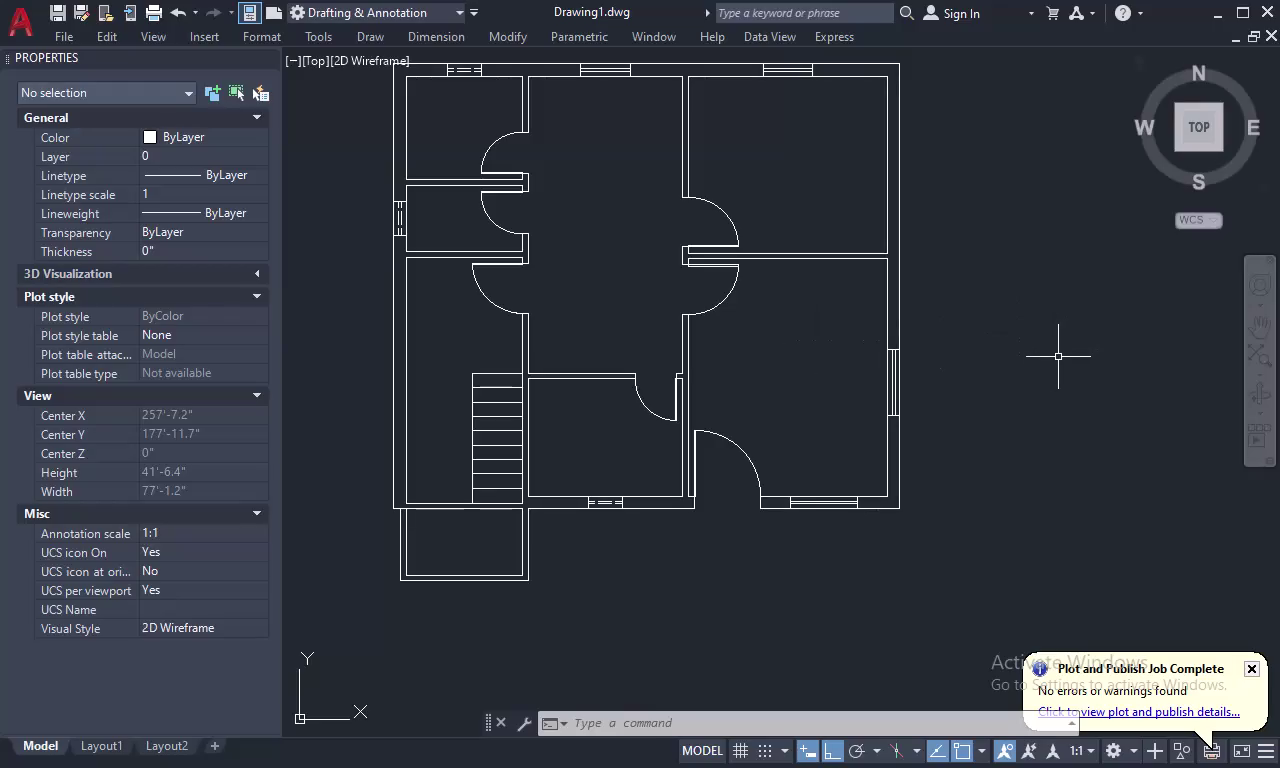
Draw a 12-foot line right of the floor plan, then delete it.
key(Escape)
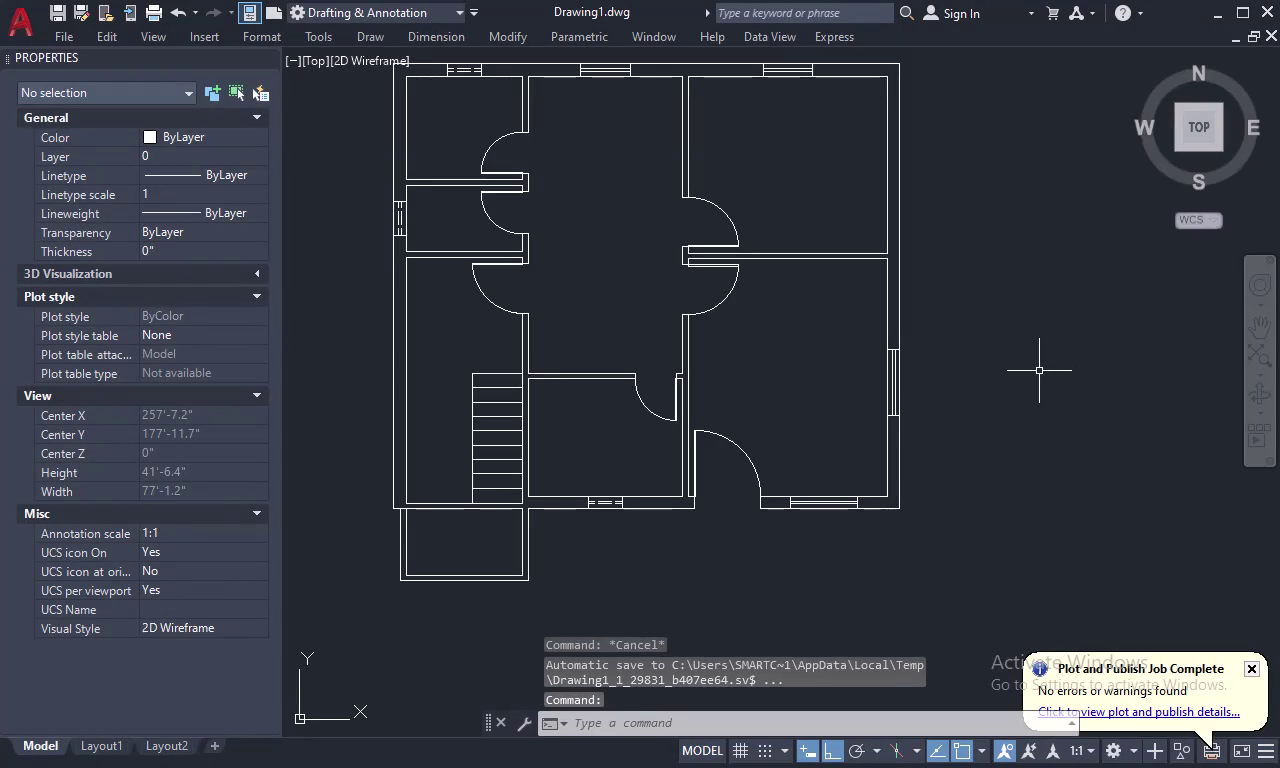
text(L)
key(space)
click(1004, 358)
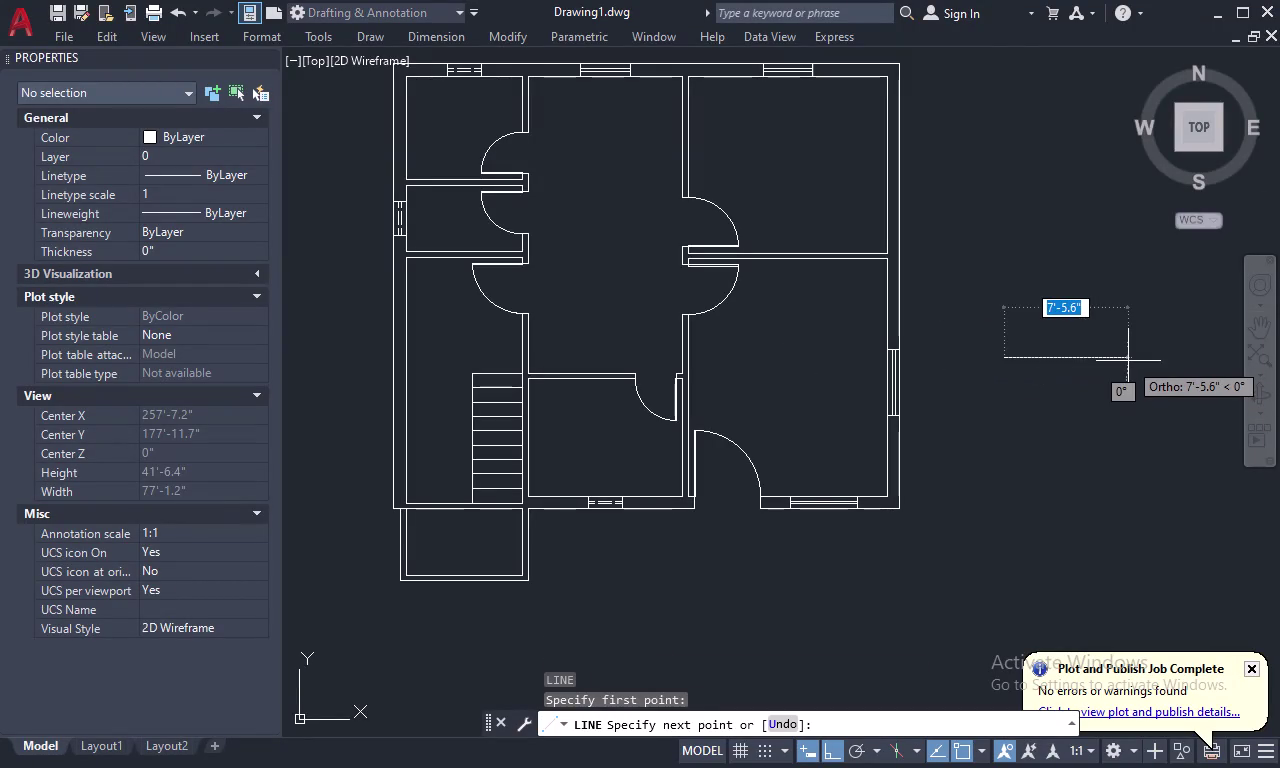
text(12)
key(apostrophe)
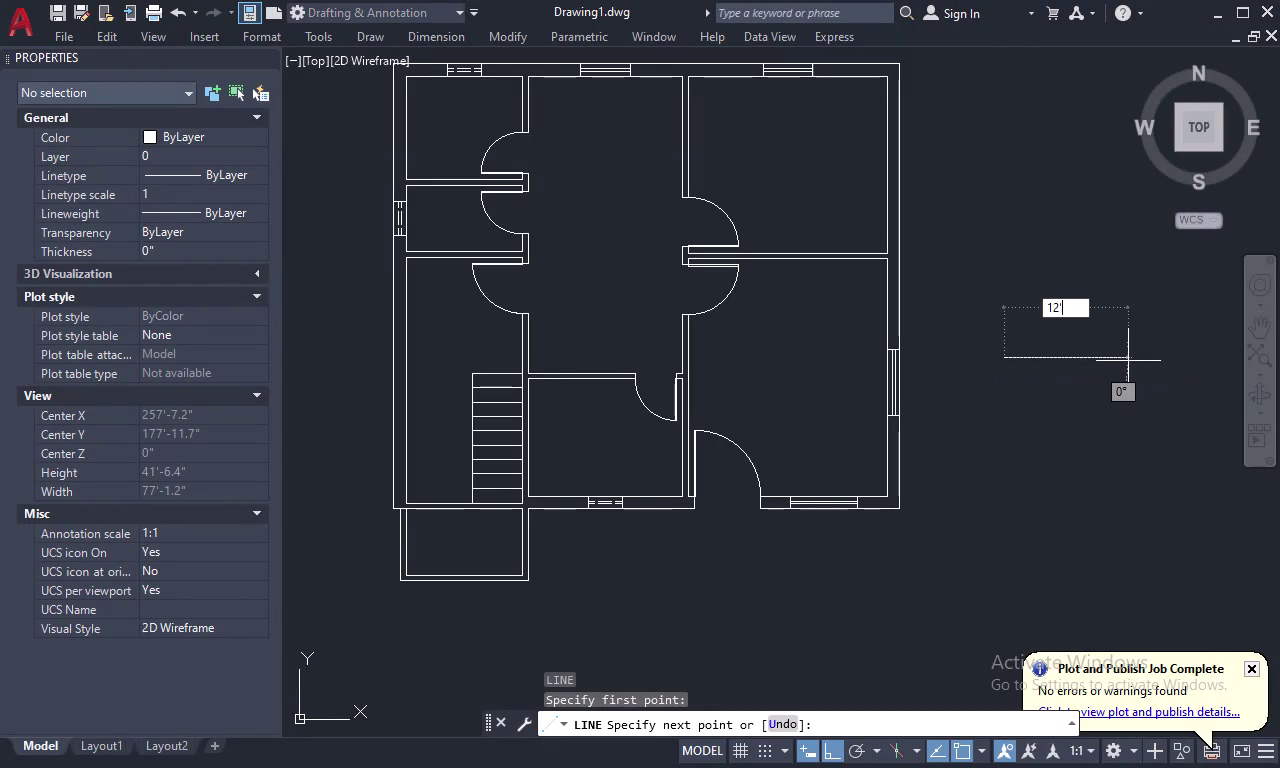
key(space)
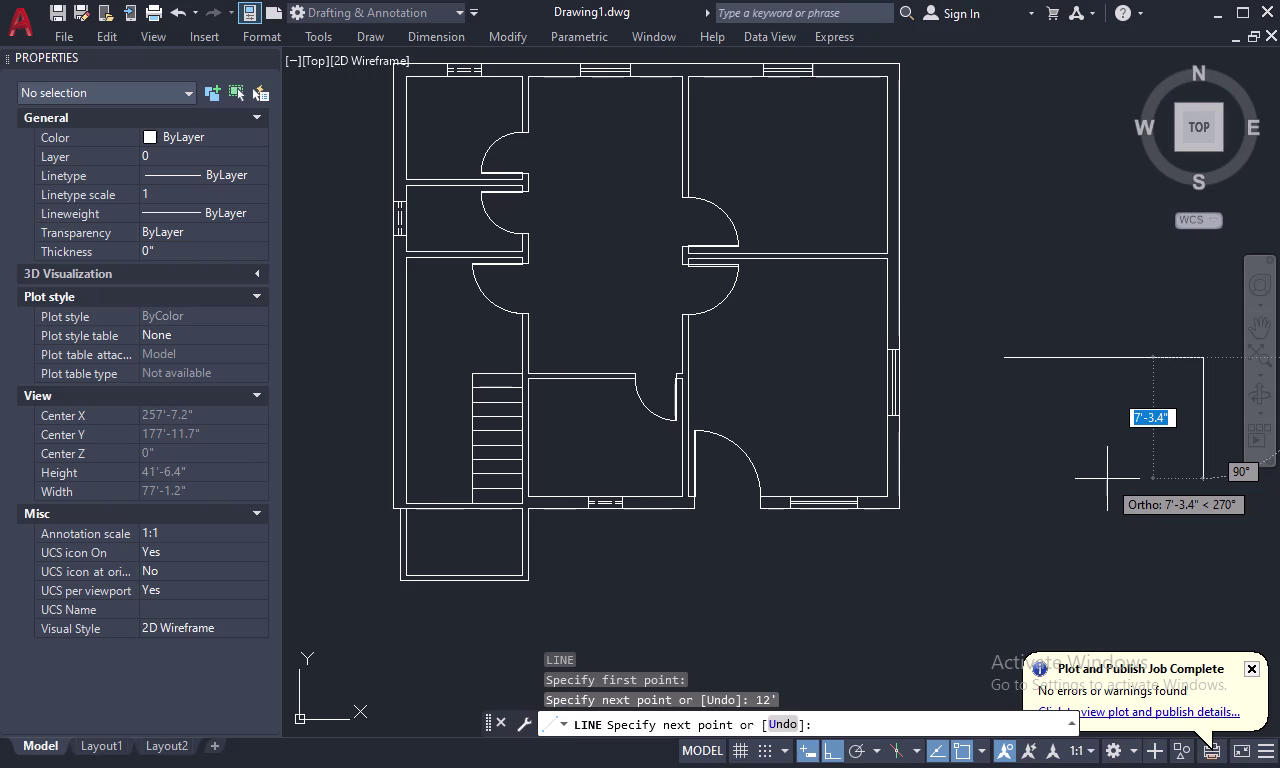
key(Escape)
click(1135, 356)
key(Delete)
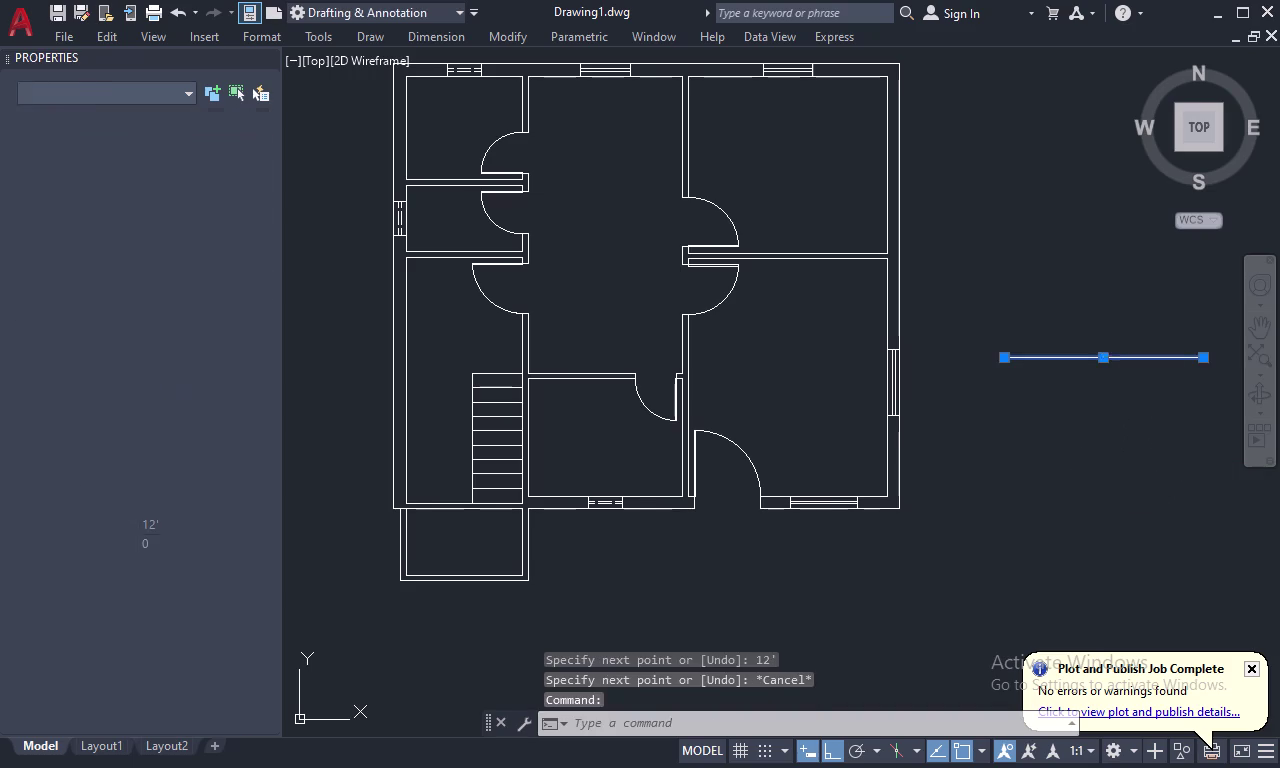
Draw a 12, 9, 12 line outline beside the plan and delete a stray line.
text(L)
key(space)
click(996, 341)
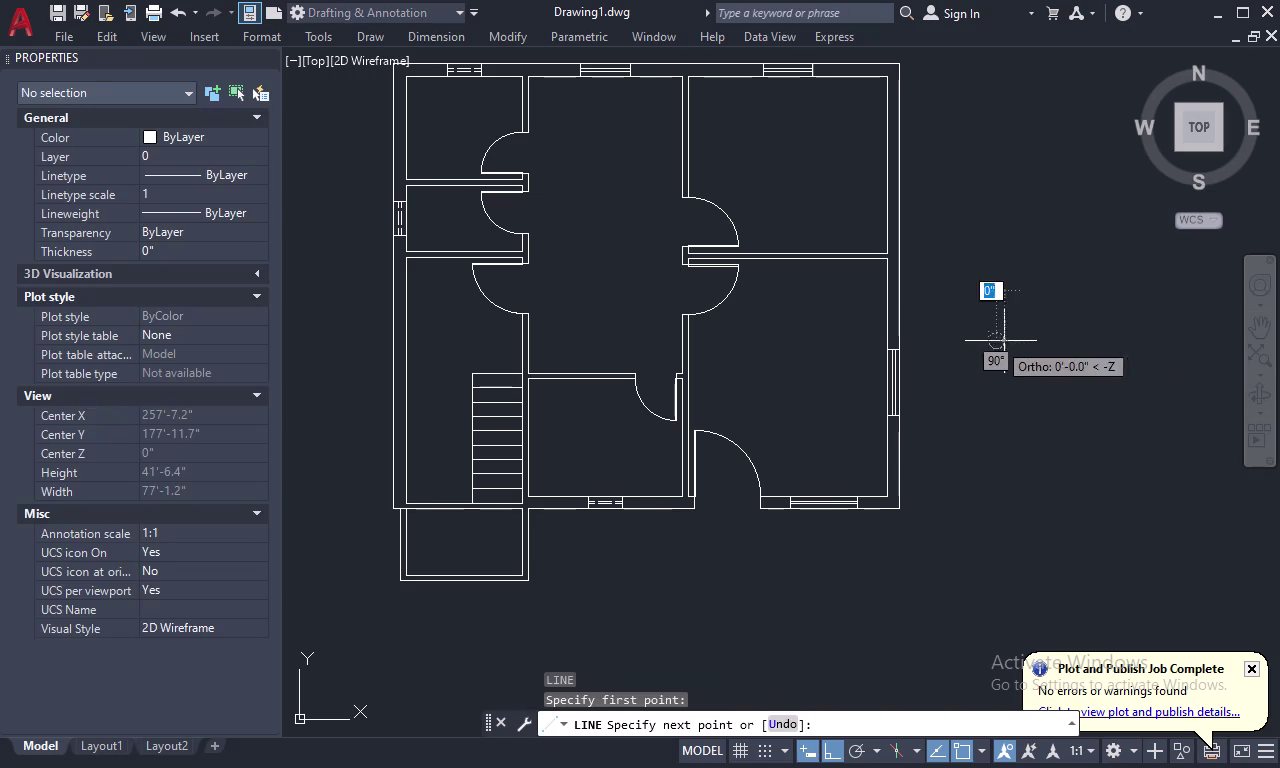
text(12)
key(space)
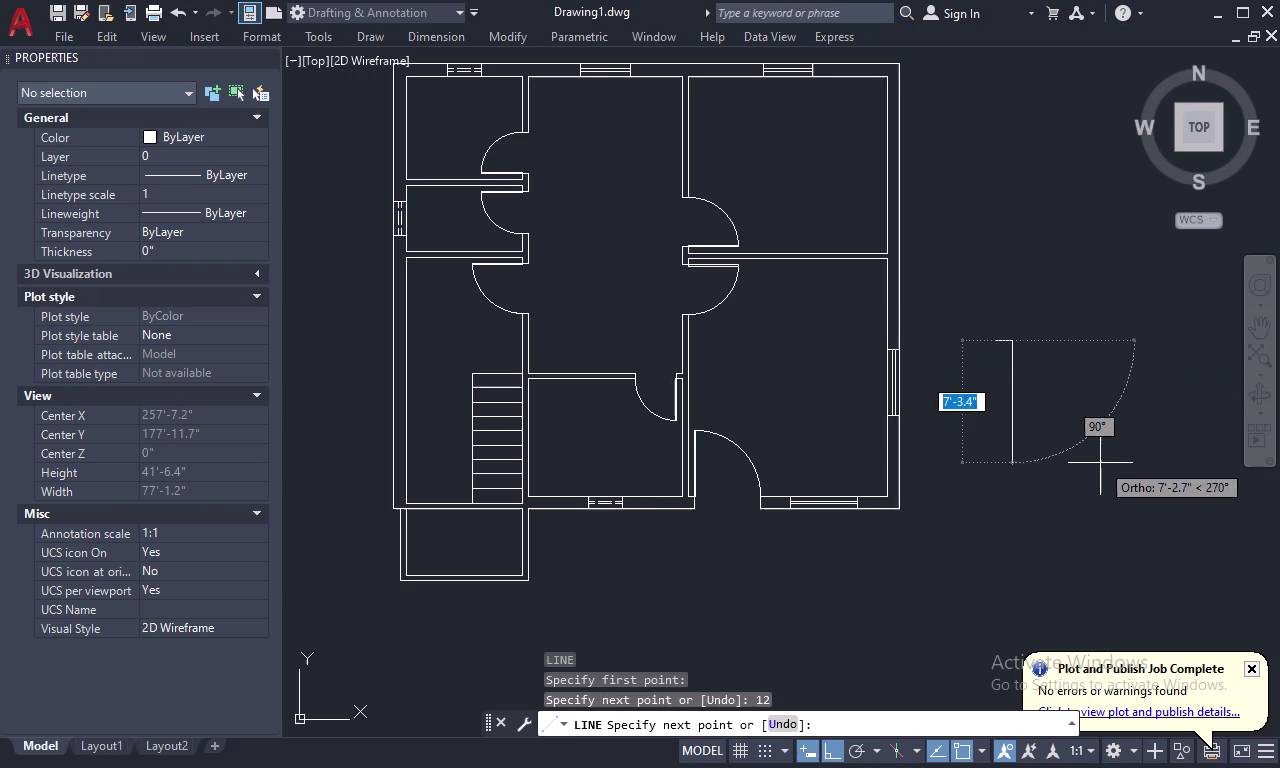
text(9)
key(space)
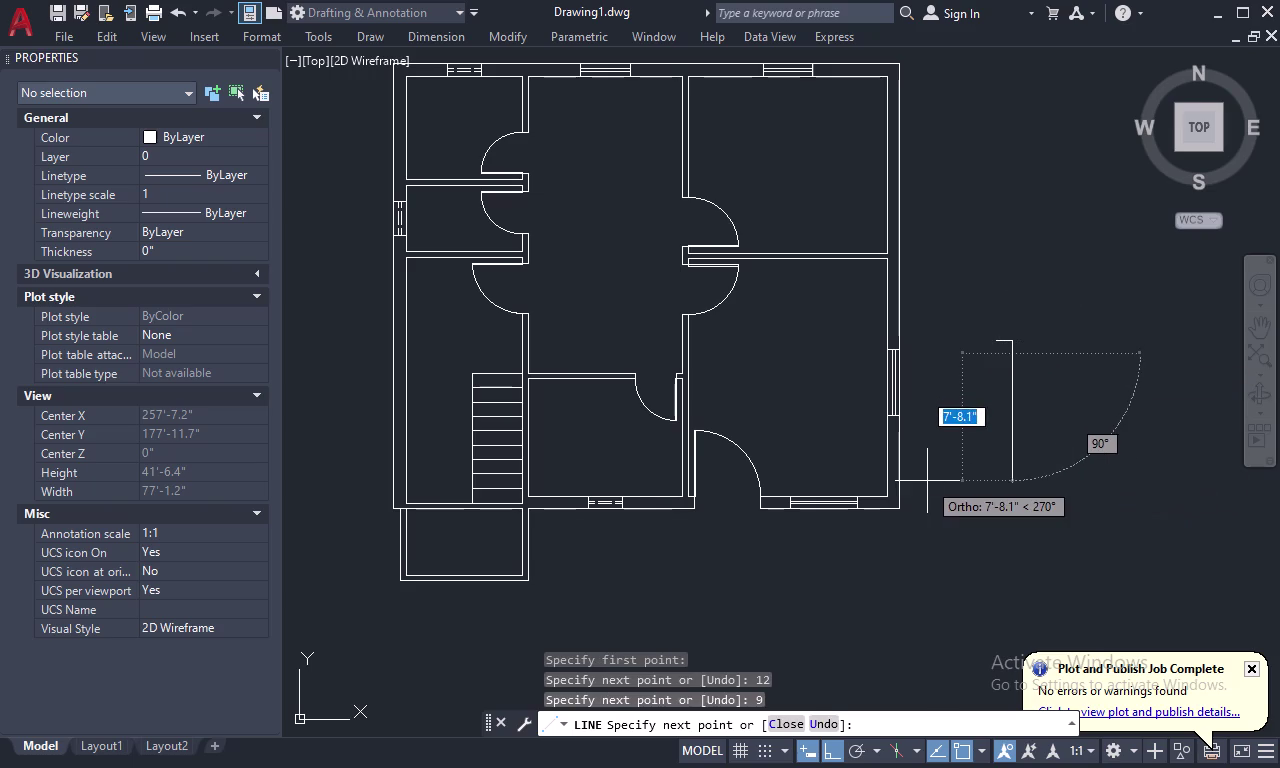
text(12)
key(space)
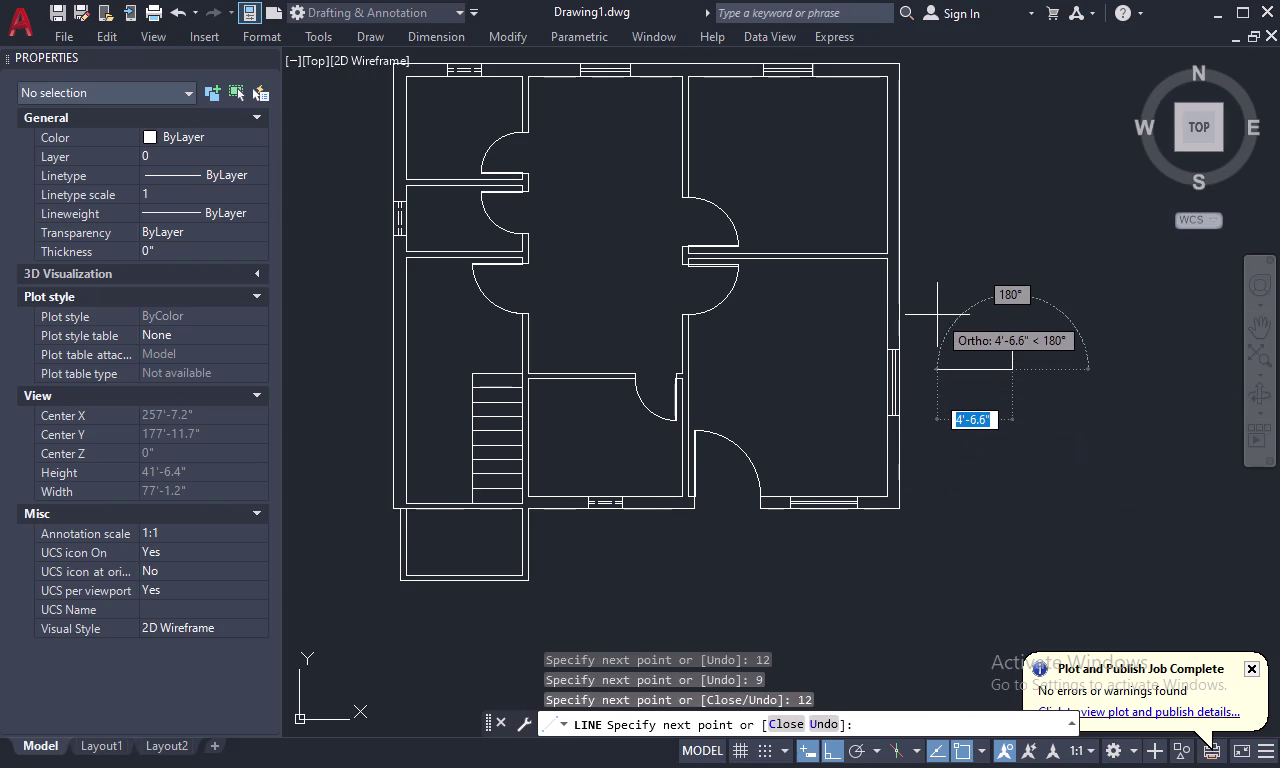
key(Escape)
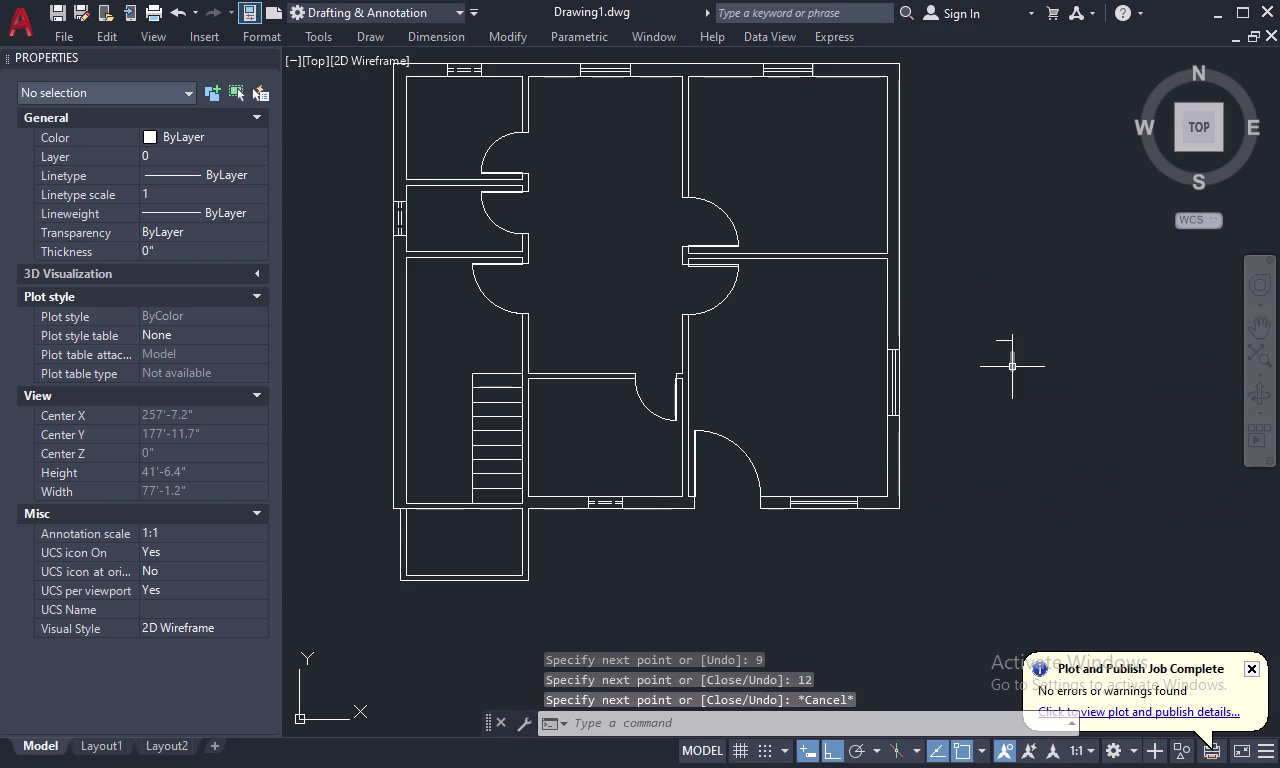
click(1012, 367)
key(Delete)
Erase the three lines drawn beside the plan after a cancelled line attempt.
text(L)
key(space)
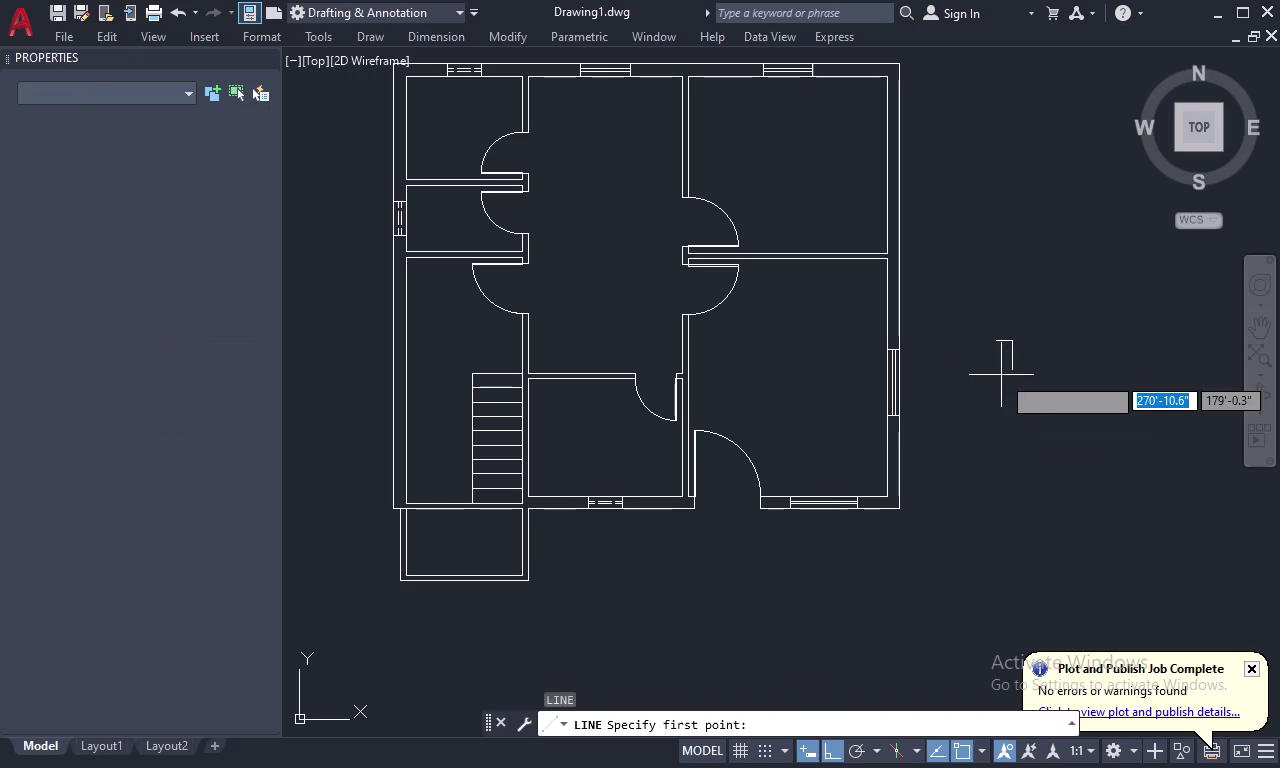
click(1012, 366)
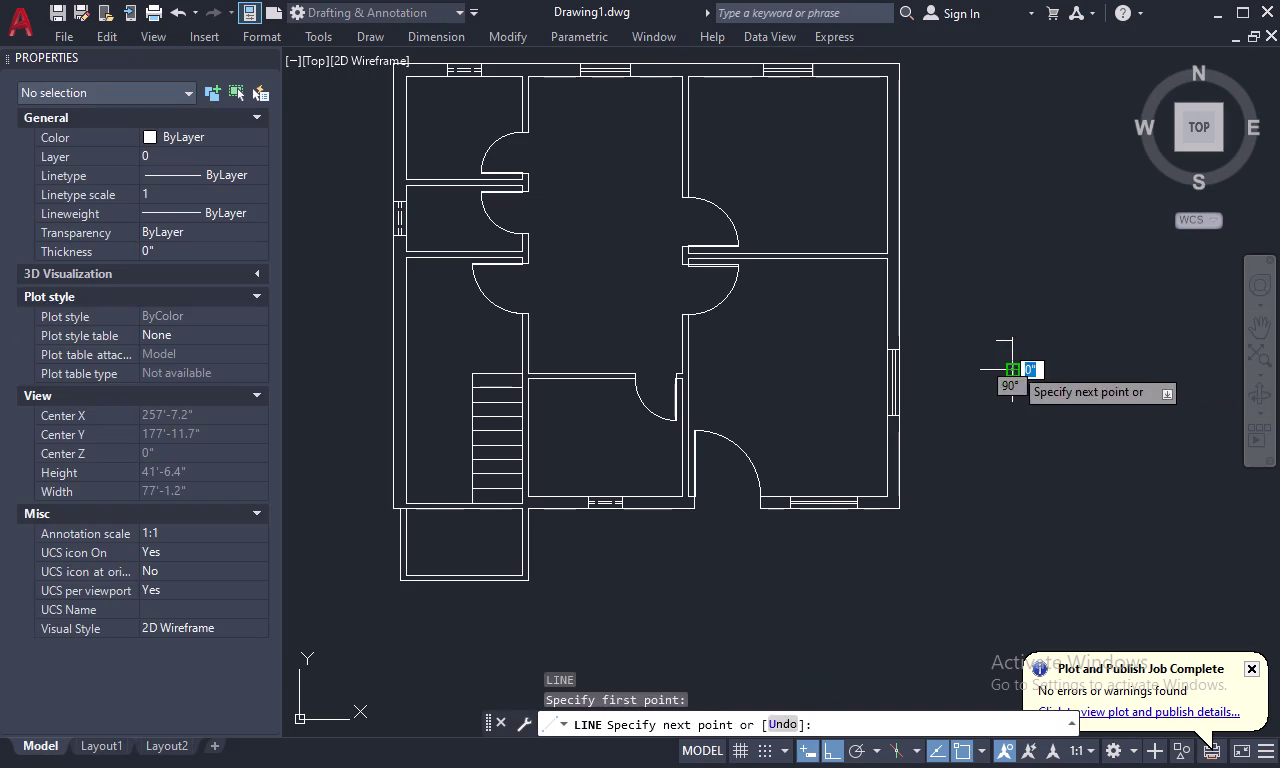
key(Escape)
drag(1044, 360, 1014, 376)
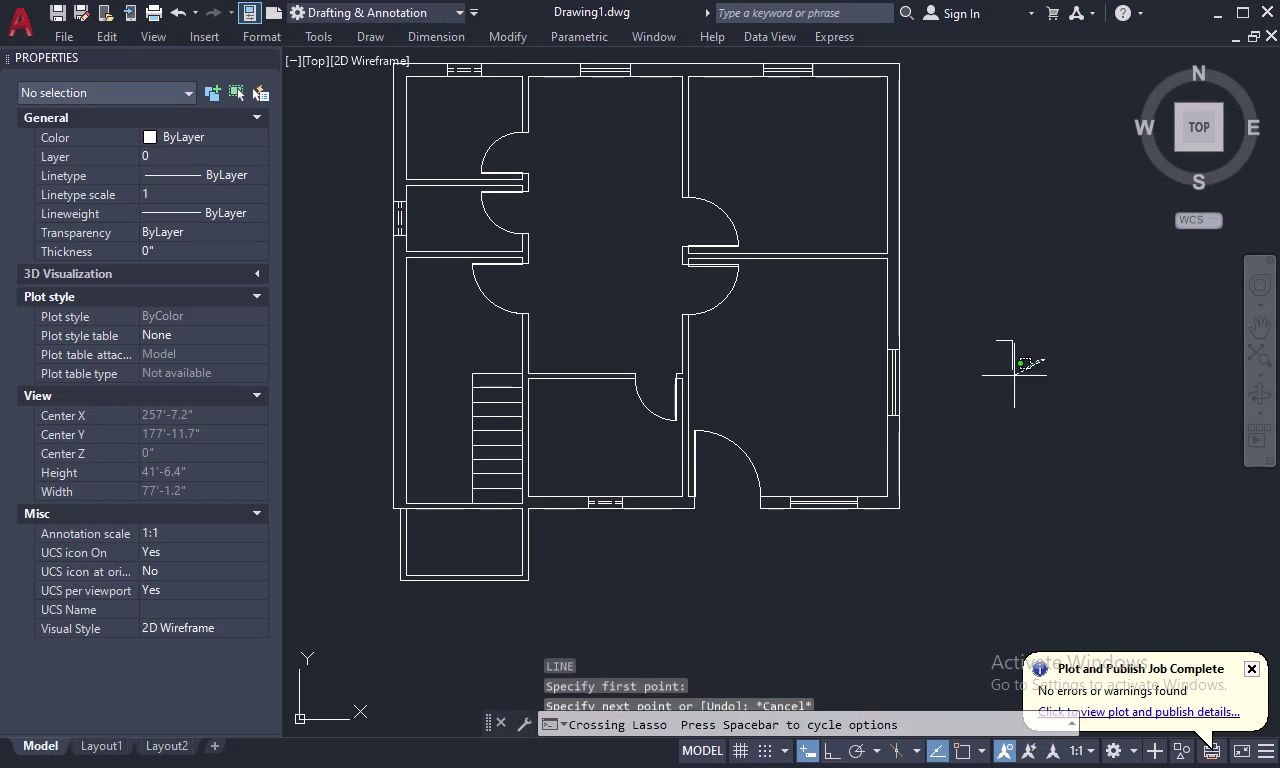
drag(1014, 376, 987, 296)
key(Delete)
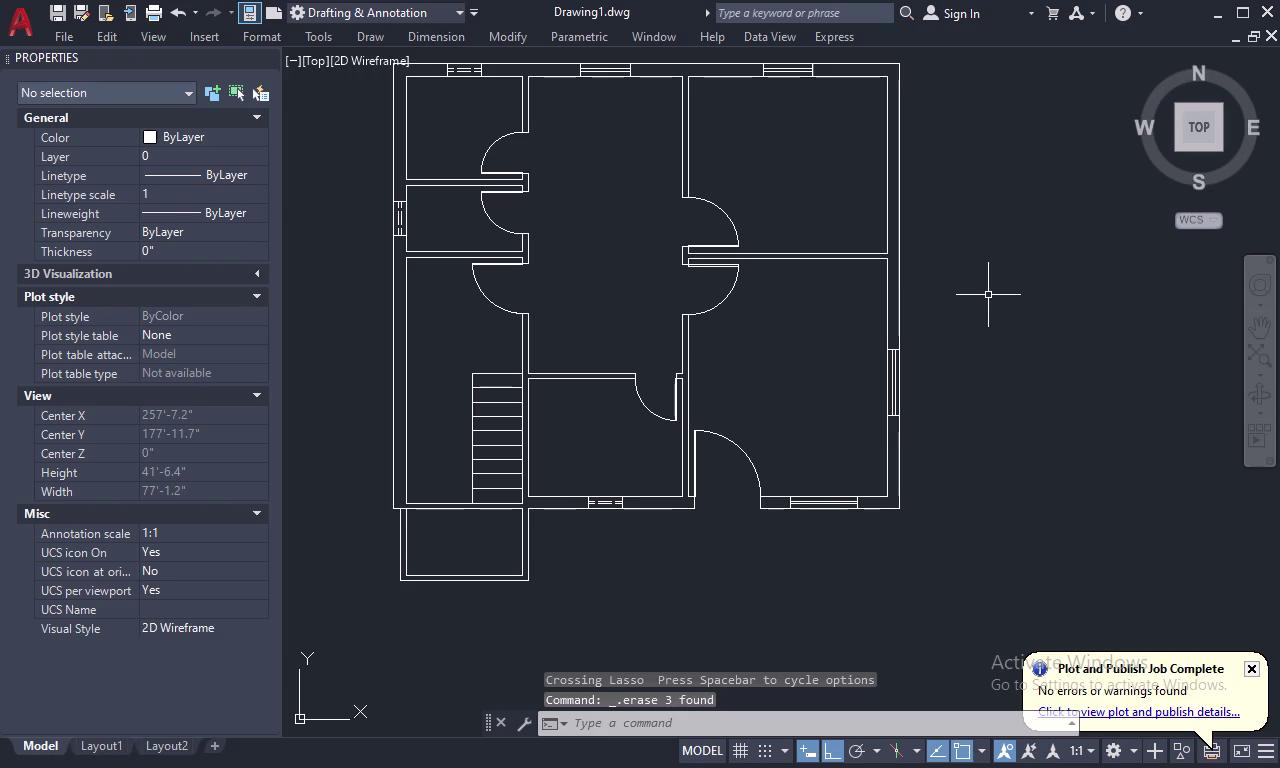
Redraw the outline with 12, 9, 12 segments, closing back at the start point.
text(L)
key(space)
click(995, 295)
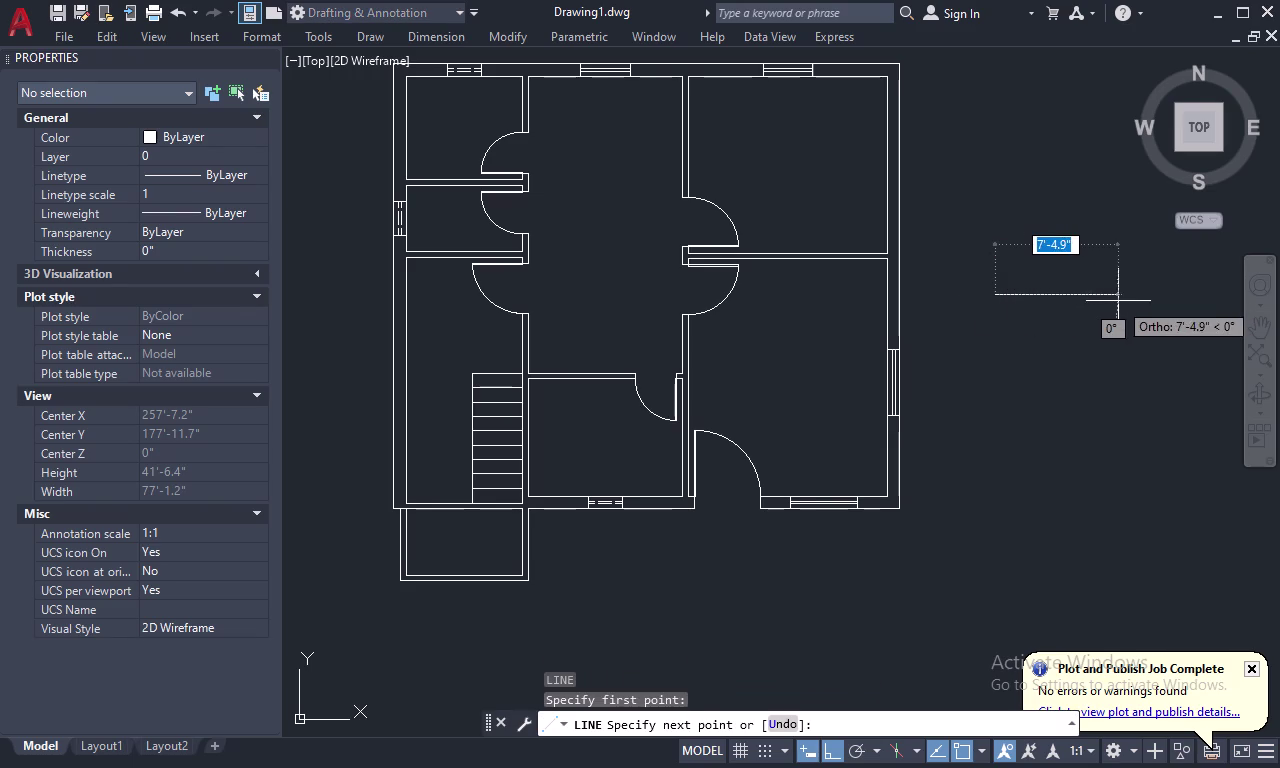
text(12)
key(space)
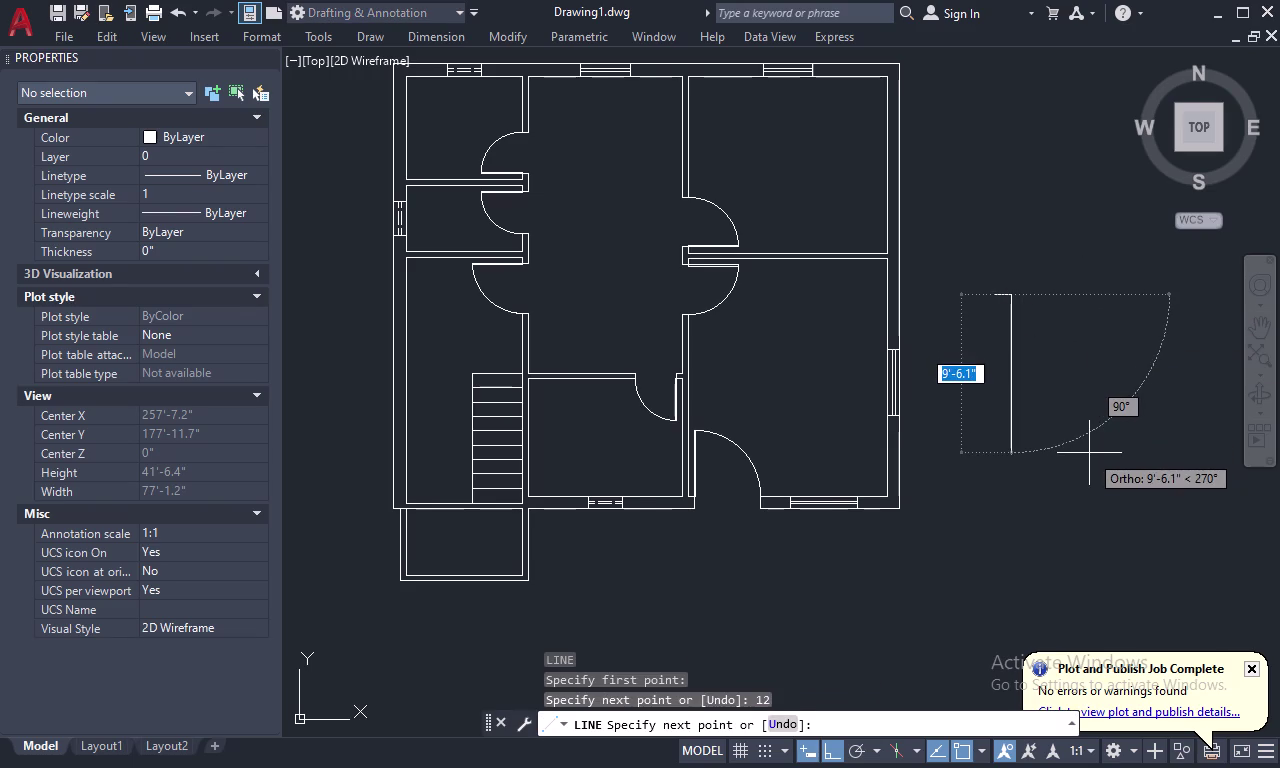
text(9)
key(space)
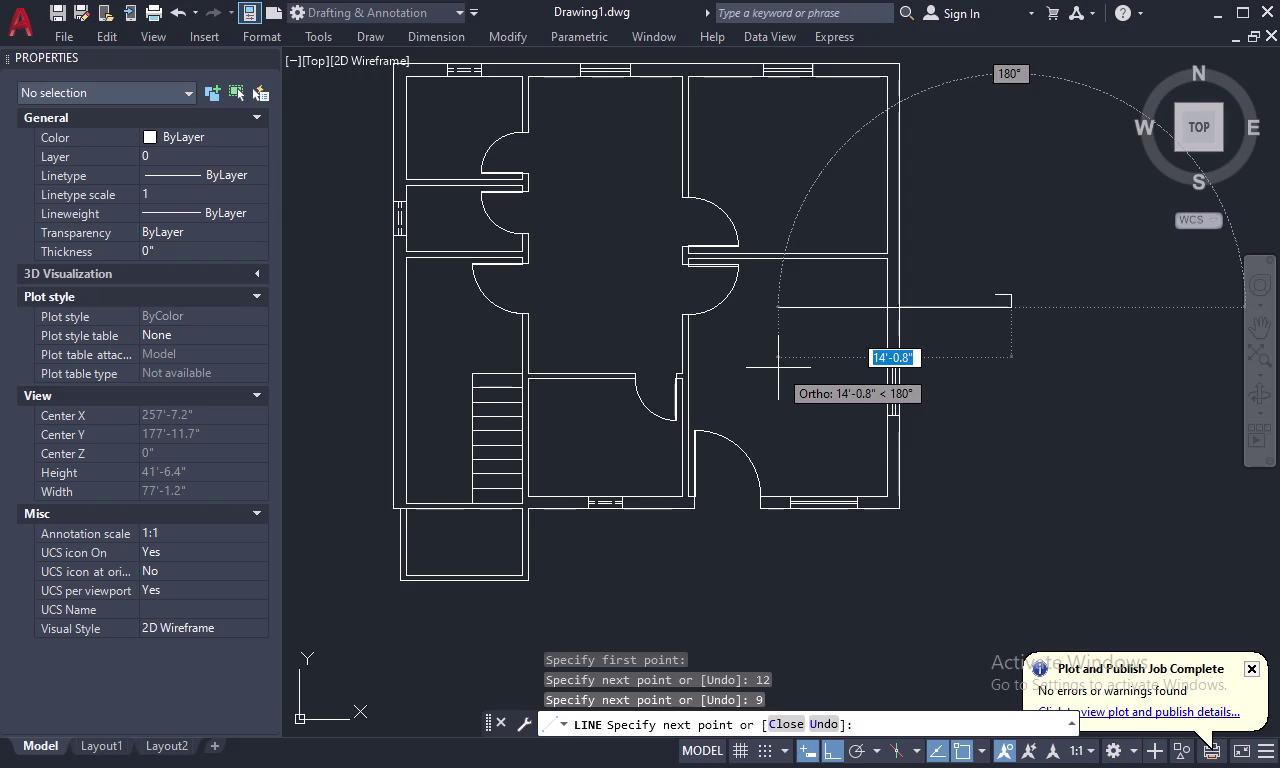
text(12)
key(space)
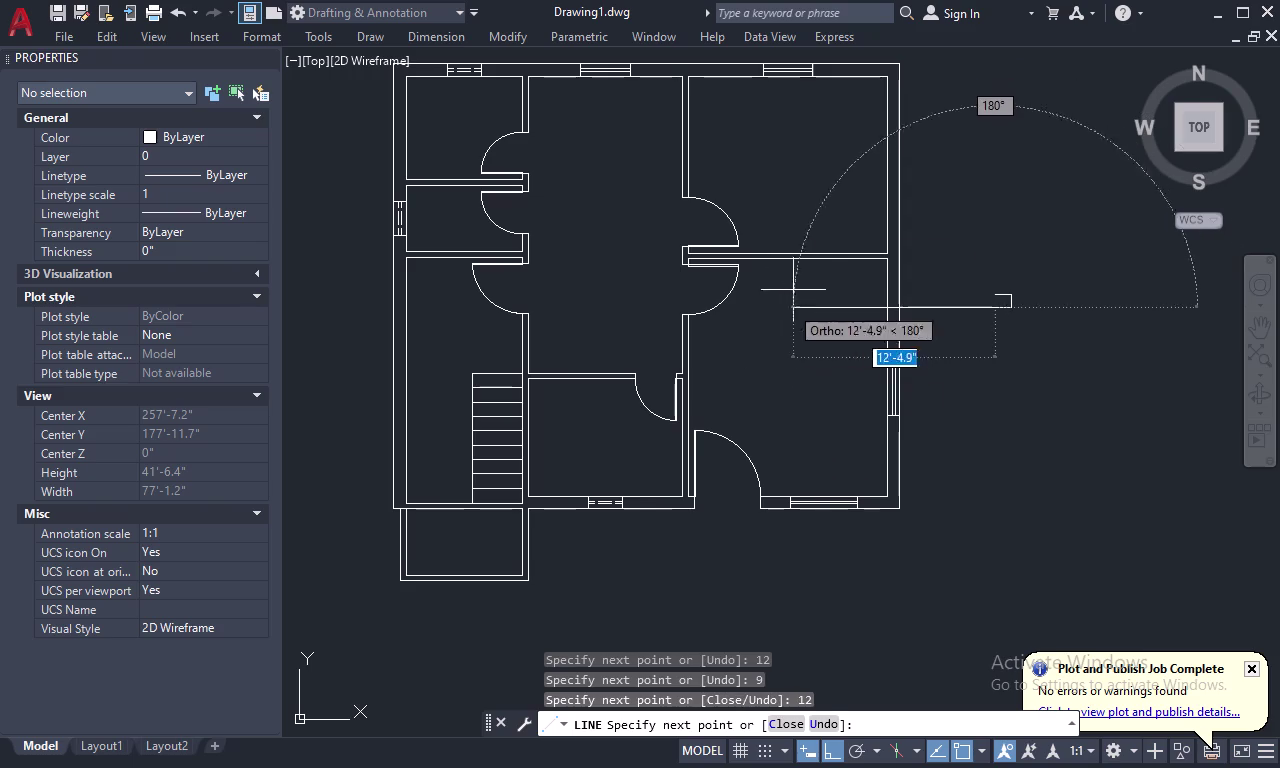
click(996, 297)
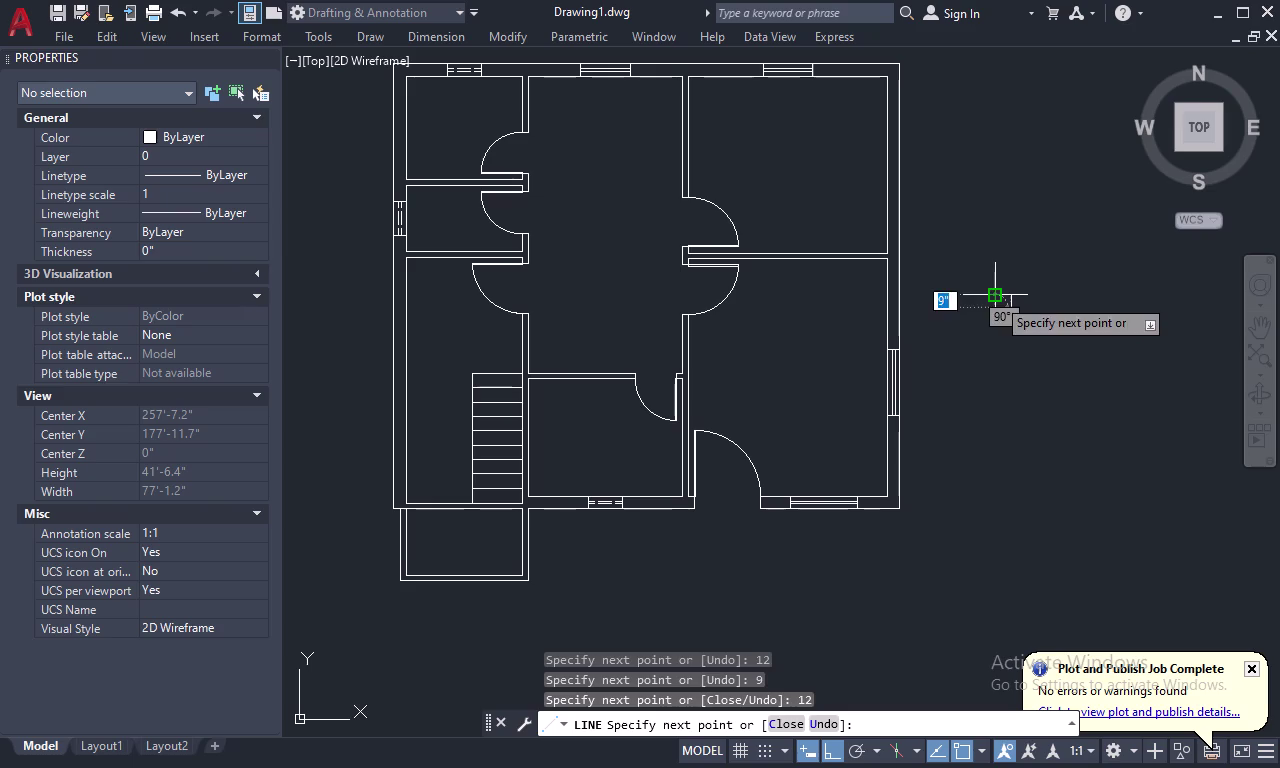
key(Escape)
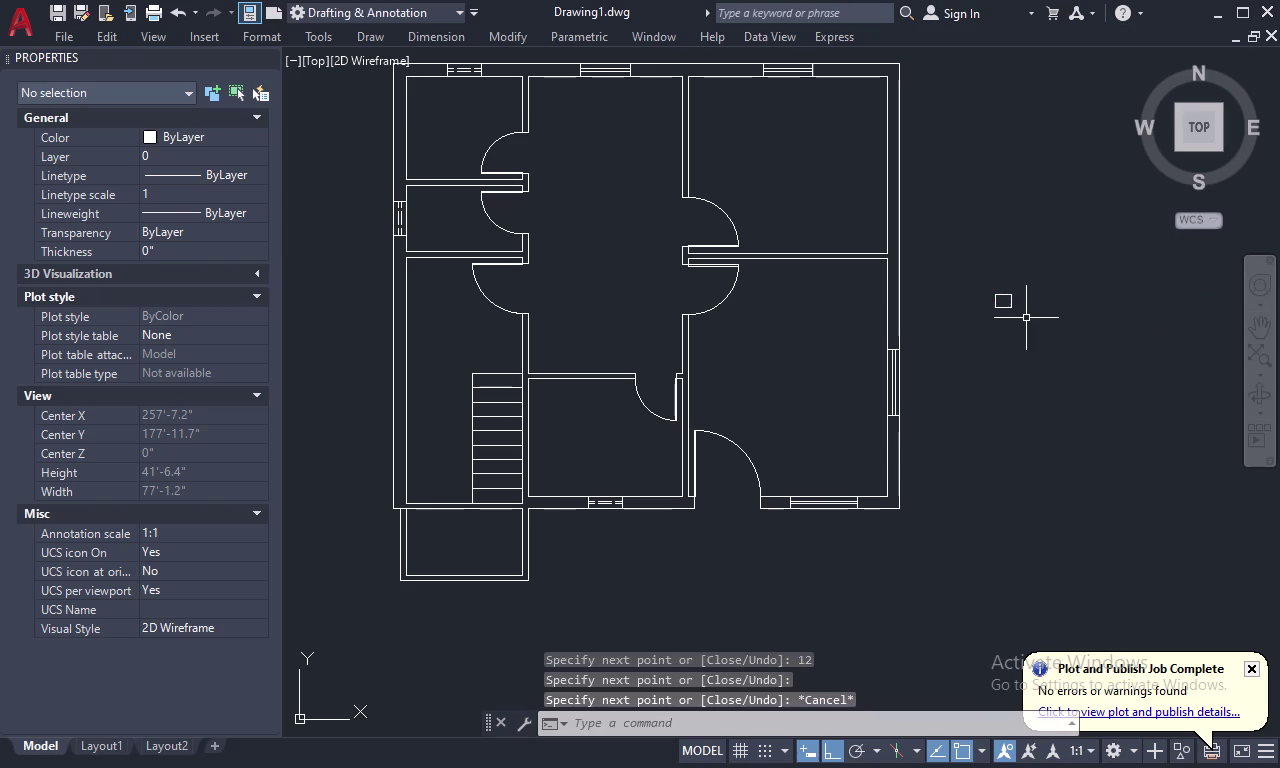
text(H)
key(space)
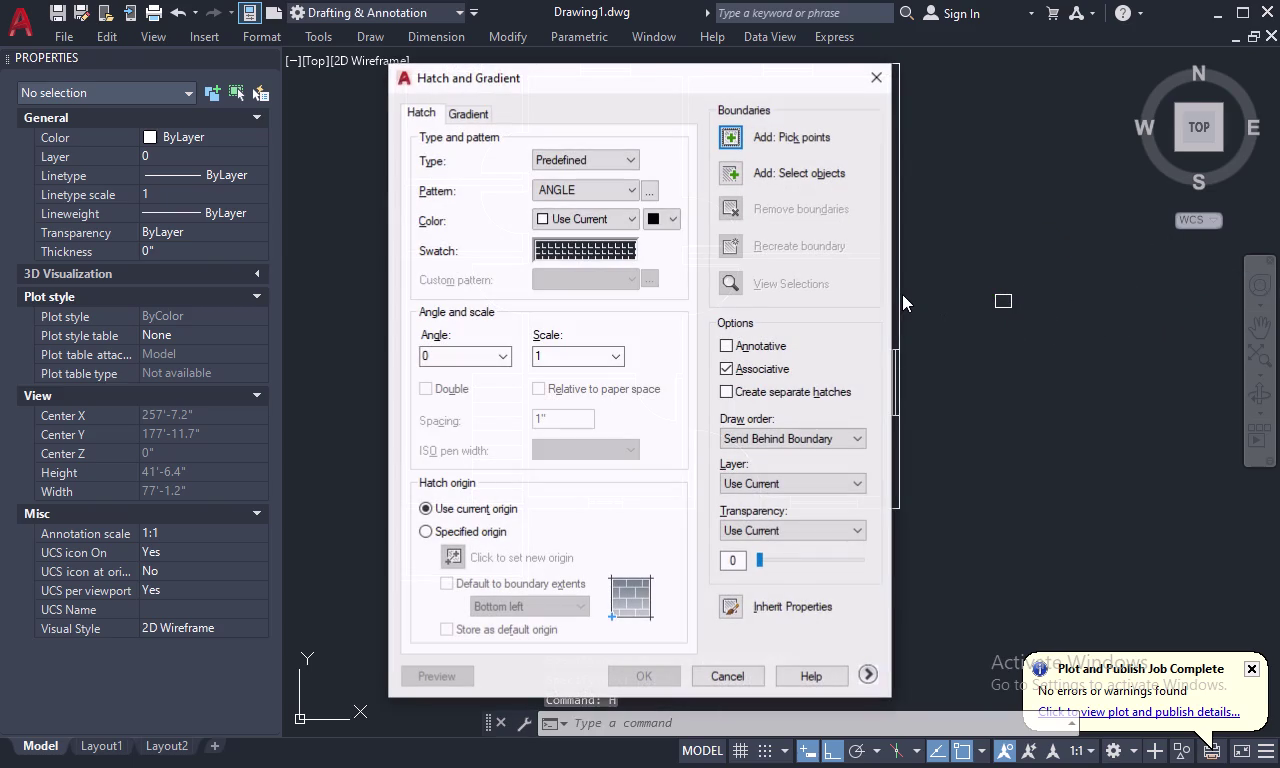
Browse hatch colours, close the hatch dialog twice, and exit Clean Screen with Ctrl+0.
click(674, 220)
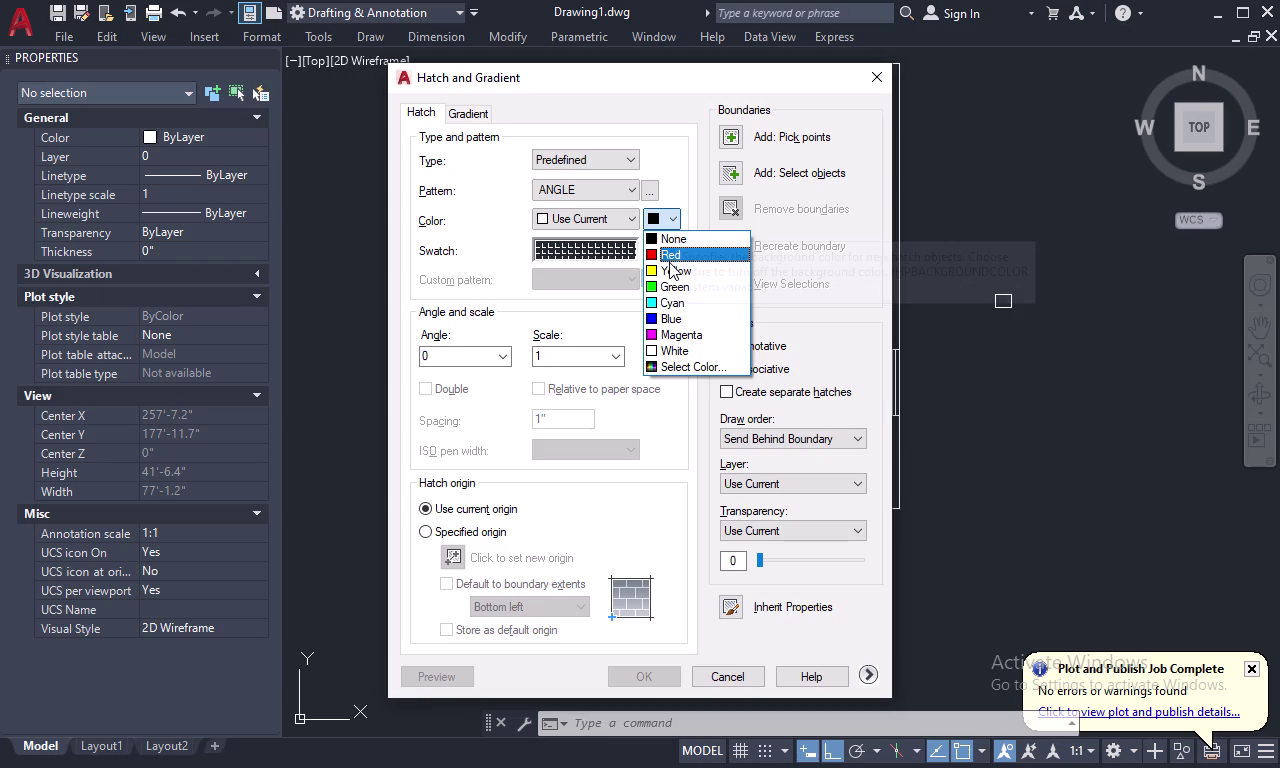
key(Escape)
key(Escape)
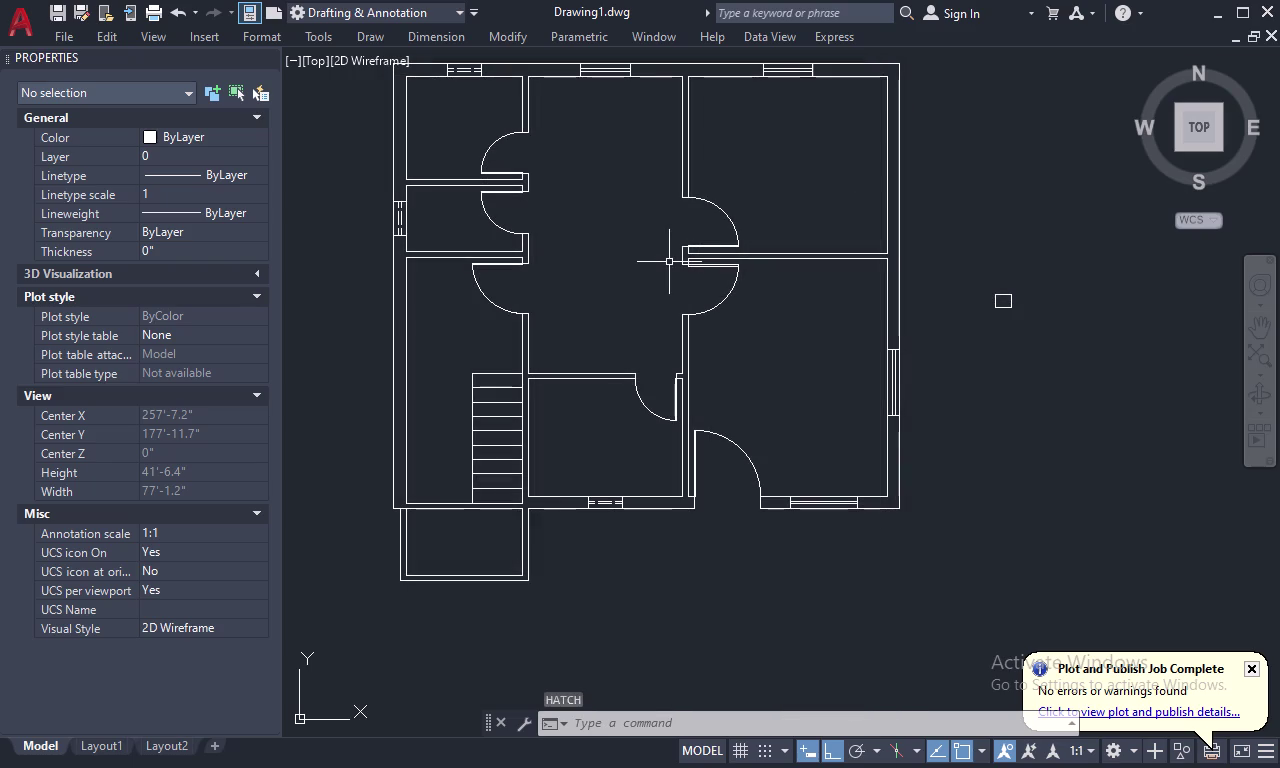
text(H)
key(space)
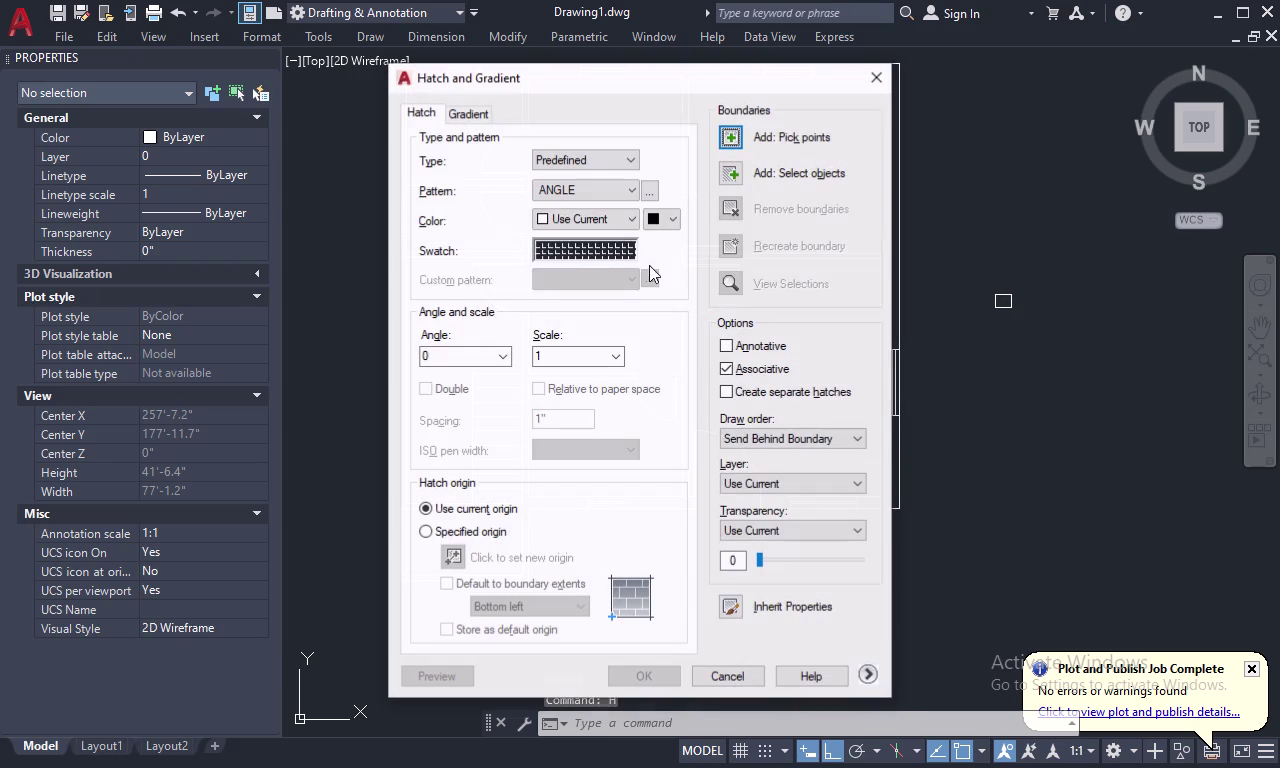
click(427, 109)
click(421, 110)
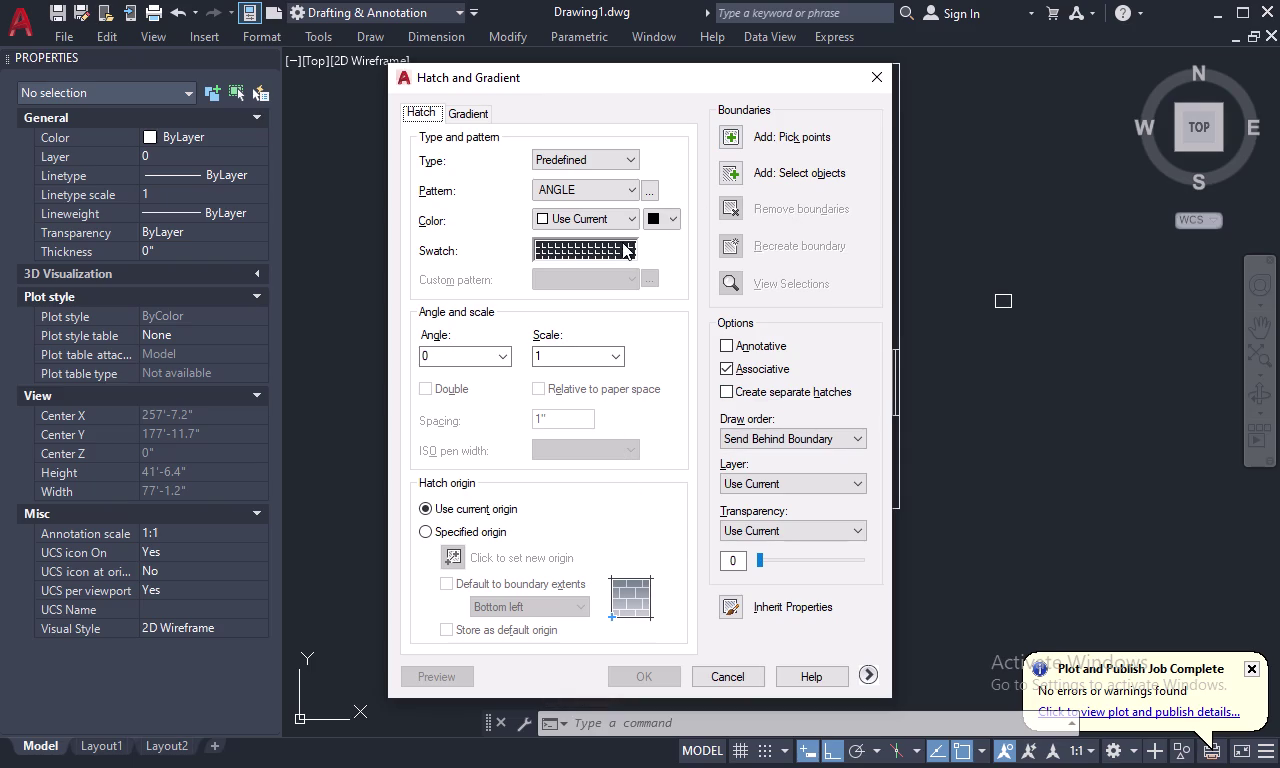
key(Escape)
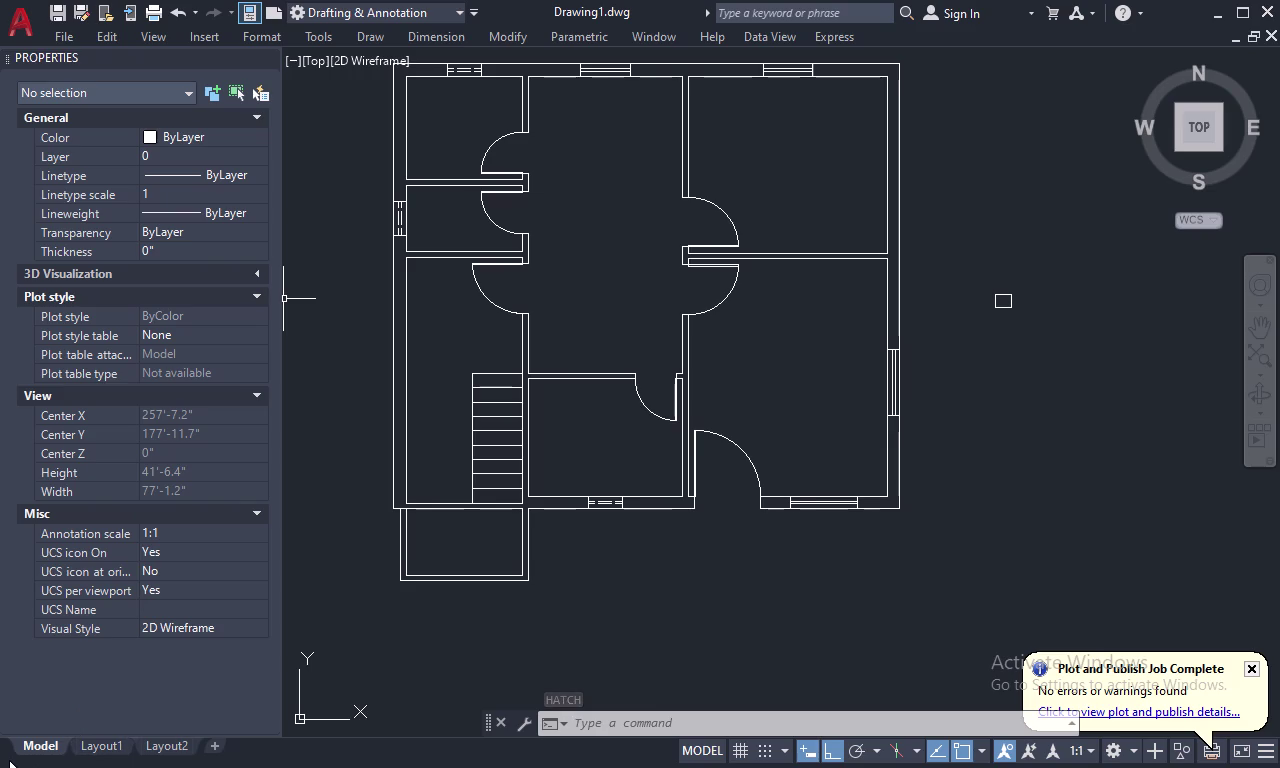
key(ctrl+0)
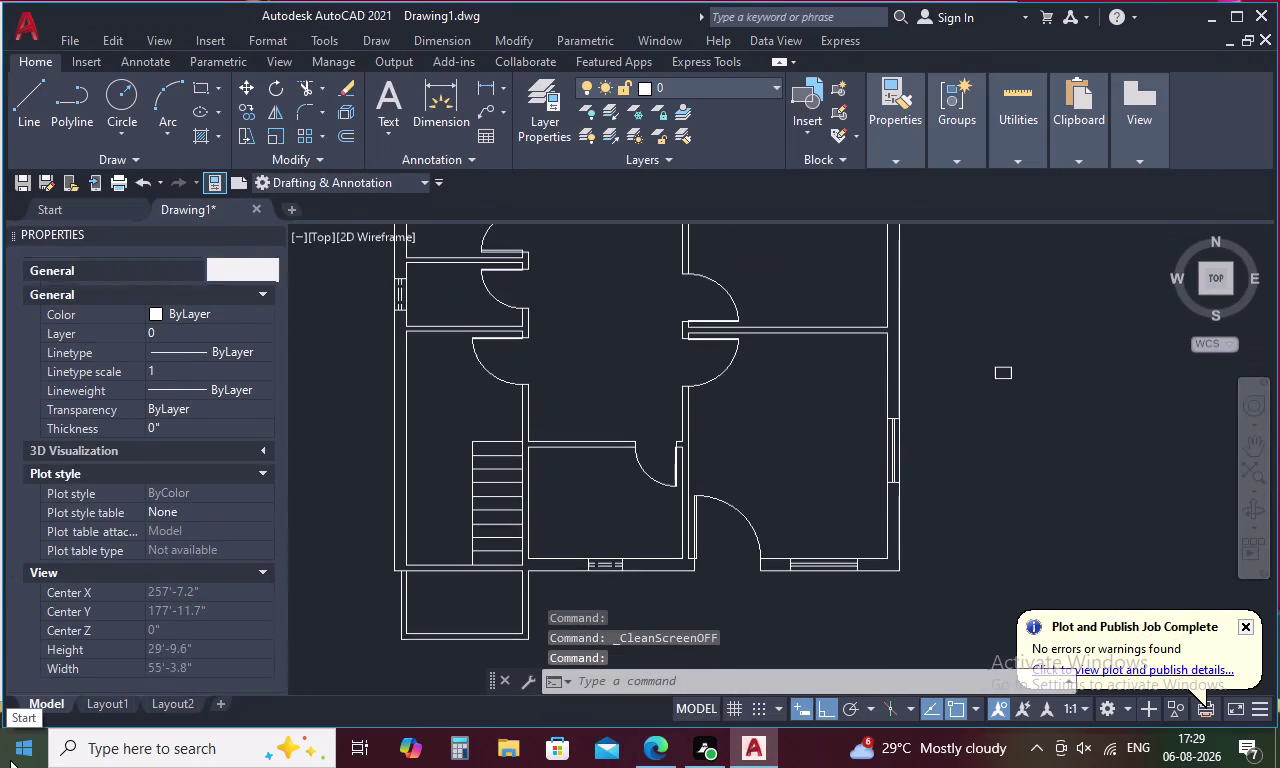
Restart the hatch command after cancelling the first attempt.
text(H)
key(space)
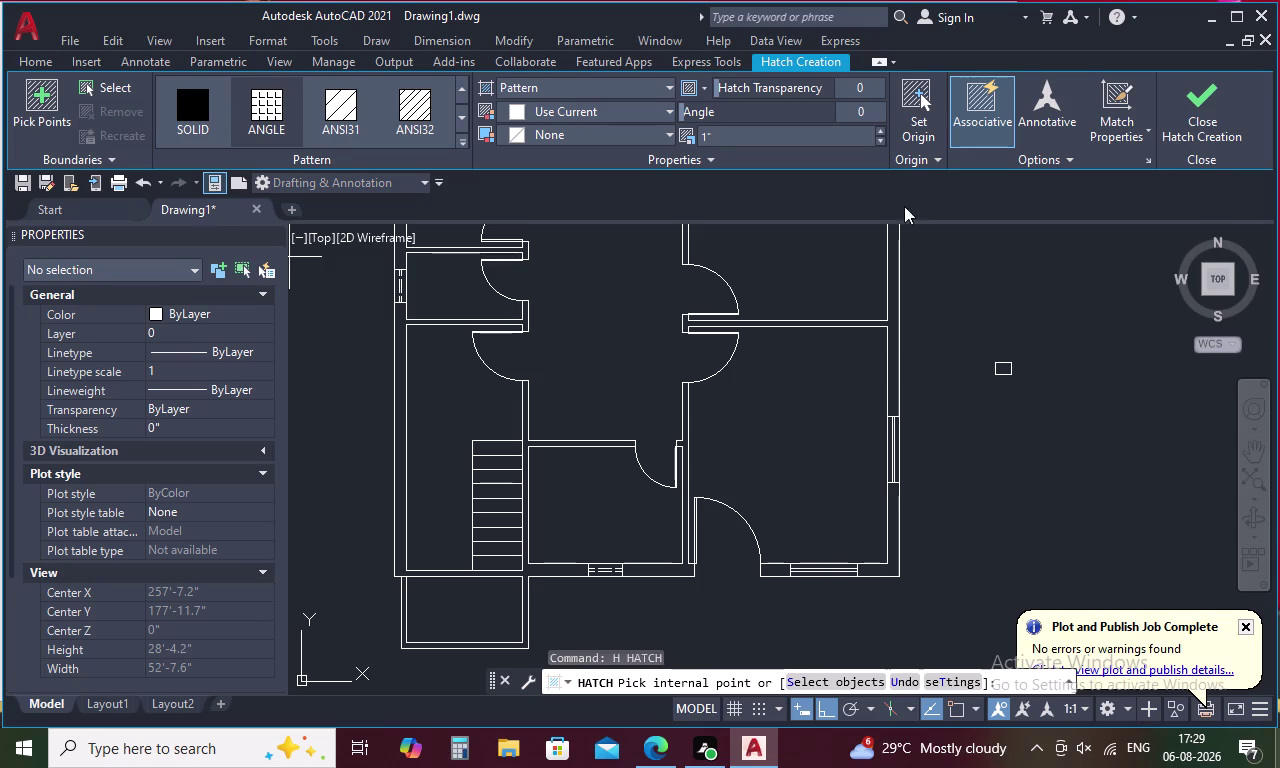
key(Escape)
key(h)
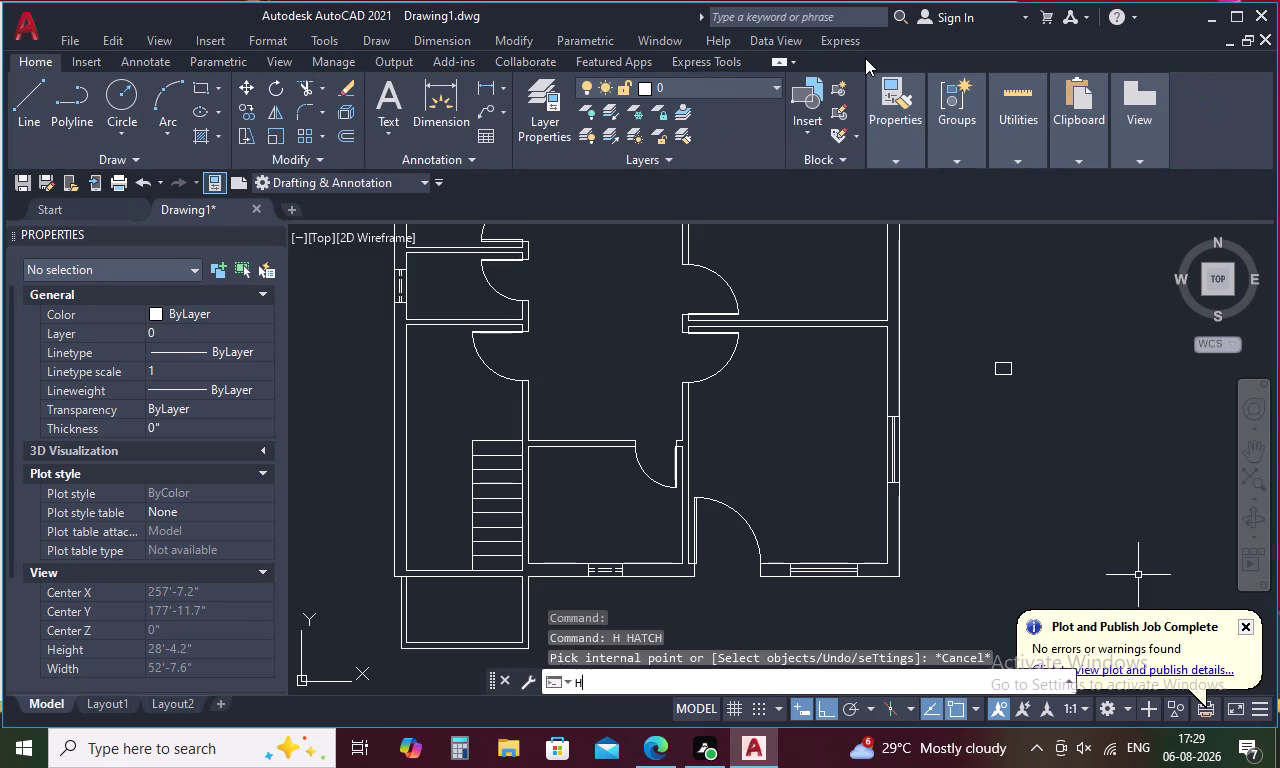
key(space)
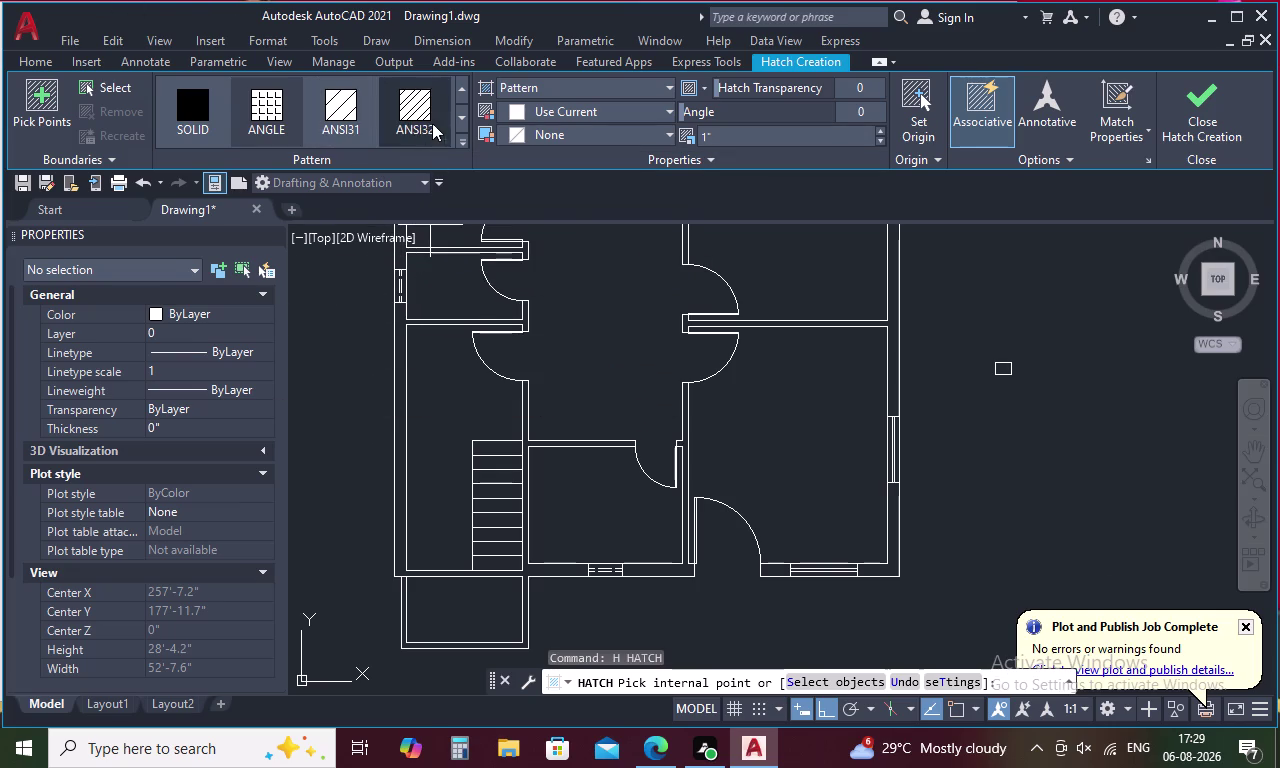
Fill the small rectangle with a SOLID ByLayer hatch and select the filled shape.
click(561, 81)
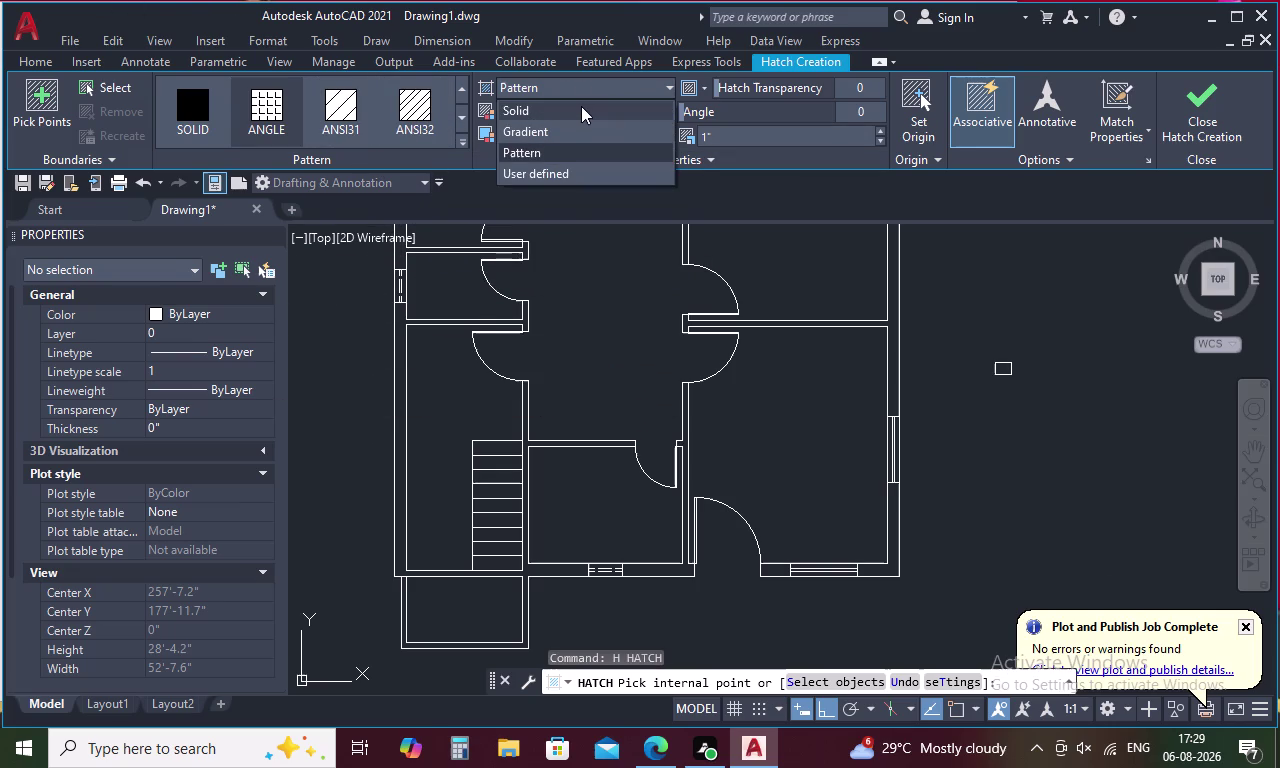
click(581, 108)
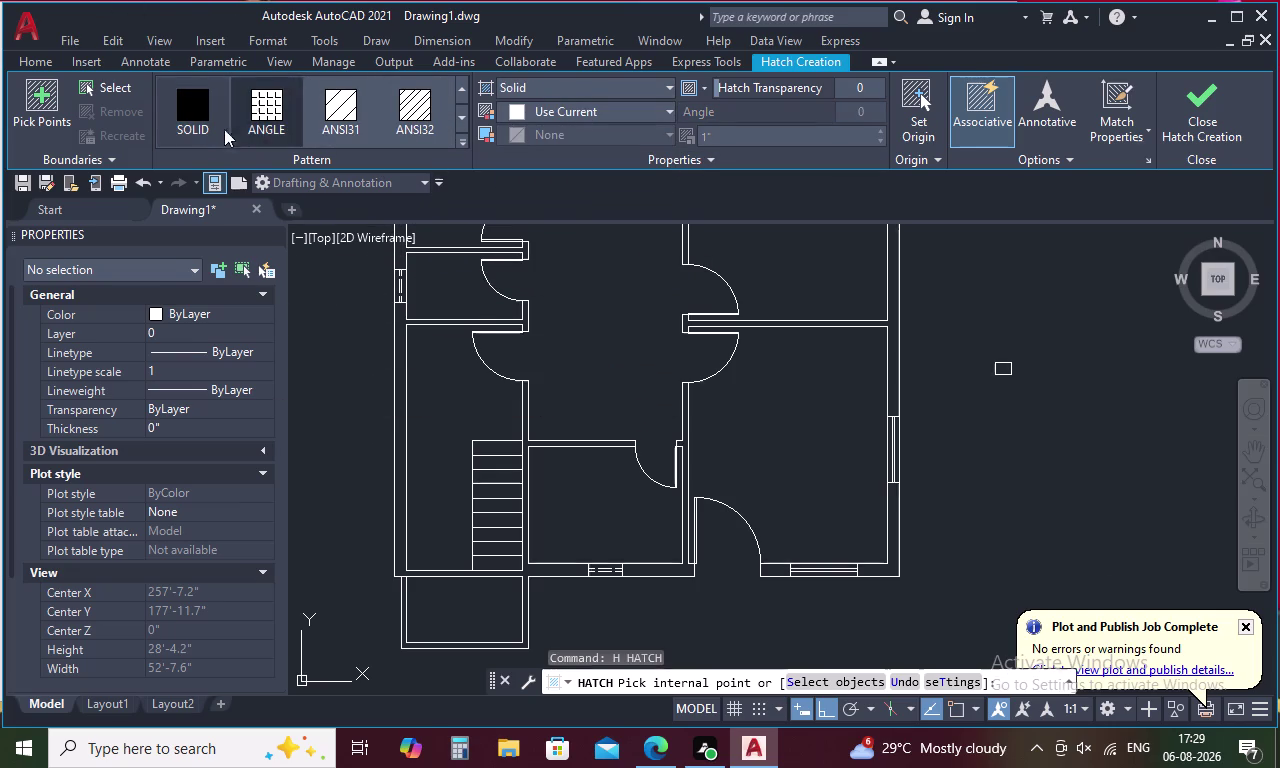
click(189, 117)
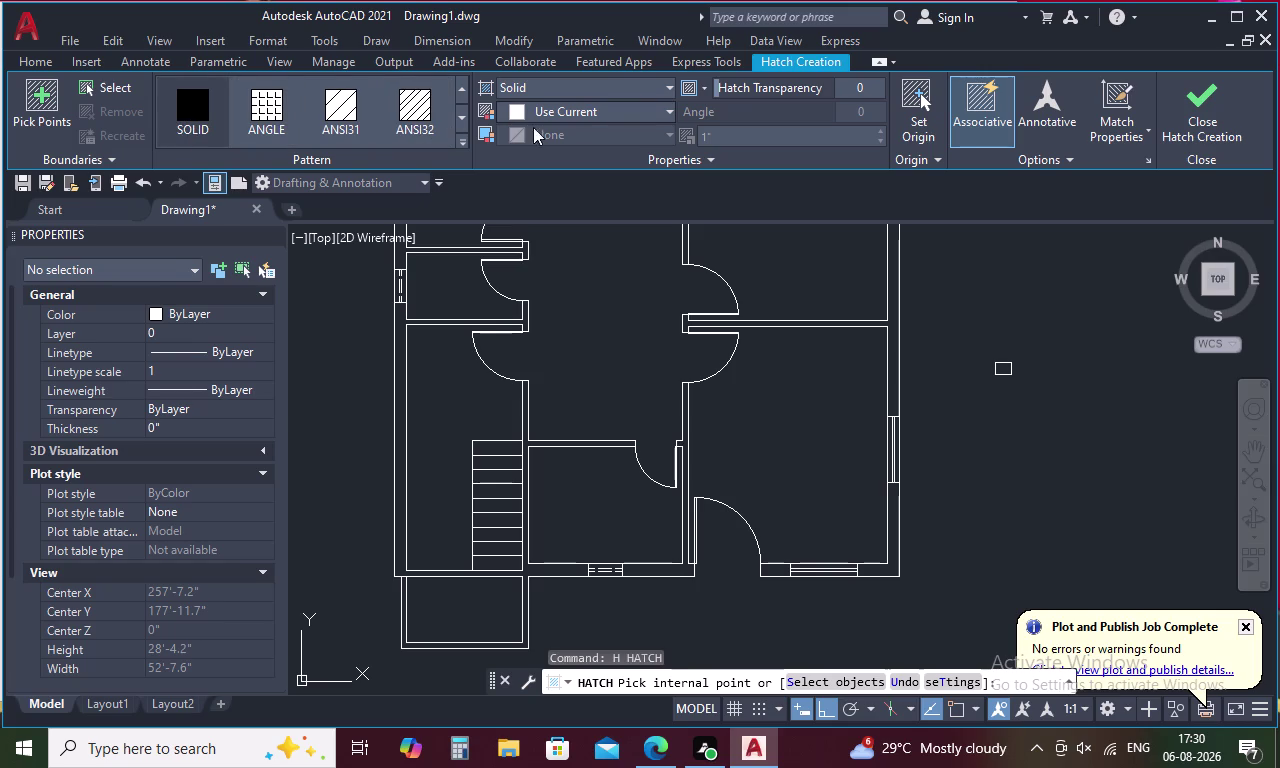
click(662, 109)
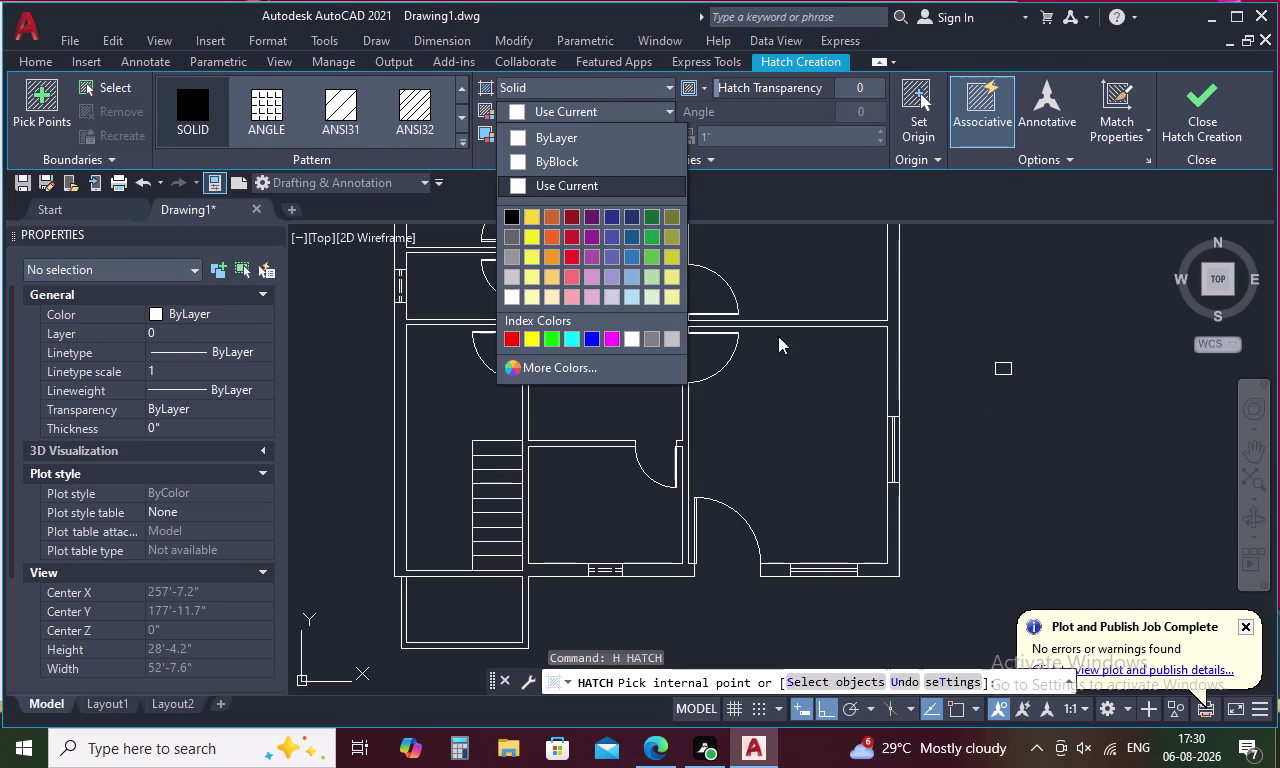
click(570, 137)
scroll(up, 3)
click(999, 369)
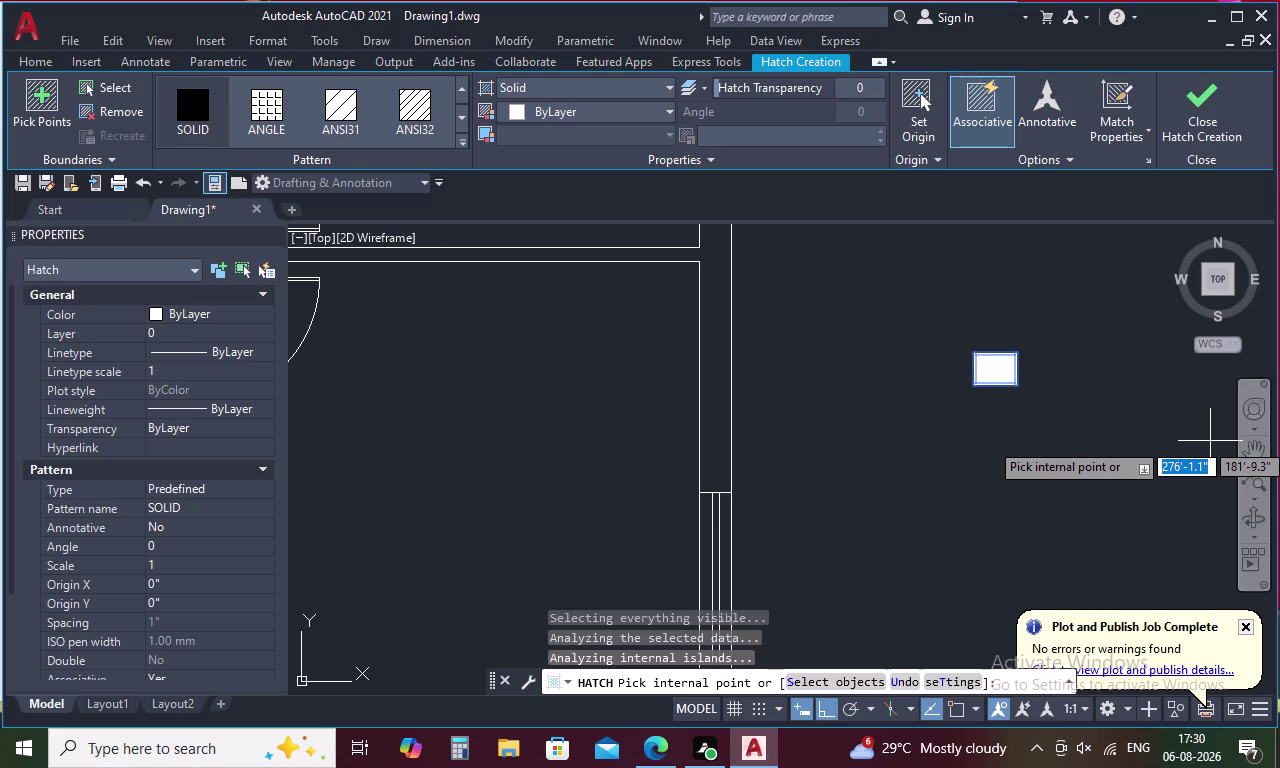
key(Escape)
drag(1058, 329, 928, 327)
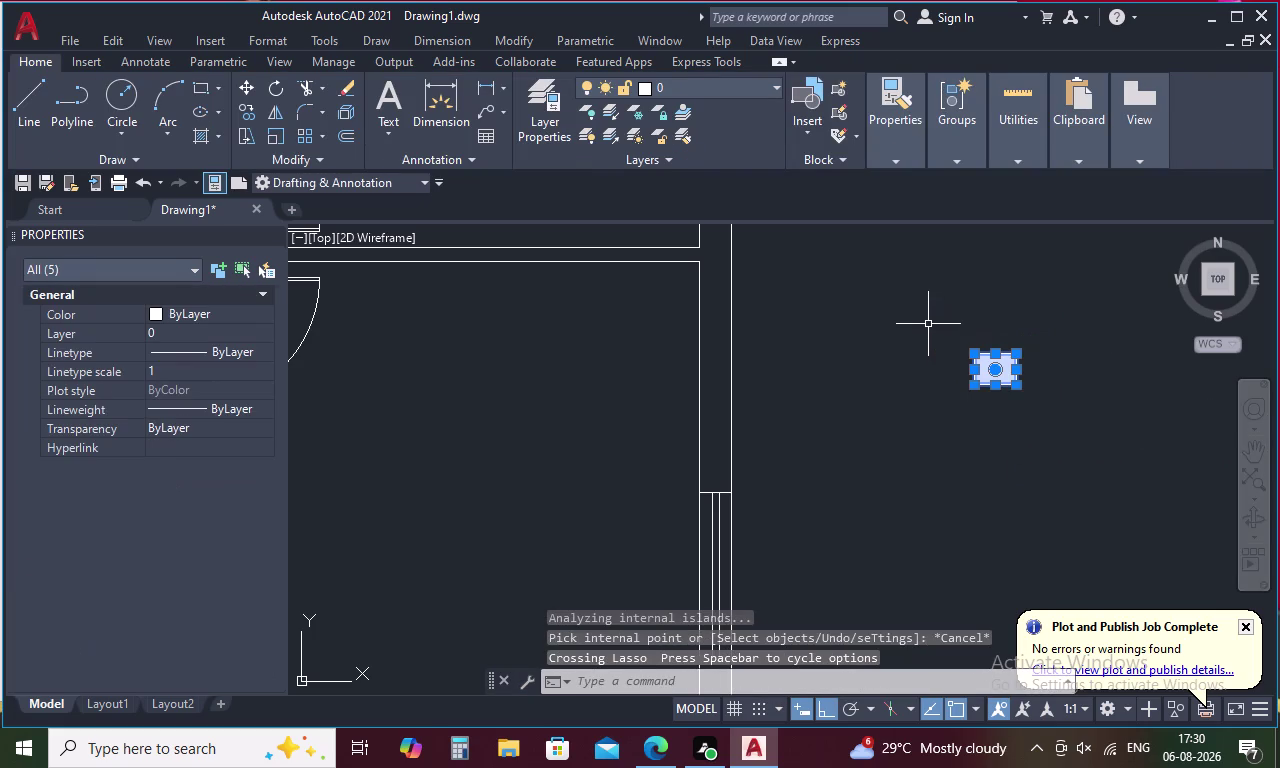
Group the hatched rectangle and move it by its bottom midpoint to the wall corner.
text(G)
key(space)
click(1007, 373)
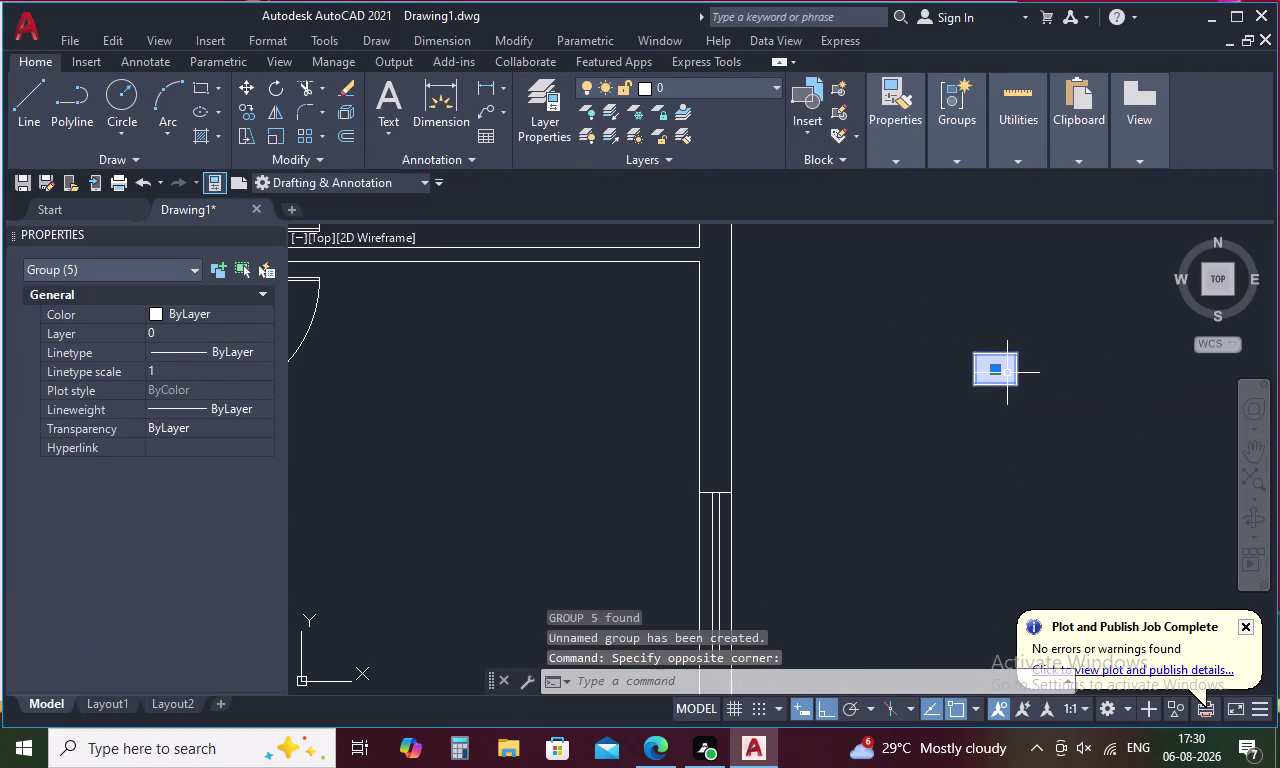
right_click(998, 373)
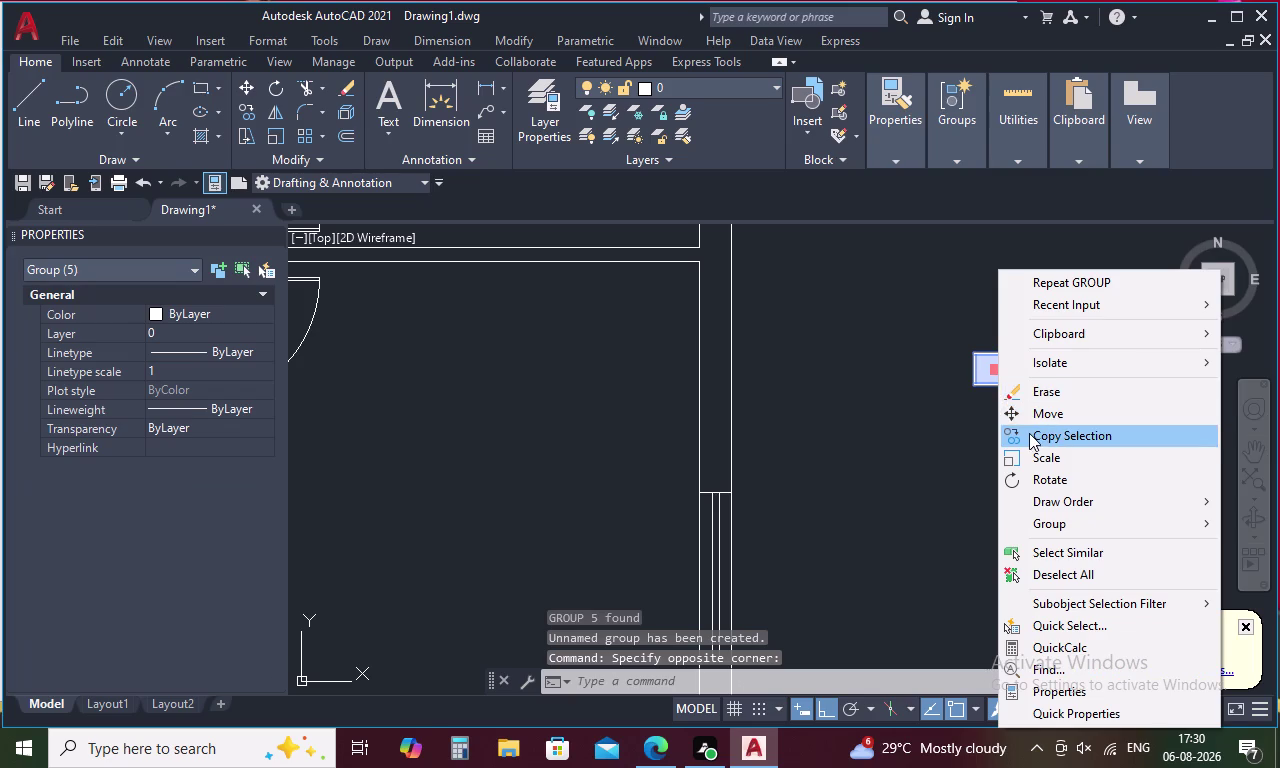
click(1043, 415)
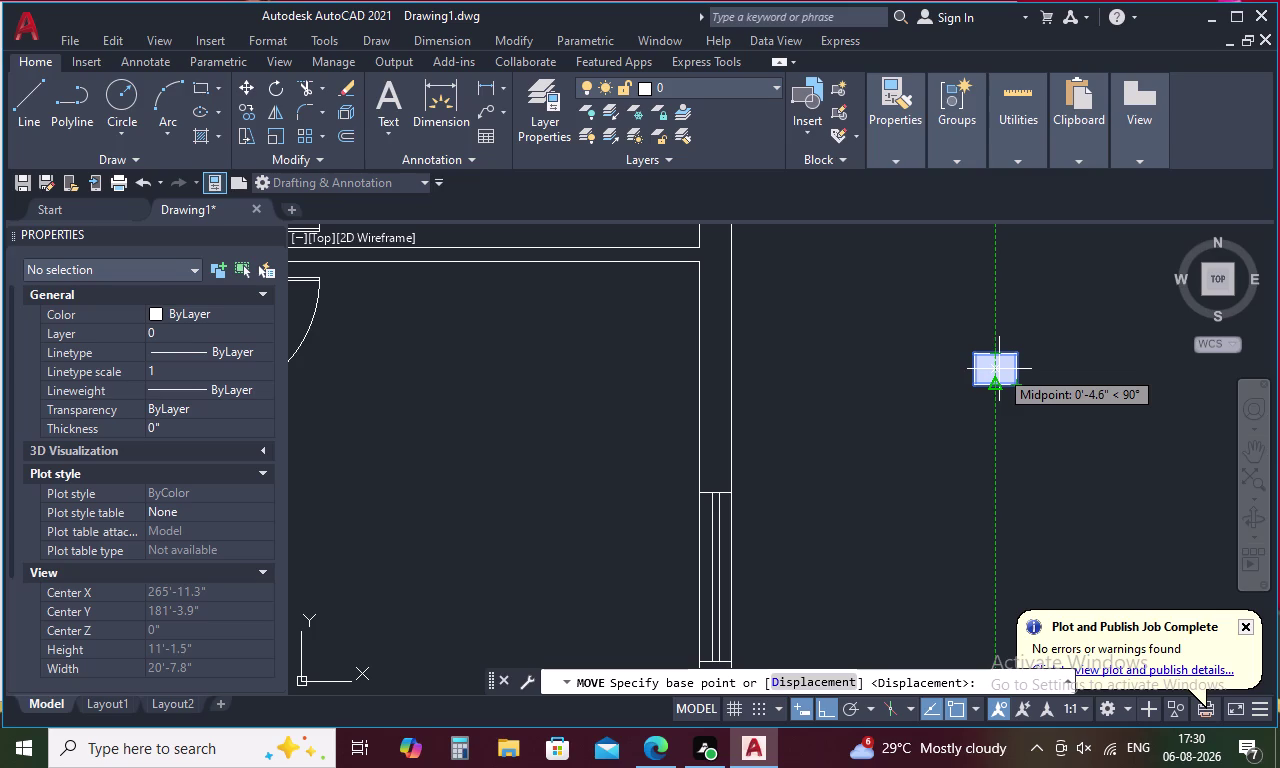
click(994, 370)
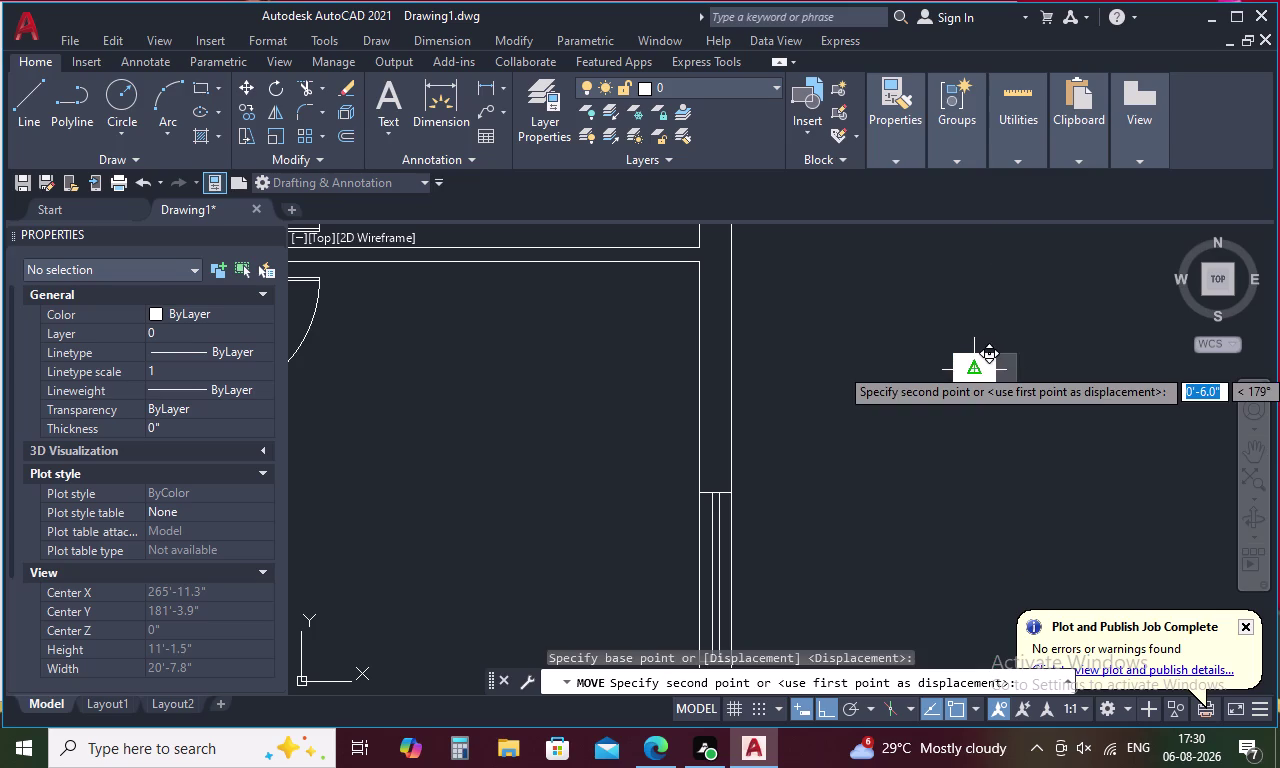
scroll(down, 3)
middle_drag(923, 339, 968, 562)
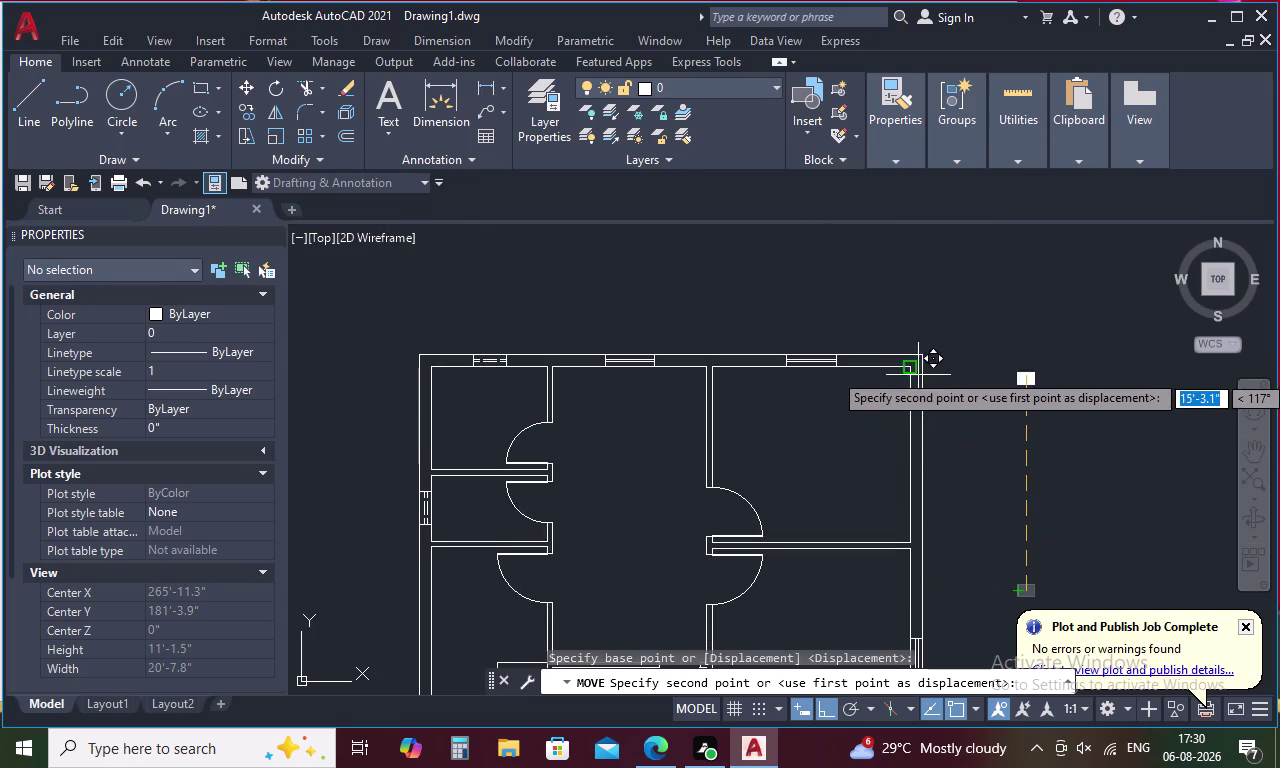
scroll(up, 3)
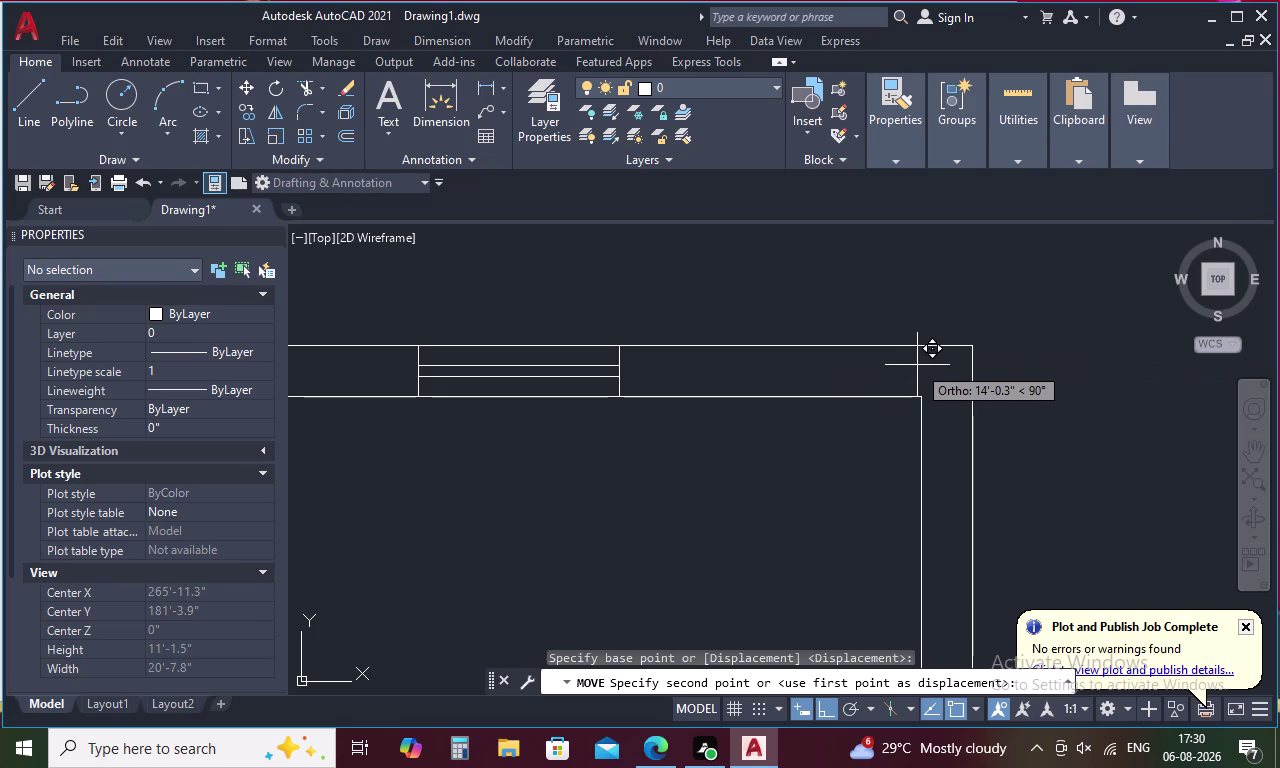
click(921, 367)
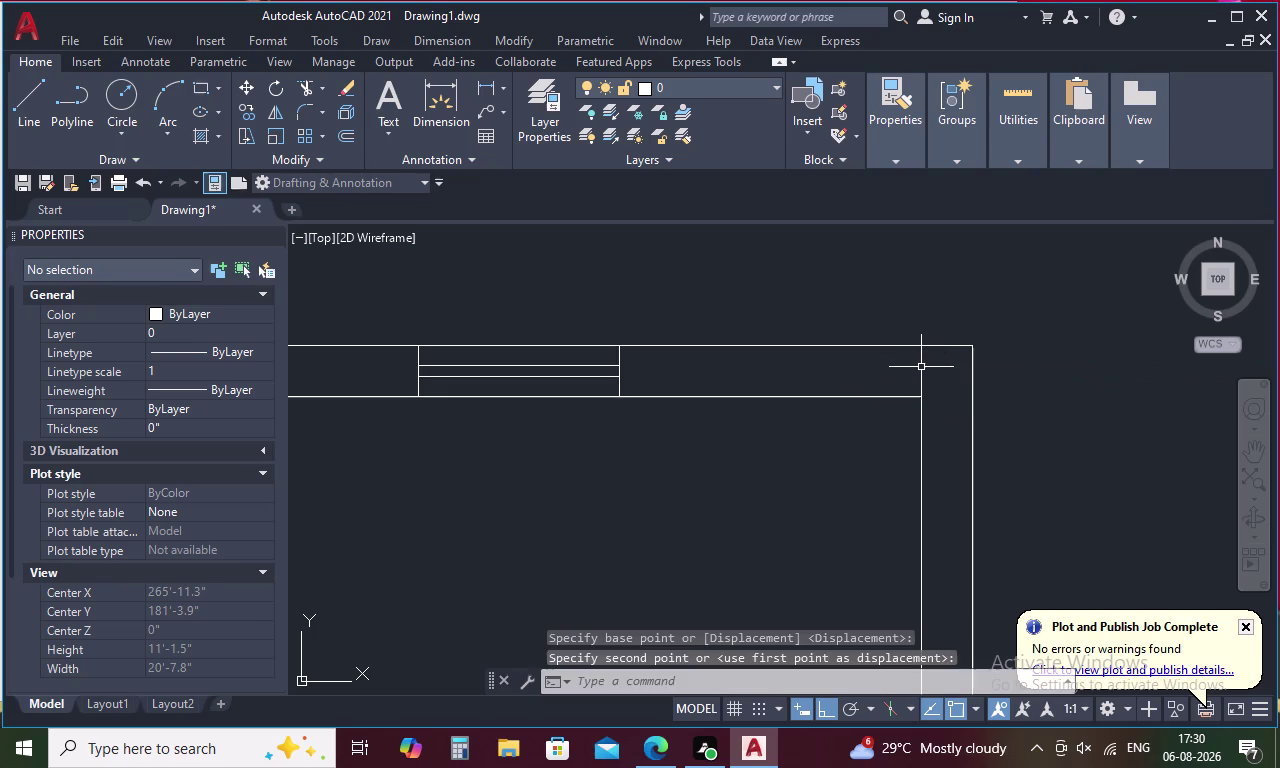
scroll(down, 3)
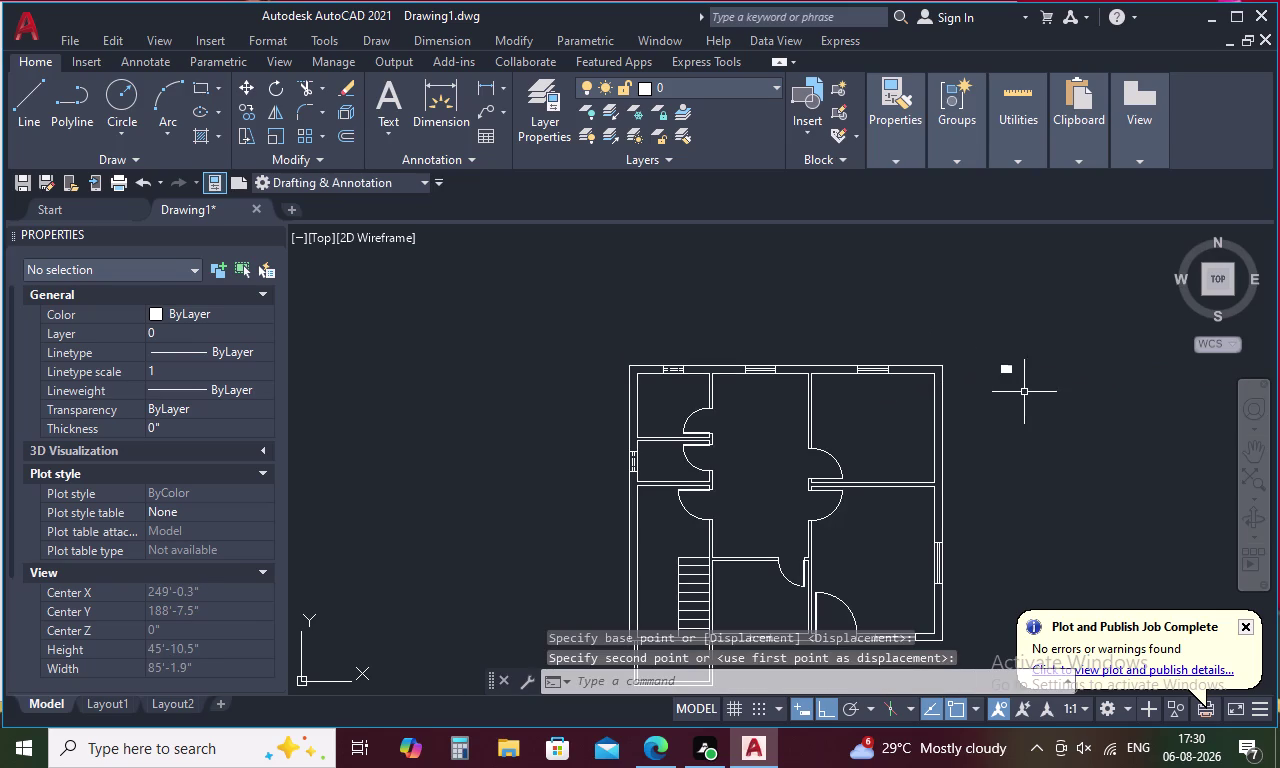
Move the square again by its top midpoint onto the wall corner to the left.
click(1013, 369)
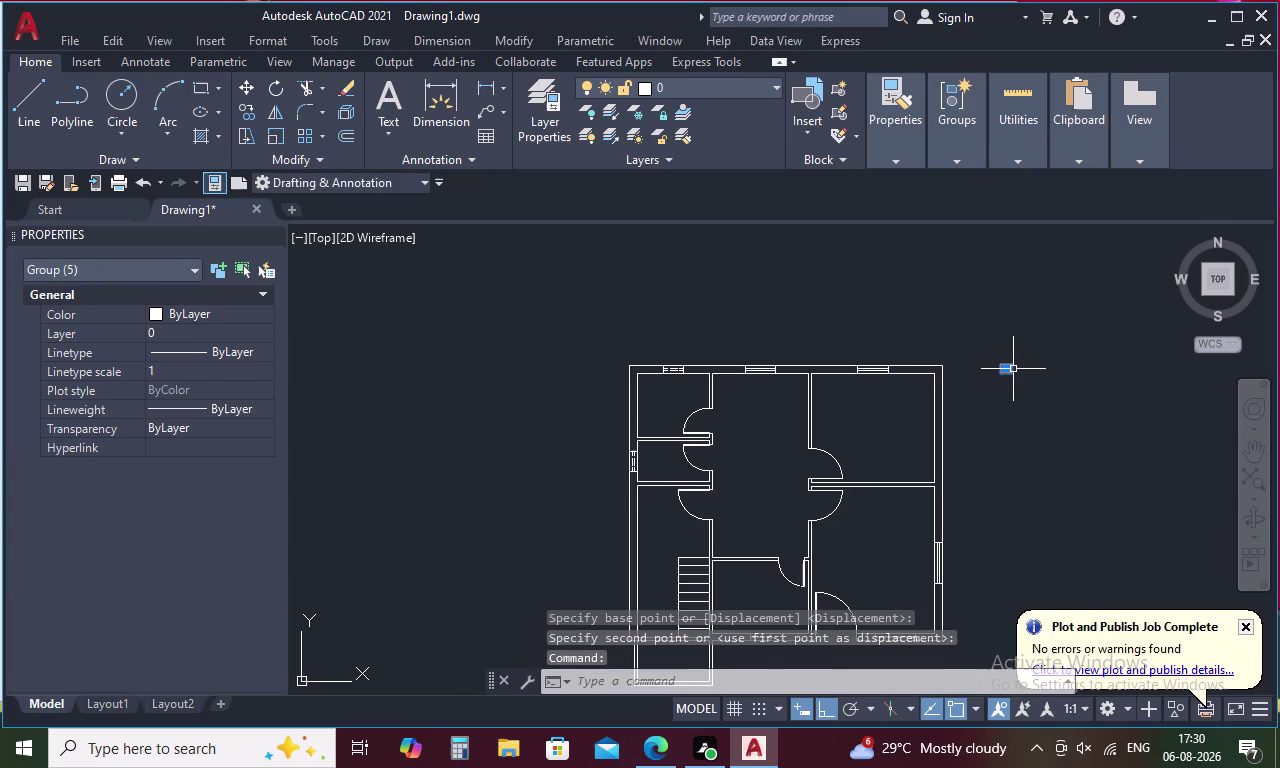
right_click(1013, 369)
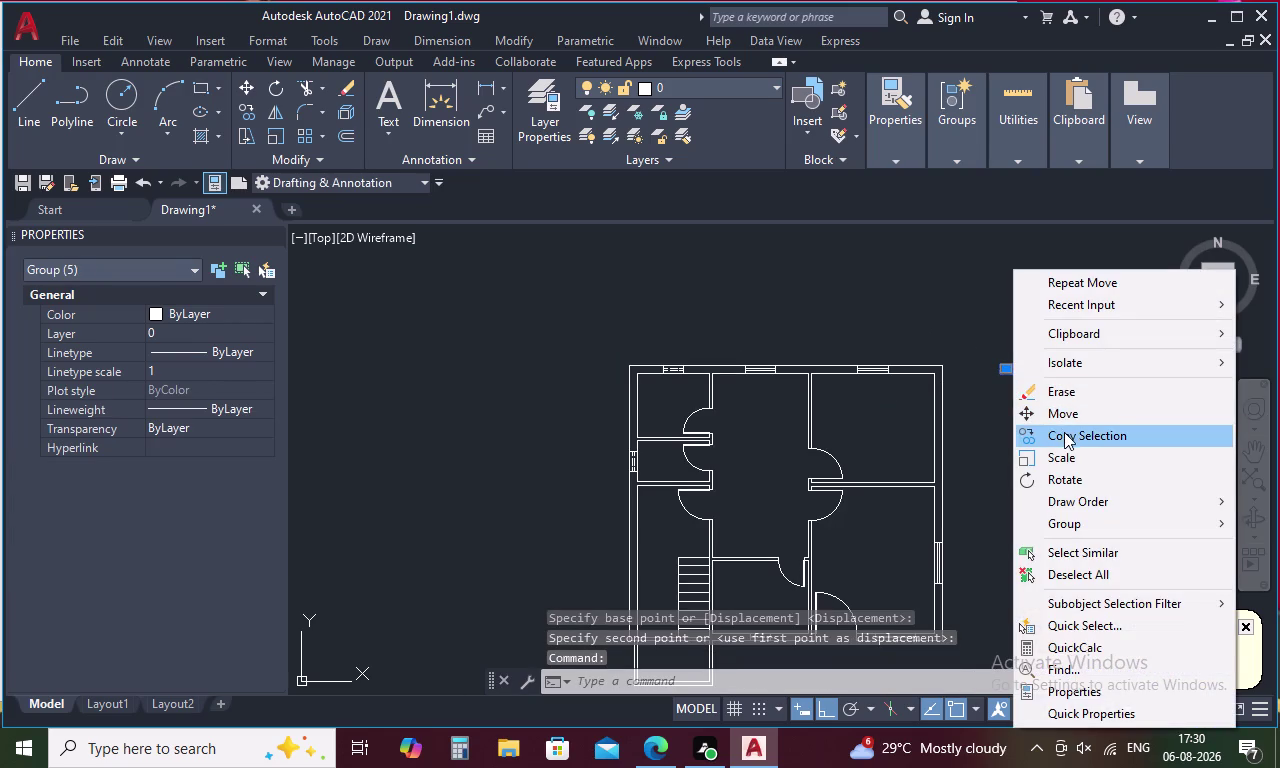
click(1067, 416)
scroll(up, 3)
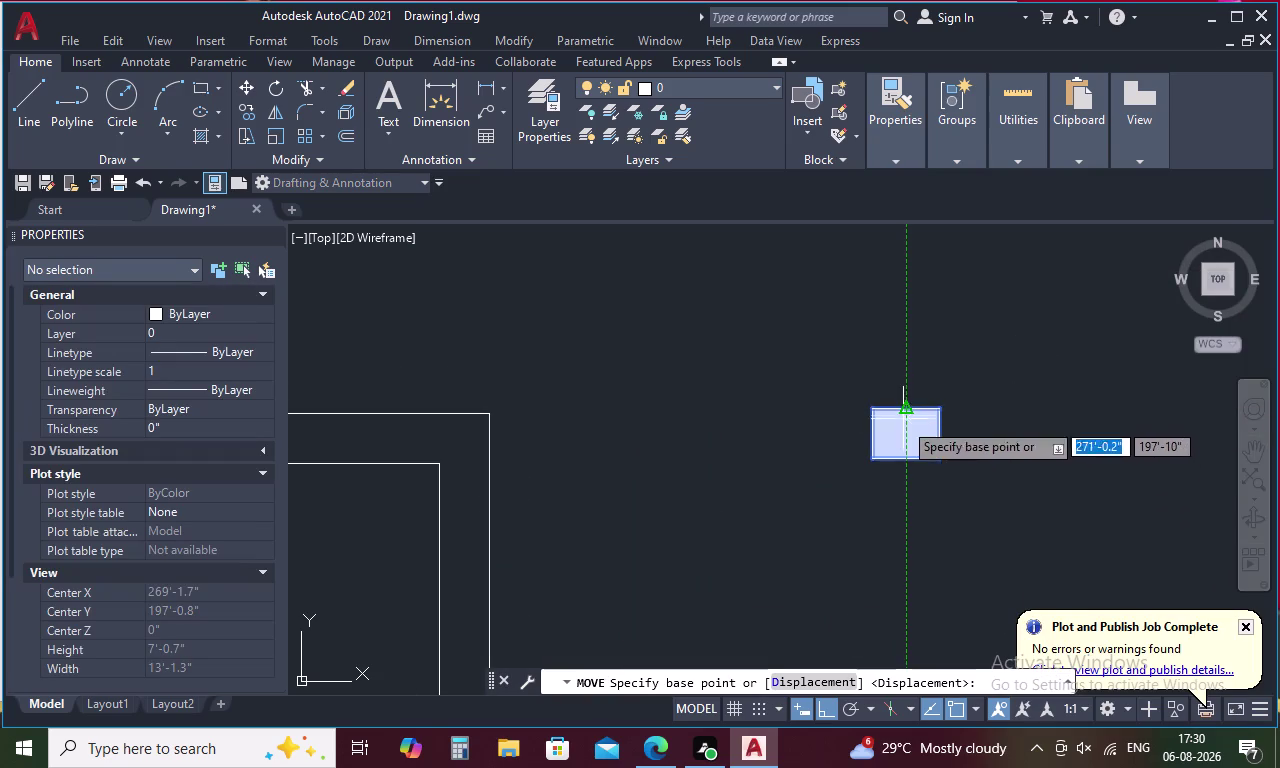
click(907, 435)
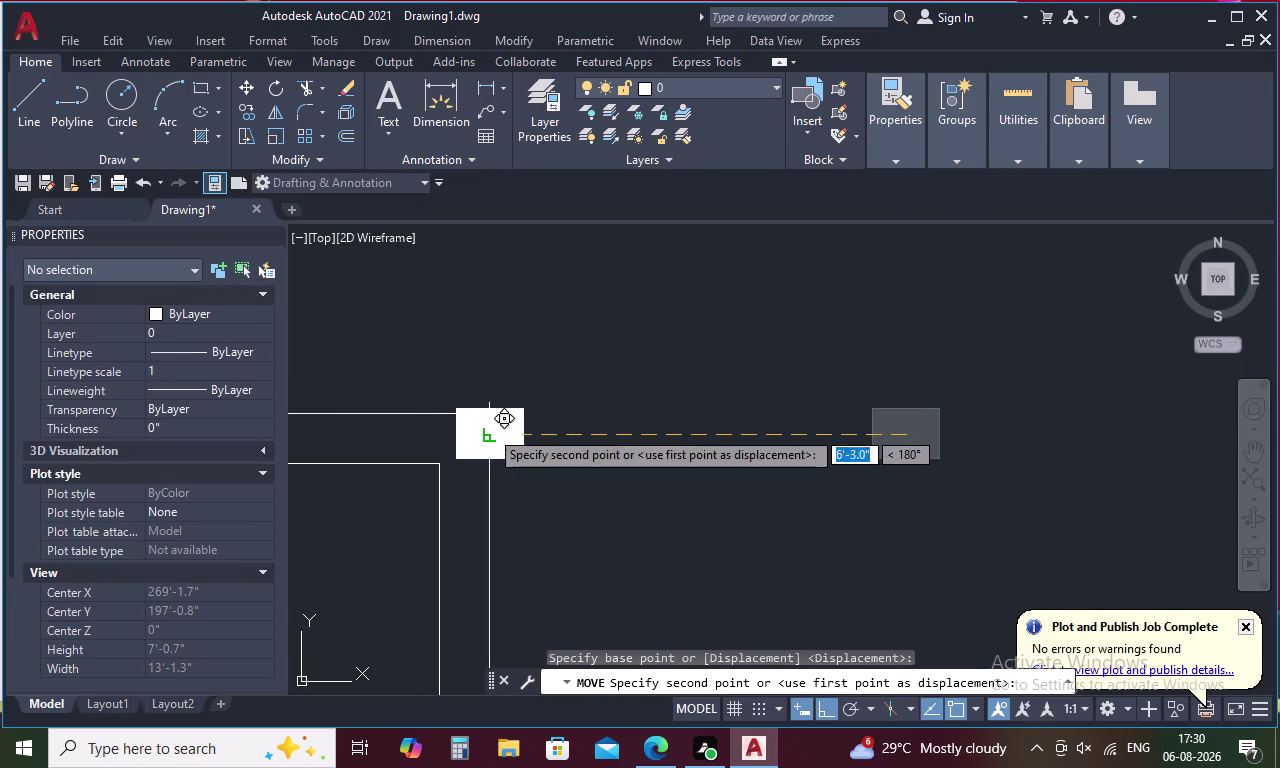
click(454, 424)
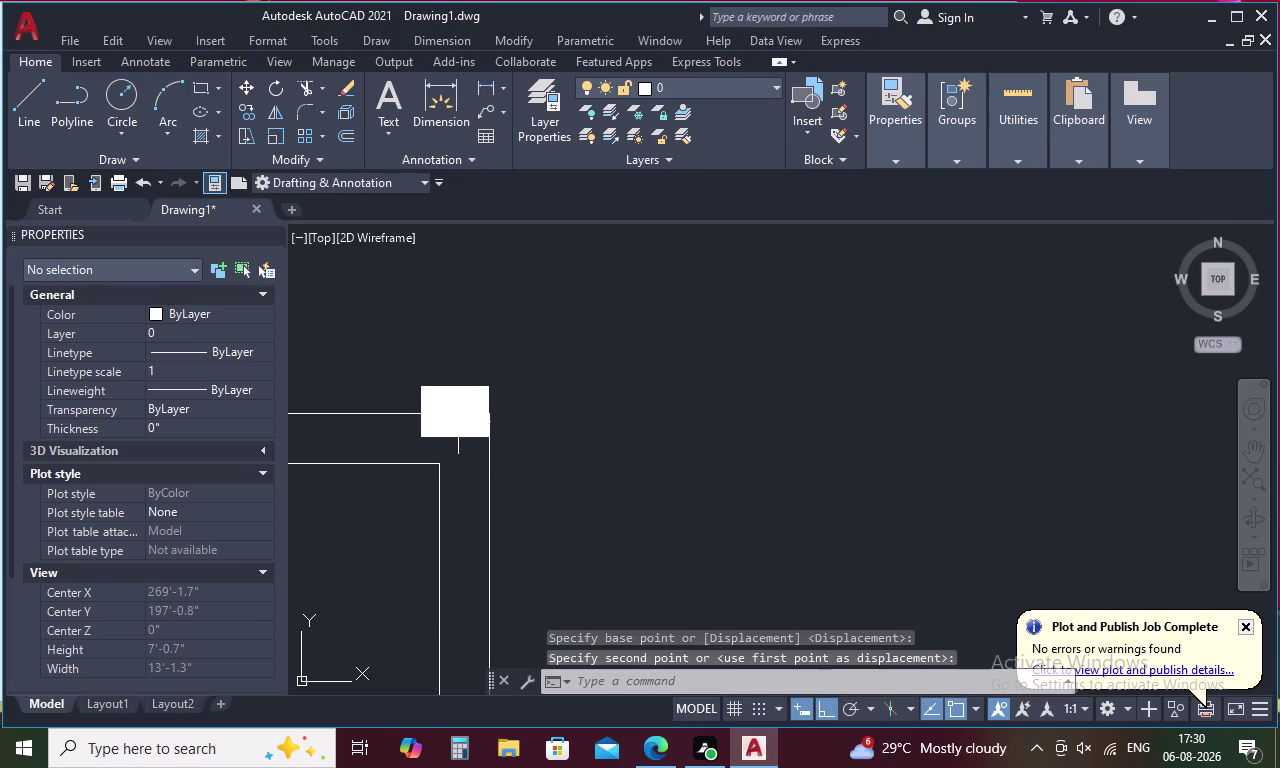
middle_drag(534, 370, 849, 350)
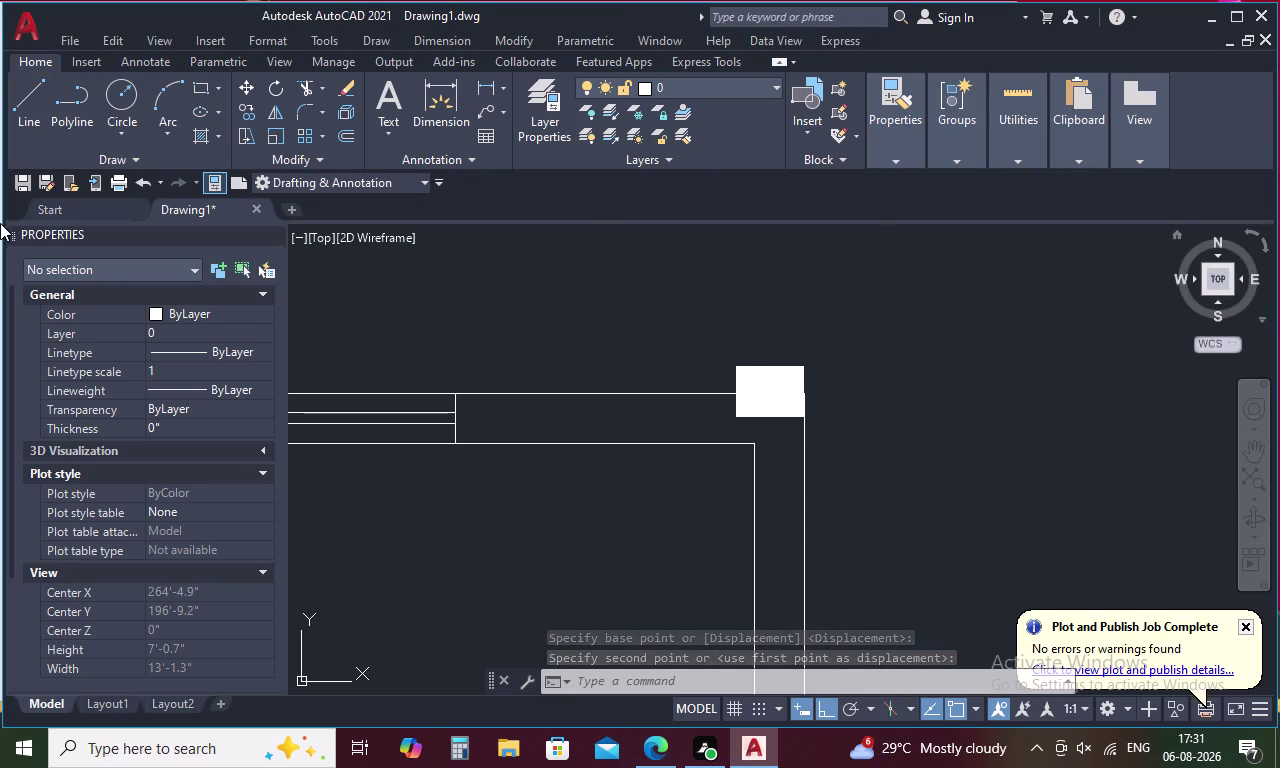
Shift the square down onto the wall corner using its lower-right corner as base.
click(761, 399)
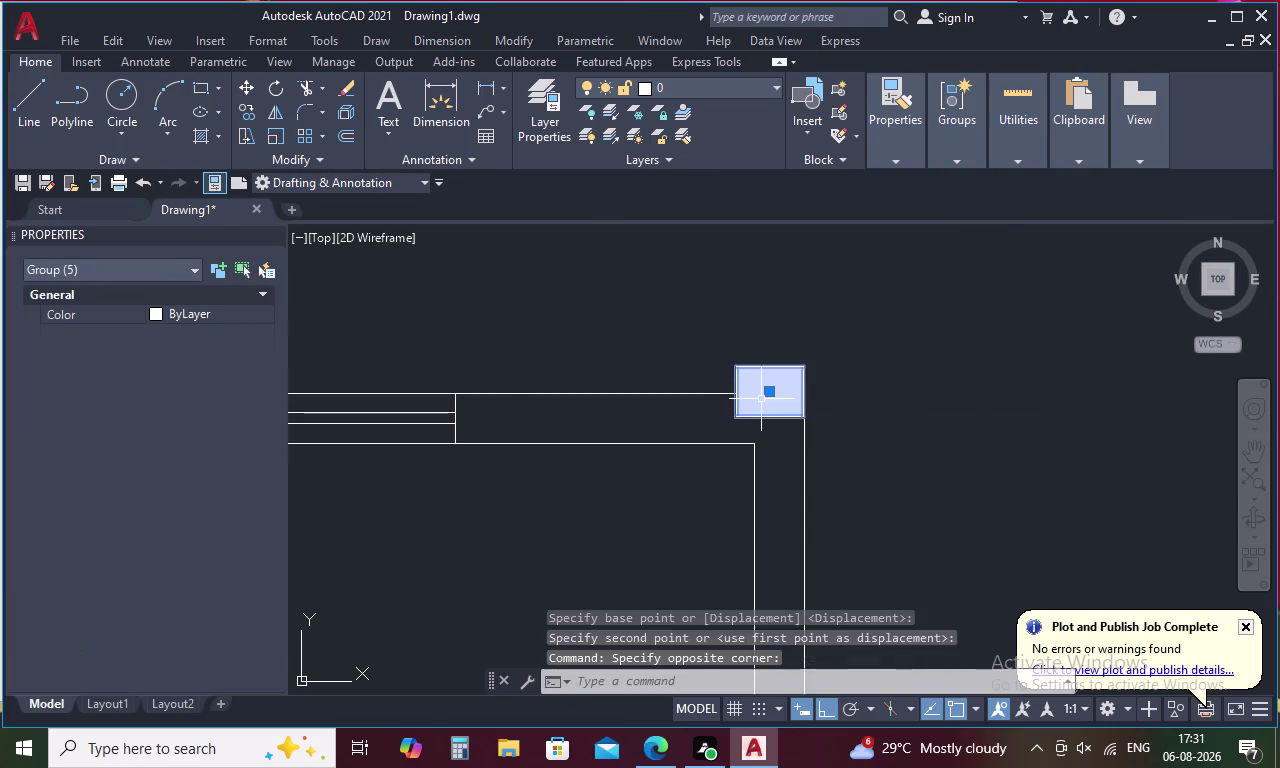
right_click(761, 399)
click(795, 408)
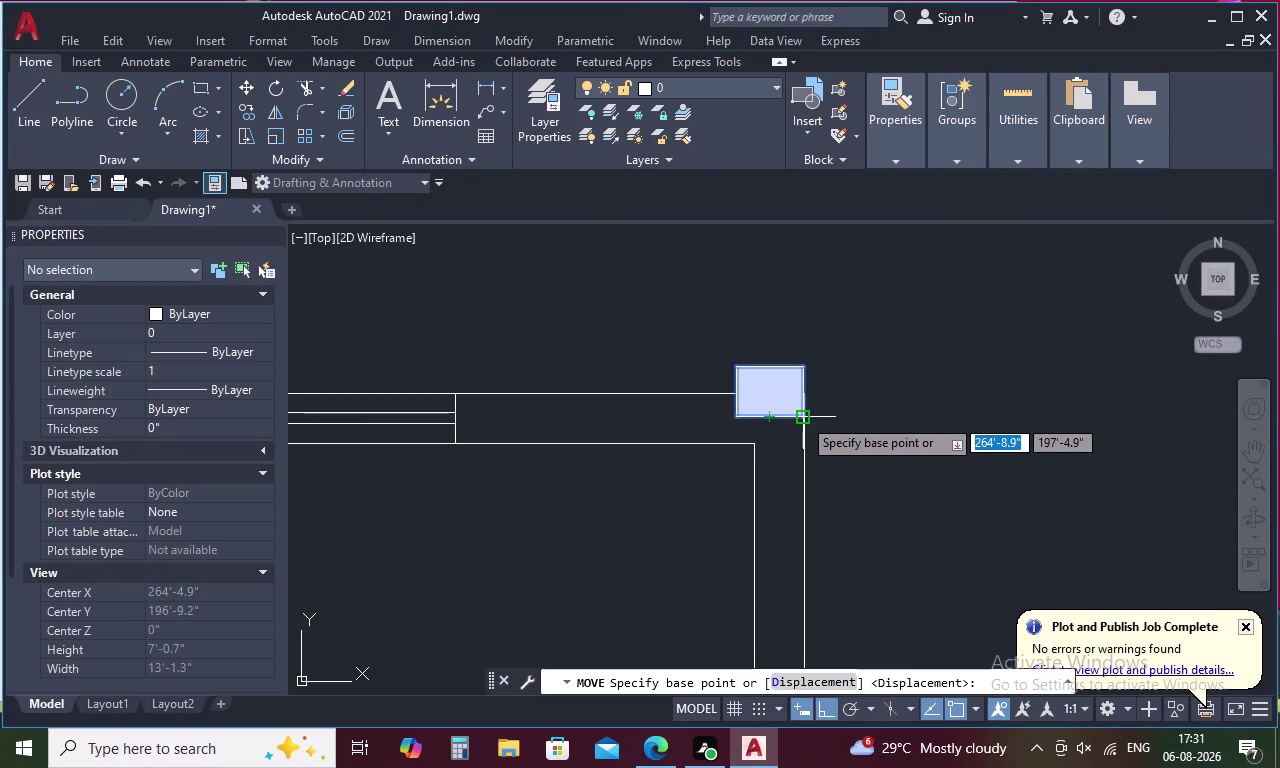
click(802, 417)
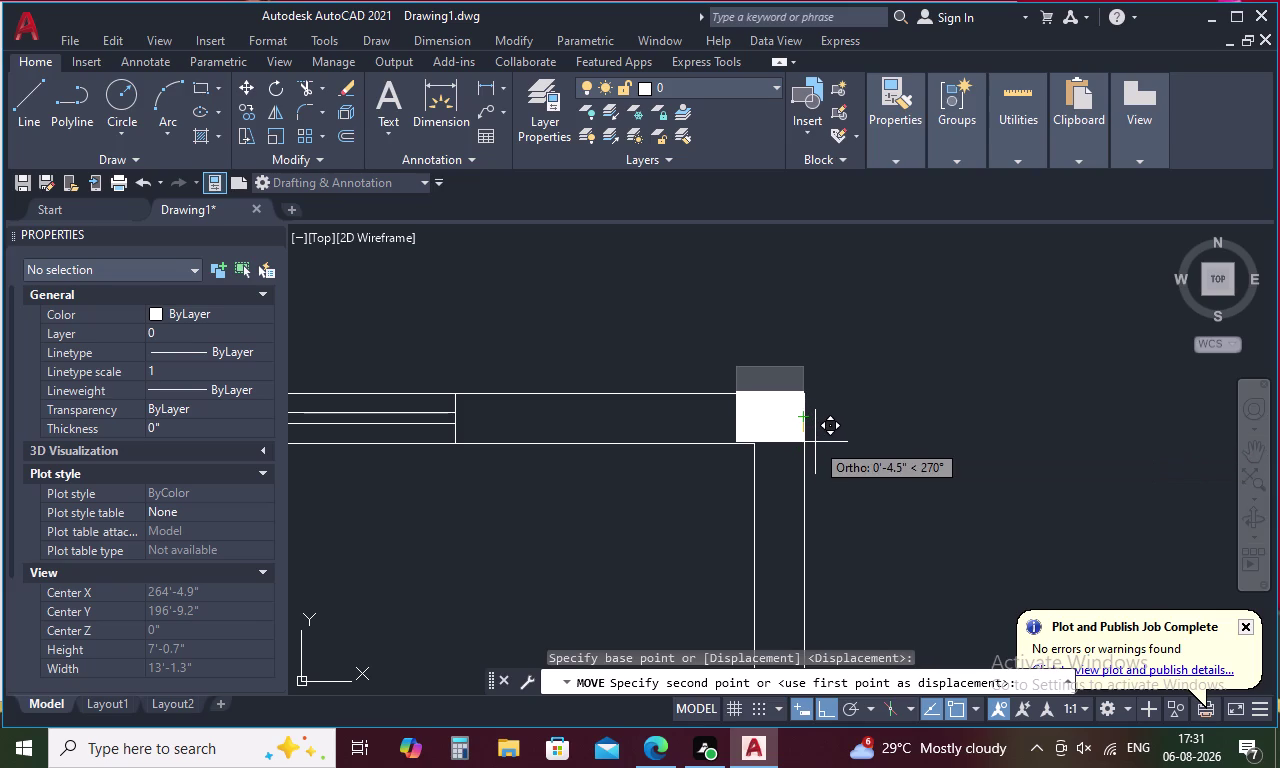
click(816, 444)
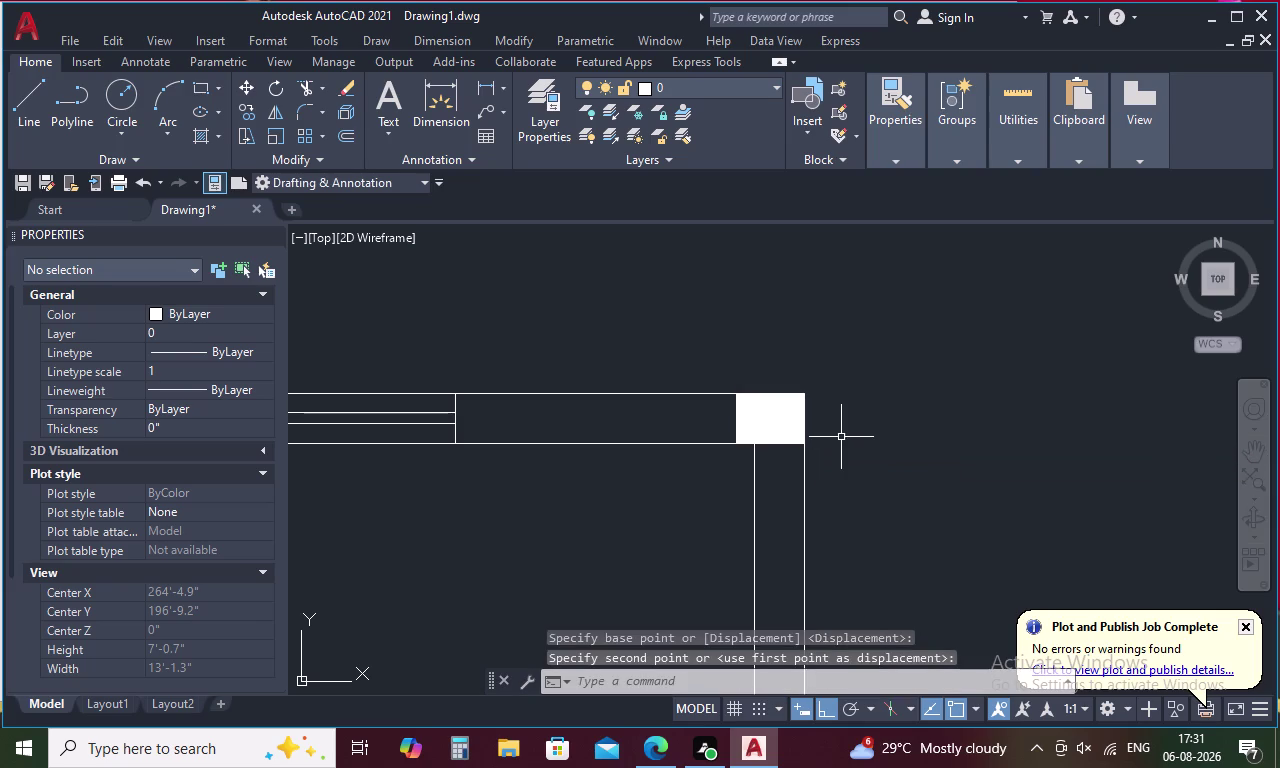
scroll(down, 3)
middle_drag(901, 410, 877, 334)
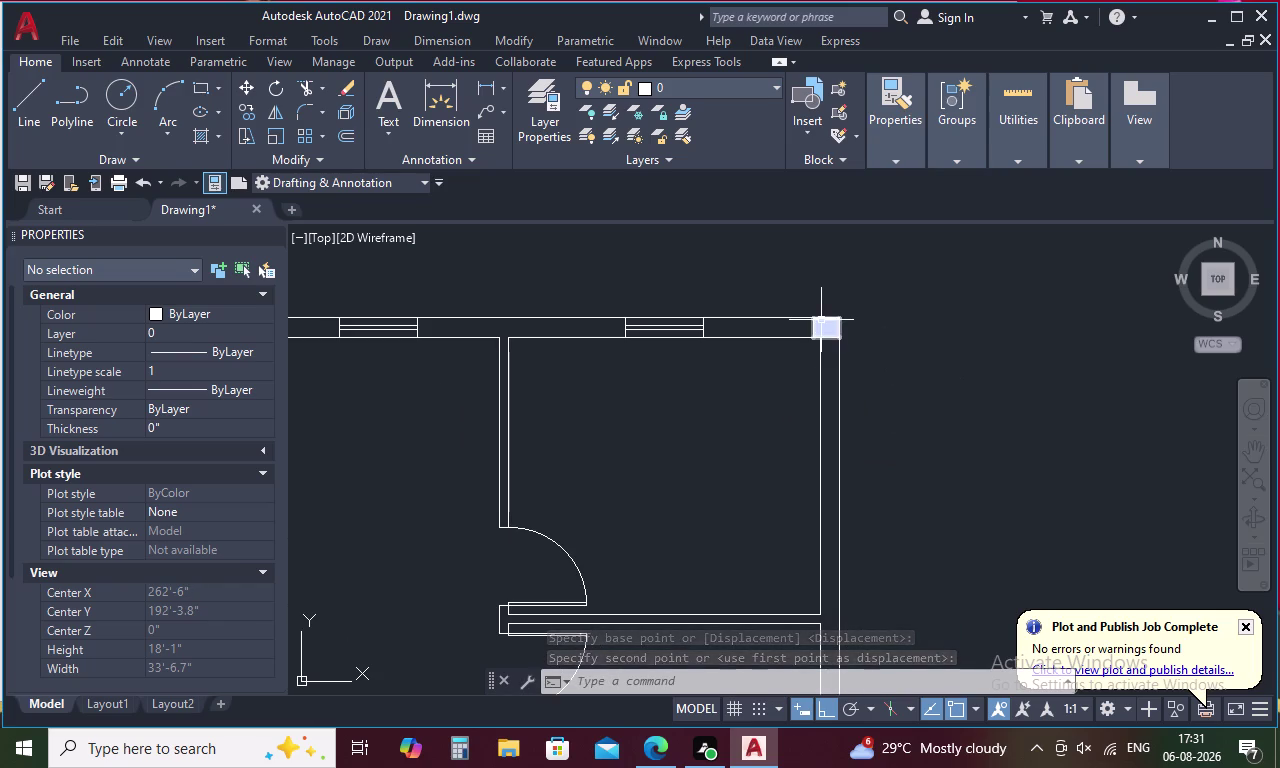
Copy the column square from its bottom midpoint to the next top-wall junction.
click(821, 320)
right_click(861, 317)
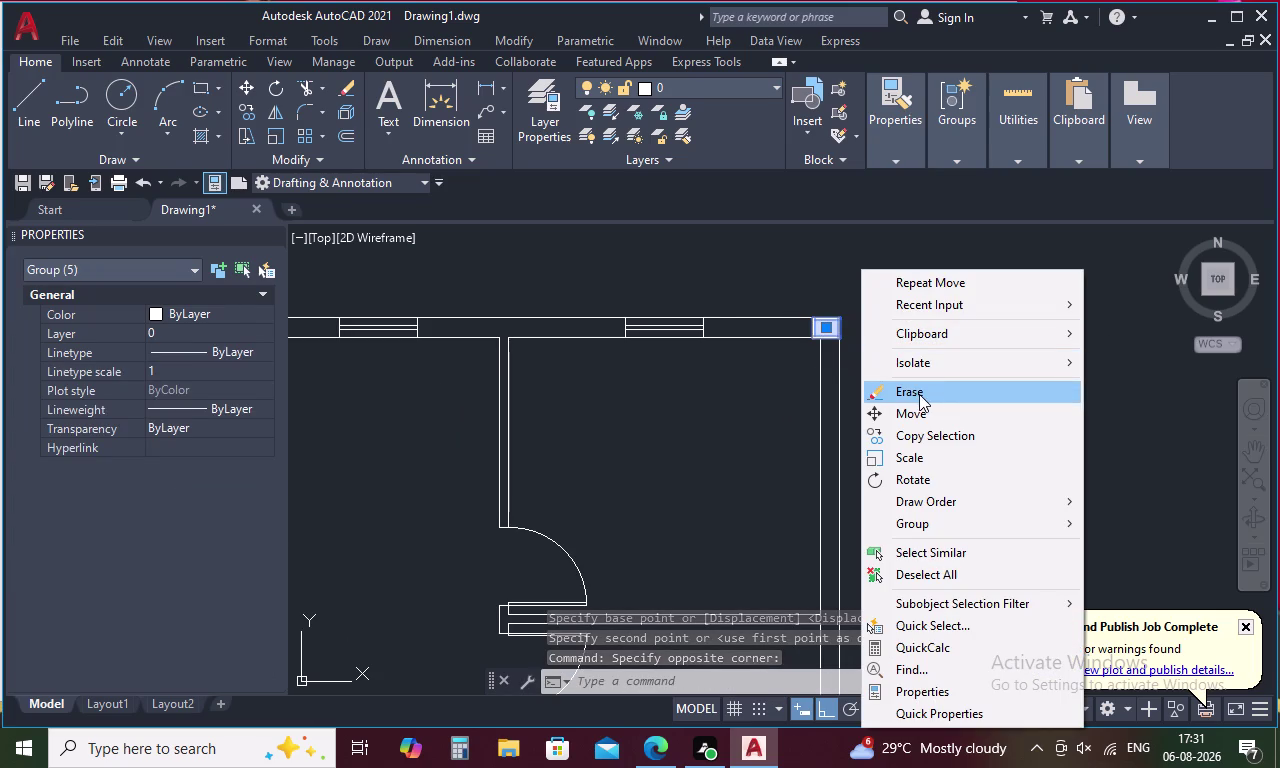
click(989, 437)
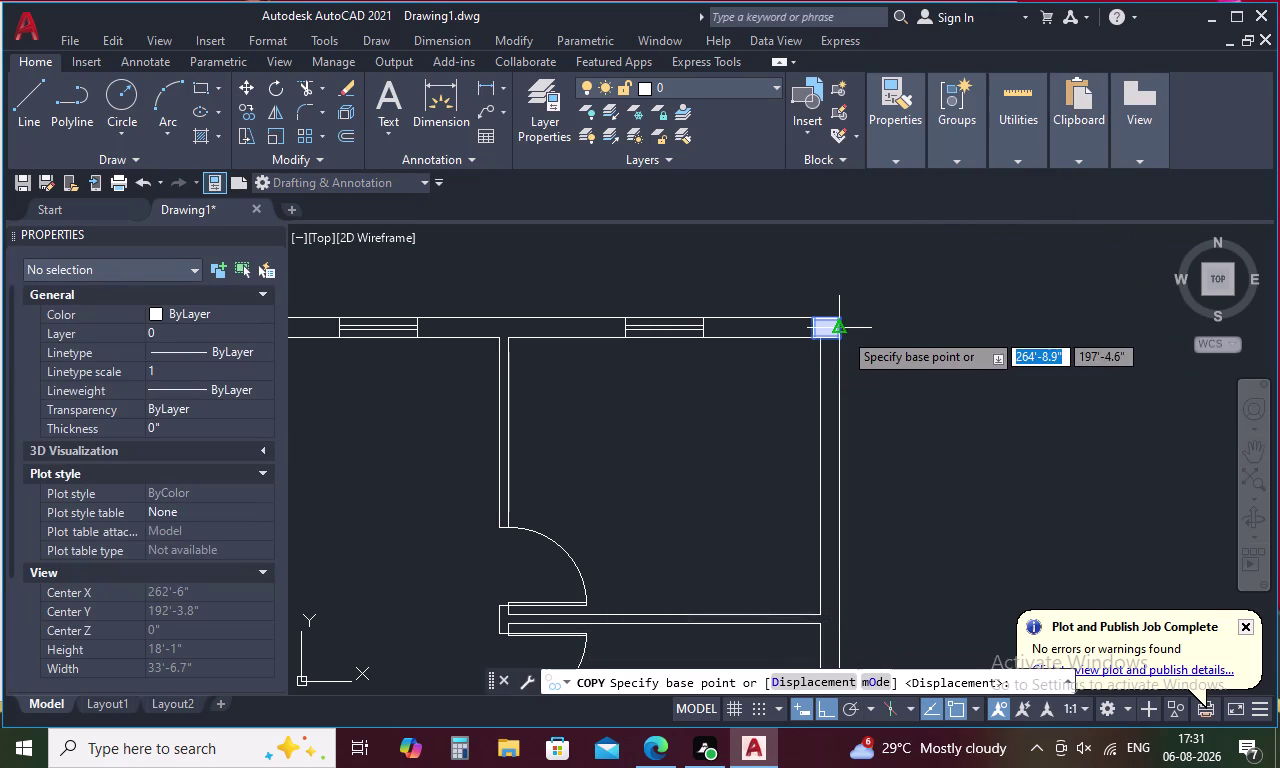
scroll(up, 3)
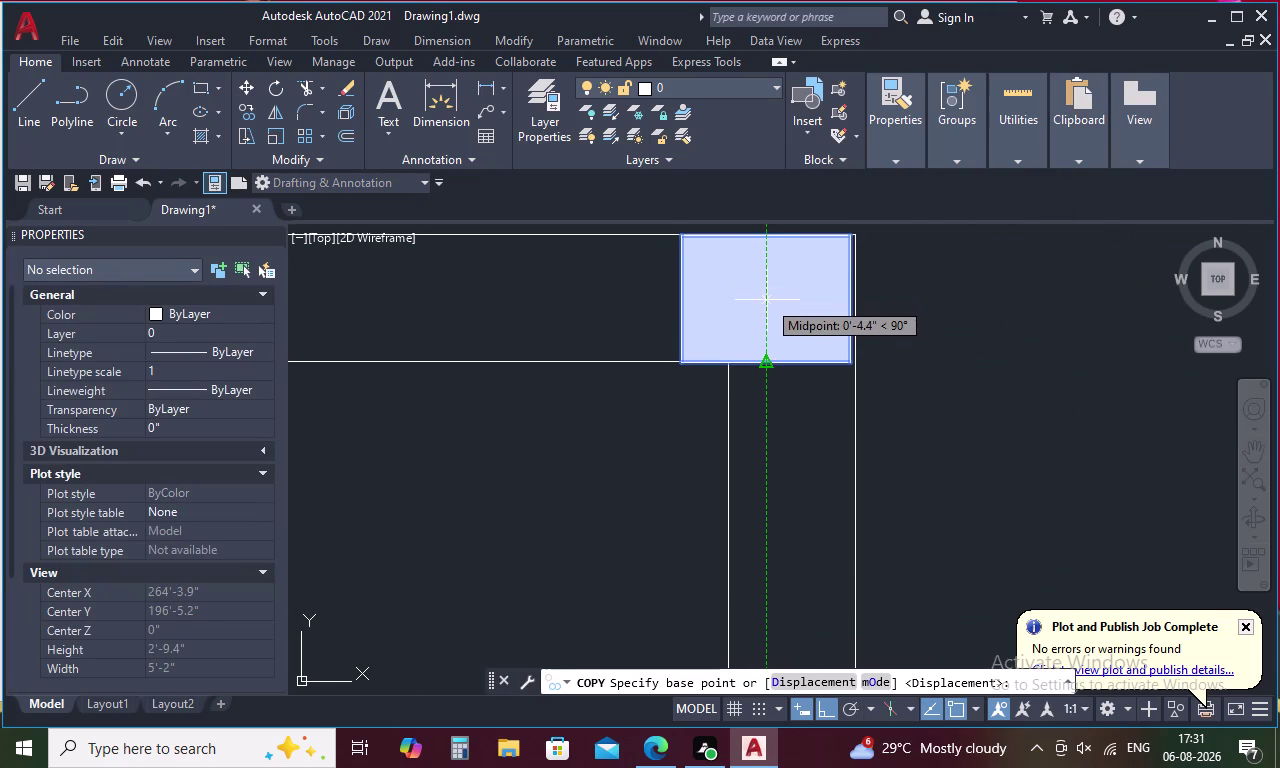
click(767, 300)
scroll(down, 3)
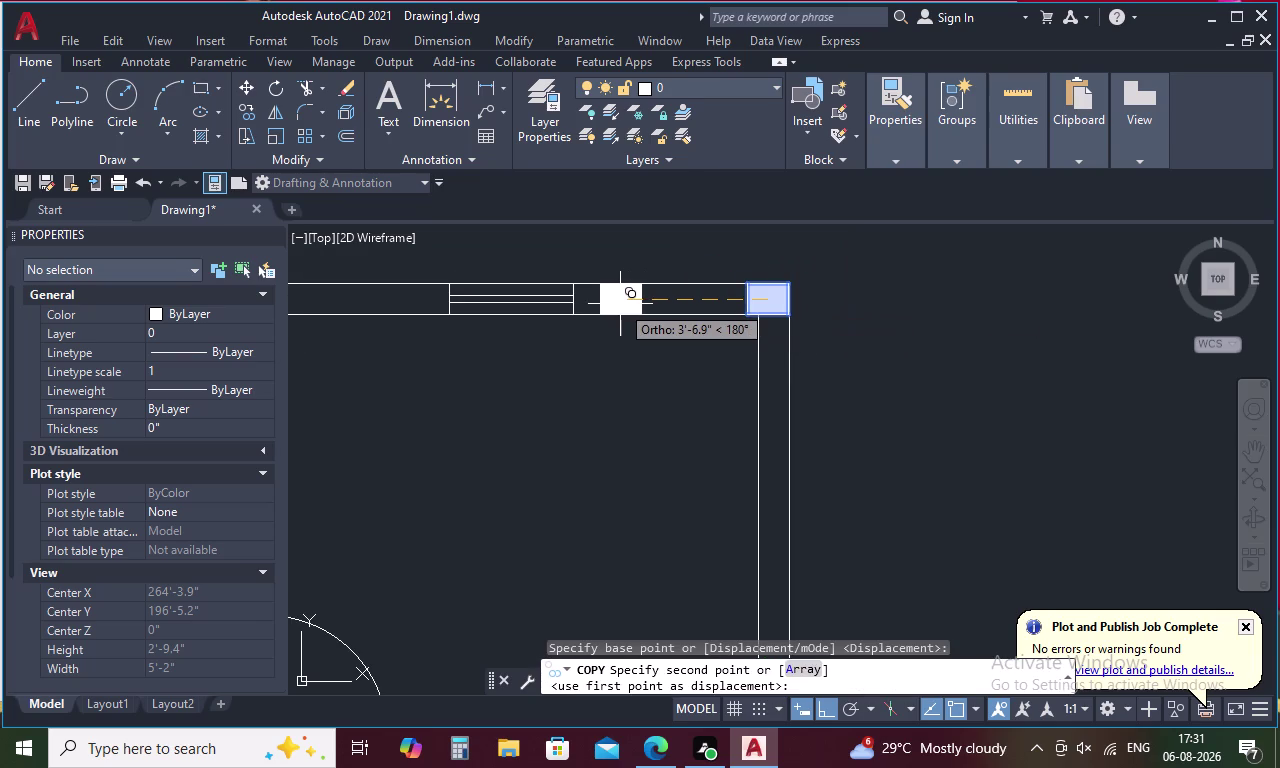
middle_drag(619, 304, 704, 321)
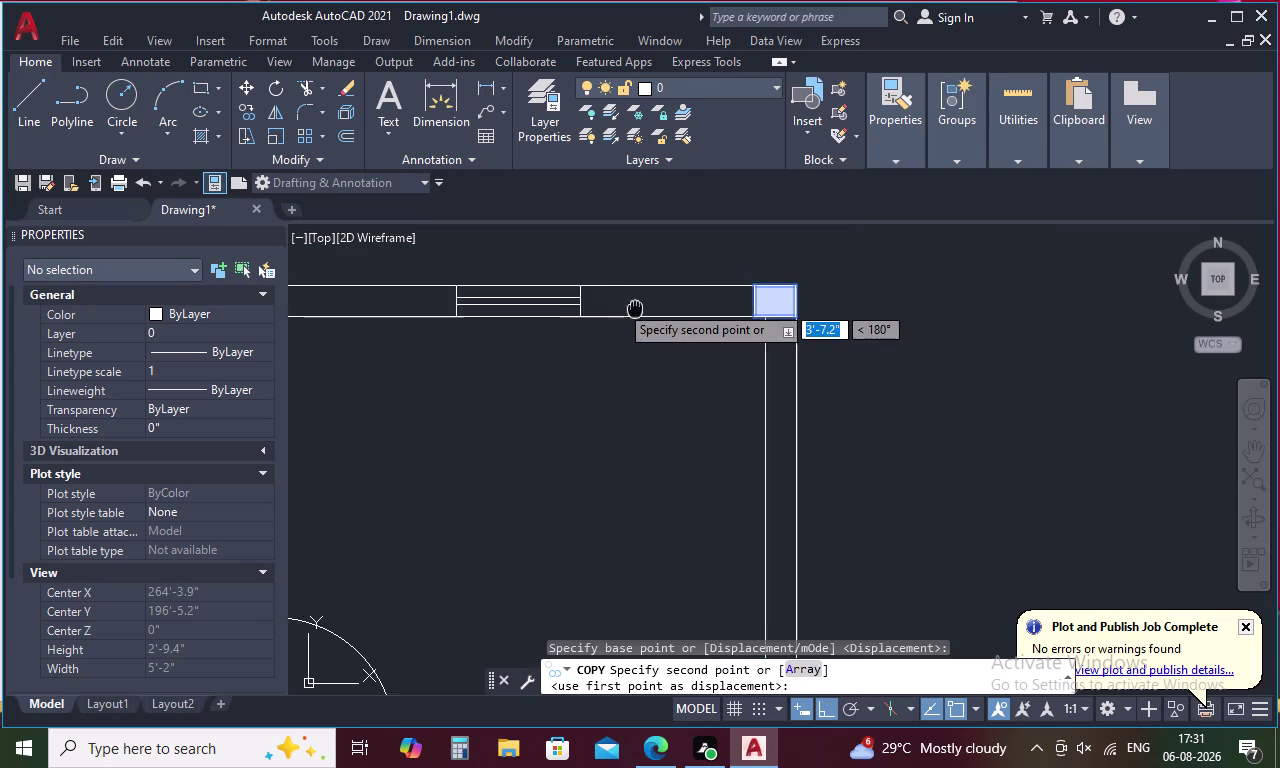
middle_drag(704, 321, 1023, 343)
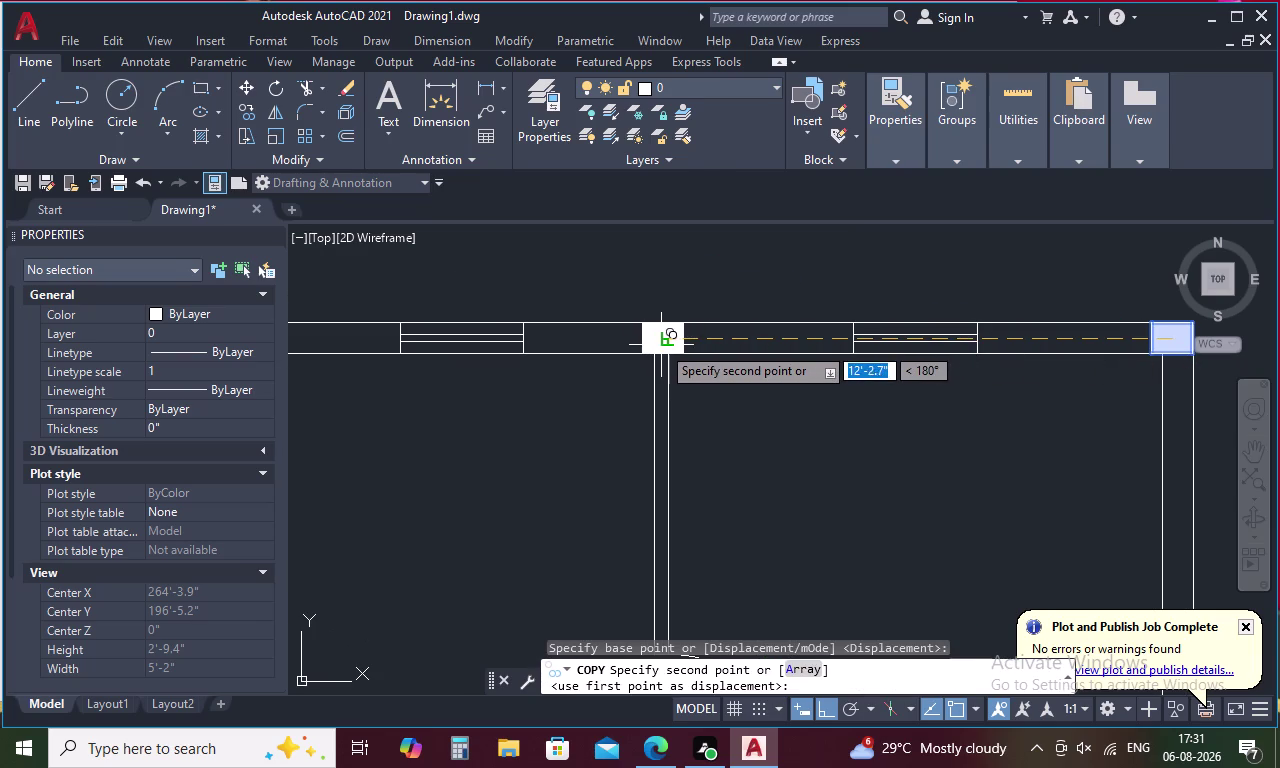
click(661, 345)
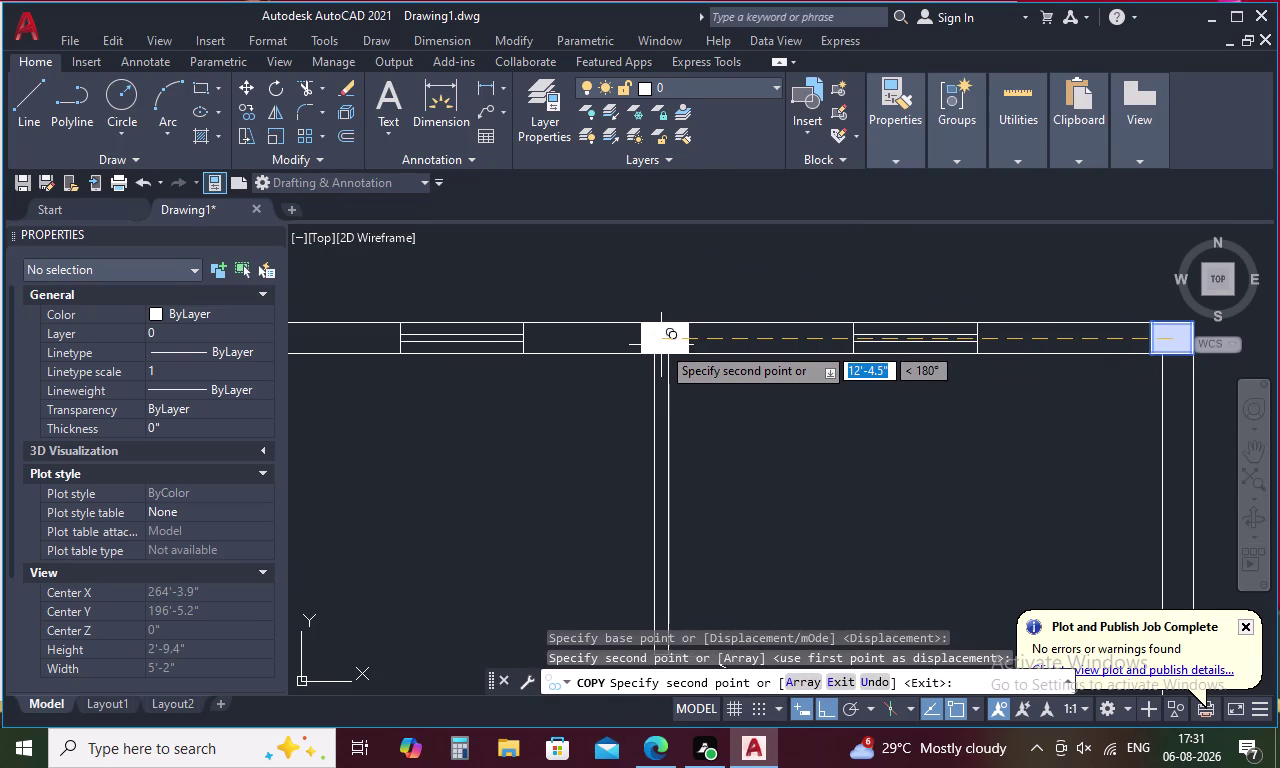
Place further column copies along the top wall and at the top-right corner.
scroll(down, 3)
middle_drag(583, 343, 727, 364)
scroll(up, 3)
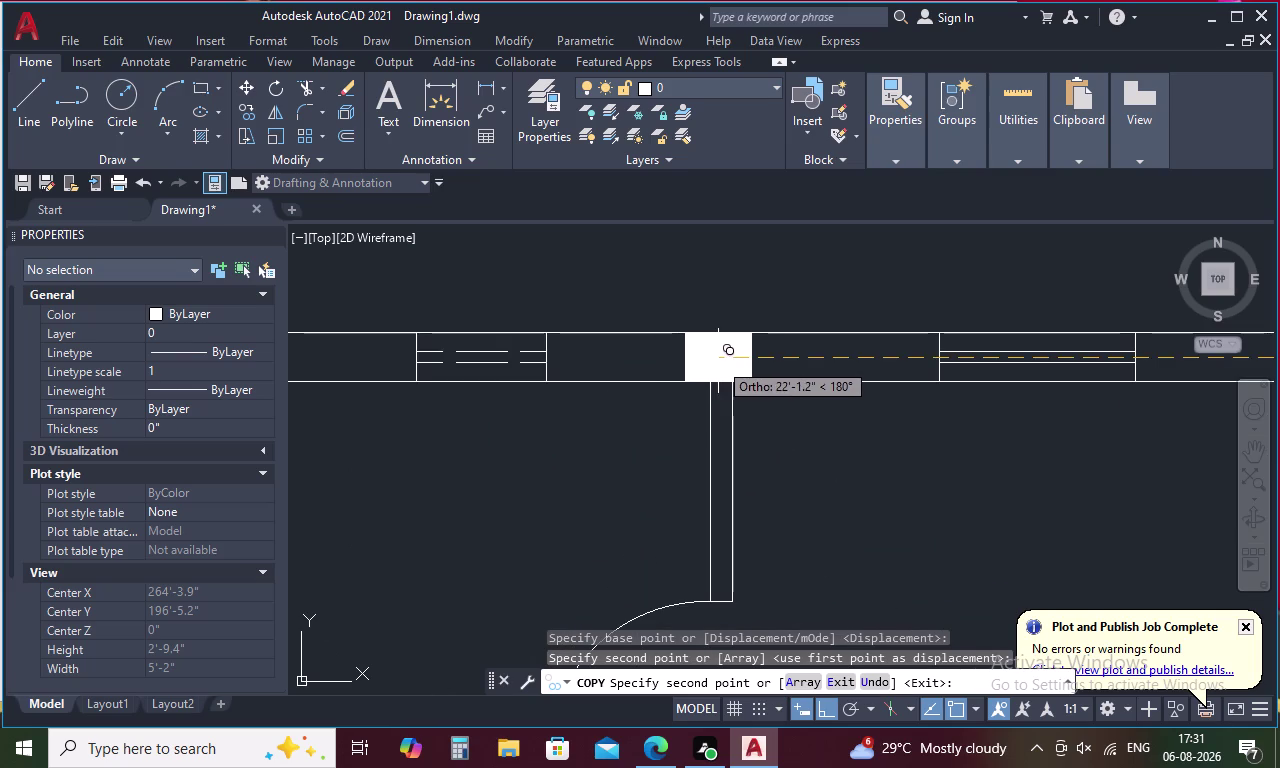
click(722, 360)
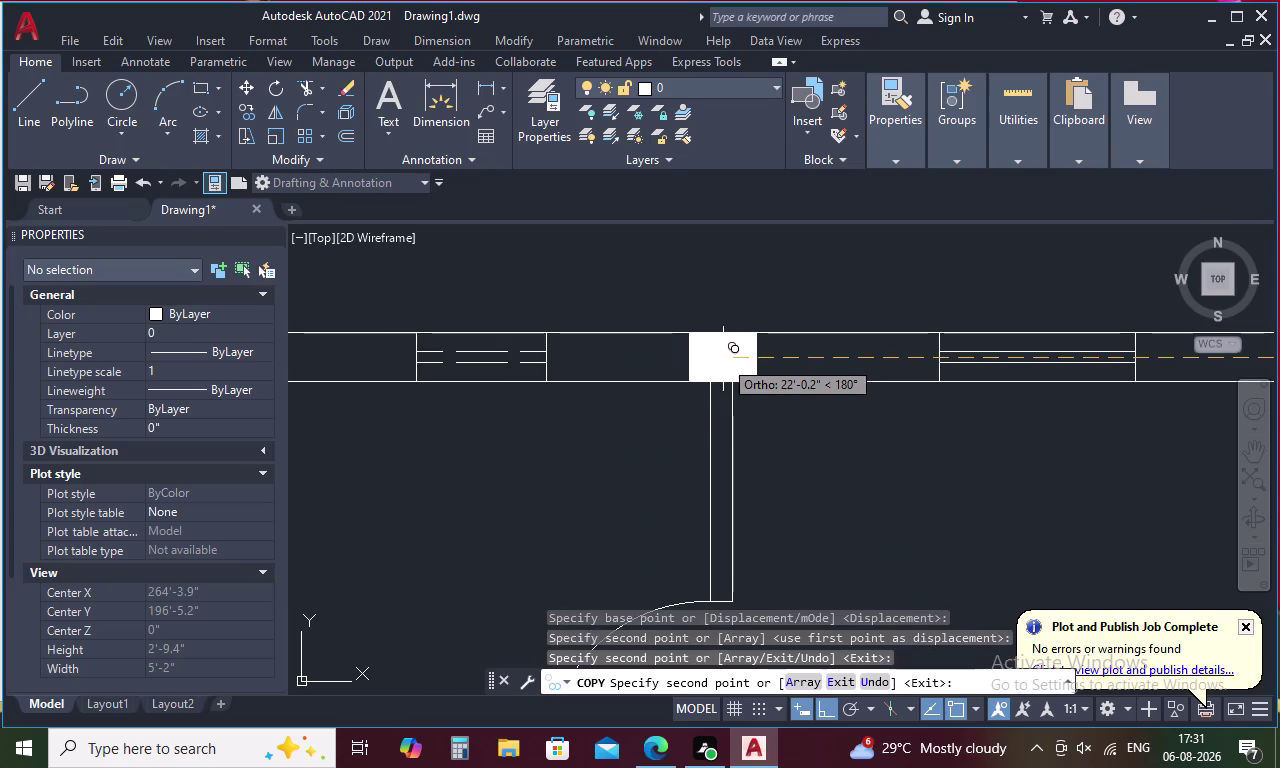
scroll(down, 3)
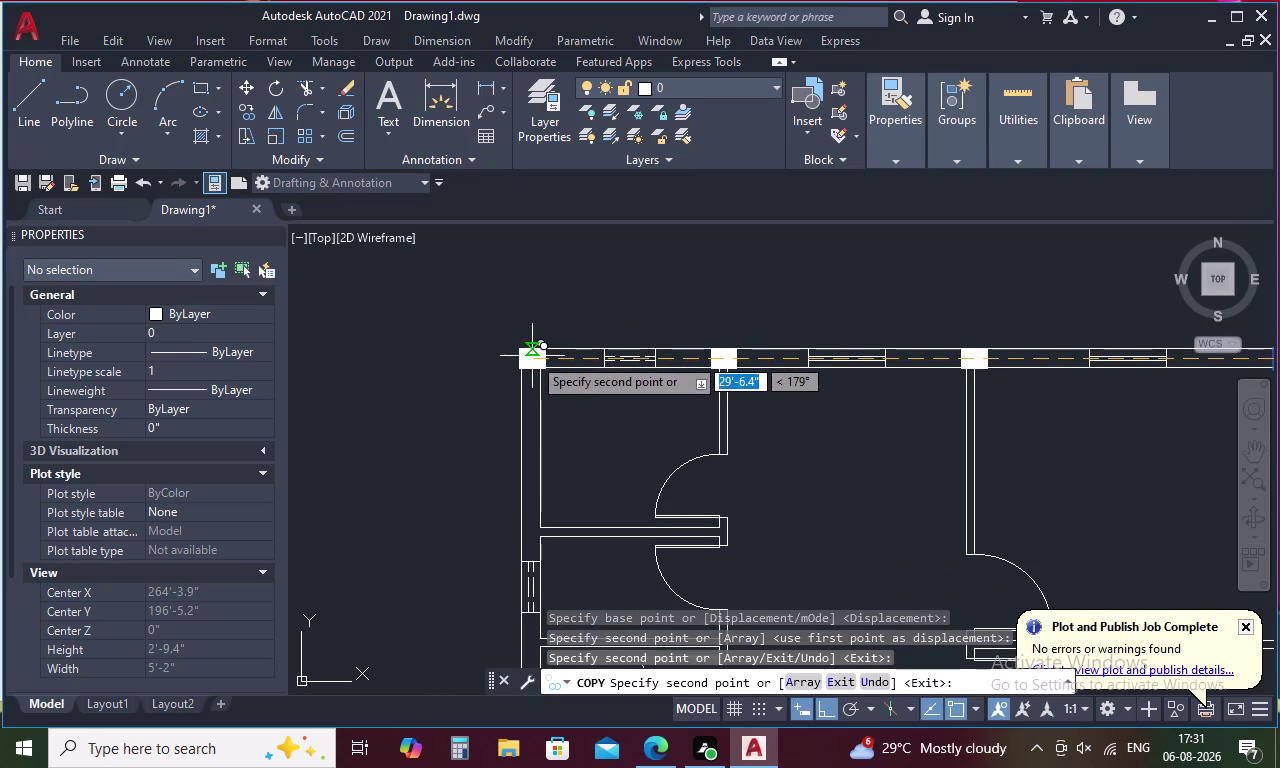
scroll(up, 3)
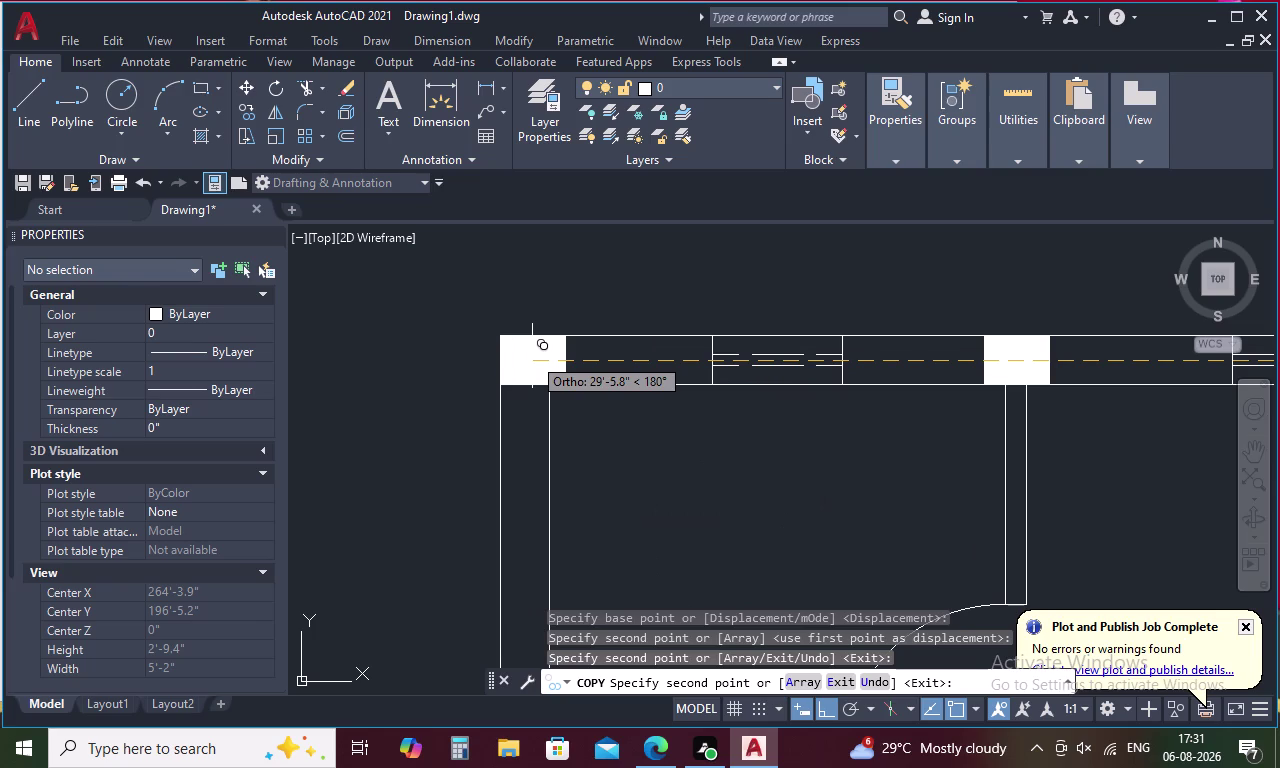
click(532, 356)
Place column copies at the right-wall junction and the bottom-right corner.
scroll(down, 3)
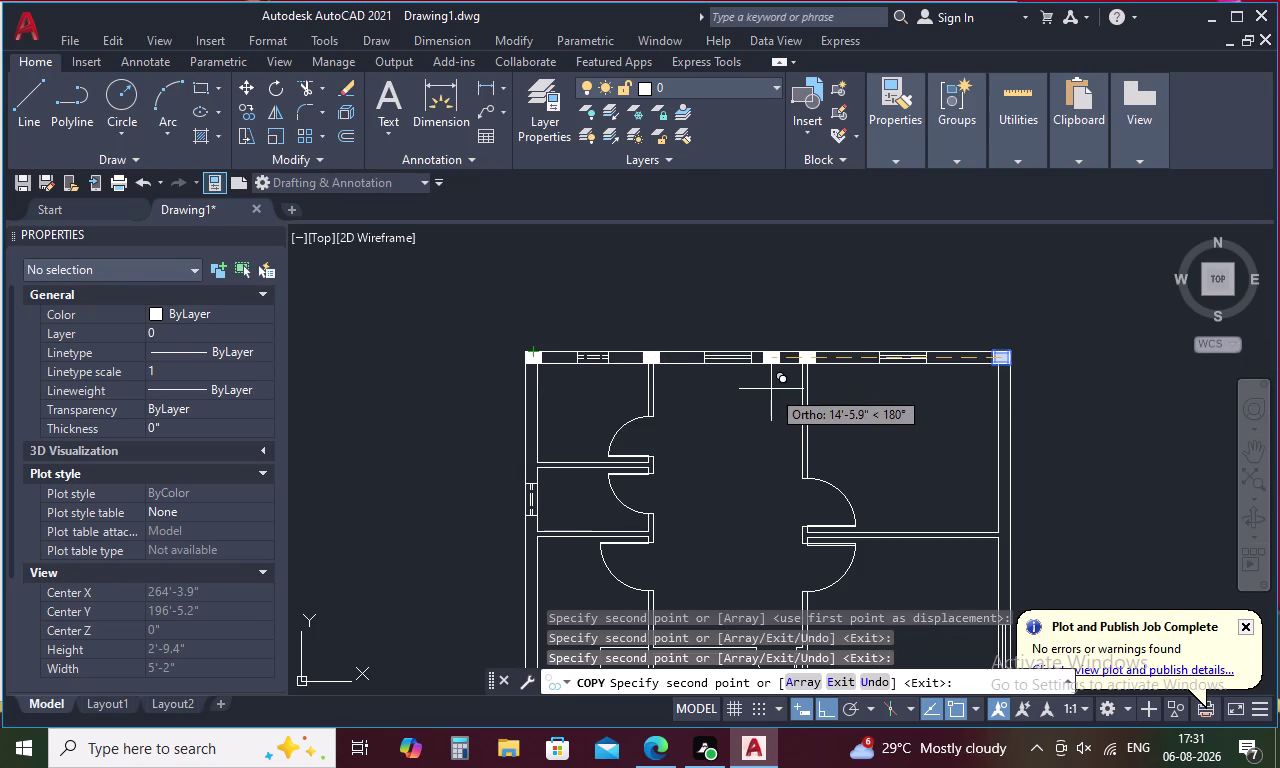
middle_drag(771, 389, 799, 310)
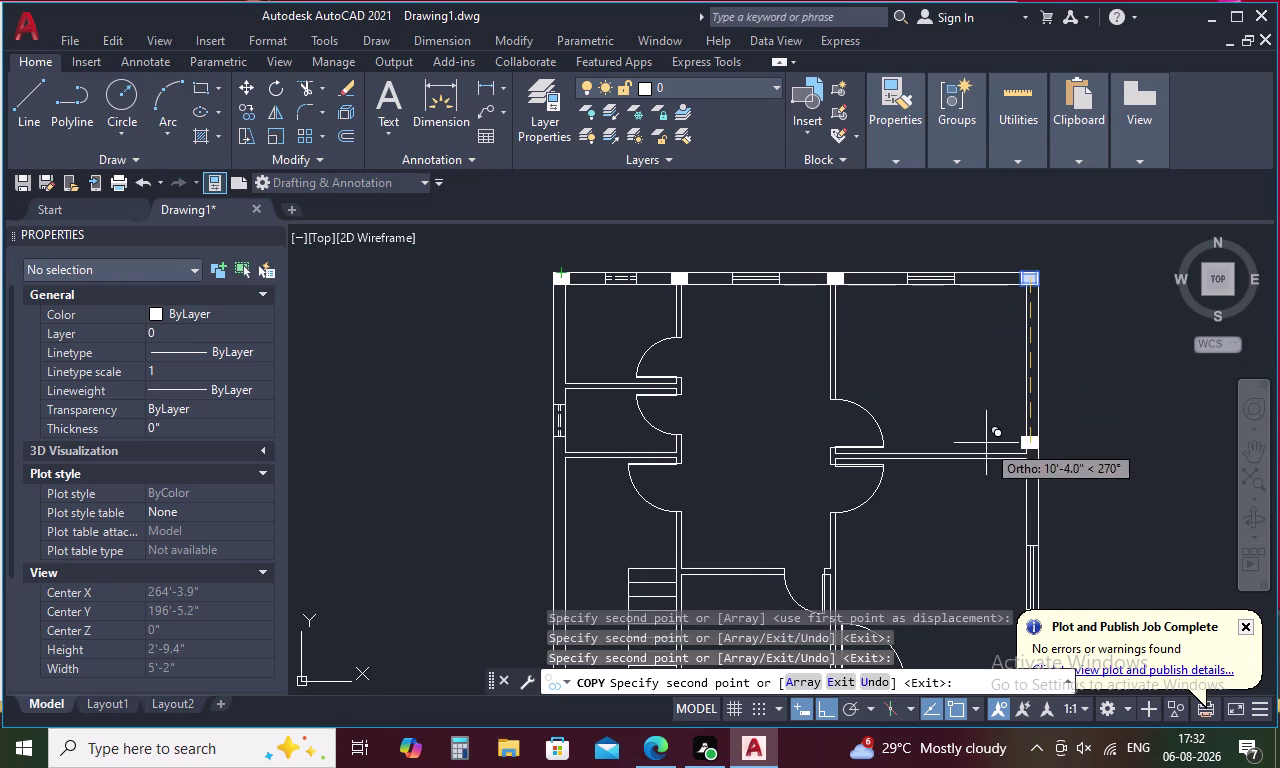
scroll(up, 3)
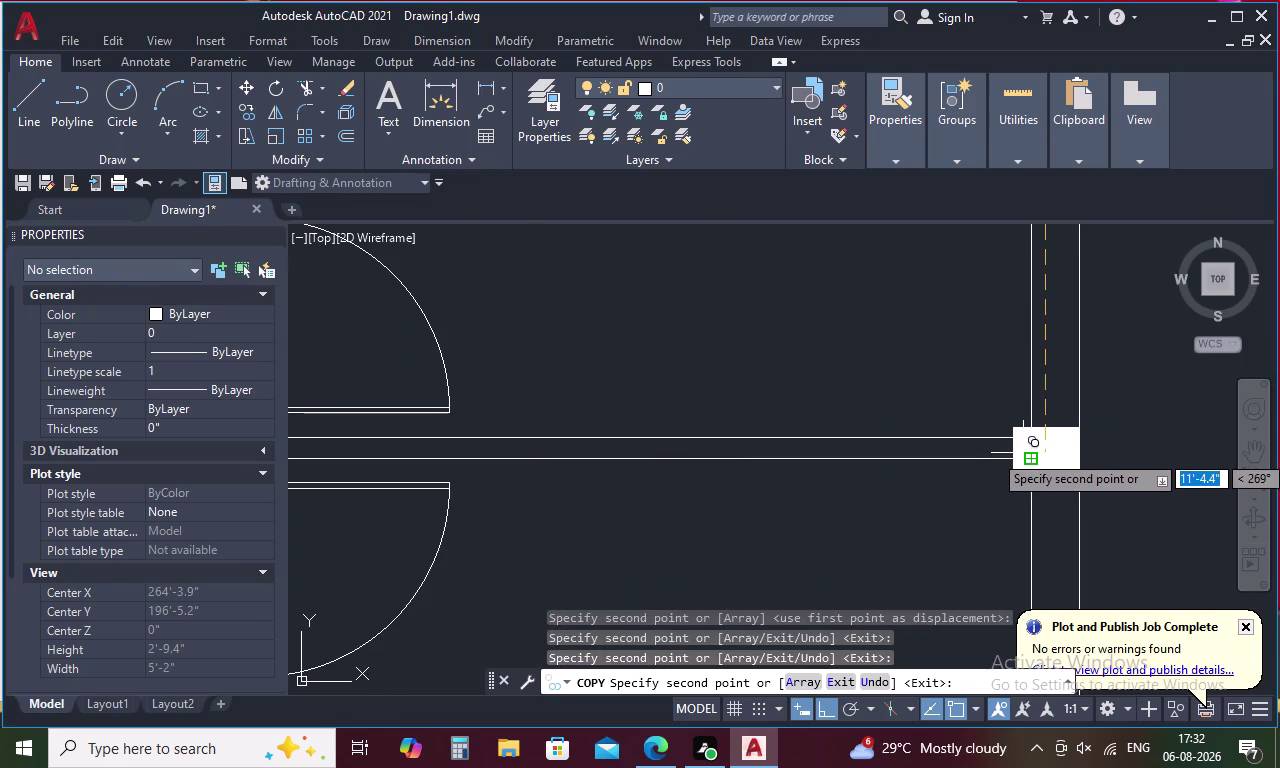
click(1024, 451)
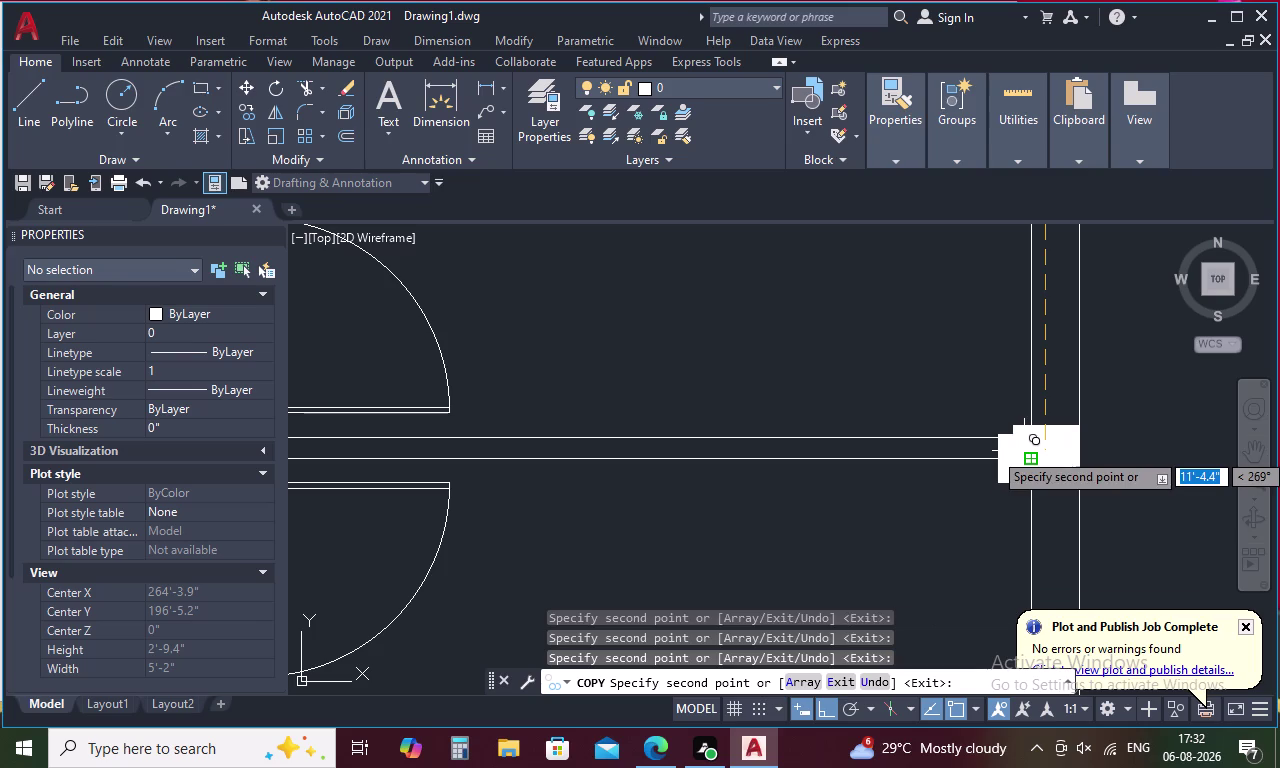
scroll(down, 3)
middle_drag(1025, 451, 1045, 303)
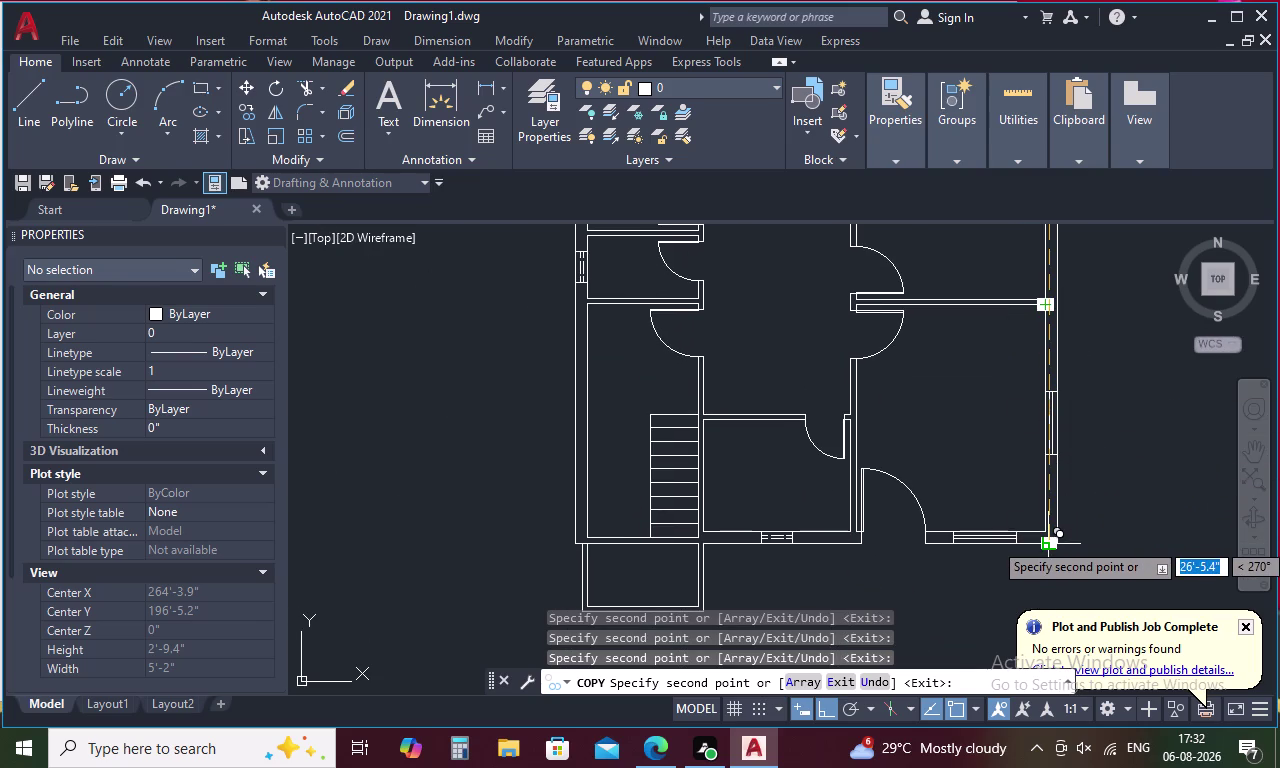
scroll(up, 3)
middle_drag(1050, 535, 1053, 514)
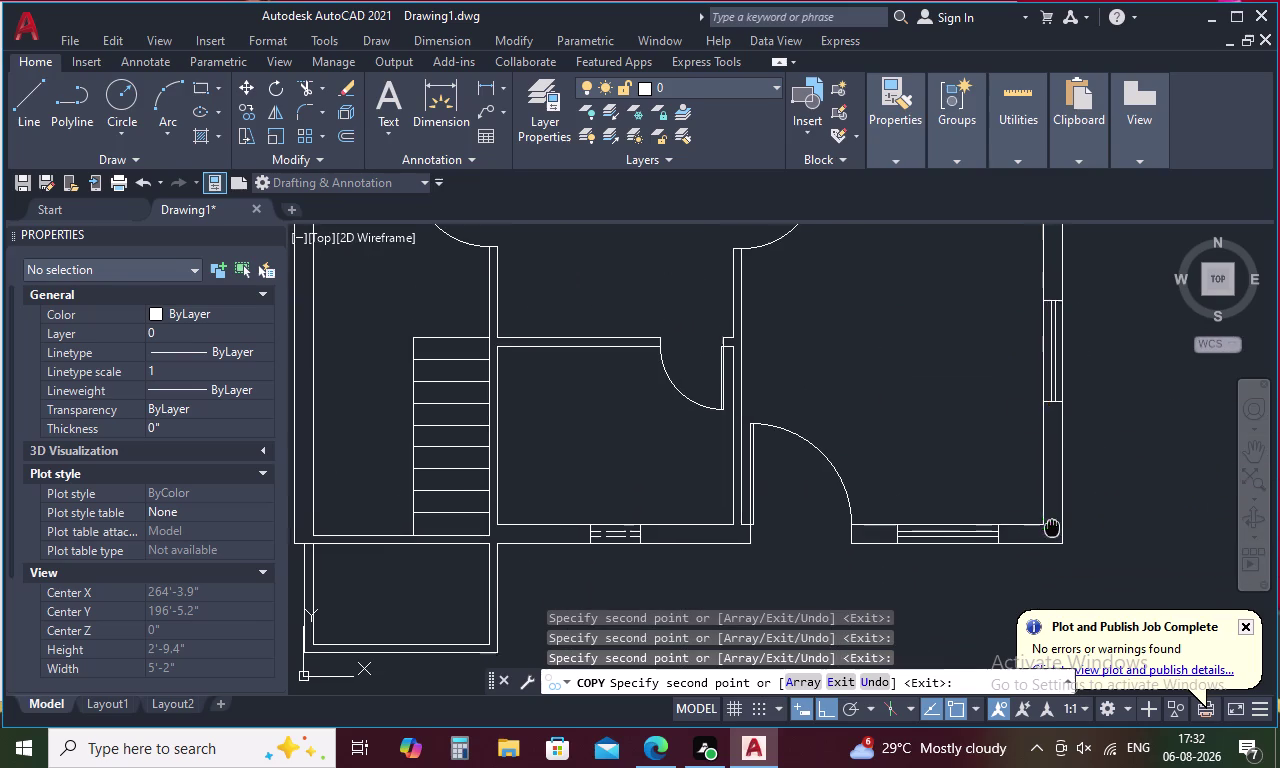
middle_drag(1053, 514, 1074, 382)
scroll(up, 3)
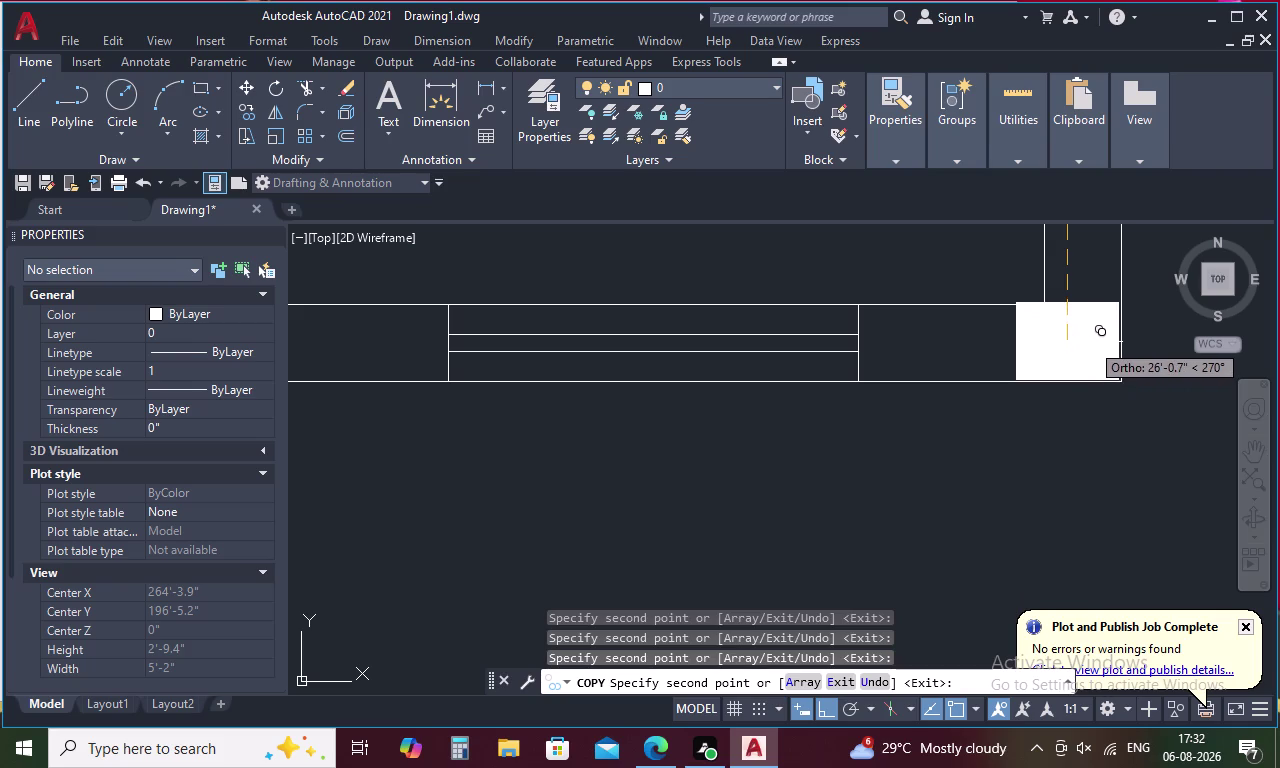
click(1090, 342)
key(Escape)
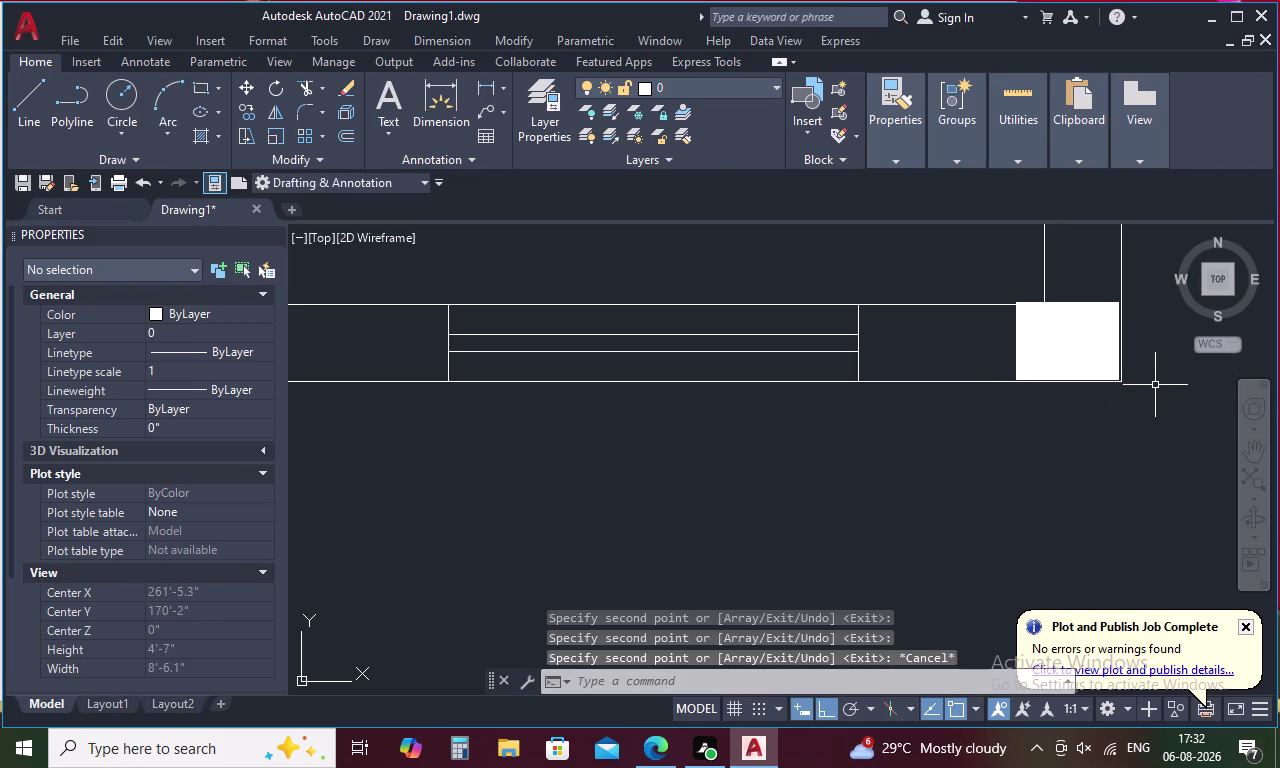
Select the column square at the right-wall junction, starting then cancelling a copy.
scroll(down, 3)
middle_drag(1138, 376, 949, 557)
middle_drag(960, 383, 960, 416)
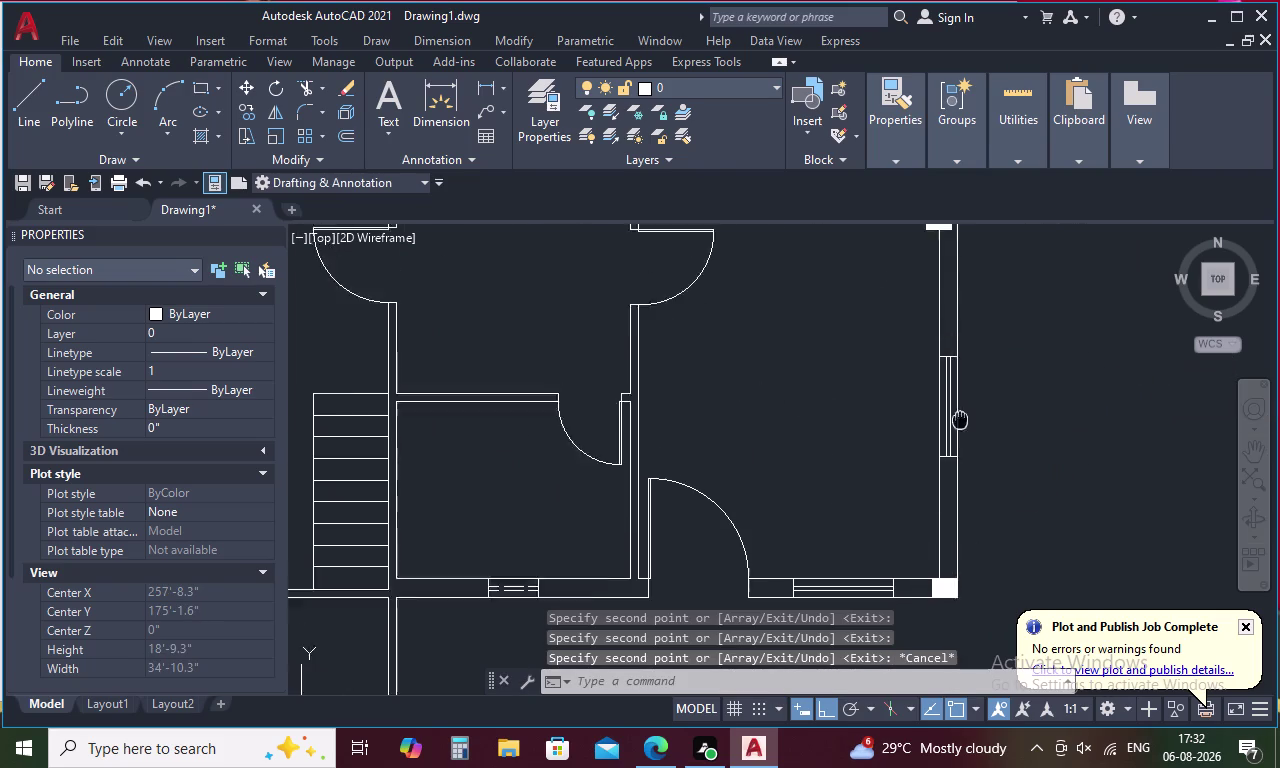
middle_drag(960, 416, 960, 543)
click(948, 355)
right_click(948, 355)
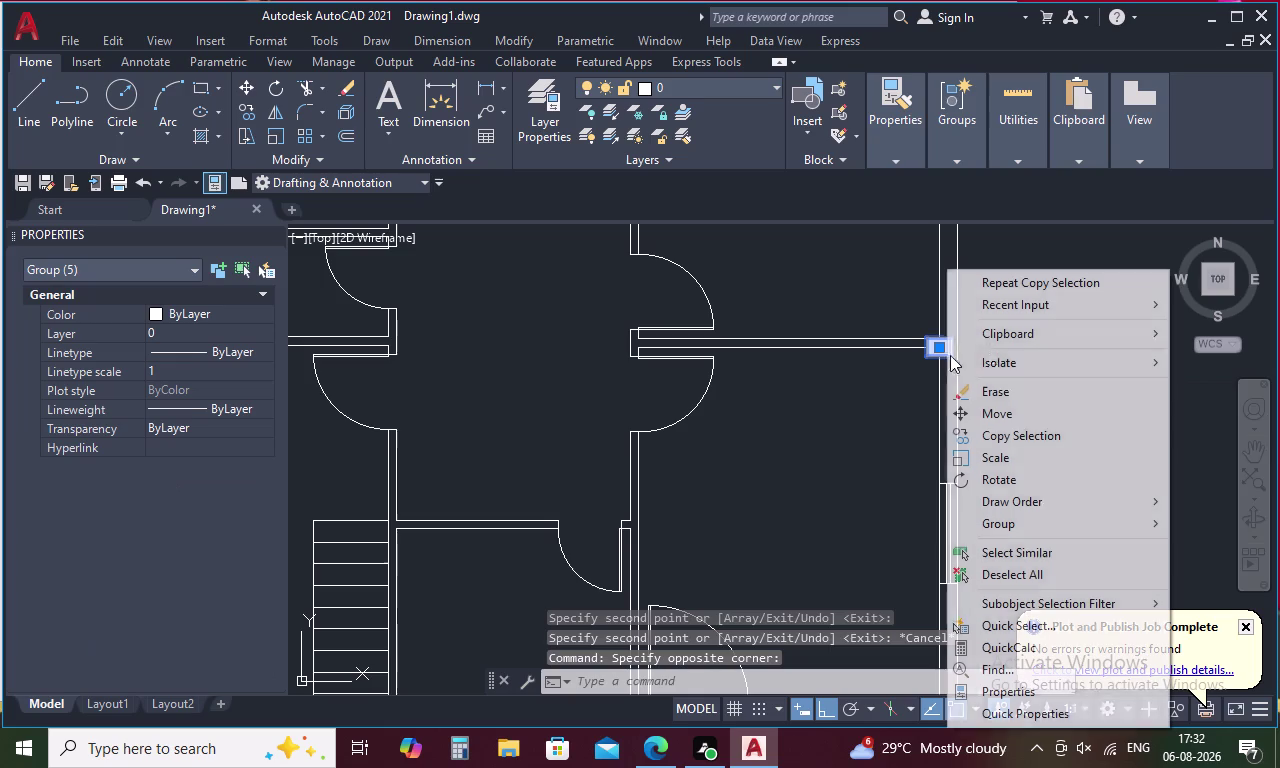
click(1057, 440)
key(Escape)
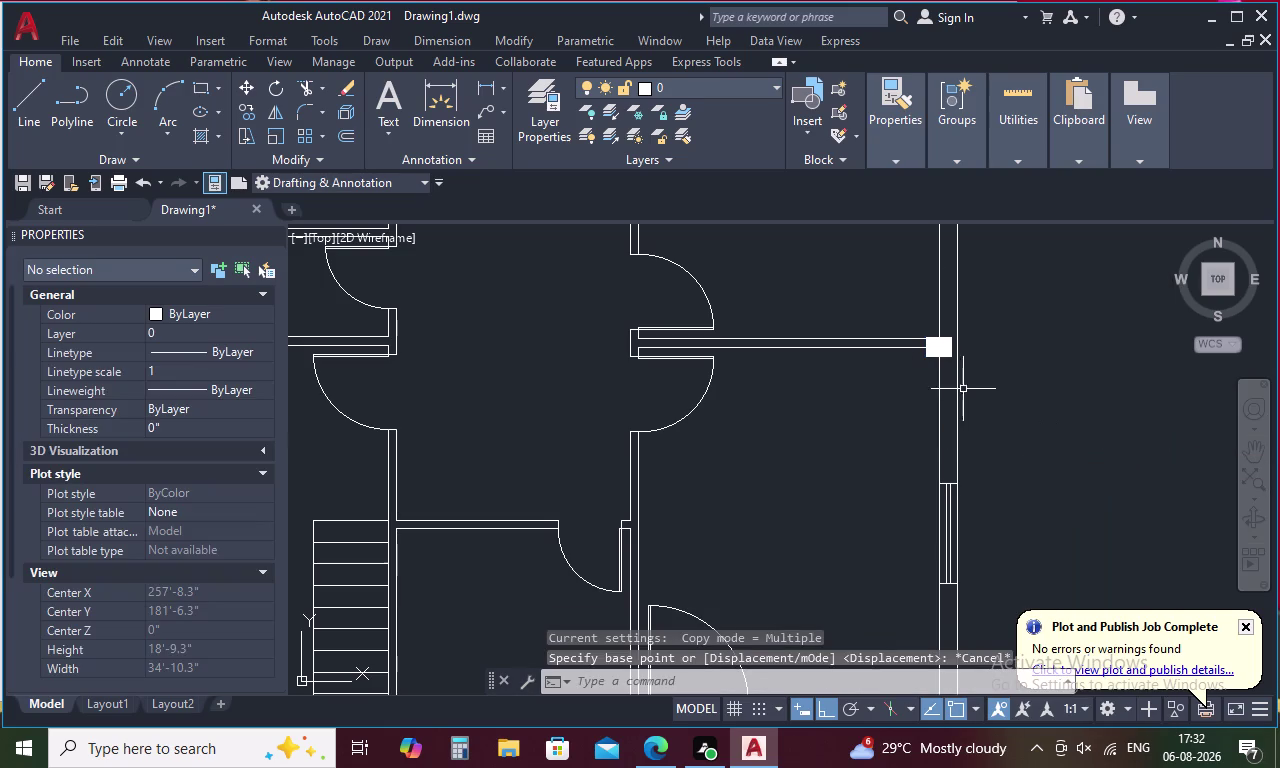
Move the square from its corner onto the wall line corner.
click(952, 353)
right_click(1114, 345)
click(1118, 415)
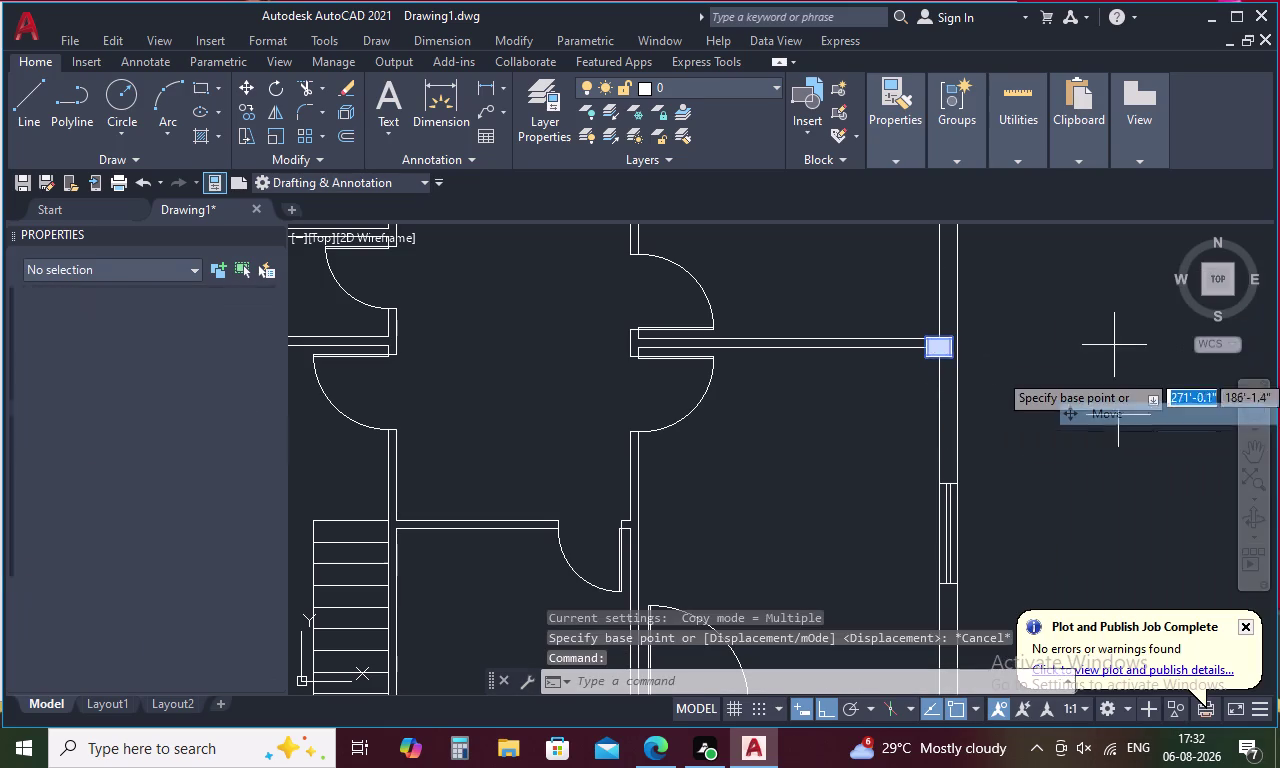
scroll(up, 3)
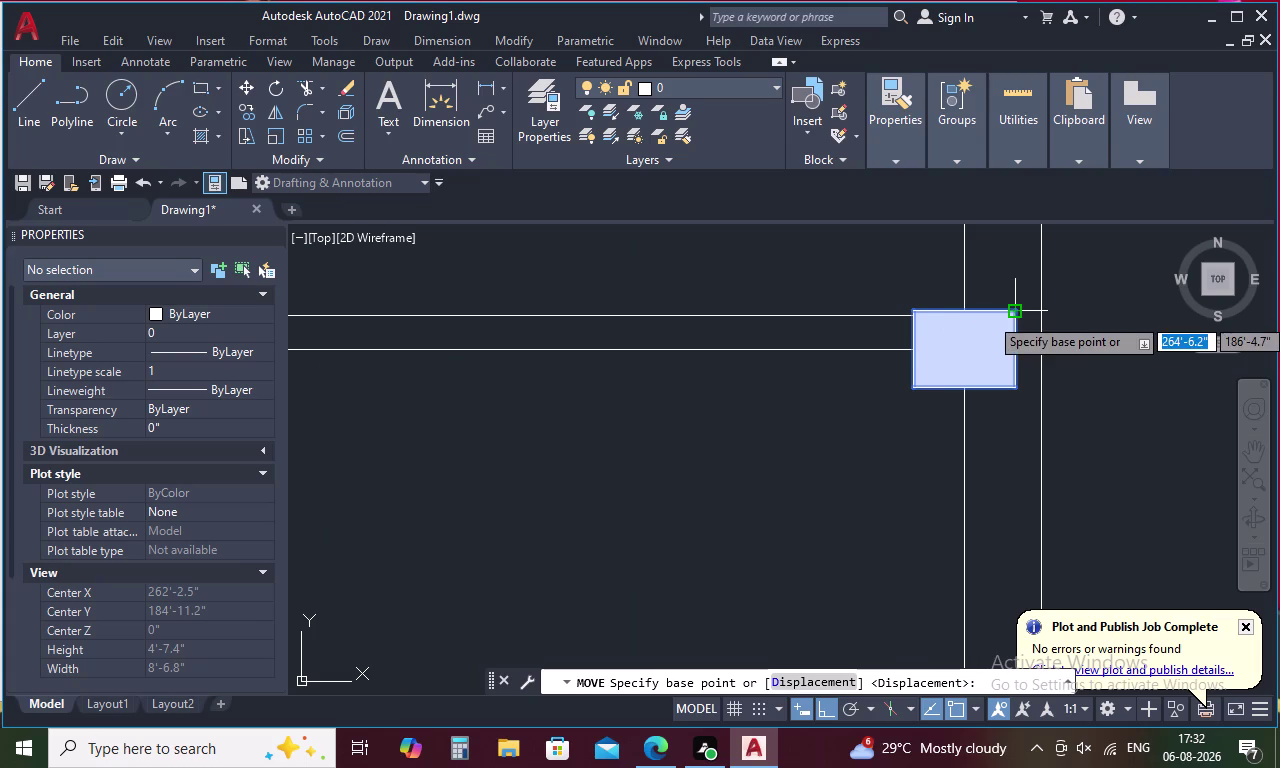
click(1016, 315)
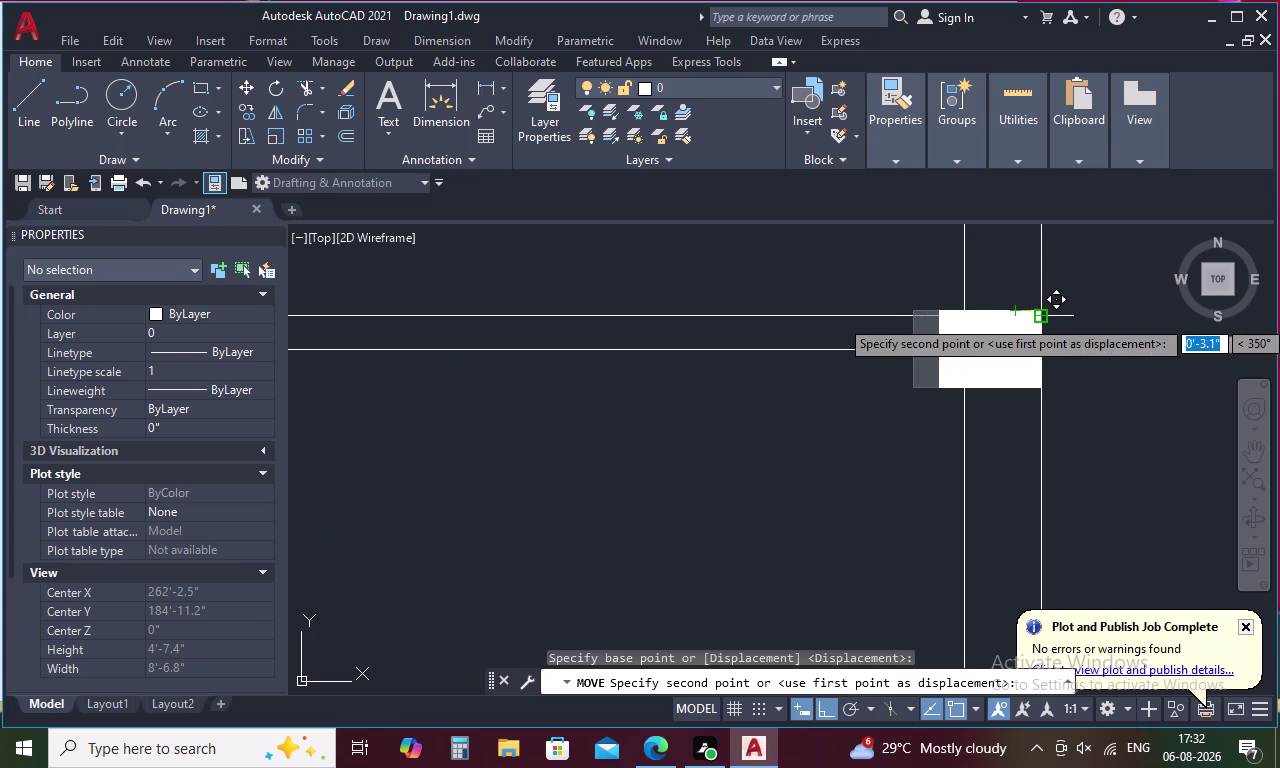
click(1037, 318)
Move the square slightly up into its final aligned position, then reopen its edit menu.
click(995, 333)
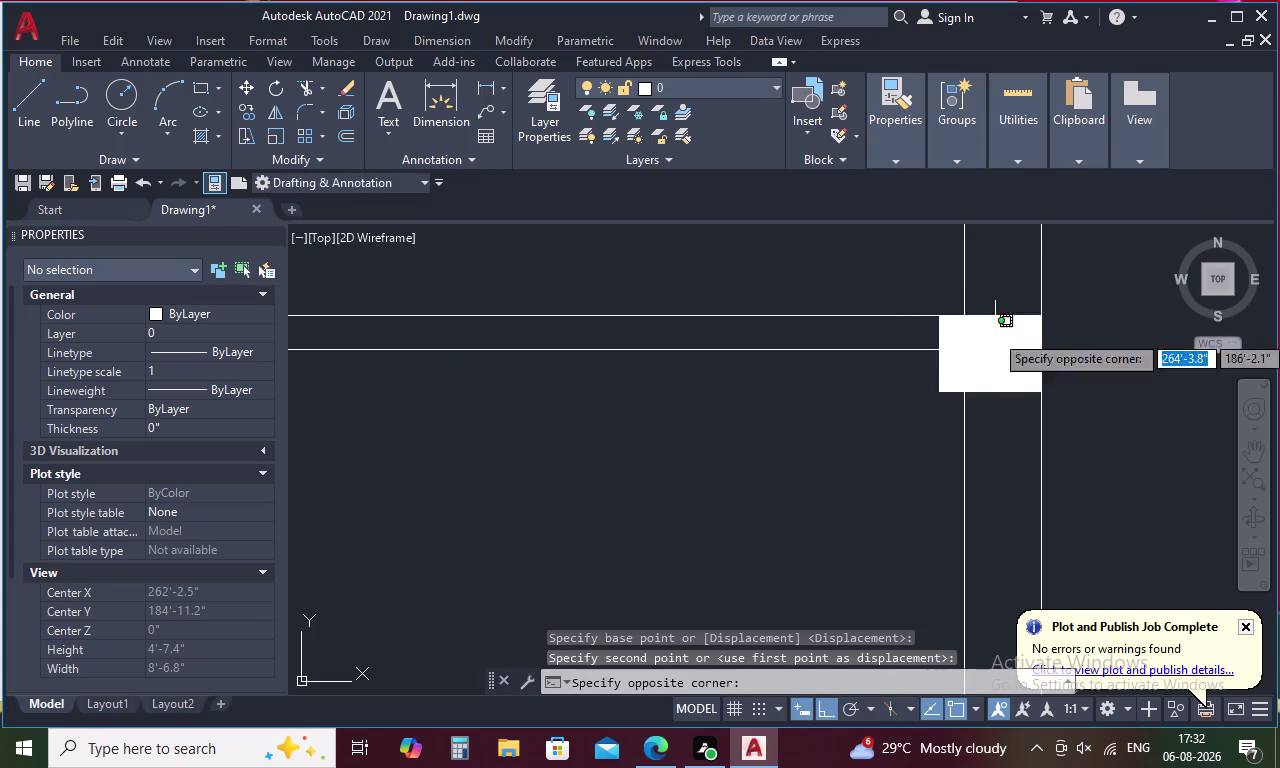
right_click(995, 333)
click(1059, 413)
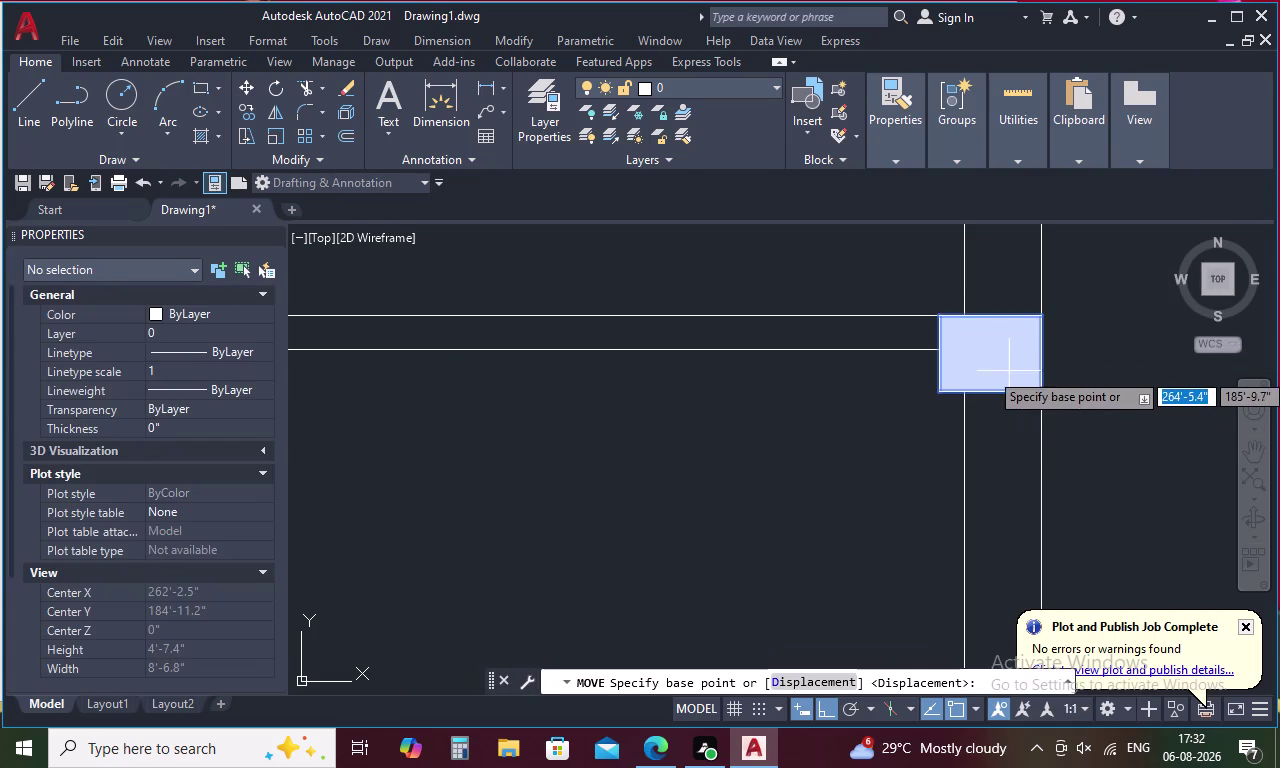
click(997, 353)
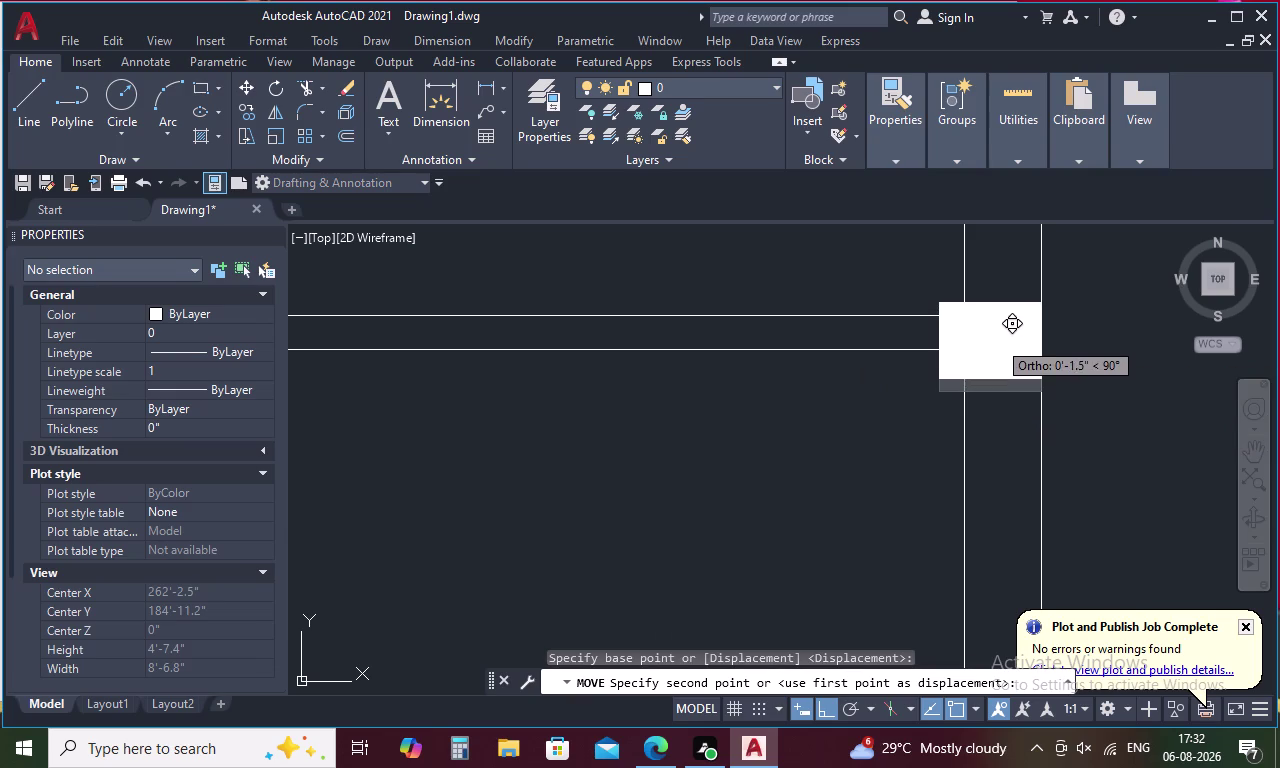
click(997, 340)
click(1018, 332)
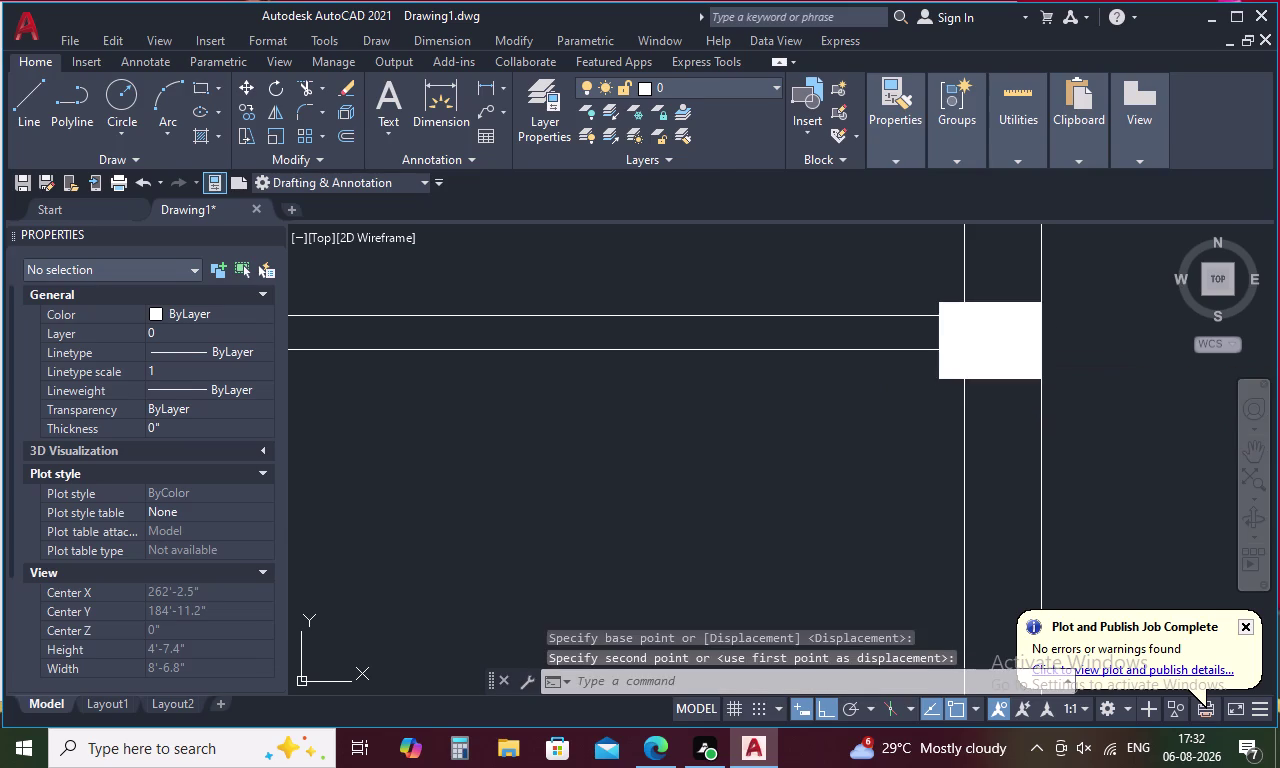
right_click(1016, 333)
click(1067, 433)
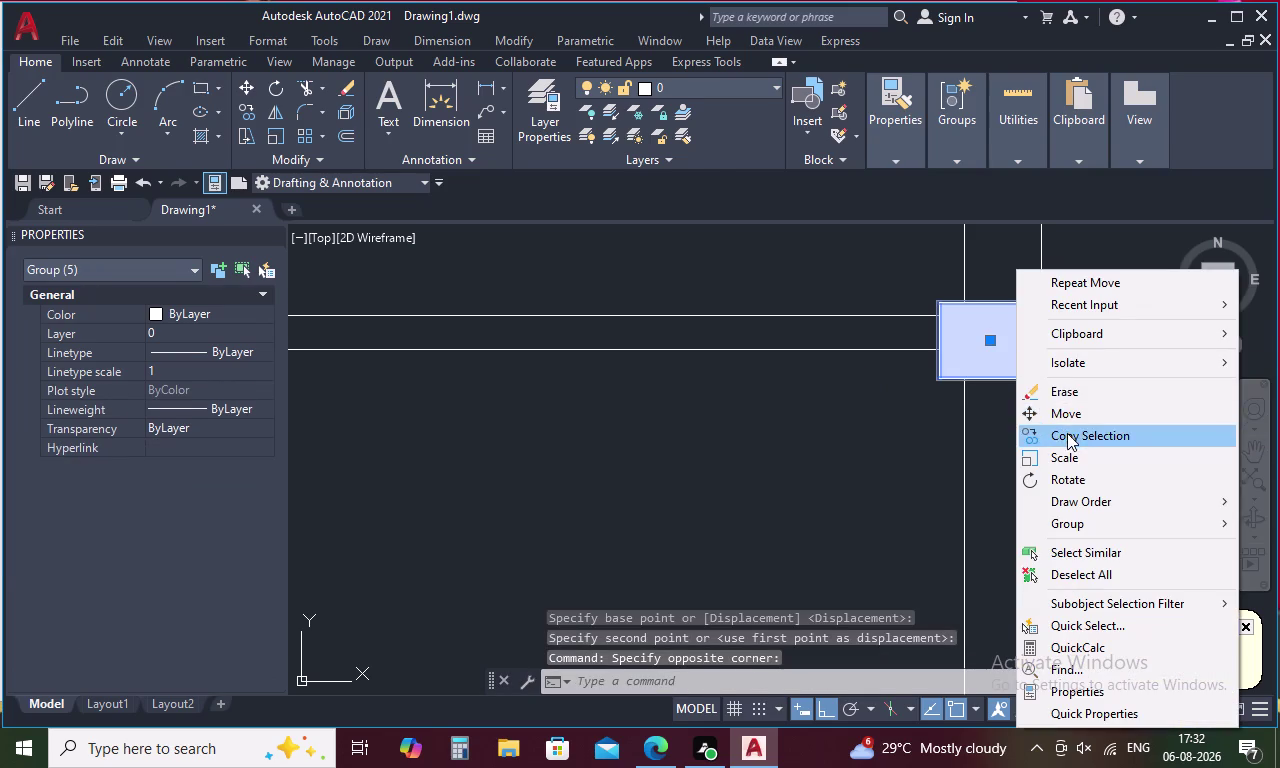
Move the bottom-right column square so it aligns with the wall corner.
key(Escape)
scroll(down, 3)
middle_drag(1065, 391, 1041, 252)
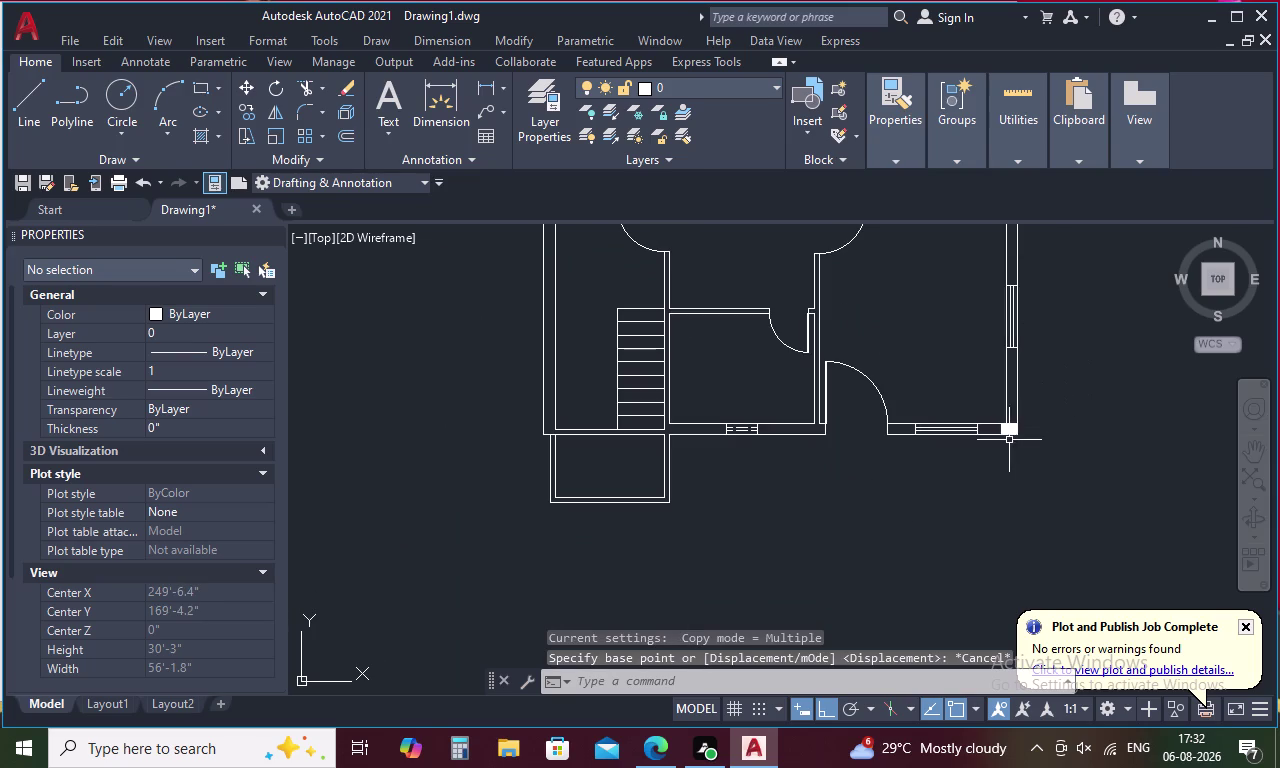
scroll(up, 3)
scroll(up, 3)
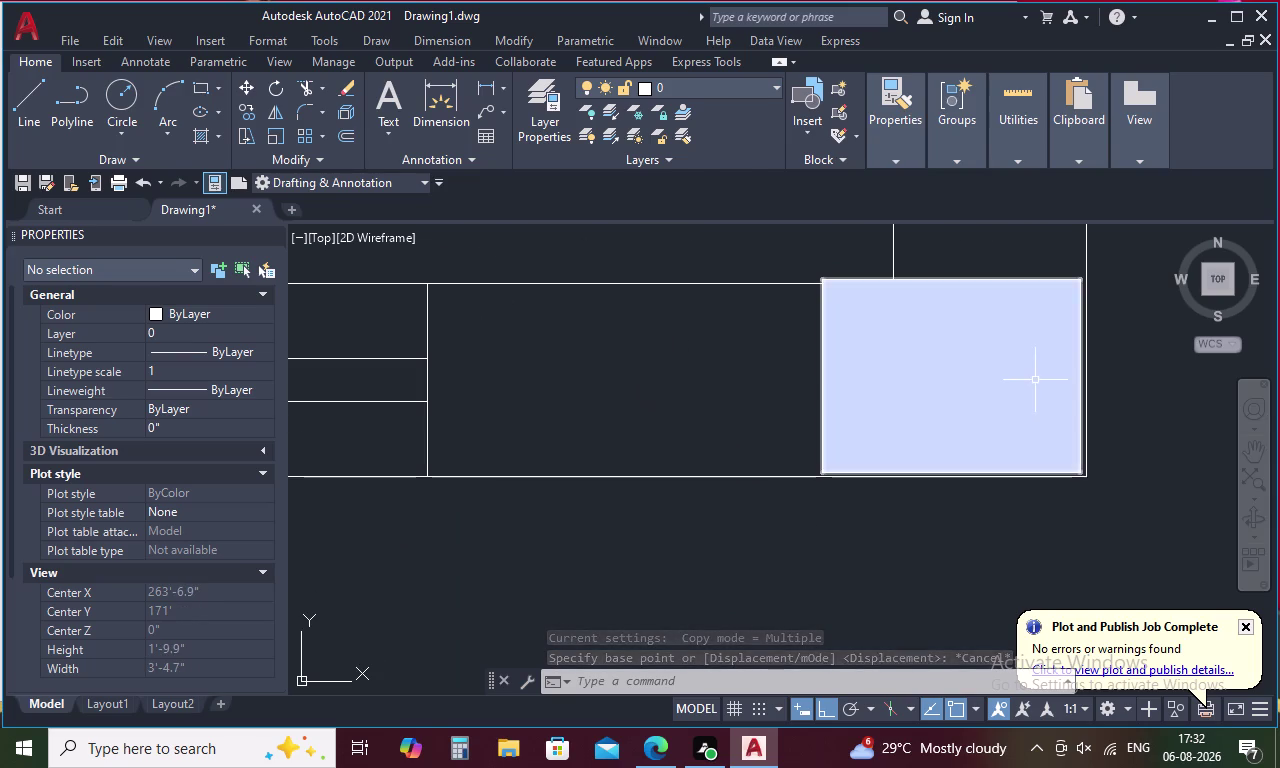
click(1035, 379)
right_click(1035, 379)
click(1082, 418)
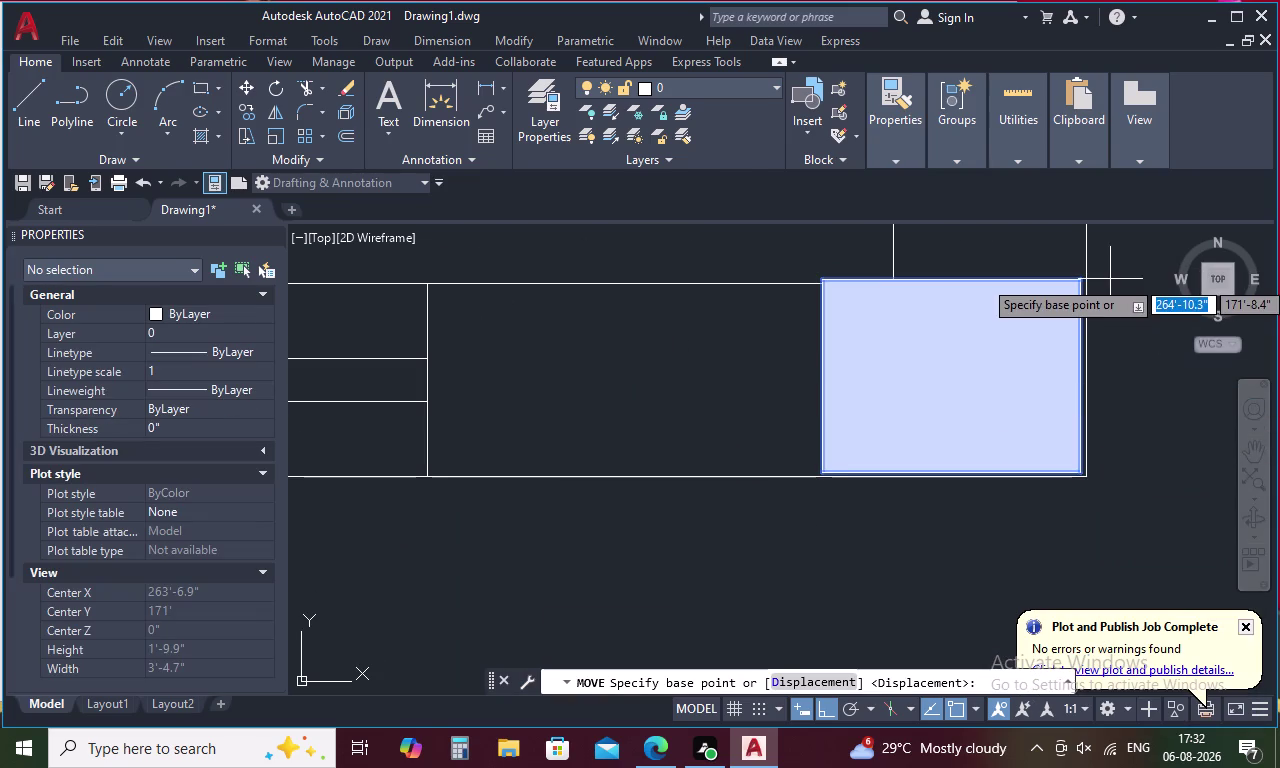
click(1076, 281)
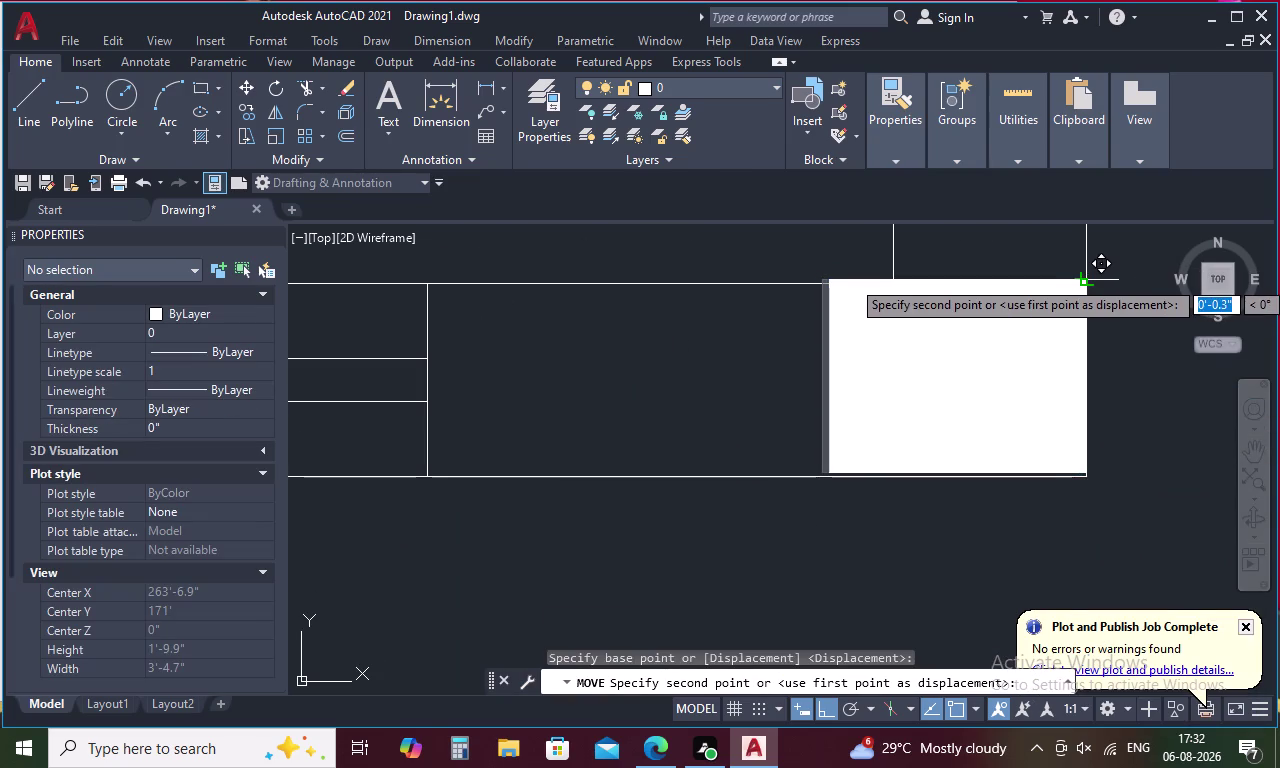
click(1091, 279)
Copy the column square to two junctions along the bottom wall.
scroll(down, 3)
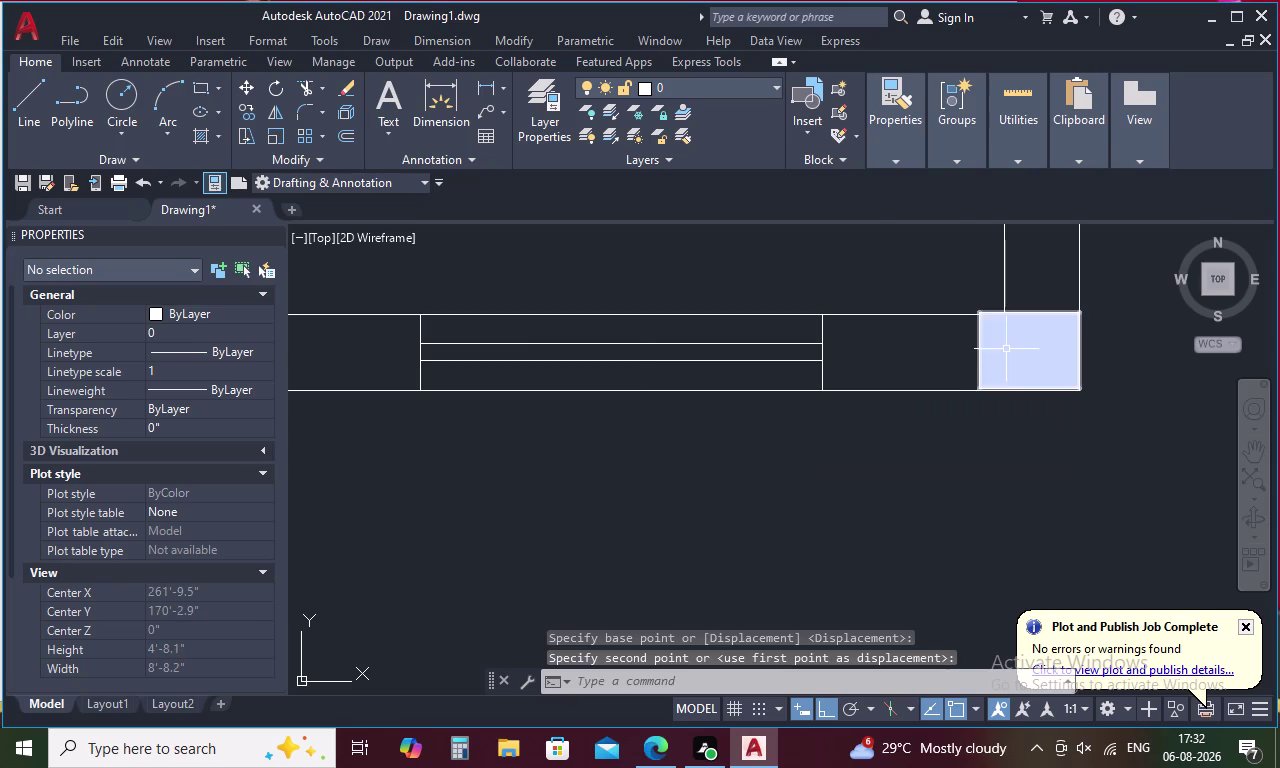
scroll(down, 3)
click(1006, 349)
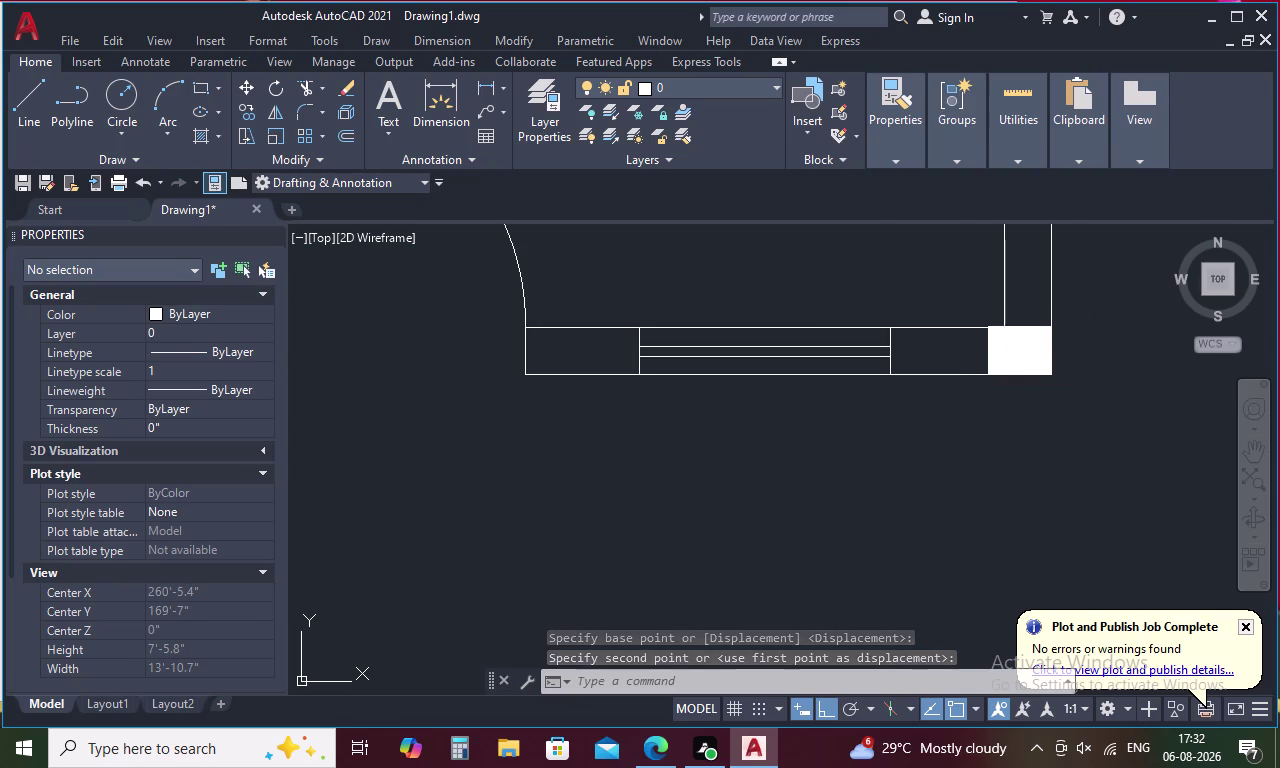
right_click(1006, 349)
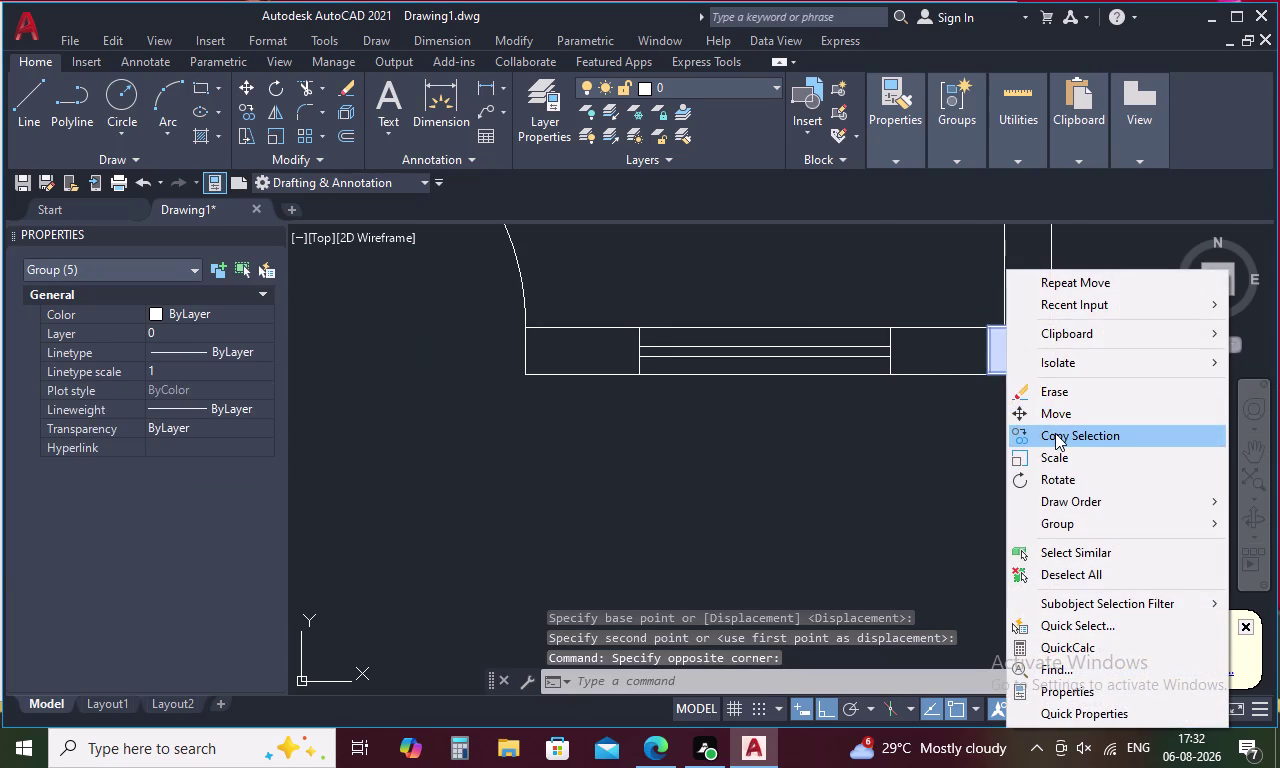
click(1055, 433)
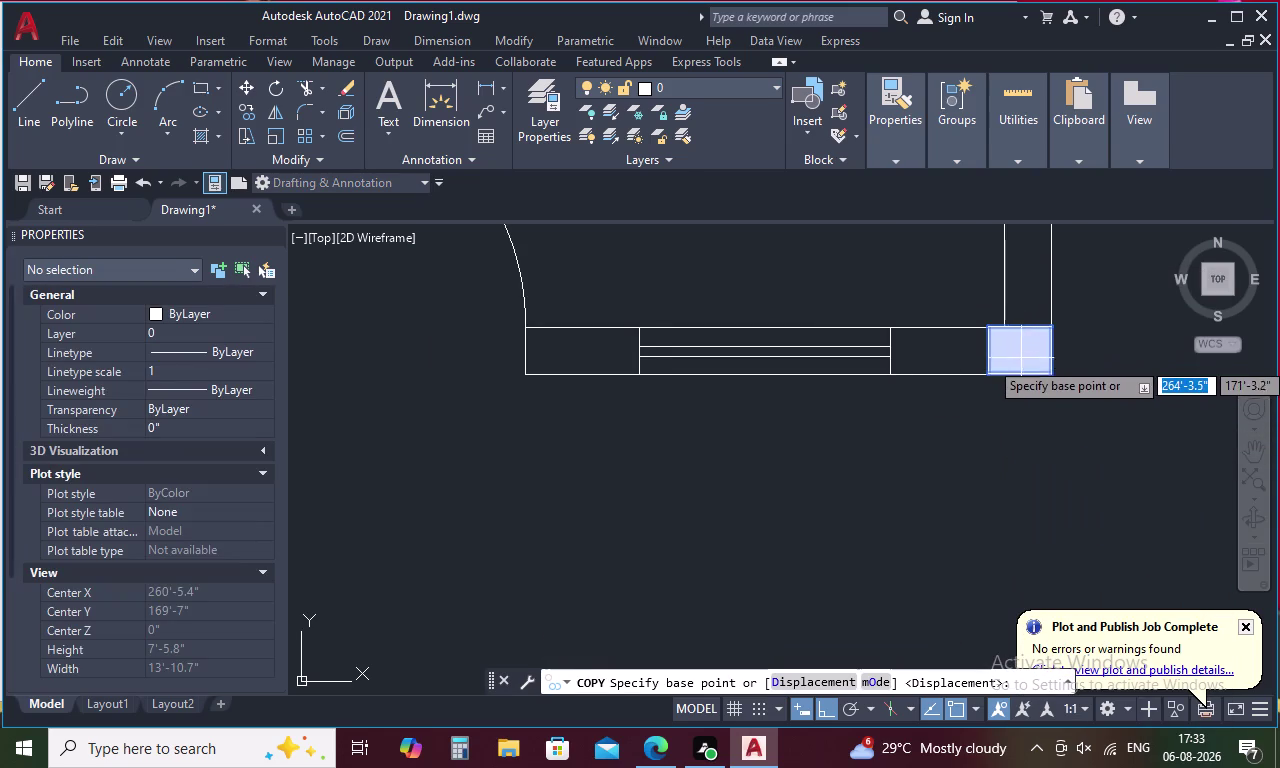
click(1020, 349)
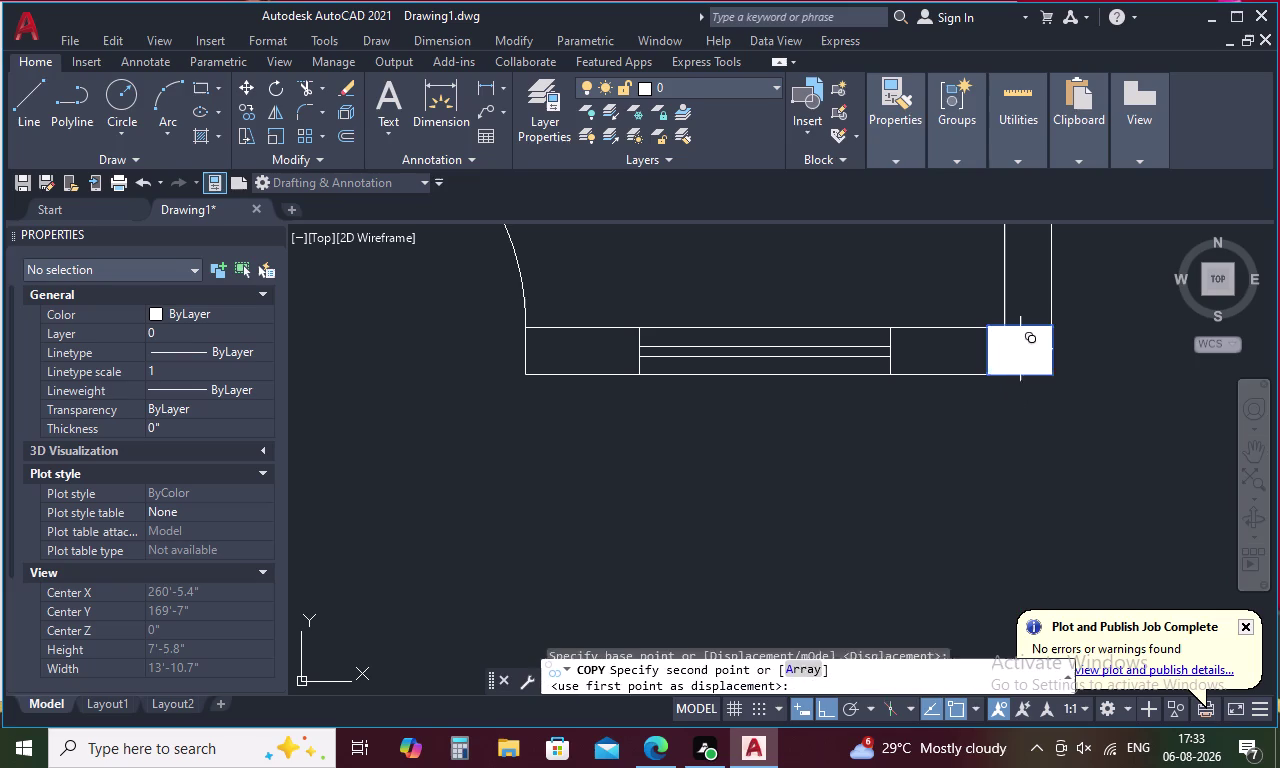
scroll(down, 3)
scroll(up, 3)
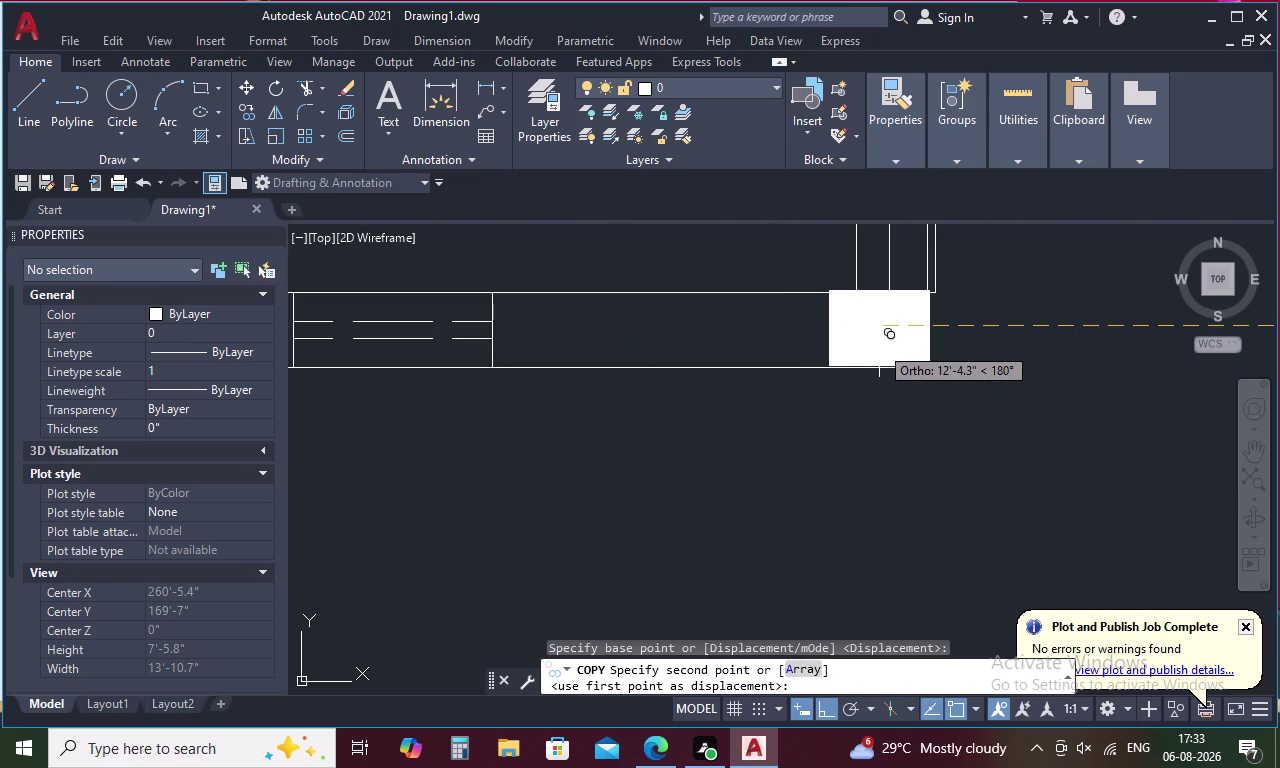
scroll(down, 3)
scroll(up, 3)
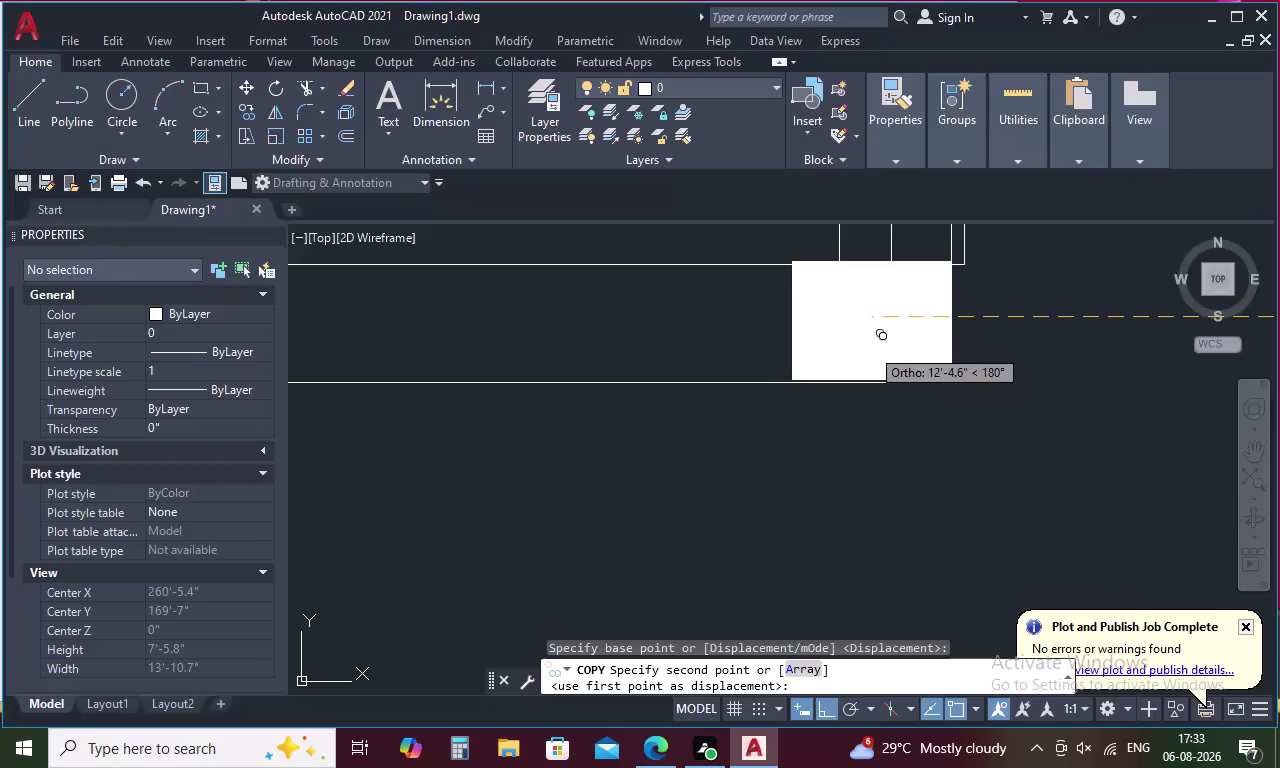
click(871, 346)
scroll(down, 3)
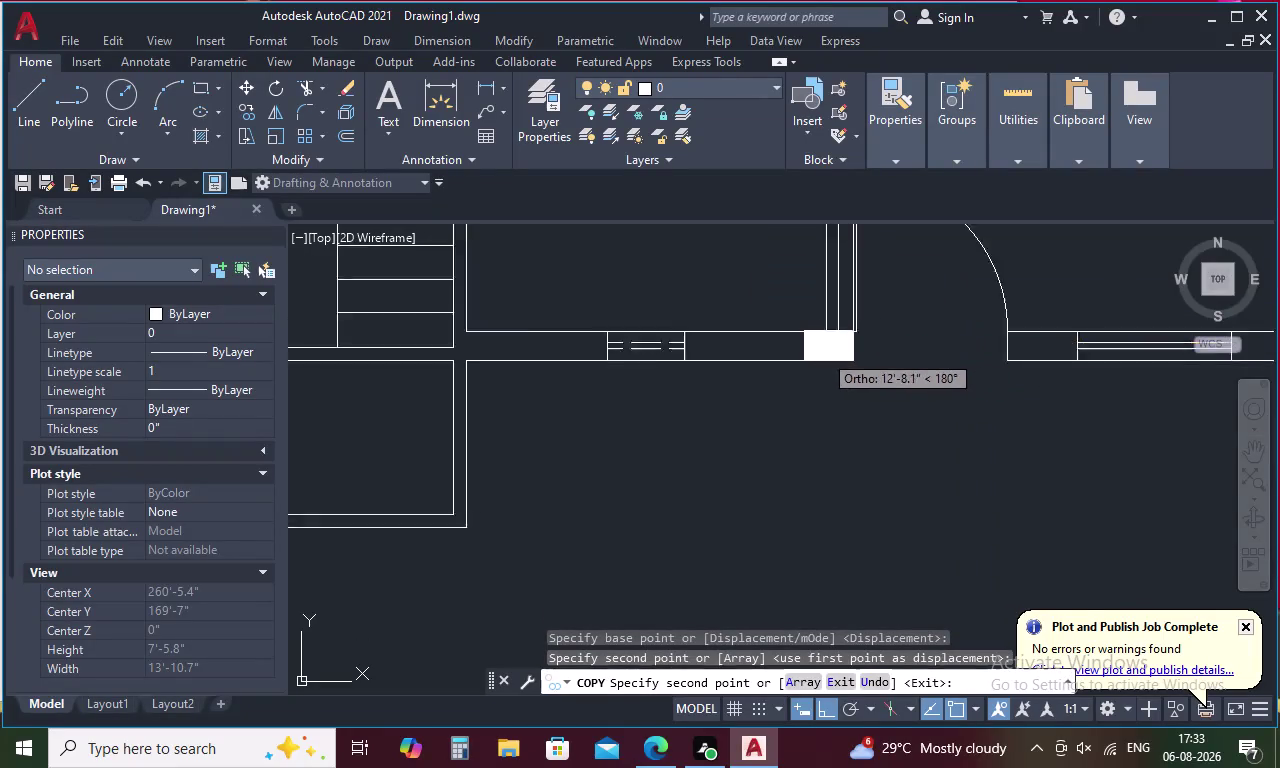
scroll(down, 3)
middle_drag(733, 366, 891, 396)
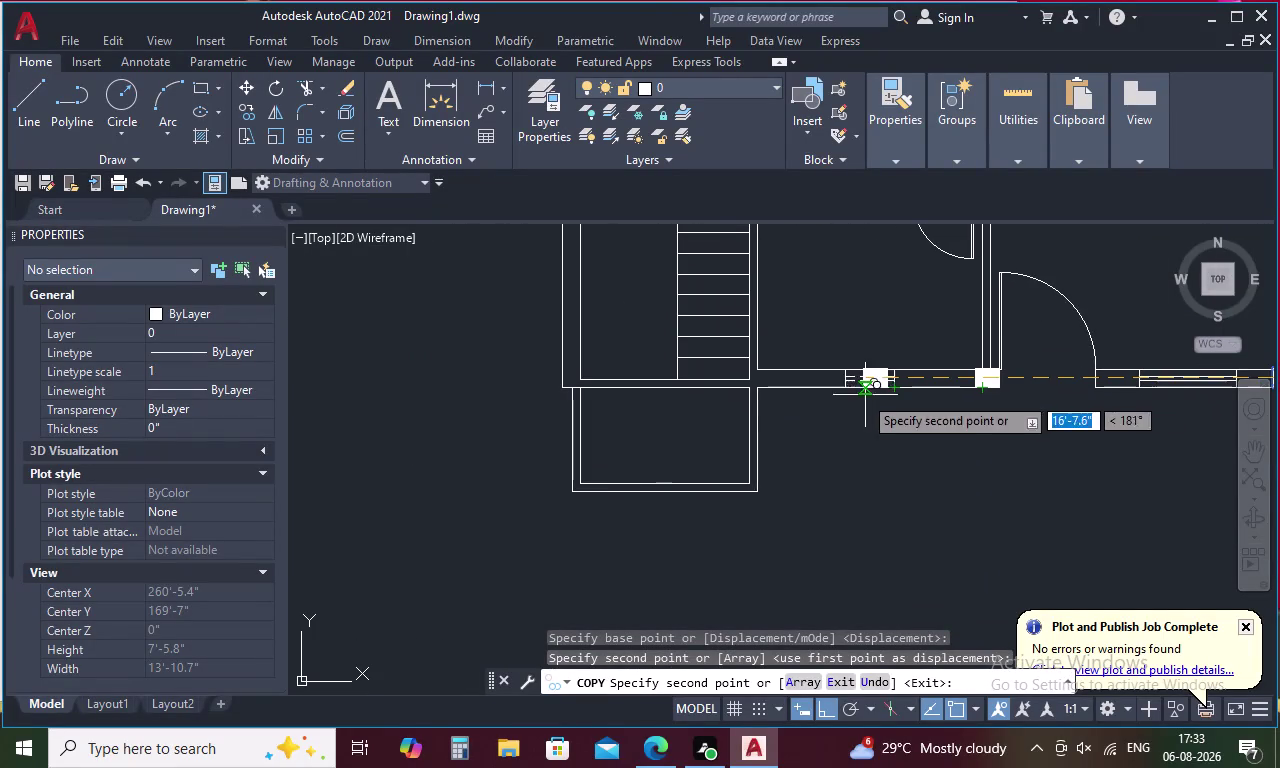
scroll(up, 3)
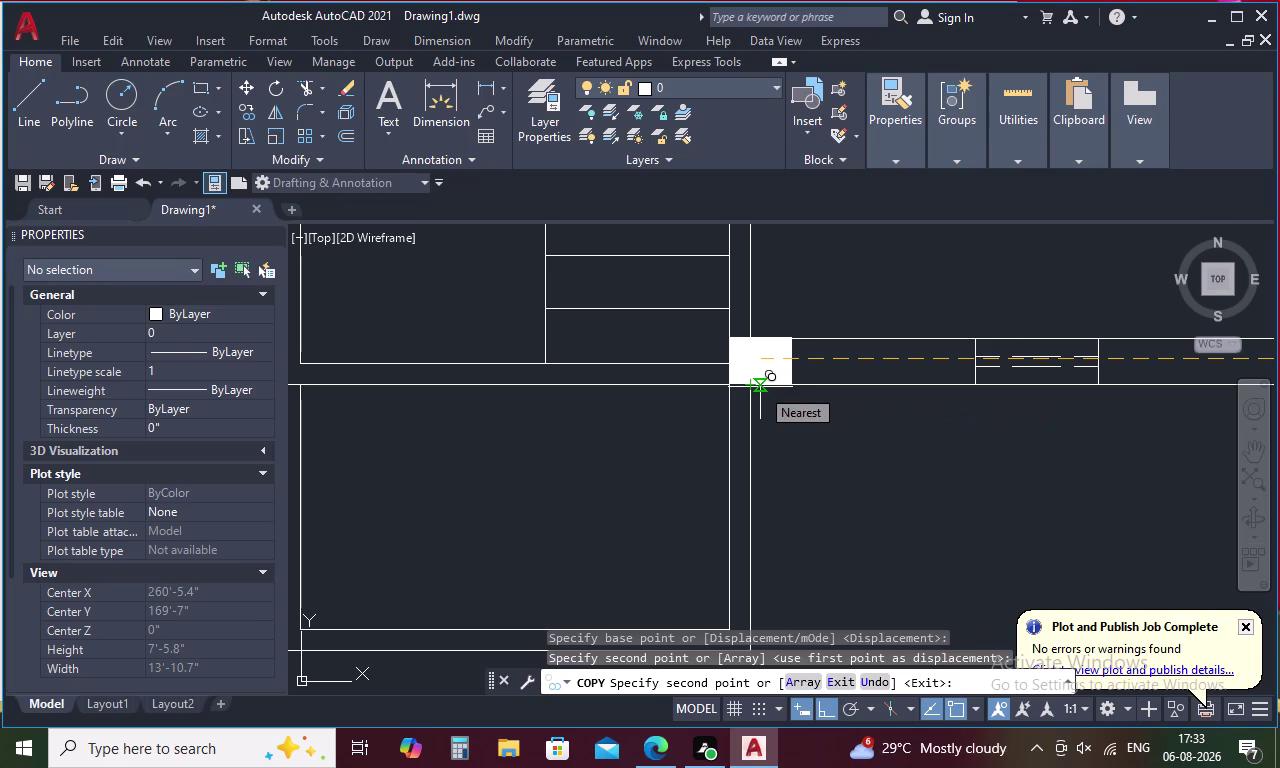
click(760, 387)
Turn Ortho off with F8, copy a column to the staircase wall corner, then select it.
scroll(down, 3)
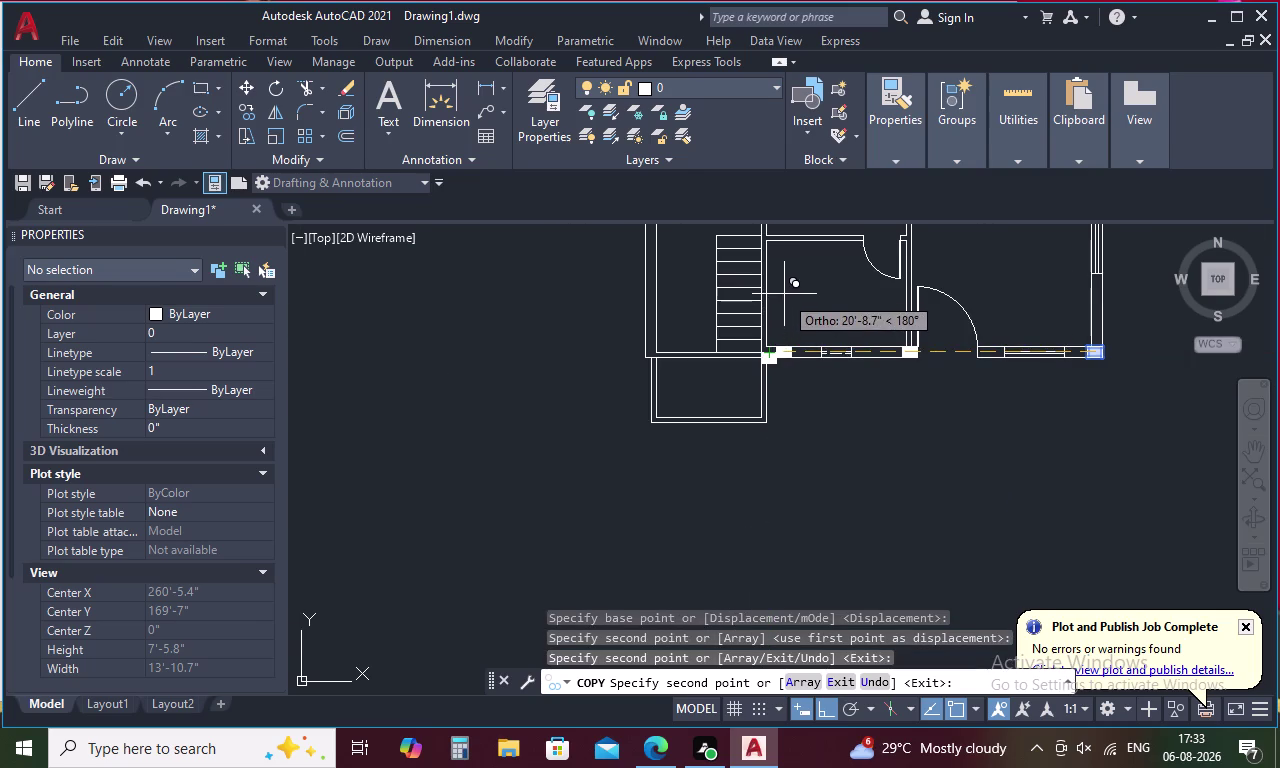
middle_drag(784, 293, 797, 411)
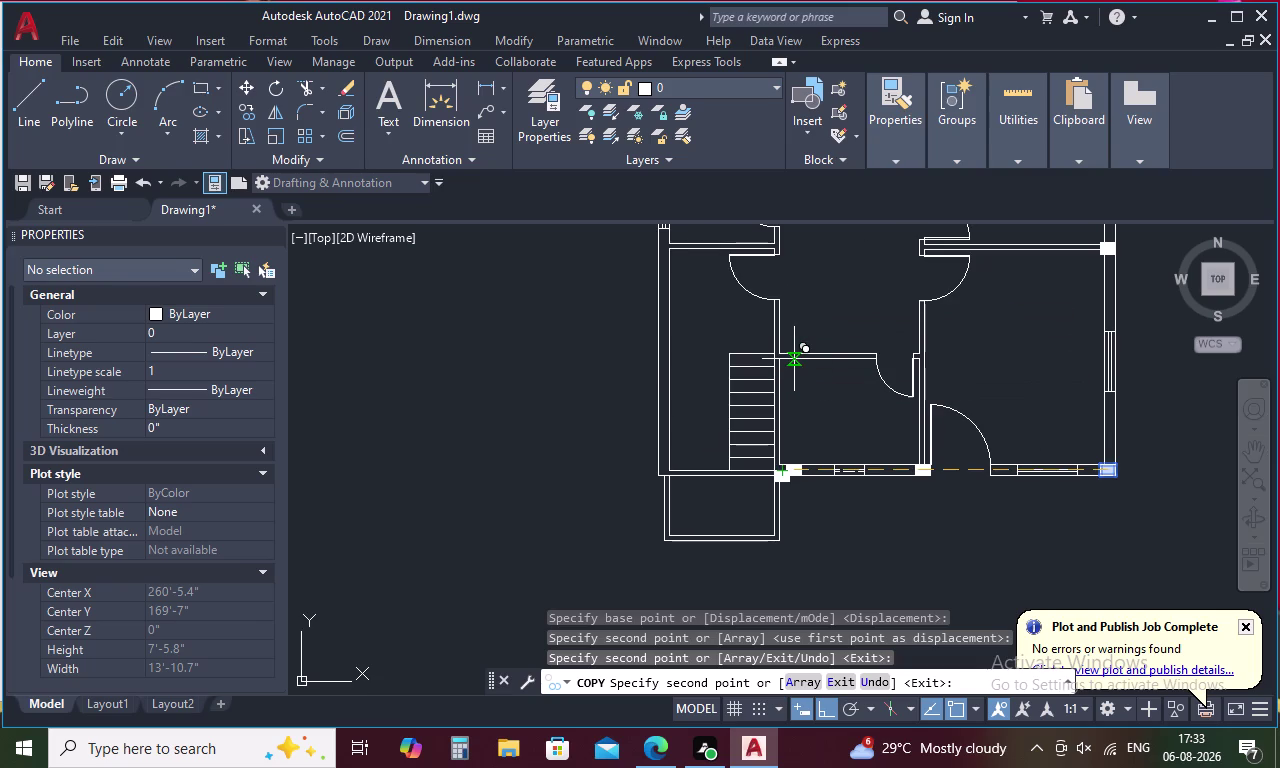
key(F8)
scroll(up, 3)
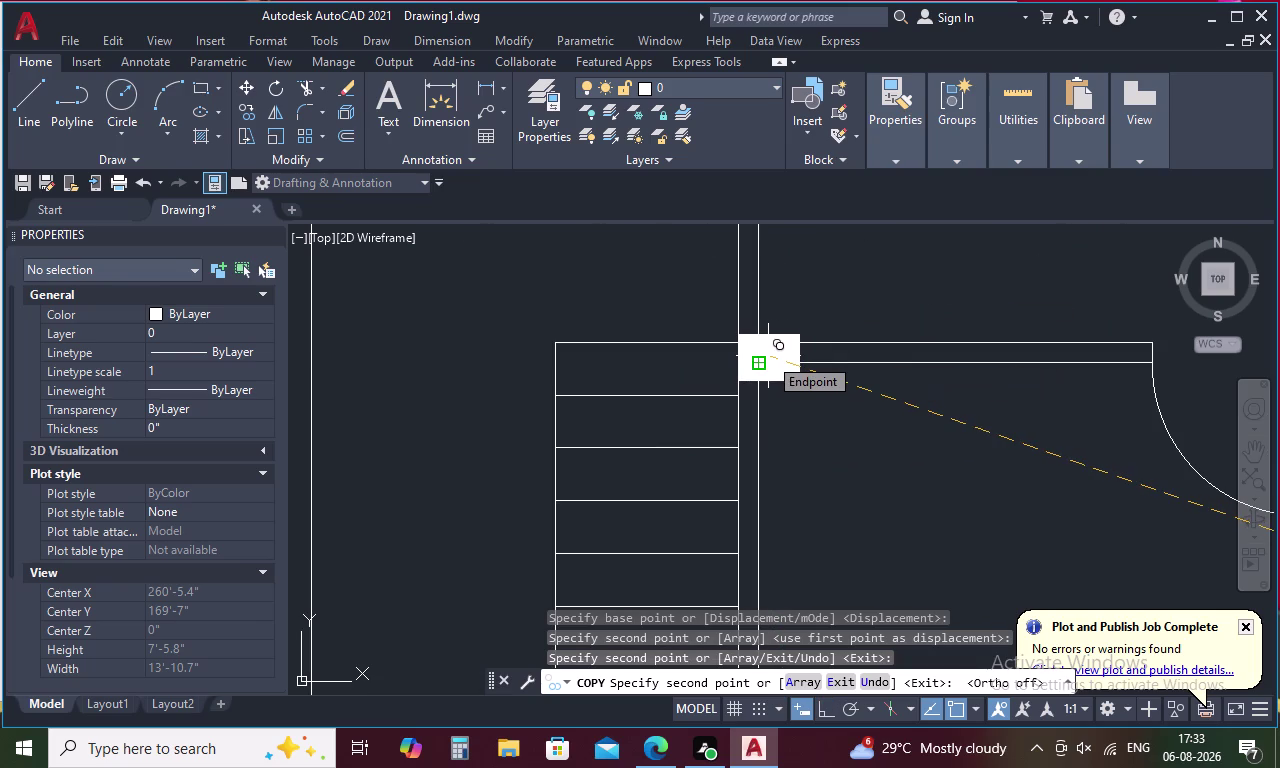
click(768, 356)
scroll(down, 3)
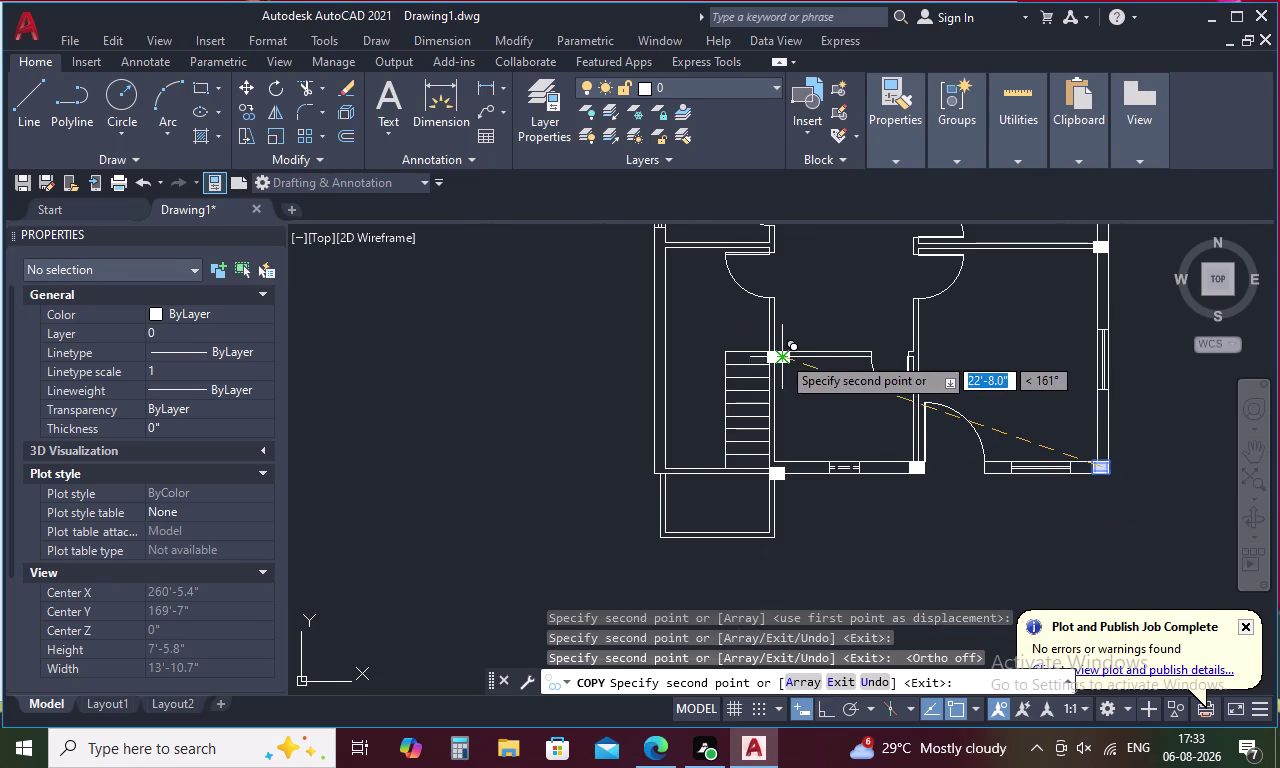
key(Escape)
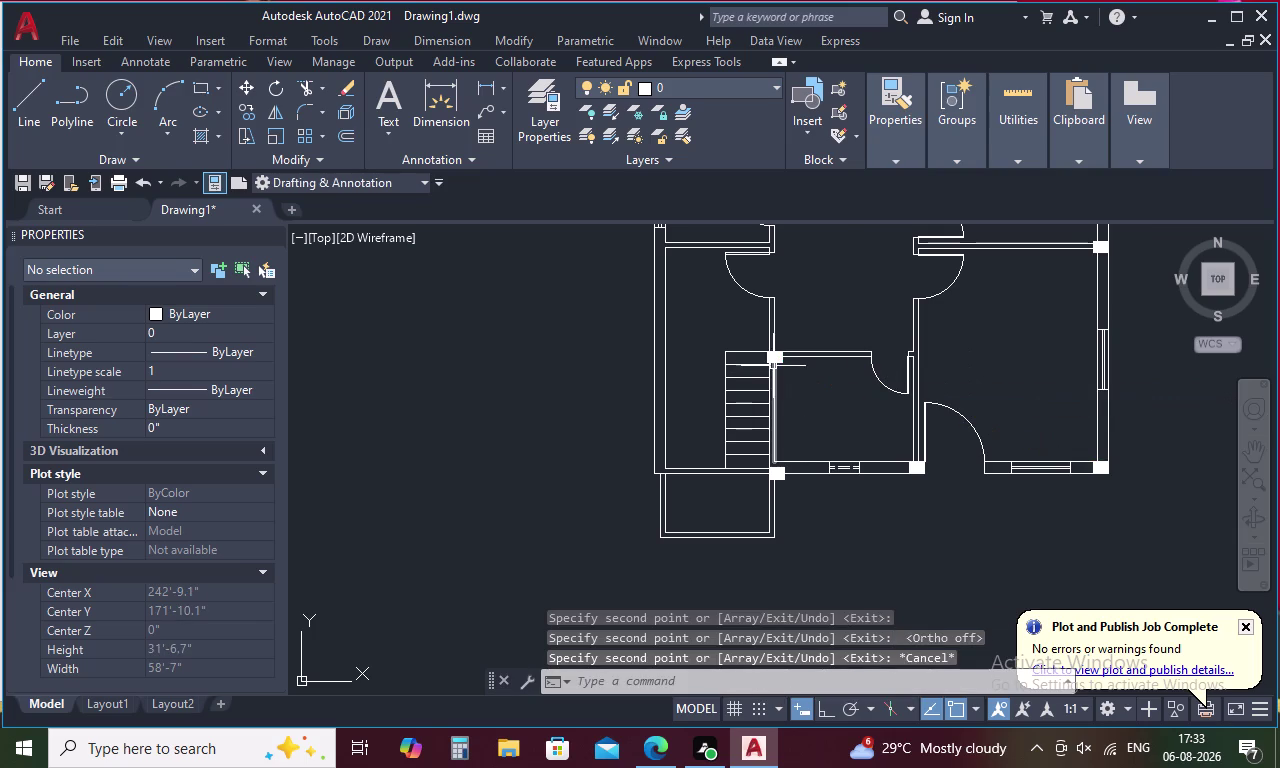
click(779, 362)
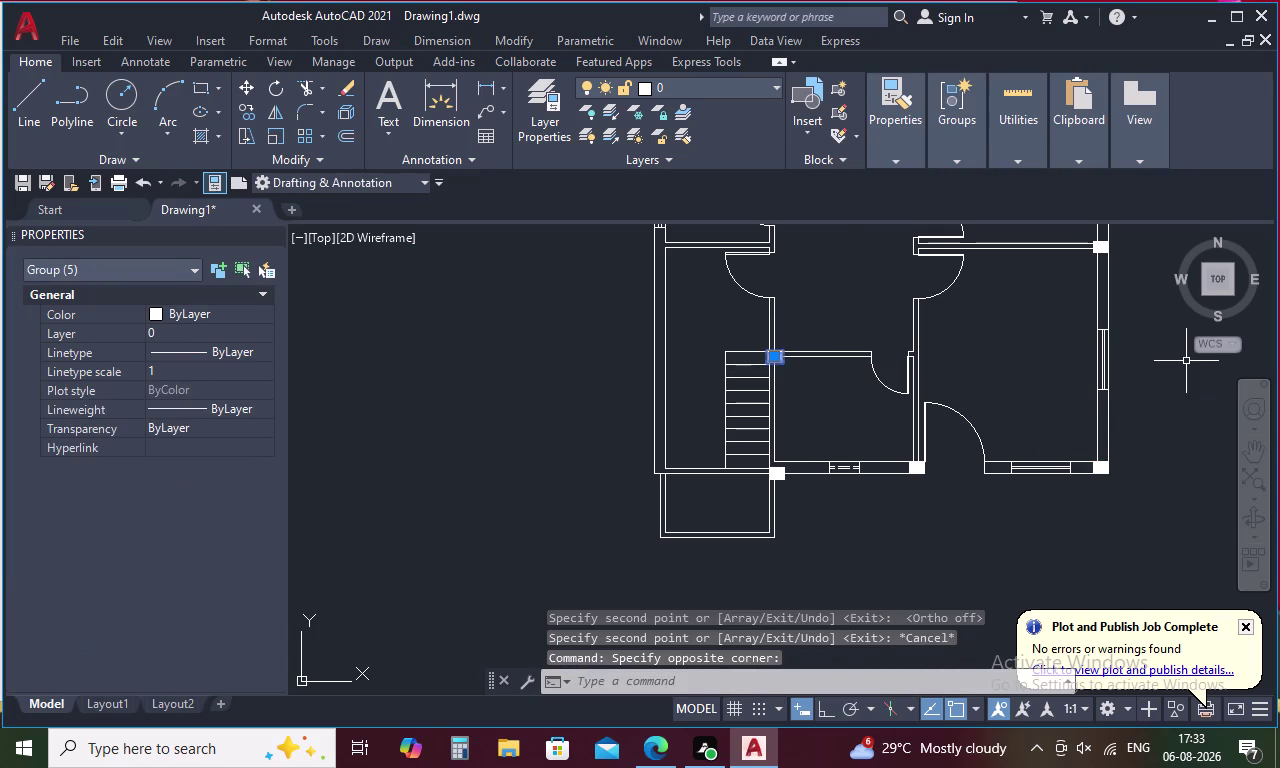
Delete the stray column beside the staircase.
key(Delete)
scroll(down, 3)
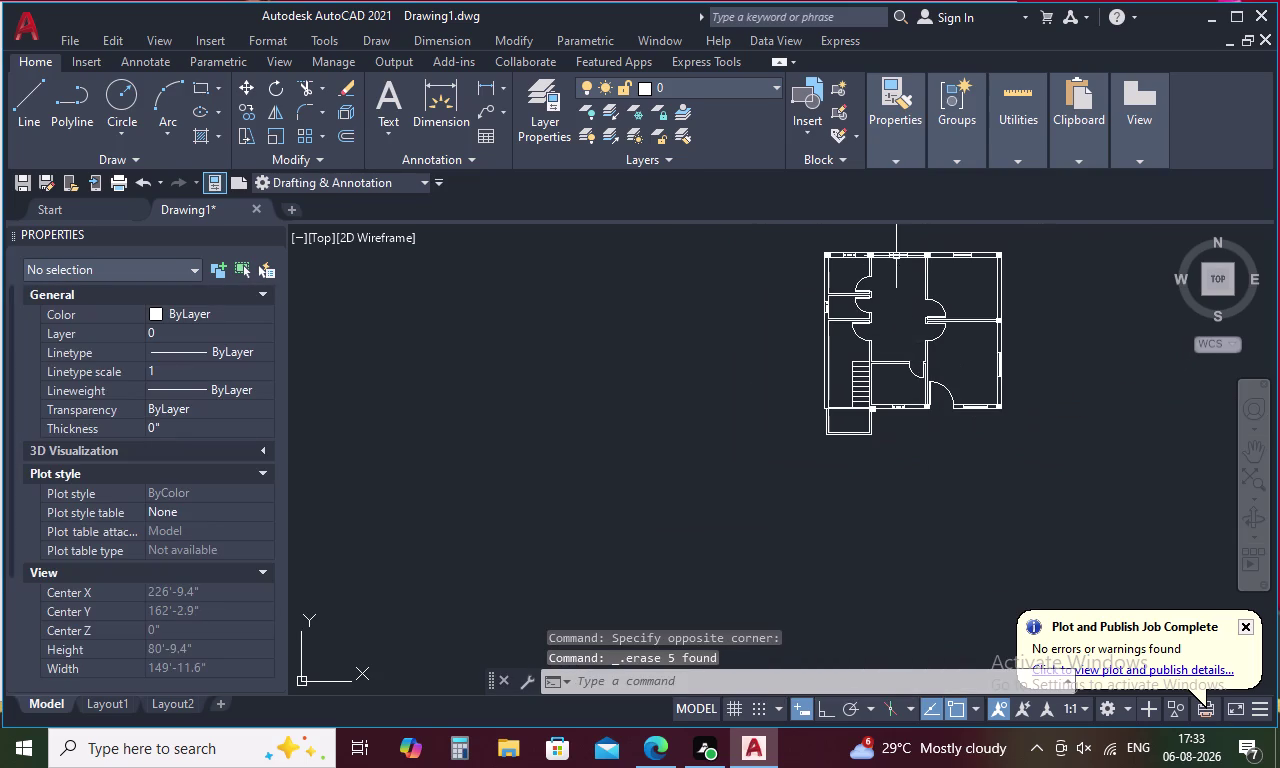
scroll(up, 3)
Copy the top-wall column to the top of the staircase wall with Ortho on.
click(911, 258)
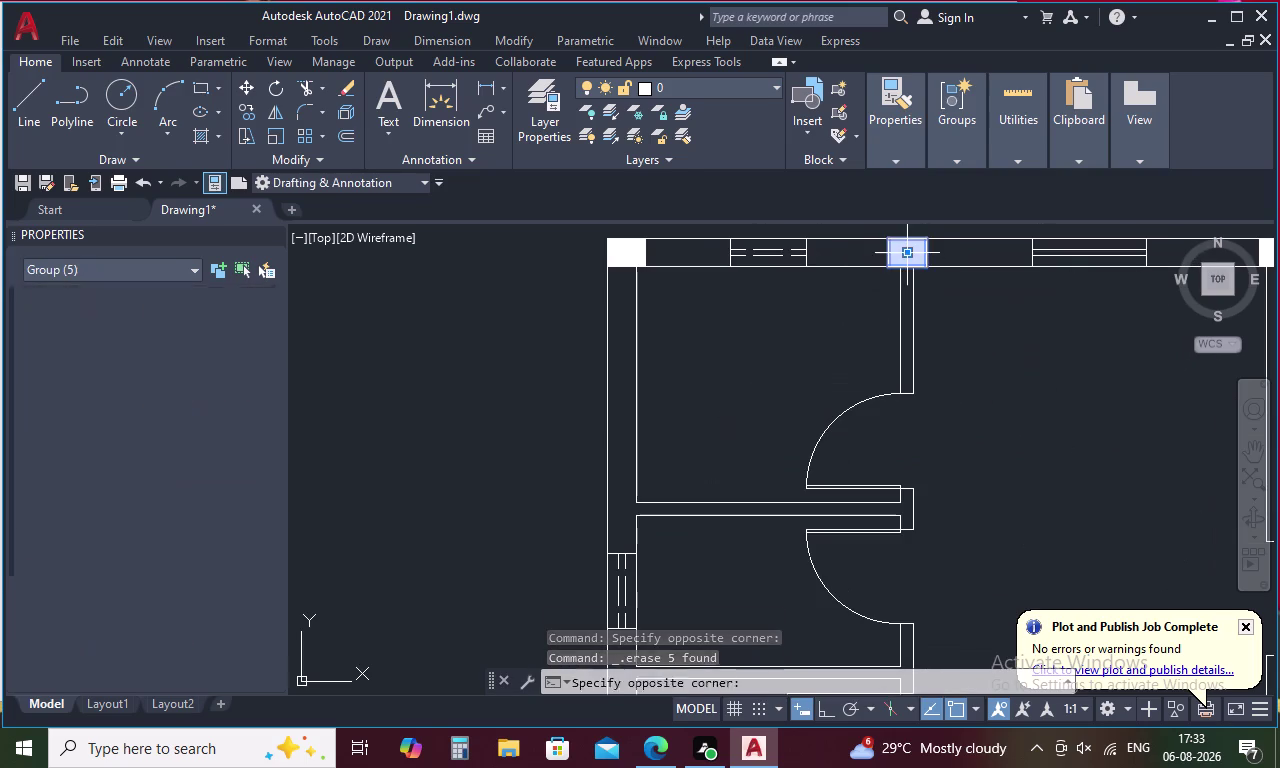
right_click(911, 258)
click(966, 420)
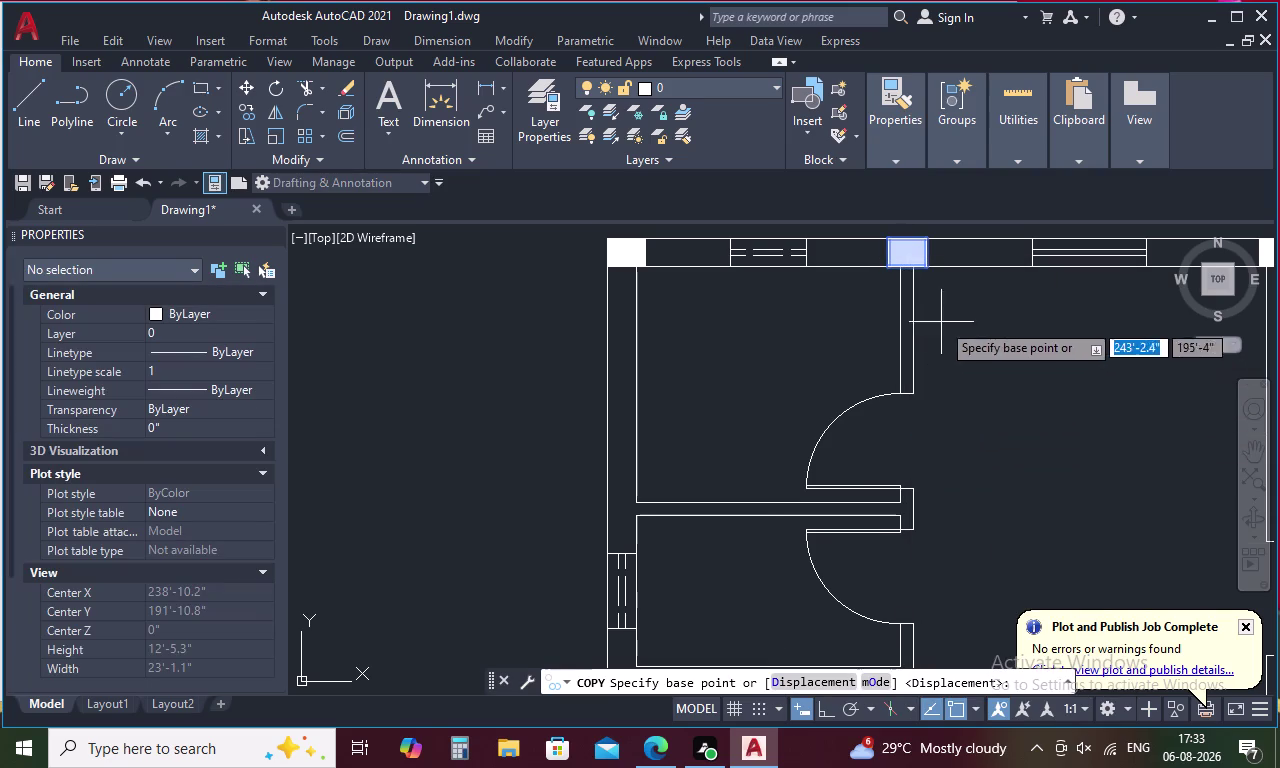
click(906, 251)
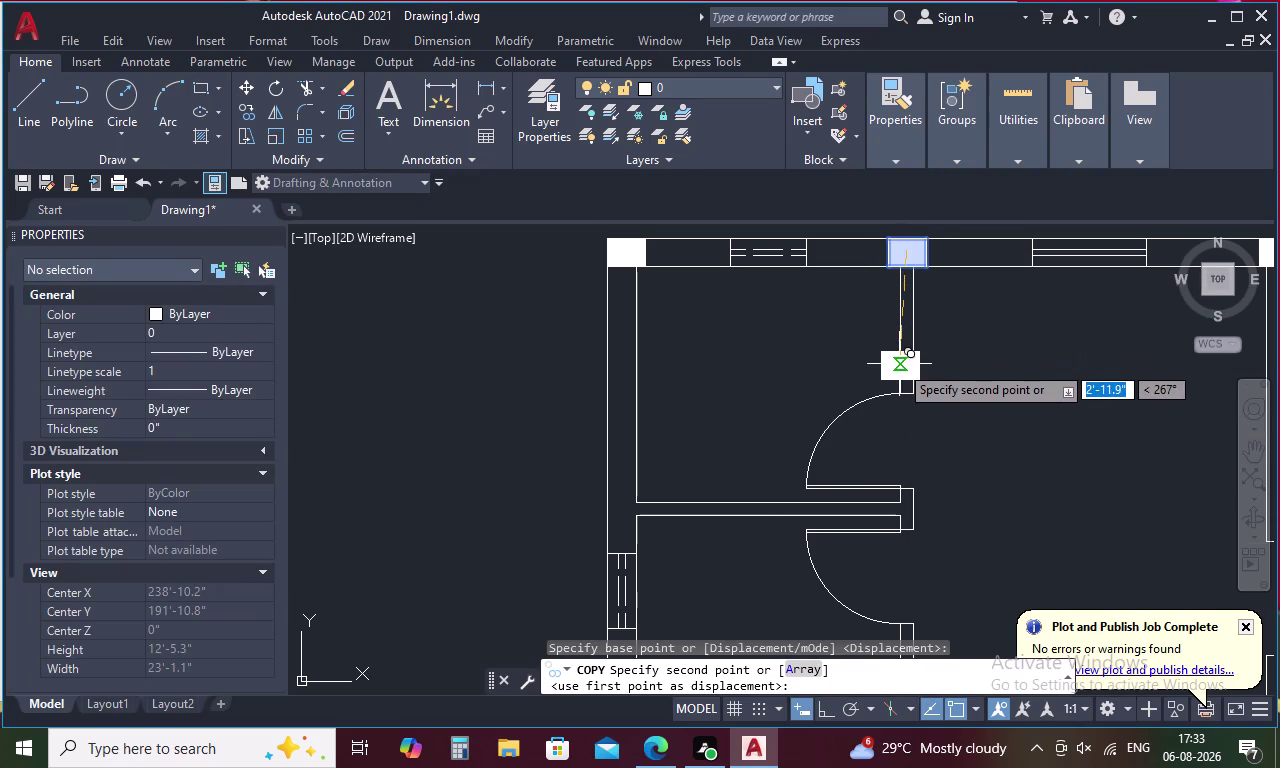
key(F8)
scroll(down, 3)
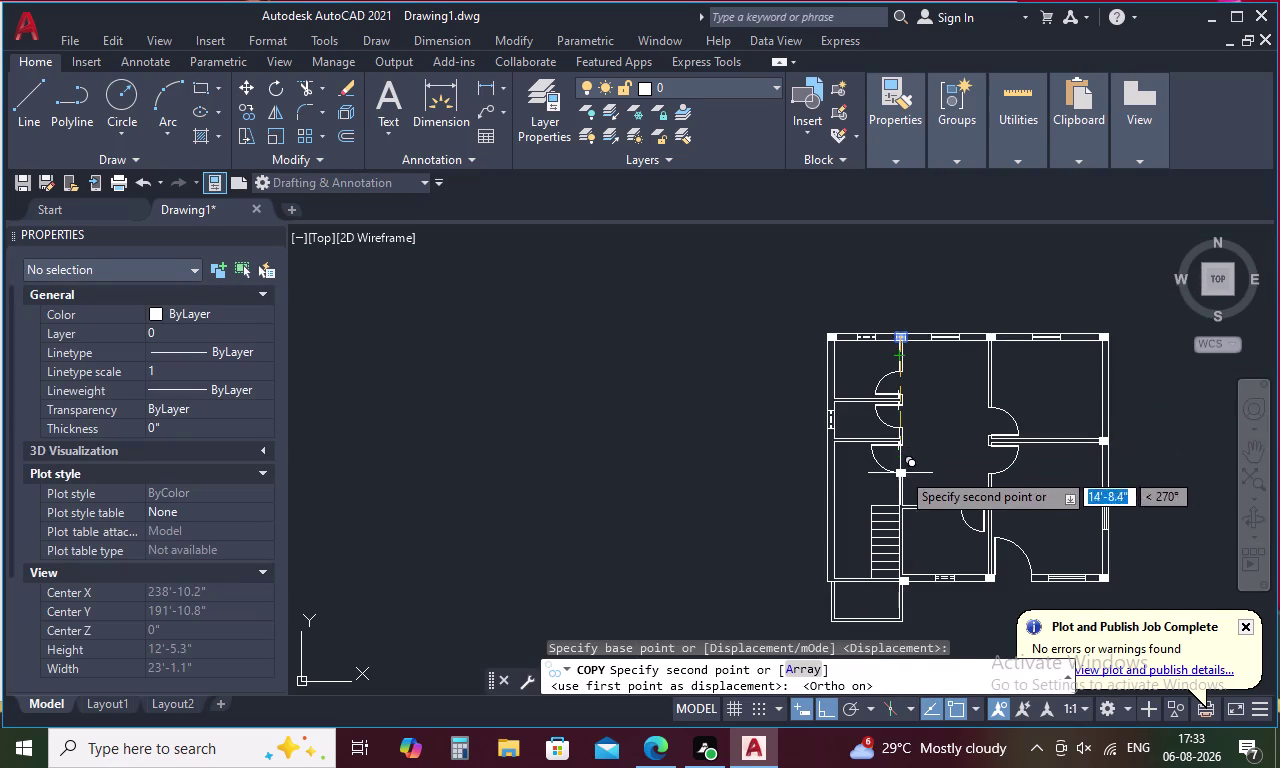
middle_drag(901, 509, 926, 421)
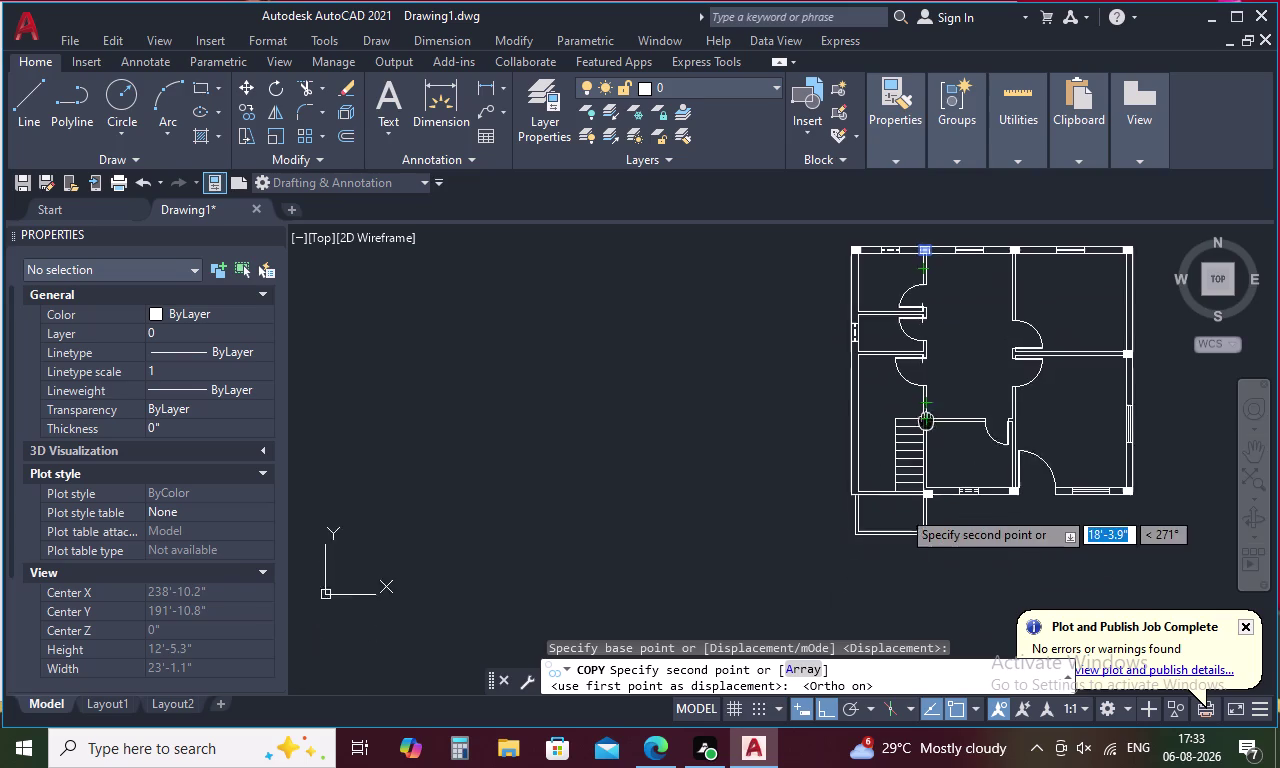
middle_drag(926, 421, 926, 420)
scroll(up, 3)
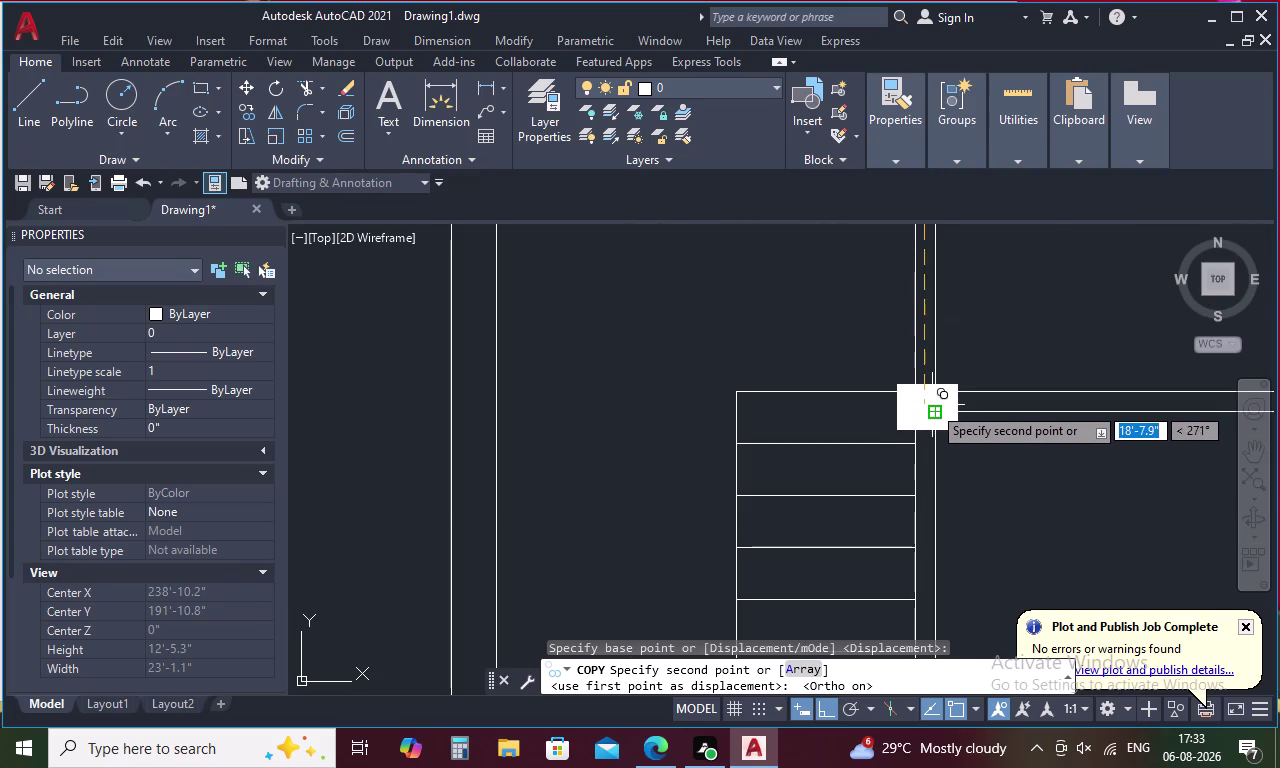
click(933, 401)
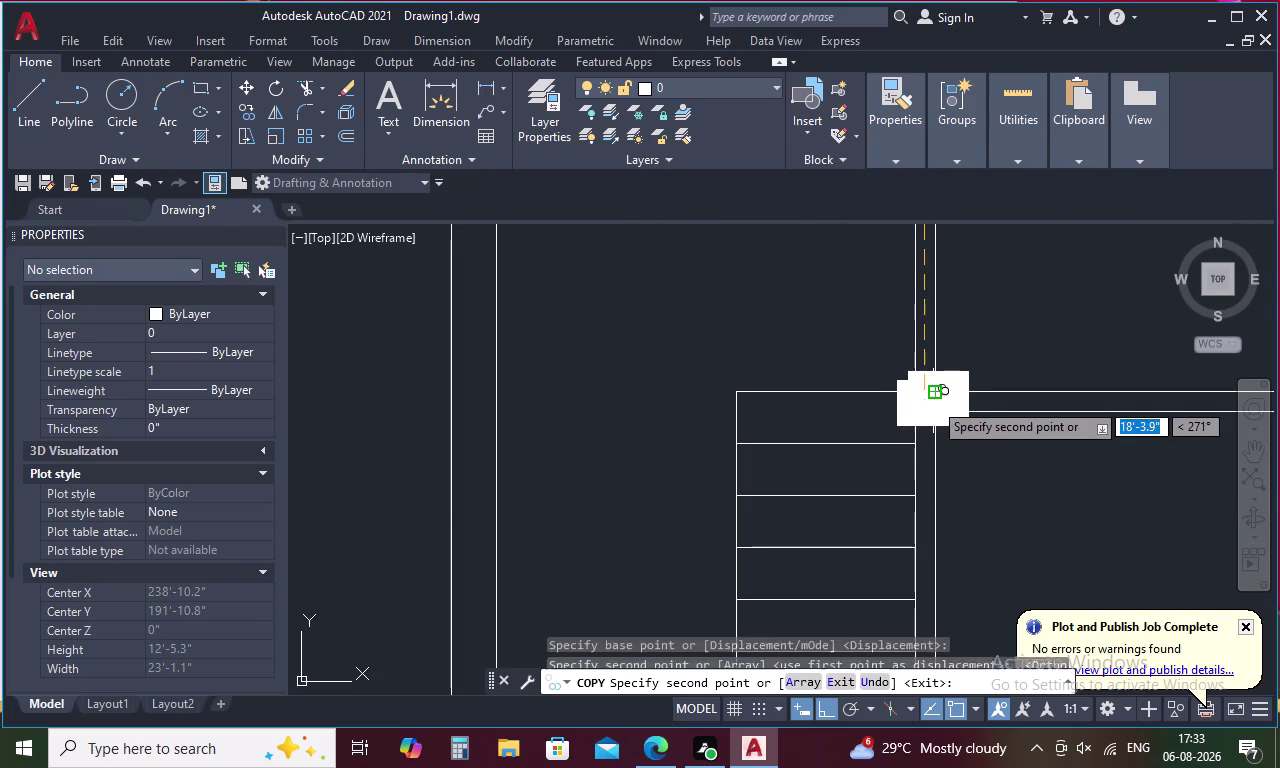
scroll(down, 3)
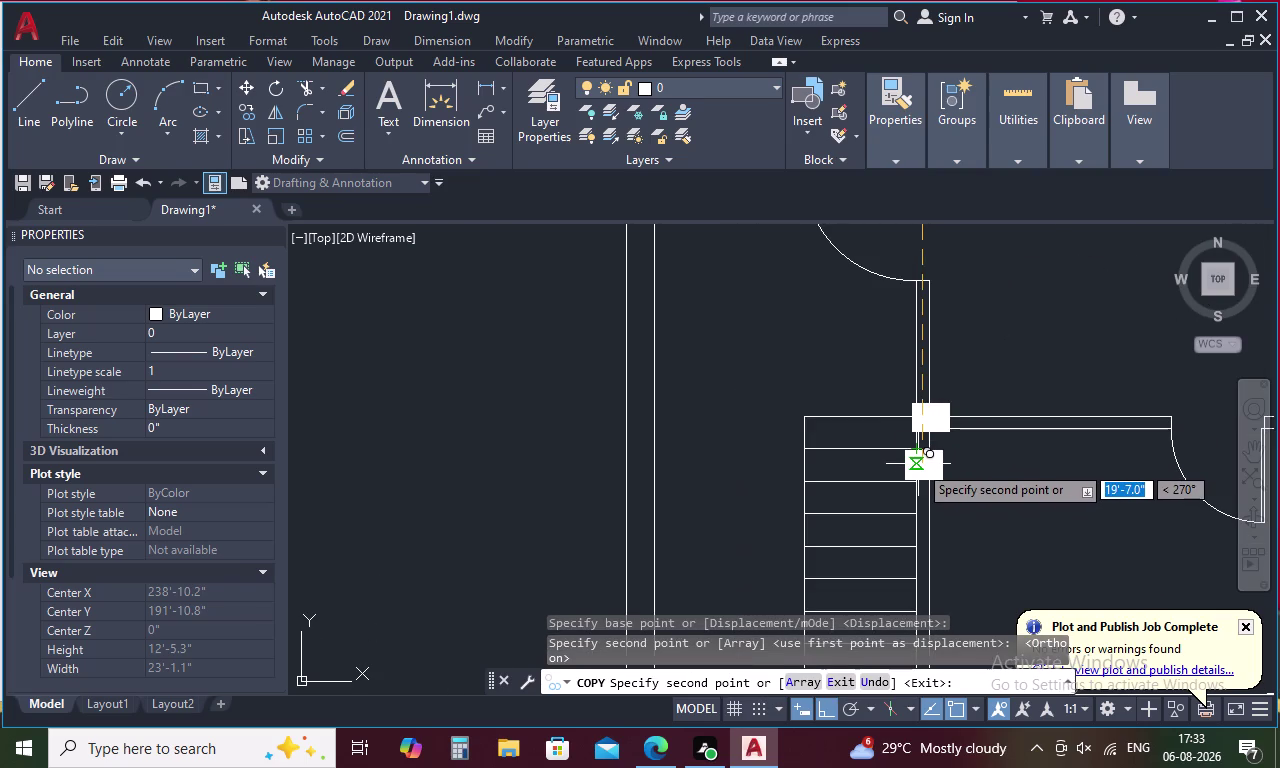
middle_drag(918, 464, 943, 303)
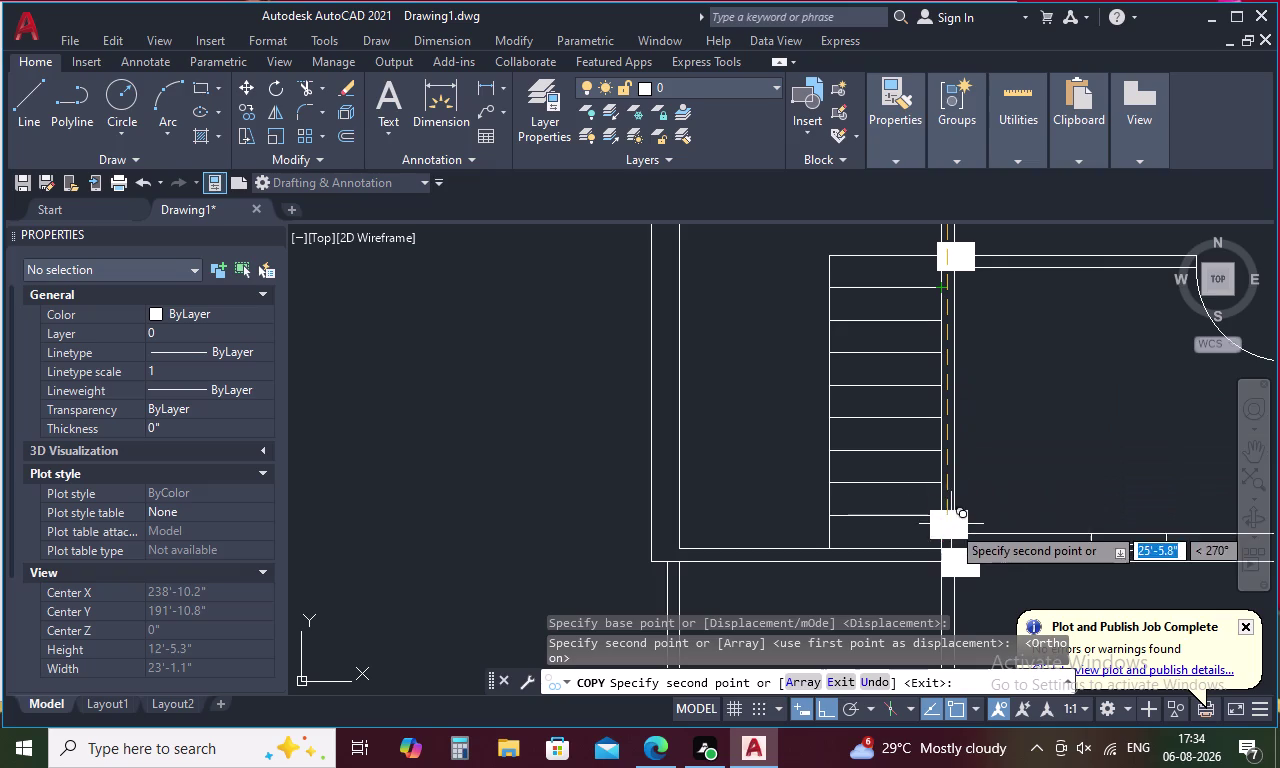
key(Escape)
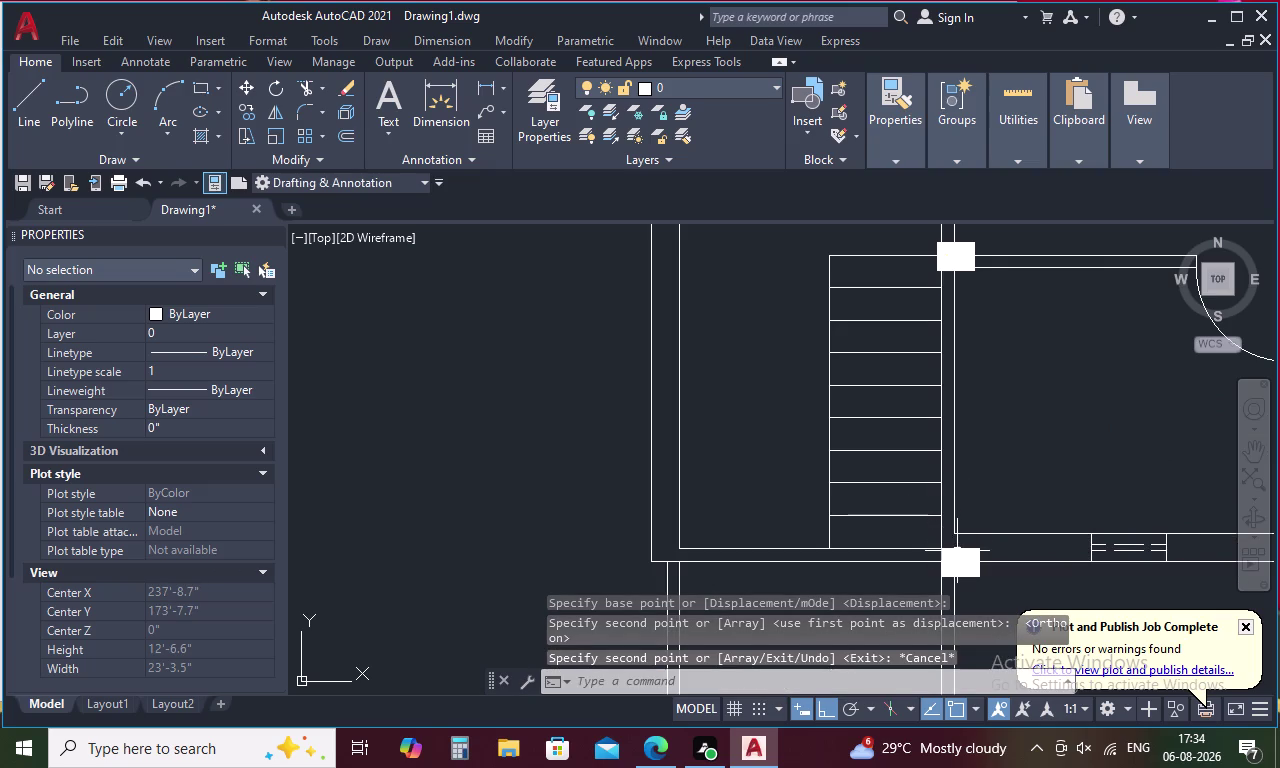
Delete the extra column copies and select the interior column on the top wall.
click(957, 551)
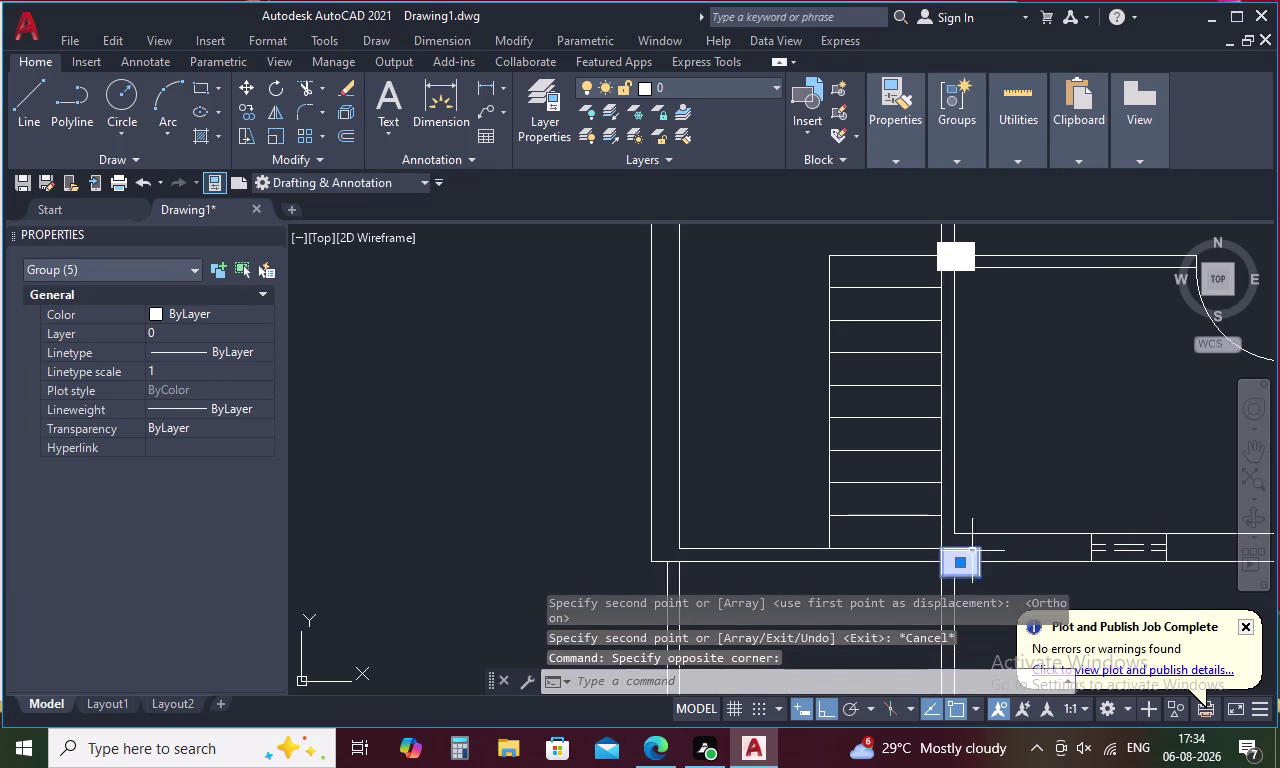
key(Delete)
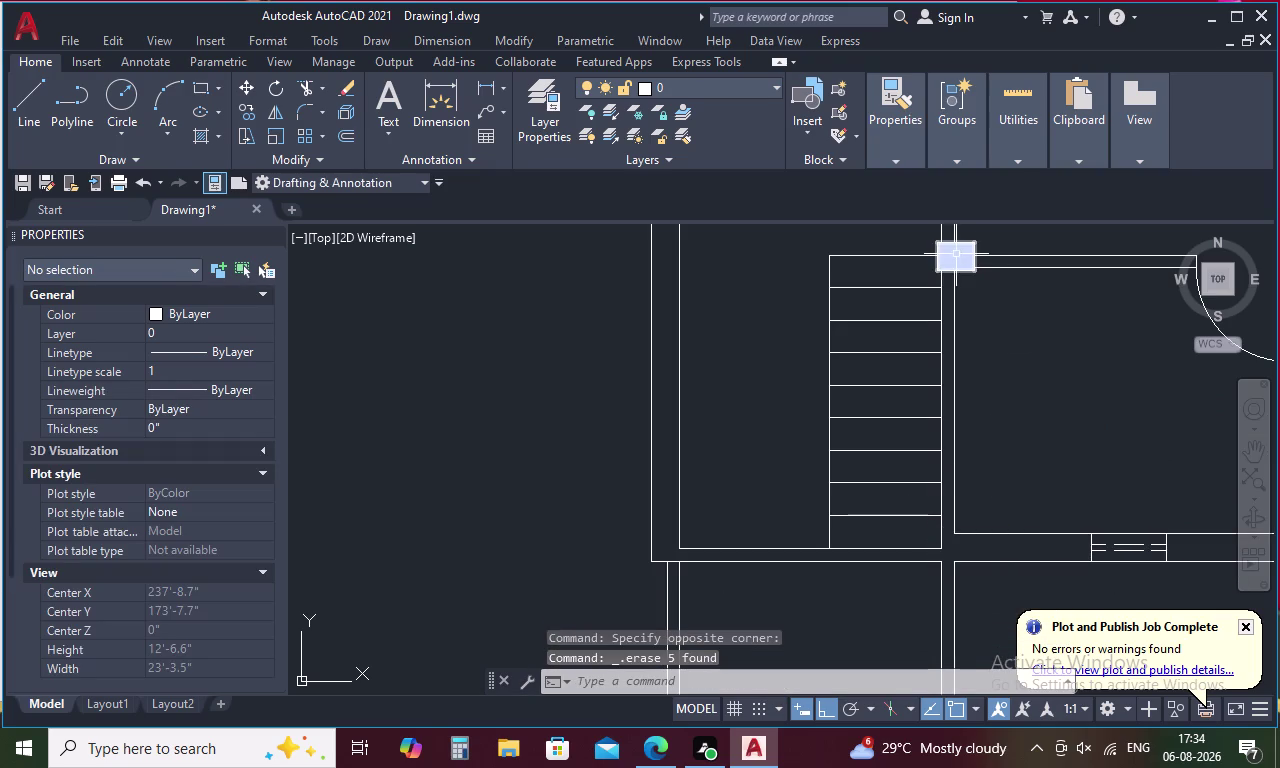
click(956, 254)
key(Delete)
scroll(down, 3)
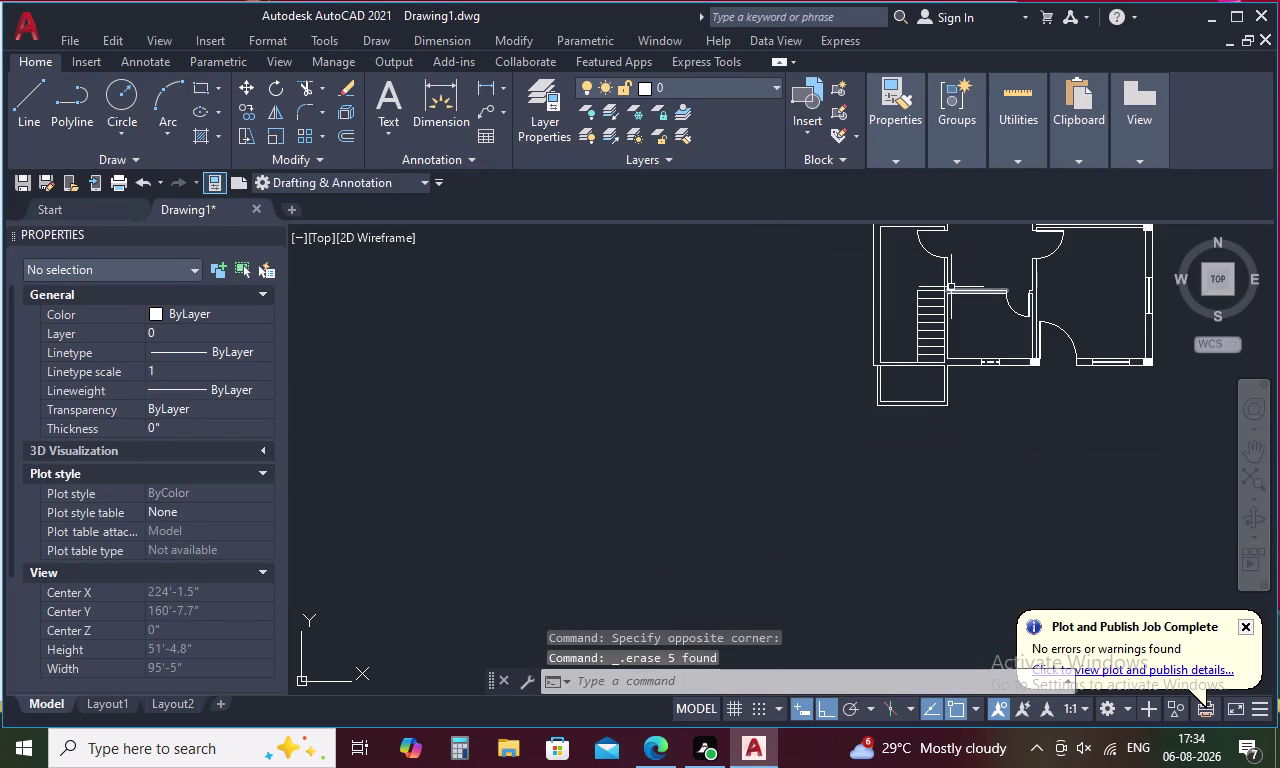
middle_drag(951, 287, 925, 476)
scroll(up, 3)
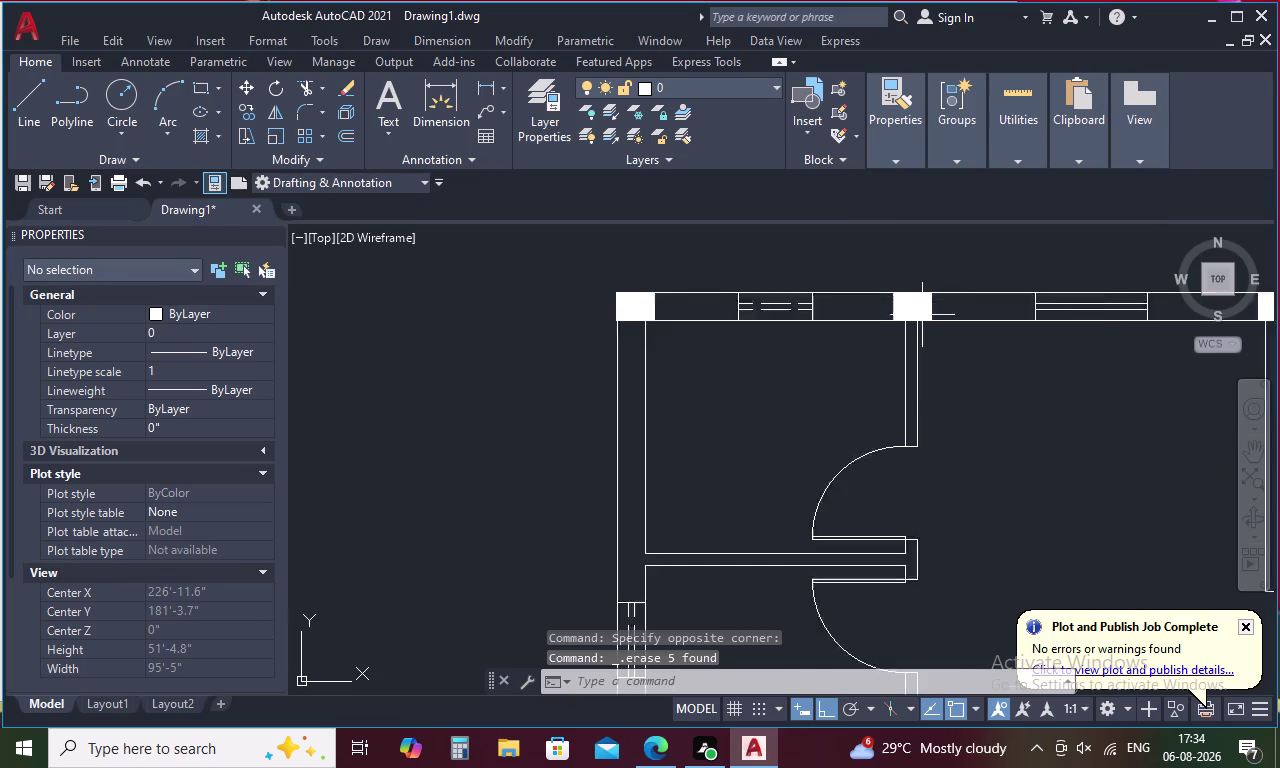
scroll(up, 3)
click(895, 304)
Start copying the top-wall column and set its base point.
right_click(891, 324)
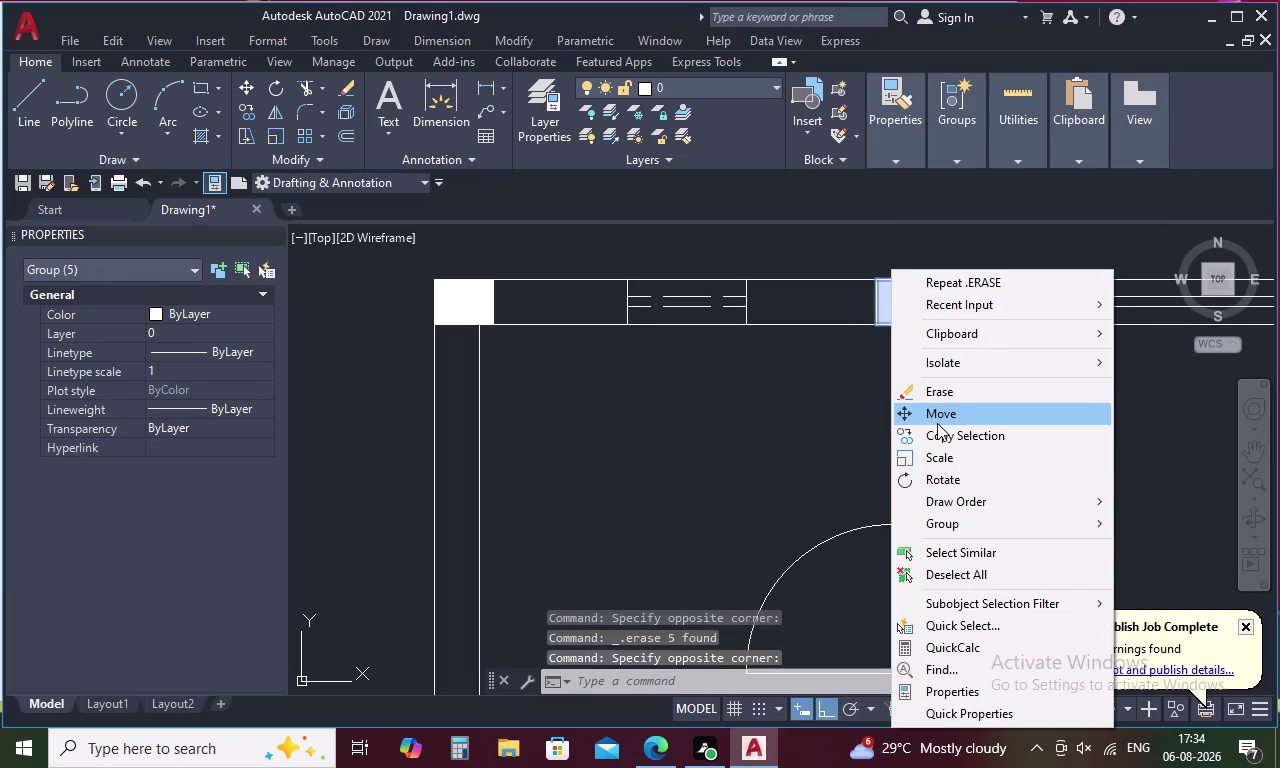
click(935, 438)
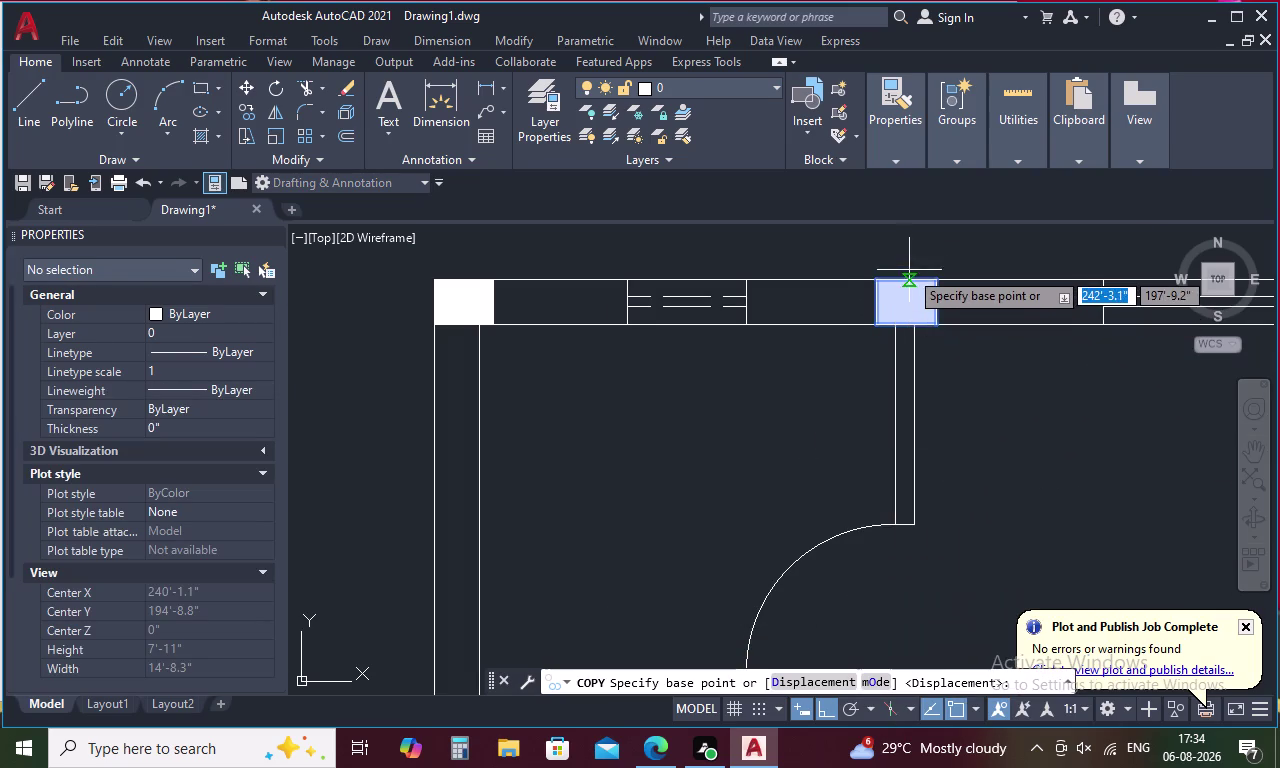
click(904, 304)
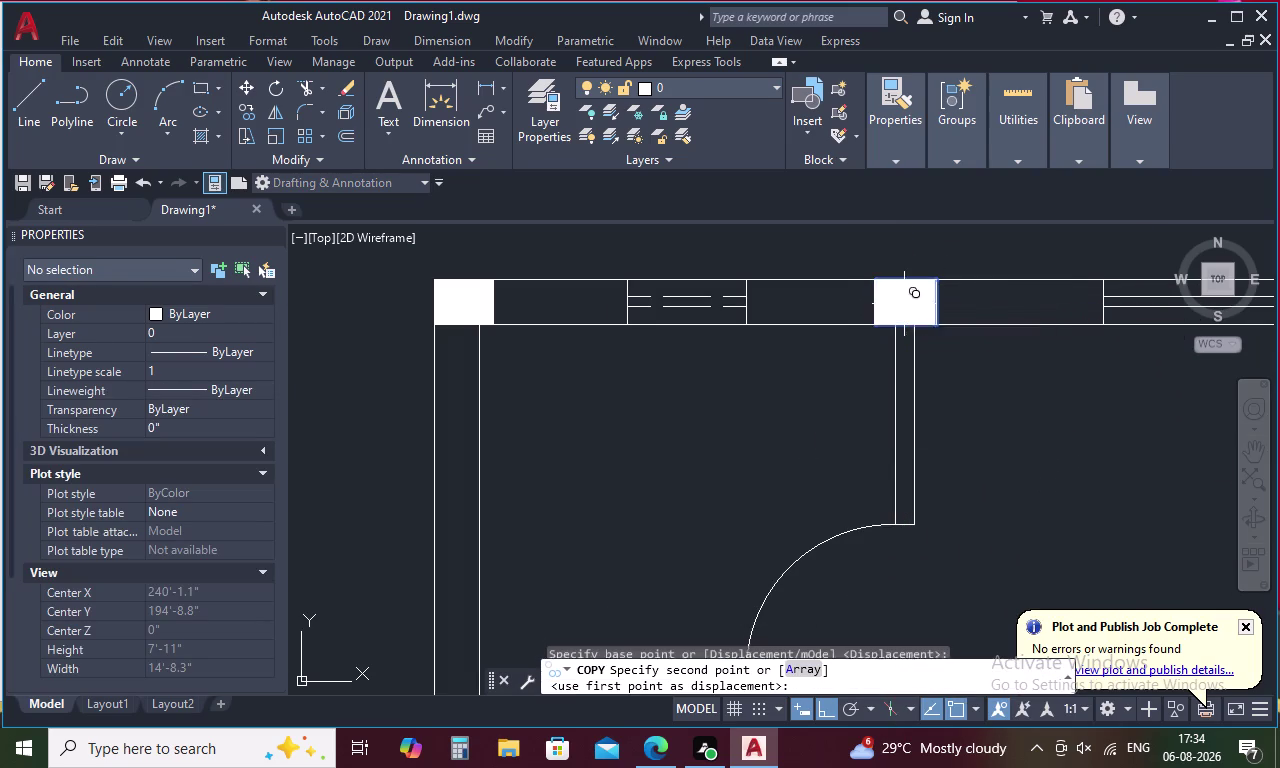
scroll(down, 3)
middle_drag(889, 439, 899, 377)
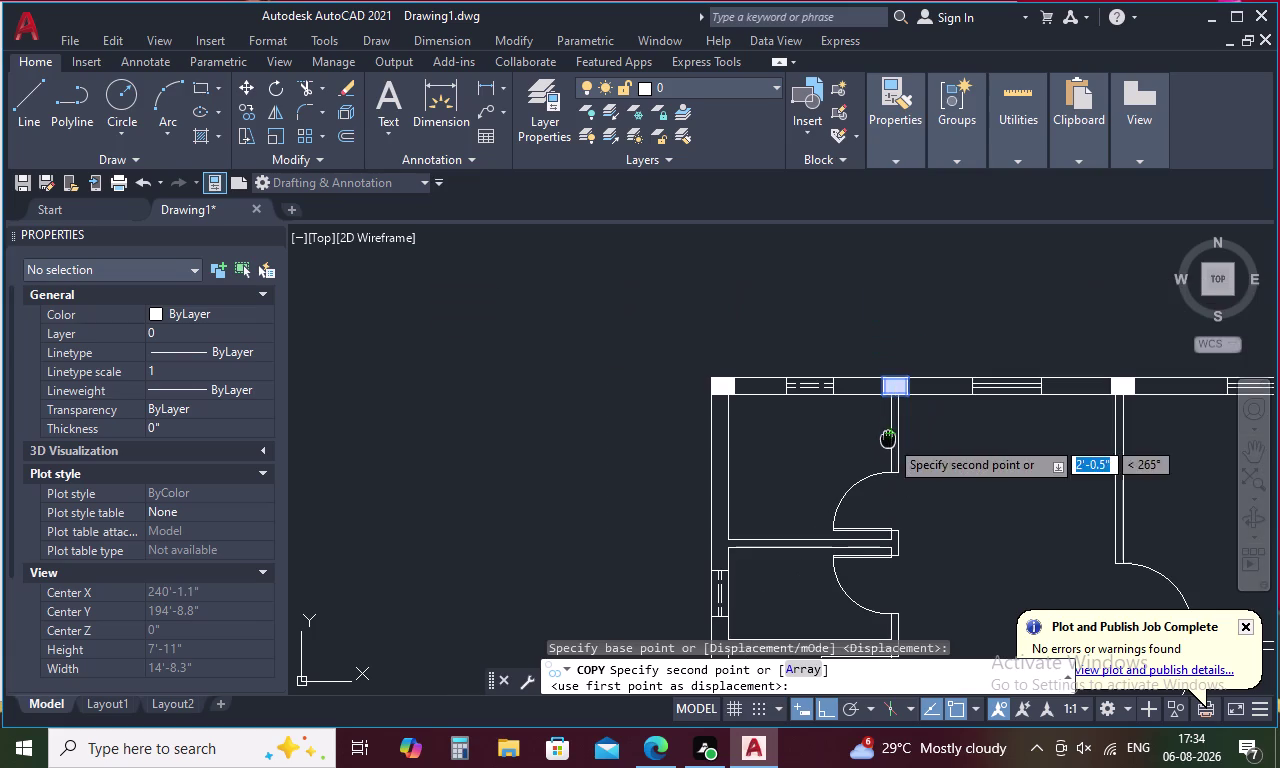
middle_drag(899, 377, 925, 264)
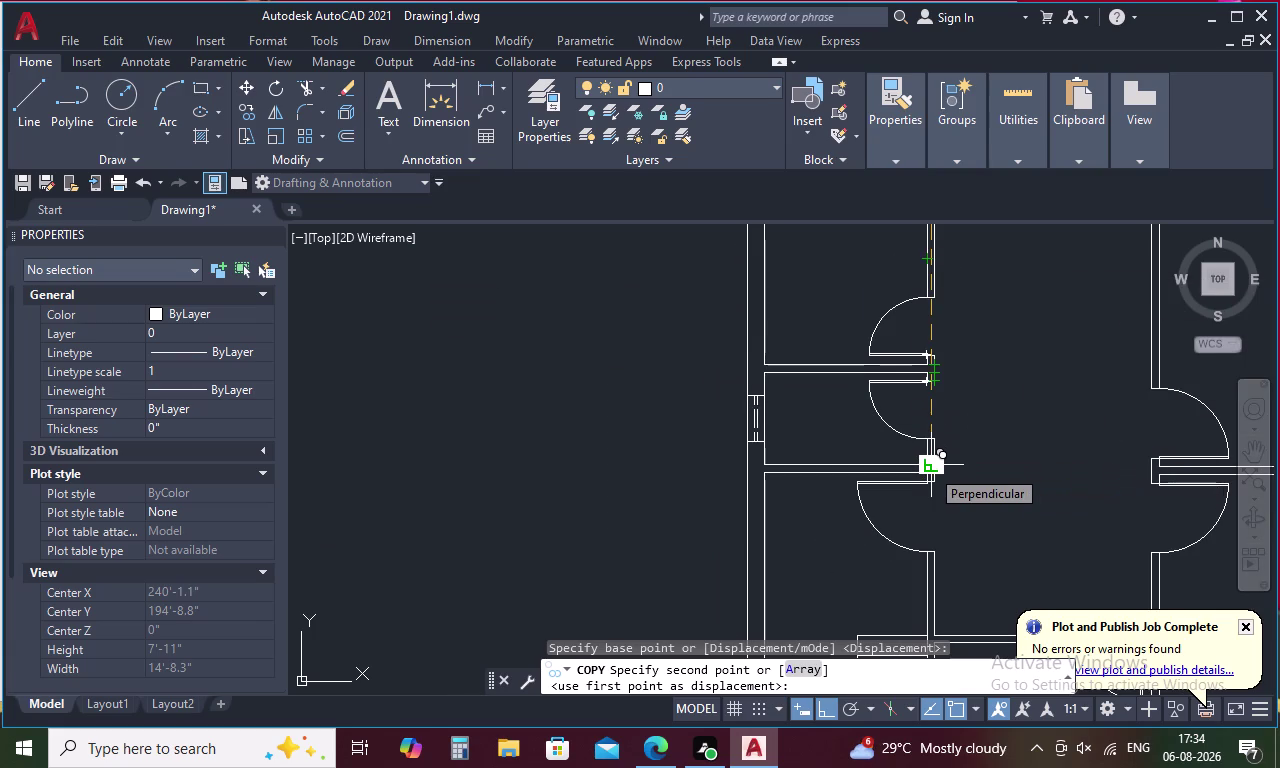
middle_drag(930, 468, 940, 362)
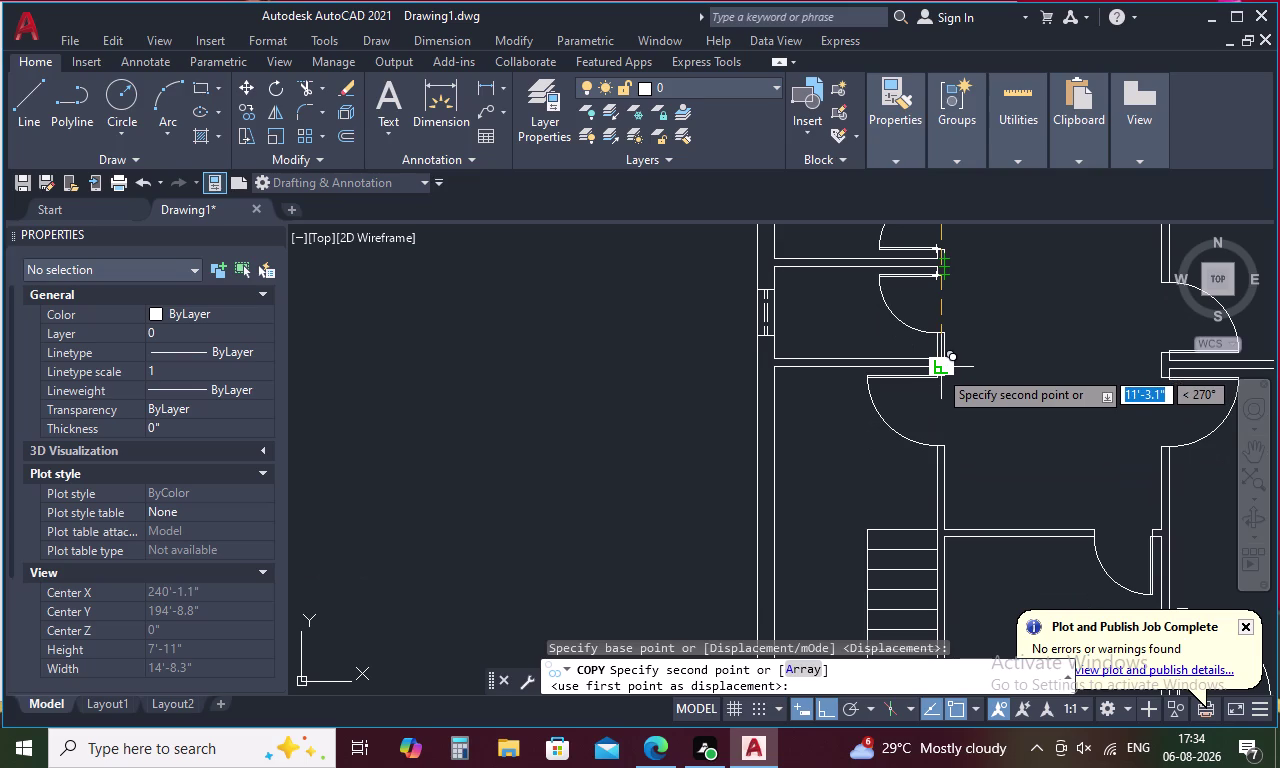
scroll(down, 3)
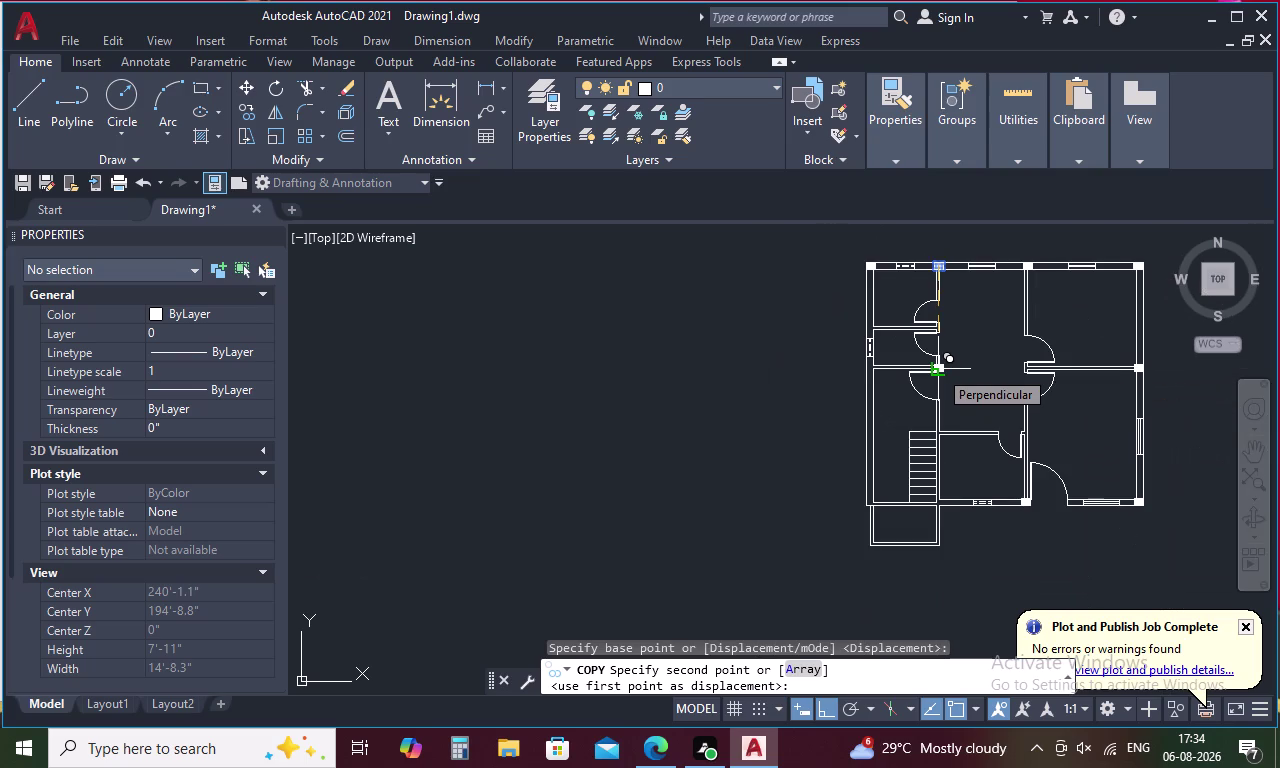
scroll(up, 3)
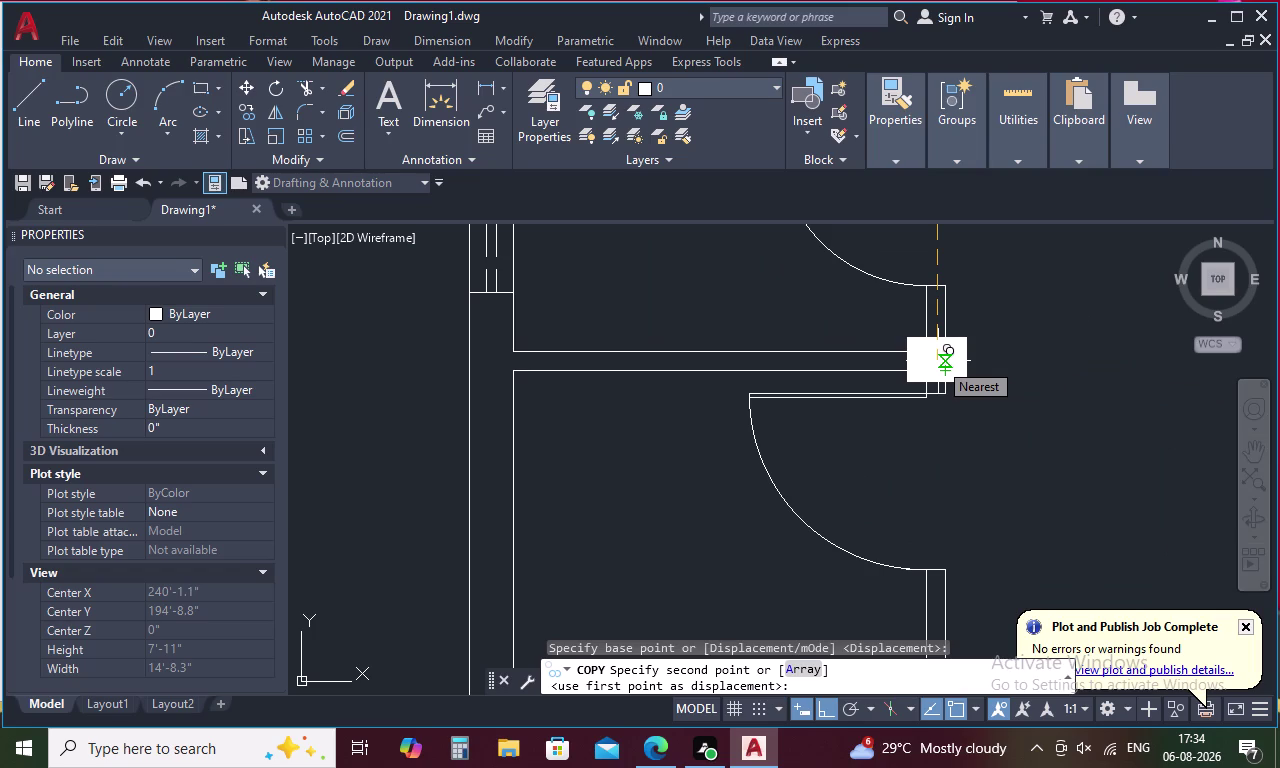
click(938, 361)
Place the copy at the bottom wall junction beneath the staircase, then select the right-wall column.
scroll(down, 3)
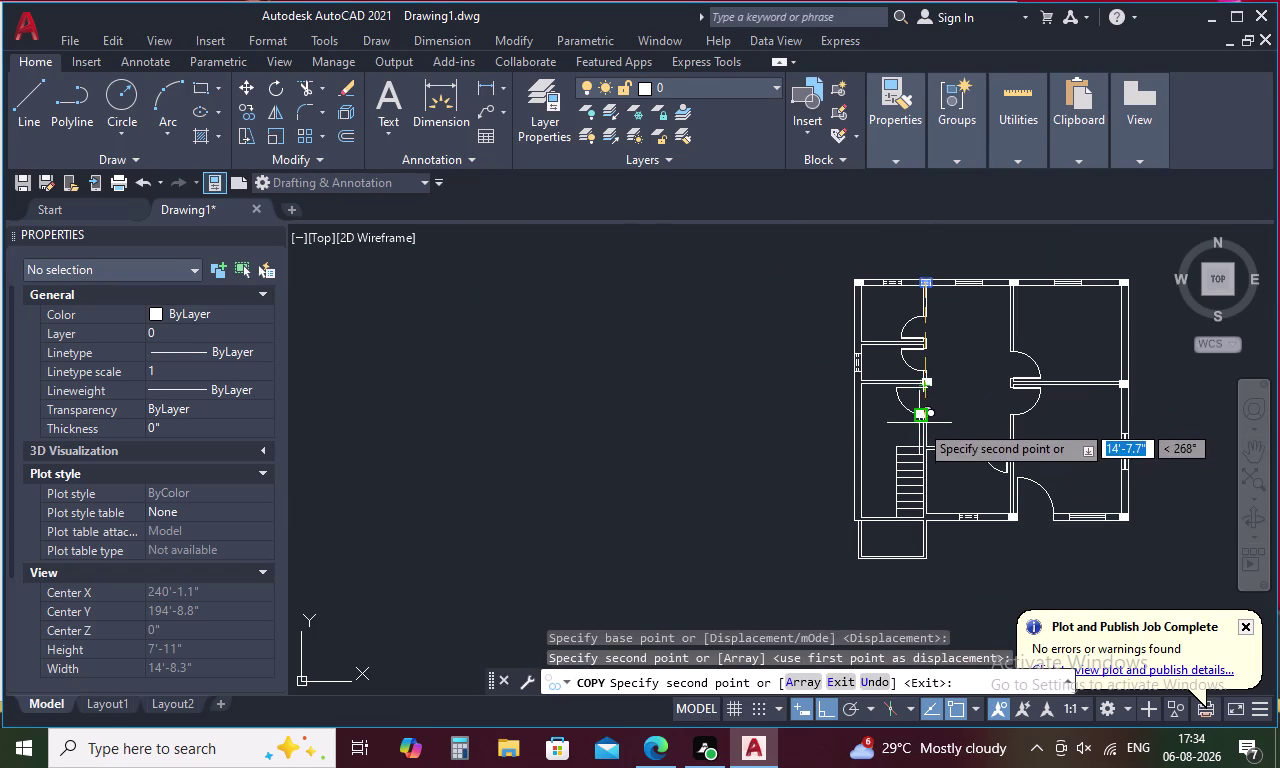
middle_drag(920, 430, 931, 352)
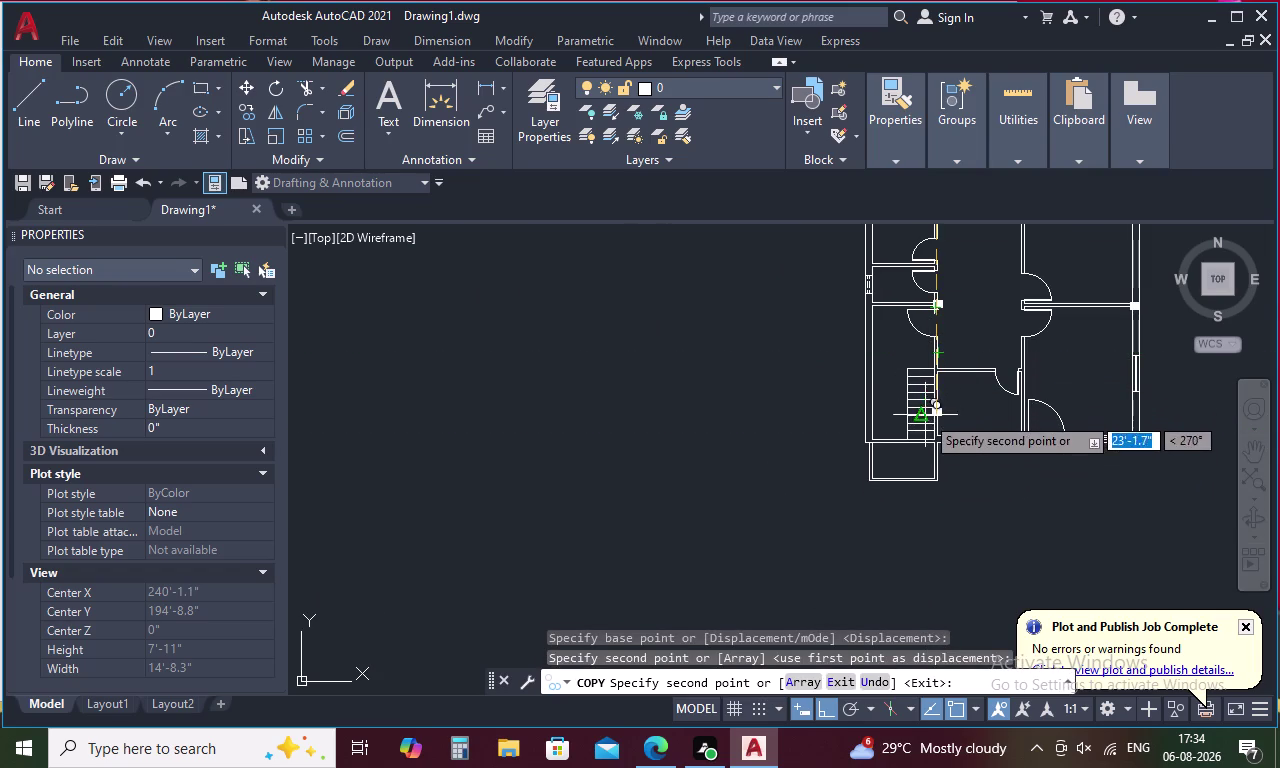
scroll(up, 3)
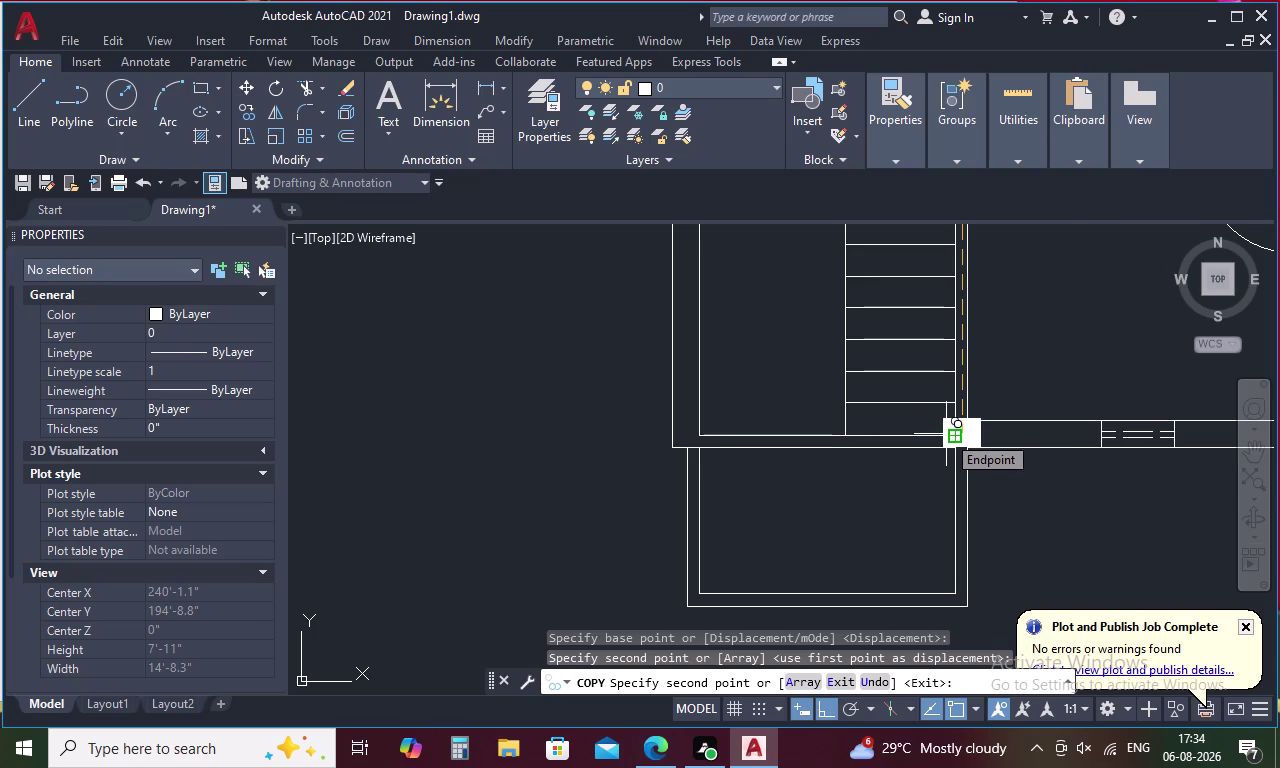
click(946, 436)
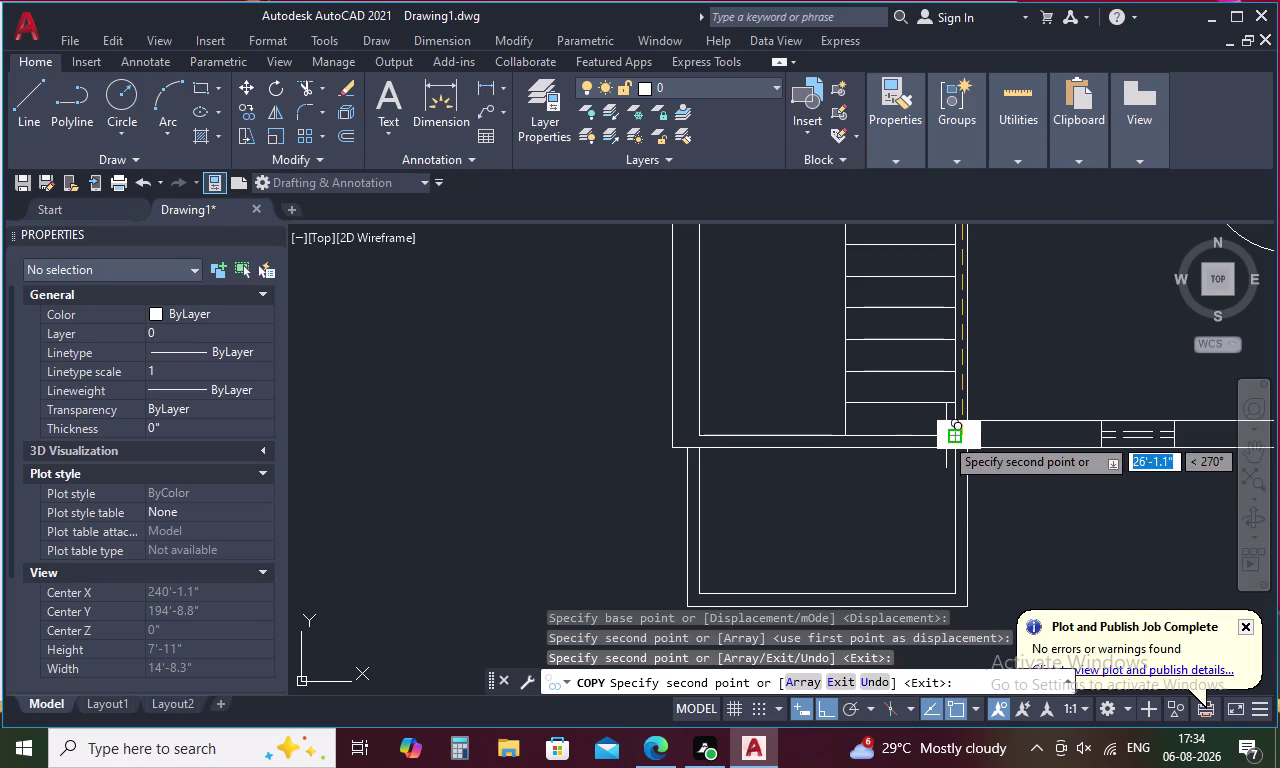
key(Escape)
scroll(down, 3)
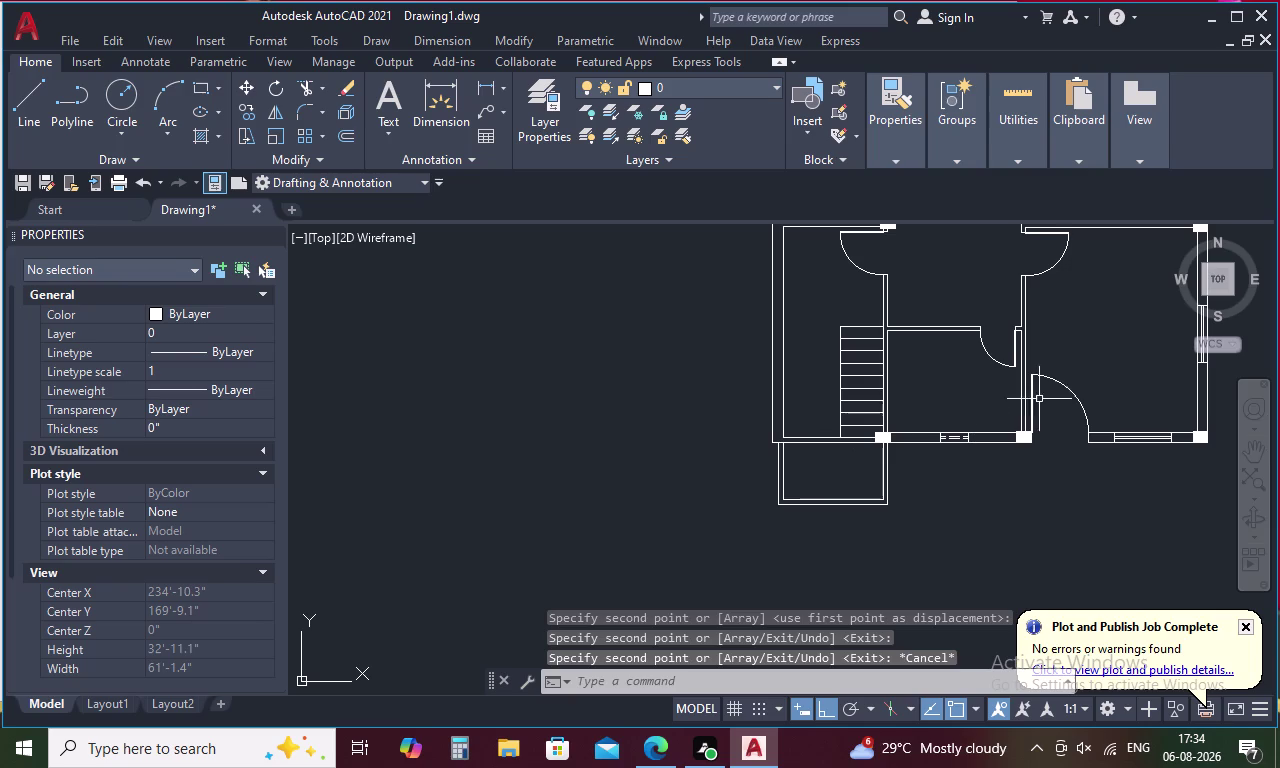
middle_drag(1093, 353, 977, 450)
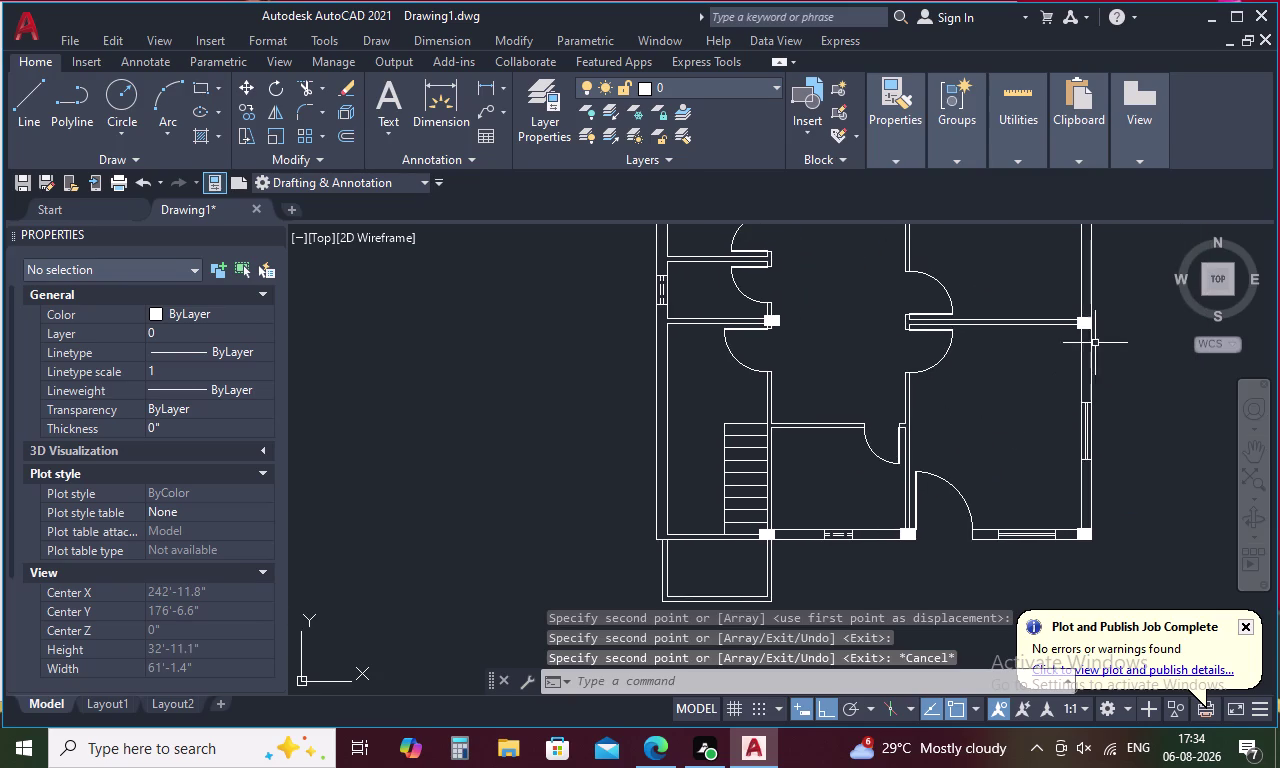
click(1086, 324)
Copy the right-wall column to the interior junction on the middle wall.
right_click(1086, 324)
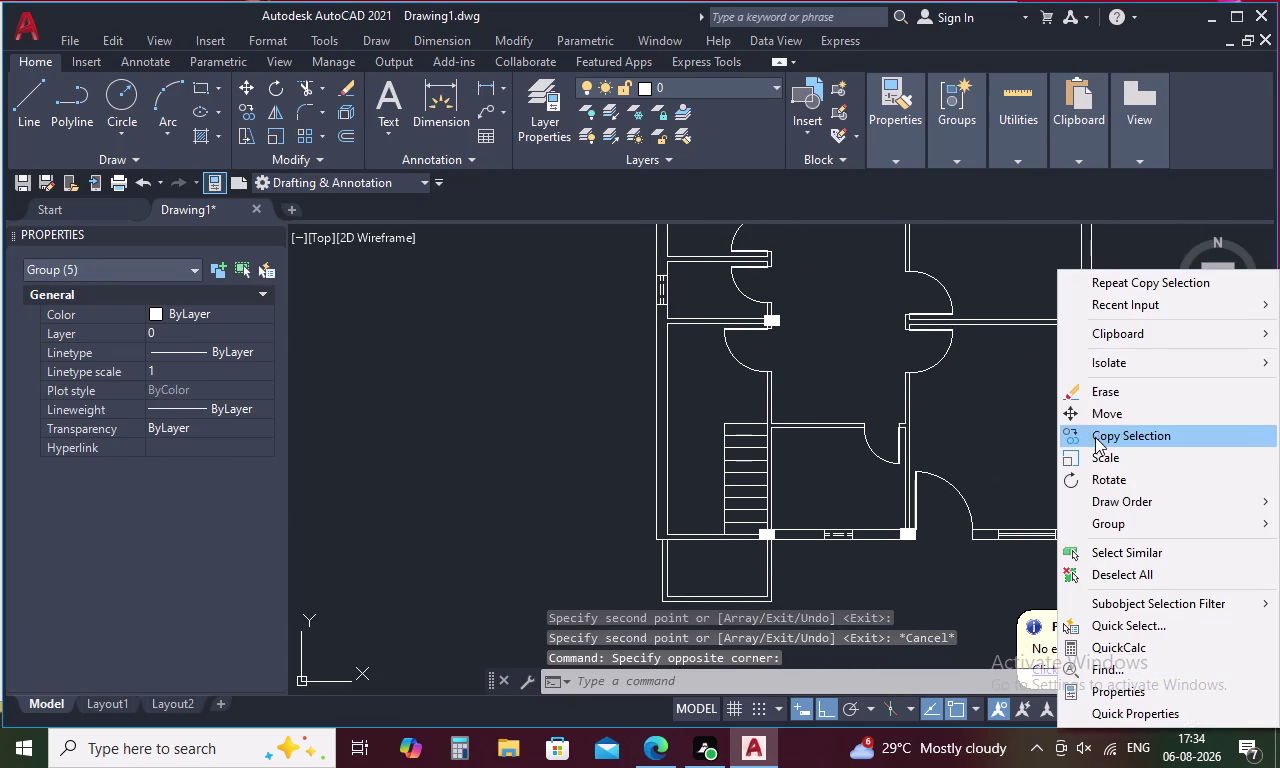
click(1096, 441)
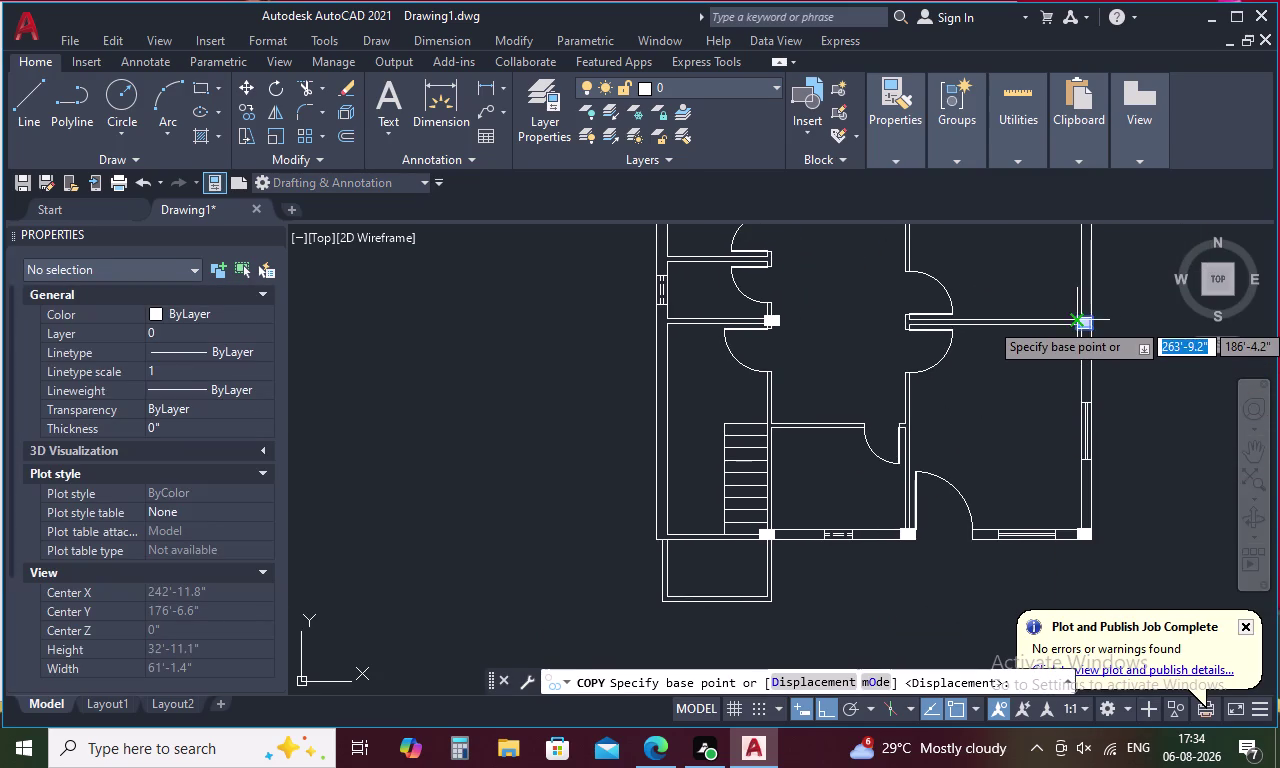
scroll(up, 3)
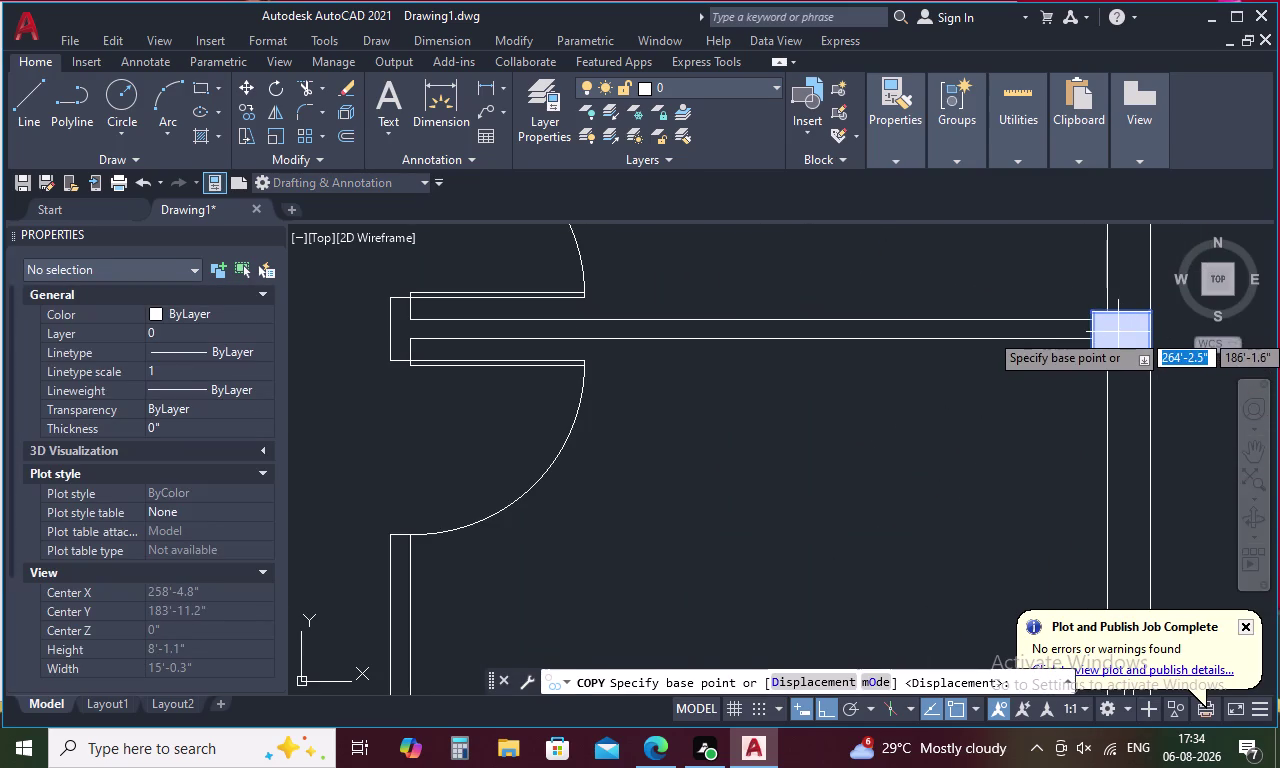
click(1118, 332)
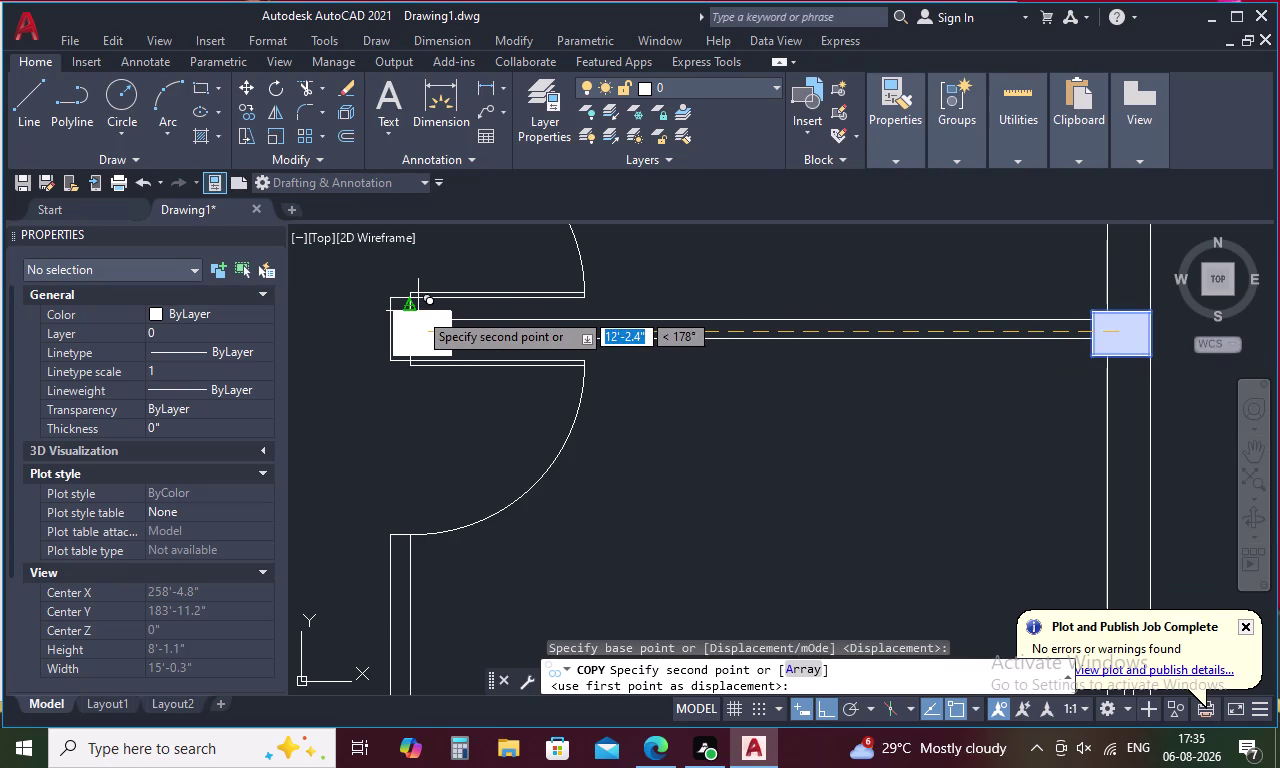
middle_drag(418, 311, 796, 391)
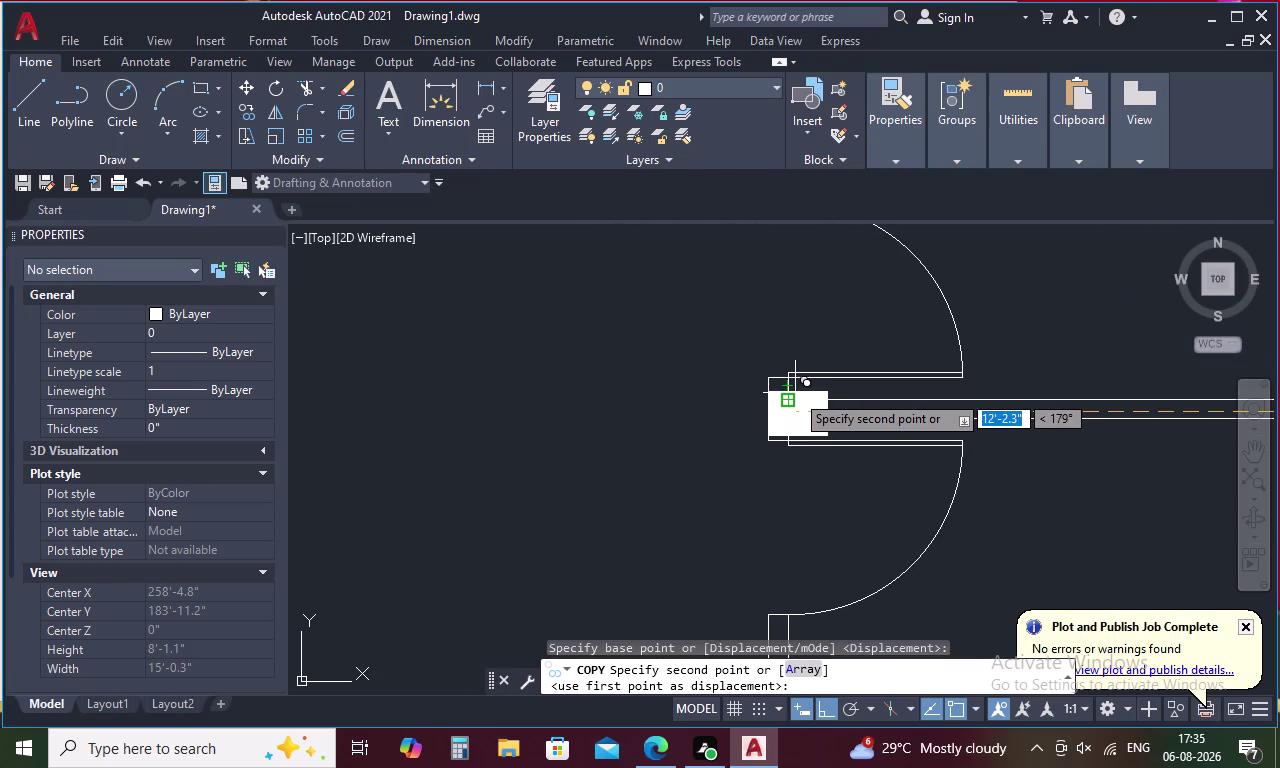
click(795, 393)
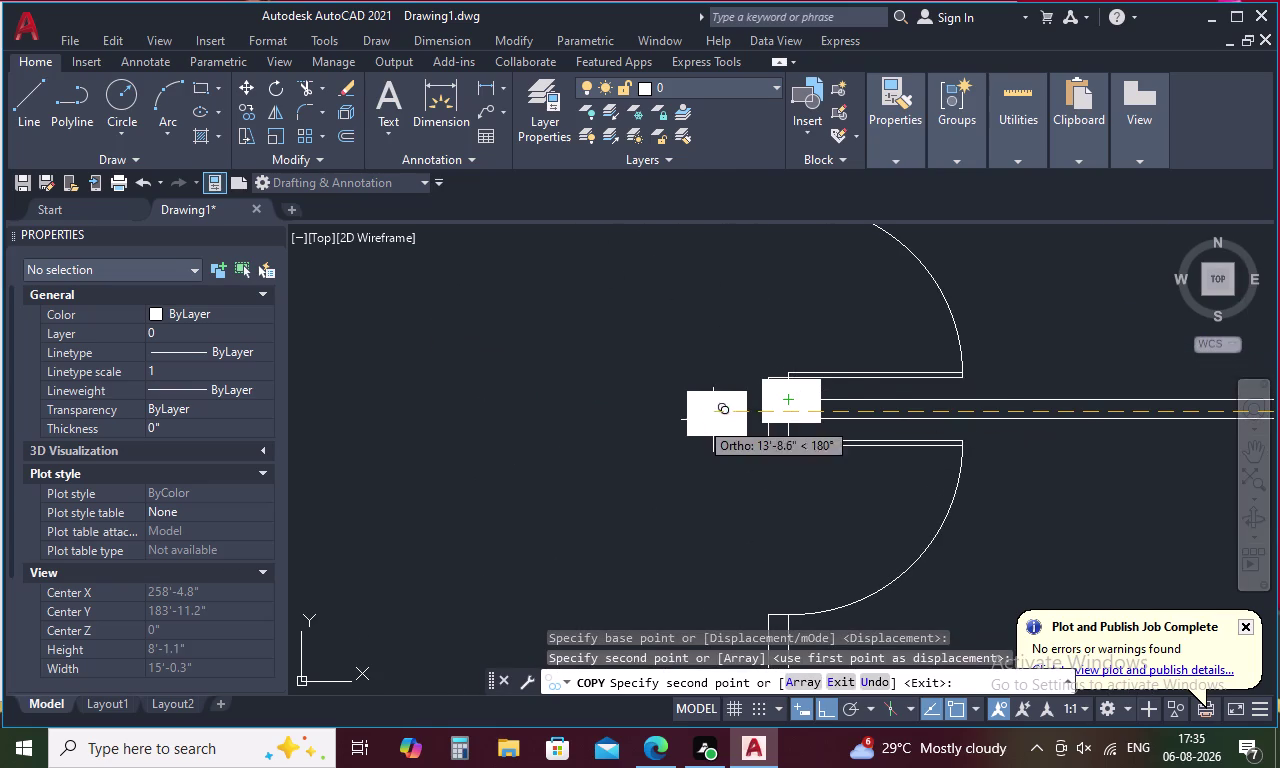
Add another column copy where the middle wall meets the left outer wall.
scroll(down, 3)
middle_drag(637, 421, 1080, 456)
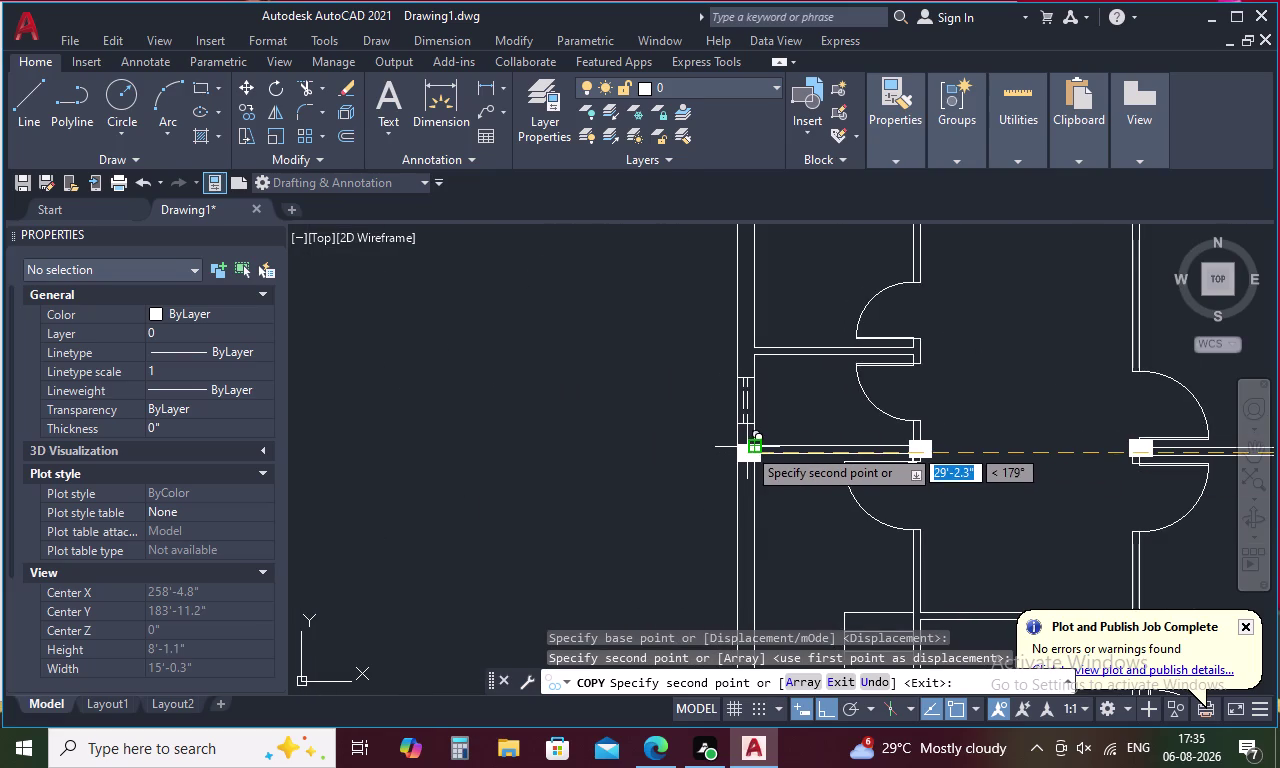
scroll(up, 3)
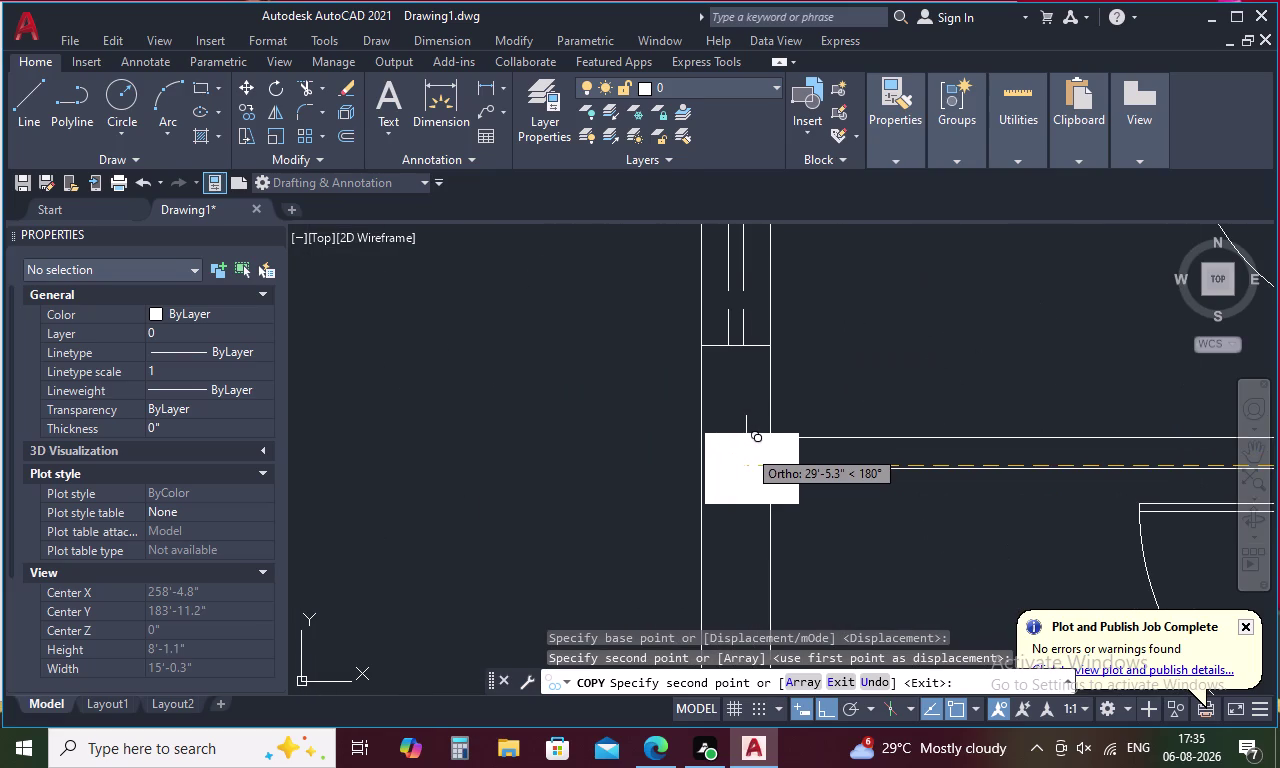
click(743, 448)
scroll(down, 3)
scroll(down, 3)
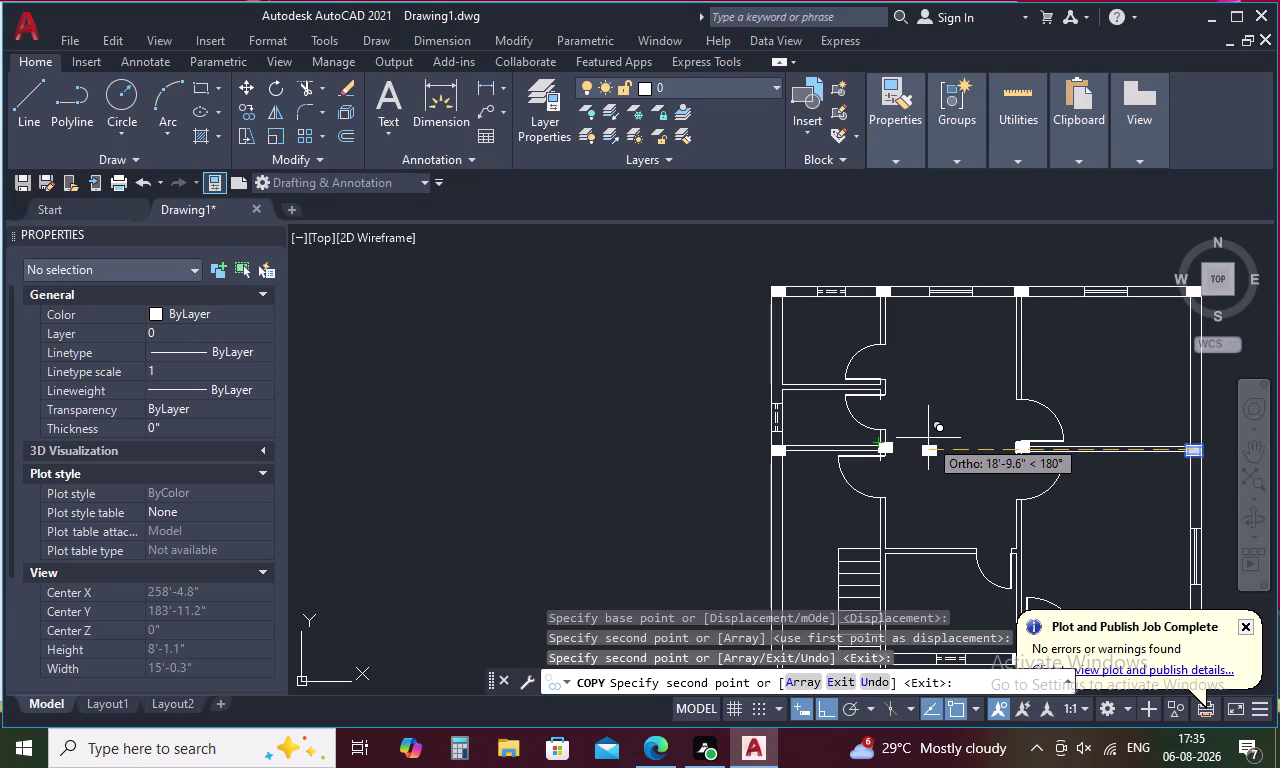
scroll(up, 3)
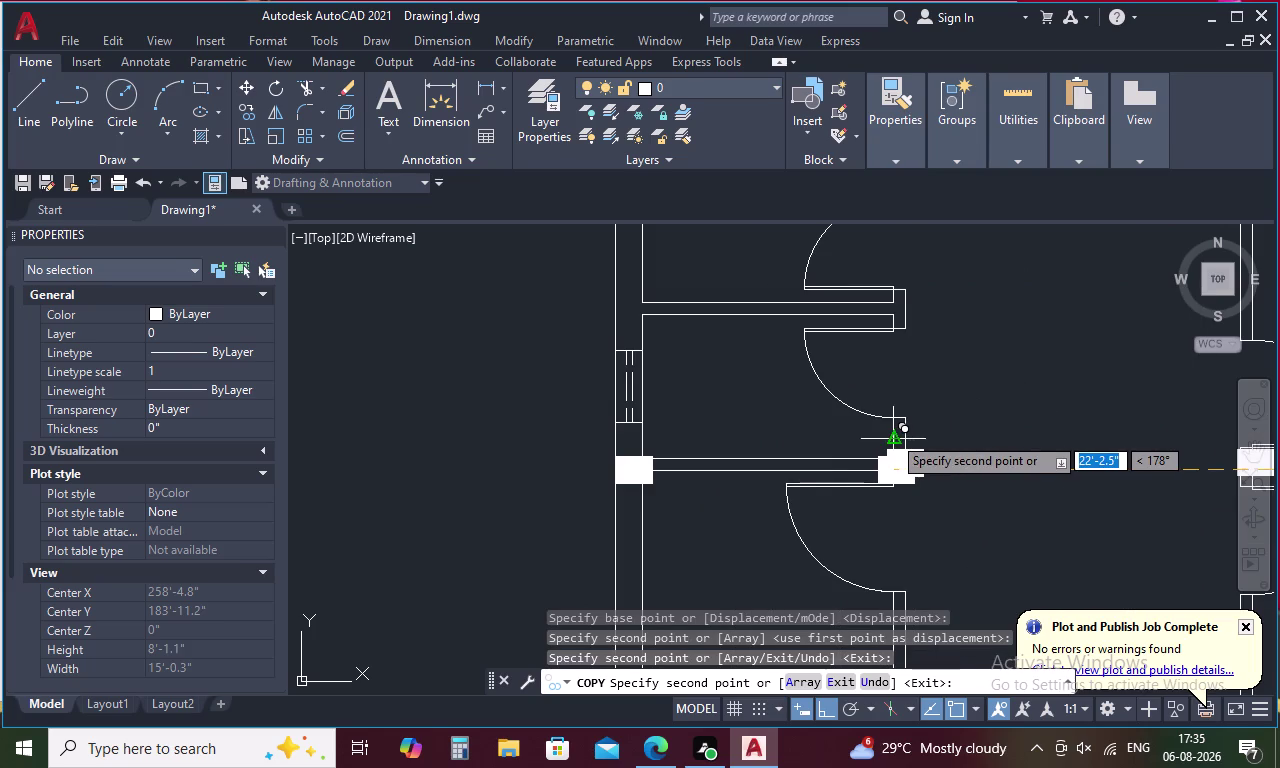
scroll(up, 3)
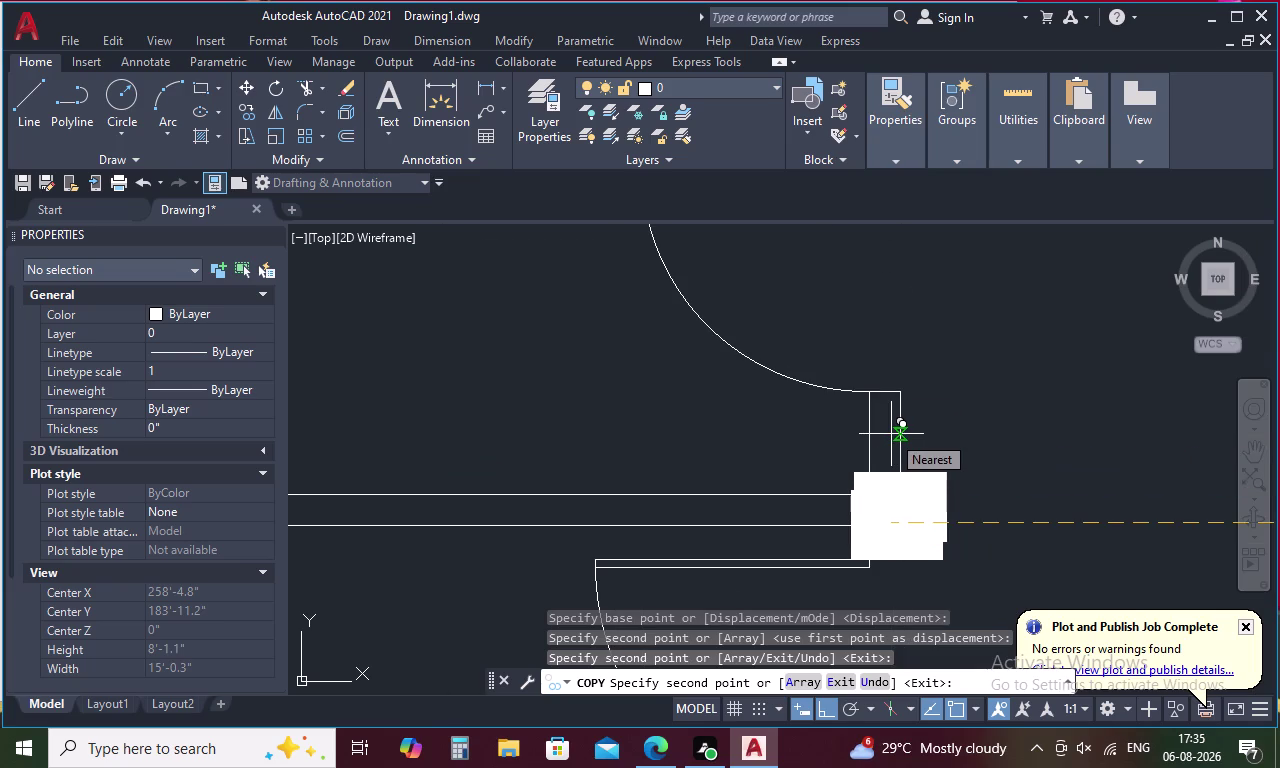
scroll(down, 3)
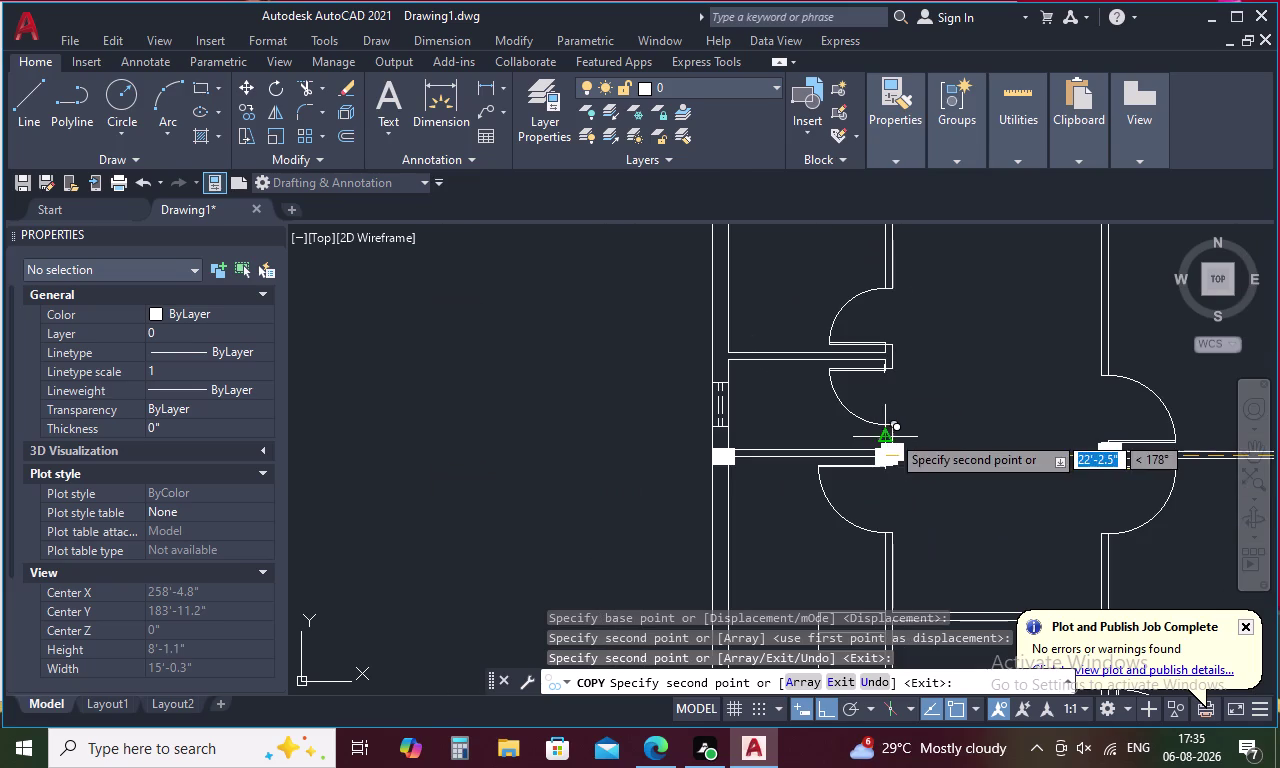
key(Escape)
View the whole plan and select the column below the stairs for editing.
scroll(down, 3)
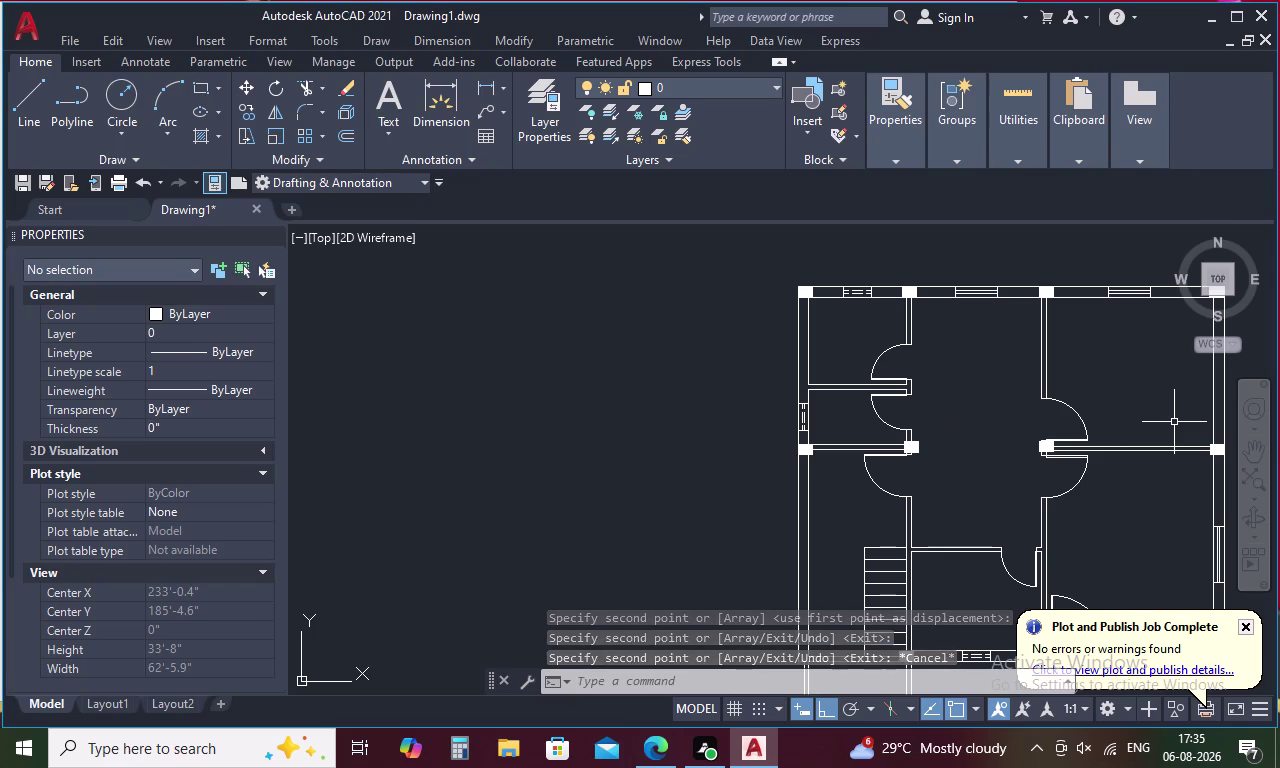
scroll(down, 3)
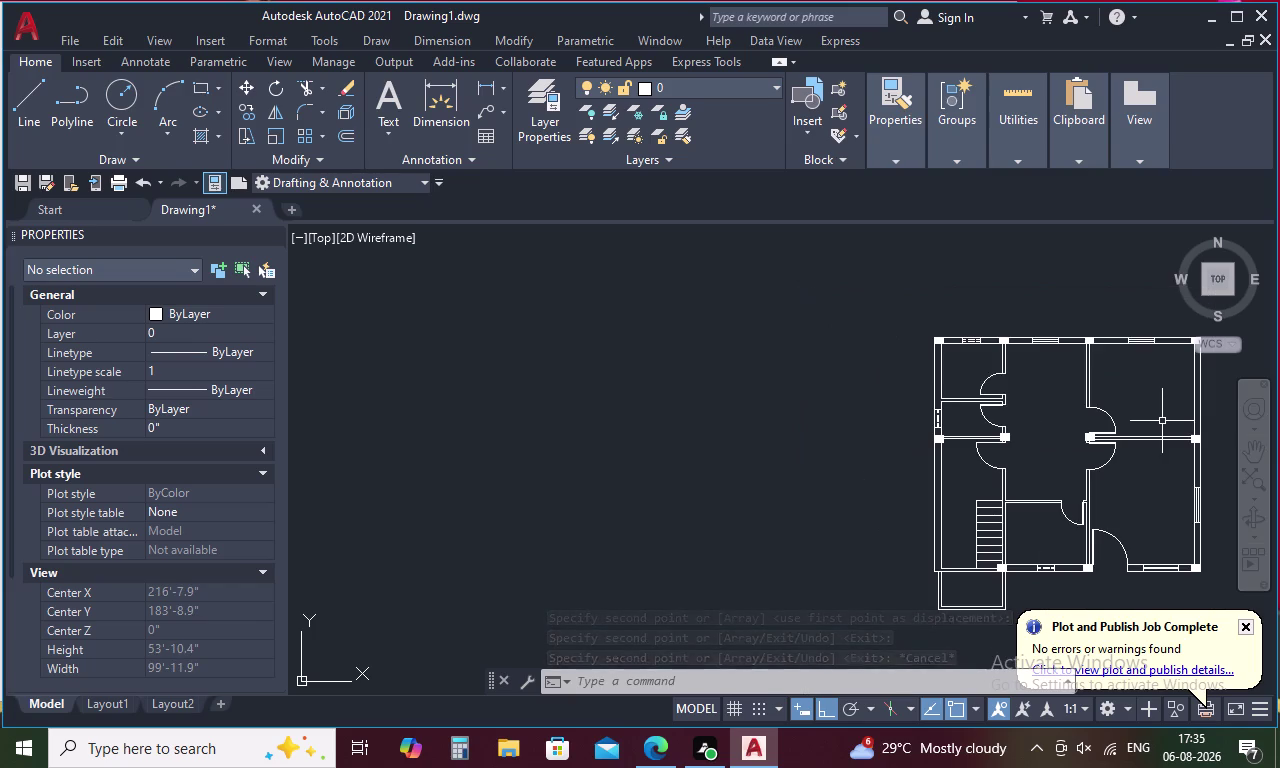
middle_drag(1162, 421, 1066, 357)
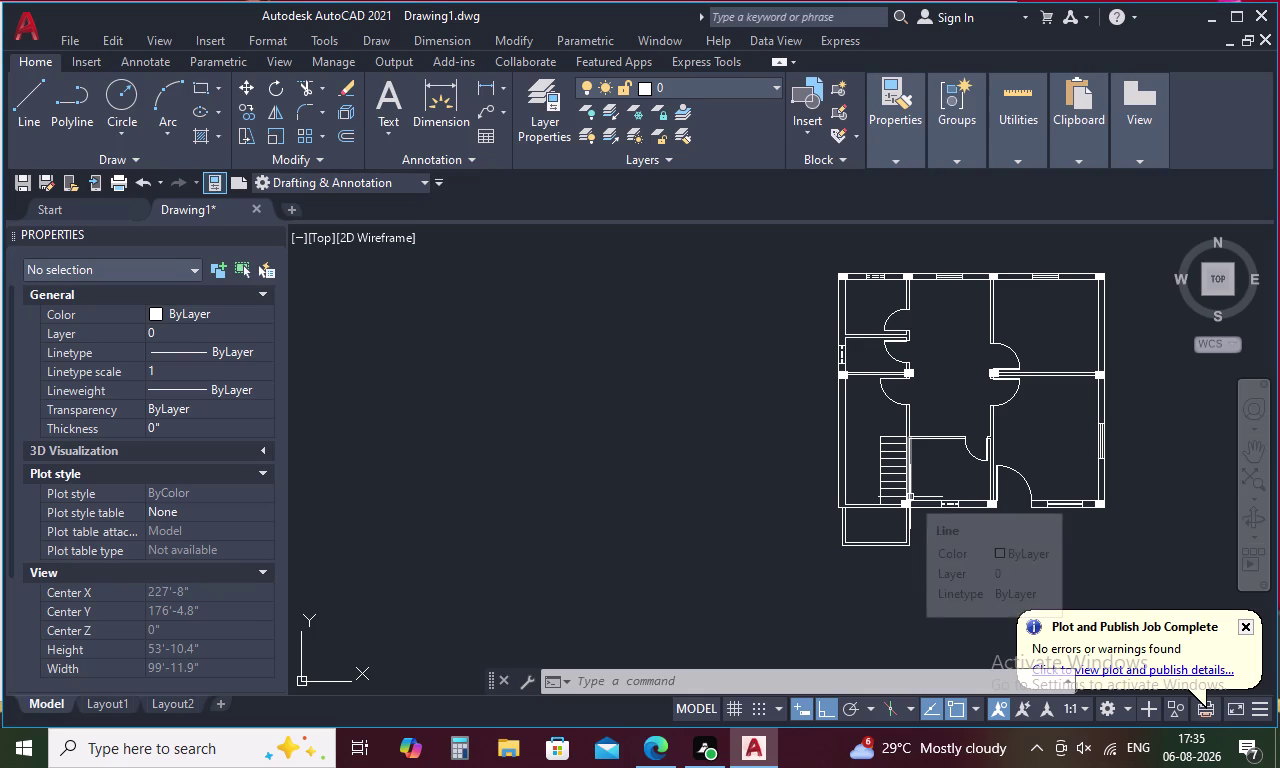
scroll(up, 3)
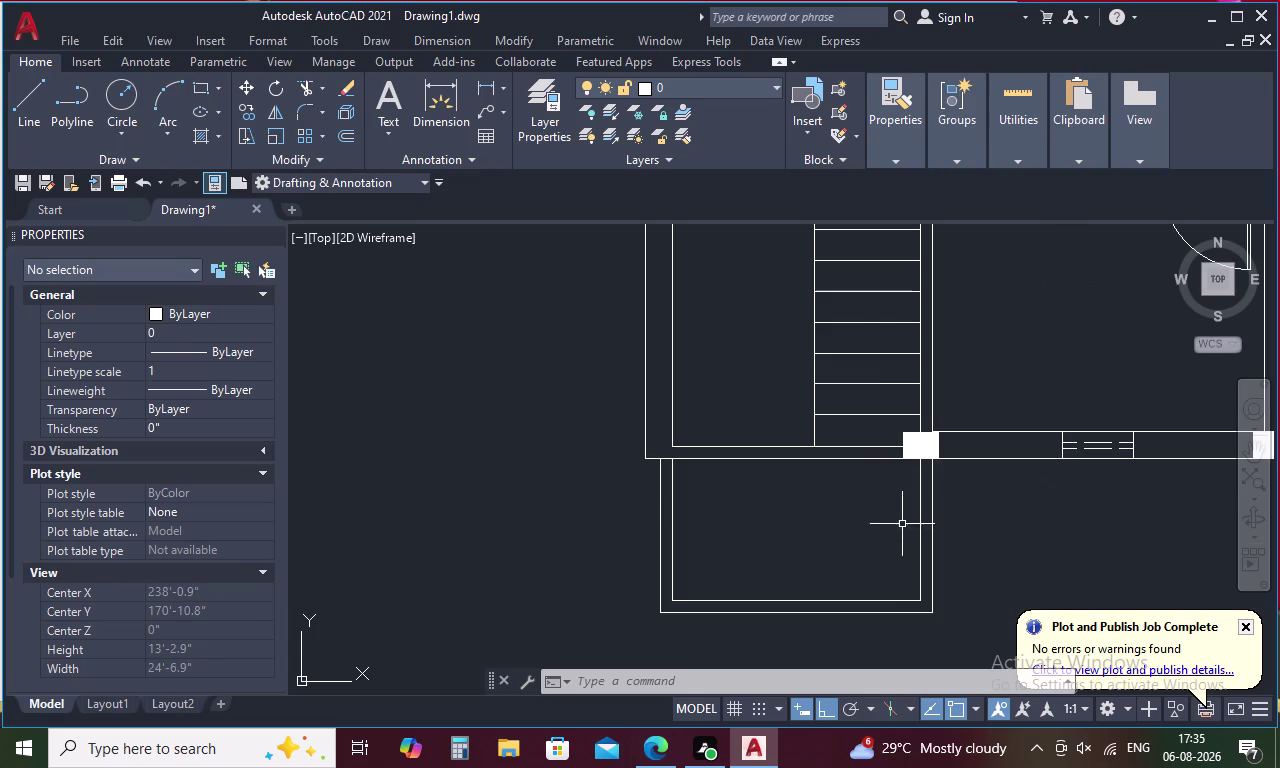
click(934, 439)
right_click(934, 439)
Copy the column below the stairs to the house's bottom-left corner.
click(998, 432)
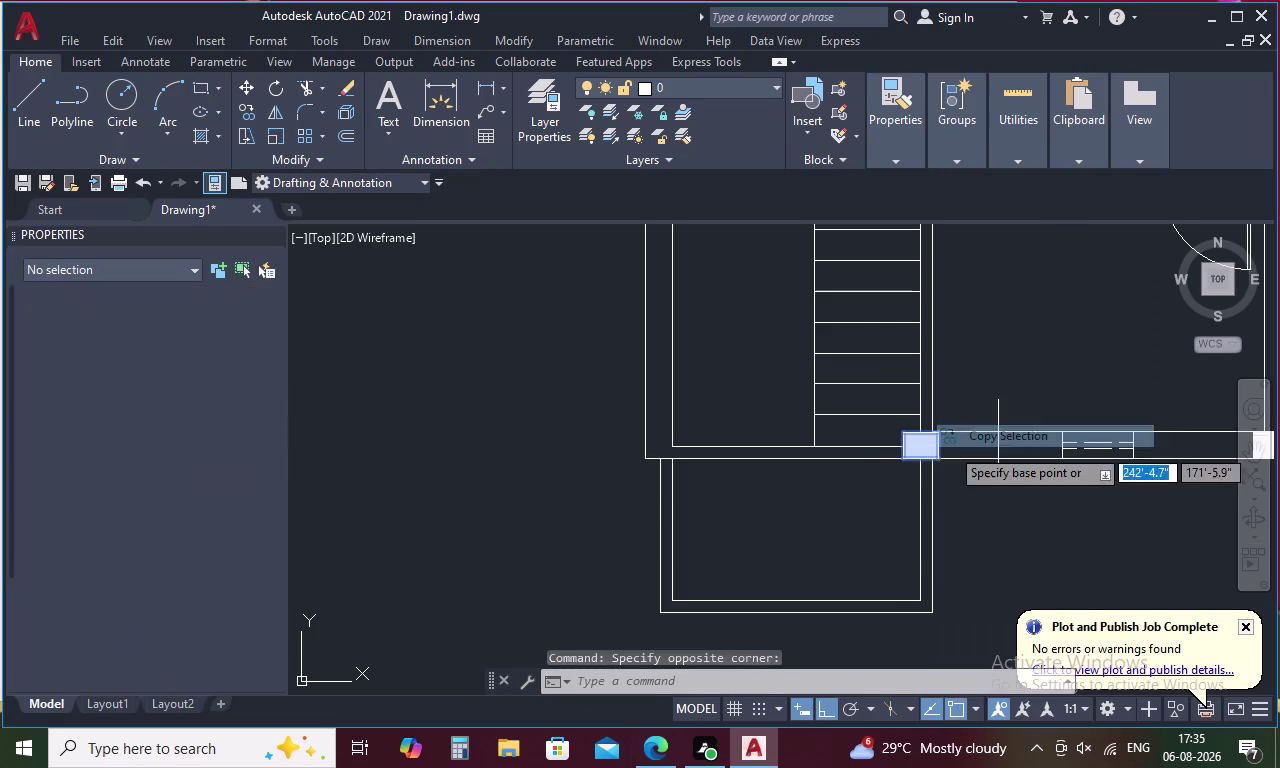
click(917, 448)
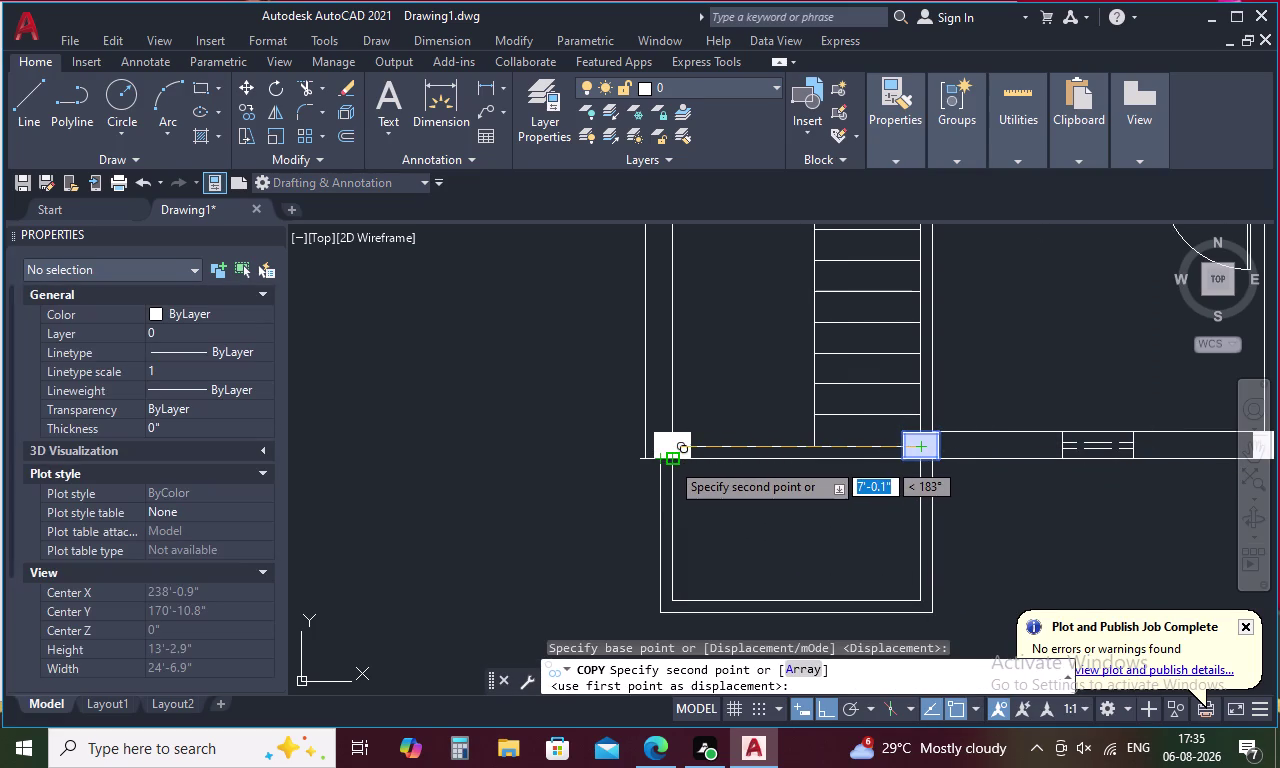
scroll(up, 3)
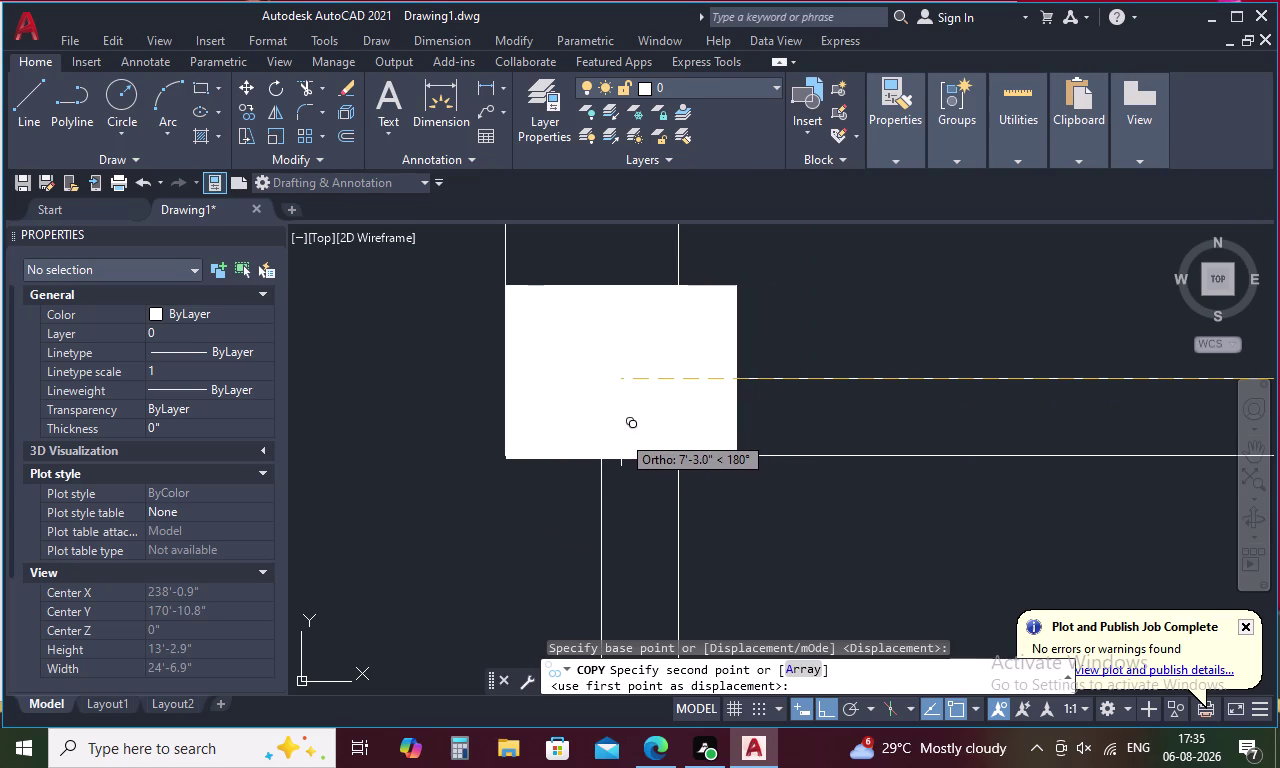
click(621, 434)
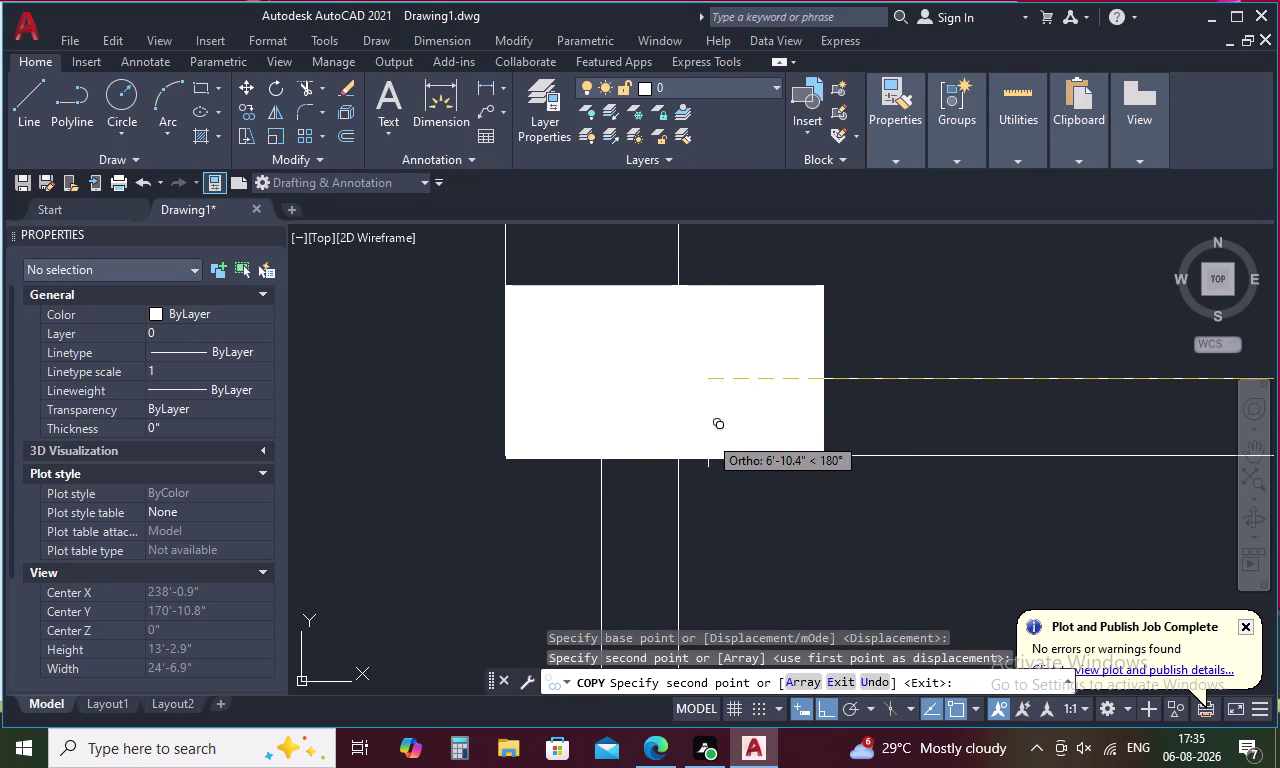
key(Escape)
scroll(down, 3)
scroll(down, 3)
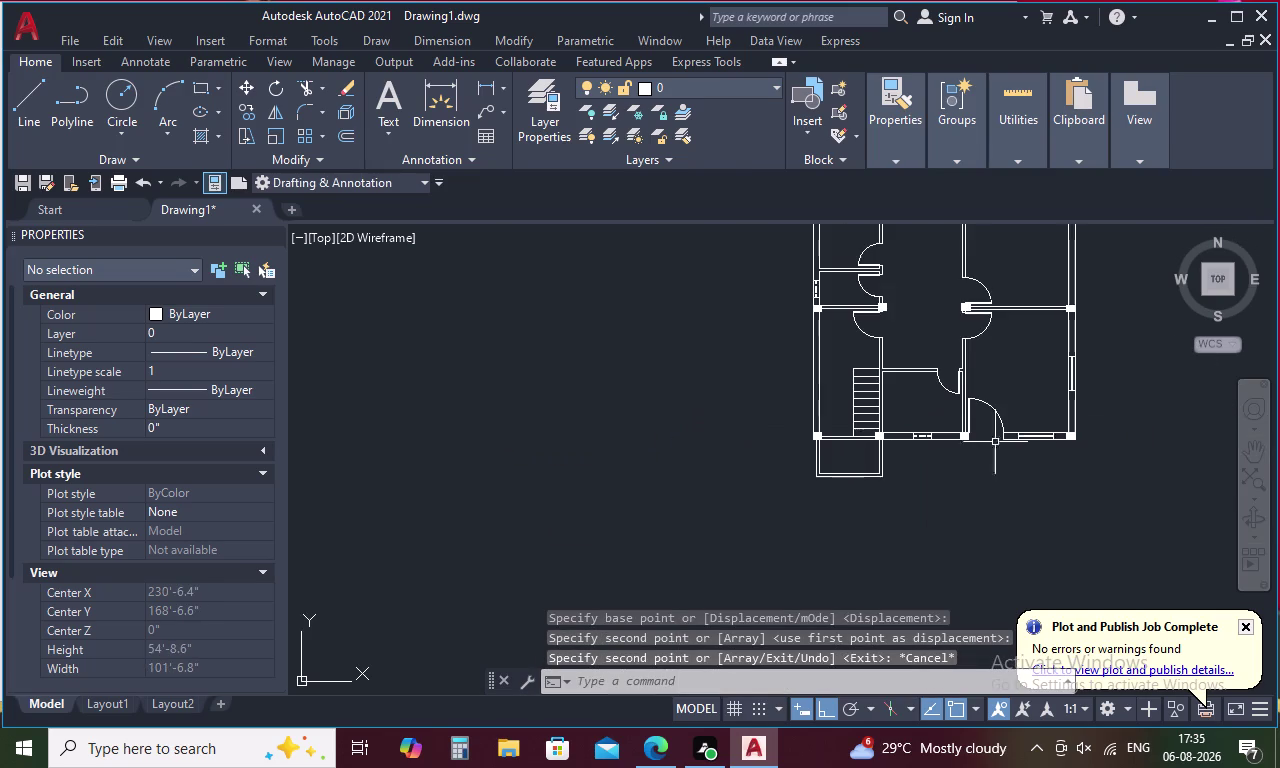
scroll(down, 3)
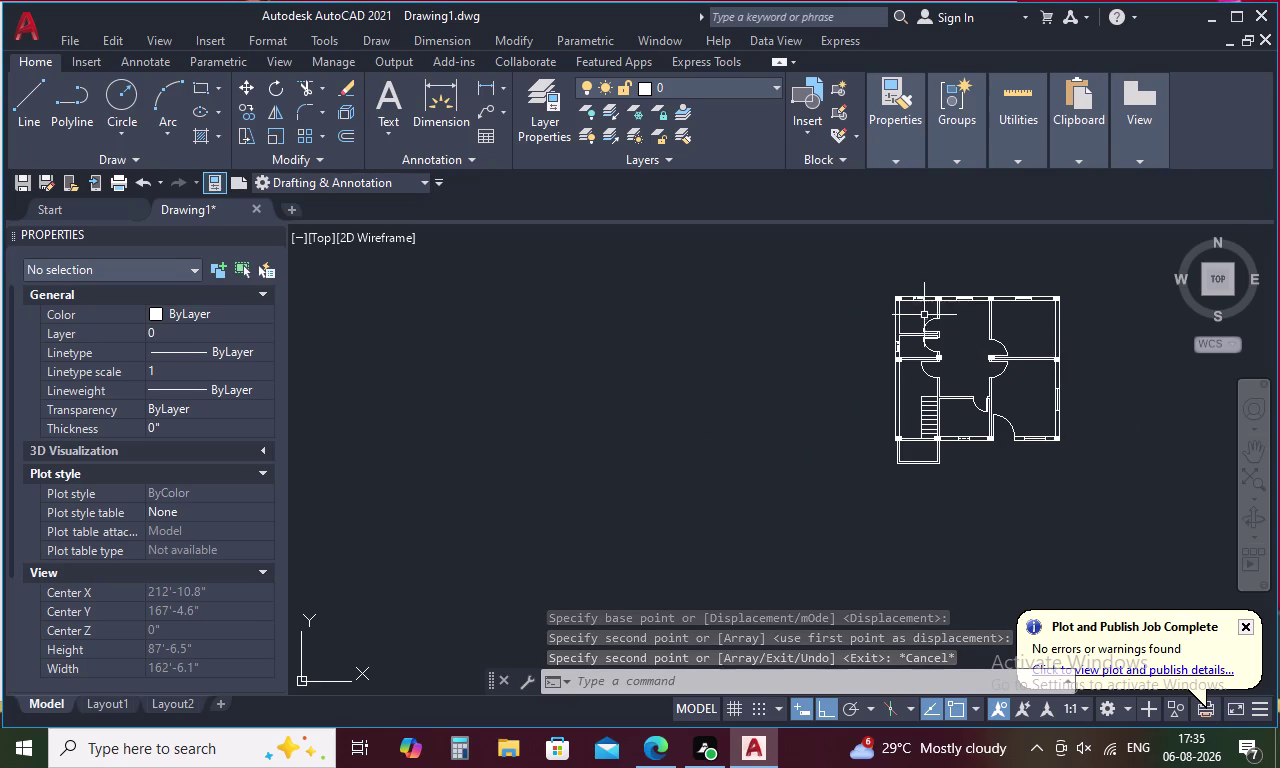
scroll(up, 3)
Select the top-wall and right-wall column squares.
click(881, 277)
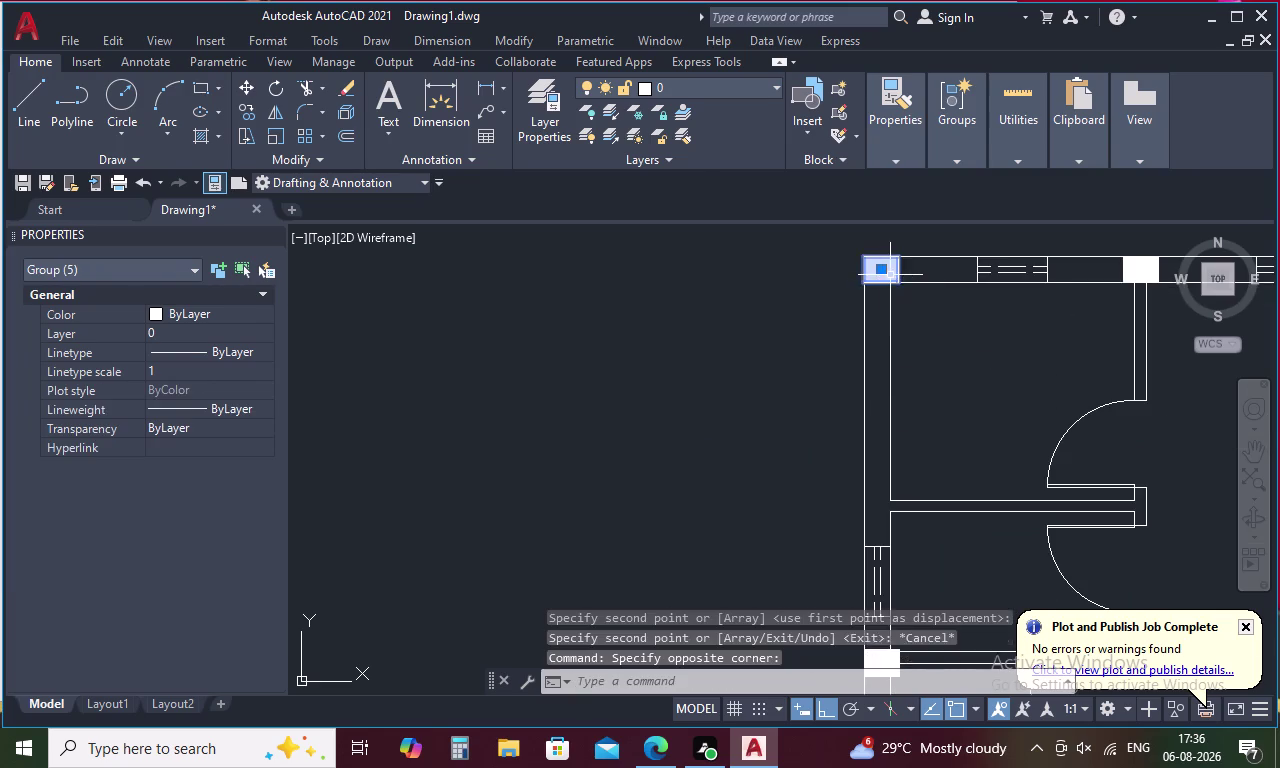
scroll(down, 3)
click(950, 275)
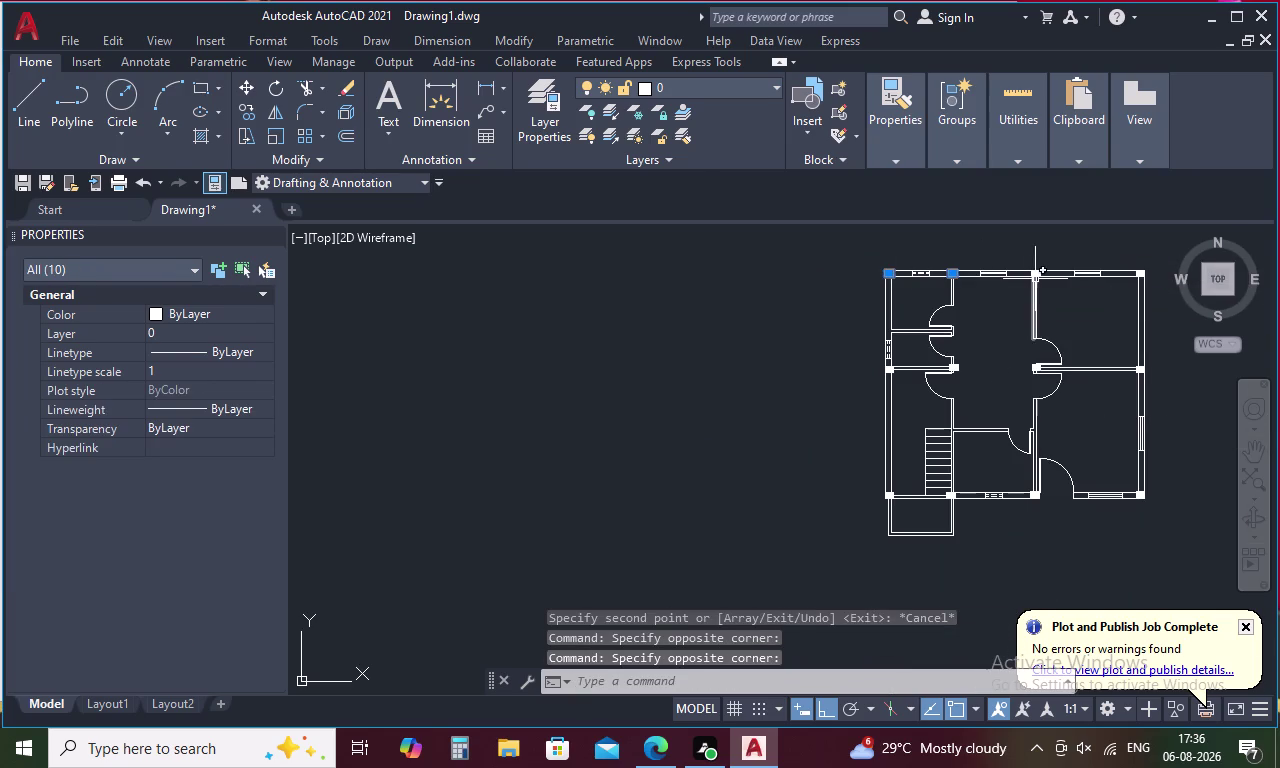
click(1039, 275)
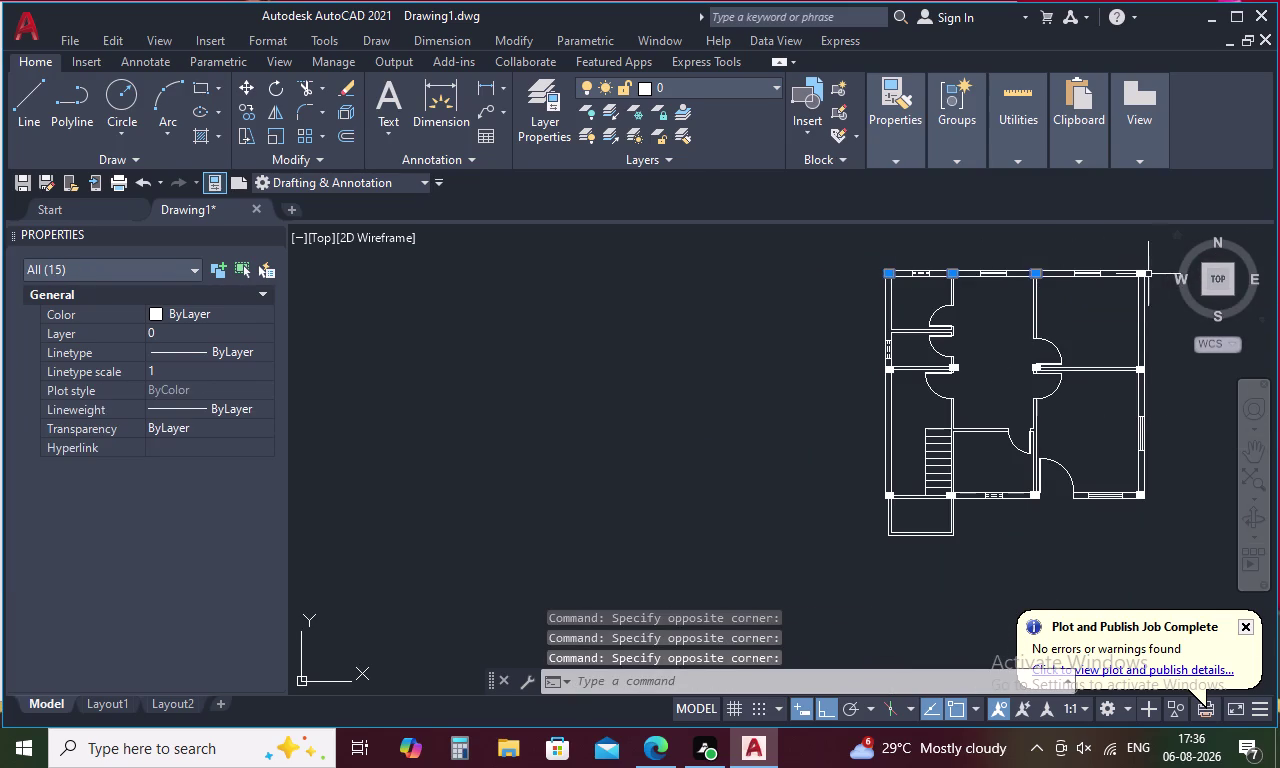
click(1142, 275)
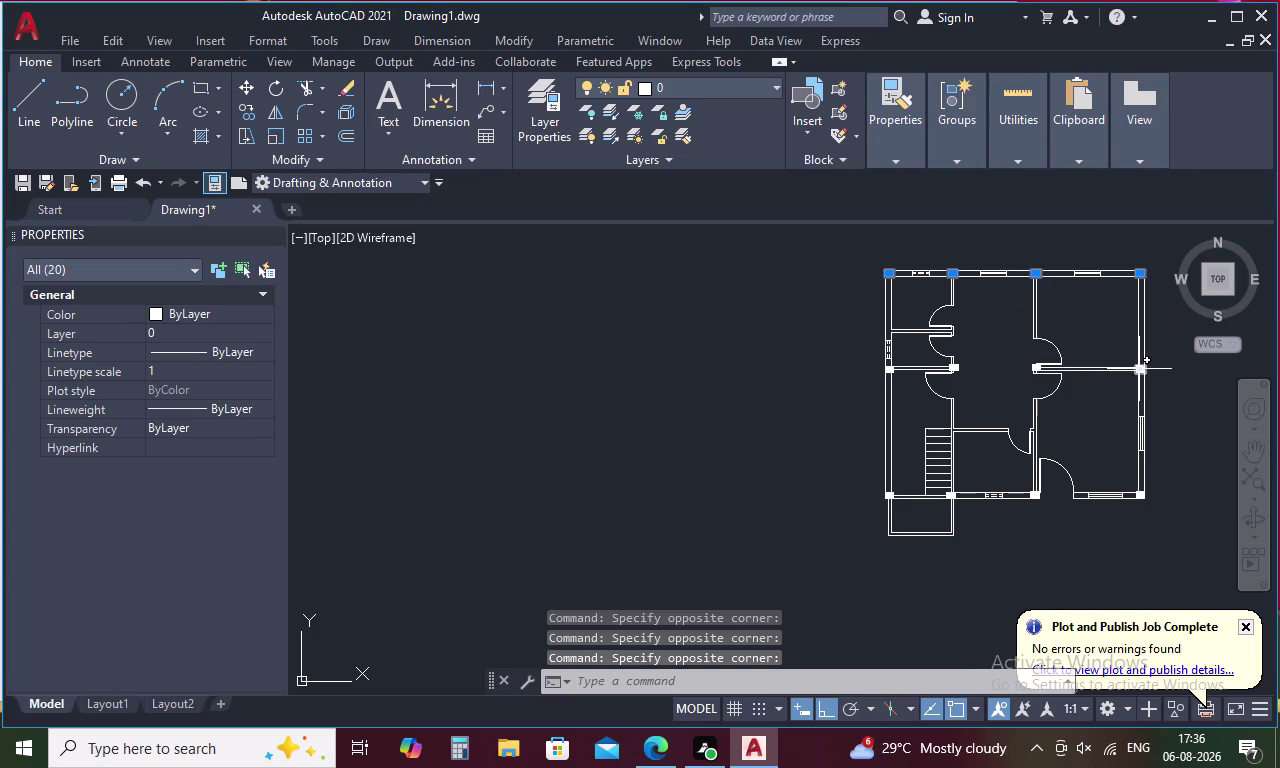
click(1139, 369)
click(1143, 493)
Add the bottom-row, left-wall and interior columns to the selection and open the context menu.
click(1039, 493)
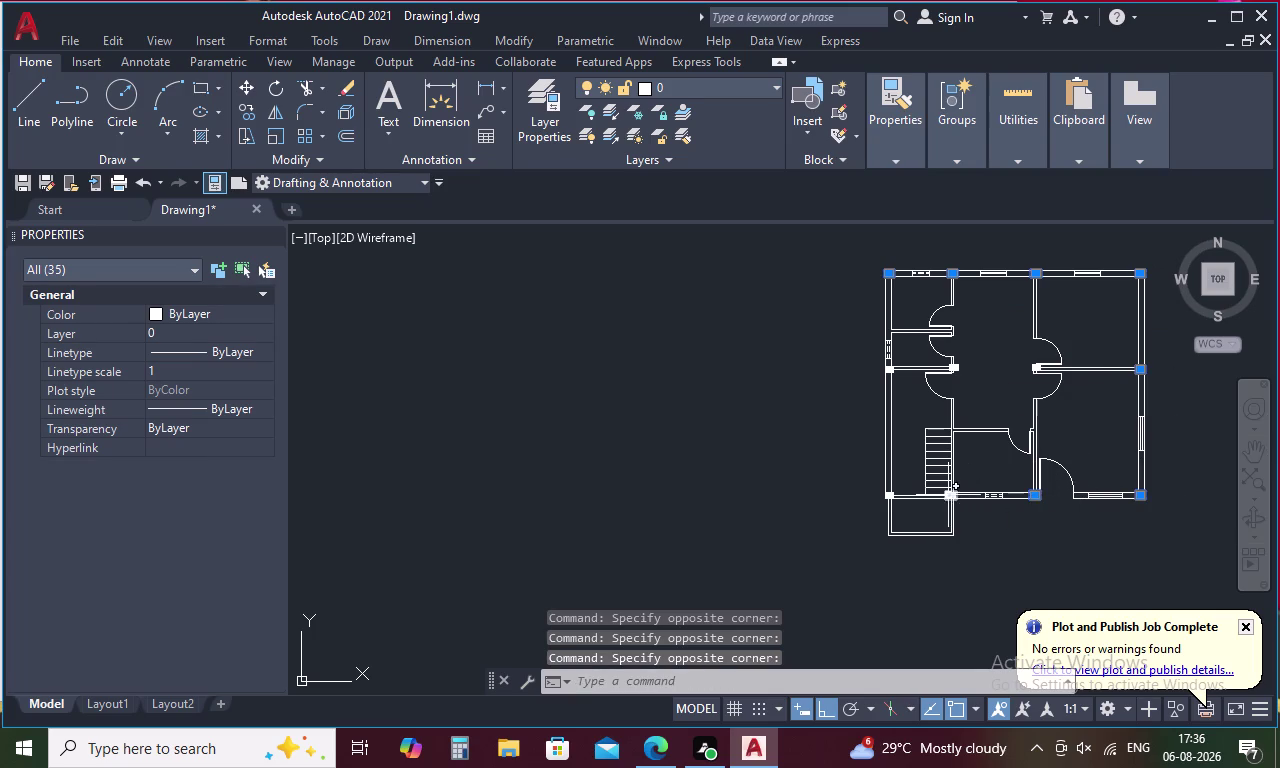
click(949, 495)
click(891, 493)
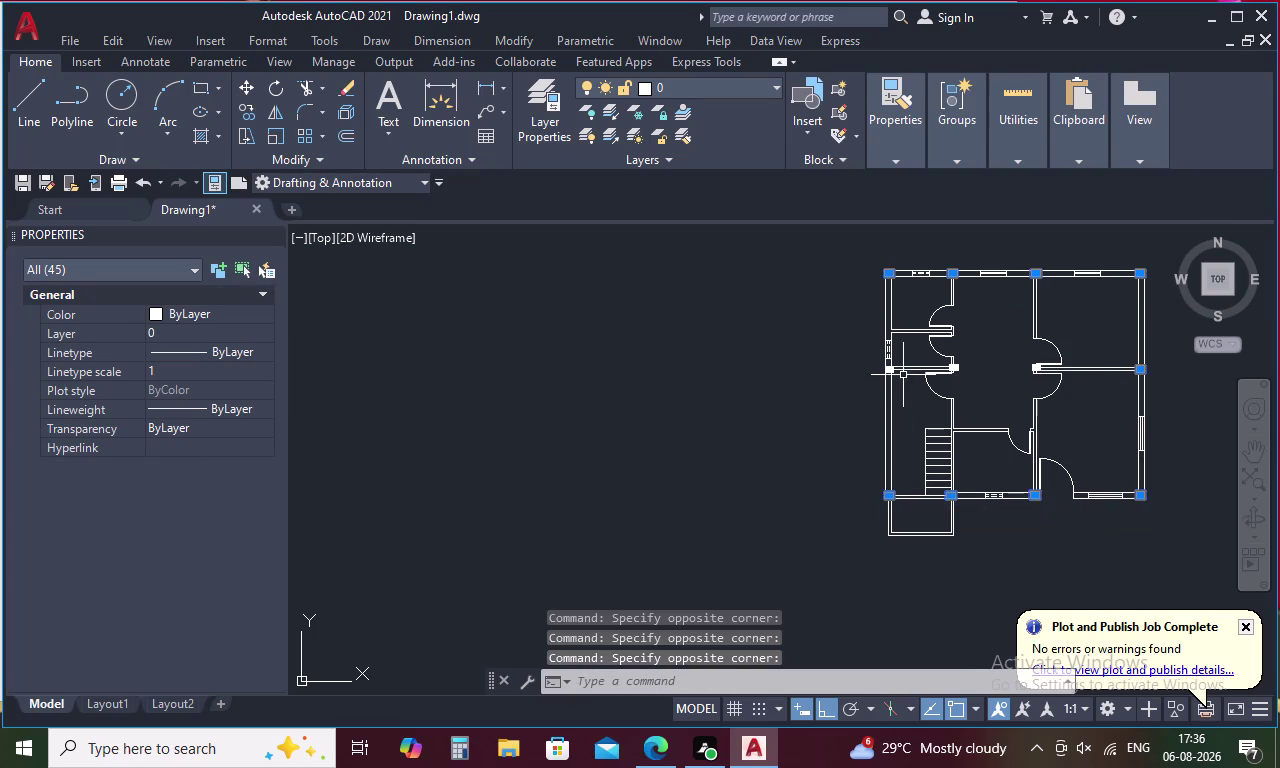
click(891, 366)
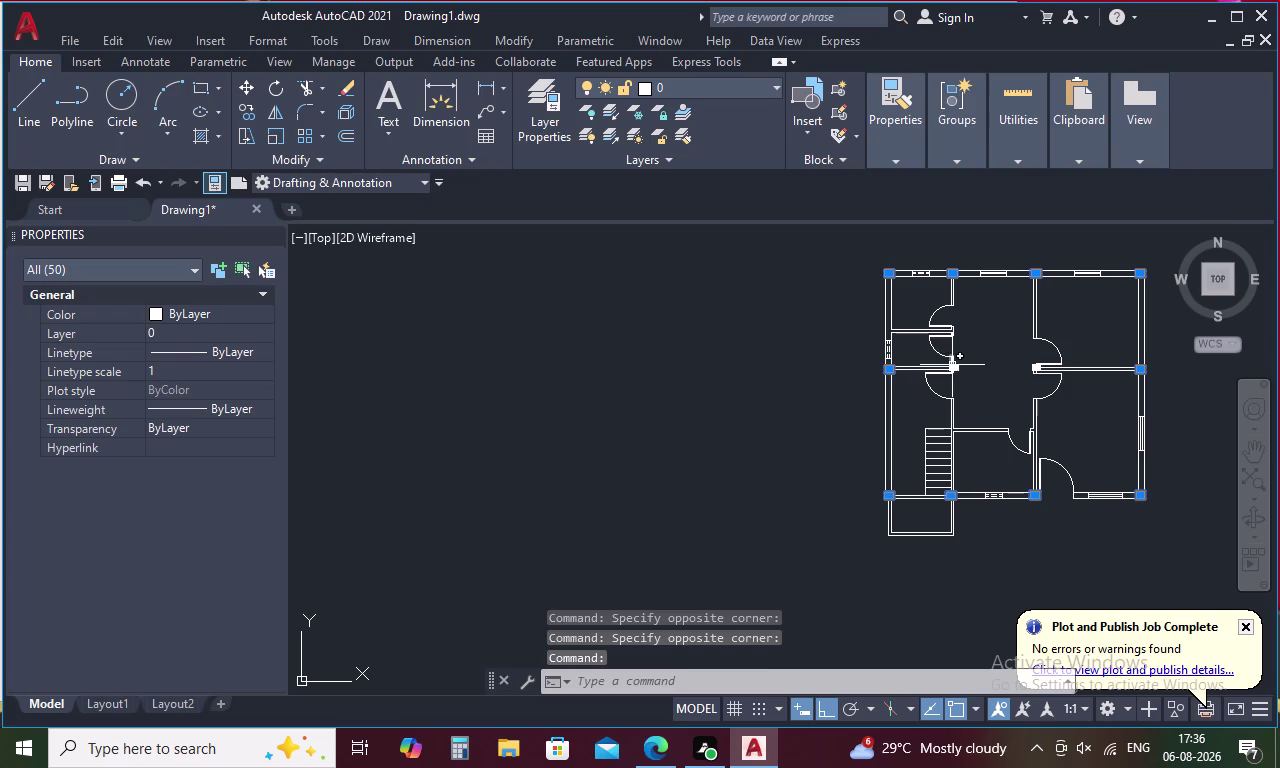
click(954, 368)
click(1040, 364)
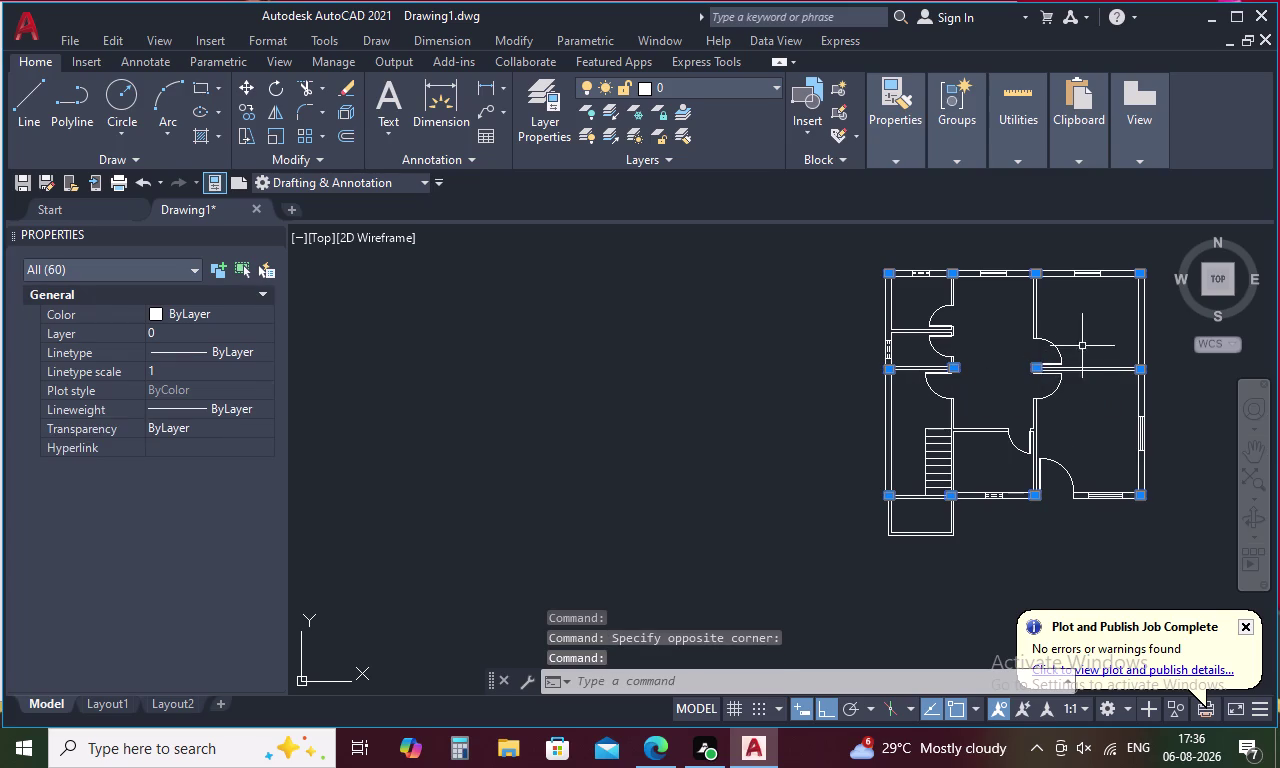
right_click(1114, 327)
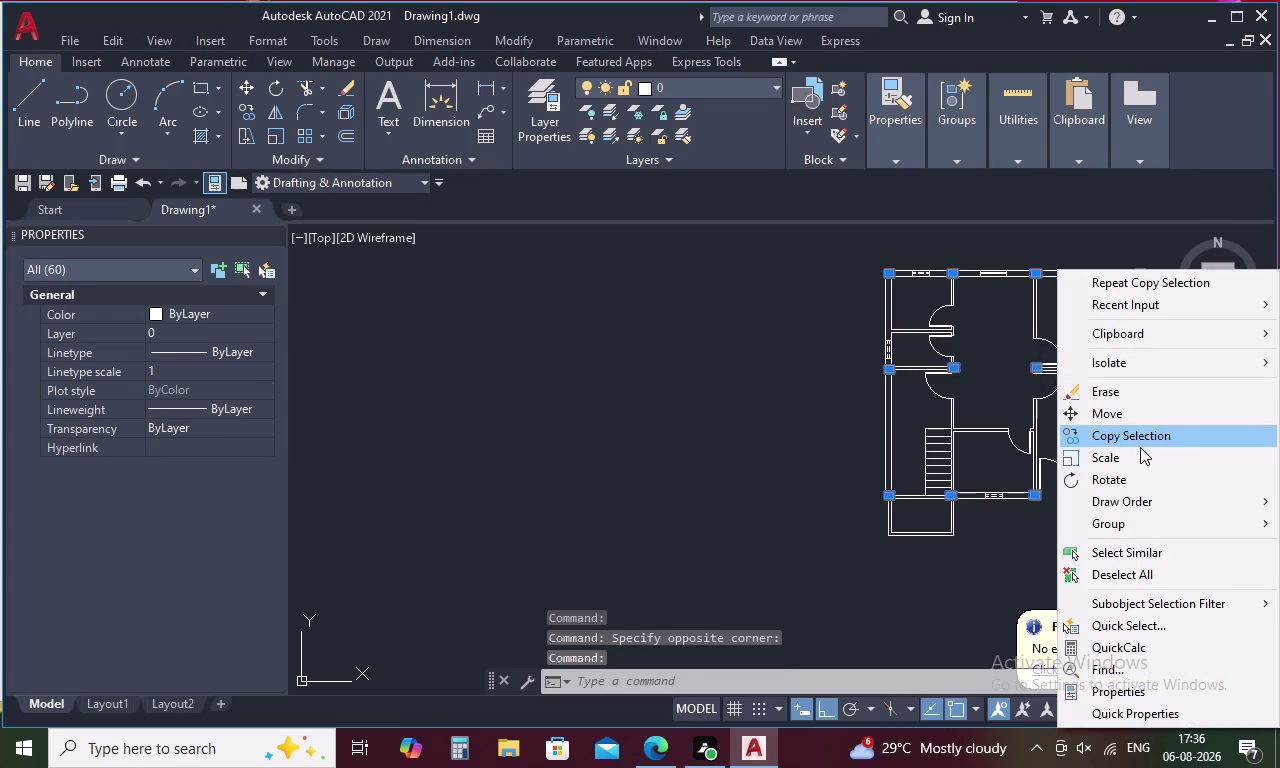
Copy the selected column set 42 feet right, based on the top-left column.
click(1142, 438)
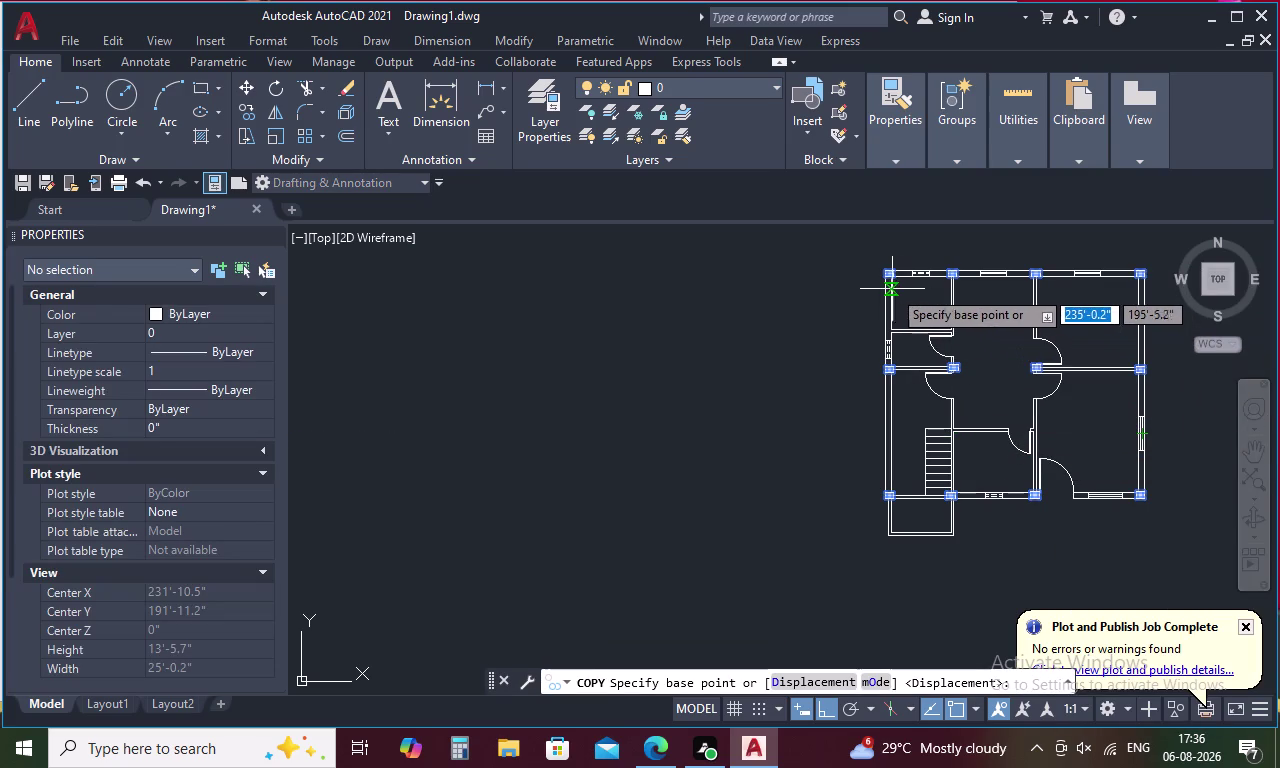
scroll(up, 3)
middle_drag(889, 281, 887, 382)
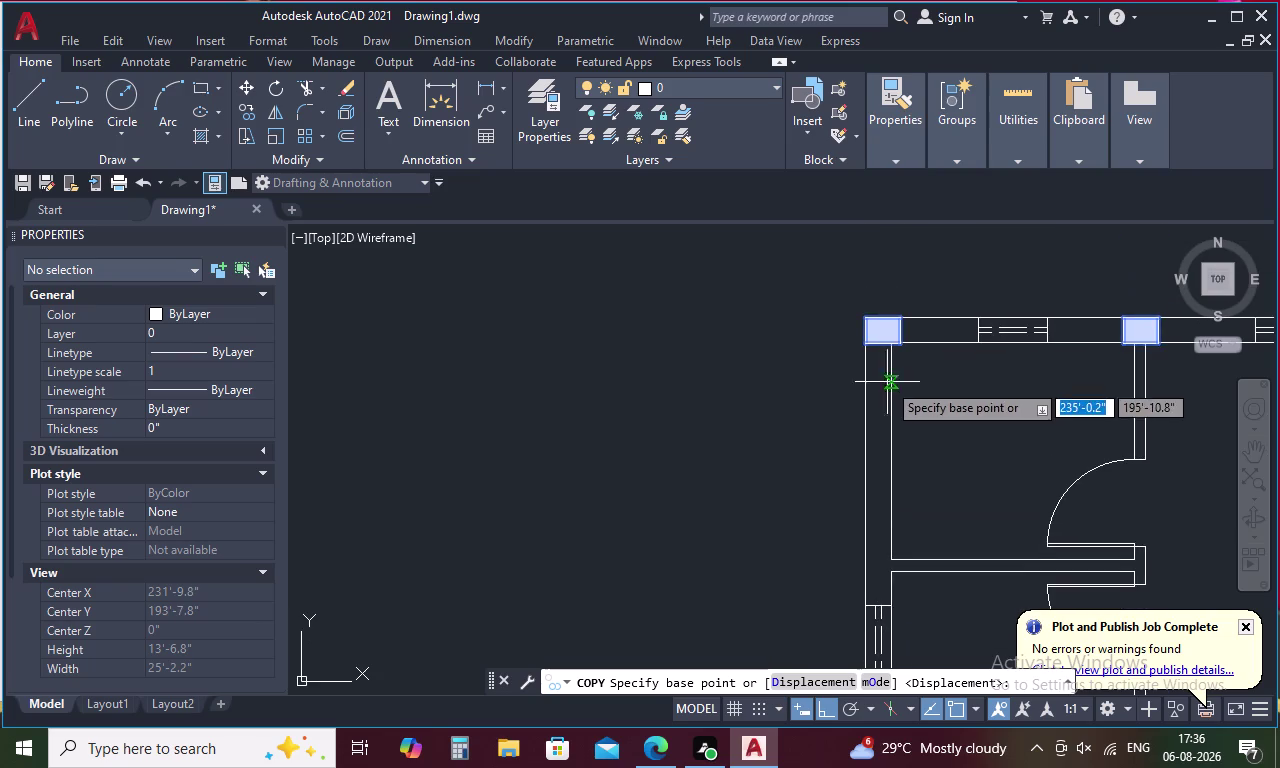
click(868, 316)
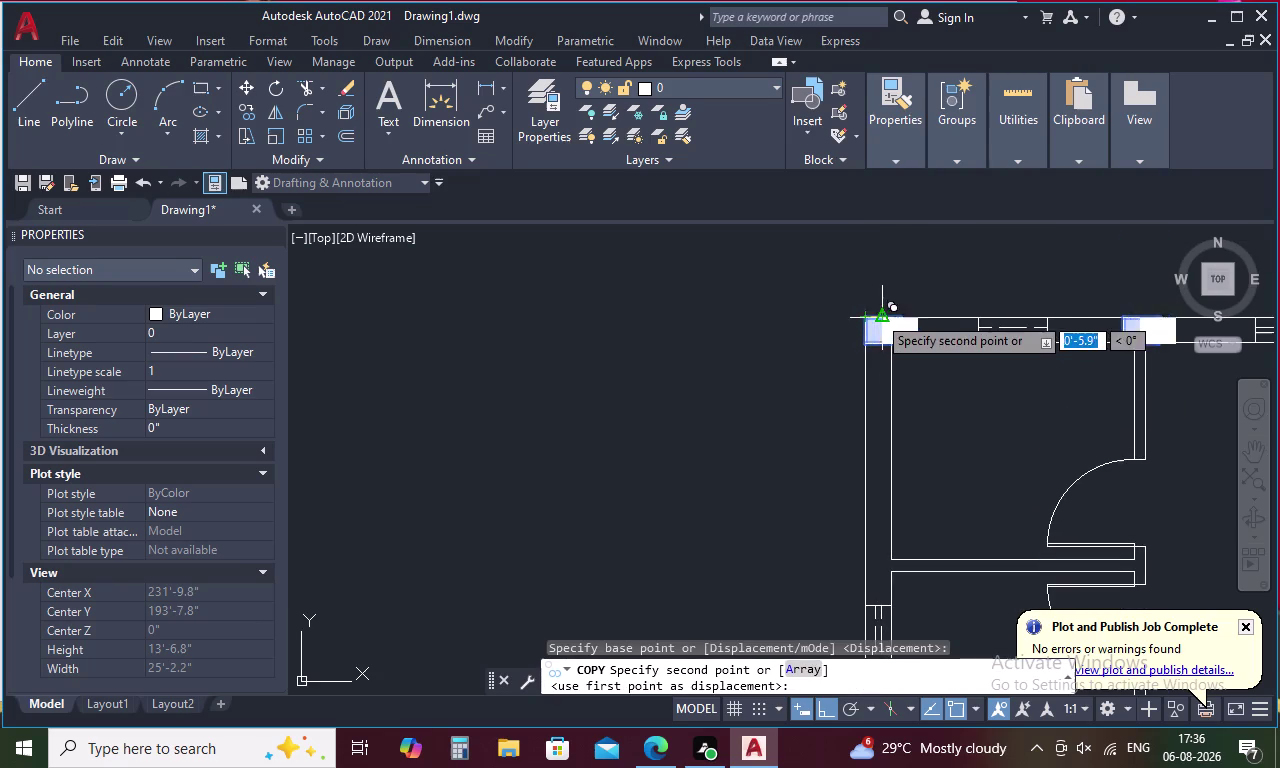
scroll(down, 3)
middle_drag(961, 324, 667, 334)
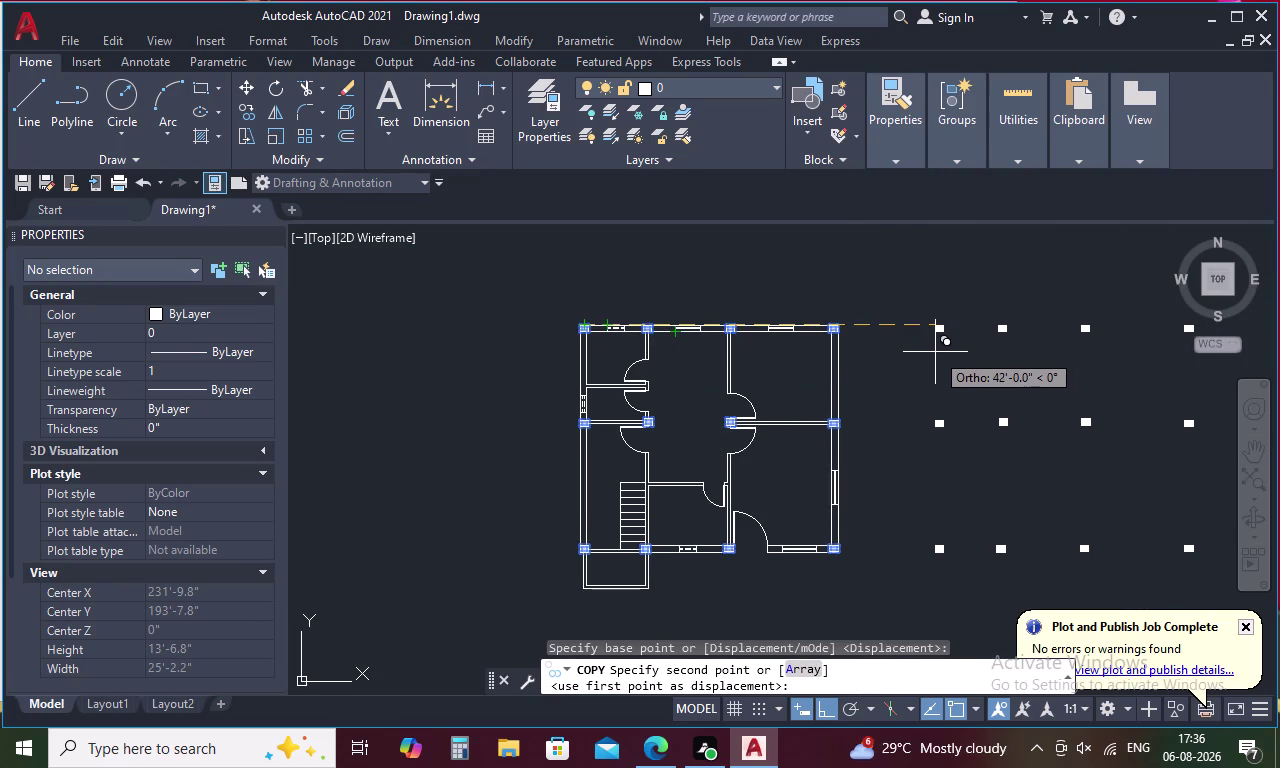
click(935, 352)
key(Escape)
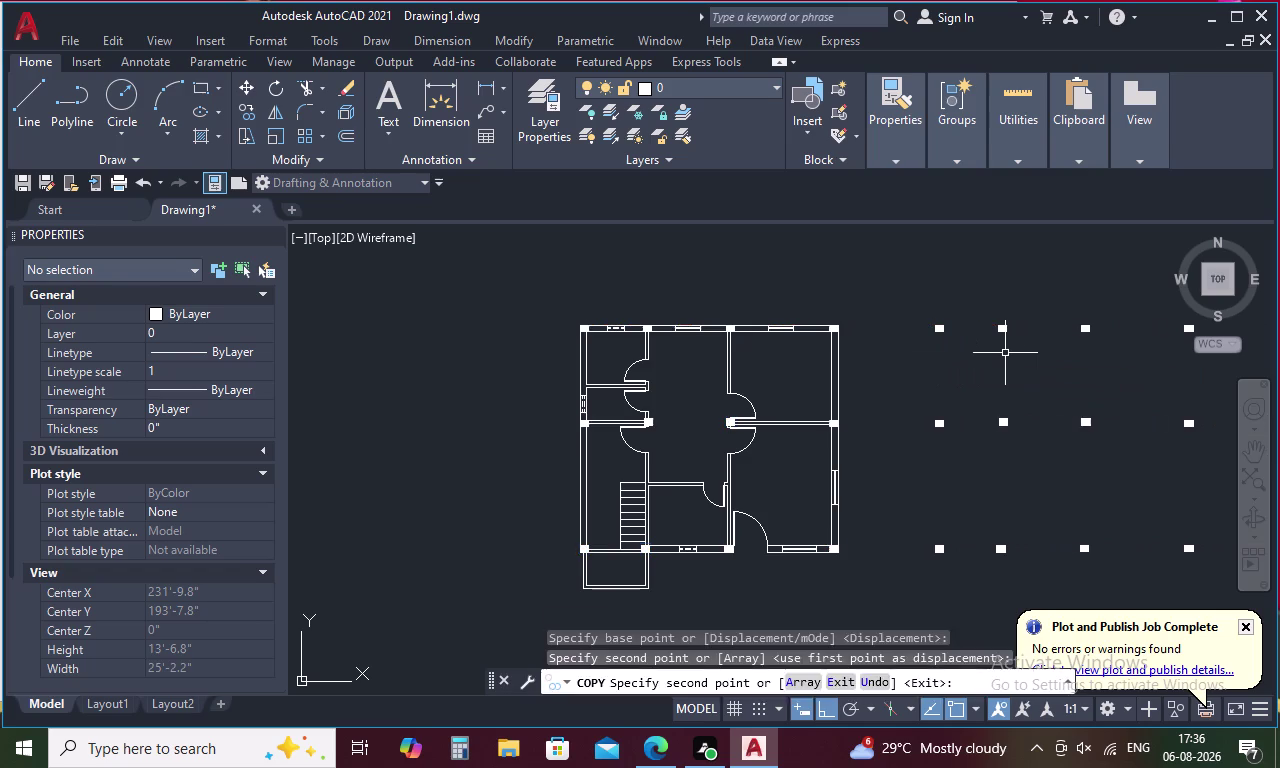
Zoom in on the copied grid, cancelling an accidental Line command (L).
text(L)
key(space)
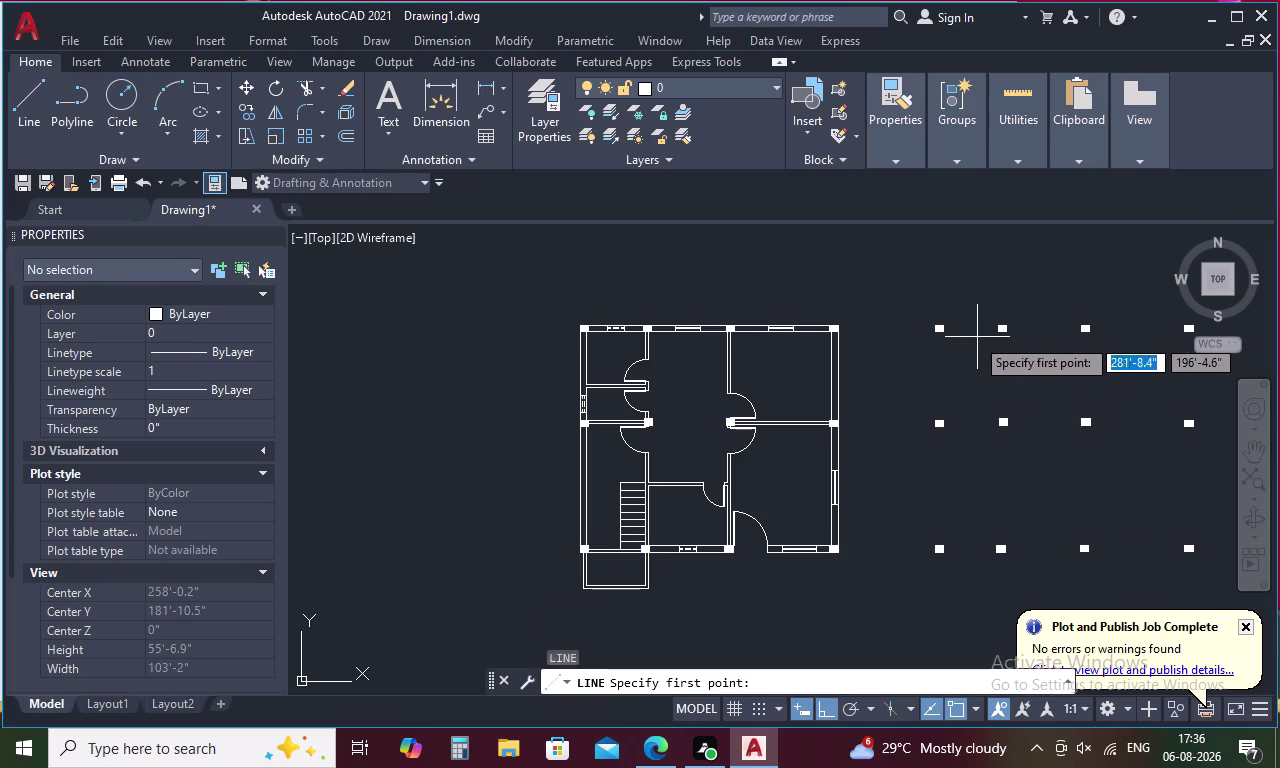
scroll(up, 3)
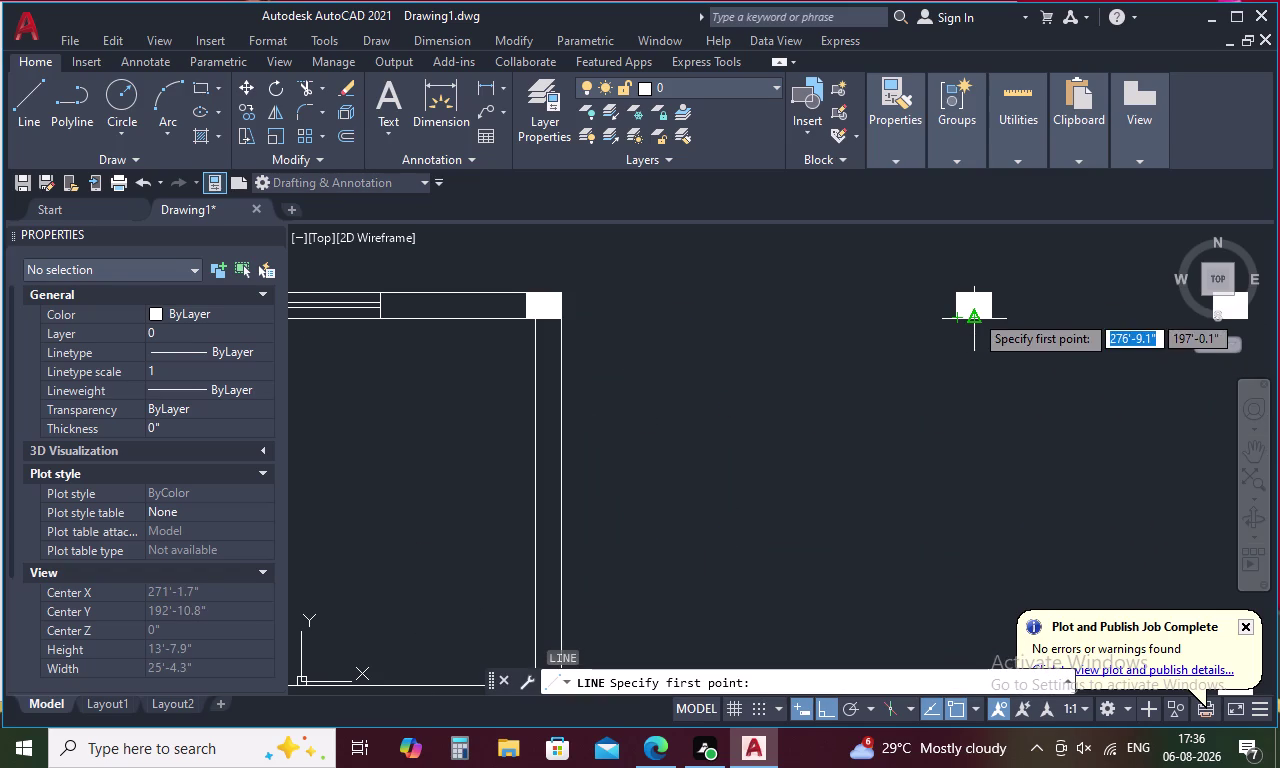
scroll(up, 3)
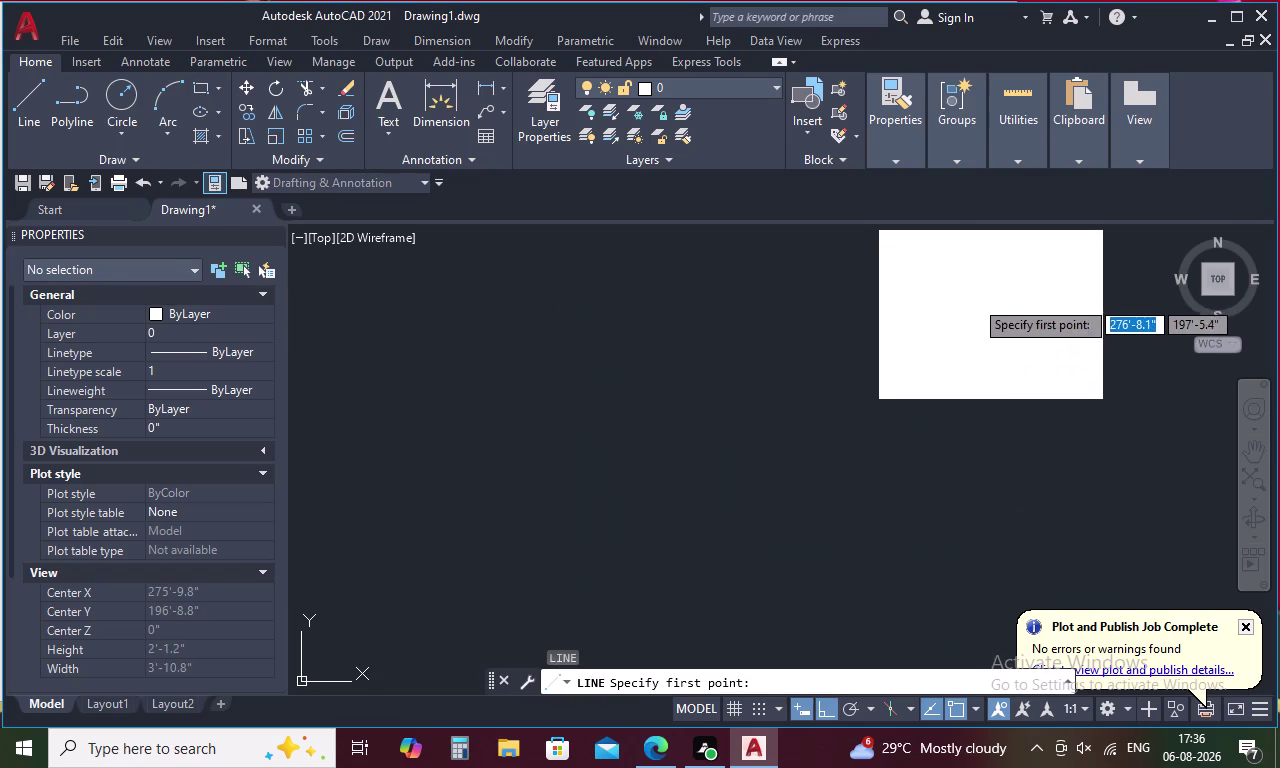
key(Escape)
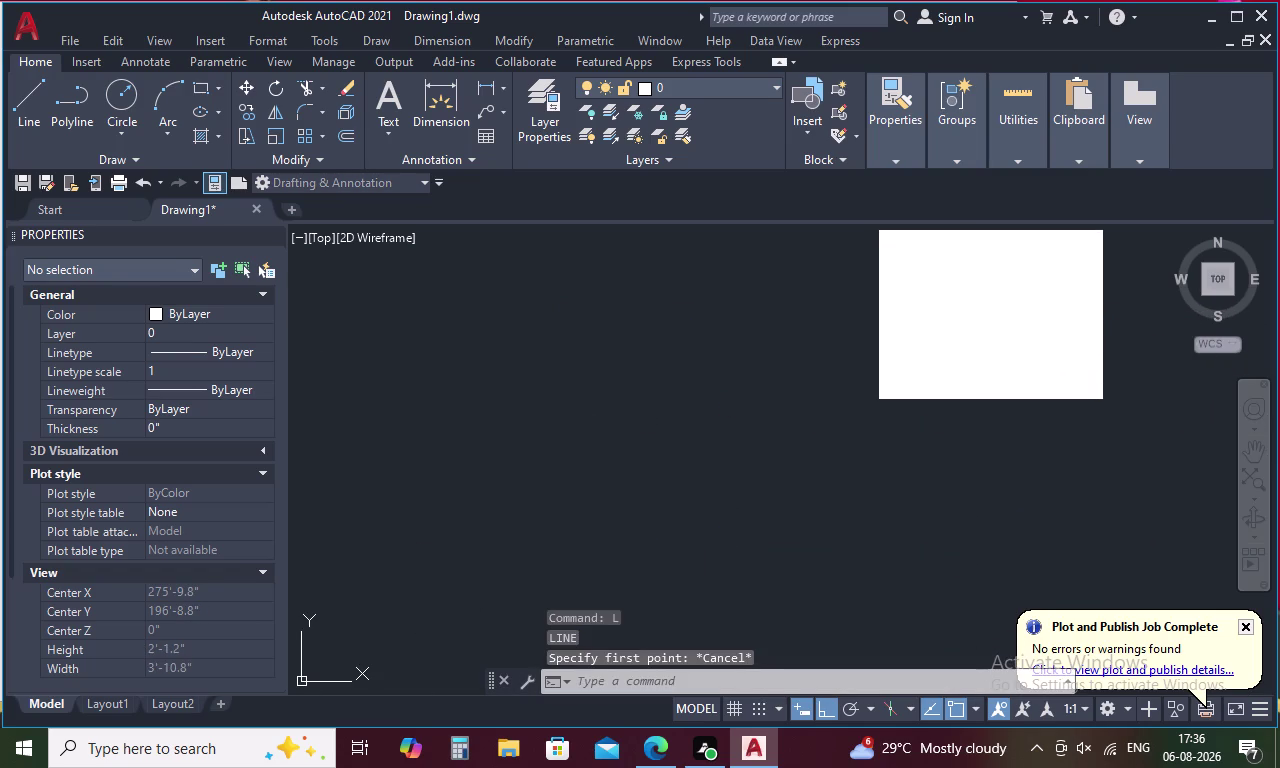
Select the enlarged column square and start the Hatch command (H).
click(1031, 332)
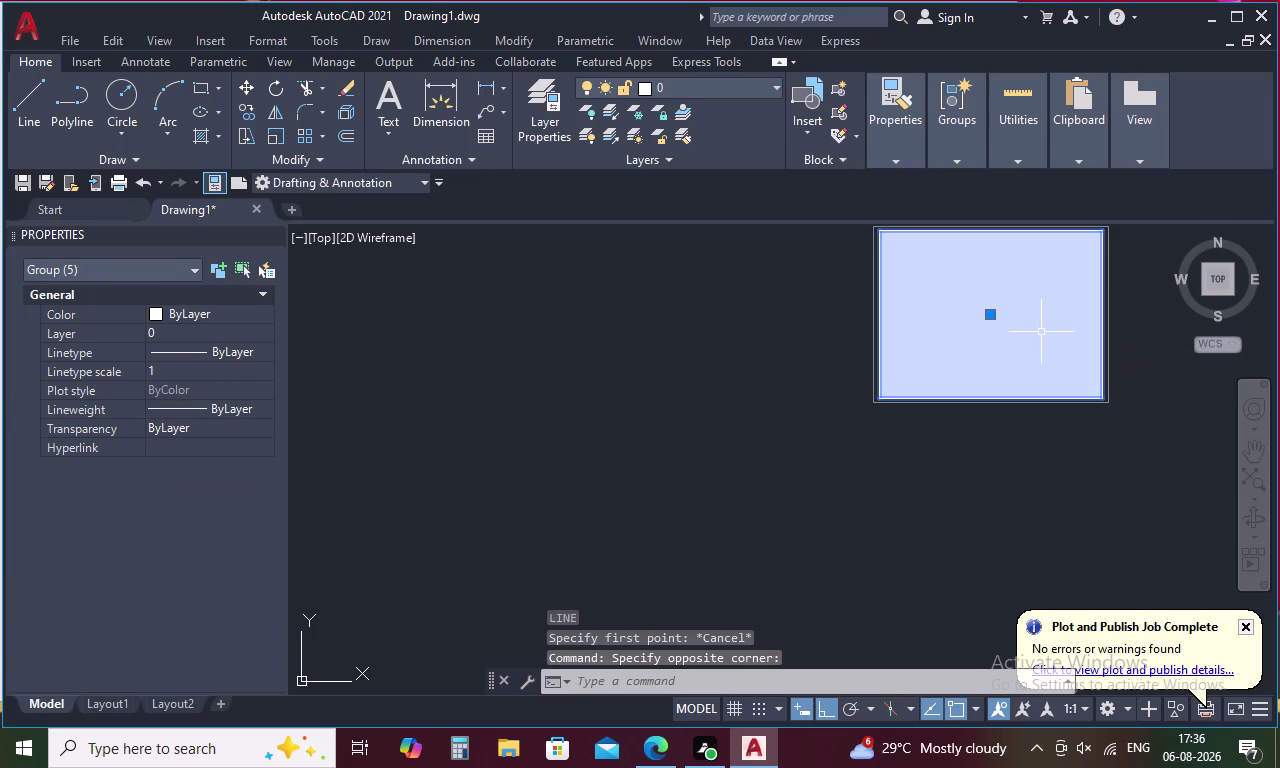
text(H)
key(space)
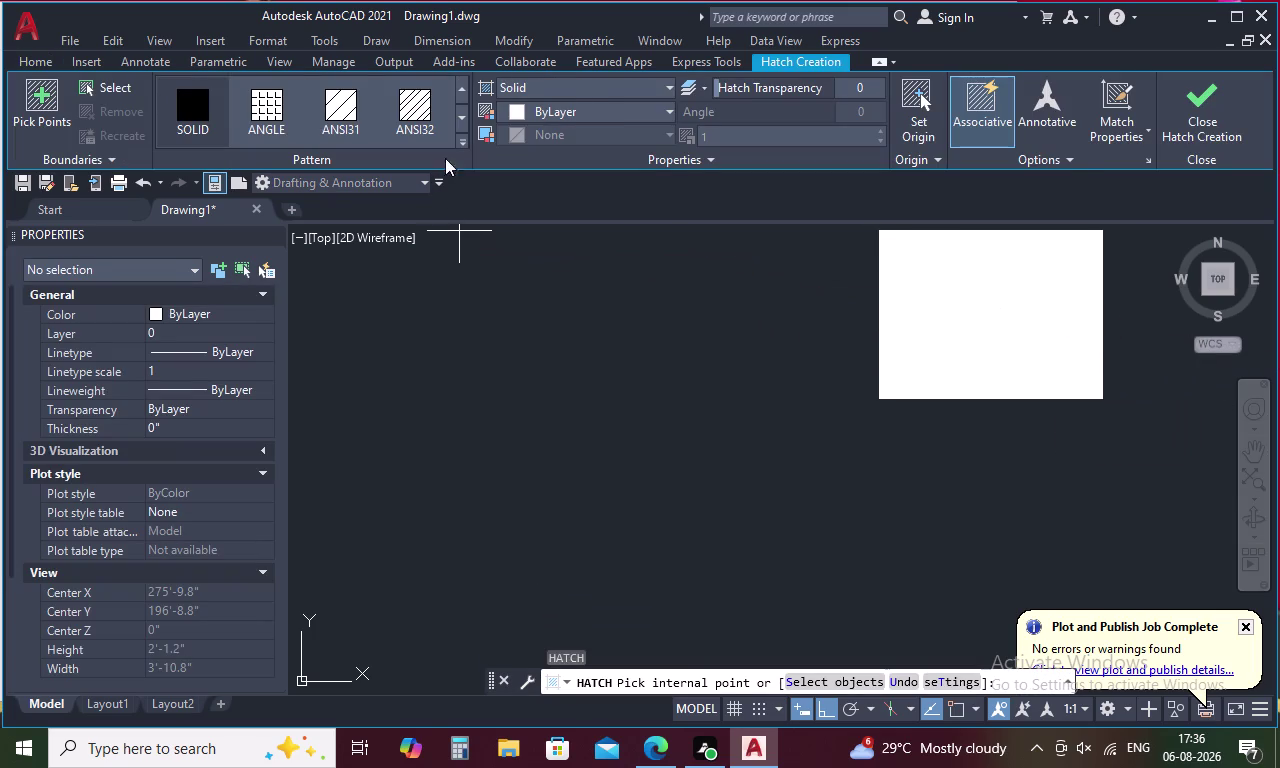
Set the hatch colour to green 19,103,52, pick column squares, then cancel without filling.
click(670, 112)
click(646, 216)
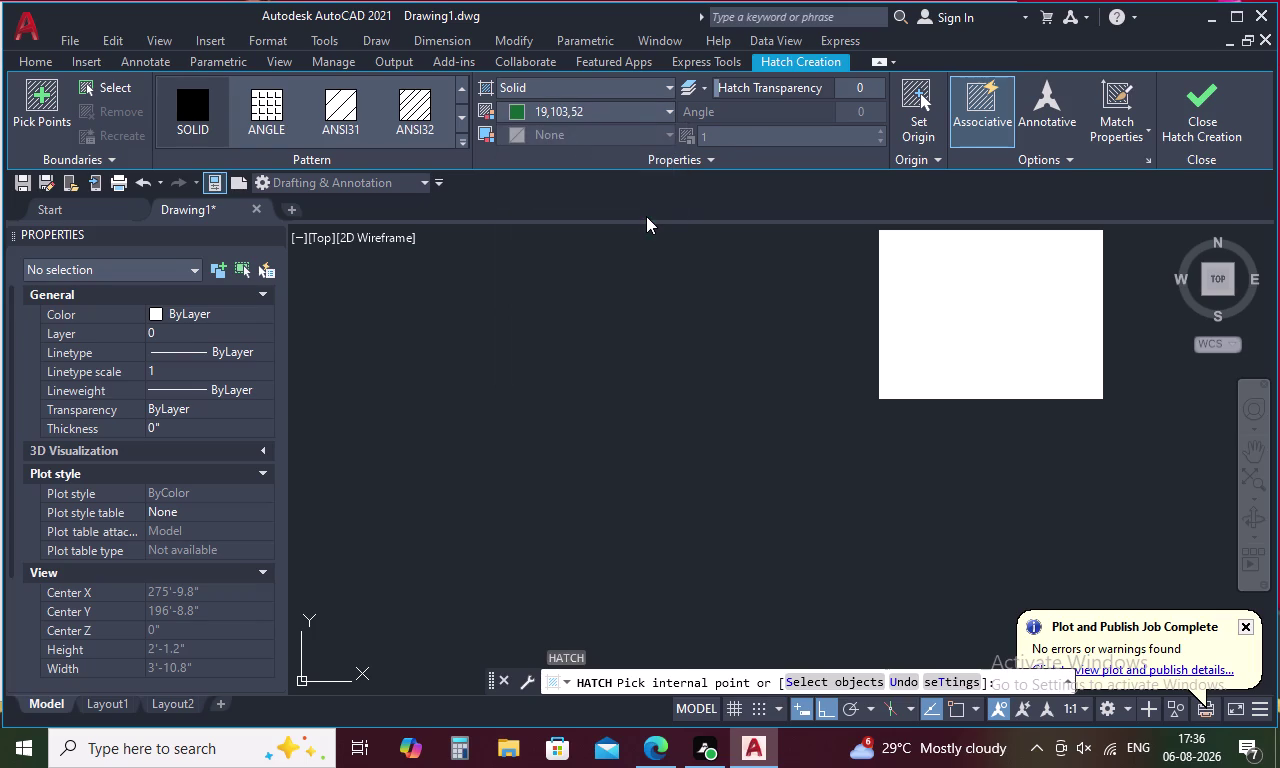
click(950, 299)
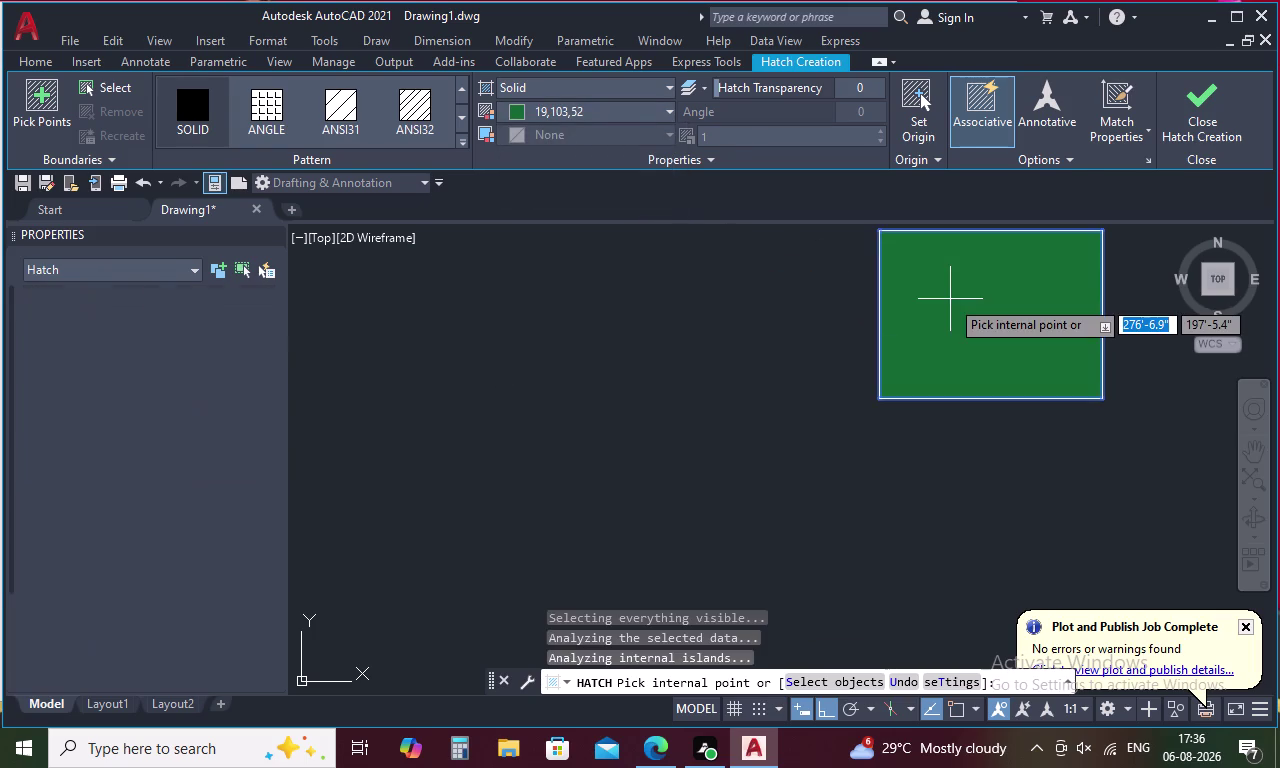
scroll(down, 3)
middle_drag(992, 304, 787, 304)
scroll(down, 3)
click(1015, 305)
scroll(down, 3)
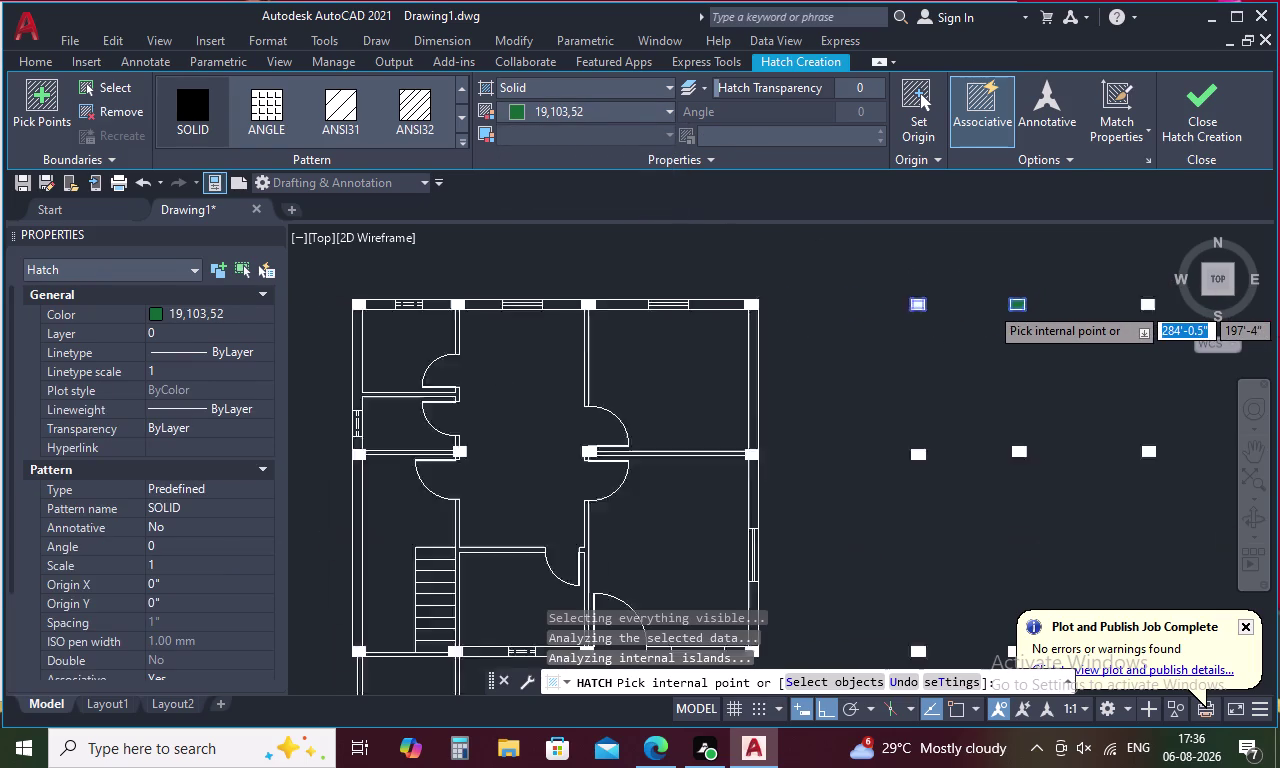
click(1101, 305)
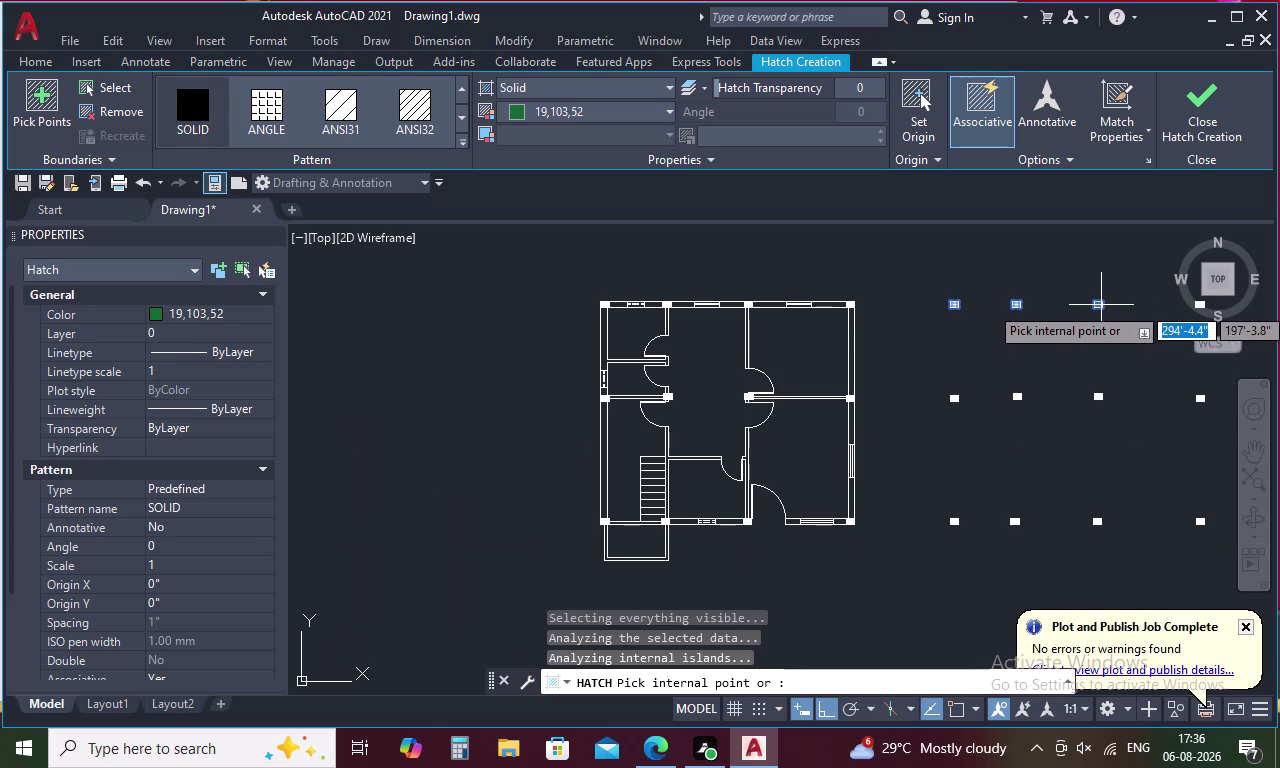
key(Escape)
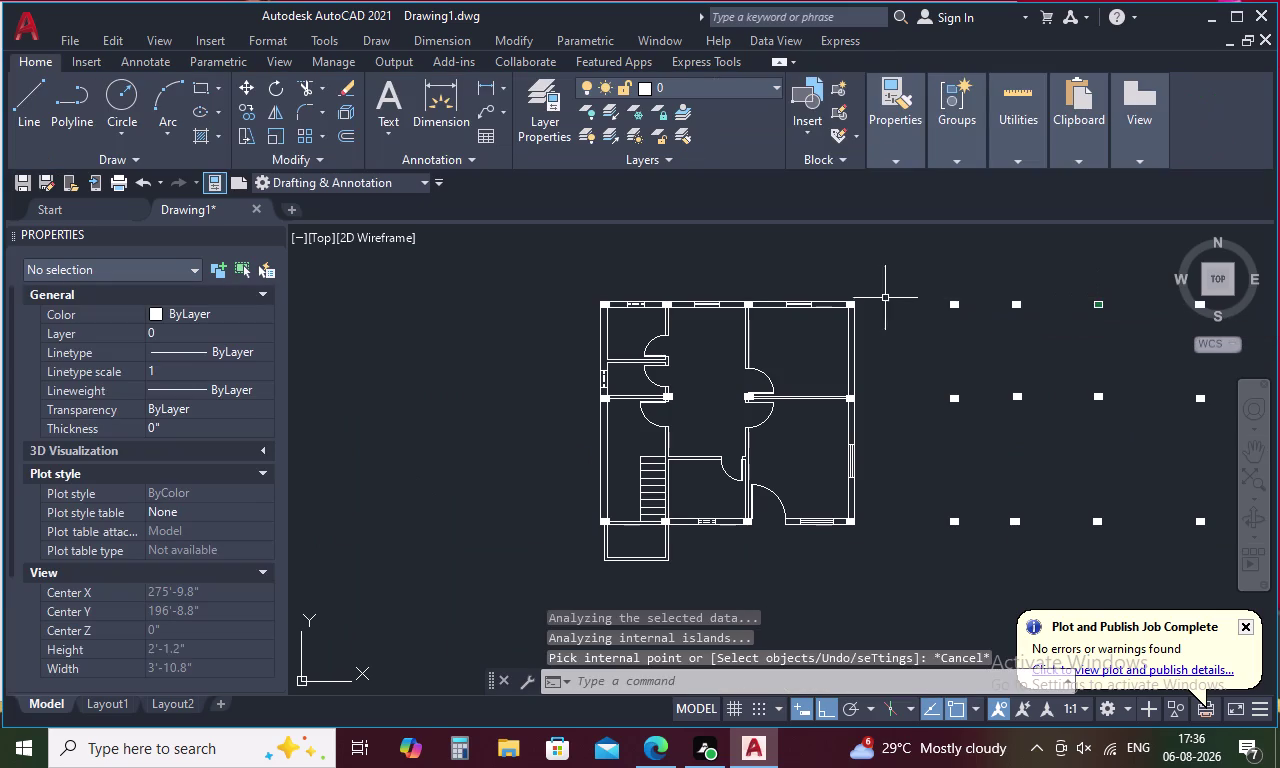
Reselect the copied column square and restart the hatch command with H.
scroll(up, 3)
click(947, 312)
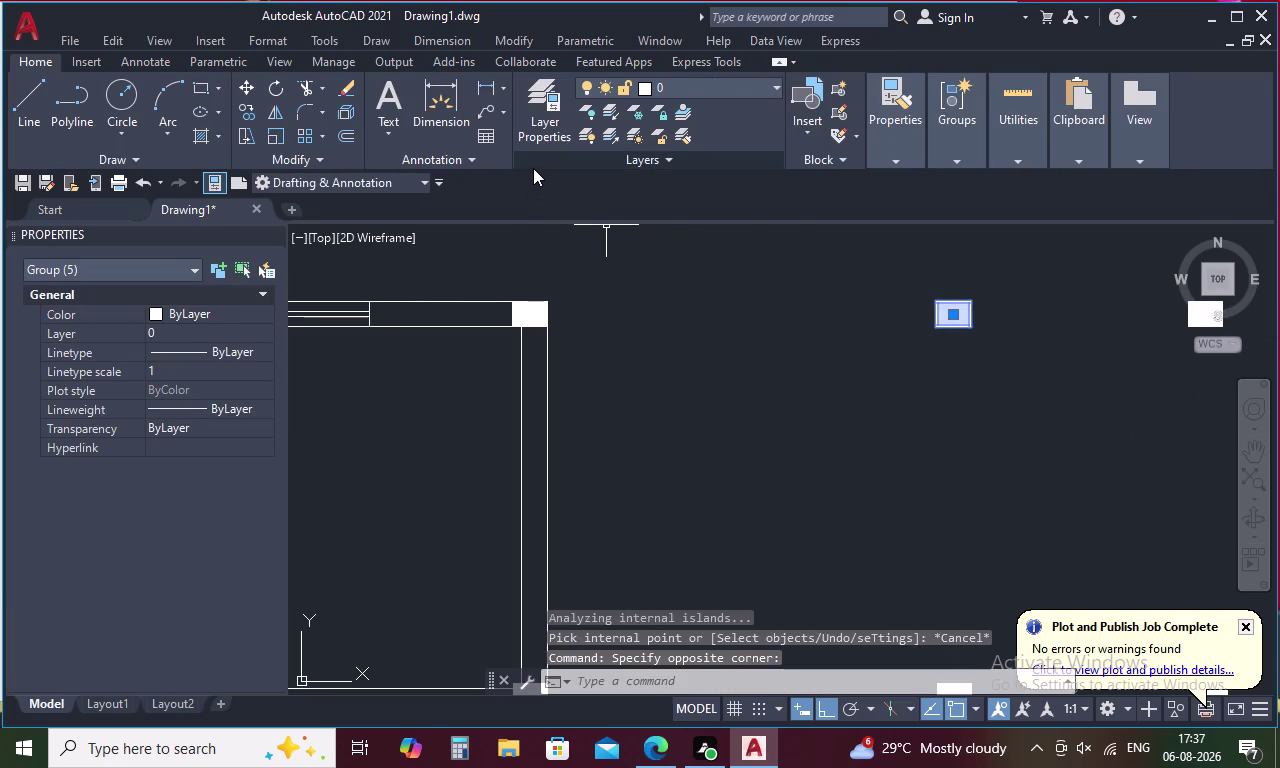
text(H)
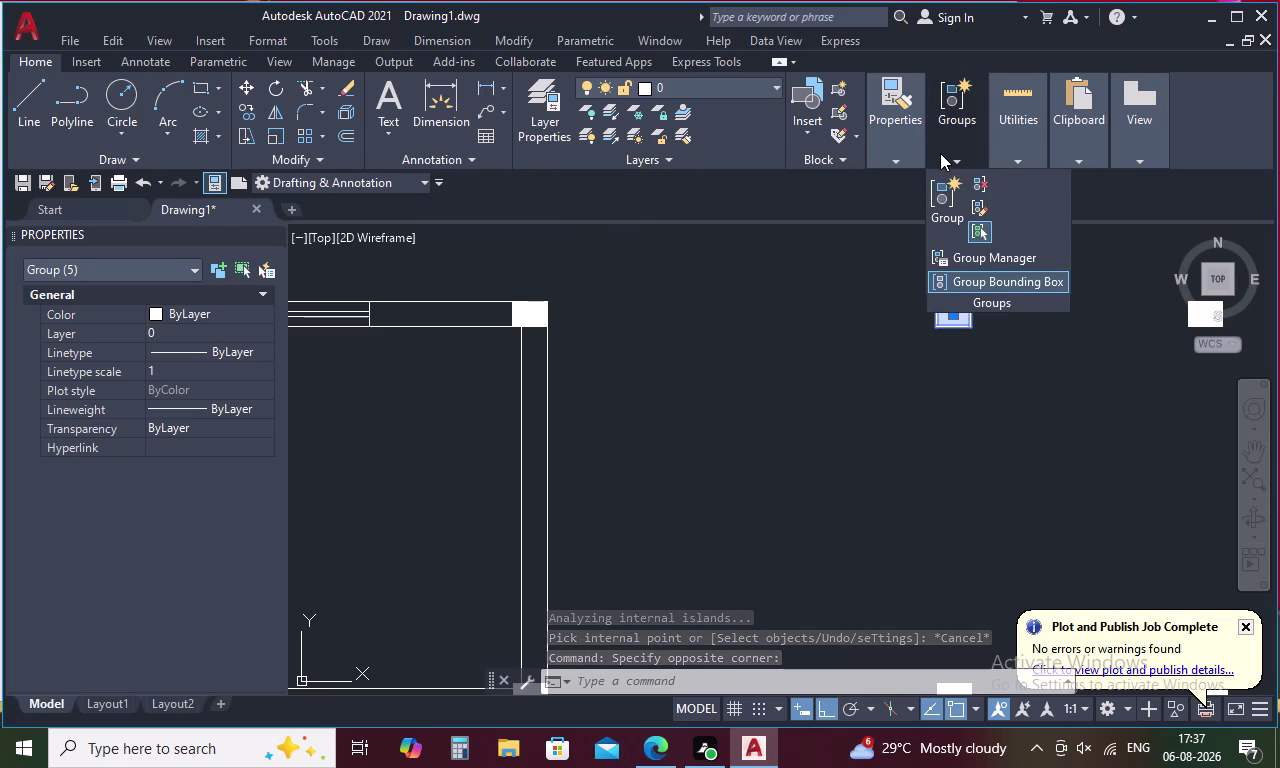
key(space)
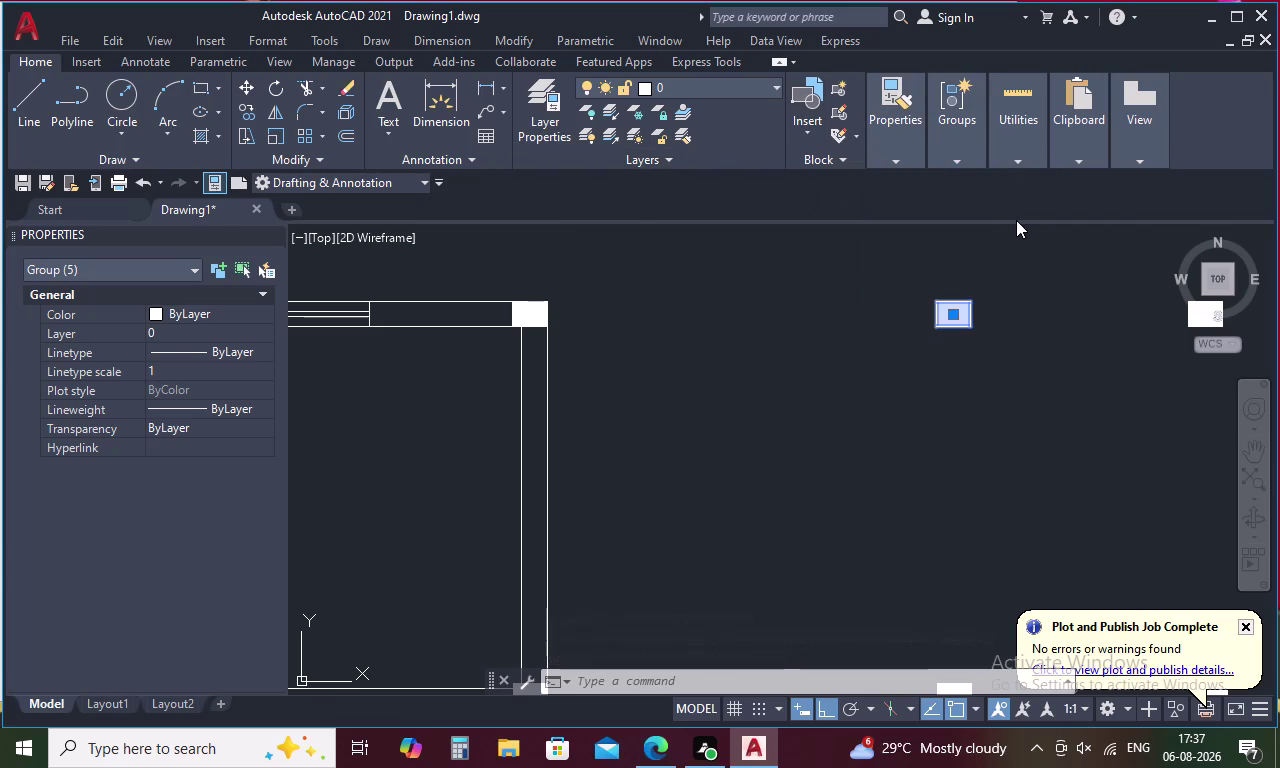
key(Escape)
key(Escape)
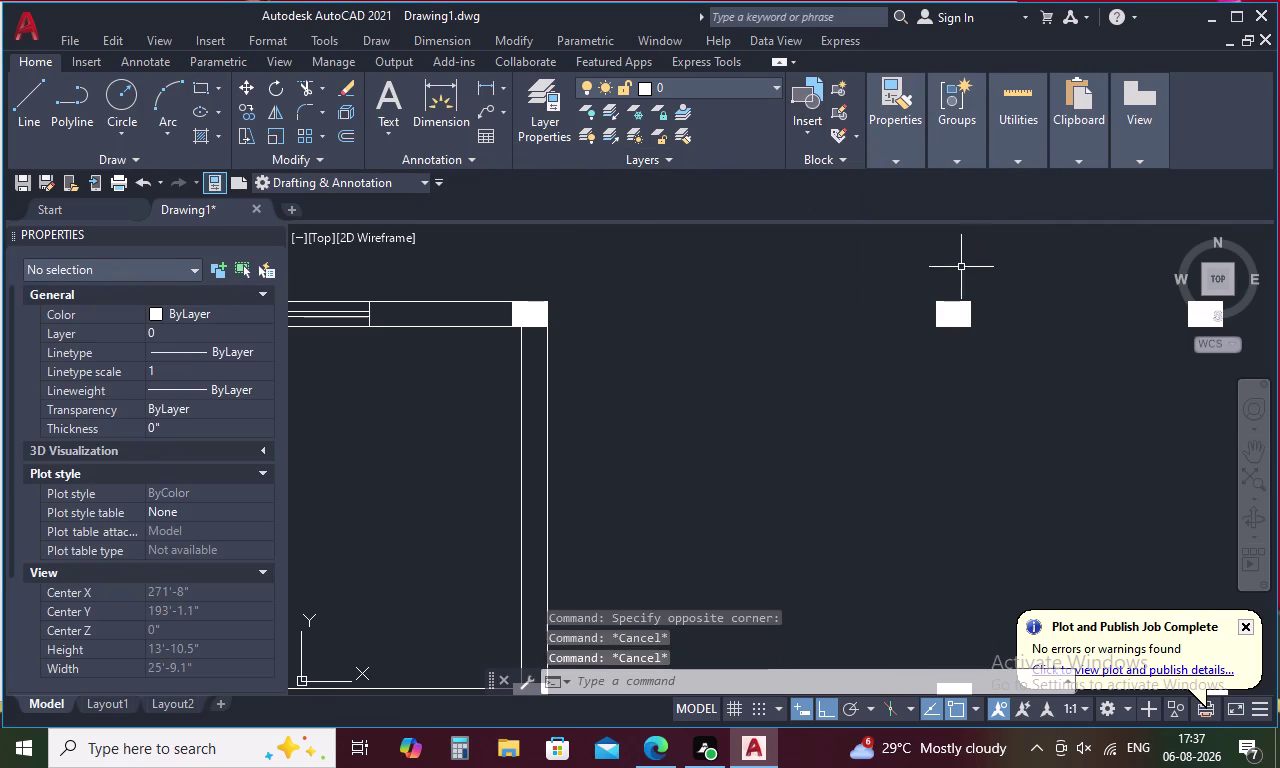
click(953, 320)
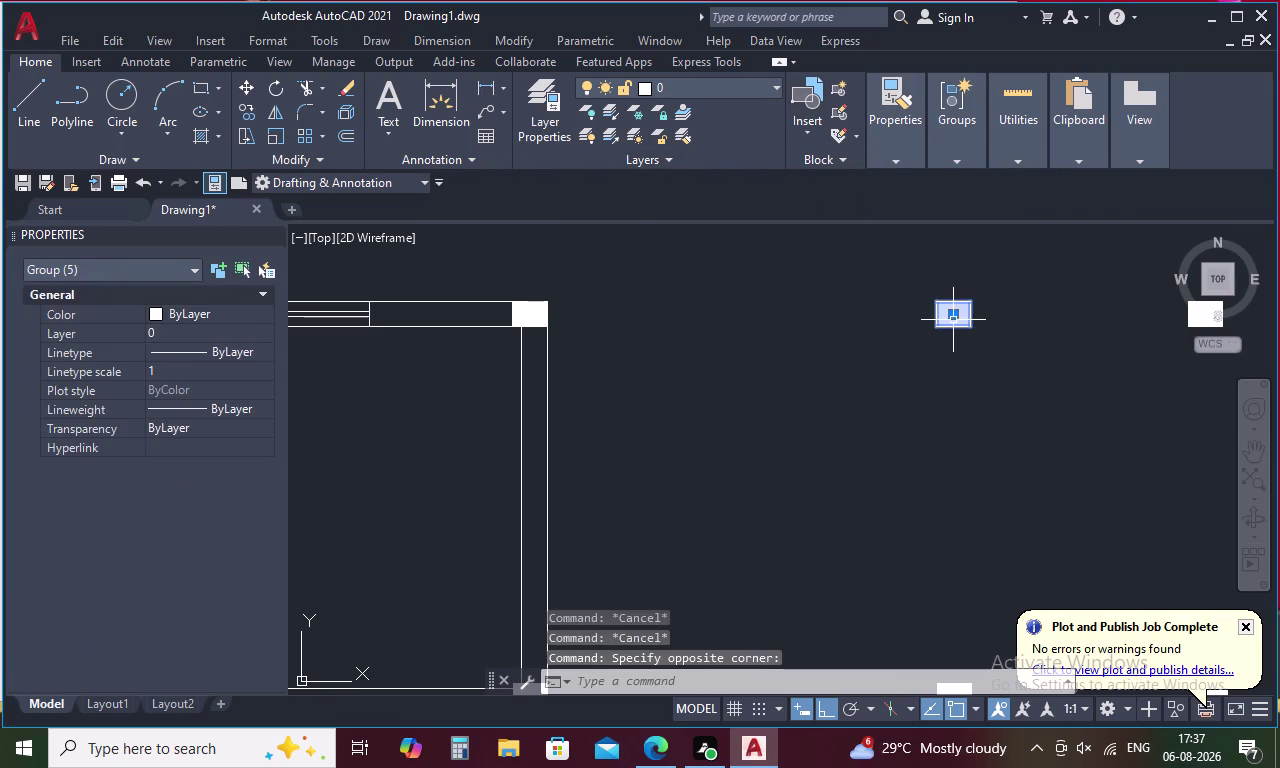
text(H)
key(space)
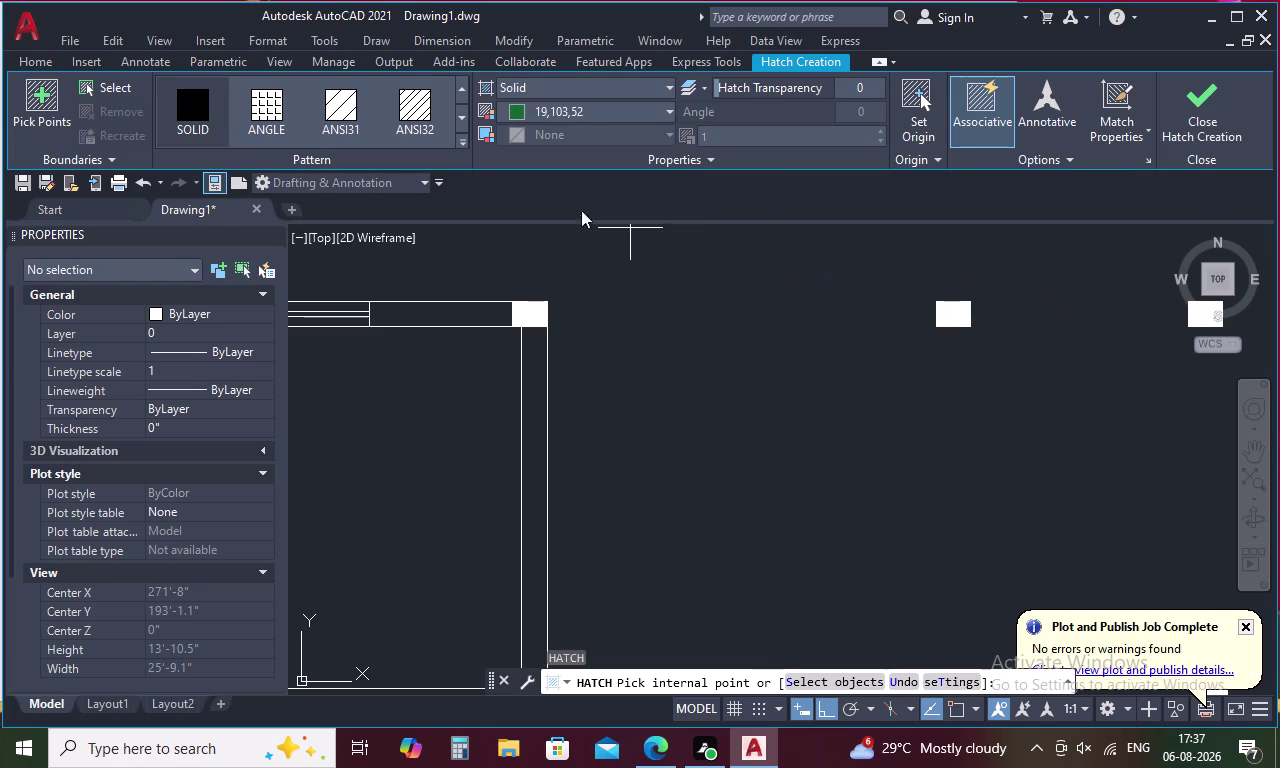
Switch the solid hatch colour to red 205,32,39 and fill the right column square.
click(675, 109)
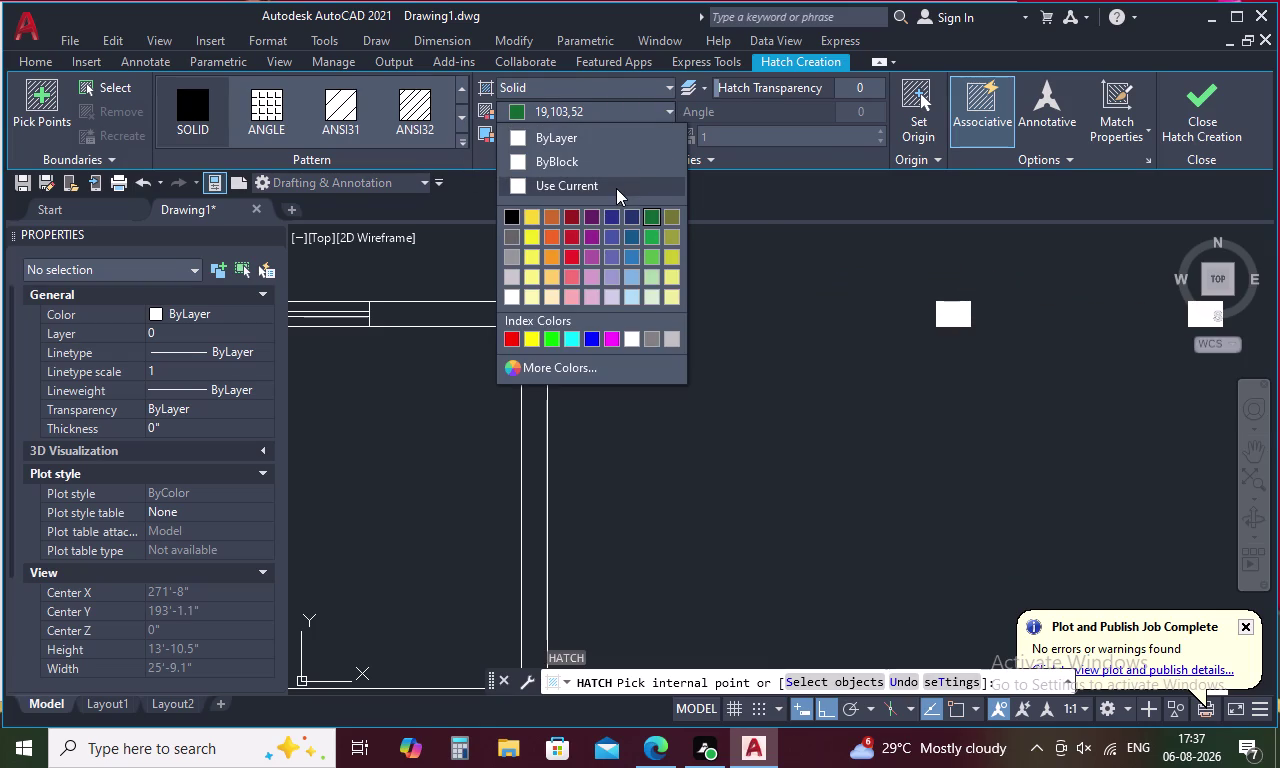
click(575, 240)
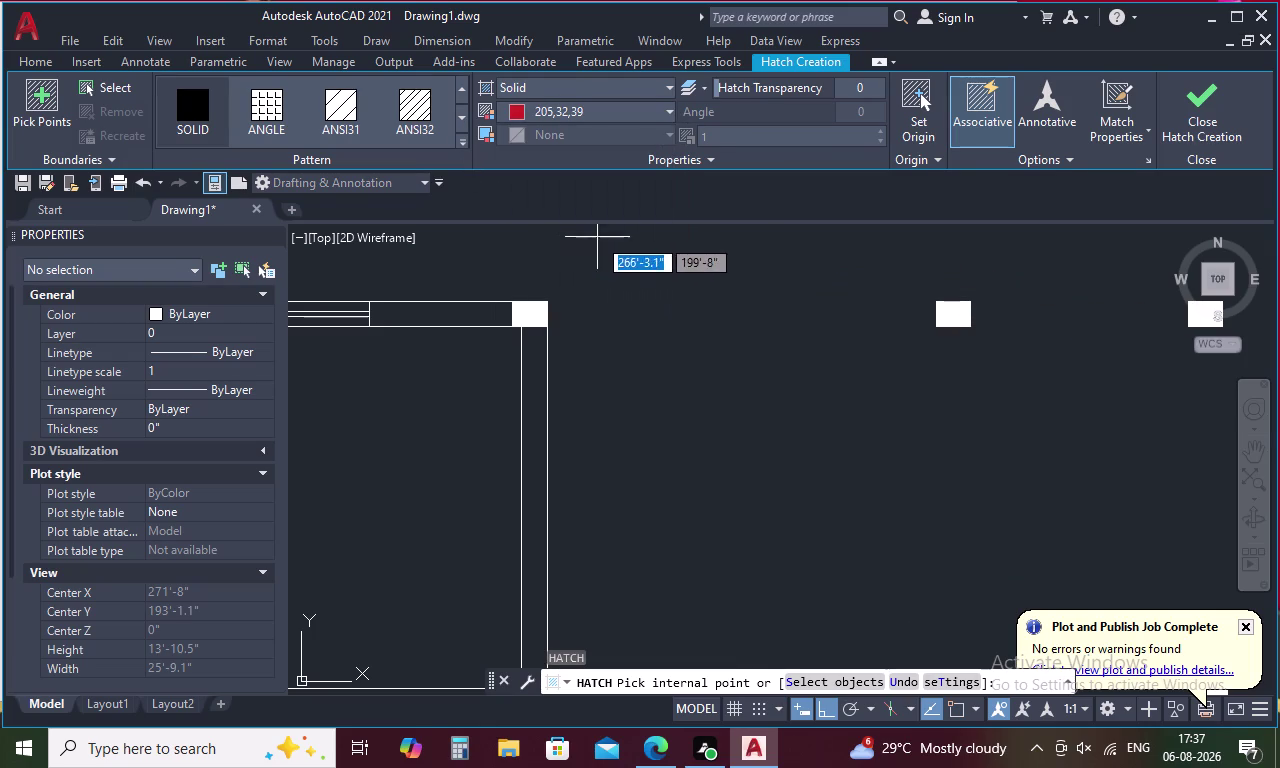
click(946, 313)
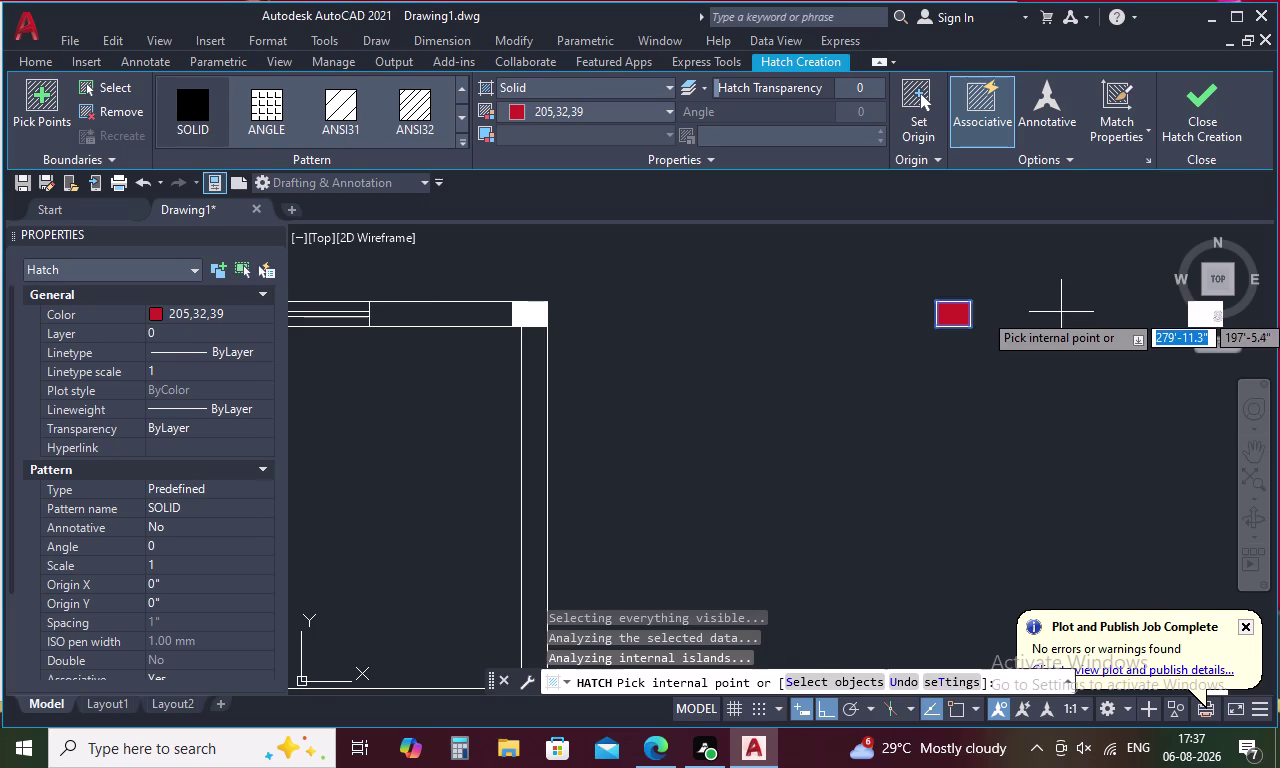
middle_drag(1061, 311, 643, 290)
click(780, 292)
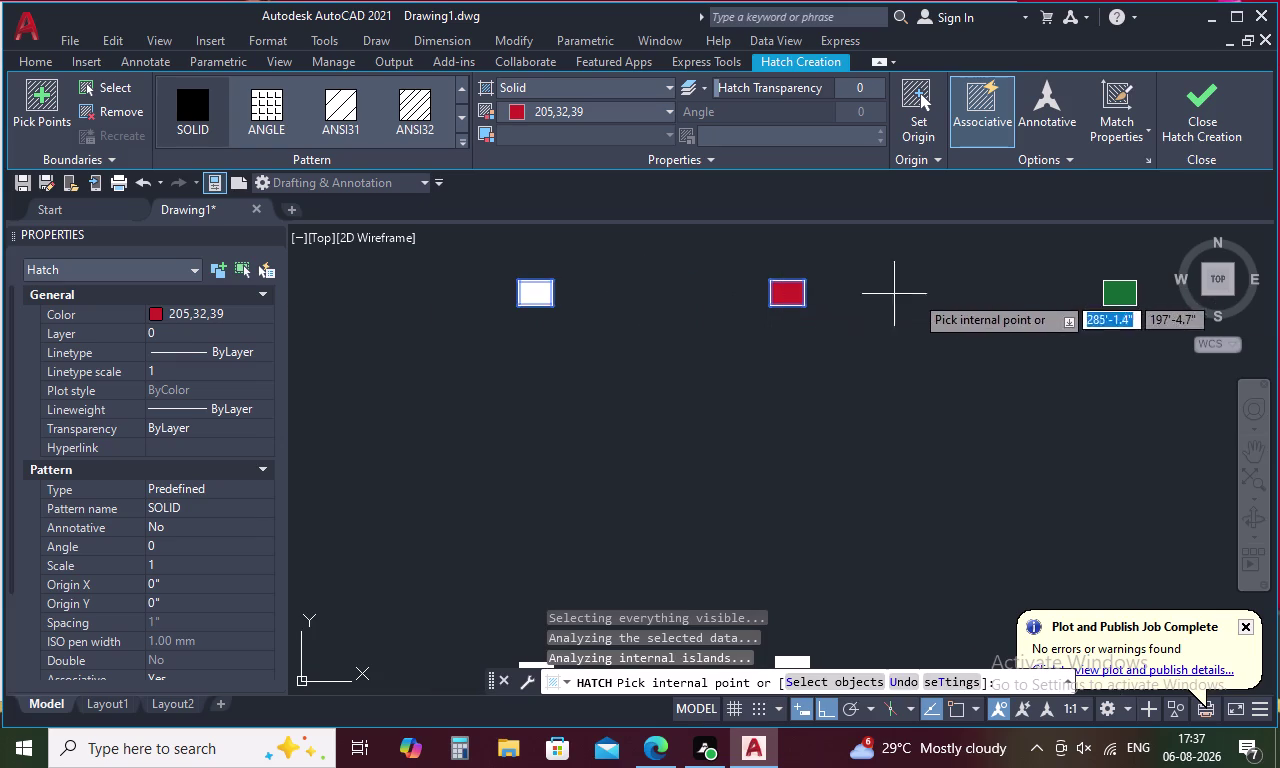
click(537, 292)
click(537, 292)
click(537, 292)
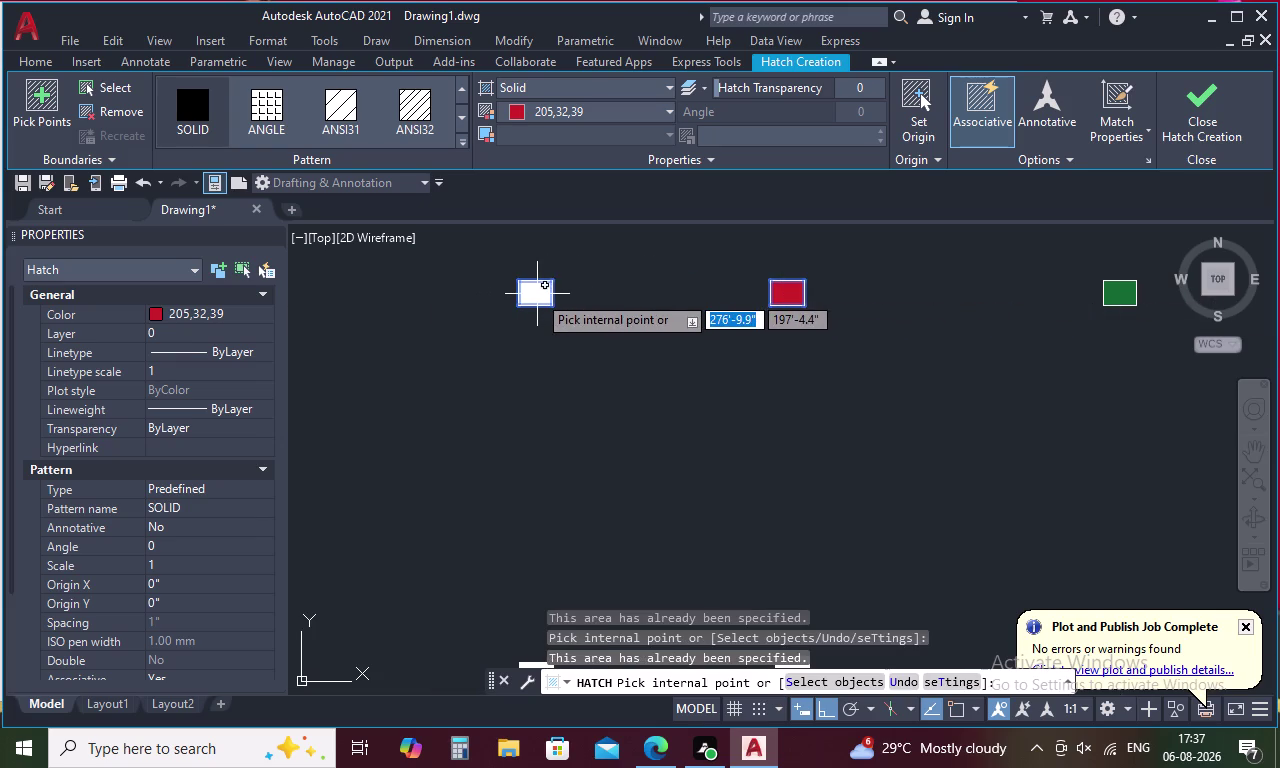
click(537, 294)
click(537, 294)
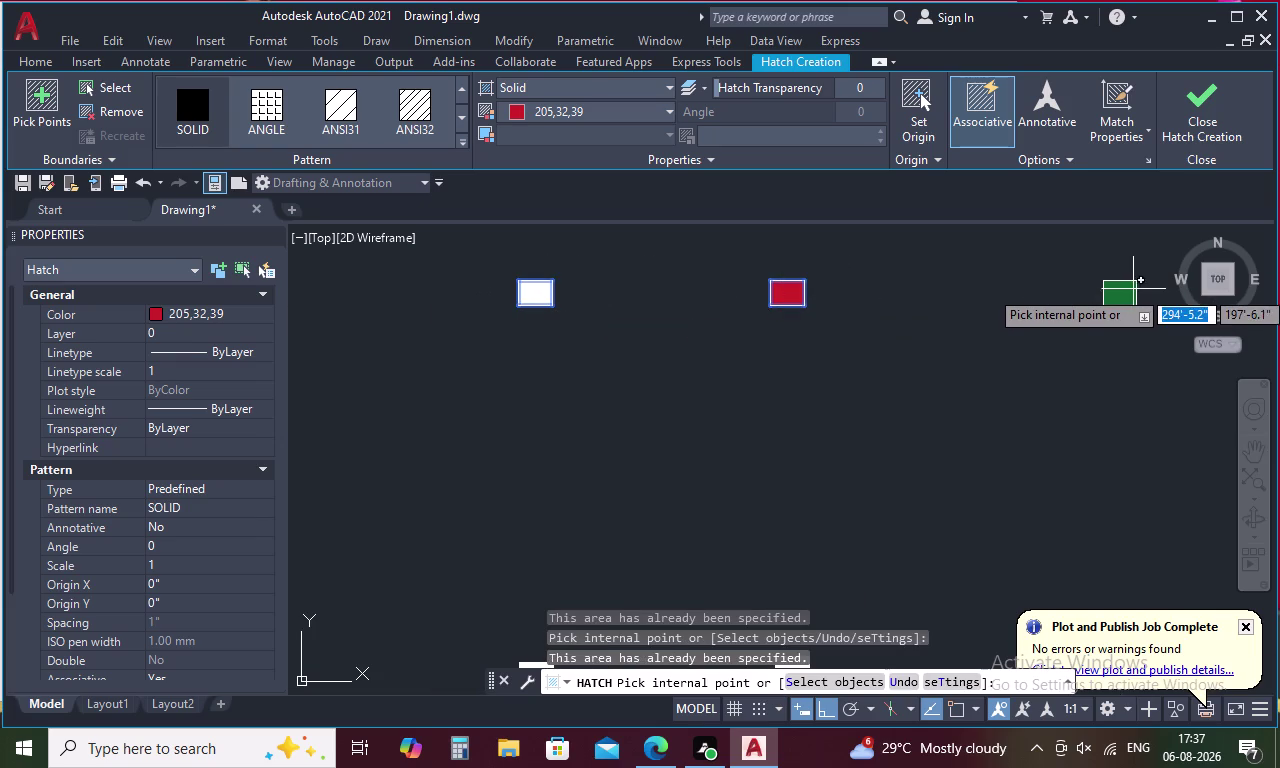
click(1121, 291)
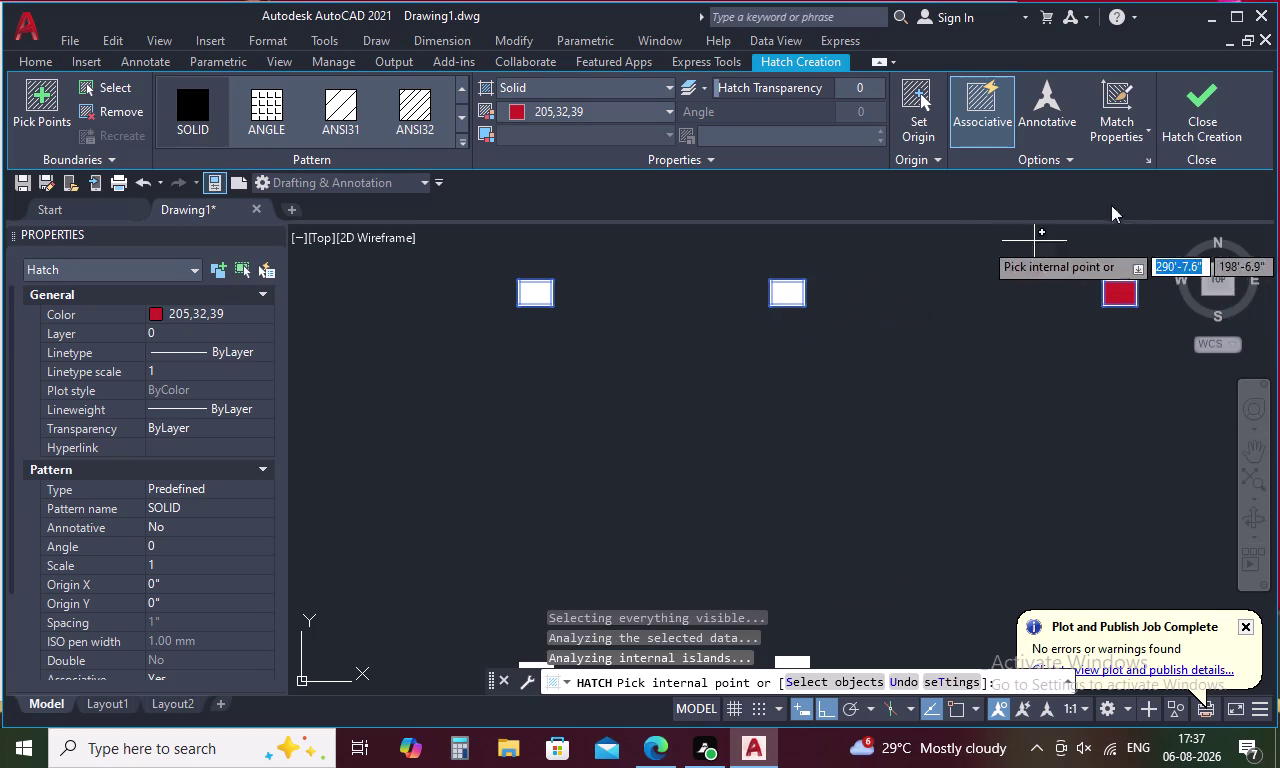
click(1201, 119)
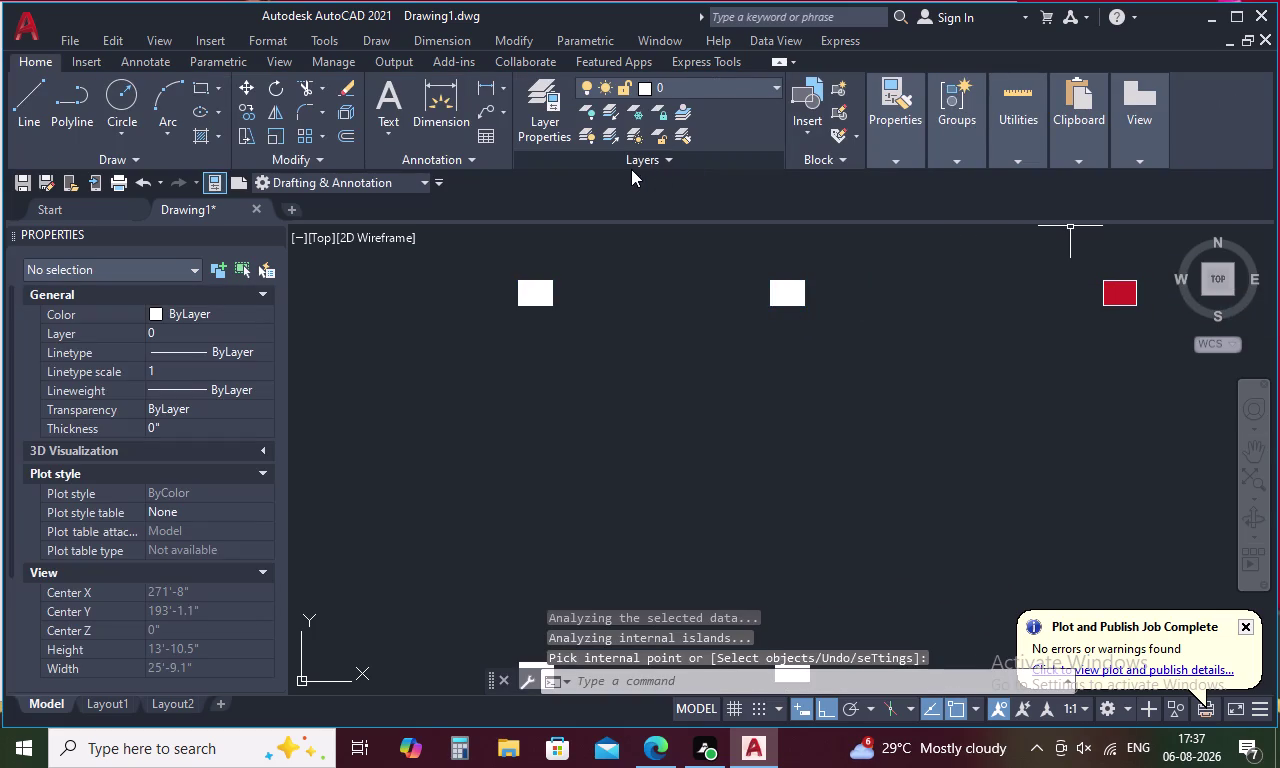
Fill the middle, left and top-right column squares of the top row solid red.
text(H)
key(space)
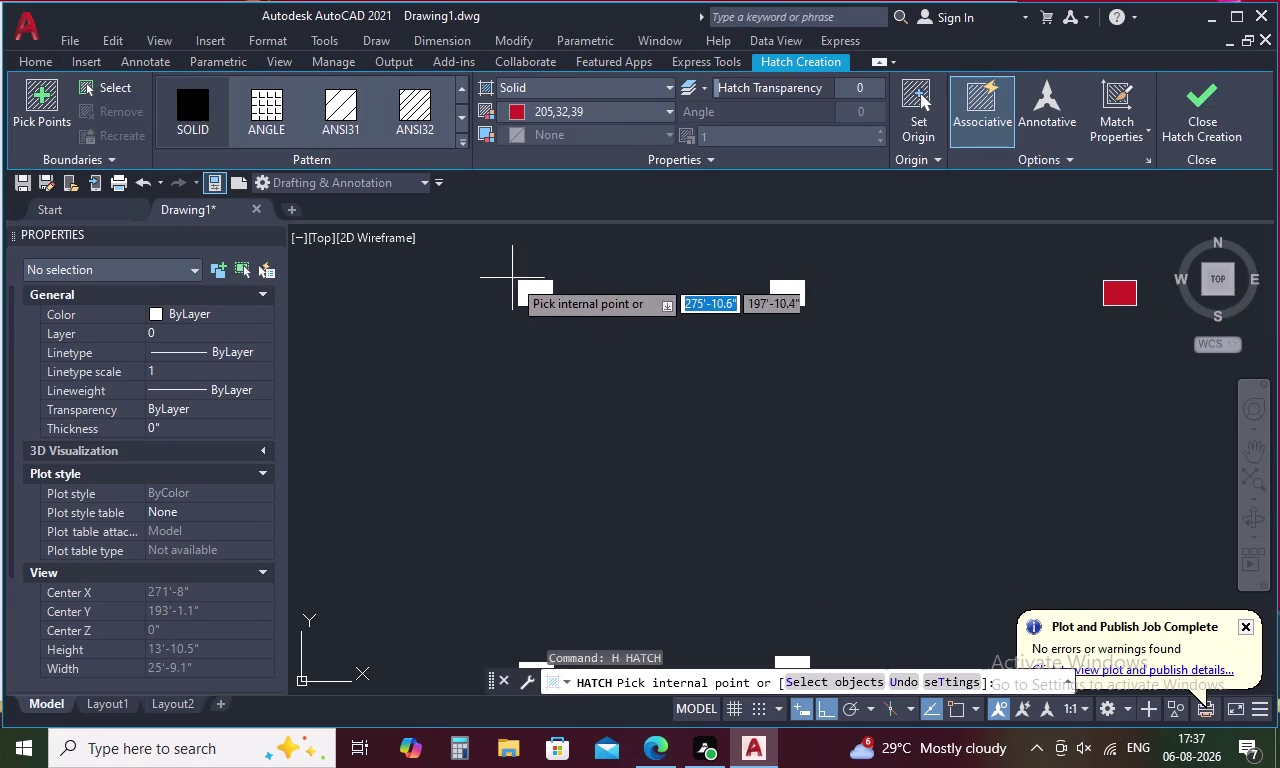
click(539, 284)
click(780, 285)
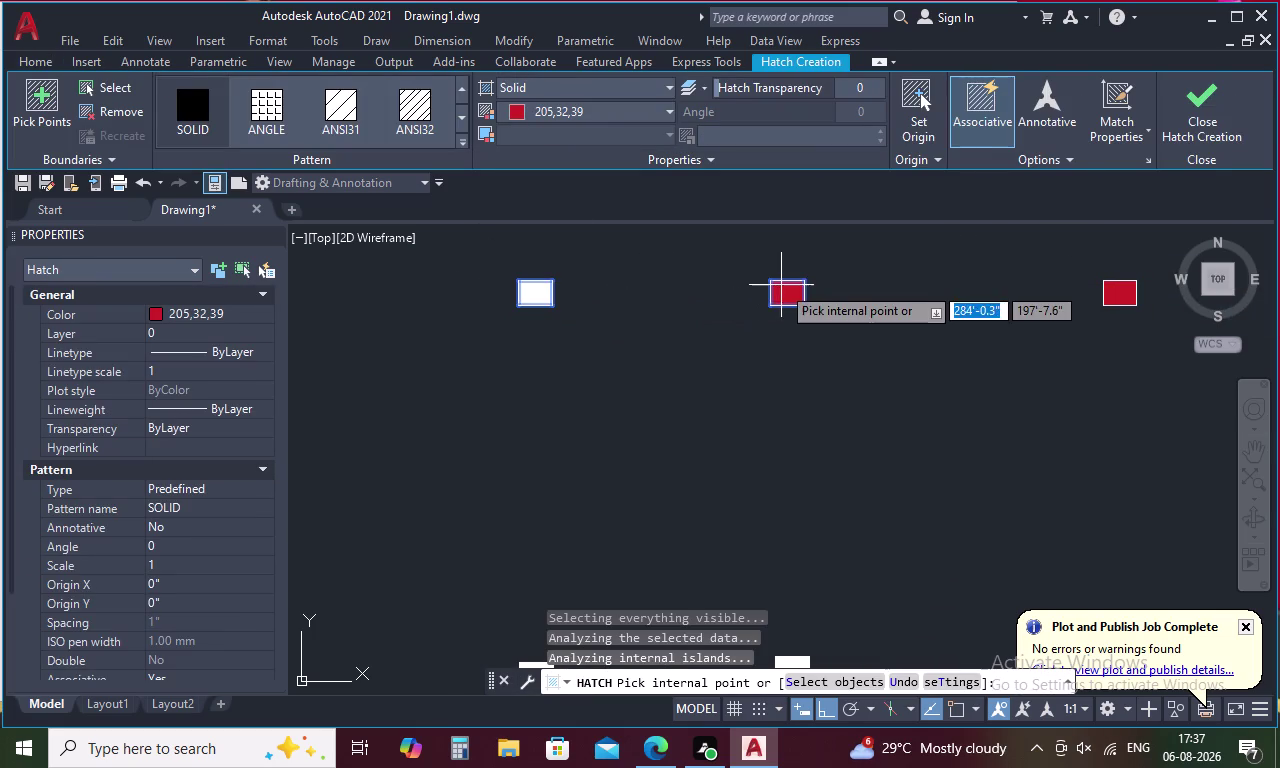
click(1189, 112)
key(space)
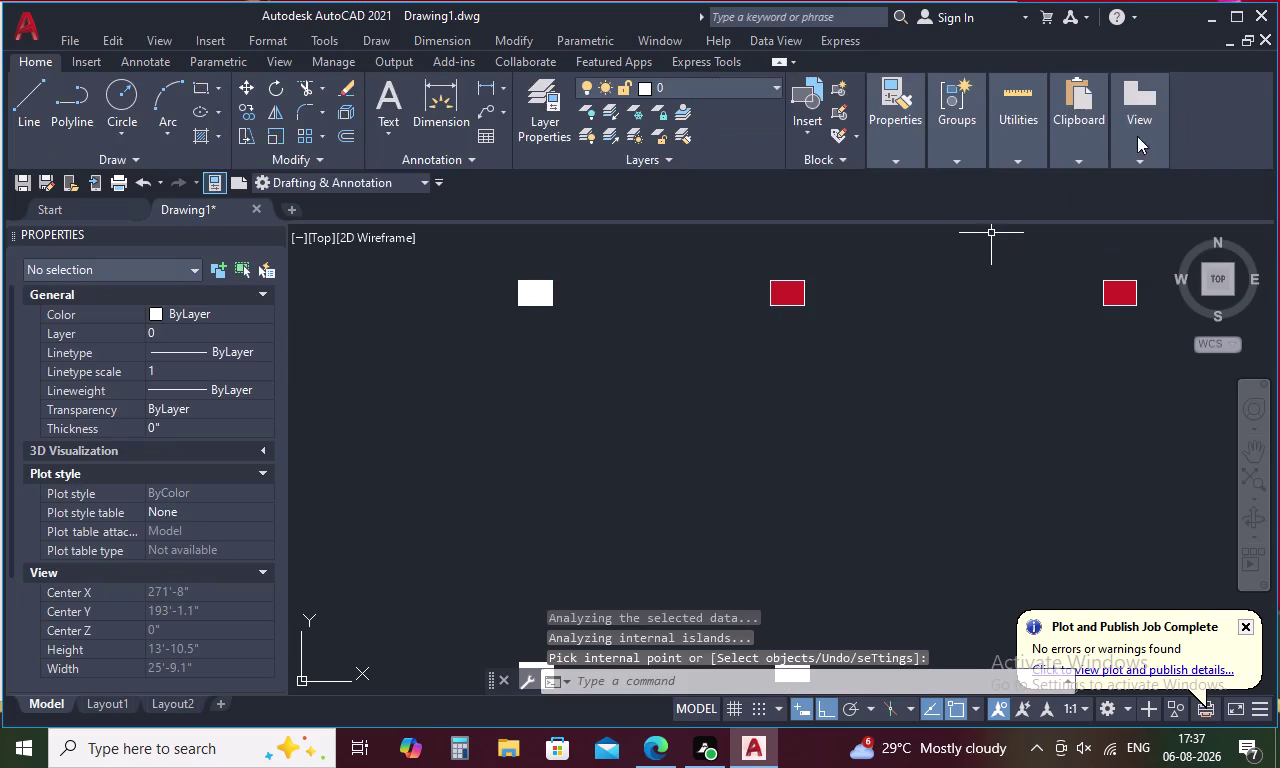
click(534, 288)
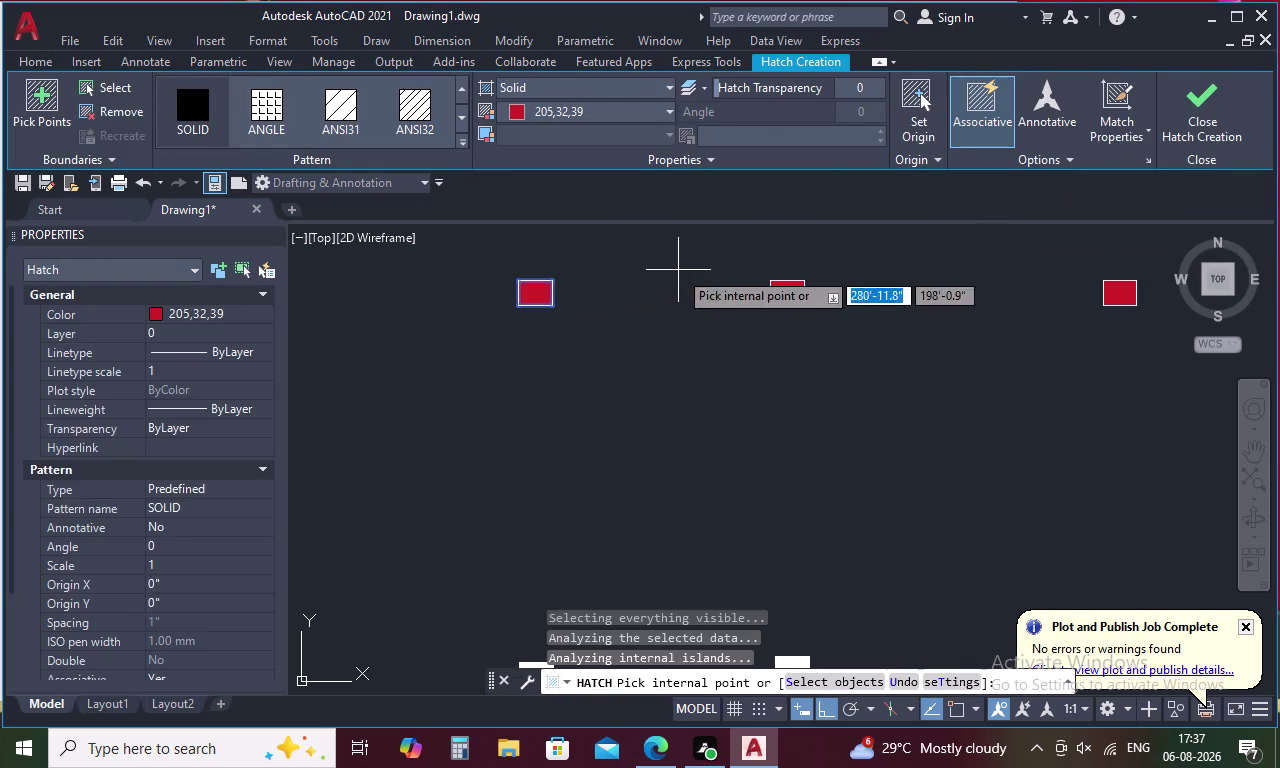
key(space)
scroll(down, 3)
scroll(down, 3)
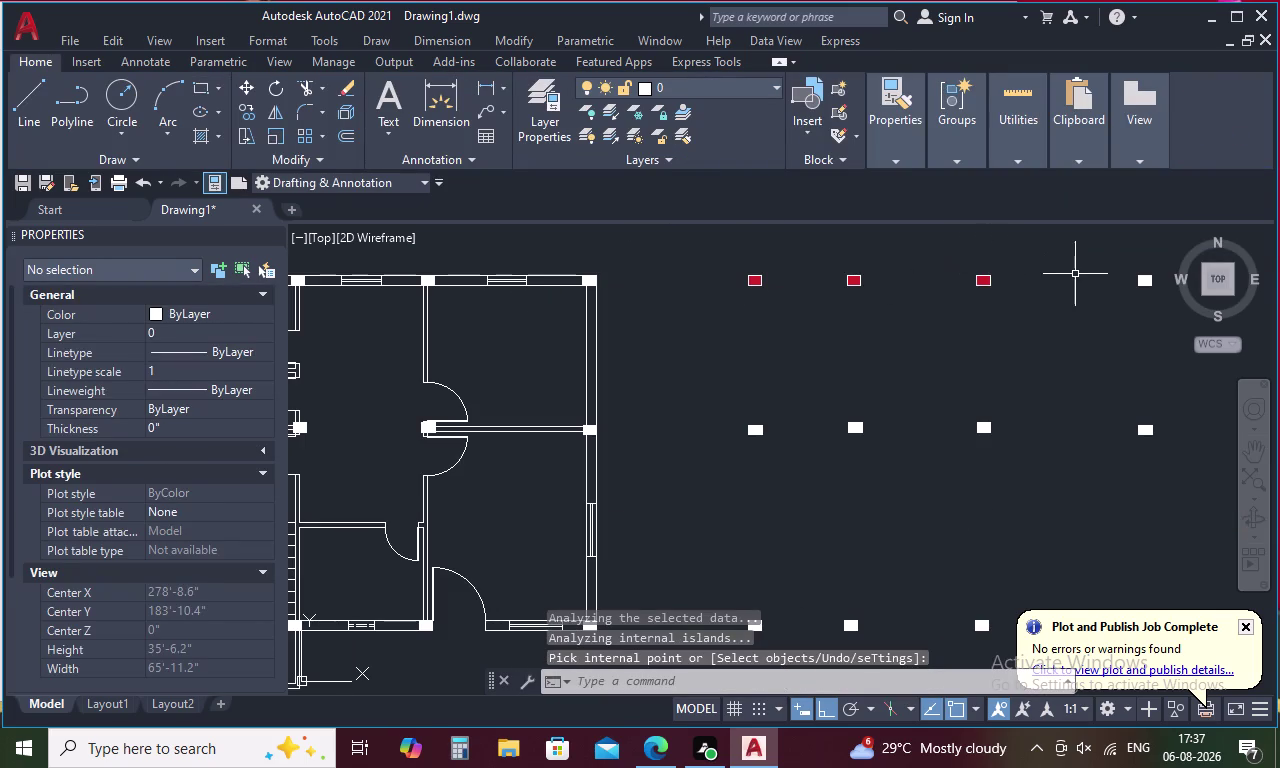
middle_drag(1087, 274, 942, 276)
key(space)
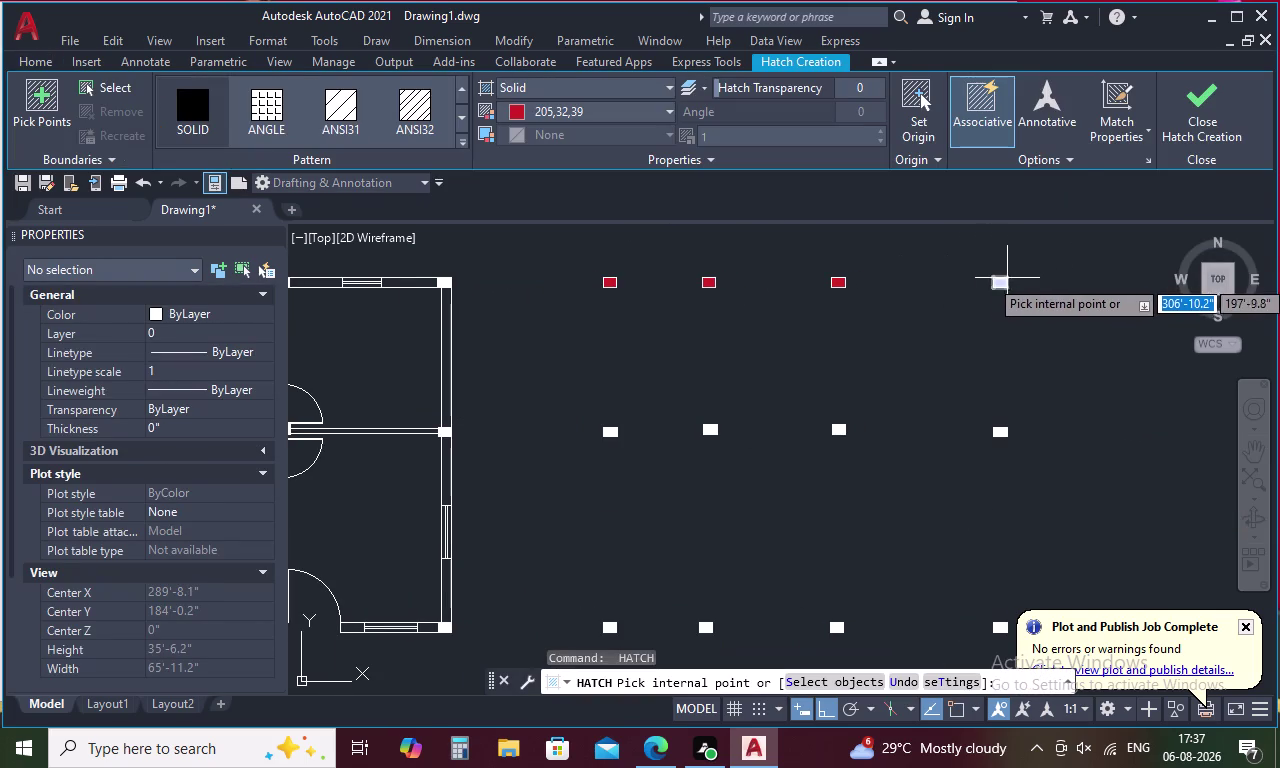
click(1000, 283)
key(space)
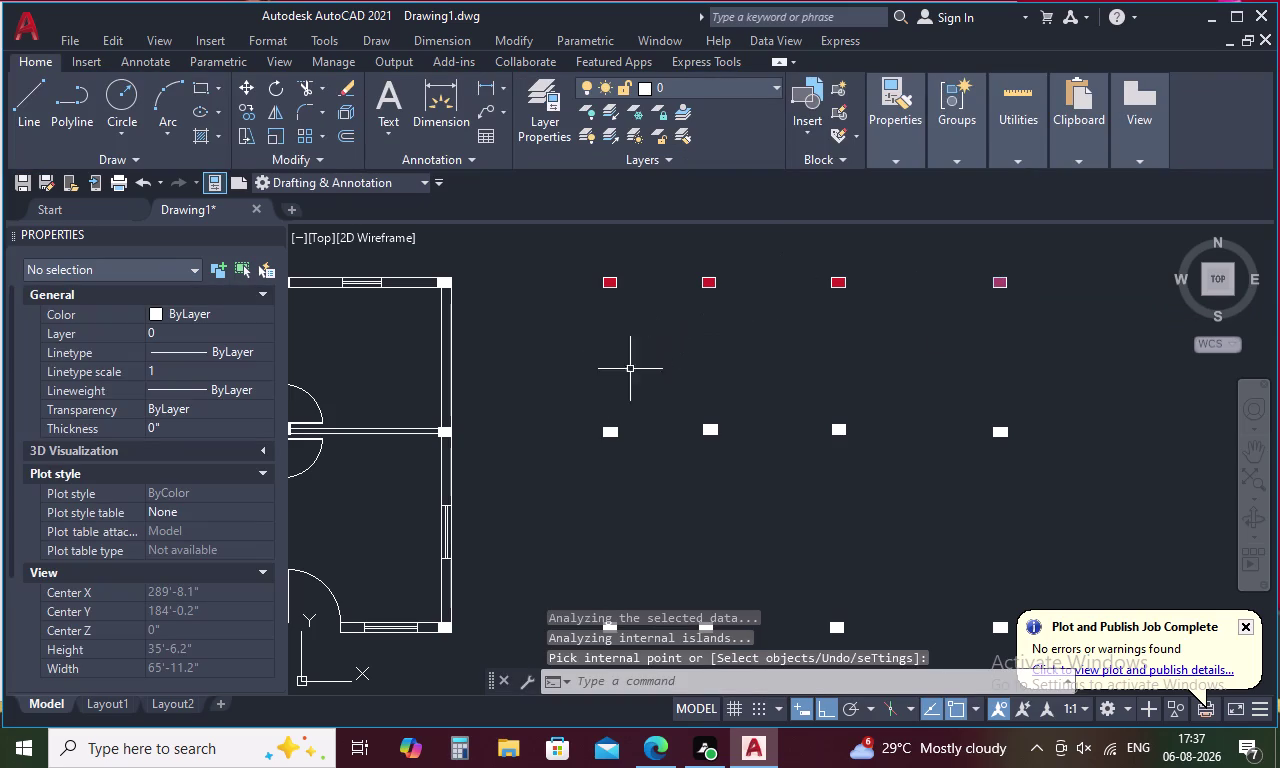
Fill the four middle-row column squares solid red, one hatch at a time.
key(space)
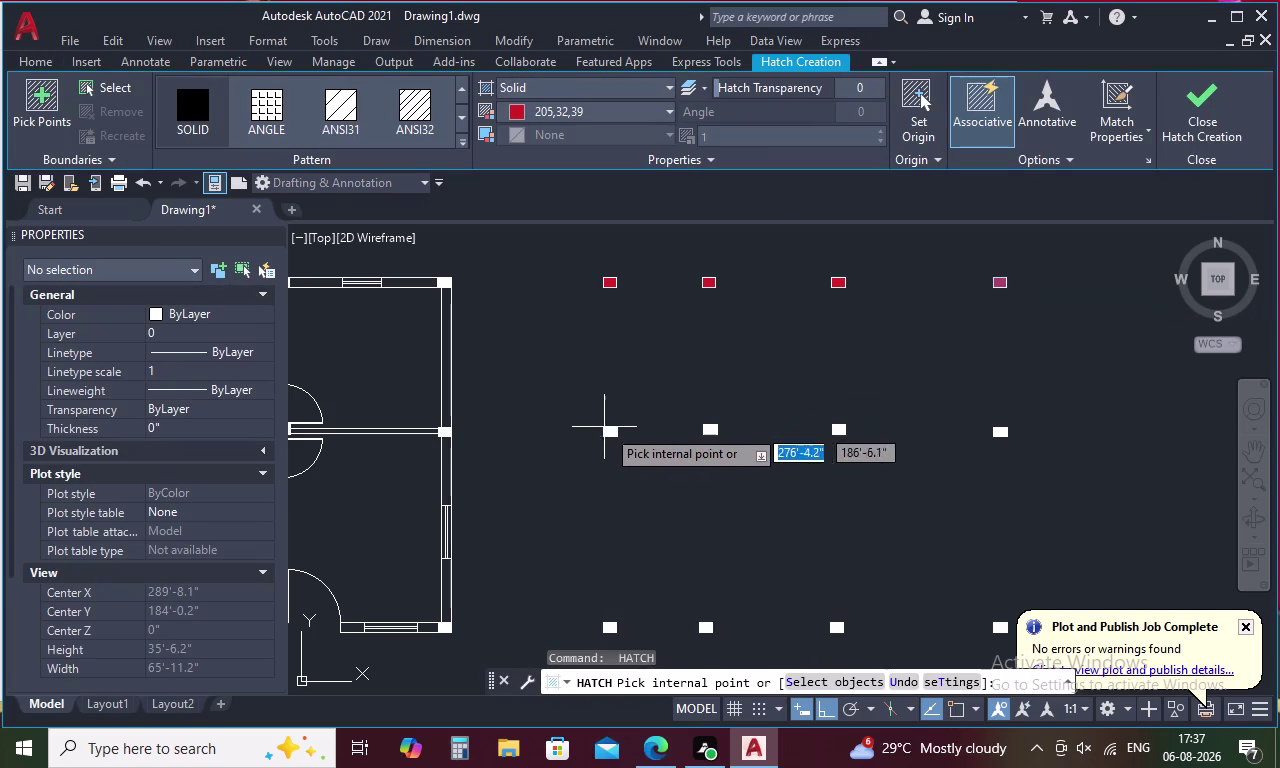
click(609, 430)
key(space)
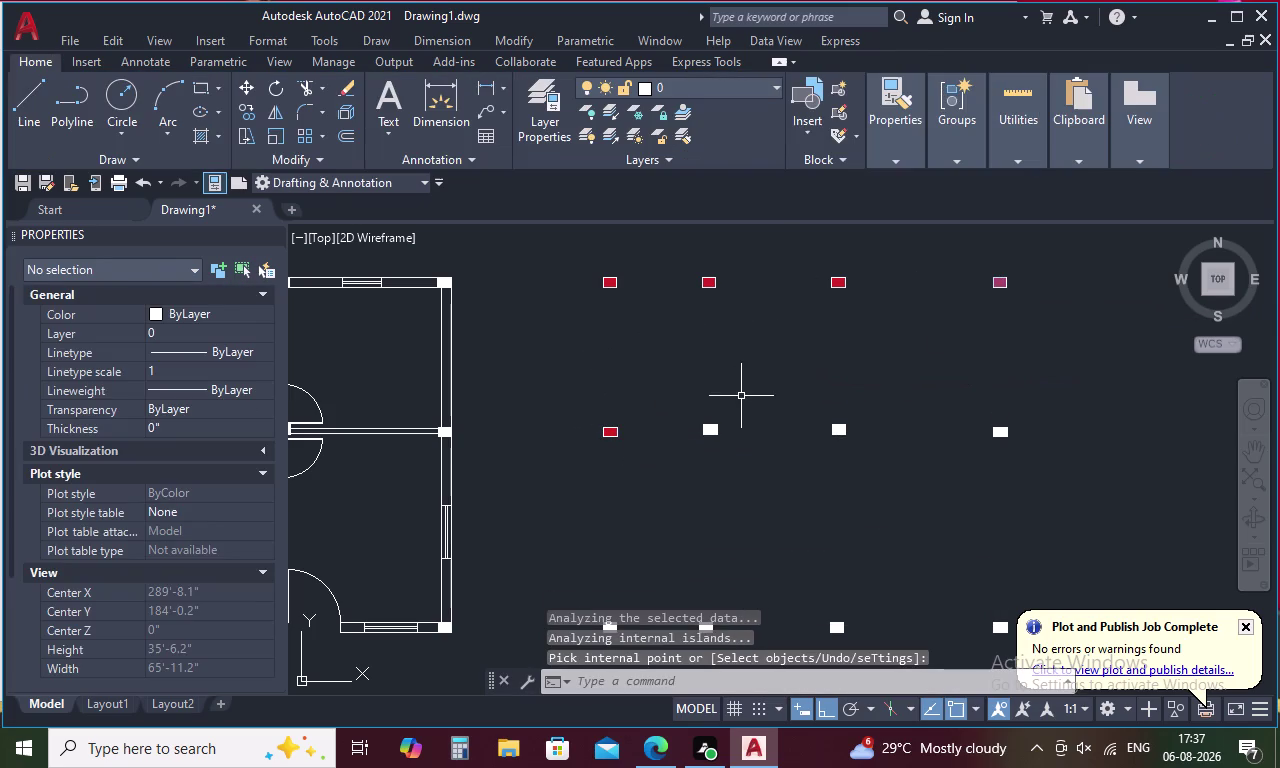
key(space)
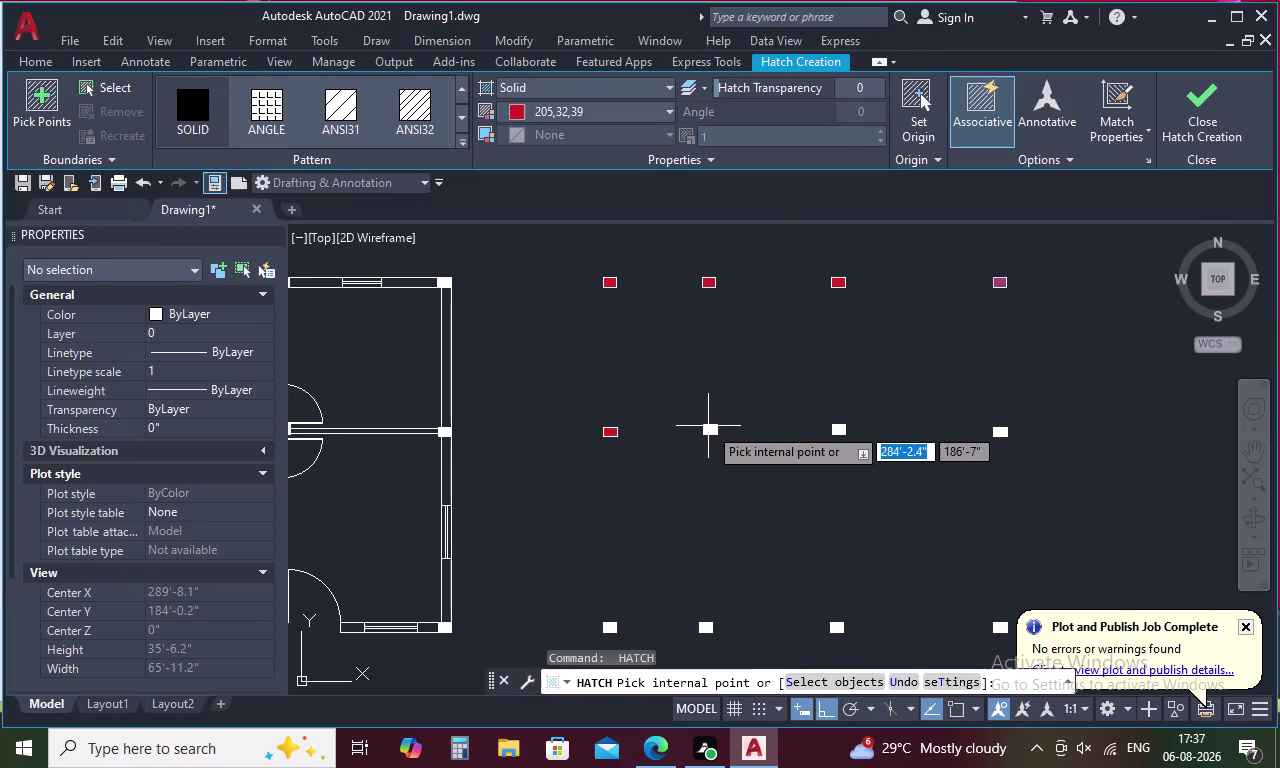
click(710, 428)
key(space)
click(839, 431)
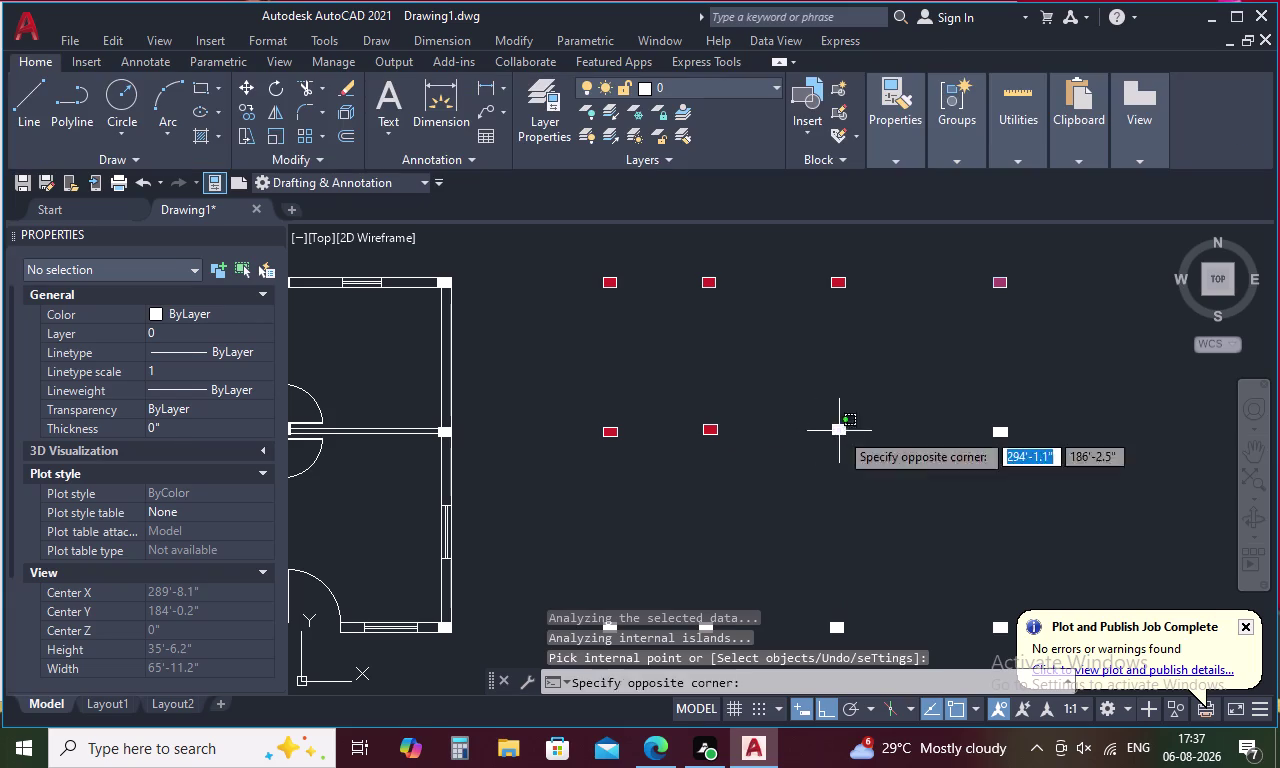
key(space)
key(space)
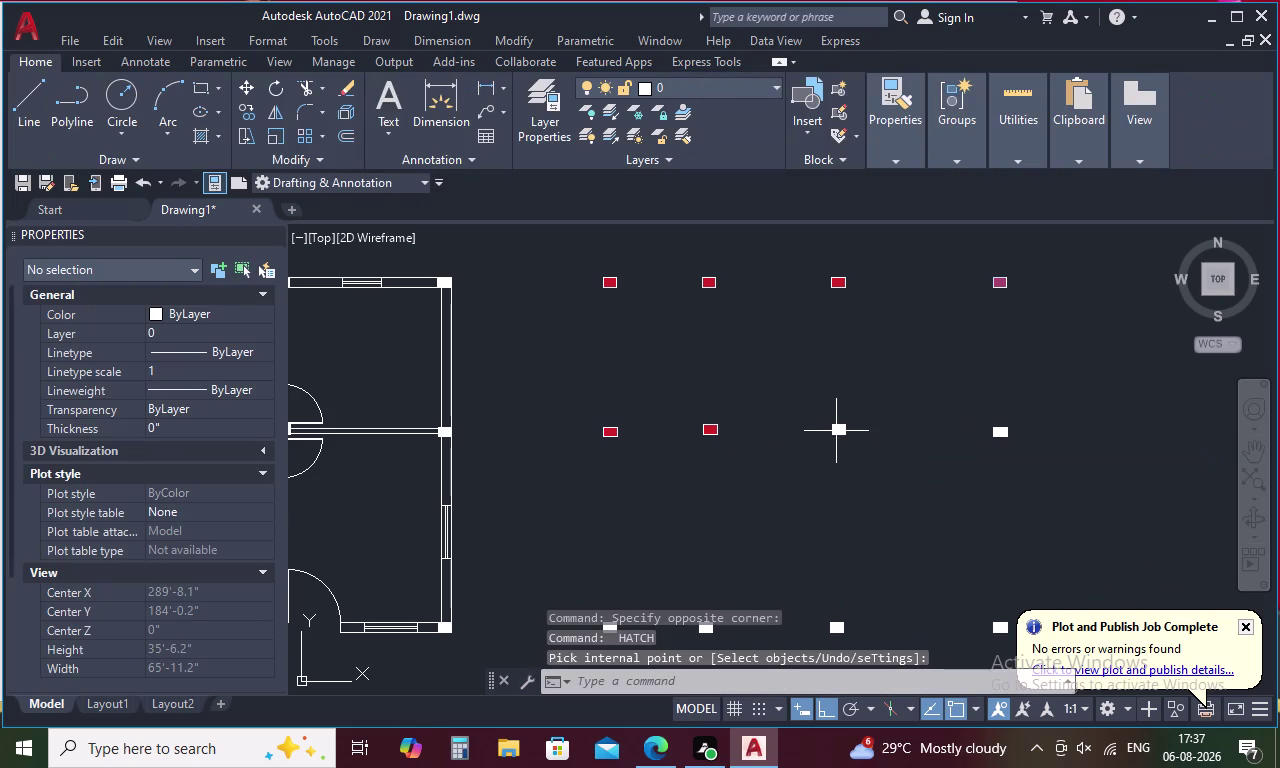
key(space)
click(841, 429)
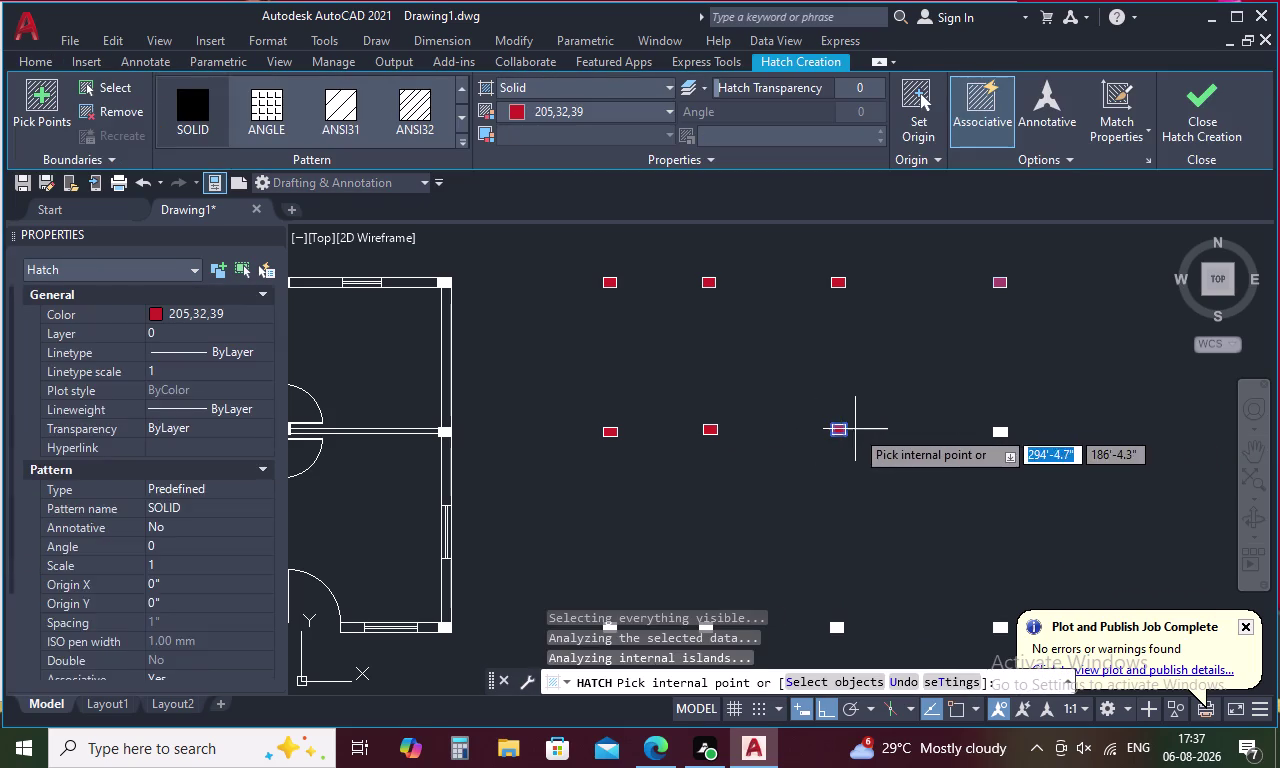
key(space)
key(space)
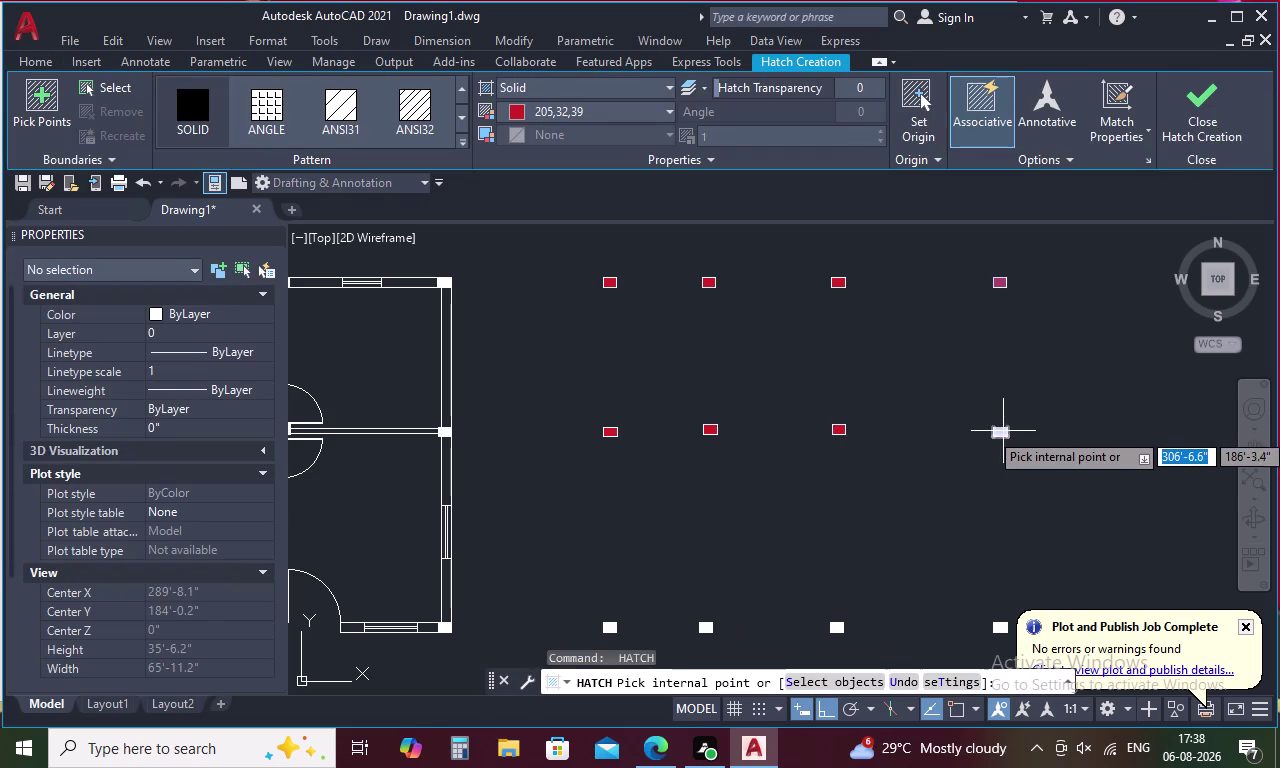
click(999, 431)
scroll(down, 3)
middle_drag(982, 436, 971, 386)
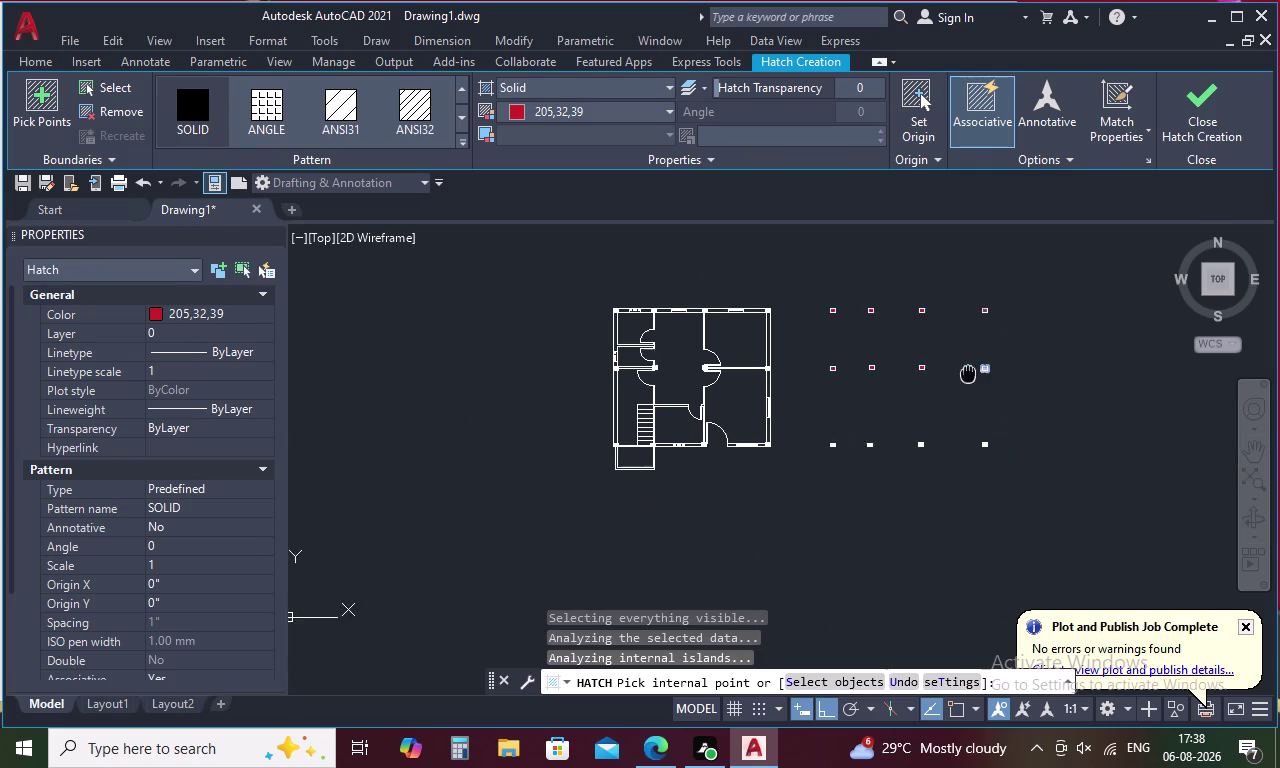
middle_drag(971, 386, 963, 358)
key(space)
scroll(up, 3)
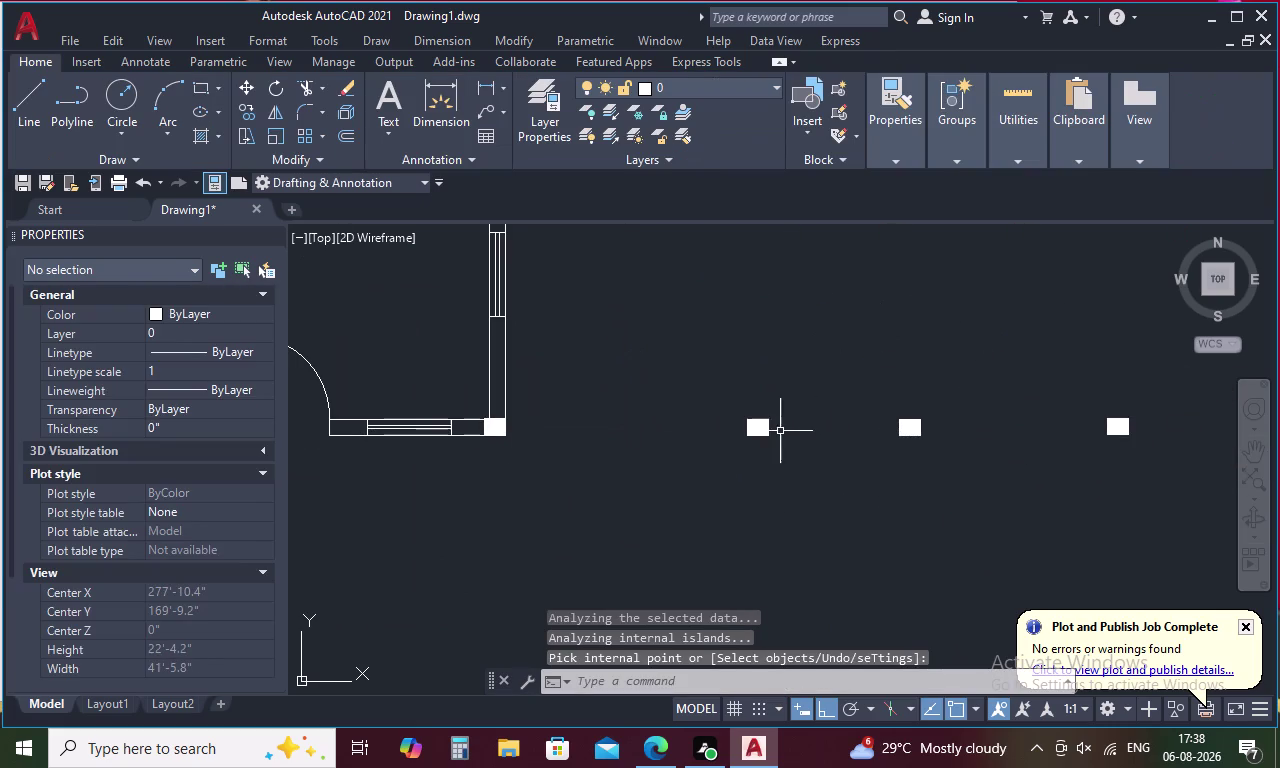
Fill the remaining bottom-row column squares solid red, then end hatching.
key(space)
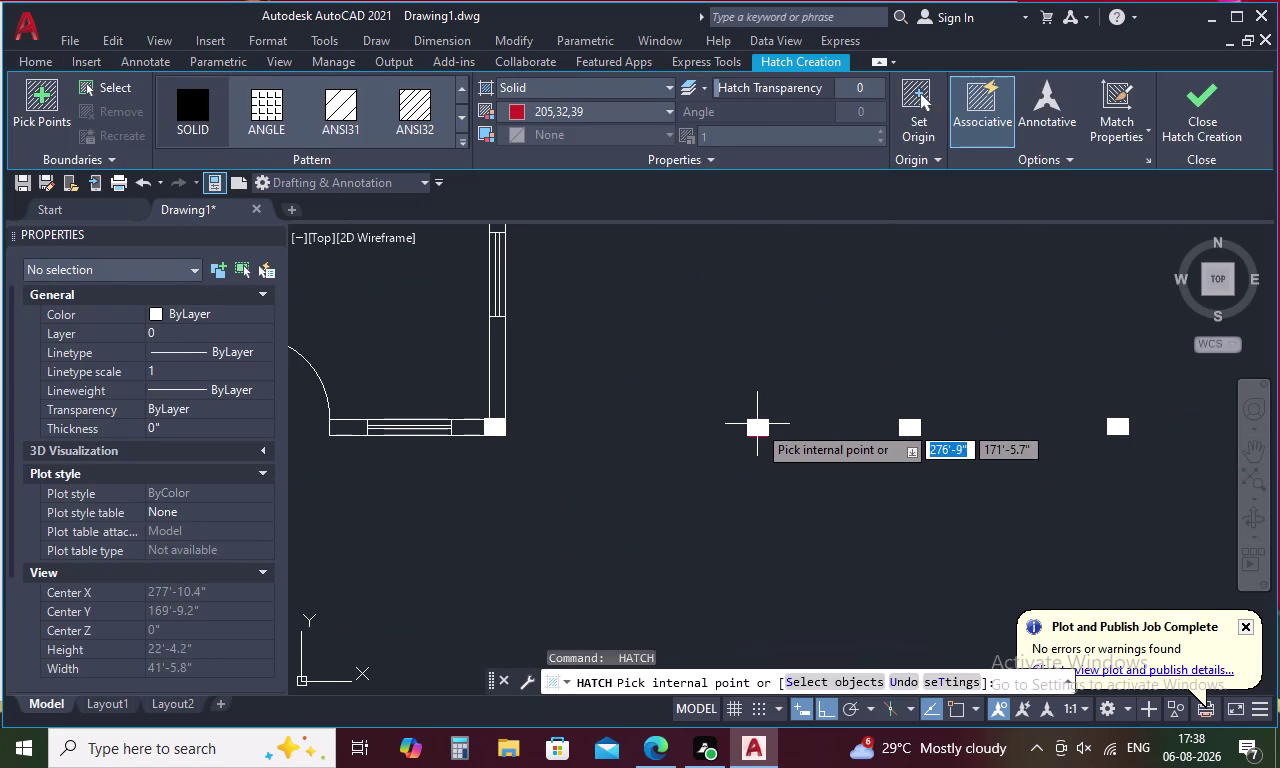
click(757, 423)
key(space)
key(space)
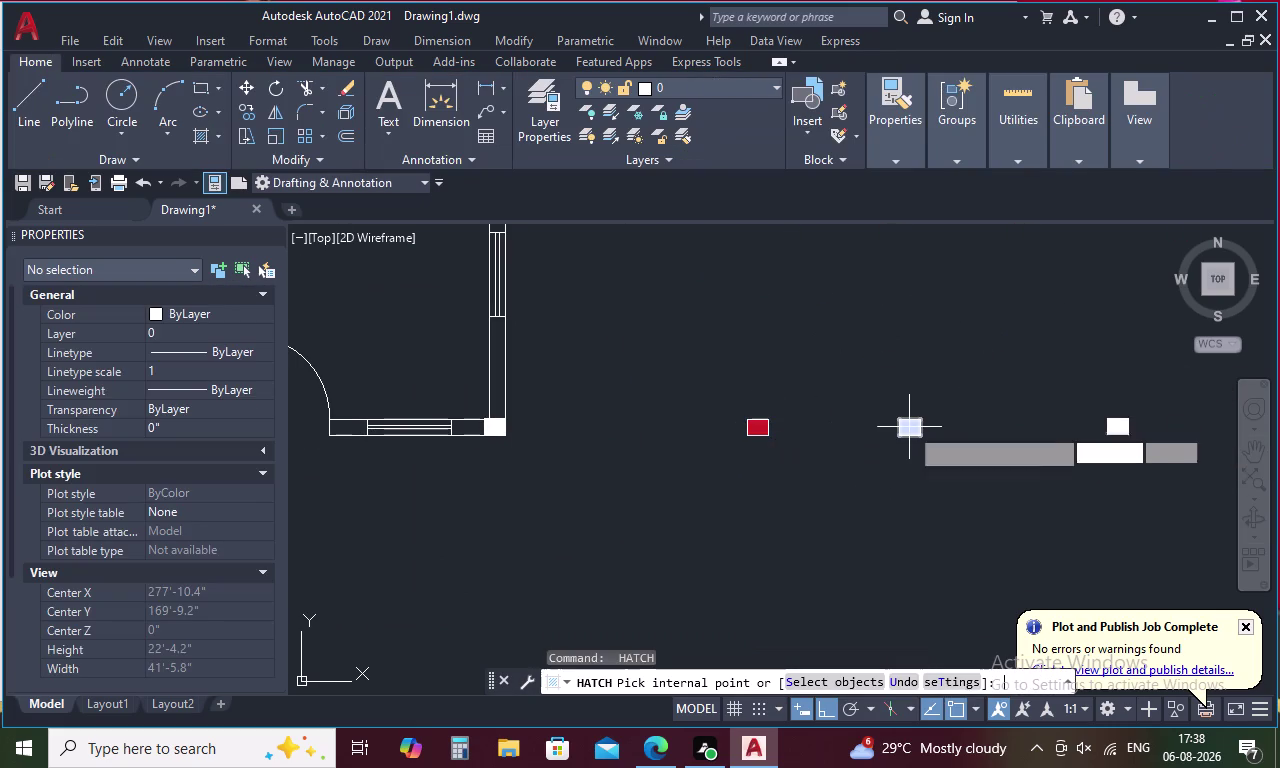
click(909, 427)
click(909, 427)
key(space)
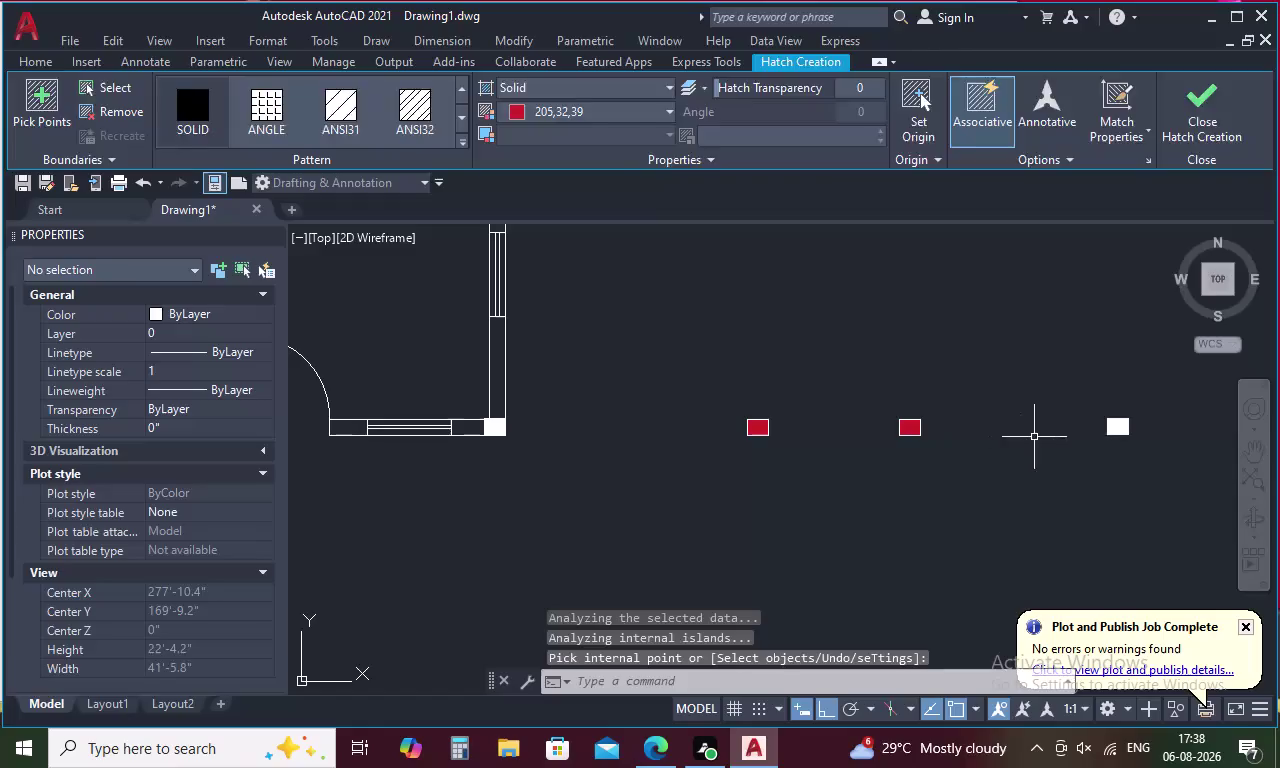
key(space)
click(1117, 430)
scroll(down, 3)
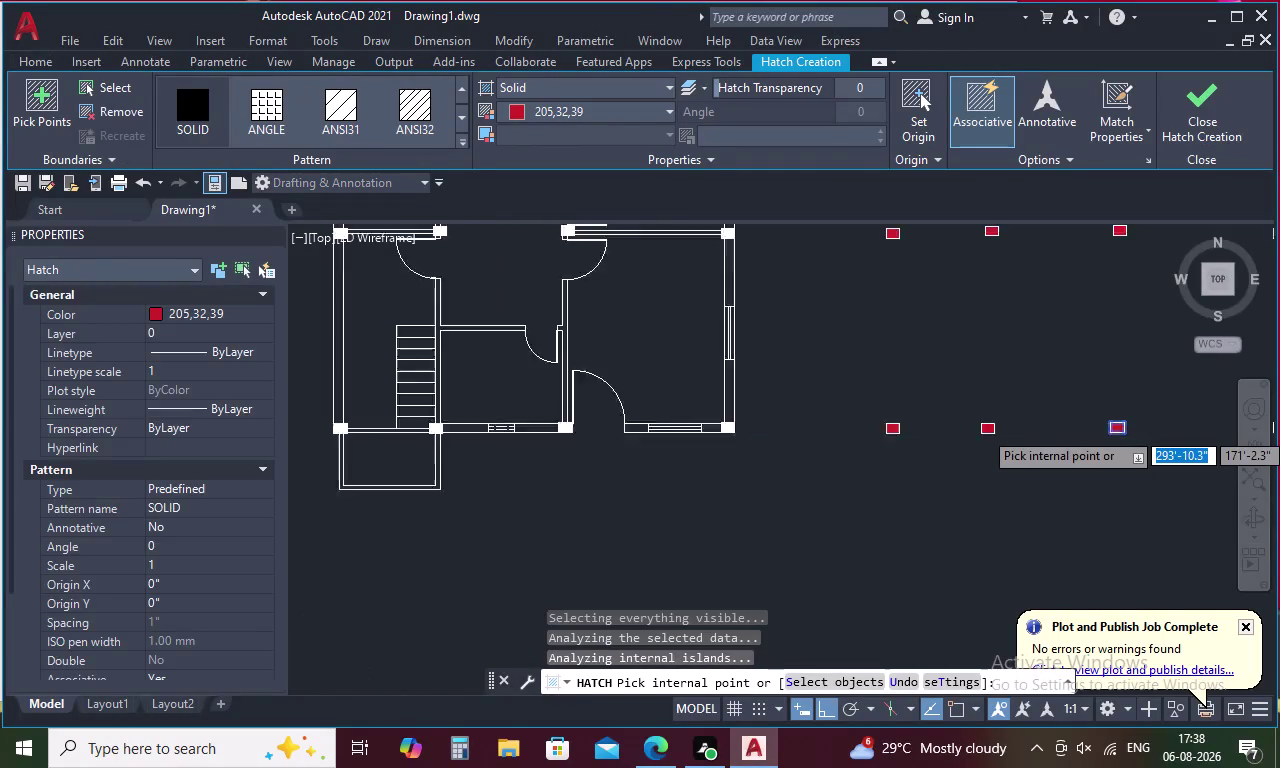
key(space)
middle_drag(1168, 424, 999, 444)
key(space)
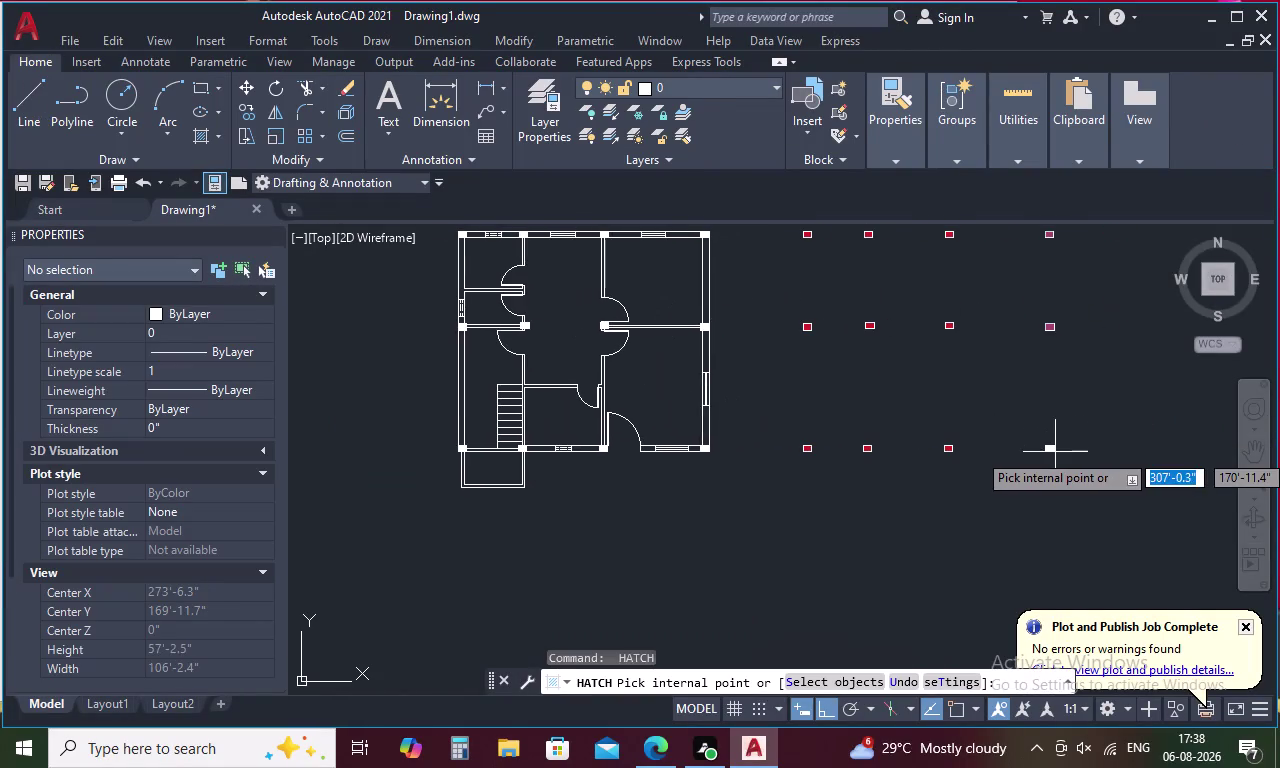
scroll(up, 3)
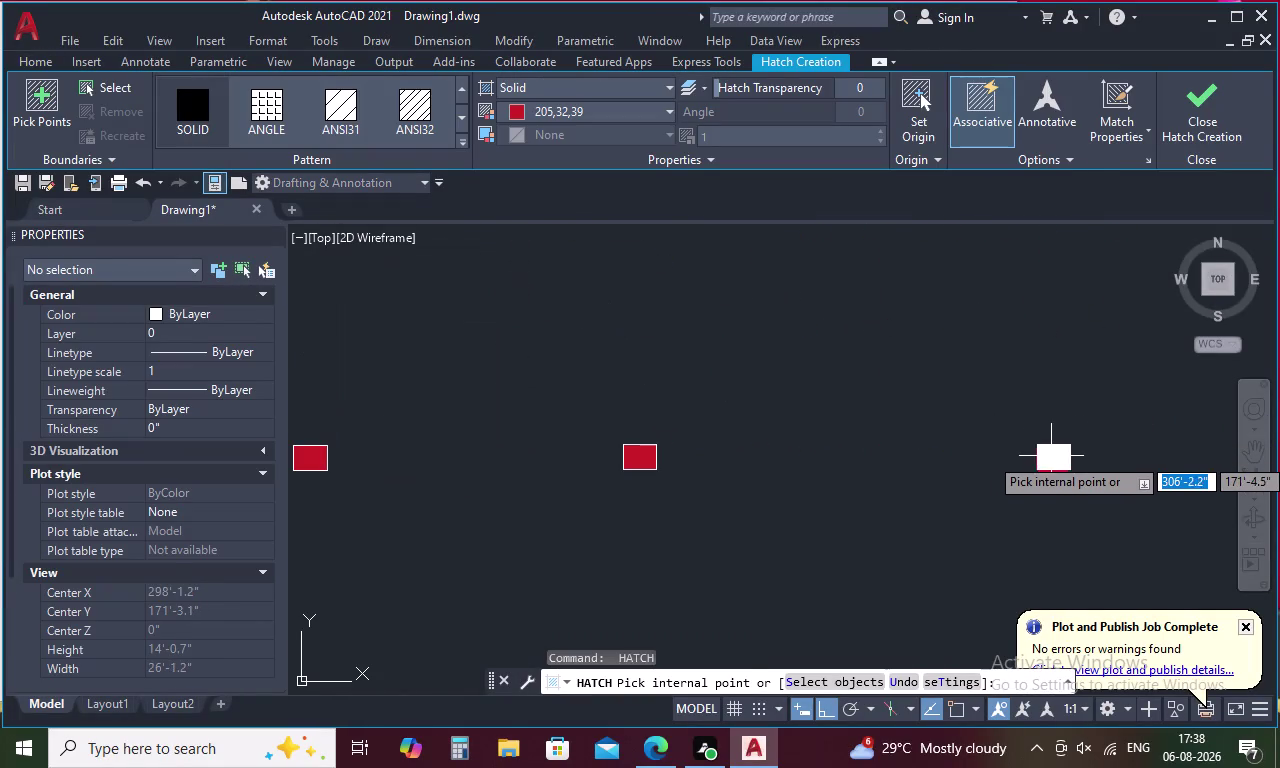
click(1051, 456)
key(space)
scroll(down, 3)
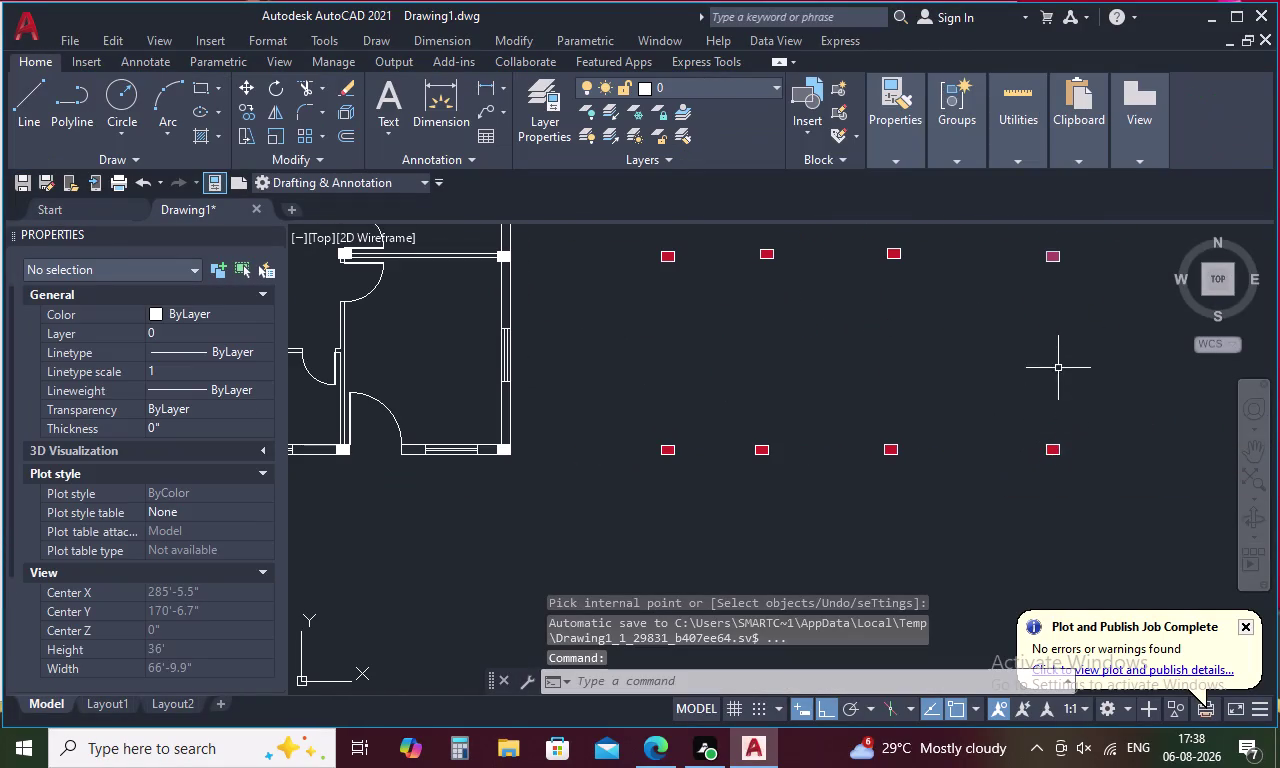
scroll(down, 3)
key(Escape)
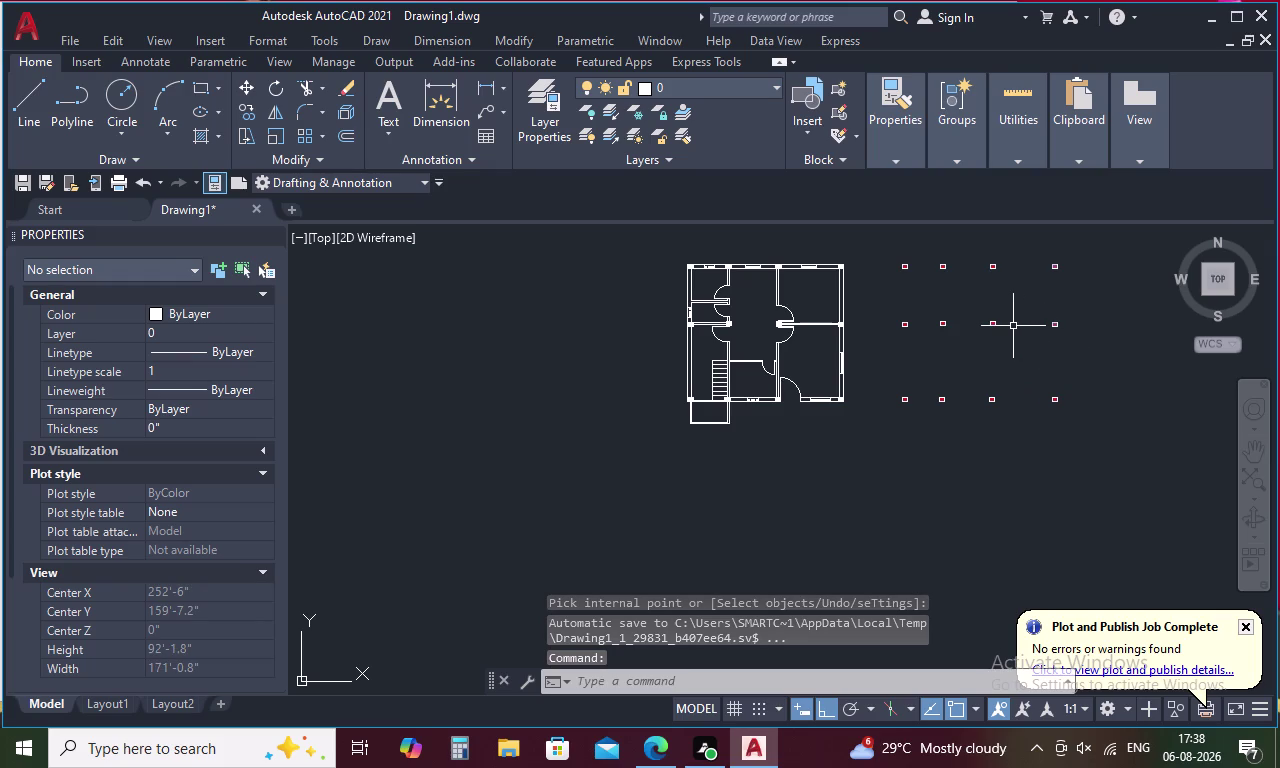
Draw a grid line through the top-row column centres, from top-left to top-right.
text(L)
key(space)
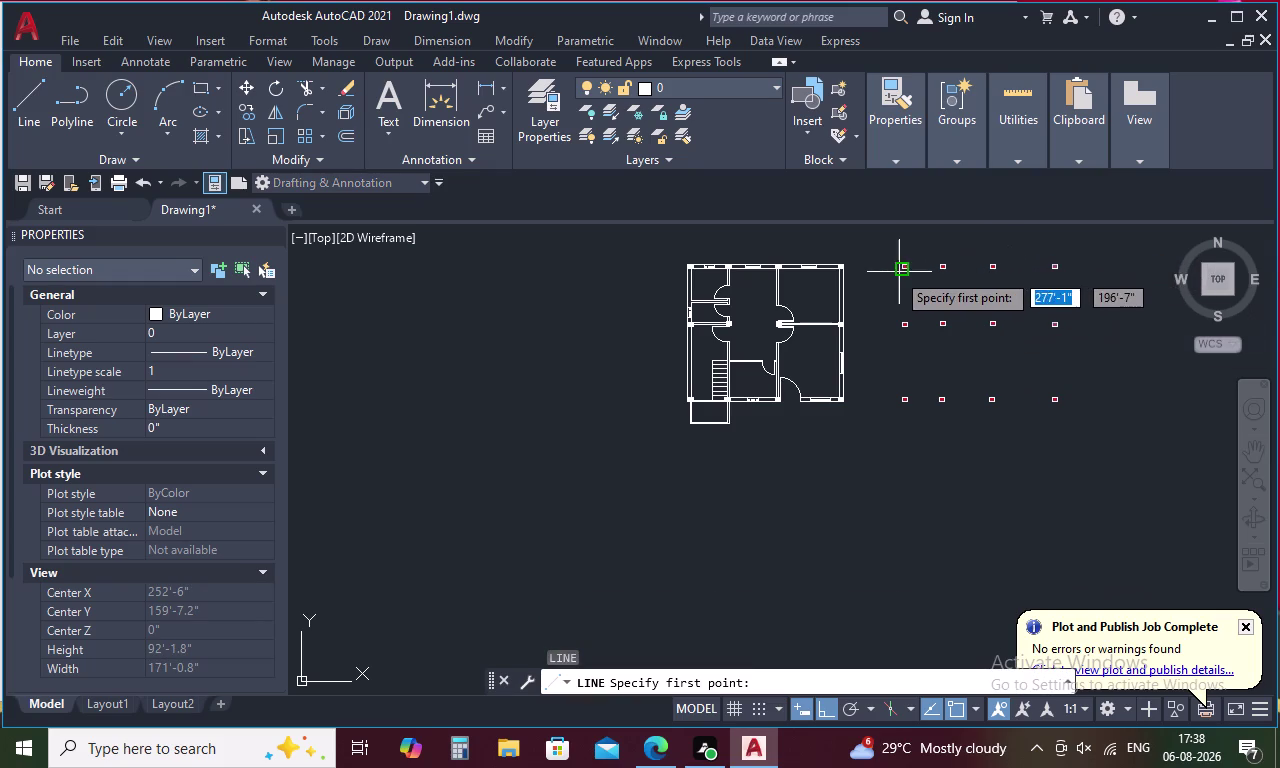
scroll(up, 3)
scroll(up, 3)
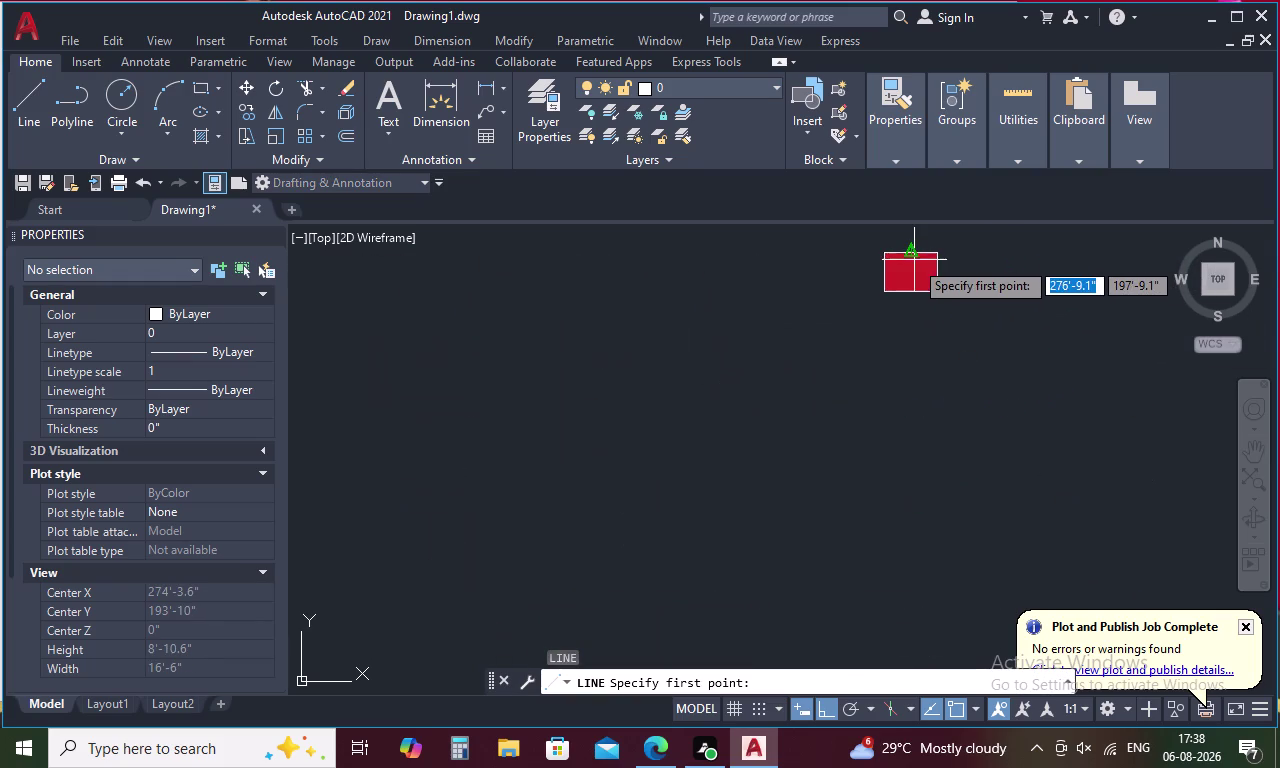
click(910, 271)
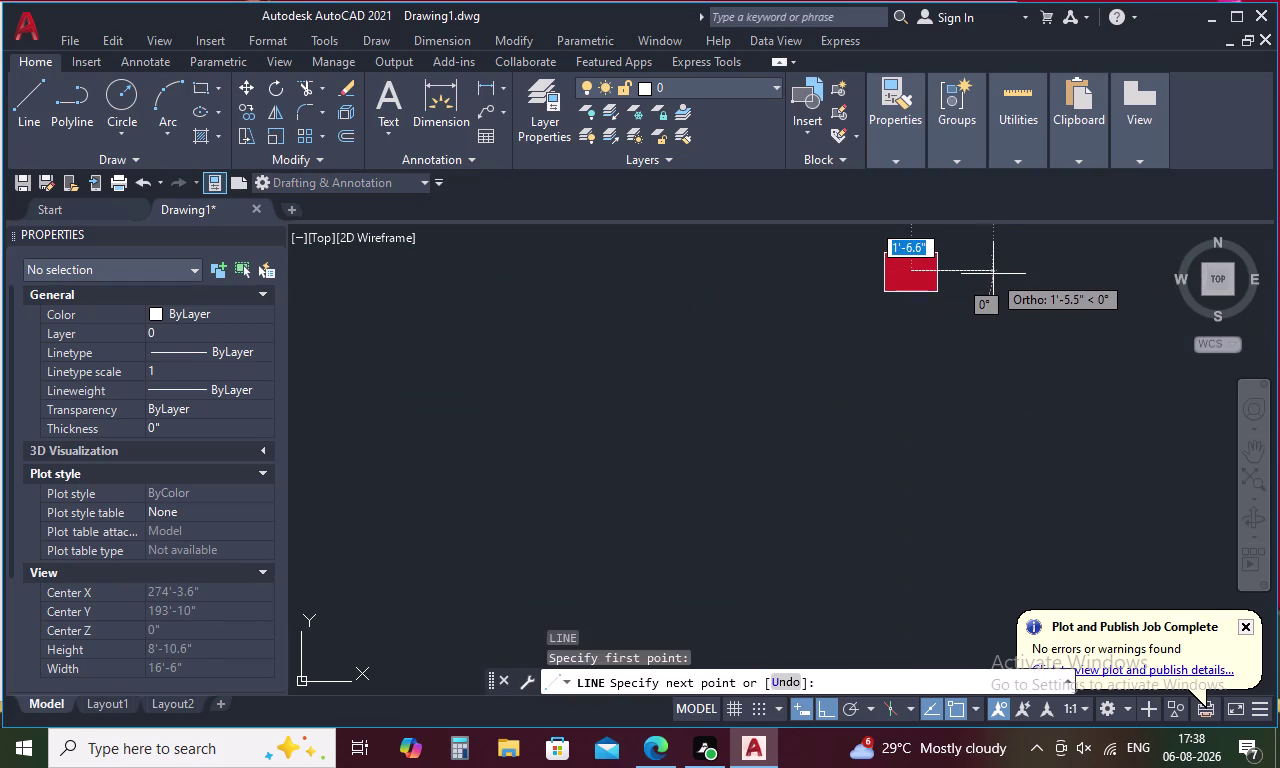
scroll(down, 3)
middle_drag(1041, 274, 739, 293)
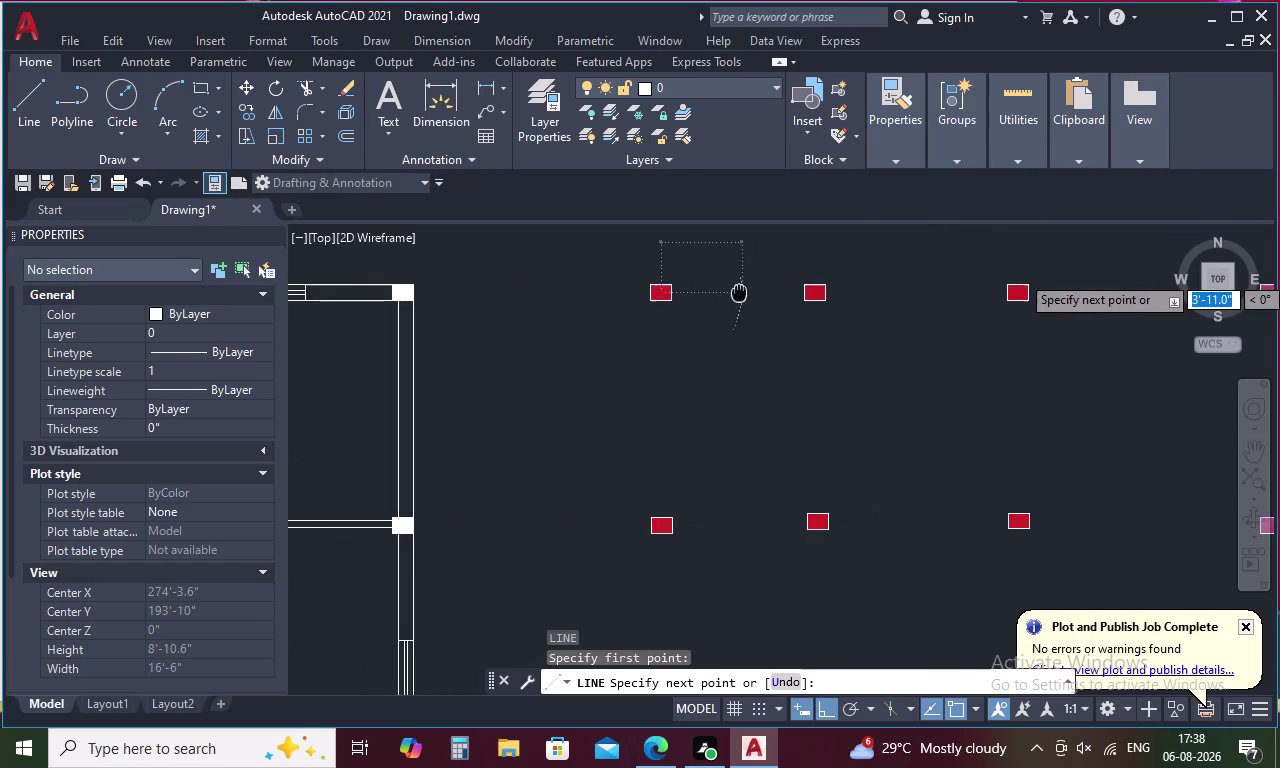
middle_drag(739, 293, 735, 293)
scroll(up, 3)
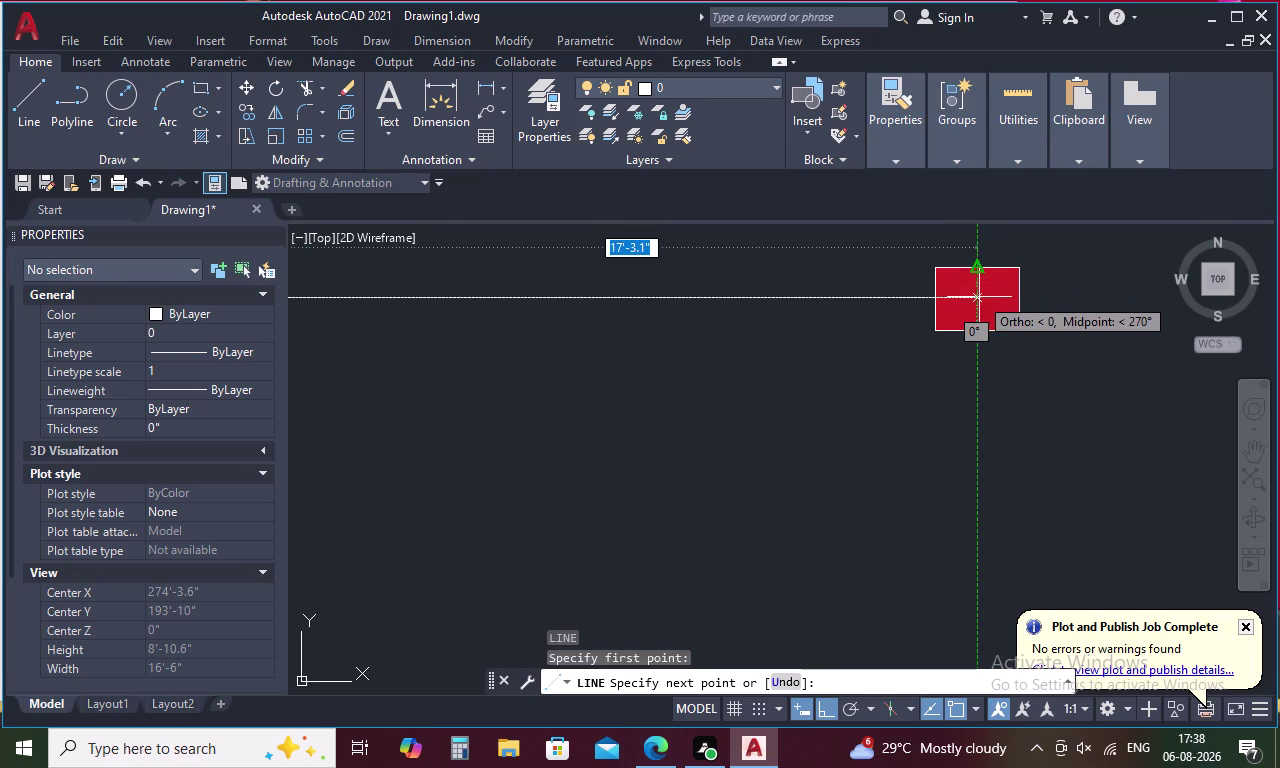
click(979, 299)
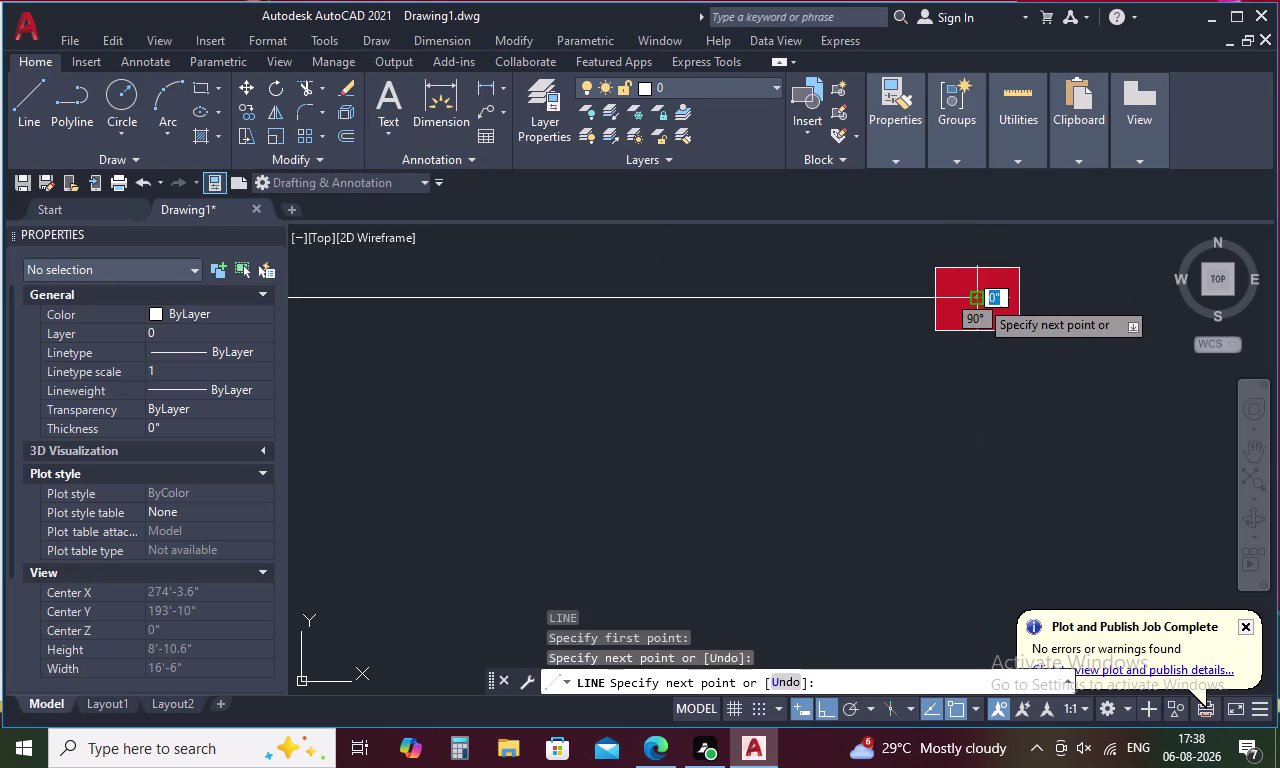
scroll(down, 3)
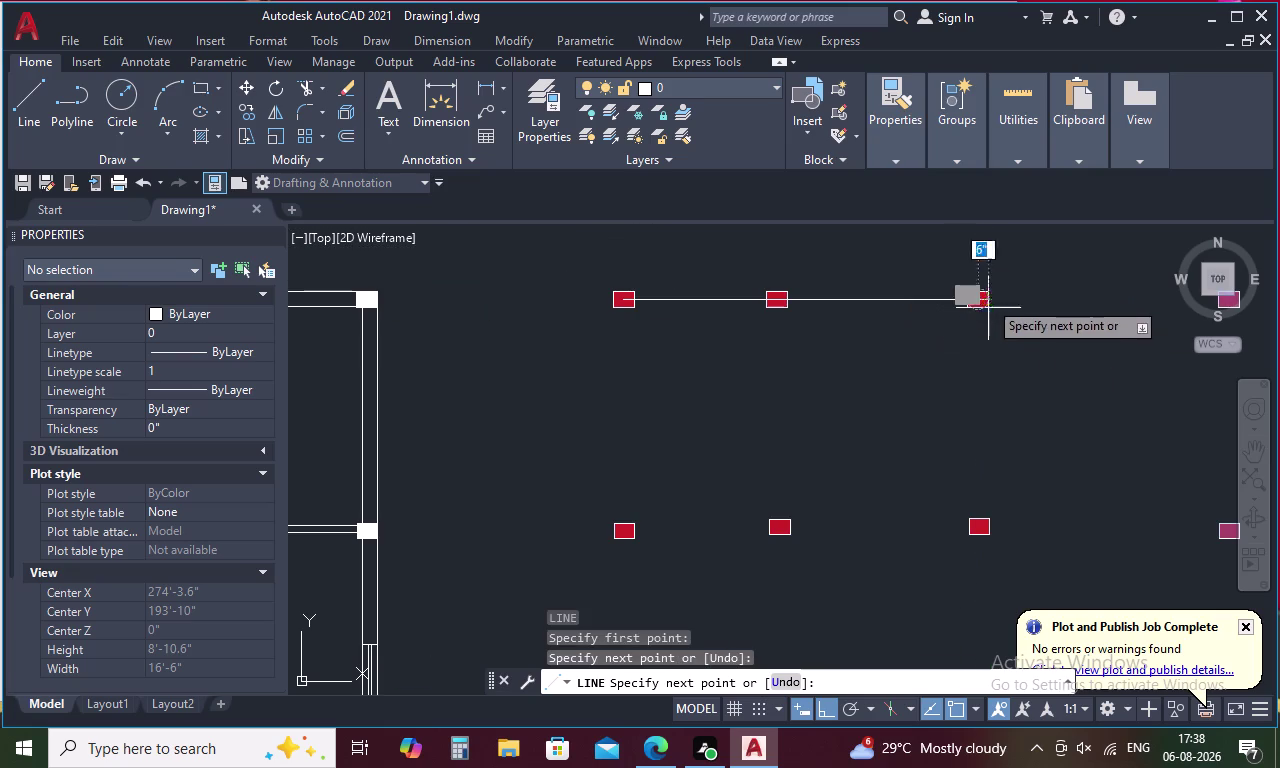
middle_drag(1088, 297, 886, 316)
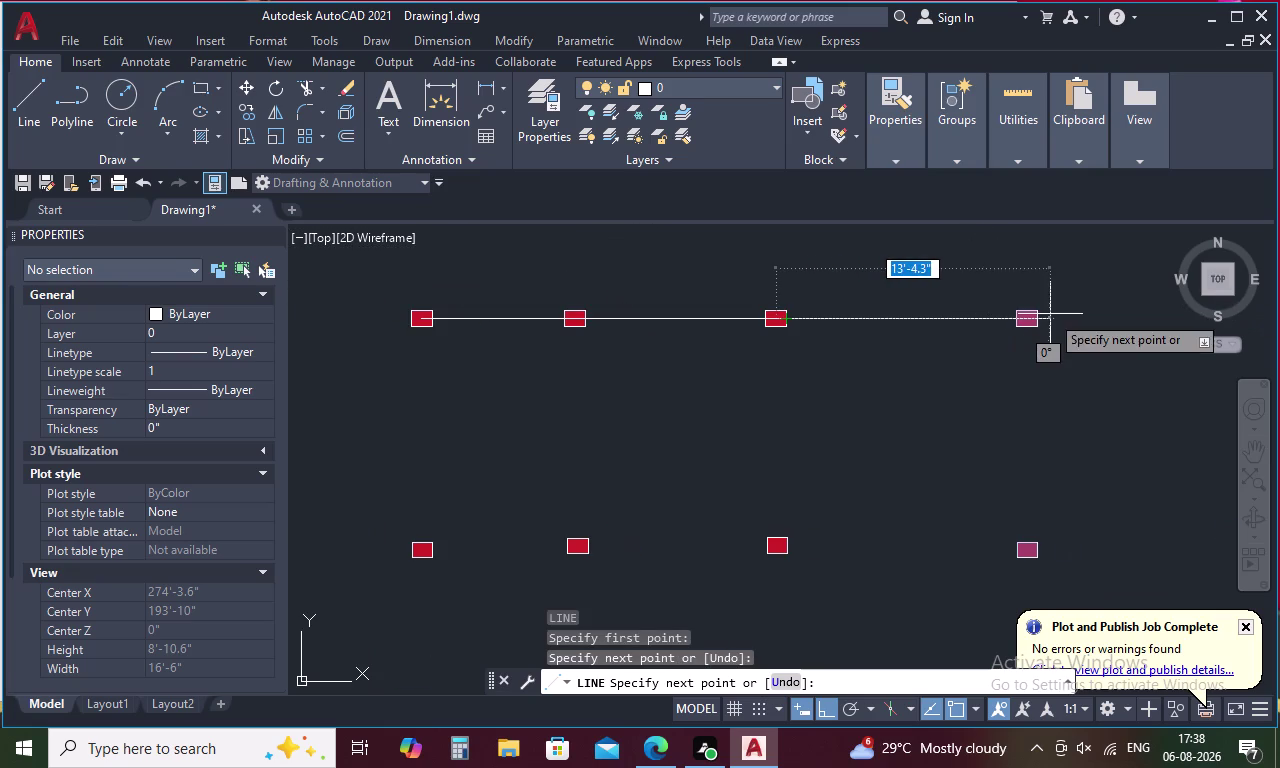
scroll(up, 3)
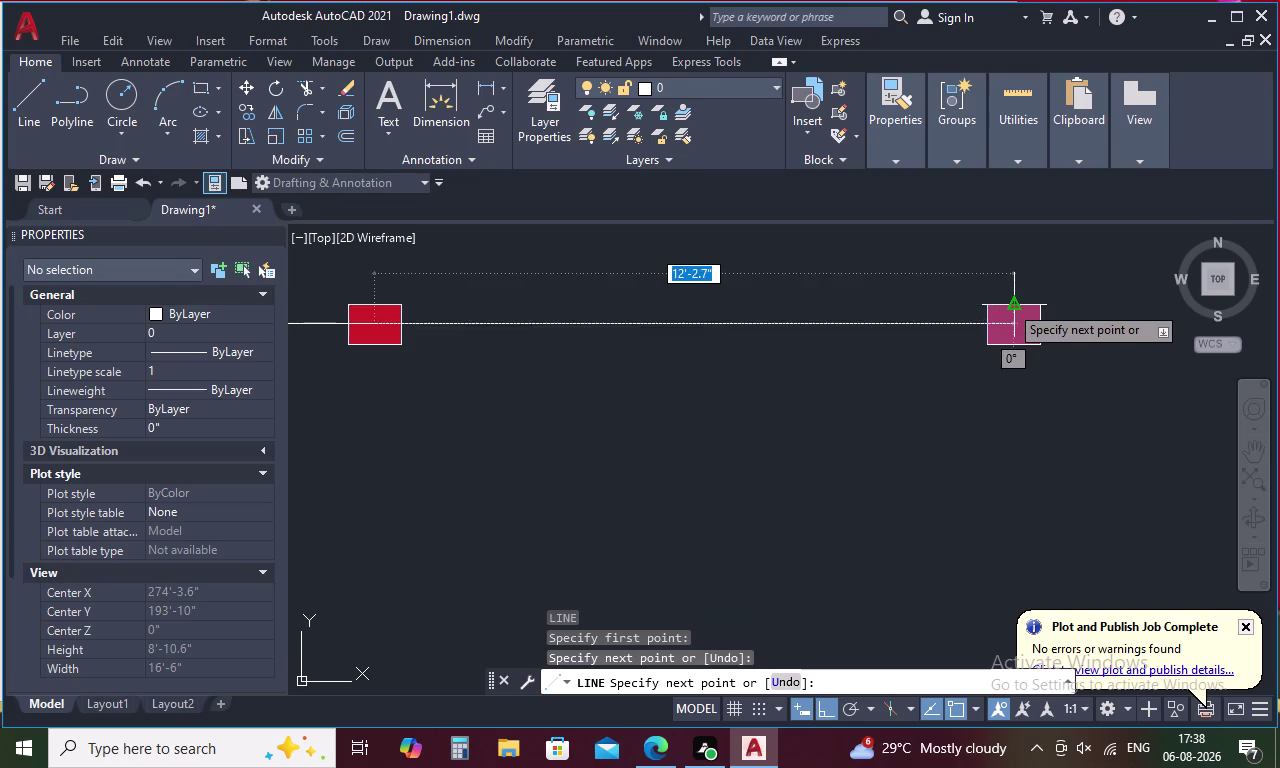
click(1012, 326)
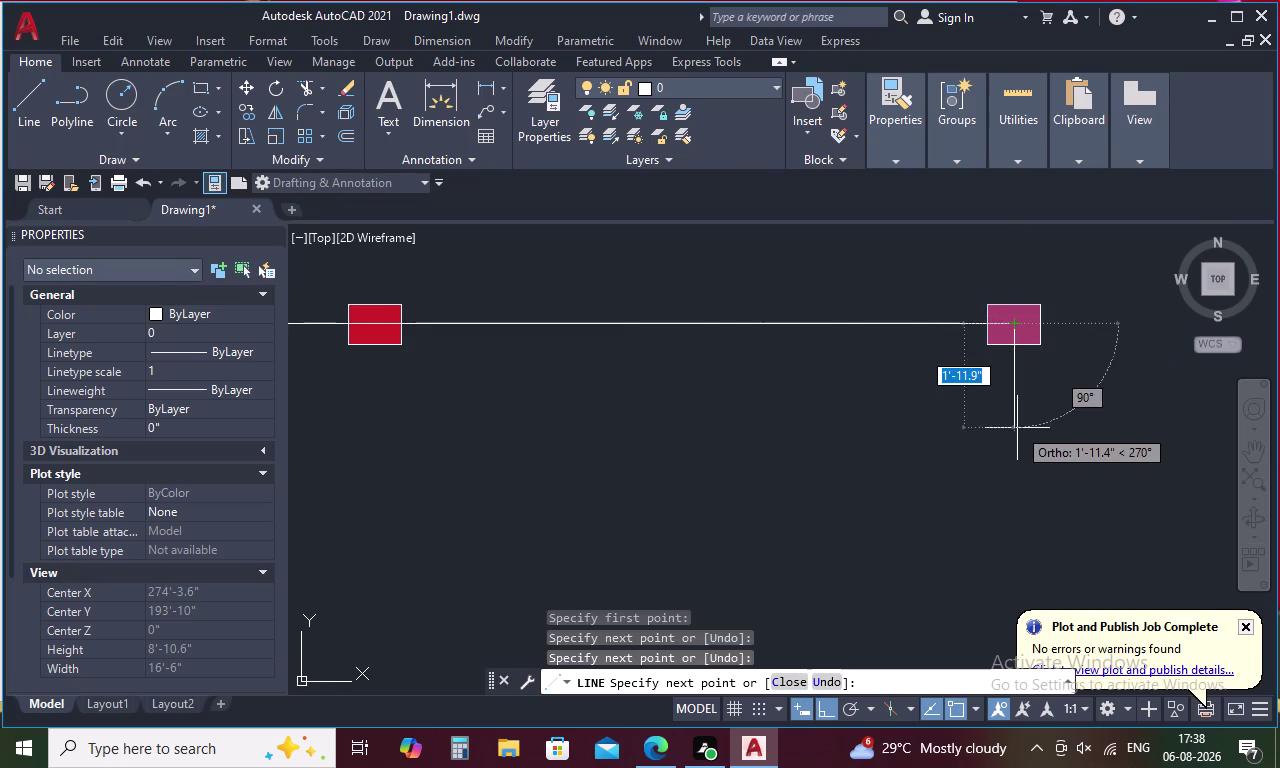
Continue the line down the right side, along the bottom, and back up to the top-left column.
scroll(down, 3)
middle_drag(1016, 444, 1012, 317)
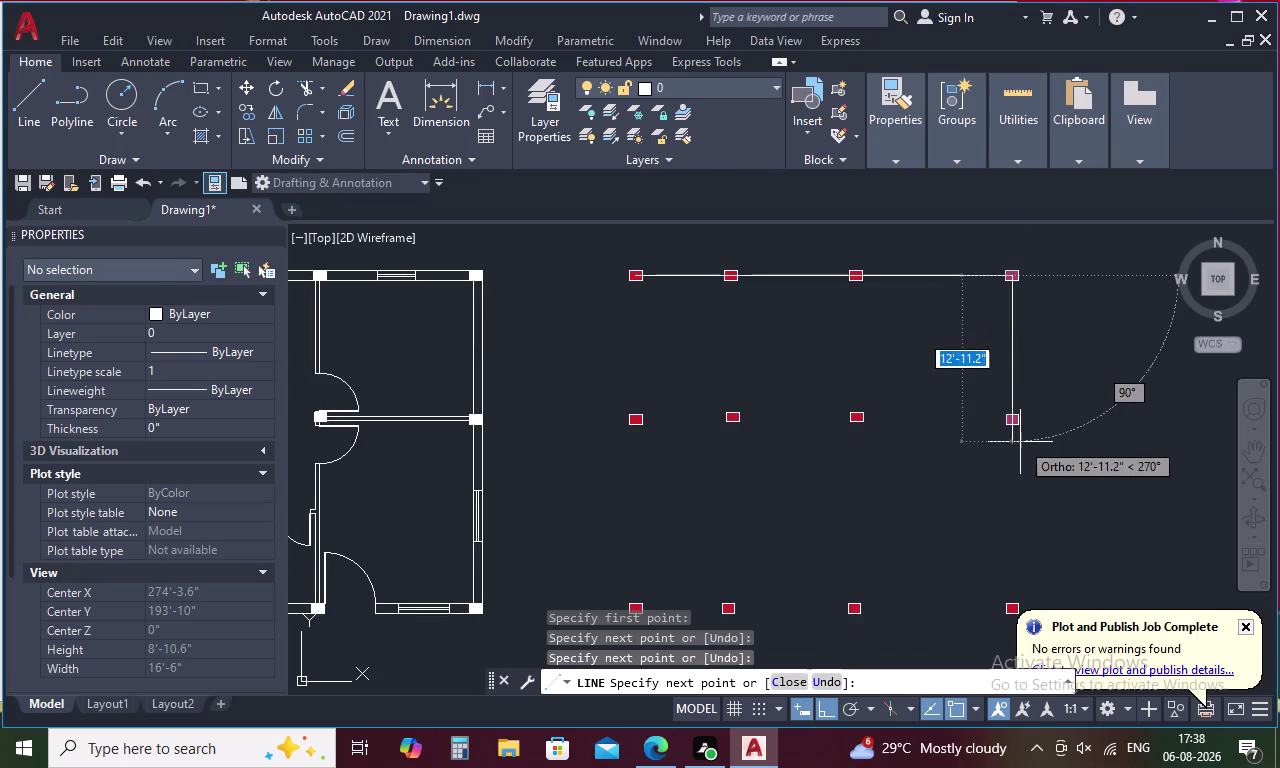
middle_drag(1020, 442, 1004, 326)
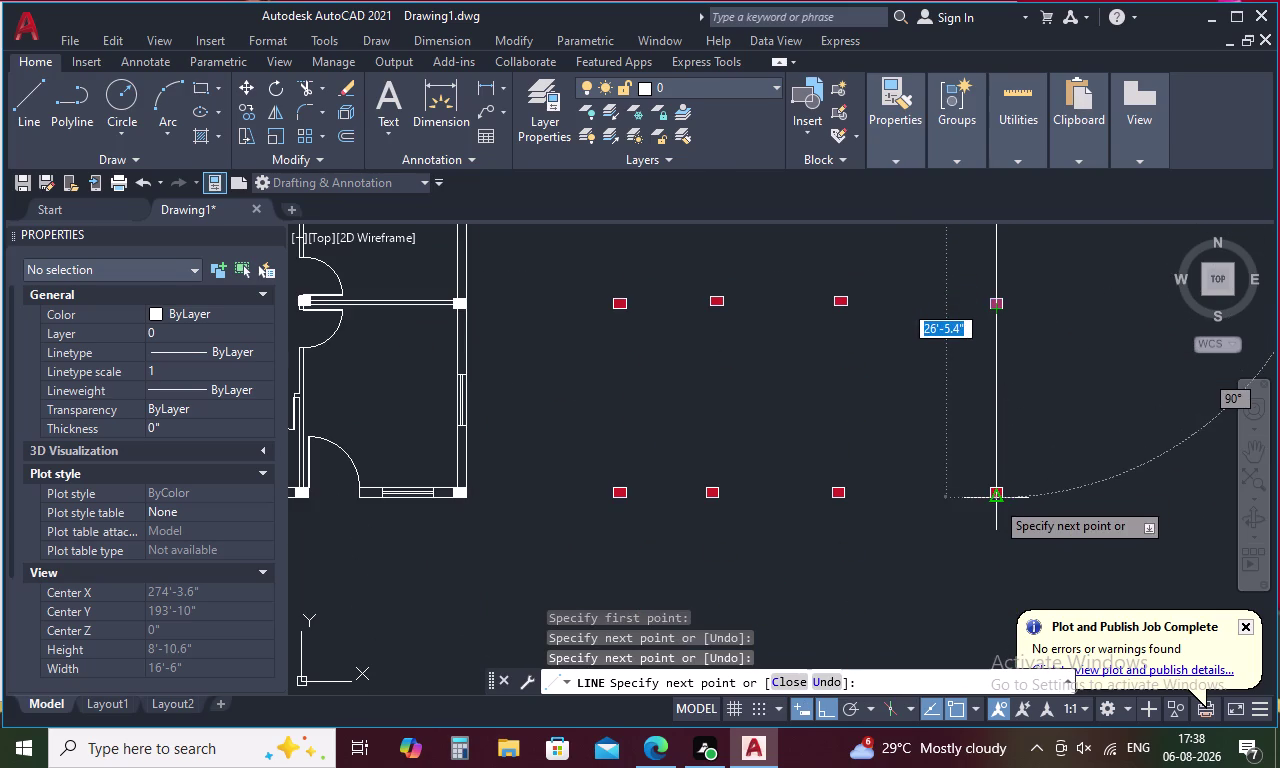
scroll(up, 3)
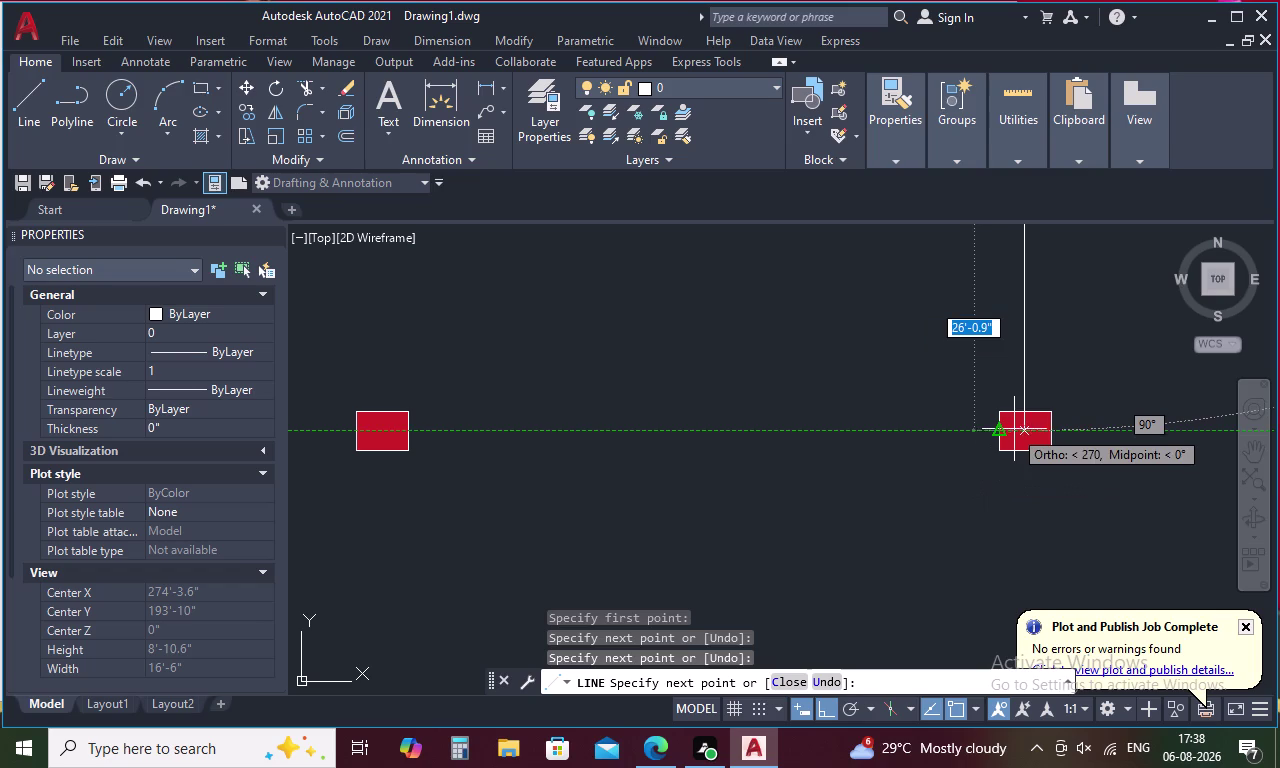
click(1025, 432)
scroll(down, 3)
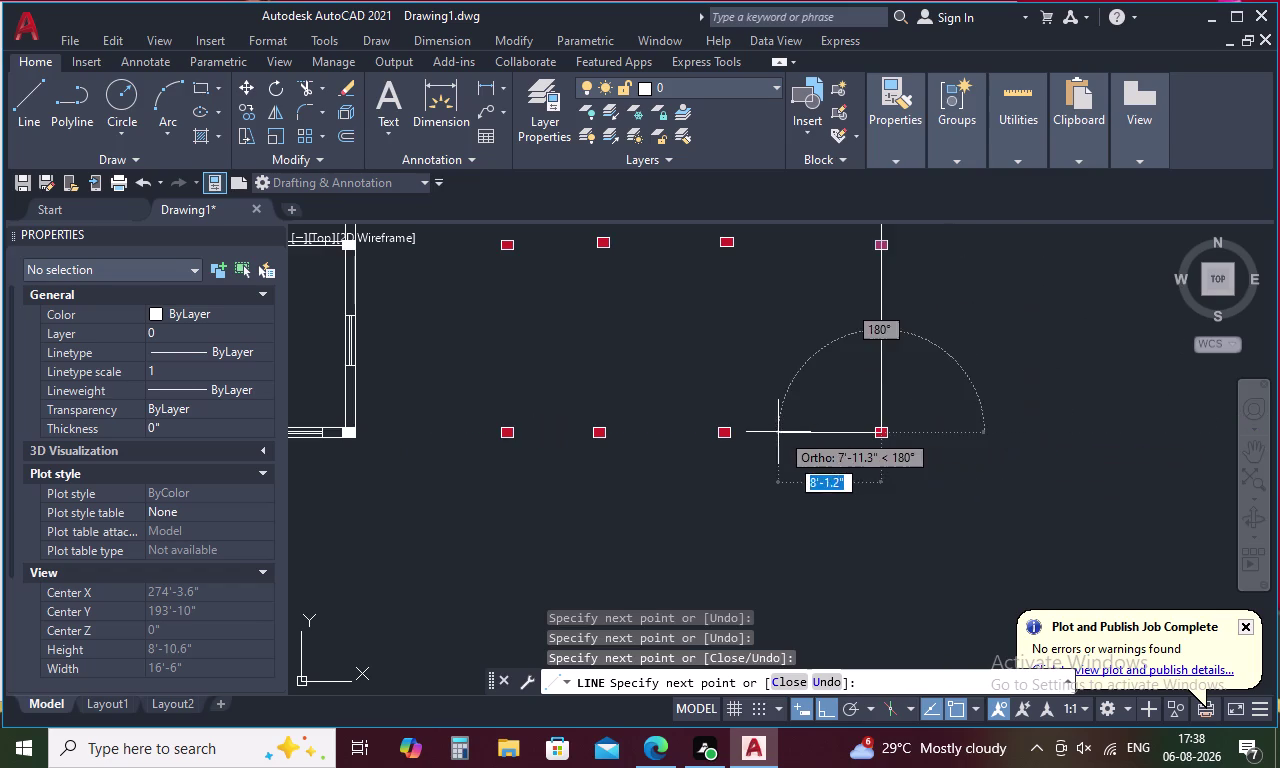
middle_drag(778, 432, 1125, 451)
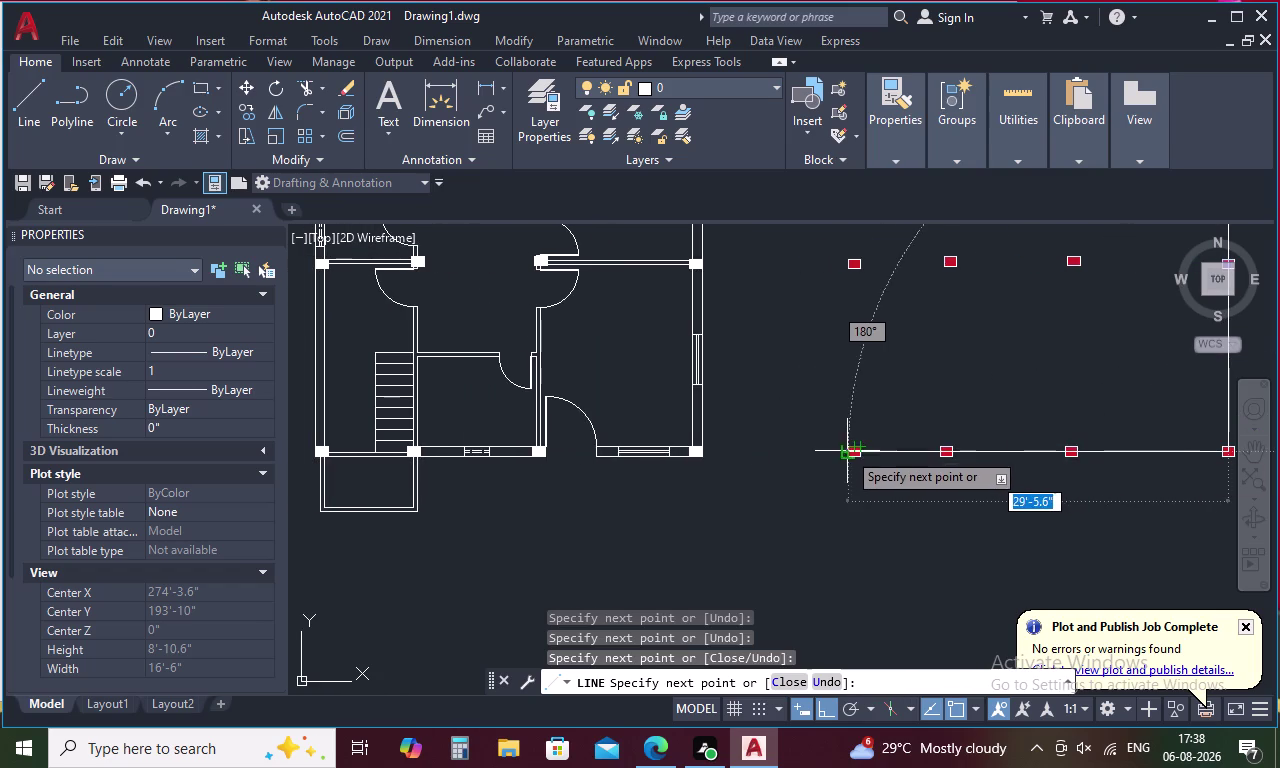
scroll(up, 3)
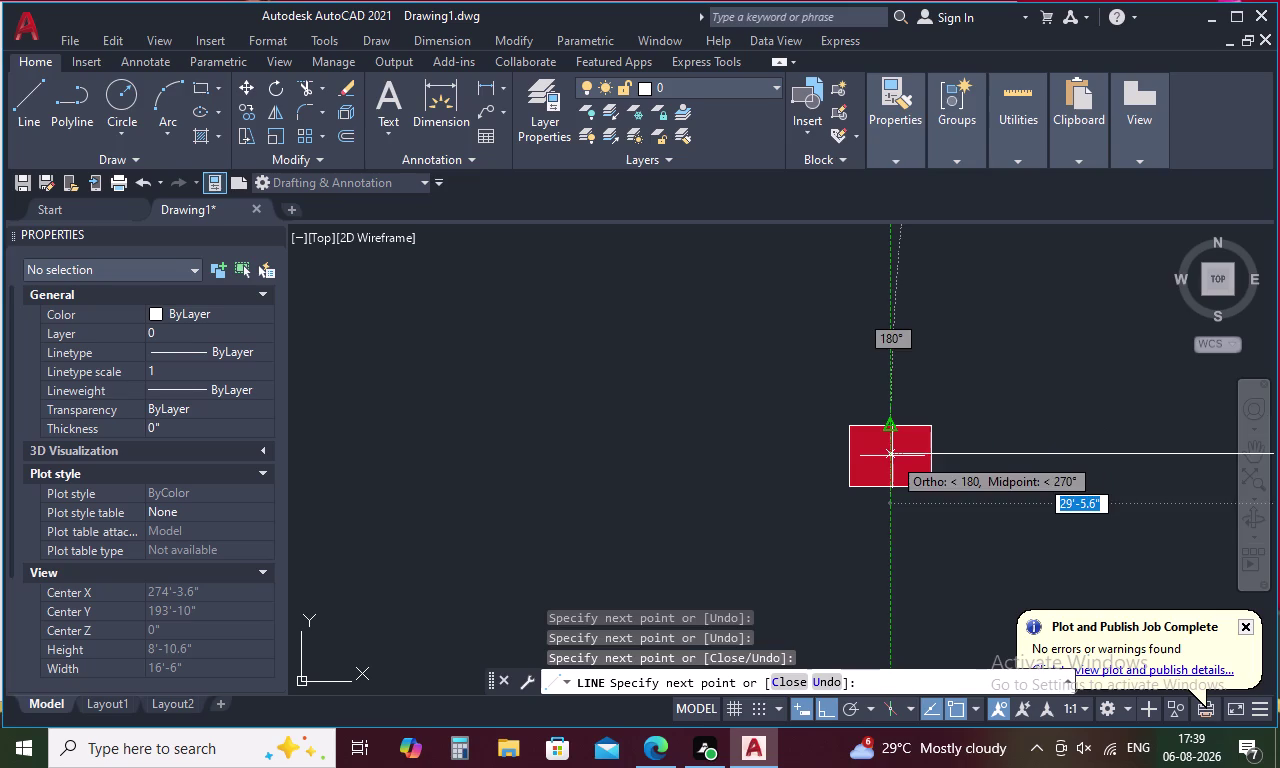
click(892, 456)
scroll(down, 3)
middle_drag(903, 383, 915, 620)
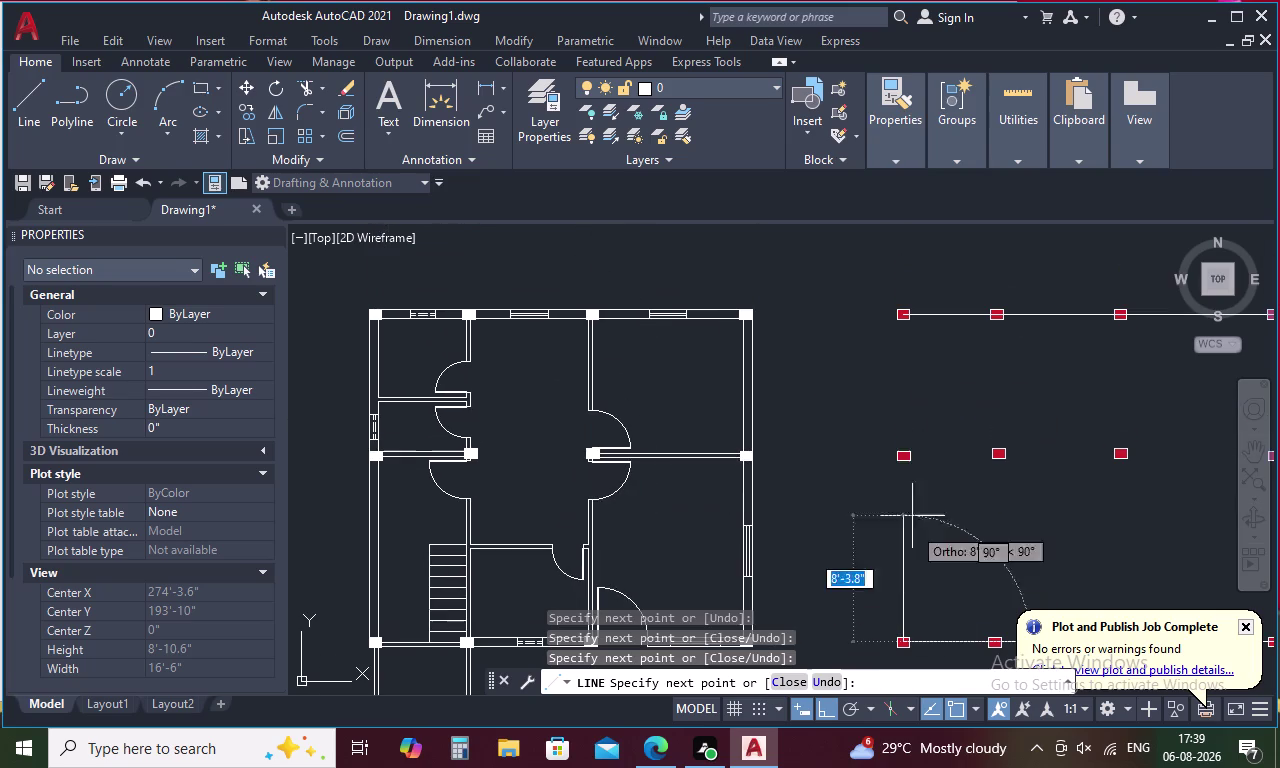
scroll(up, 3)
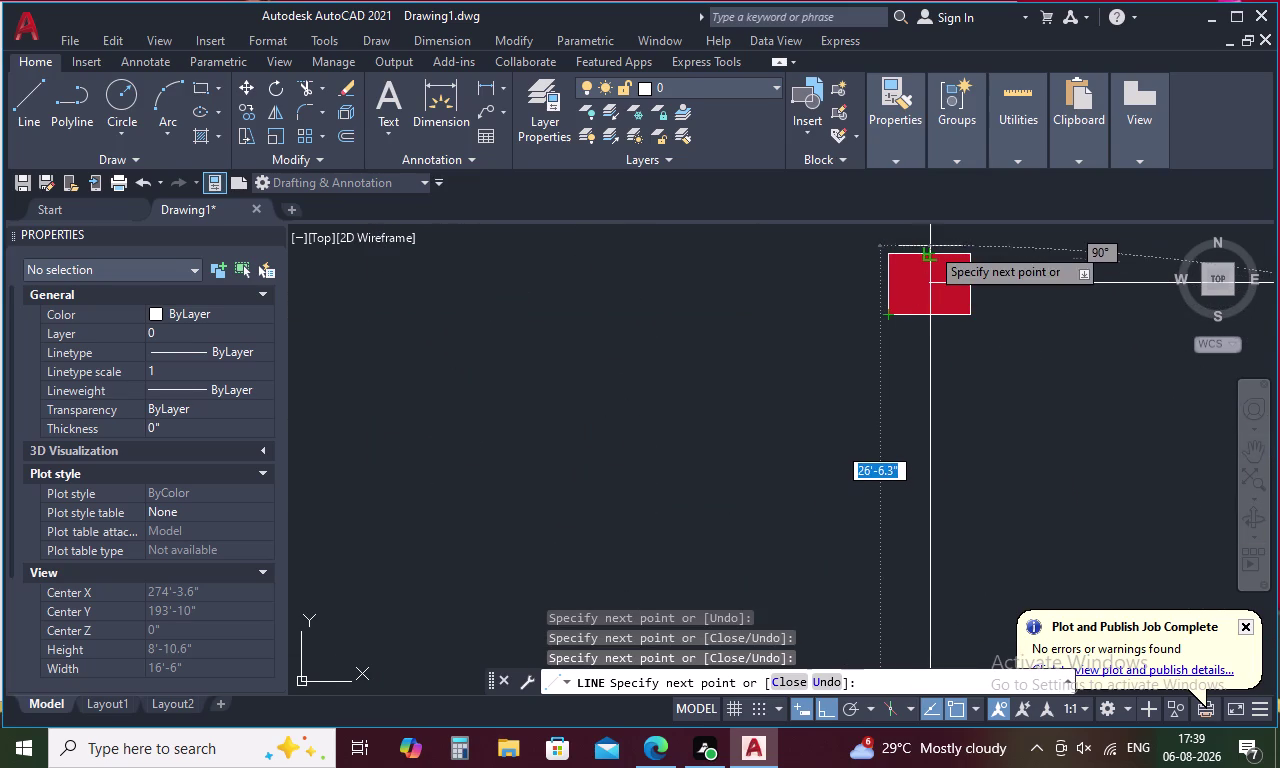
click(935, 284)
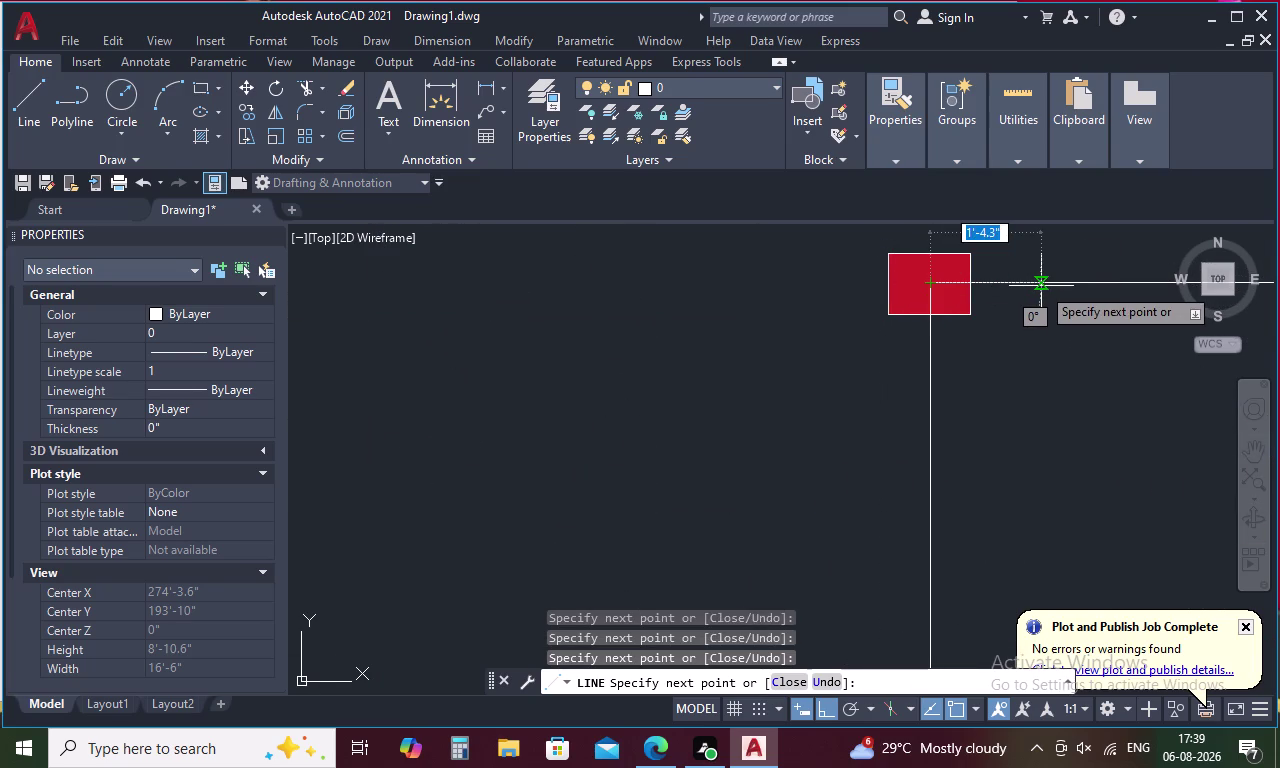
key(Escape)
scroll(up, 3)
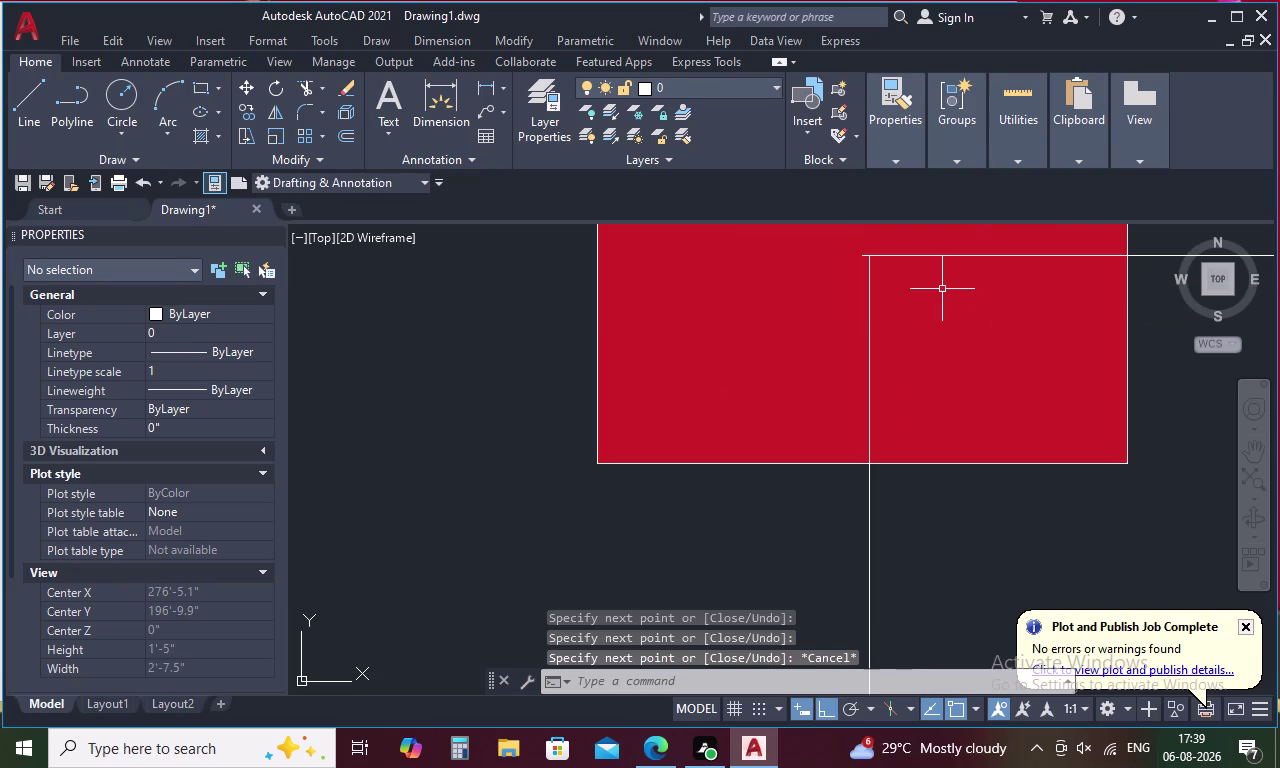
Trim the grid-line pieces crossing the first few bottom-row columns.
text(TR)
key(space)
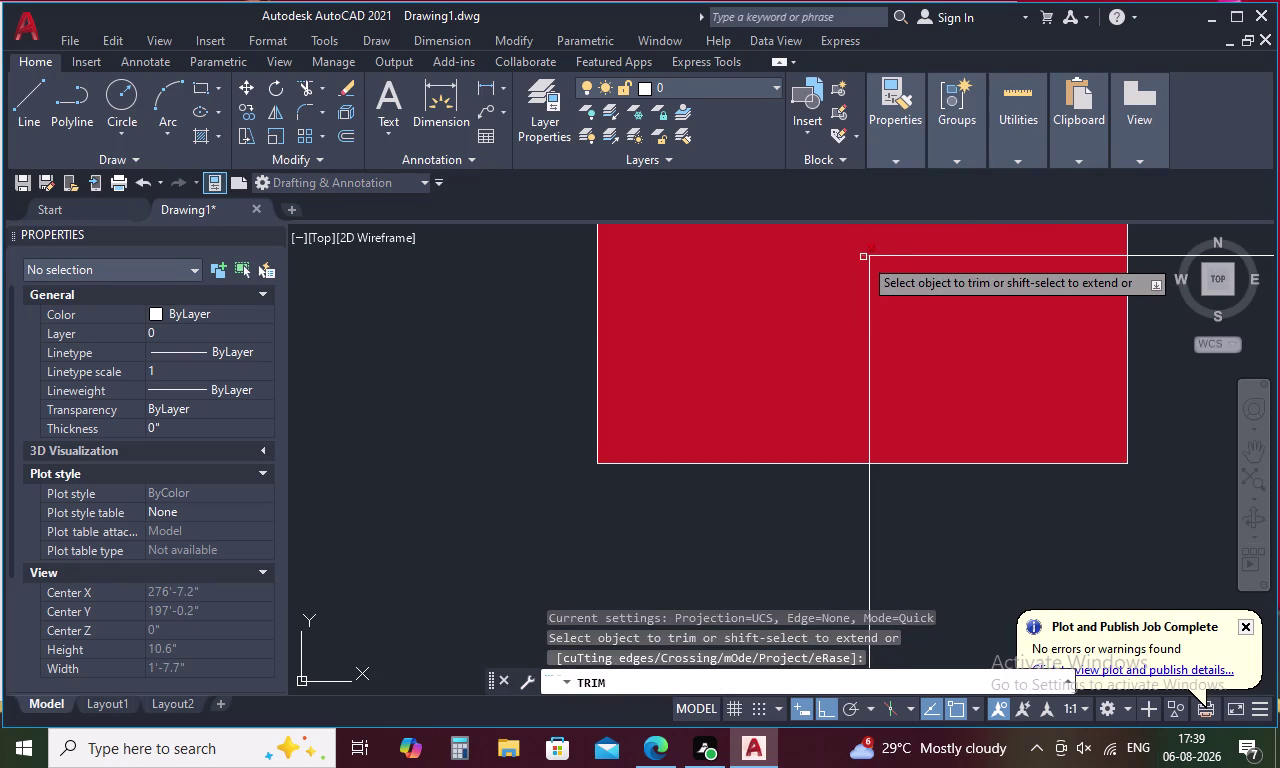
click(862, 257)
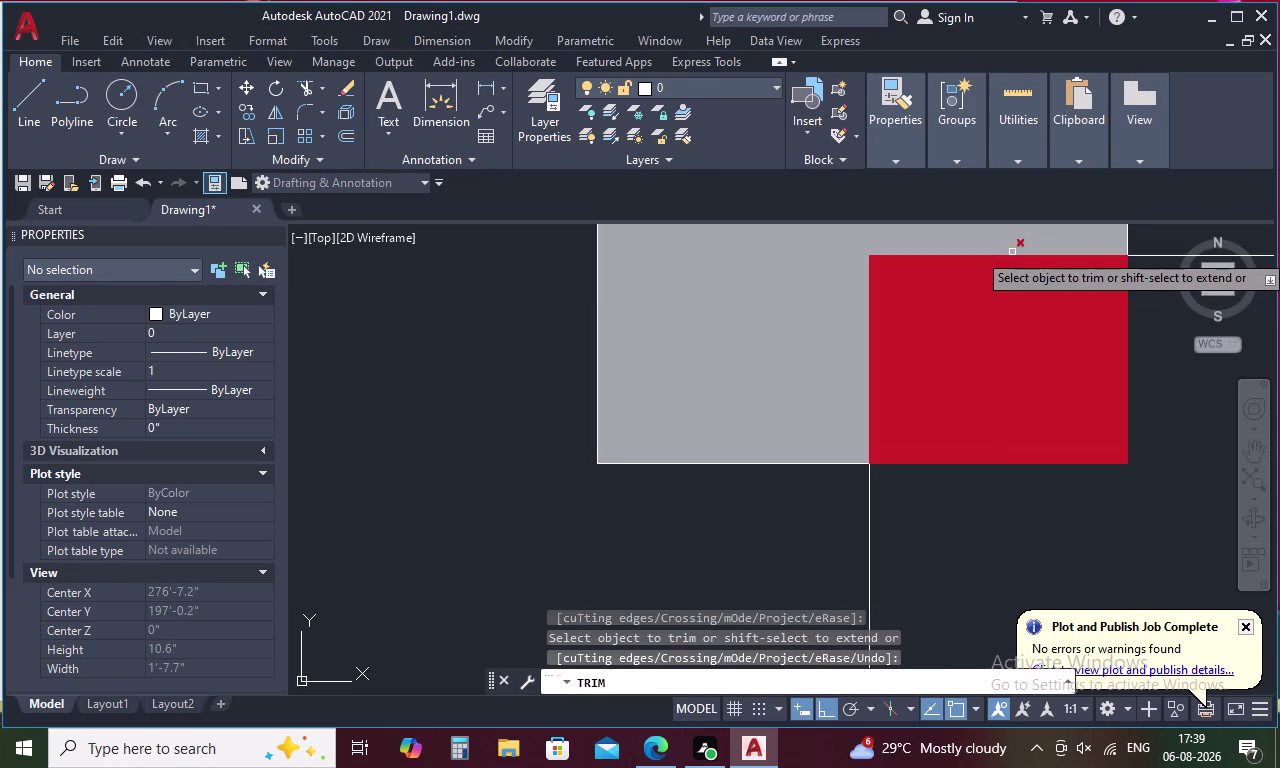
click(1011, 256)
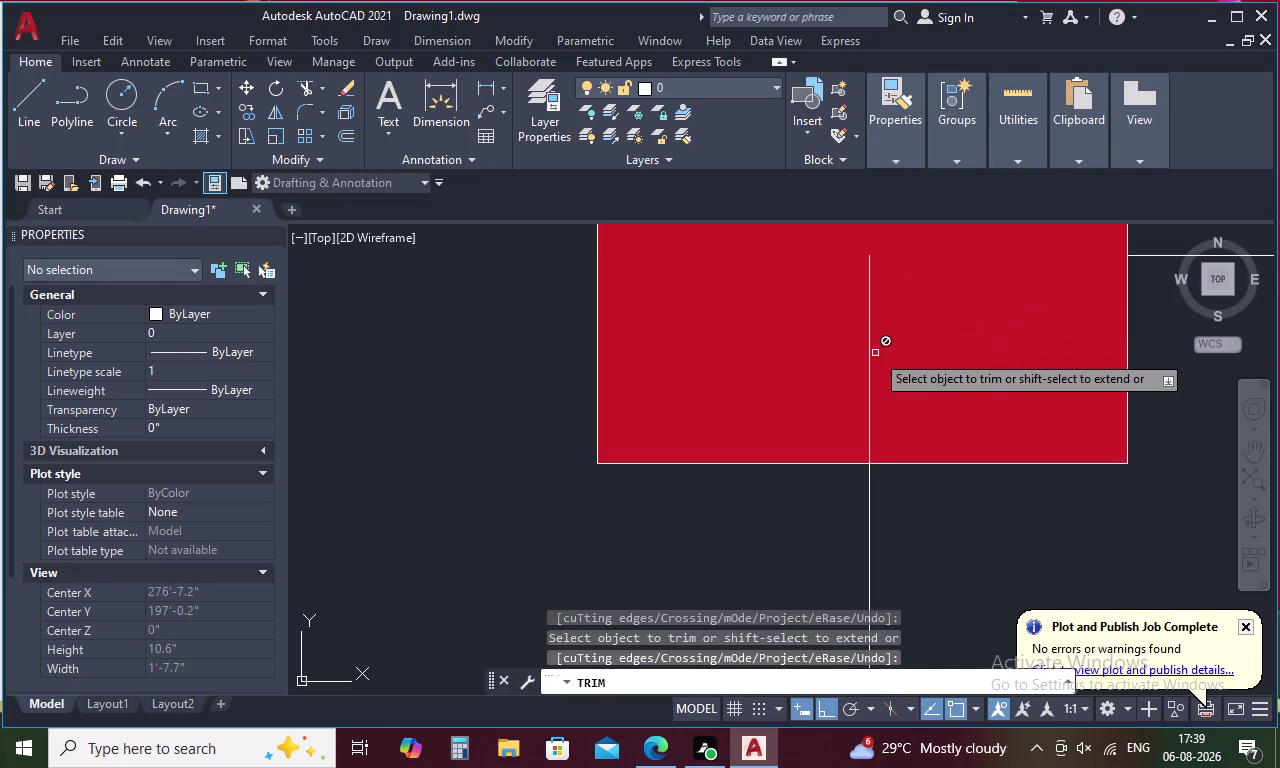
click(870, 357)
scroll(down, 3)
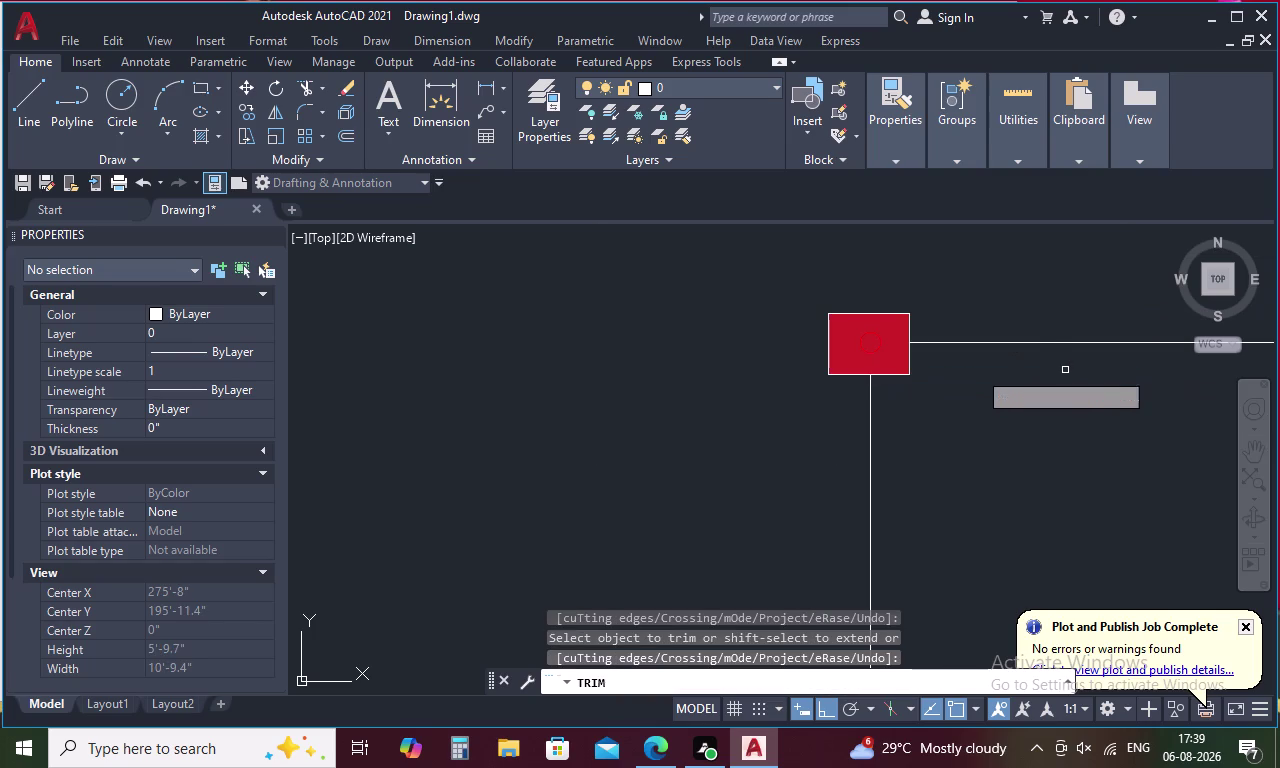
middle_drag(1021, 367, 637, 366)
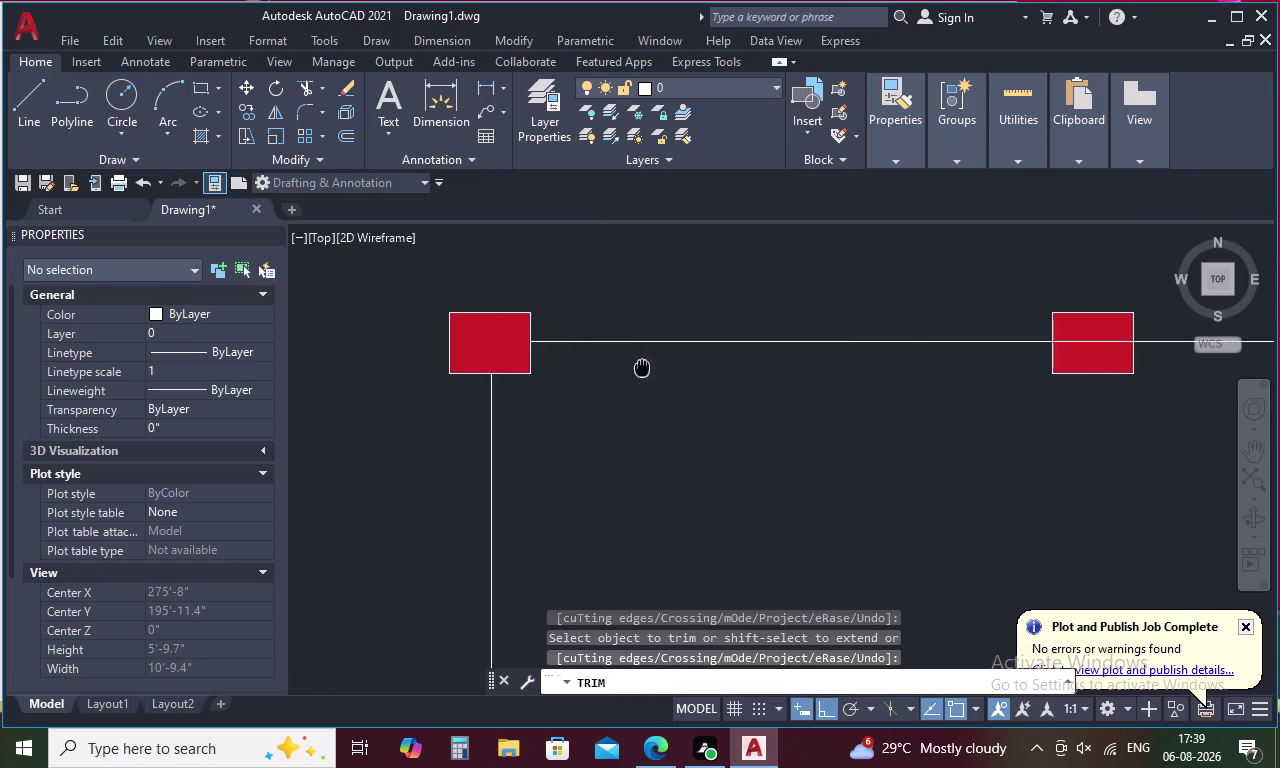
click(1098, 339)
middle_drag(1099, 338, 877, 338)
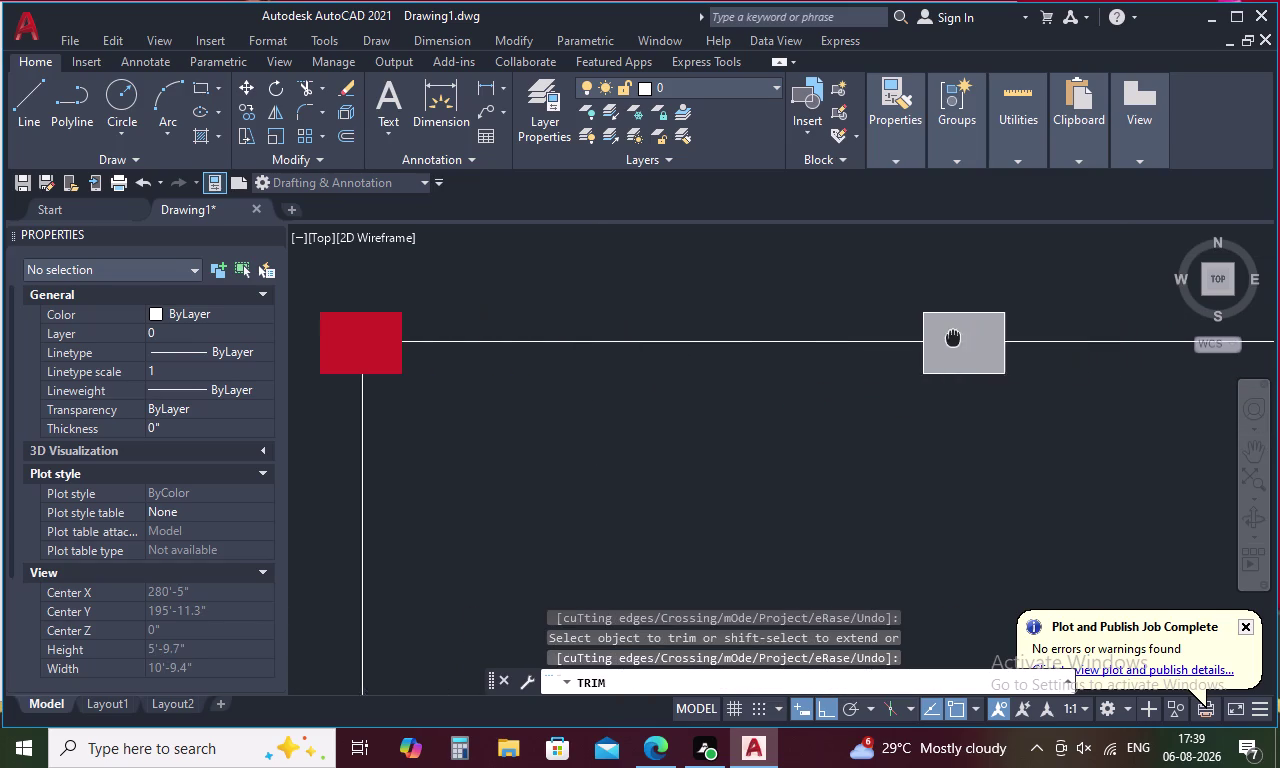
middle_drag(877, 338, 660, 338)
middle_drag(966, 341, 449, 377)
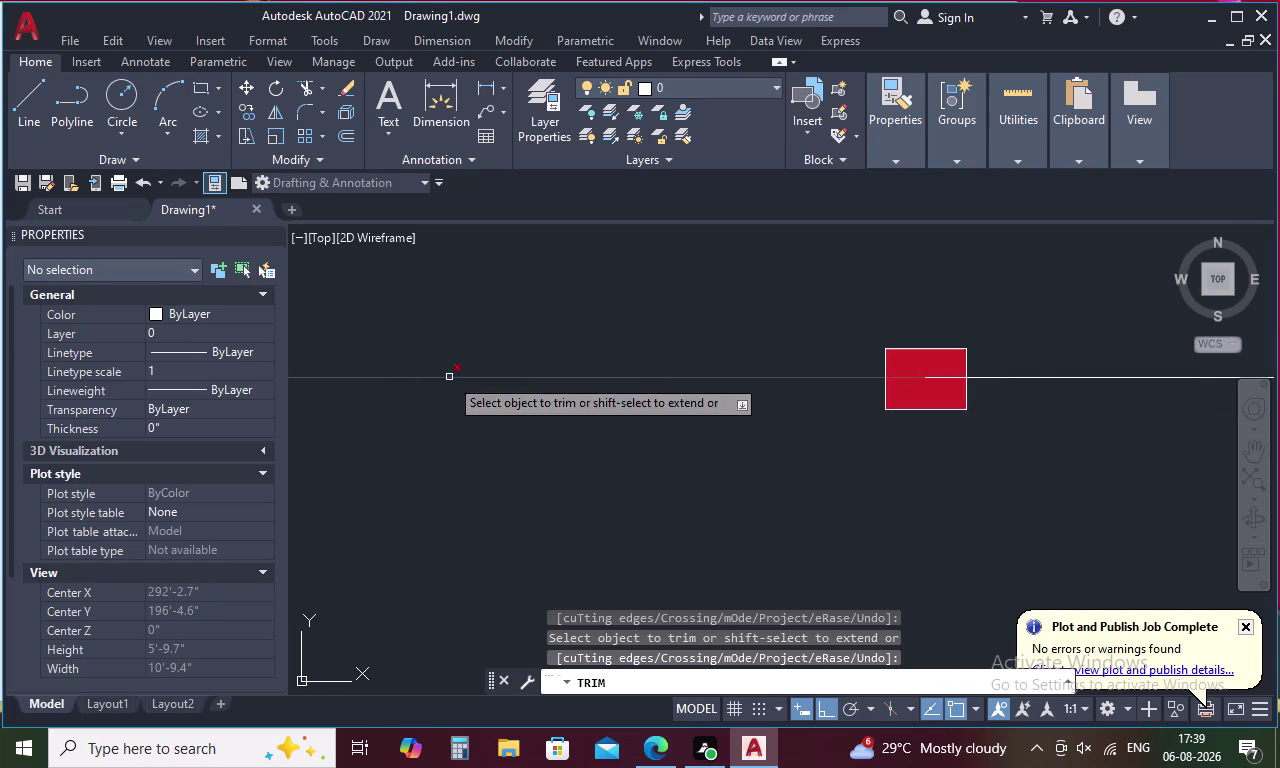
click(902, 379)
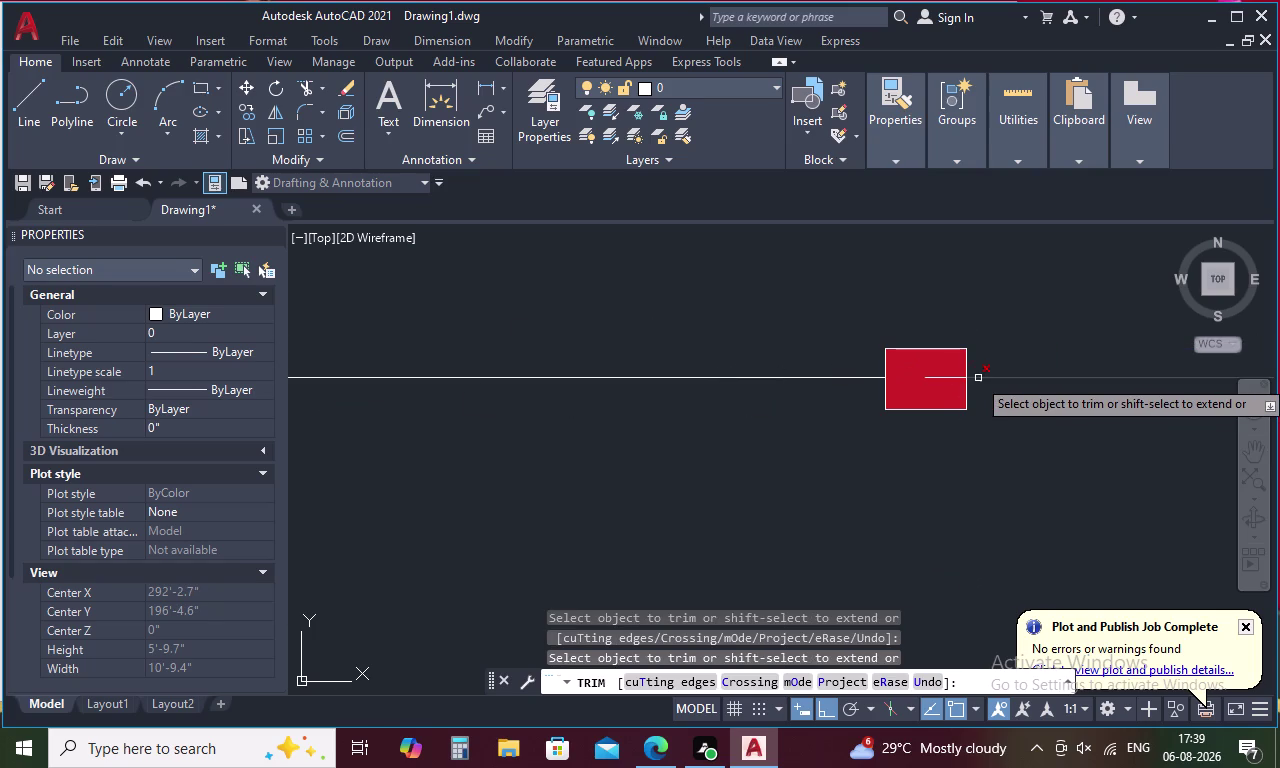
click(949, 378)
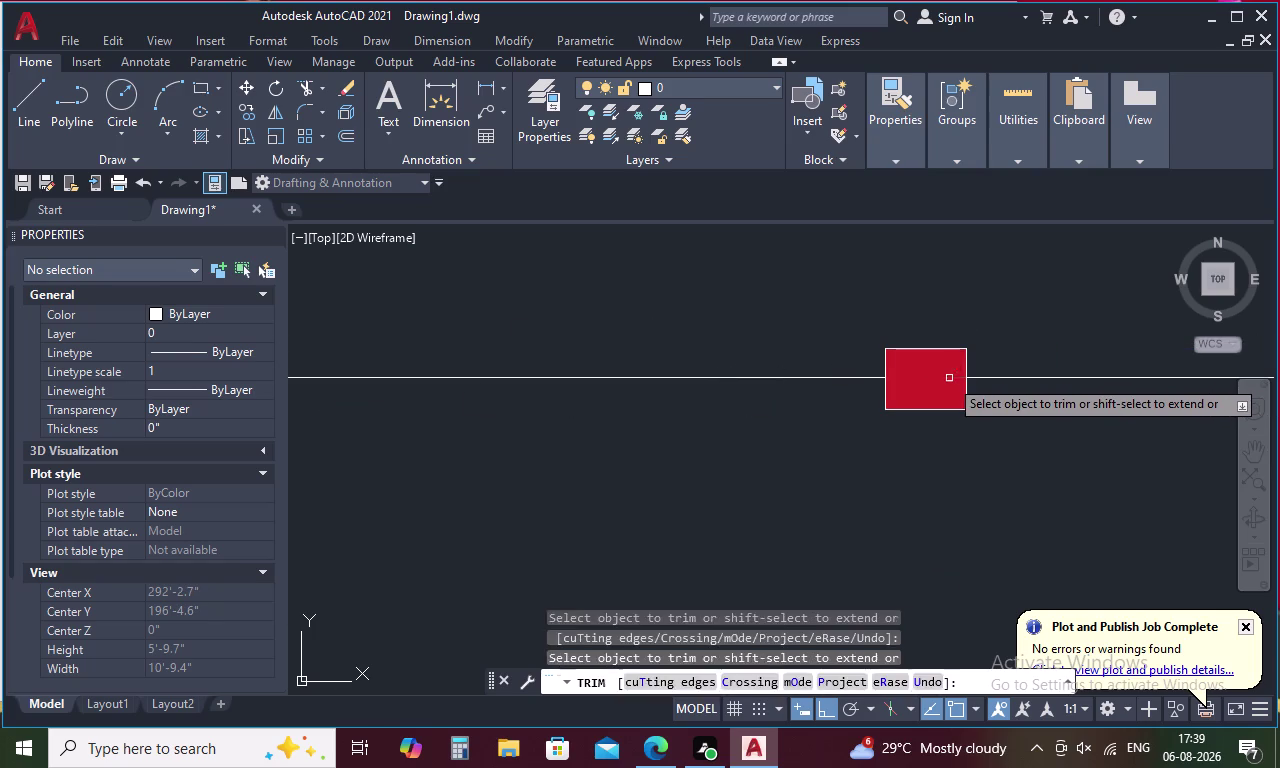
Trim the line pieces inside the corner, right-side and bottom-right columns.
middle_drag(1030, 348, 434, 370)
scroll(down, 3)
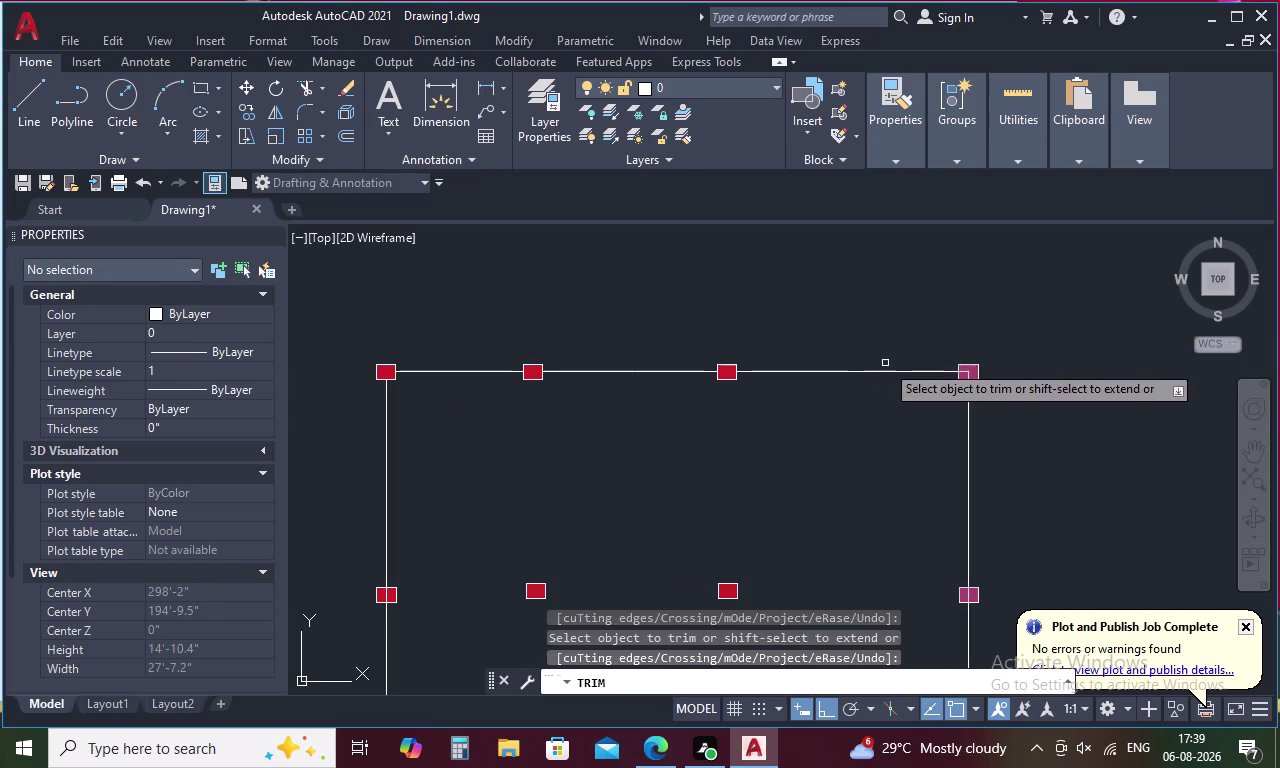
scroll(up, 3)
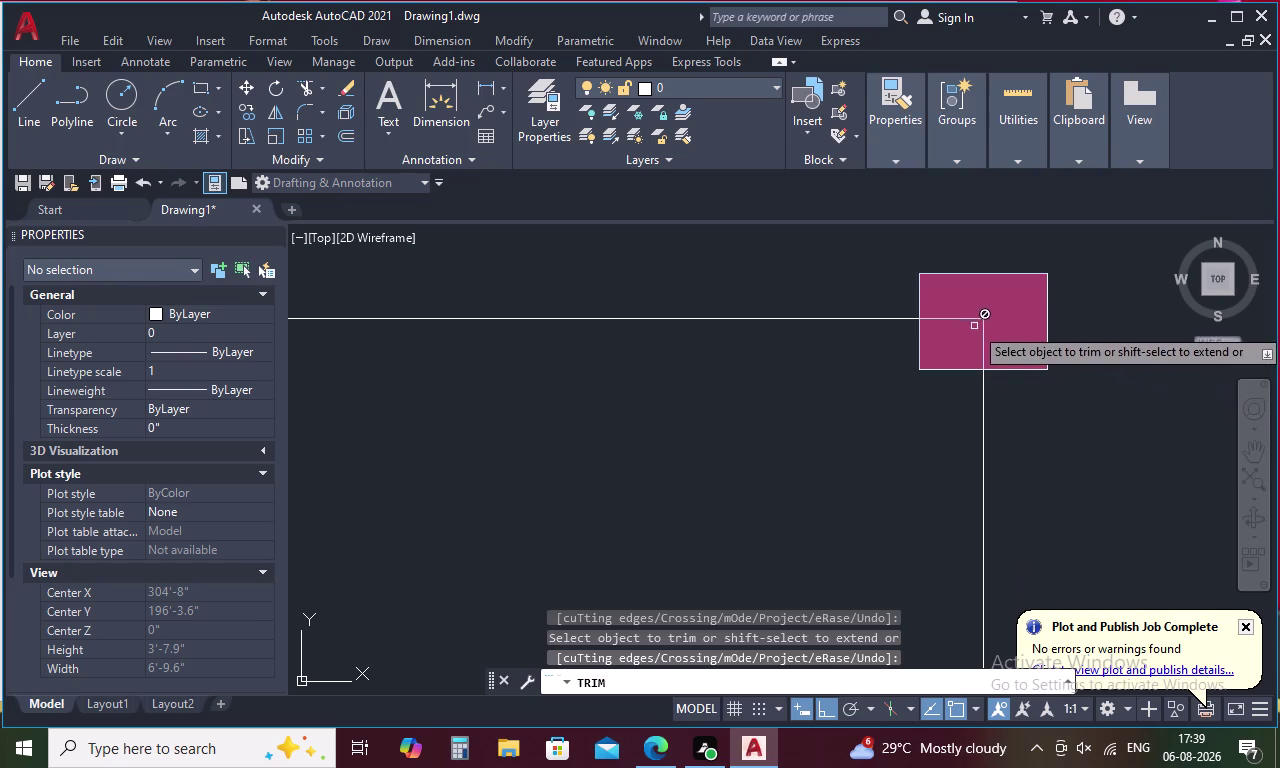
click(967, 320)
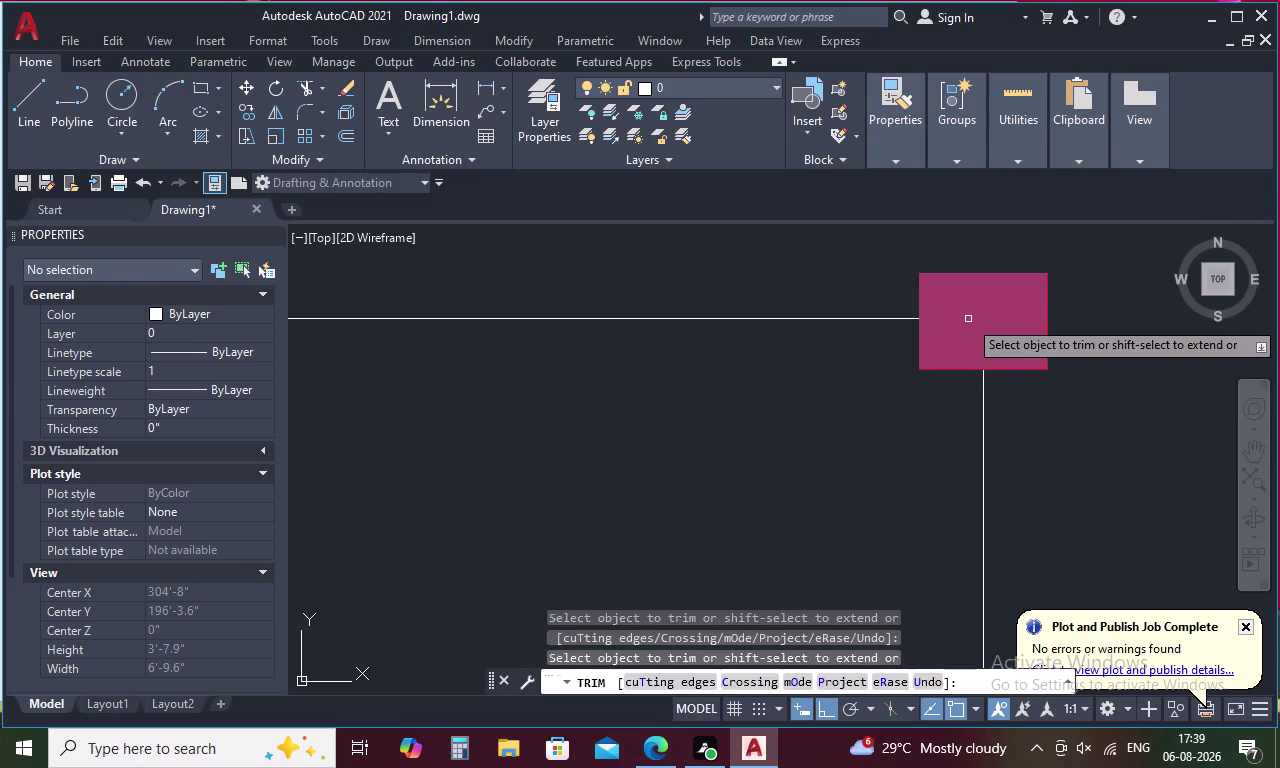
click(982, 335)
scroll(down, 3)
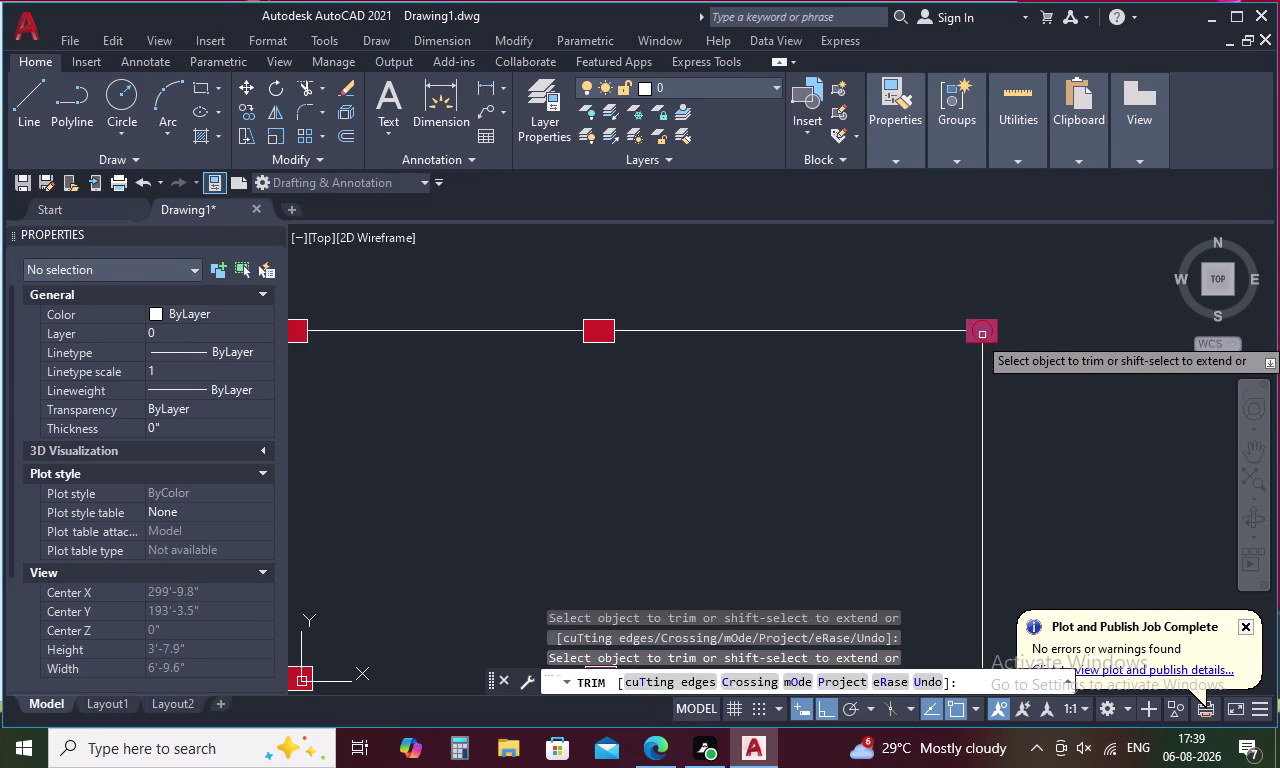
middle_drag(993, 397, 962, 267)
scroll(down, 3)
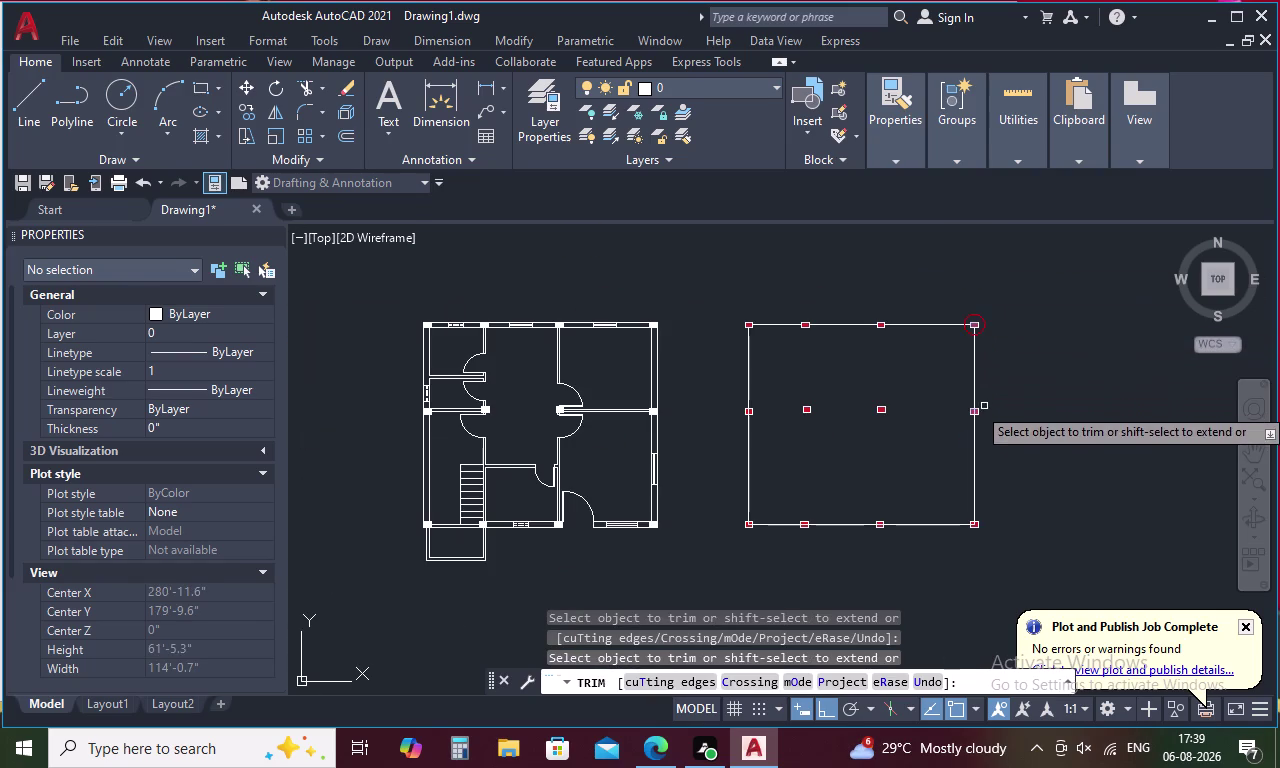
scroll(up, 3)
click(930, 361)
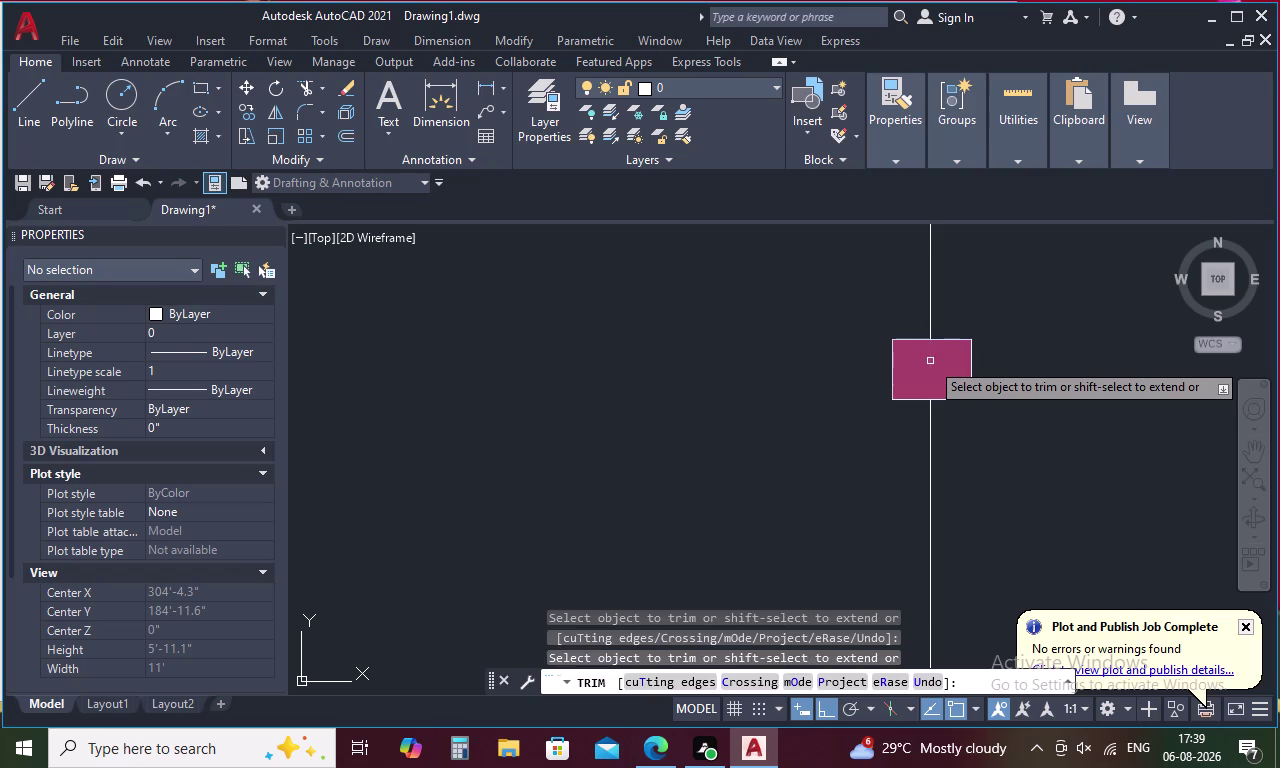
scroll(down, 3)
middle_drag(958, 484, 929, 372)
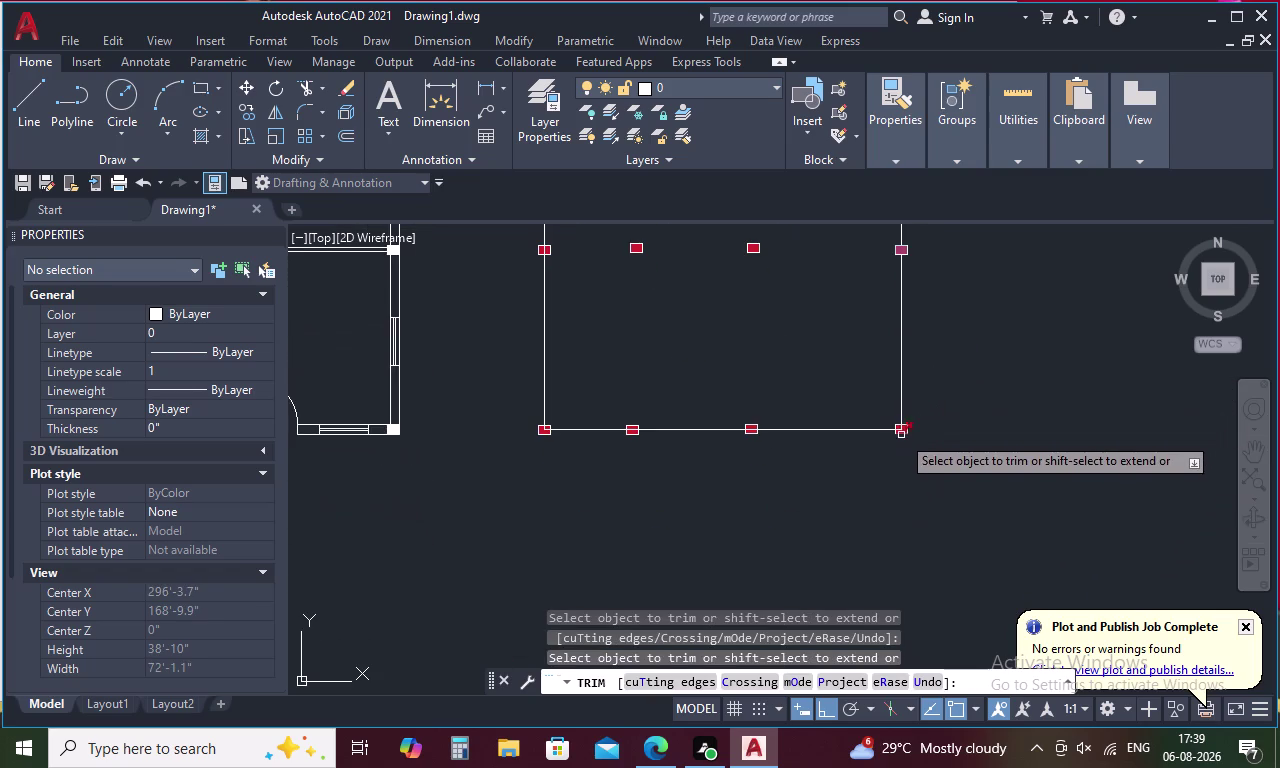
scroll(up, 3)
click(898, 383)
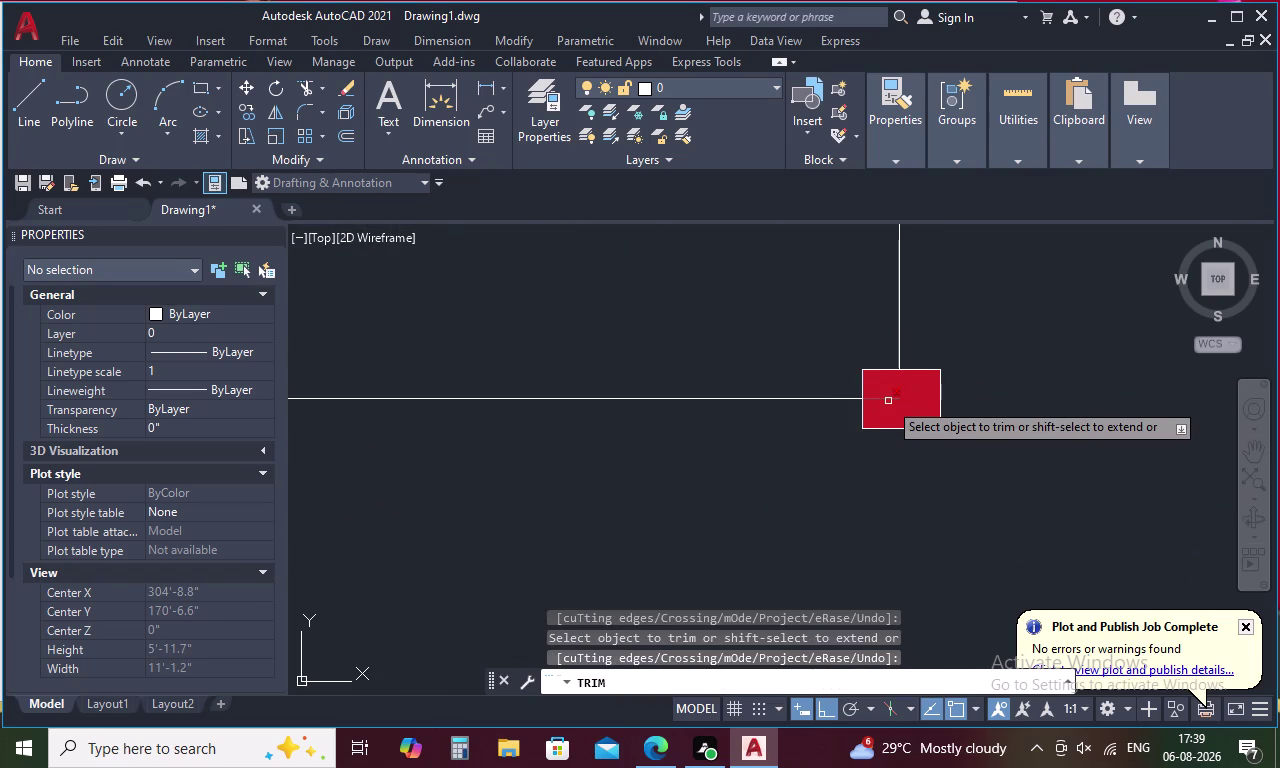
click(885, 400)
scroll(down, 3)
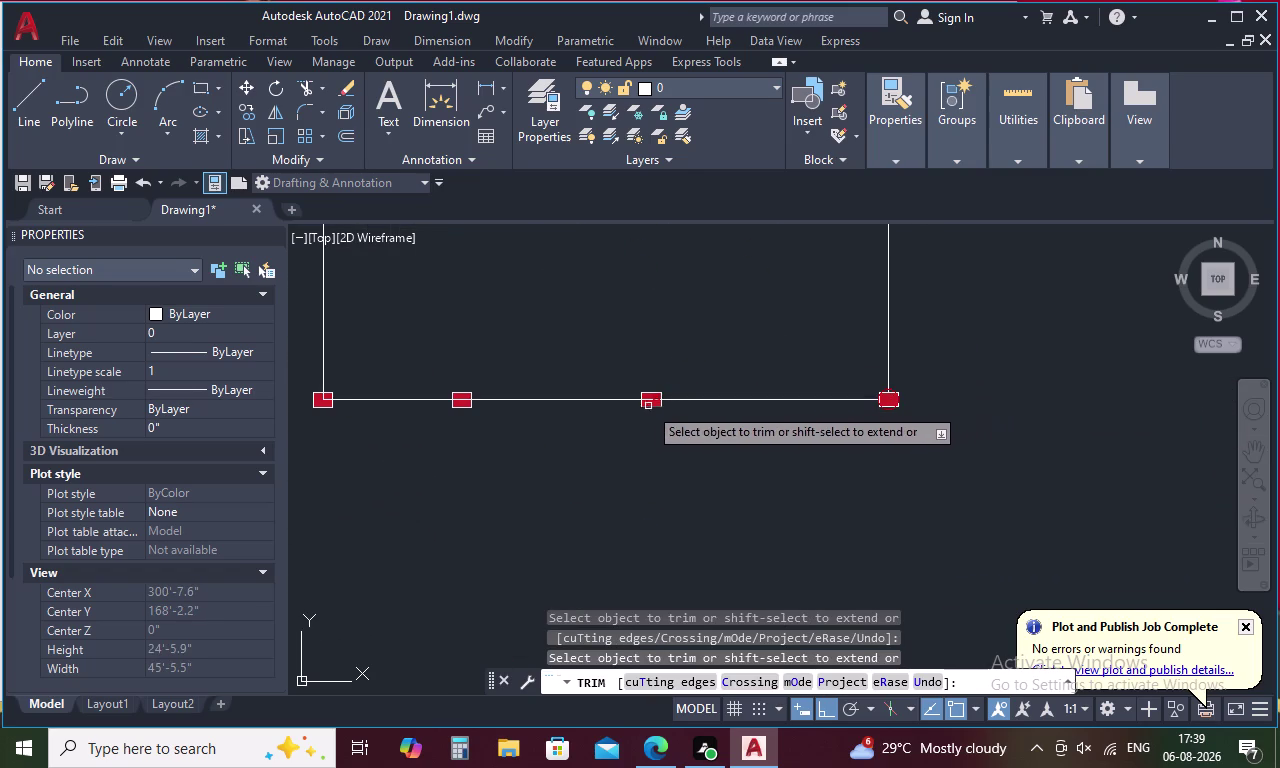
scroll(up, 3)
Trim the remaining overshoots along the bottom row through the corner column, then end TRIM.
click(695, 373)
scroll(down, 3)
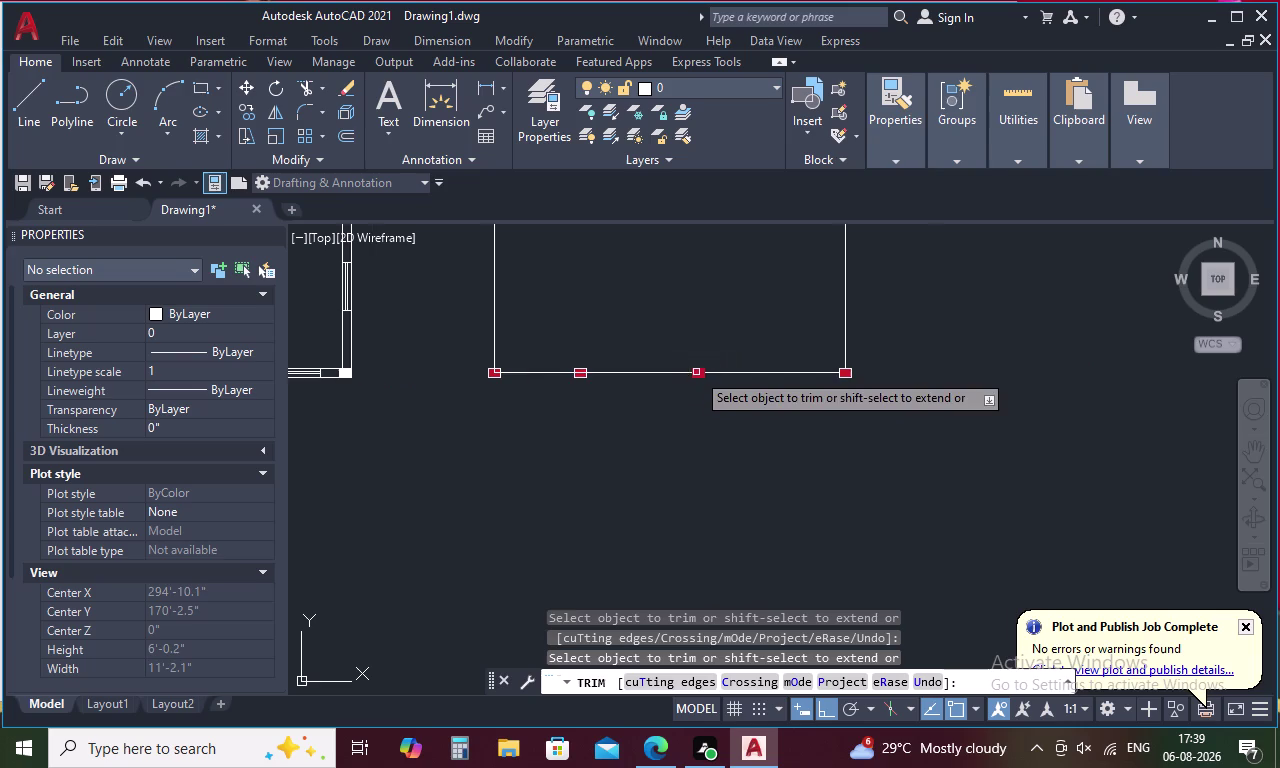
middle_drag(577, 379, 663, 382)
scroll(up, 3)
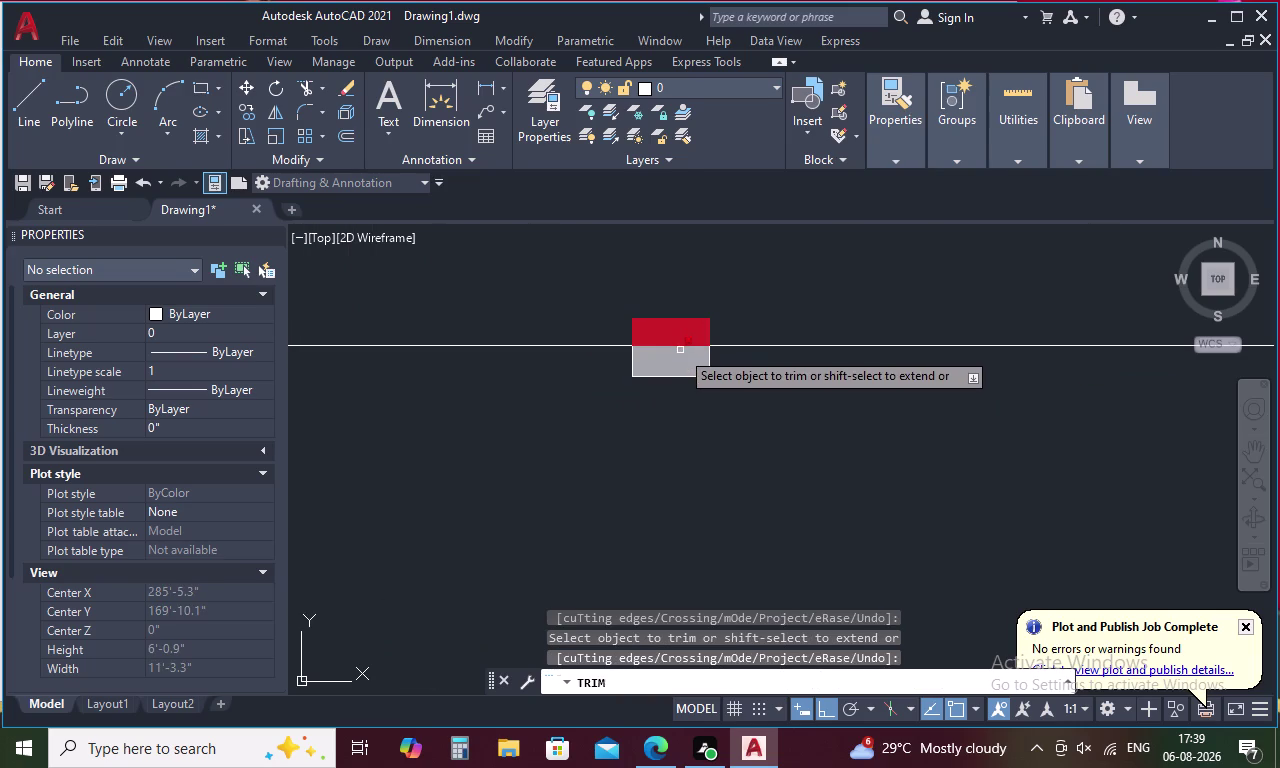
click(686, 346)
scroll(down, 3)
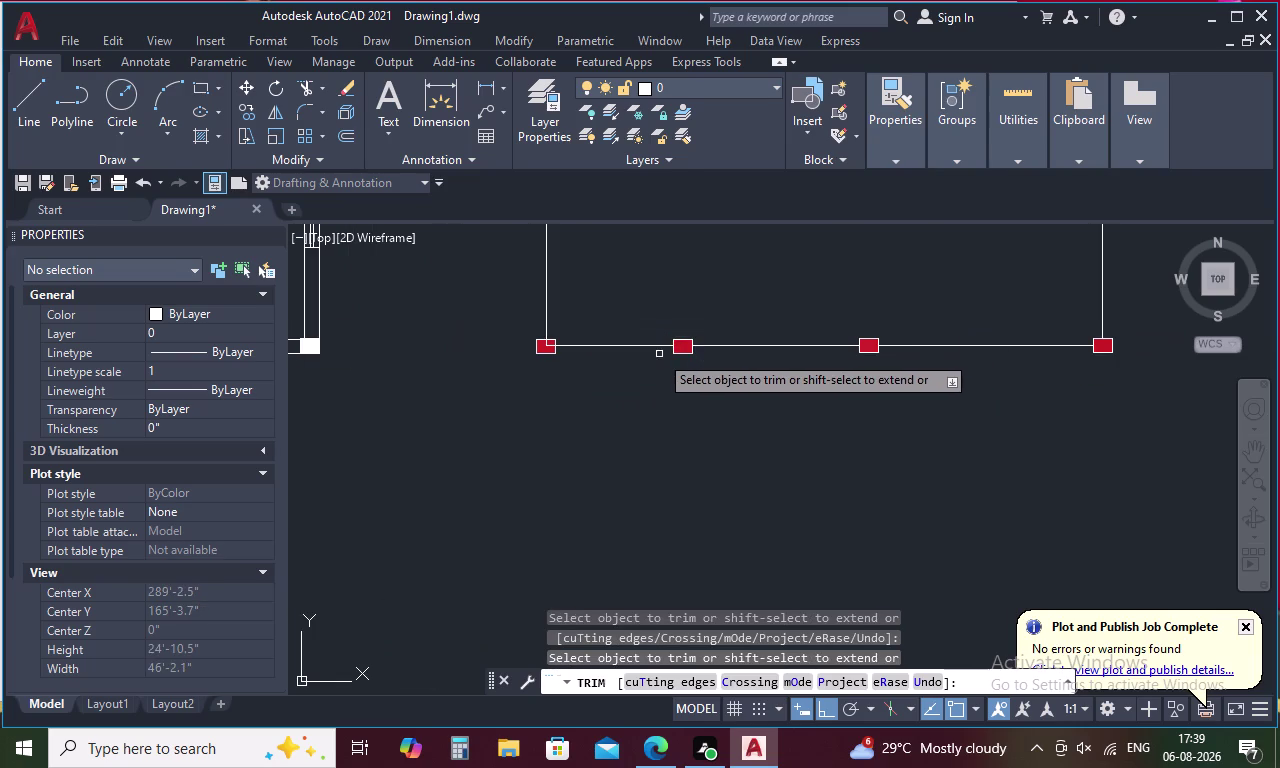
middle_drag(659, 354, 847, 368)
scroll(up, 3)
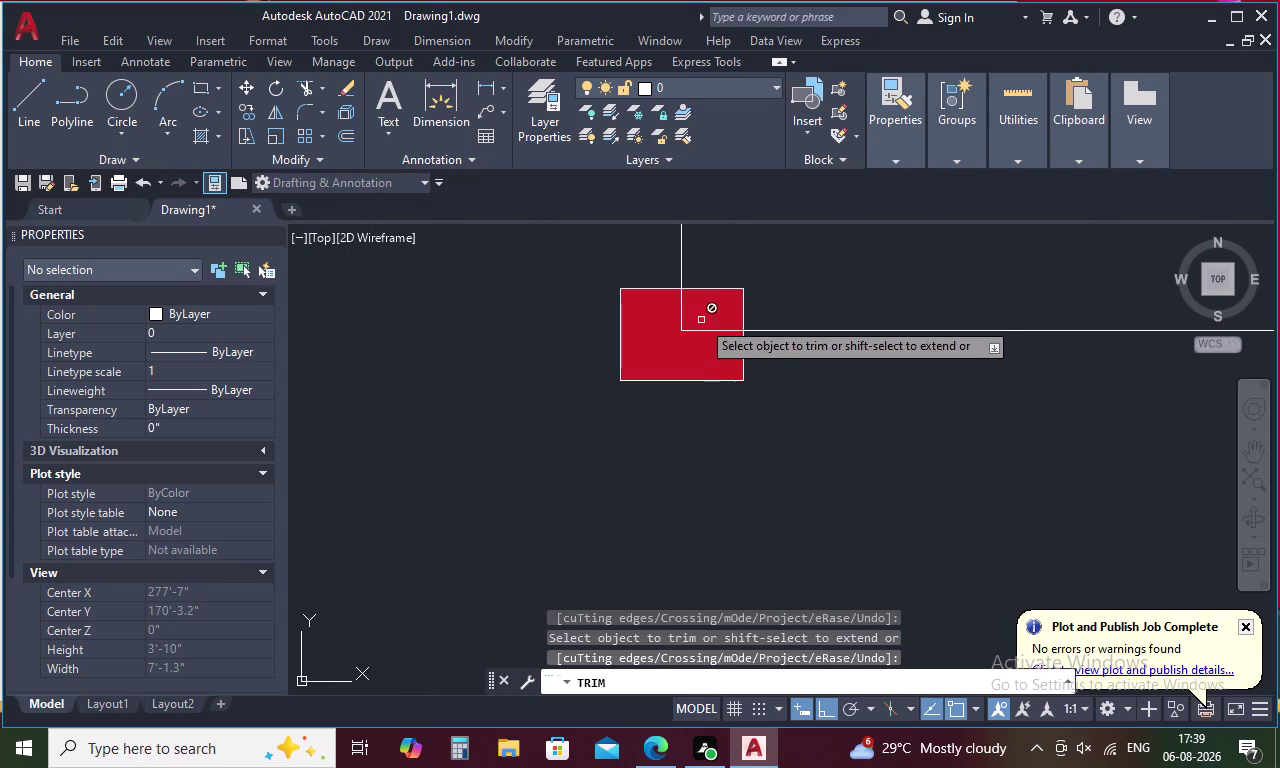
click(683, 309)
click(701, 330)
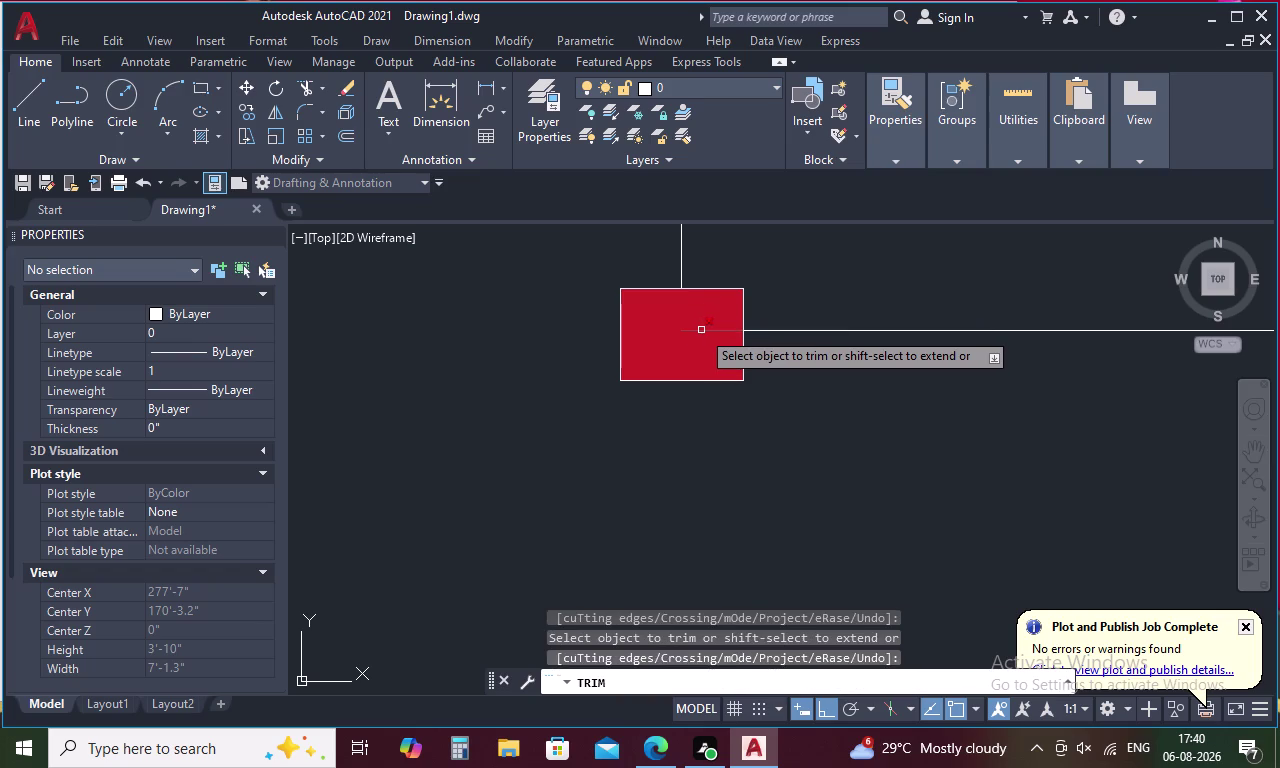
scroll(down, 3)
middle_drag(802, 286, 816, 381)
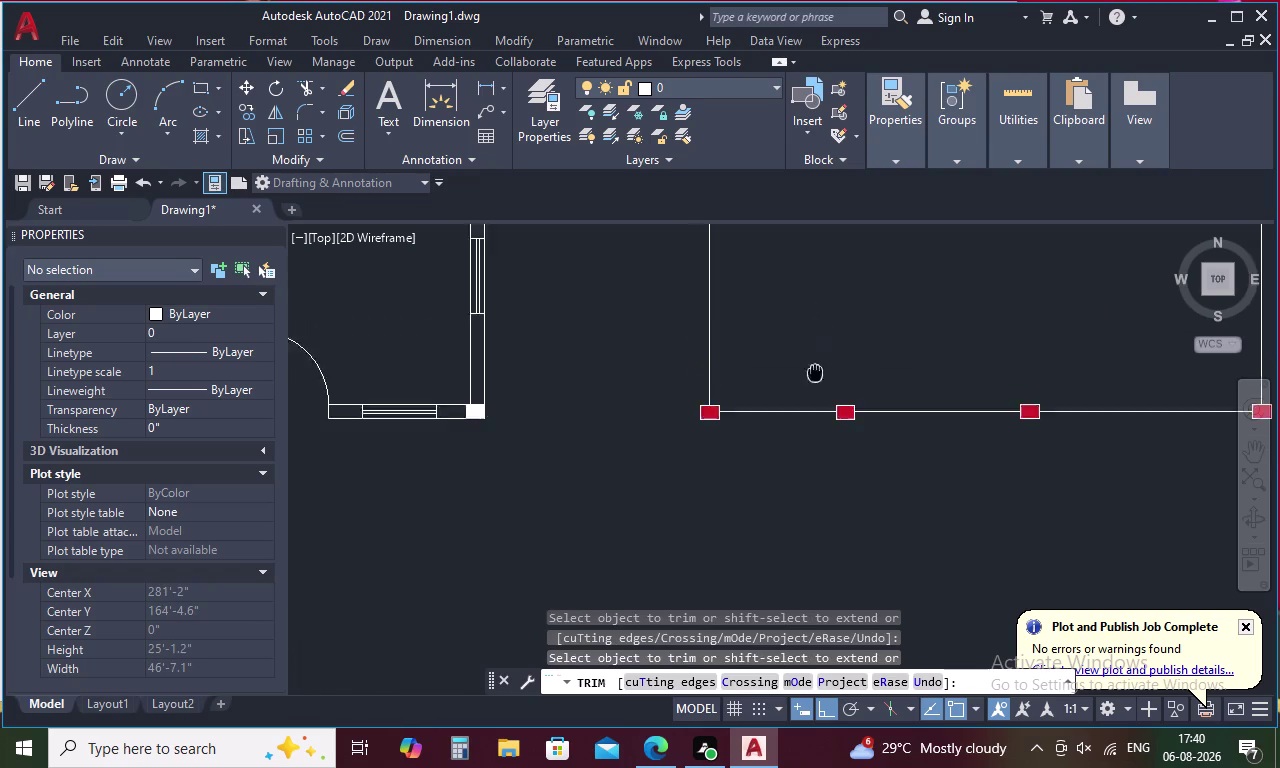
middle_drag(816, 381, 816, 393)
key(Escape)
scroll(down, 3)
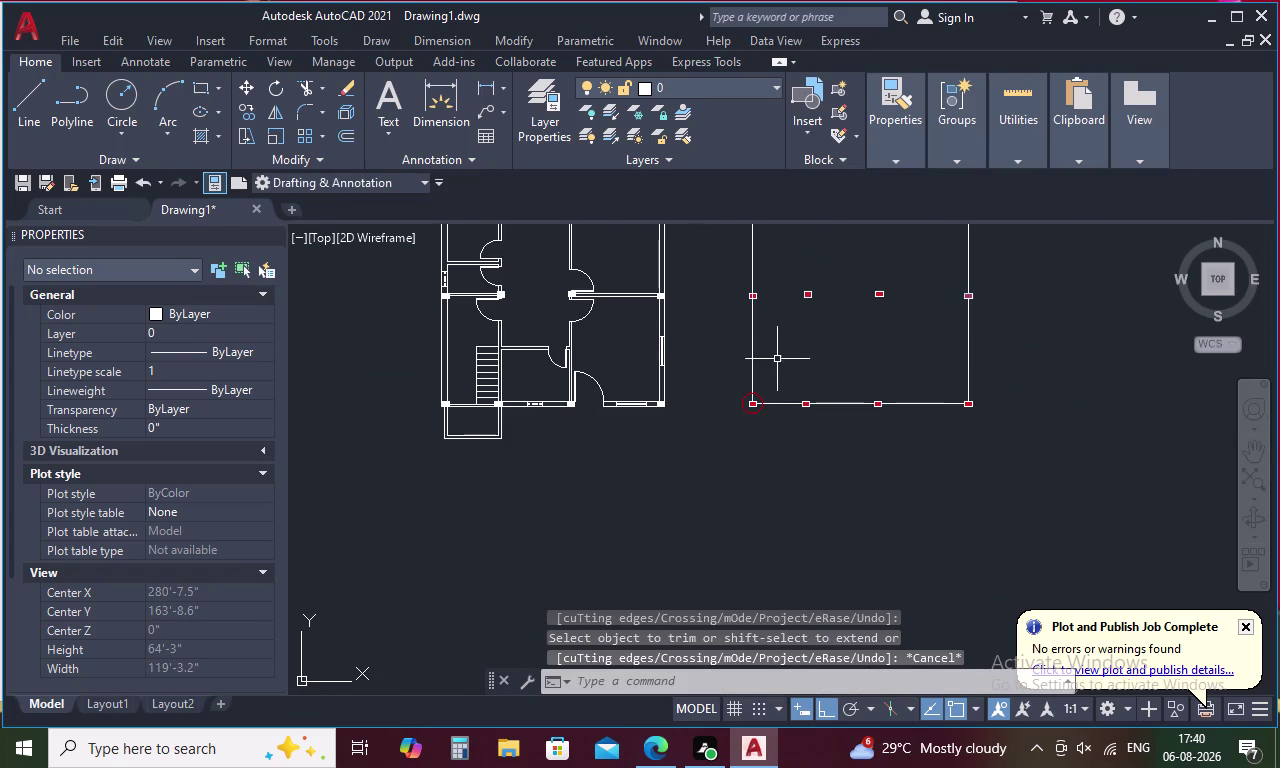
Trim the grid-line overshoot at the top-left column.
middle_drag(777, 359, 795, 455)
scroll(up, 3)
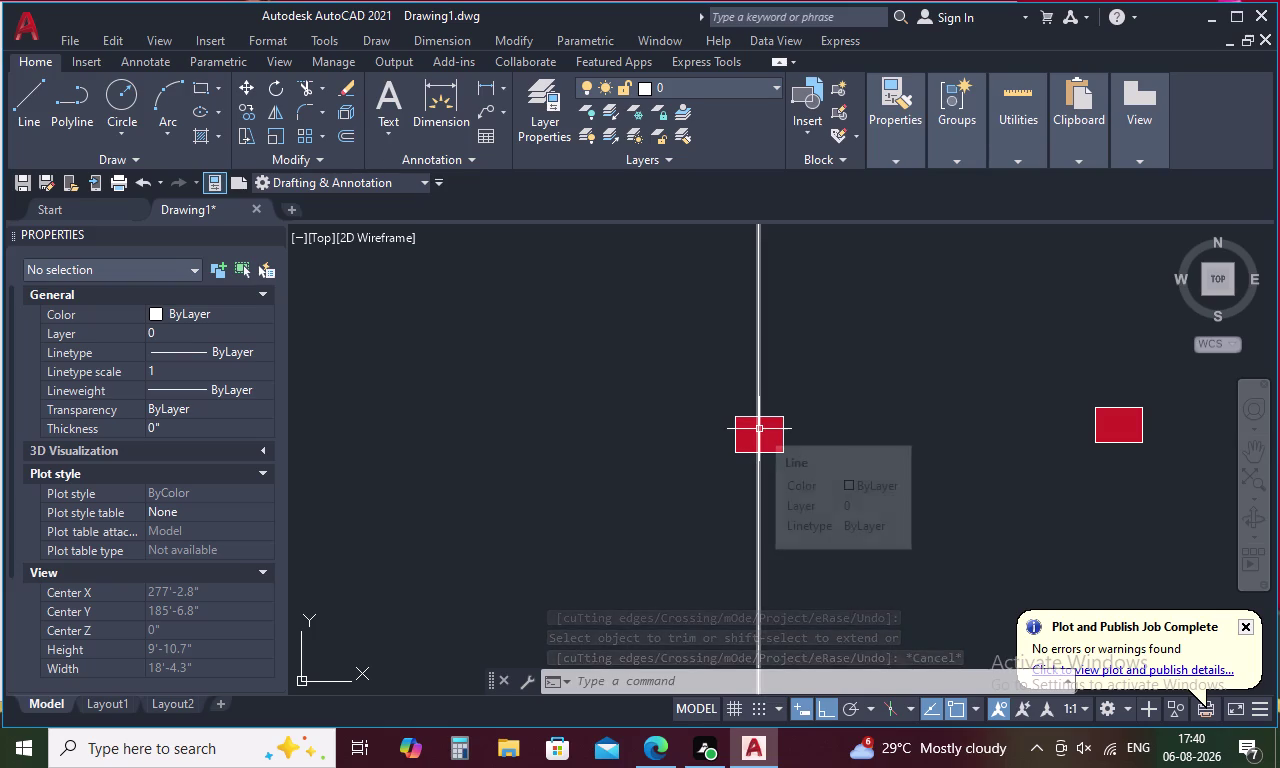
key(space)
click(759, 428)
scroll(down, 3)
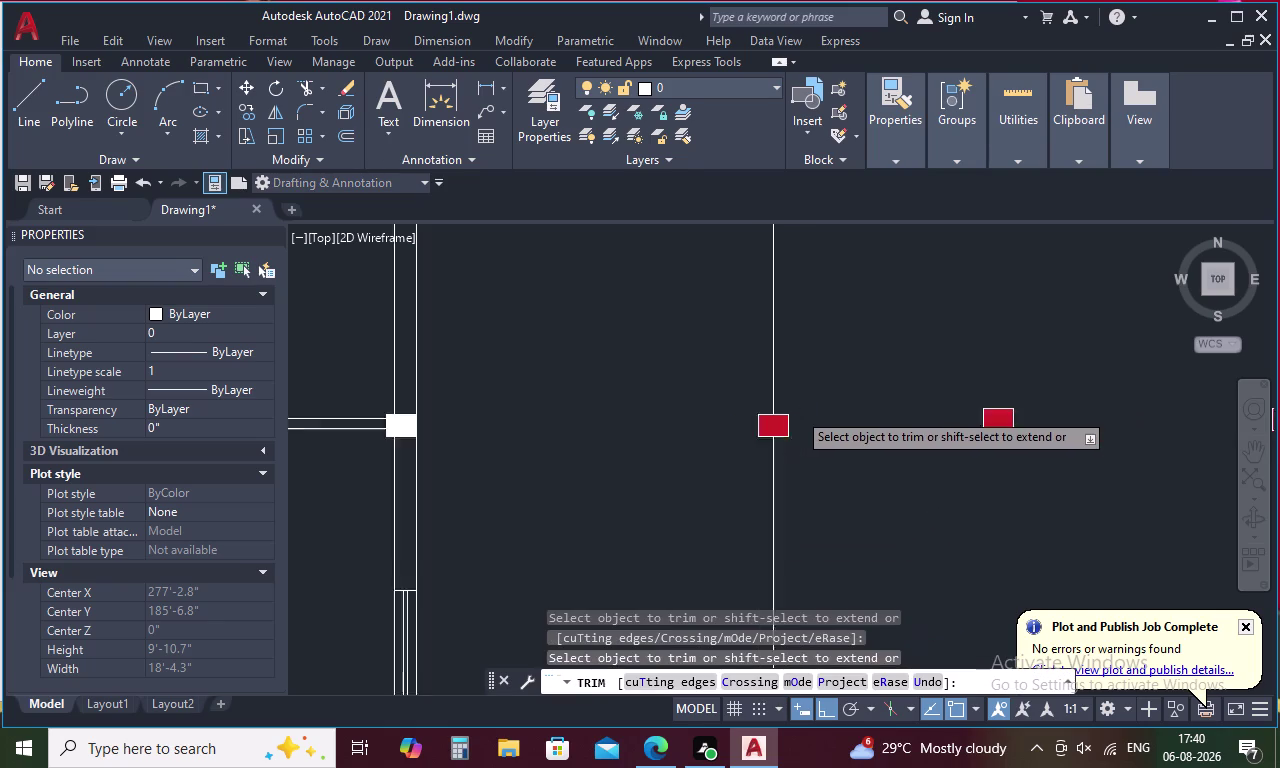
scroll(down, 3)
key(Escape)
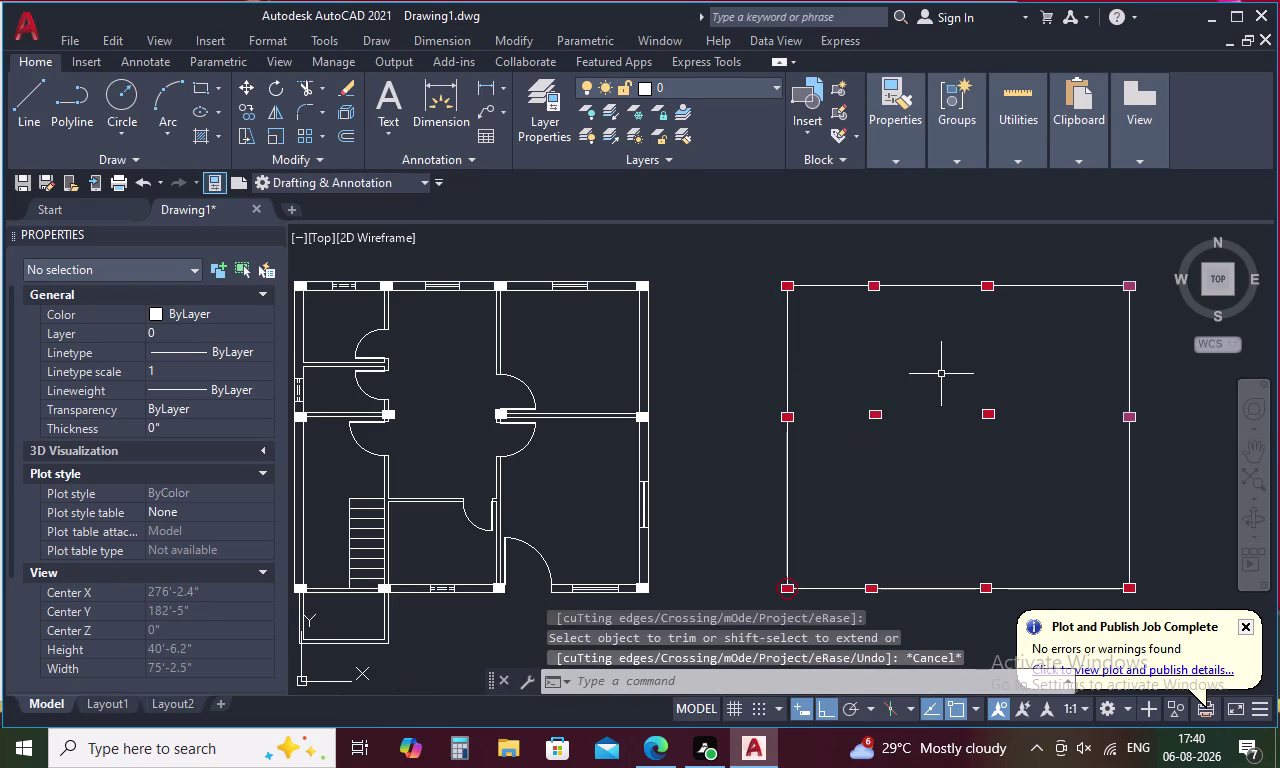
Start and cancel a line, then launch EXTEND with EX.
key(l)
key(space)
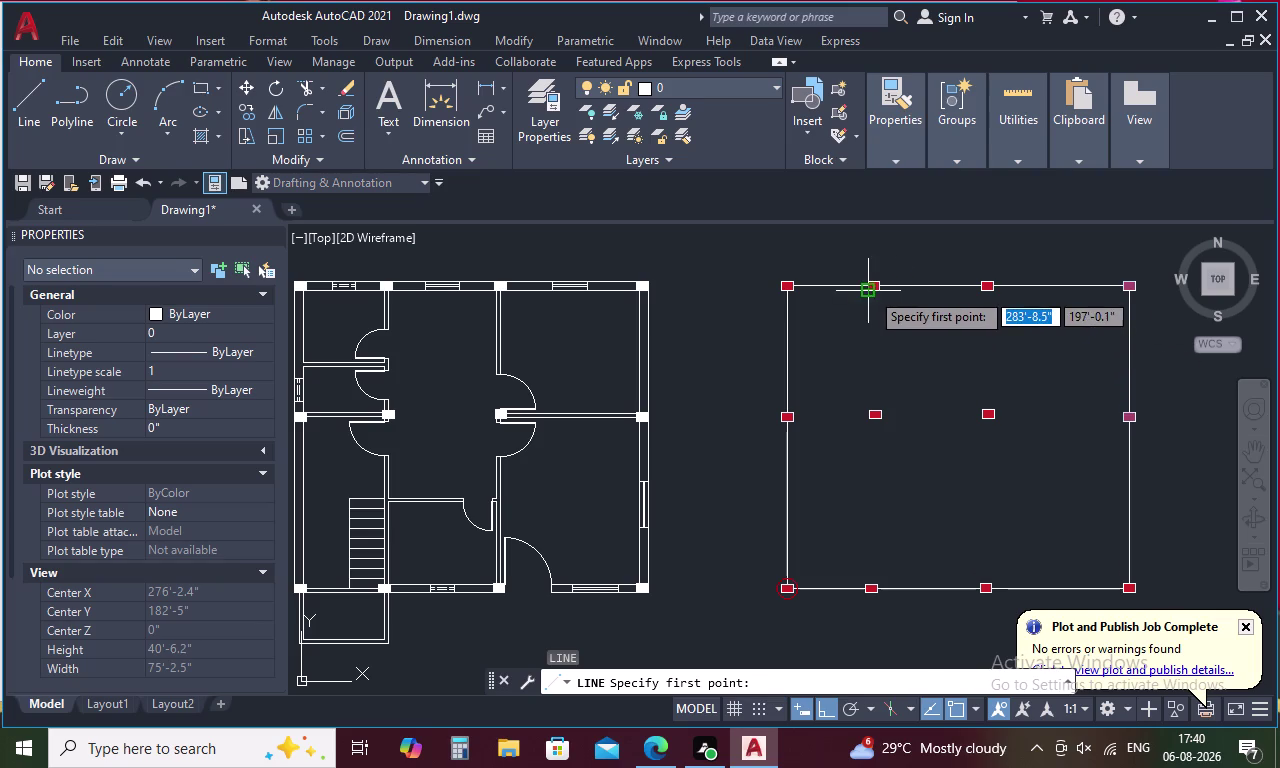
scroll(up, 3)
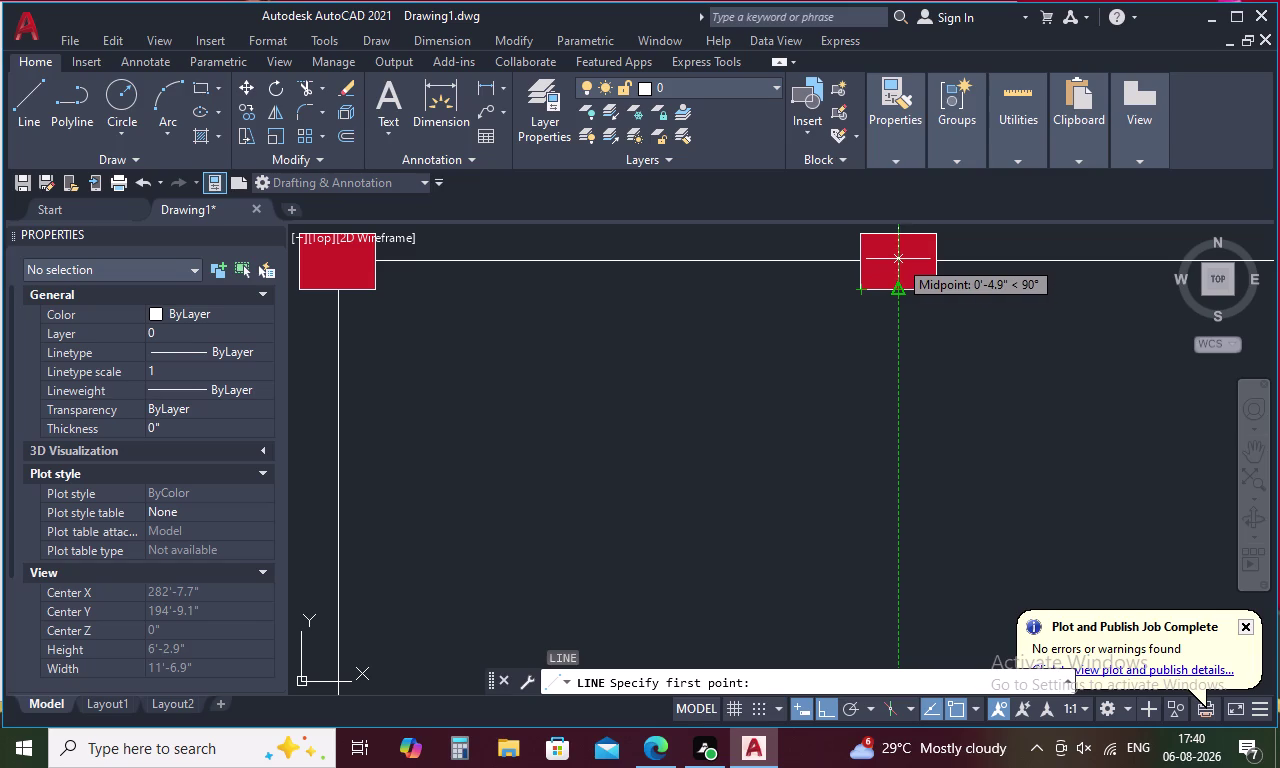
key(Escape)
text(E)
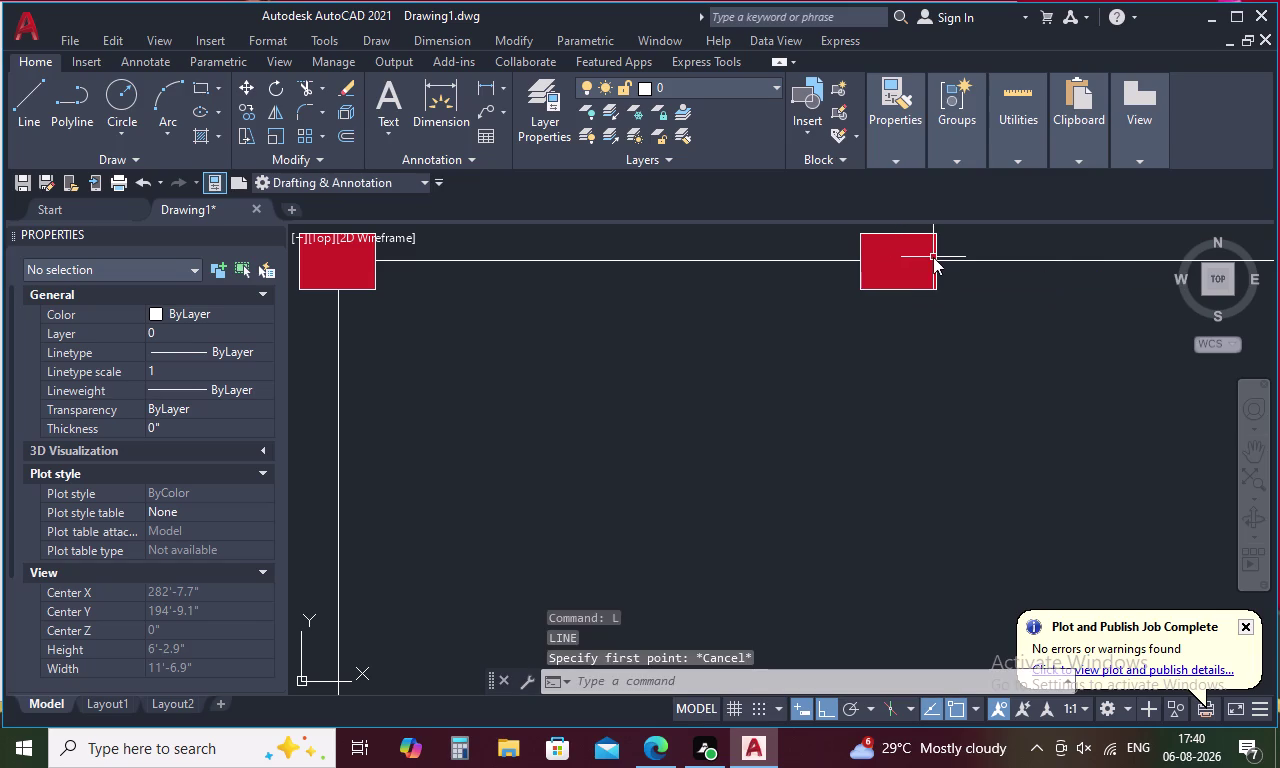
text(X)
key(space)
Extend the top, bottom, right and left grid edge lines to the corner columns.
click(843, 260)
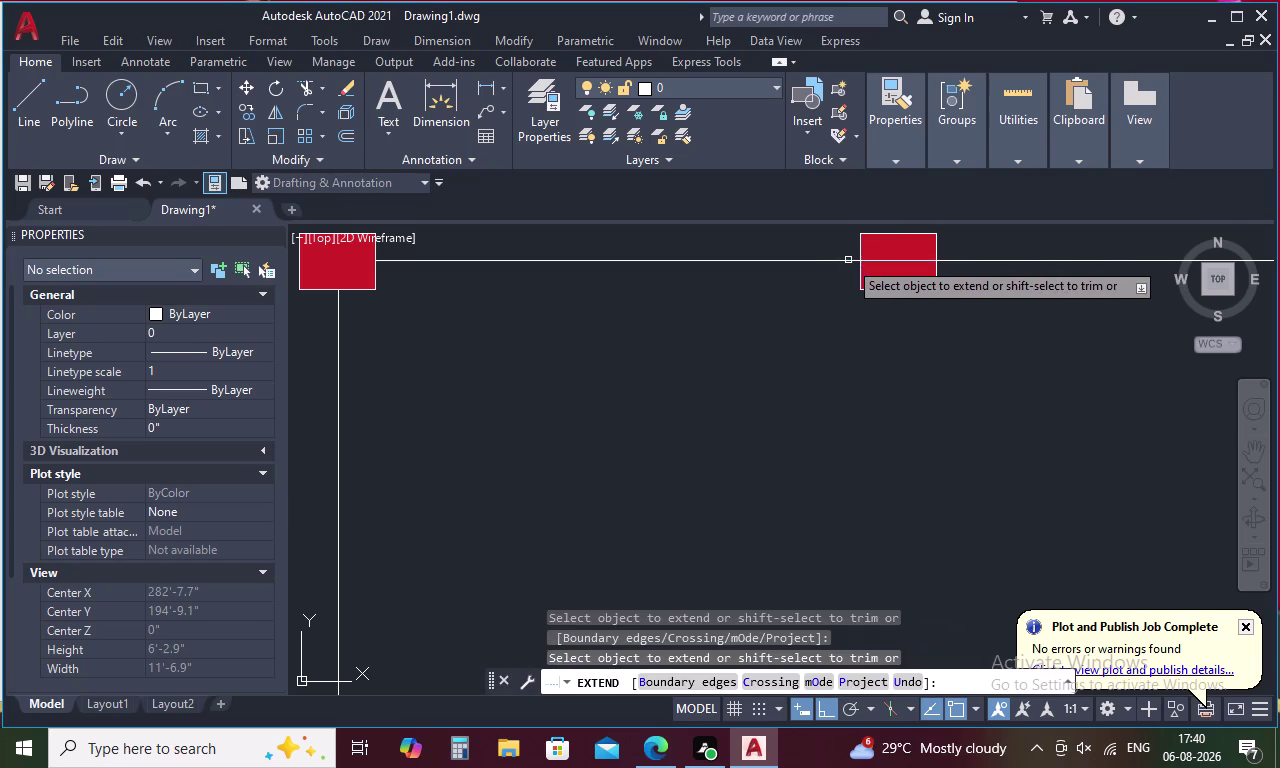
scroll(down, 3)
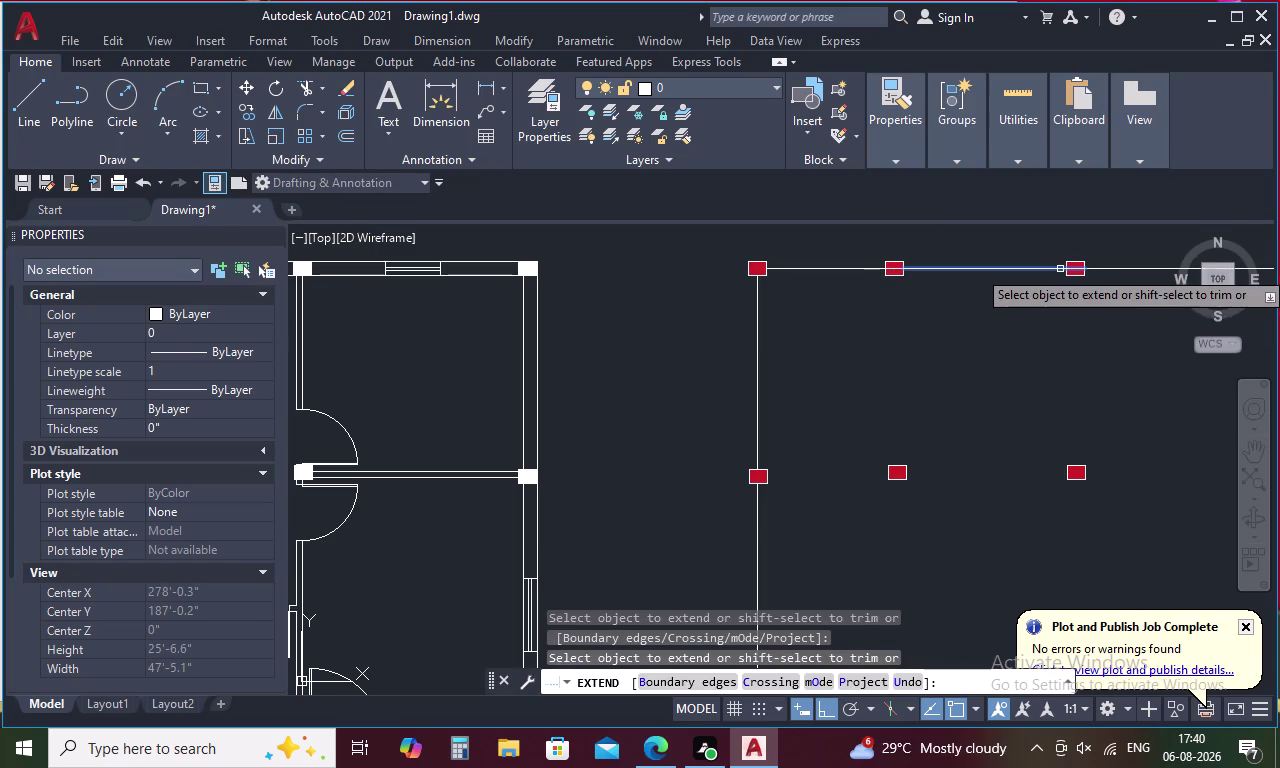
click(1060, 269)
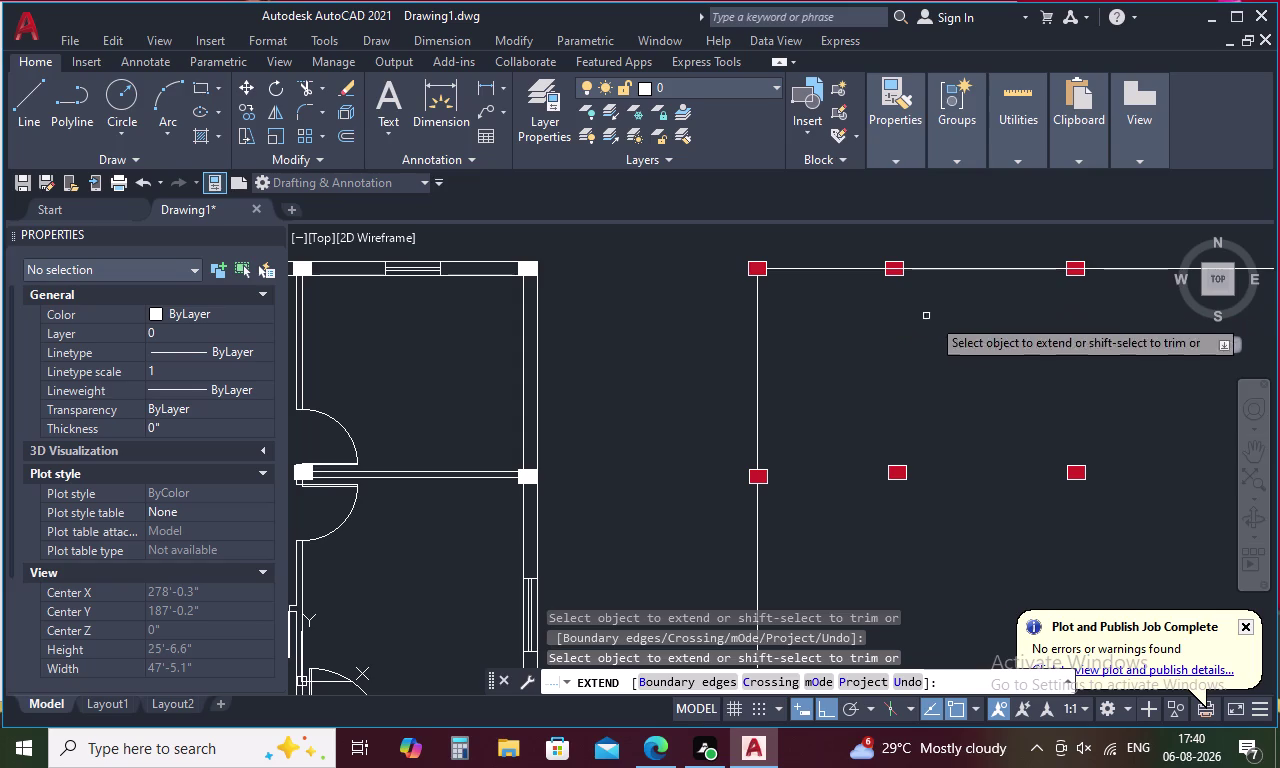
middle_drag(946, 319, 593, 319)
middle_drag(698, 336, 824, 163)
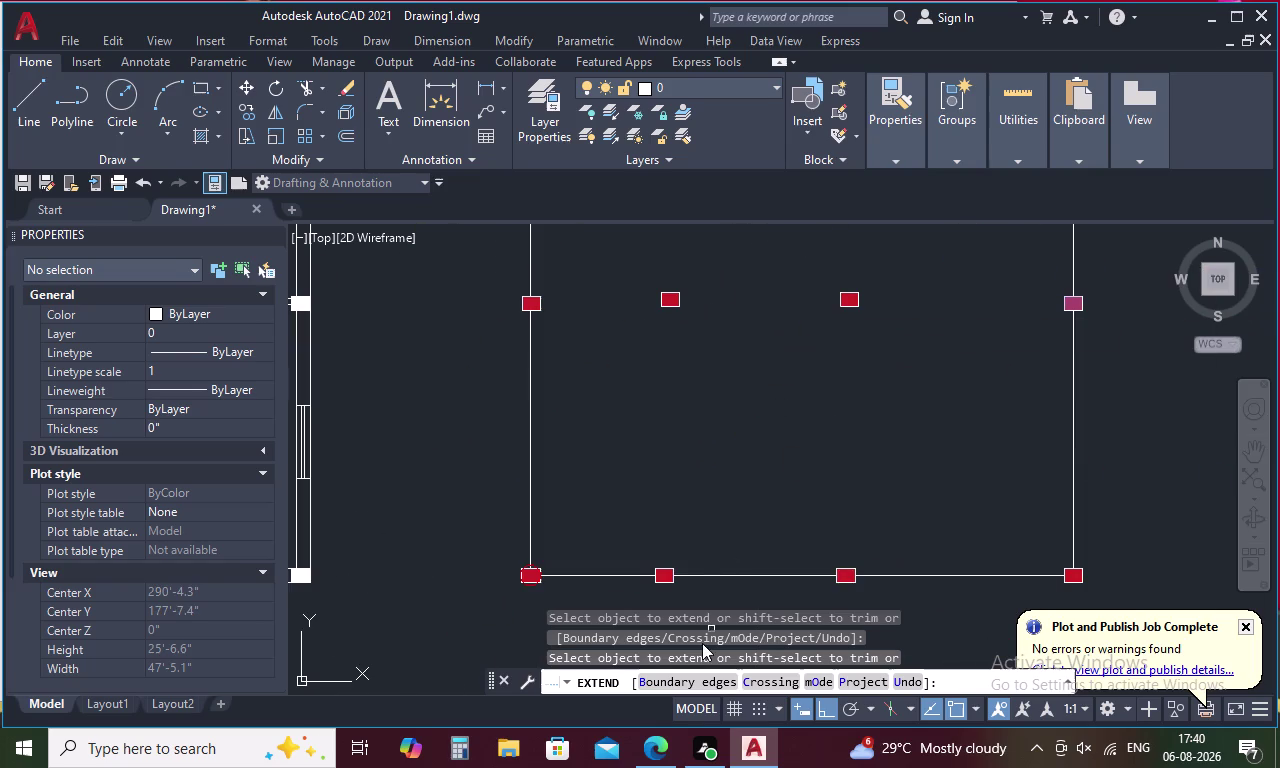
click(690, 576)
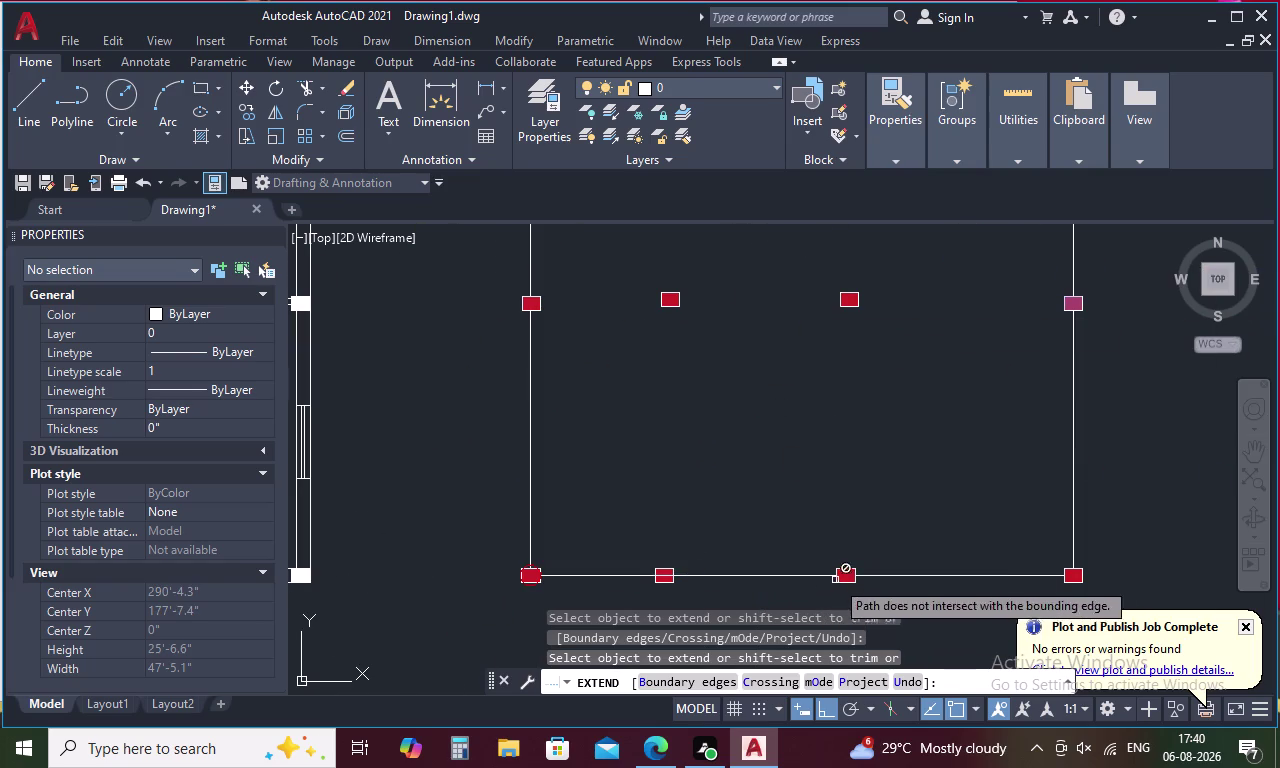
click(827, 574)
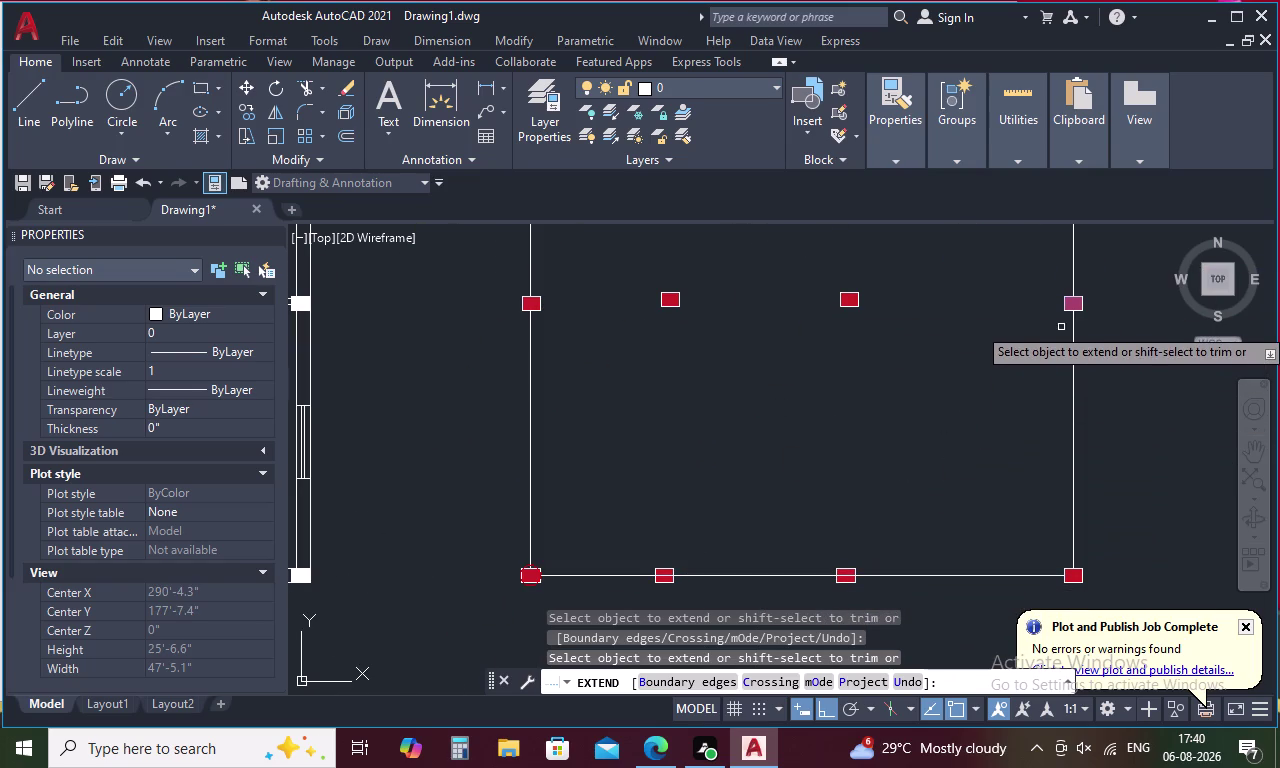
click(1072, 326)
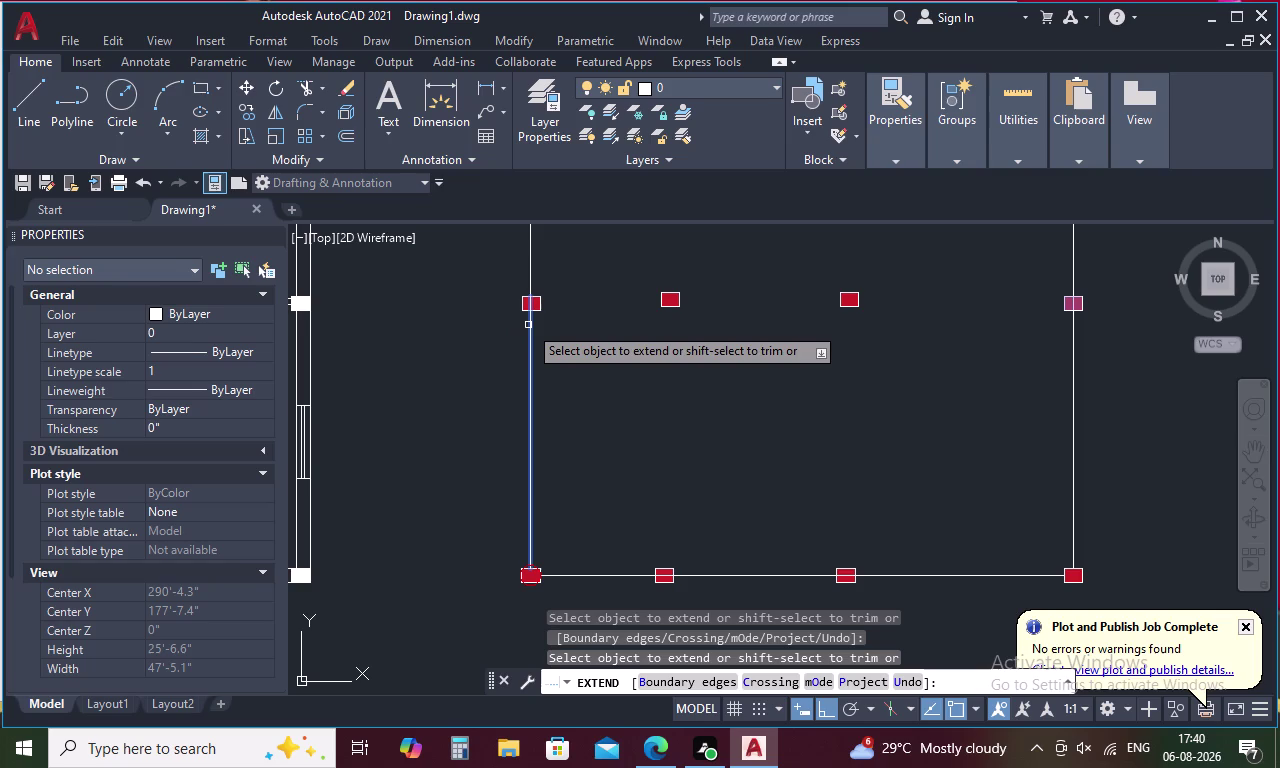
click(528, 325)
key(Escape)
scroll(down, 3)
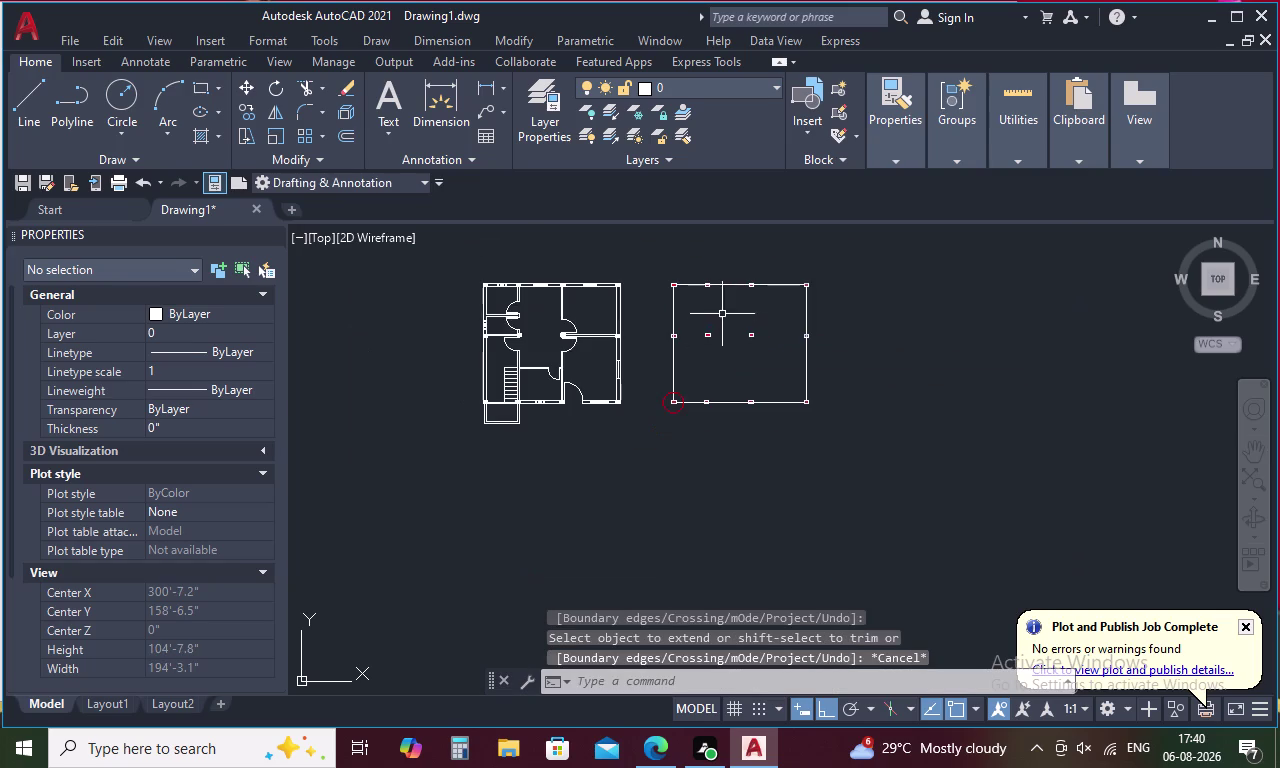
Start a line at the top column and bring up the object snap modes list.
scroll(up, 3)
middle_drag(714, 292, 770, 425)
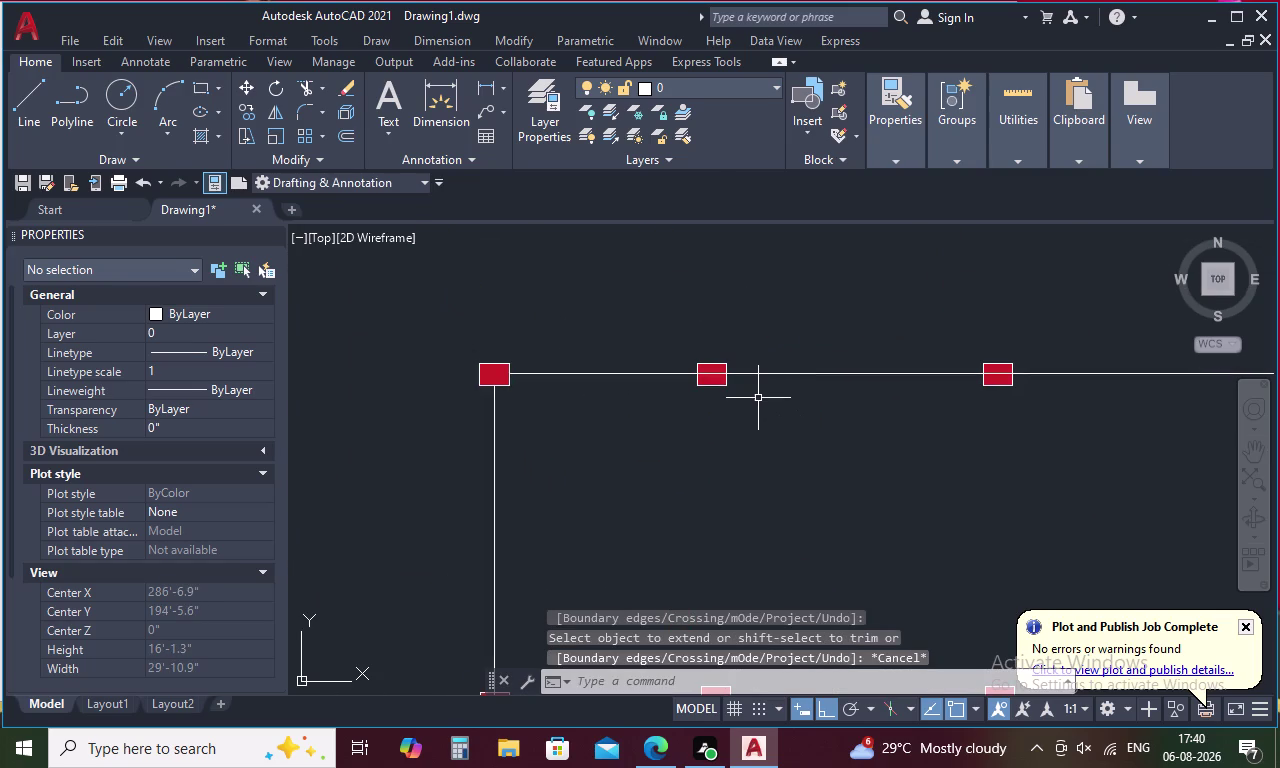
text(L)
key(space)
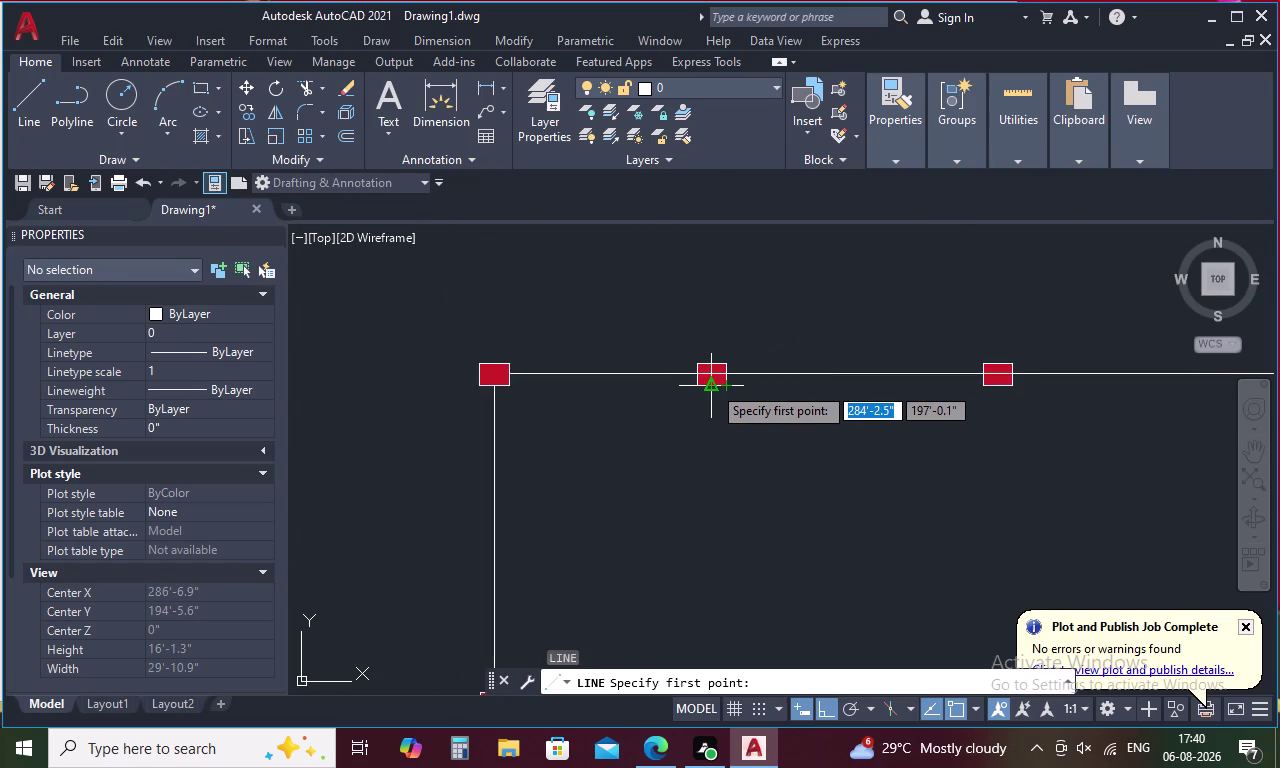
scroll(up, 3)
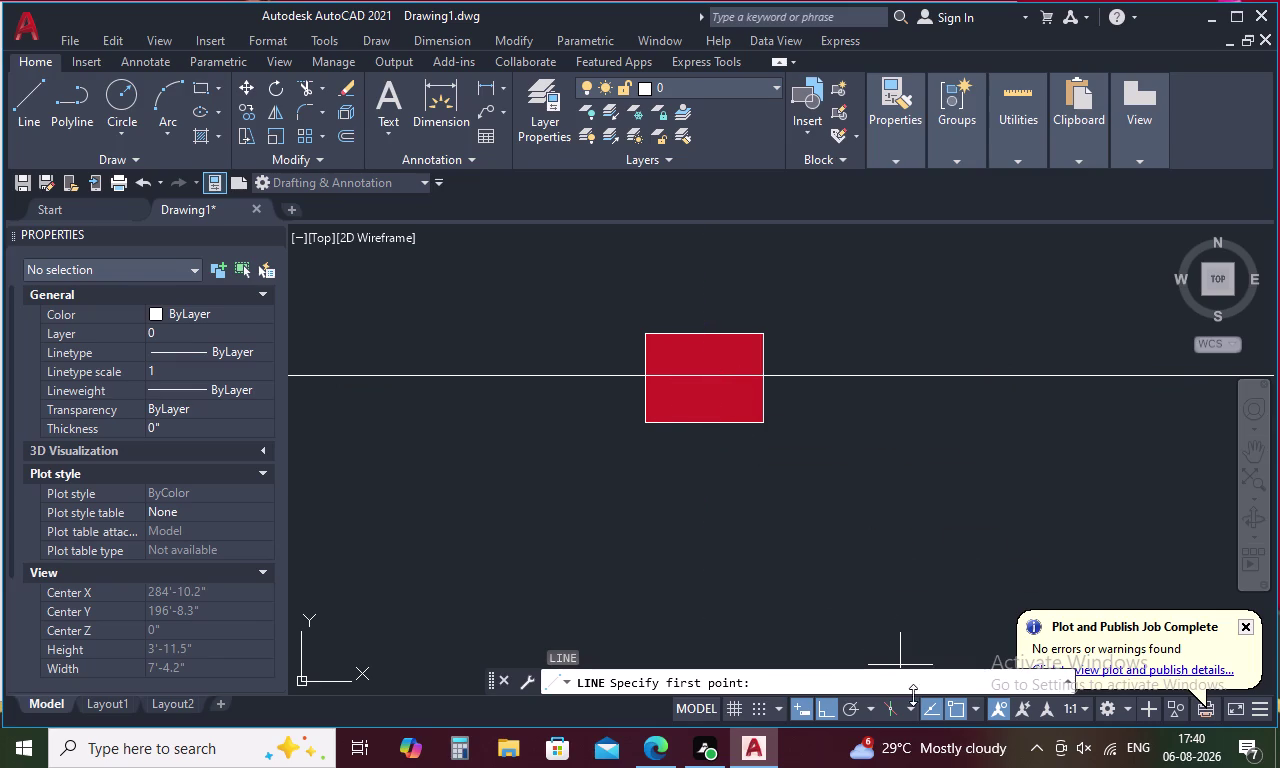
click(973, 703)
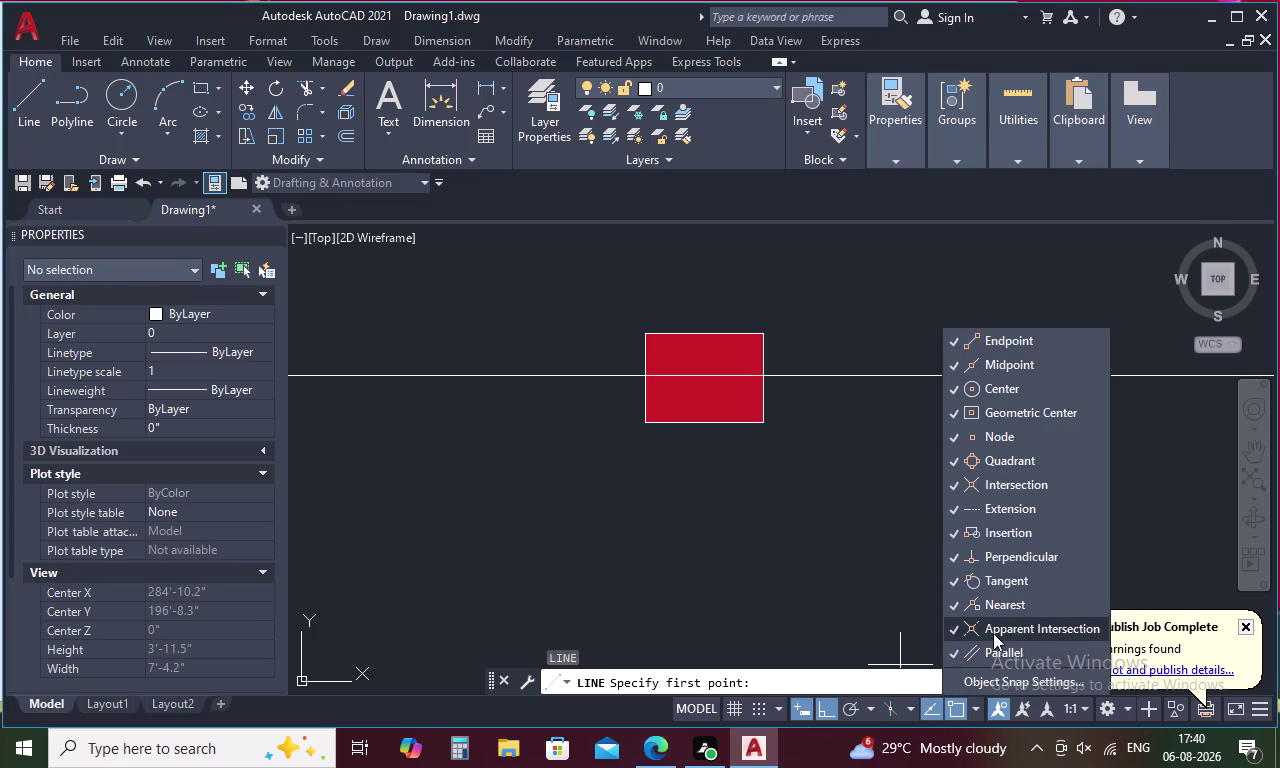
Enable every object snap mode in Drafting Settings and confirm.
click(1054, 677)
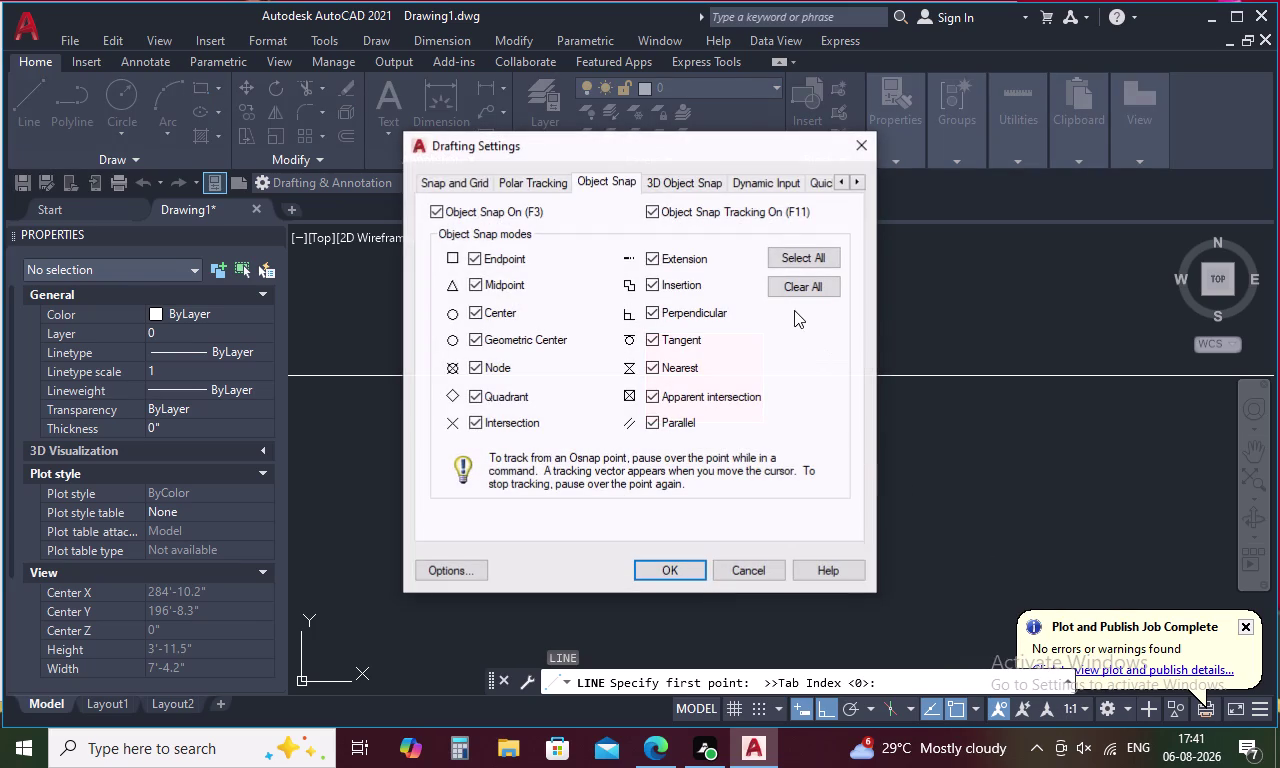
click(810, 253)
click(697, 567)
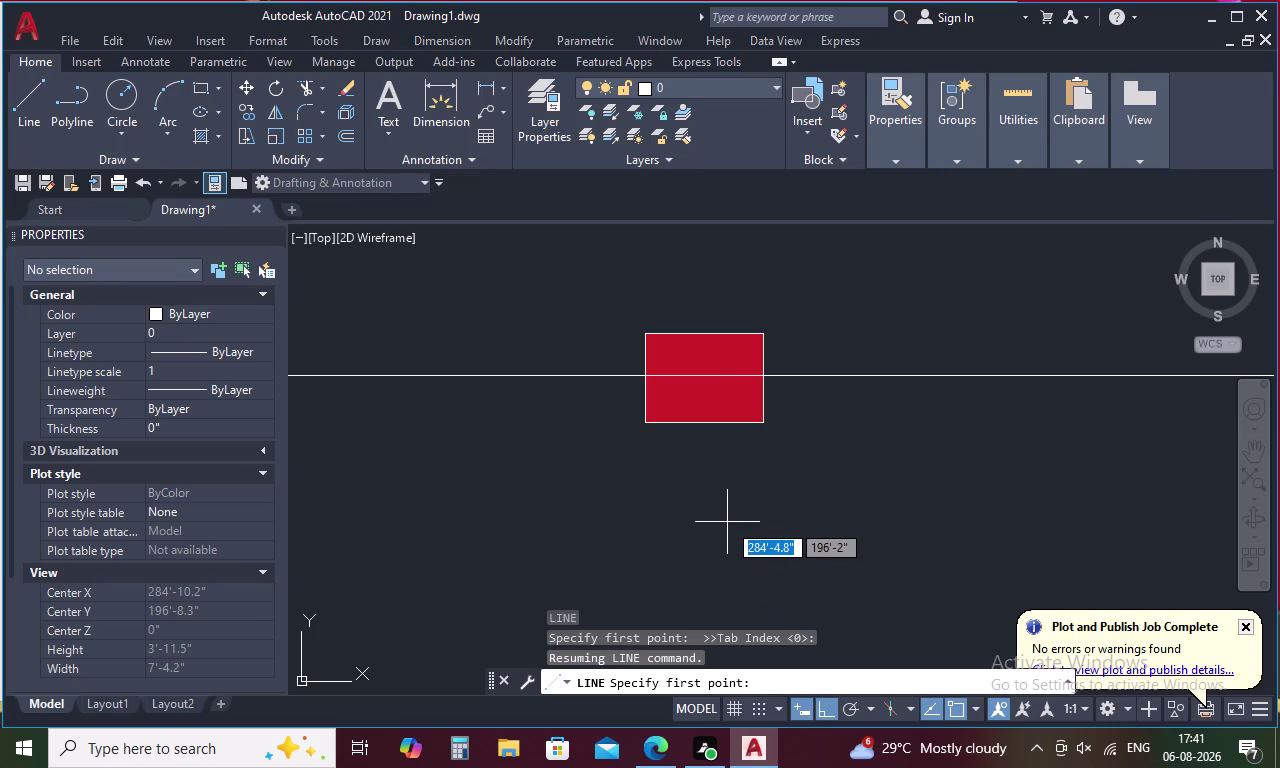
Draw a vertical grid line from the top column centre down to the bottom node.
key(space)
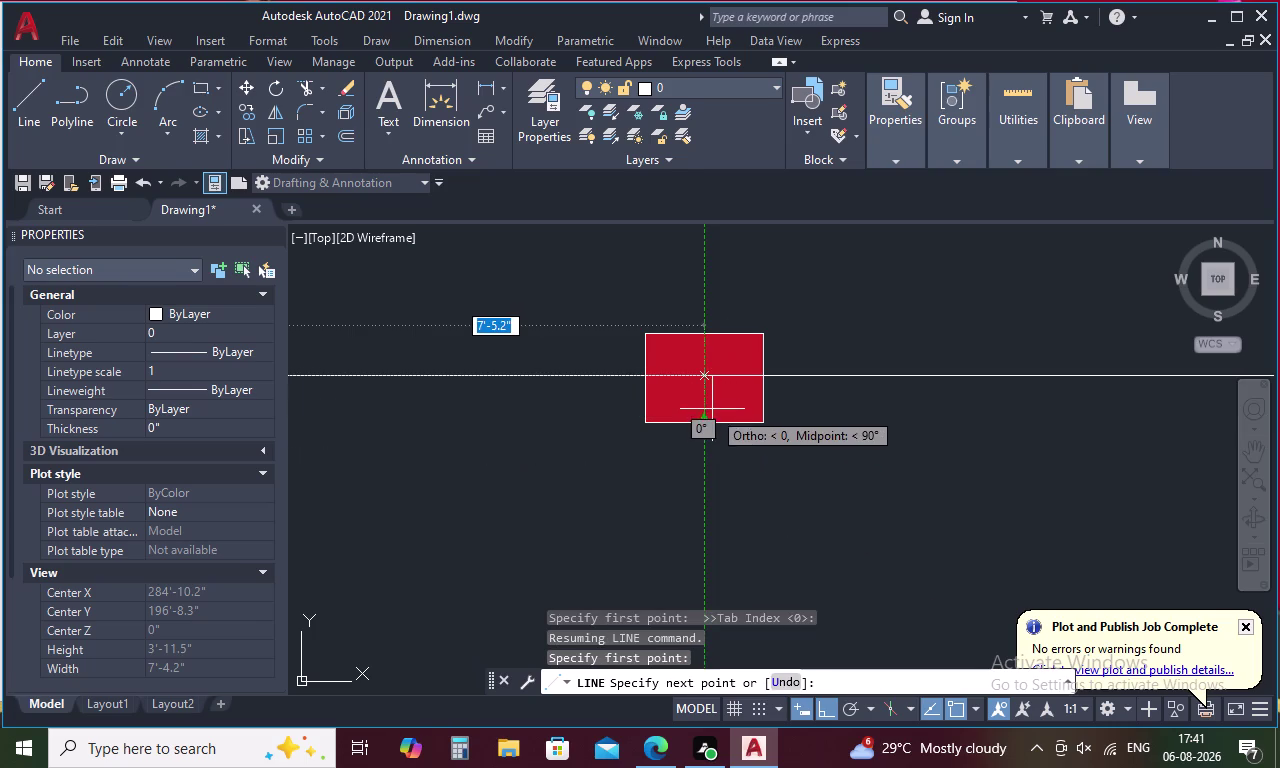
key(Escape)
text(L)
key(space)
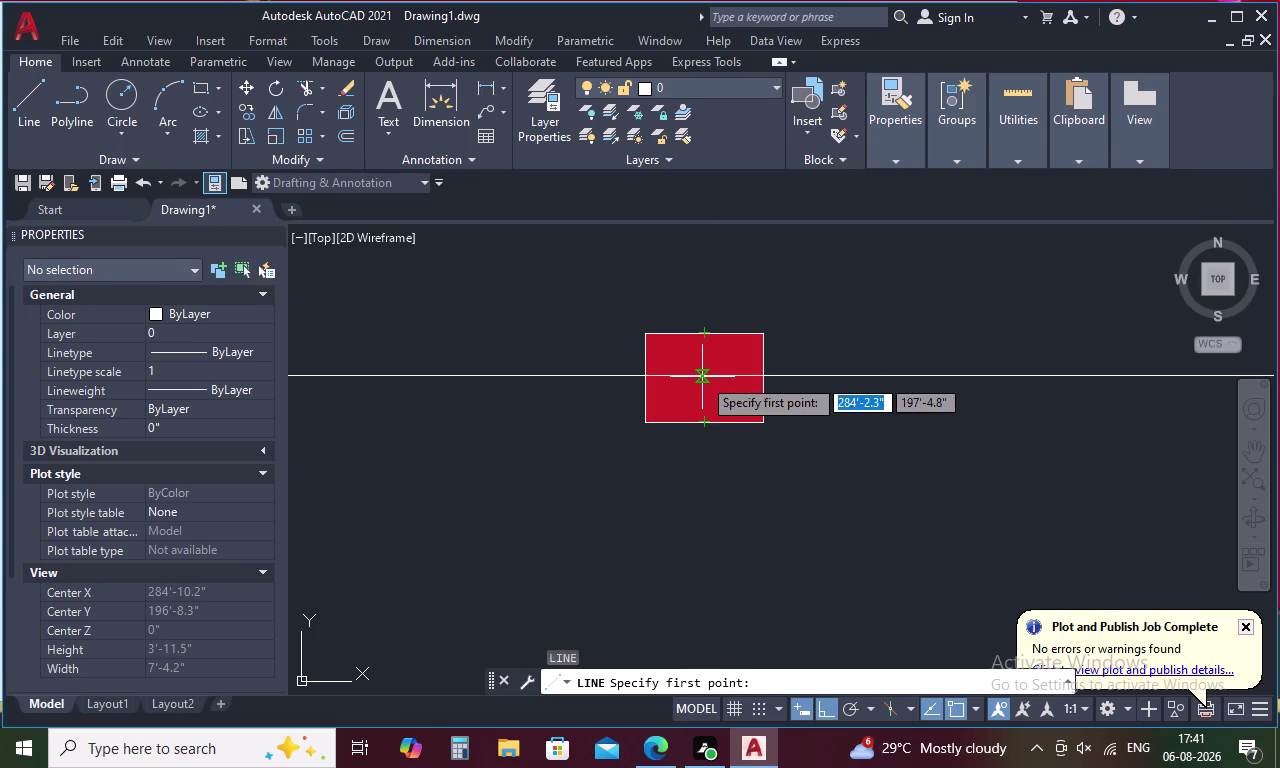
click(702, 377)
scroll(down, 3)
middle_drag(702, 527, 732, 257)
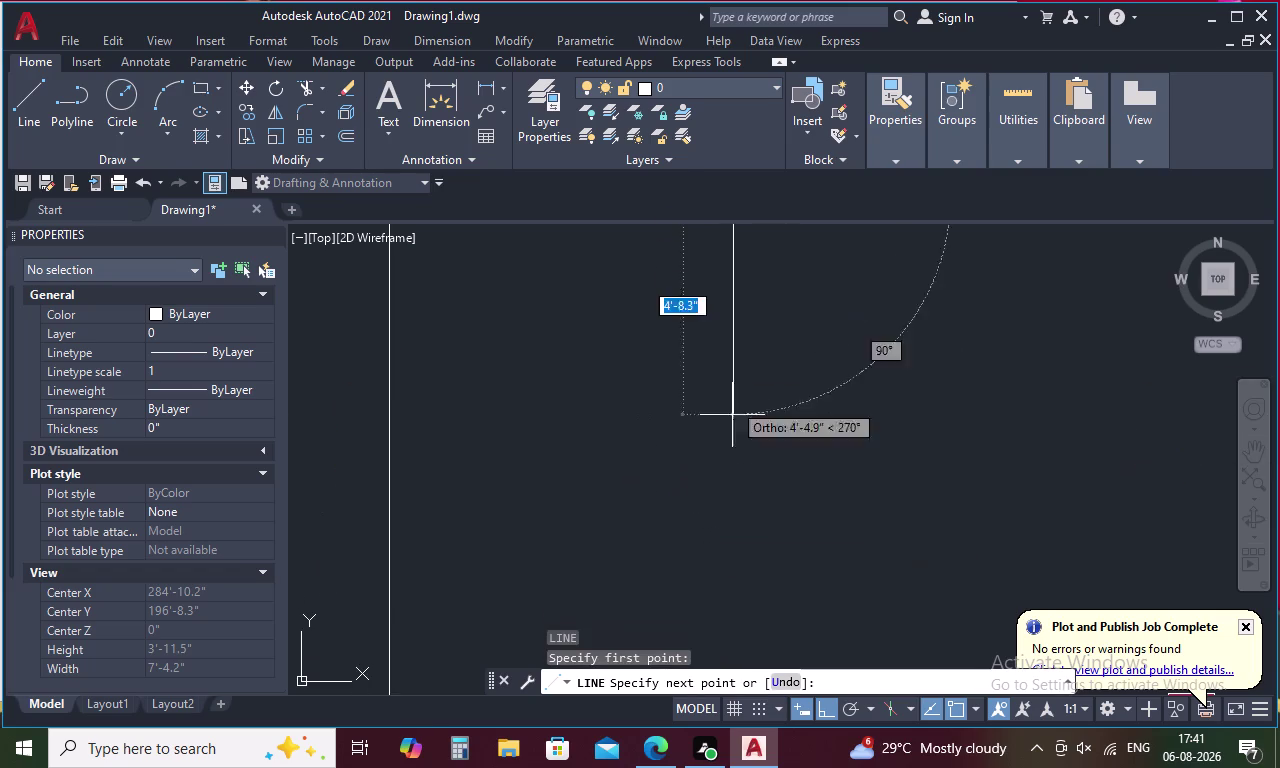
middle_drag(735, 494, 737, 318)
middle_drag(739, 567, 759, 325)
middle_drag(748, 499, 755, 336)
scroll(down, 3)
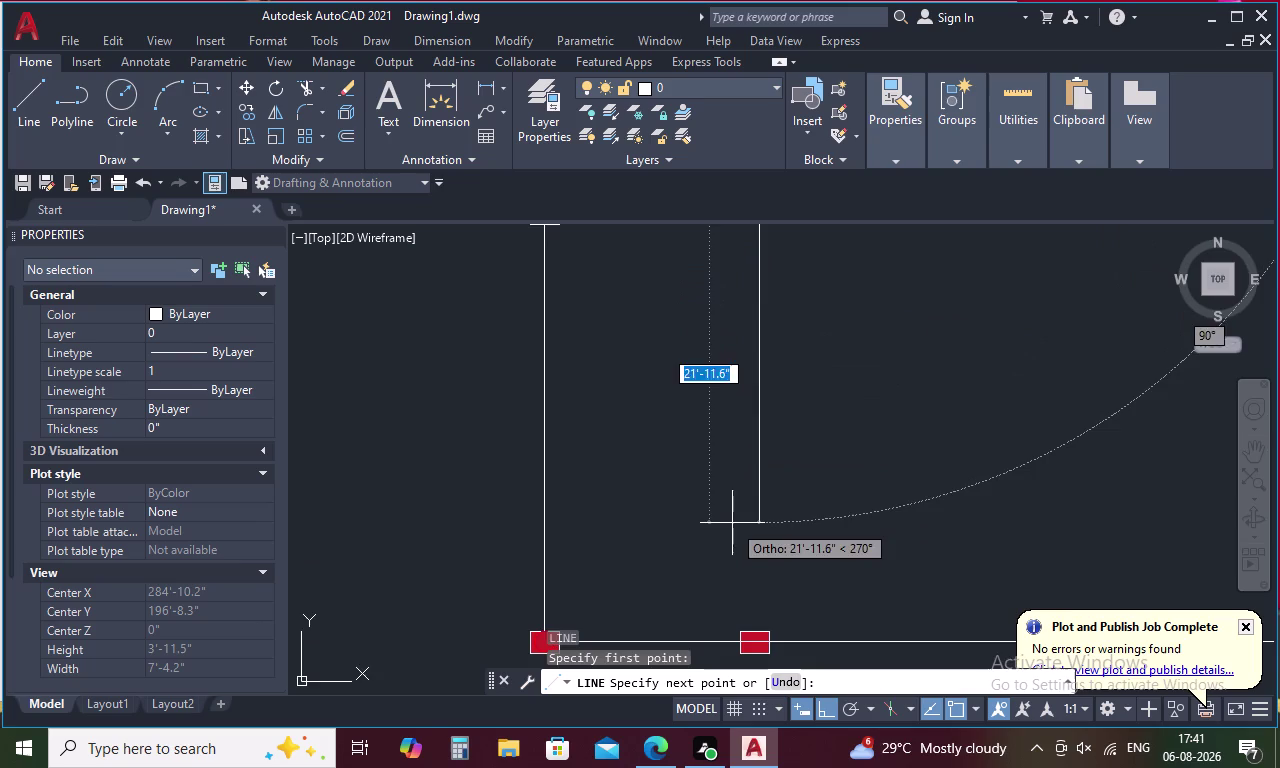
middle_drag(732, 523, 742, 379)
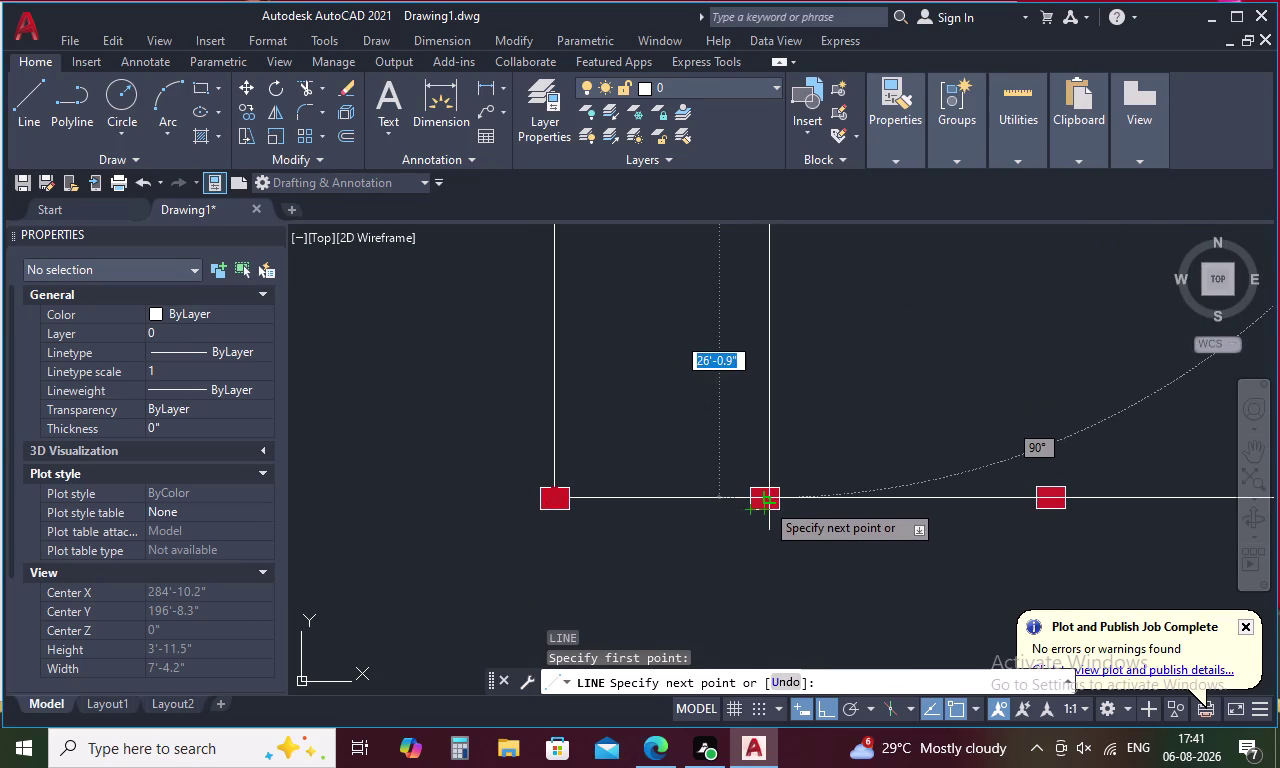
click(766, 501)
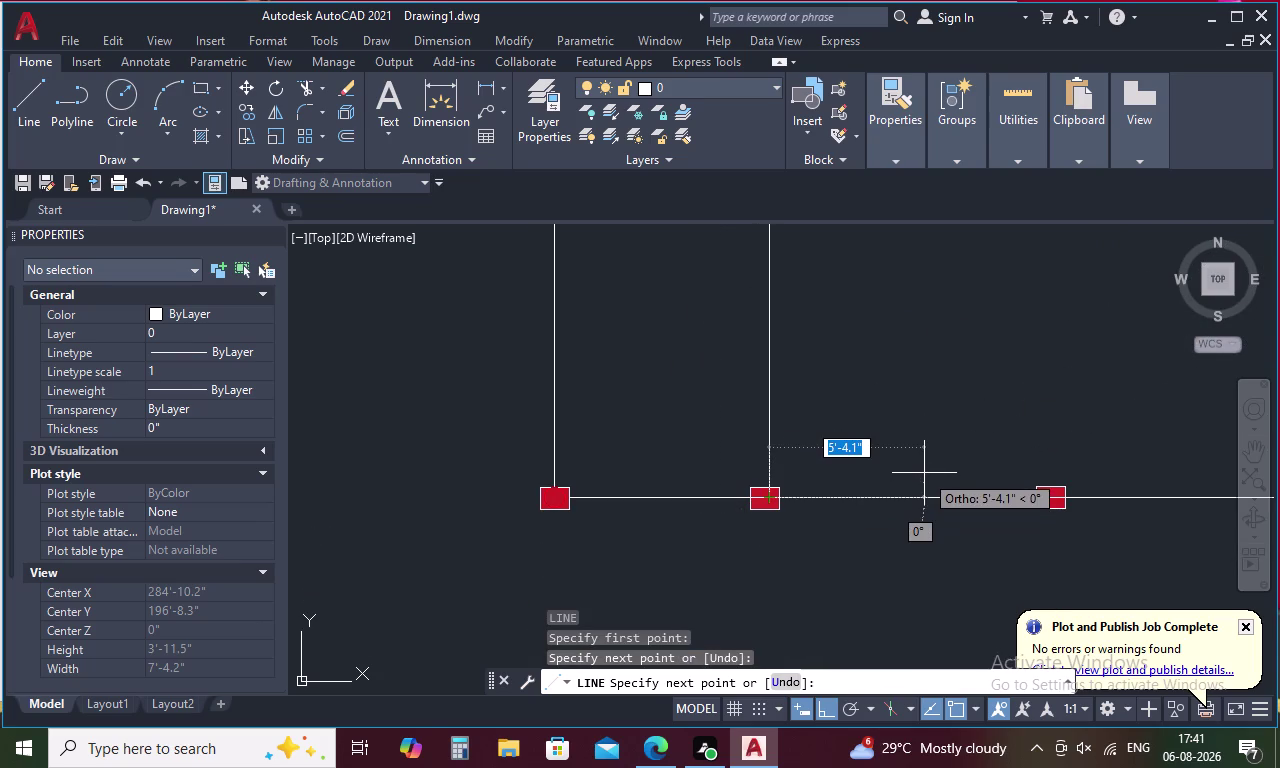
key(Escape)
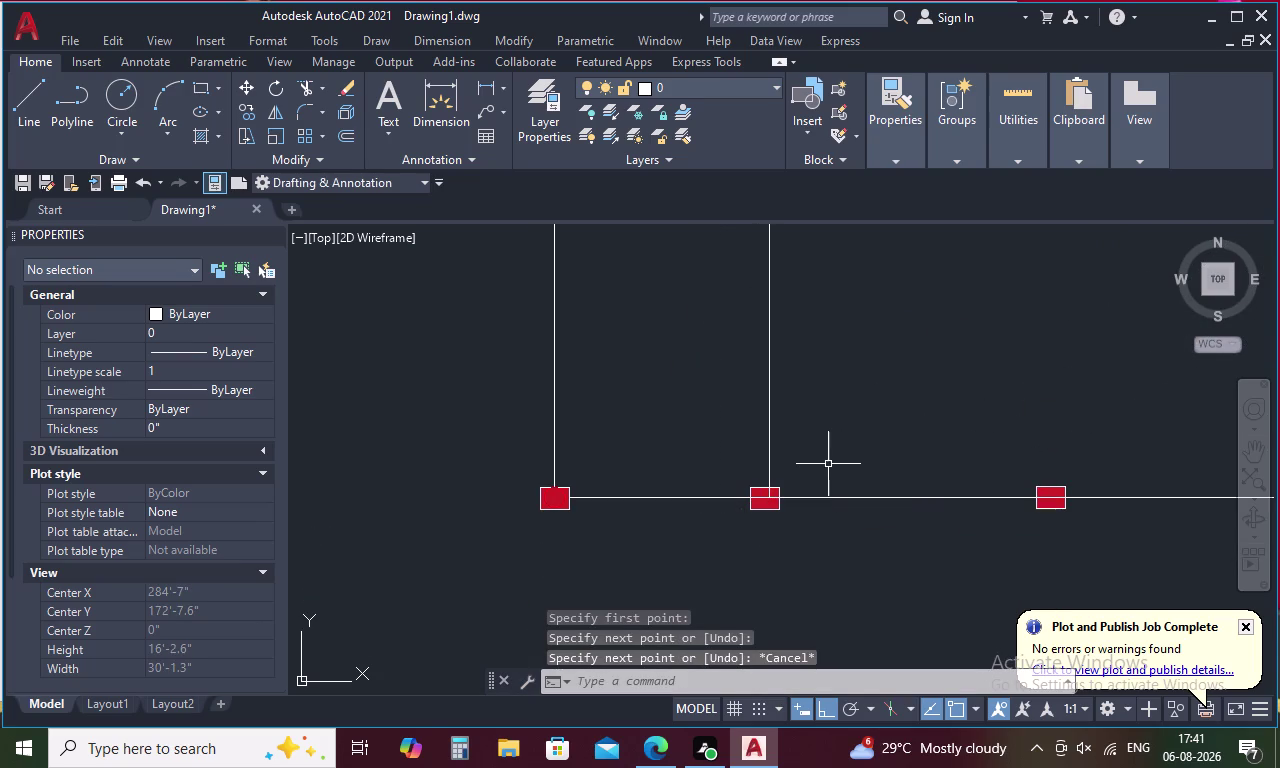
scroll(down, 3)
middle_drag(818, 436, 716, 567)
middle_drag(840, 402, 720, 447)
scroll(down, 3)
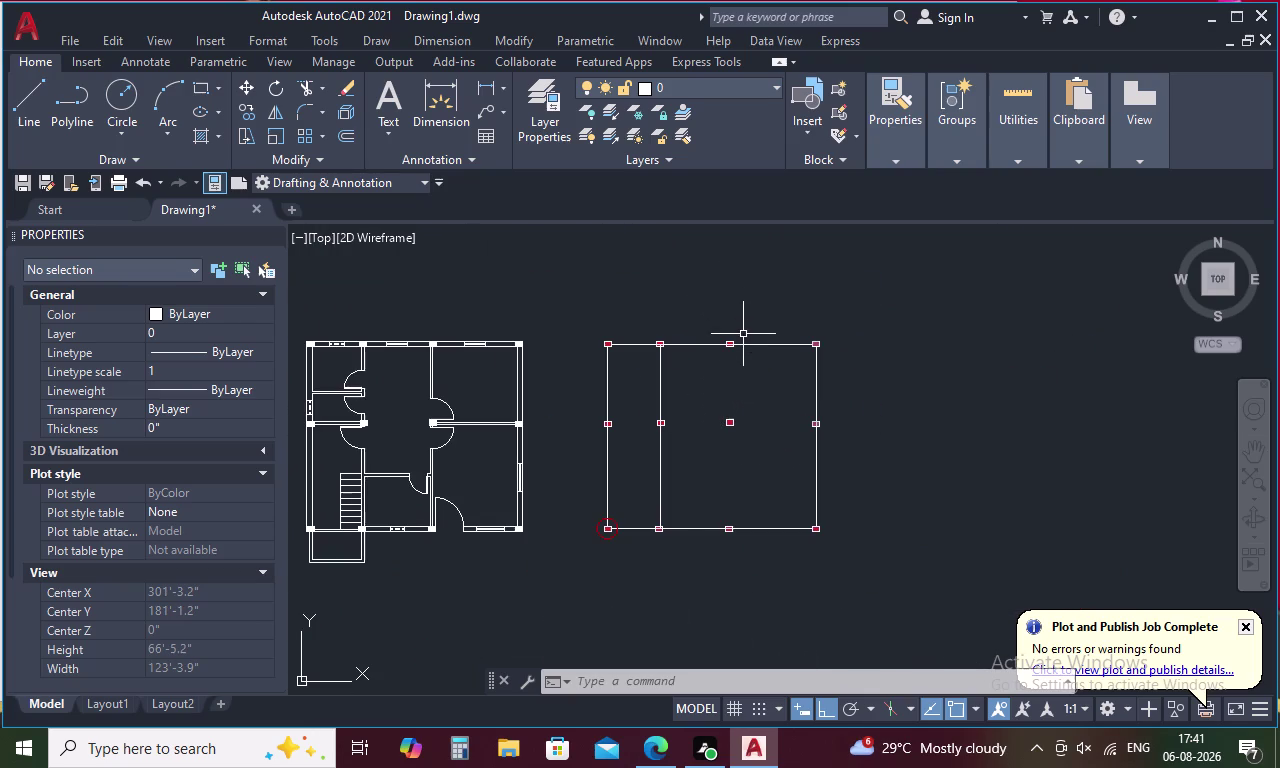
Draw a second interior vertical line from a top grid point to a bottom one.
text(L)
key(space)
scroll(up, 3)
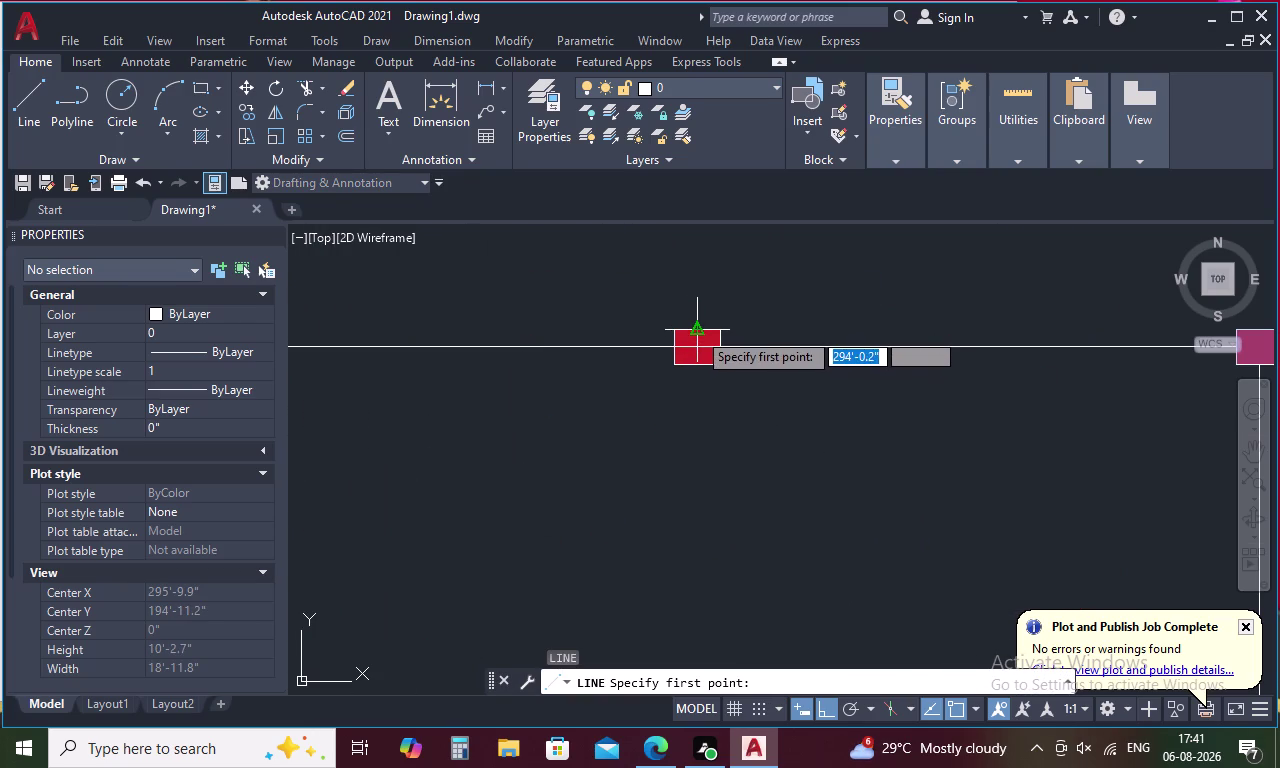
click(697, 331)
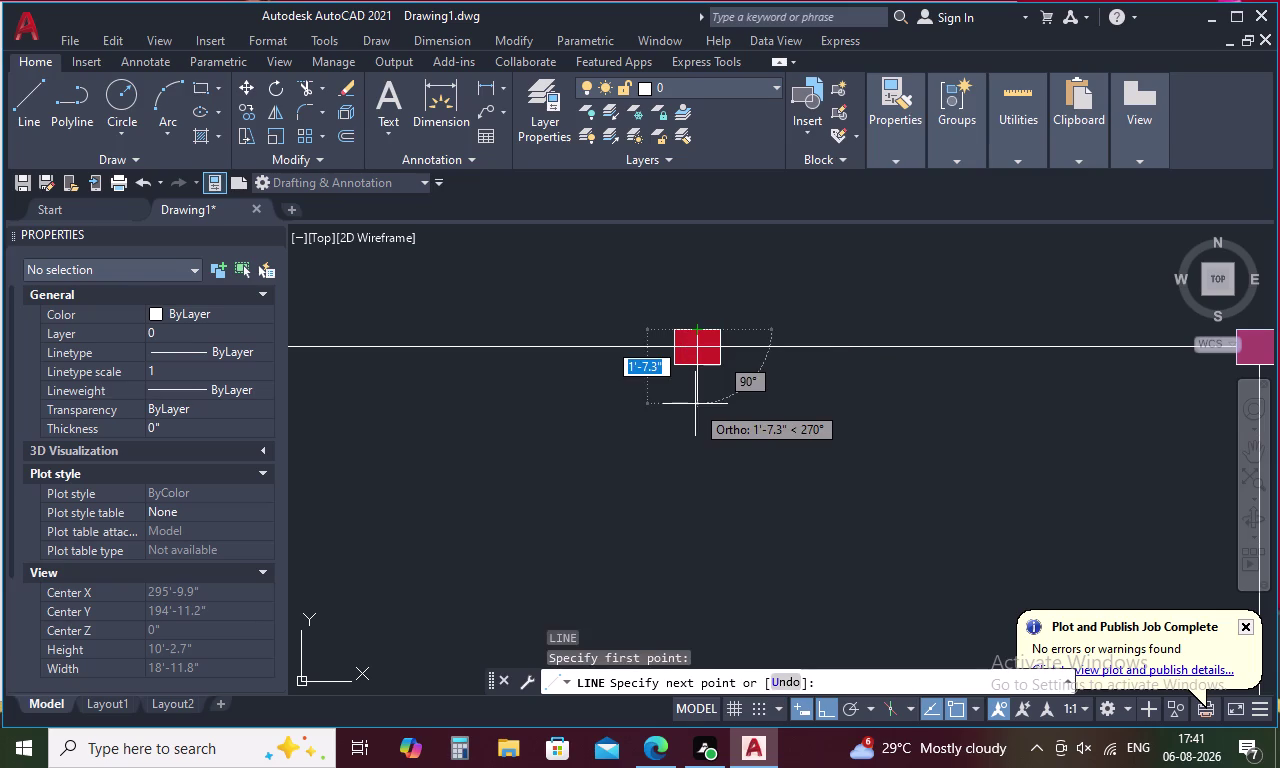
middle_drag(695, 404, 695, 299)
middle_drag(689, 484, 717, 281)
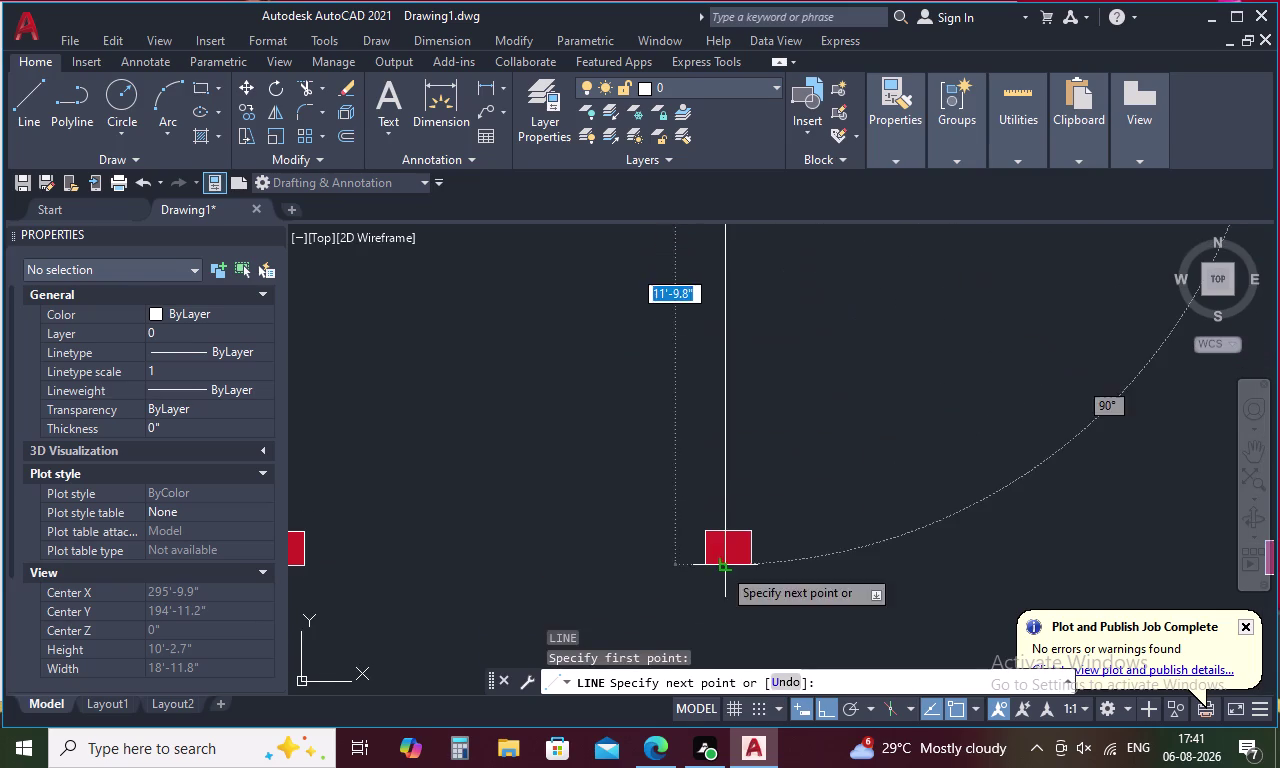
middle_drag(724, 567, 731, 278)
middle_drag(735, 548, 740, 292)
middle_drag(745, 548, 756, 310)
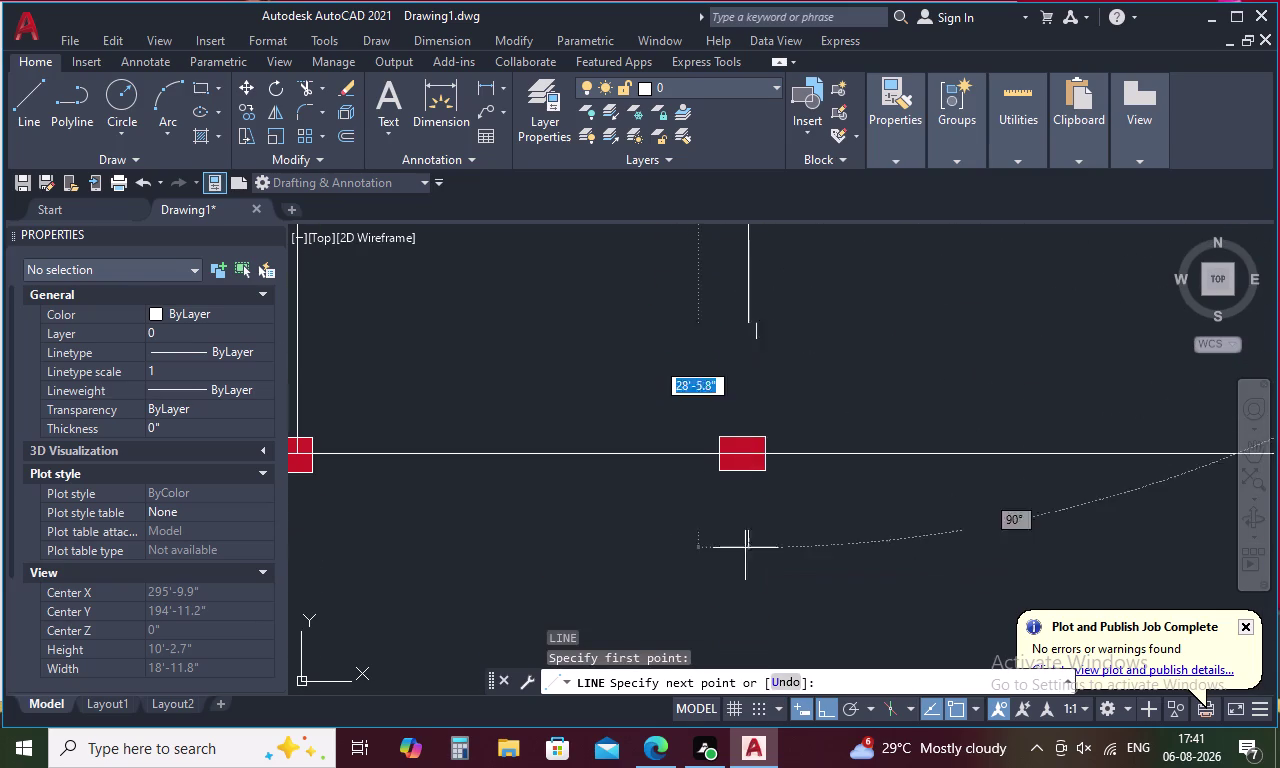
click(751, 468)
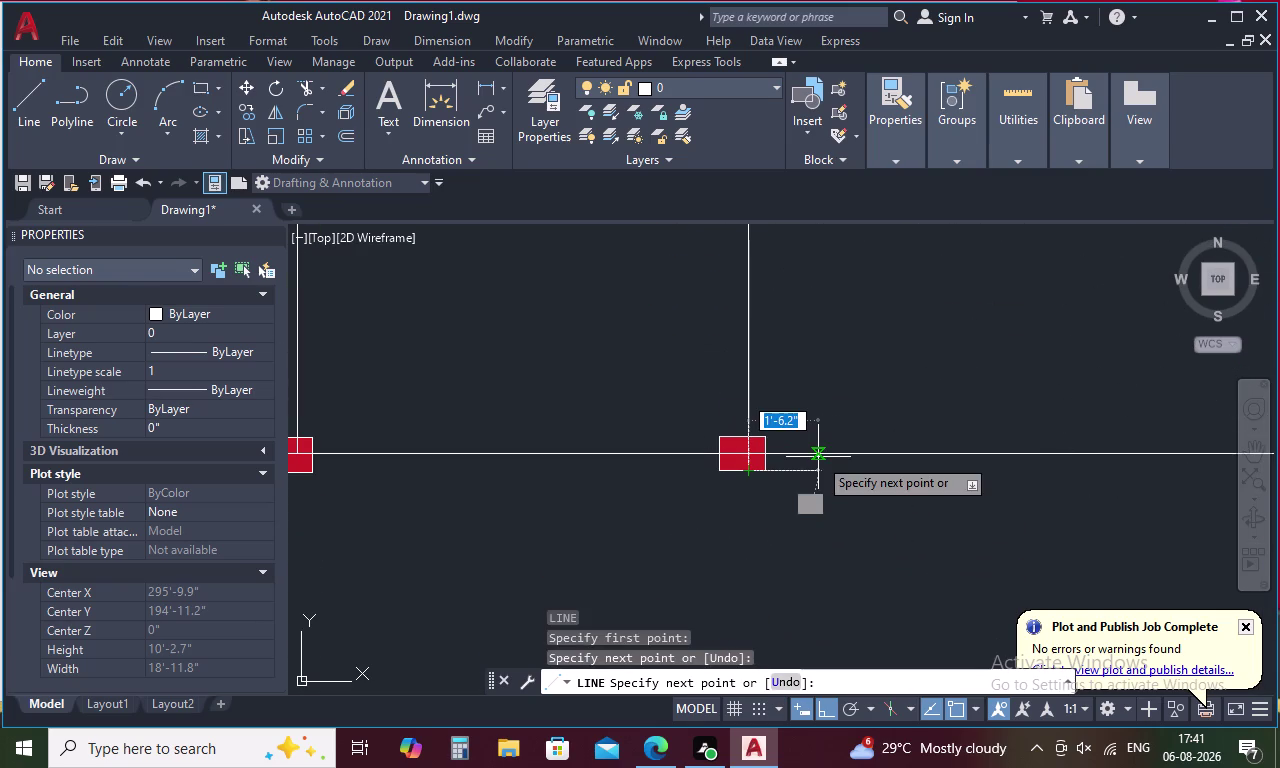
key(Escape)
scroll(down, 3)
middle_drag(880, 381, 852, 398)
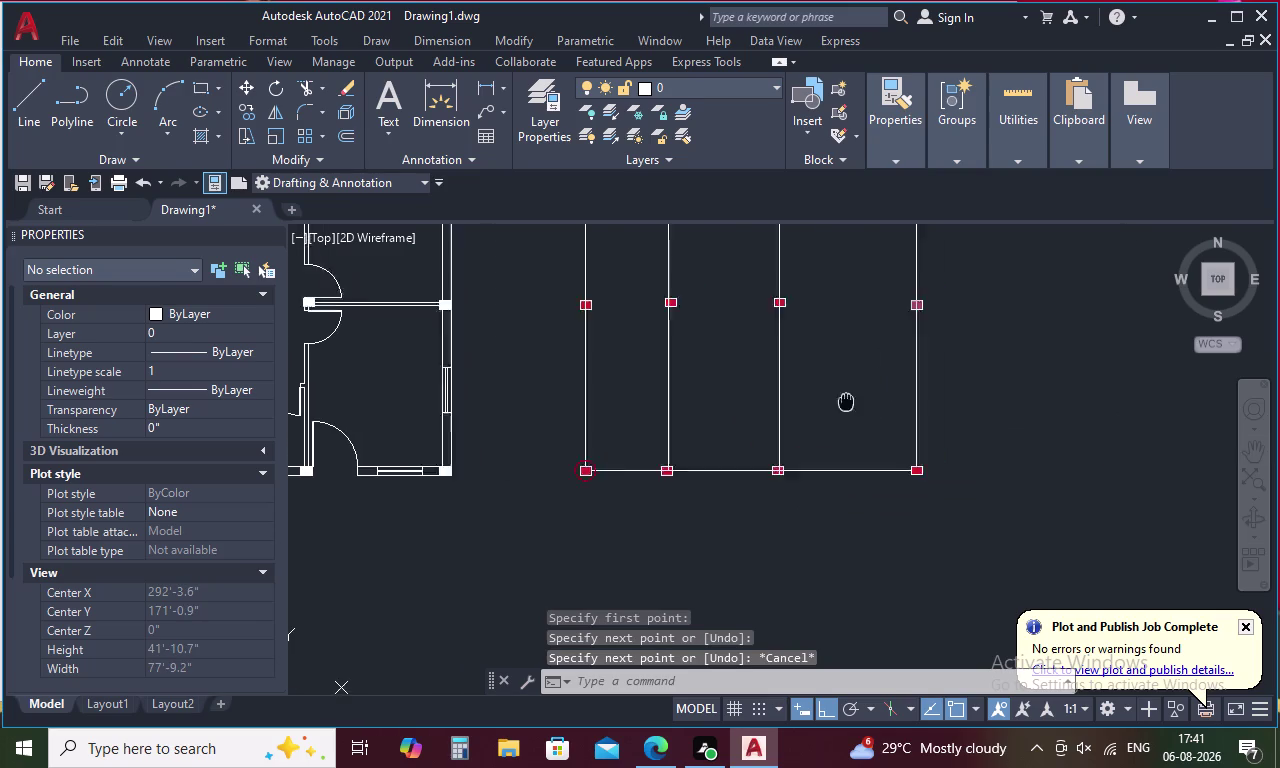
middle_drag(852, 398, 568, 528)
Draw a vertical line from the top-right to the bottom-right grid point.
text(L)
key(space)
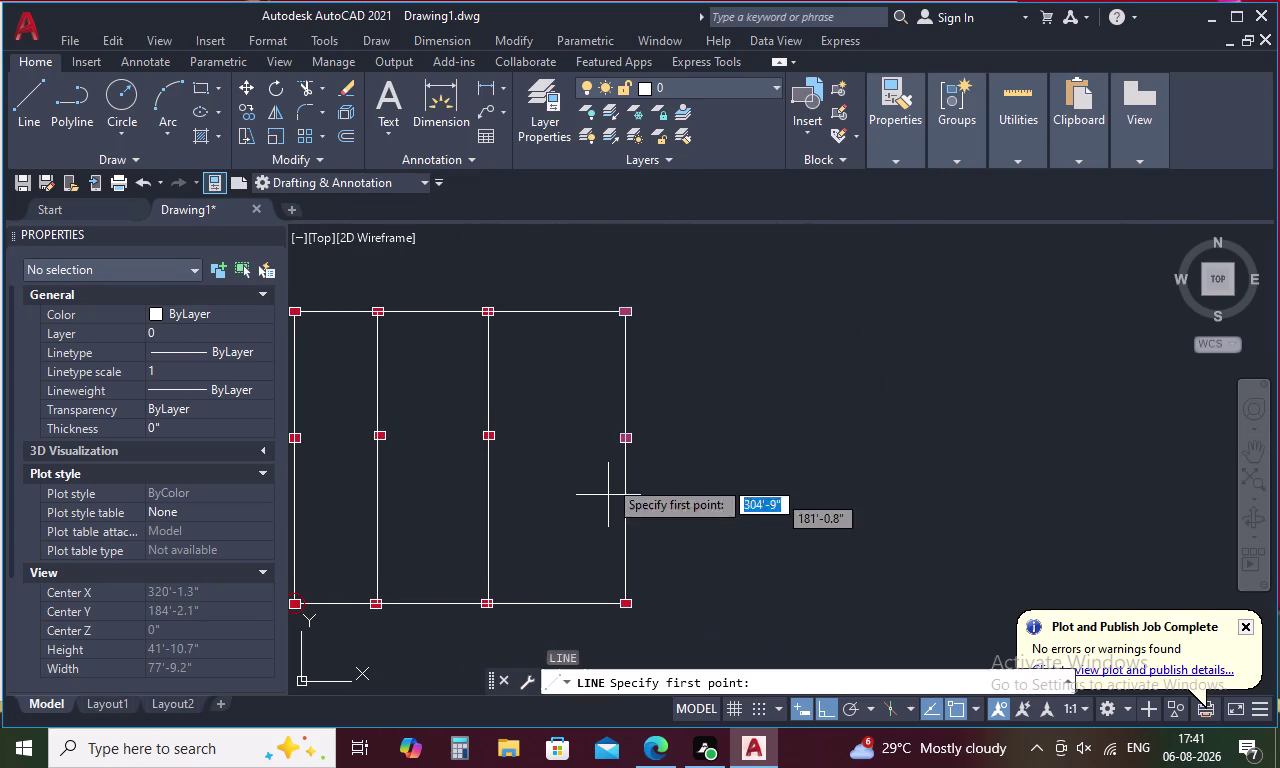
click(621, 306)
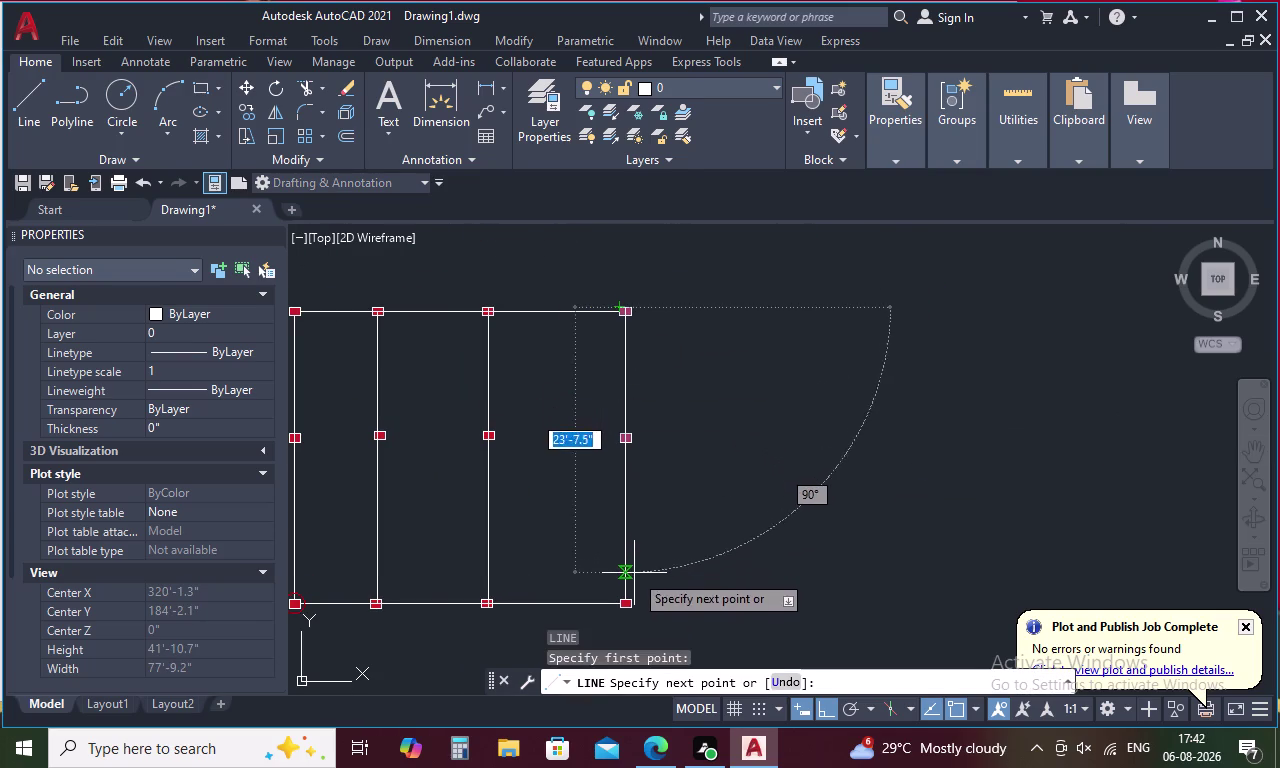
scroll(up, 3)
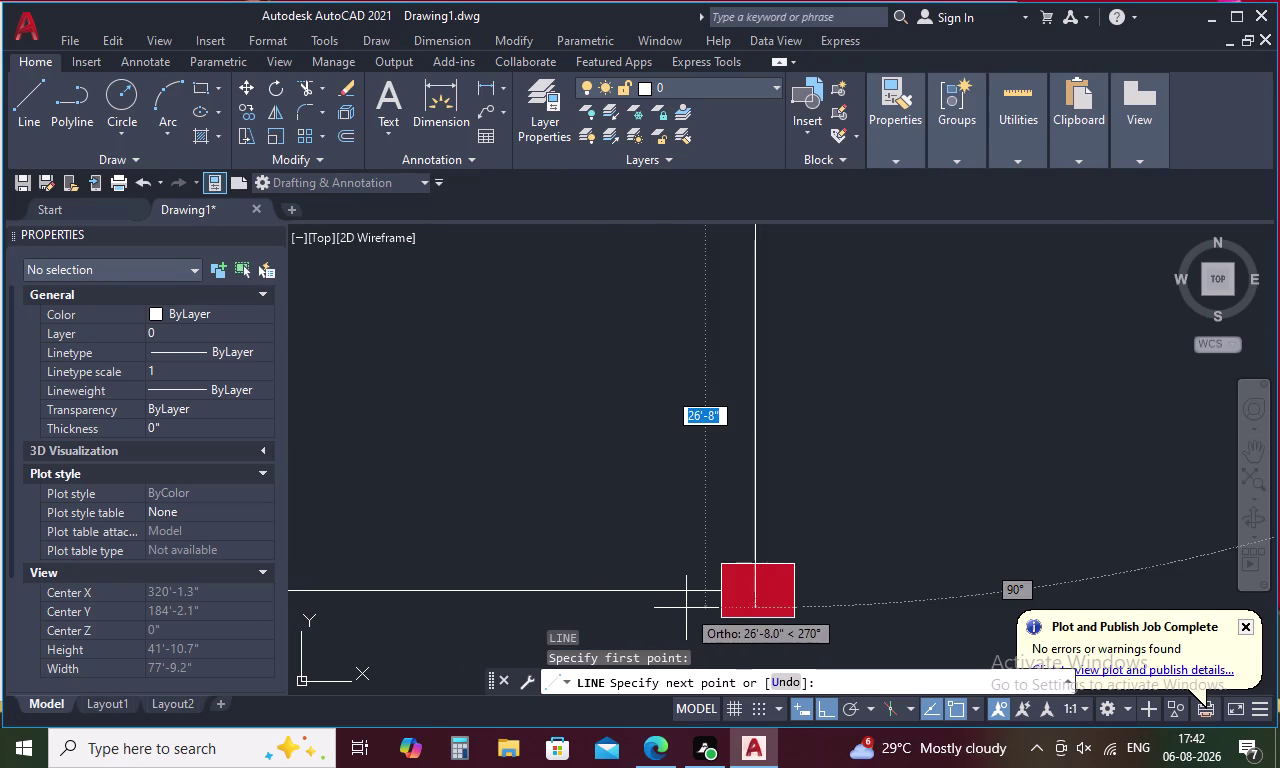
click(753, 617)
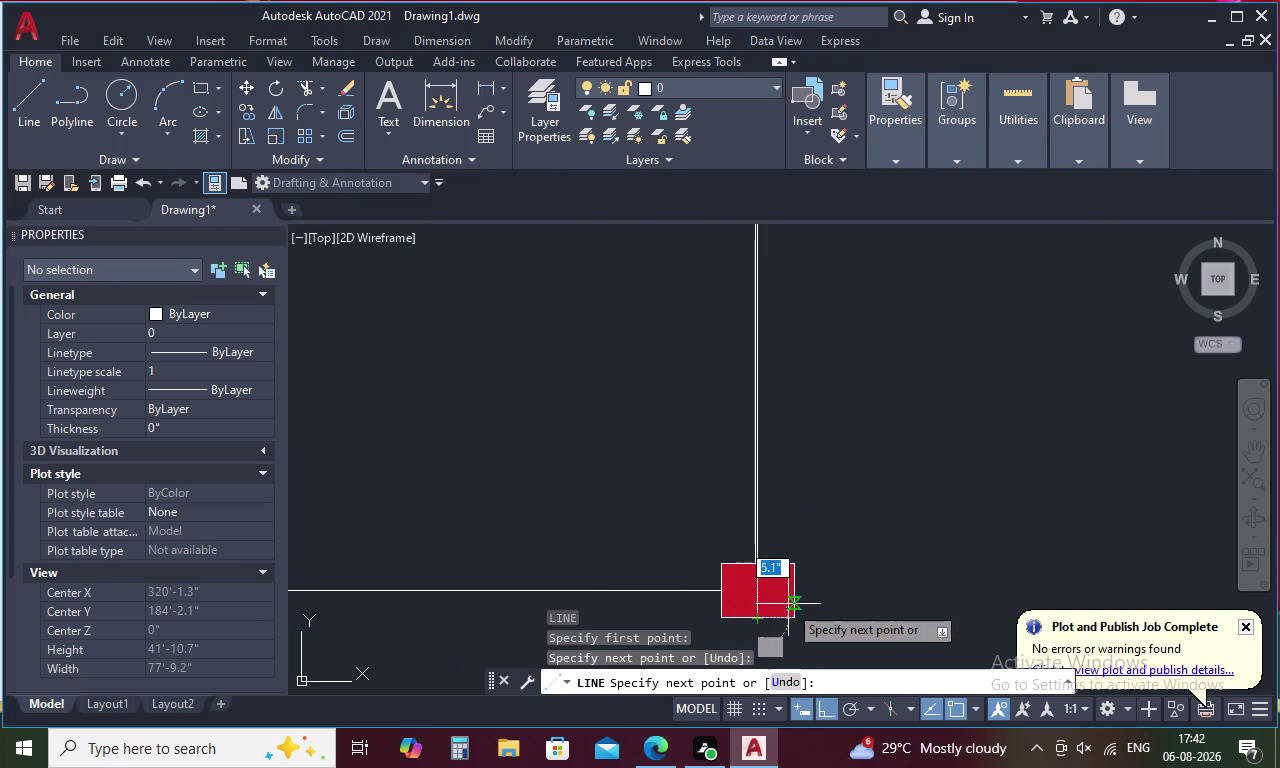
key(Escape)
scroll(up, 3)
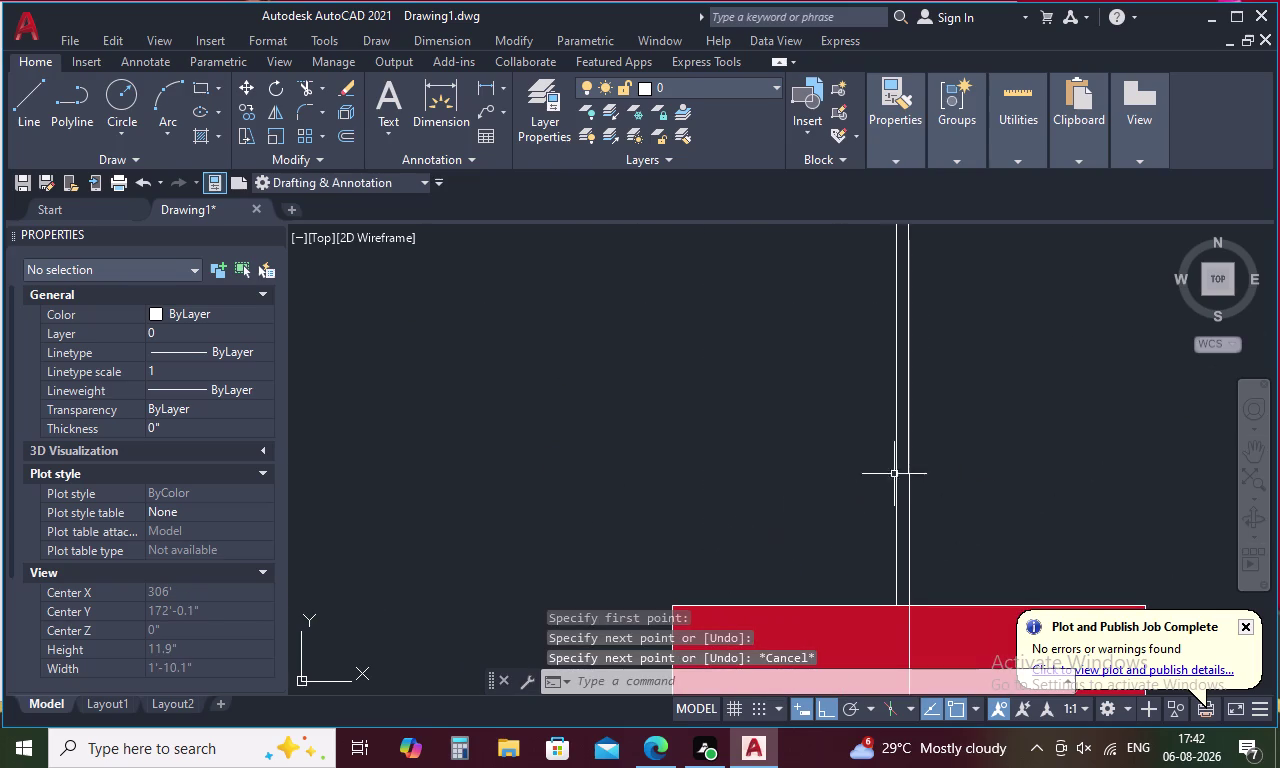
Delete the doubled right edge lines of the grid.
click(897, 465)
drag(987, 433, 871, 510)
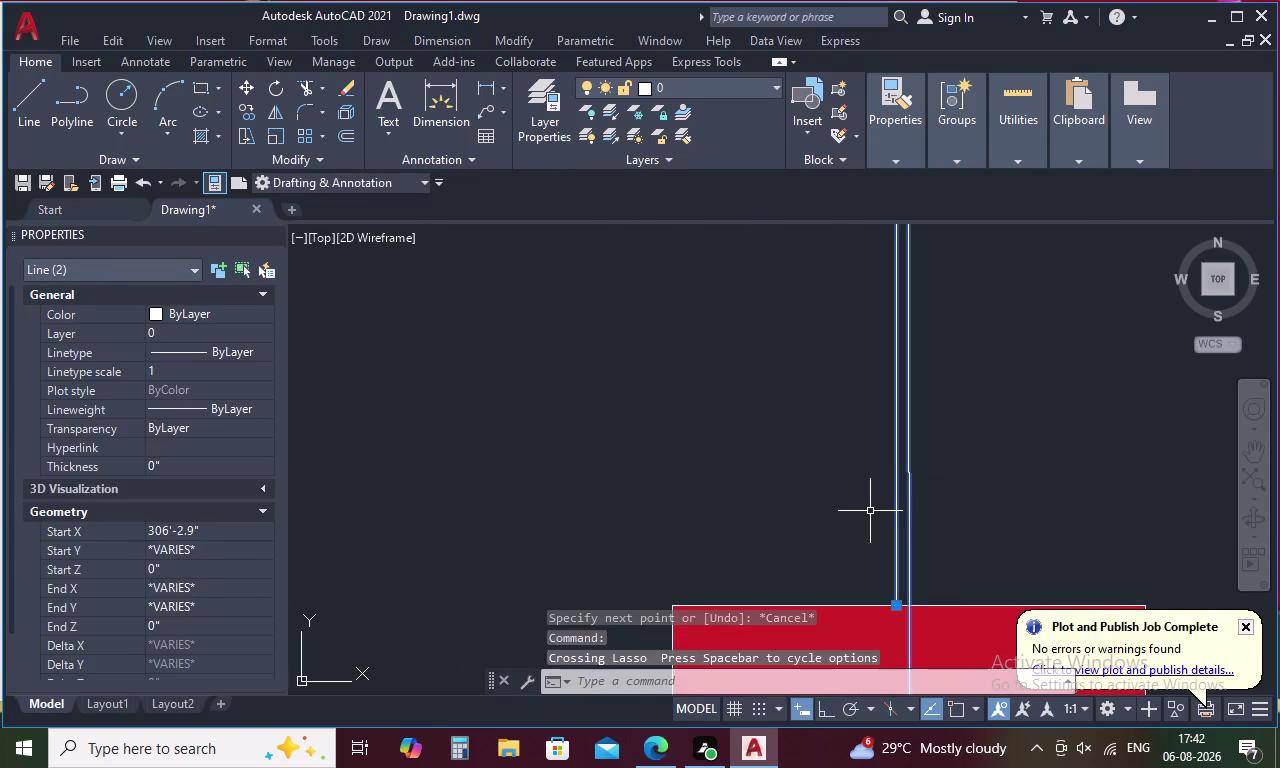
key(Delete)
scroll(down, 3)
scroll(down, 3)
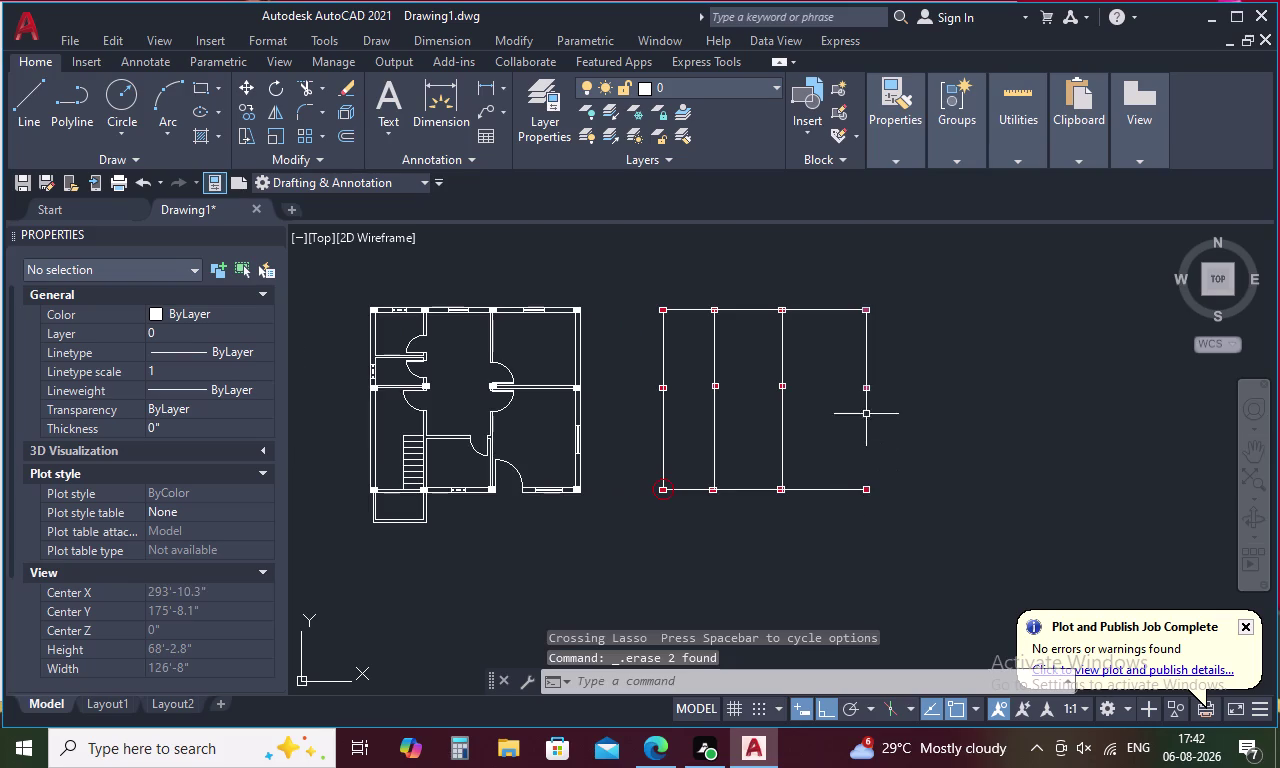
drag(877, 324, 847, 353)
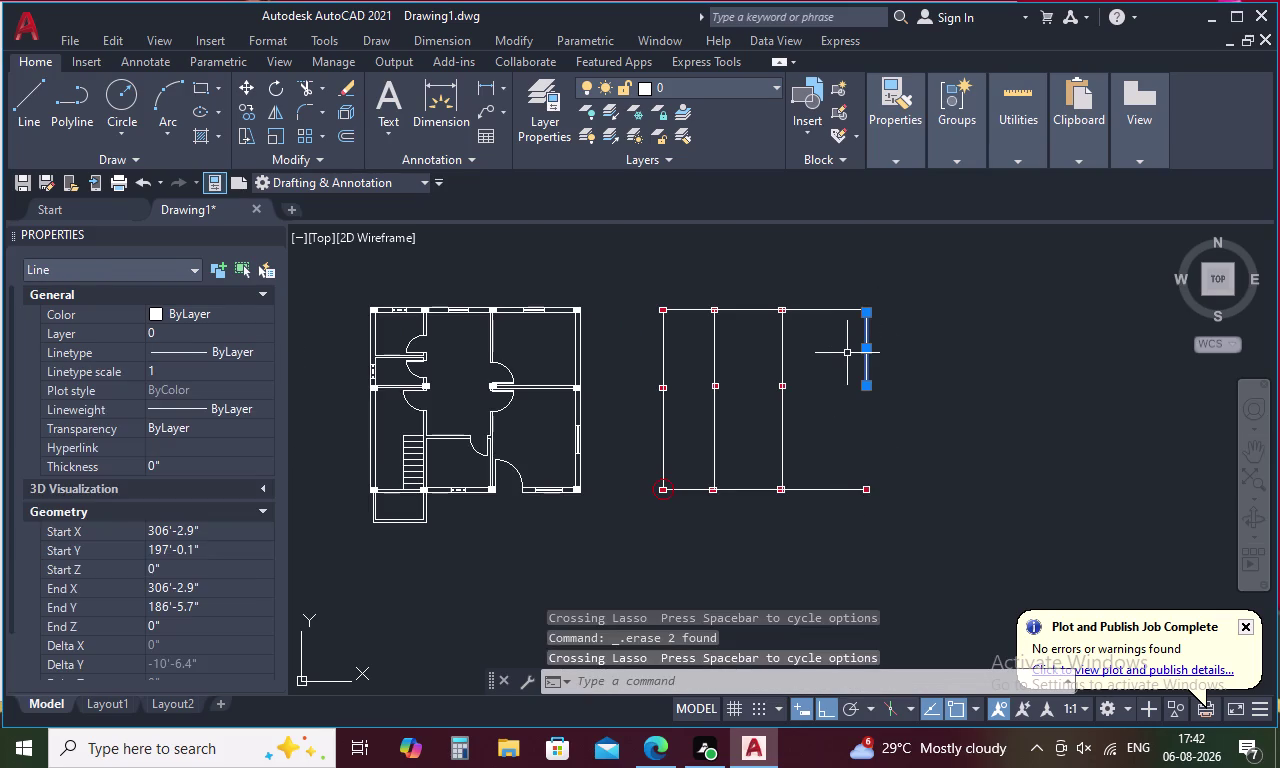
key(Delete)
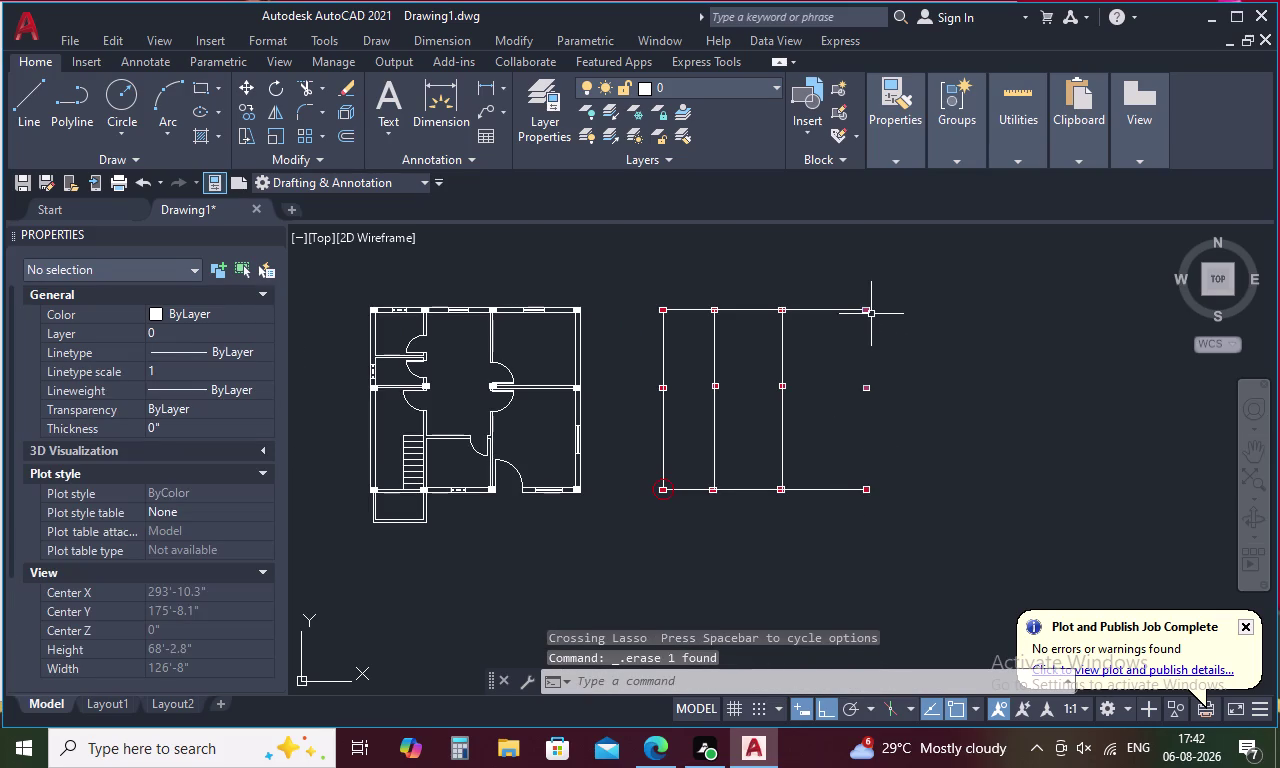
Select and delete the top grid line segments.
drag(826, 286, 826, 326)
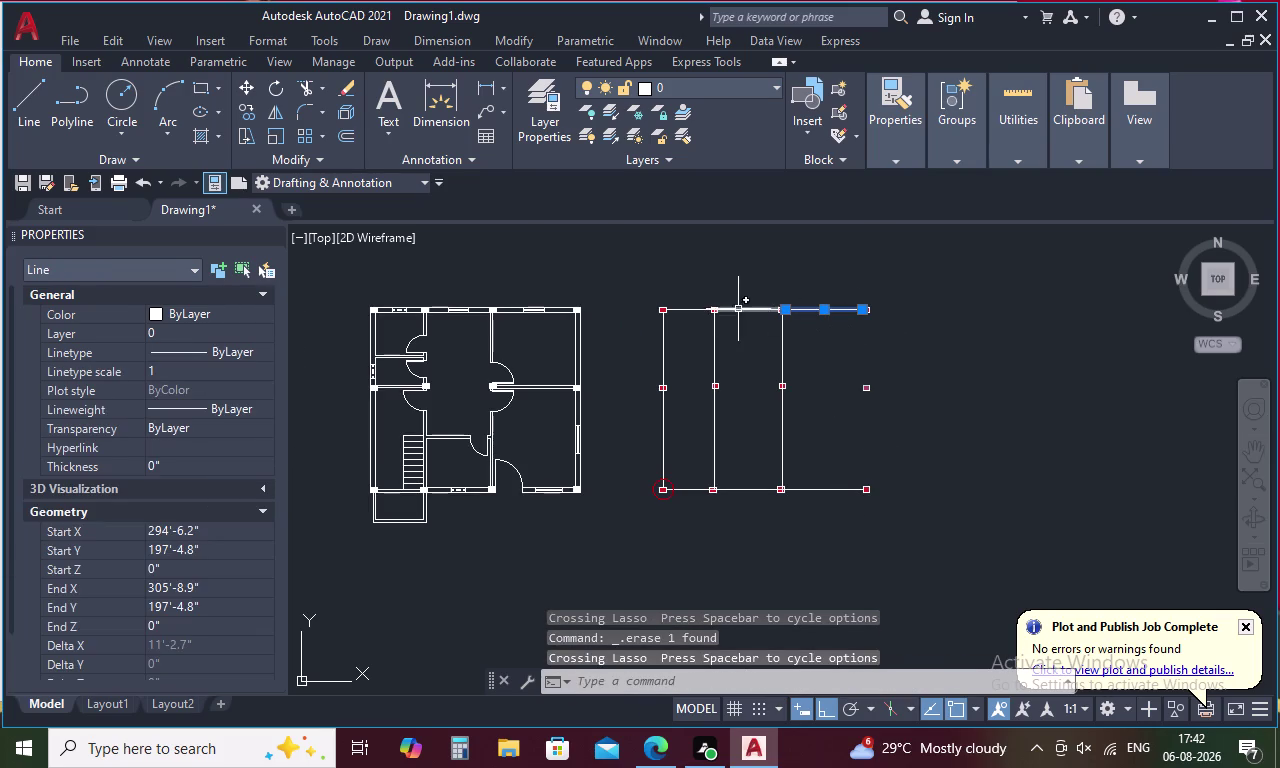
drag(743, 294, 740, 329)
click(740, 306)
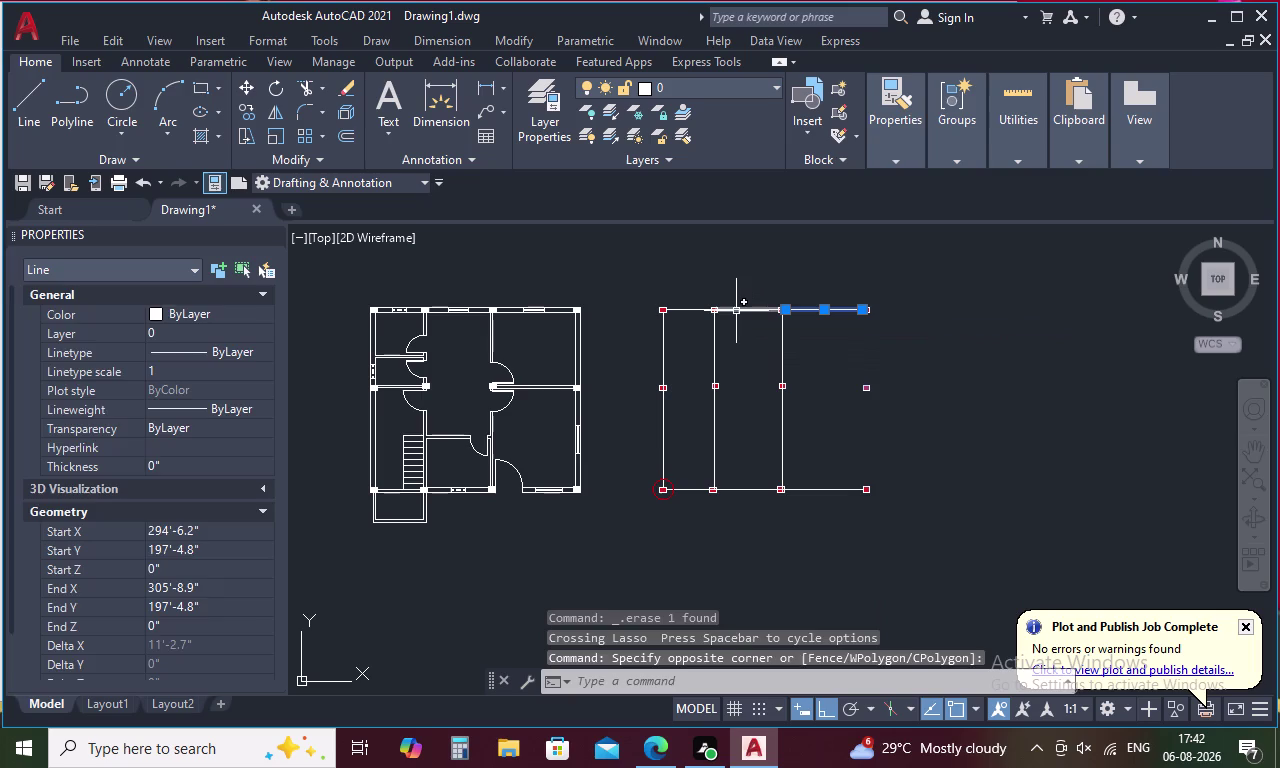
click(736, 311)
click(694, 309)
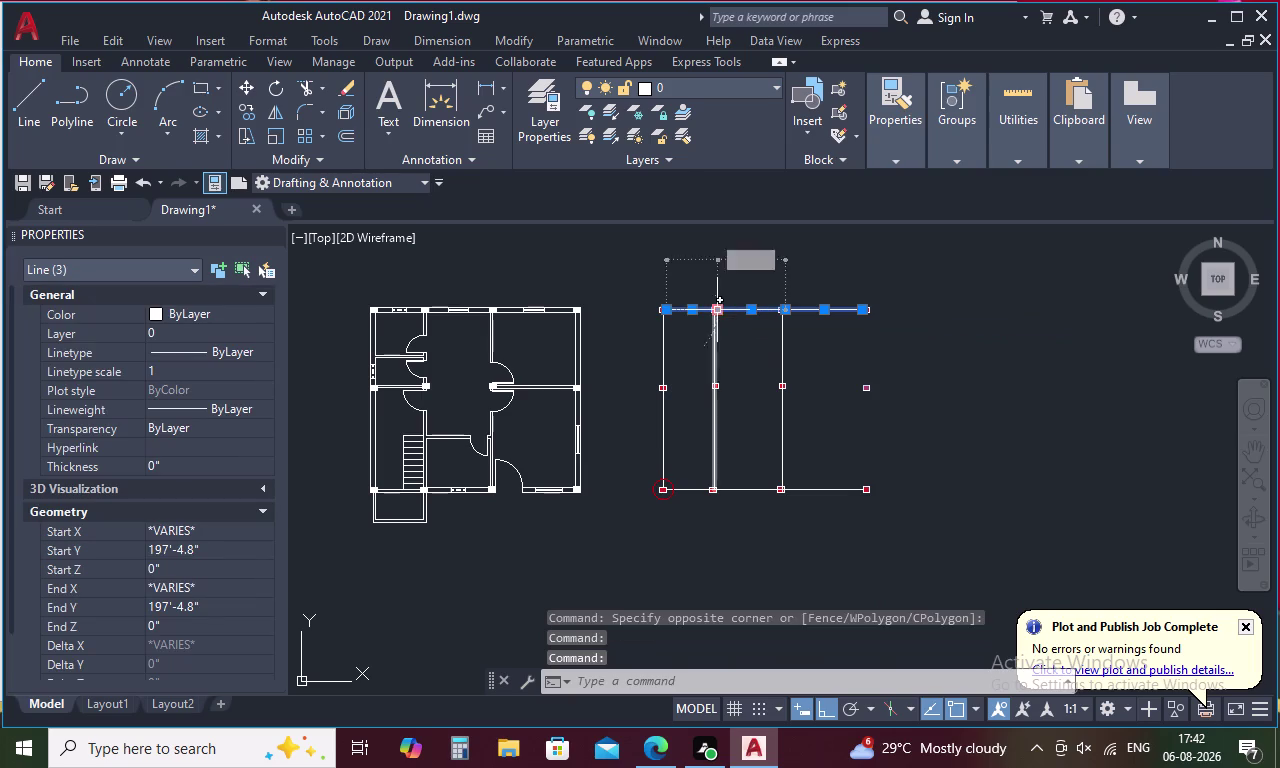
key(Delete)
Delete the upper and lower left edge line segments.
drag(693, 352, 654, 360)
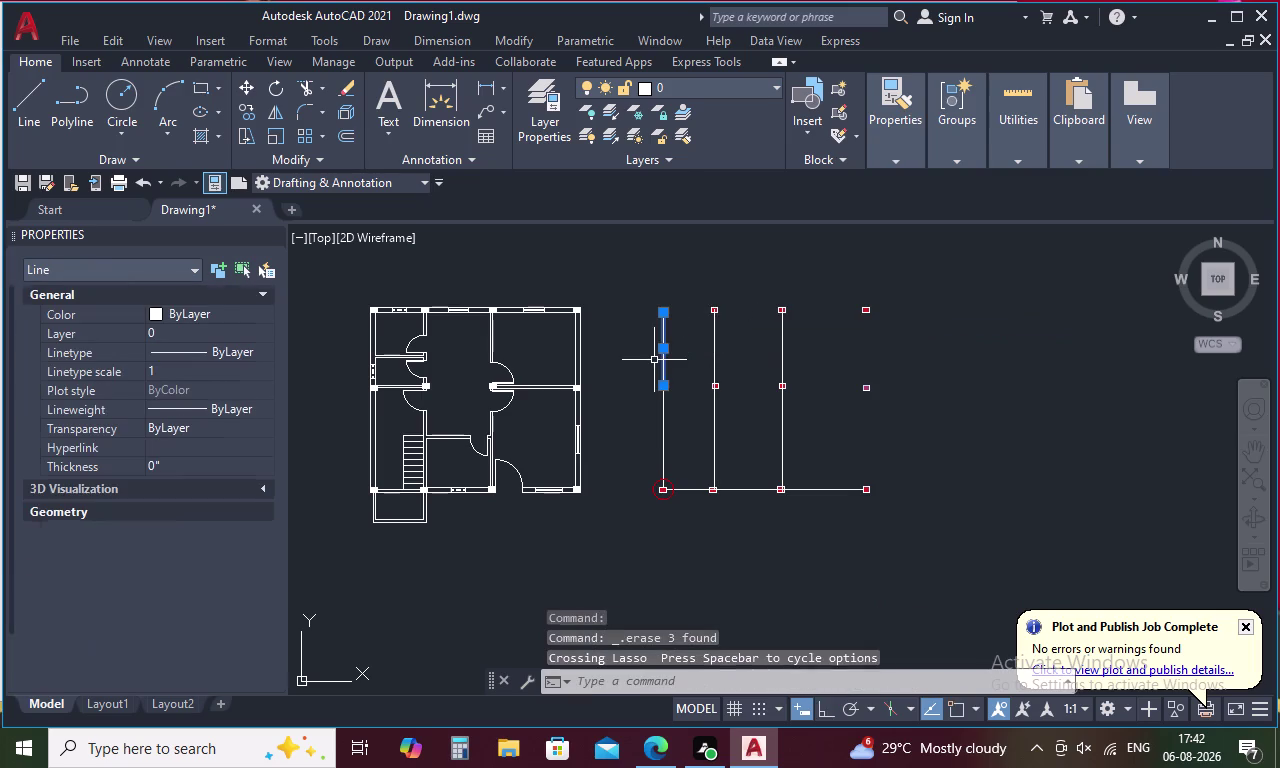
drag(695, 424, 642, 443)
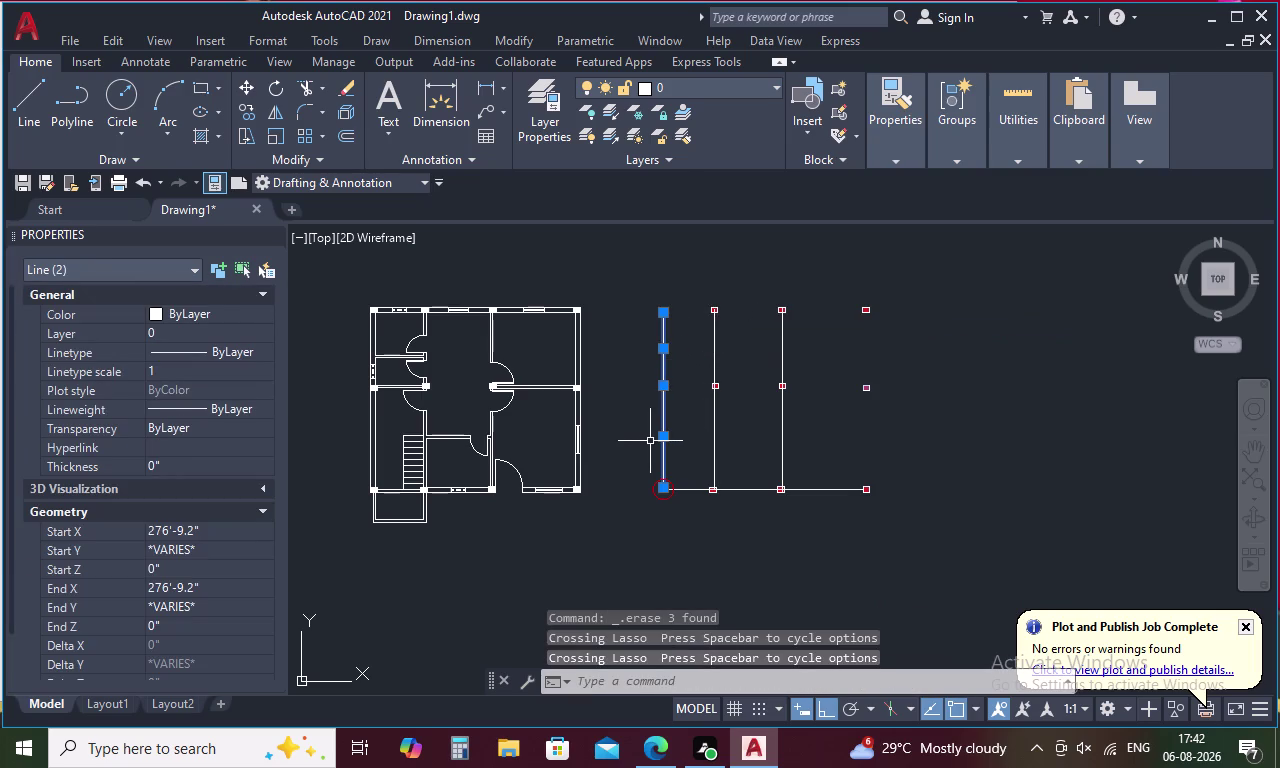
key(Delete)
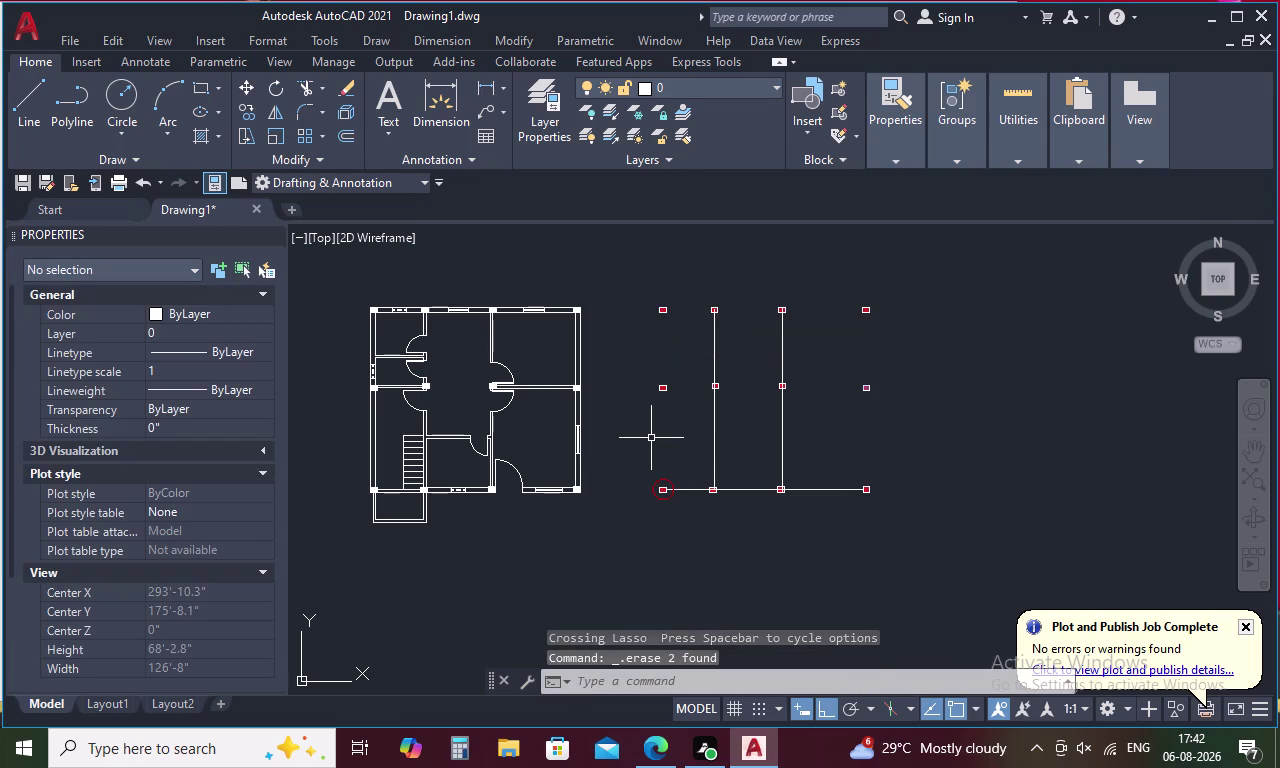
key(l)
key(space)
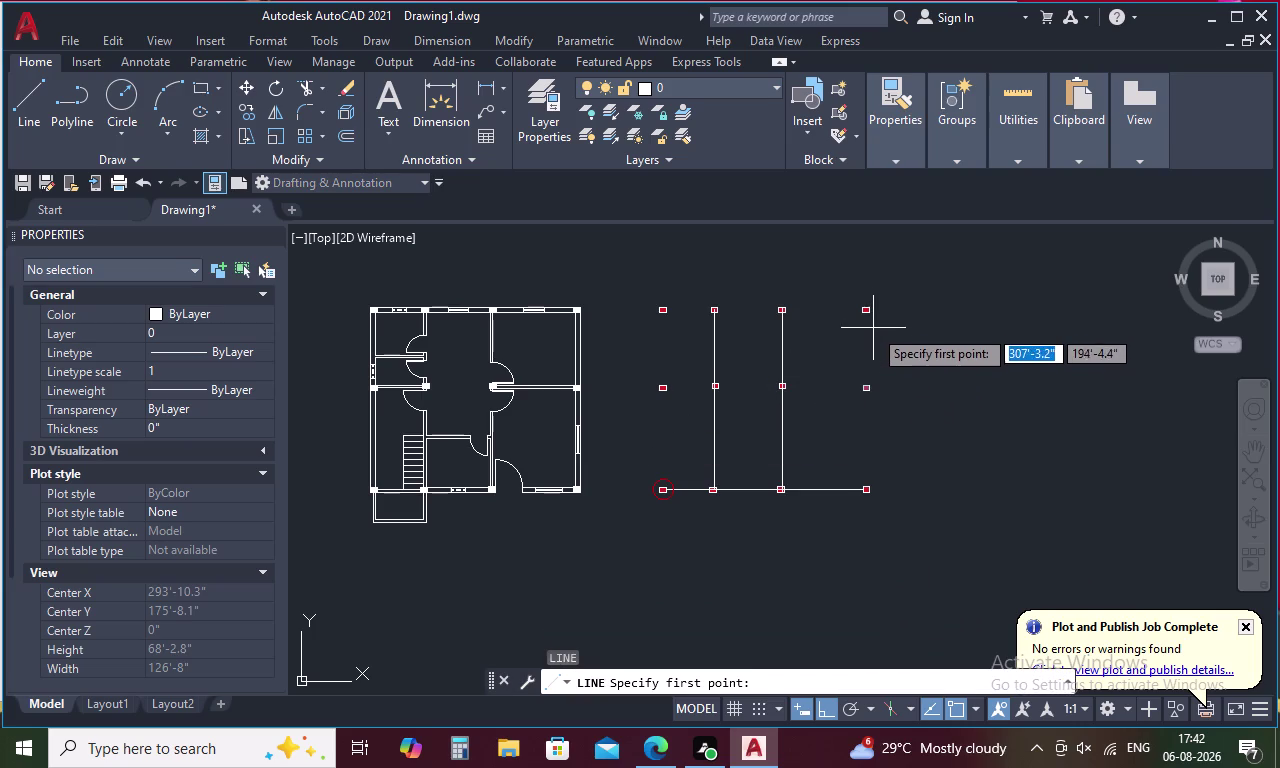
Draw the right vertical grid line from the top-right to the bottom-right grid point.
scroll(up, 3)
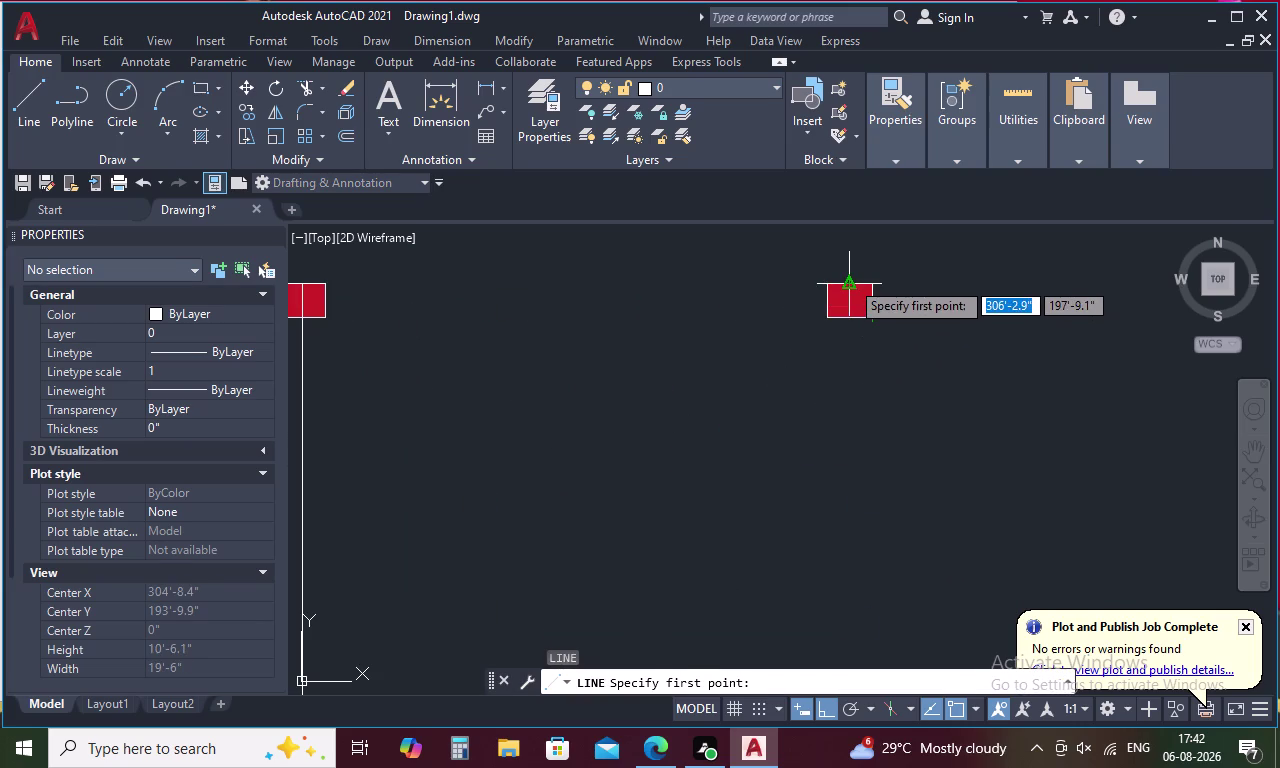
click(850, 280)
scroll(down, 3)
scroll(up, 3)
middle_drag(860, 571, 860, 543)
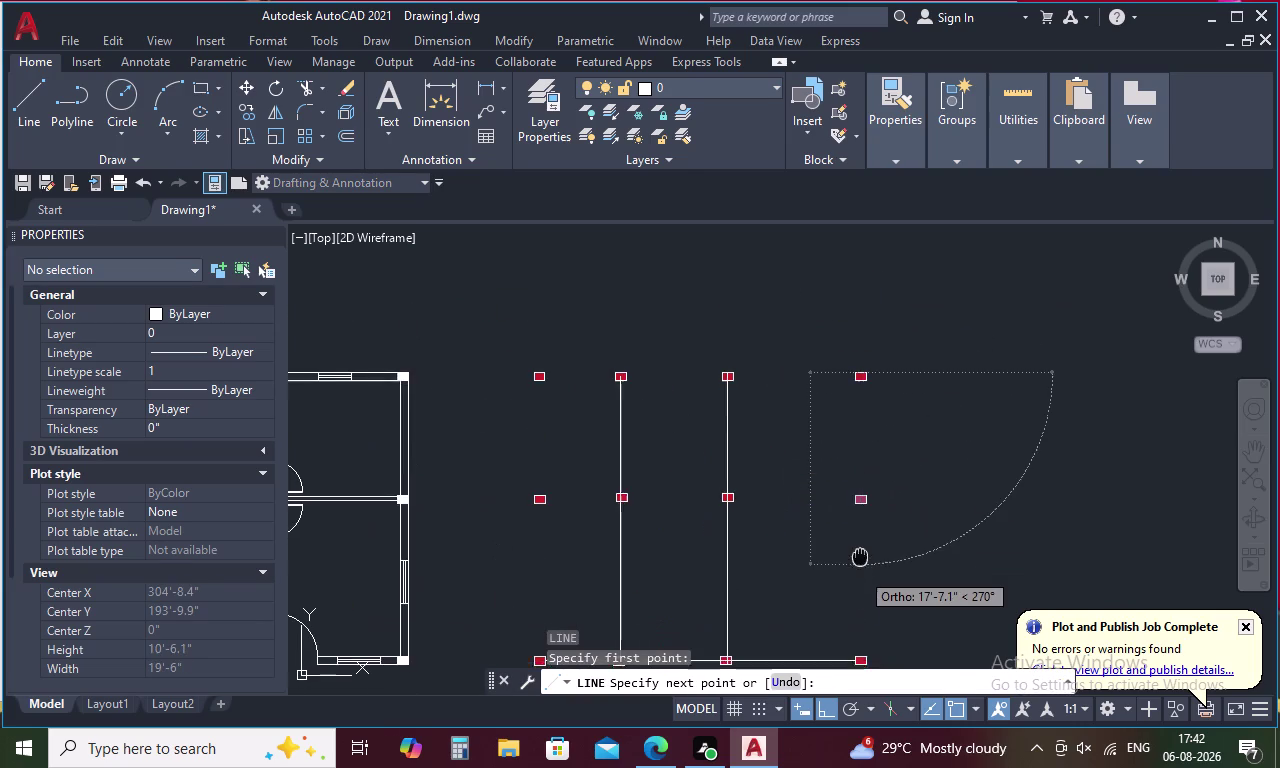
middle_drag(860, 543, 845, 443)
scroll(up, 3)
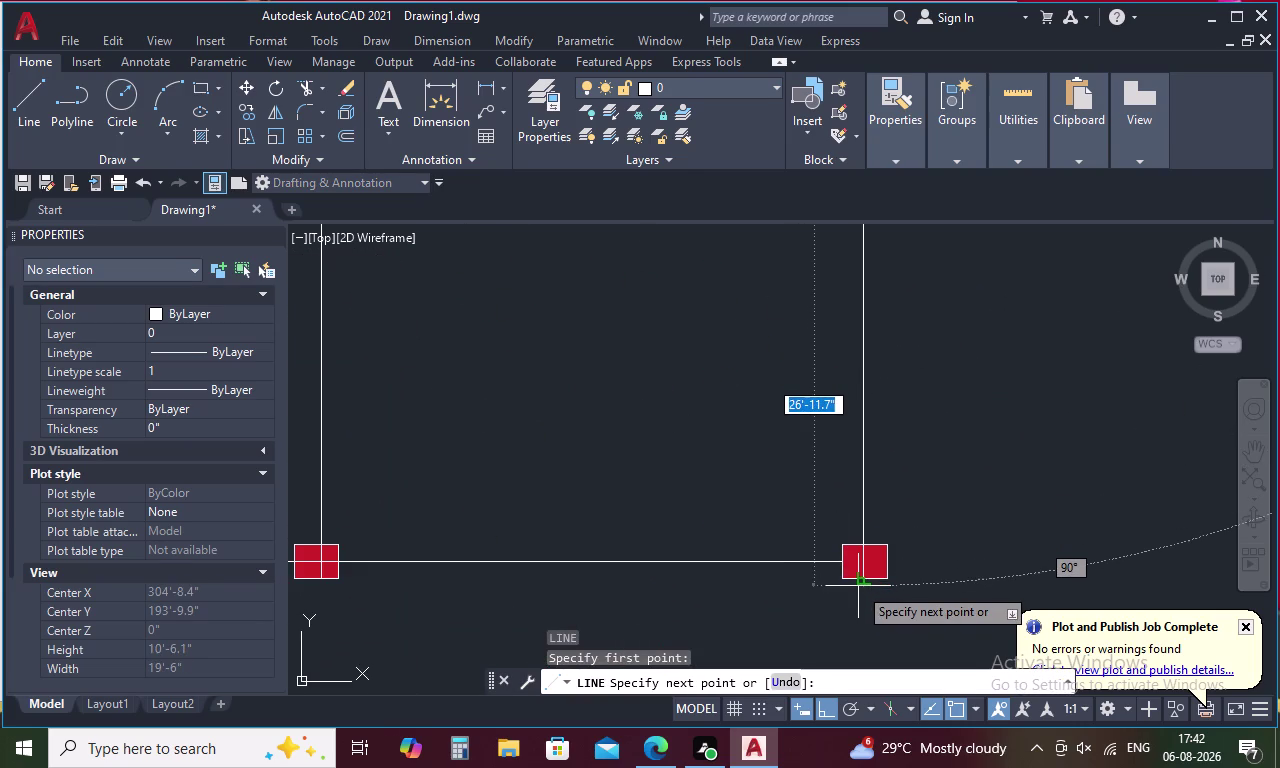
click(862, 579)
scroll(down, 3)
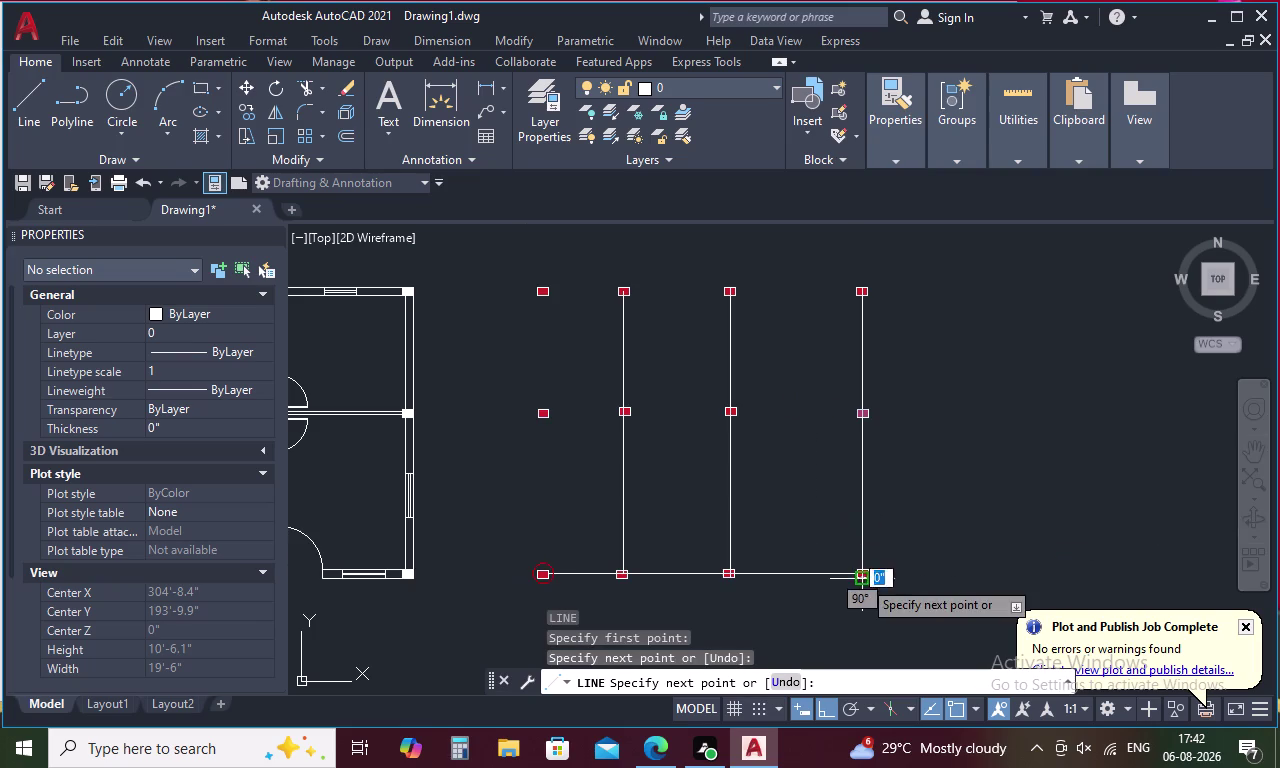
key(Escape)
Draw a vertical line from a top column down to its bottom column.
key(space)
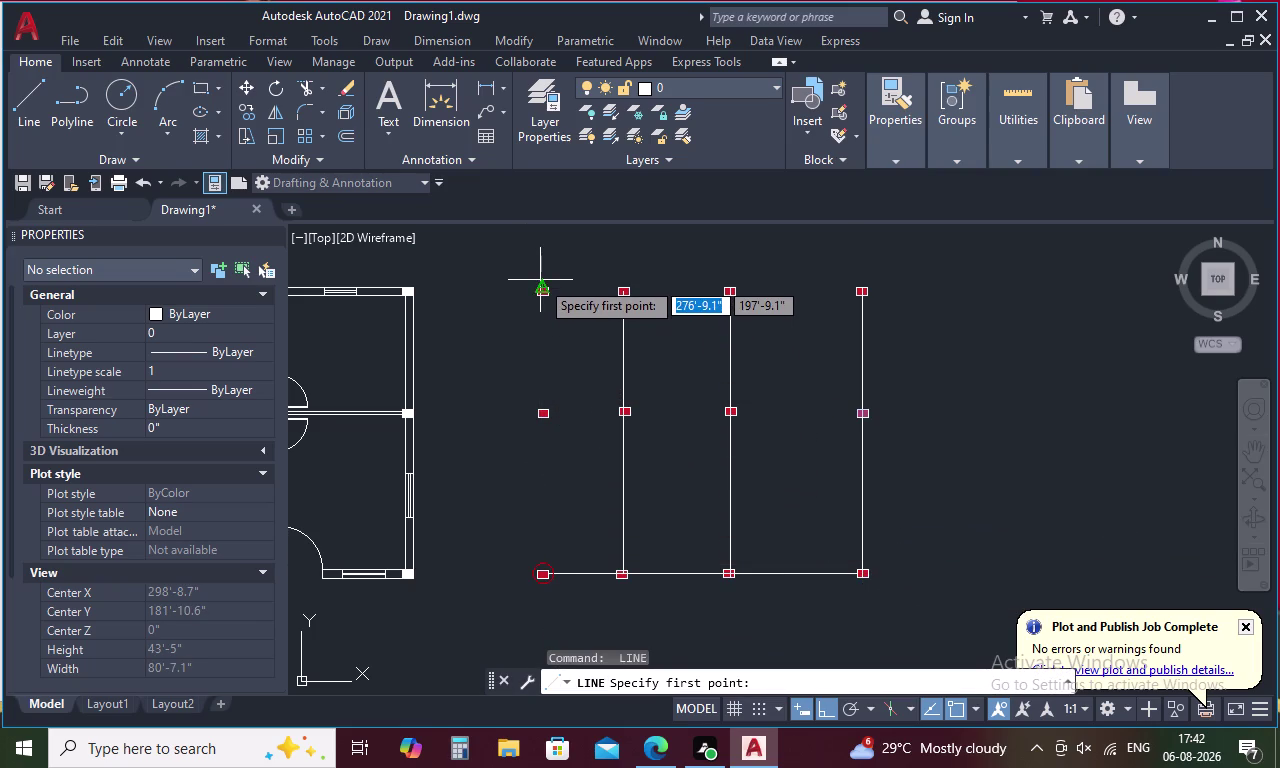
scroll(up, 3)
click(544, 333)
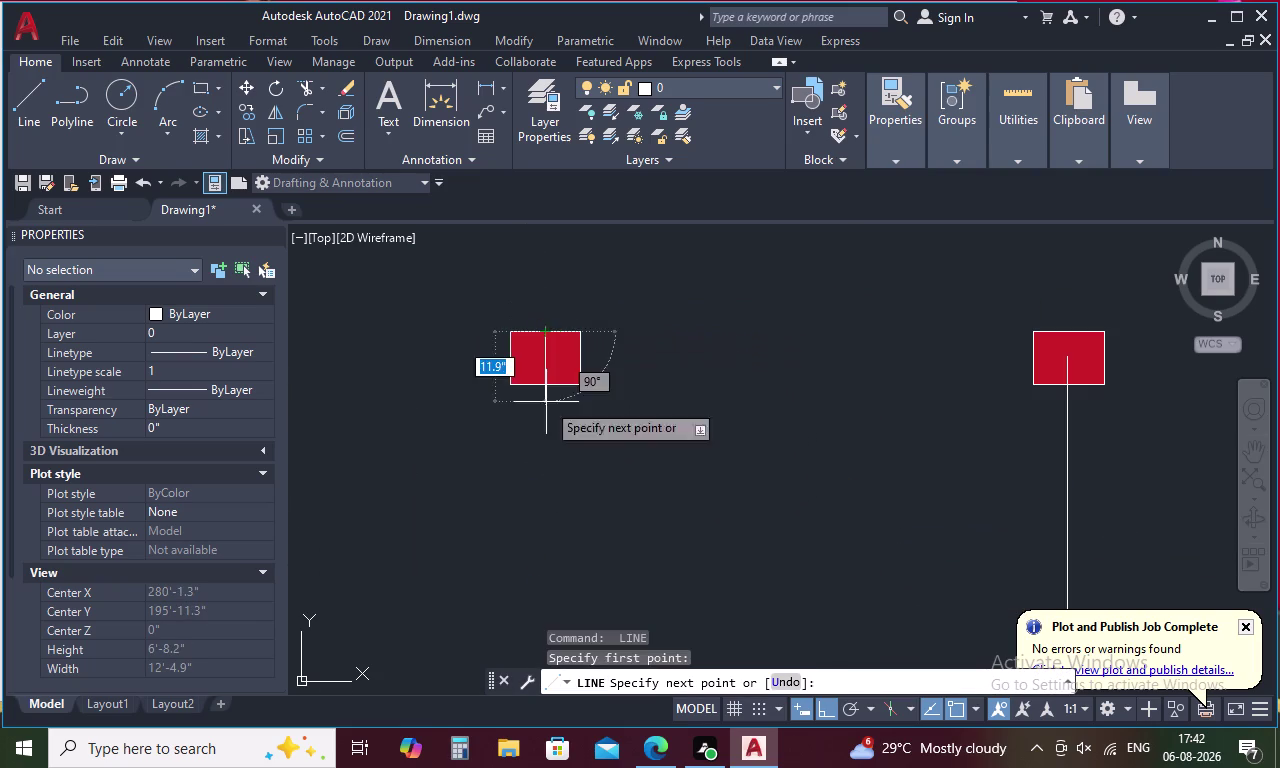
scroll(down, 3)
middle_drag(546, 417, 572, 241)
middle_drag(616, 551, 624, 314)
scroll(up, 3)
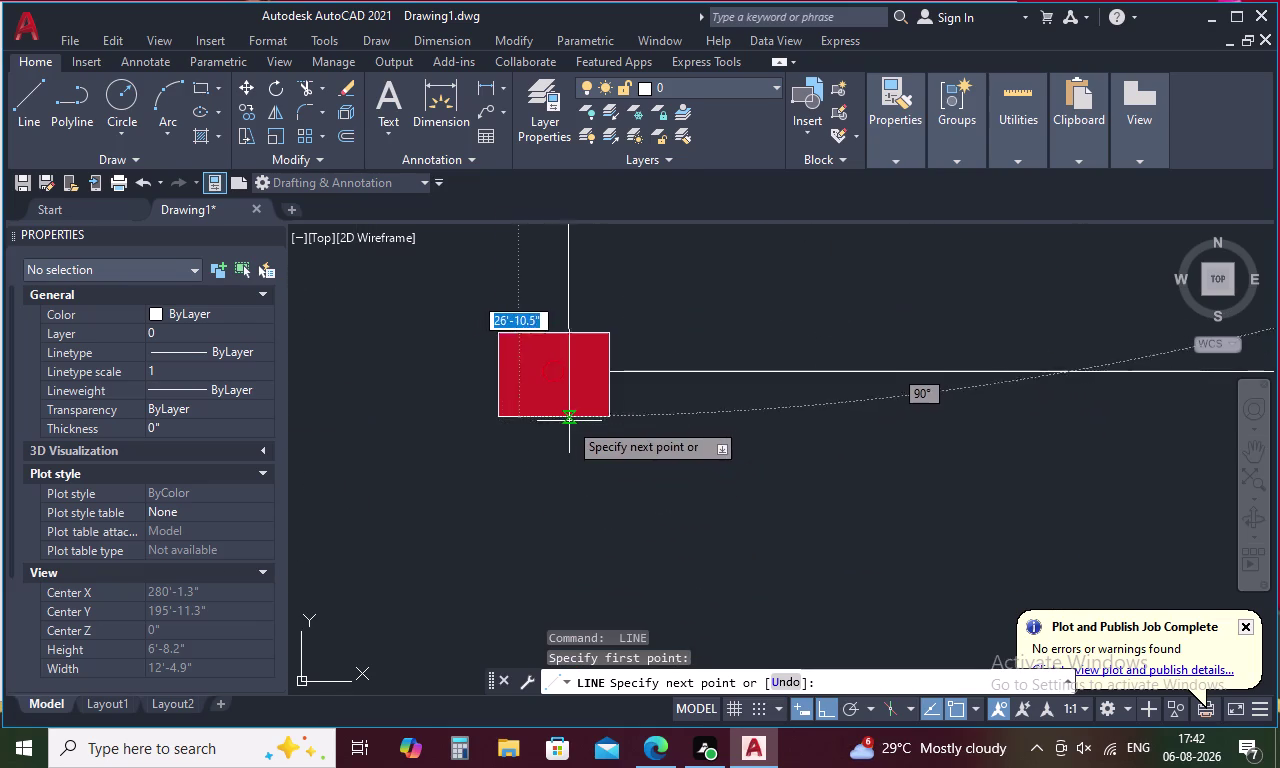
click(553, 414)
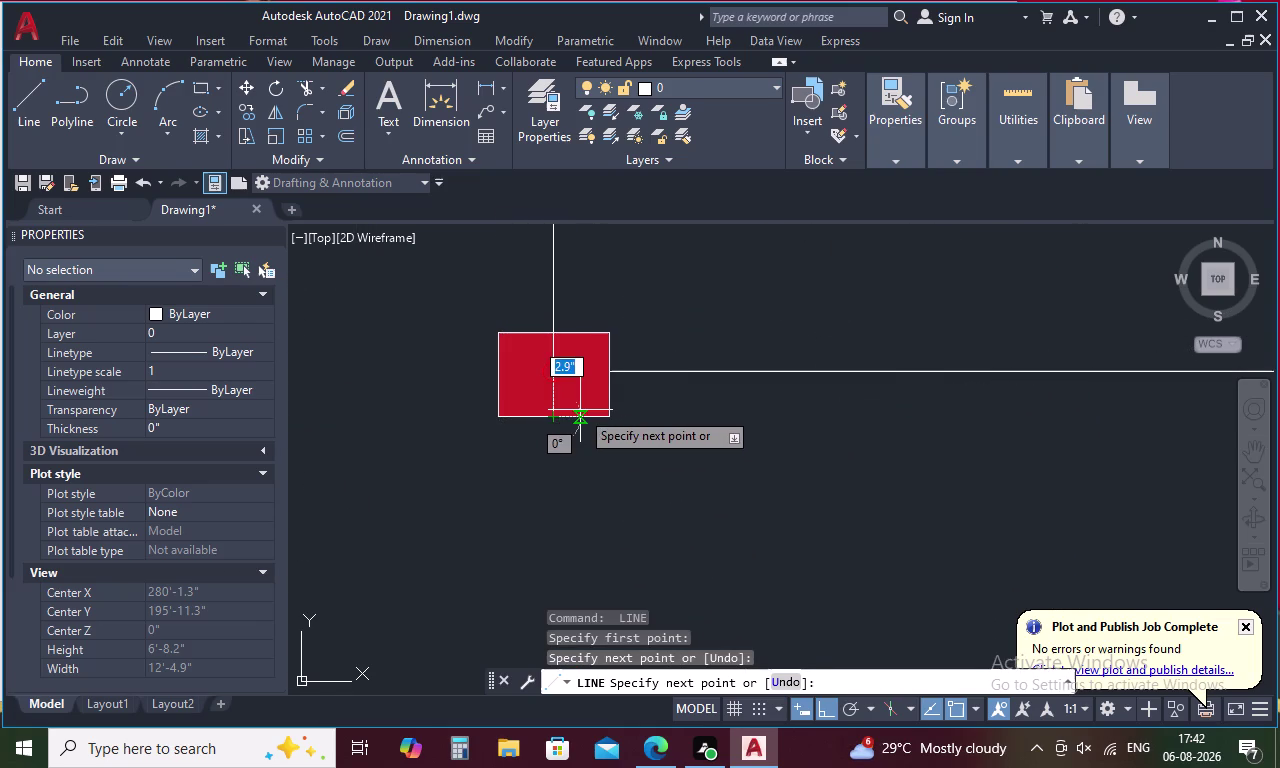
key(Escape)
Delete the second vertical grid line and redraw it from its top column to bottom column.
scroll(down, 3)
scroll(down, 3)
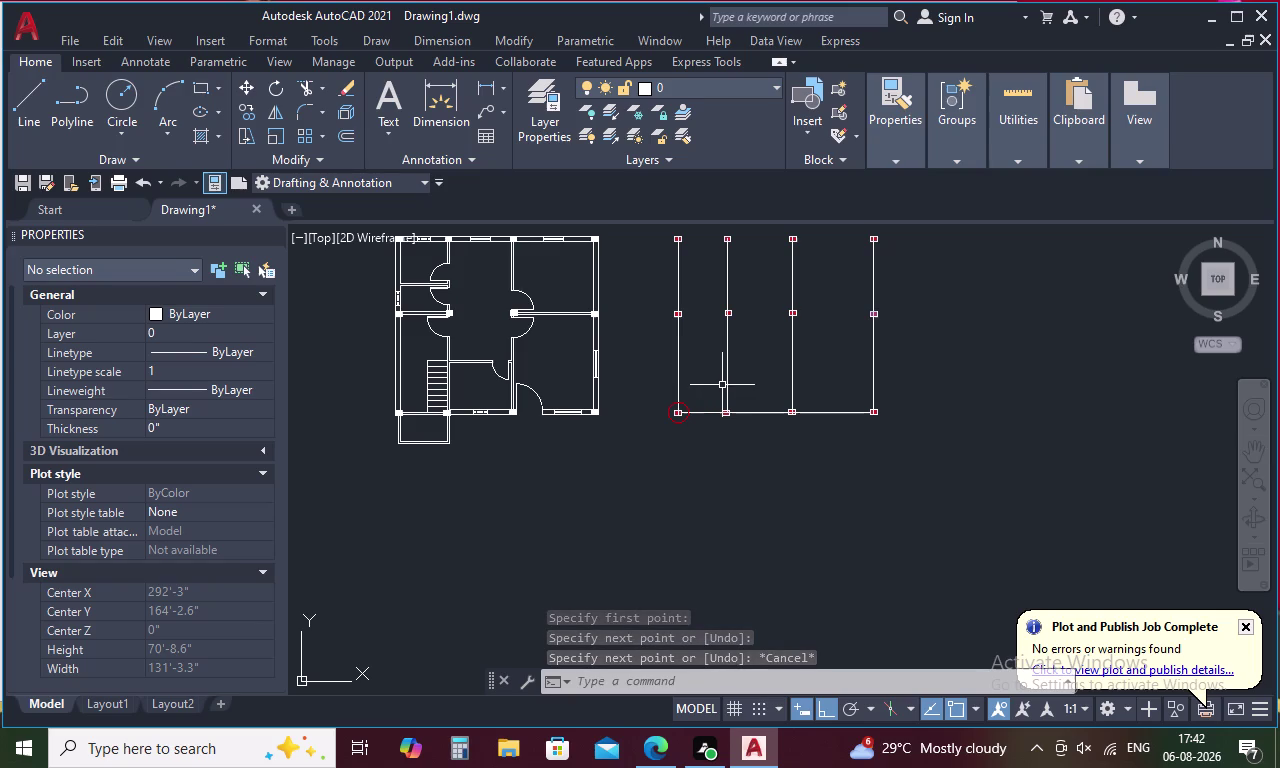
middle_click(722, 385)
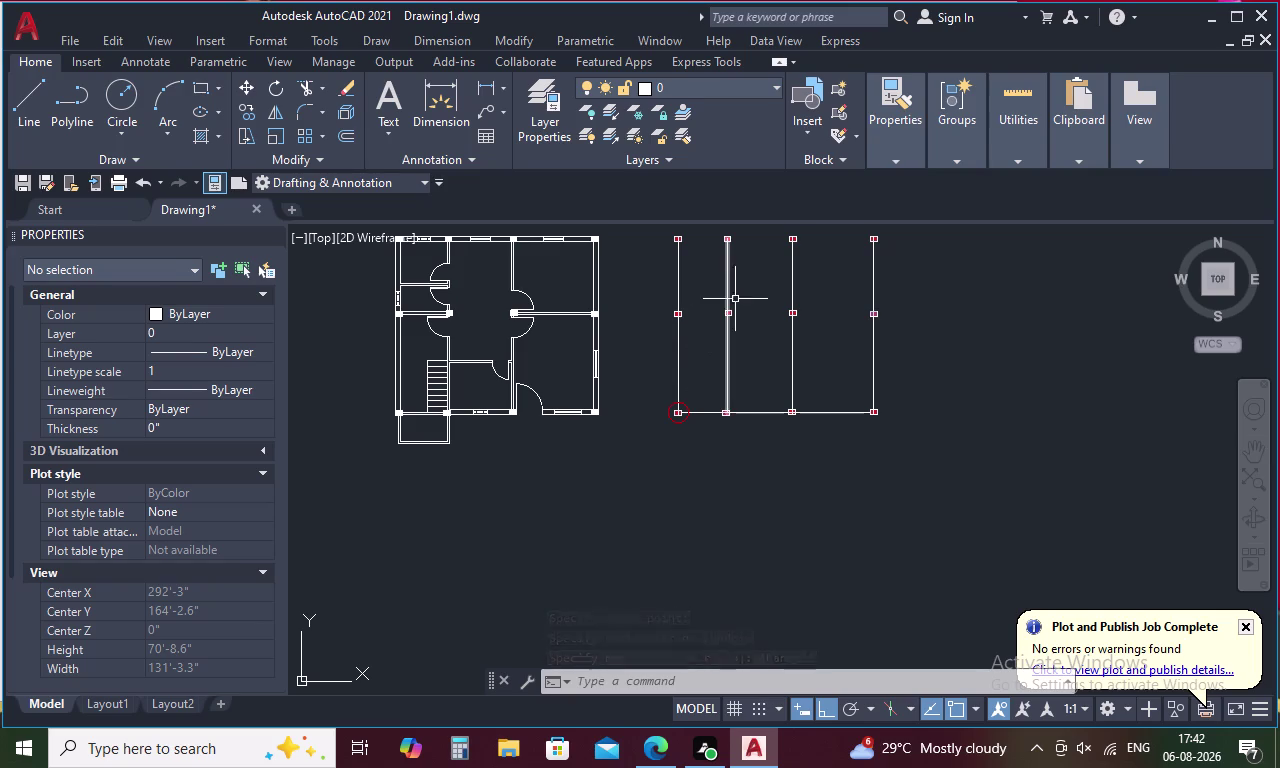
middle_drag(740, 298, 762, 376)
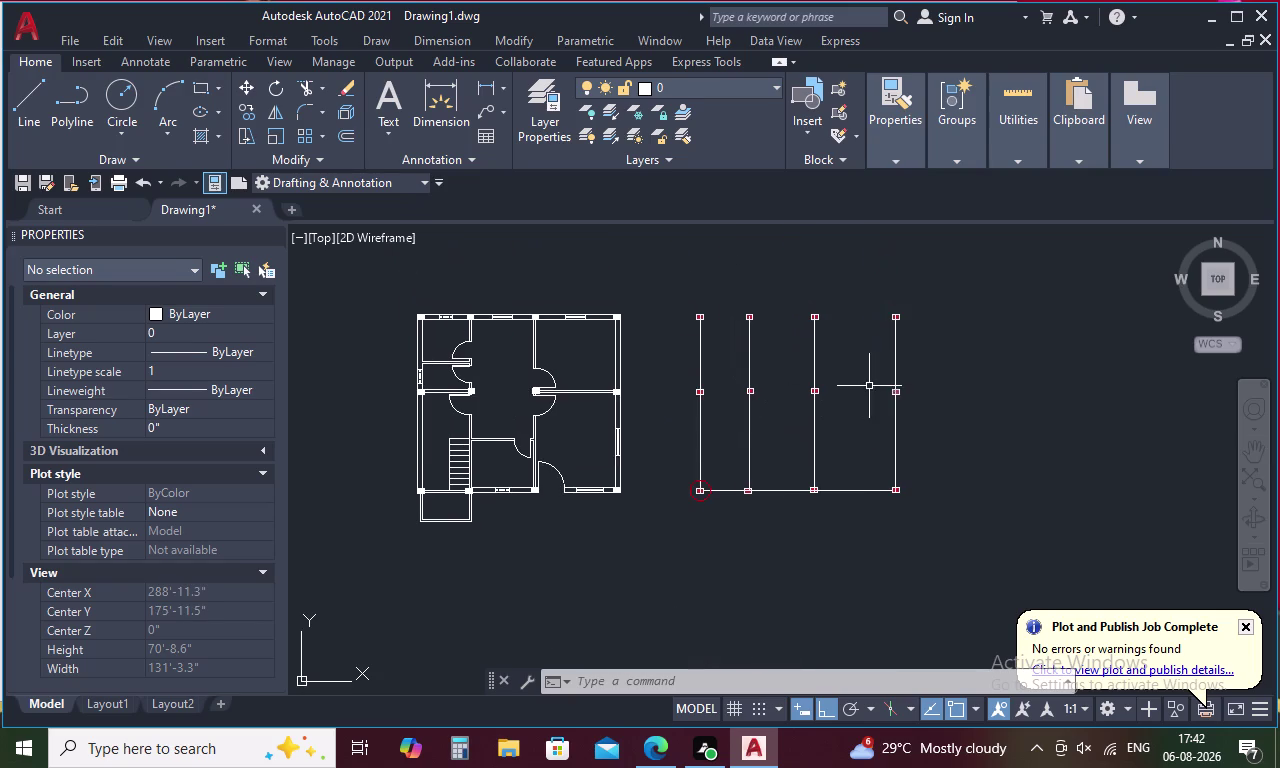
click(747, 351)
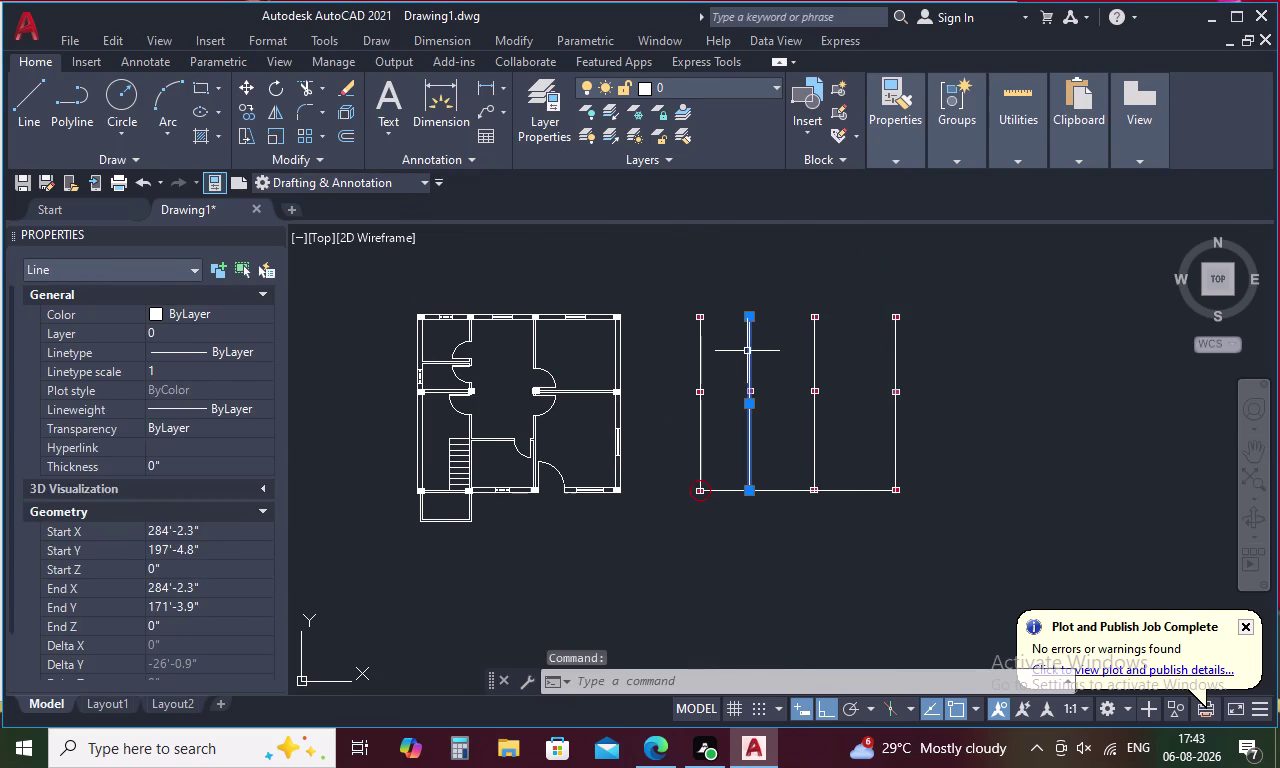
key(Delete)
text(L)
key(space)
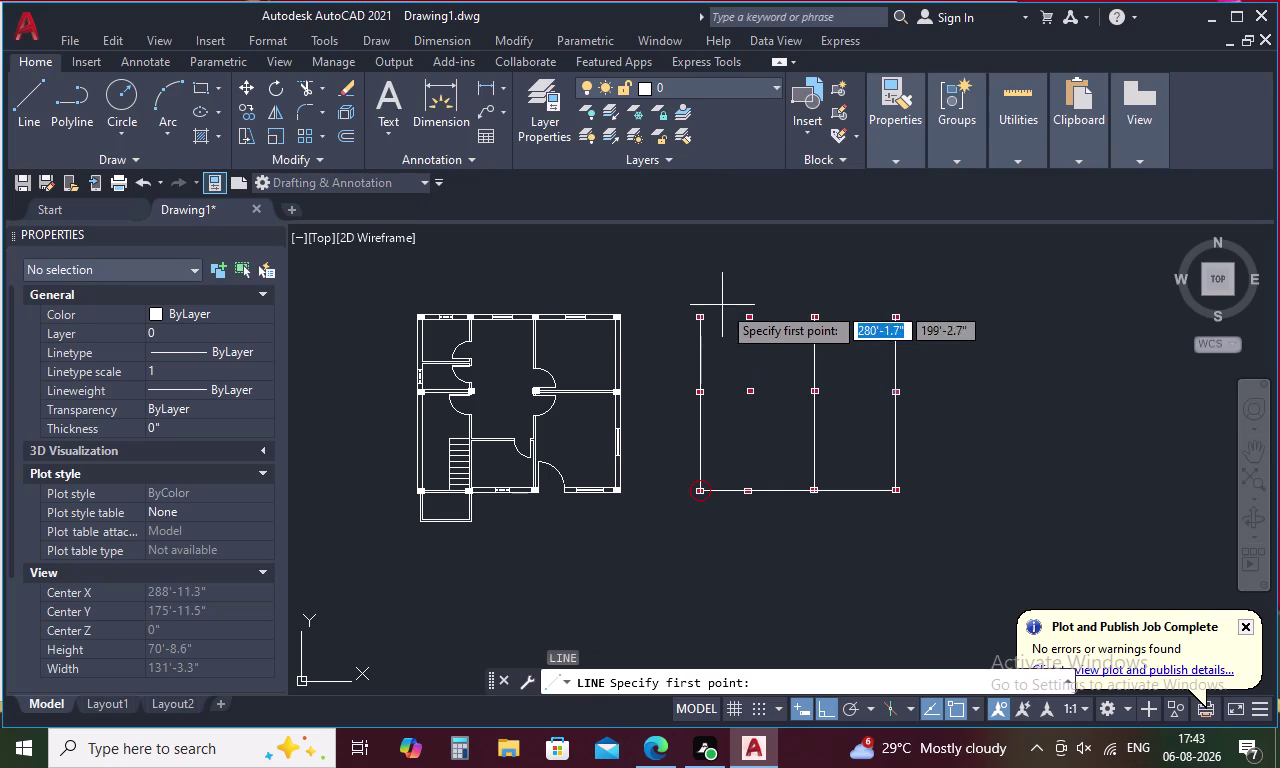
scroll(up, 3)
click(688, 288)
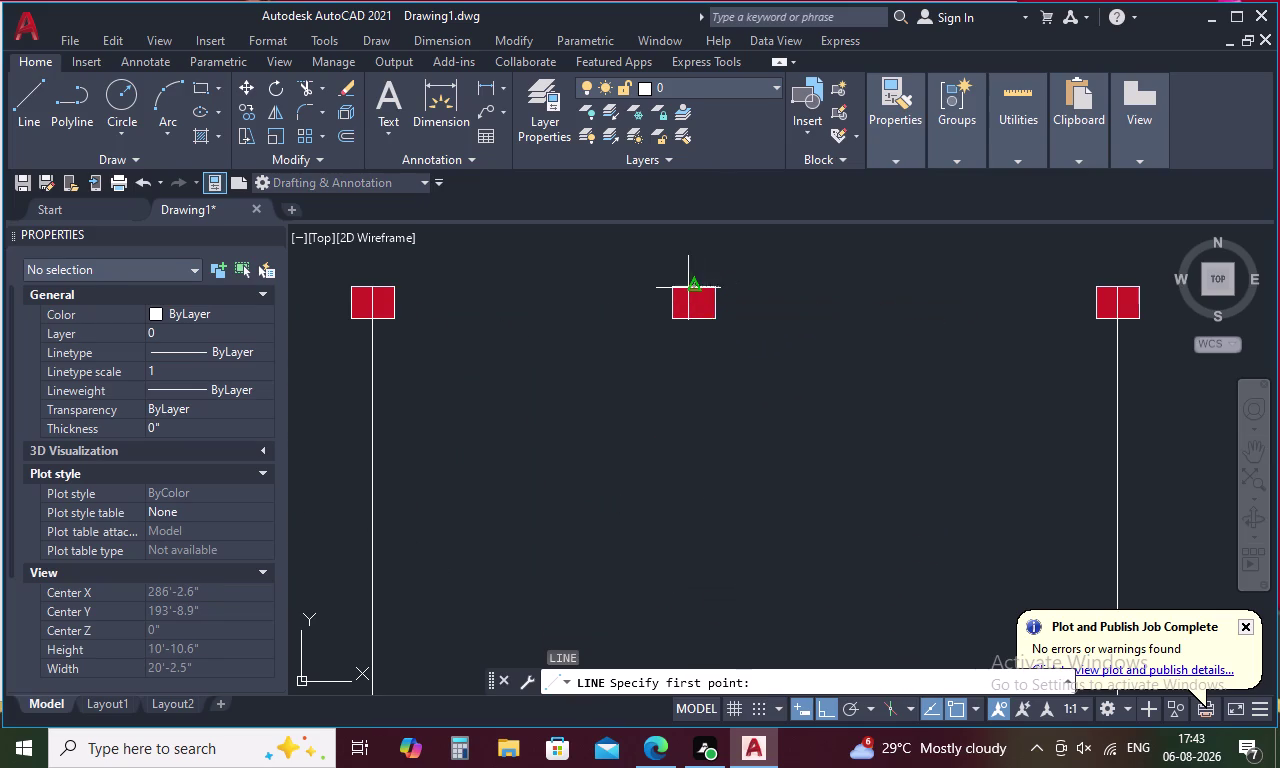
middle_drag(687, 485, 704, 306)
middle_drag(701, 518, 701, 243)
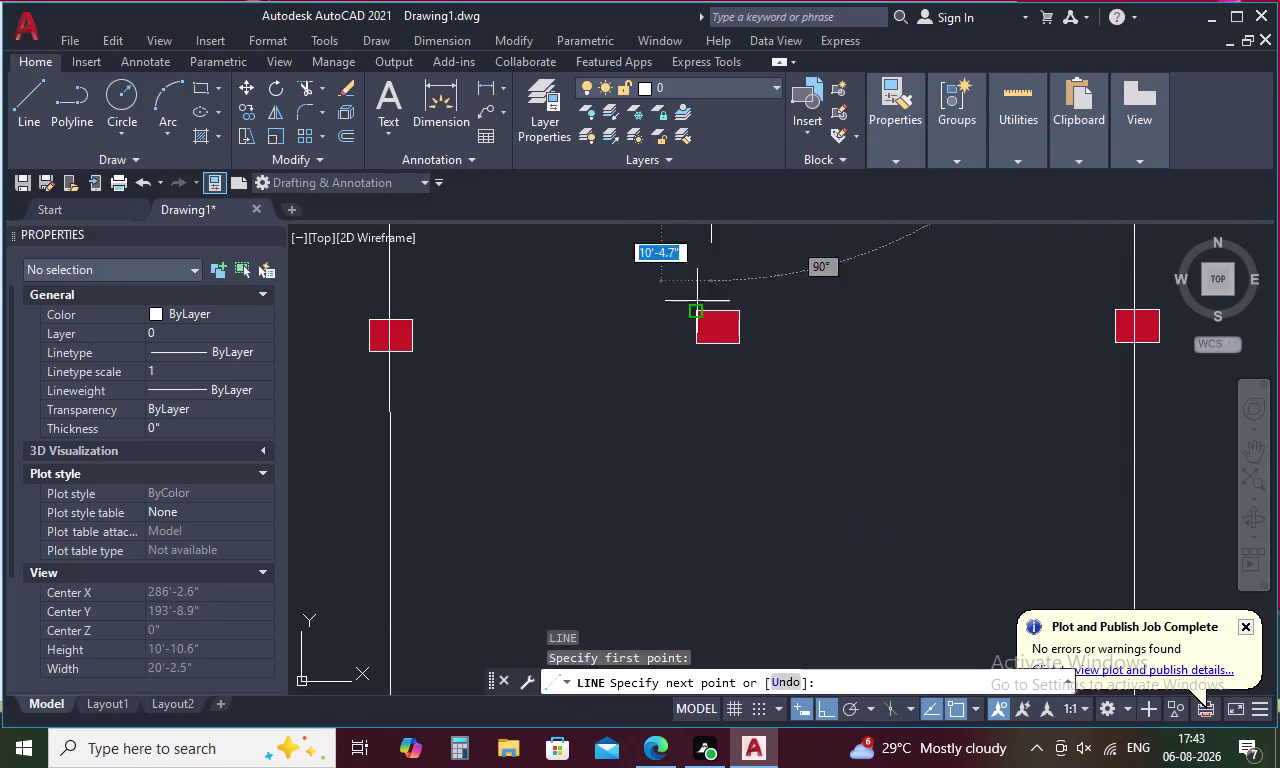
scroll(down, 3)
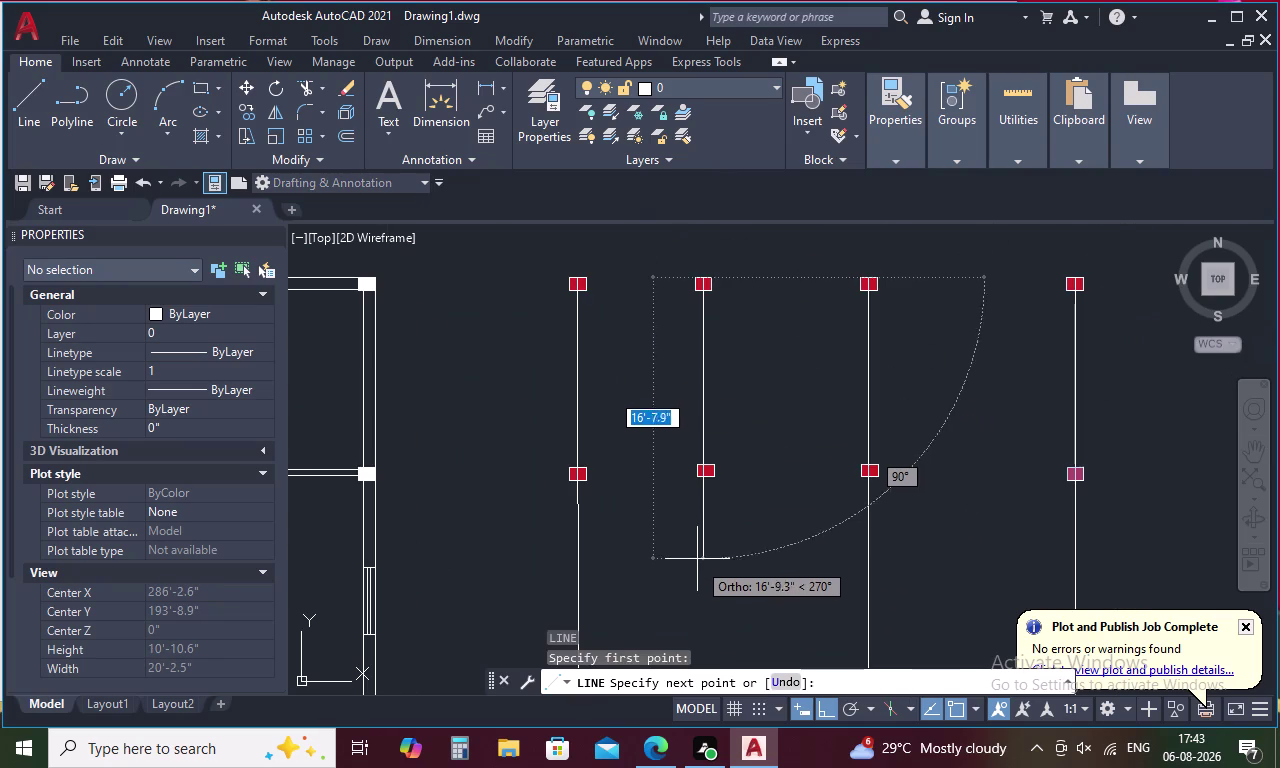
middle_drag(698, 557, 705, 399)
scroll(up, 3)
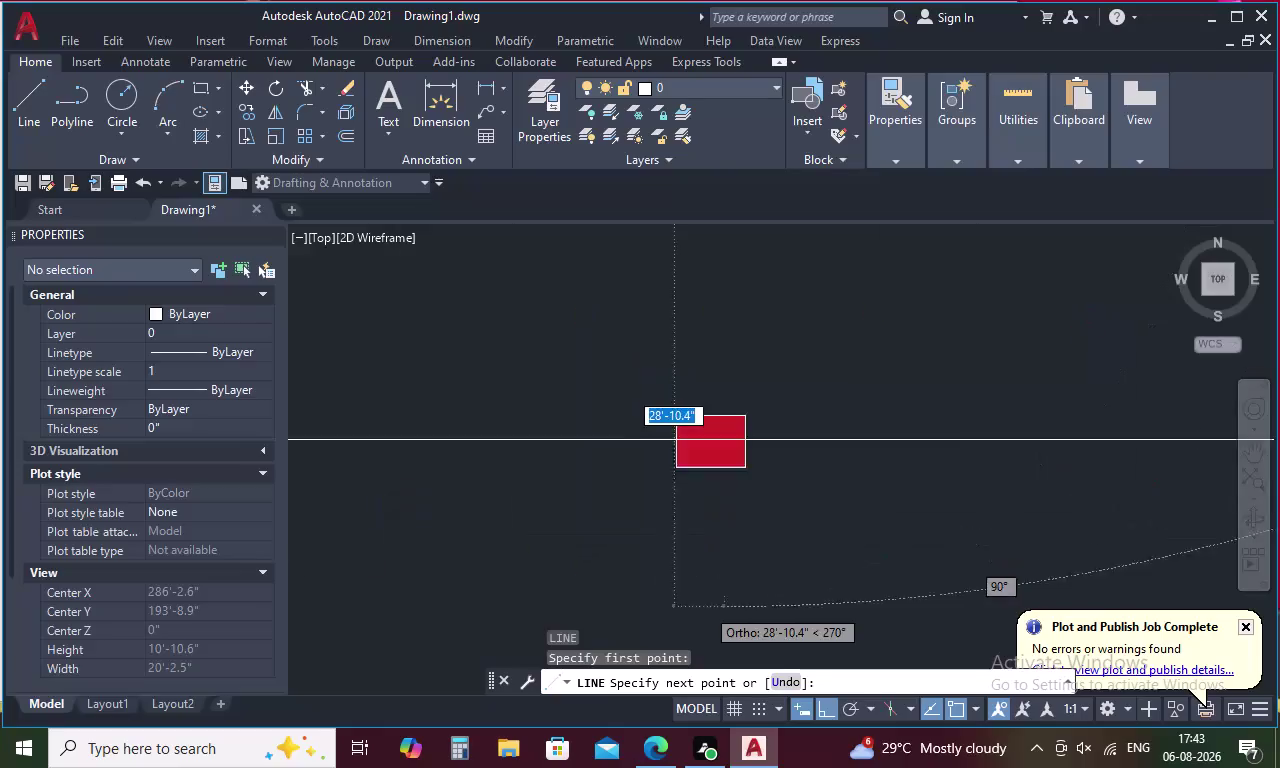
click(736, 379)
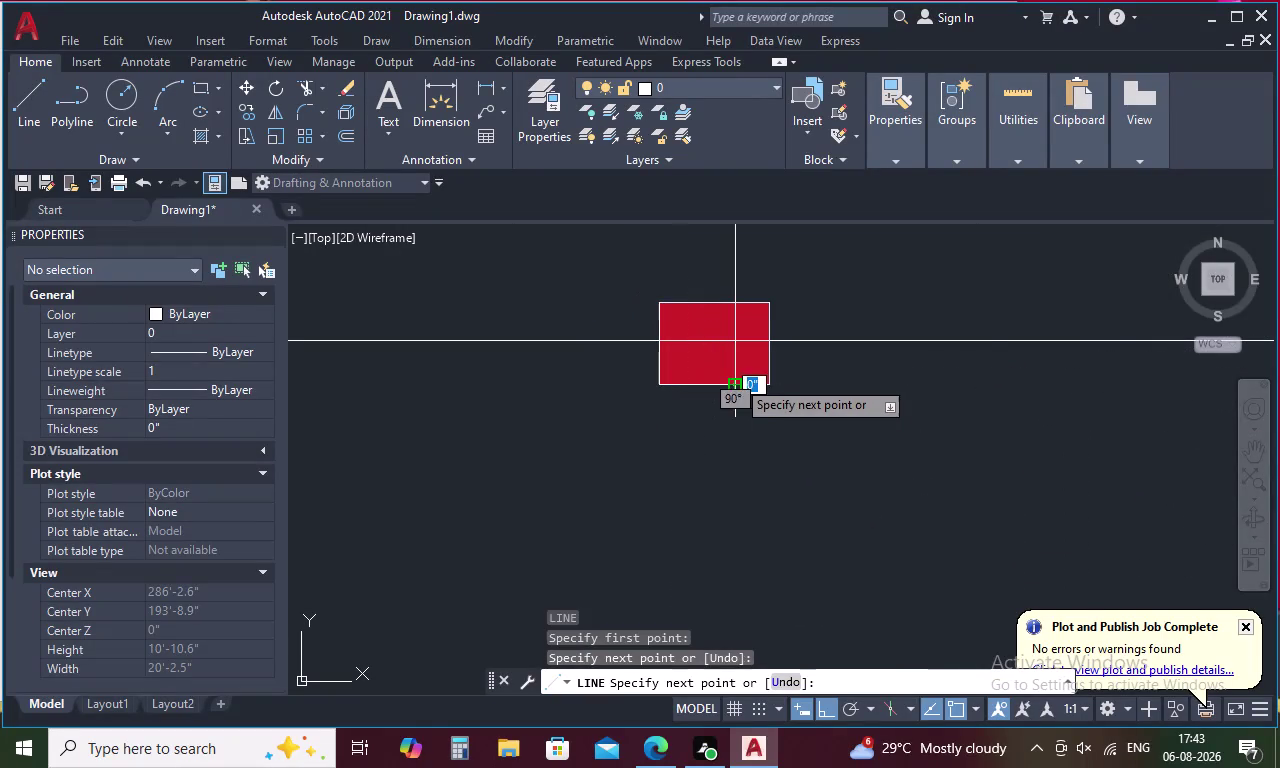
key(Escape)
Draw a top horizontal line from the top-left column to the top-right column.
scroll(down, 3)
middle_drag(826, 387, 853, 593)
key(space)
middle_drag(819, 532, 856, 715)
scroll(up, 3)
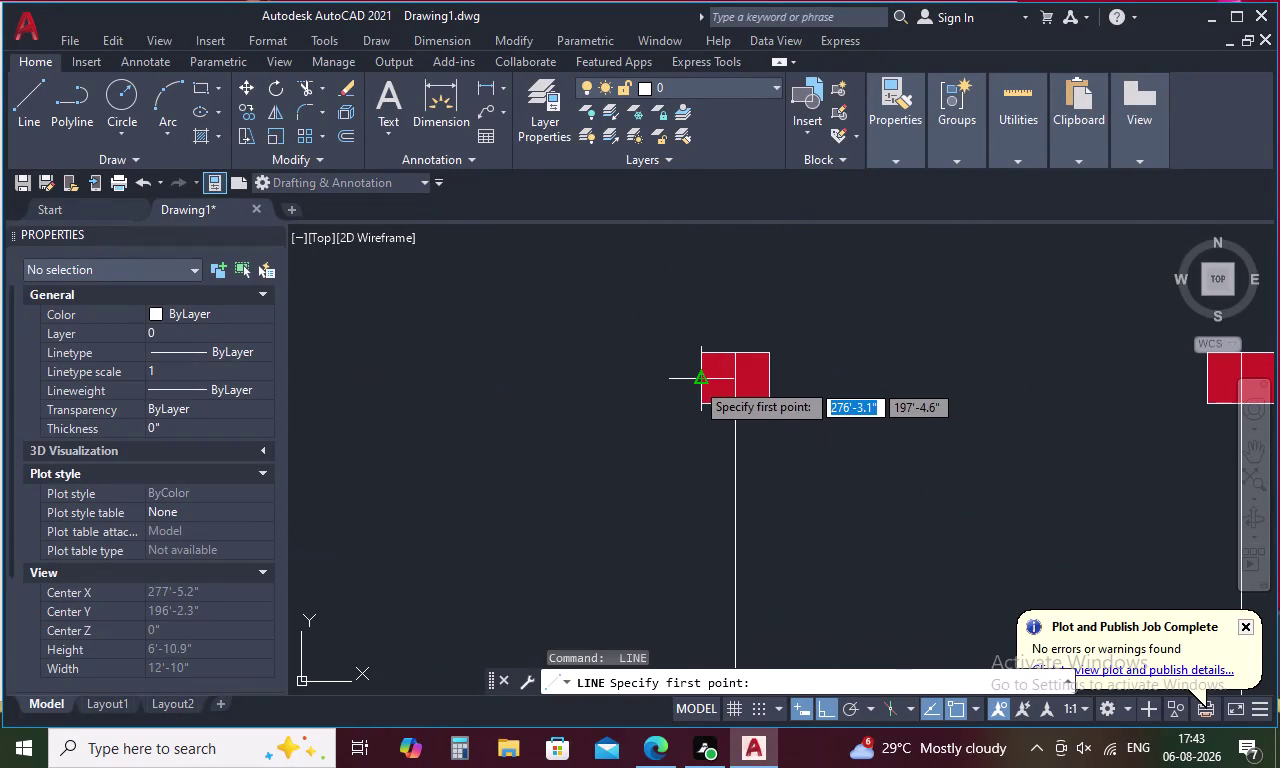
click(695, 381)
scroll(down, 3)
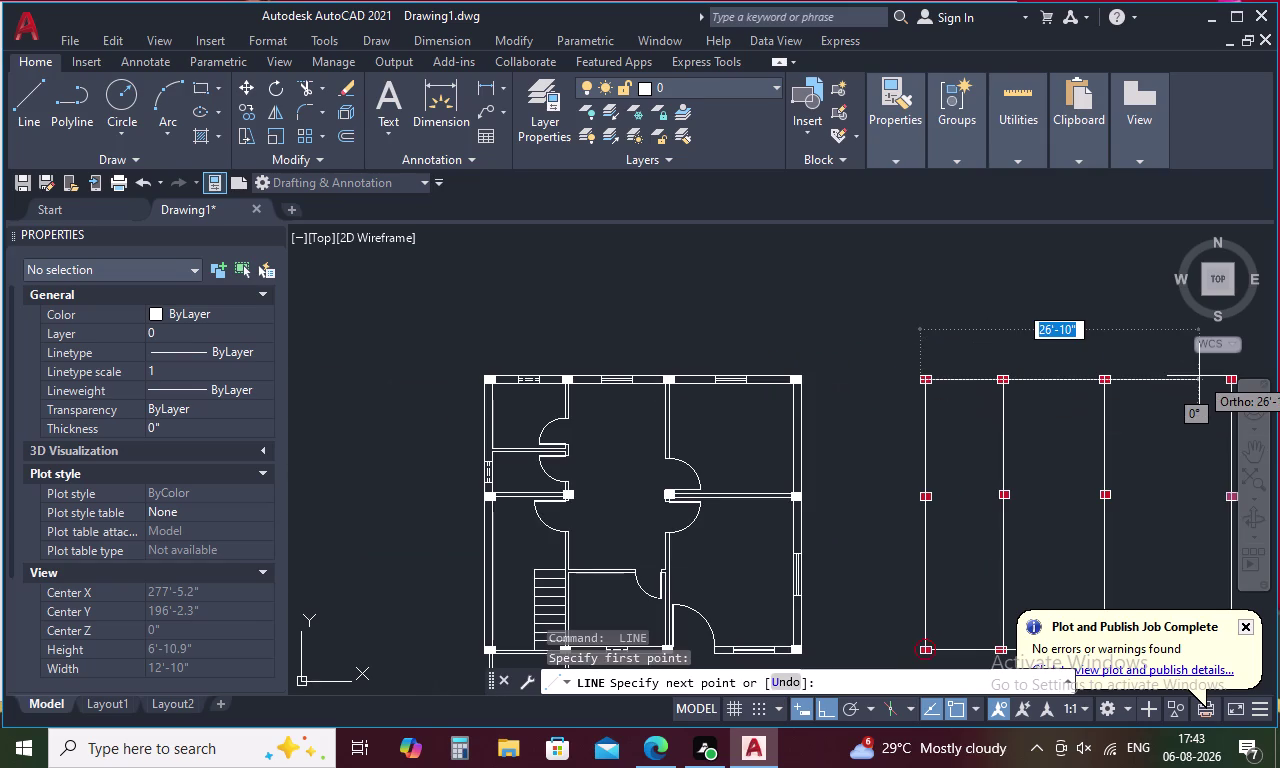
middle_drag(1199, 376, 944, 415)
scroll(up, 3)
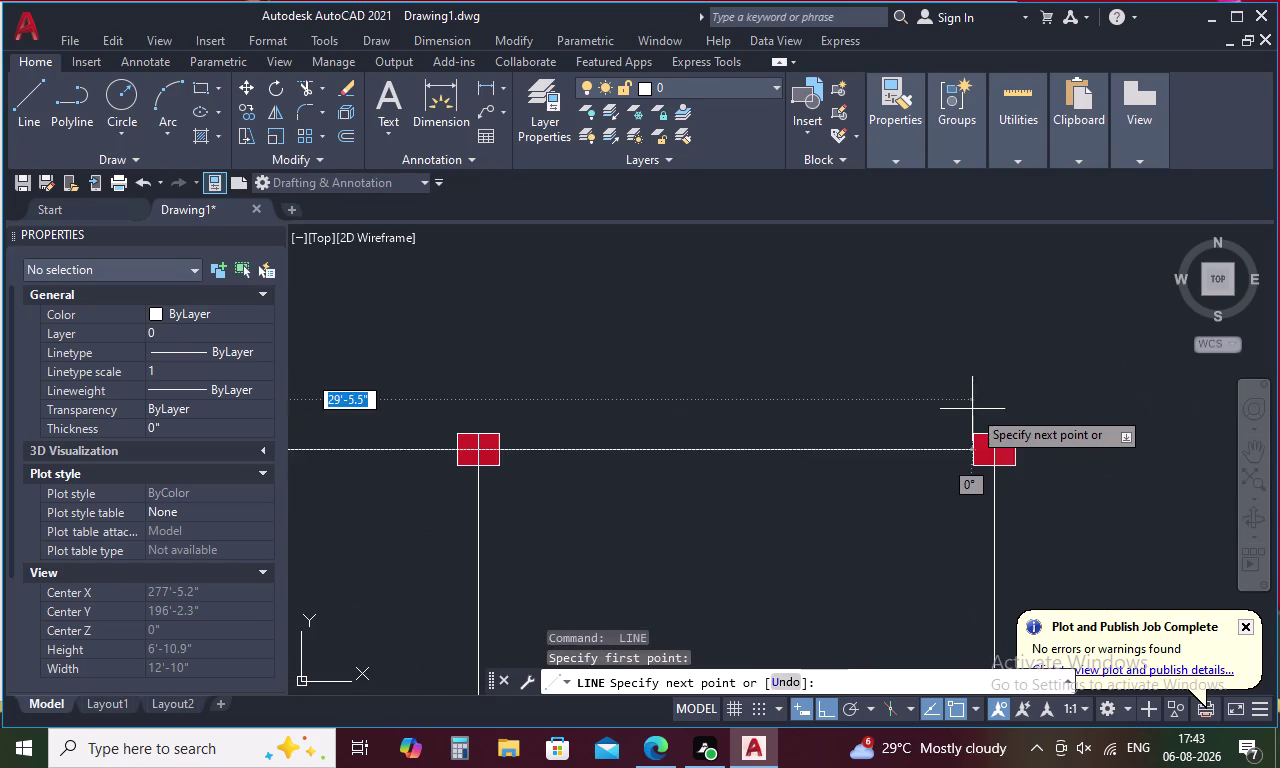
click(1011, 454)
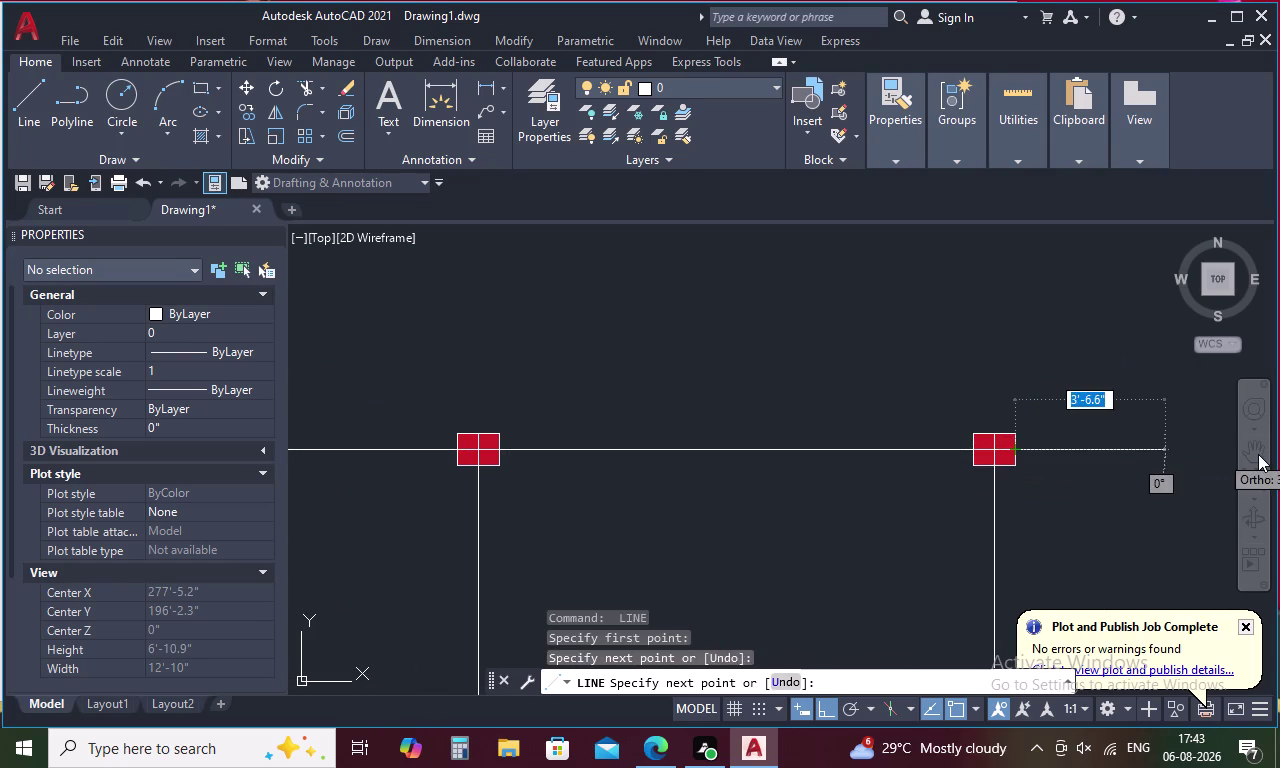
key(Escape)
middle_drag(965, 502, 964, 312)
scroll(down, 3)
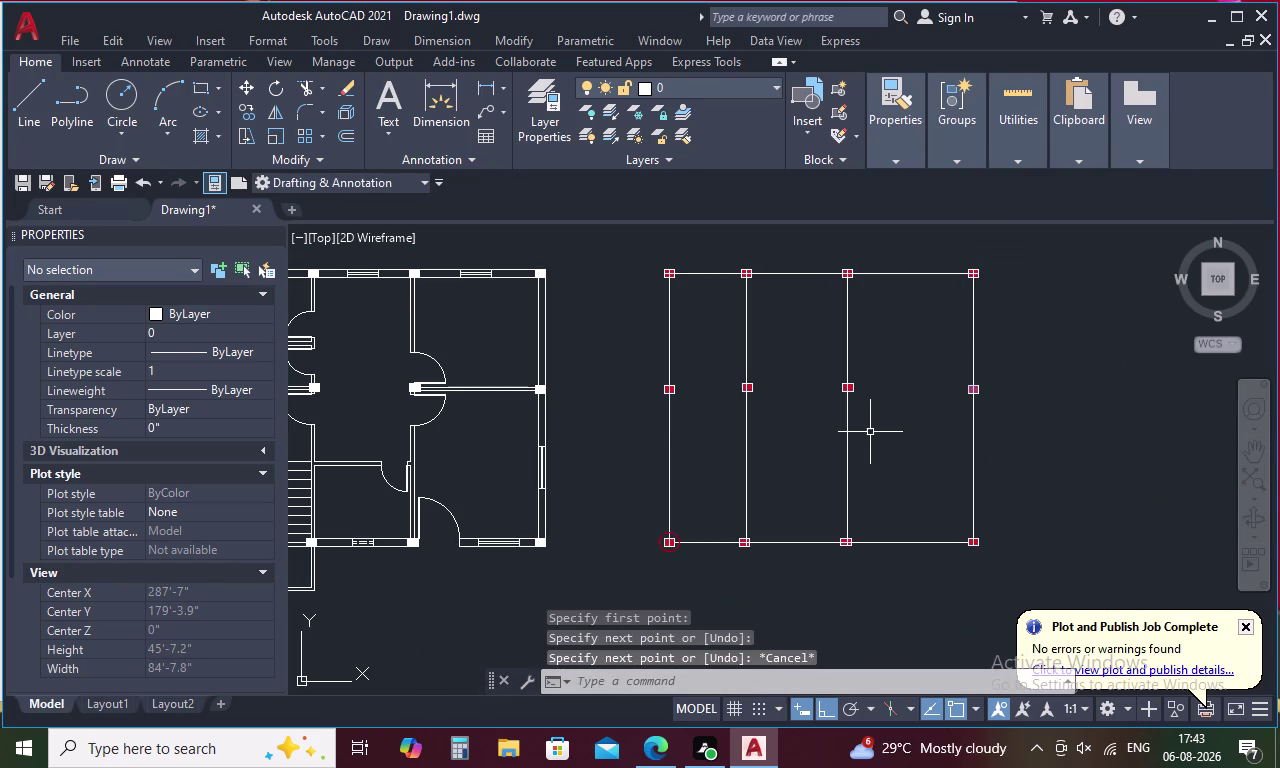
Draw a horizontal line from the middle-left column to the middle-right column.
text(L)
key(space)
scroll(up, 3)
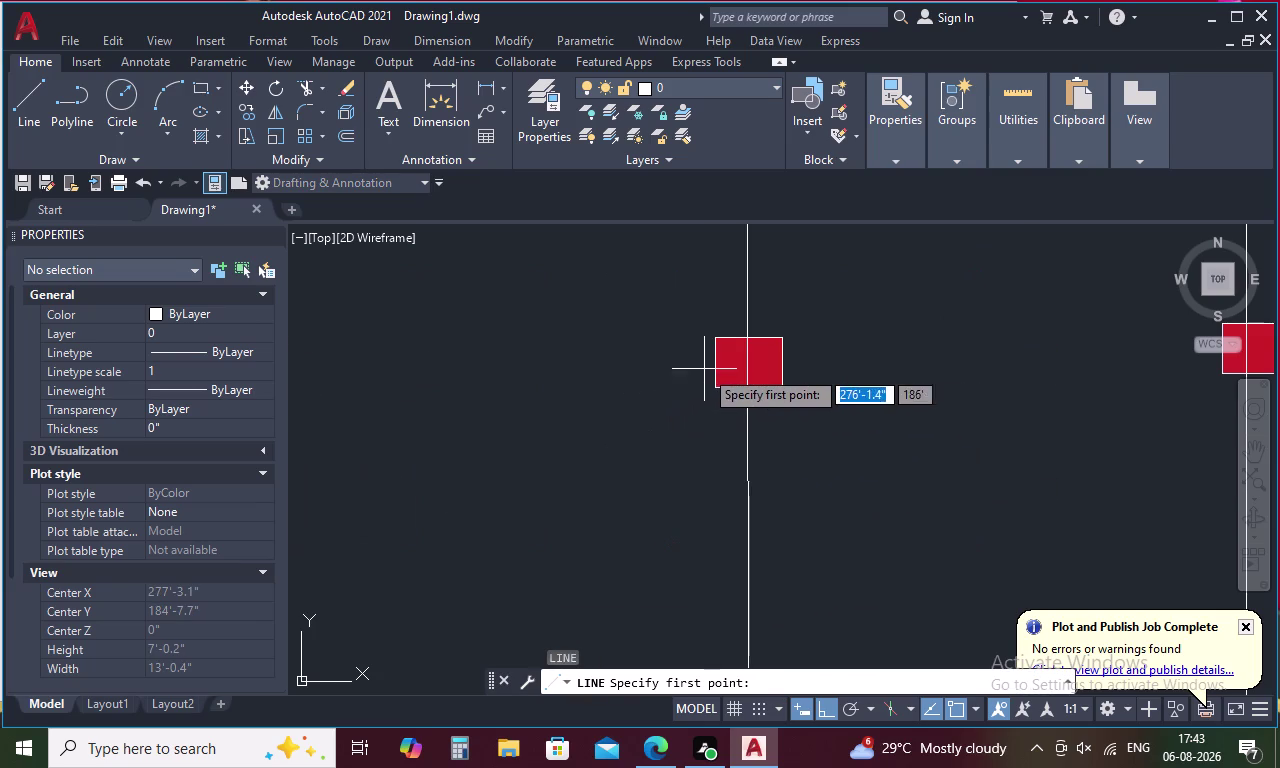
click(717, 362)
middle_drag(1125, 381, 630, 450)
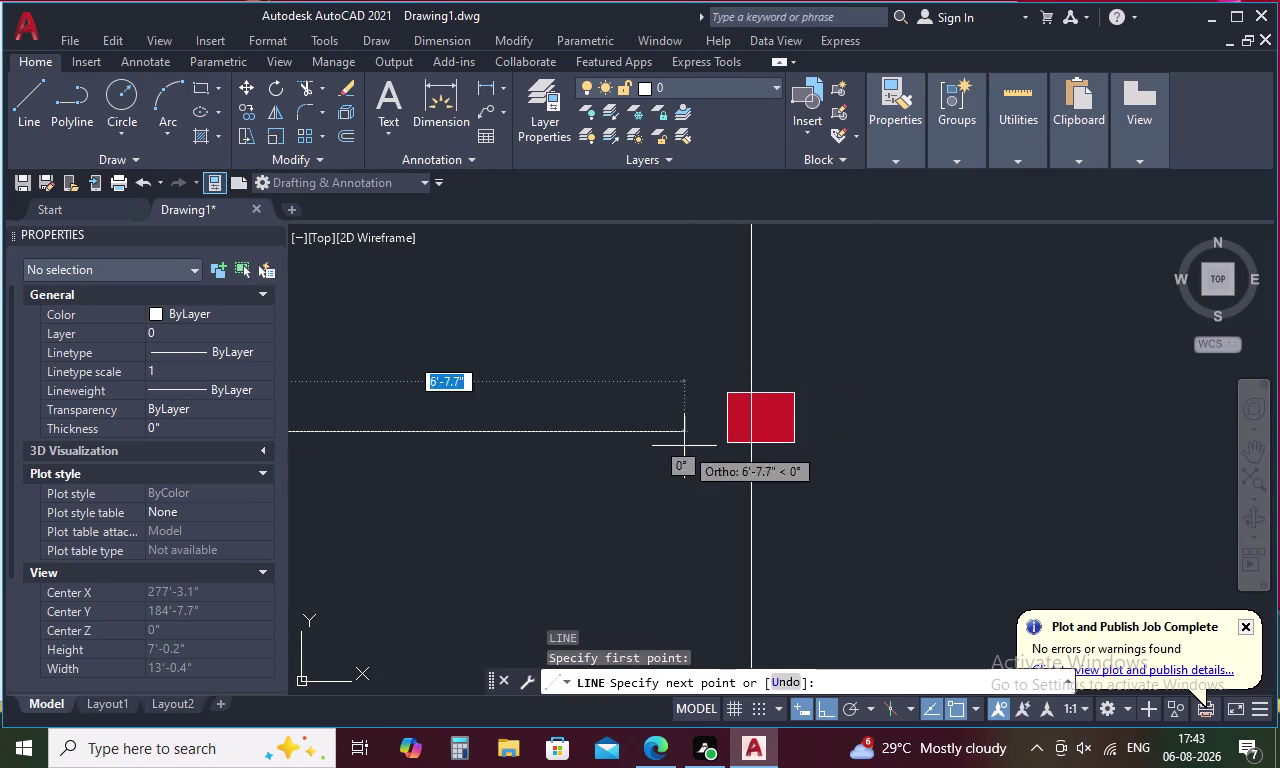
middle_drag(1062, 432, 565, 445)
middle_drag(1044, 406, 559, 425)
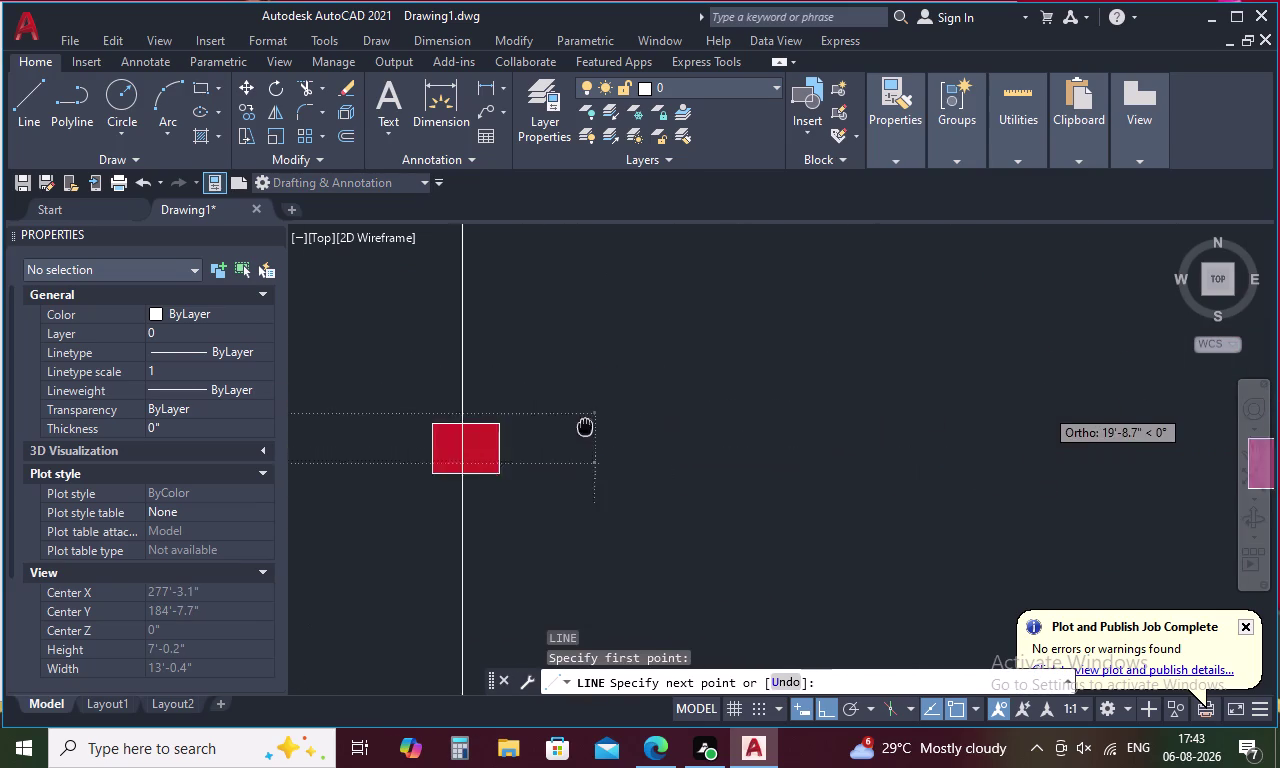
middle_drag(559, 425, 496, 427)
middle_drag(1101, 424, 576, 472)
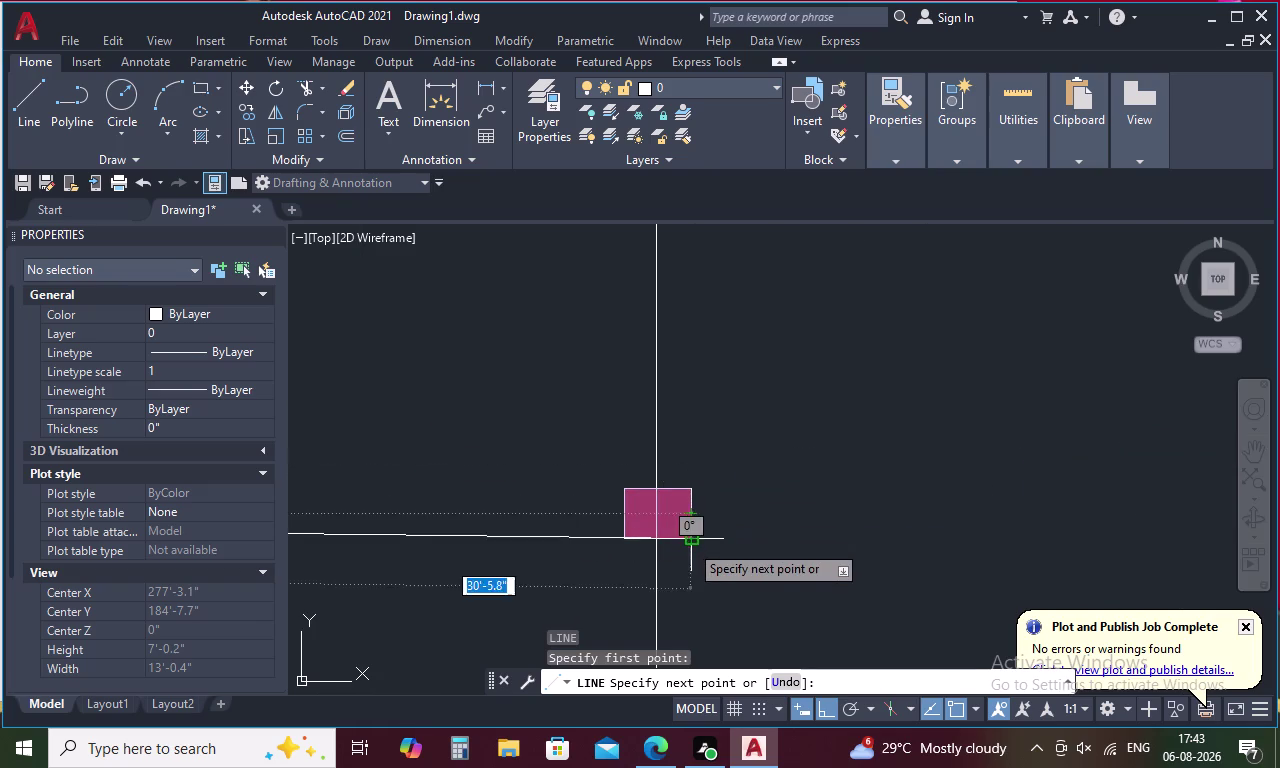
click(693, 510)
scroll(down, 3)
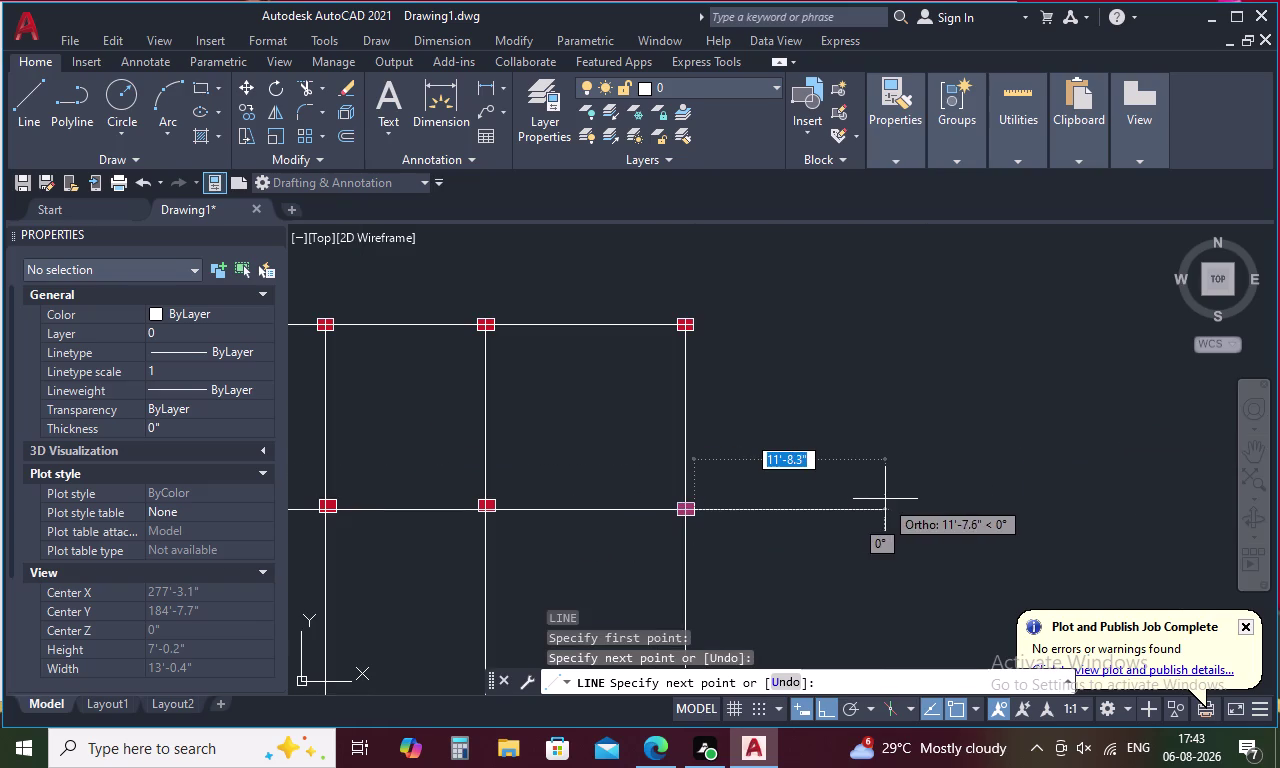
key(Escape)
scroll(down, 3)
middle_drag(882, 499, 989, 424)
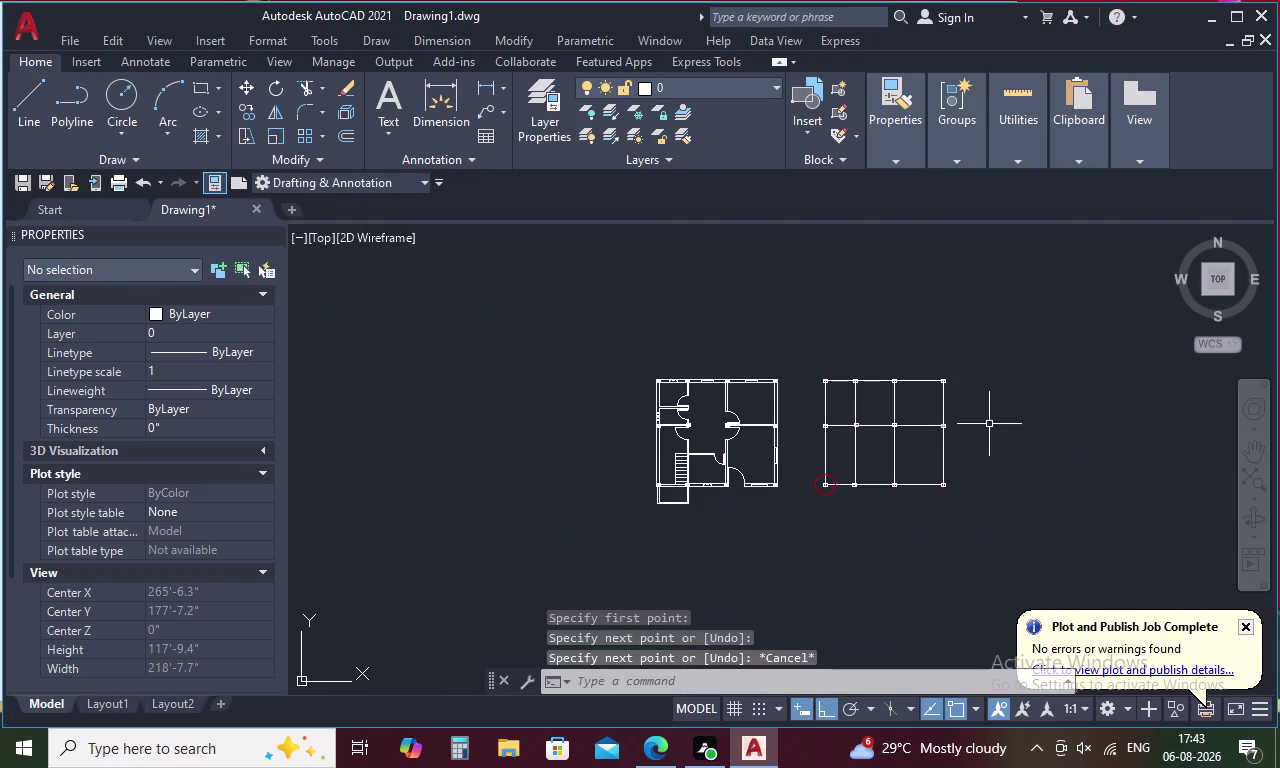
key(space)
scroll(up, 3)
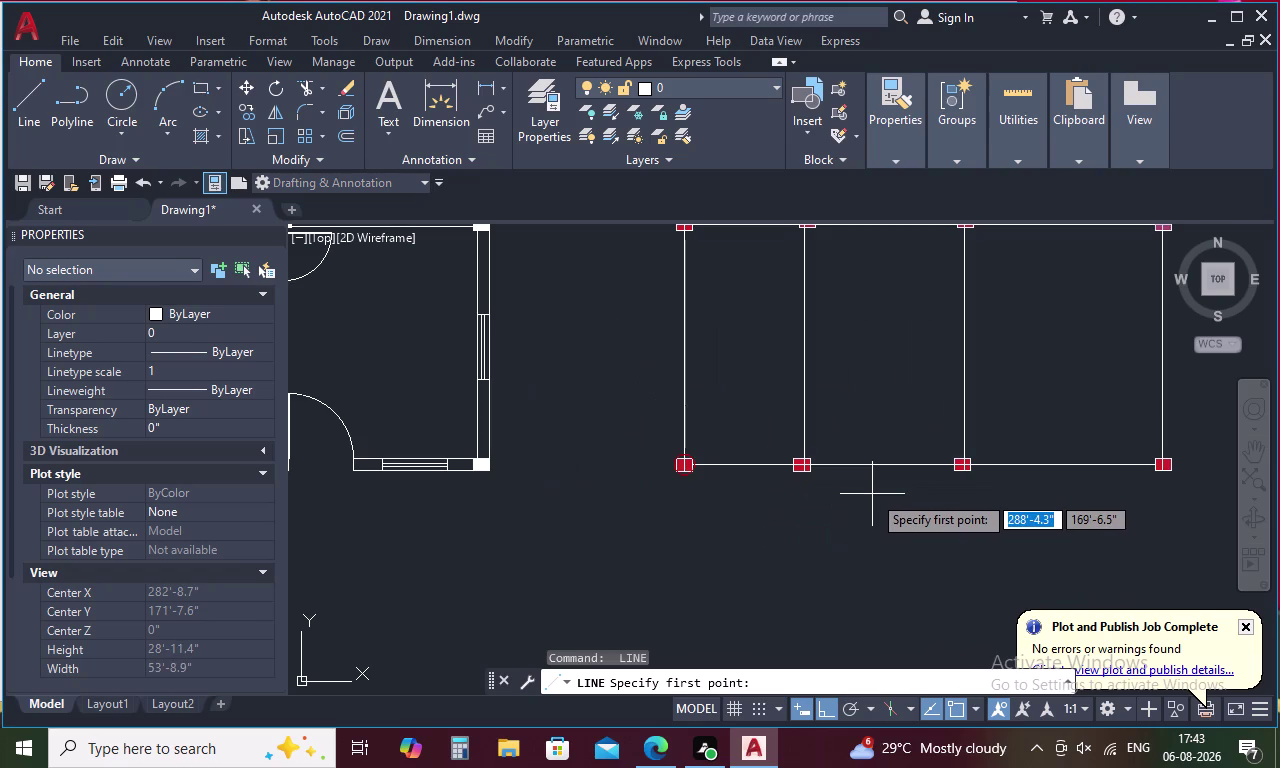
key(Escape)
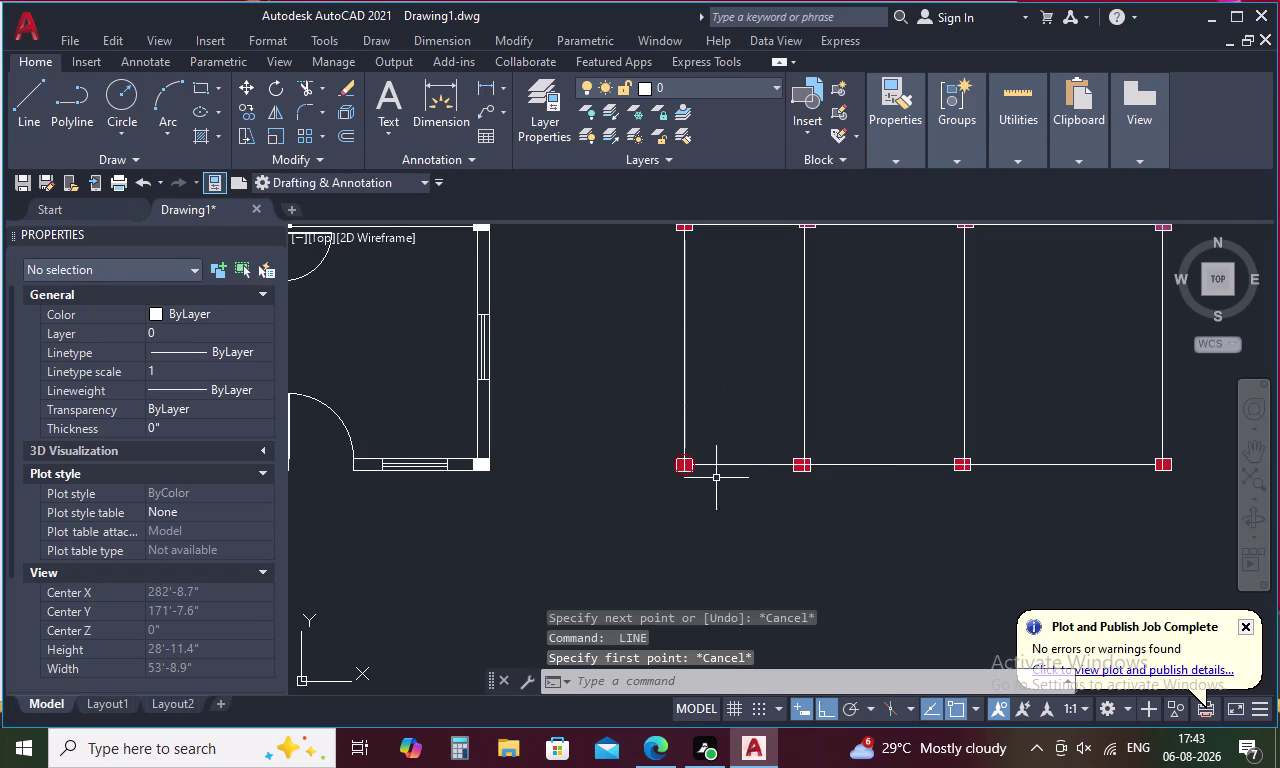
Delete the three existing bottom horizontal grid line segments.
click(724, 467)
click(878, 465)
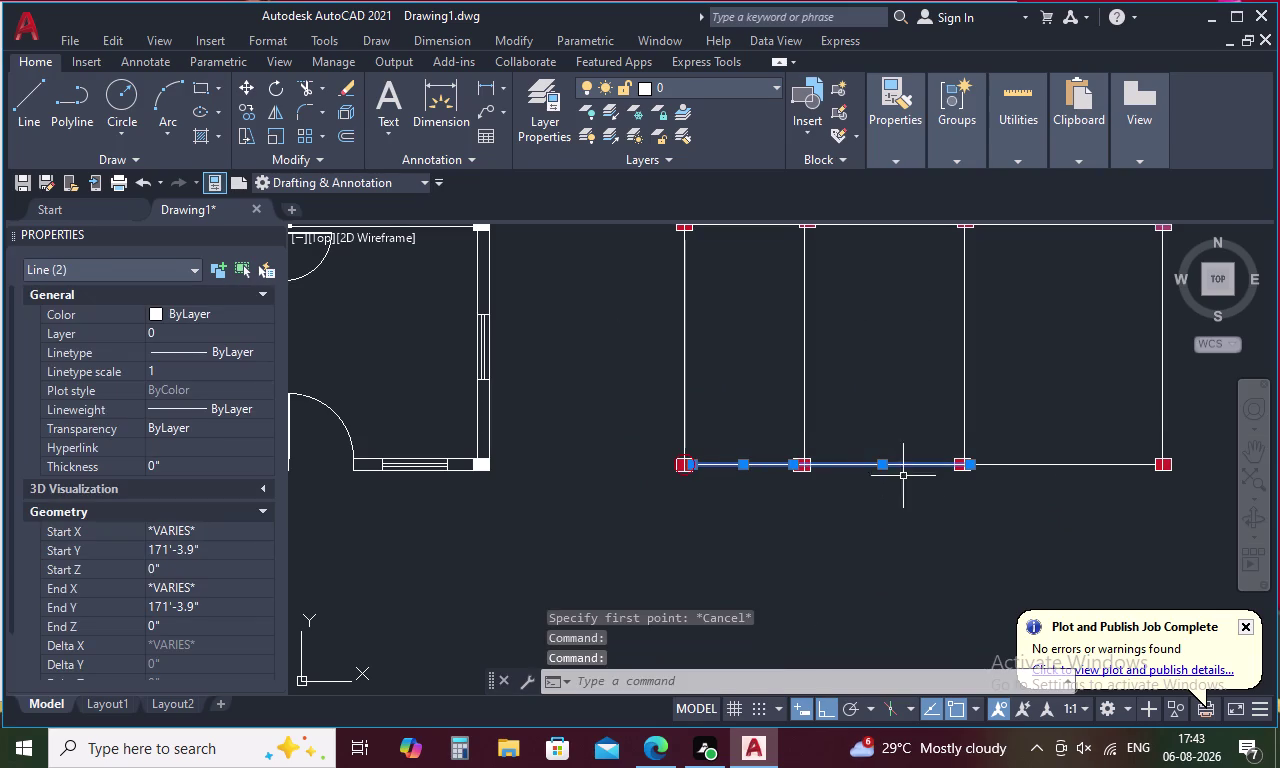
click(1077, 465)
key(Delete)
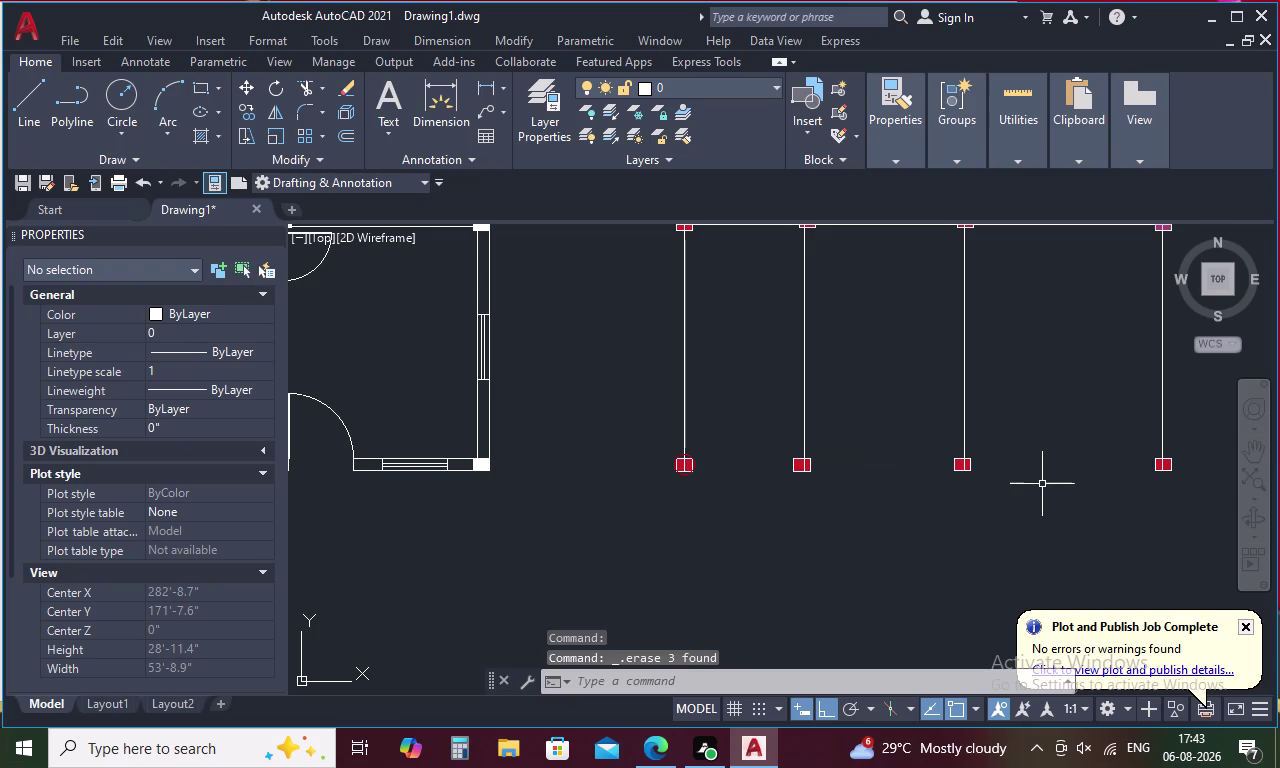
Draw a new bottom line from the bottom-left column to just past the last square.
key(l)
key(space)
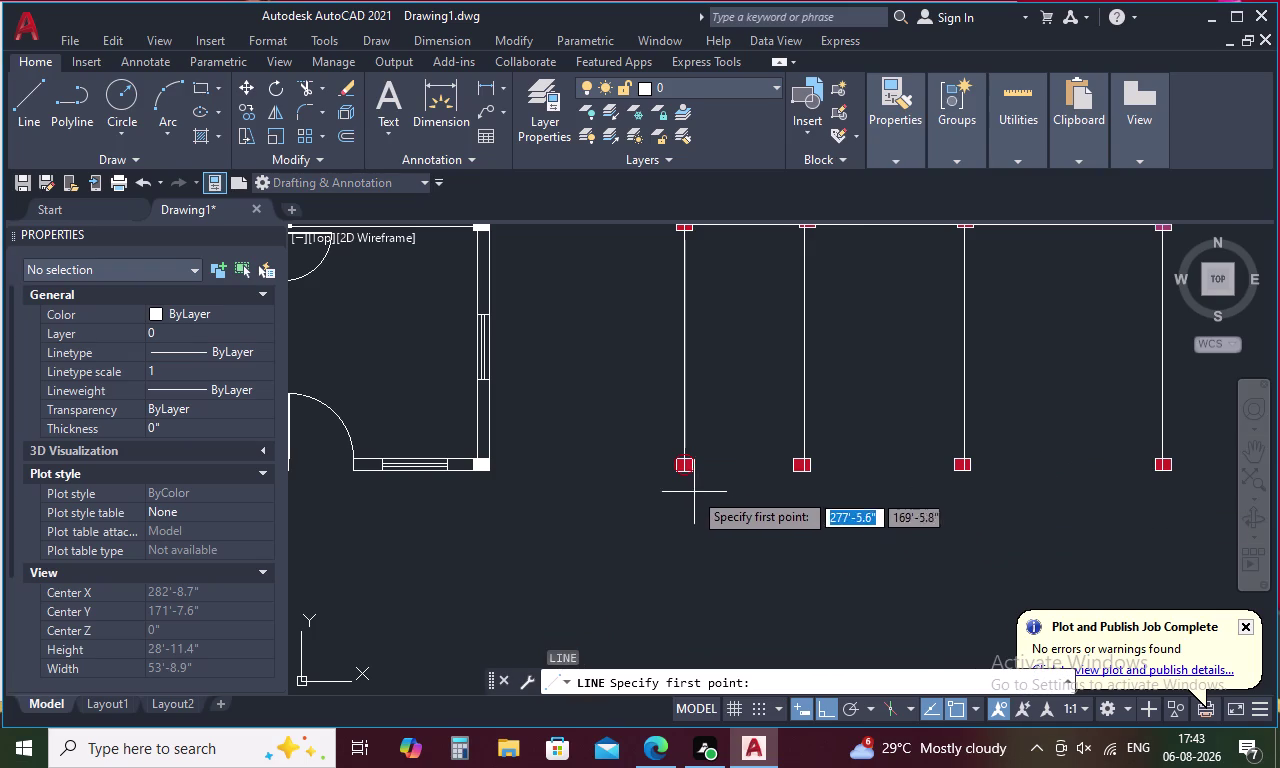
scroll(up, 3)
click(569, 428)
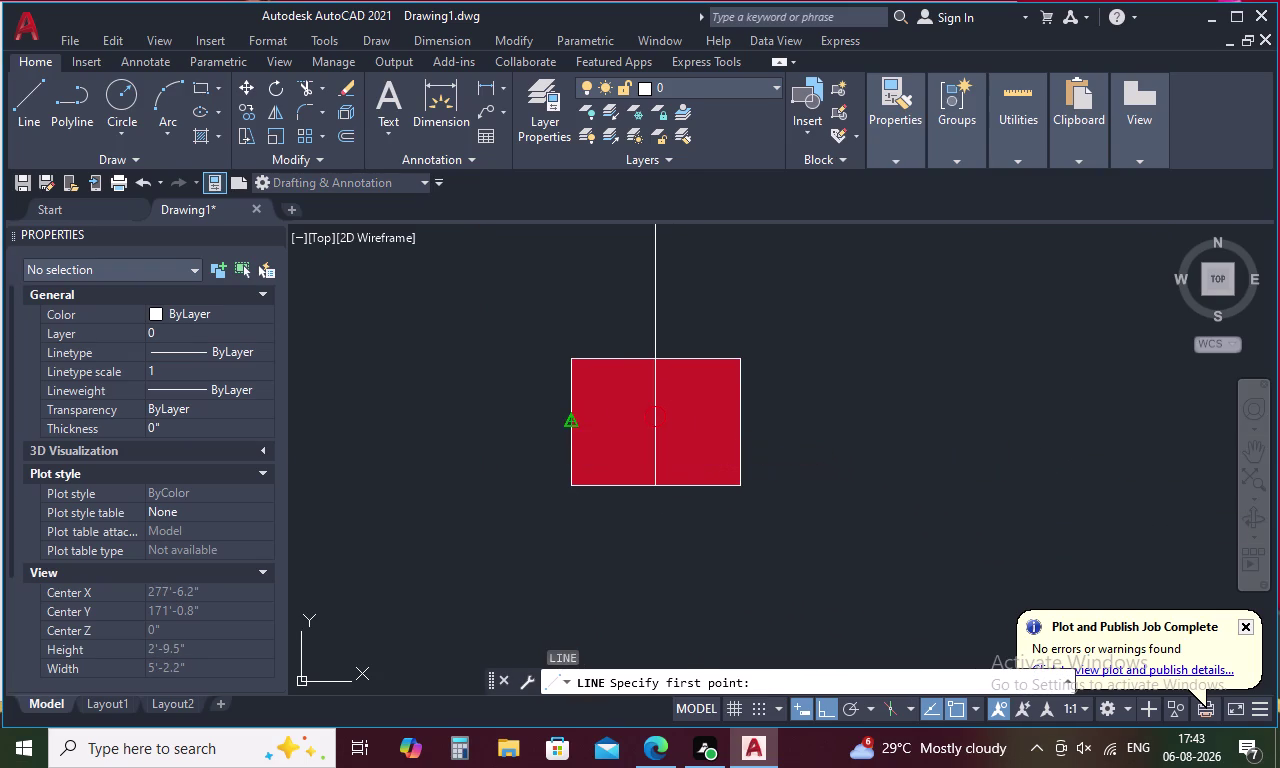
middle_drag(889, 440, 596, 443)
middle_drag(899, 438, 537, 452)
middle_drag(1047, 452, 478, 462)
middle_drag(941, 447, 458, 457)
middle_drag(902, 442, 470, 466)
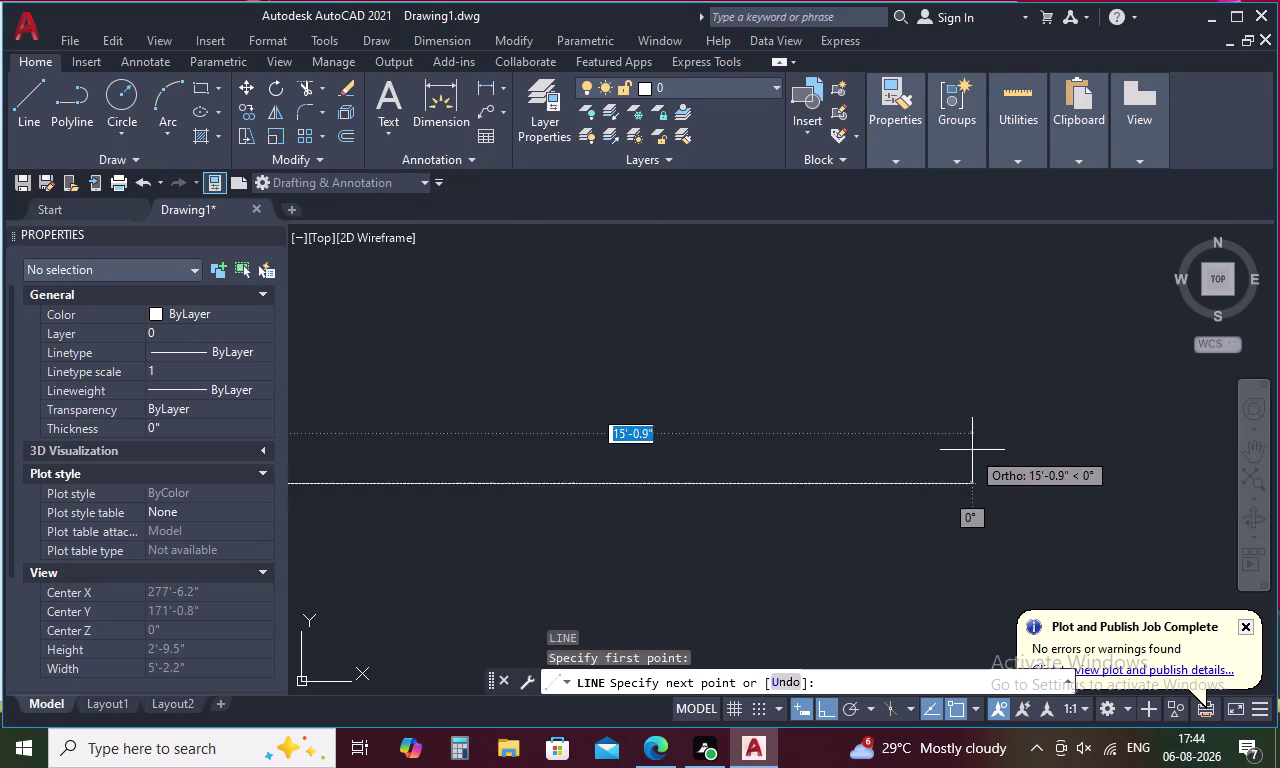
middle_drag(972, 450, 484, 474)
middle_drag(973, 462, 535, 504)
middle_drag(941, 492, 386, 493)
middle_click(903, 478)
scroll(down, 3)
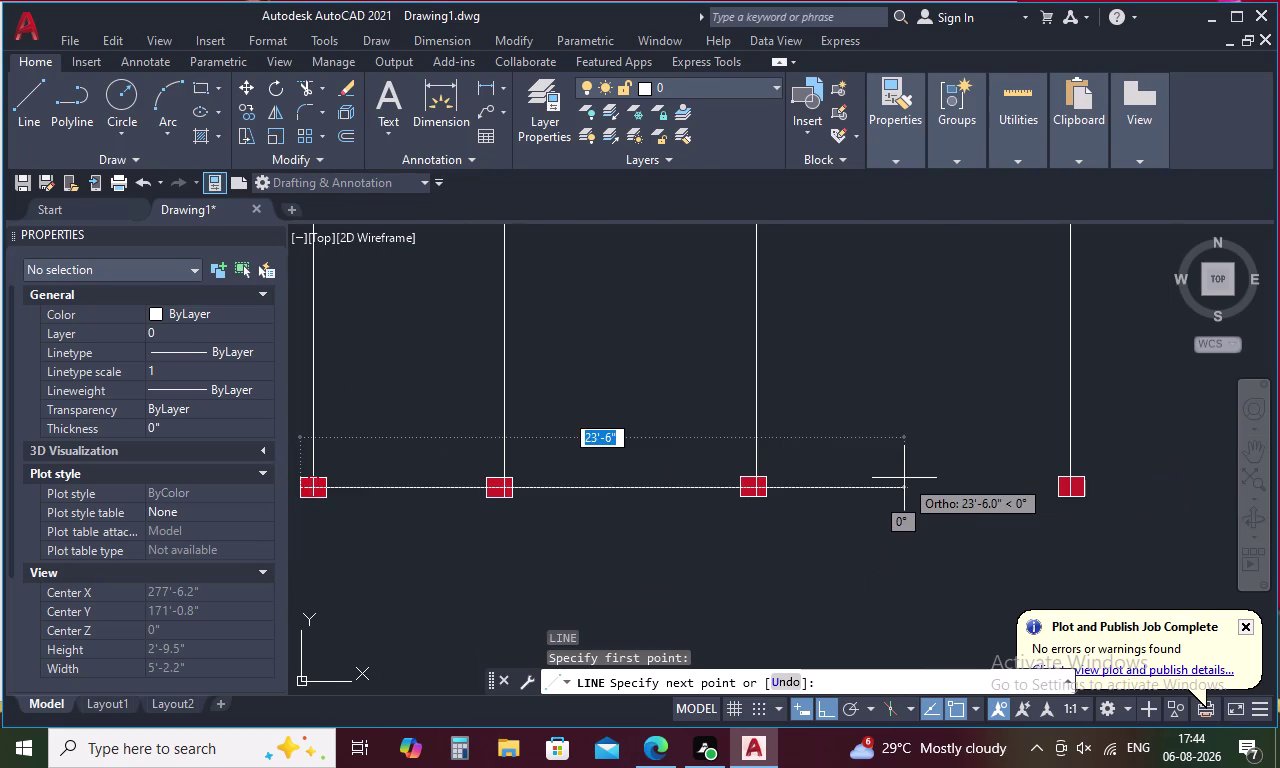
middle_drag(1079, 474, 942, 499)
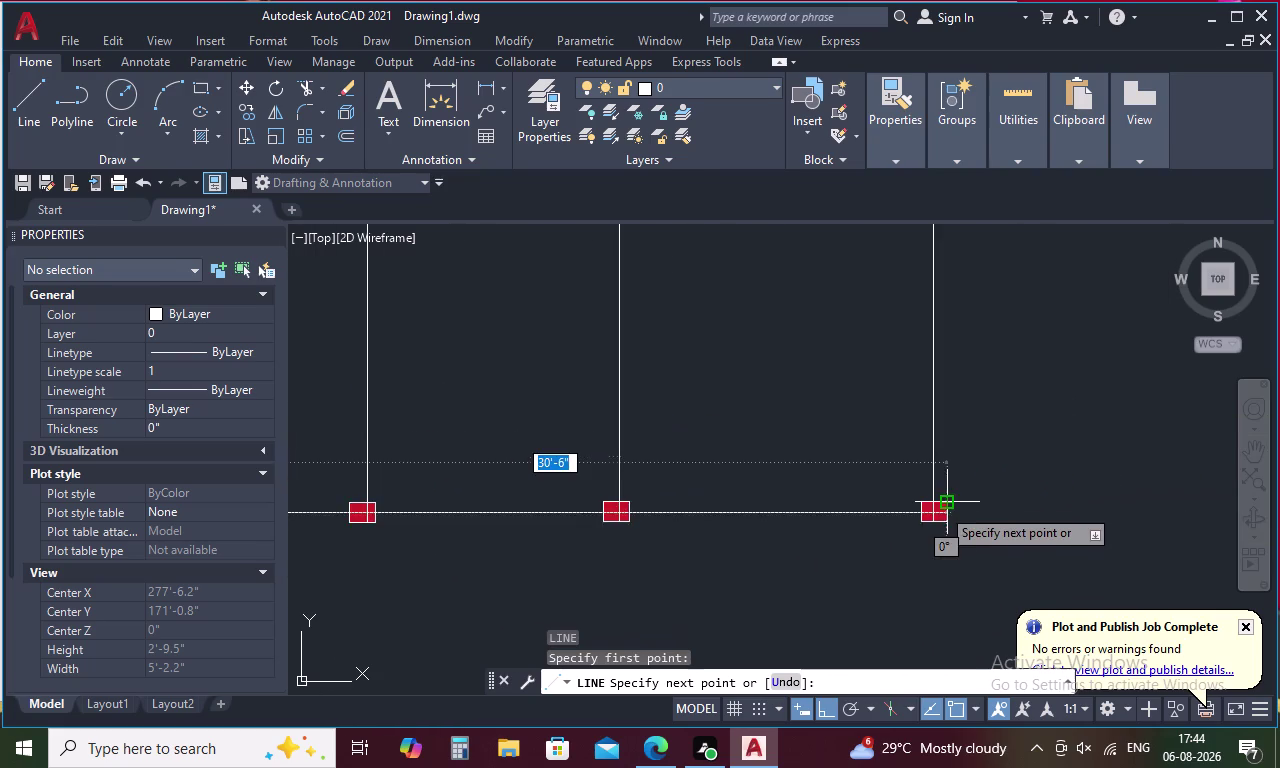
scroll(up, 3)
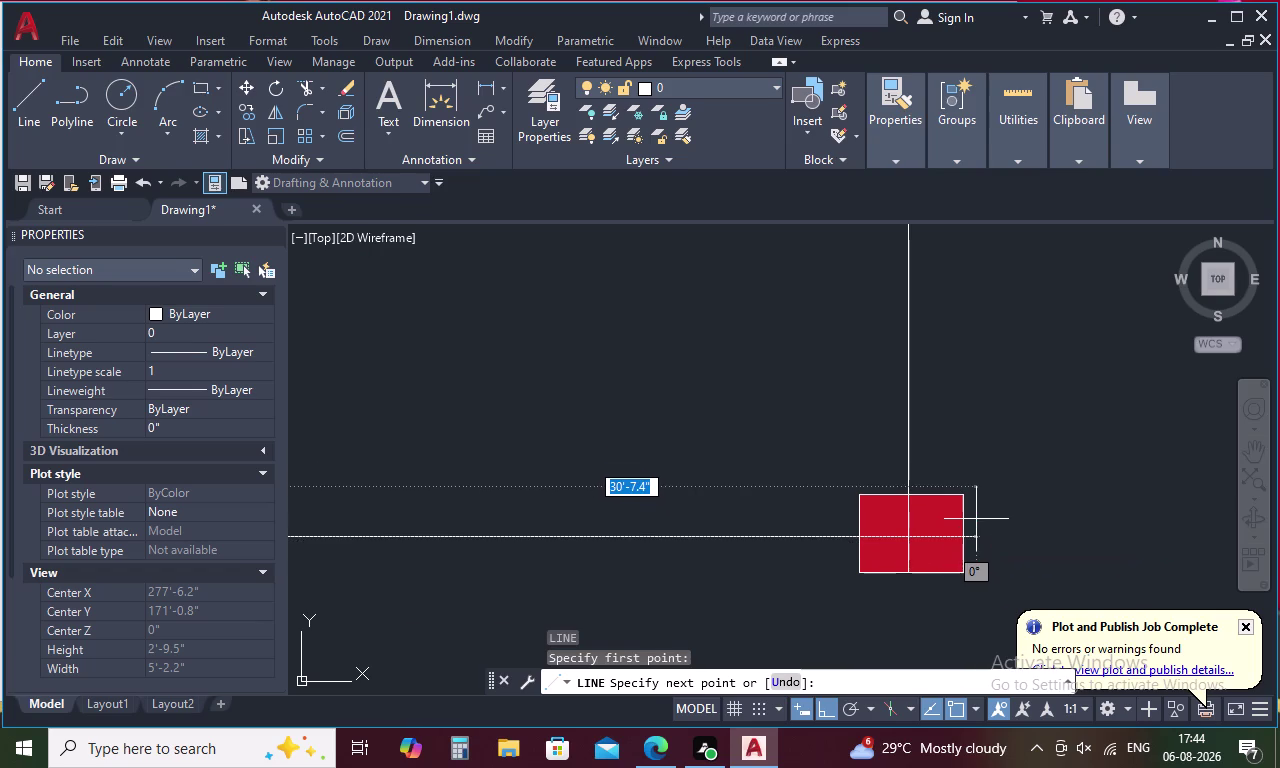
click(977, 518)
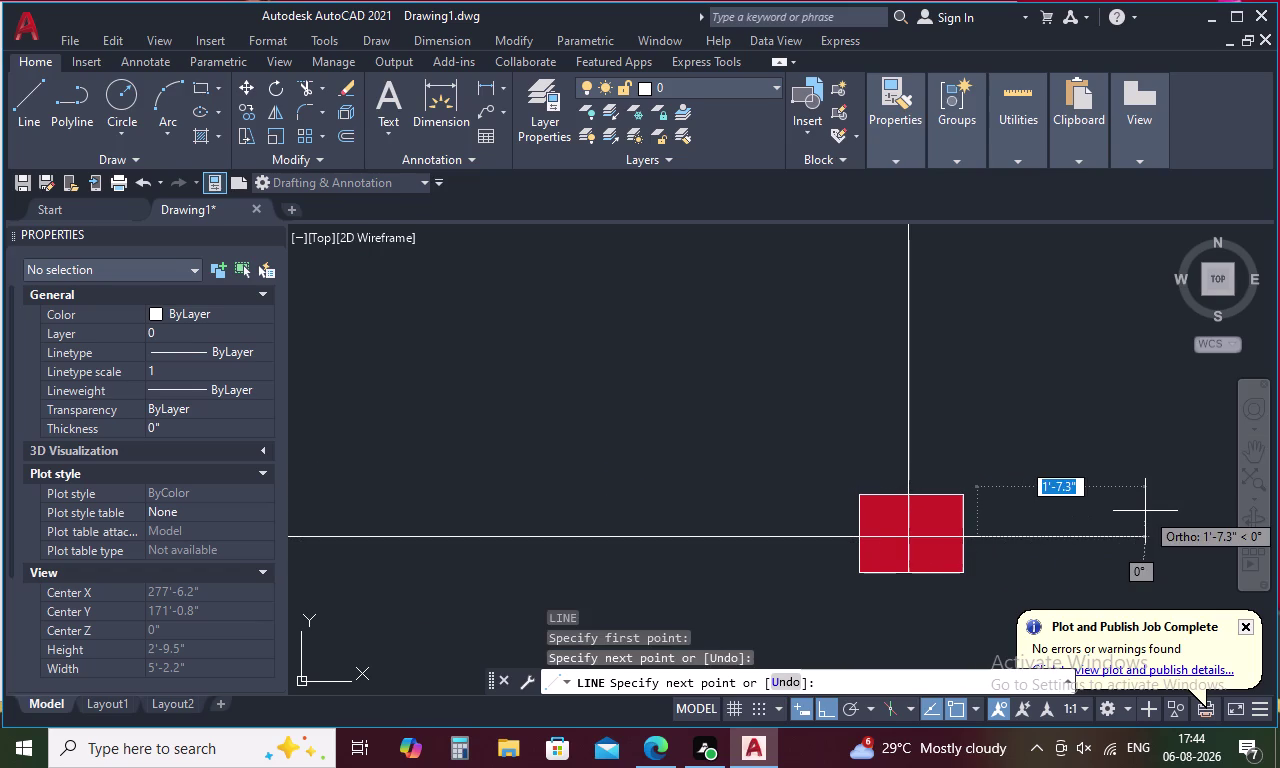
key(Escape)
text(TR)
key(space)
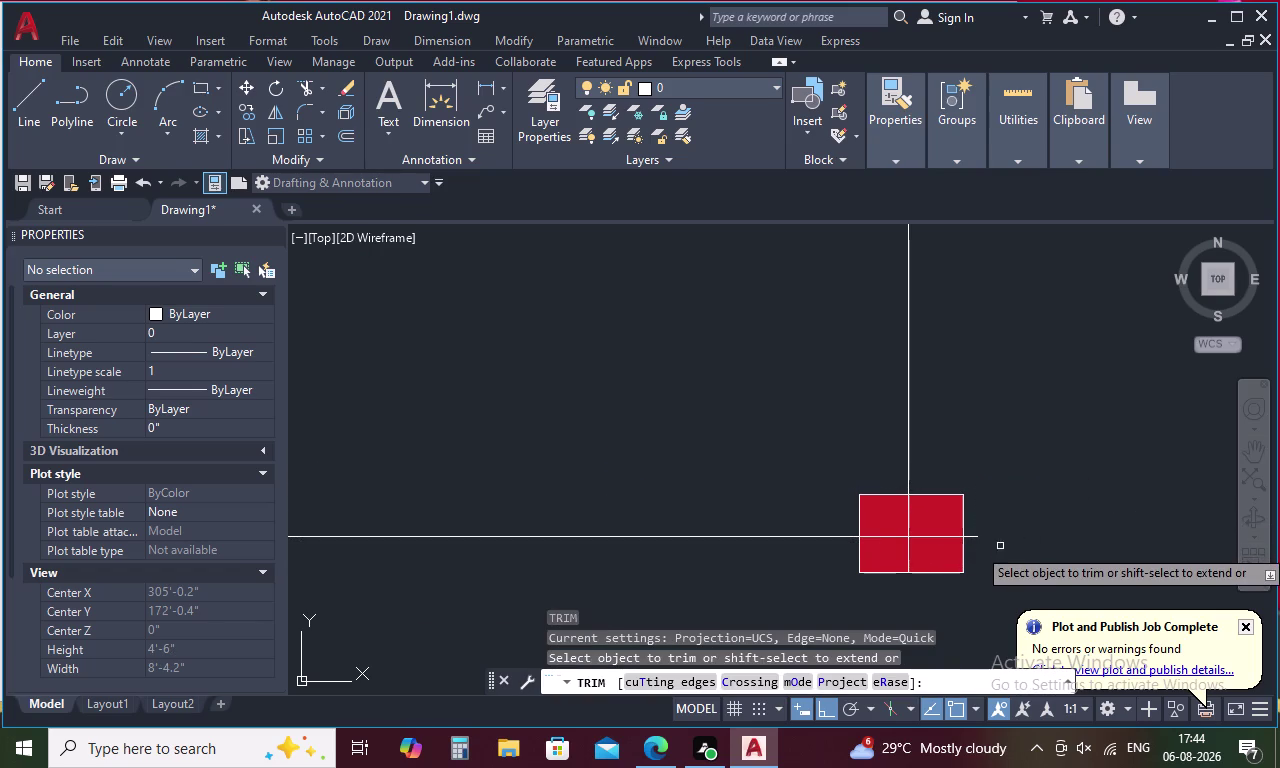
click(975, 538)
scroll(down, 3)
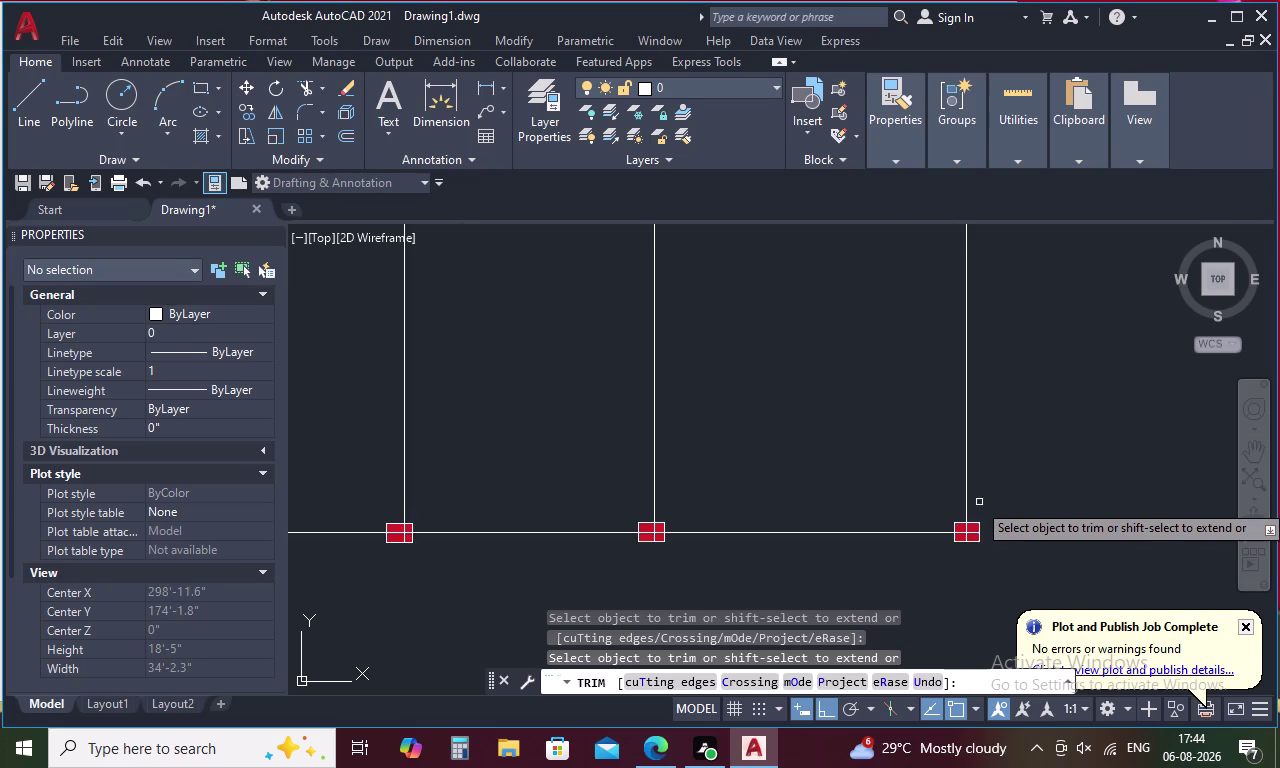
scroll(down, 3)
scroll(up, 3)
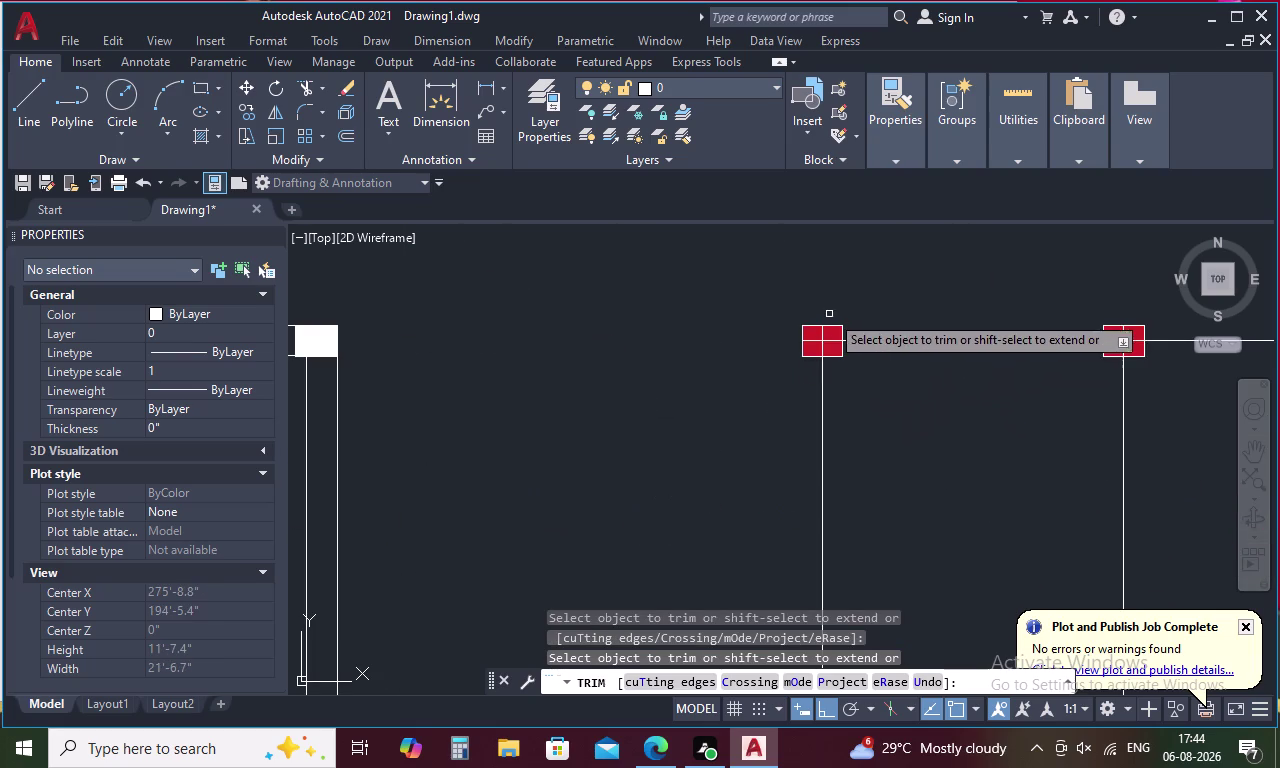
middle_drag(1079, 361, 777, 427)
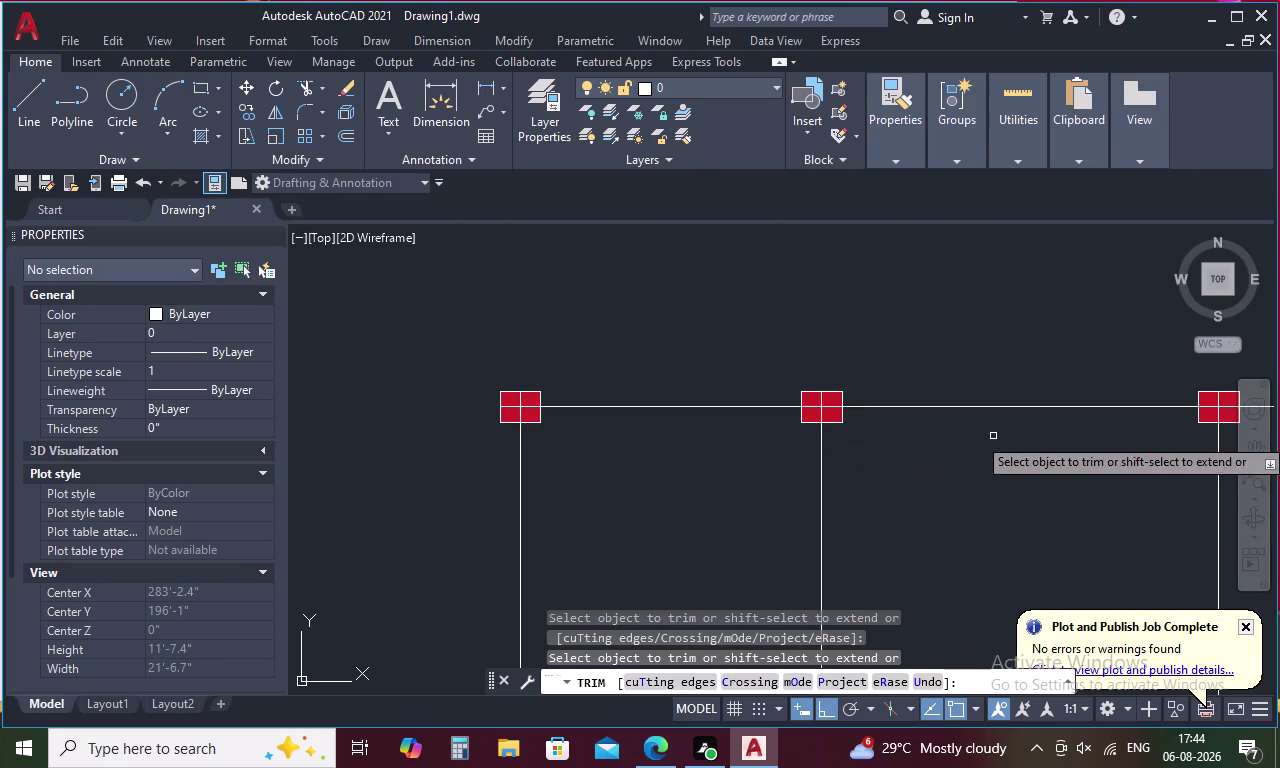
middle_drag(1019, 436, 600, 437)
middle_drag(1018, 439, 667, 438)
middle_drag(727, 447, 1100, 279)
middle_drag(709, 504, 767, 369)
middle_drag(652, 476, 758, 404)
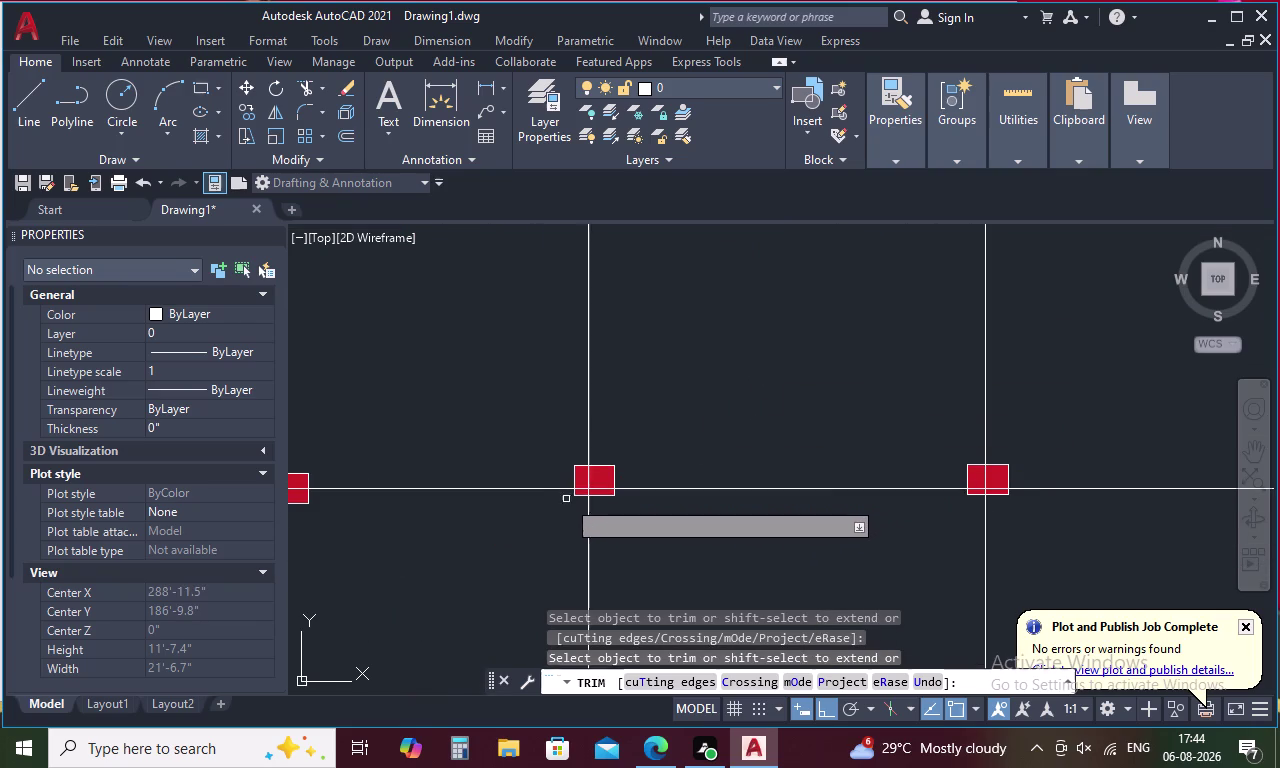
key(Escape)
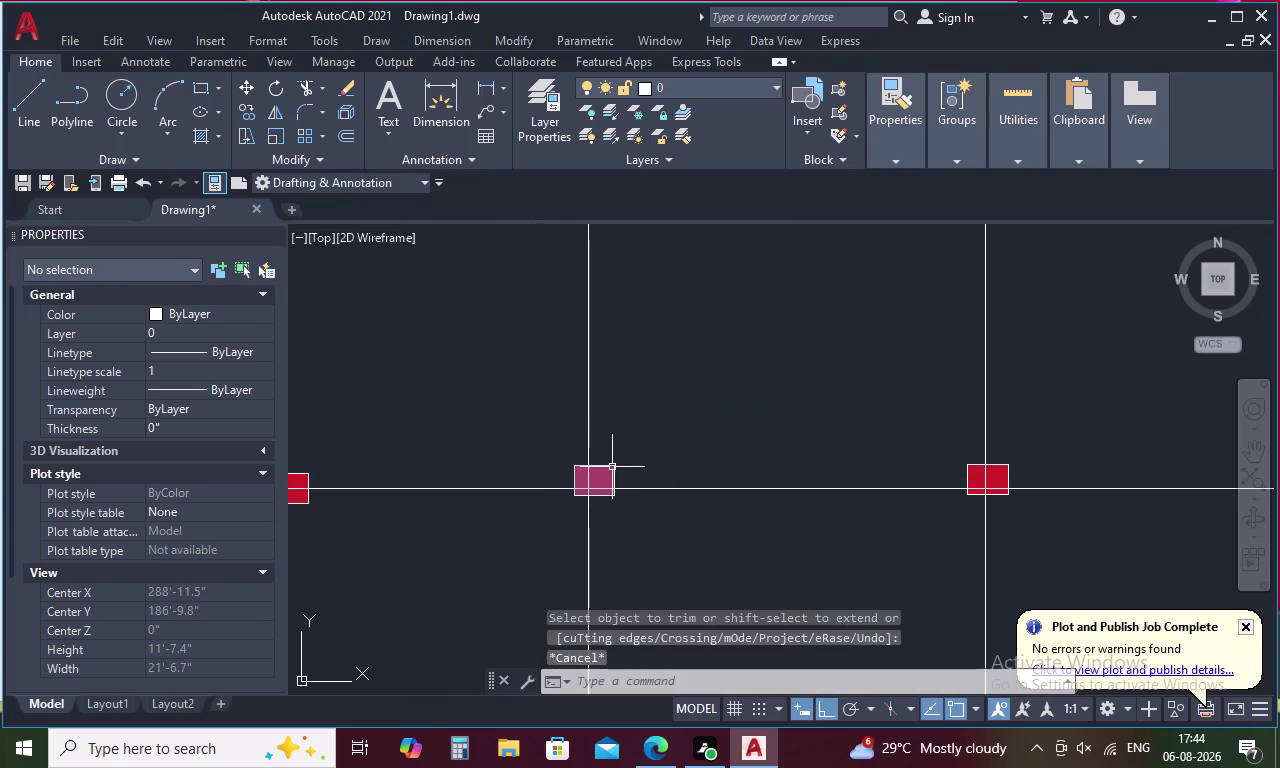
Move the middle column square slightly left onto its vertical grid line.
click(612, 467)
right_click(724, 440)
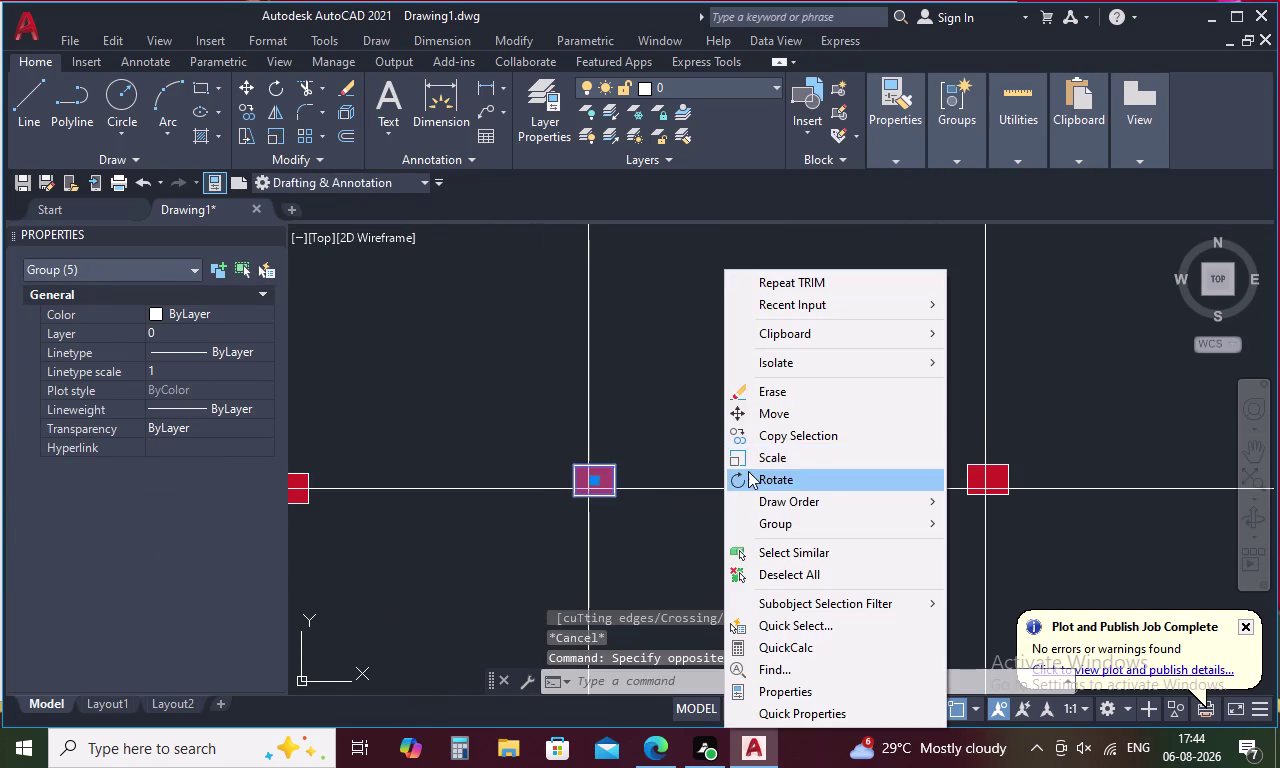
click(783, 412)
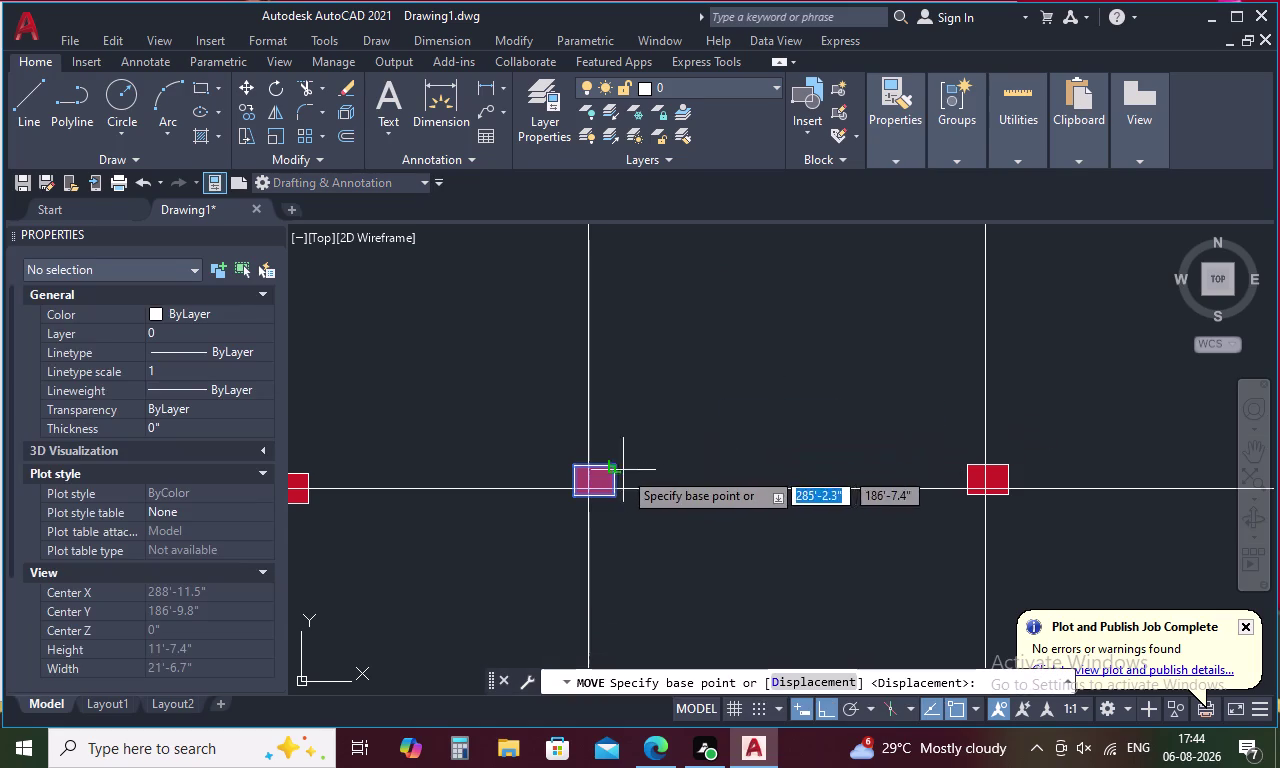
scroll(up, 3)
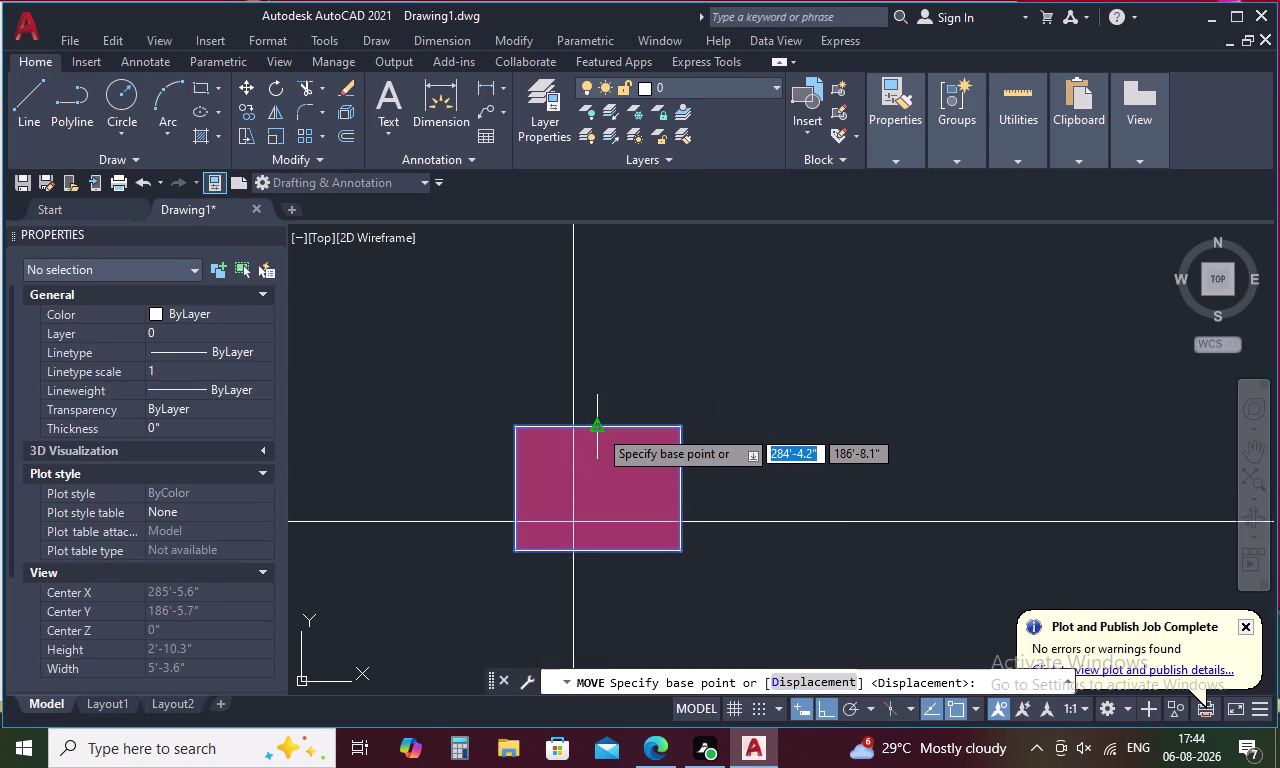
click(598, 427)
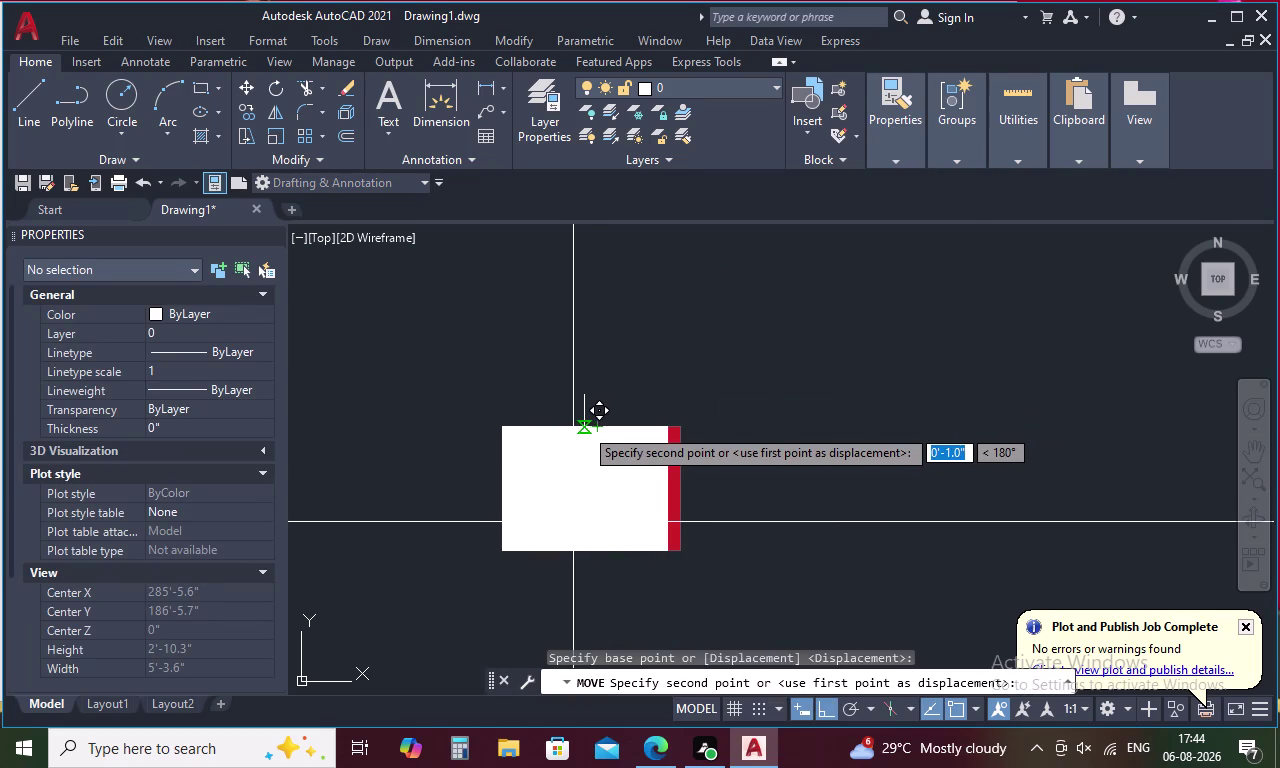
click(576, 425)
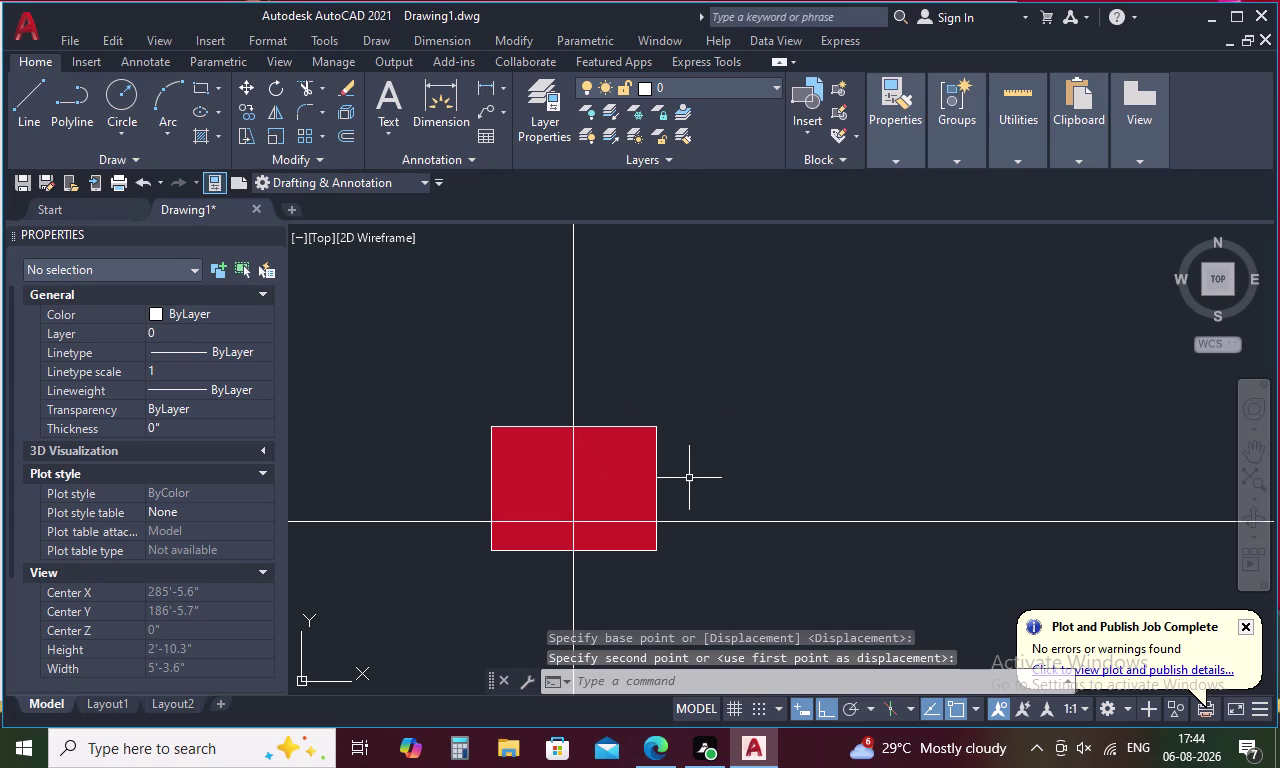
Move the middle column square down onto the horizontal grid line.
click(655, 463)
right_click(655, 463)
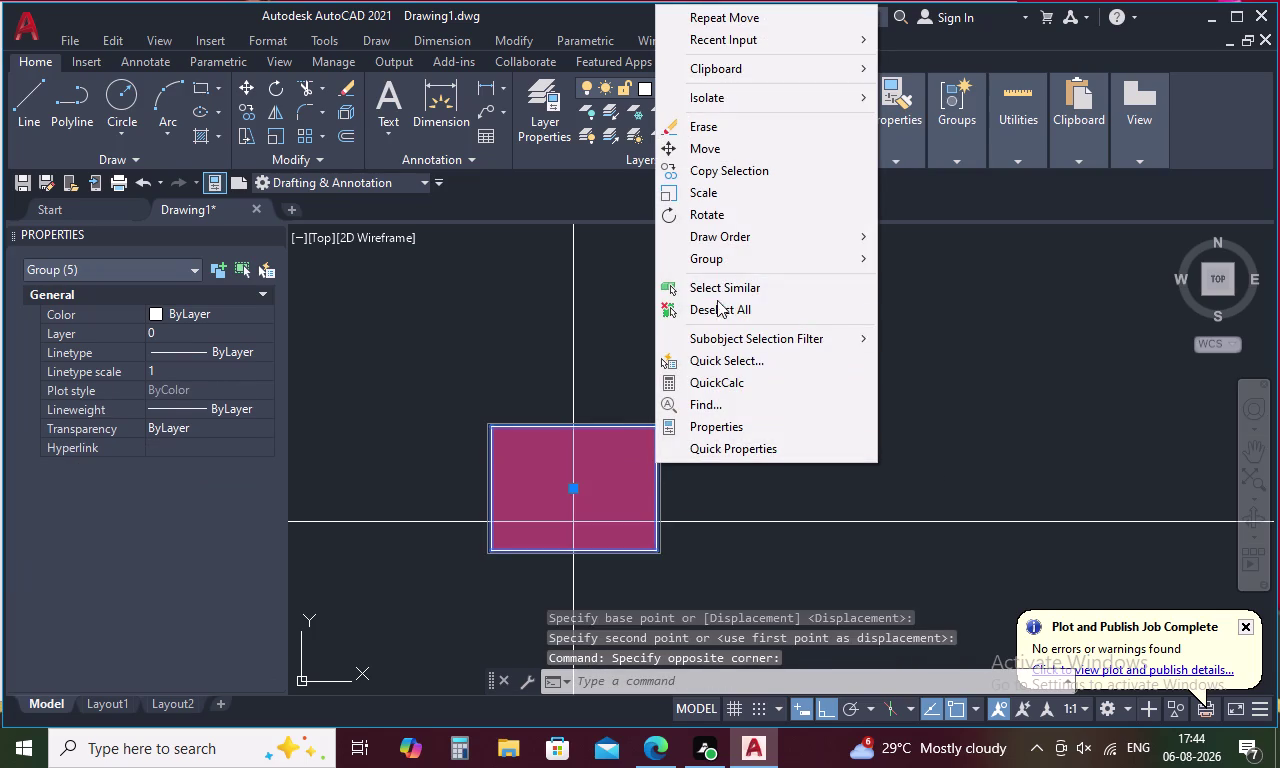
click(767, 150)
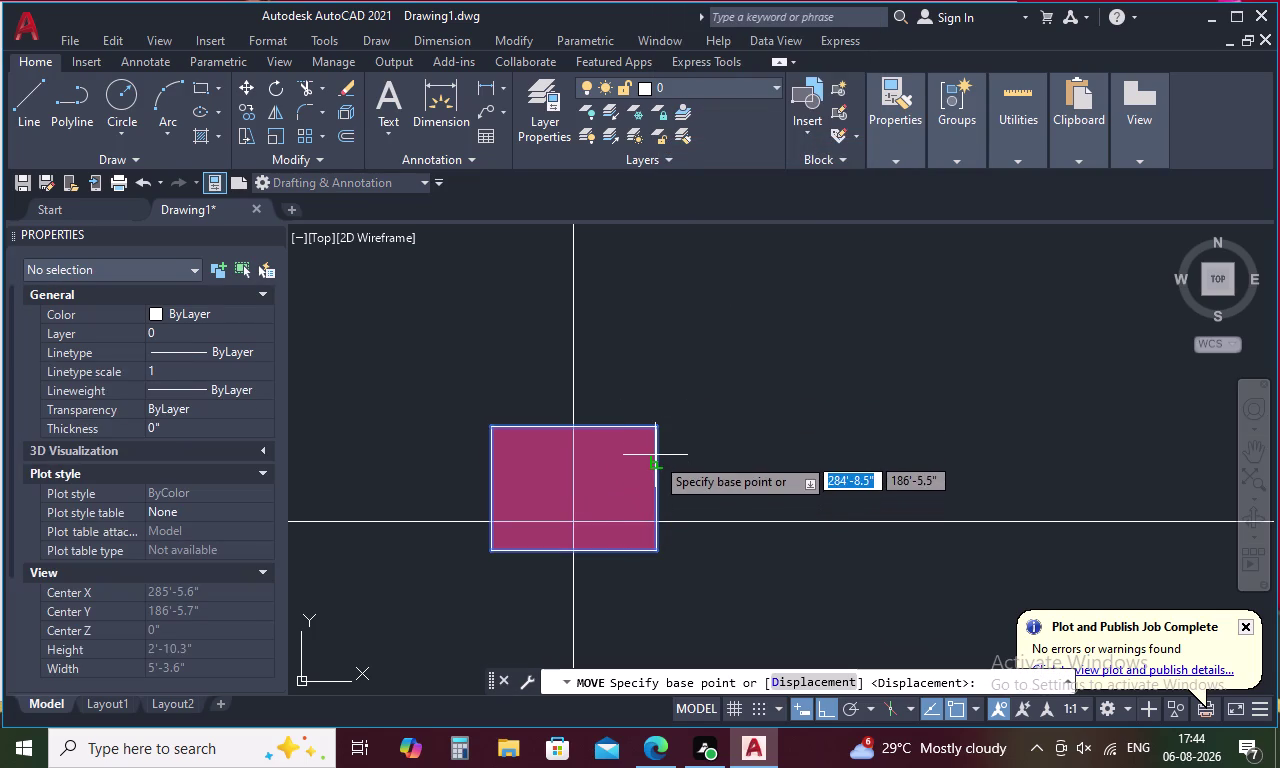
click(656, 491)
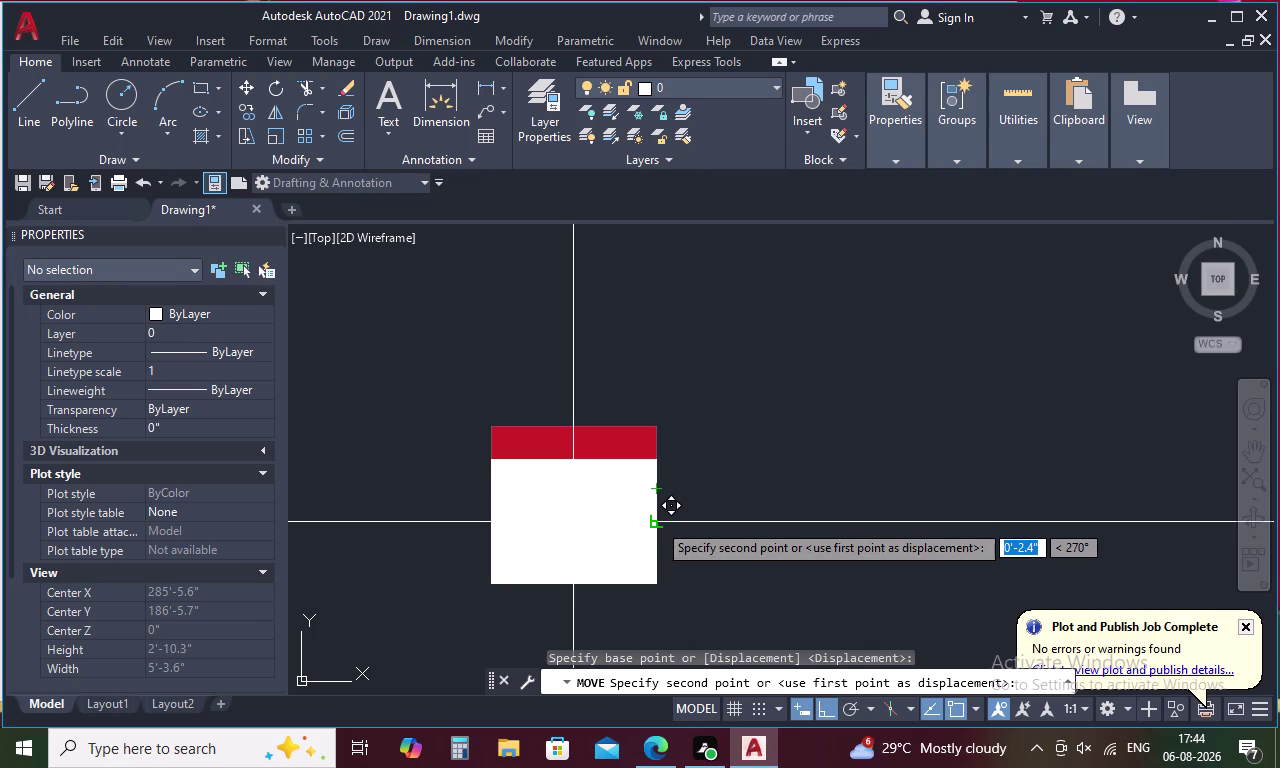
click(660, 525)
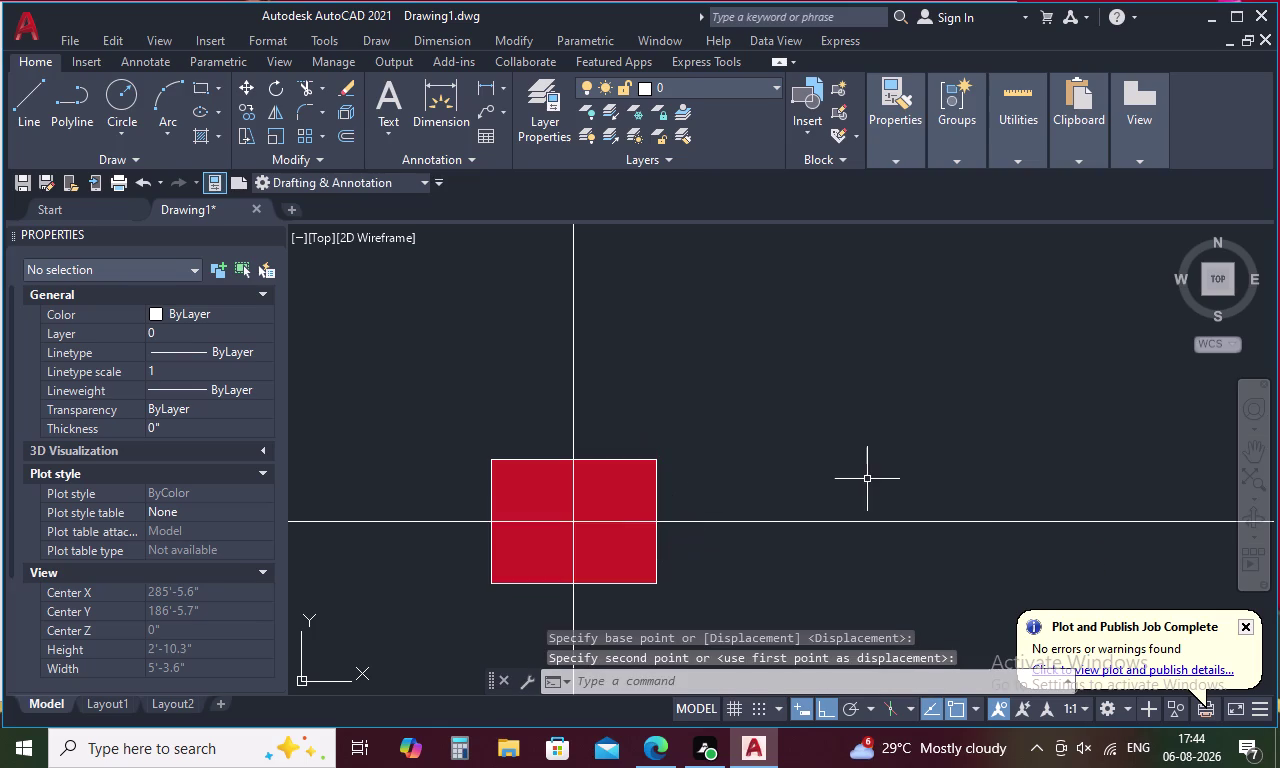
scroll(down, 3)
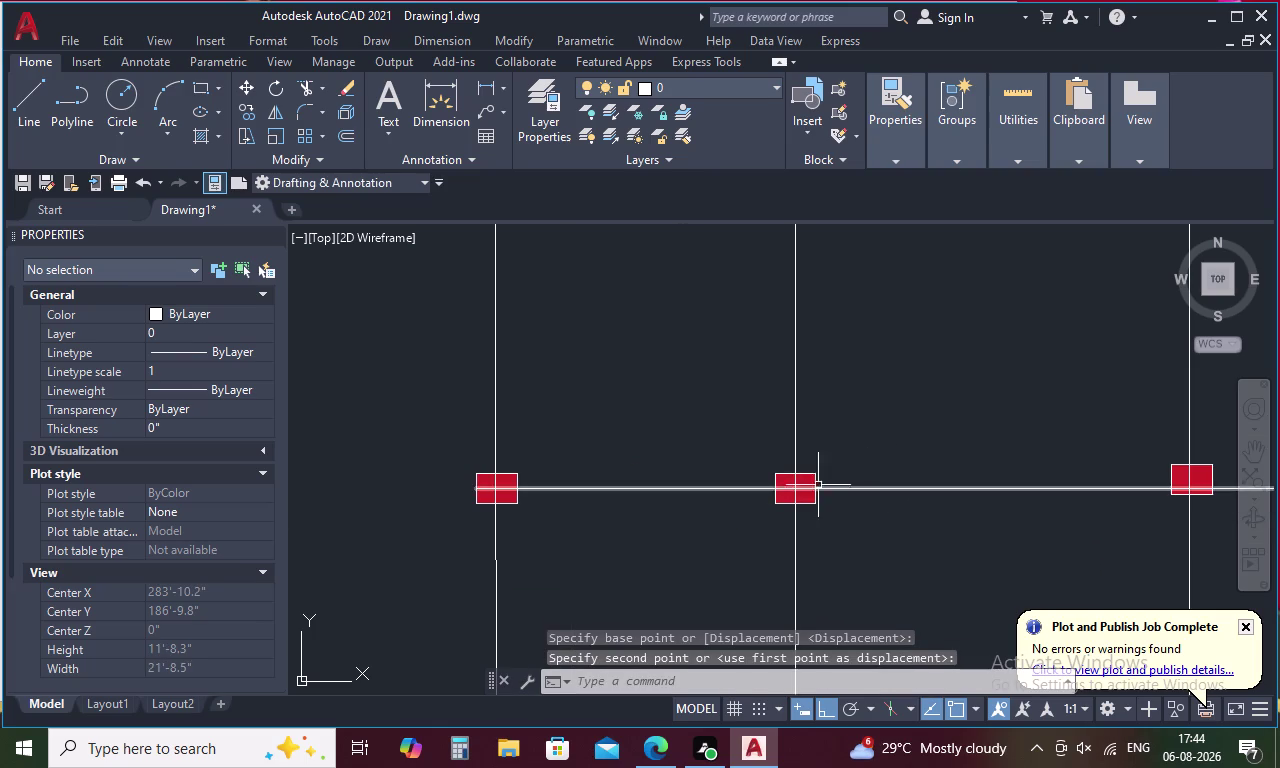
Move the rightmost column square slightly left onto the vertical grid line.
middle_drag(959, 451, 774, 467)
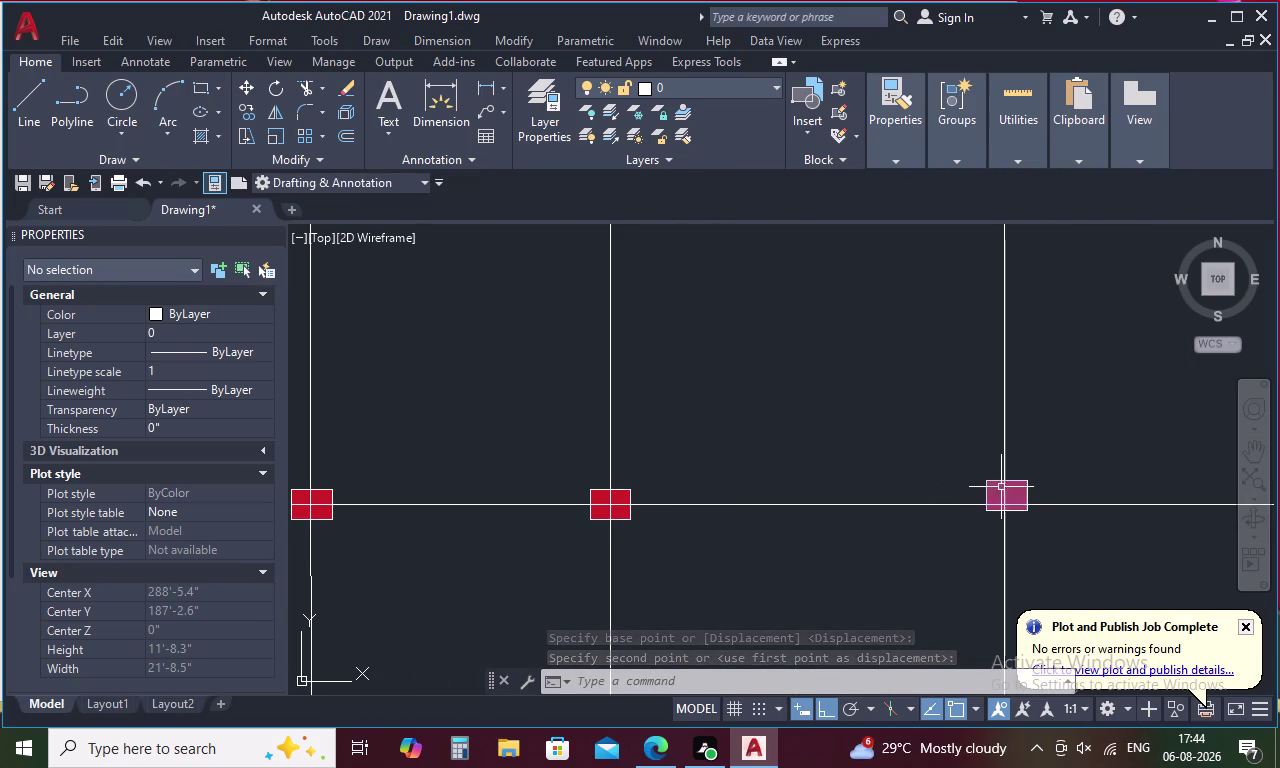
scroll(up, 3)
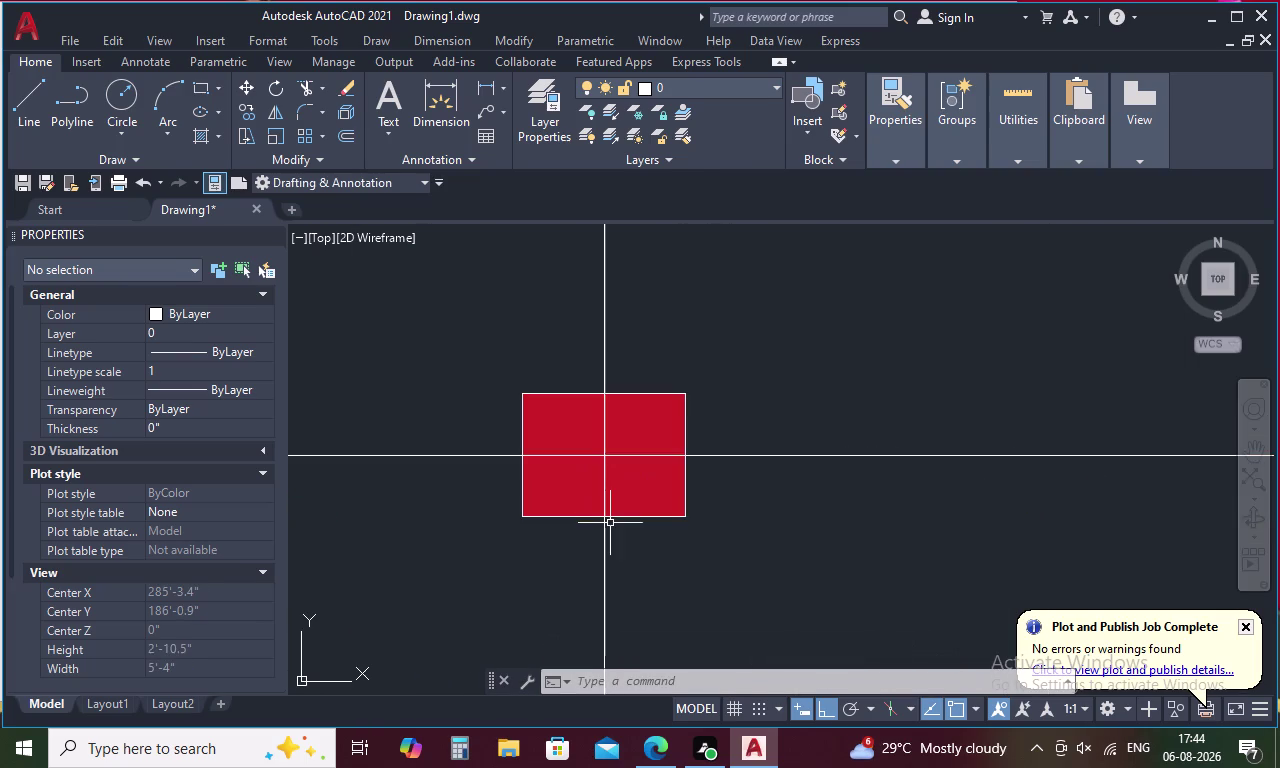
scroll(down, 3)
middle_drag(947, 505, 644, 530)
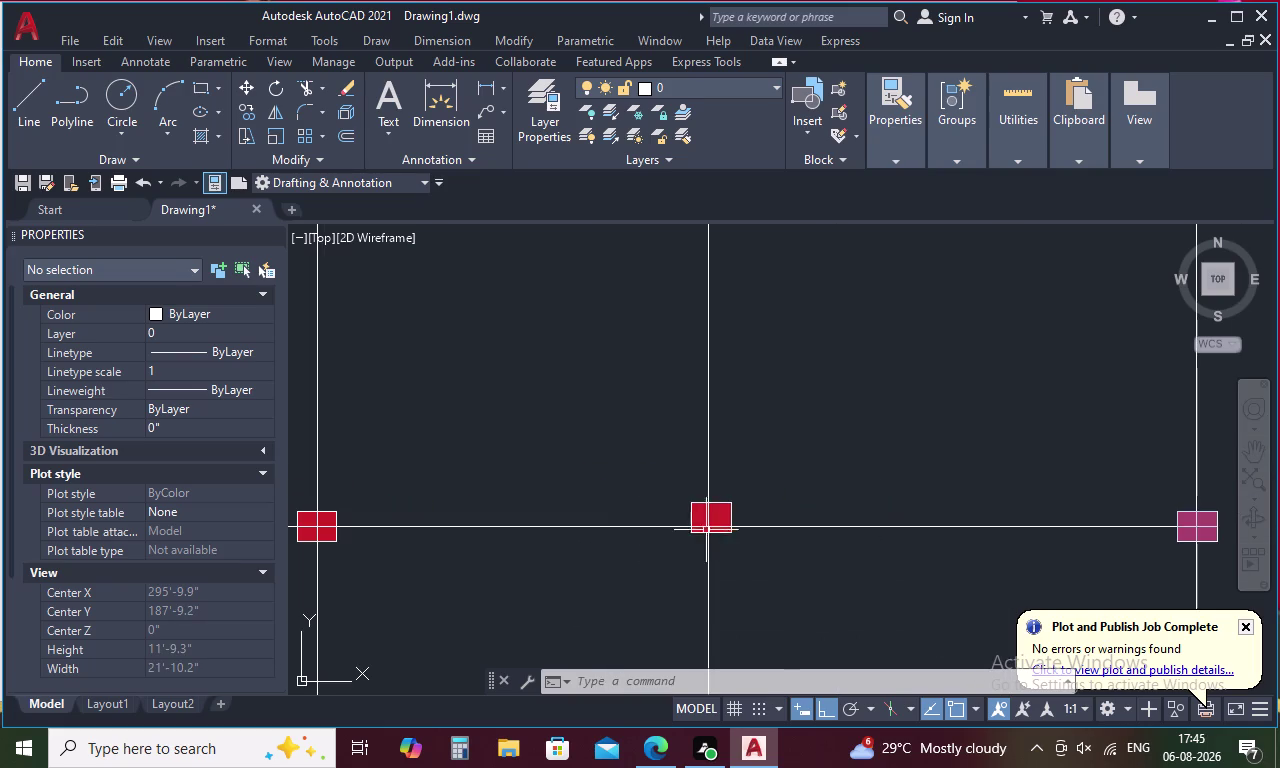
scroll(up, 3)
click(726, 494)
right_click(731, 469)
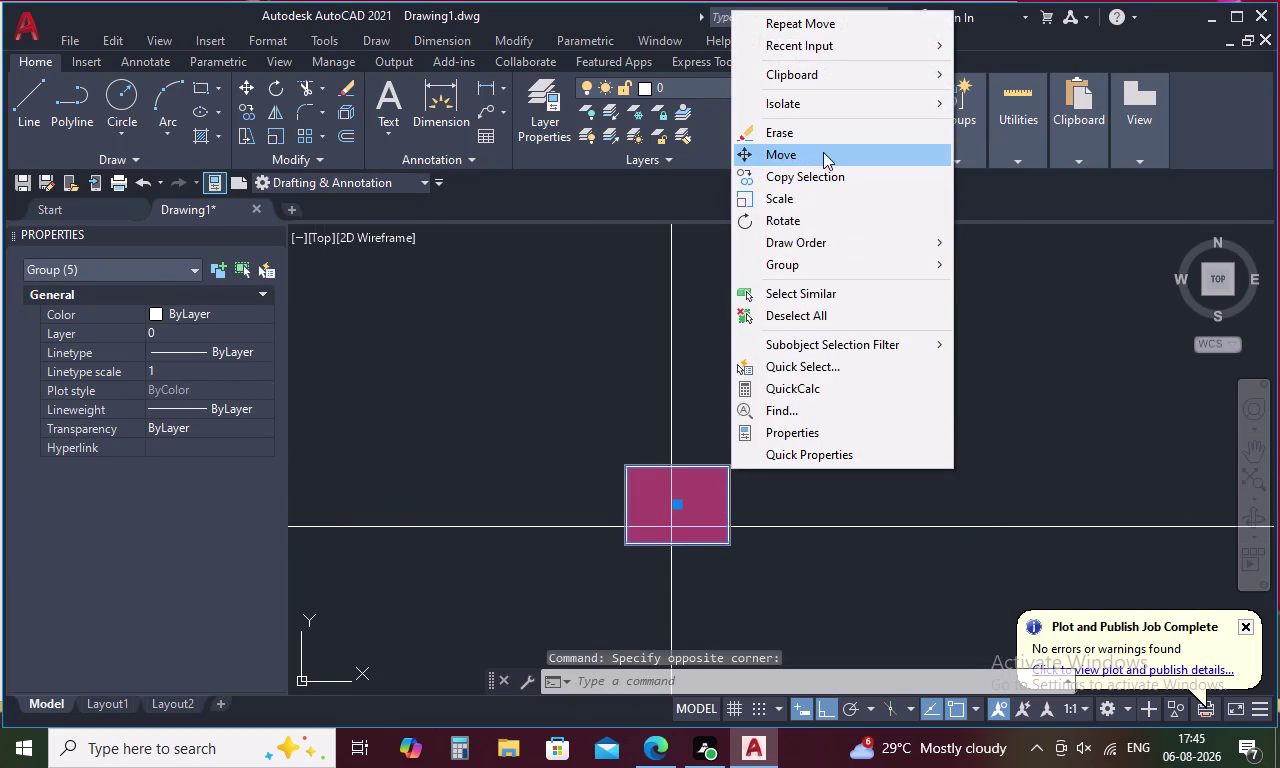
click(823, 152)
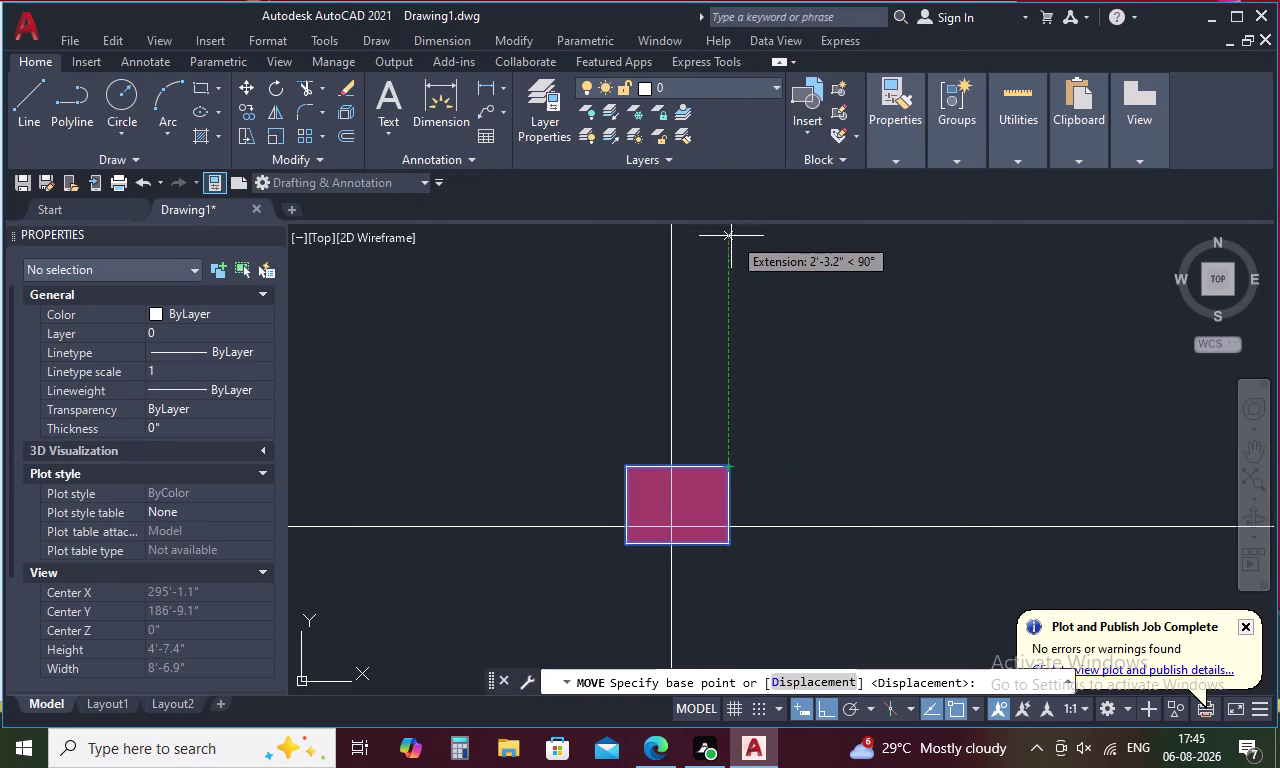
click(682, 467)
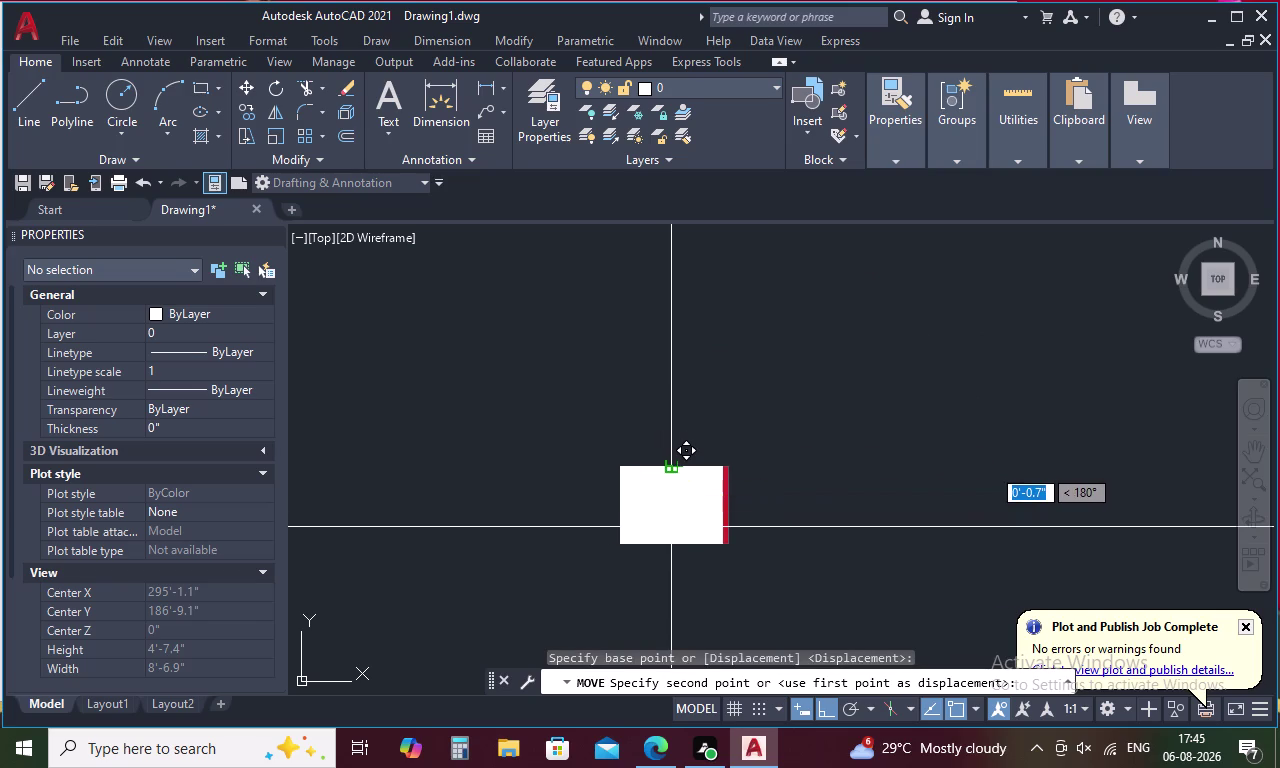
scroll(up, 3)
click(678, 467)
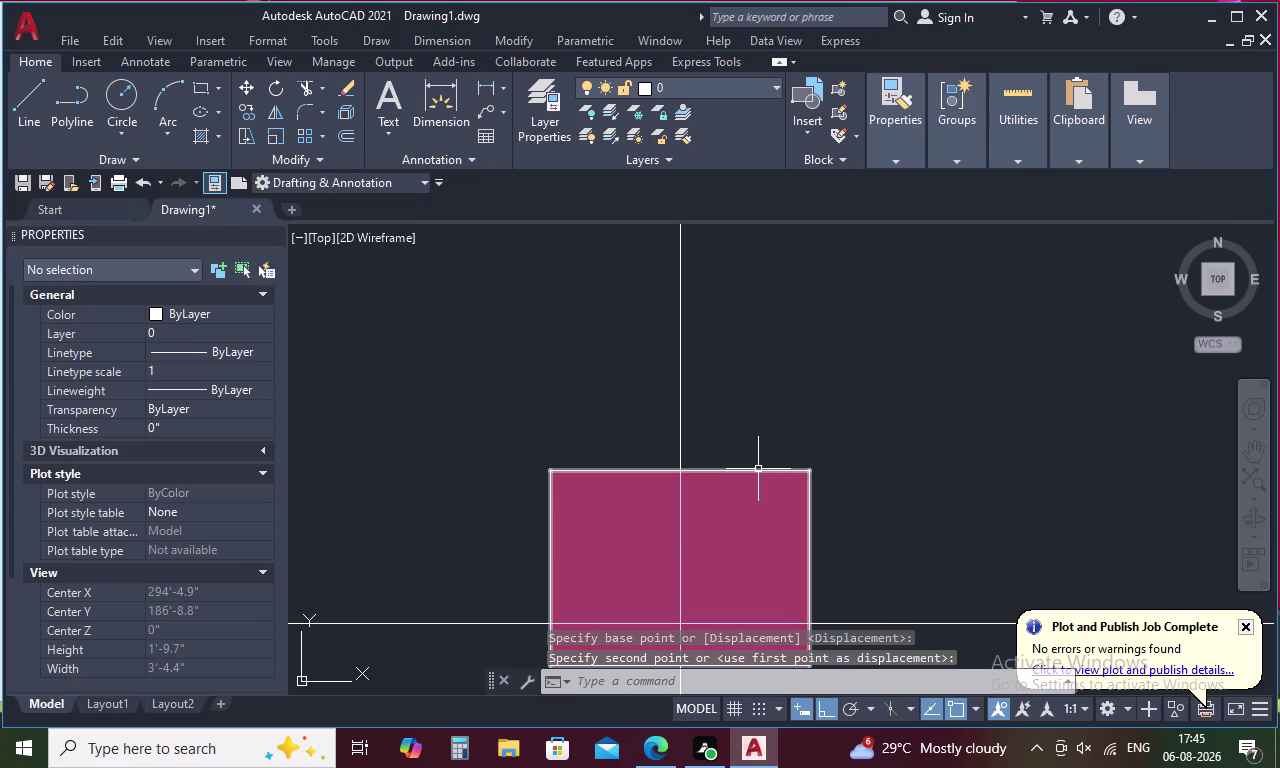
Move the rightmost square down onto the horizontal grid line, then zoom out over the grid.
click(758, 469)
right_click(758, 470)
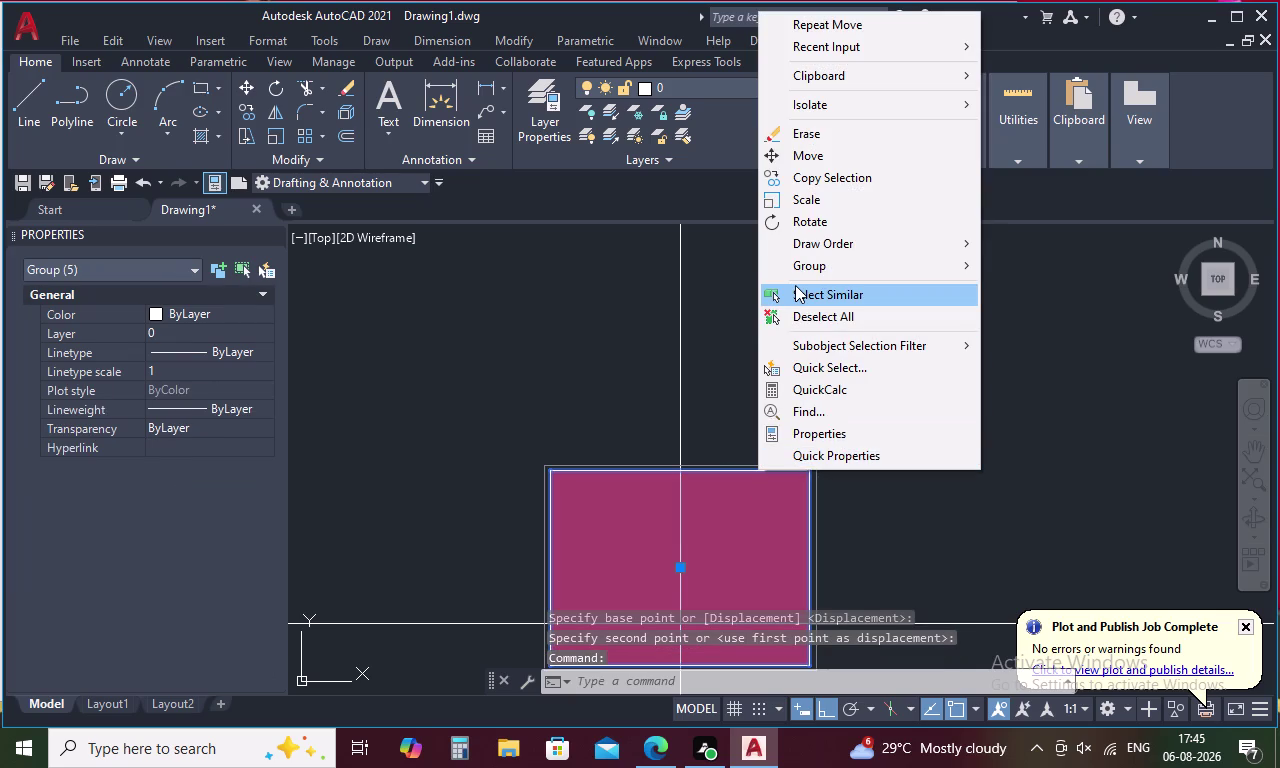
click(822, 158)
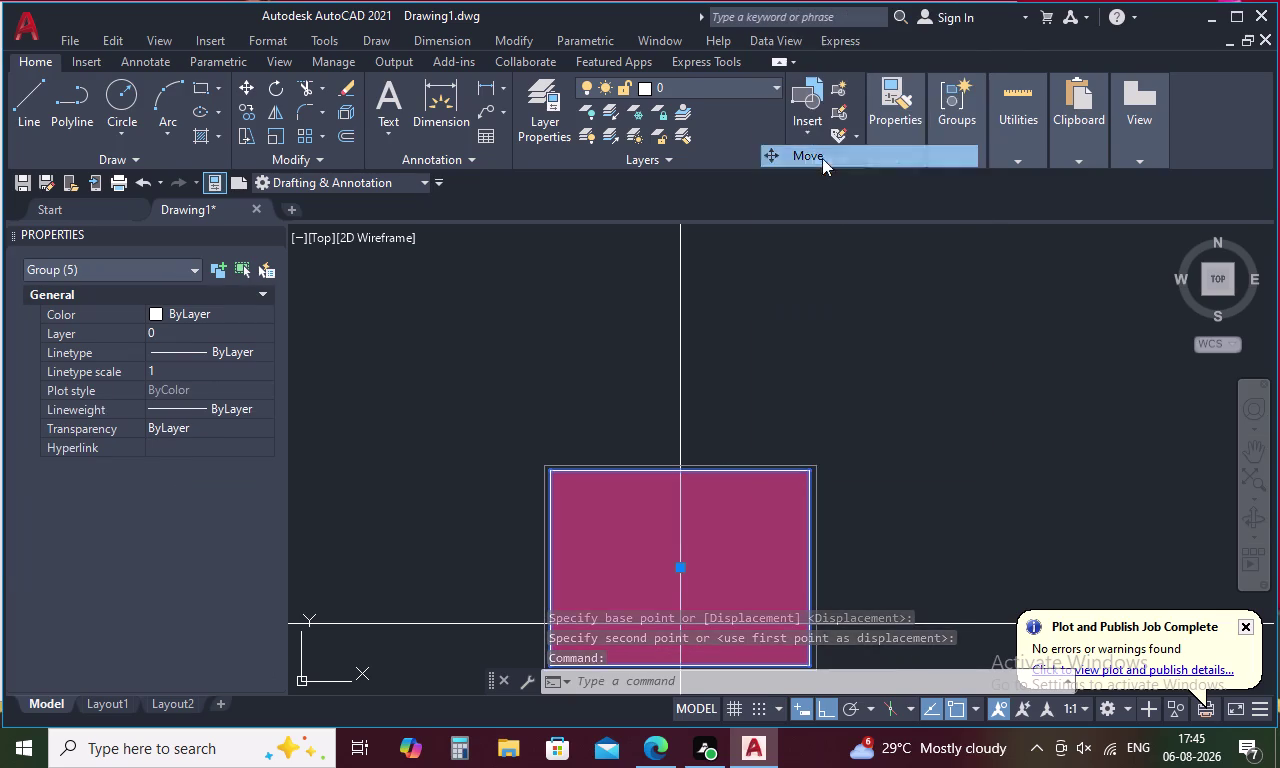
click(815, 575)
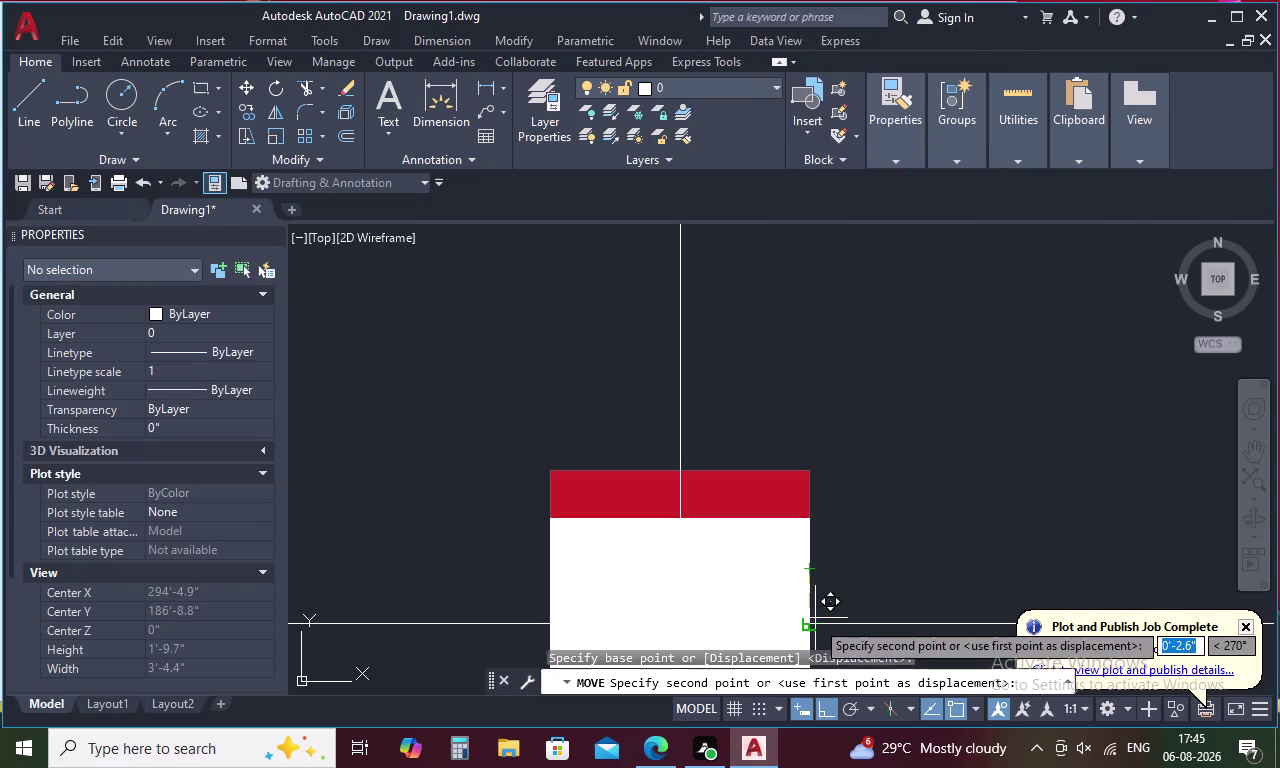
click(815, 629)
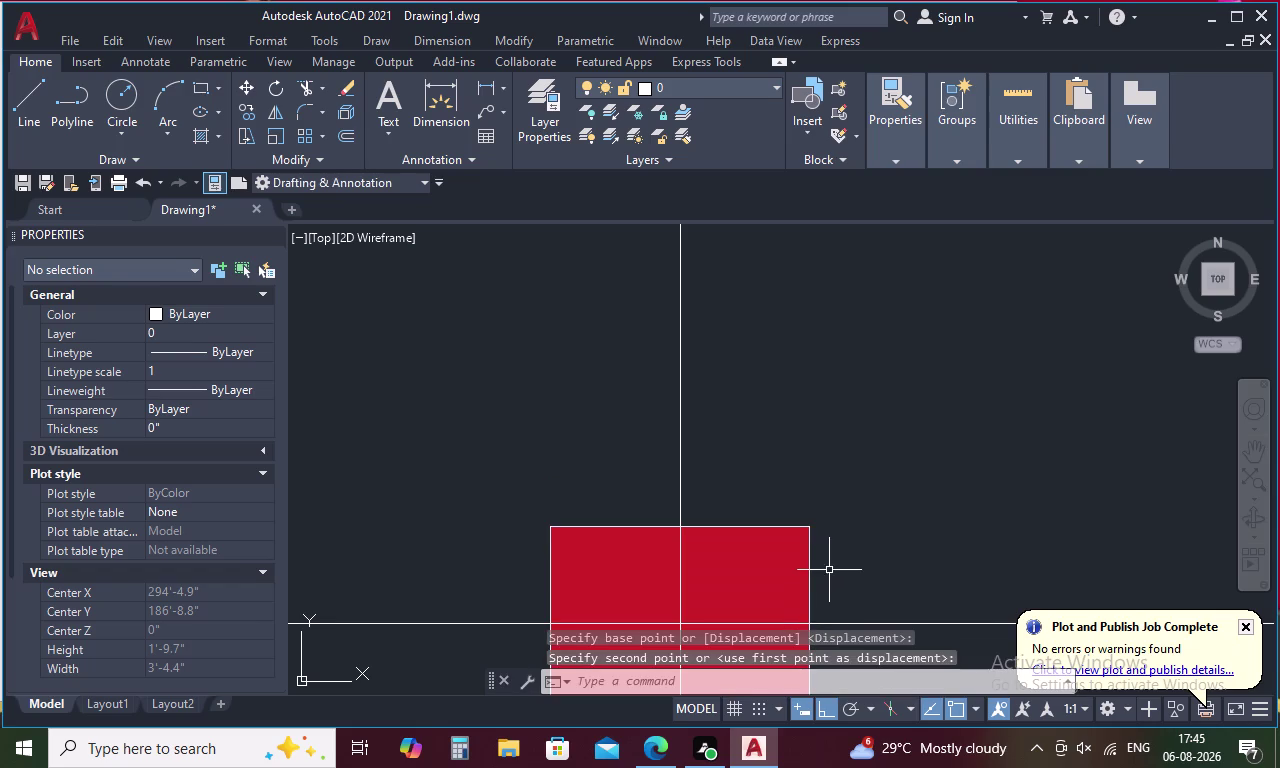
scroll(down, 3)
scroll(down, 3)
middle_drag(988, 482, 584, 413)
scroll(down, 3)
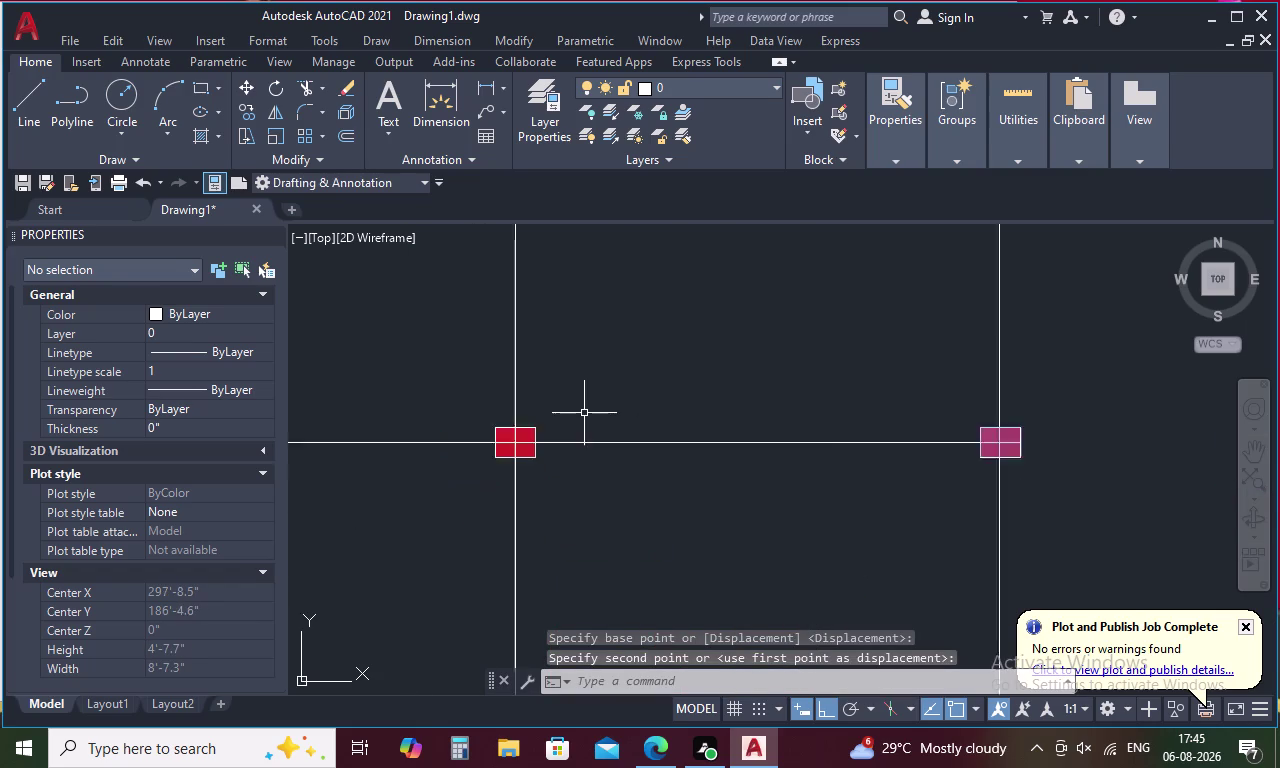
scroll(down, 3)
scroll(up, 3)
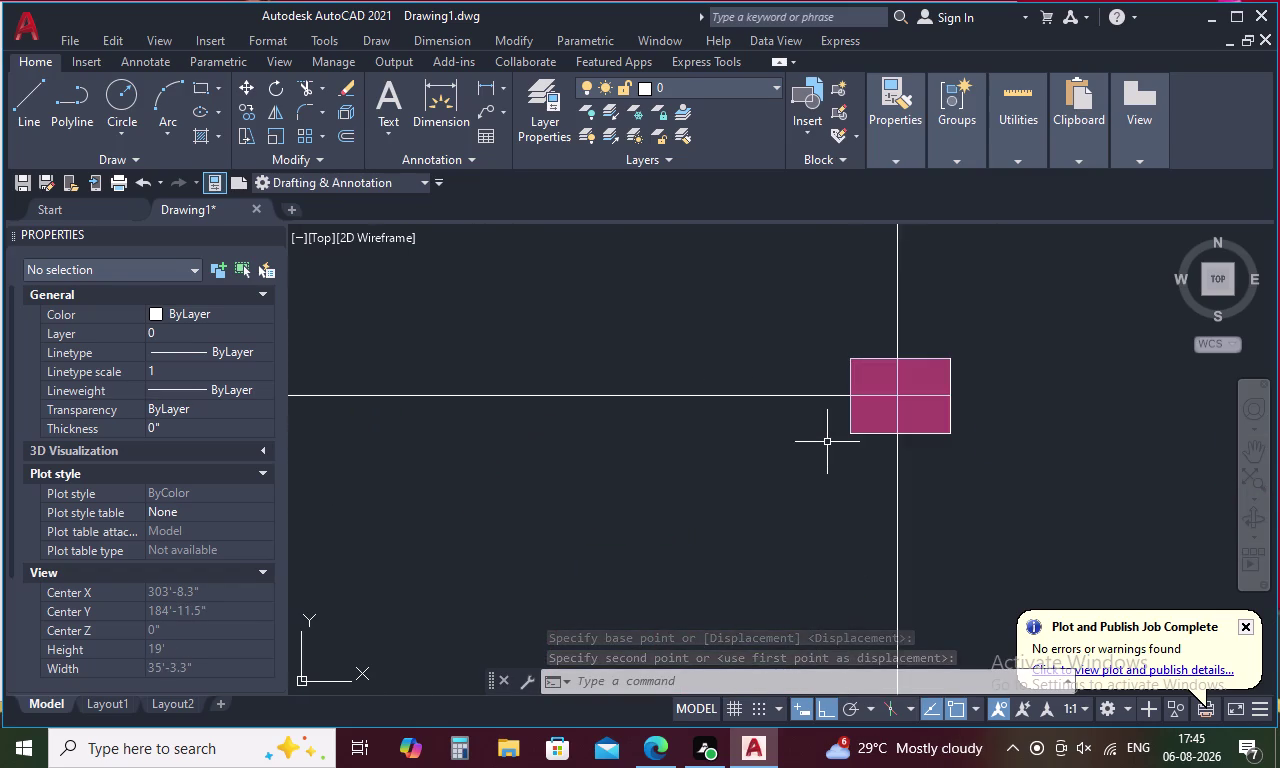
scroll(up, 3)
scroll(down, 3)
middle_drag(752, 451, 948, 389)
scroll(down, 3)
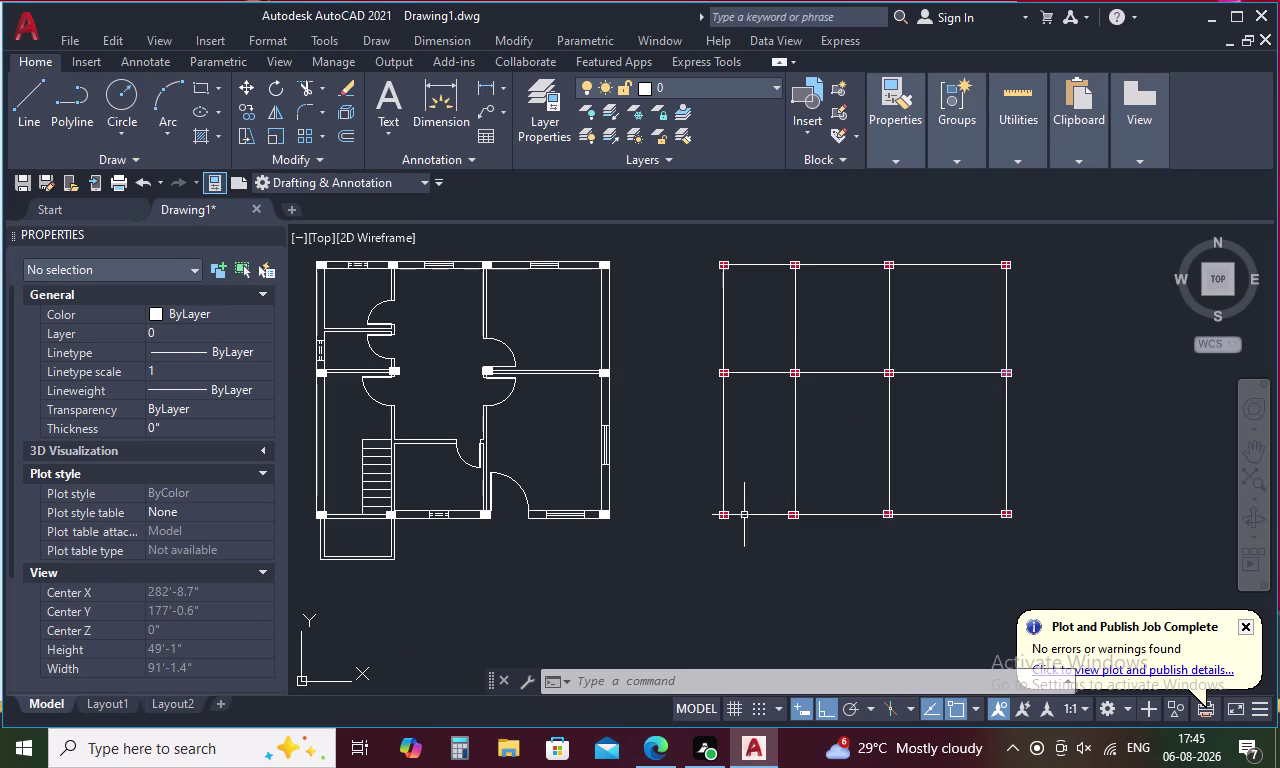
Move the right column square of the bottom row onto its grid line.
scroll(up, 3)
middle_drag(855, 491, 574, 490)
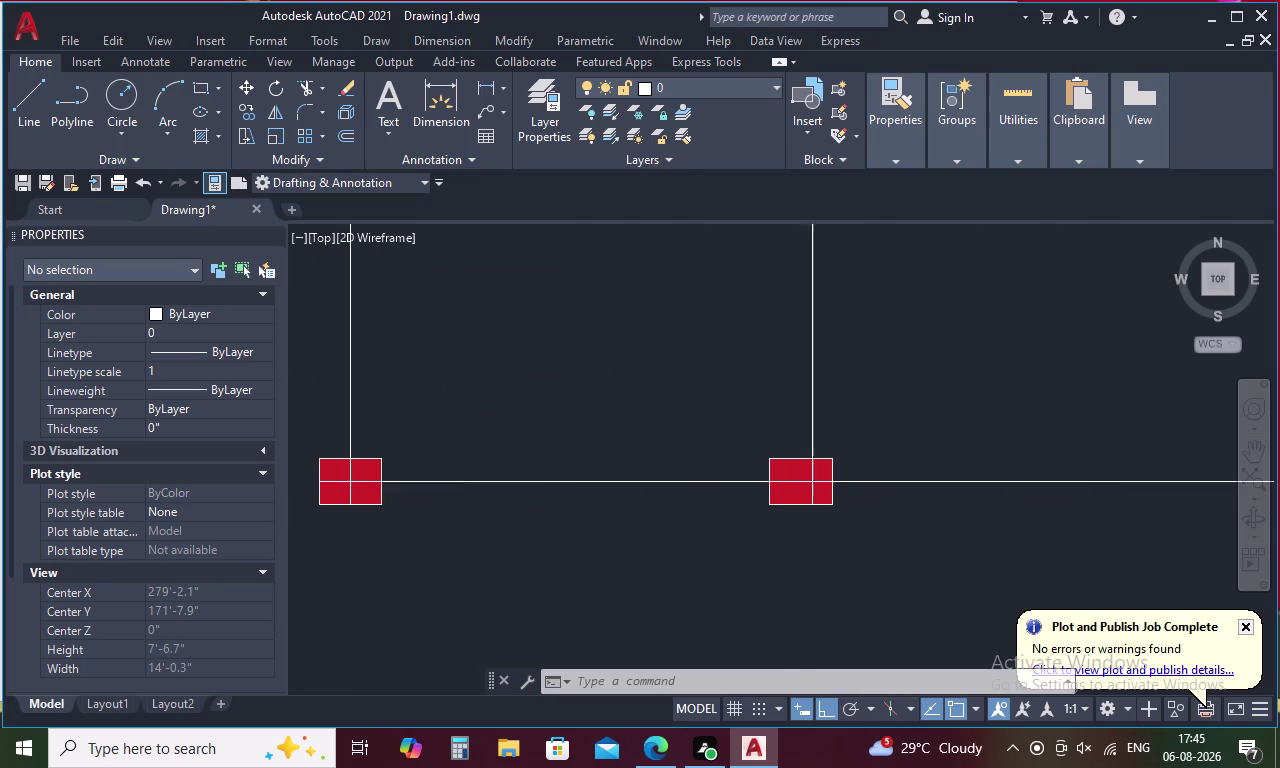
click(767, 494)
right_click(768, 487)
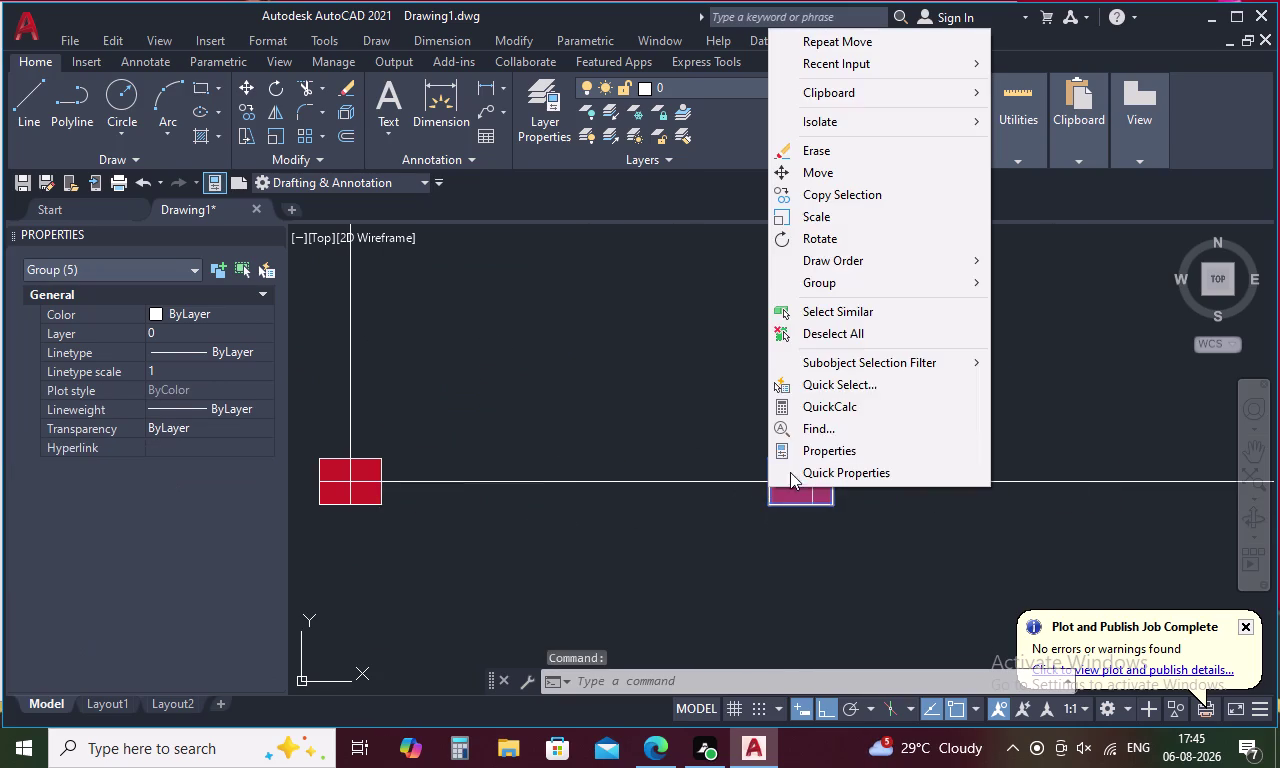
click(816, 171)
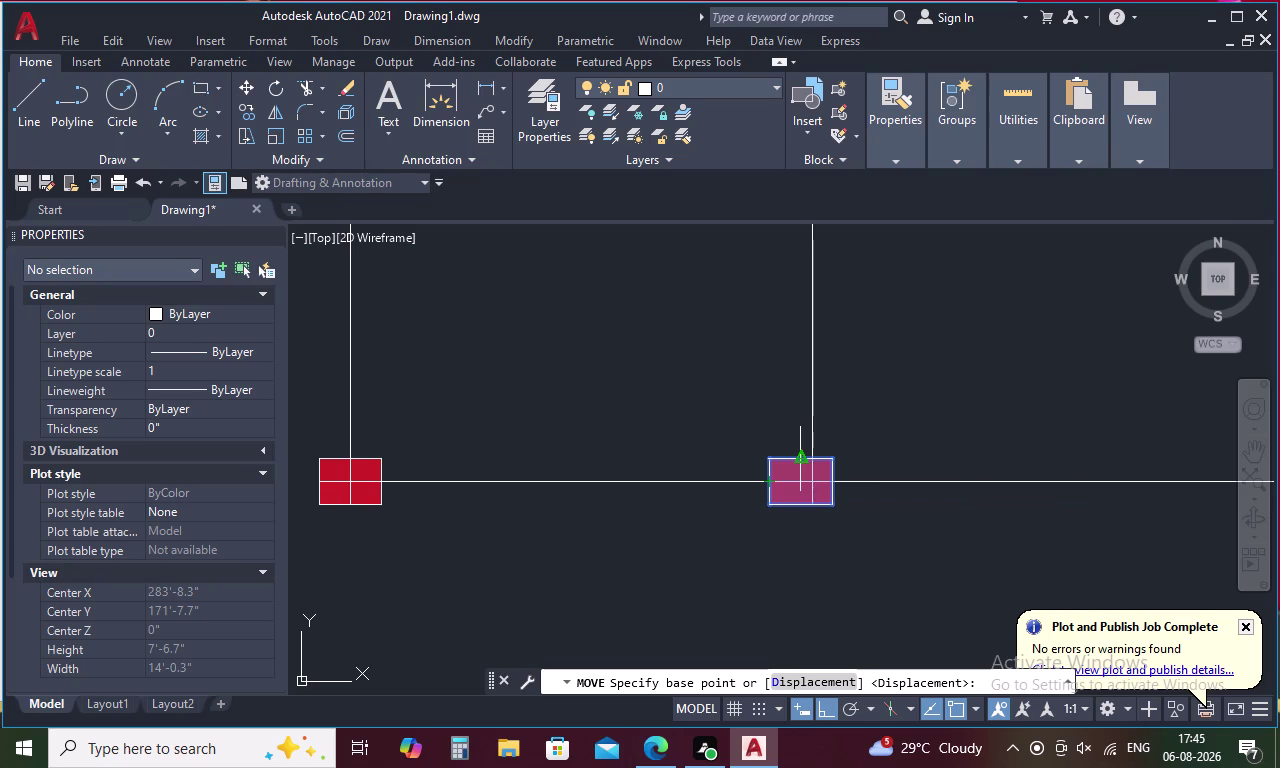
scroll(up, 3)
click(802, 459)
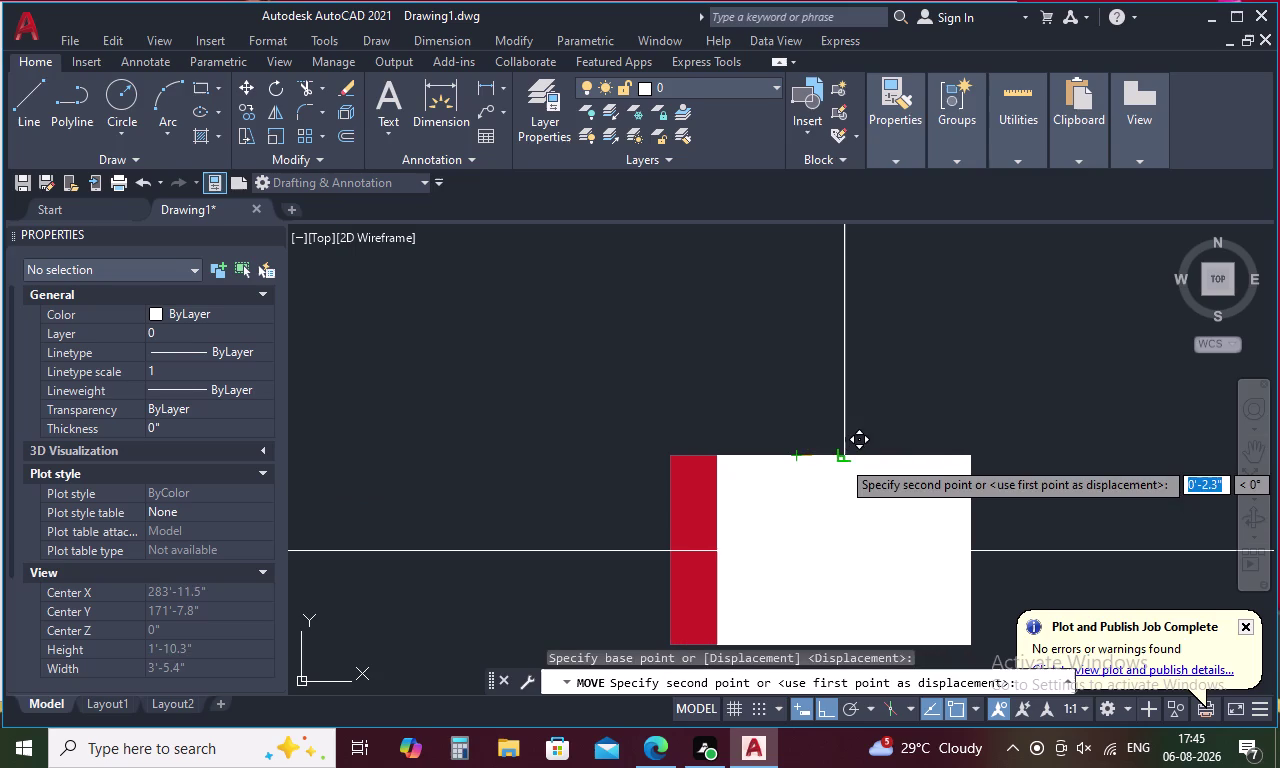
click(841, 459)
Centre the next bottom-row column square on the vertical grid line.
scroll(down, 3)
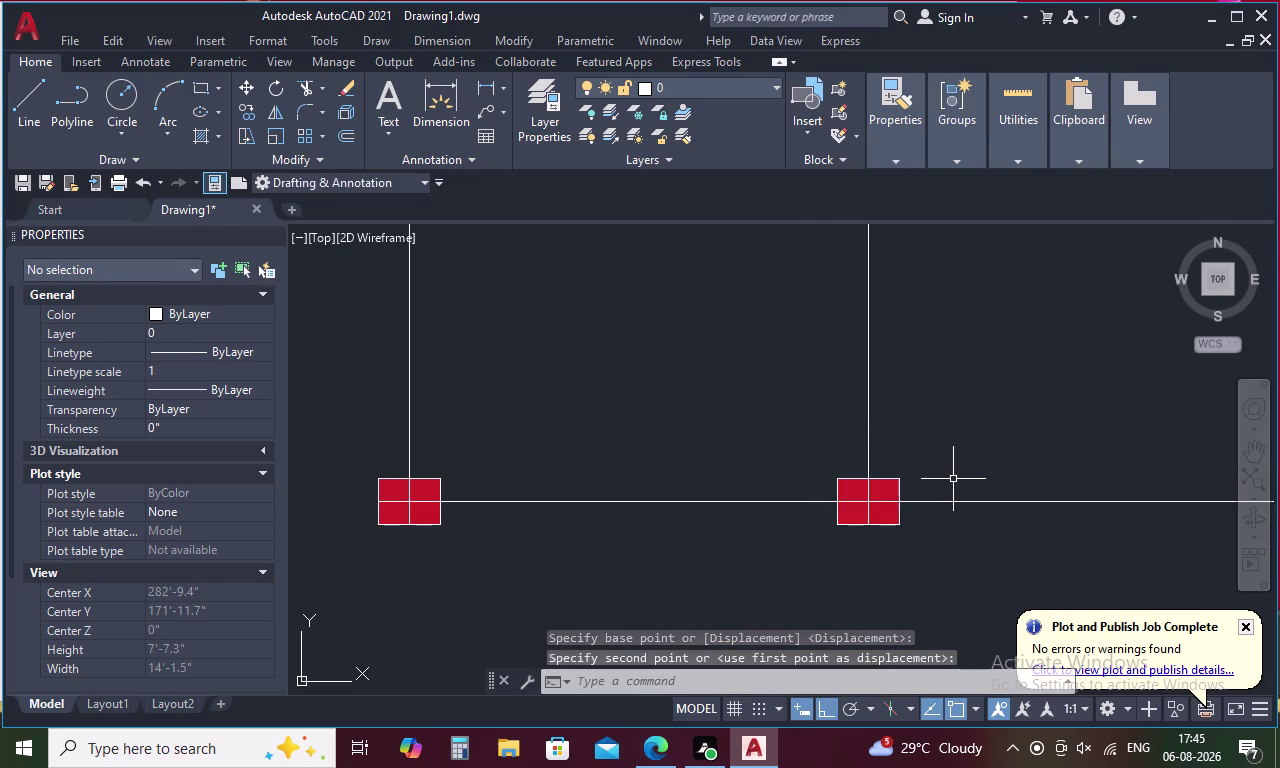
middle_drag(992, 465, 499, 534)
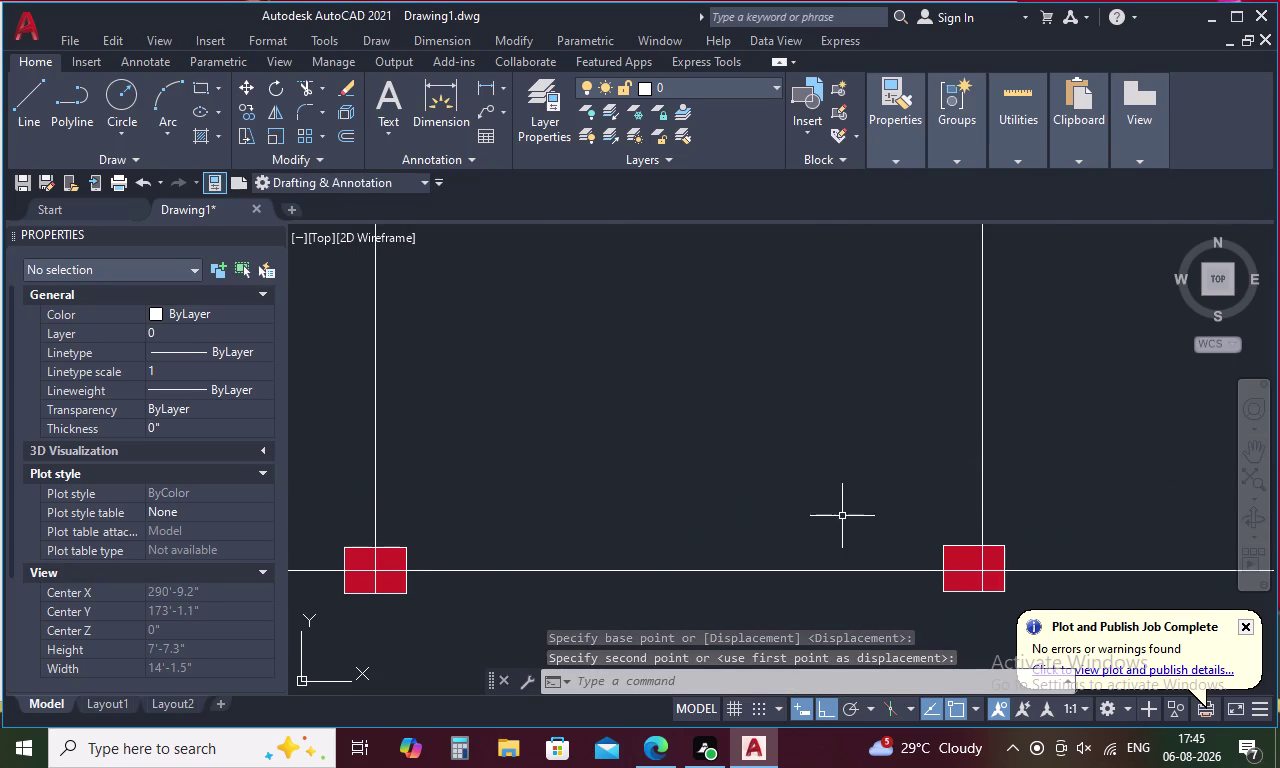
middle_drag(843, 515, 687, 530)
click(807, 564)
right_click(807, 559)
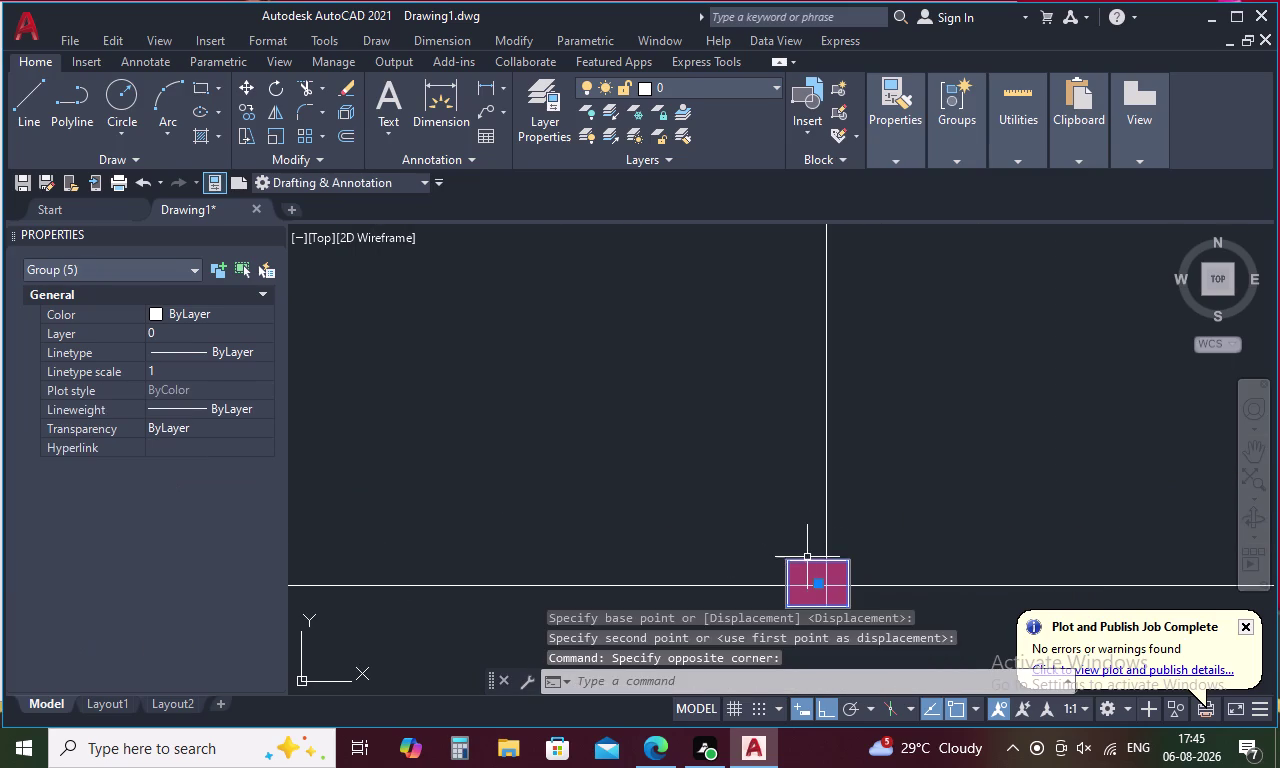
click(898, 236)
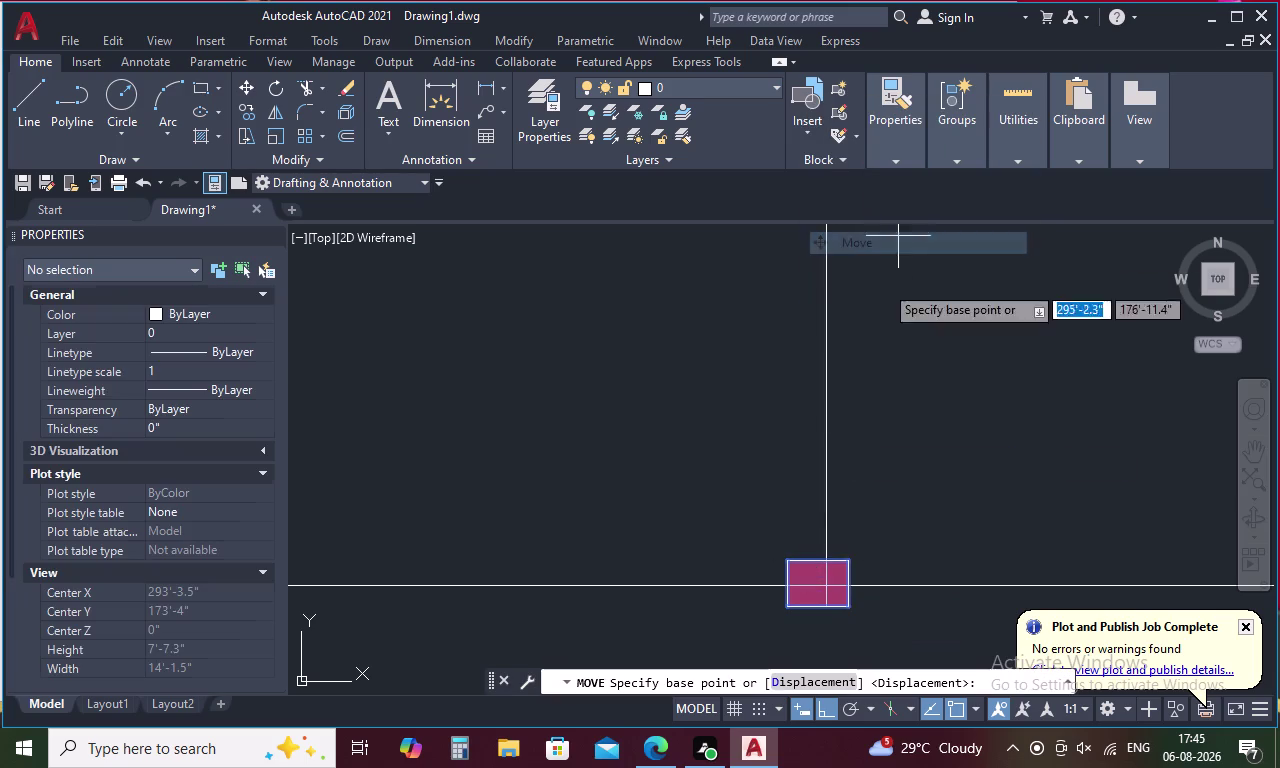
scroll(up, 3)
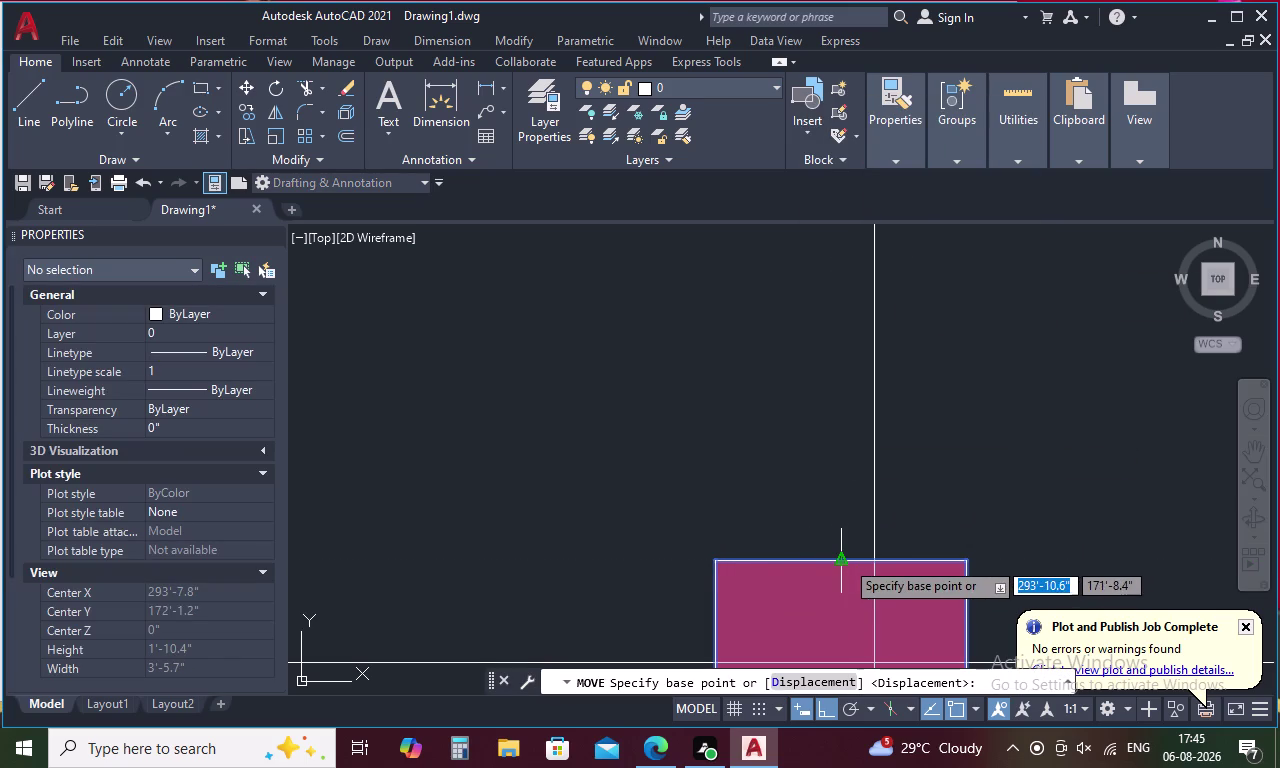
click(845, 560)
click(873, 560)
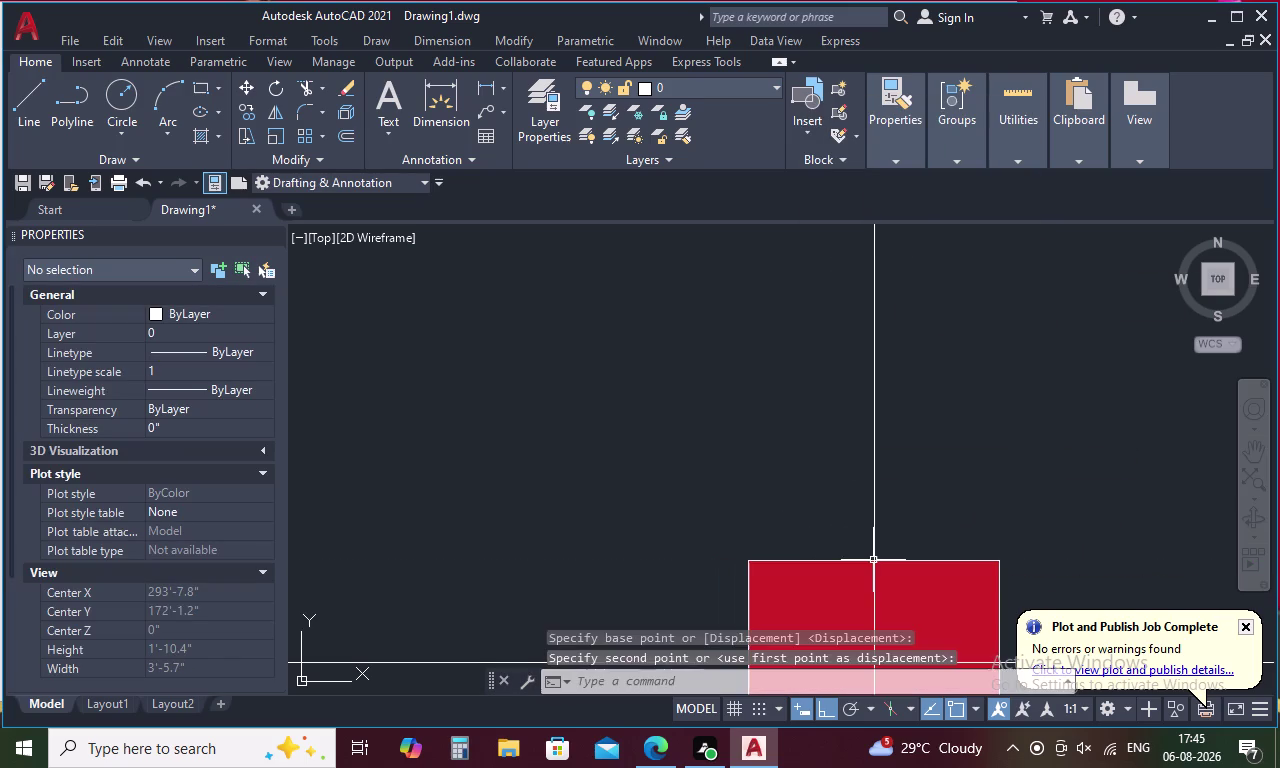
Snap the following column square onto its grid intersection.
scroll(down, 3)
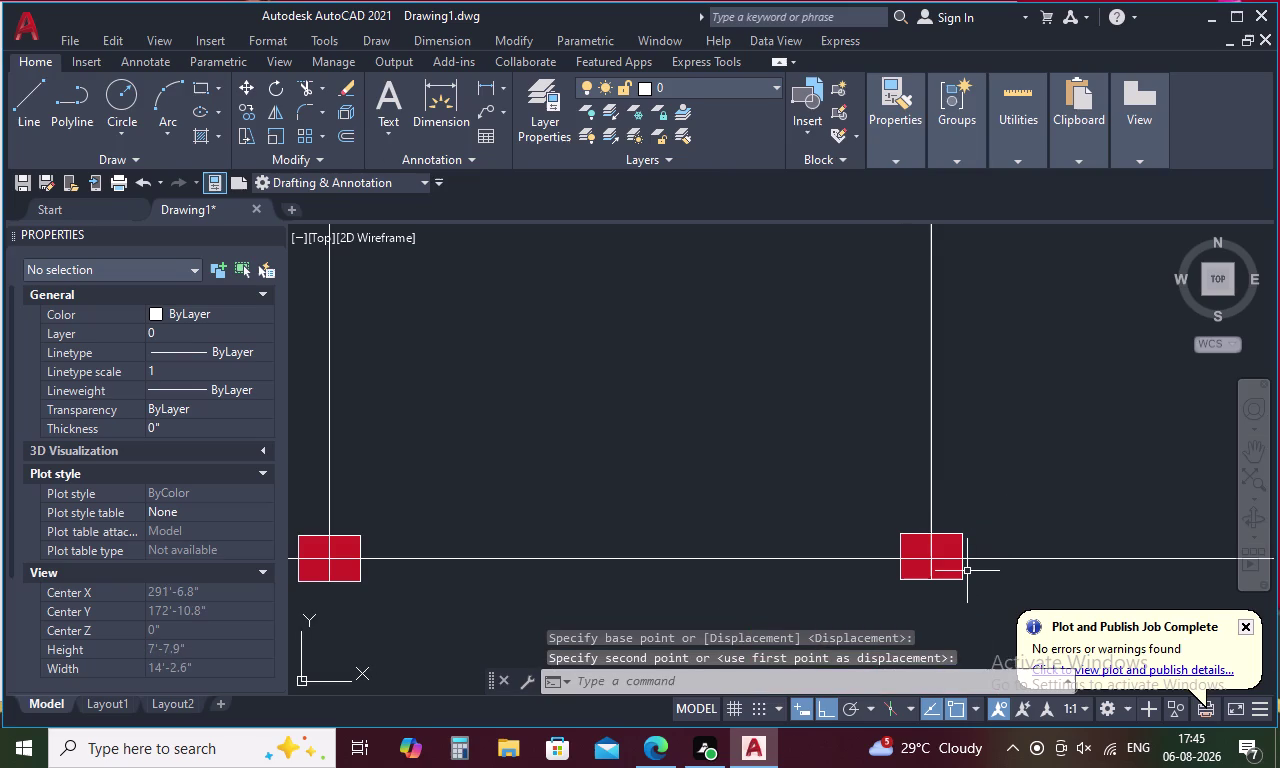
click(961, 572)
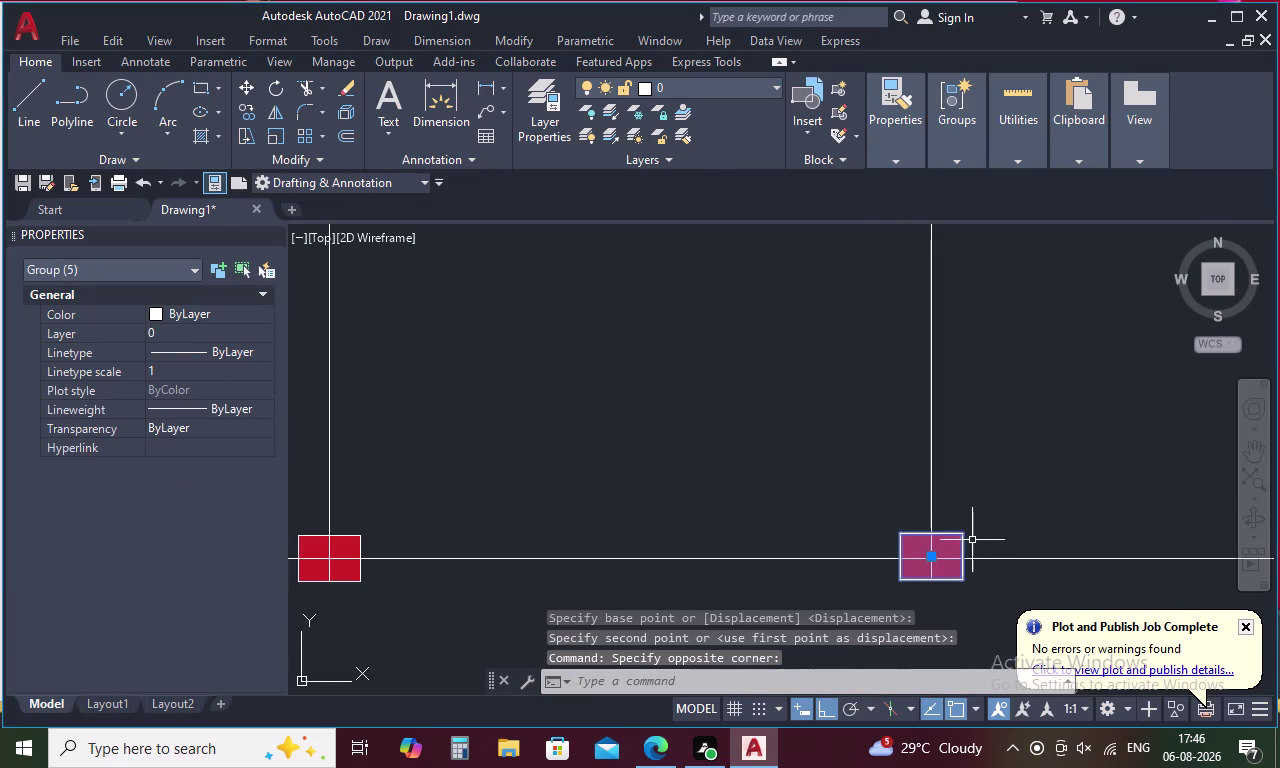
right_click(981, 523)
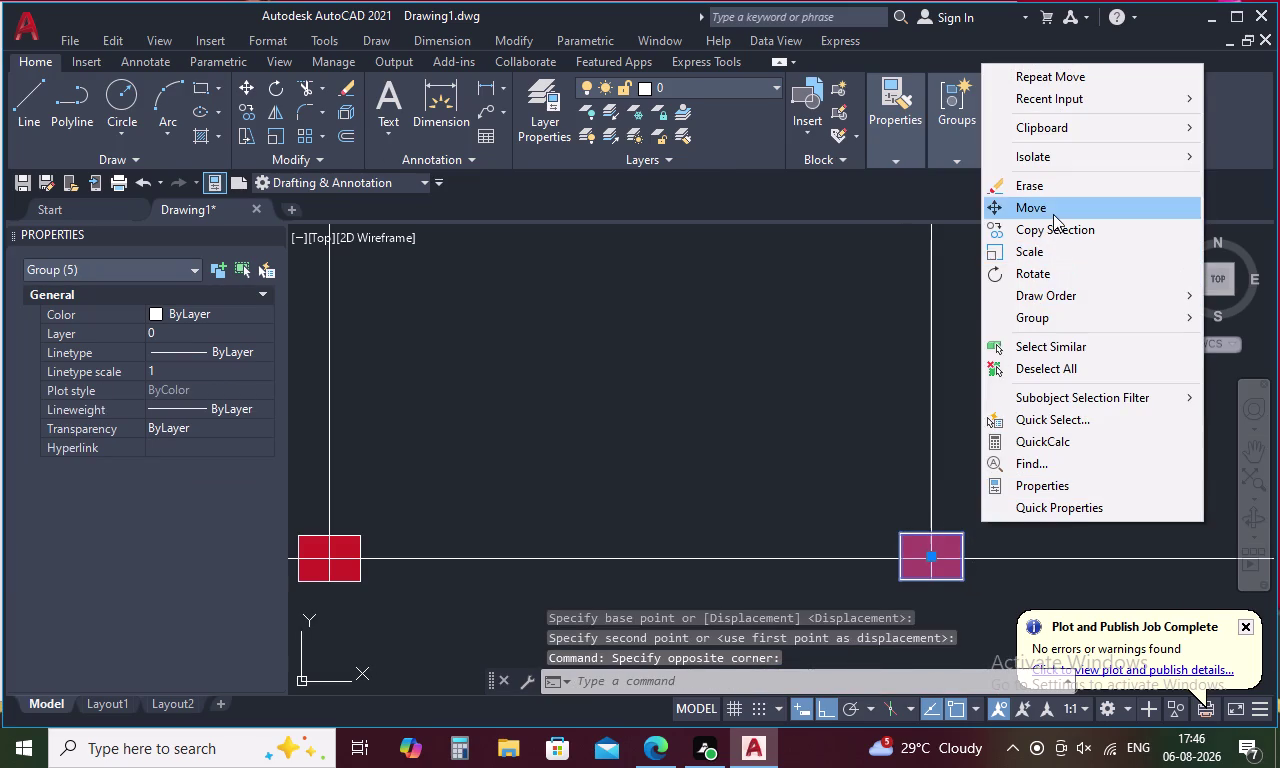
click(1053, 211)
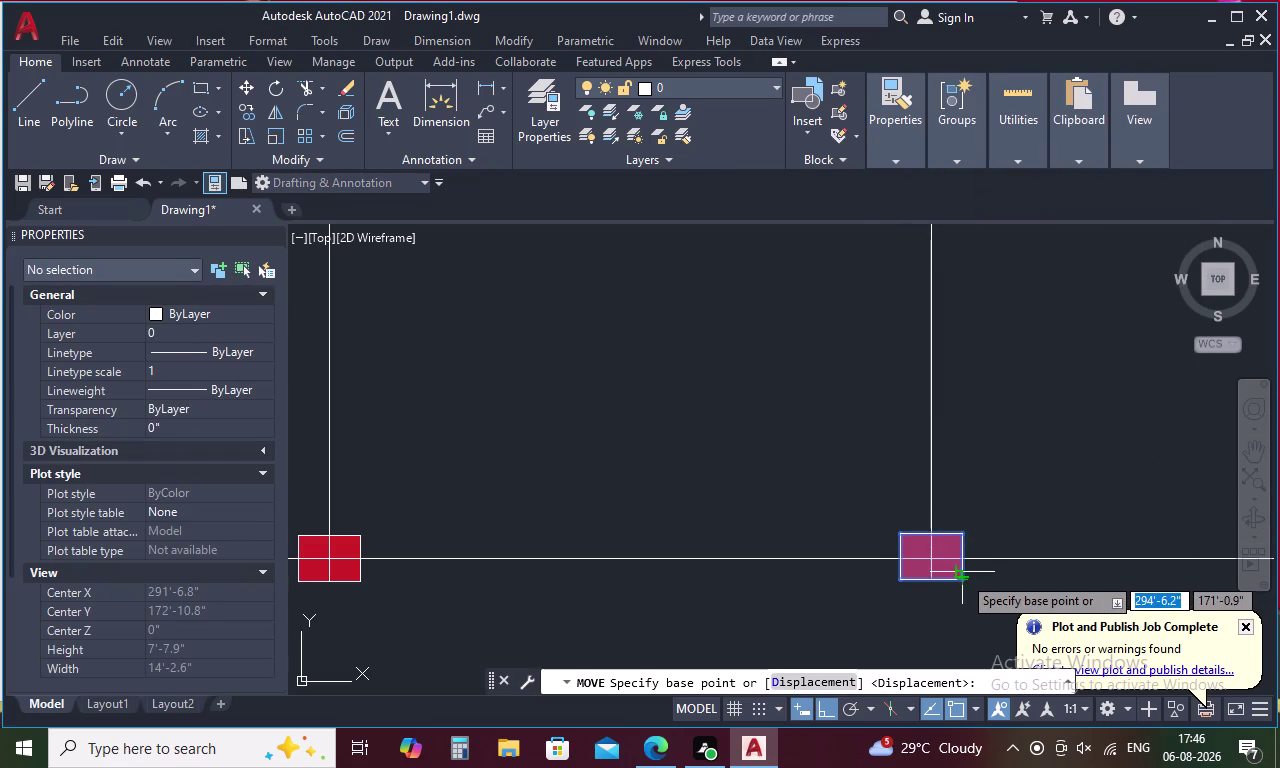
scroll(up, 3)
click(957, 500)
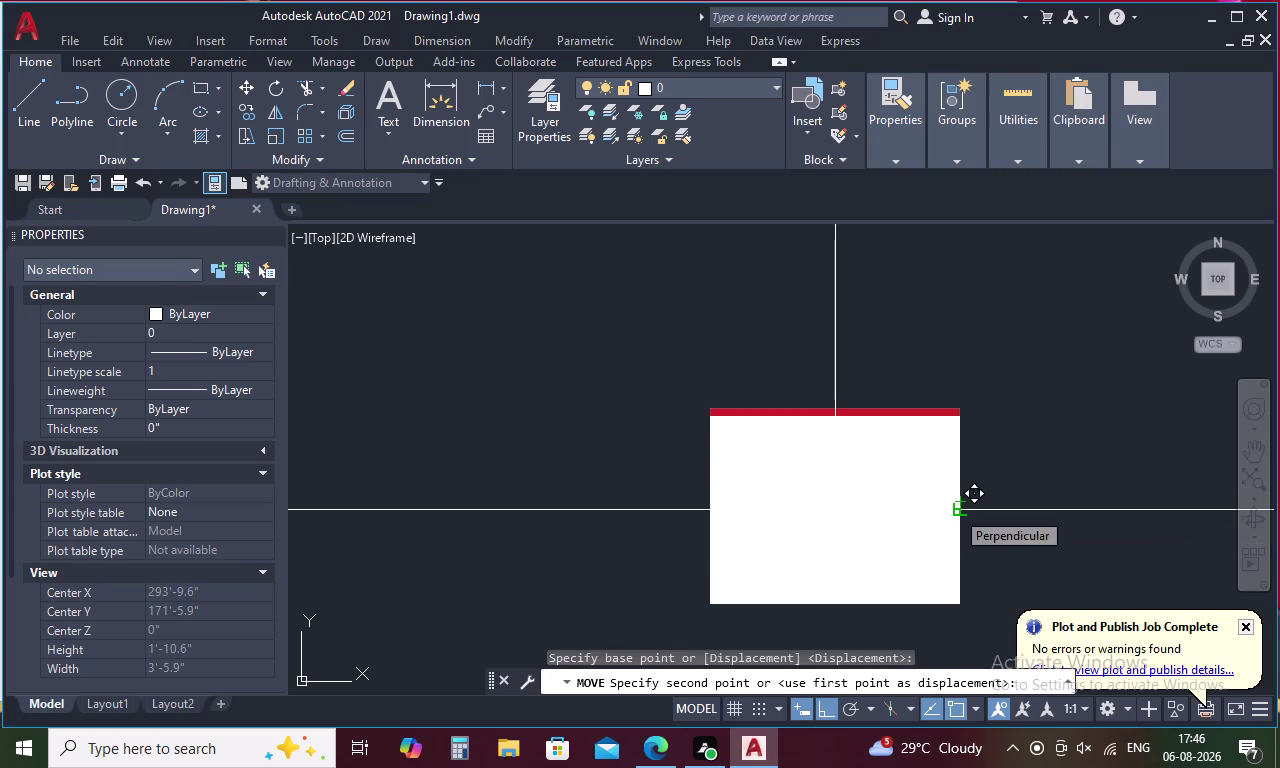
click(955, 510)
scroll(down, 3)
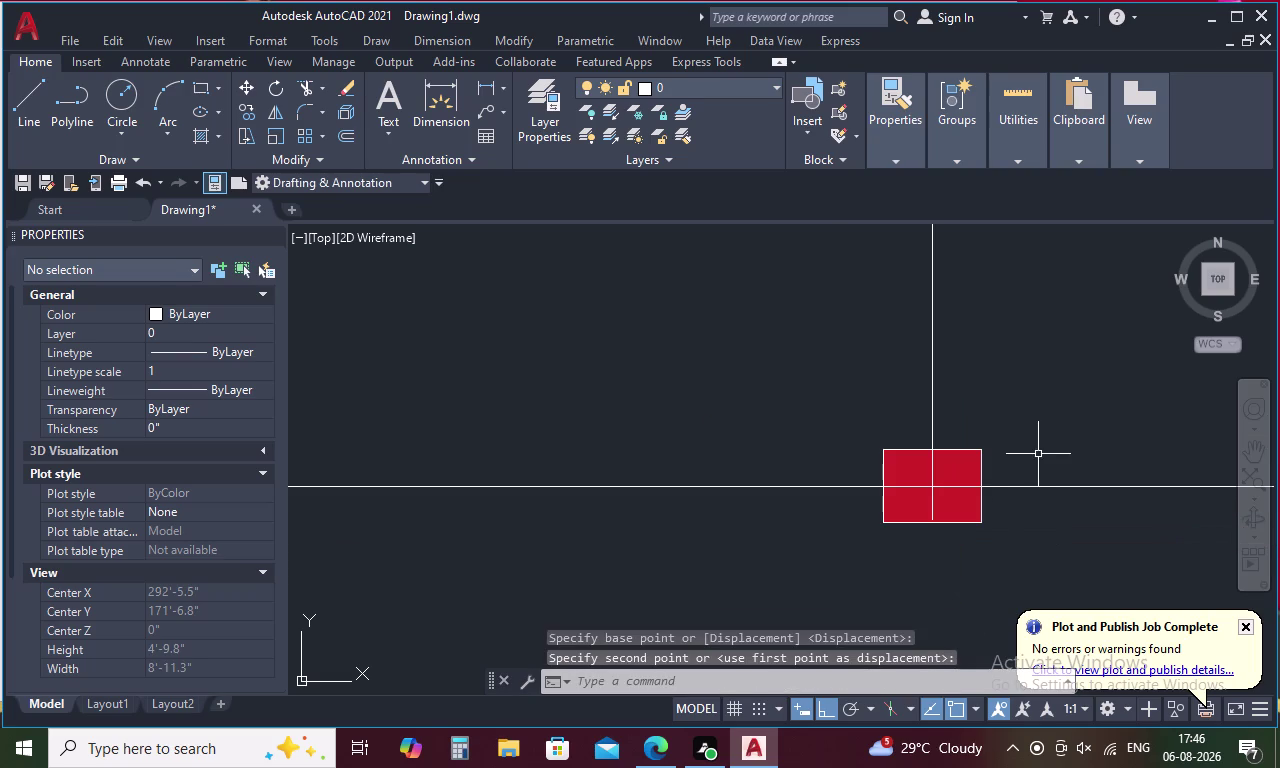
middle_drag(1051, 447, 500, 508)
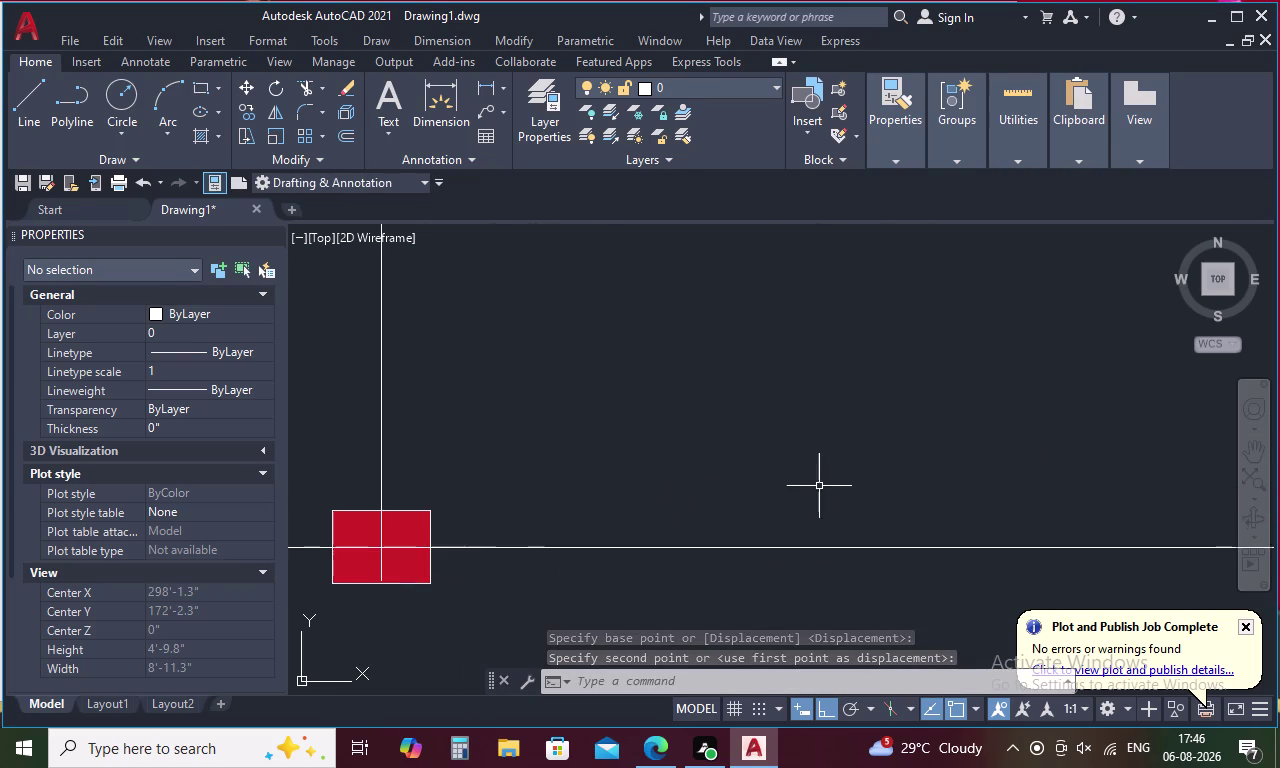
middle_drag(817, 486, 338, 491)
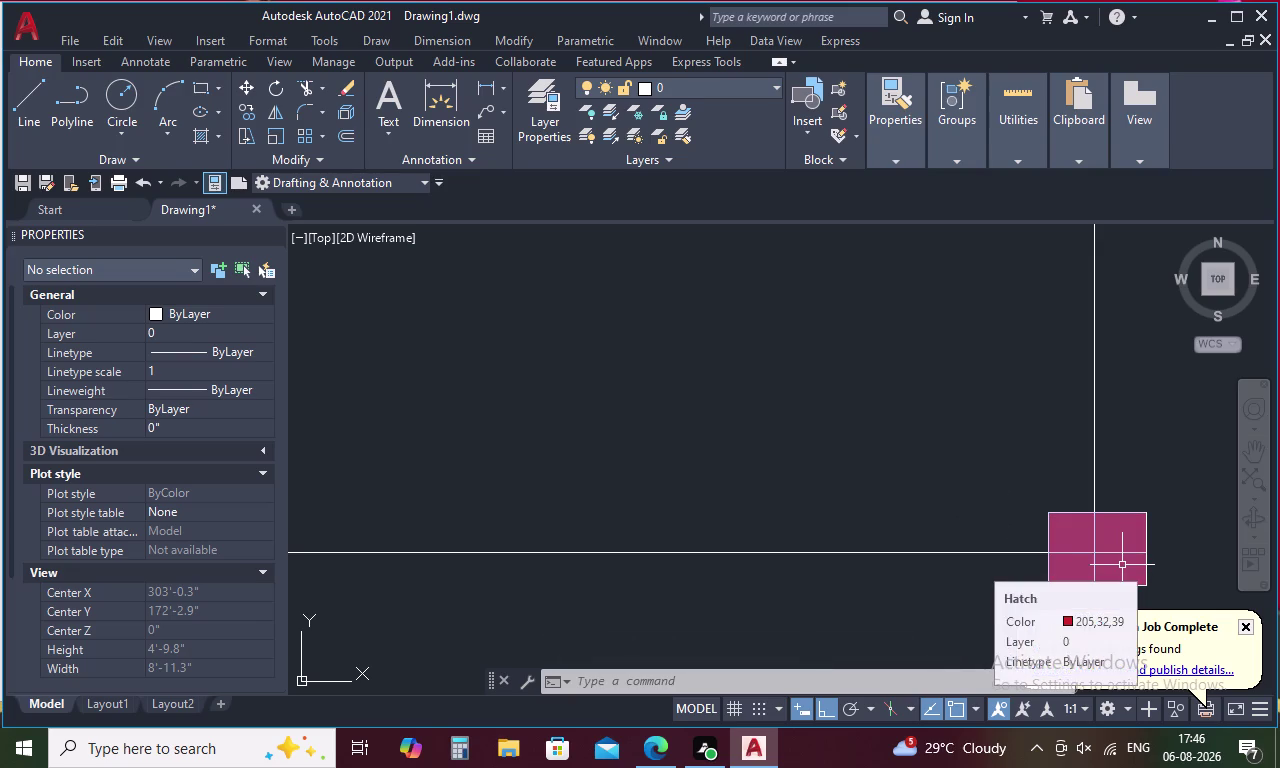
key(space)
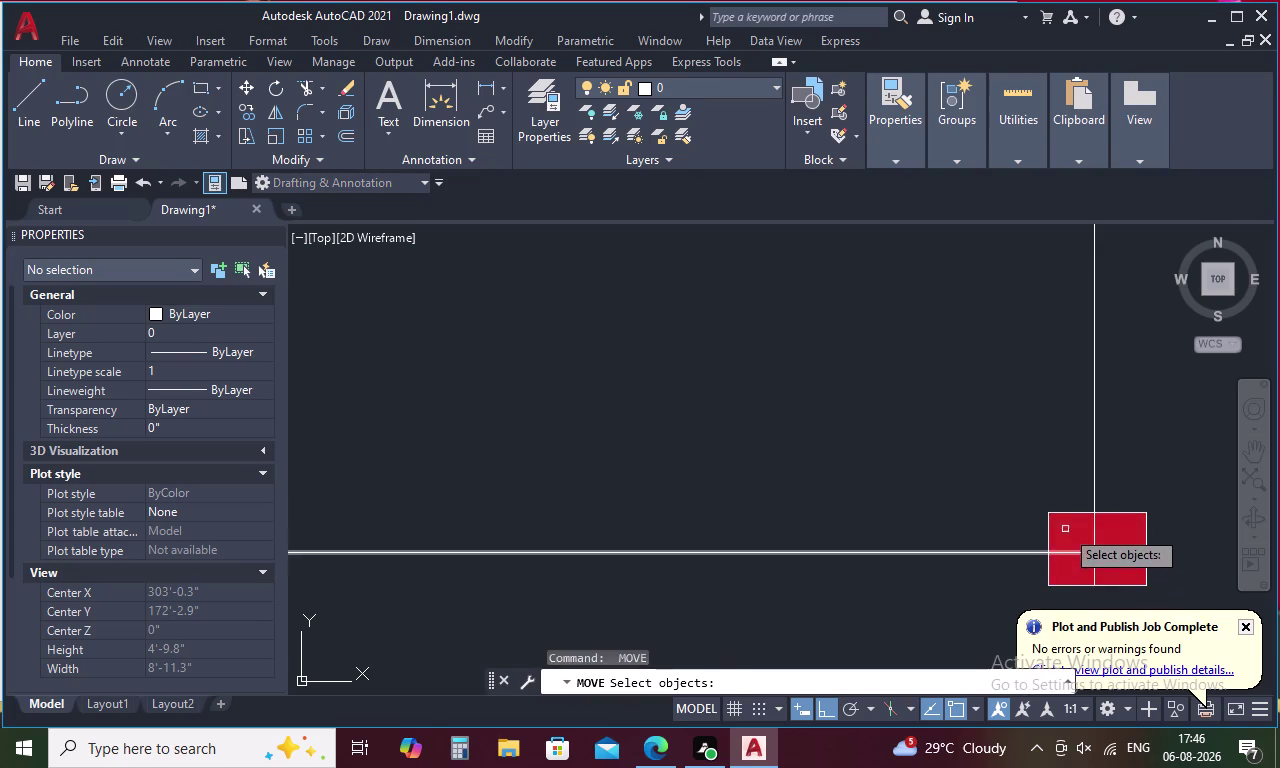
Move another column square onto the bottom grid line.
click(1072, 513)
right_click(1072, 513)
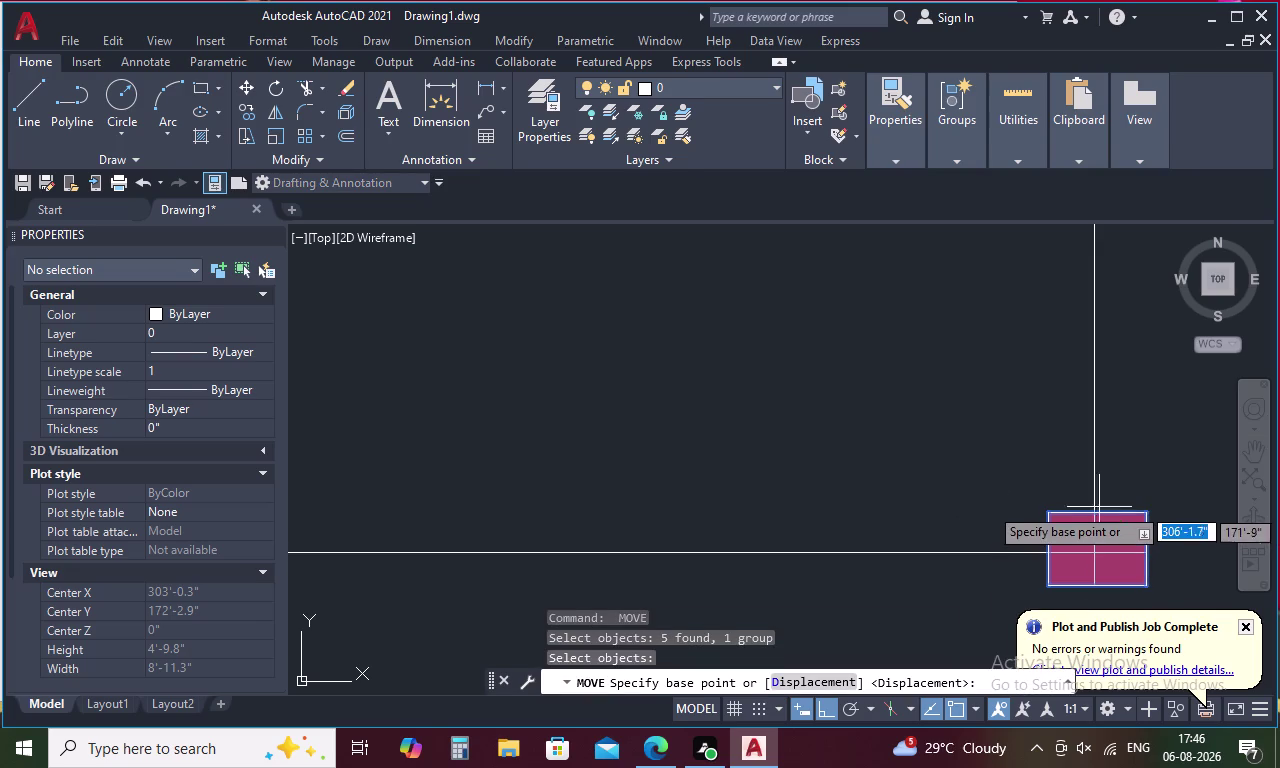
click(1101, 515)
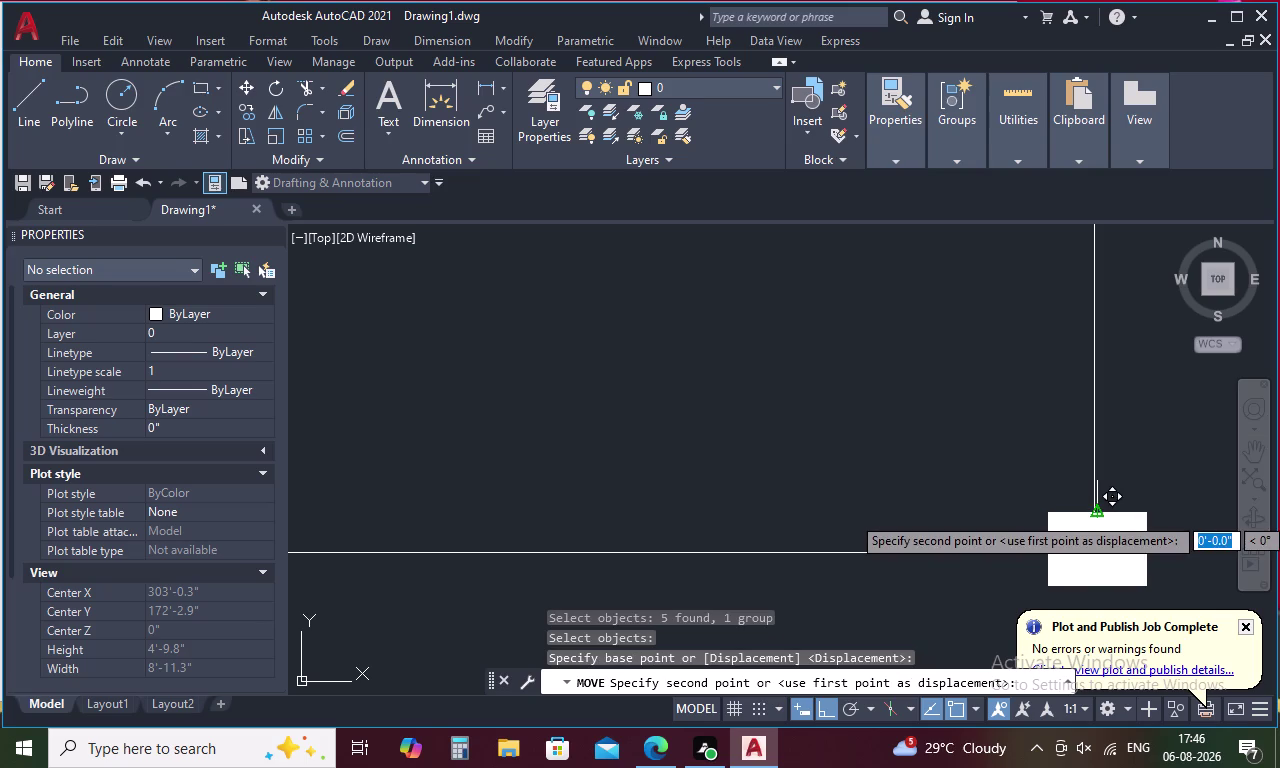
scroll(up, 3)
click(1103, 512)
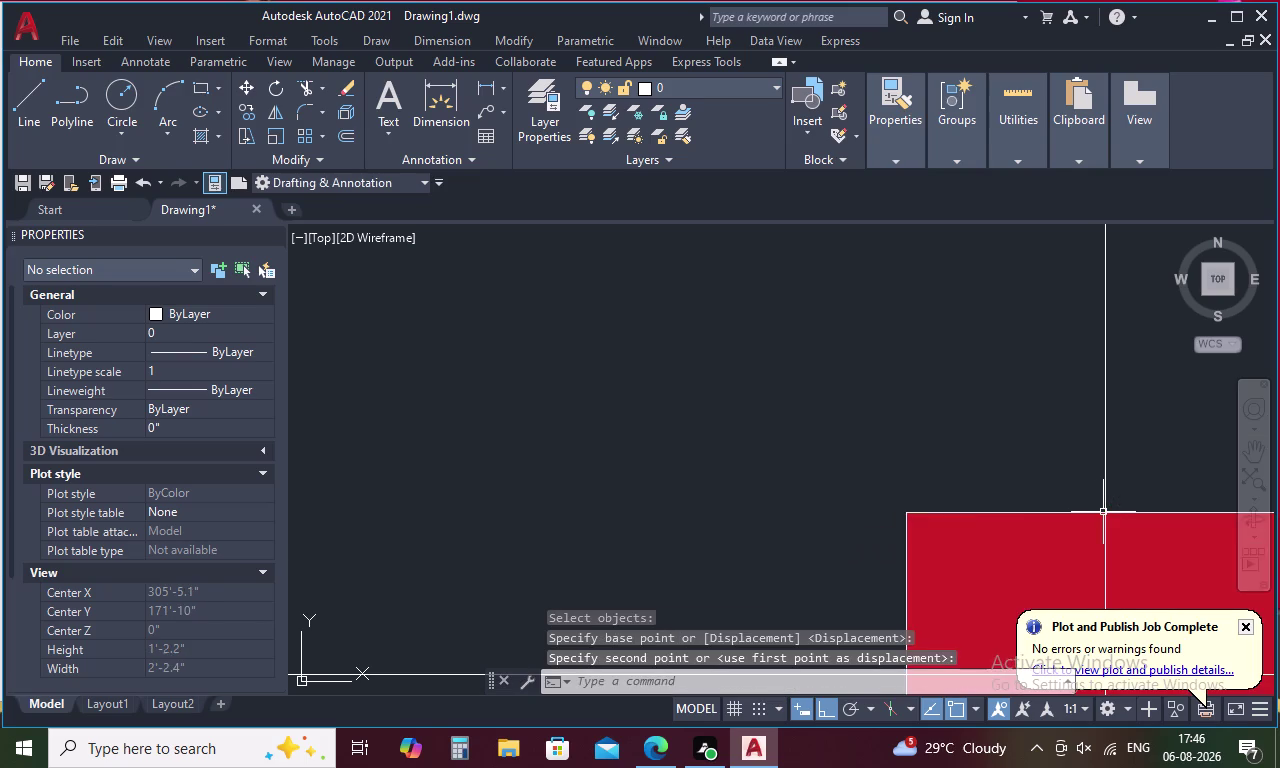
scroll(down, 3)
Relocate the last bottom-row column square onto its grid intersection.
click(1025, 557)
right_click(1025, 557)
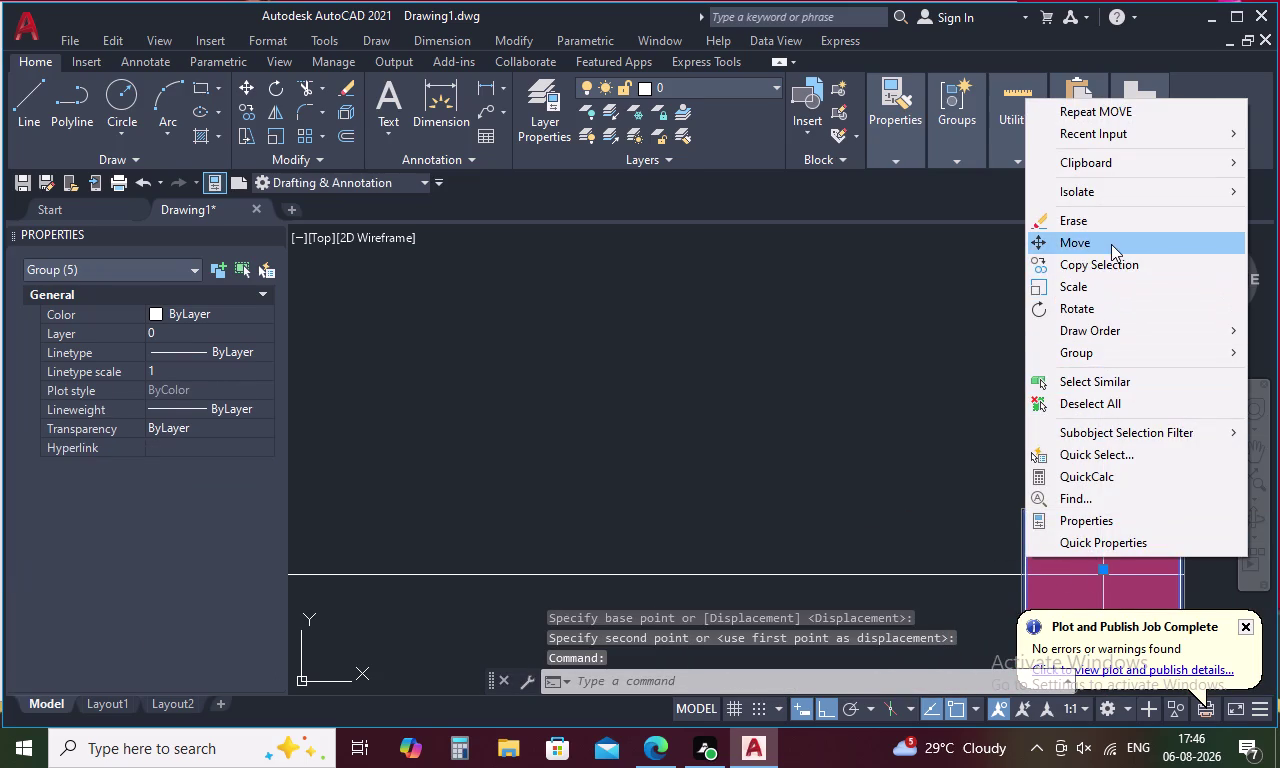
click(1111, 244)
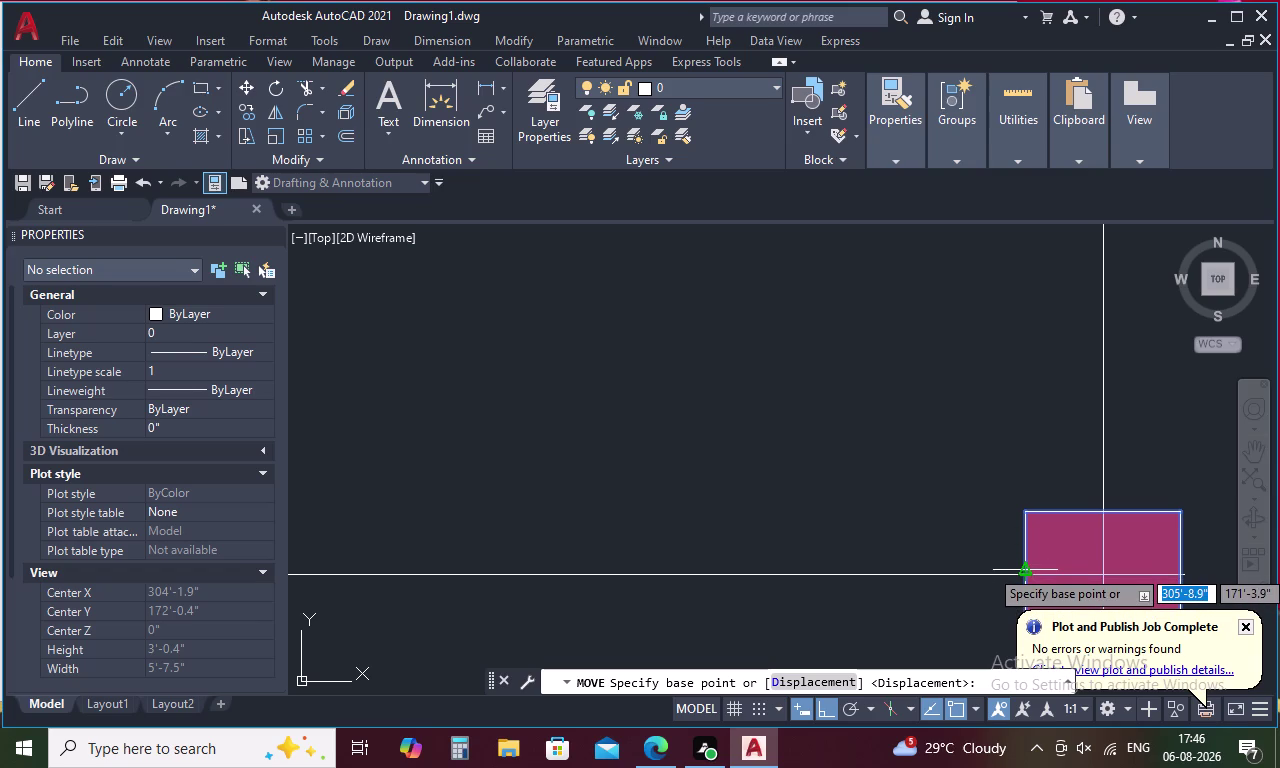
click(1022, 568)
scroll(up, 3)
middle_drag(1026, 573, 1022, 509)
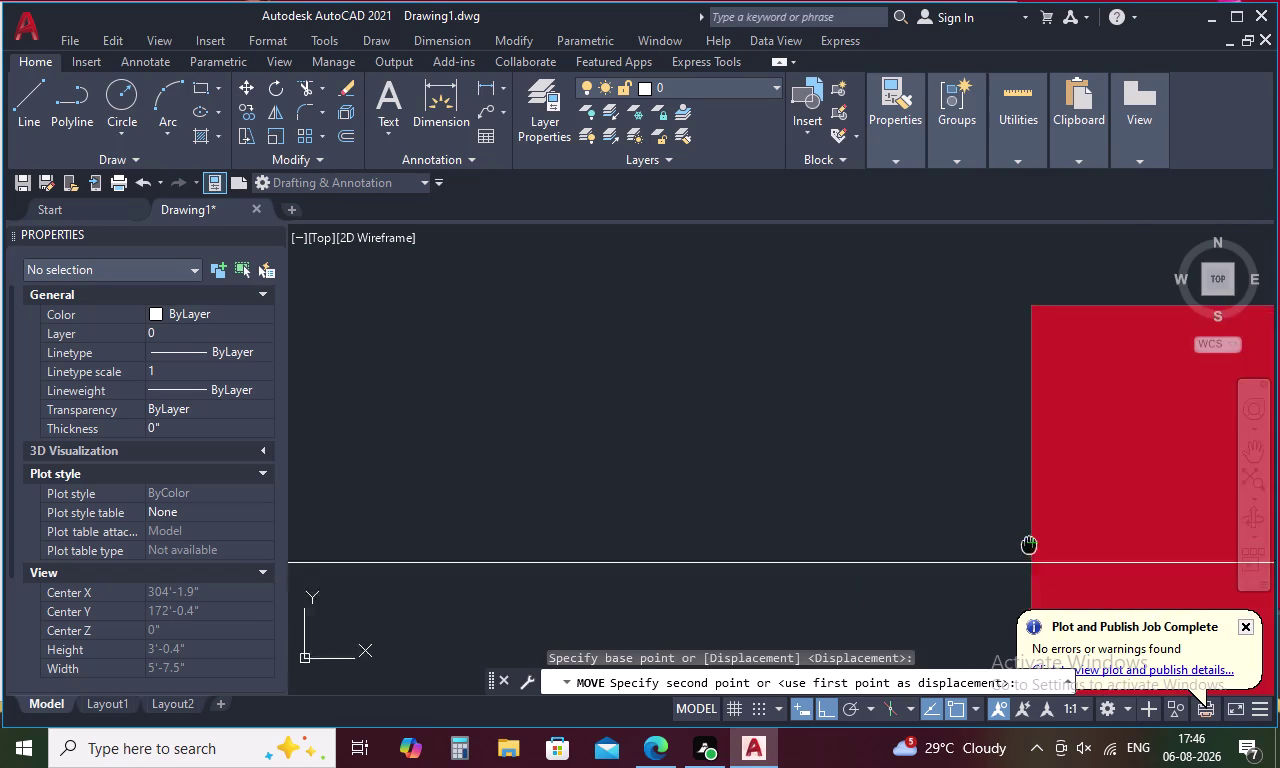
middle_drag(1022, 509, 1008, 474)
click(1010, 488)
scroll(down, 3)
scroll(down, 3)
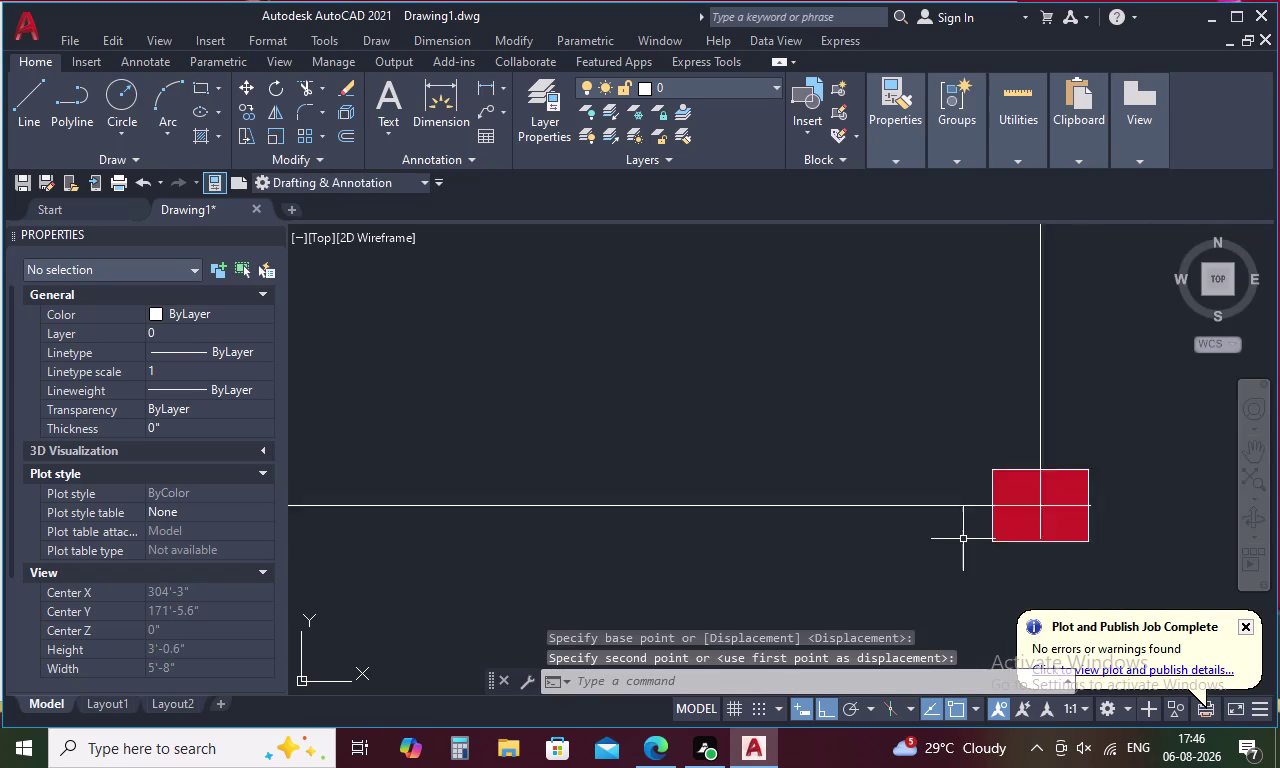
scroll(down, 3)
middle_drag(879, 555, 1279, 517)
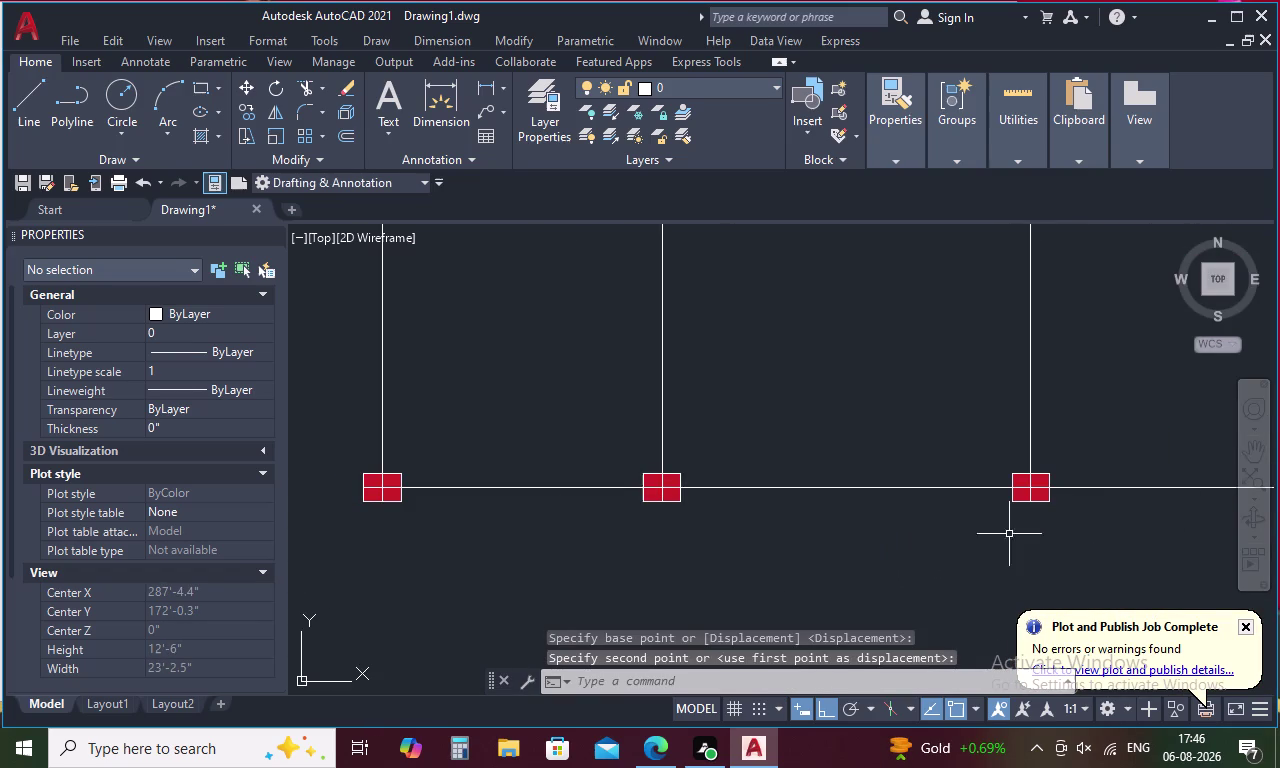
Cancel the pending command and regenerate the display with RE.
key(Escape)
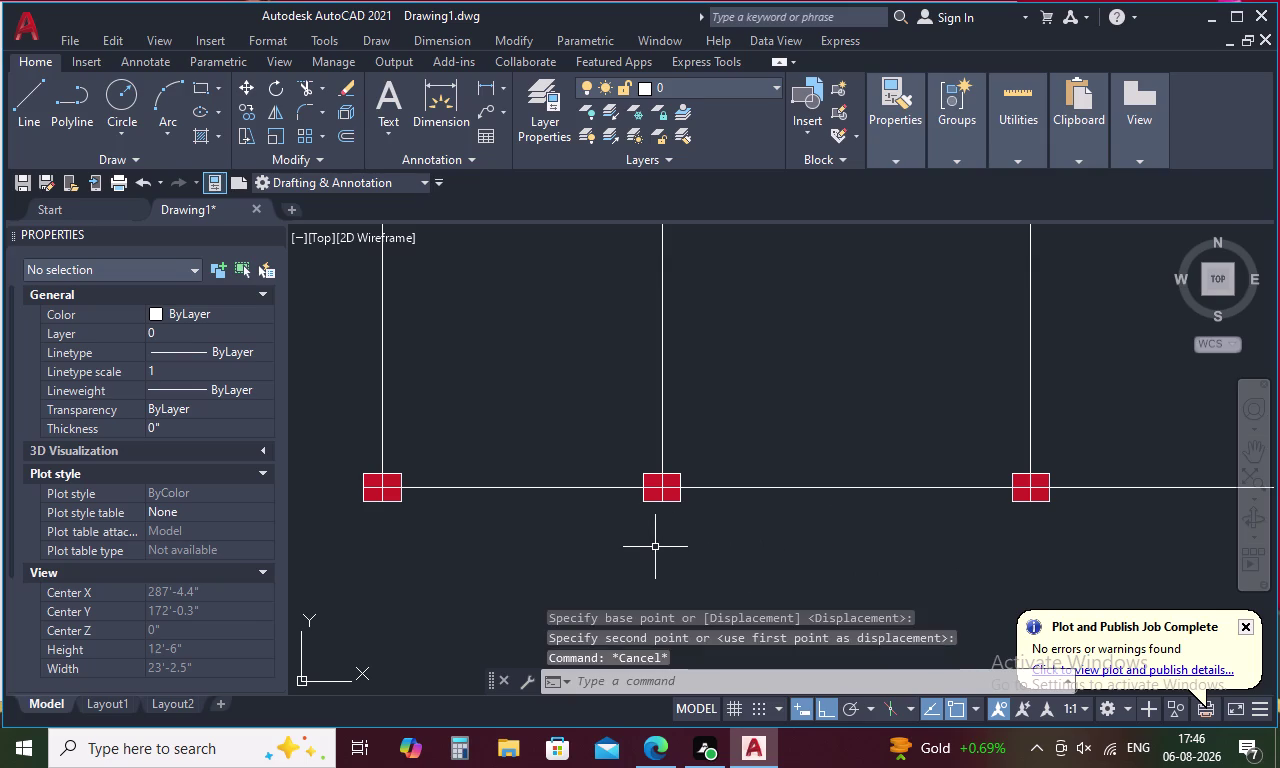
text(R)
text(E)
key(space)
scroll(down, 3)
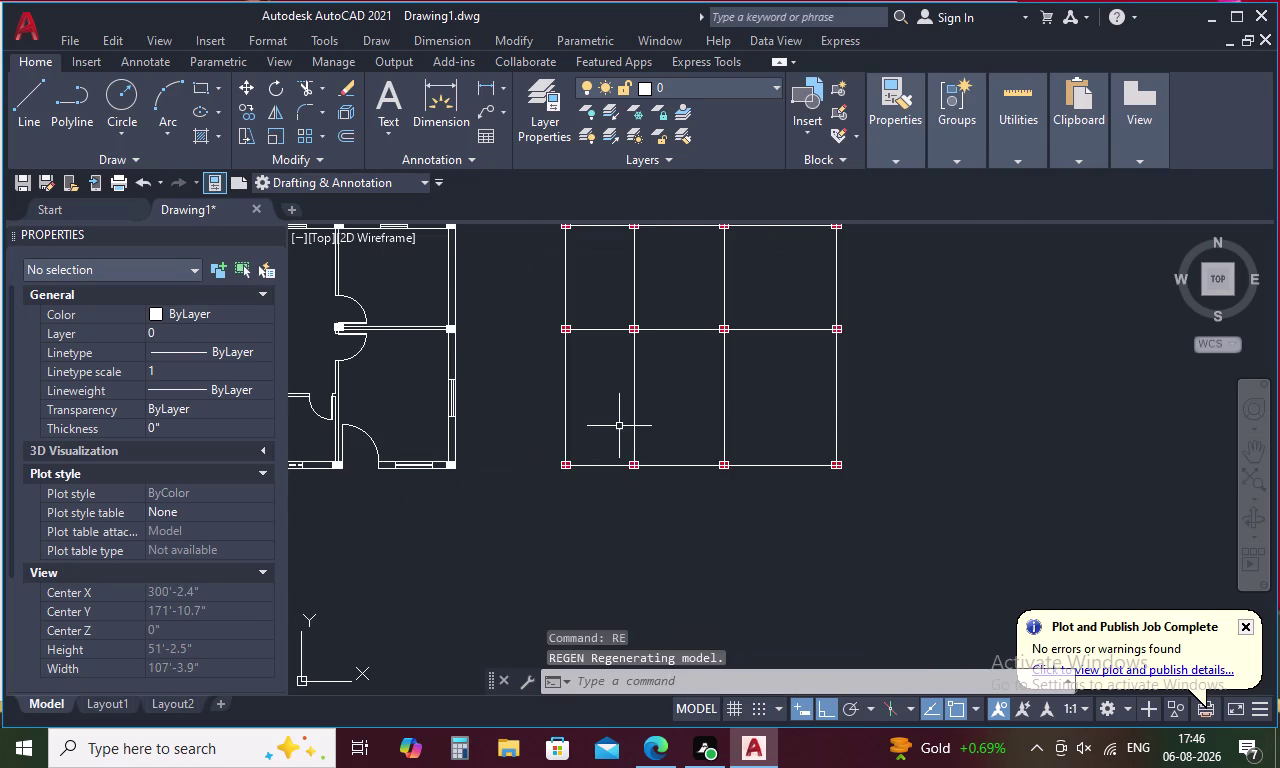
Start the TRIM command to cut grid lines through the columns.
middle_drag(619, 425, 747, 678)
scroll(up, 3)
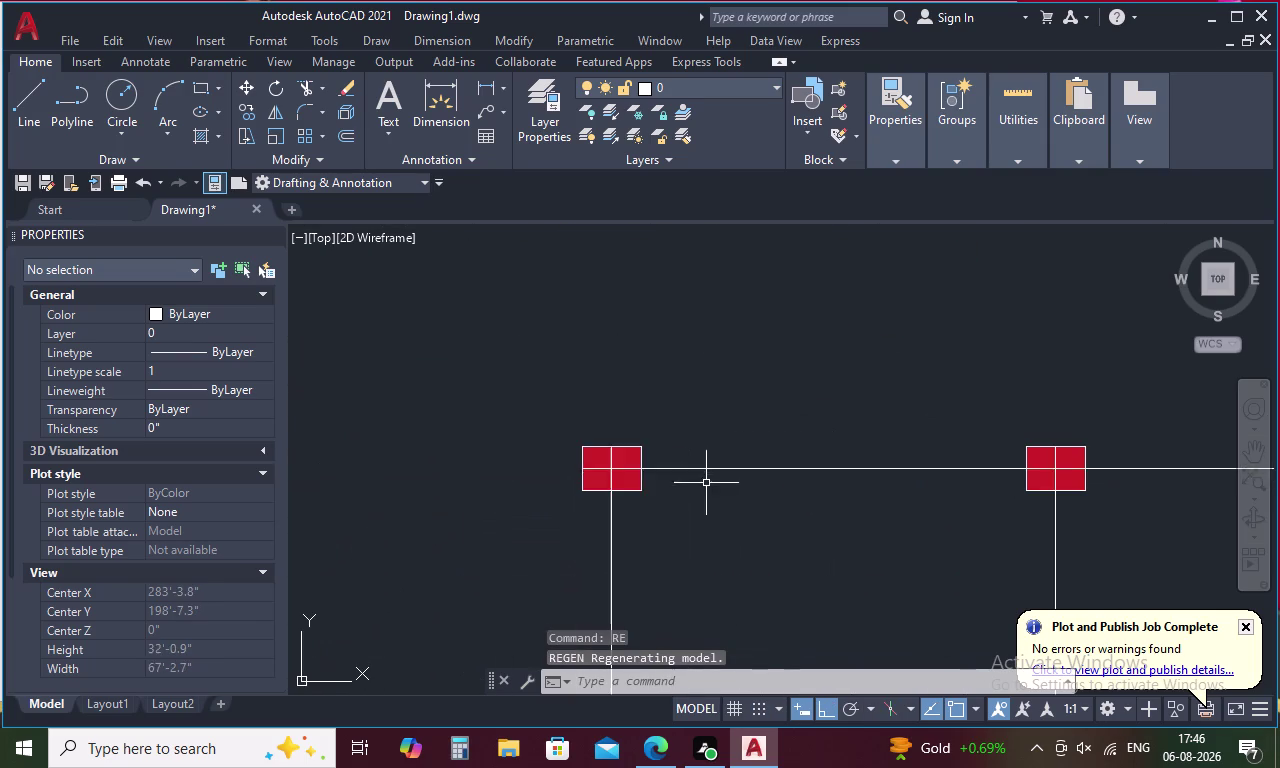
scroll(up, 3)
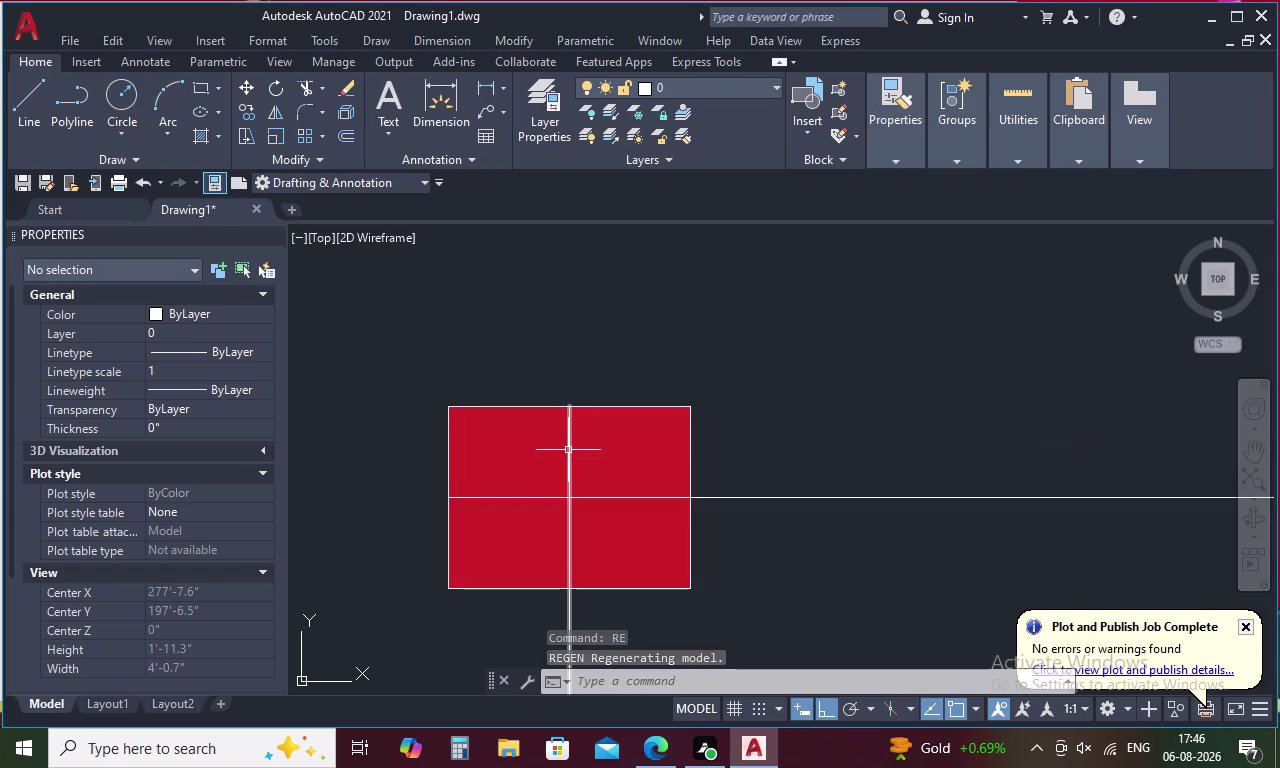
key(Escape)
text(T)
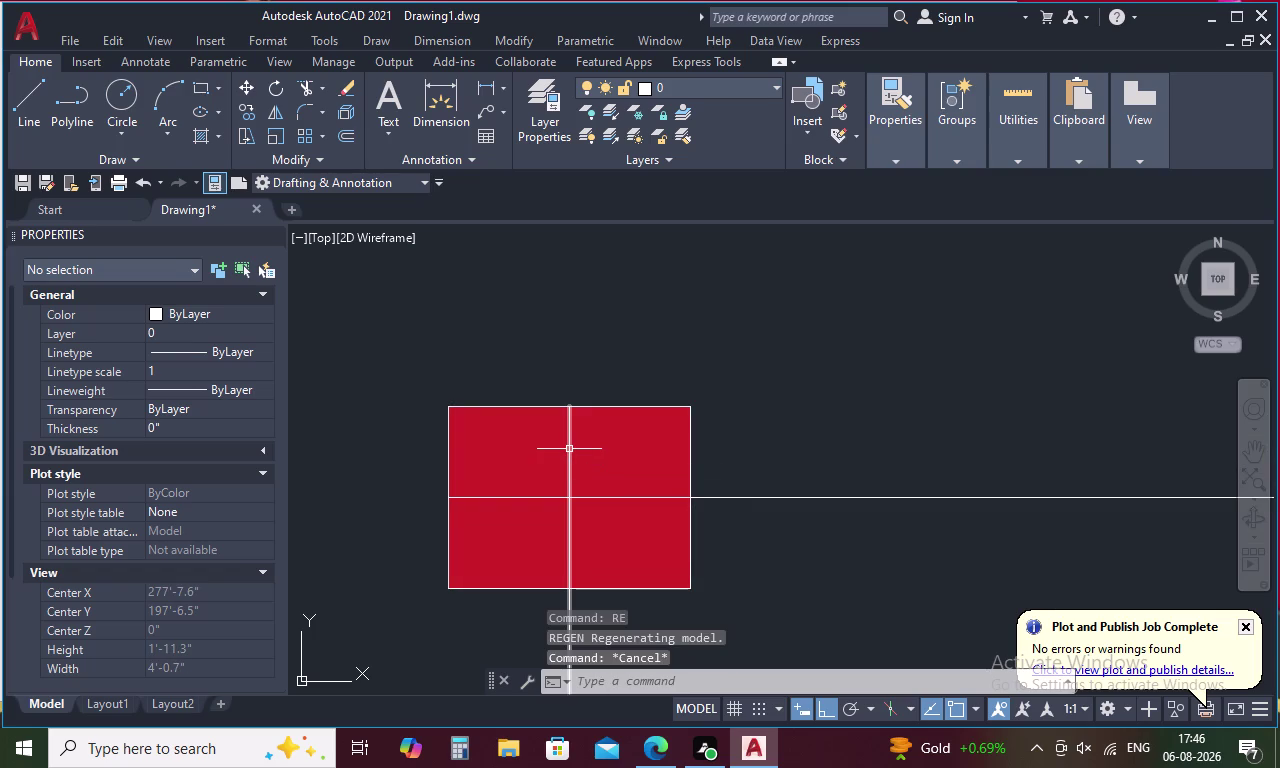
text(R)
key(space)
Trim the grid line pieces inside the first two column squares.
click(569, 449)
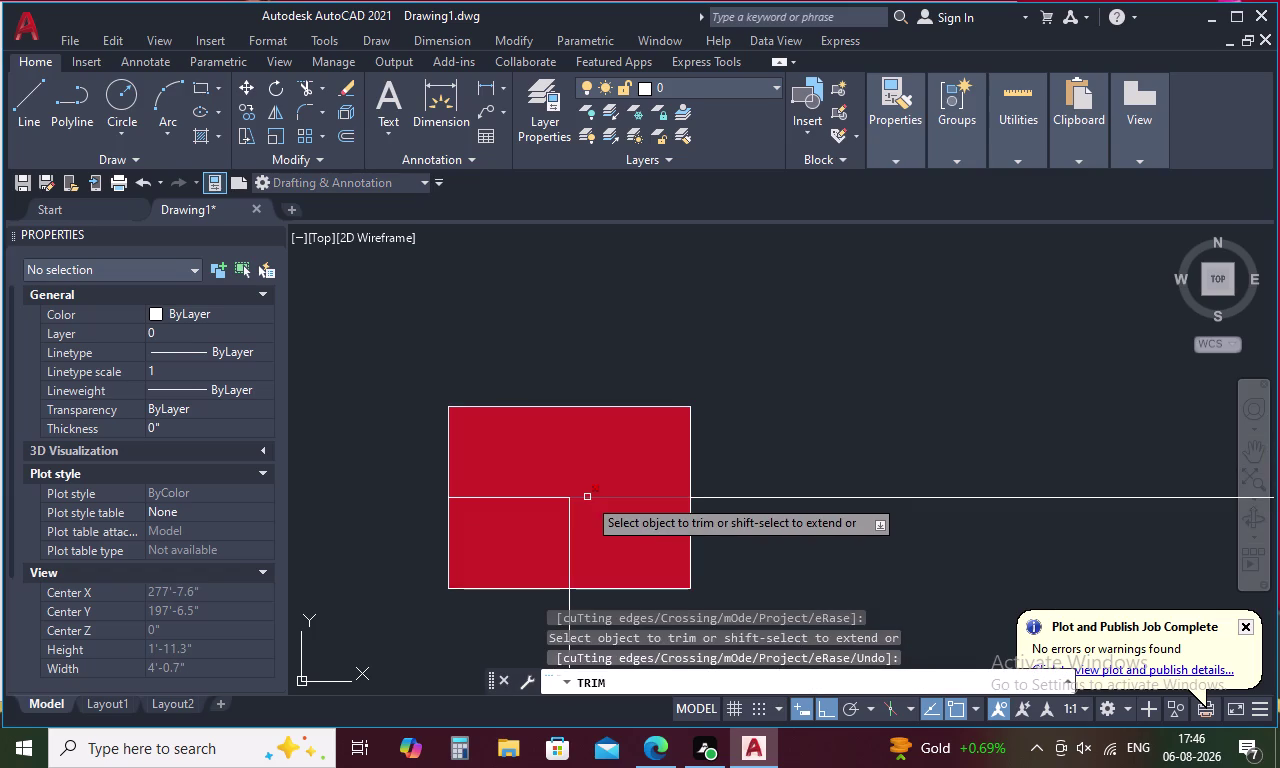
click(587, 498)
click(551, 499)
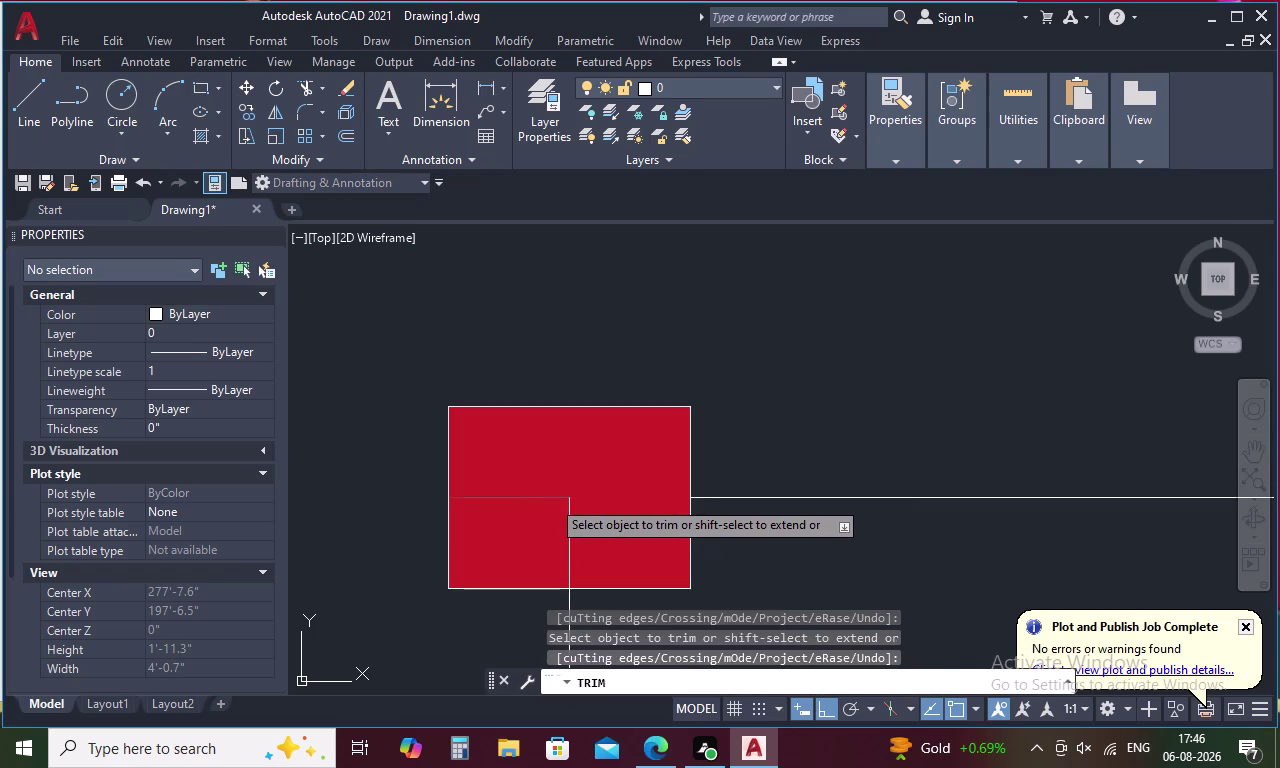
click(568, 518)
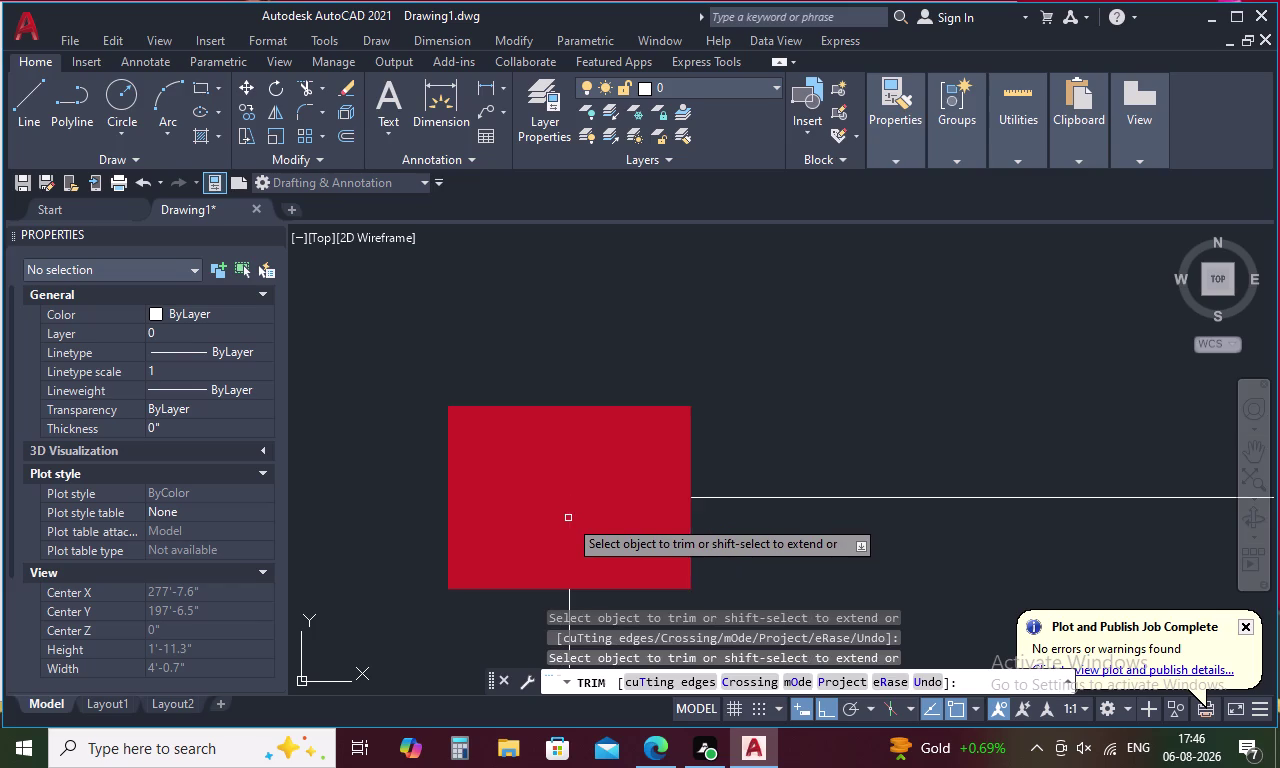
scroll(down, 3)
scroll(up, 3)
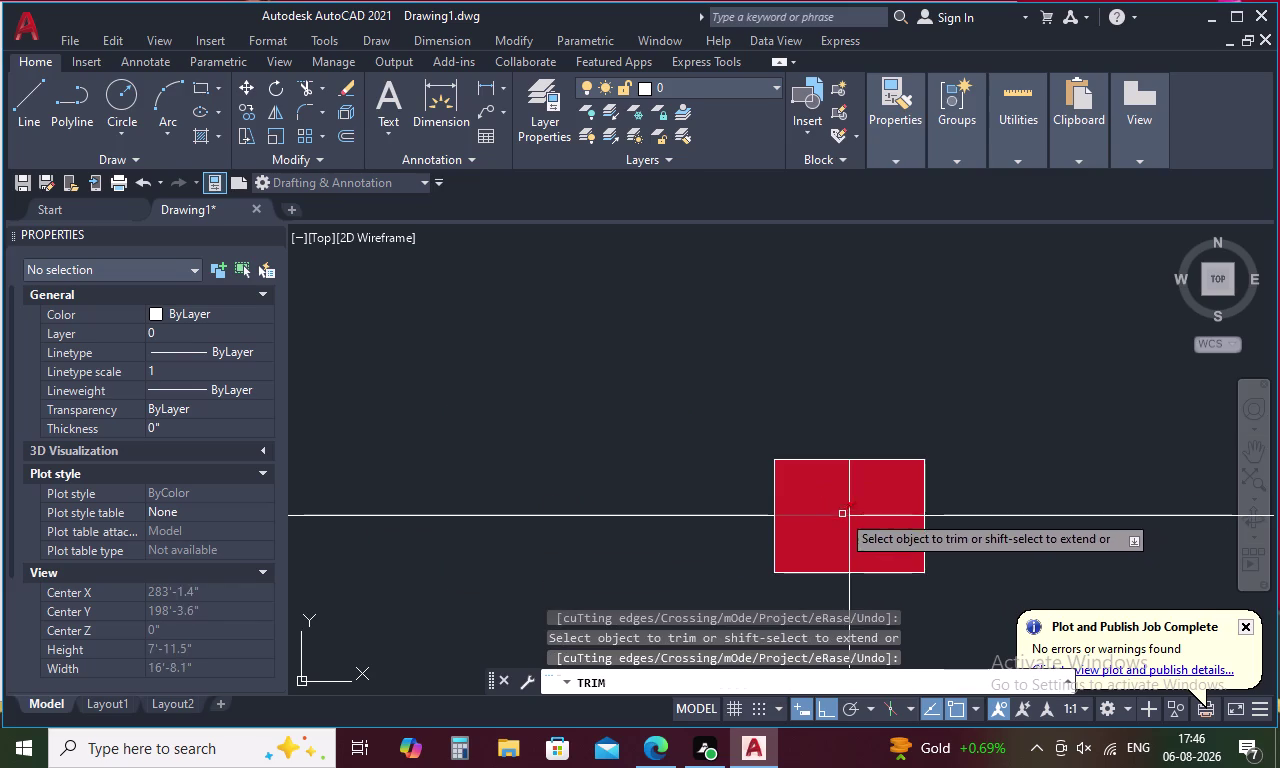
click(848, 483)
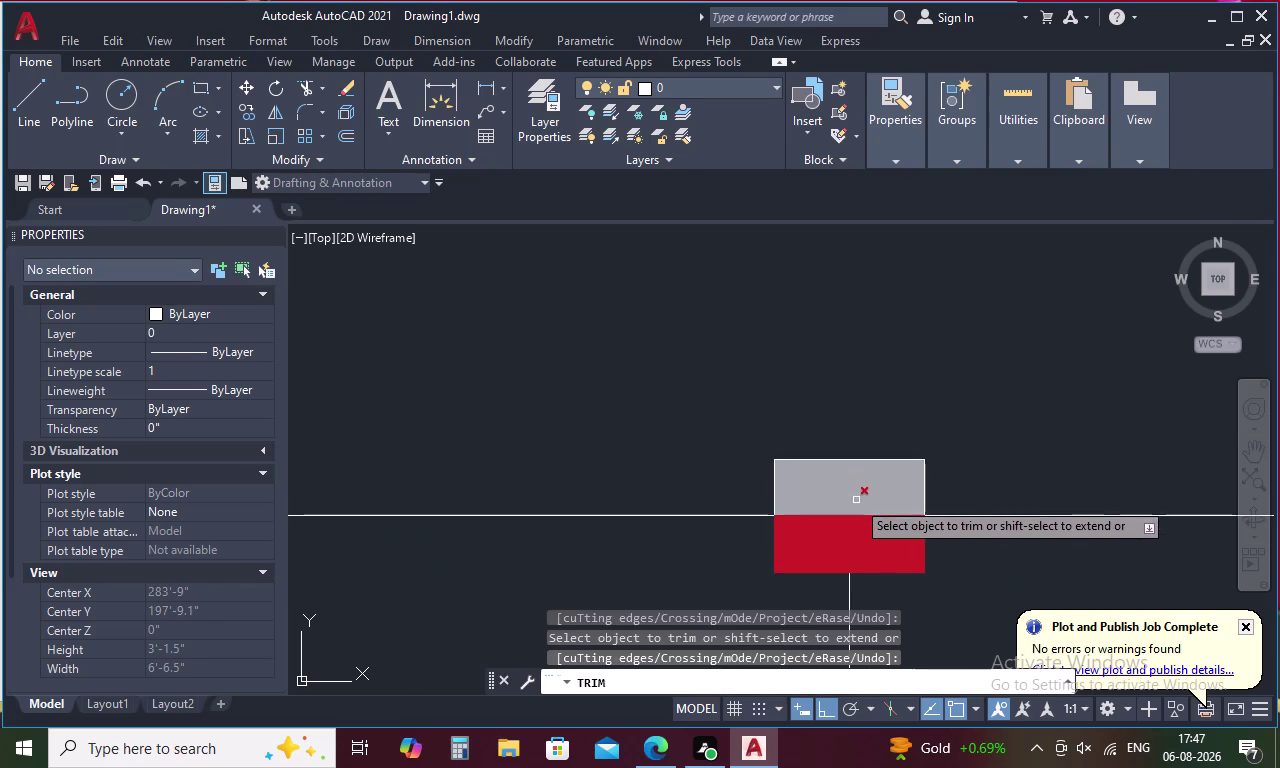
click(869, 517)
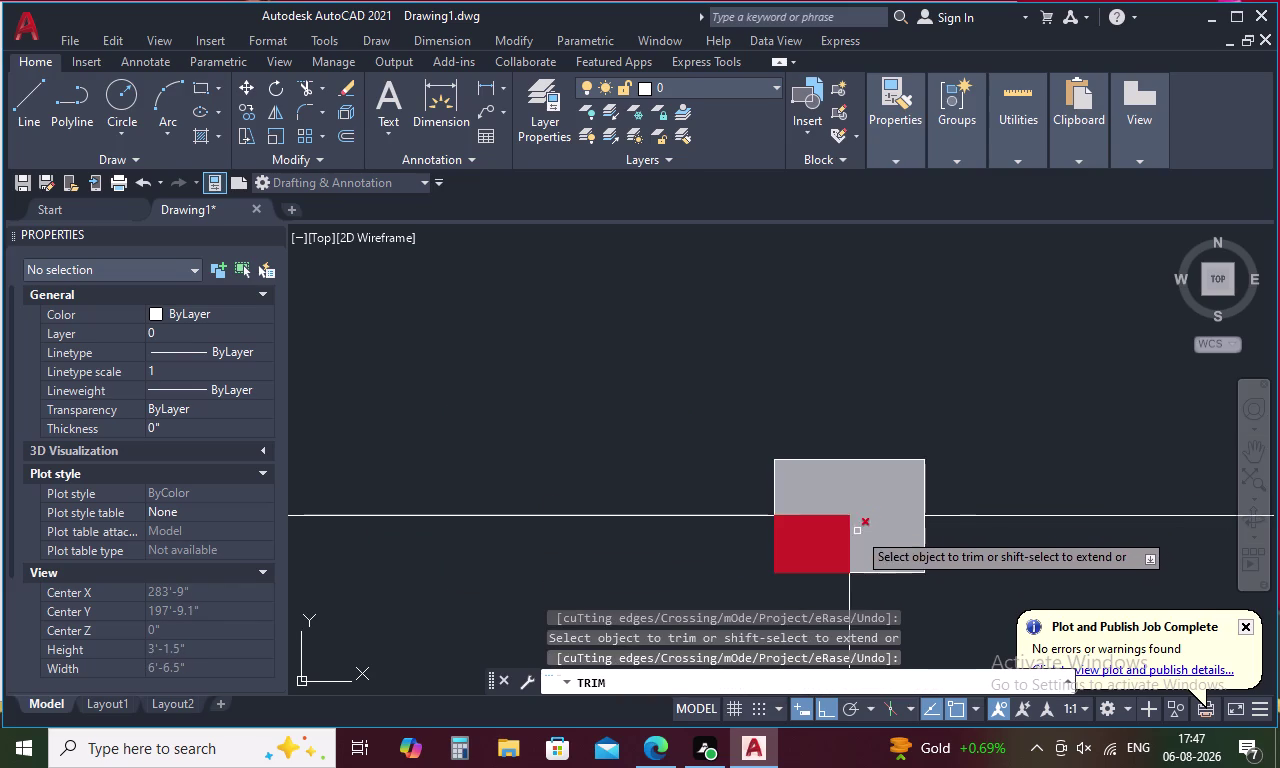
click(851, 536)
click(831, 516)
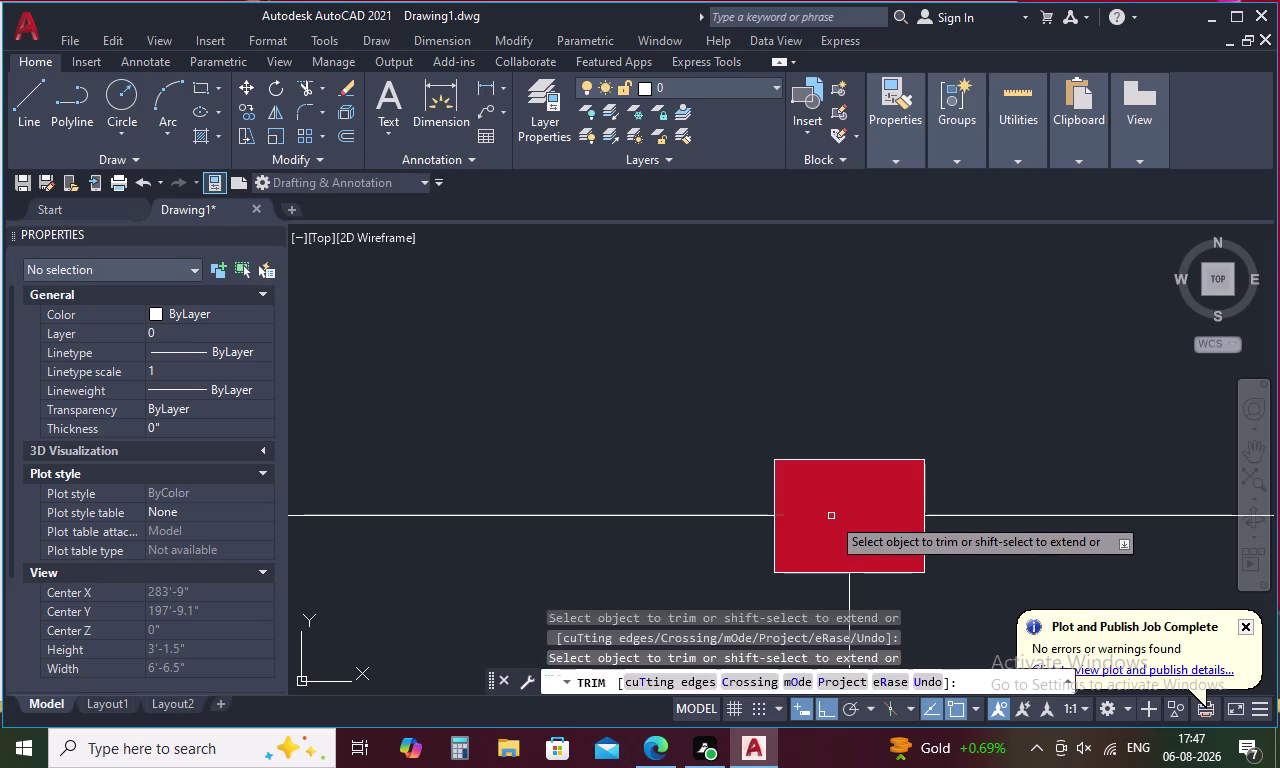
scroll(down, 3)
Trim the line pieces inside the next two column squares along the grid.
middle_drag(1015, 515, 511, 450)
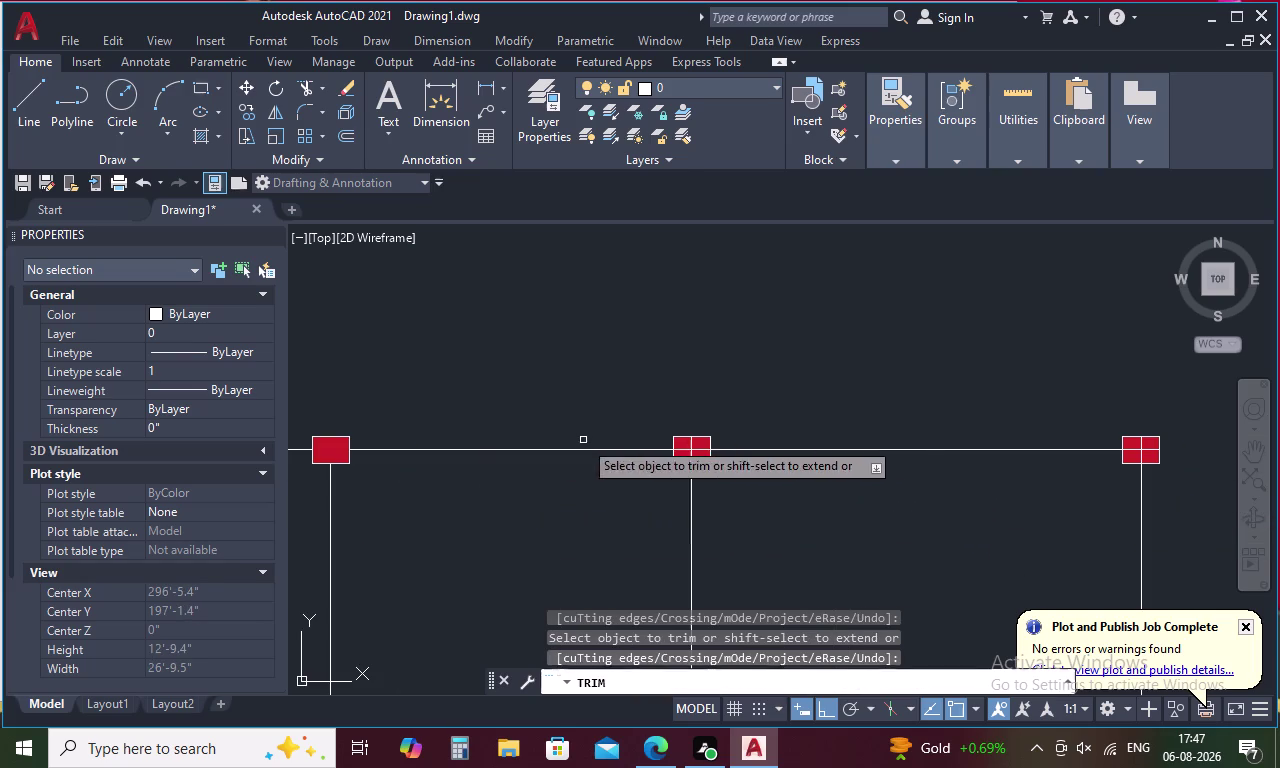
scroll(up, 3)
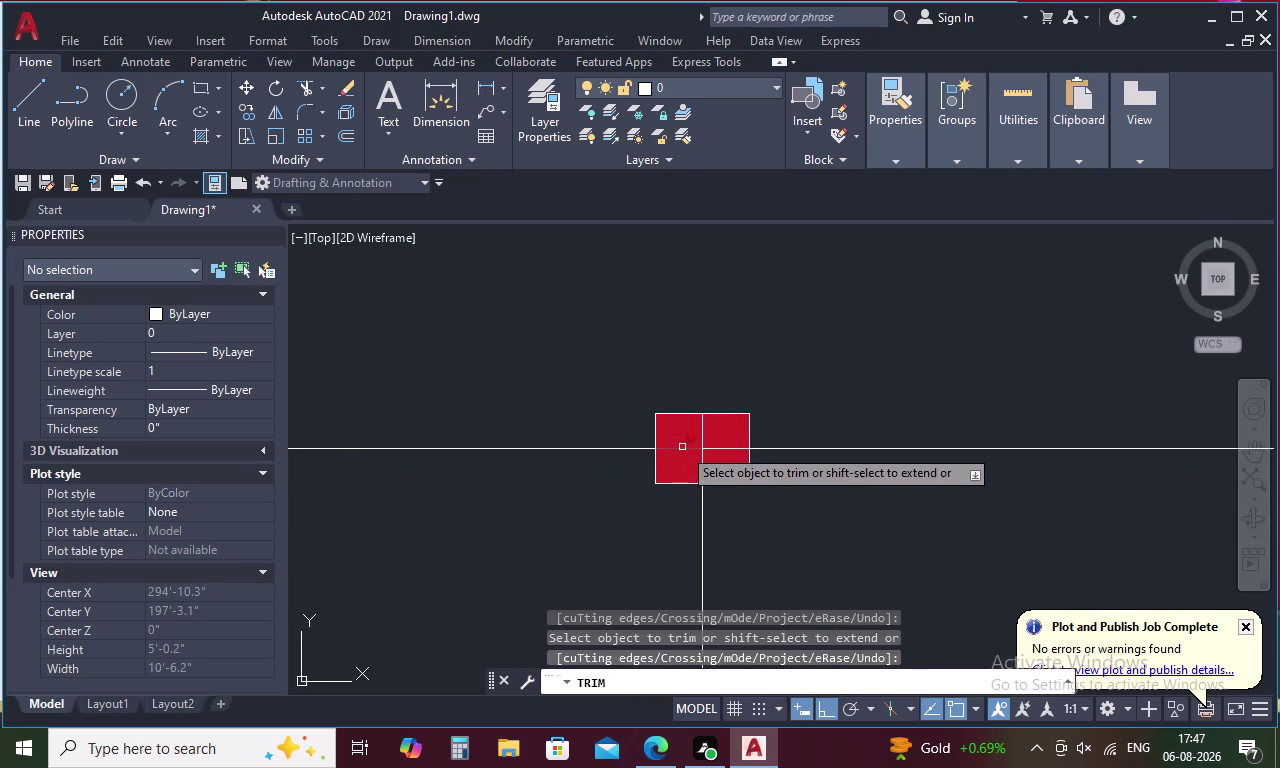
click(682, 446)
click(709, 446)
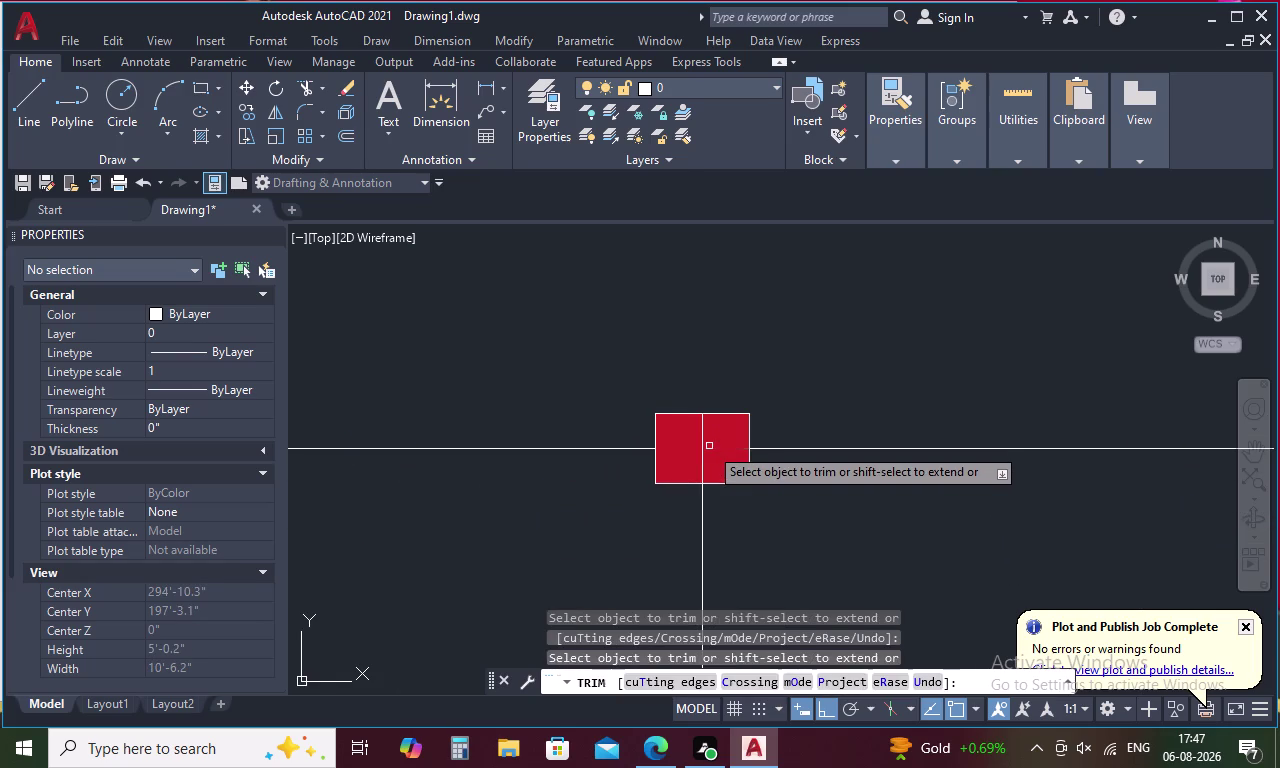
click(702, 433)
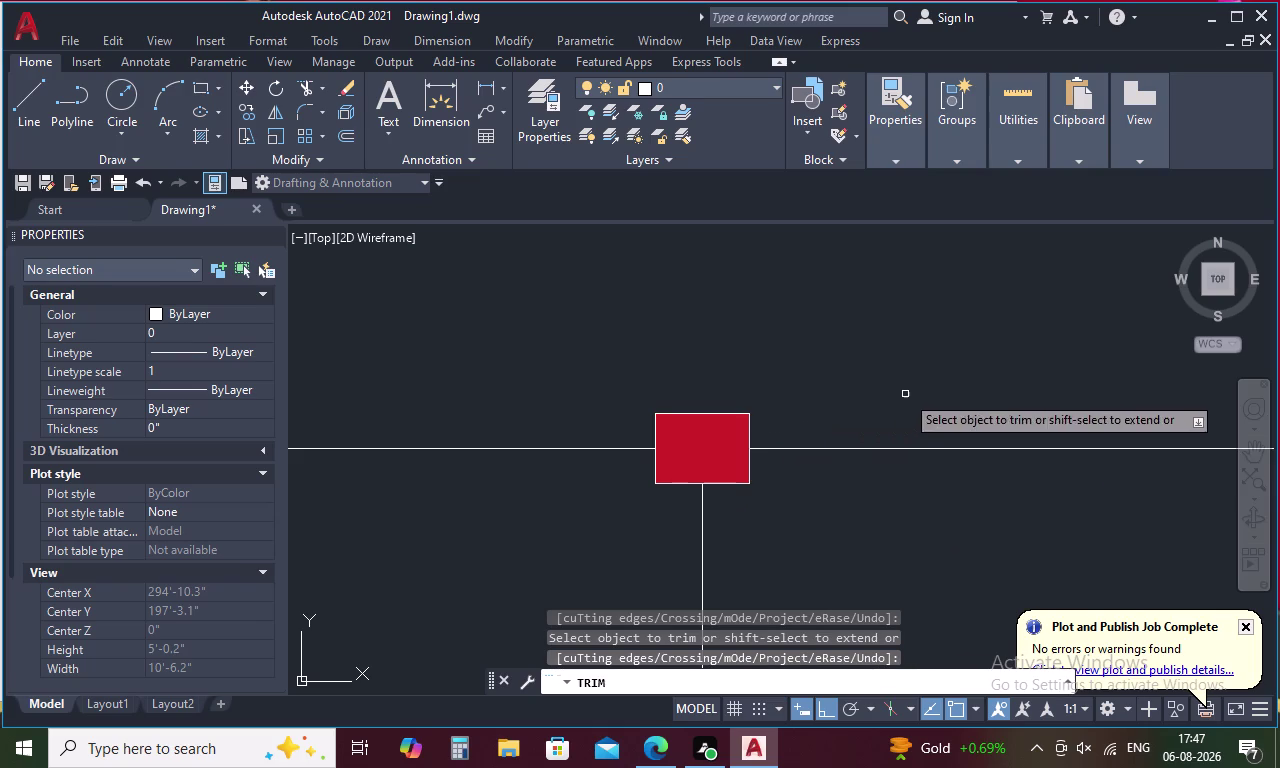
middle_drag(905, 393, 296, 393)
middle_drag(898, 379, 425, 379)
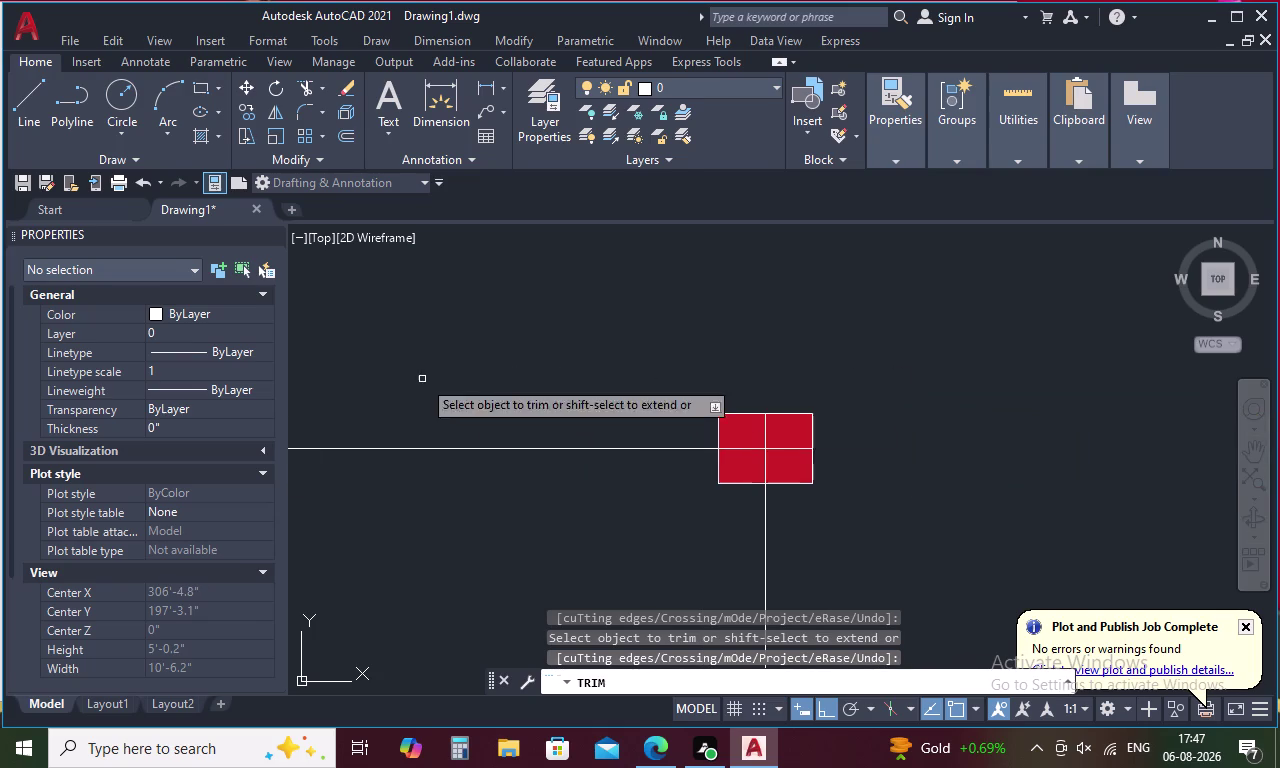
click(743, 450)
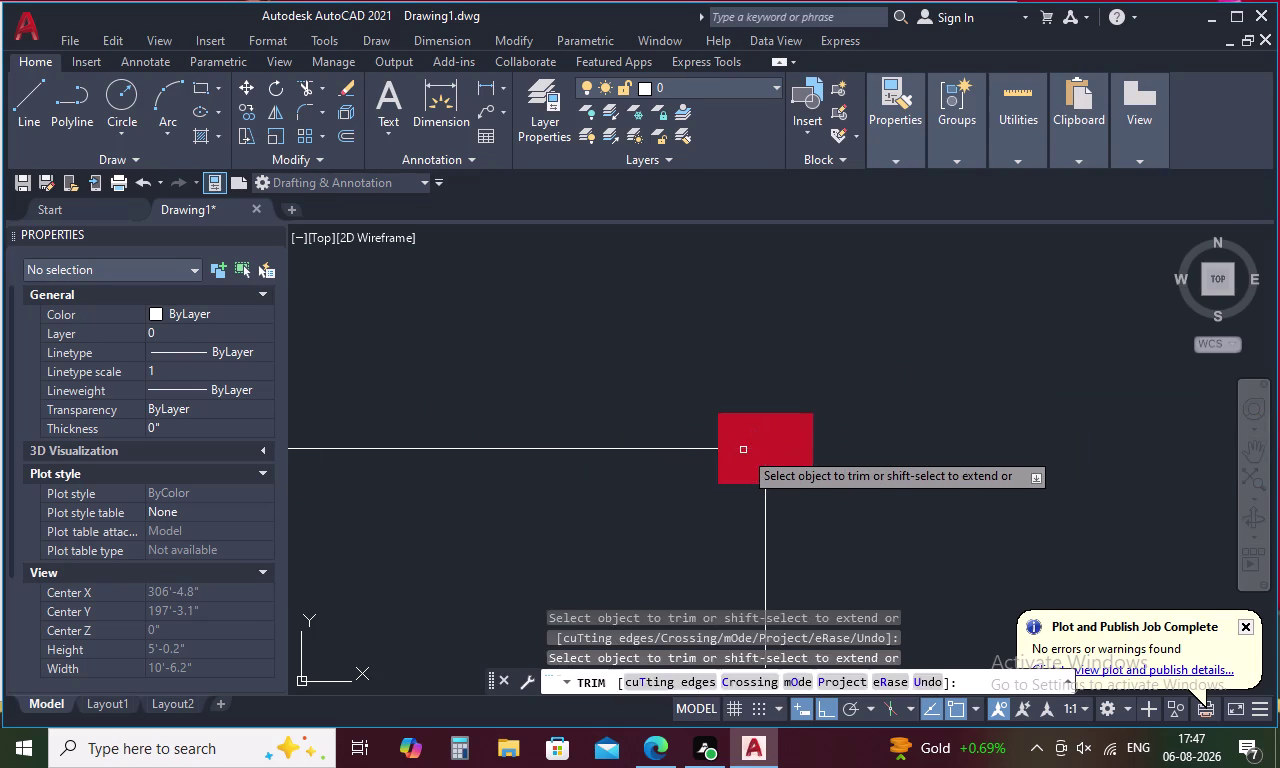
click(767, 426)
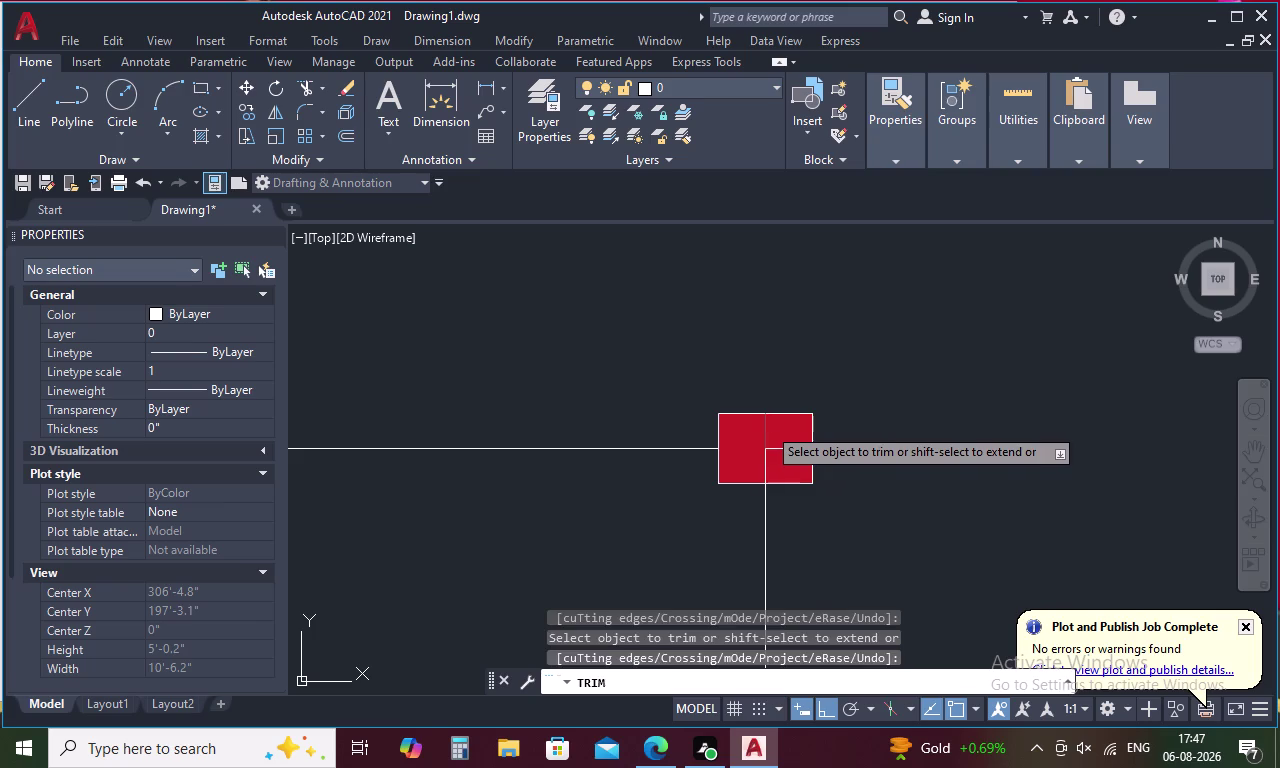
click(791, 449)
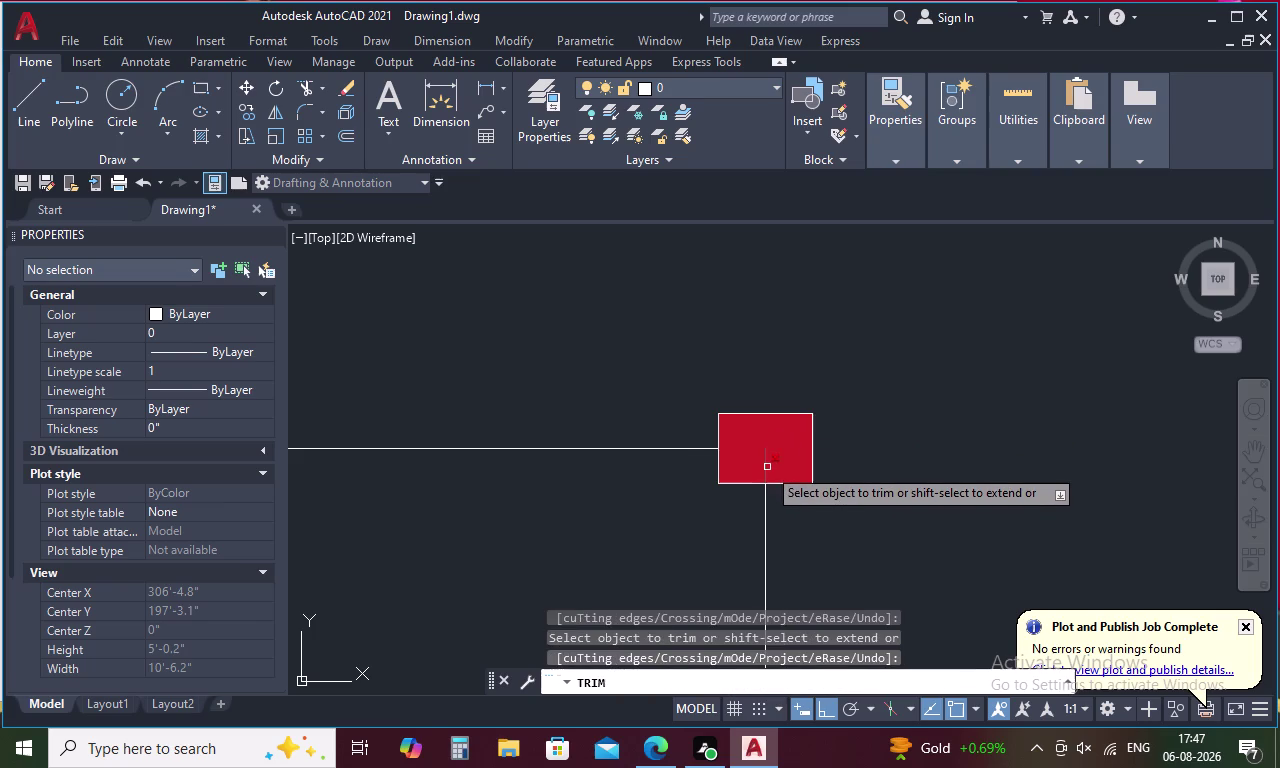
click(767, 467)
Remove the four line pieces crossing another column square.
scroll(down, 3)
scroll(down, 3)
middle_drag(717, 539, 720, 398)
scroll(up, 3)
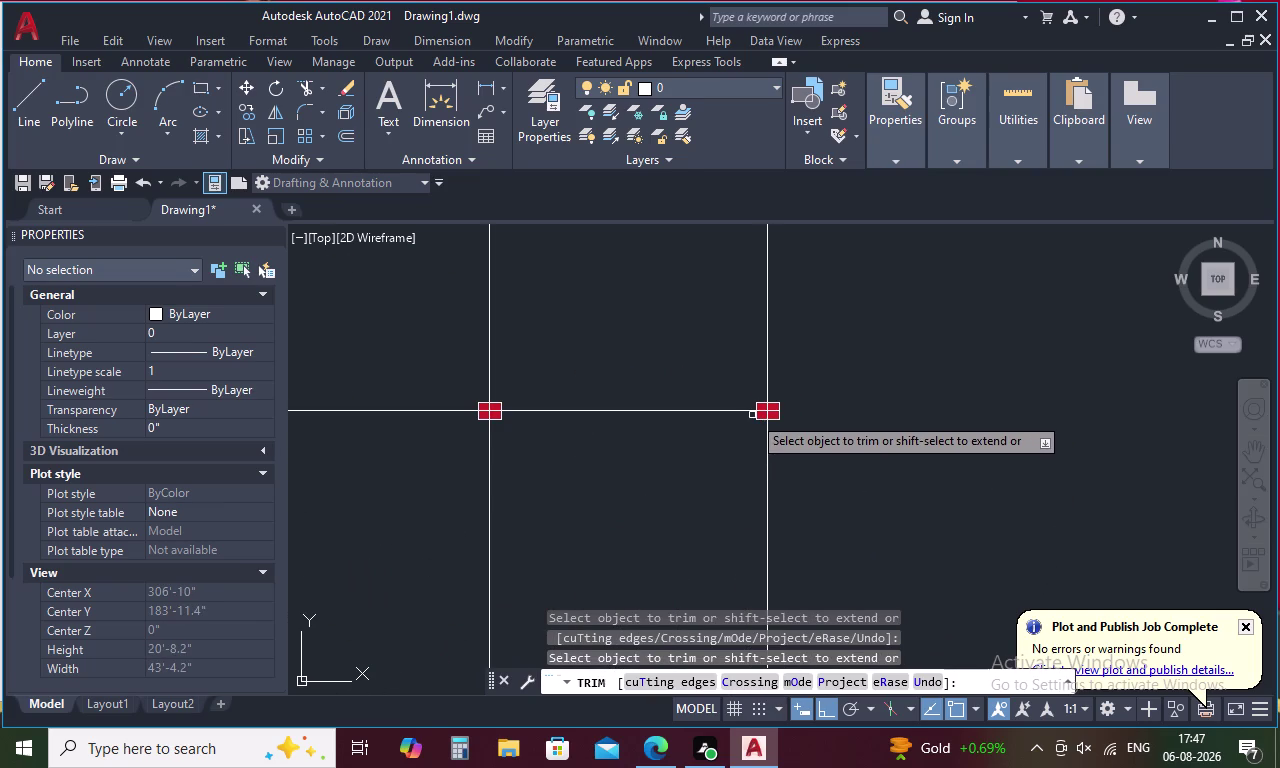
scroll(up, 3)
click(805, 380)
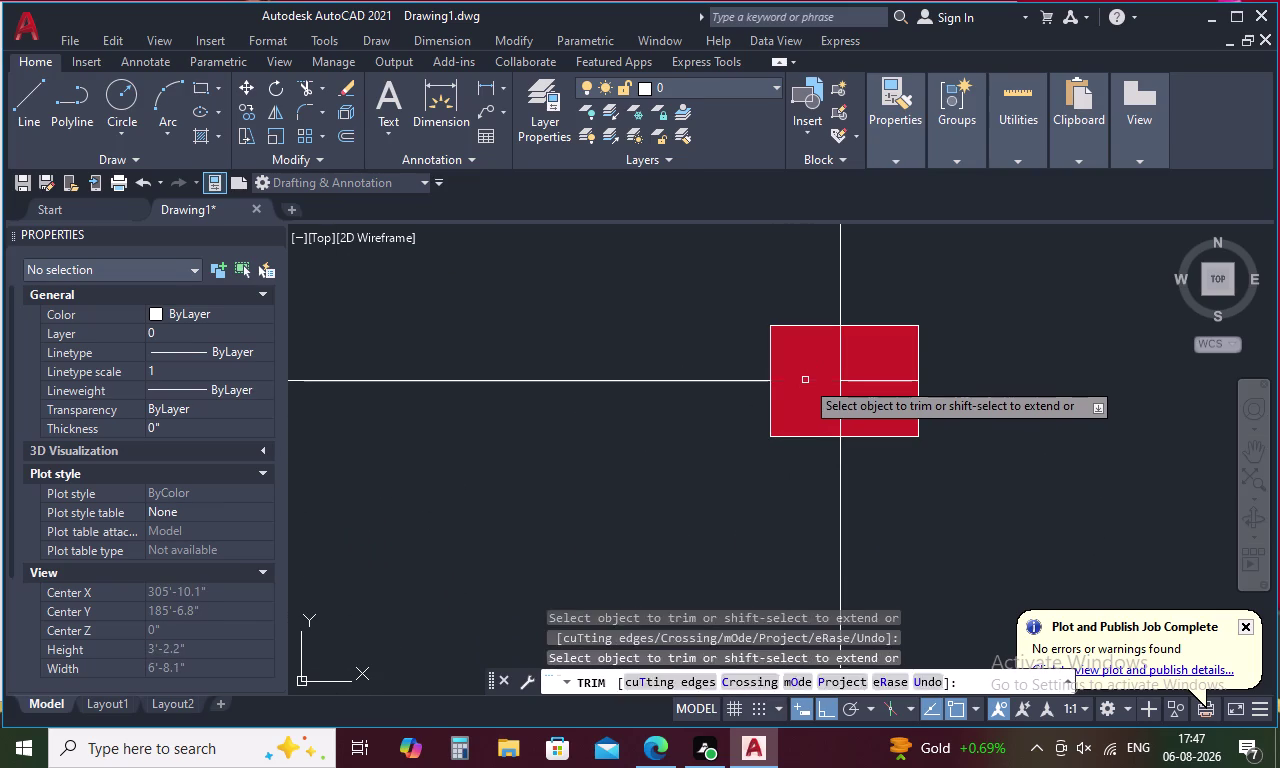
click(839, 343)
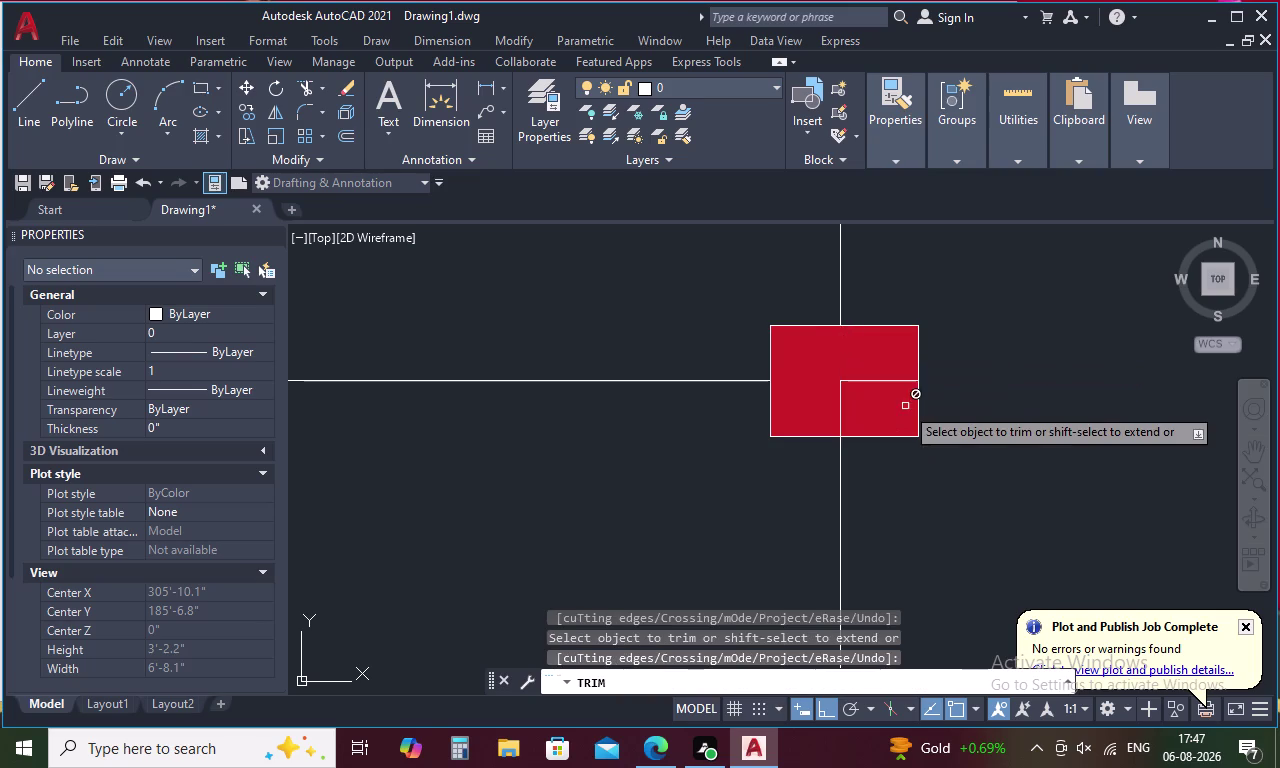
click(892, 382)
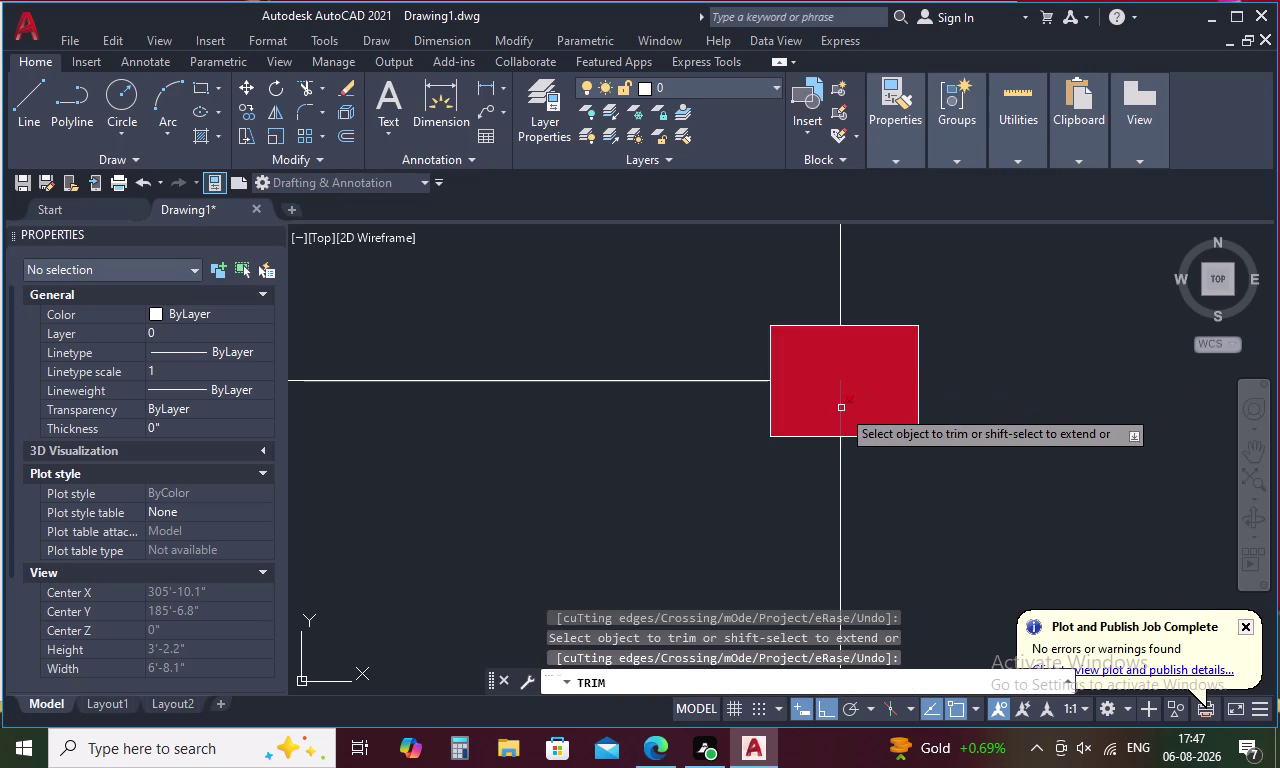
click(841, 408)
scroll(down, 3)
scroll(down, 3)
scroll(down, 3)
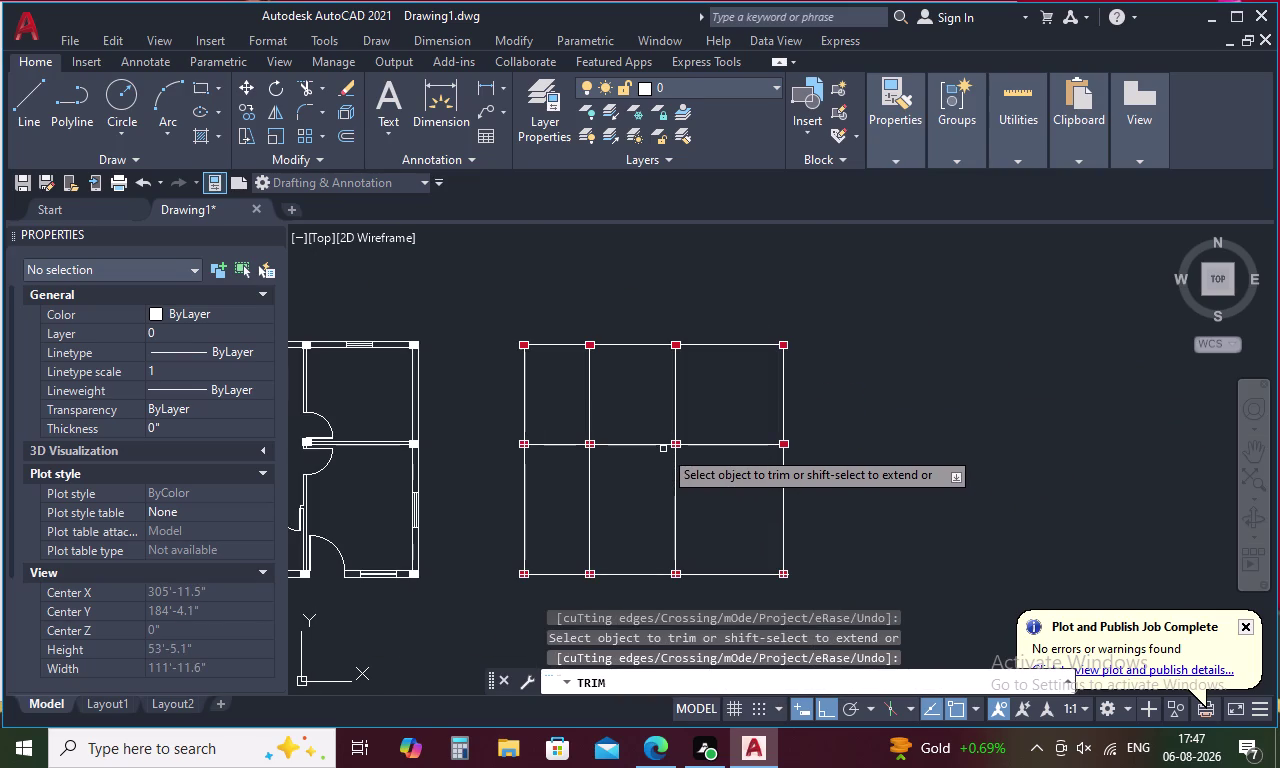
Trim the four line pieces inside the middle-row column square.
scroll(up, 3)
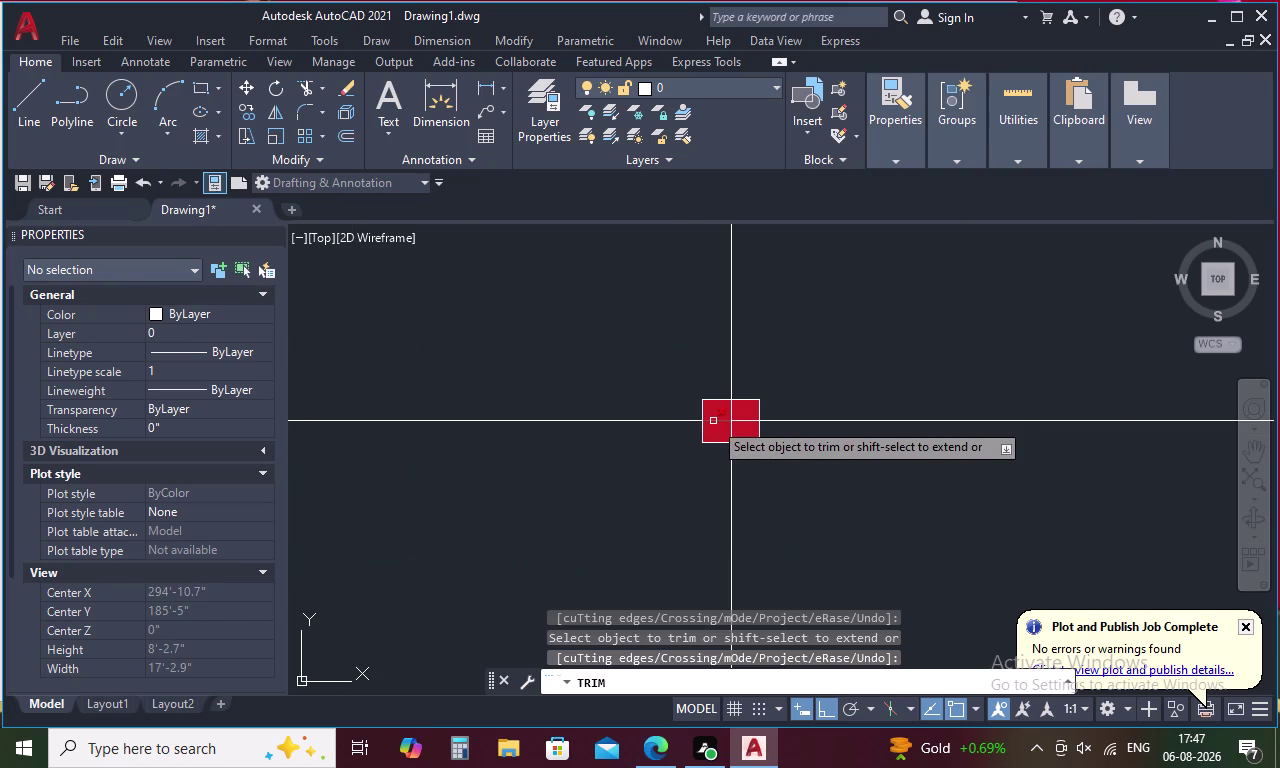
click(713, 421)
click(732, 408)
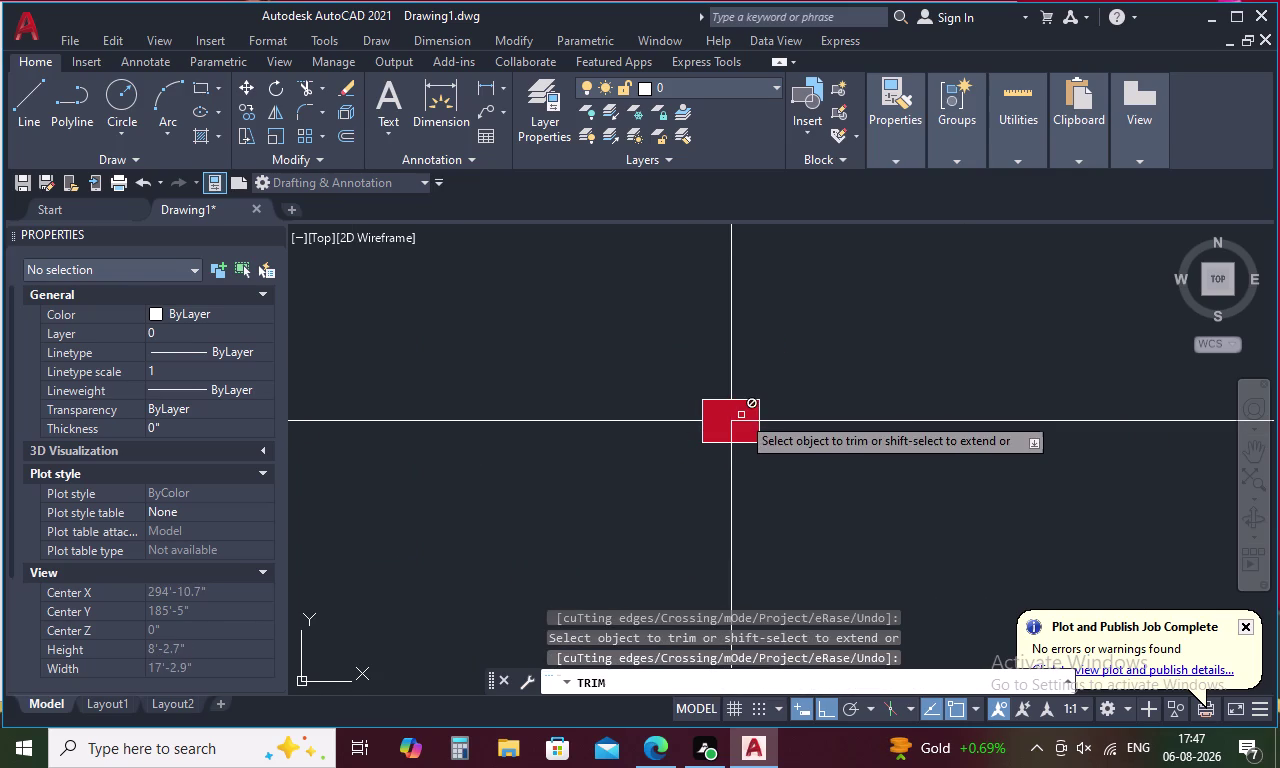
click(742, 420)
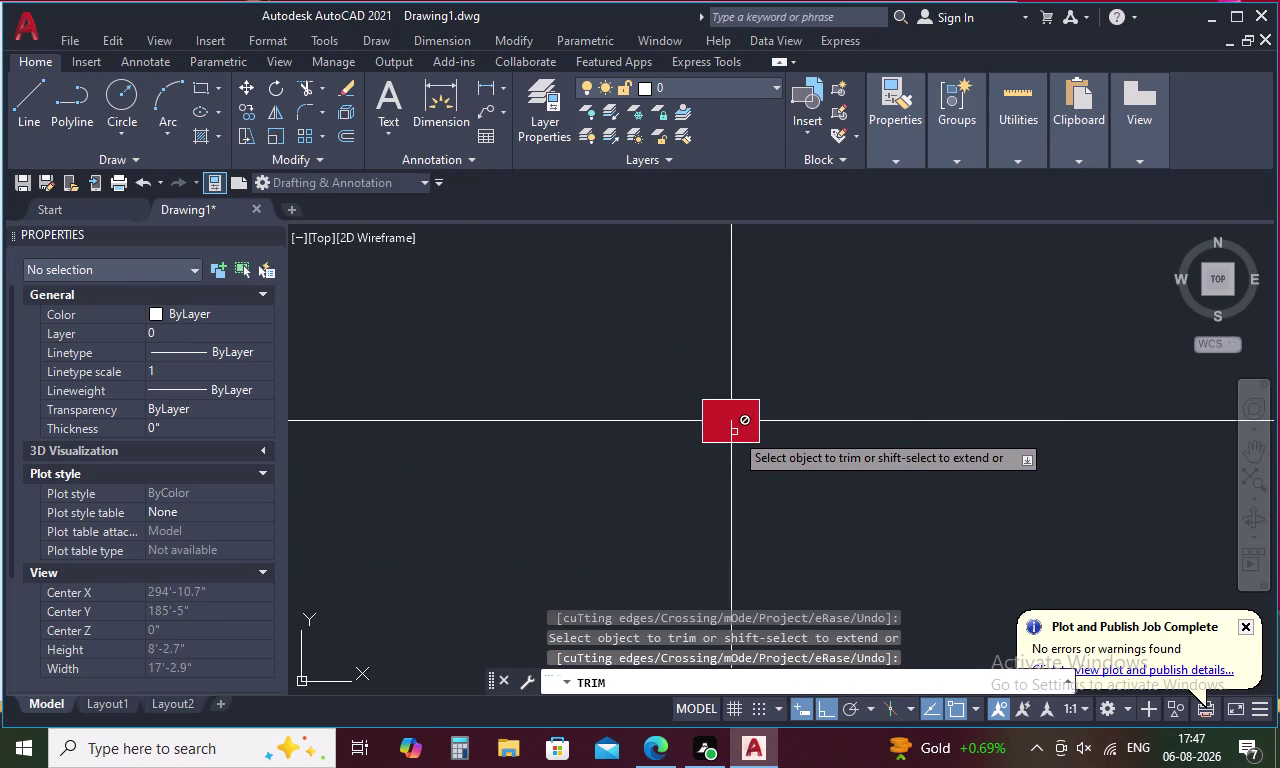
click(731, 435)
scroll(down, 3)
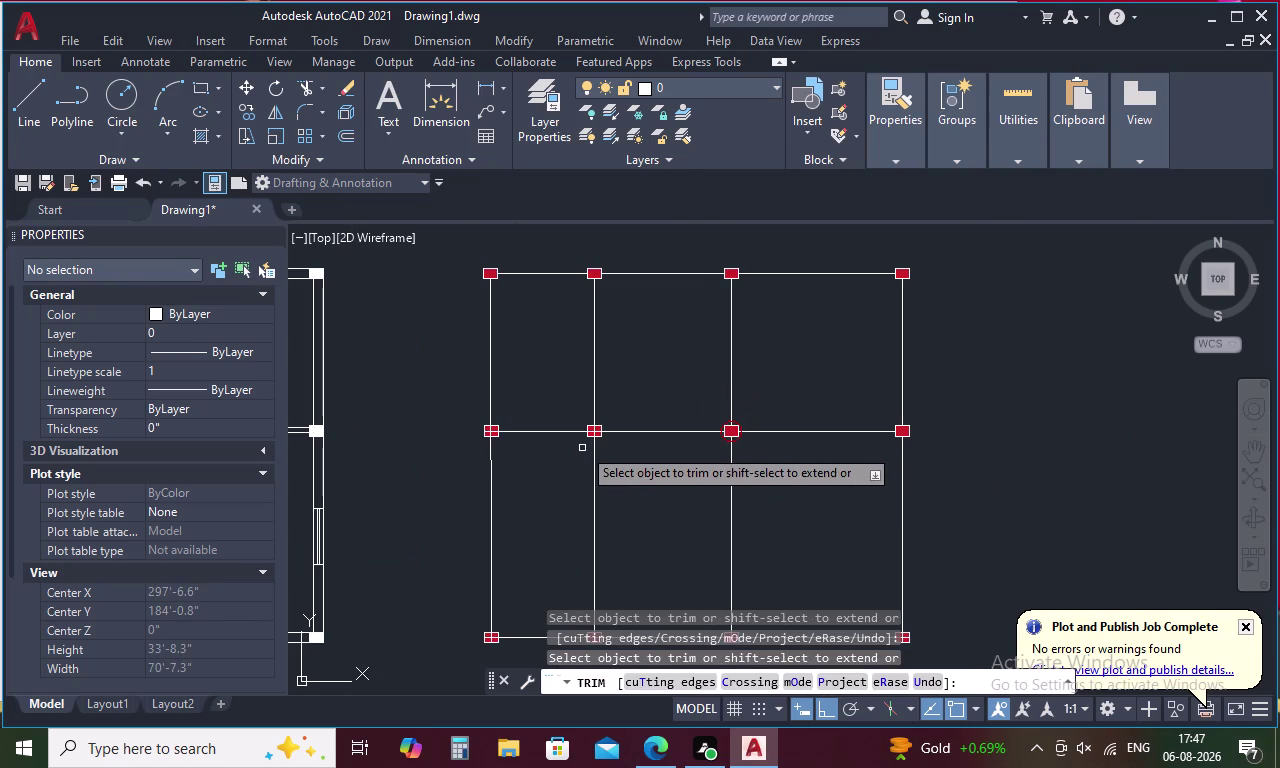
Clear the line pieces from the neighbouring column square.
scroll(up, 3)
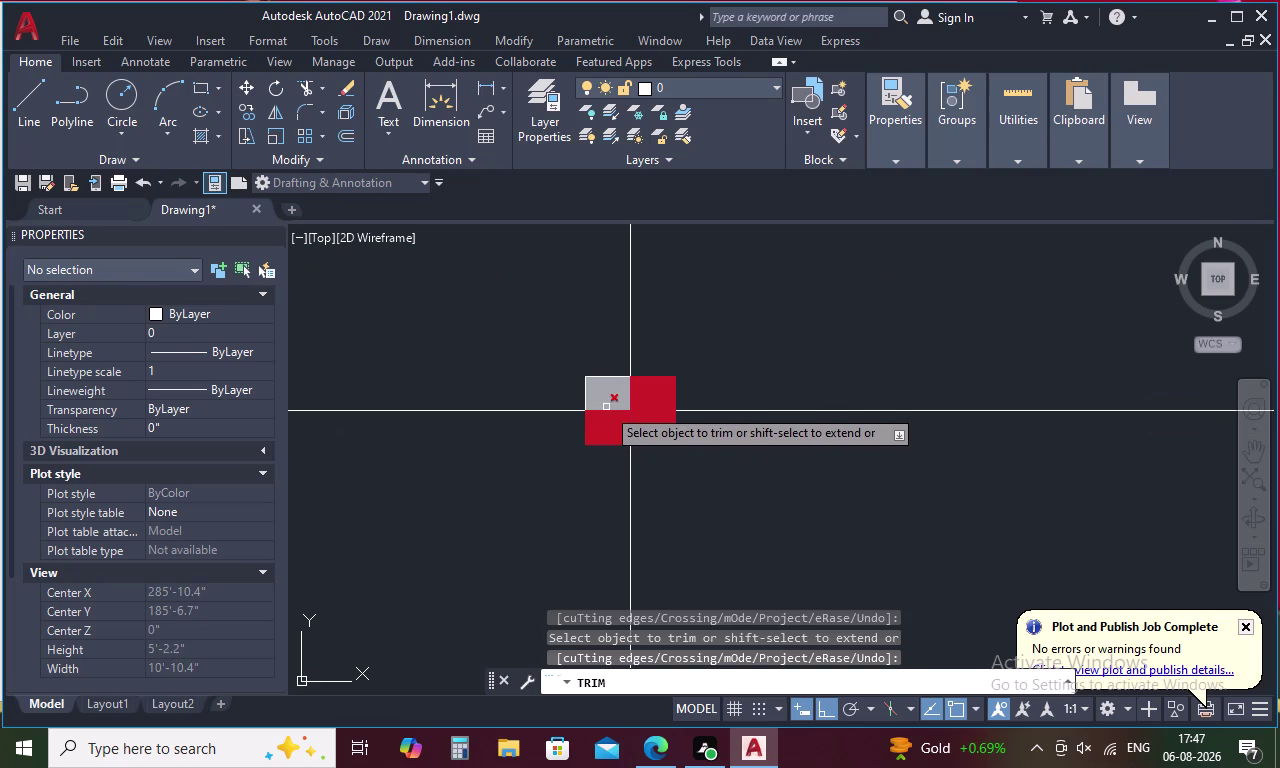
click(609, 412)
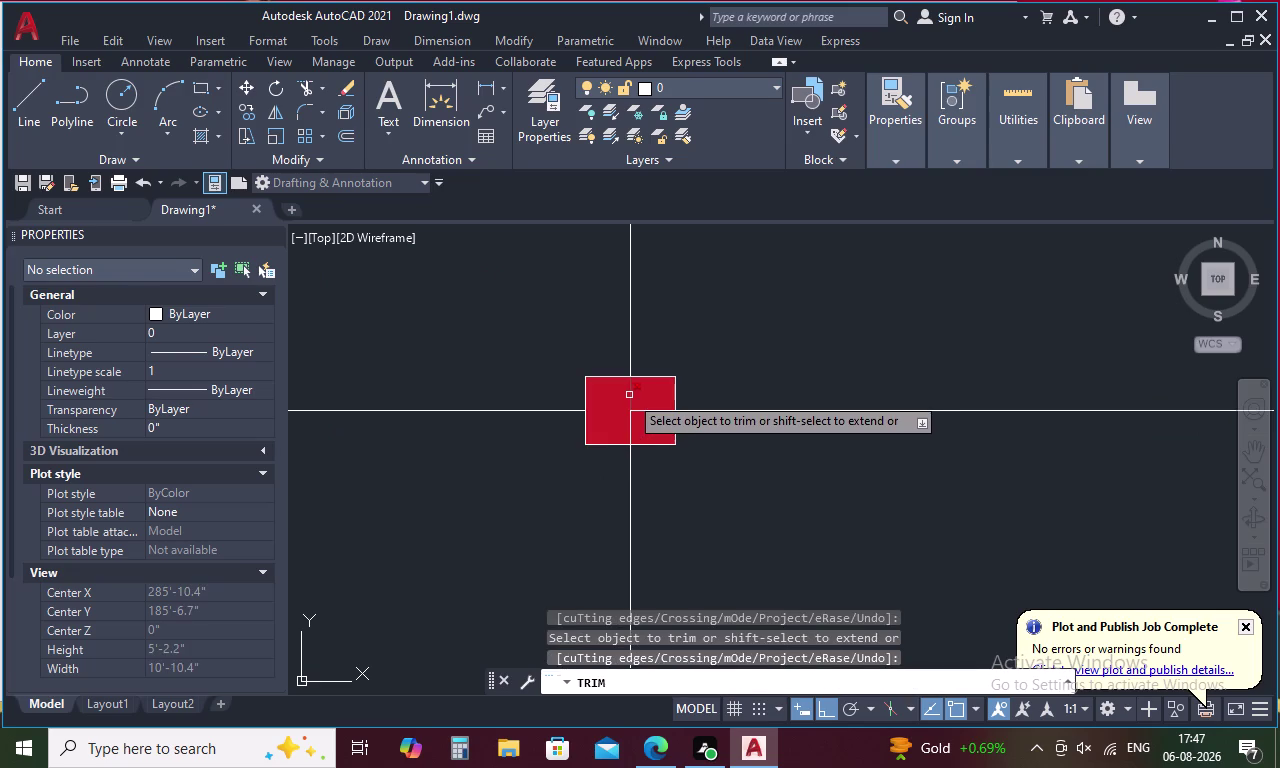
click(629, 395)
click(641, 409)
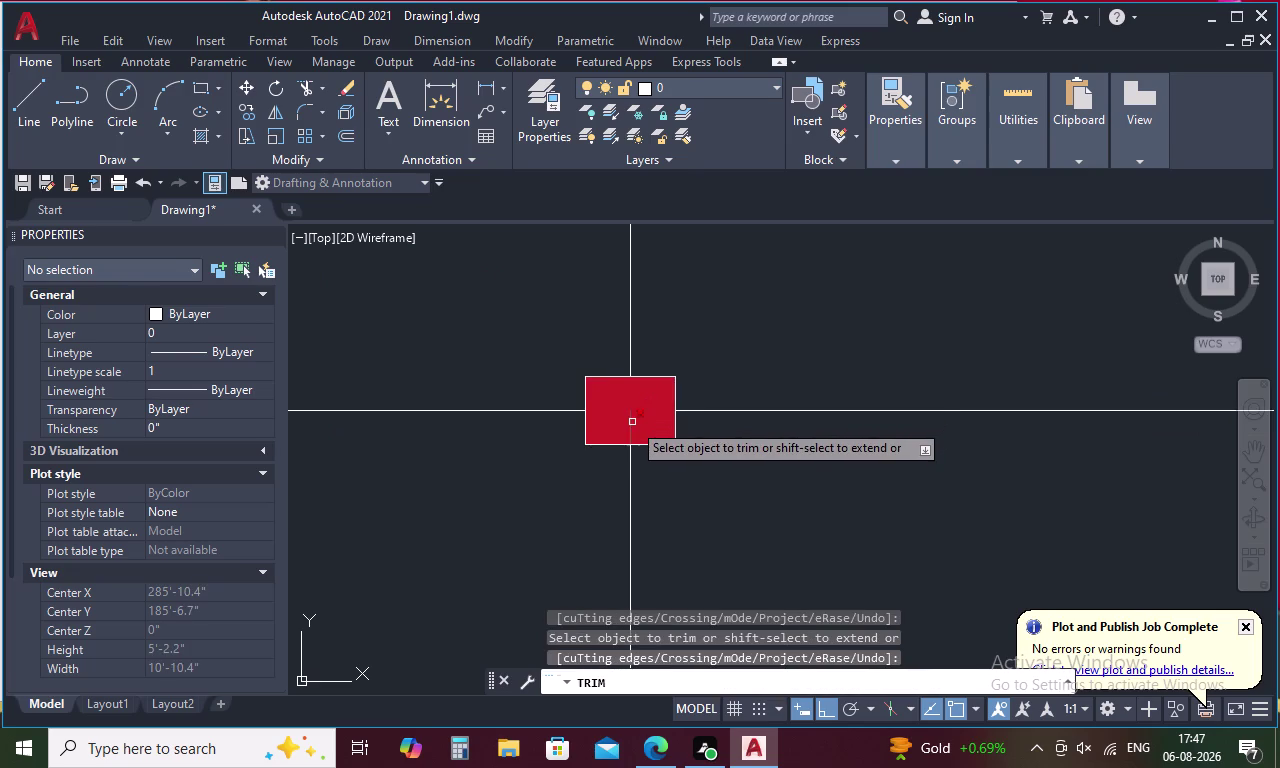
click(632, 422)
scroll(down, 3)
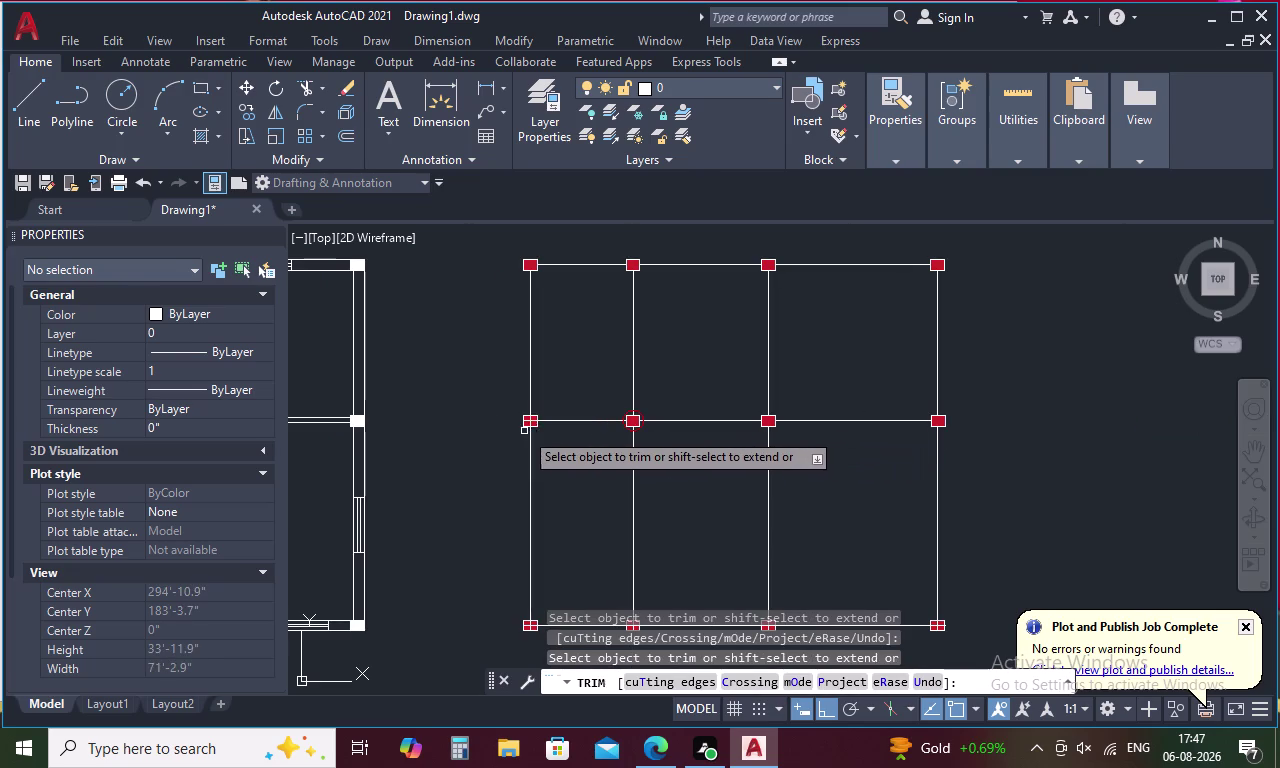
Trim the four line pieces inside the left column square.
scroll(up, 3)
click(538, 360)
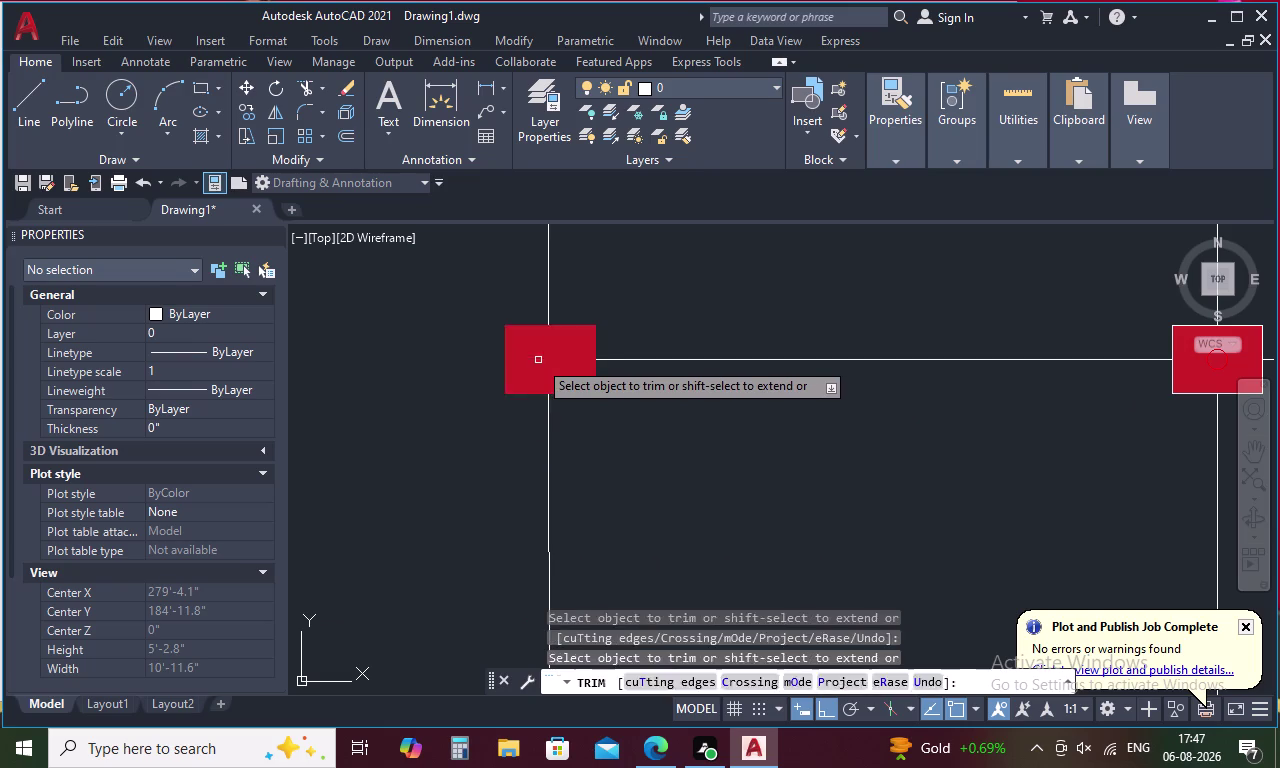
click(548, 354)
click(561, 359)
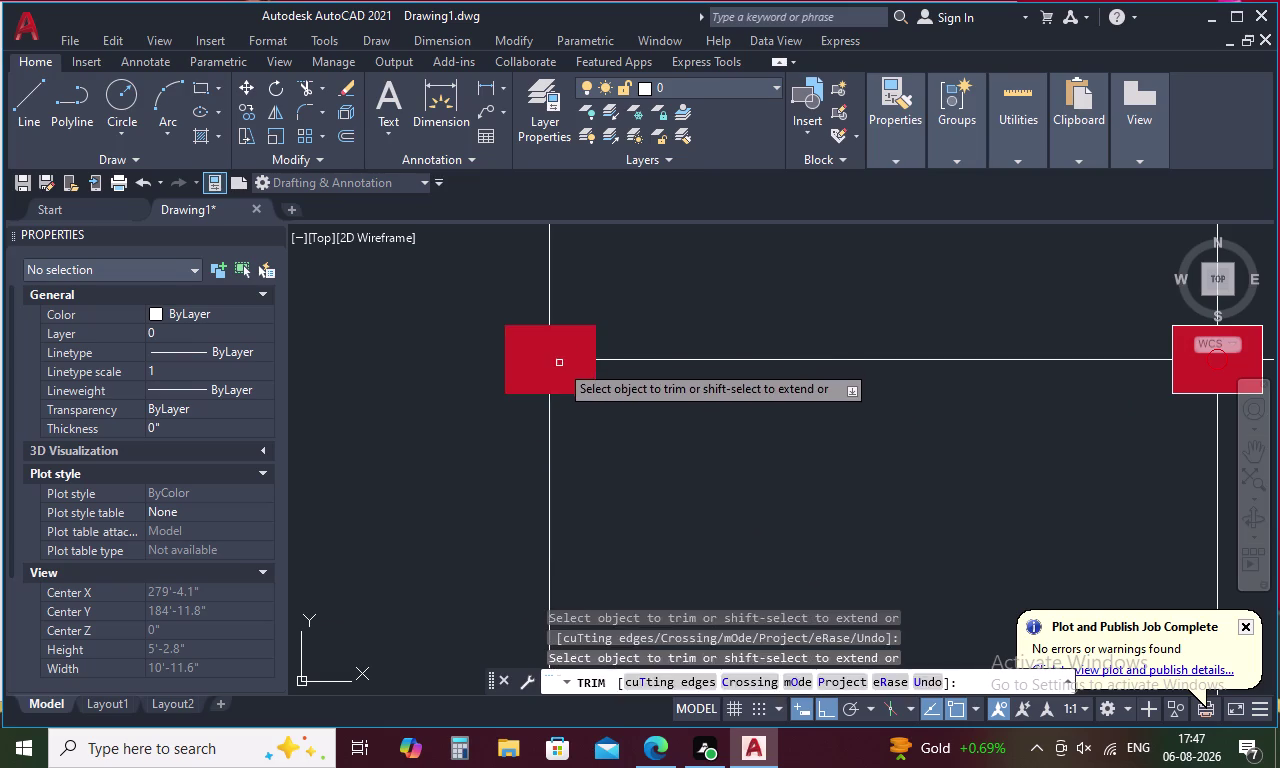
click(550, 369)
scroll(down, 3)
Trim the four line pieces inside the next column square.
middle_drag(543, 518, 560, 437)
scroll(up, 3)
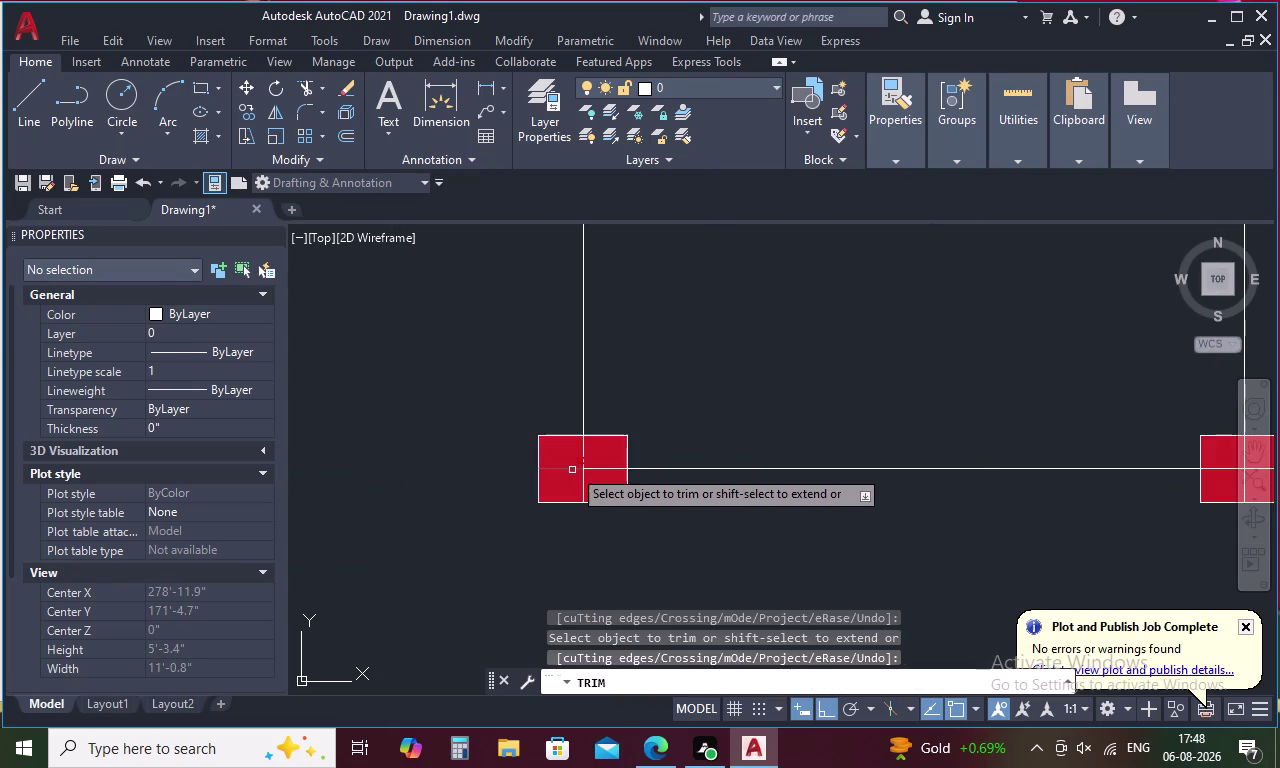
click(572, 467)
click(581, 453)
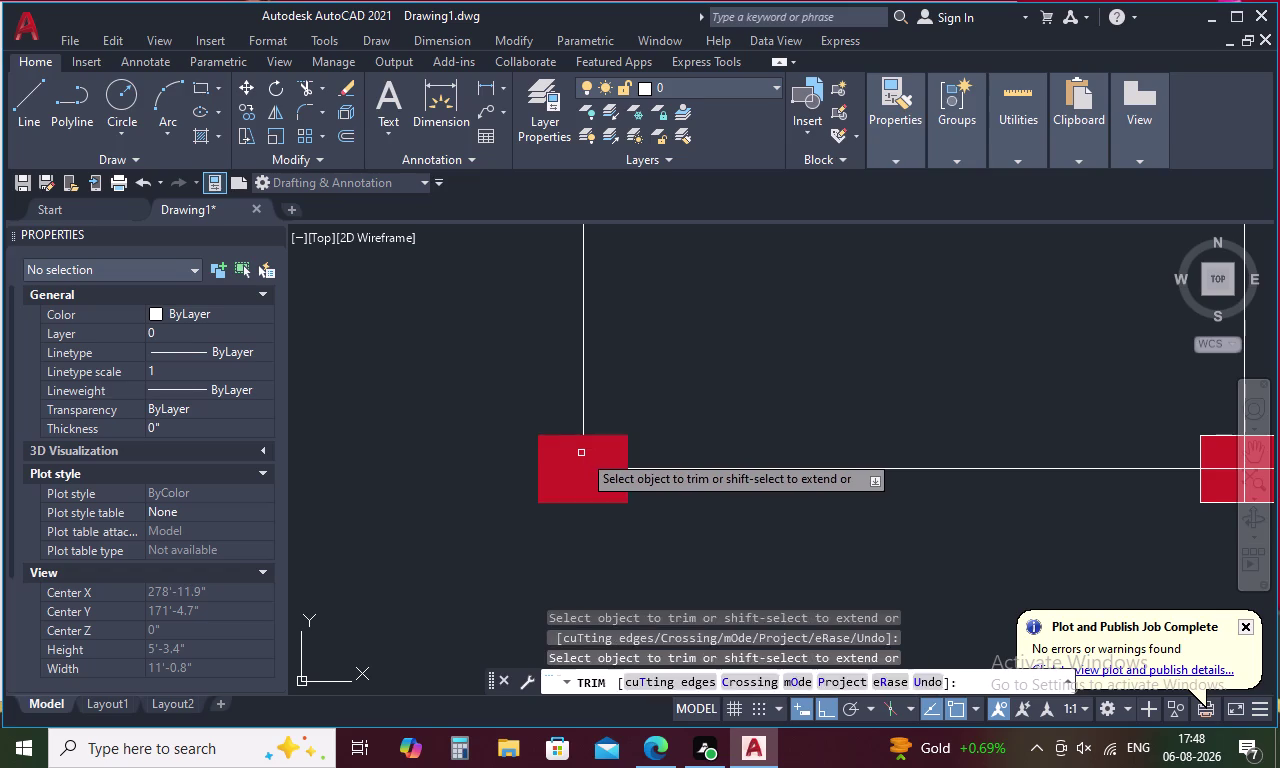
click(593, 467)
click(583, 477)
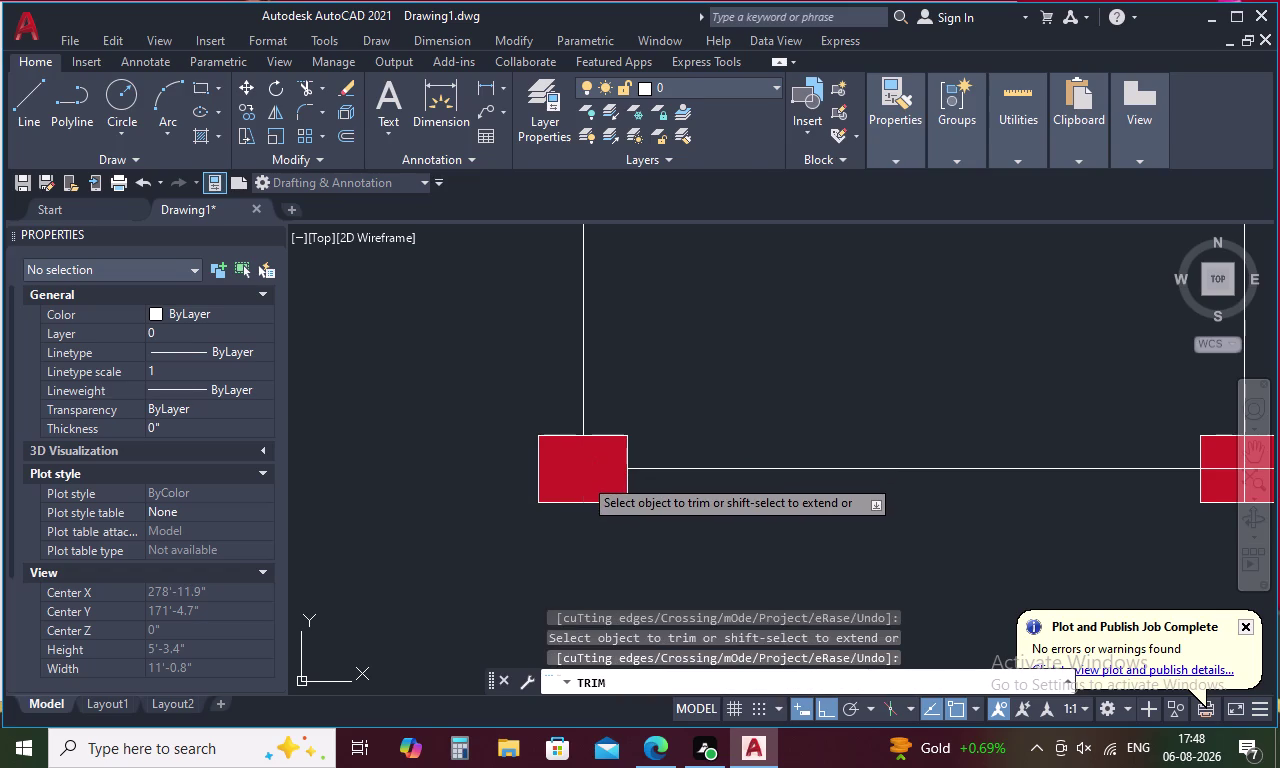
scroll(down, 3)
scroll(up, 3)
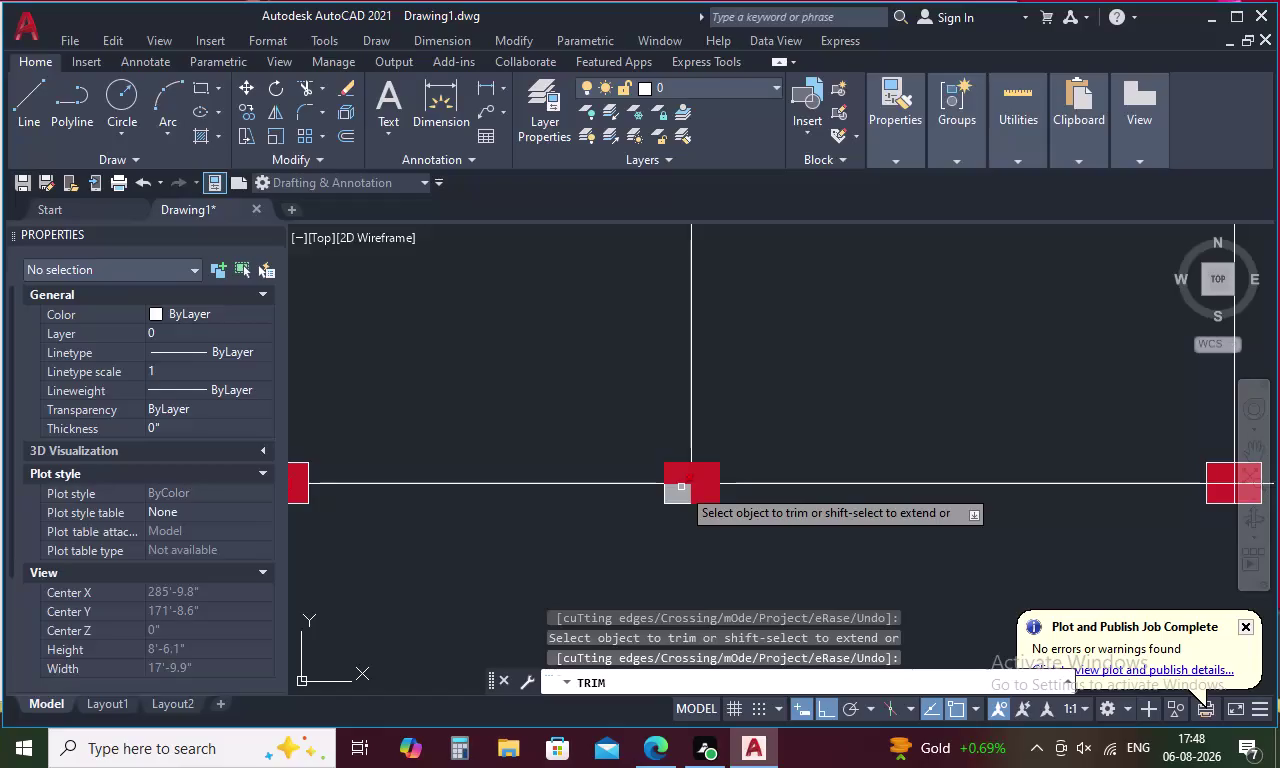
Cut the horizontal and vertical lines inside two more column squares.
scroll(up, 3)
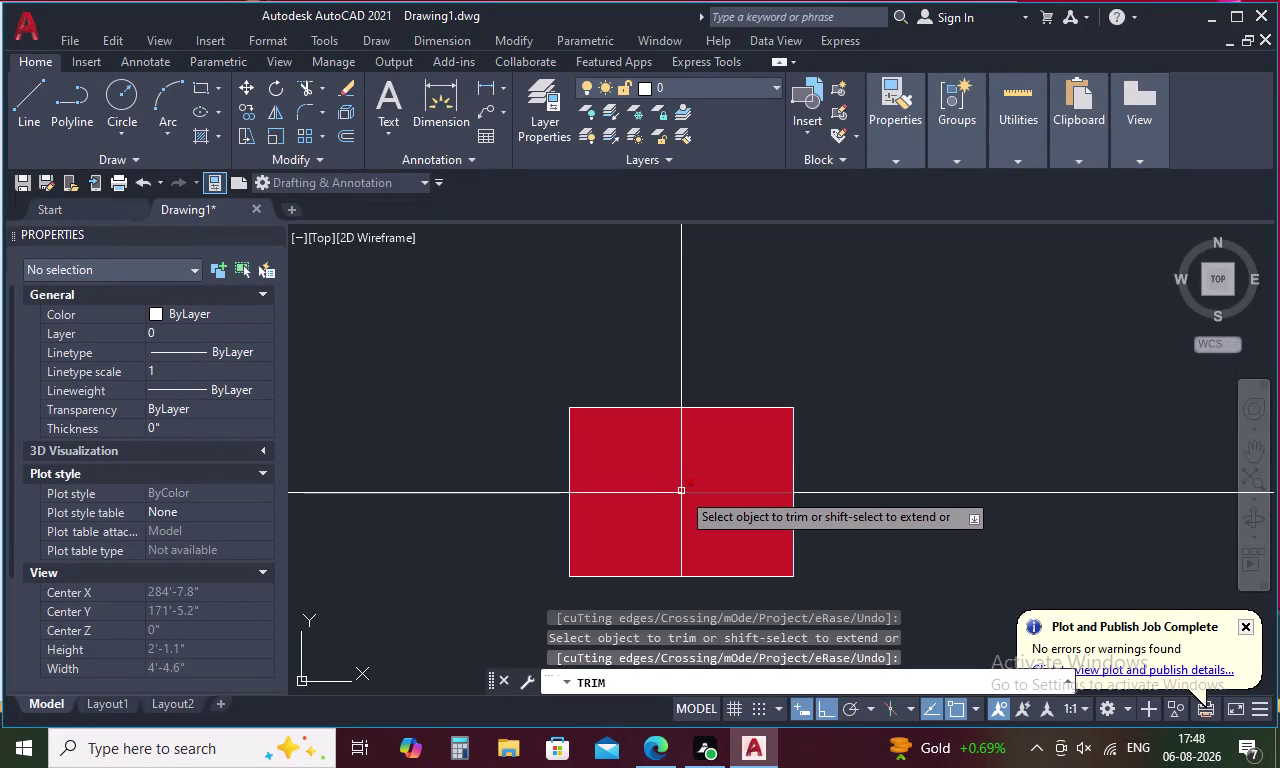
click(681, 491)
click(675, 492)
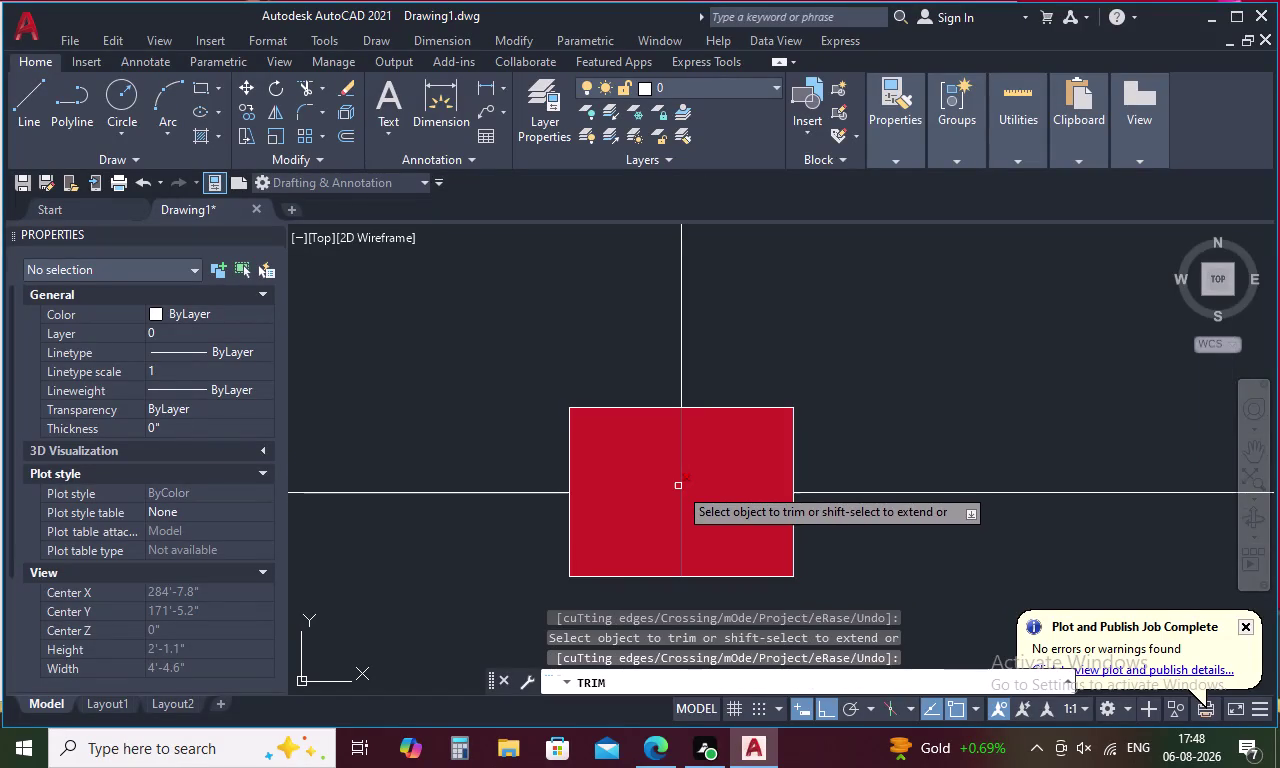
click(679, 480)
scroll(down, 3)
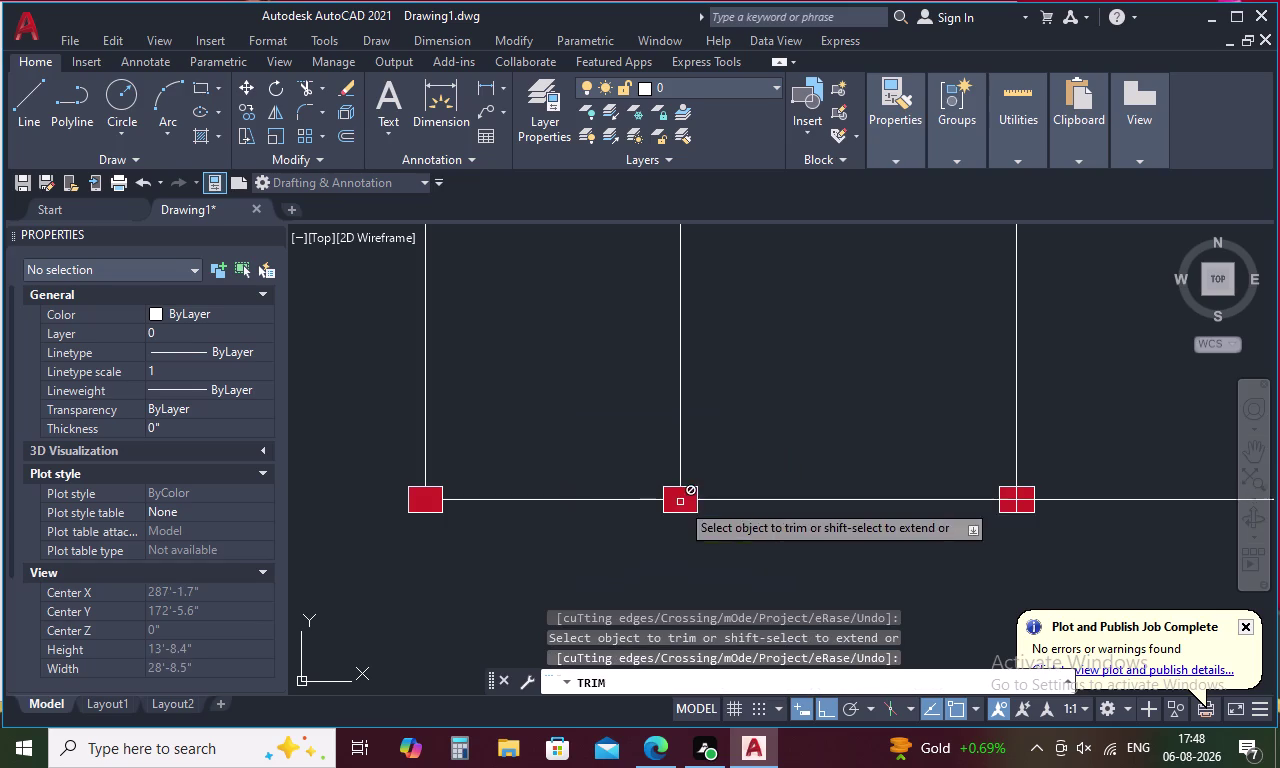
scroll(up, 3)
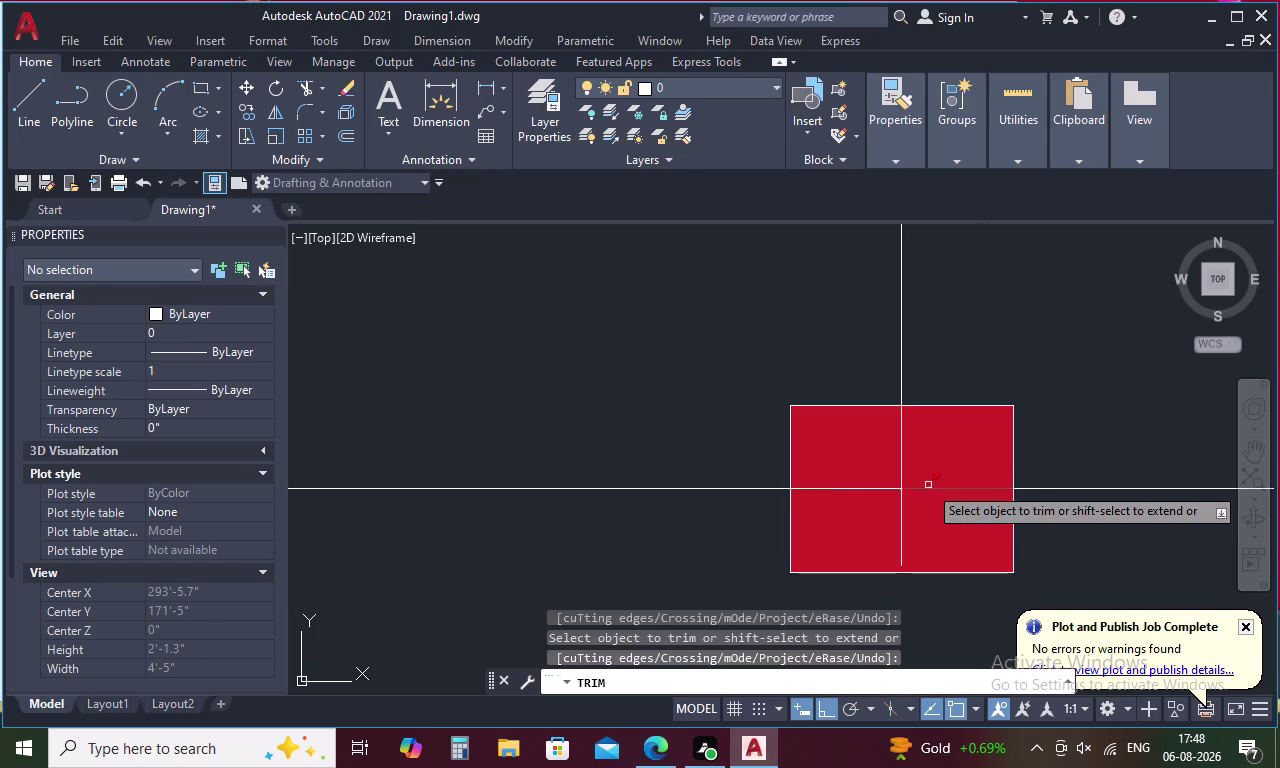
click(914, 488)
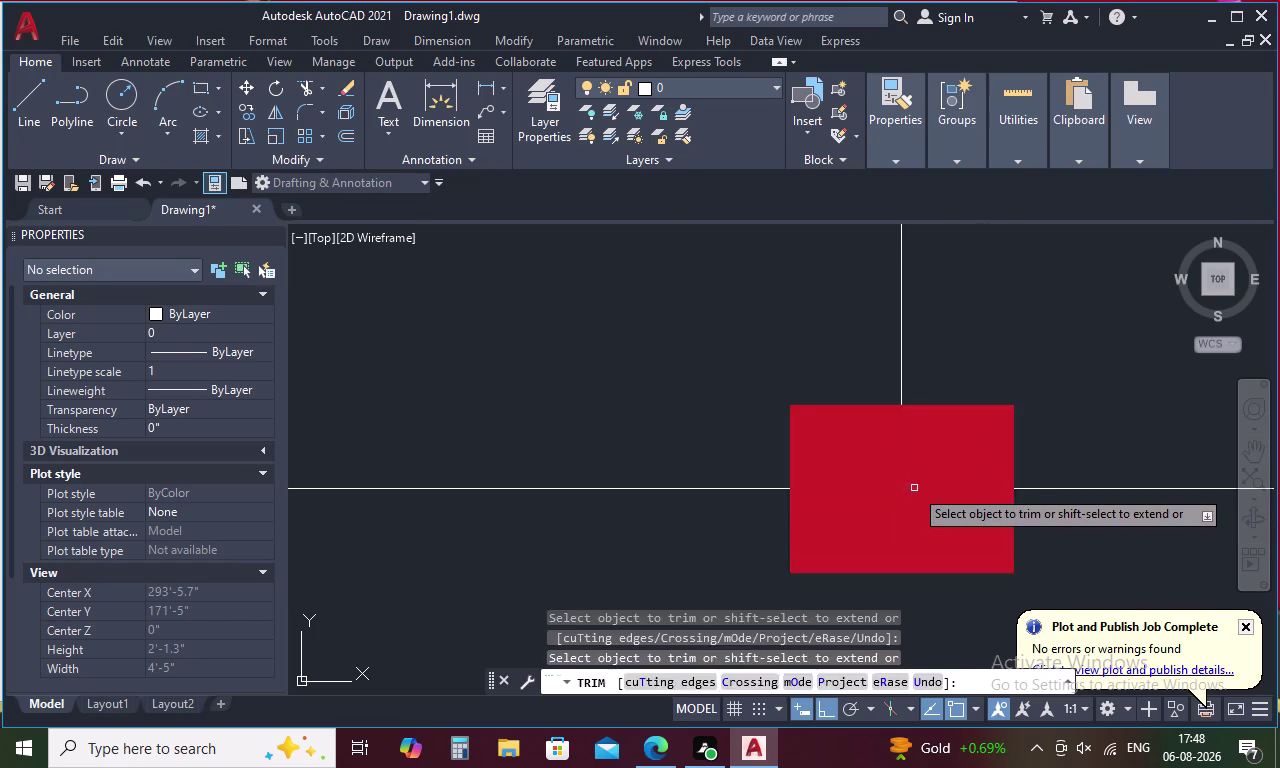
click(884, 488)
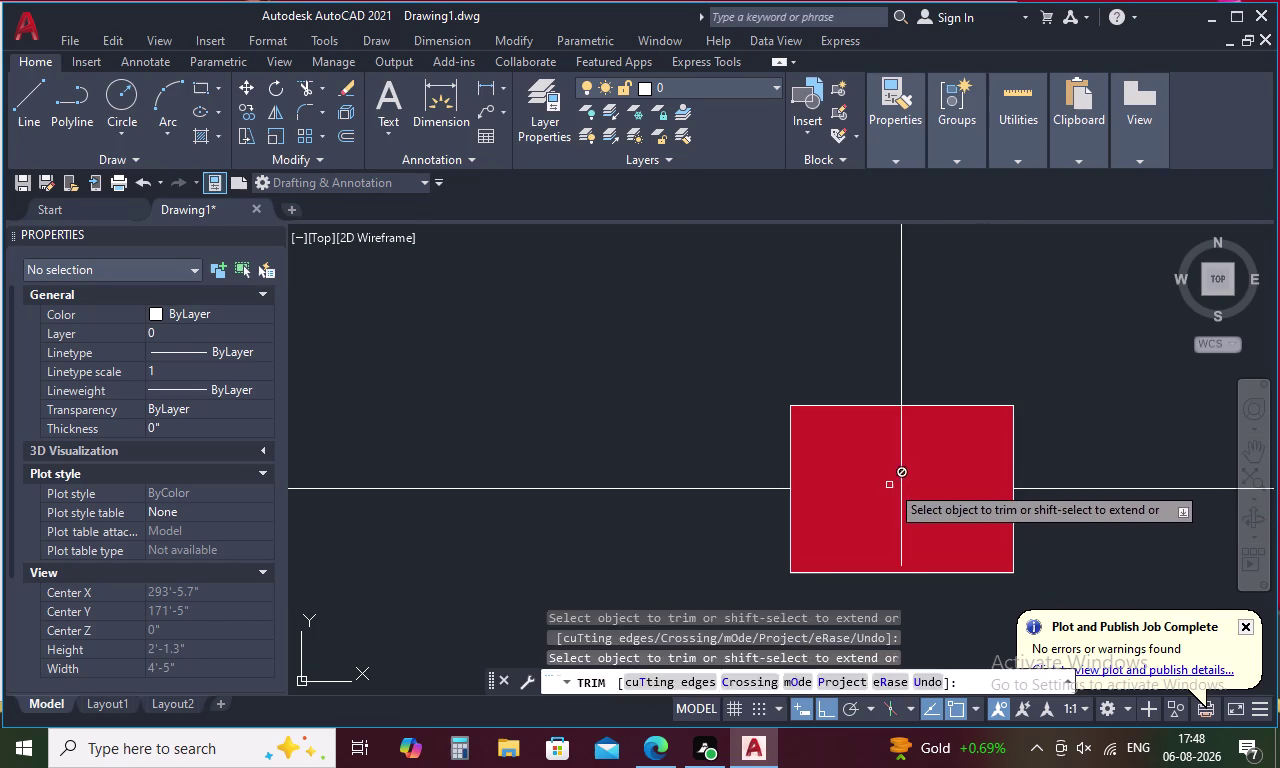
click(901, 463)
scroll(down, 3)
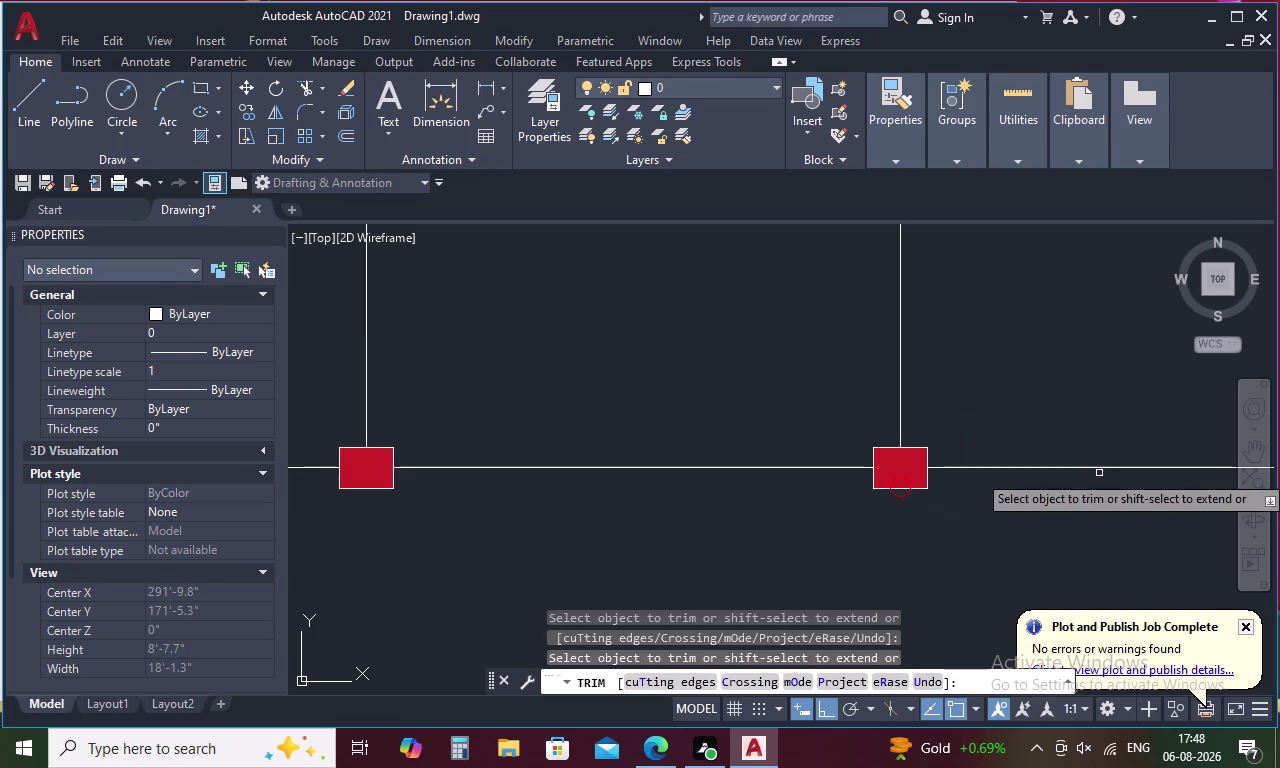
Clear the right column square and a leftover piece, then end TRIM.
middle_drag(1099, 473, 539, 496)
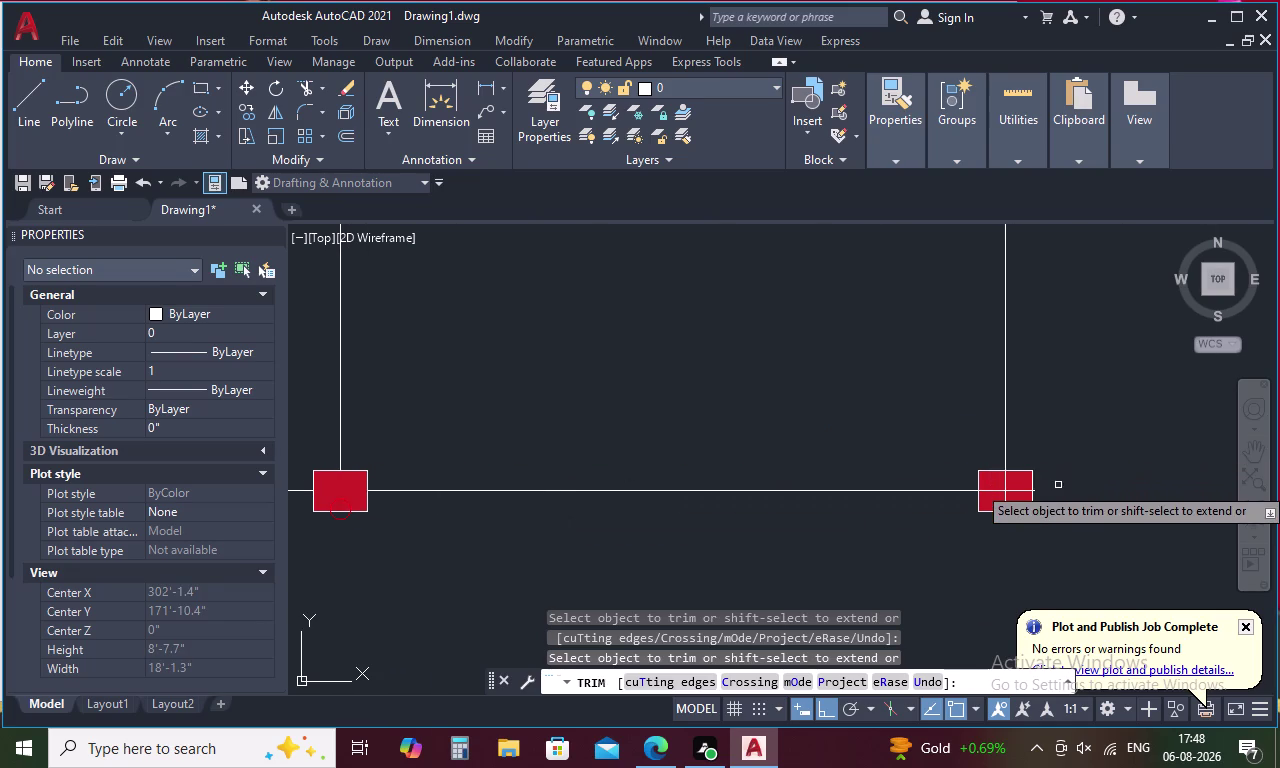
scroll(up, 3)
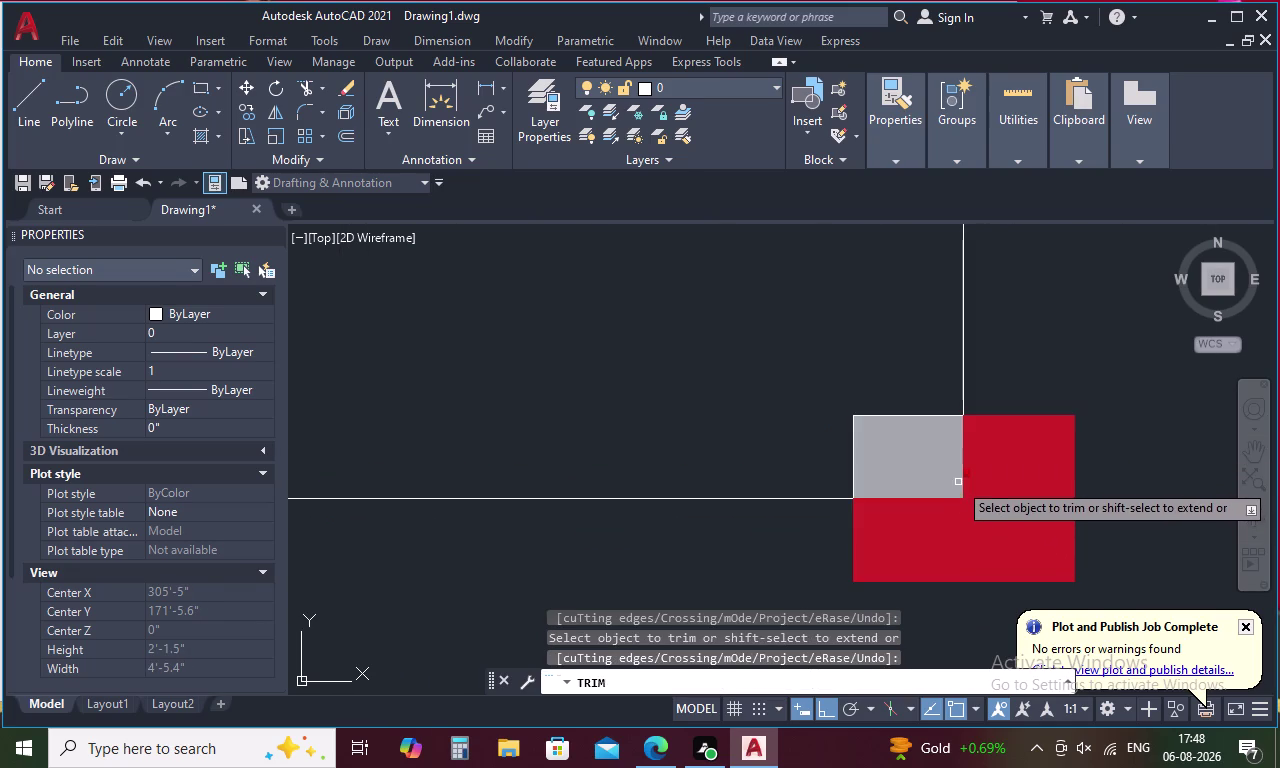
click(962, 475)
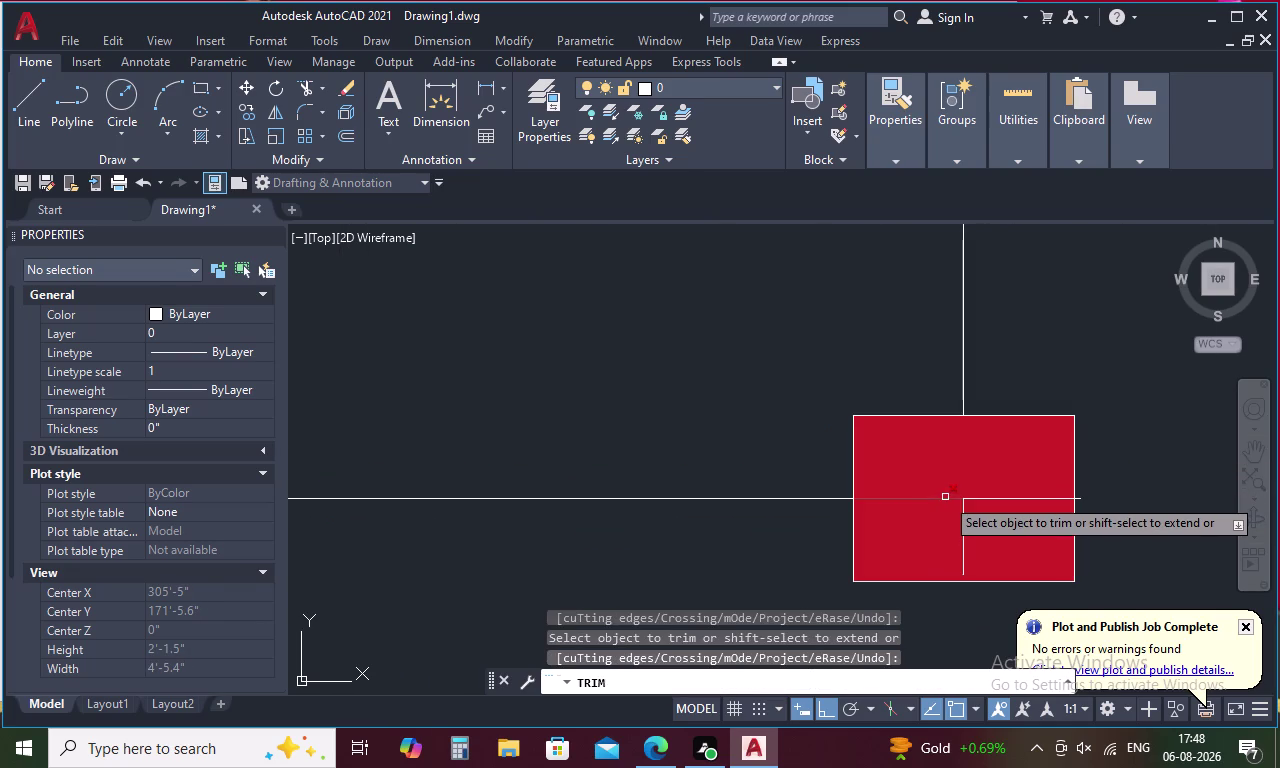
click(945, 497)
click(976, 500)
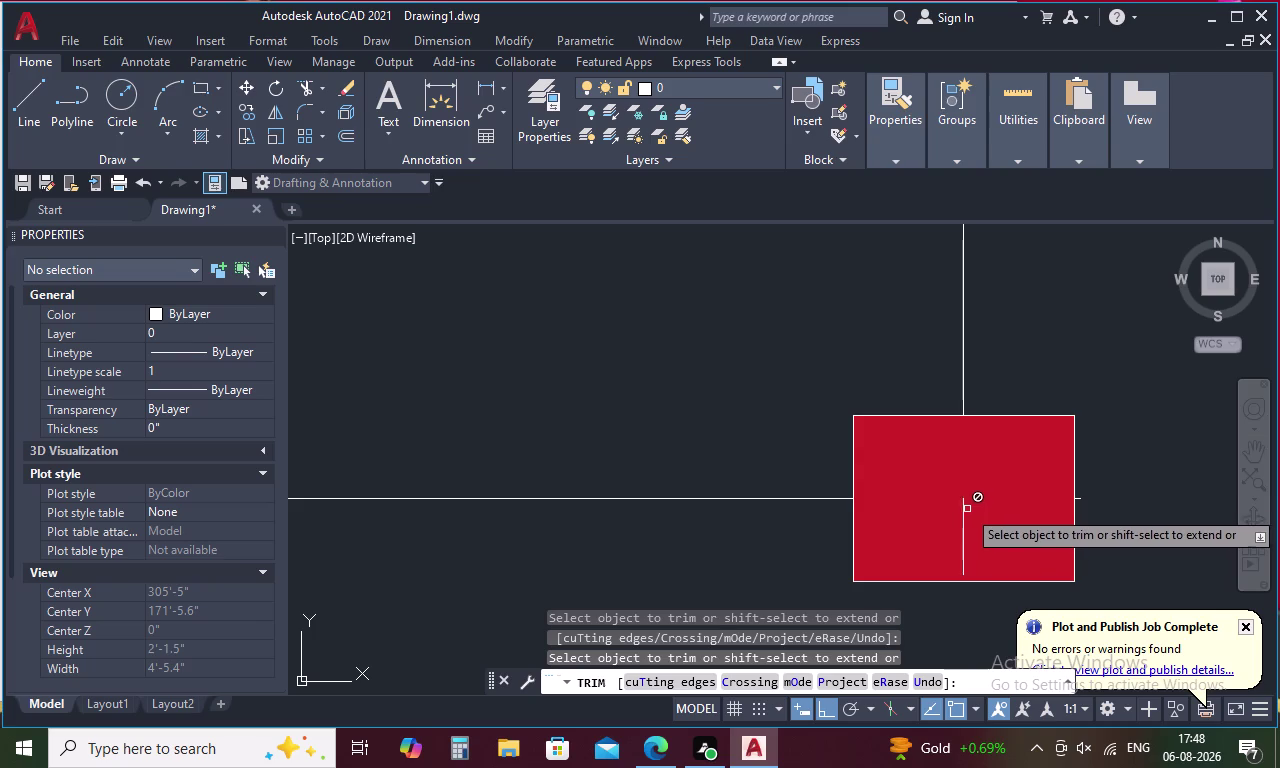
click(965, 510)
scroll(up, 3)
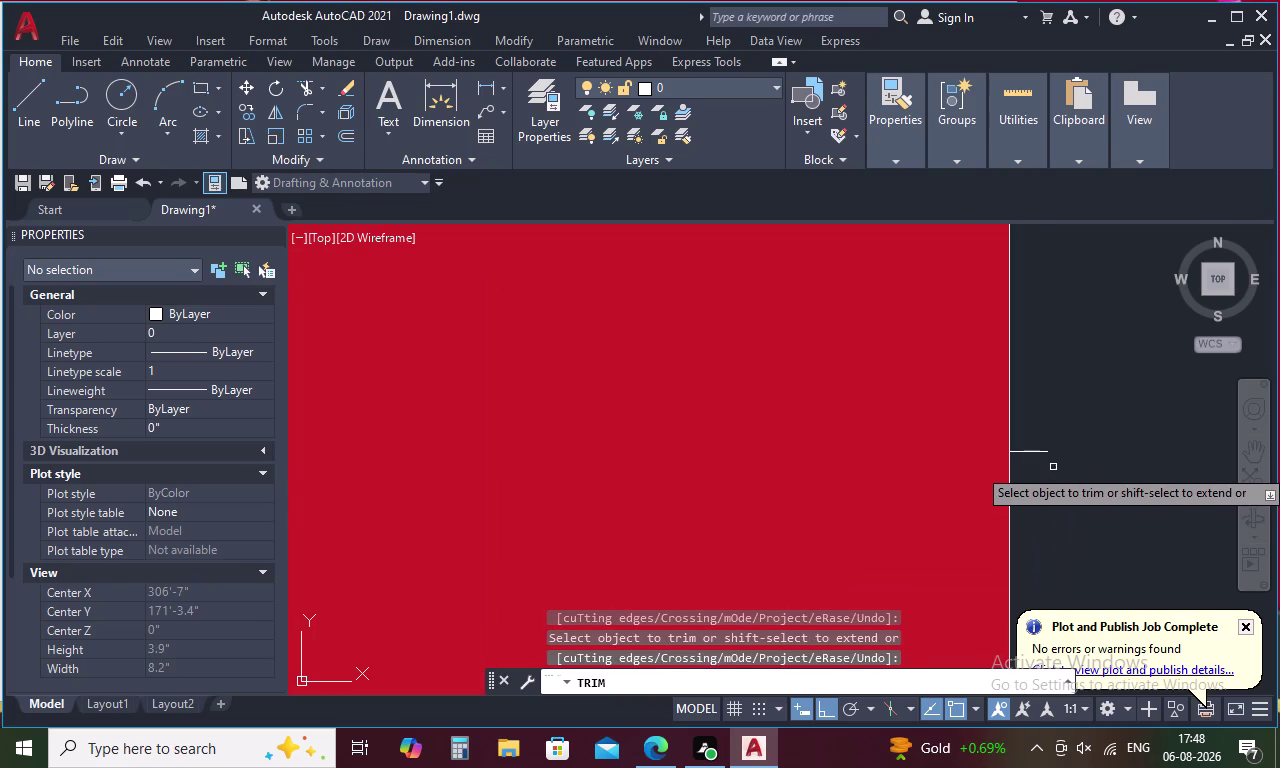
click(1042, 455)
scroll(down, 3)
scroll(down, 3)
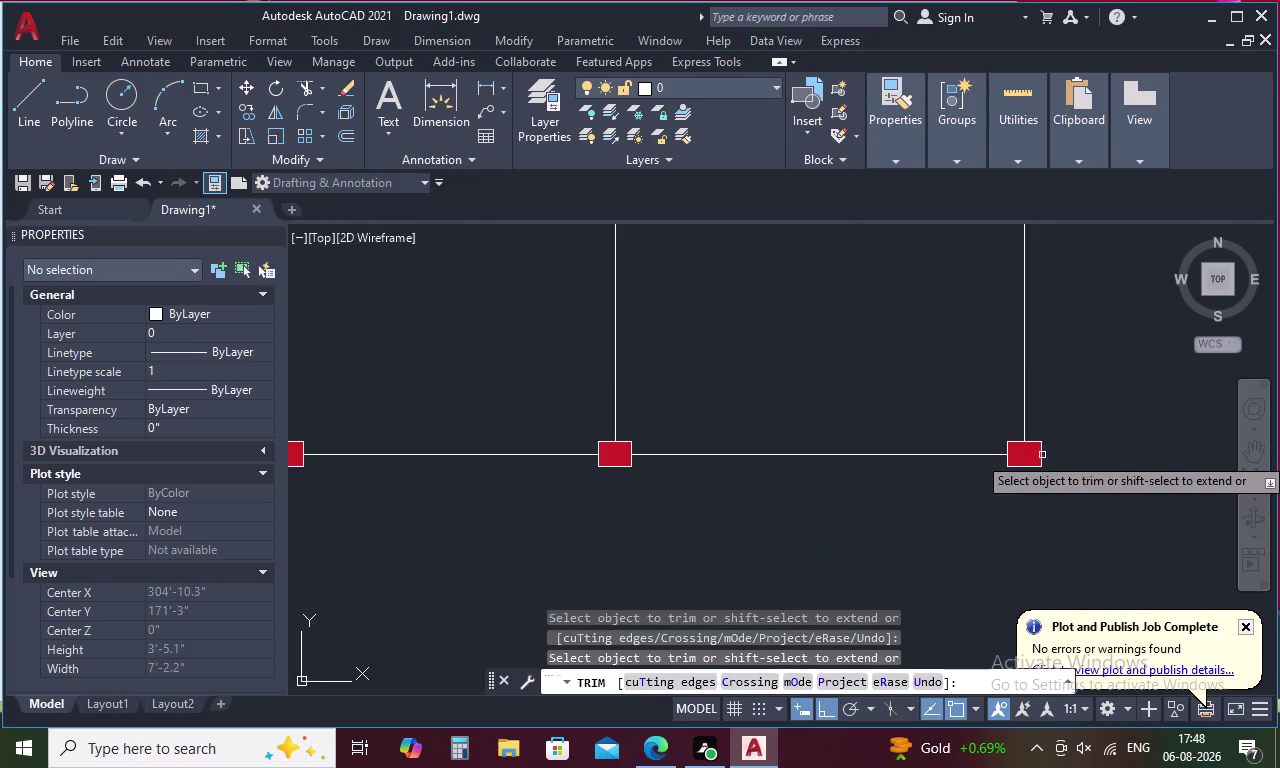
scroll(down, 3)
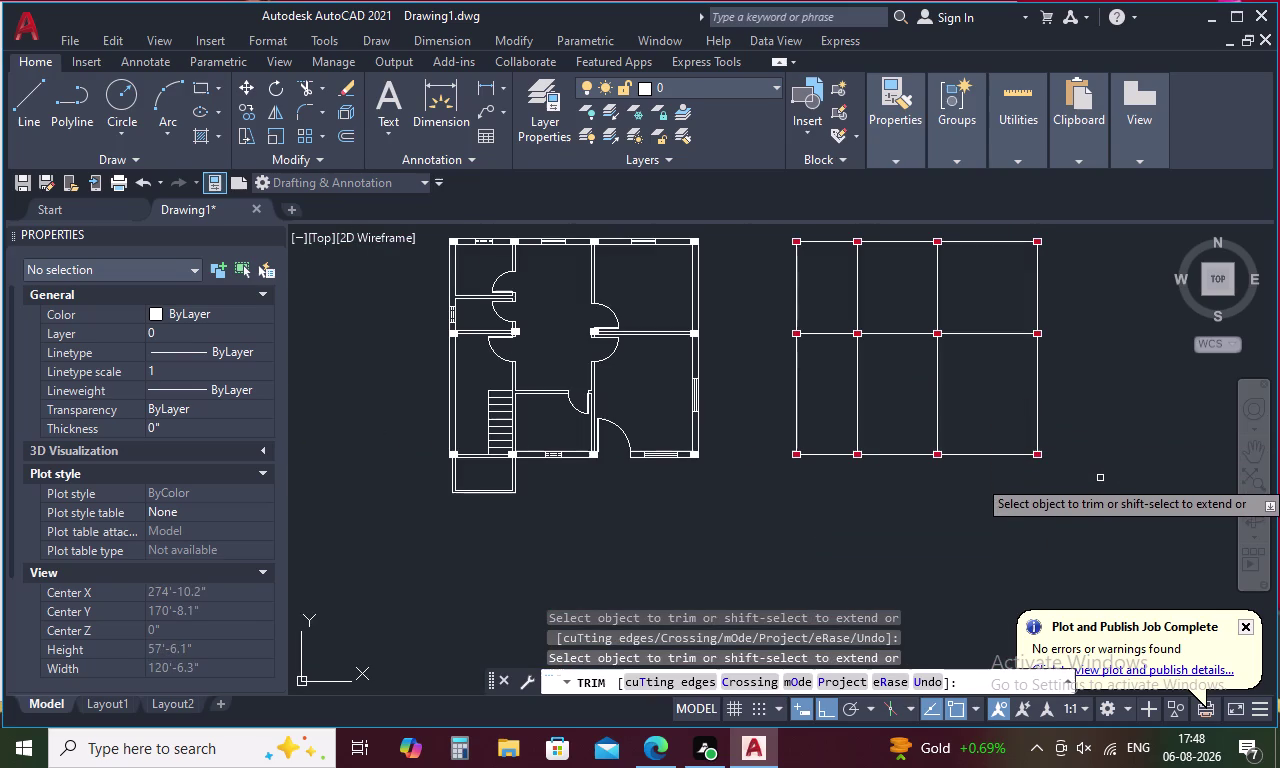
key(Escape)
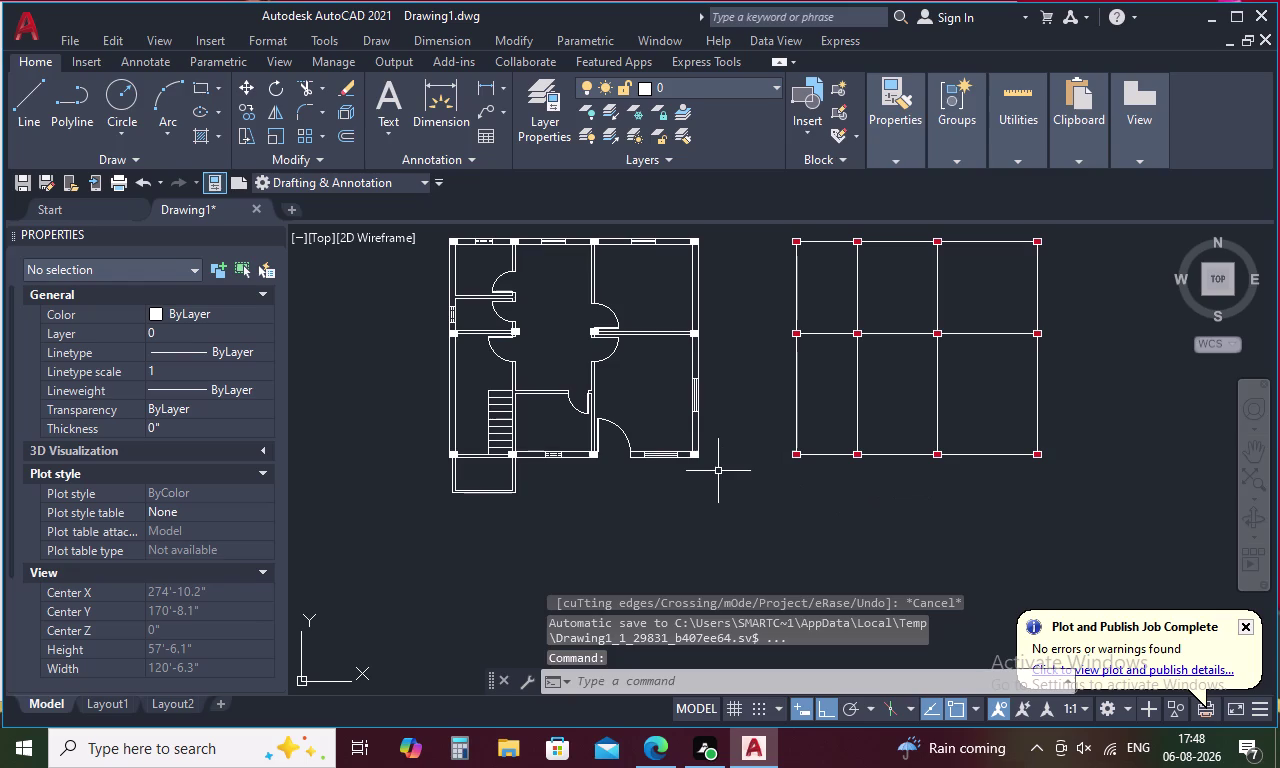
Window-select the column squares along the bottom and left walls of the floor plan.
scroll(up, 3)
click(717, 442)
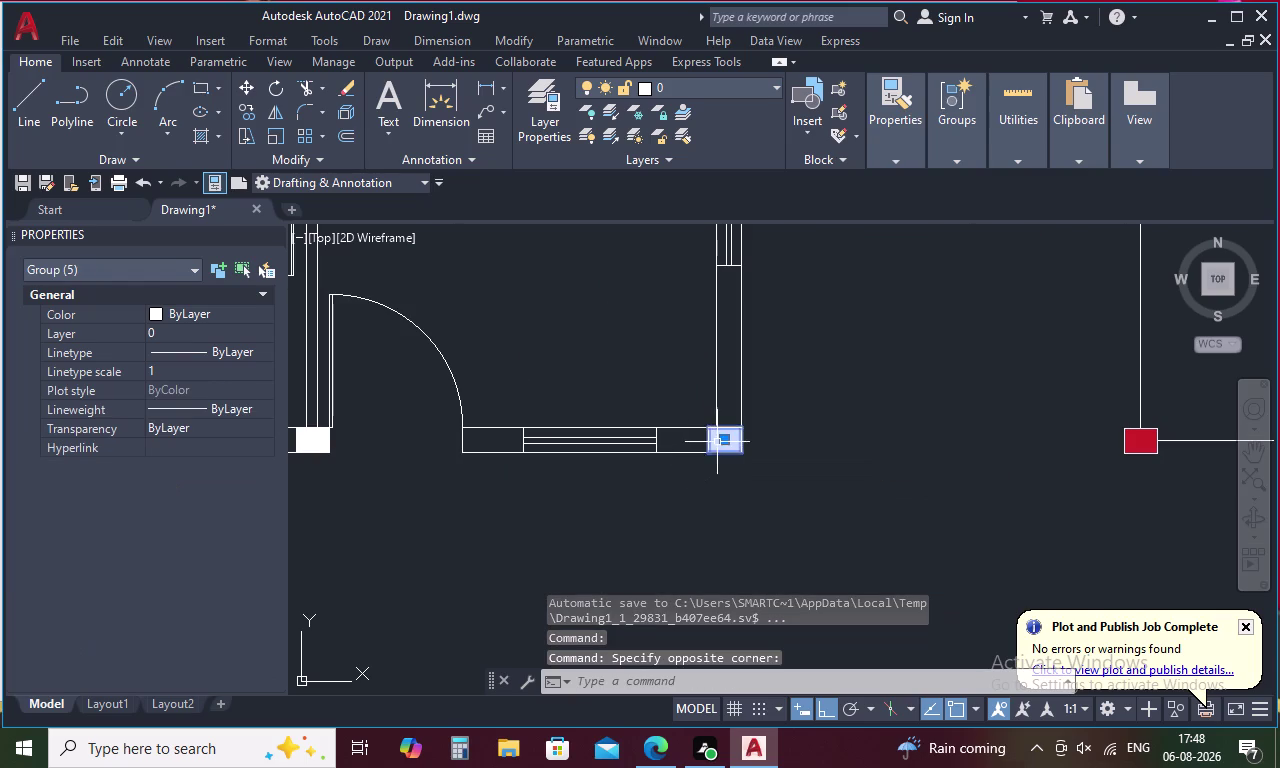
scroll(down, 3)
scroll(up, 3)
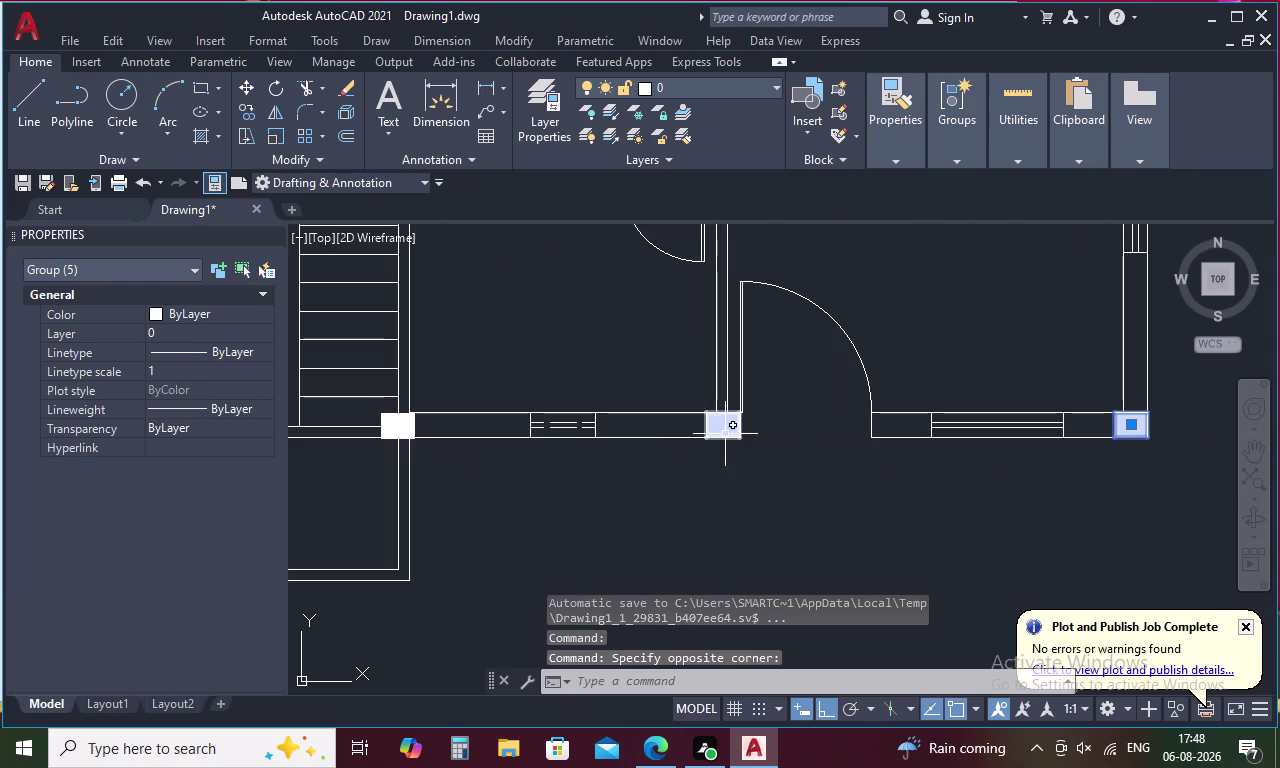
click(725, 434)
scroll(down, 3)
scroll(up, 3)
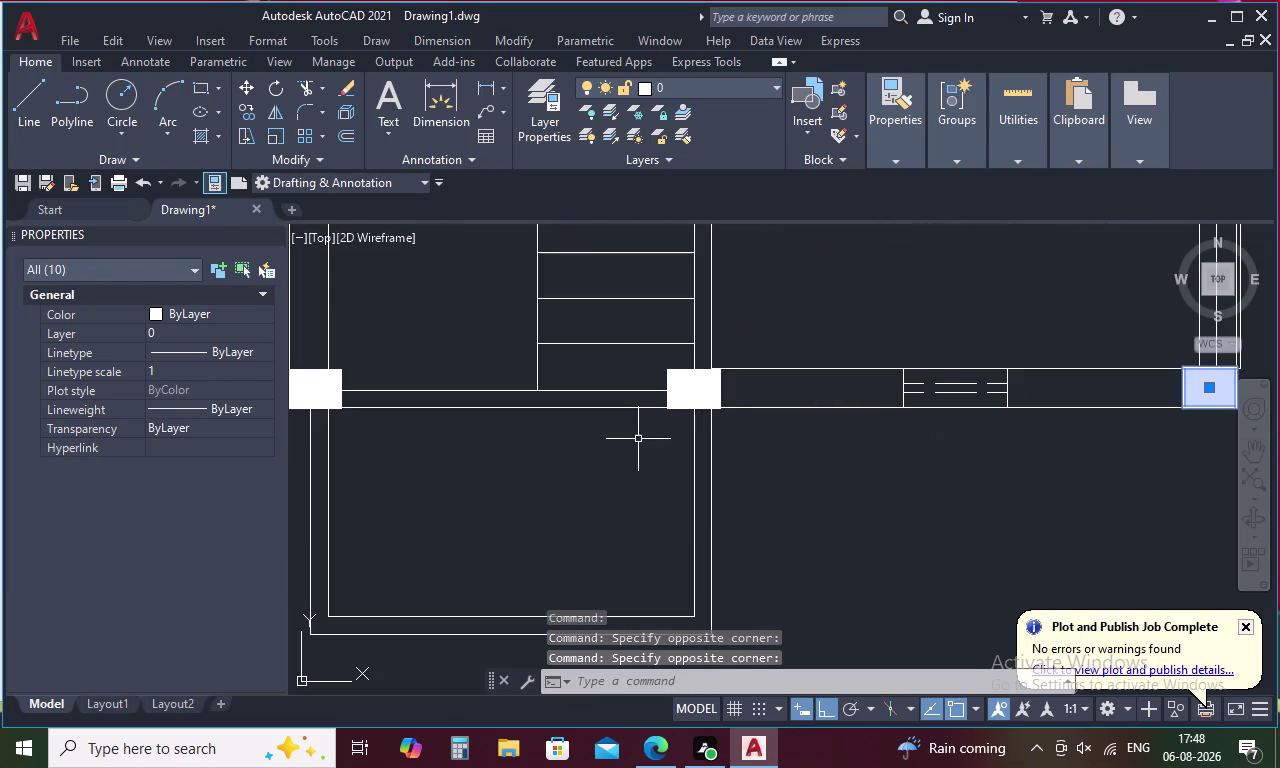
click(680, 396)
scroll(down, 3)
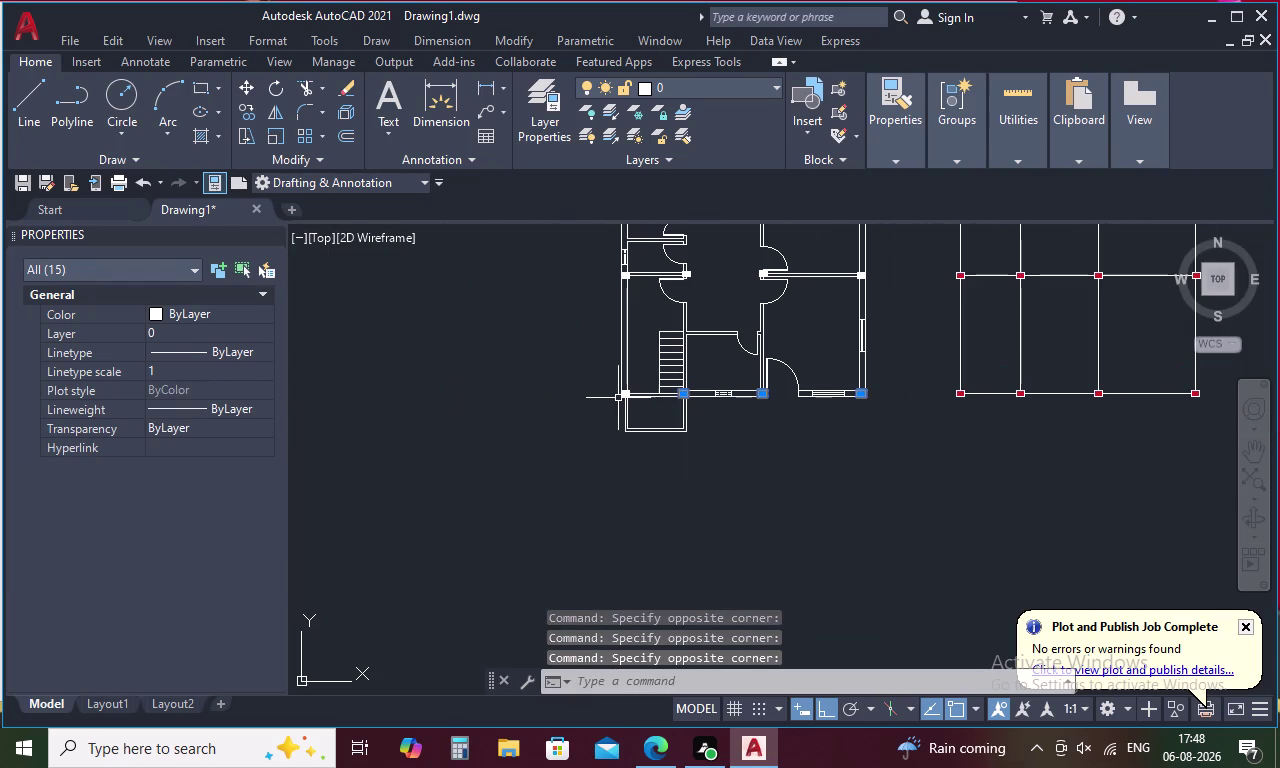
click(621, 396)
scroll(down, 3)
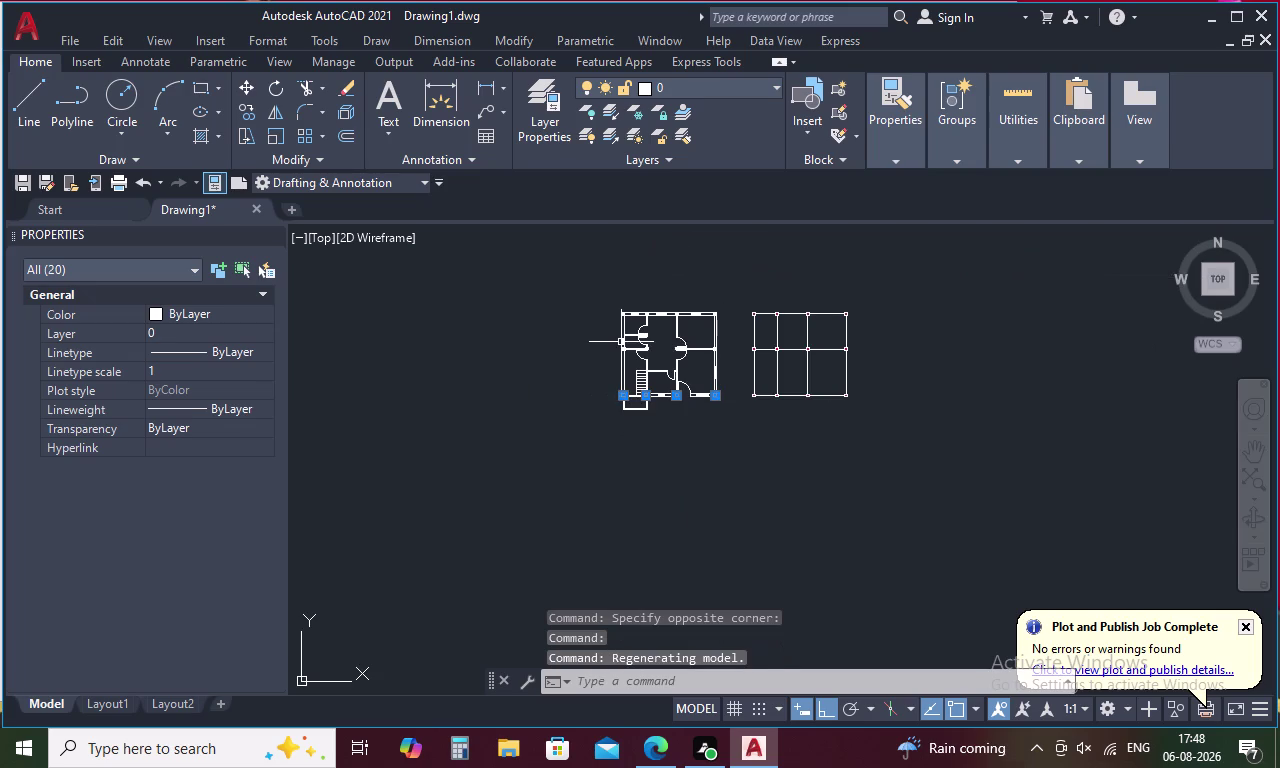
scroll(up, 3)
click(621, 371)
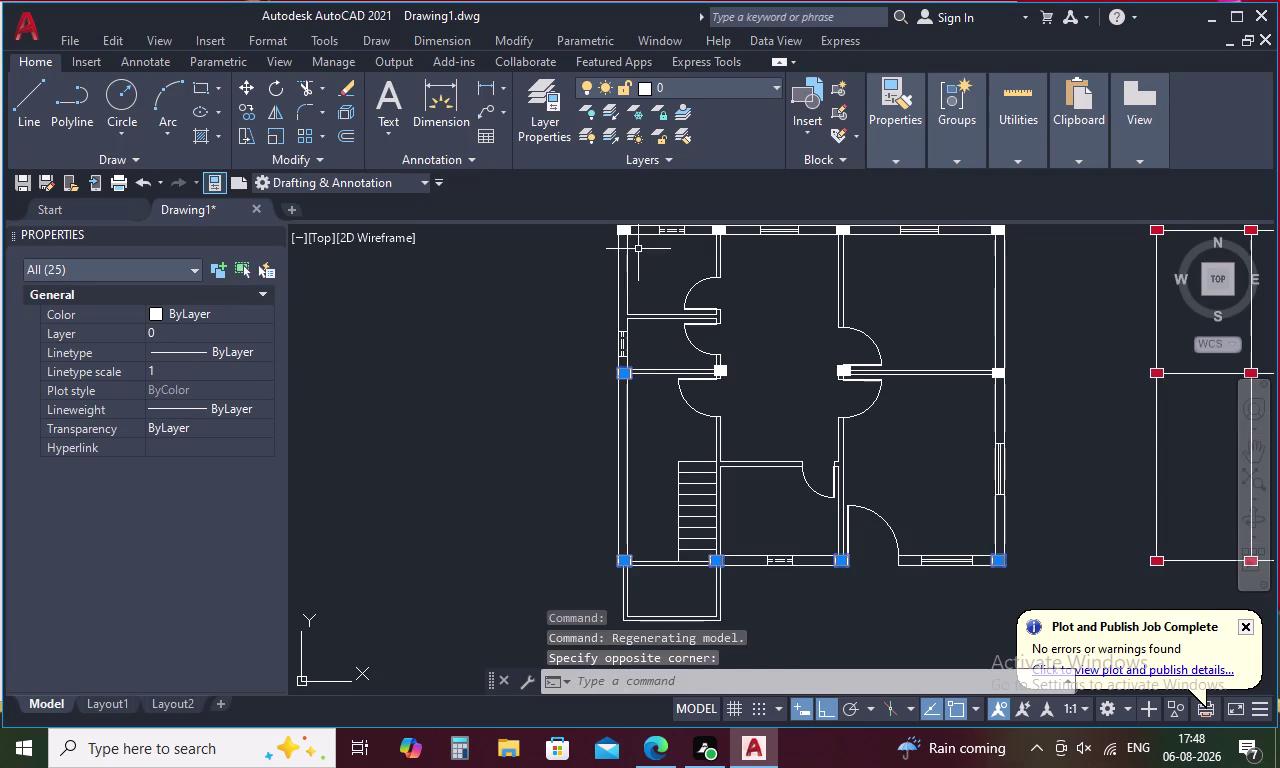
click(623, 230)
Add the top, right and middle wall columns to the selection, then delete them.
middle_drag(654, 265, 631, 339)
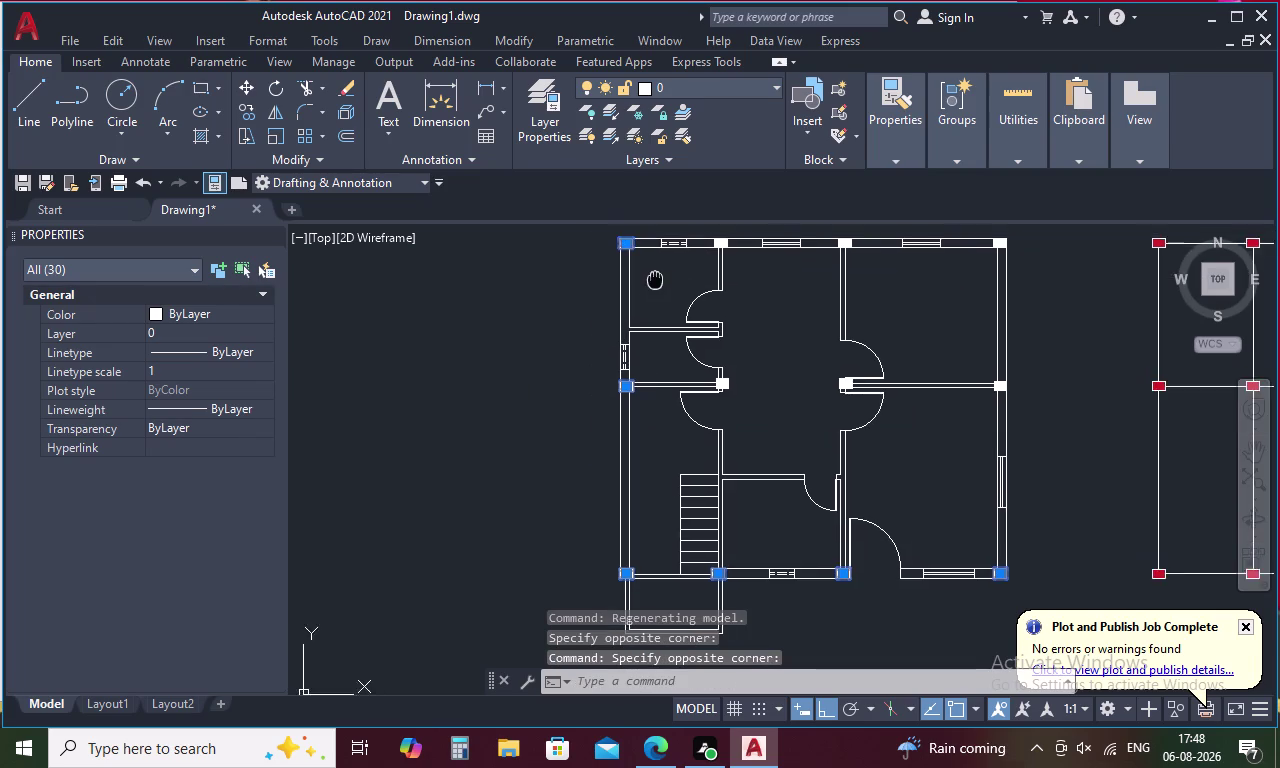
middle_drag(631, 339, 629, 344)
click(697, 308)
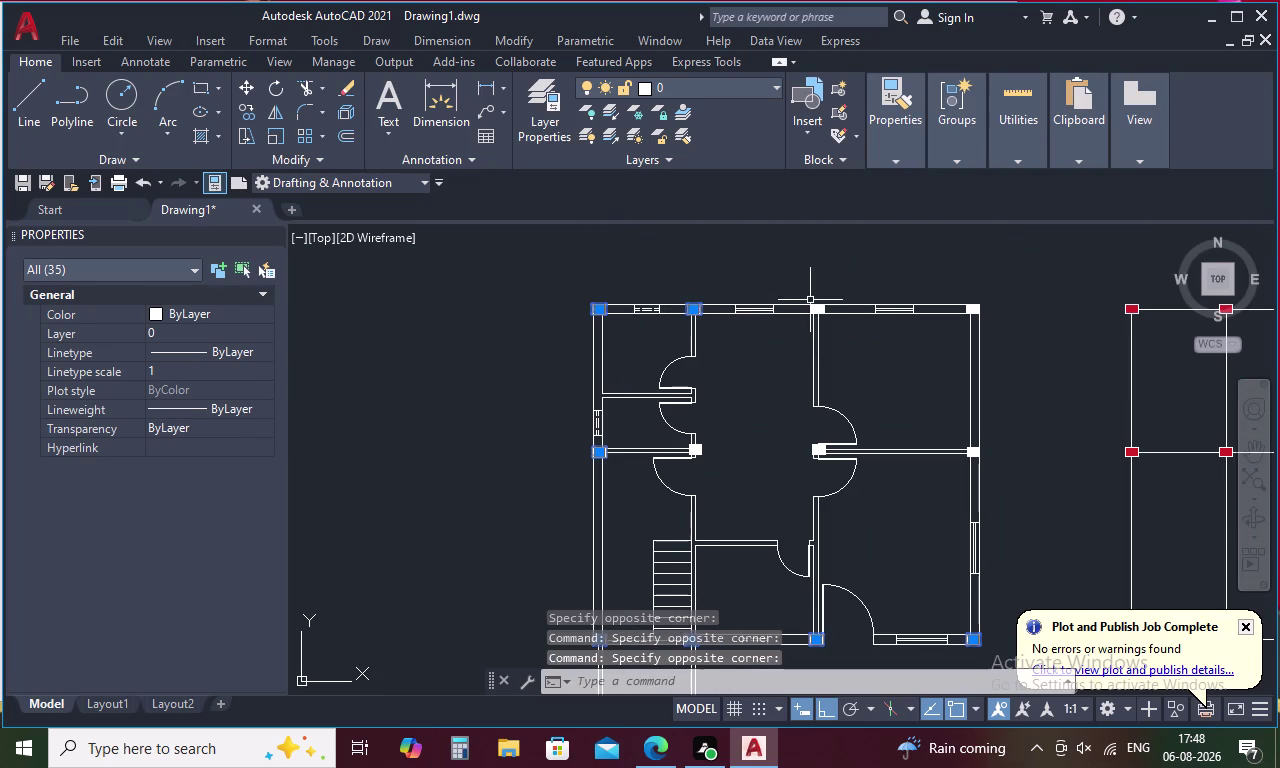
click(815, 310)
click(977, 312)
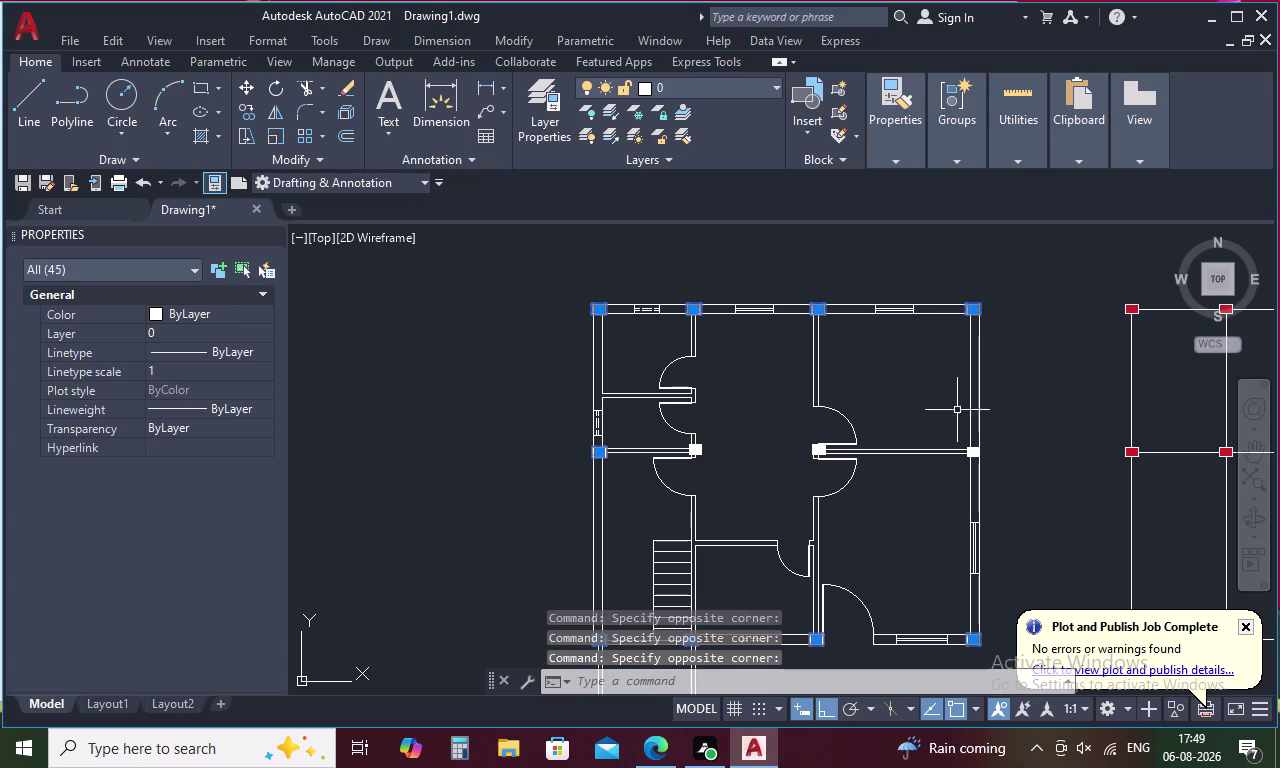
click(976, 454)
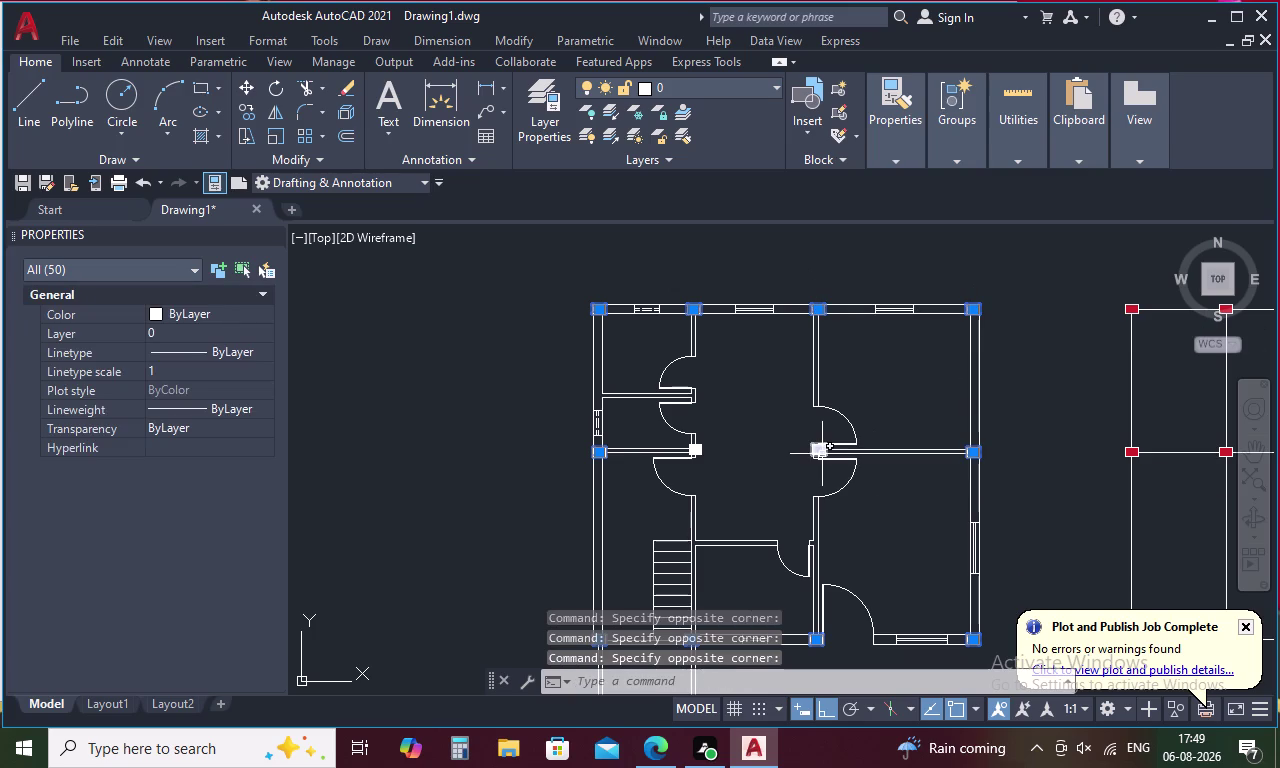
click(821, 454)
click(688, 449)
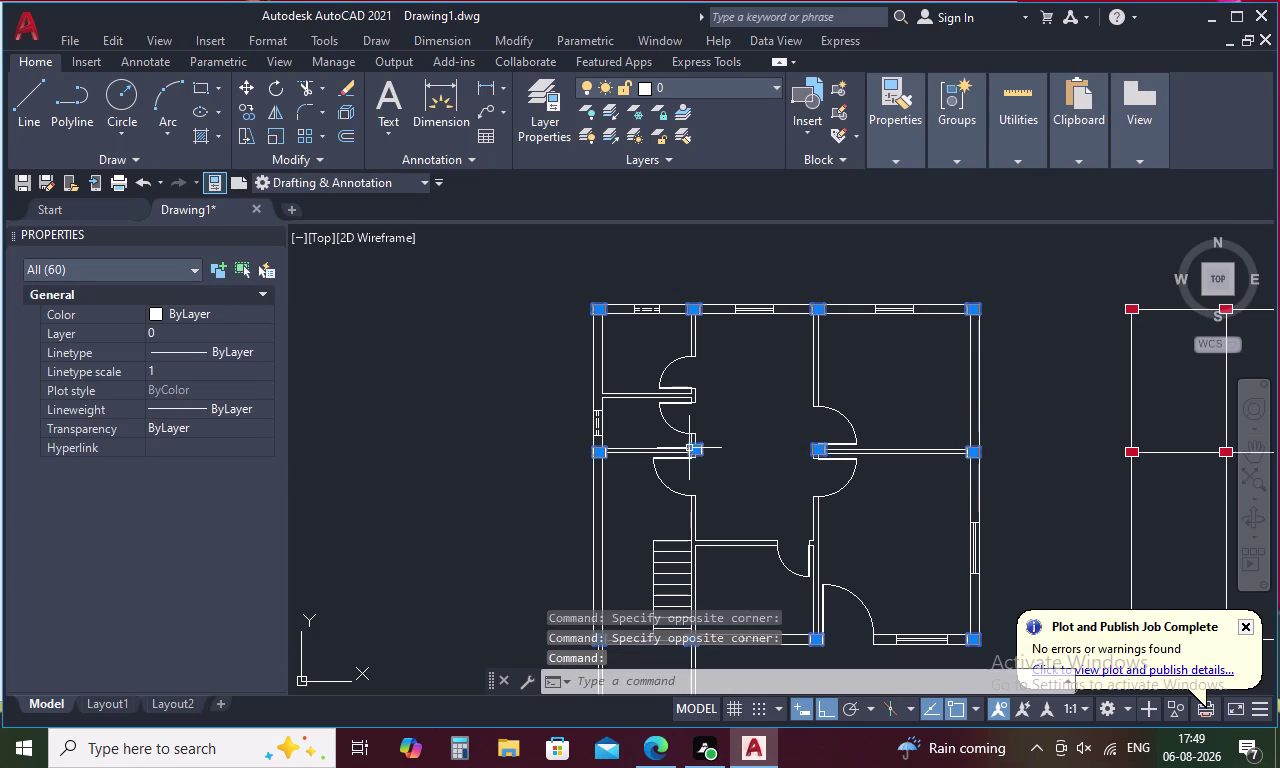
scroll(down, 3)
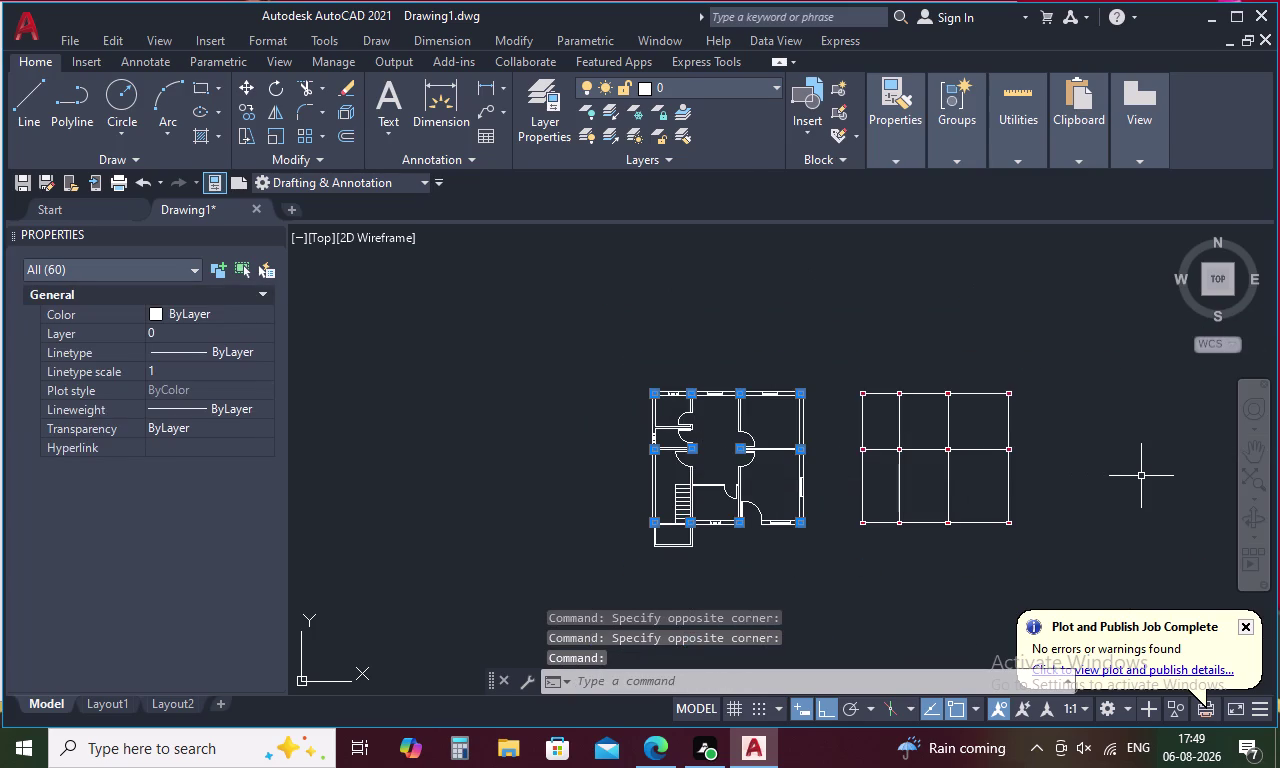
key(Delete)
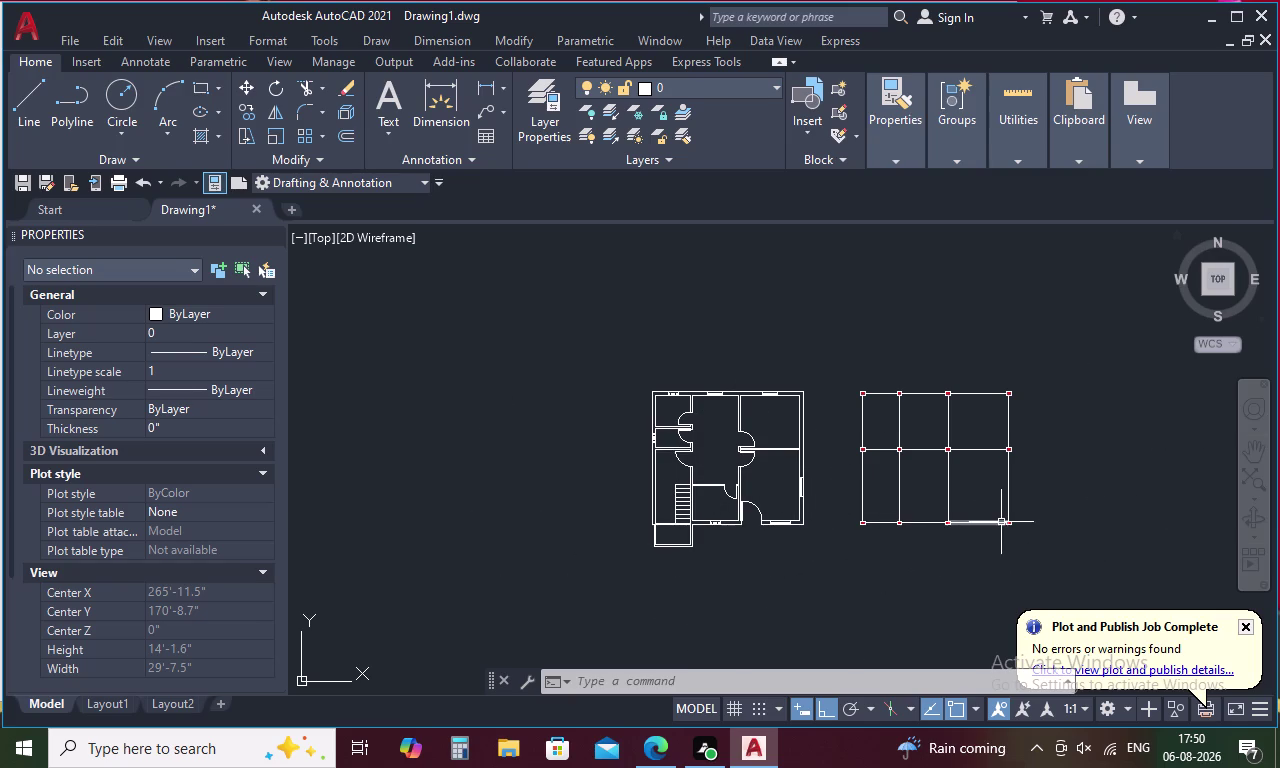
Zoom in and out over the house plan and the red column grid.
scroll(up, 3)
scroll(down, 3)
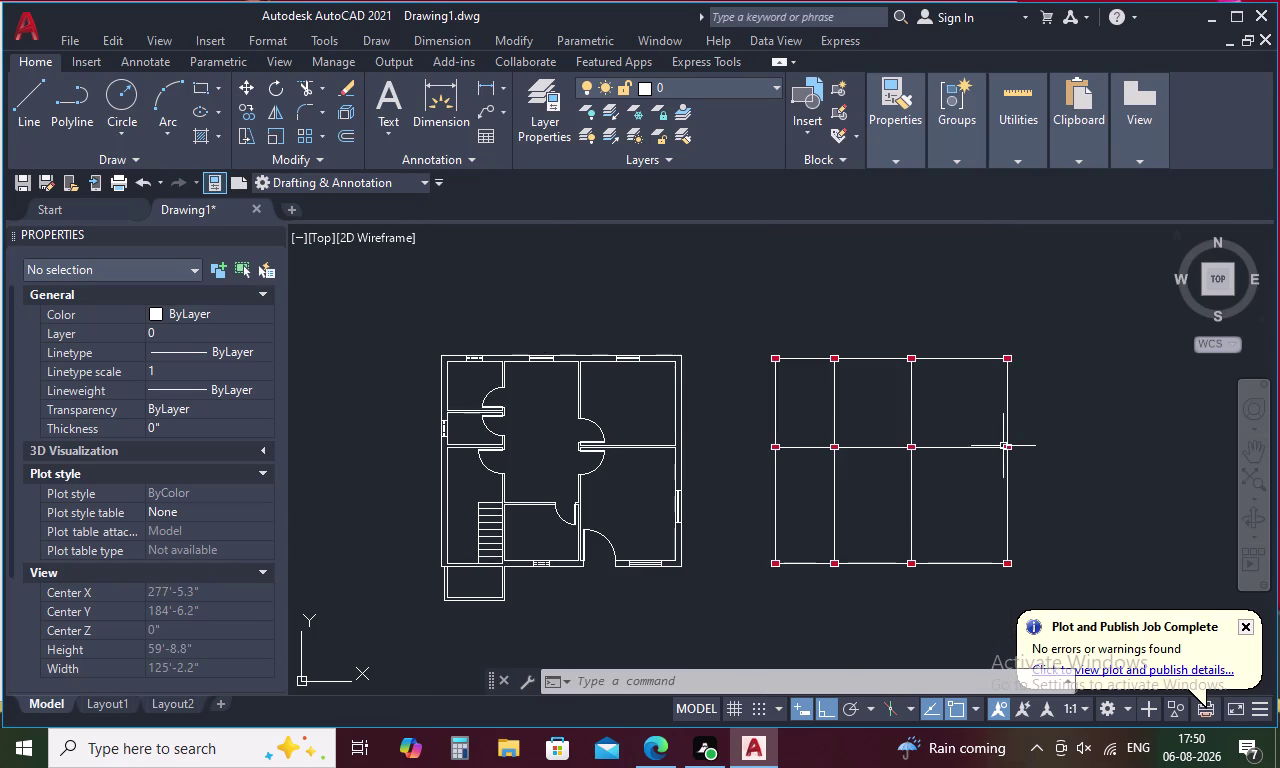
scroll(up, 3)
scroll(down, 3)
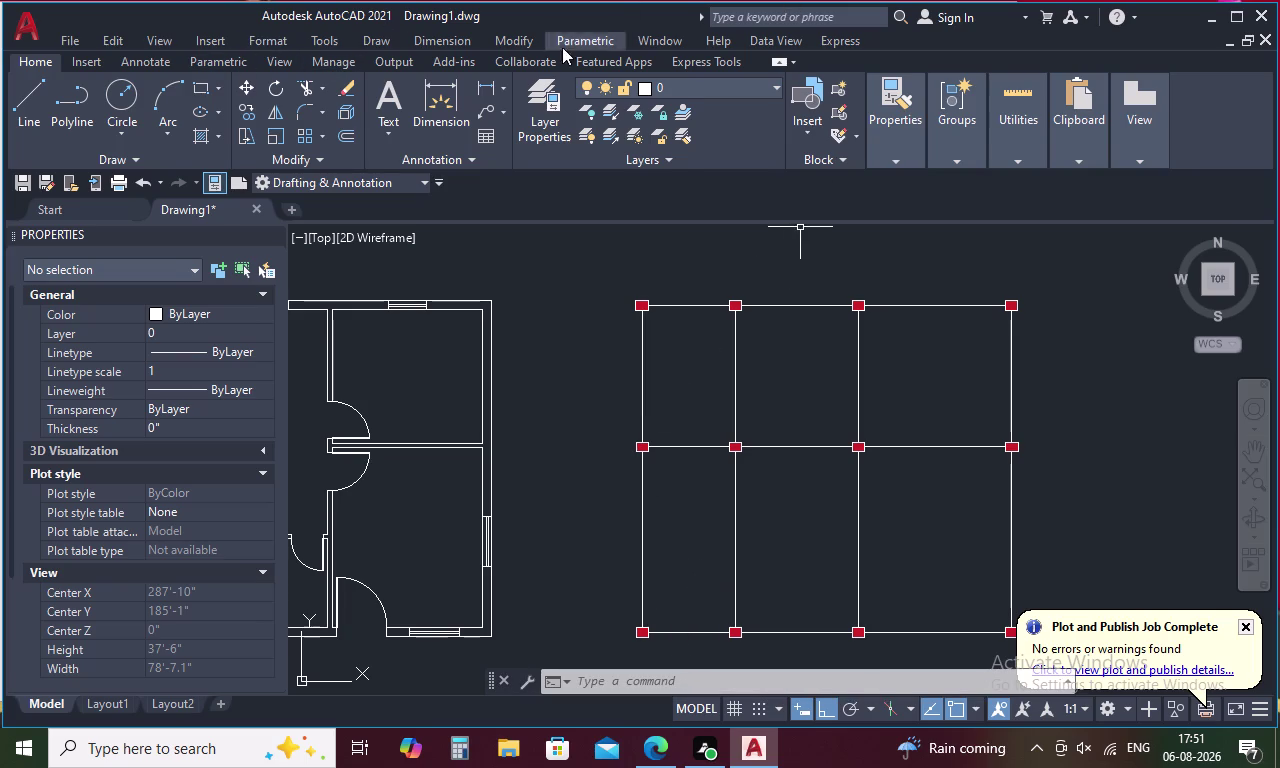
Open the Express menu from the menu bar.
click(847, 43)
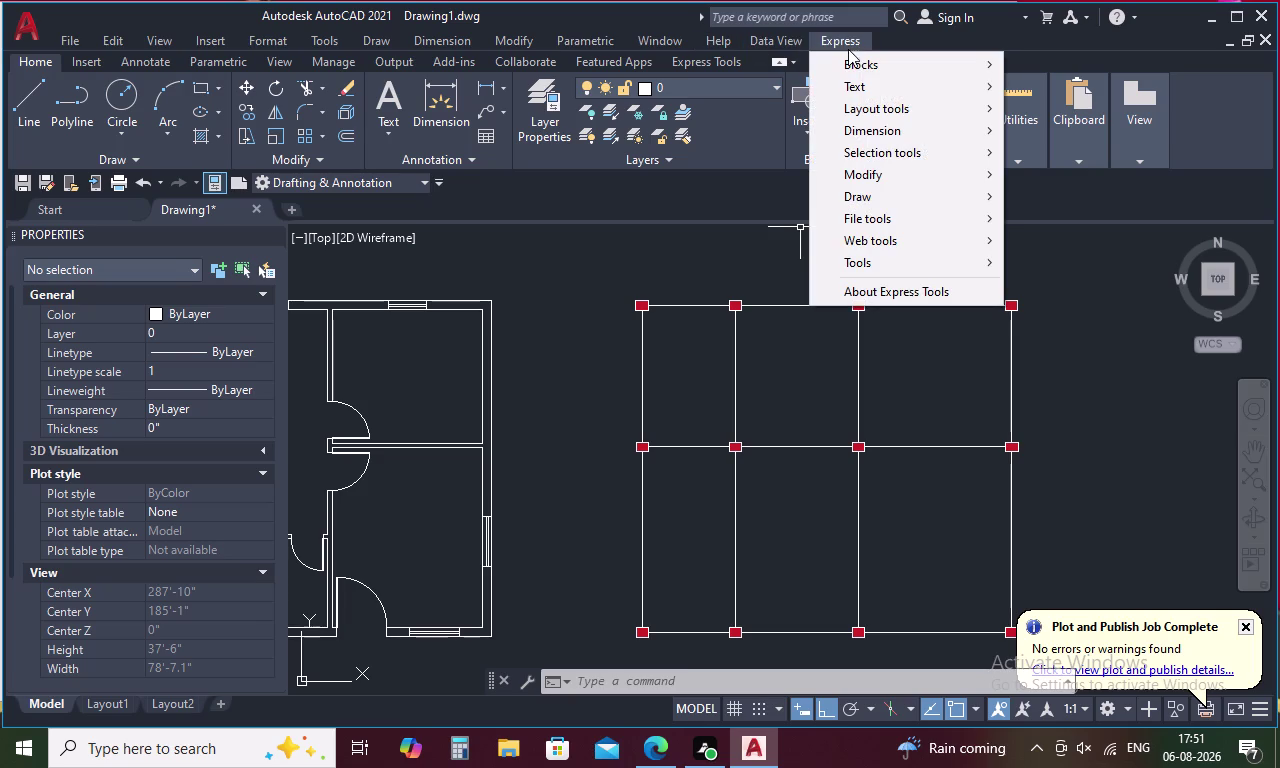
click(835, 37)
click(835, 37)
click(835, 37)
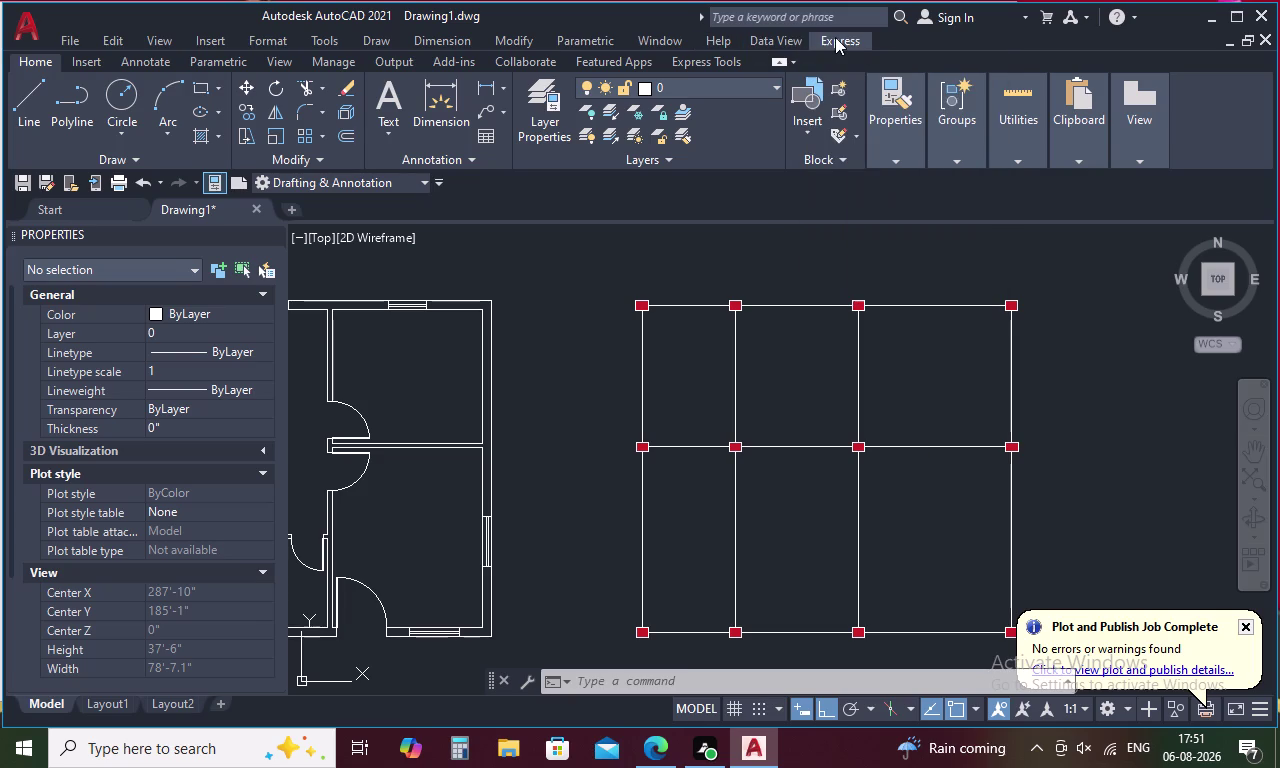
double_click(835, 37)
click(838, 36)
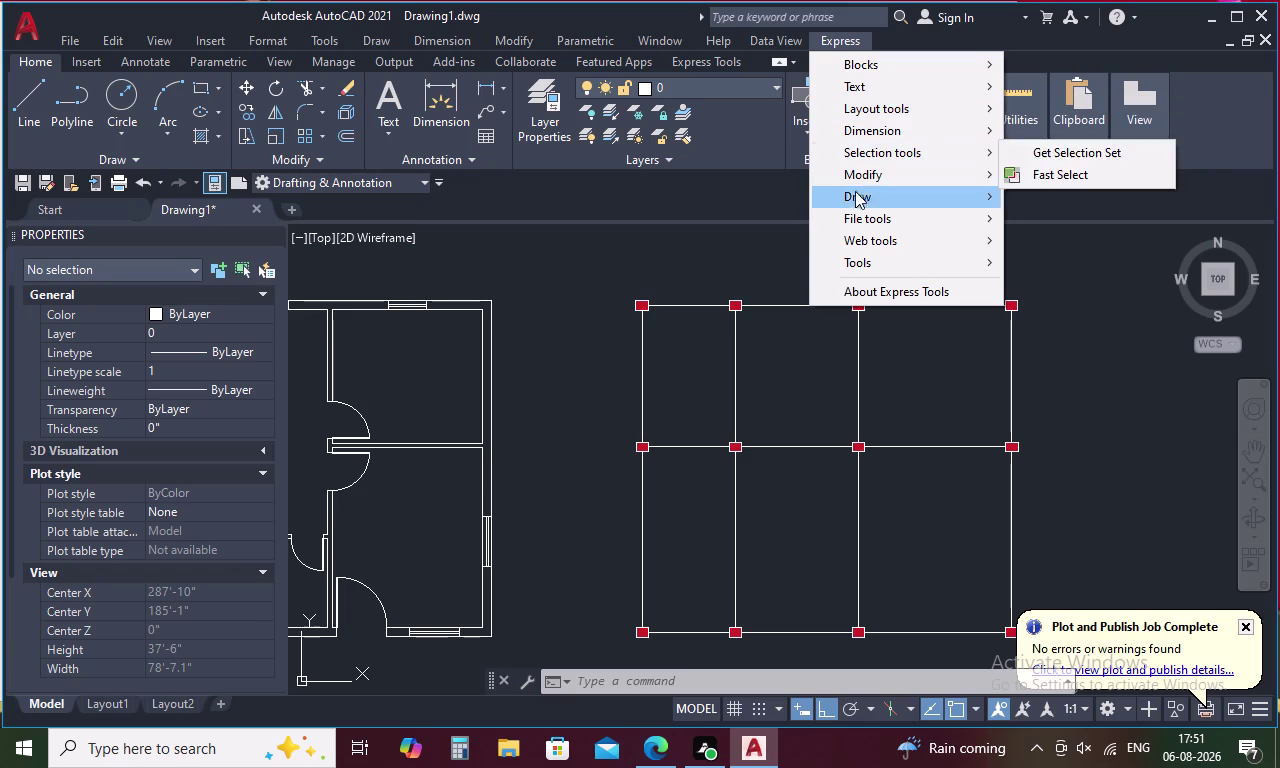
Look through the Express Draw and Tools submenus, then switch to the Annotate tab.
click(855, 261)
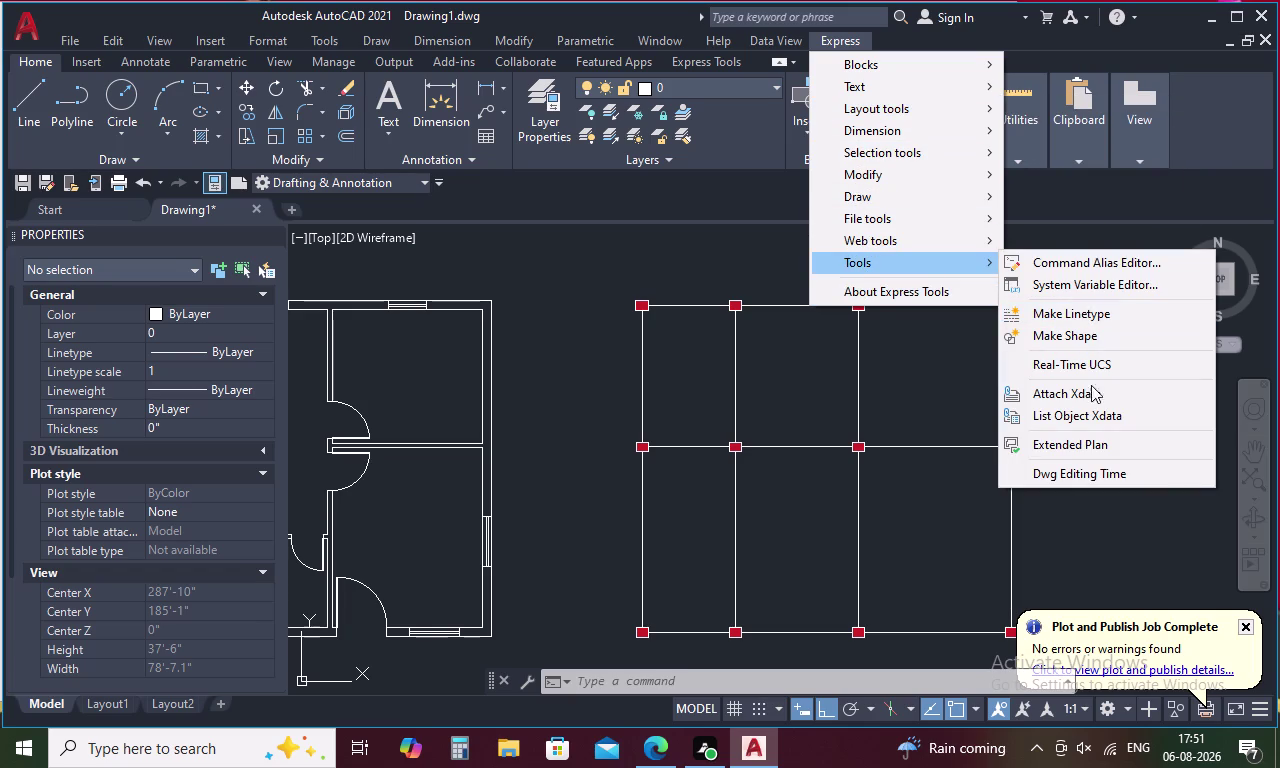
click(743, 251)
click(743, 251)
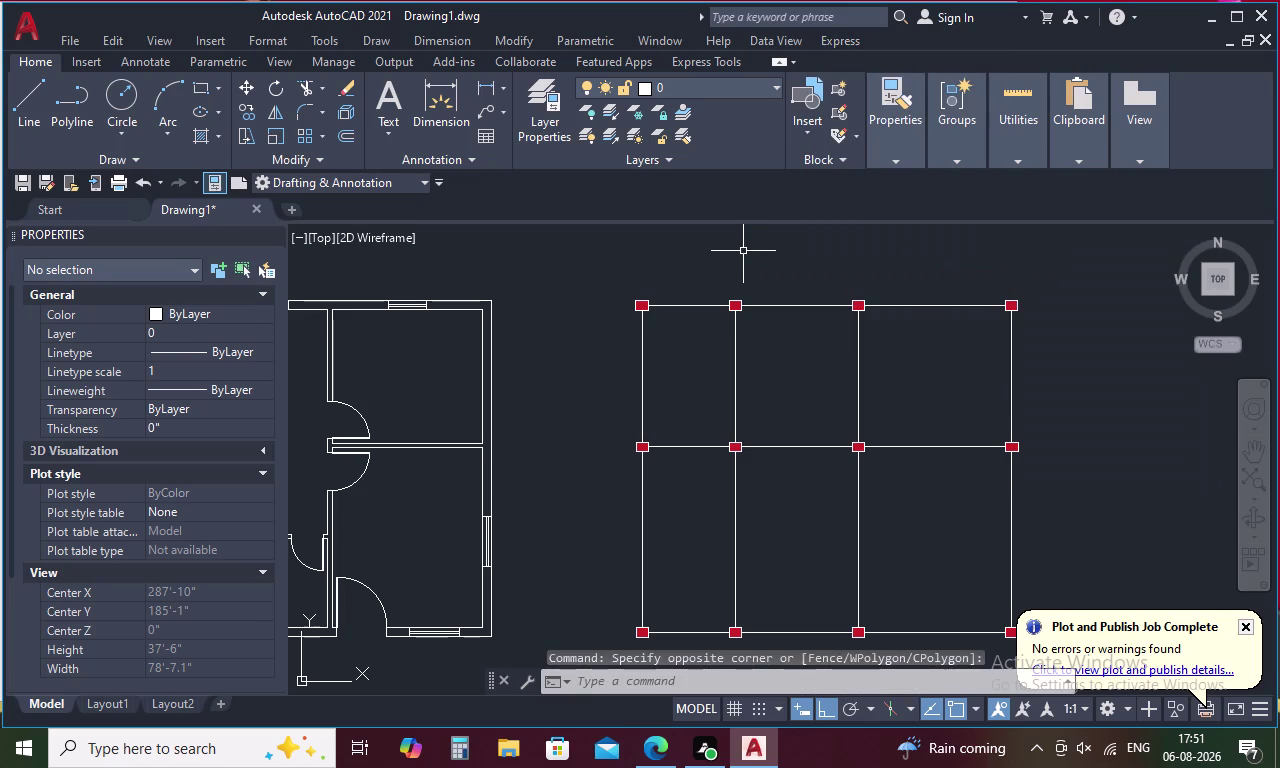
click(718, 56)
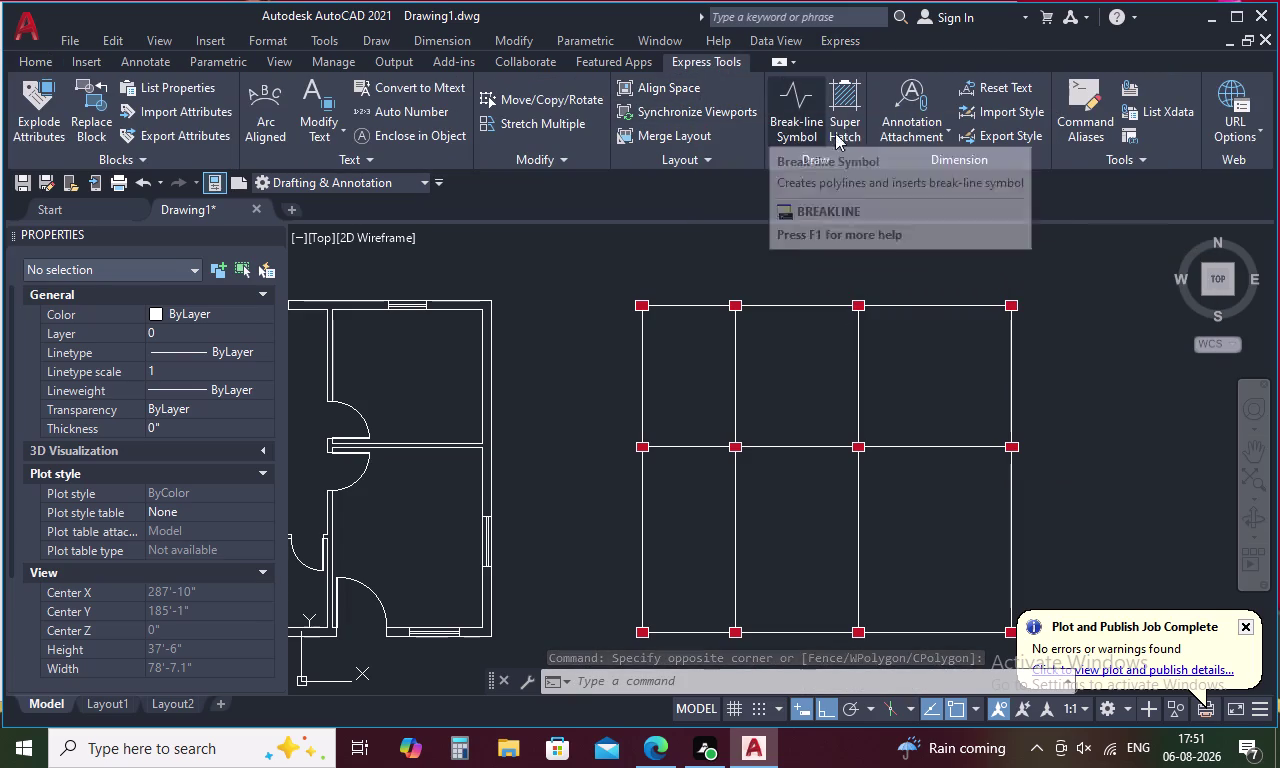
click(153, 54)
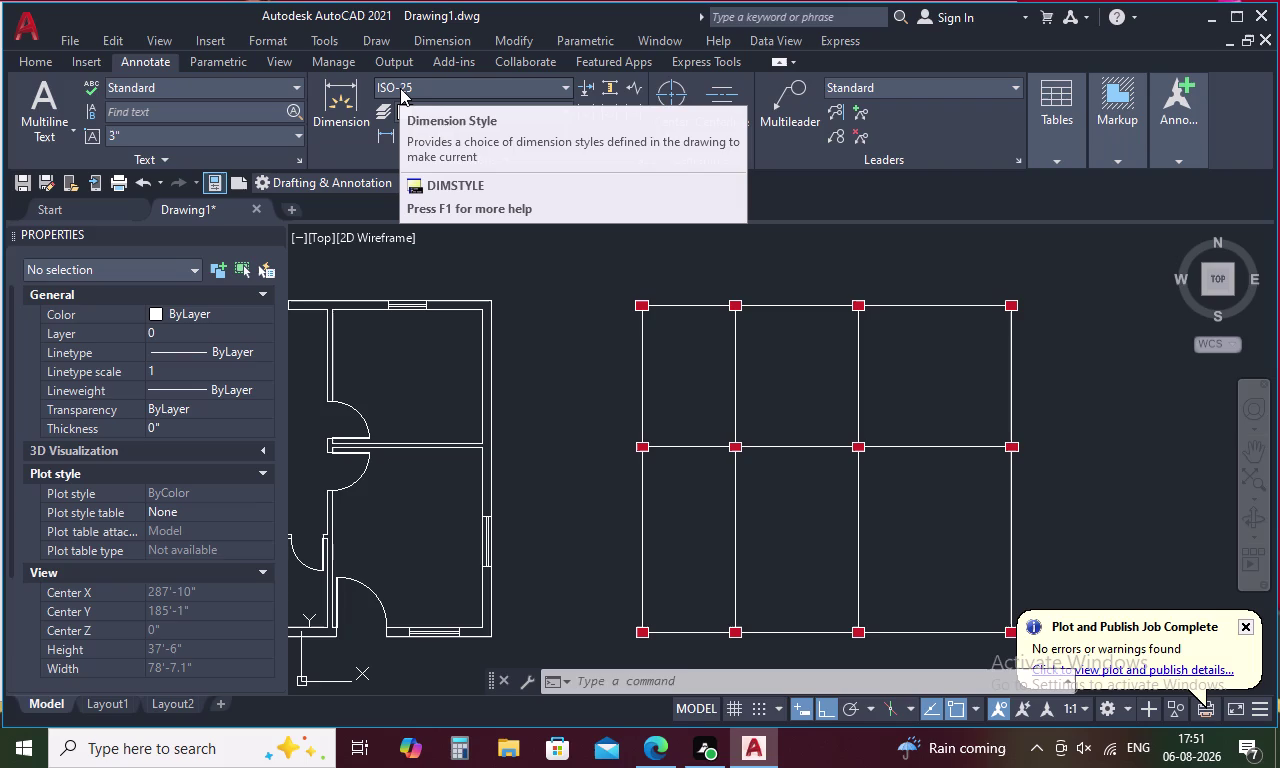
click(774, 96)
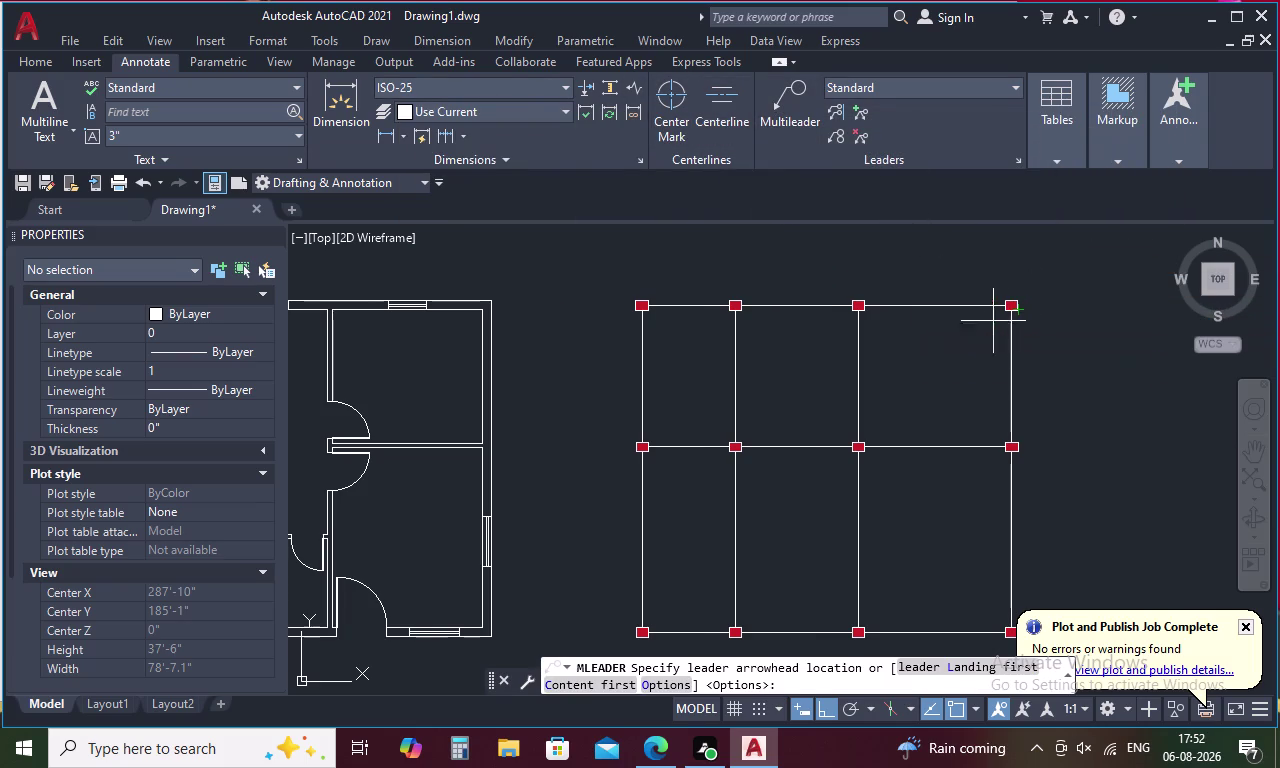
middle_drag(911, 373, 905, 268)
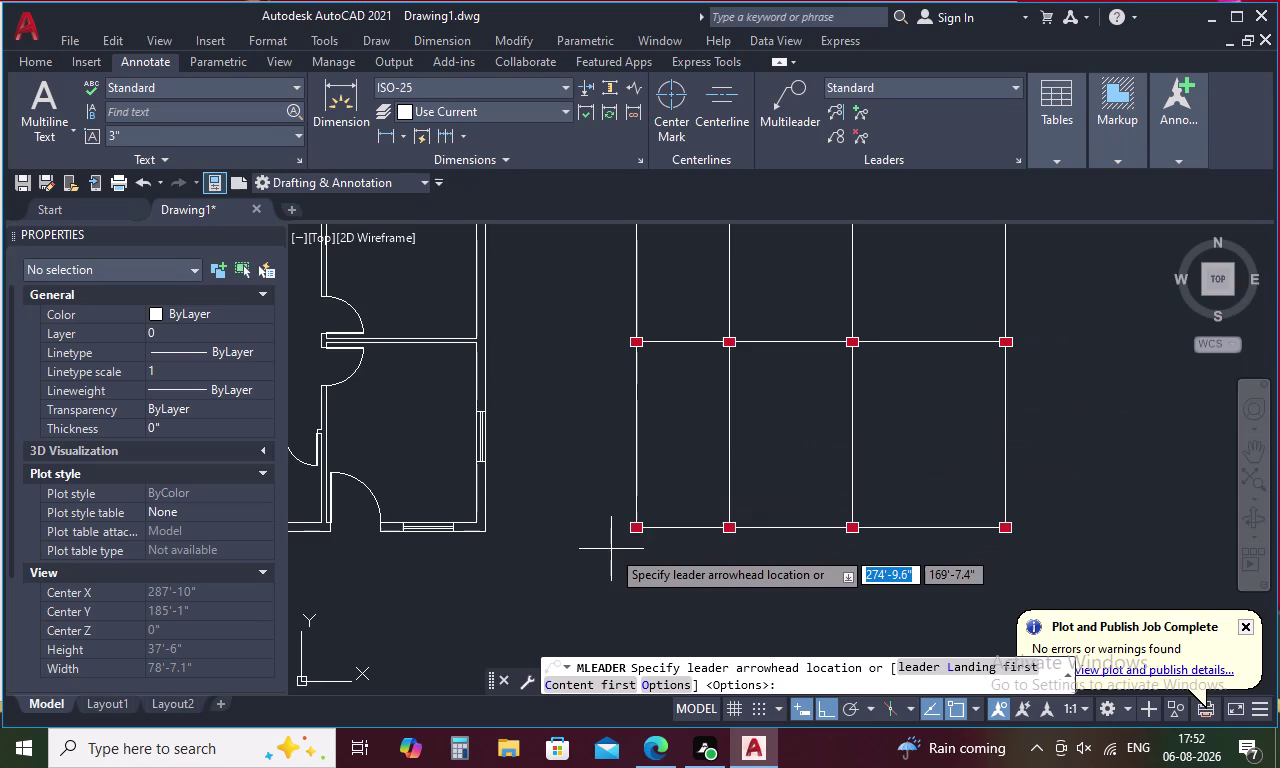
scroll(up, 3)
click(679, 516)
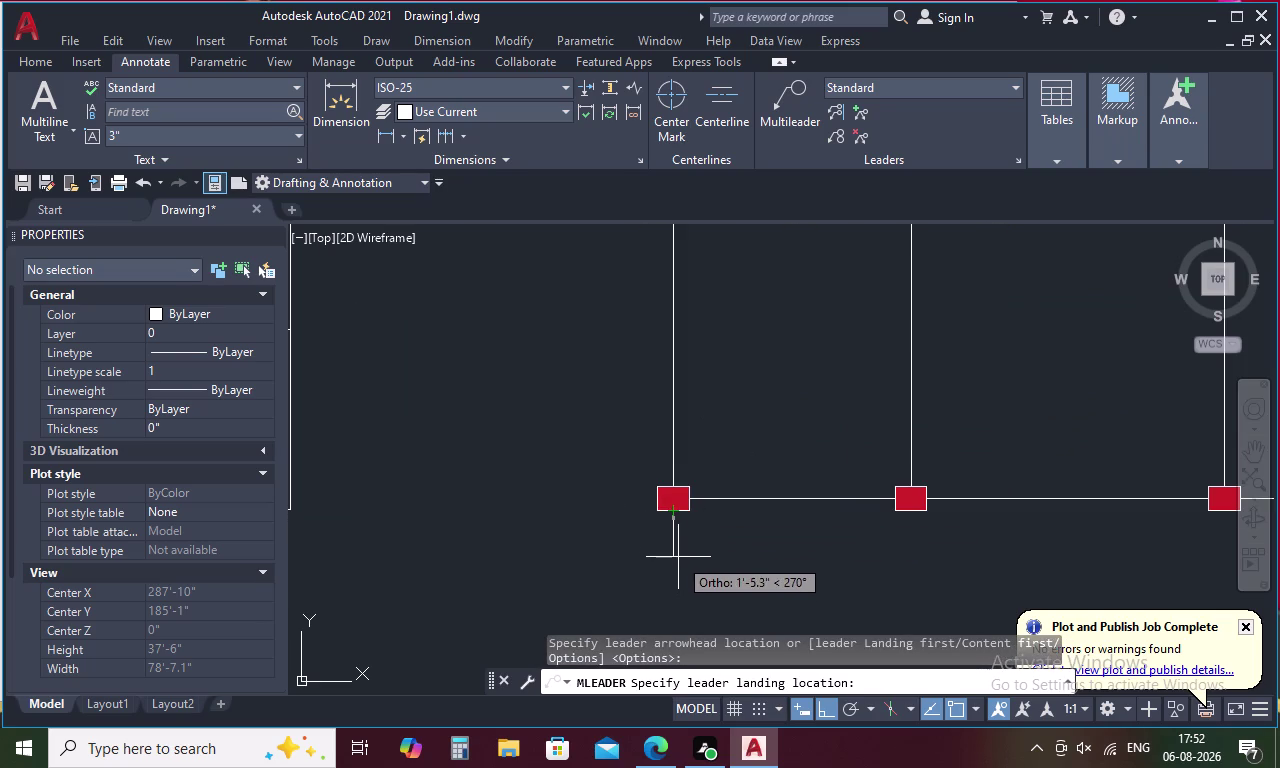
scroll(up, 3)
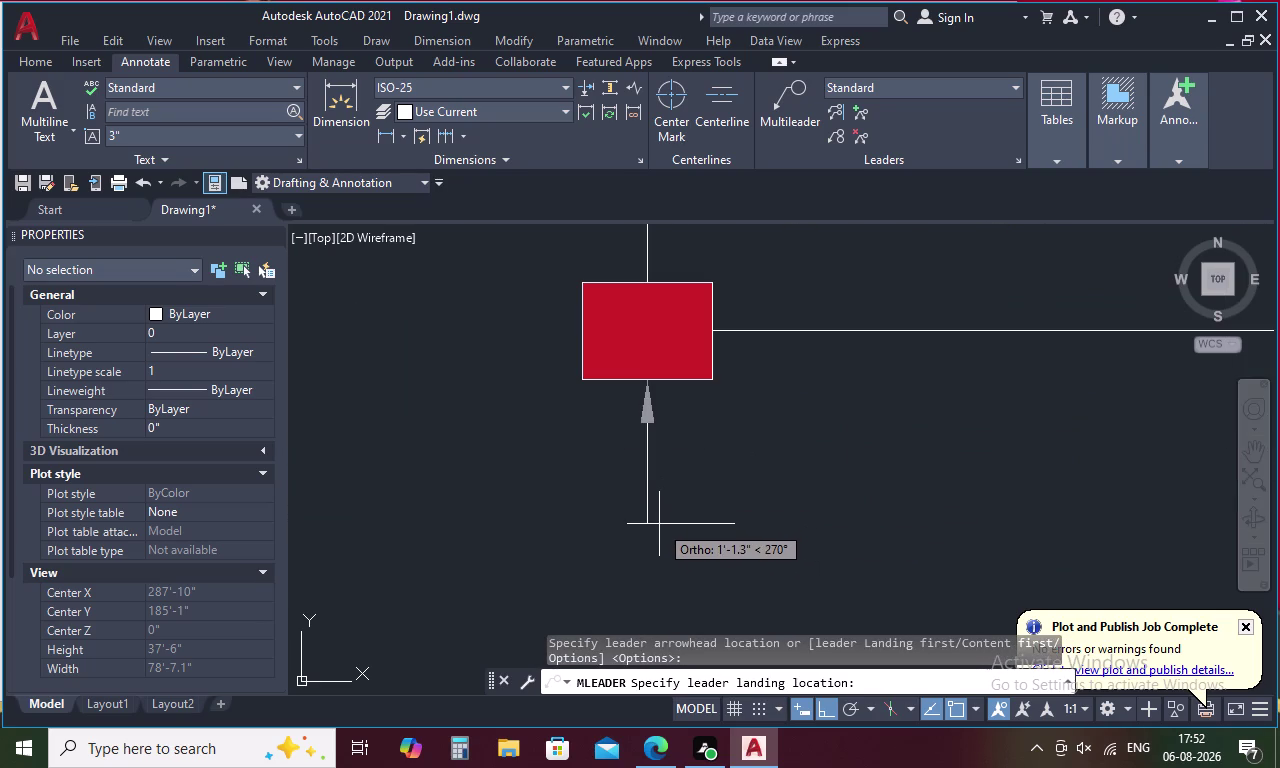
click(659, 524)
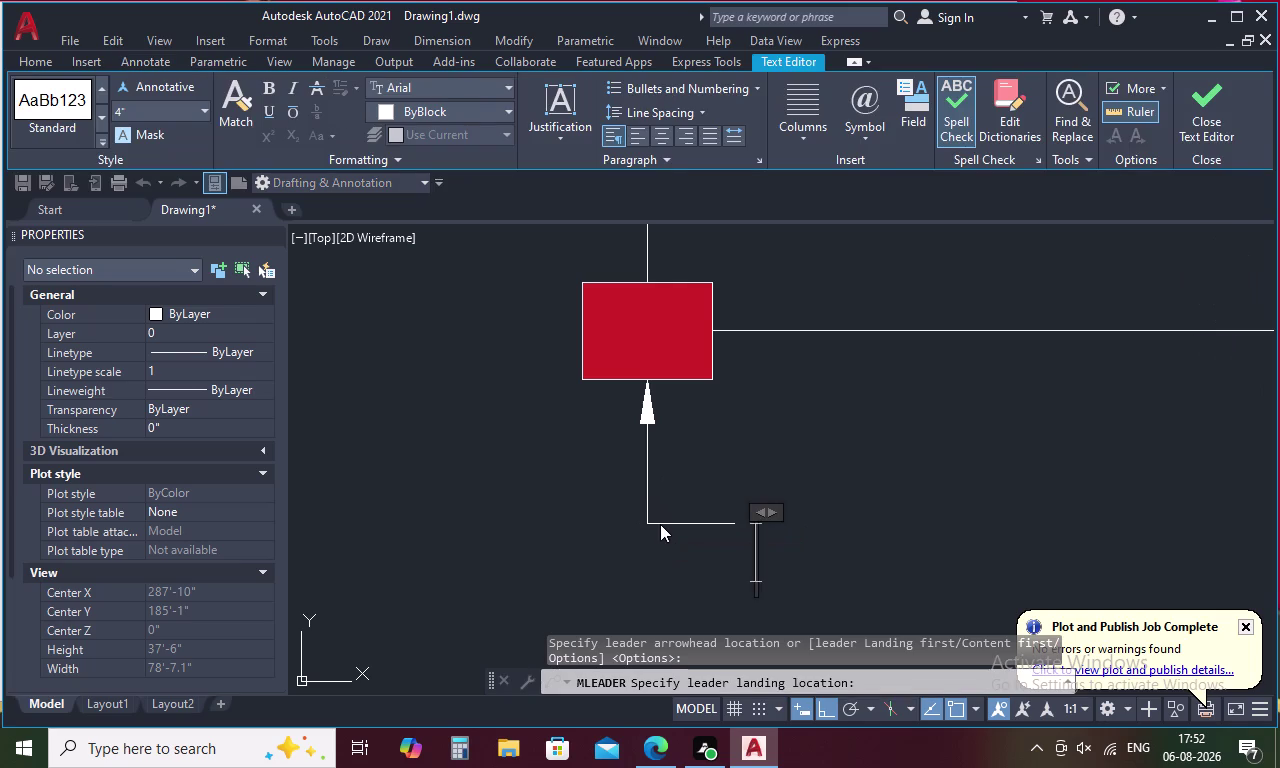
key(Escape)
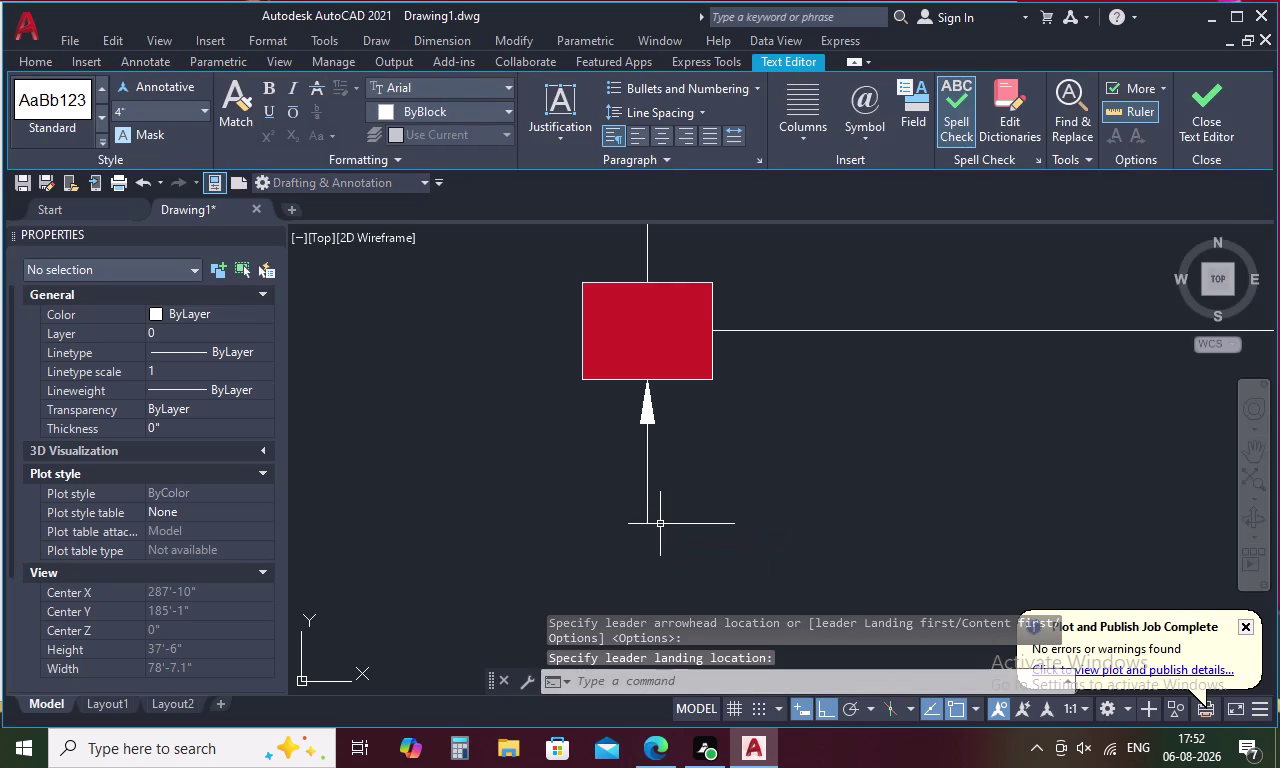
drag(623, 442, 694, 463)
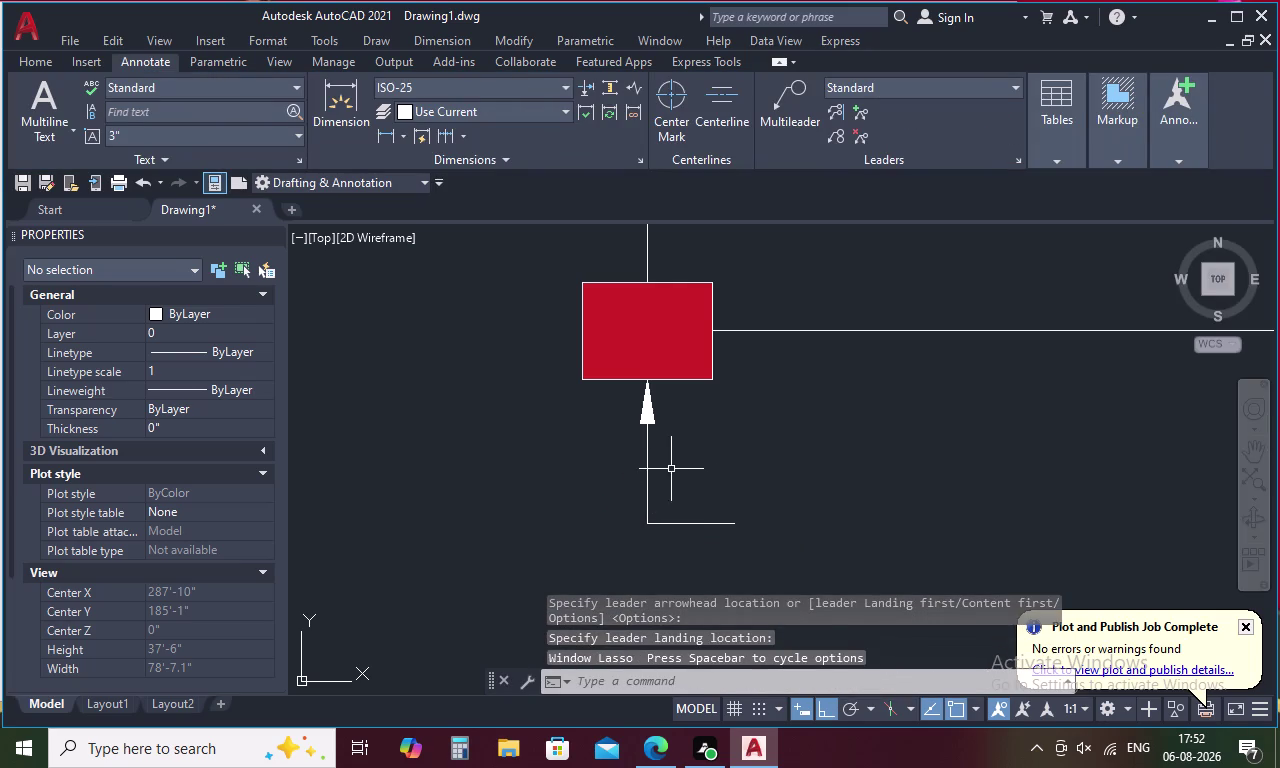
click(646, 423)
key(Delete)
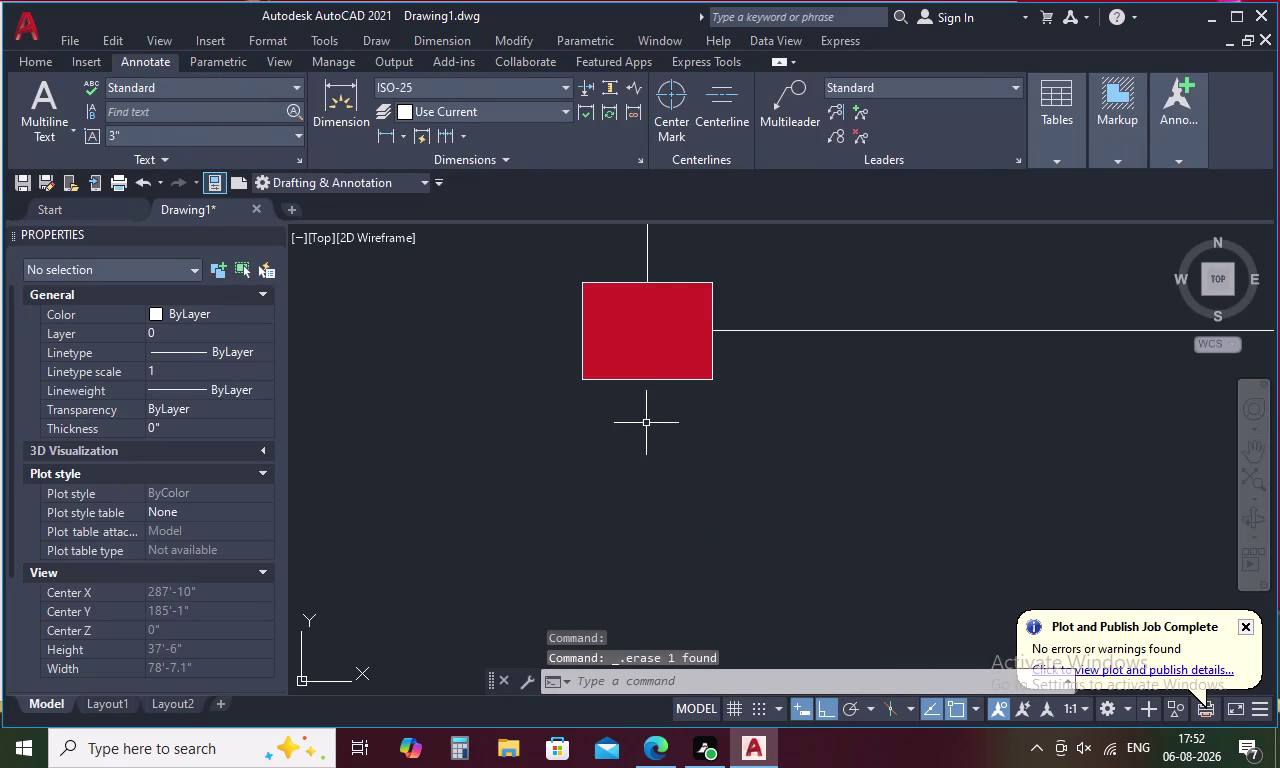
click(799, 108)
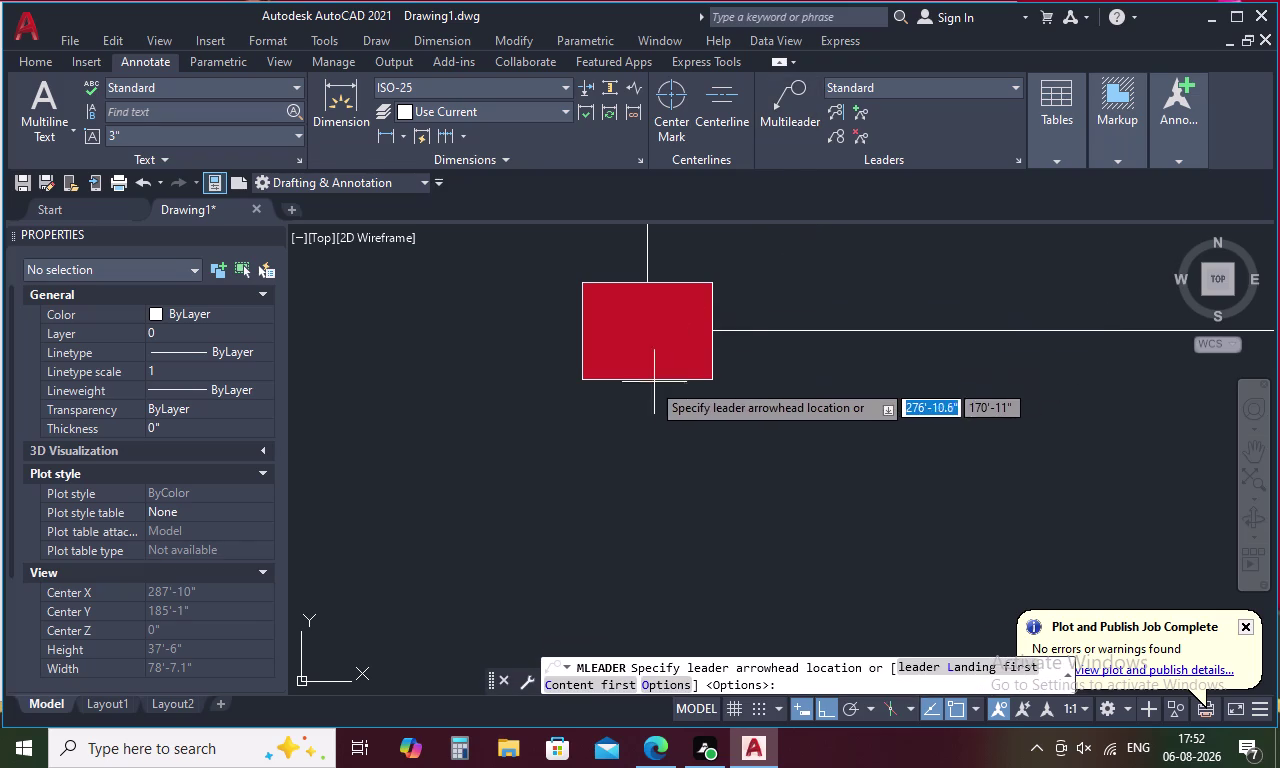
click(643, 383)
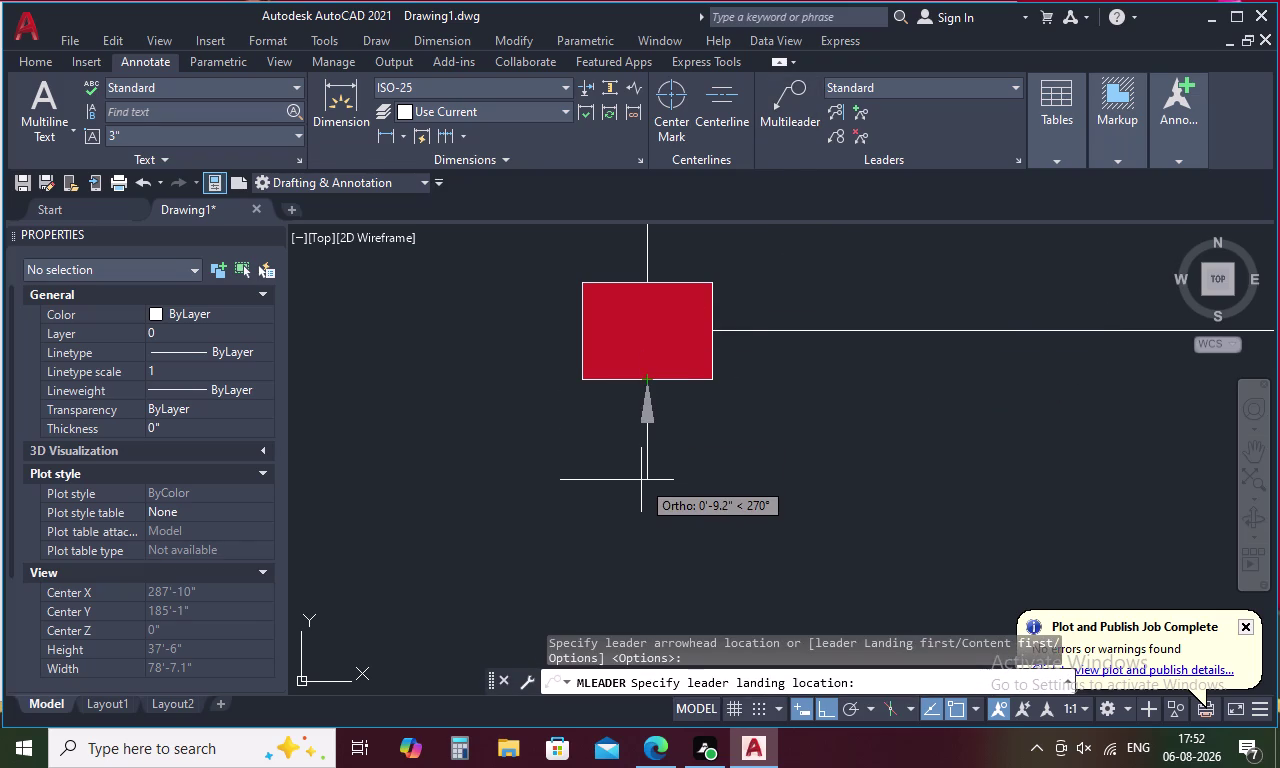
click(641, 503)
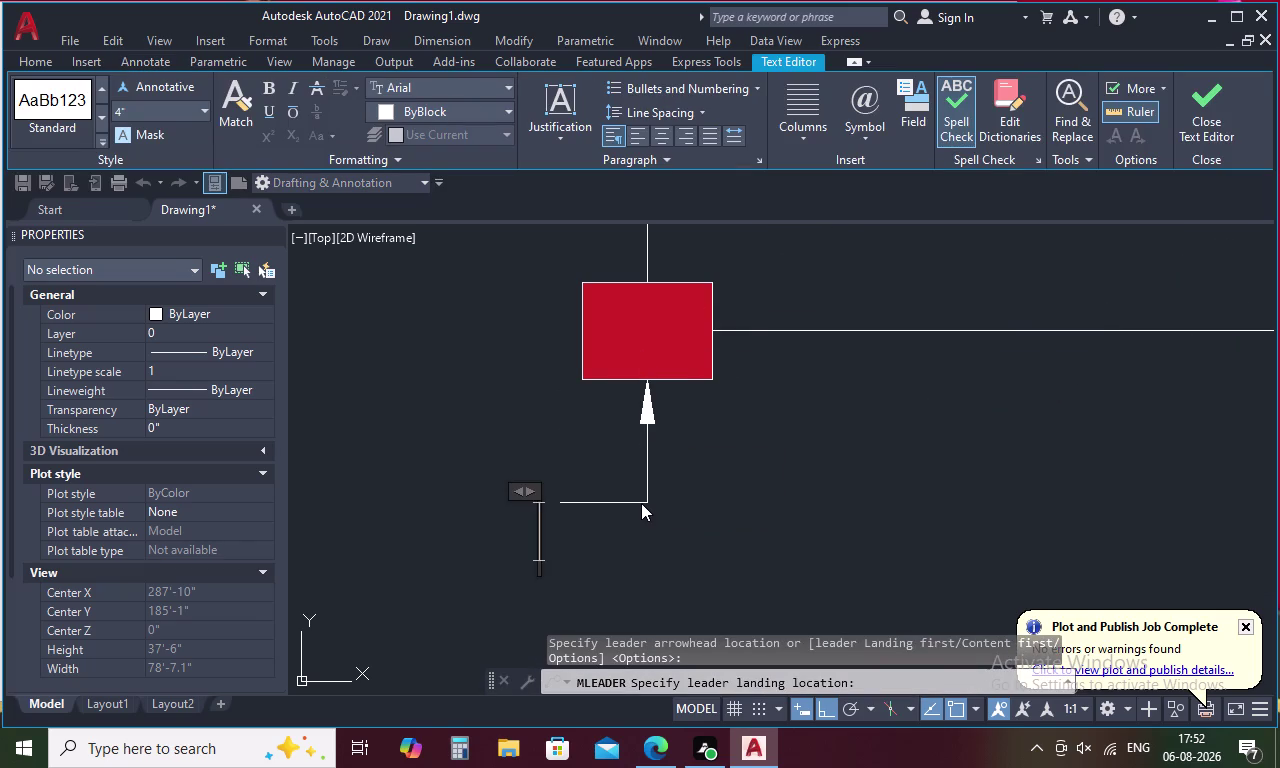
key(Escape)
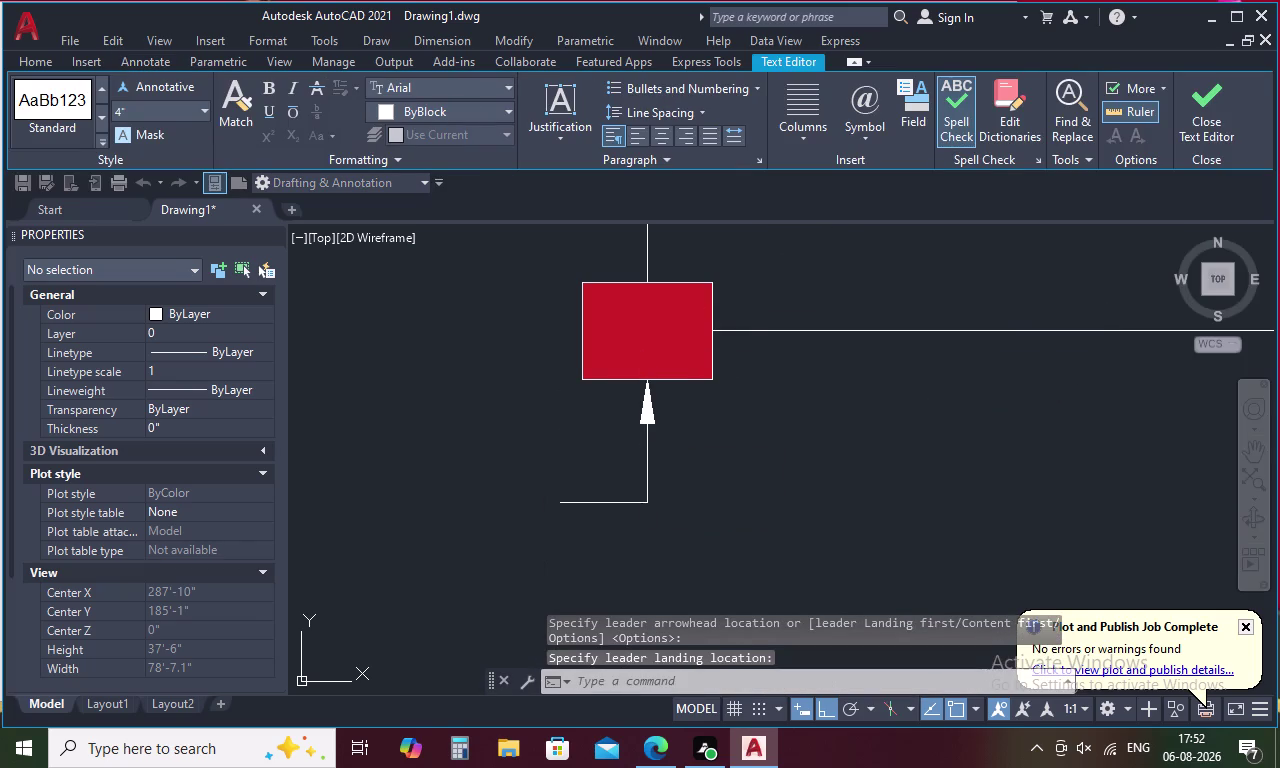
key(Escape)
click(651, 442)
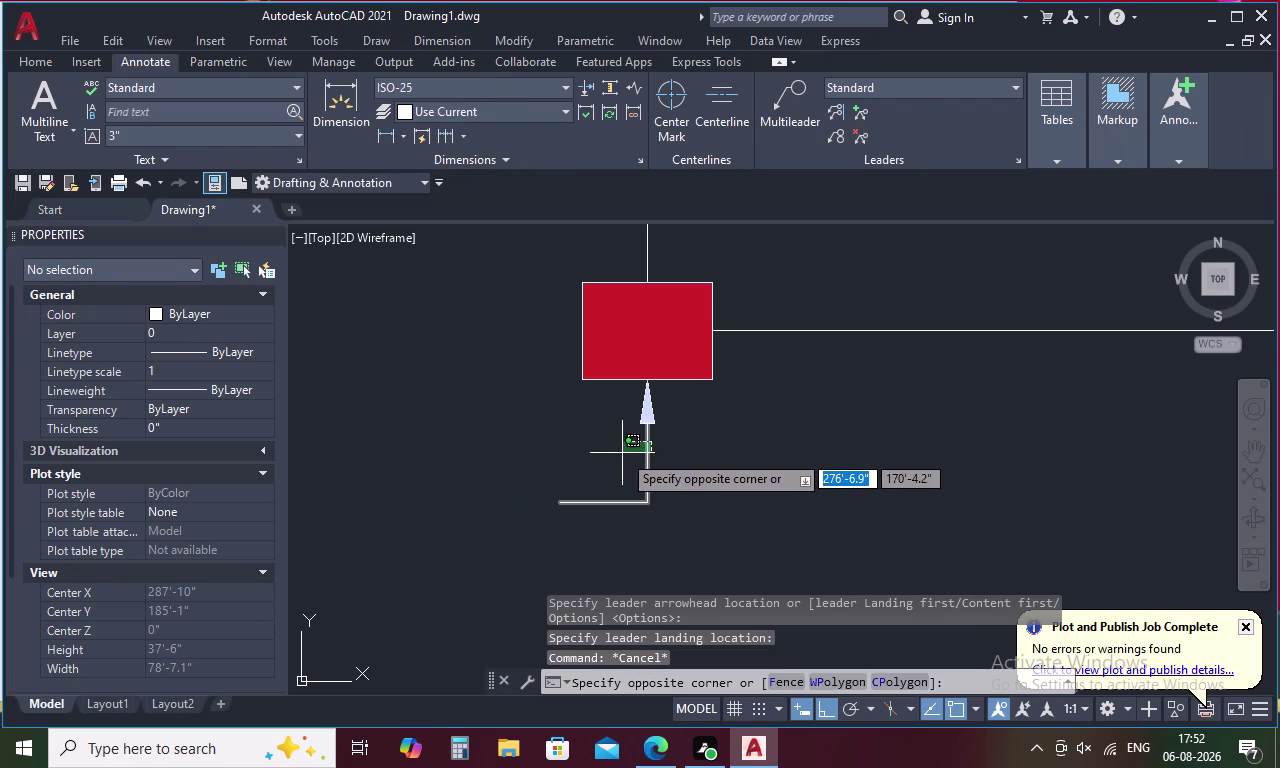
click(632, 433)
key(Delete)
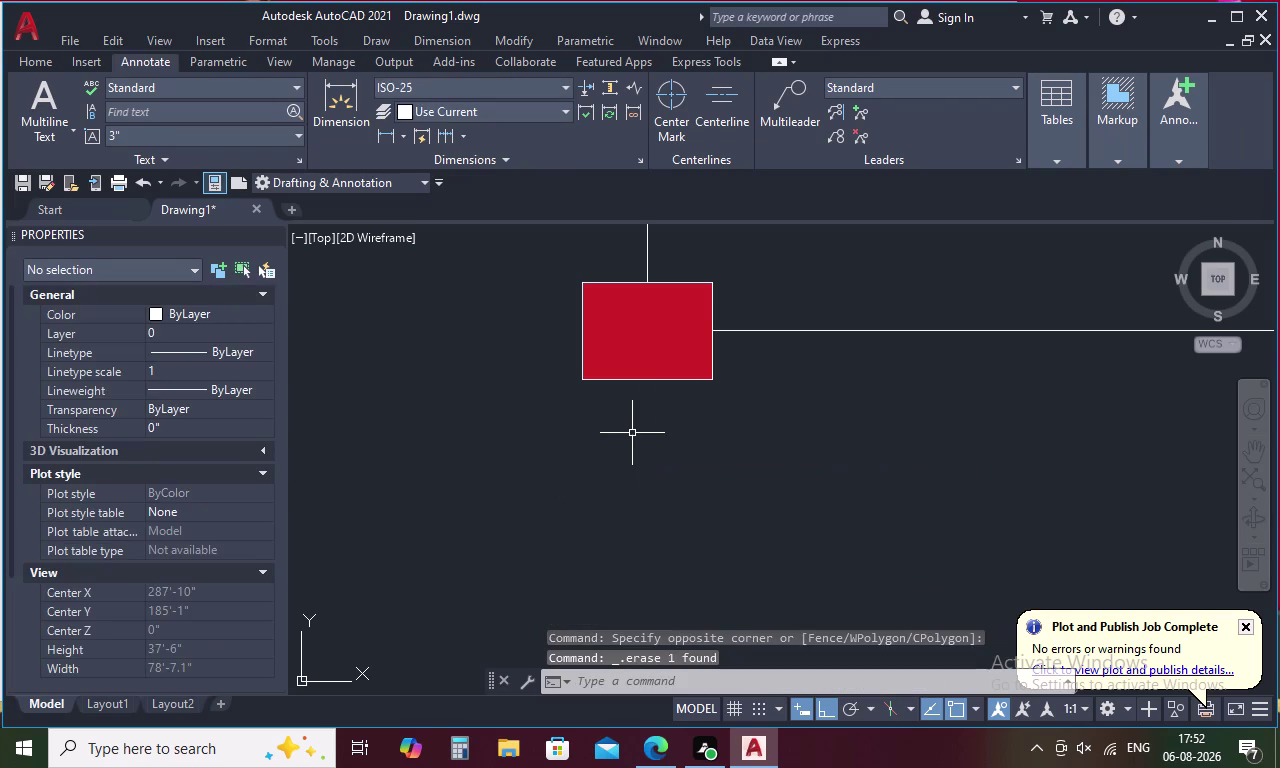
click(802, 117)
click(646, 384)
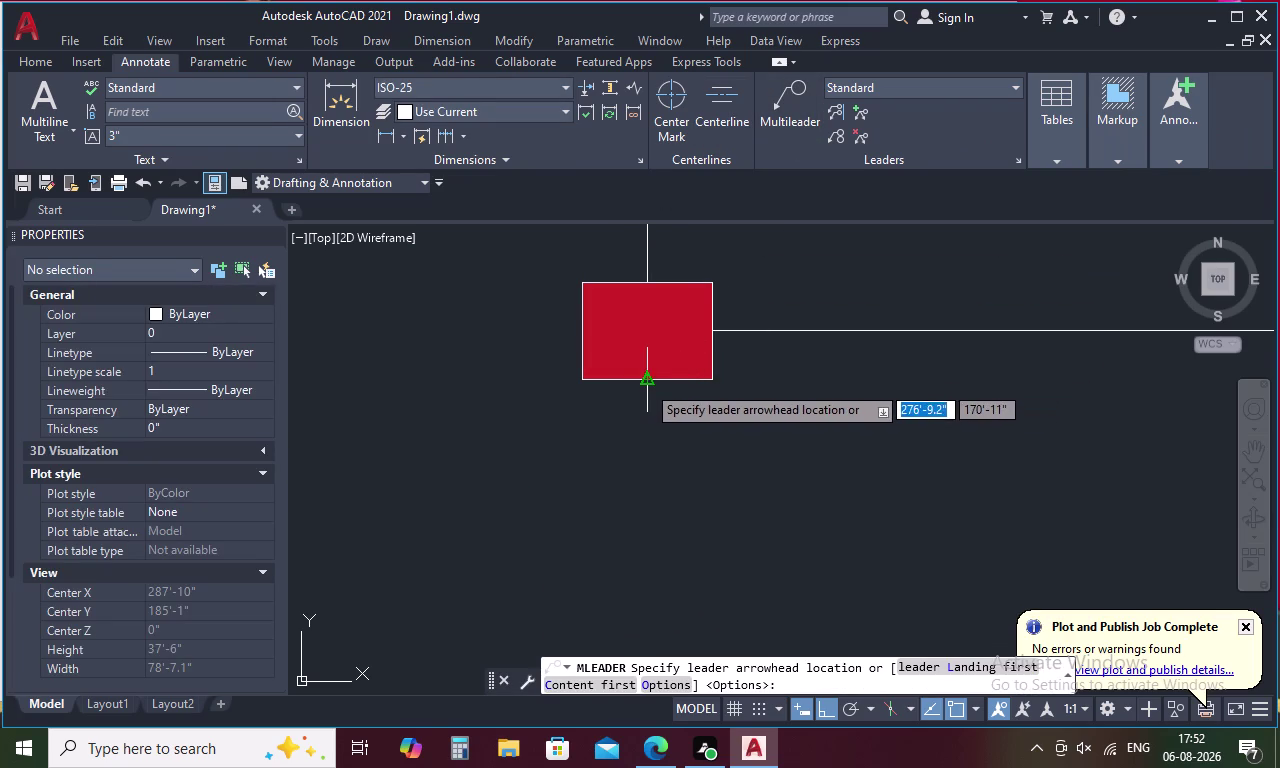
click(668, 559)
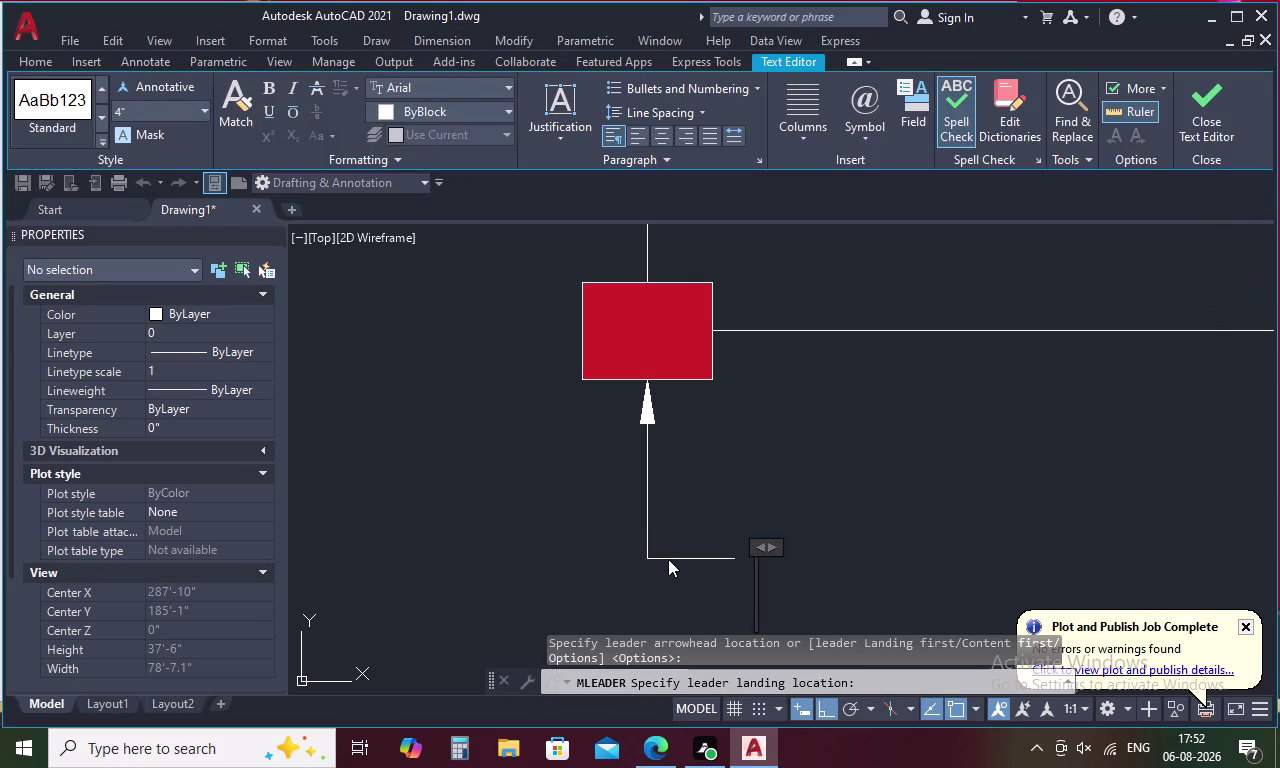
key(Escape)
key(Escape)
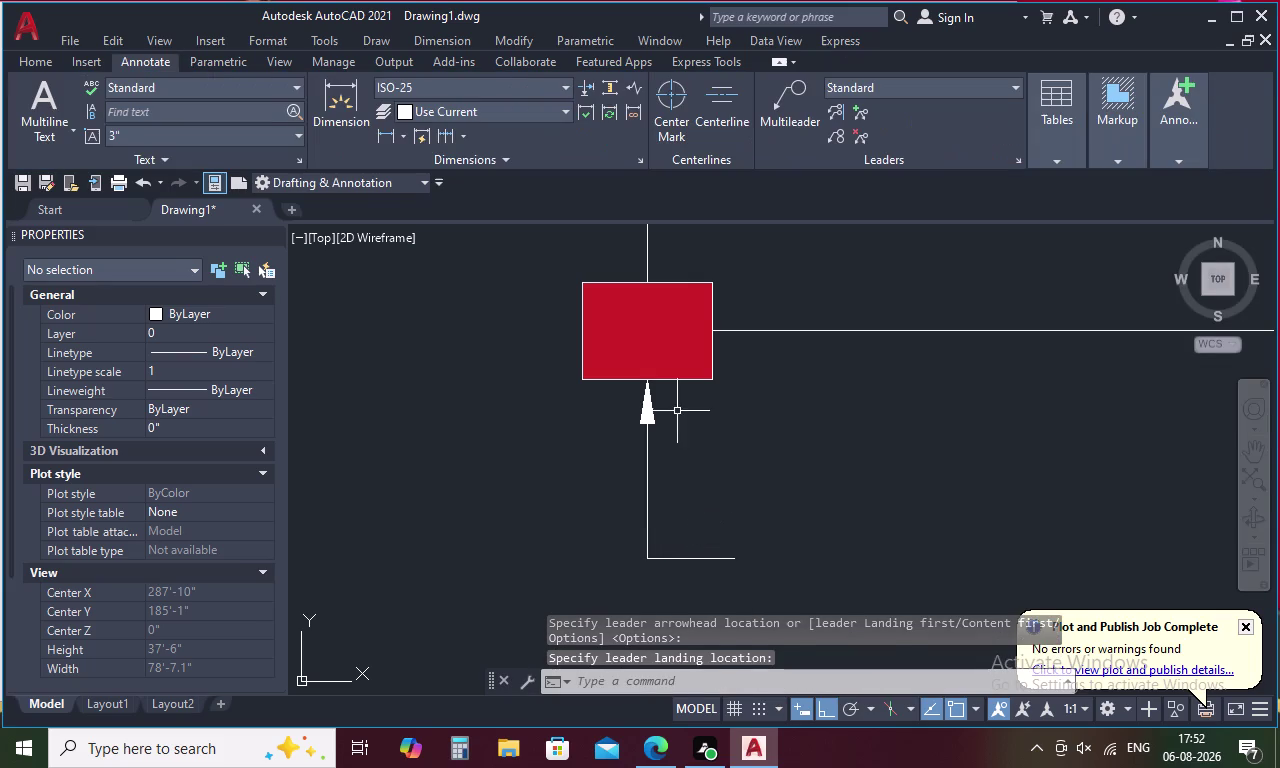
click(637, 419)
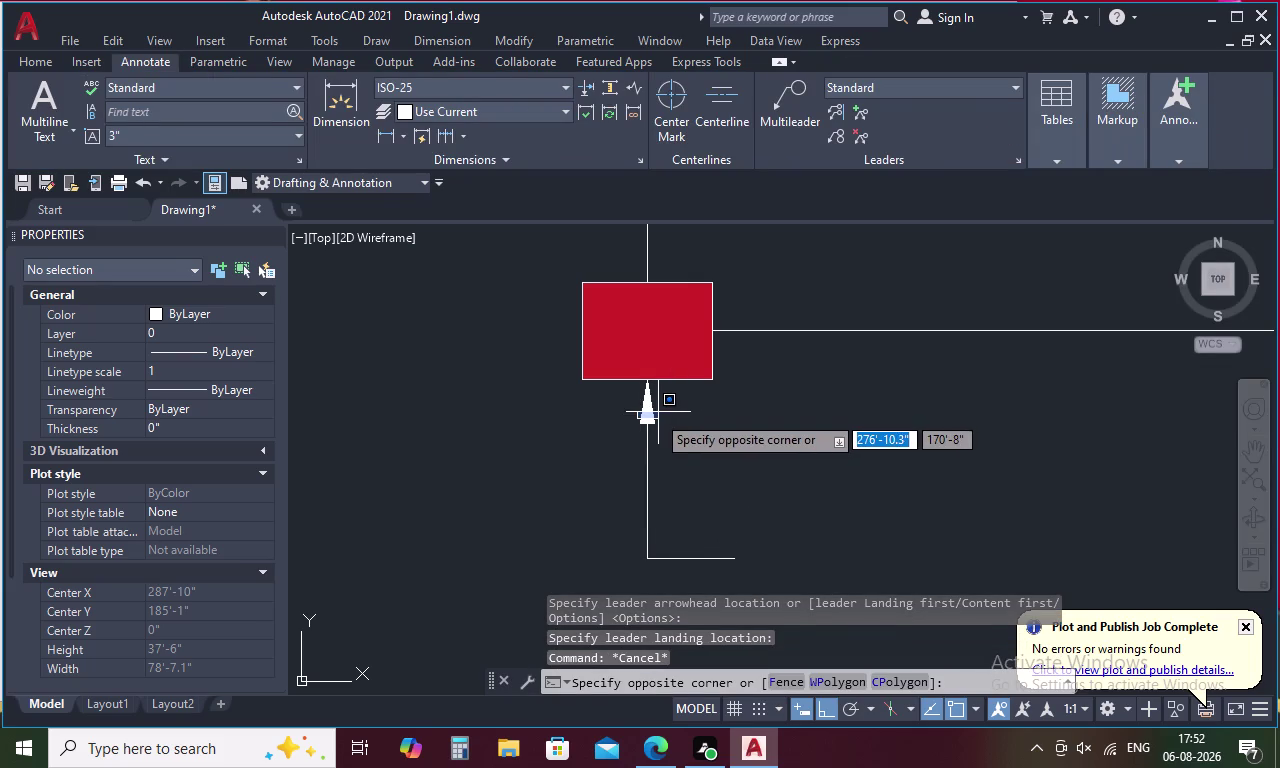
click(656, 415)
click(651, 418)
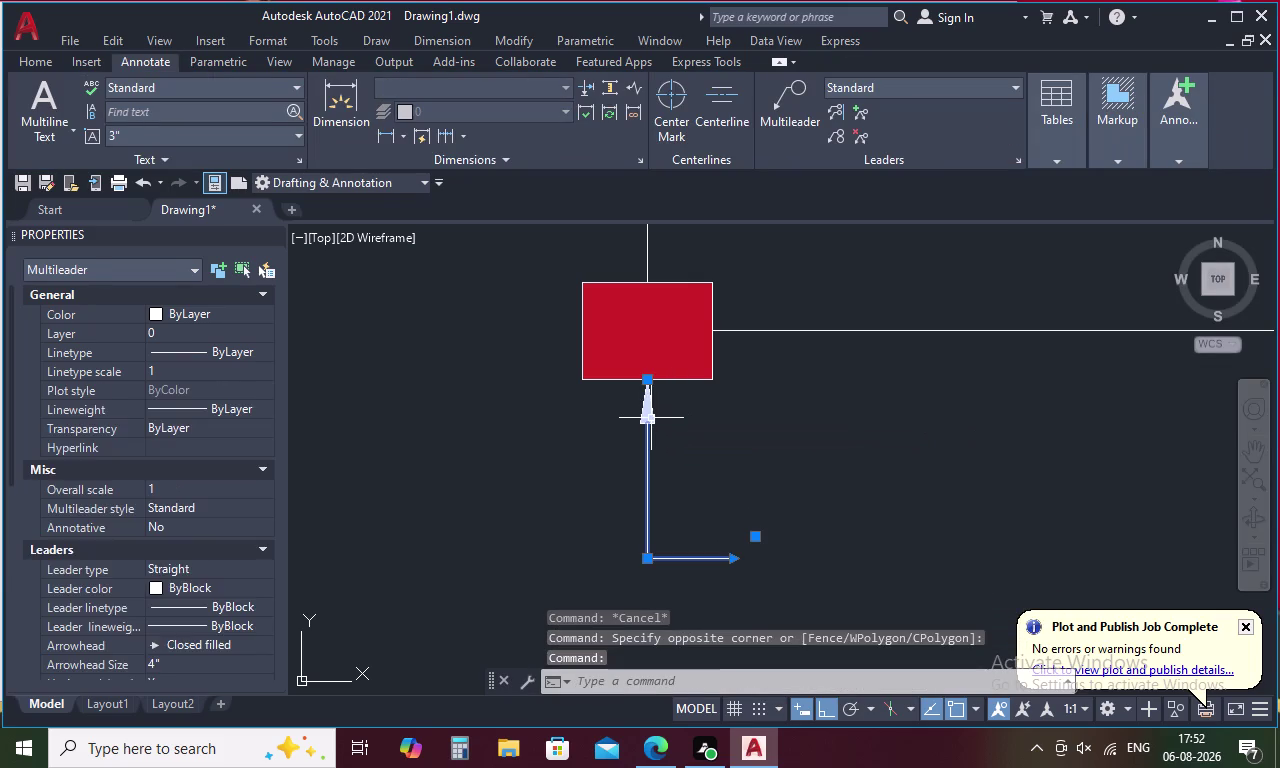
key(Delete)
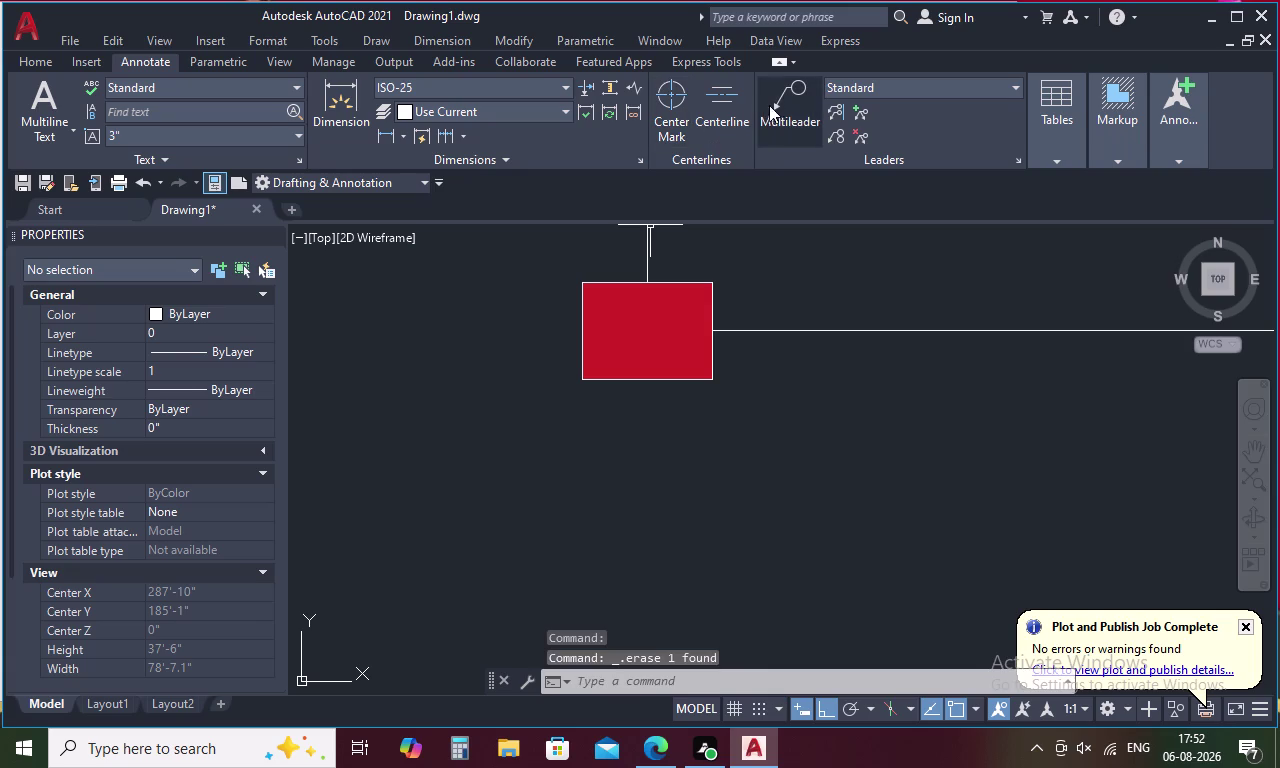
click(773, 105)
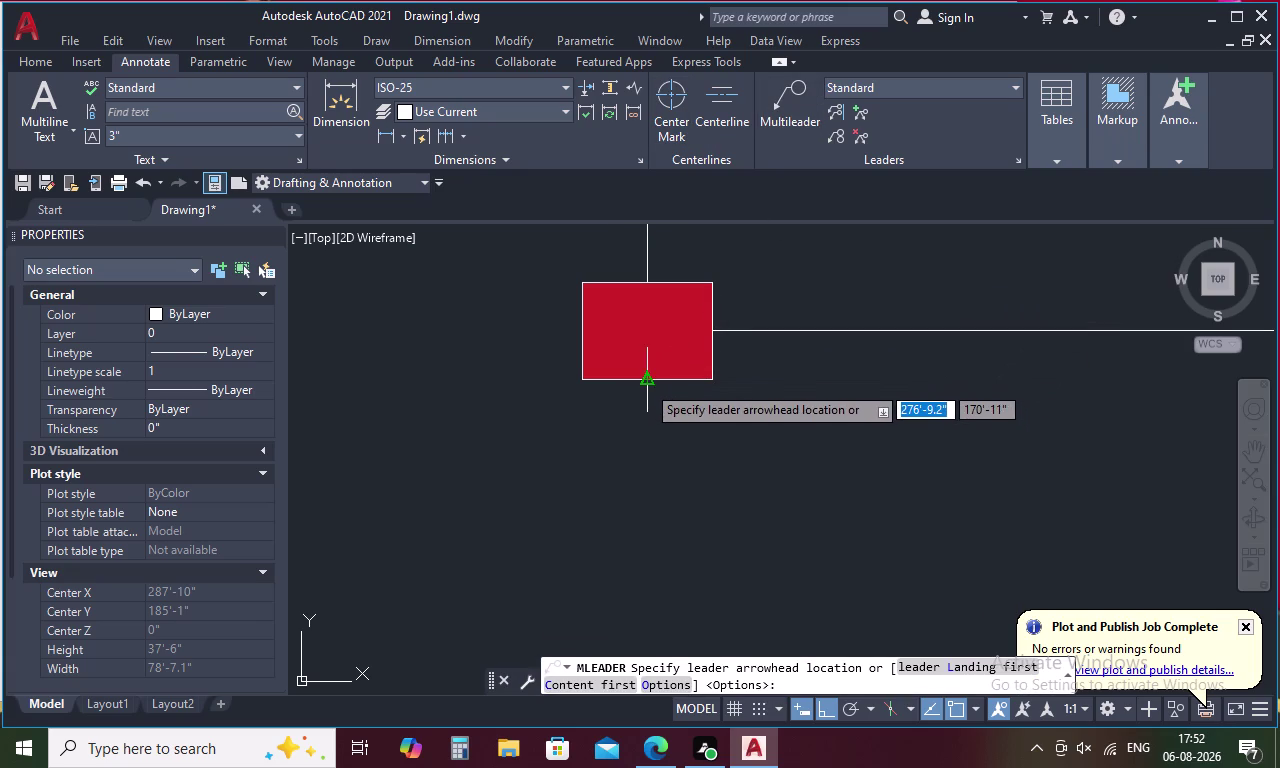
click(646, 383)
middle_drag(666, 590, 671, 425)
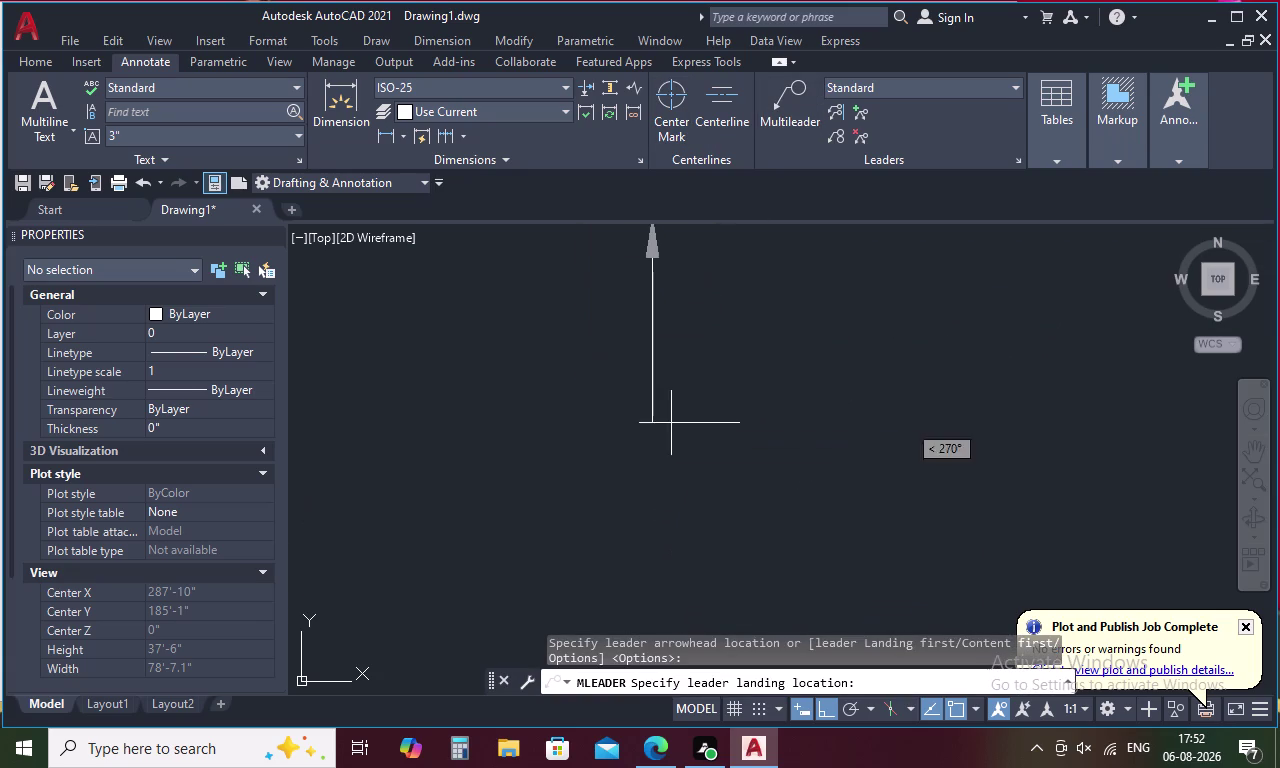
click(657, 506)
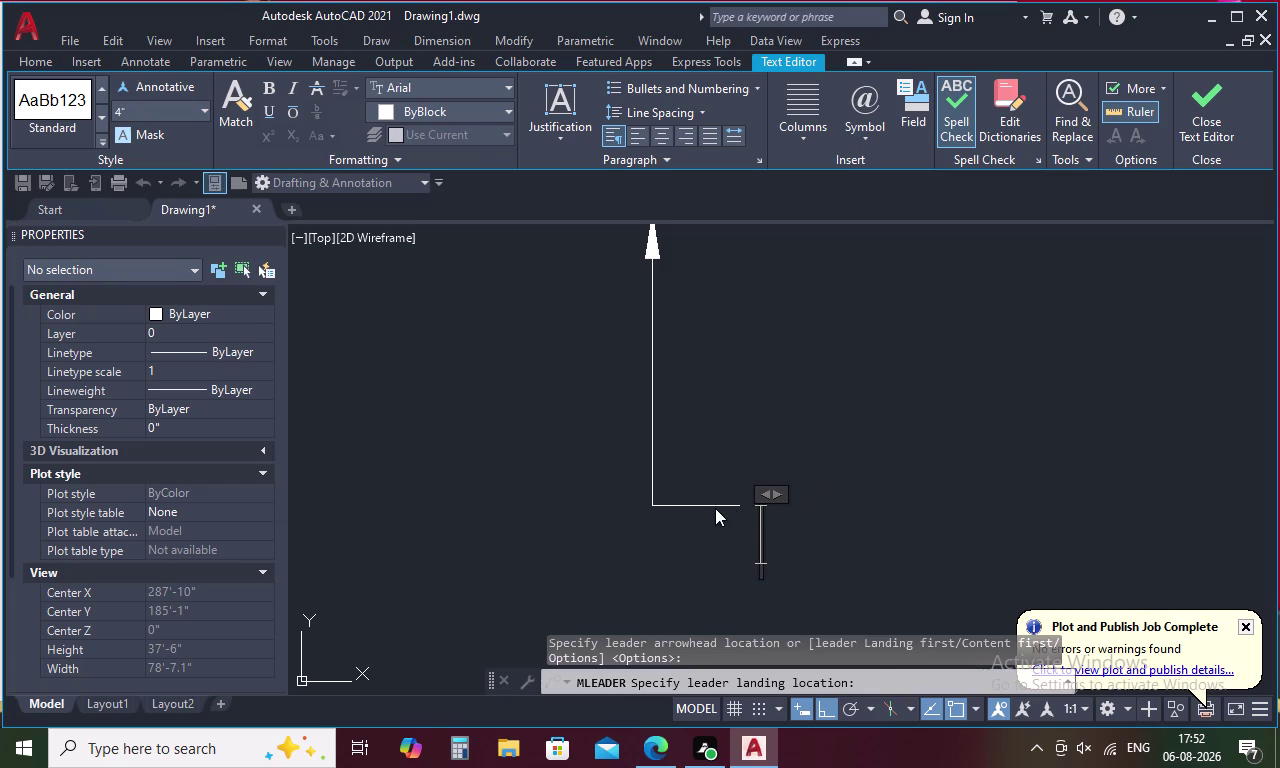
scroll(down, 3)
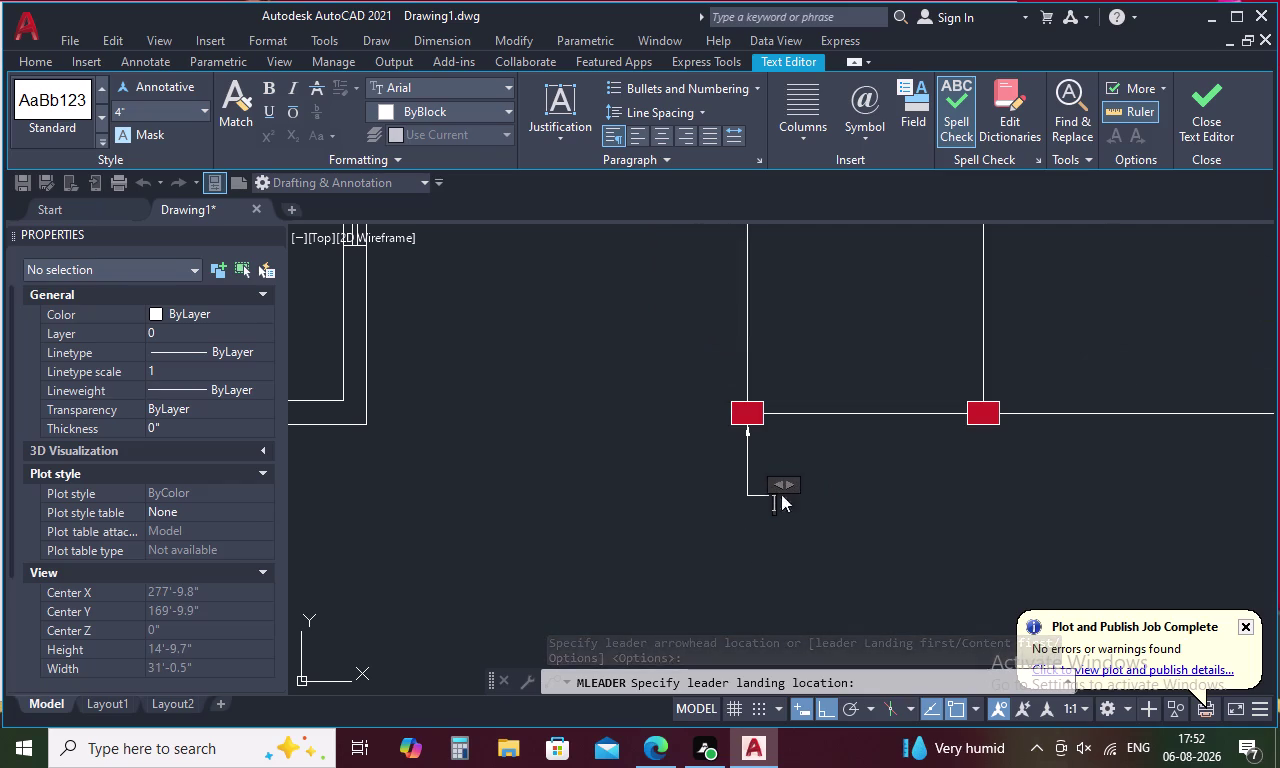
key(grave)
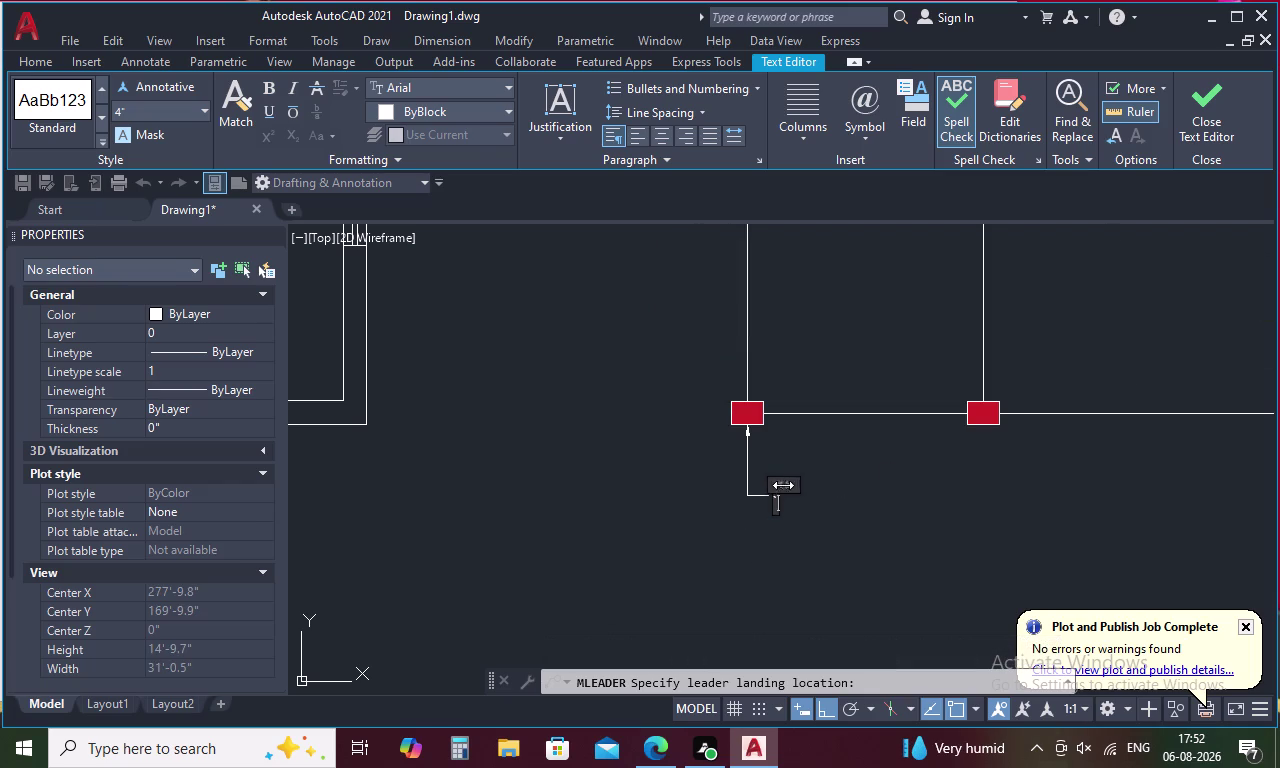
click(744, 430)
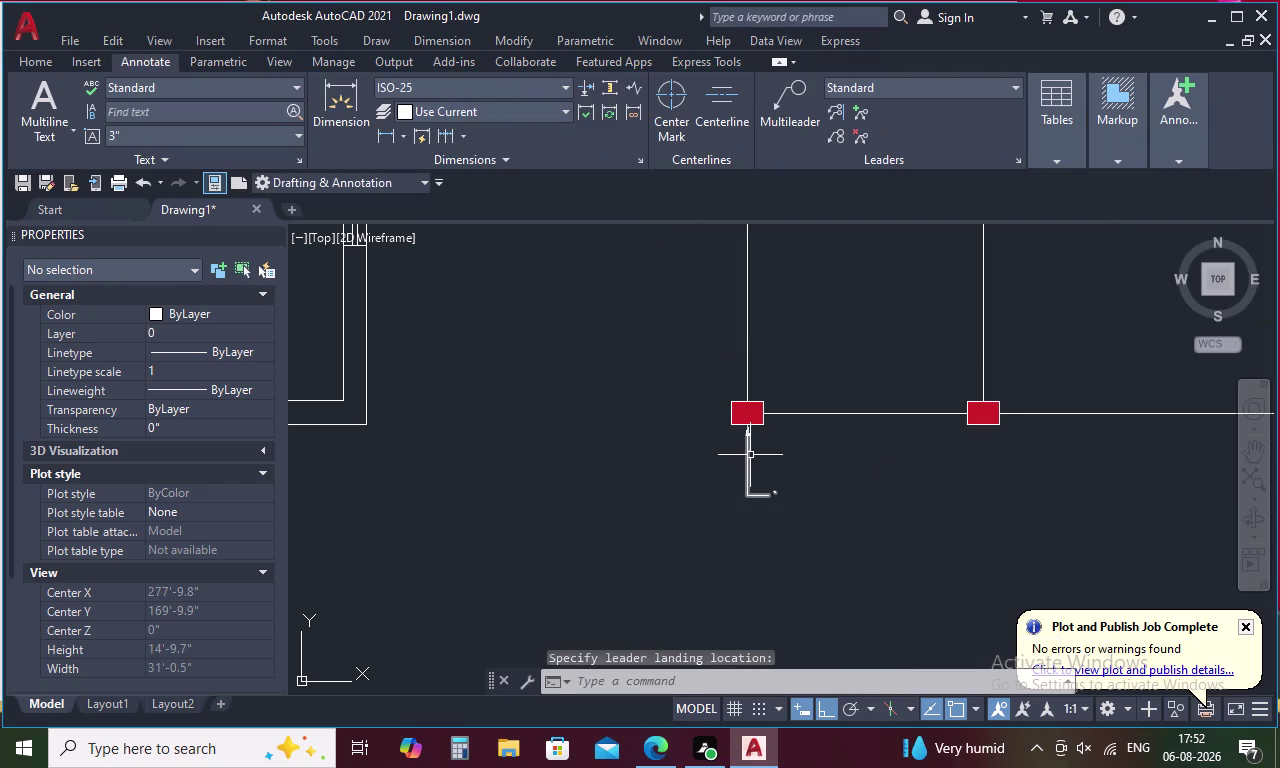
click(750, 455)
key(Delete)
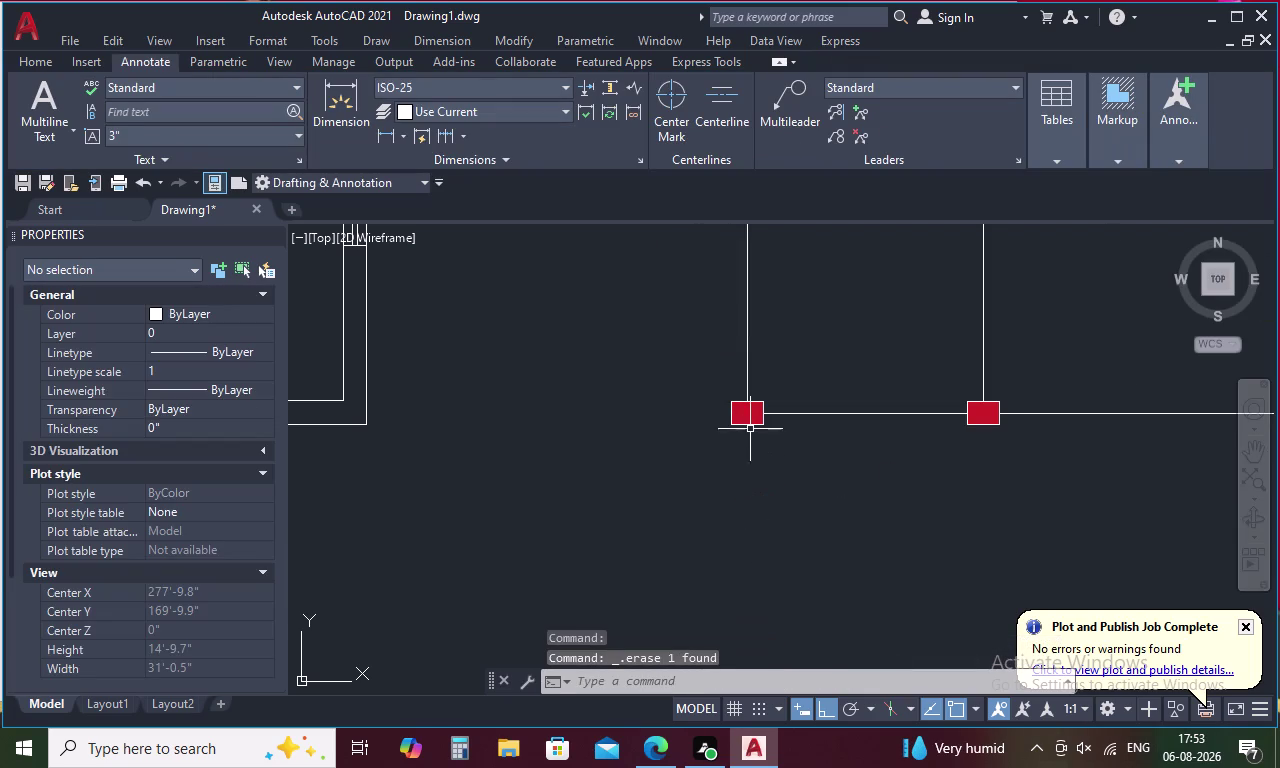
click(779, 120)
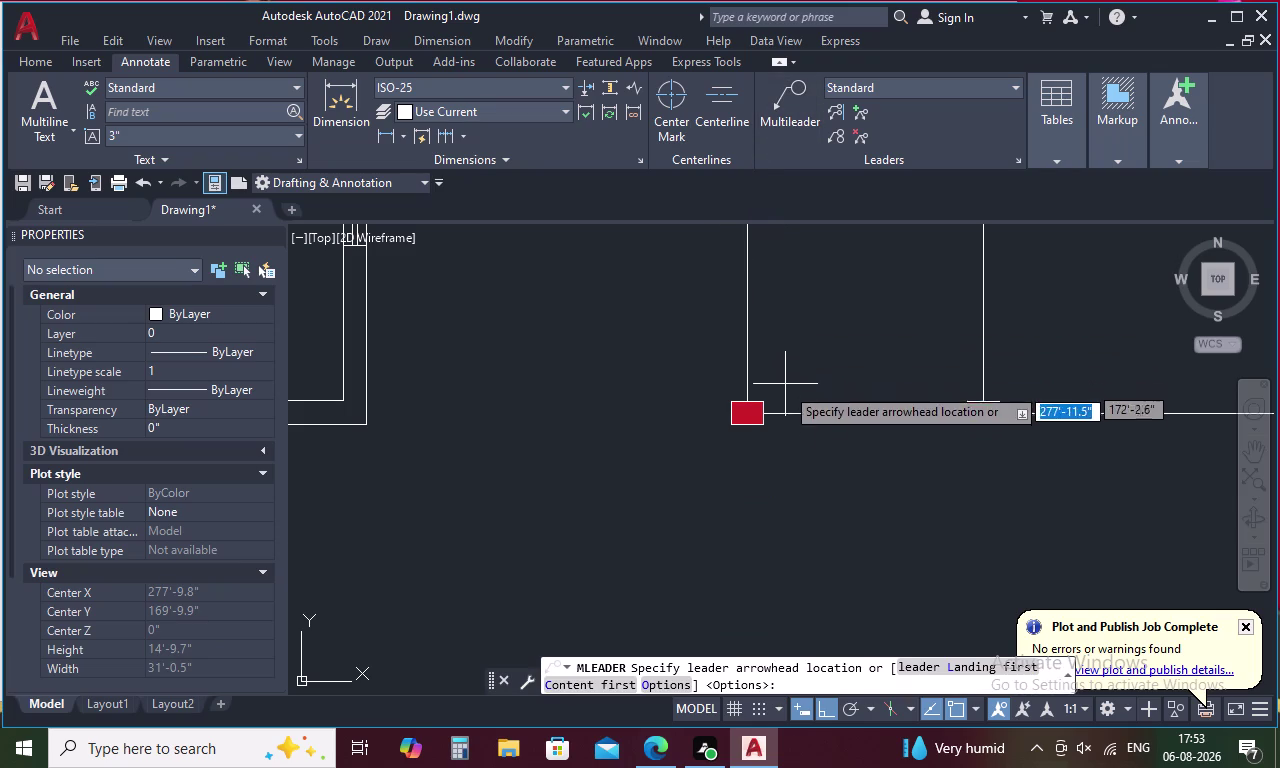
click(750, 427)
click(749, 537)
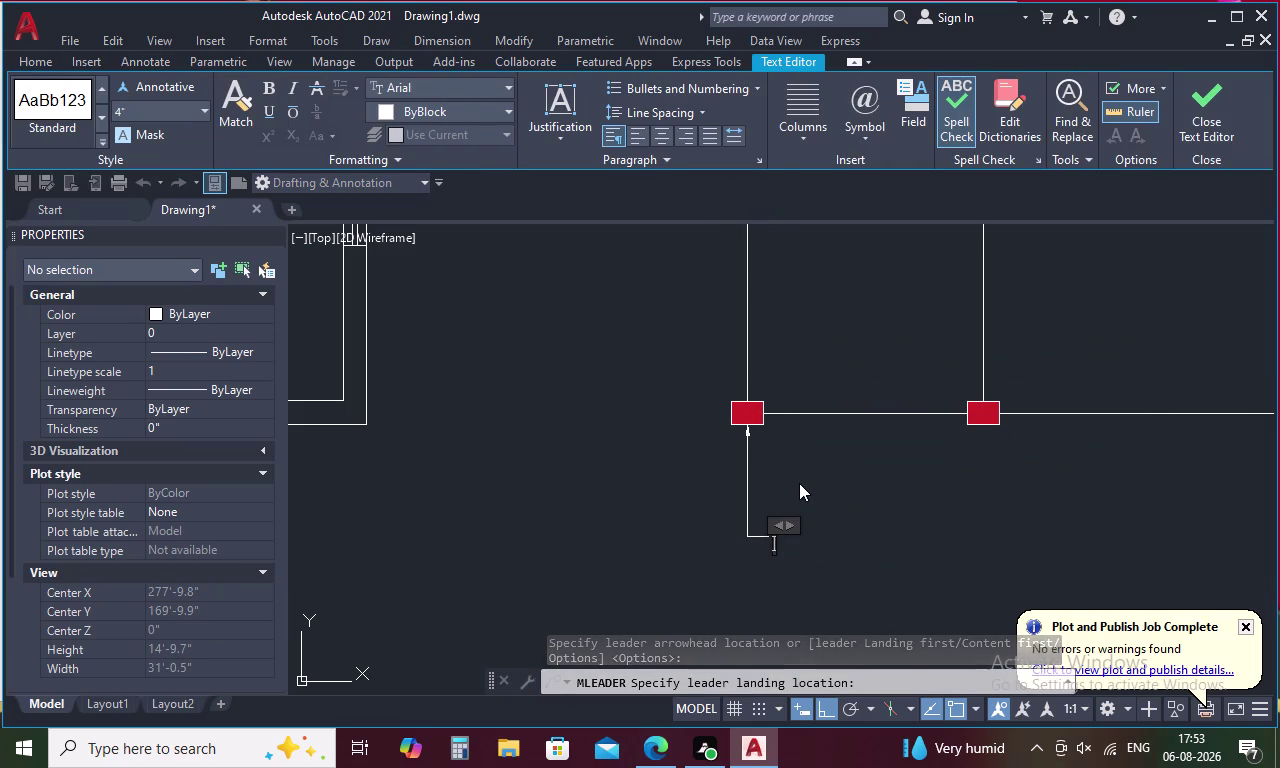
key(Escape)
drag(785, 466, 716, 489)
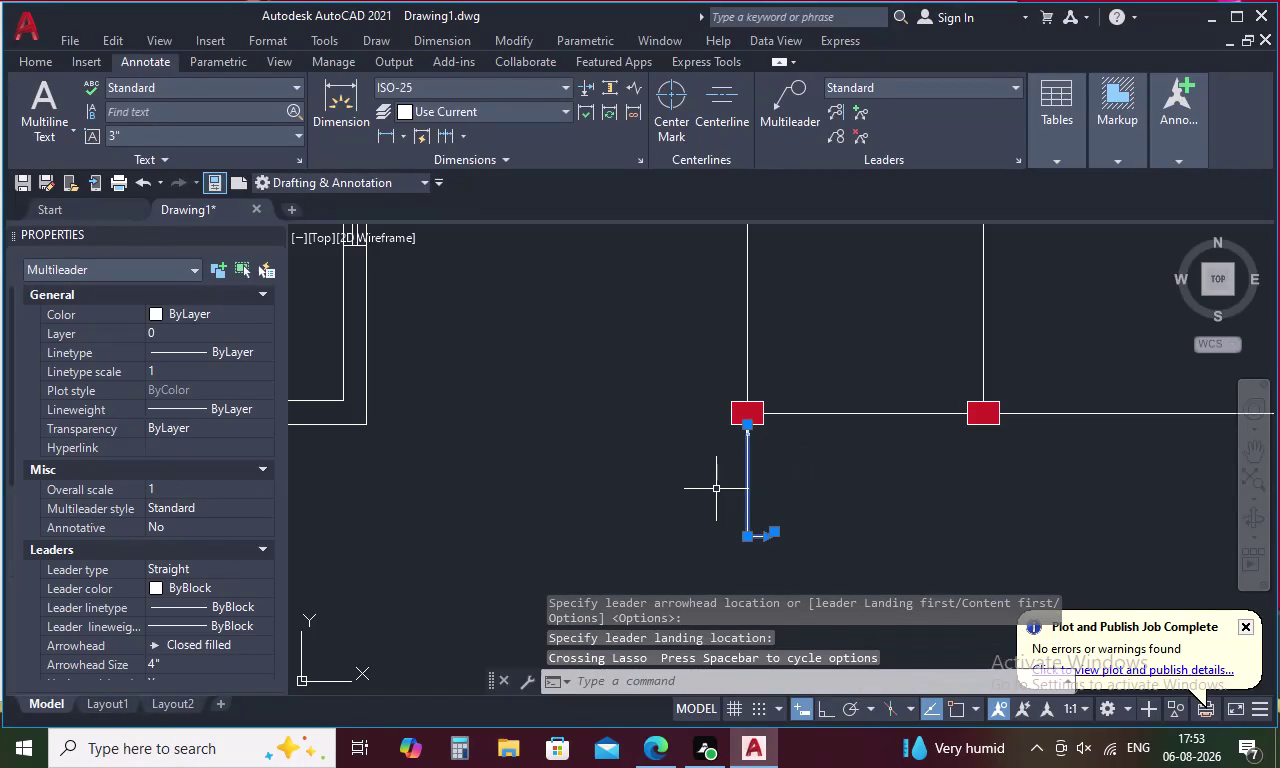
key(Delete)
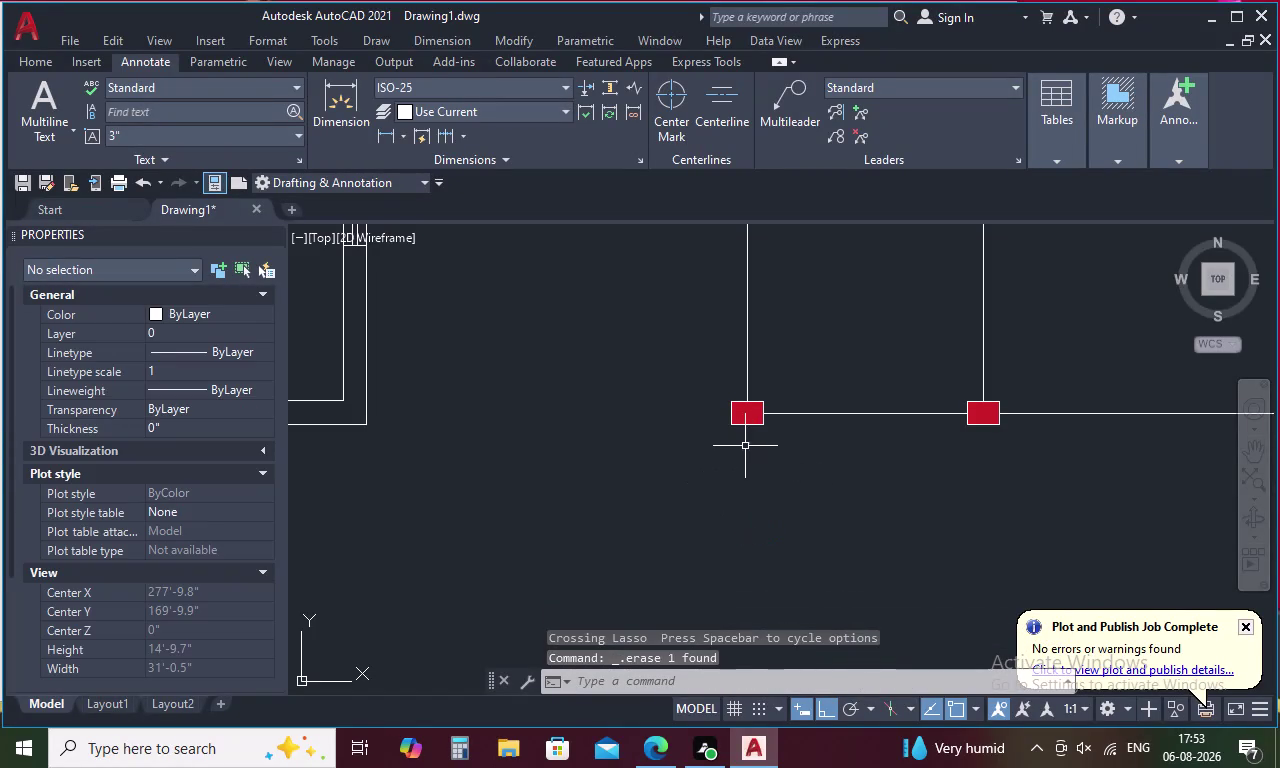
scroll(up, 3)
key(l)
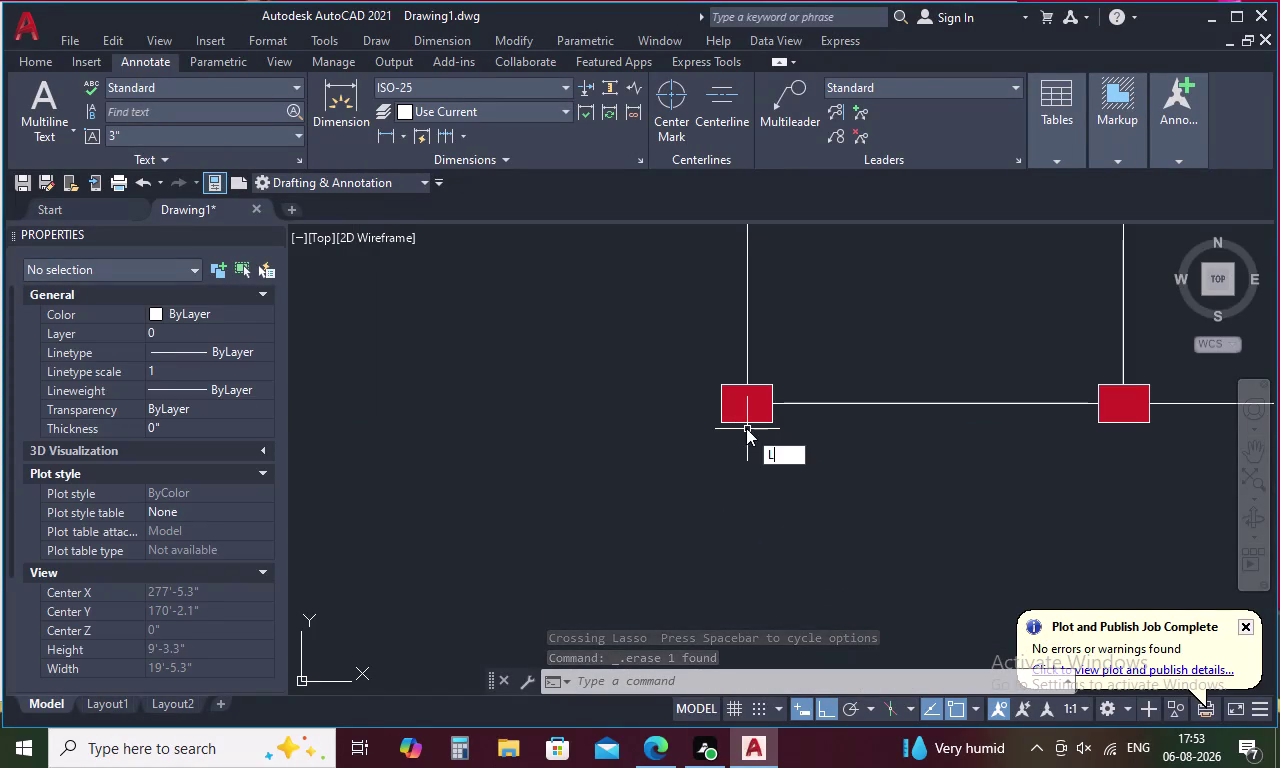
key(space)
click(746, 427)
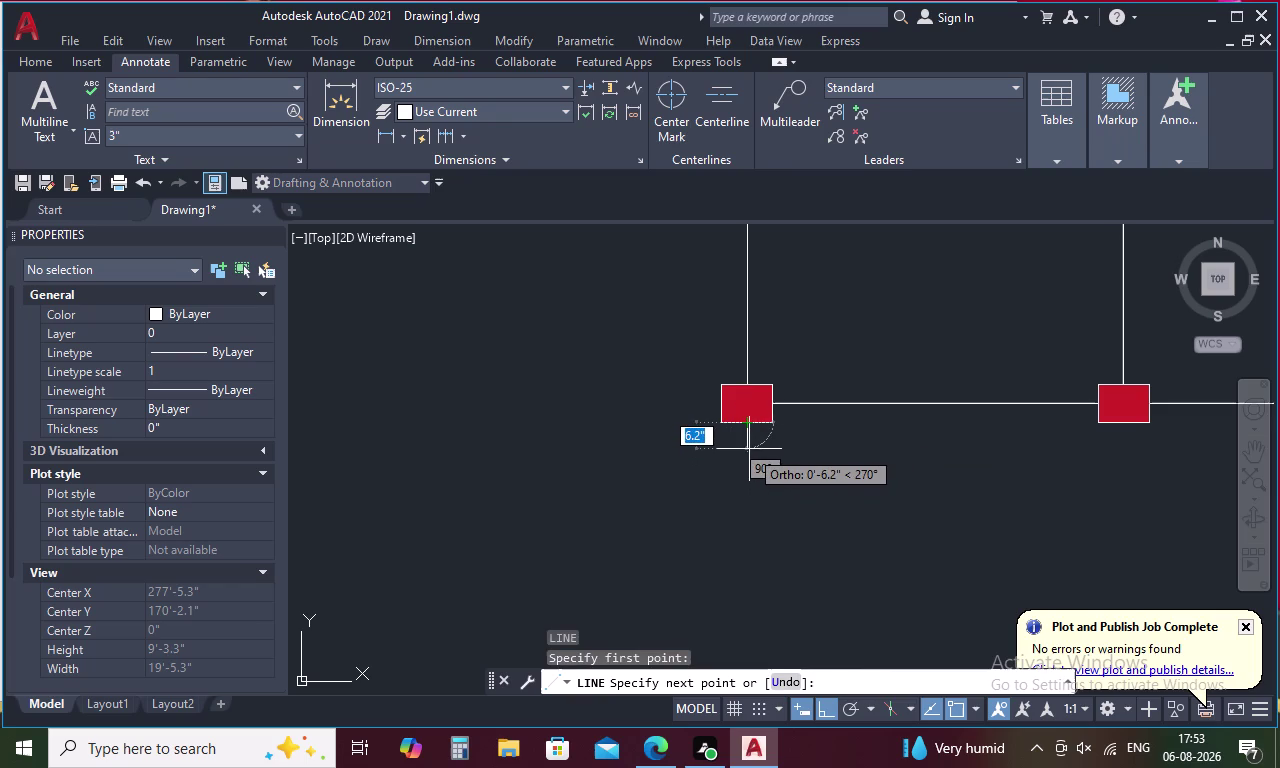
click(750, 449)
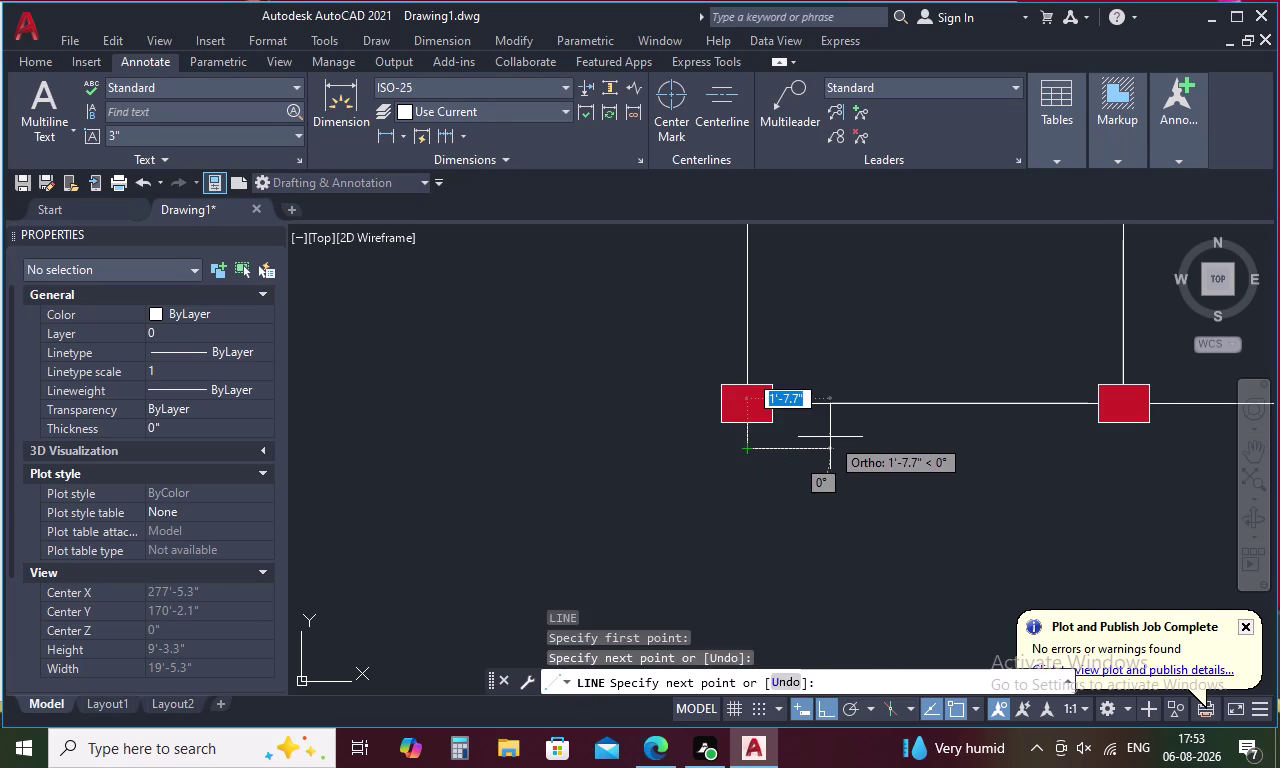
key(Escape)
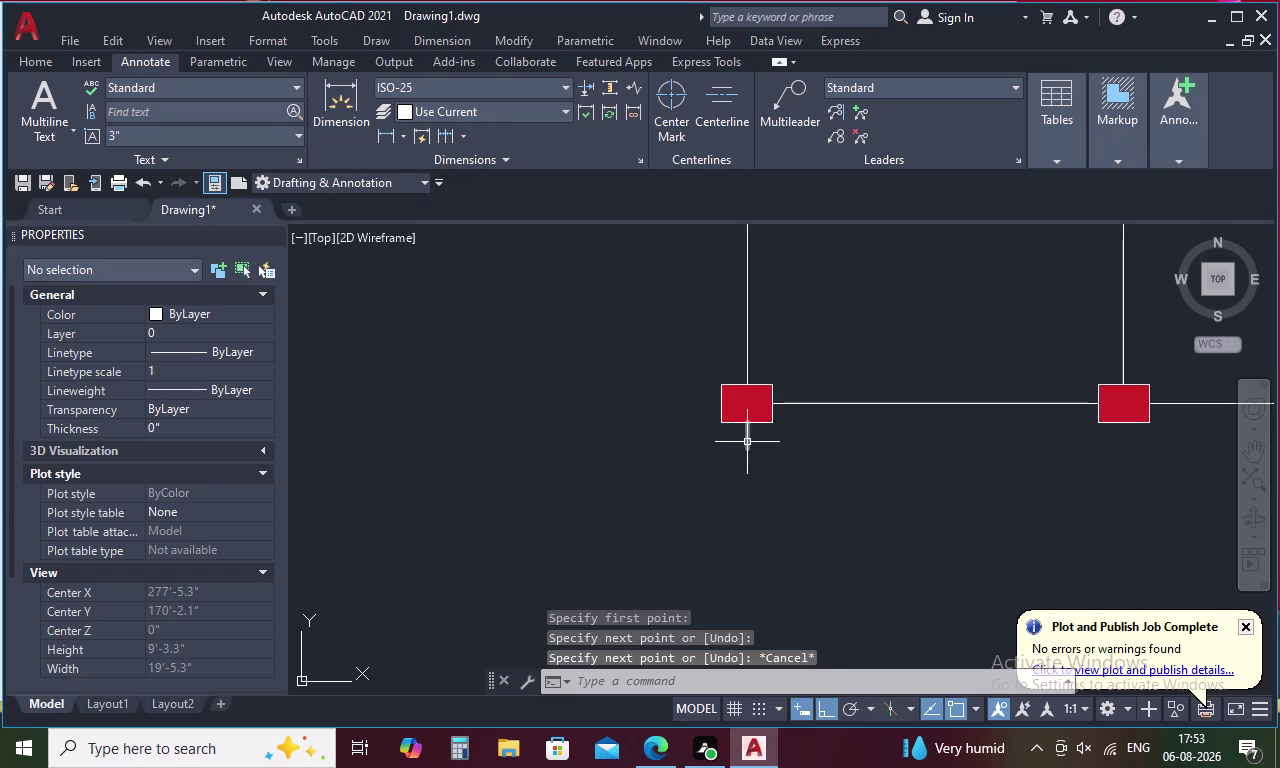
click(745, 440)
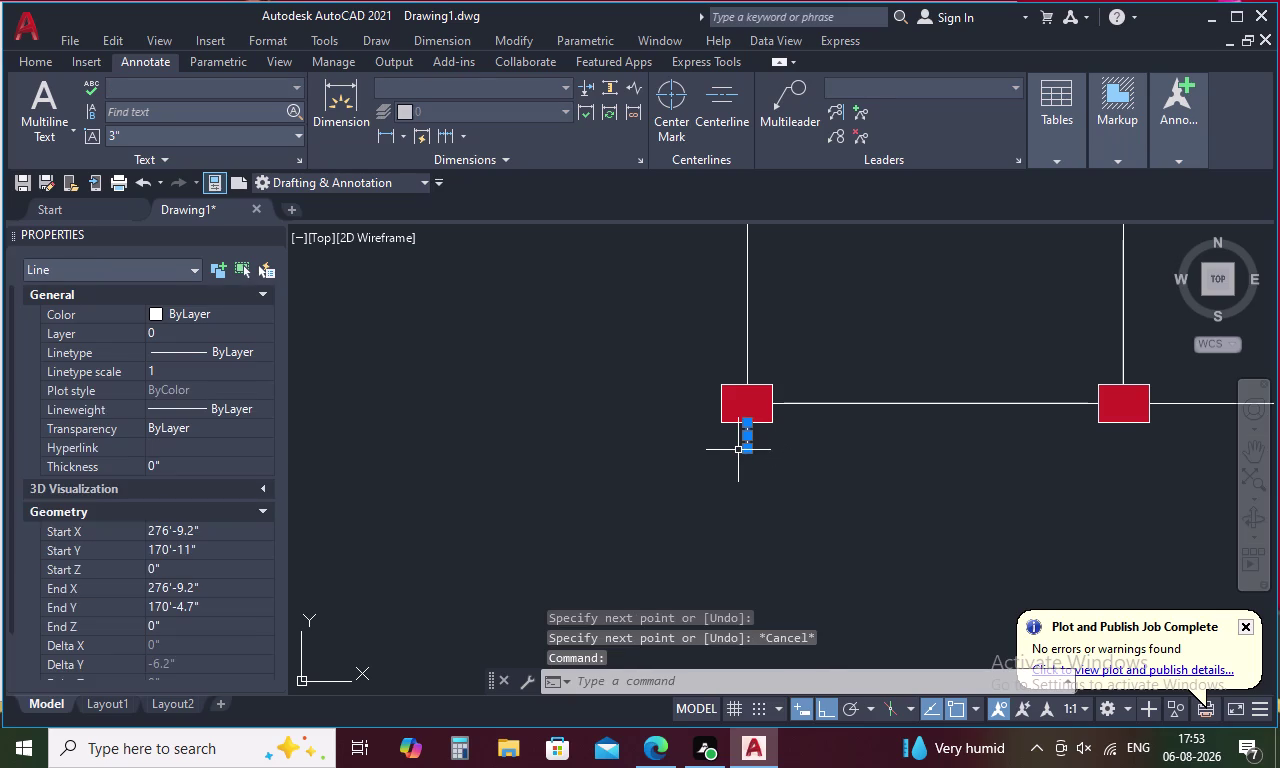
key(Escape)
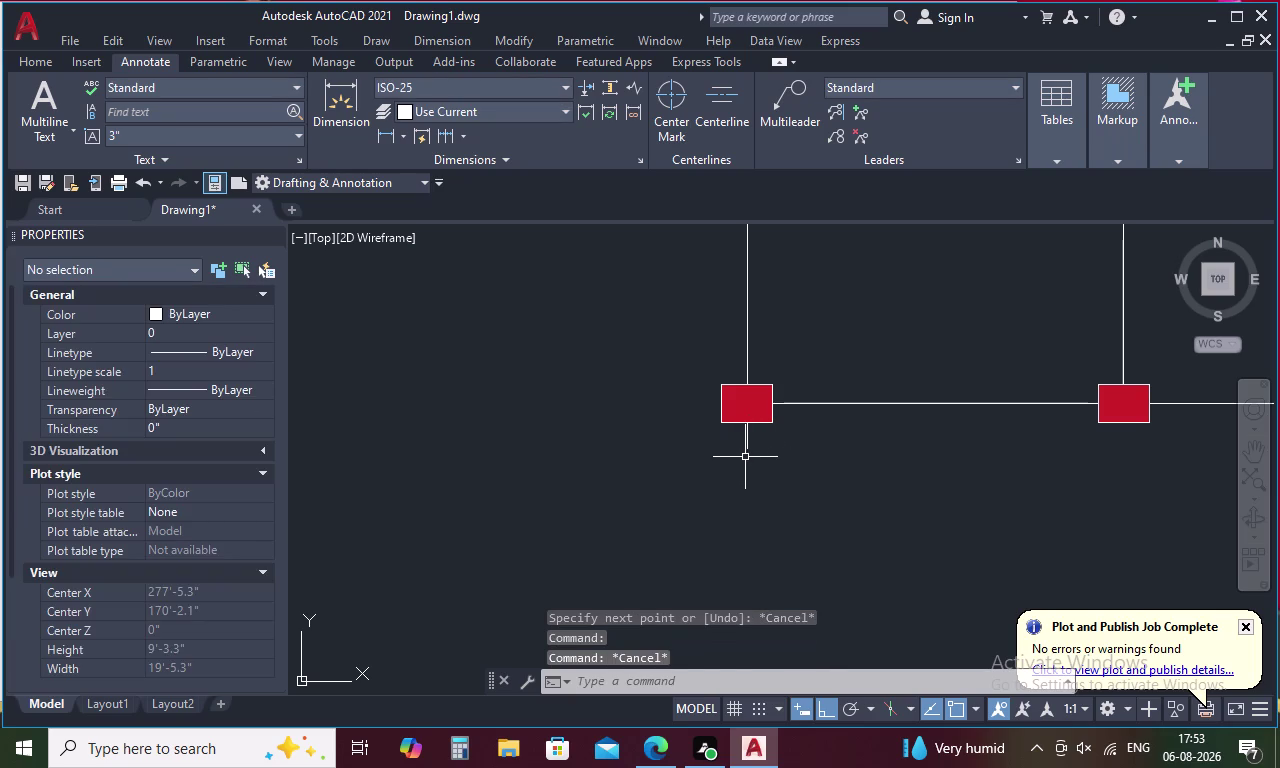
text(D)
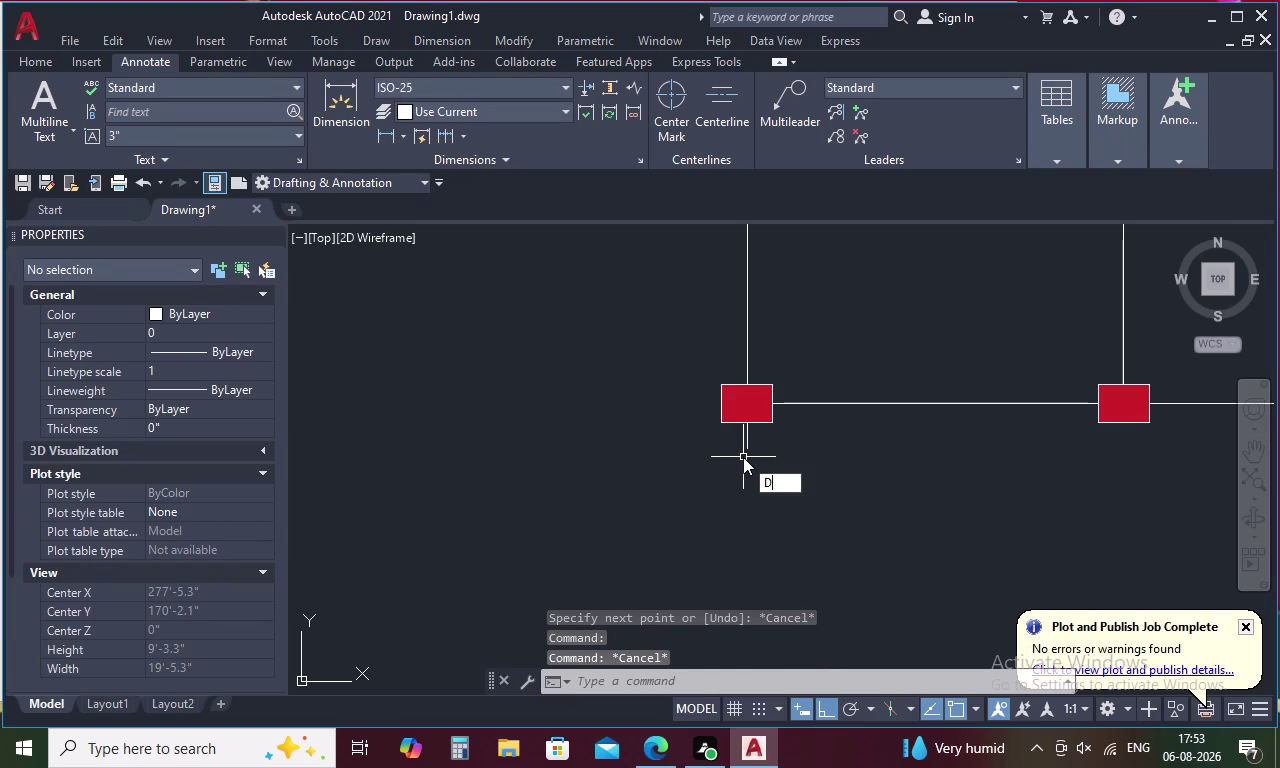
text(I)
key(space)
click(745, 451)
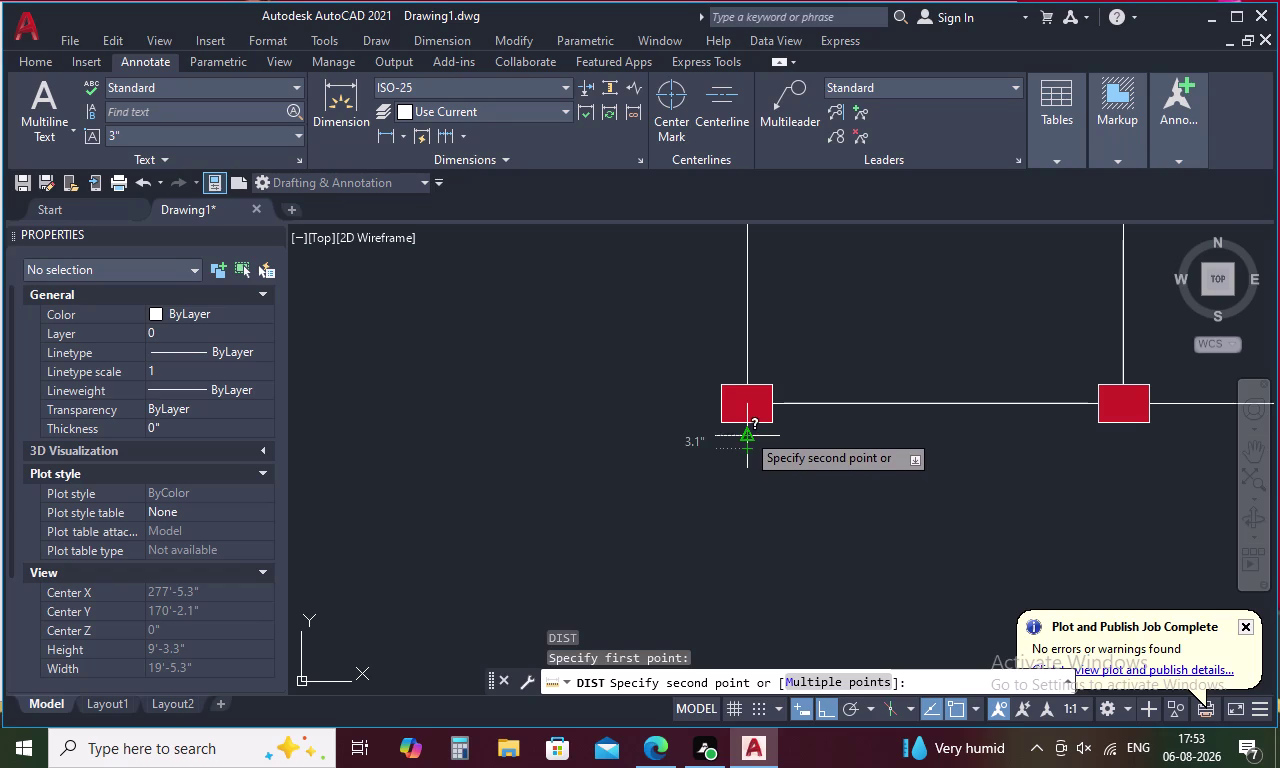
scroll(up, 3)
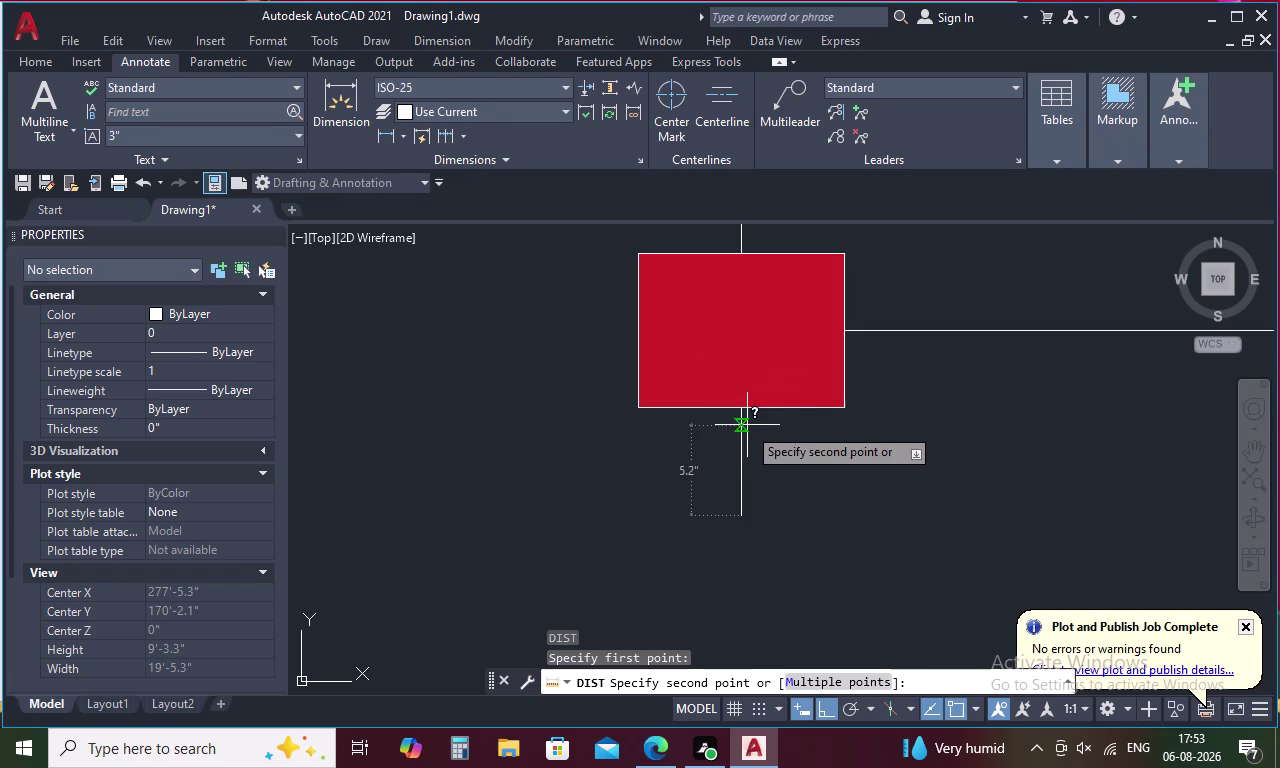
key(Escape)
click(742, 436)
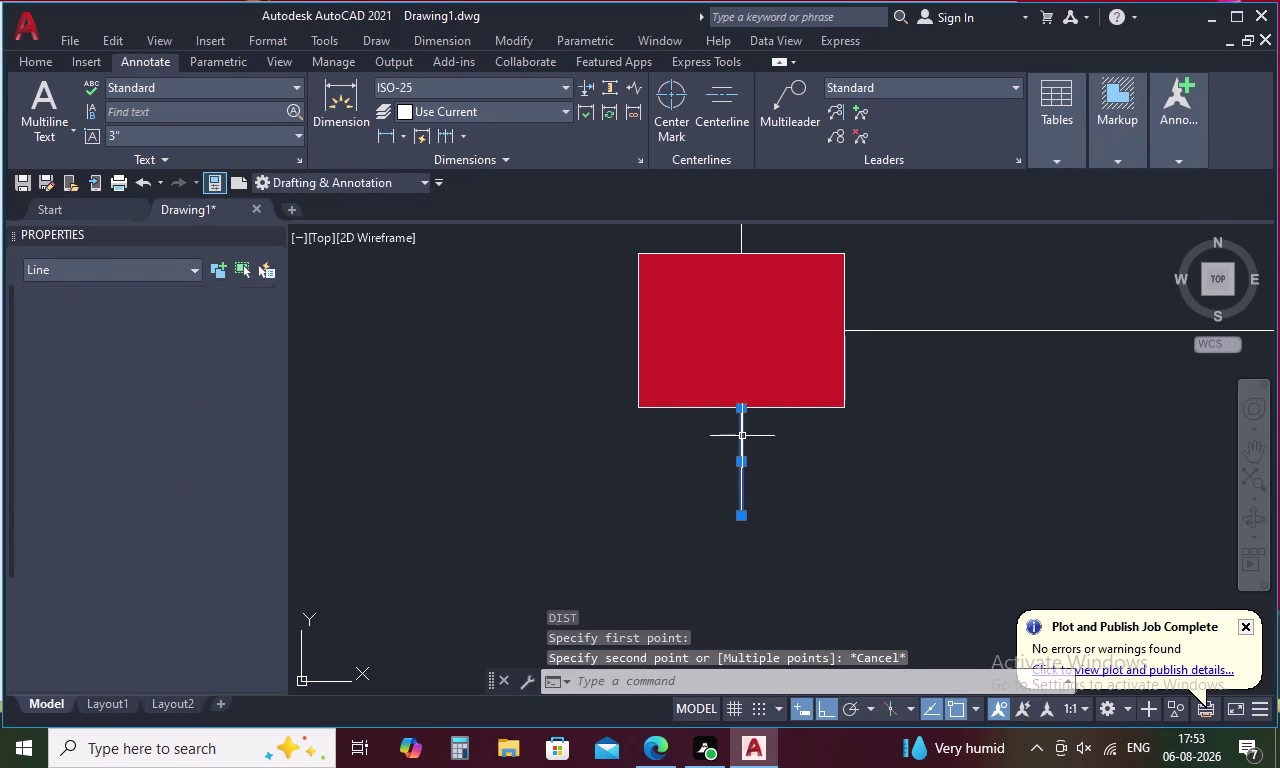
key(Delete)
text(L)
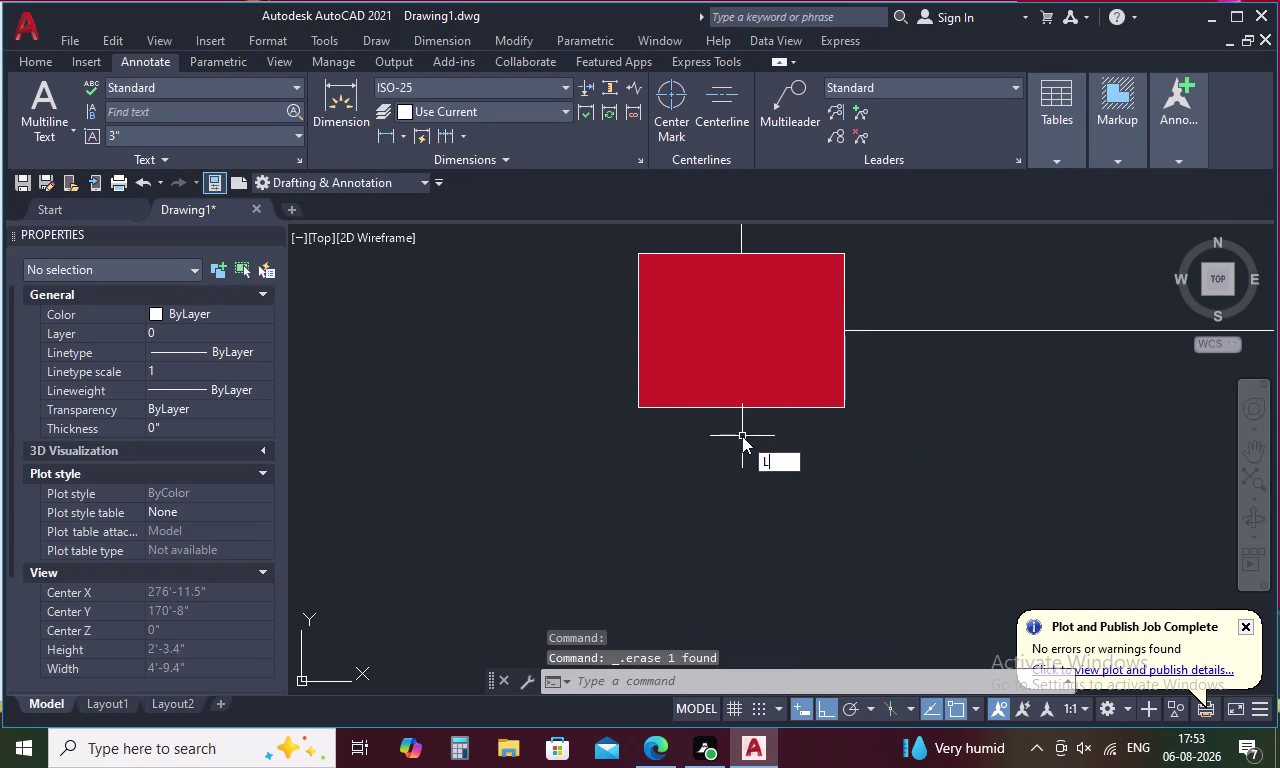
Draw a 6-unit vertical helper line down from the column's bottom edge.
key(space)
click(740, 407)
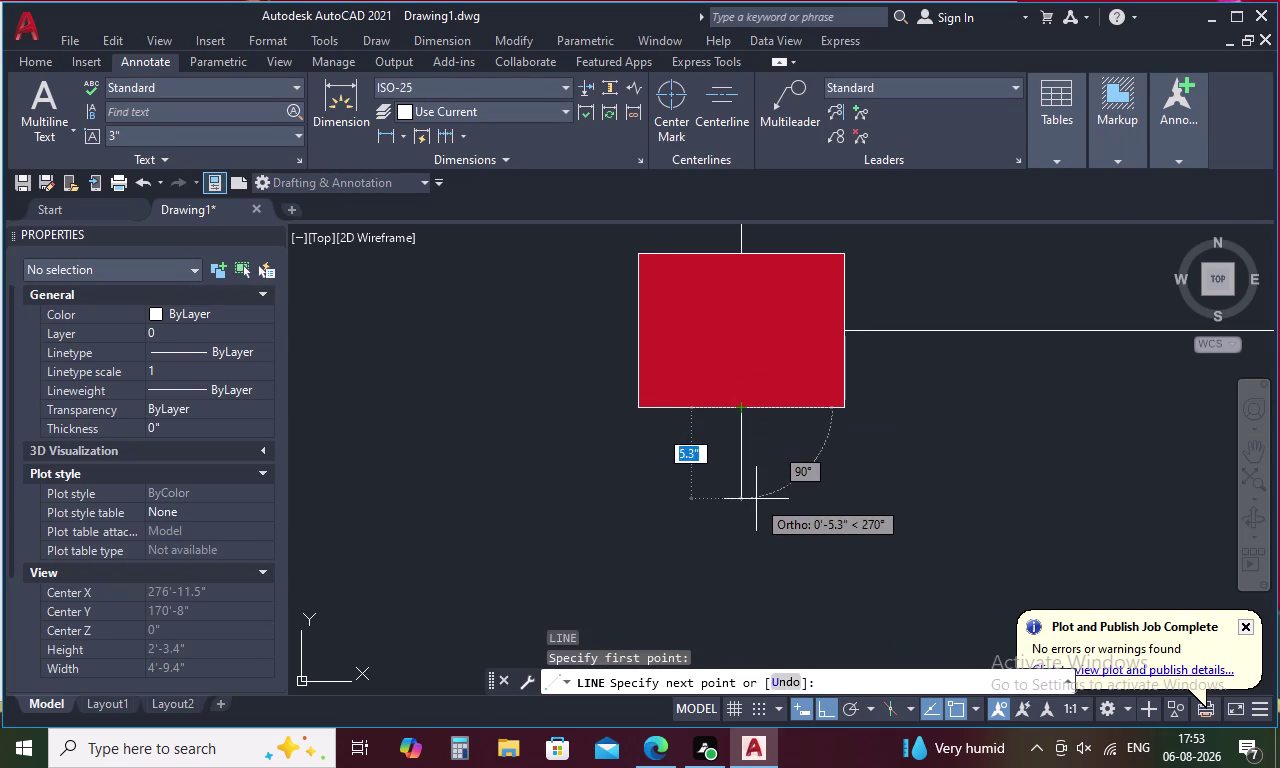
text(6)
key(space)
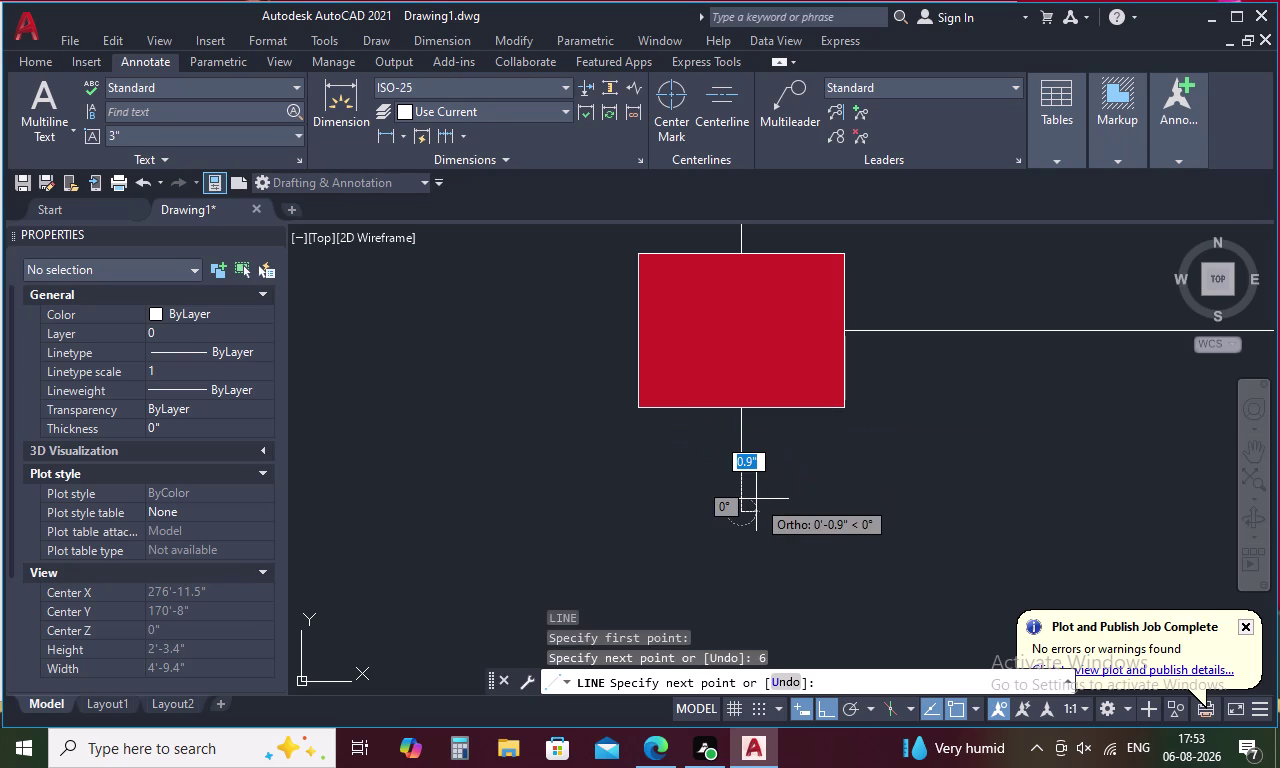
key(Escape)
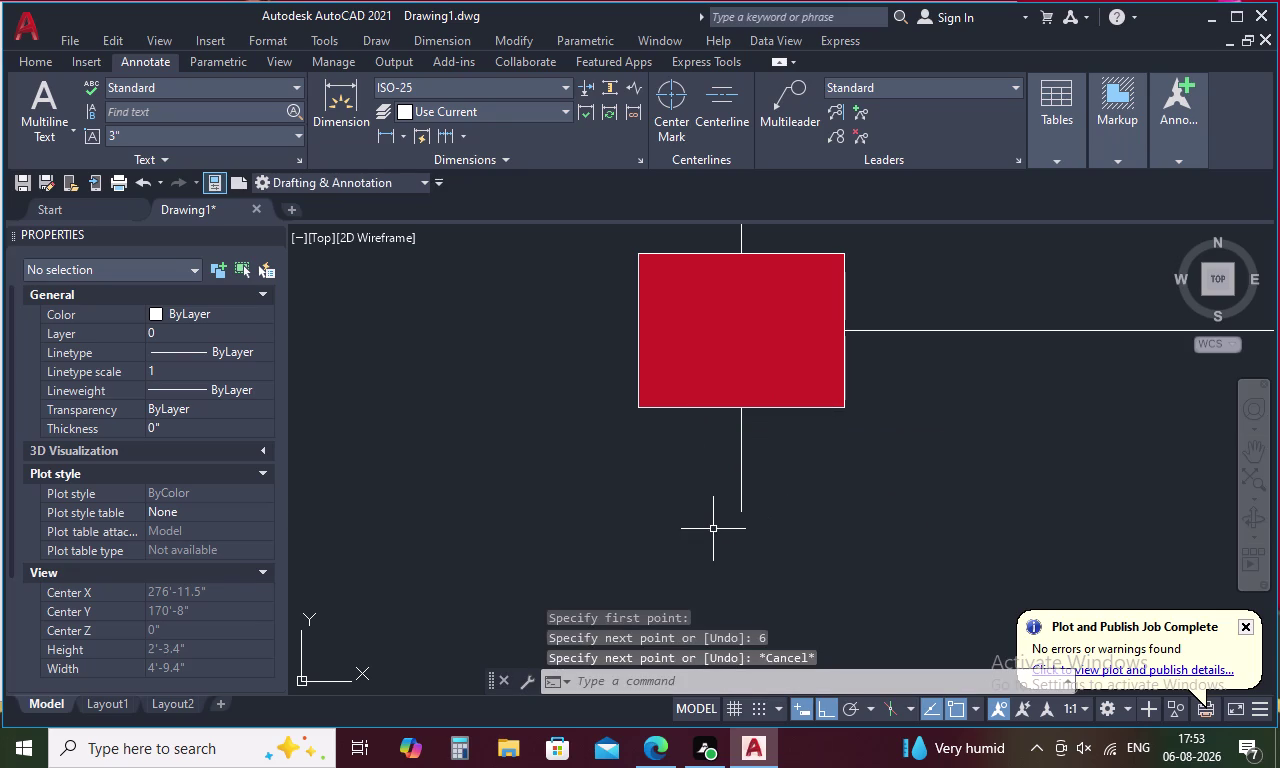
Draw 3-unit base lines right and left from the helper line's lower end.
text(L)
key(space)
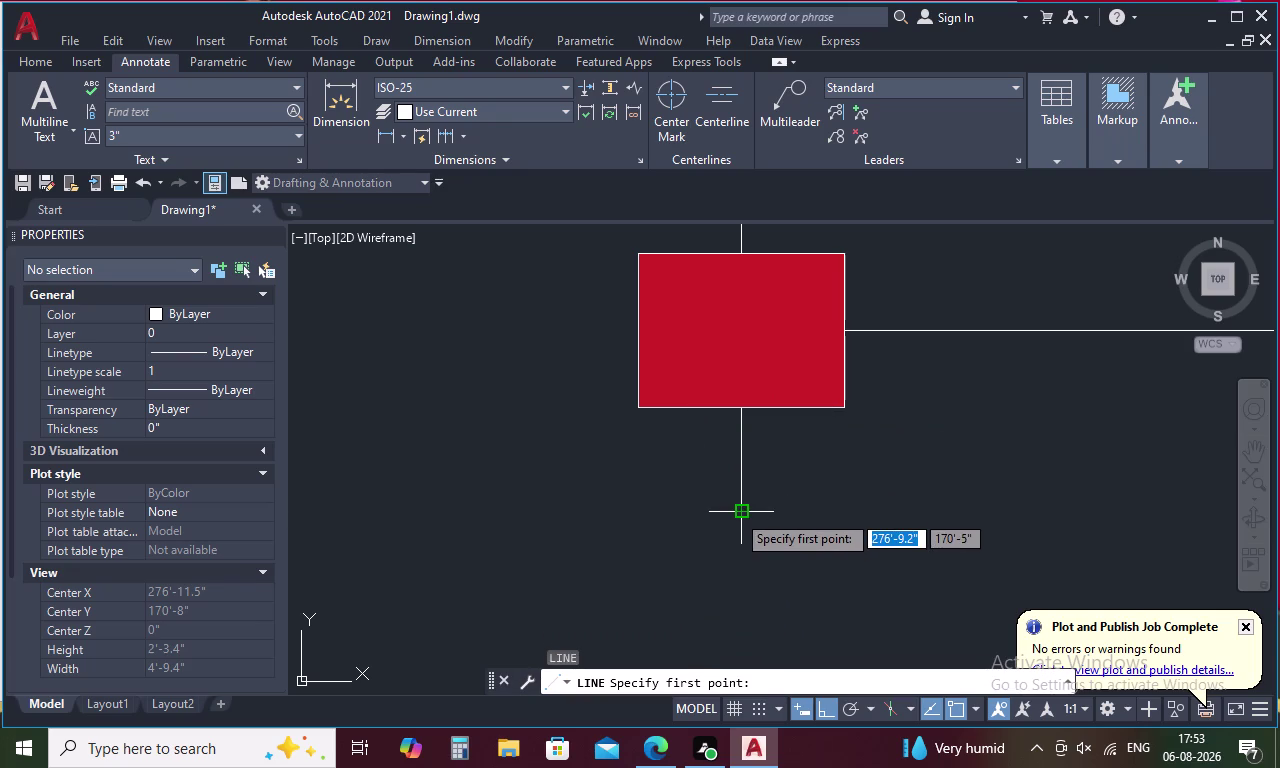
click(737, 512)
text(3)
key(space)
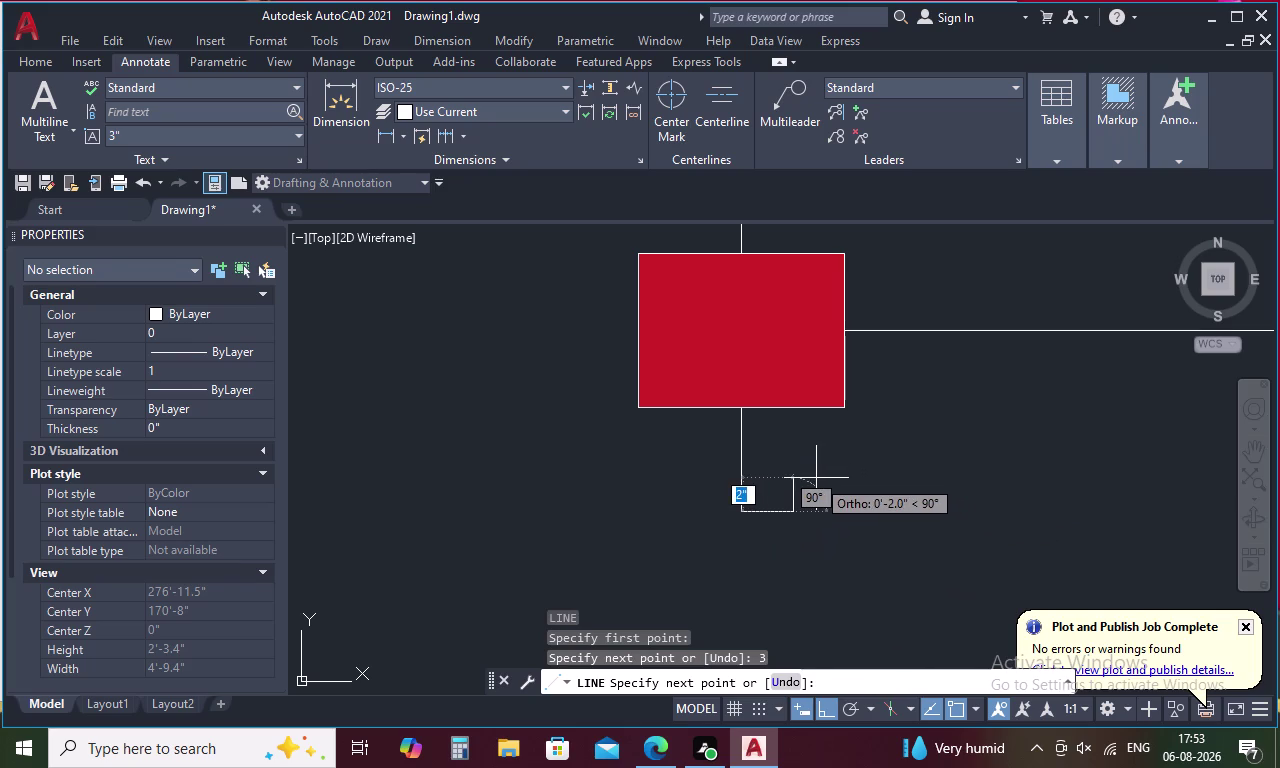
key(Escape)
key(space)
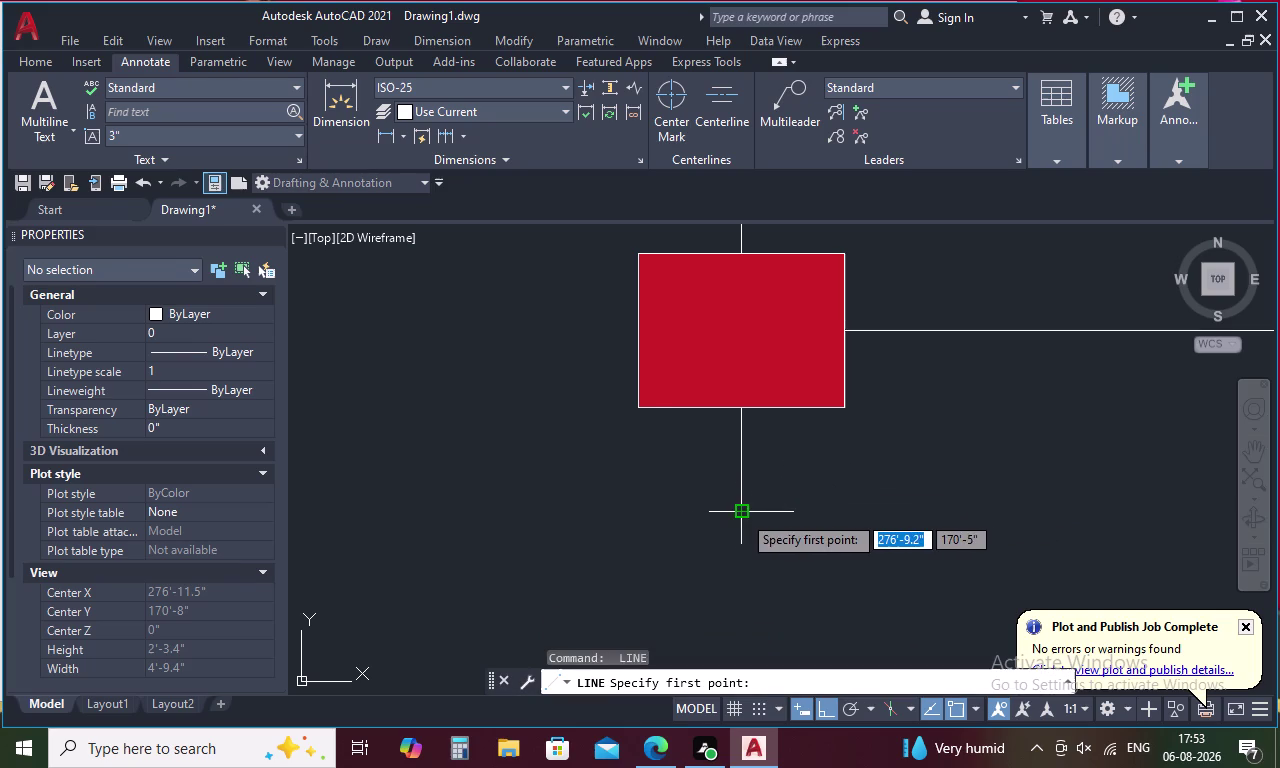
click(742, 514)
text(3)
key(space)
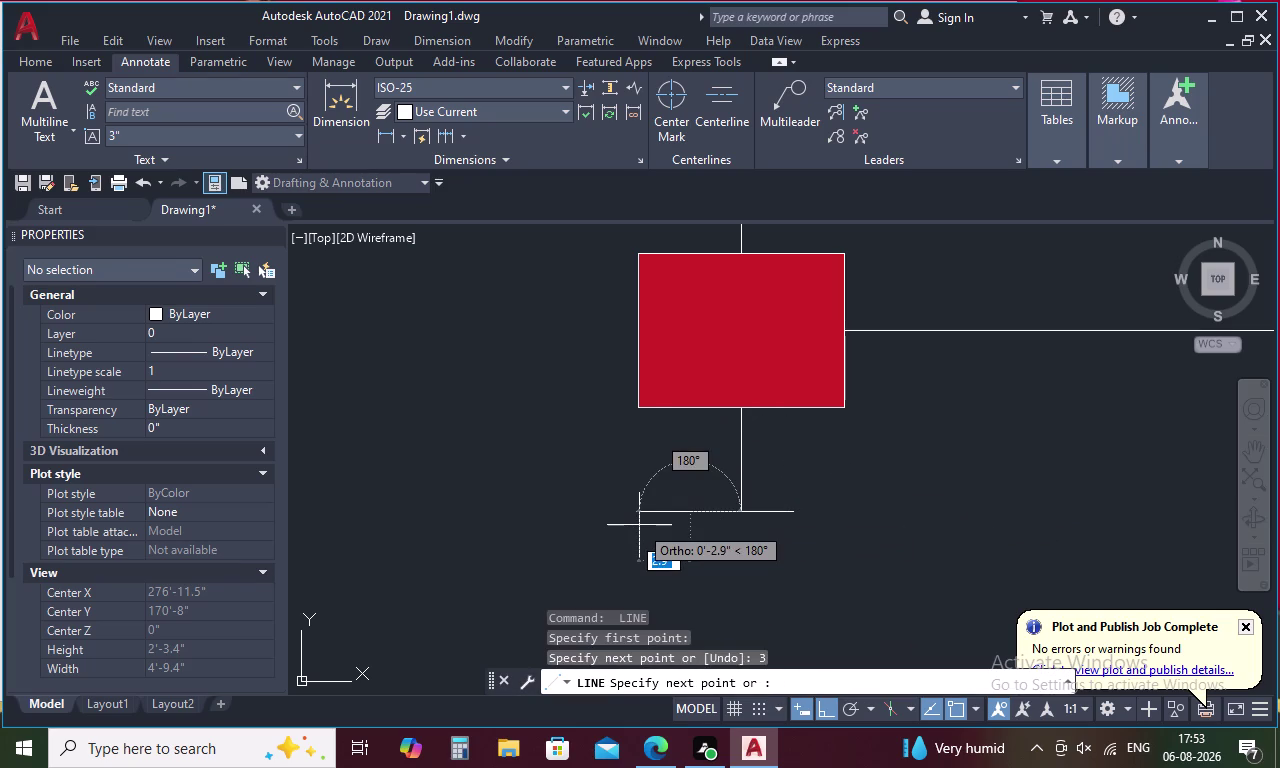
key(Escape)
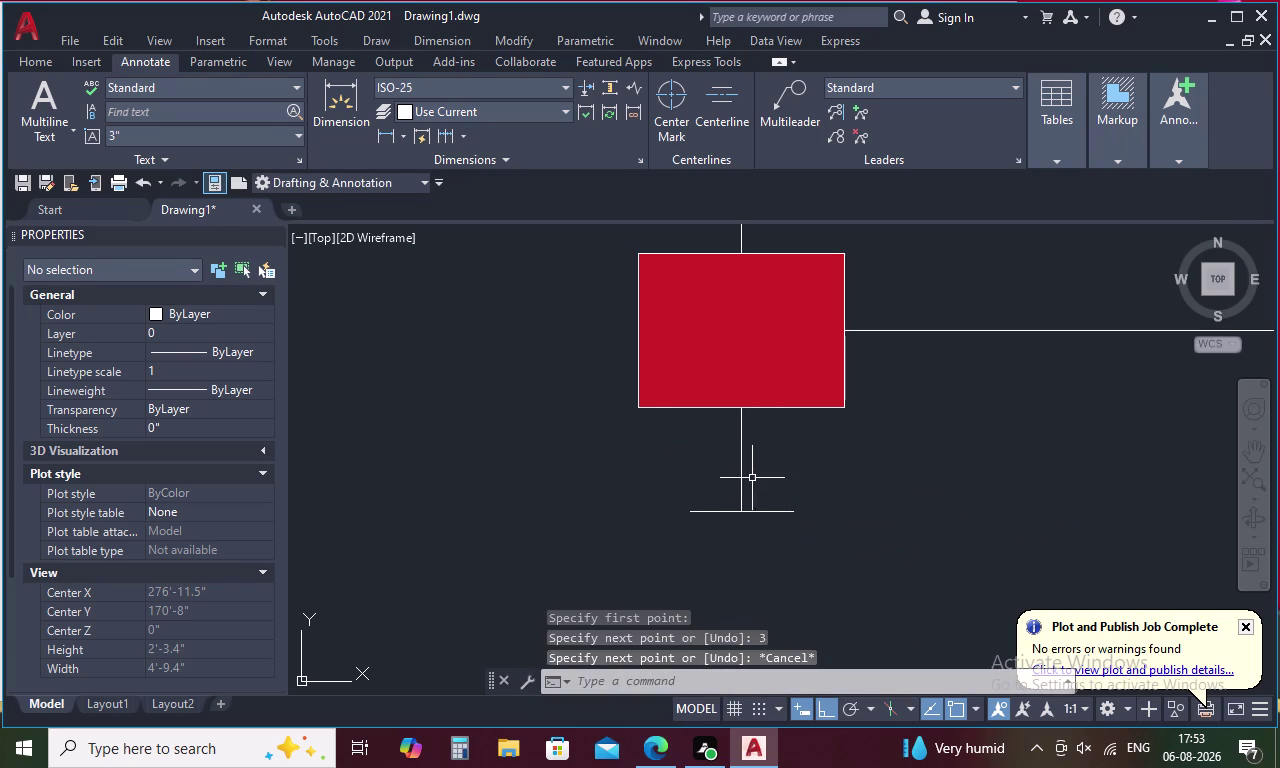
Connect both base ends to the column's bottom point, forming the triangle's slanted sides.
text(L)
key(space)
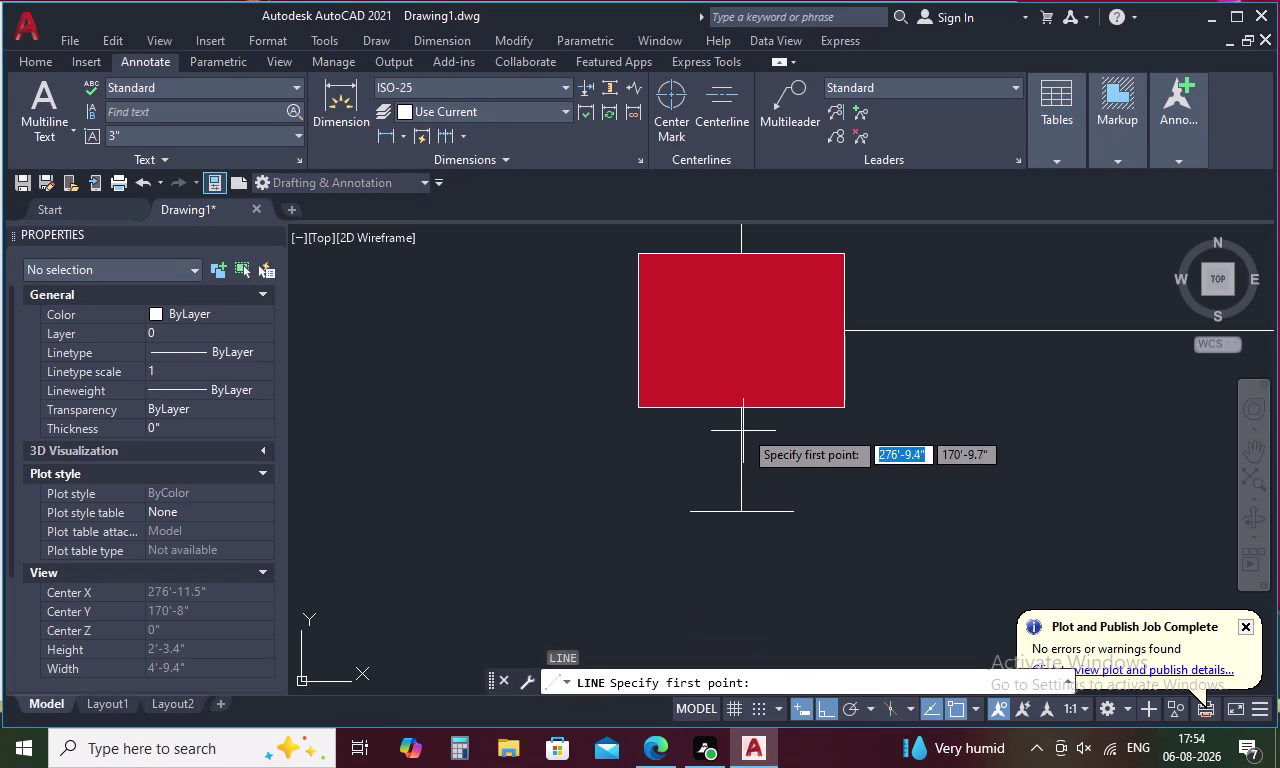
click(742, 413)
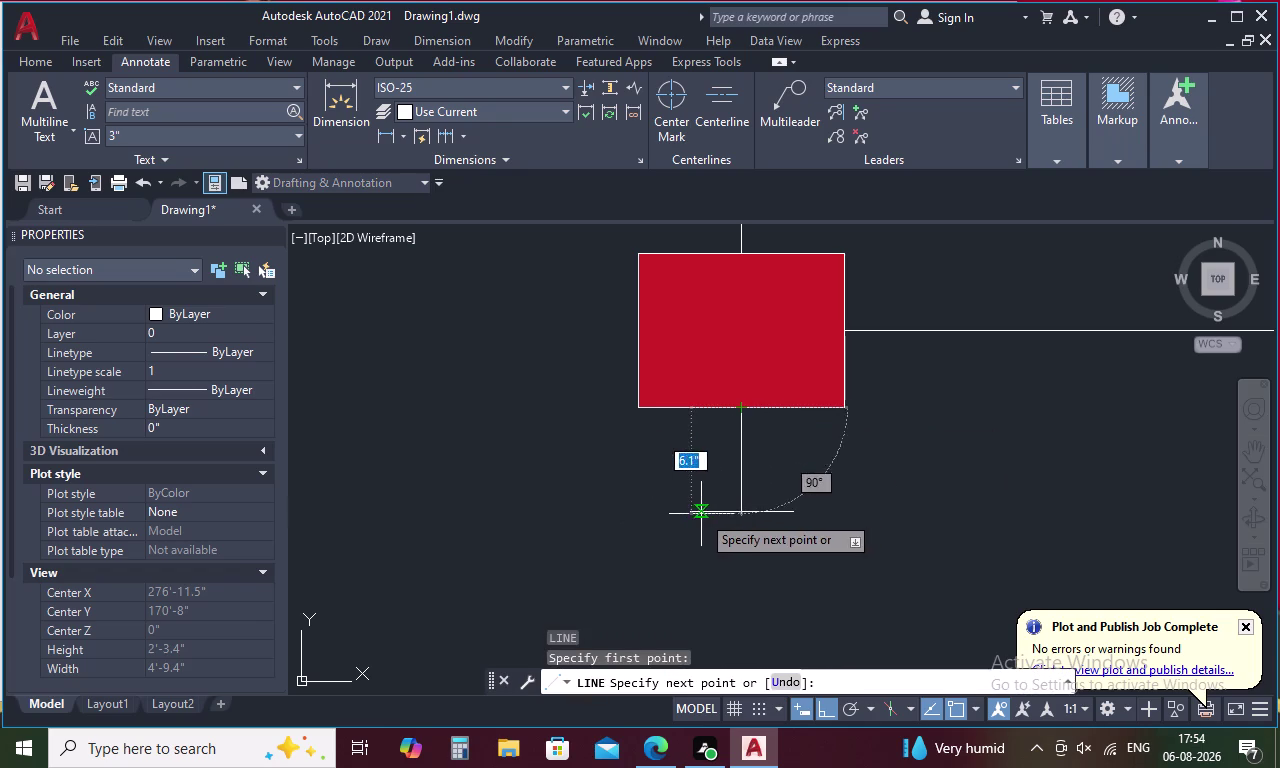
click(681, 513)
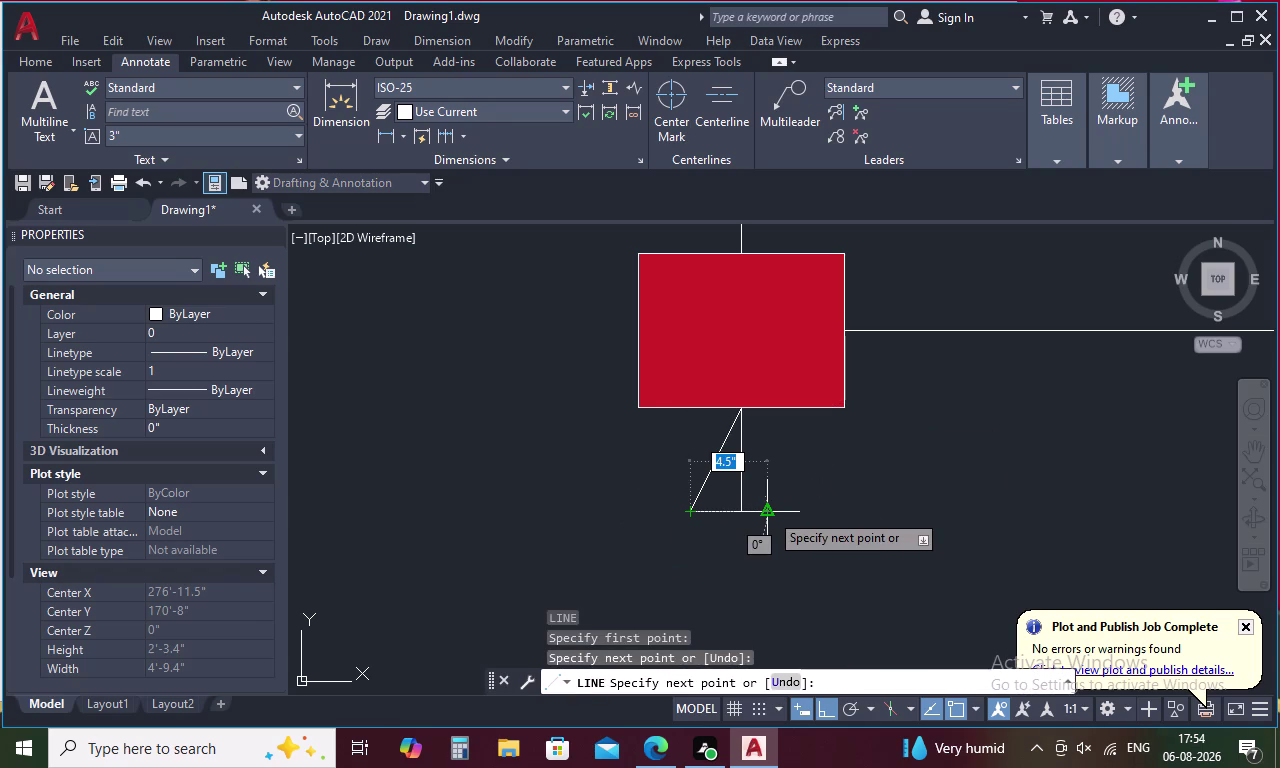
key(space)
key(space)
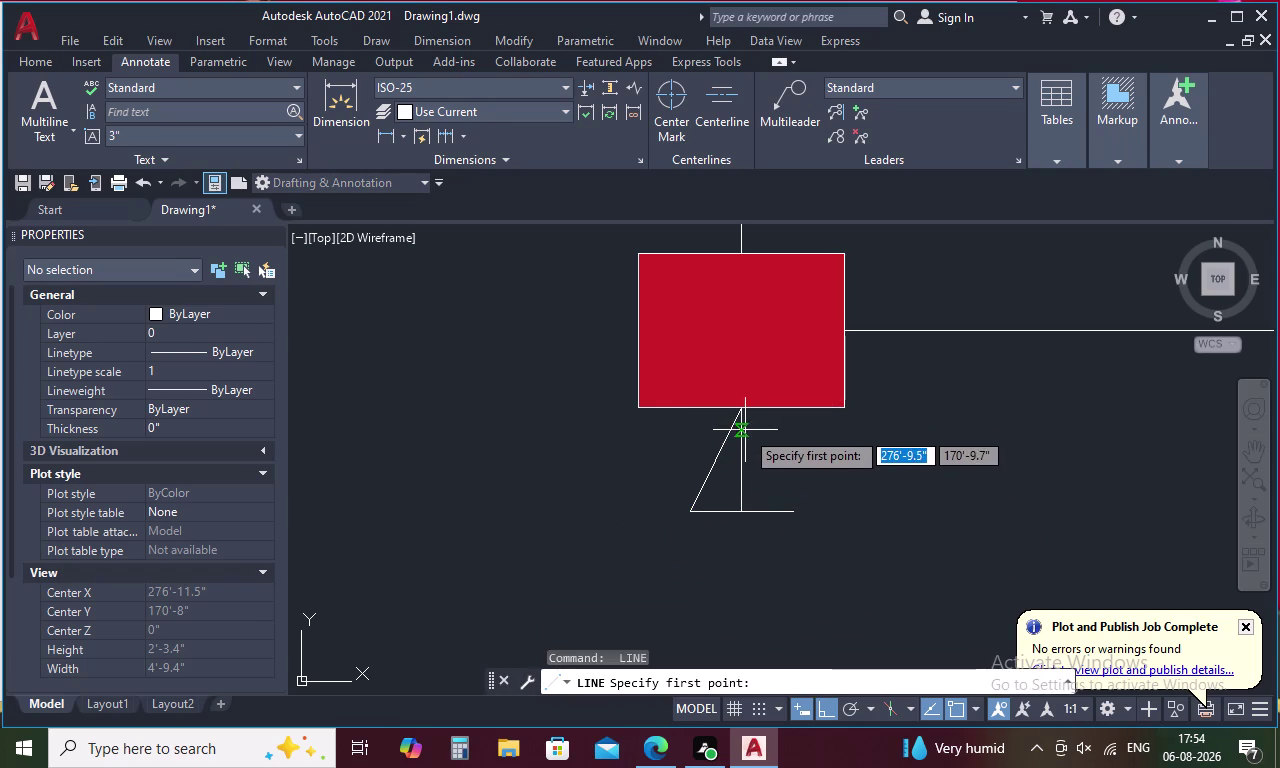
click(742, 413)
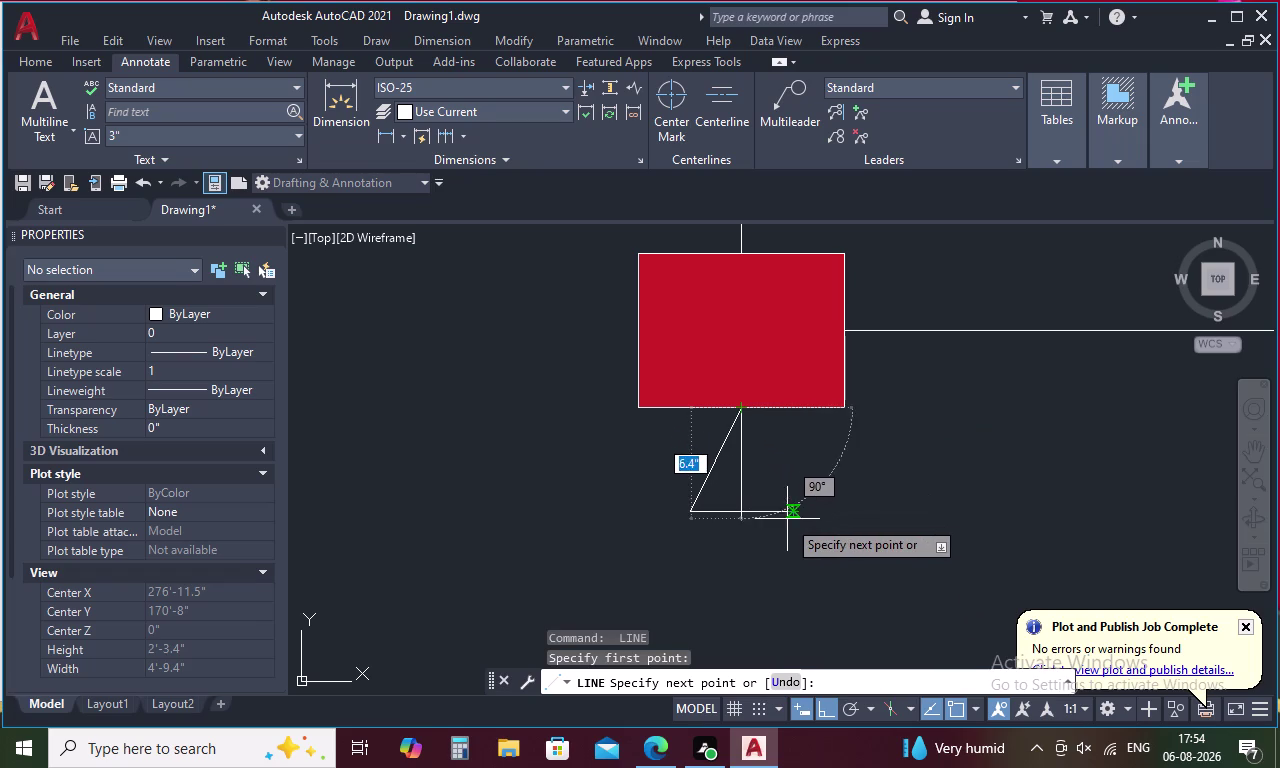
scroll(up, 3)
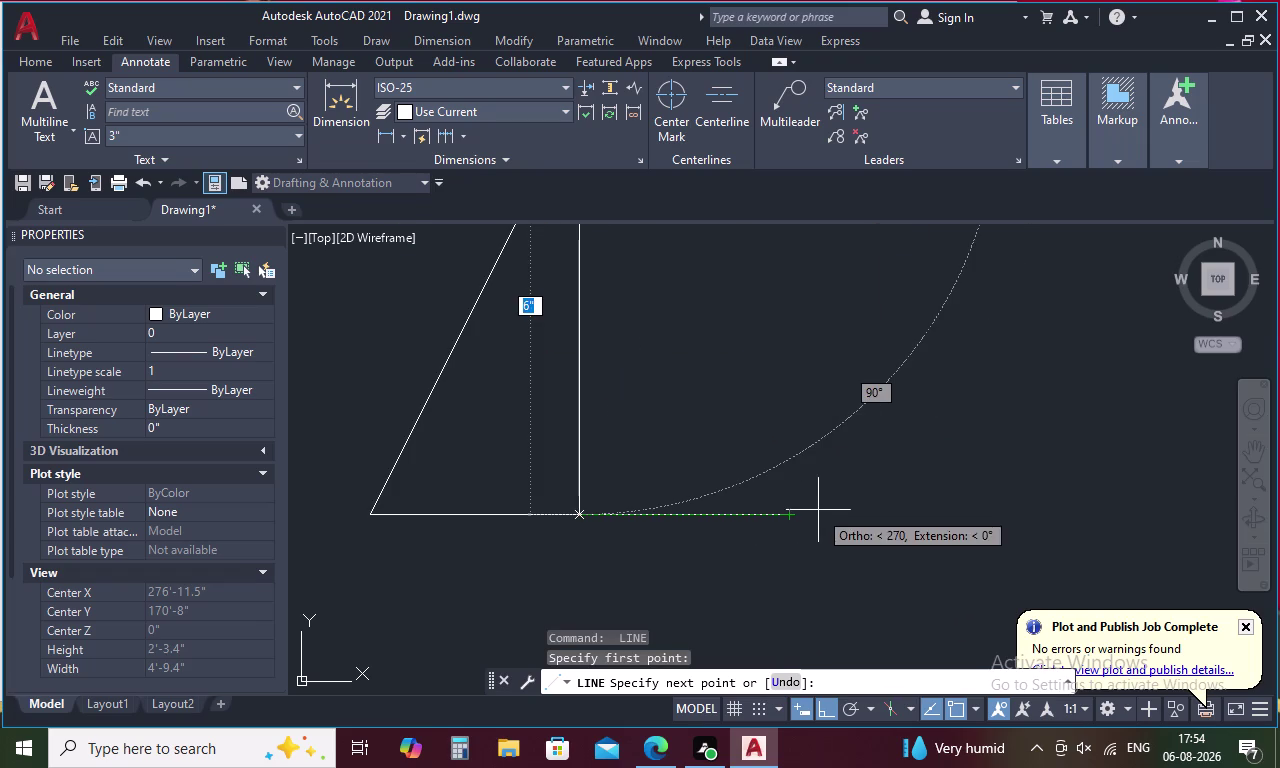
click(791, 517)
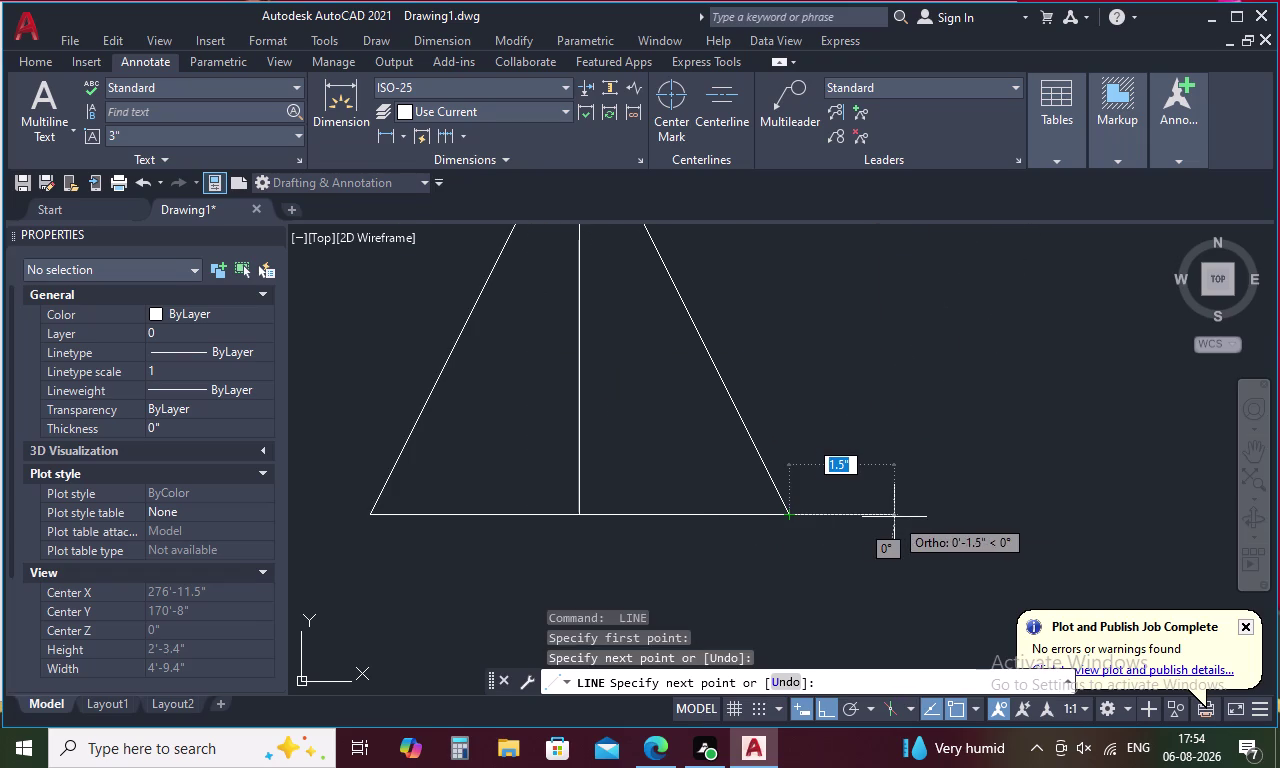
key(Escape)
Erase the helper vertical line inside the triangle.
click(580, 447)
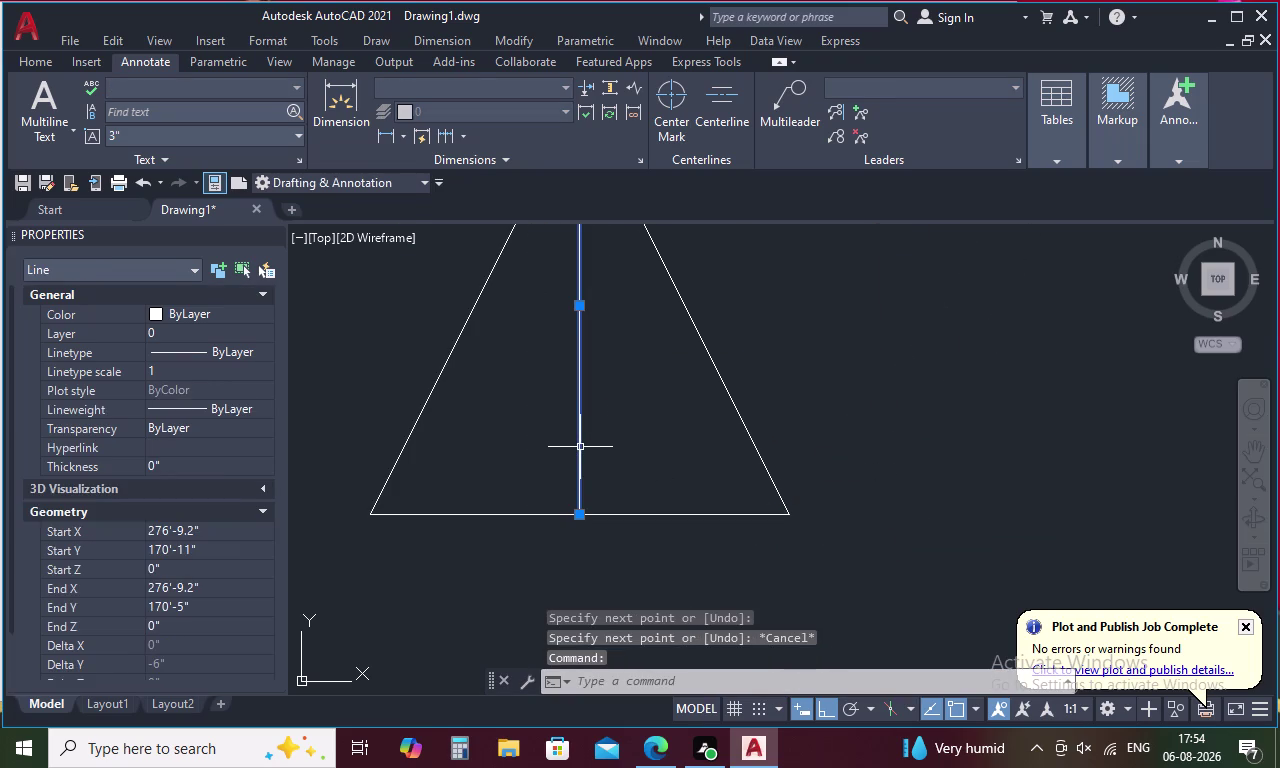
key(Delete)
scroll(down, 3)
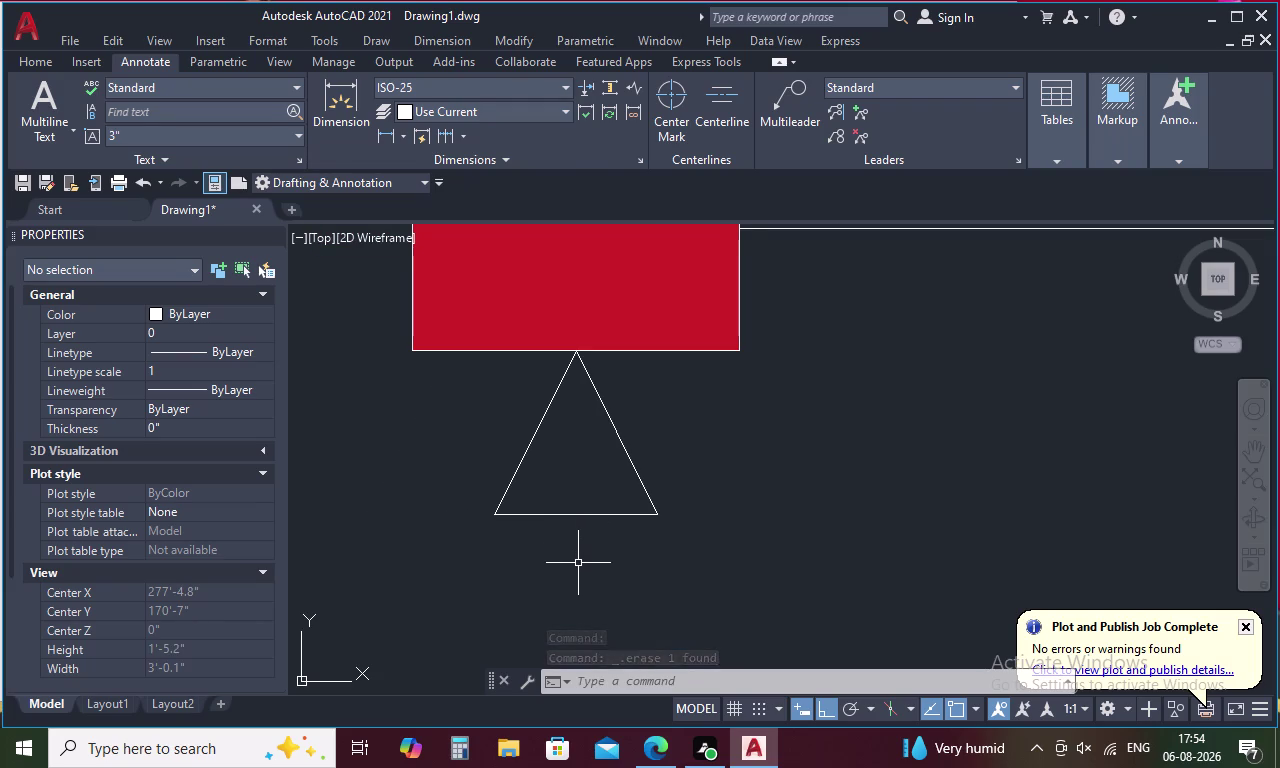
key(l)
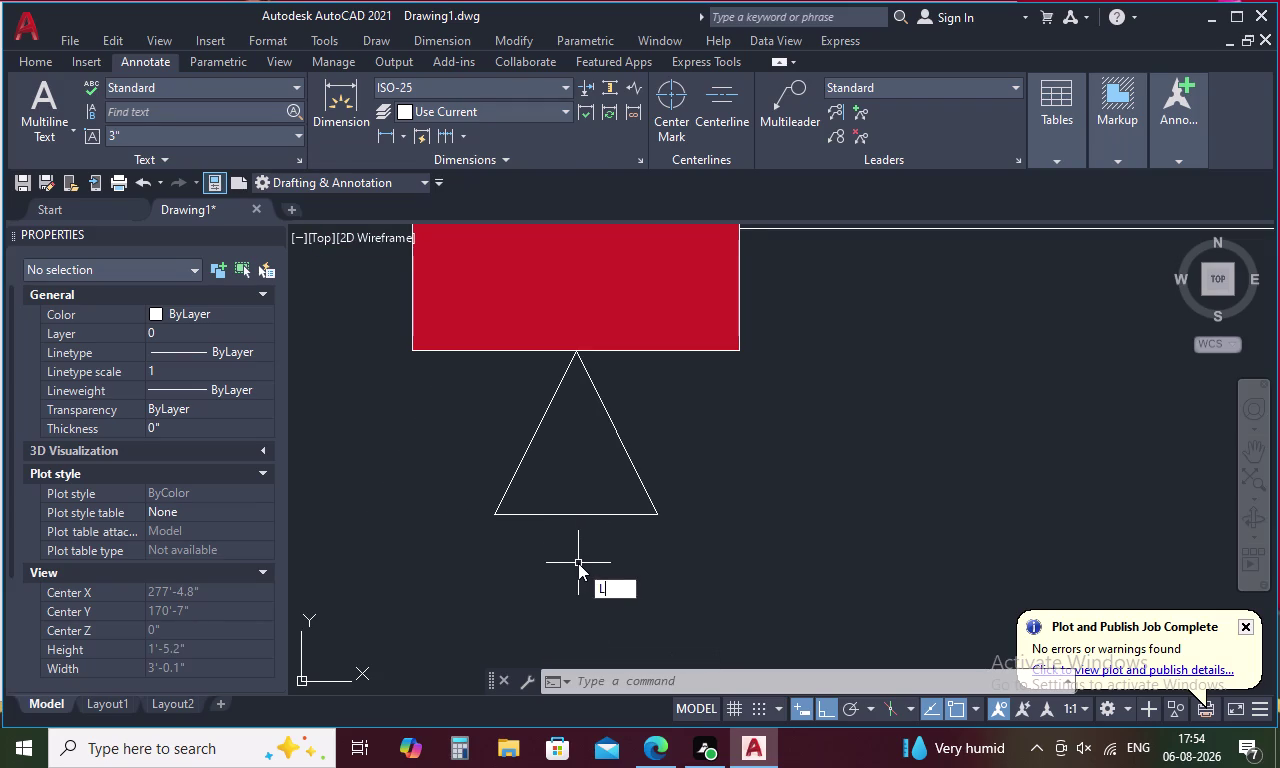
key(space)
text(TL)
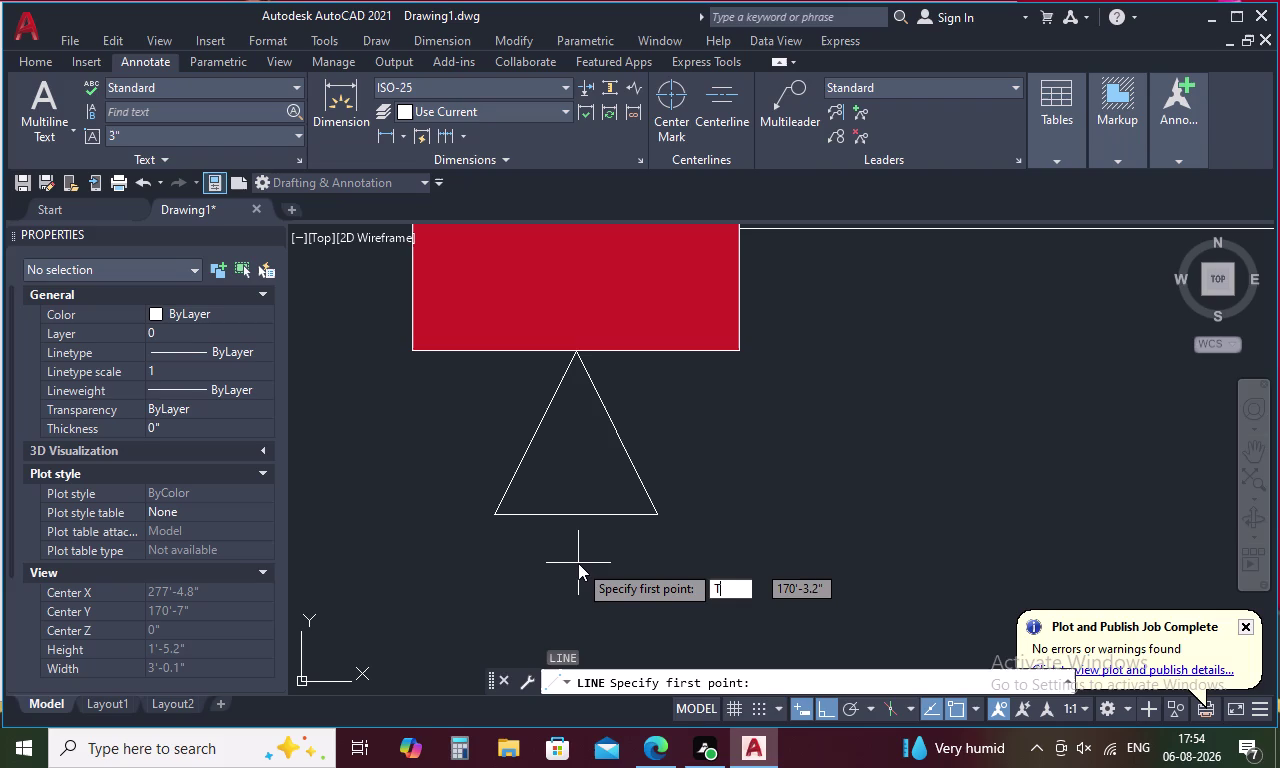
key(space)
key(BackSpace)
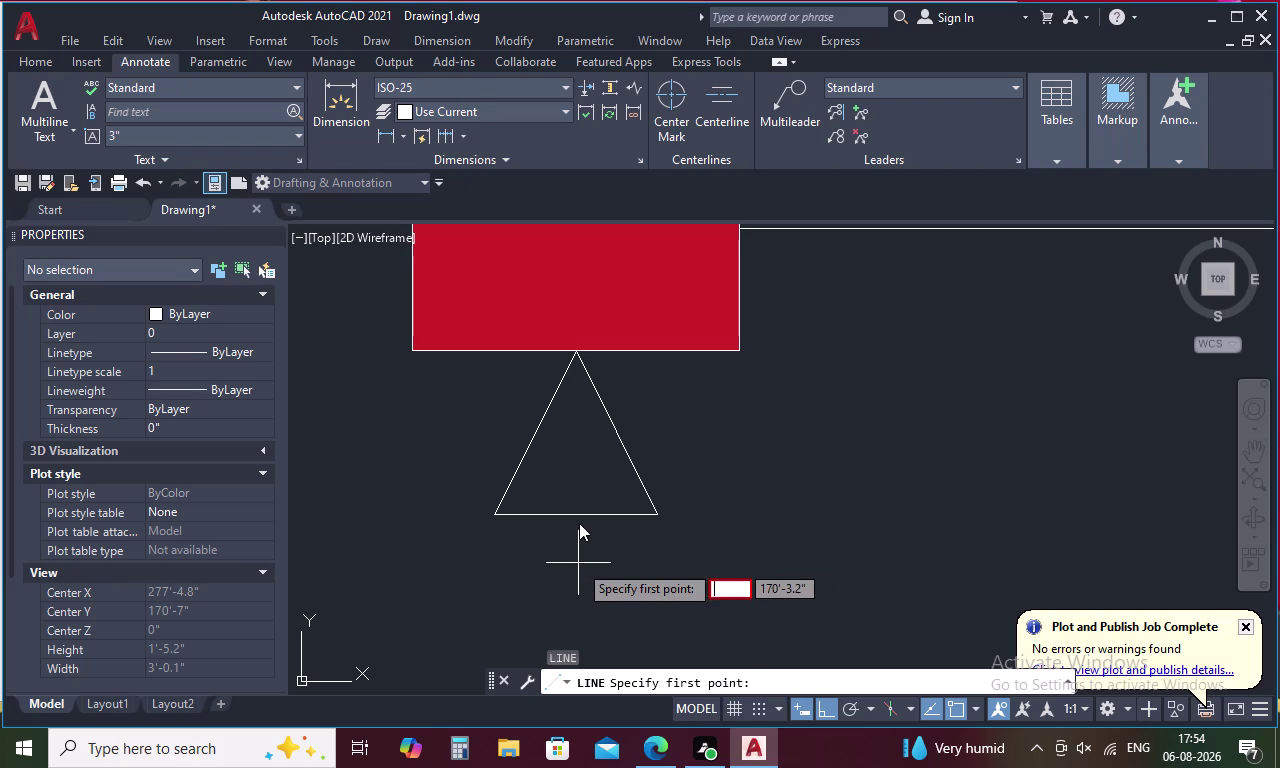
text(TK)
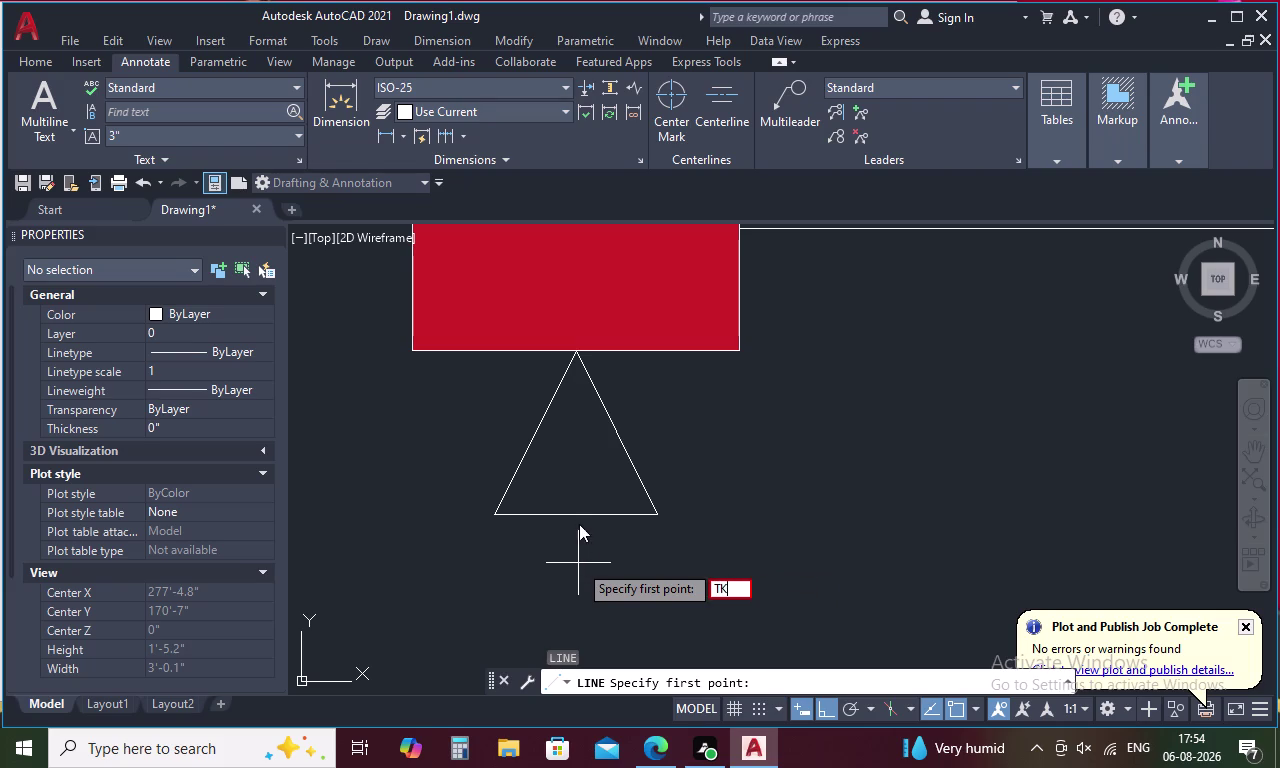
key(space)
click(573, 517)
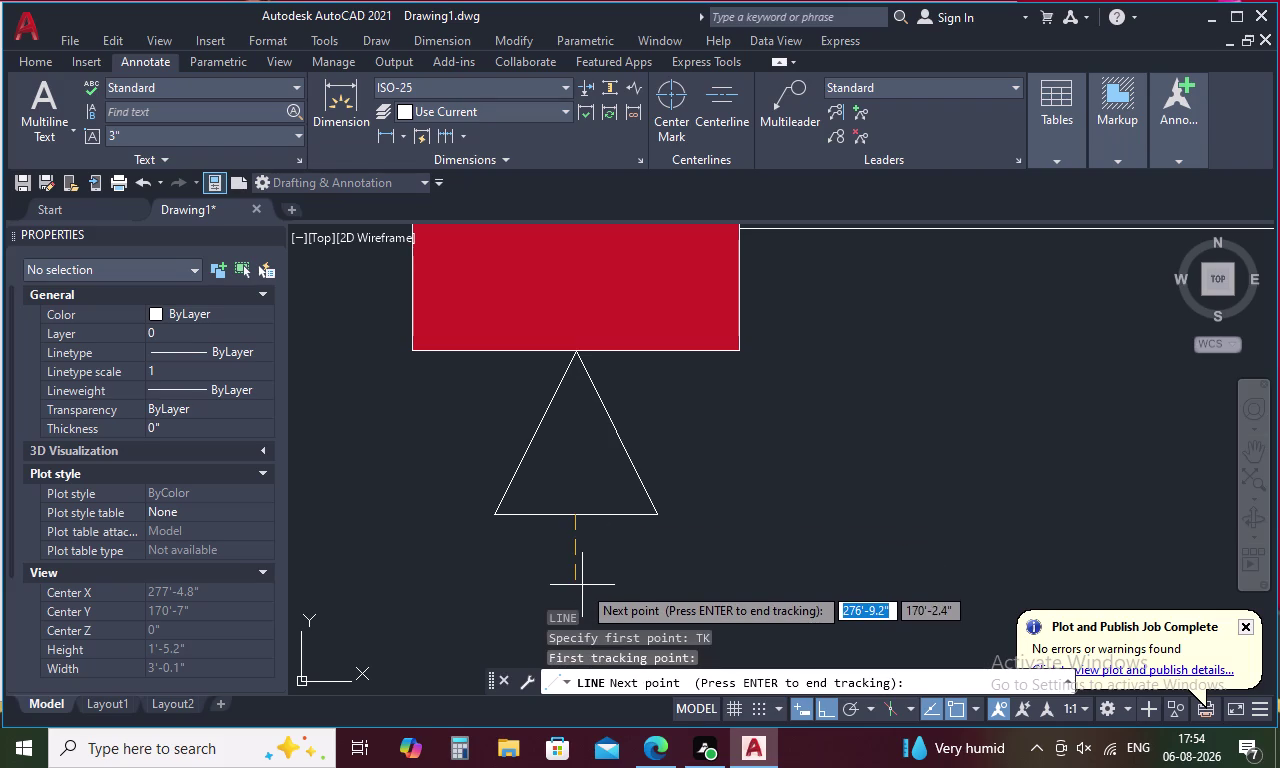
text(3)
key(space)
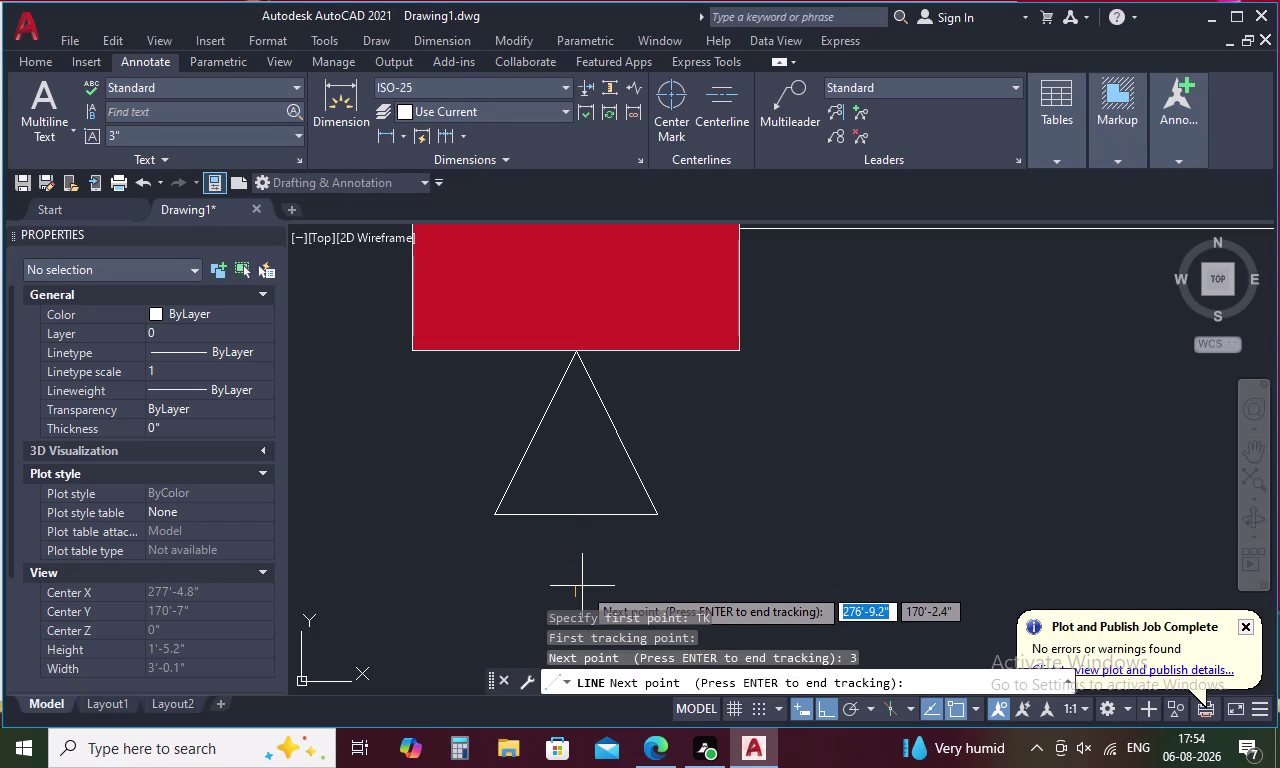
key(c)
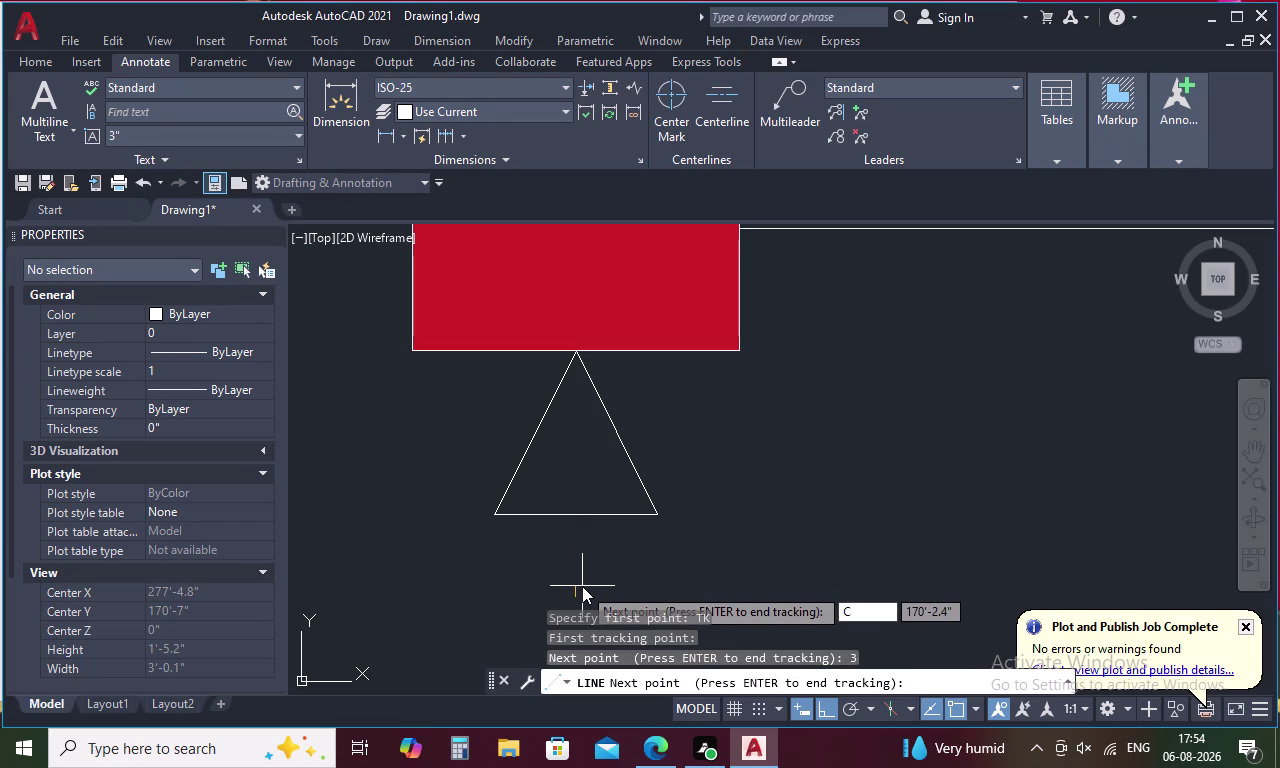
key(space)
key(Escape)
key(Escape)
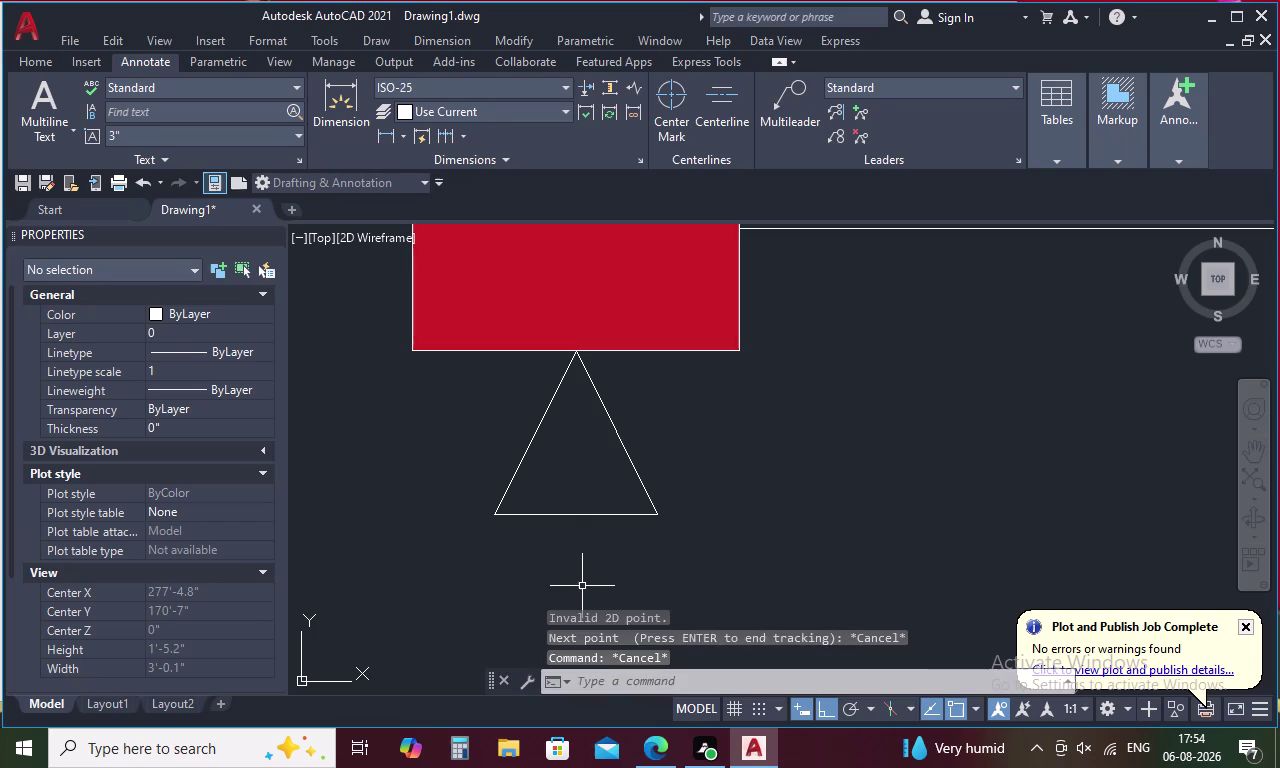
text(C TK)
Draw a radius-3 circle centred 3 units below the triangle's base midpoint using tracking.
key(space)
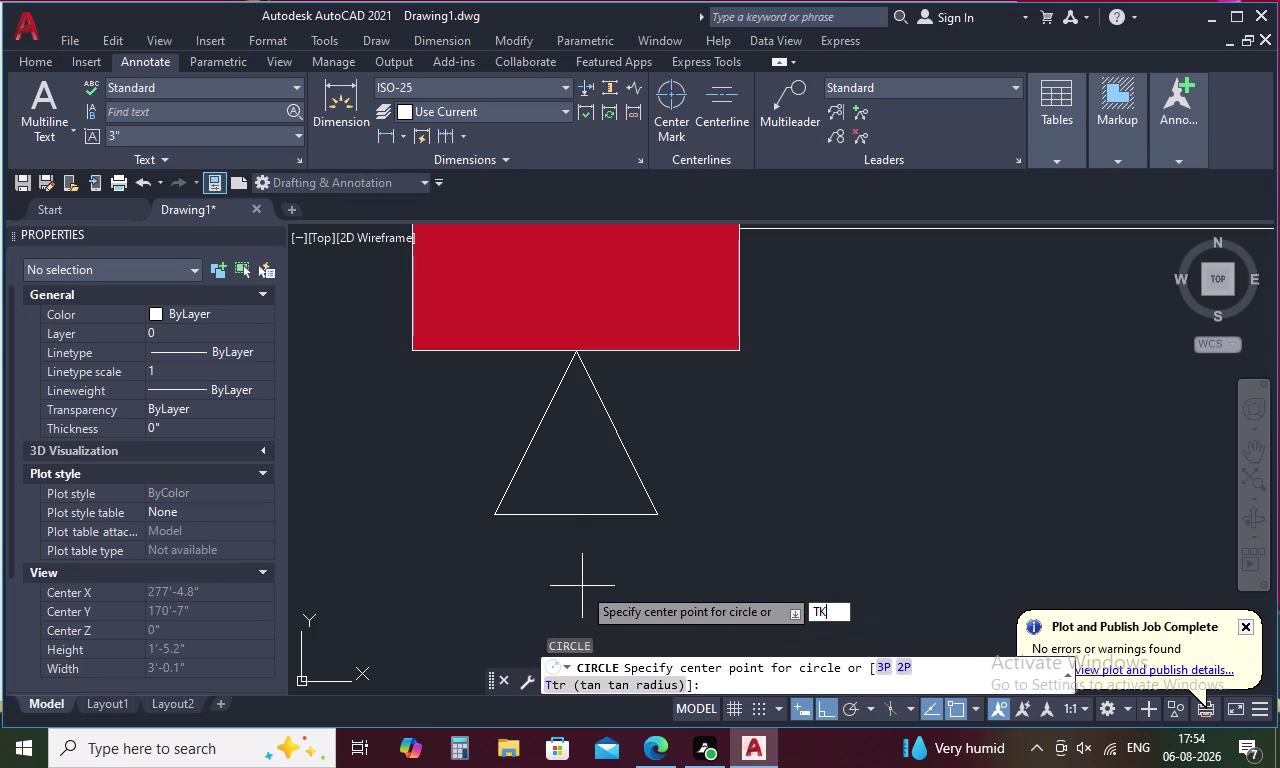
click(575, 519)
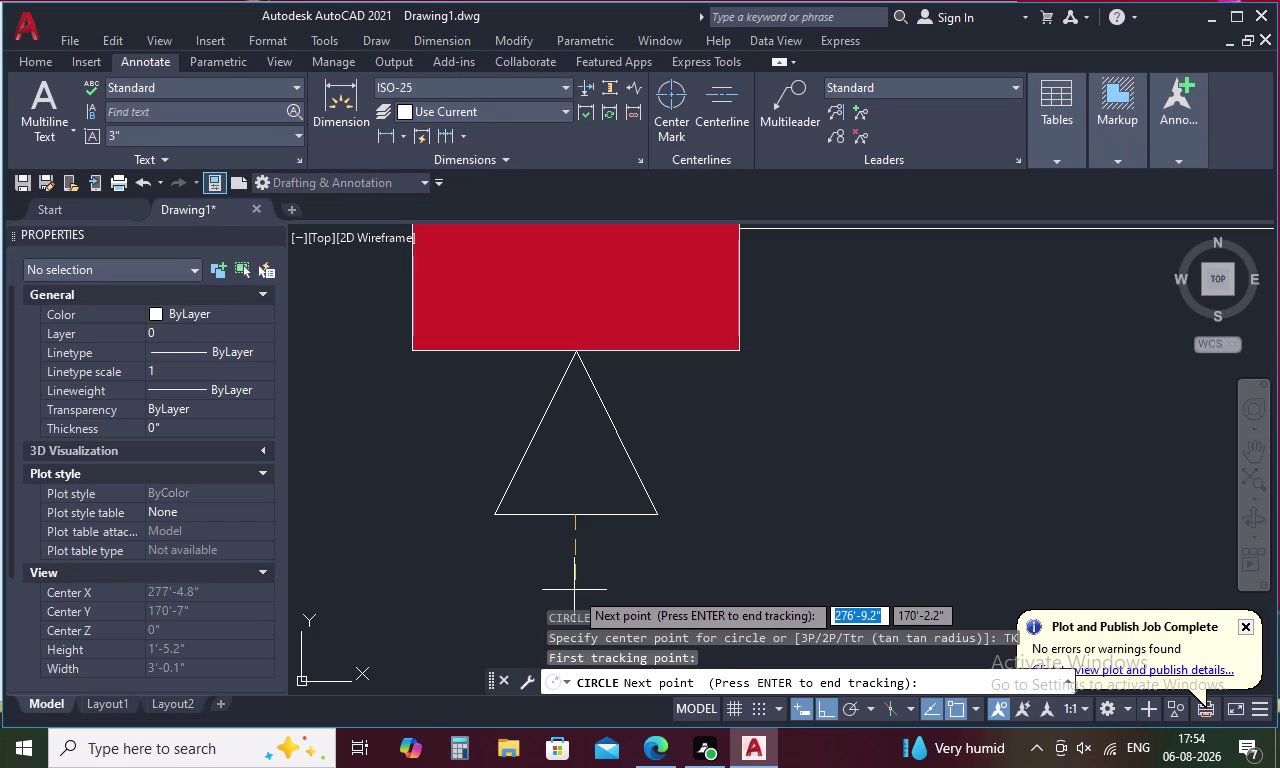
key(3)
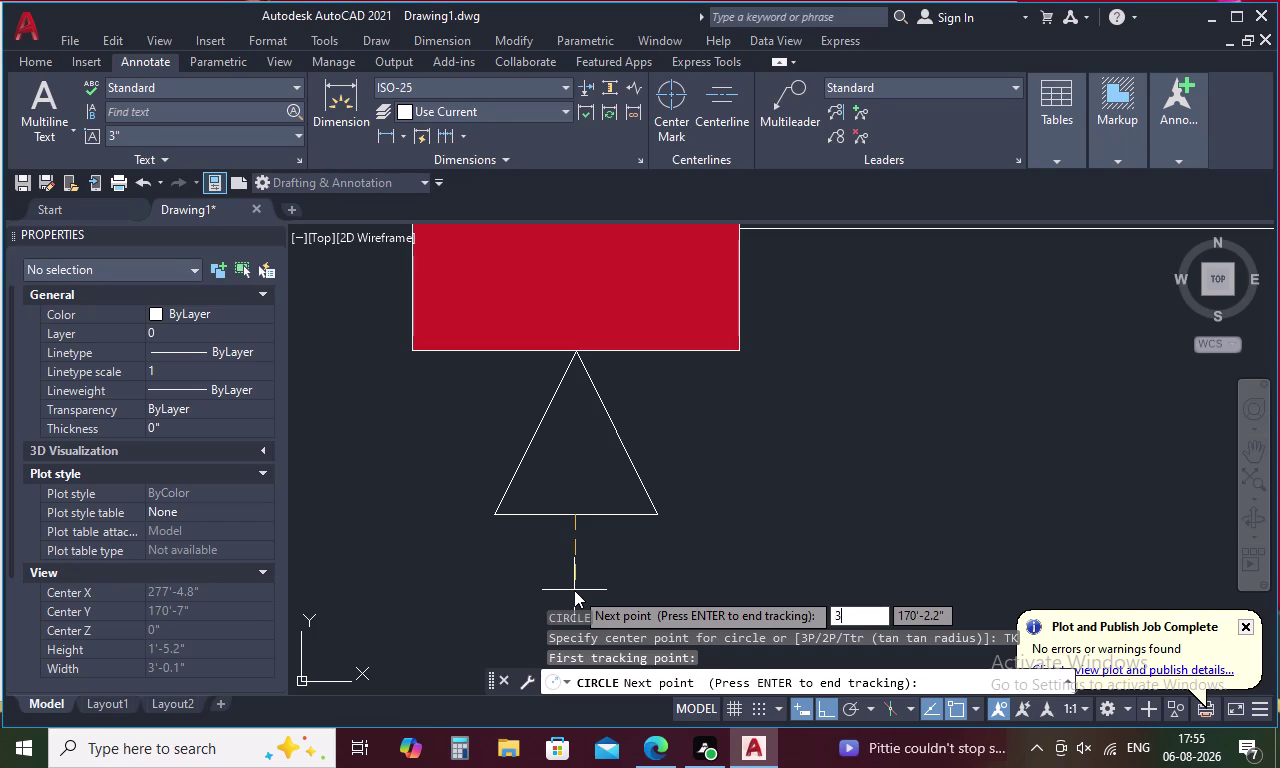
key(space)
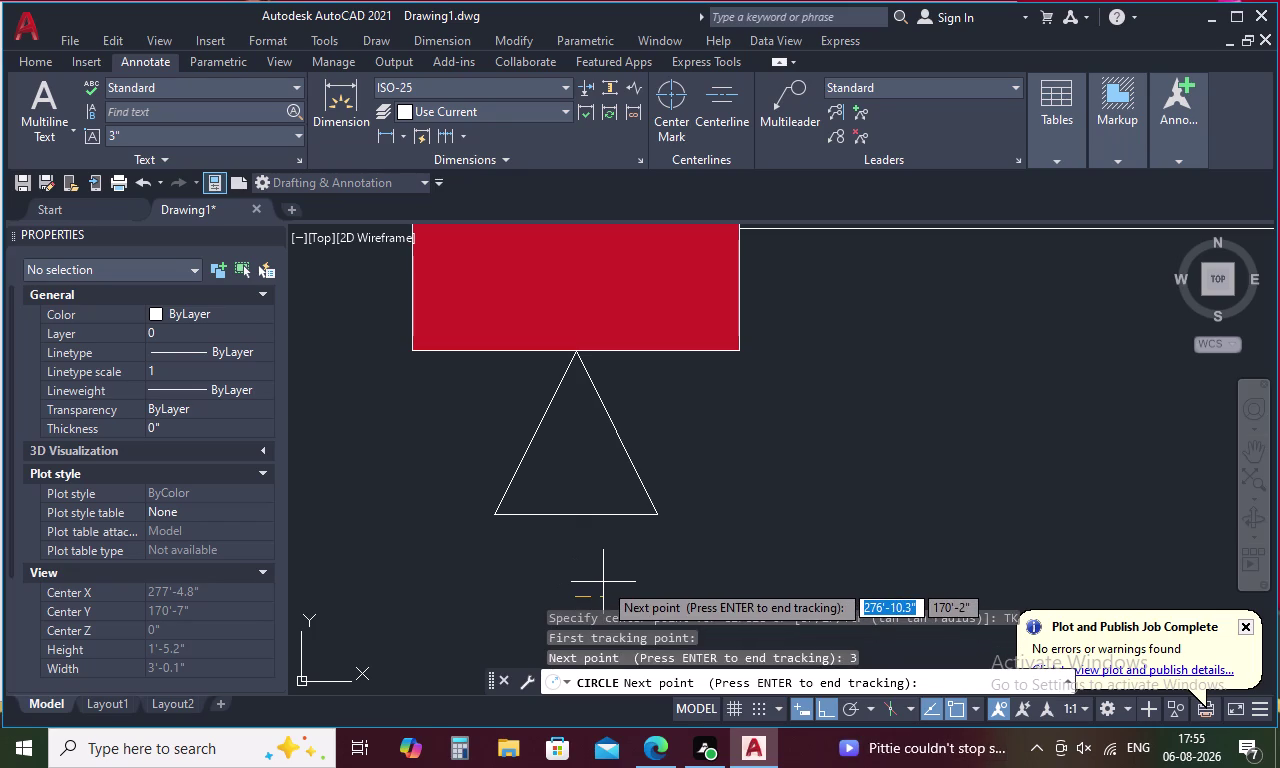
key(space)
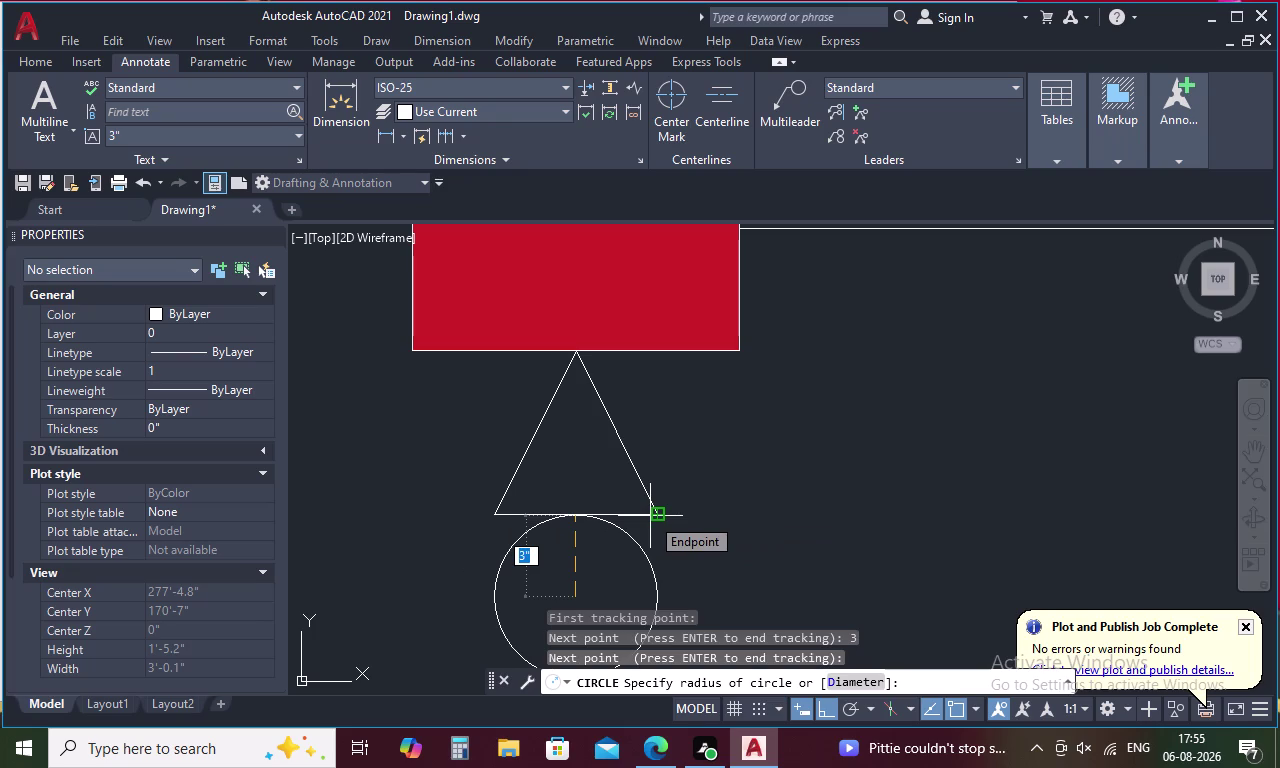
middle_drag(650, 516, 674, 424)
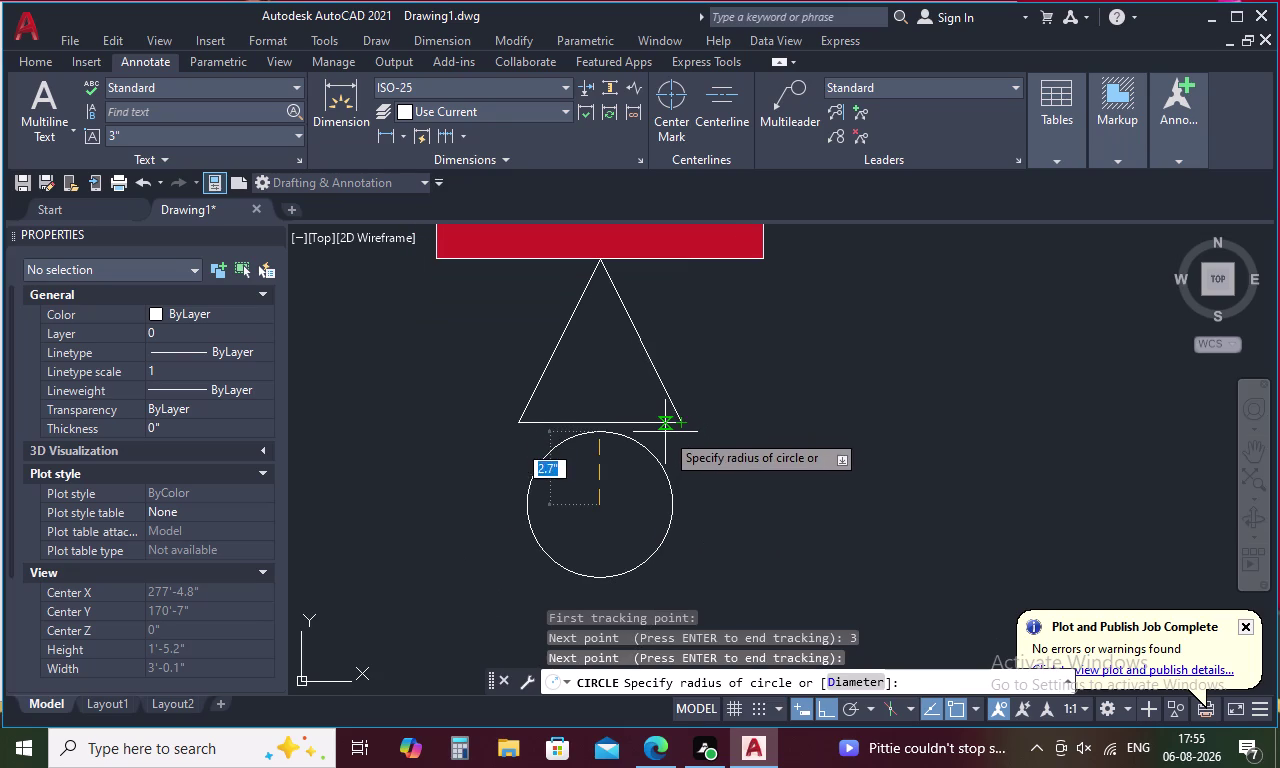
text(3)
key(space)
scroll(down, 3)
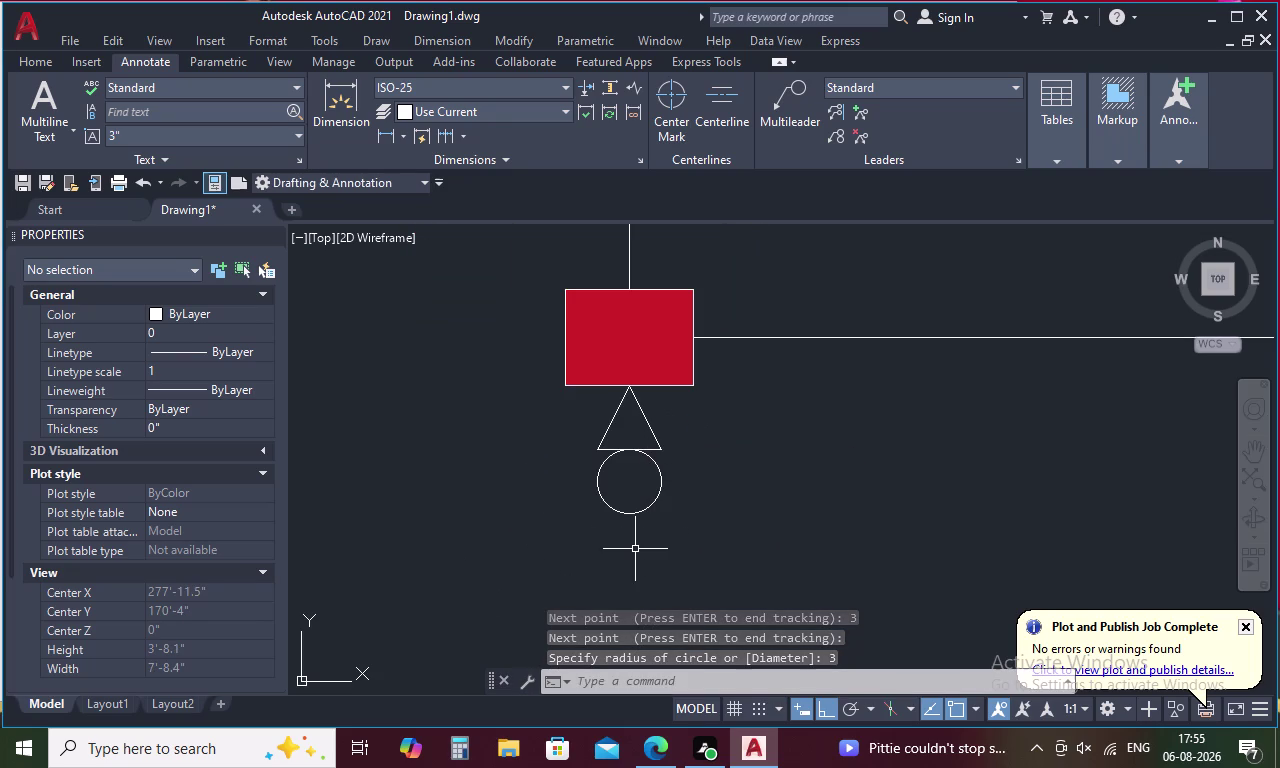
Draw a vertical line straight down from the bottom of the circle.
key(l)
key(space)
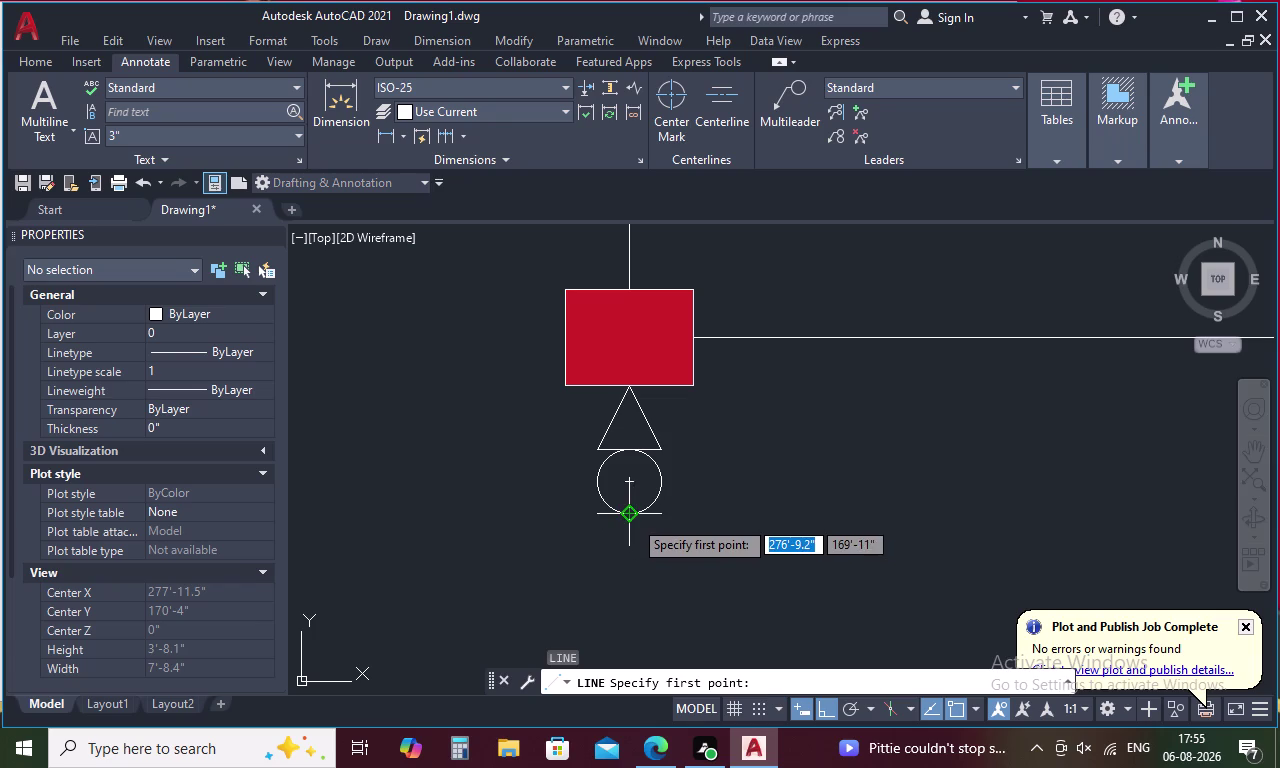
click(632, 518)
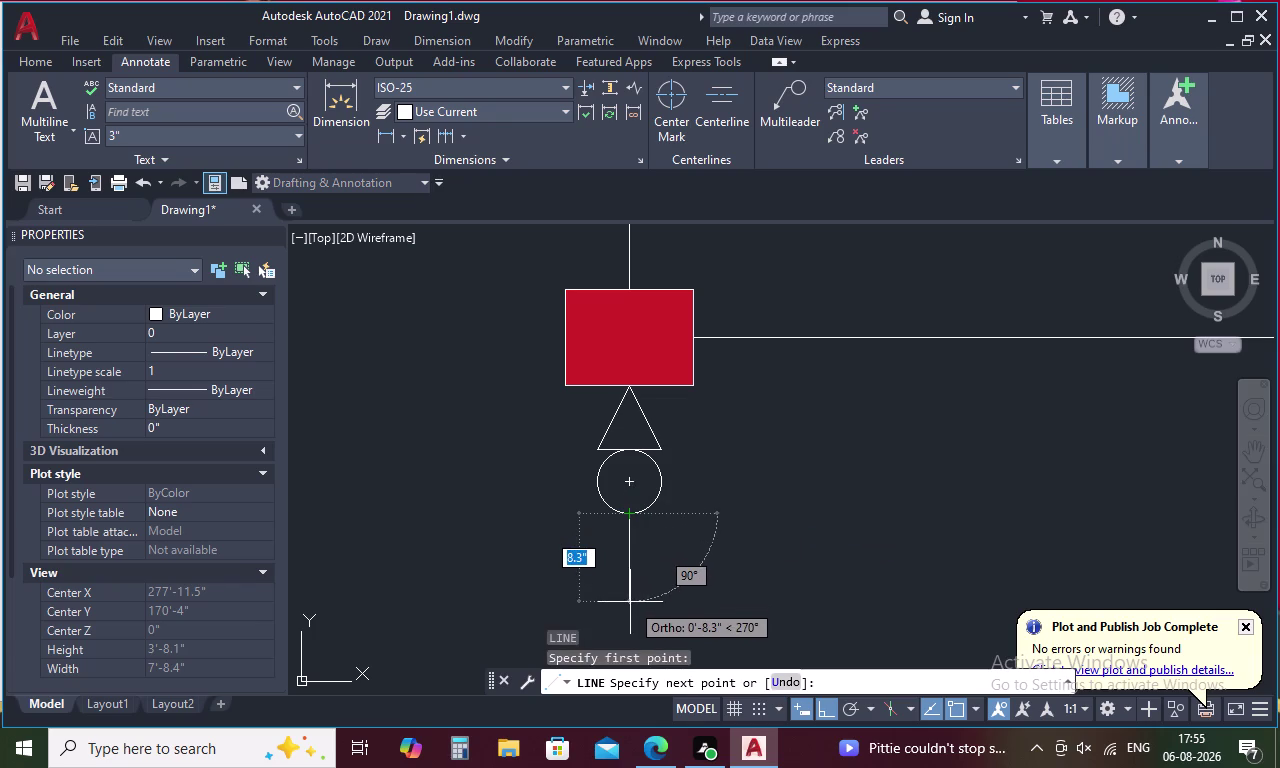
click(624, 584)
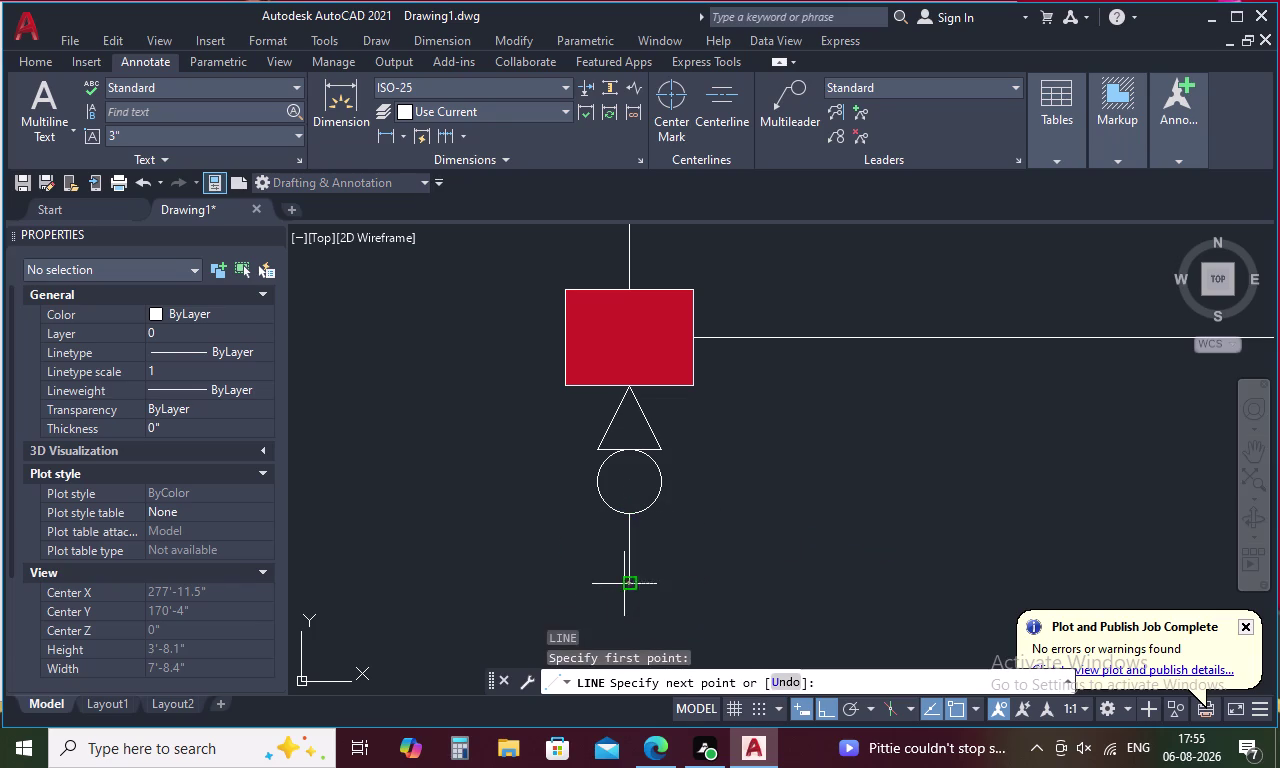
scroll(down, 3)
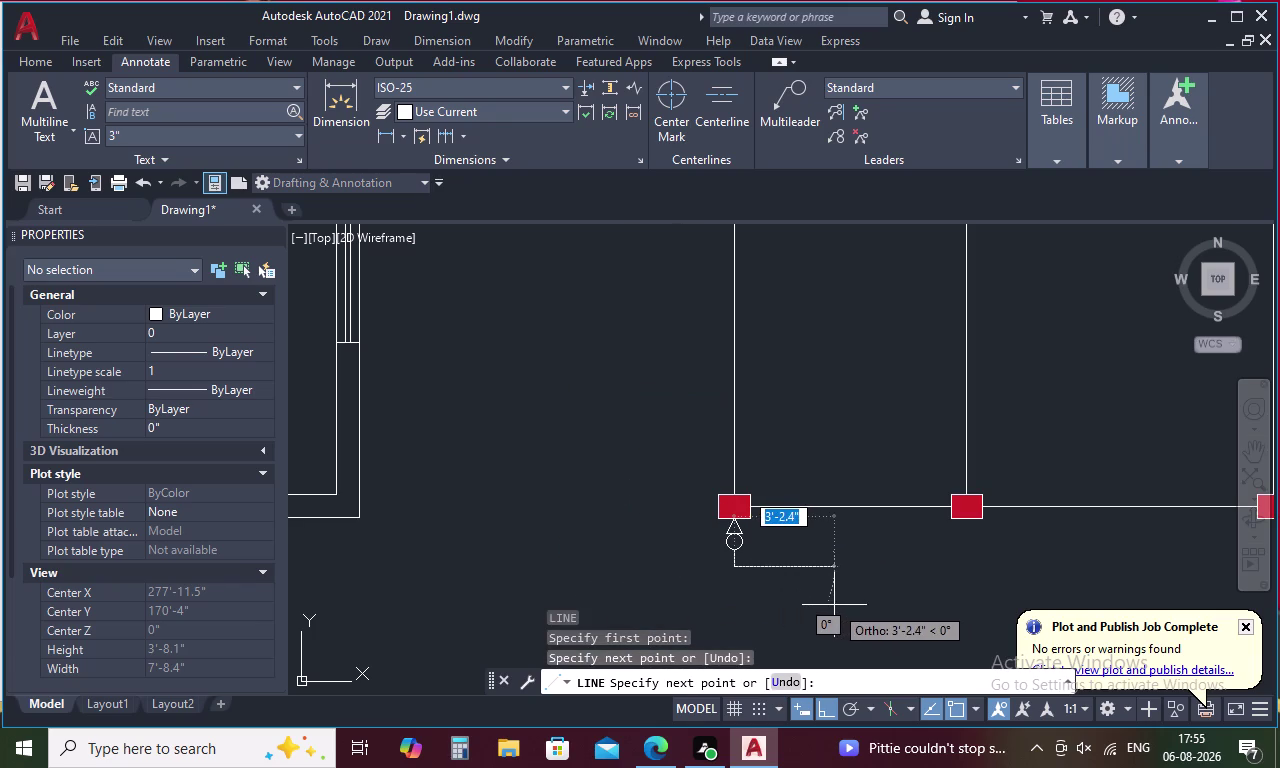
scroll(up, 3)
click(732, 567)
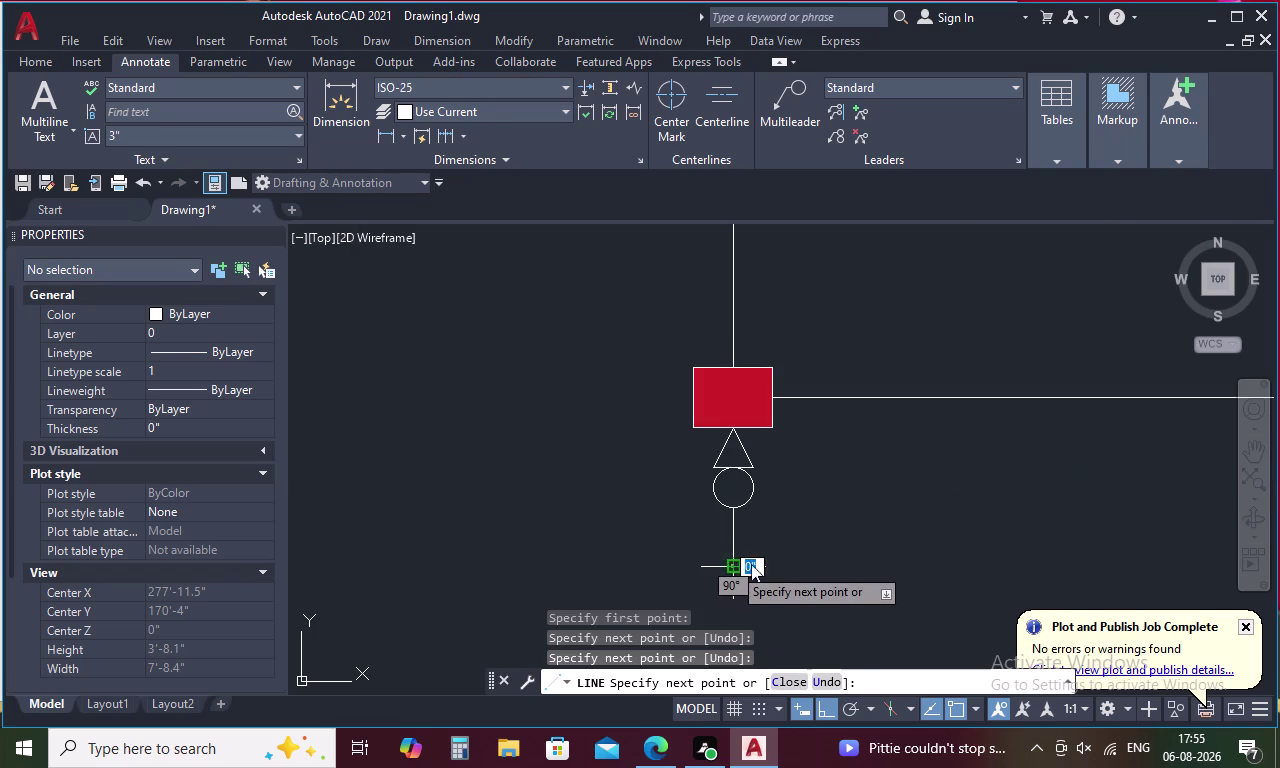
key(Escape)
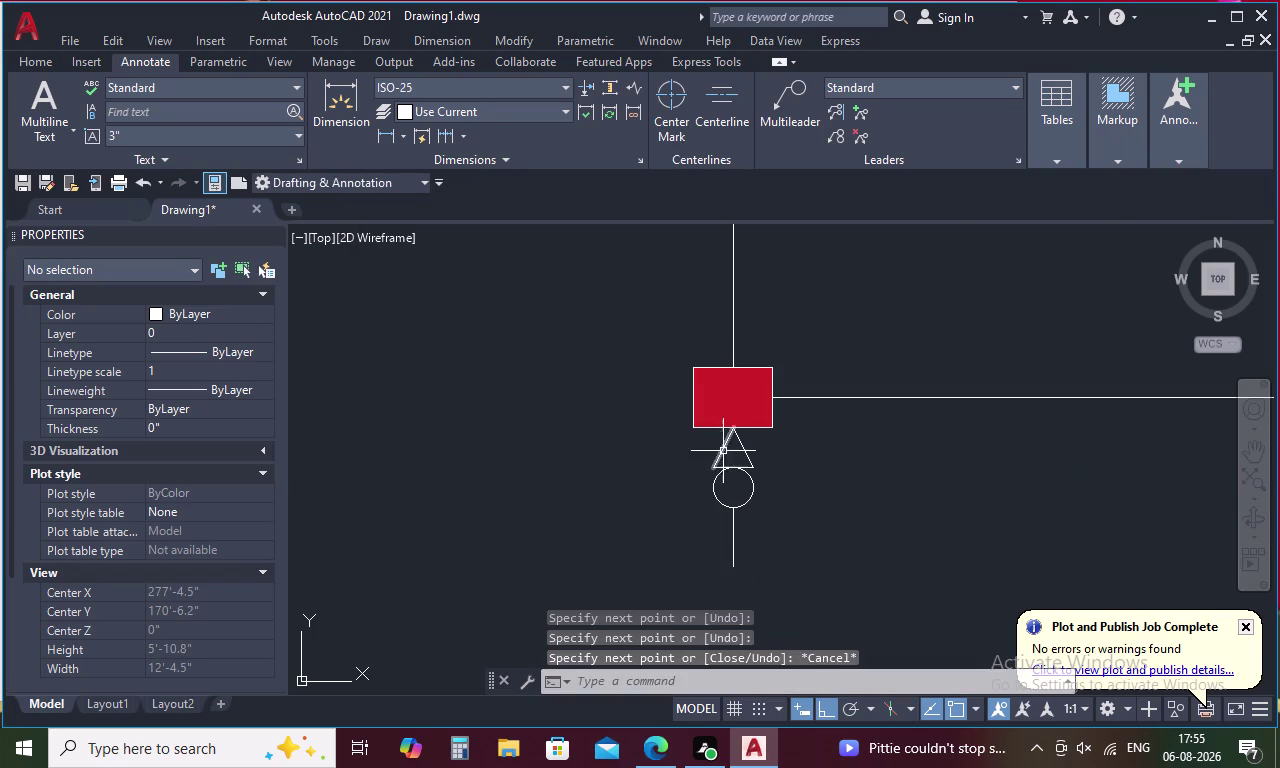
Lasso-select the triangle, circle and line and group them into one object.
drag(747, 450, 717, 474)
drag(769, 463, 703, 458)
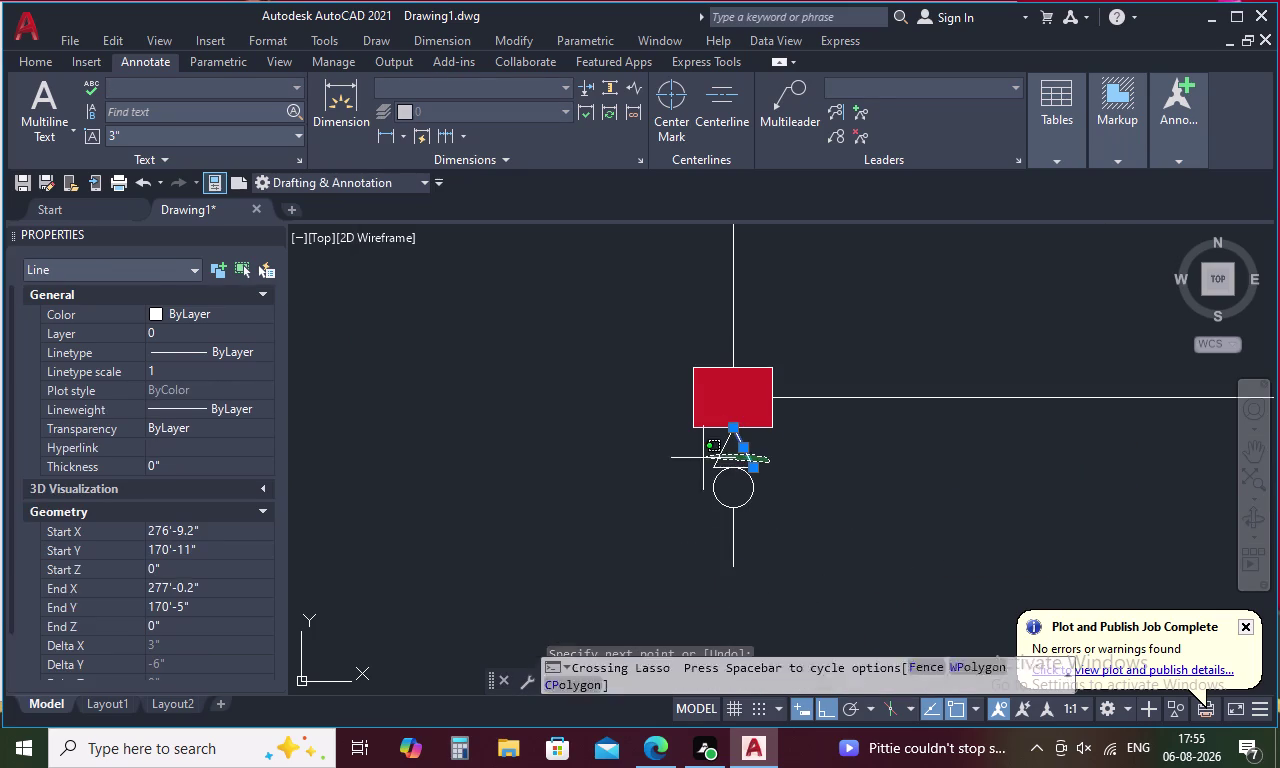
drag(703, 458, 797, 566)
key(g)
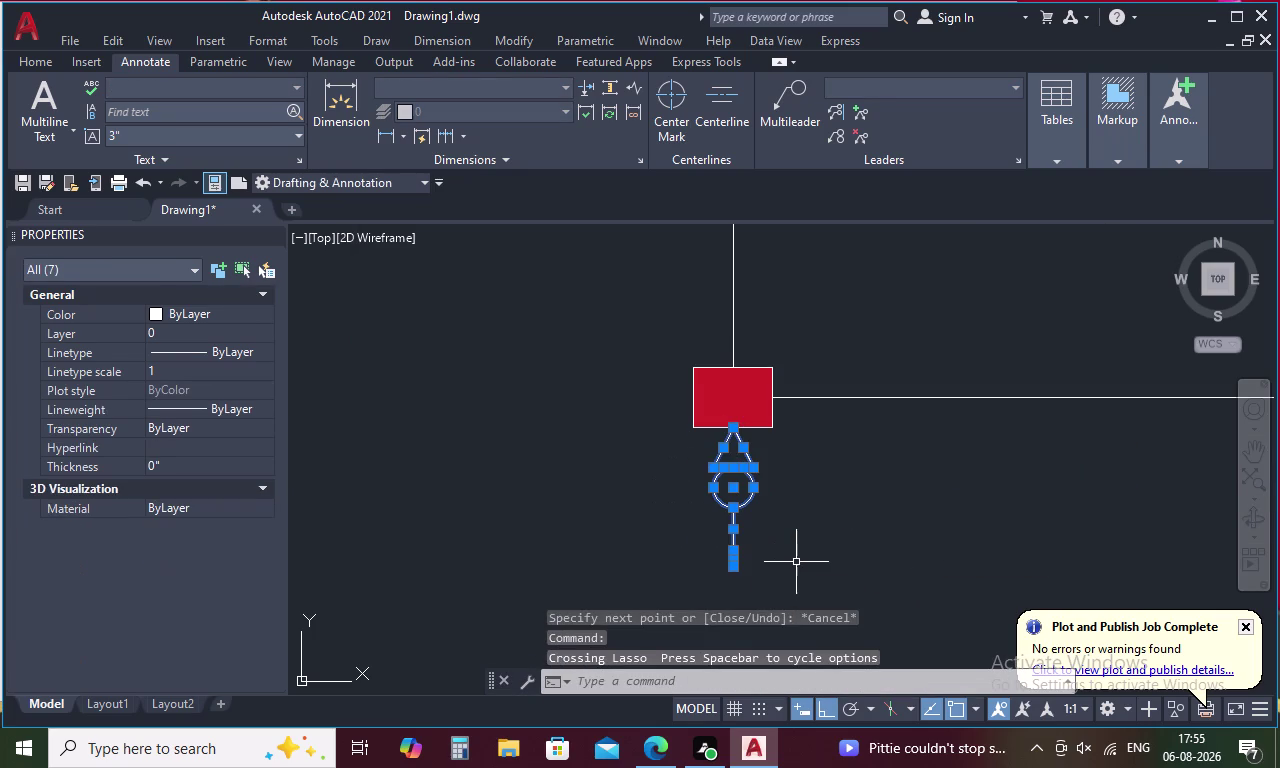
key(space)
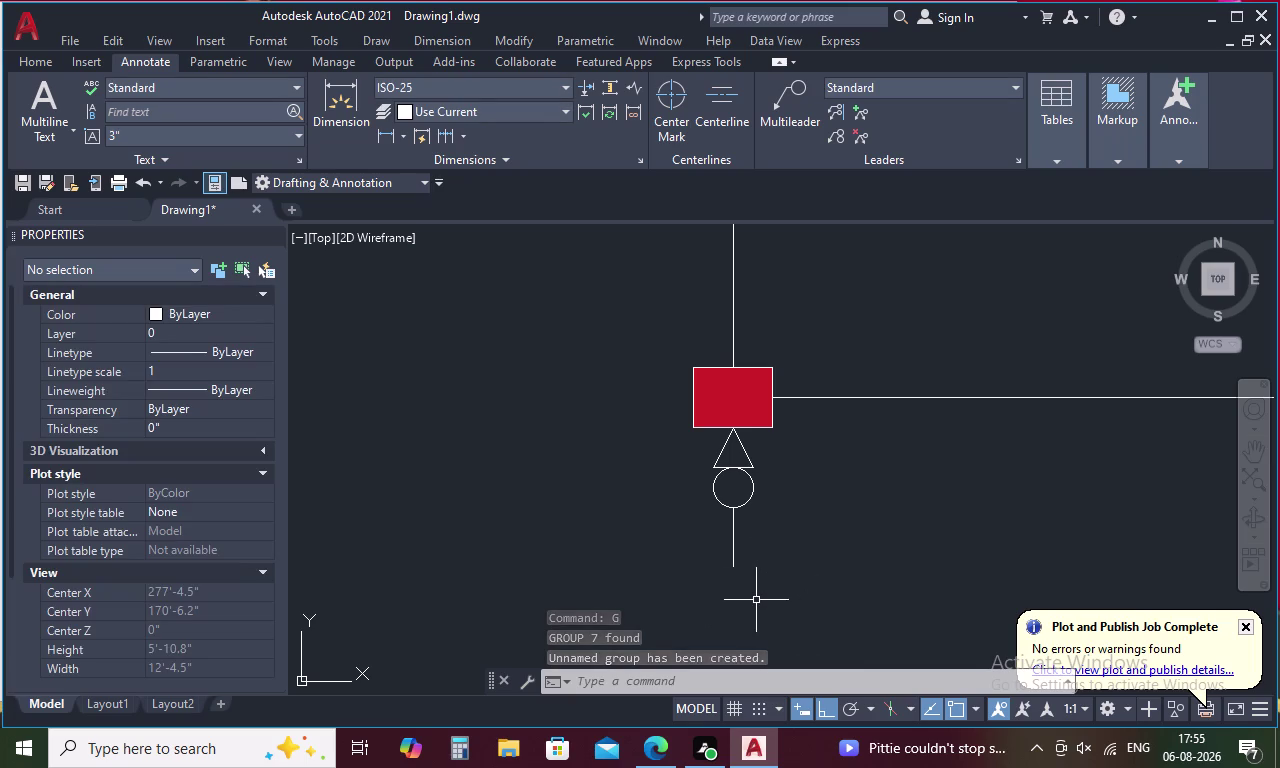
text(T)
key(space)
Add a multiline text label 'A' below the marker line with text height 3.
drag(709, 588, 785, 600)
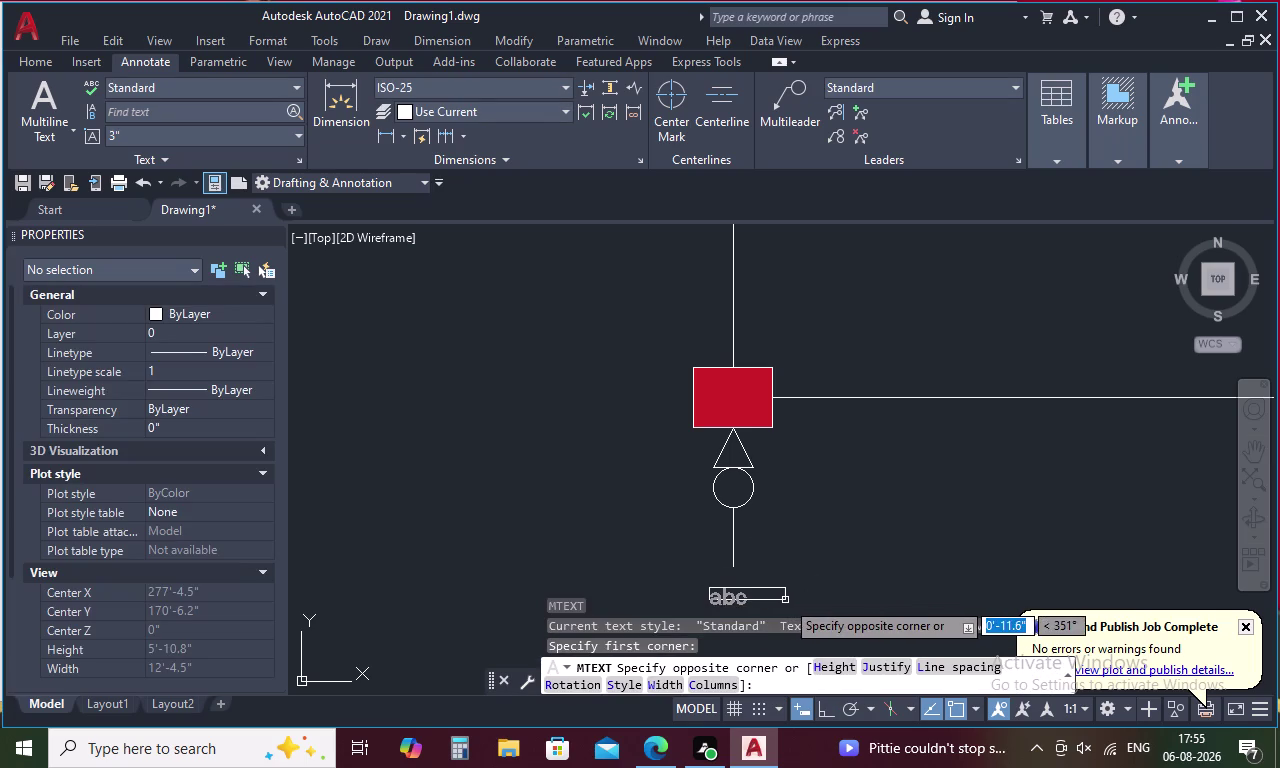
click(785, 600)
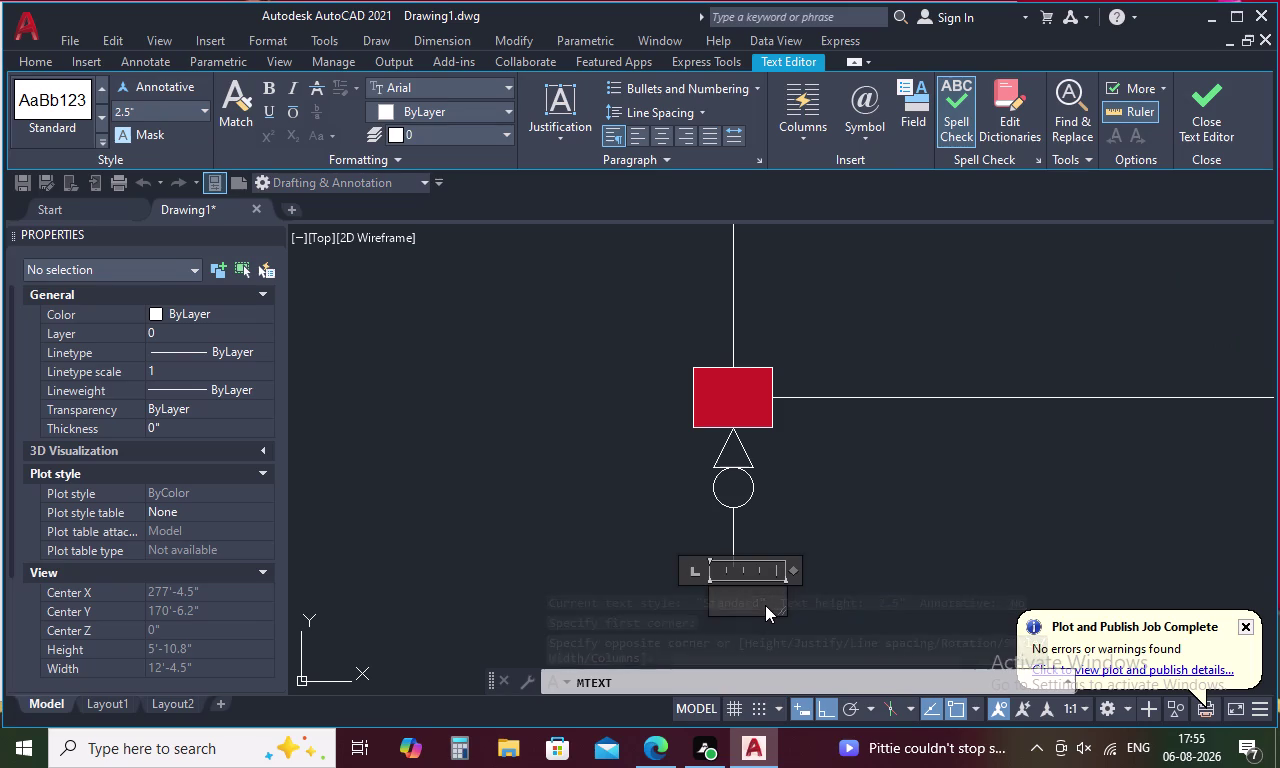
key(a)
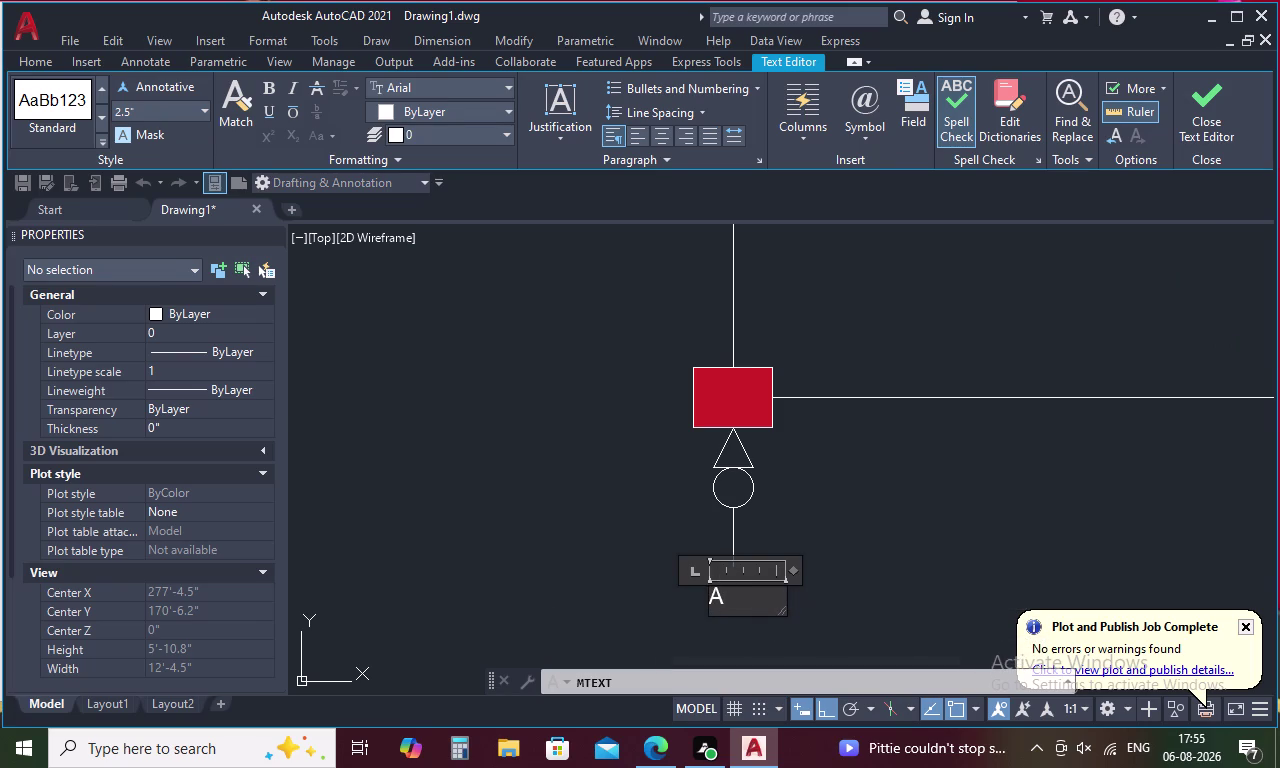
drag(733, 603, 693, 610)
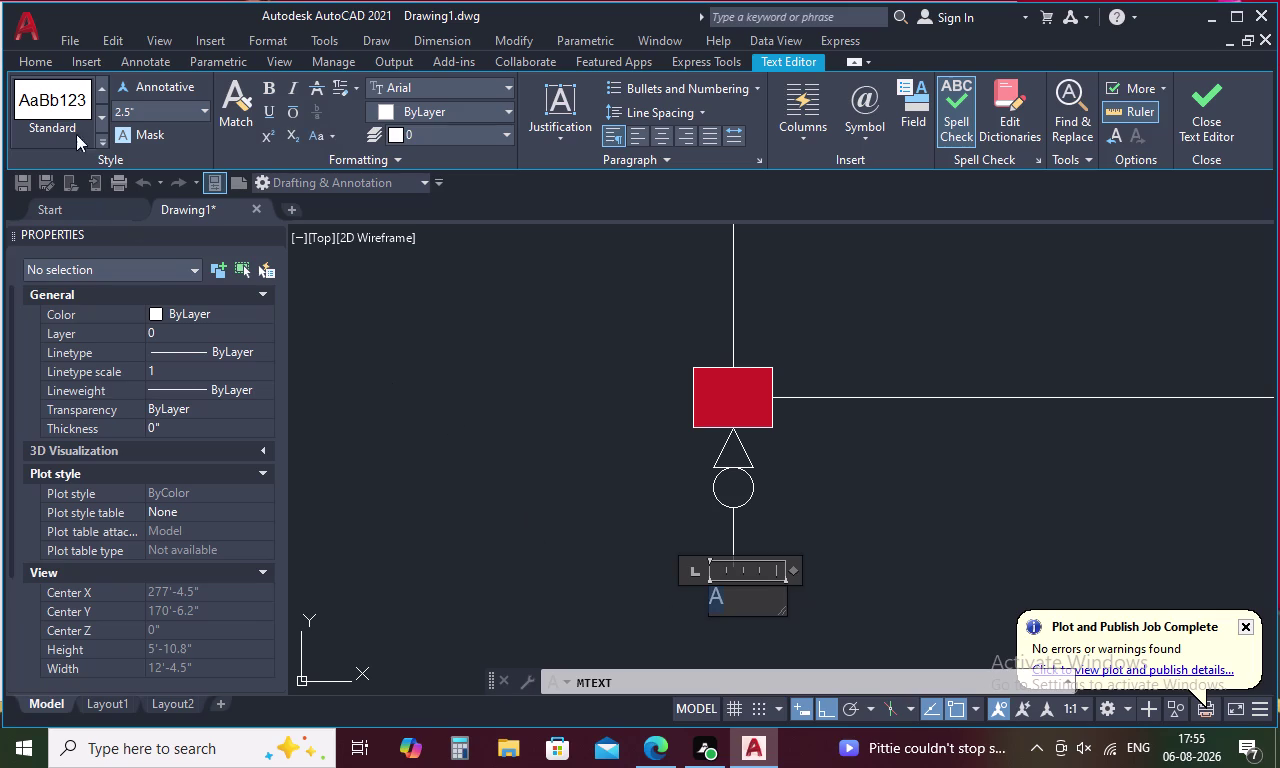
click(166, 111)
key(BackSpace)
key(3)
key(Return)
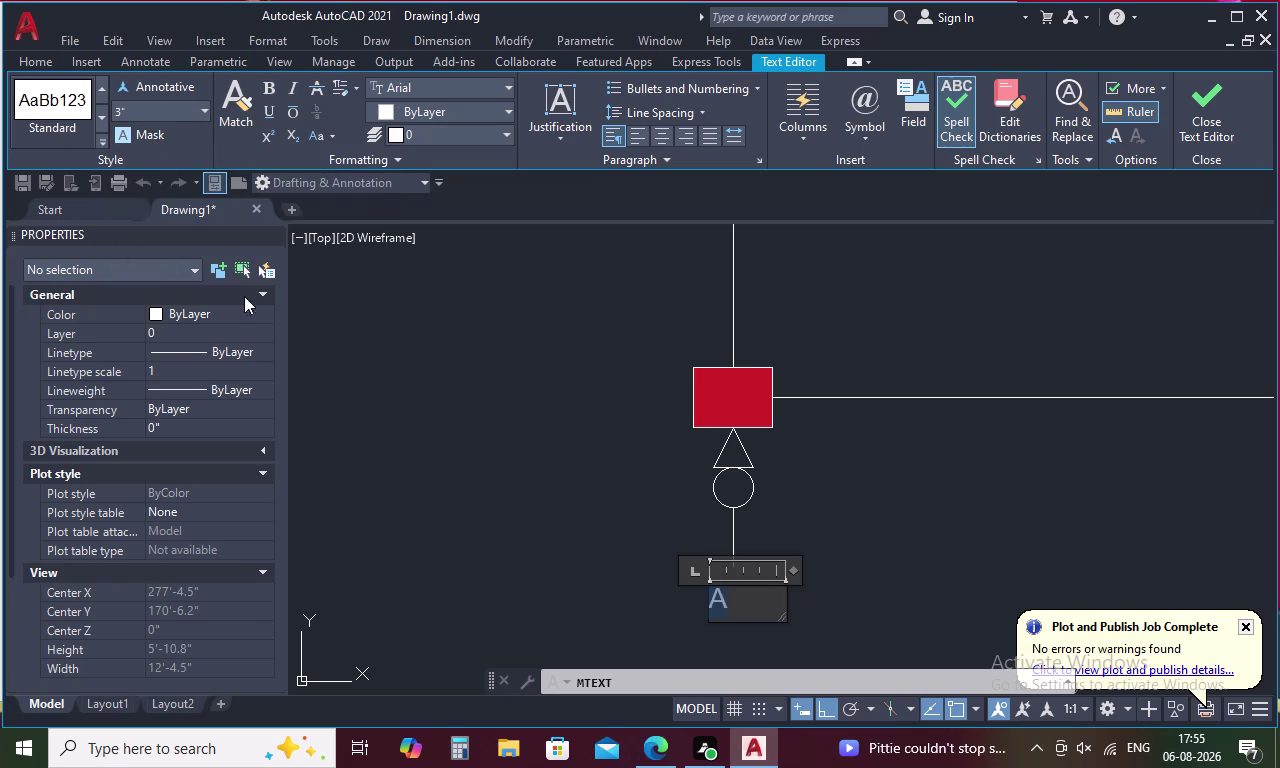
click(378, 391)
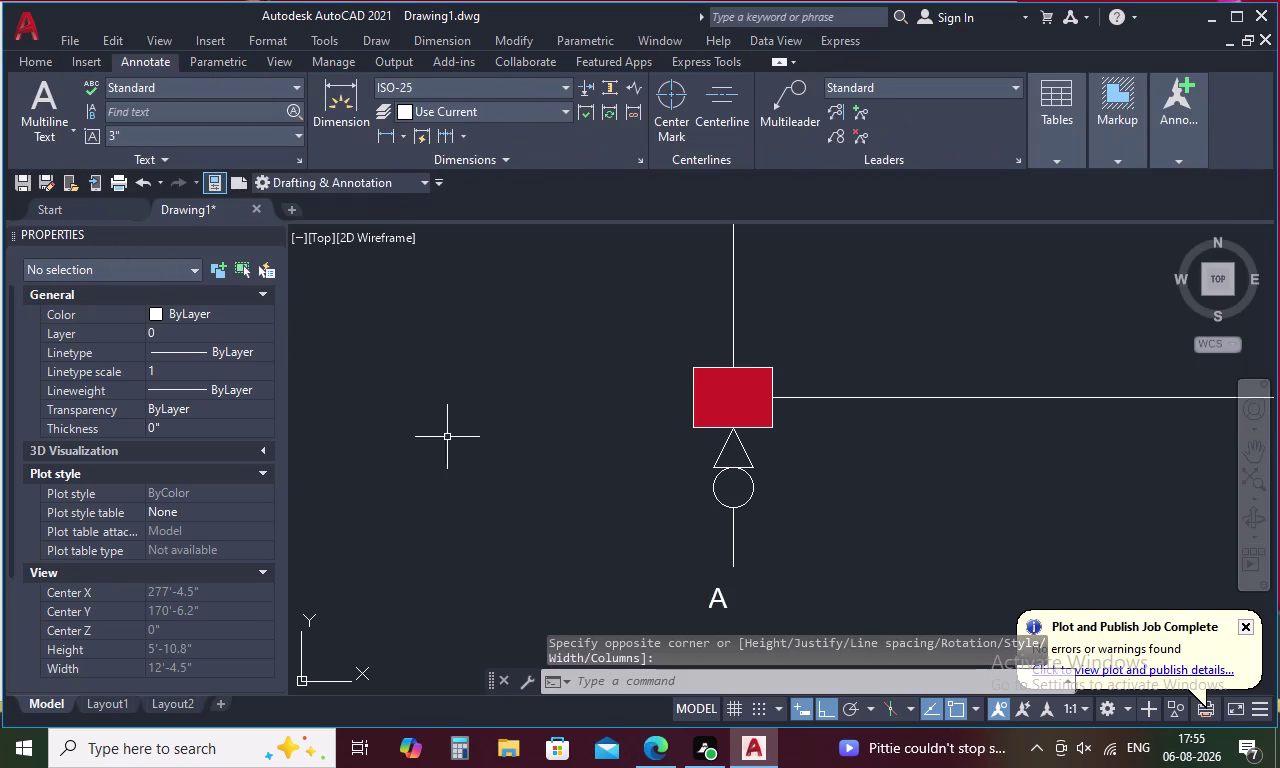
click(712, 600)
Move the A label, with Ortho off, to sit centred below the marker line's end.
right_click(712, 600)
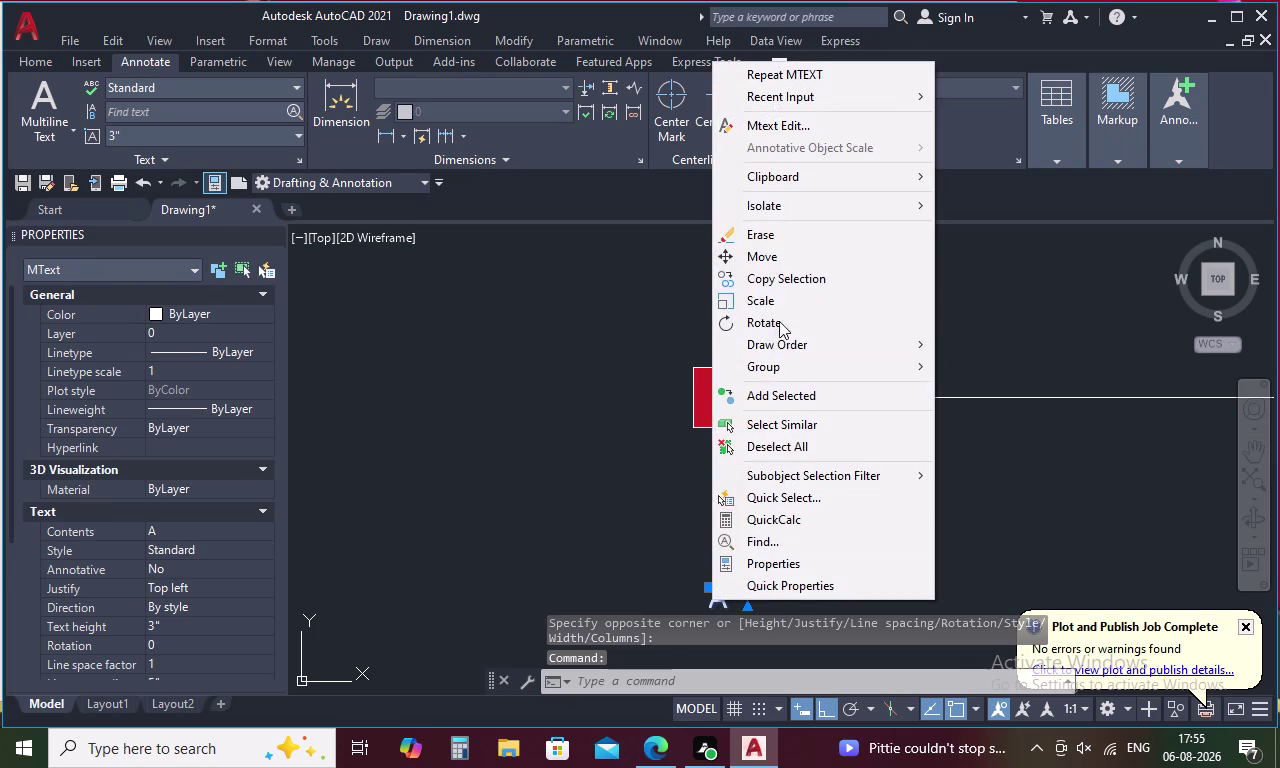
click(786, 258)
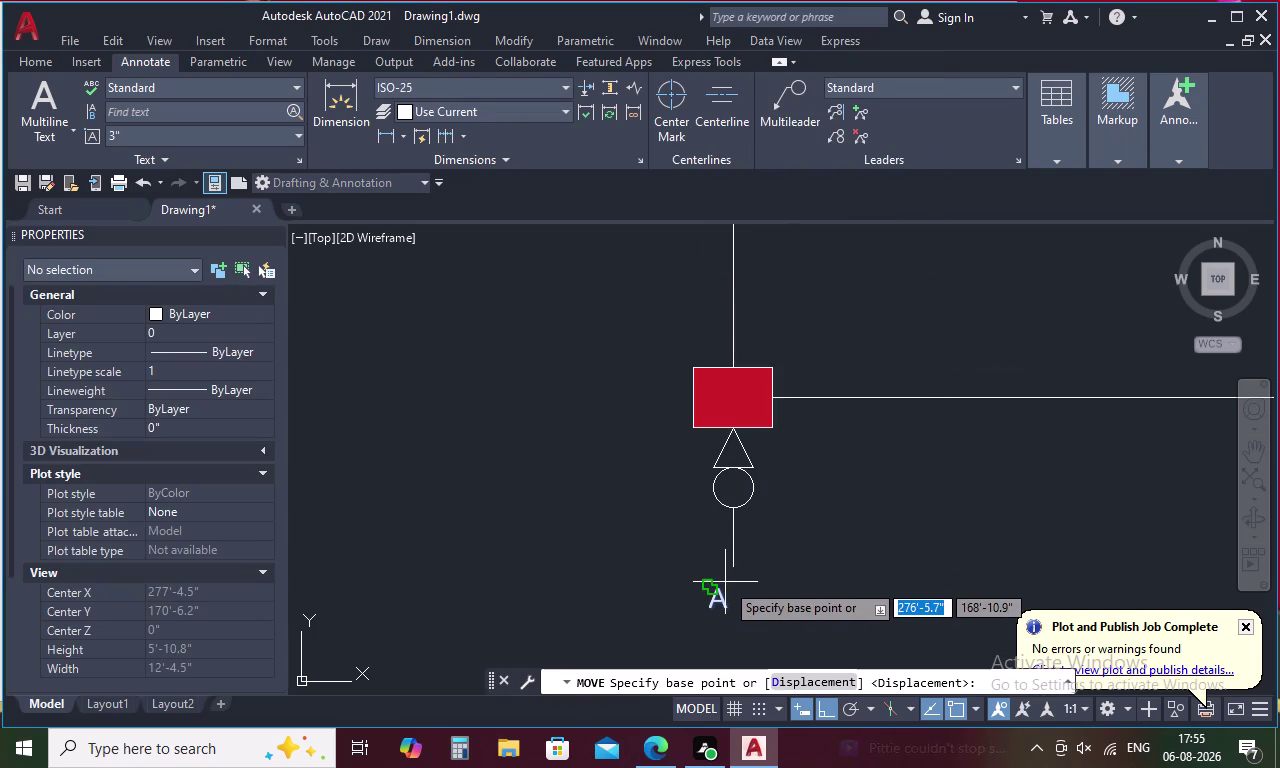
click(719, 589)
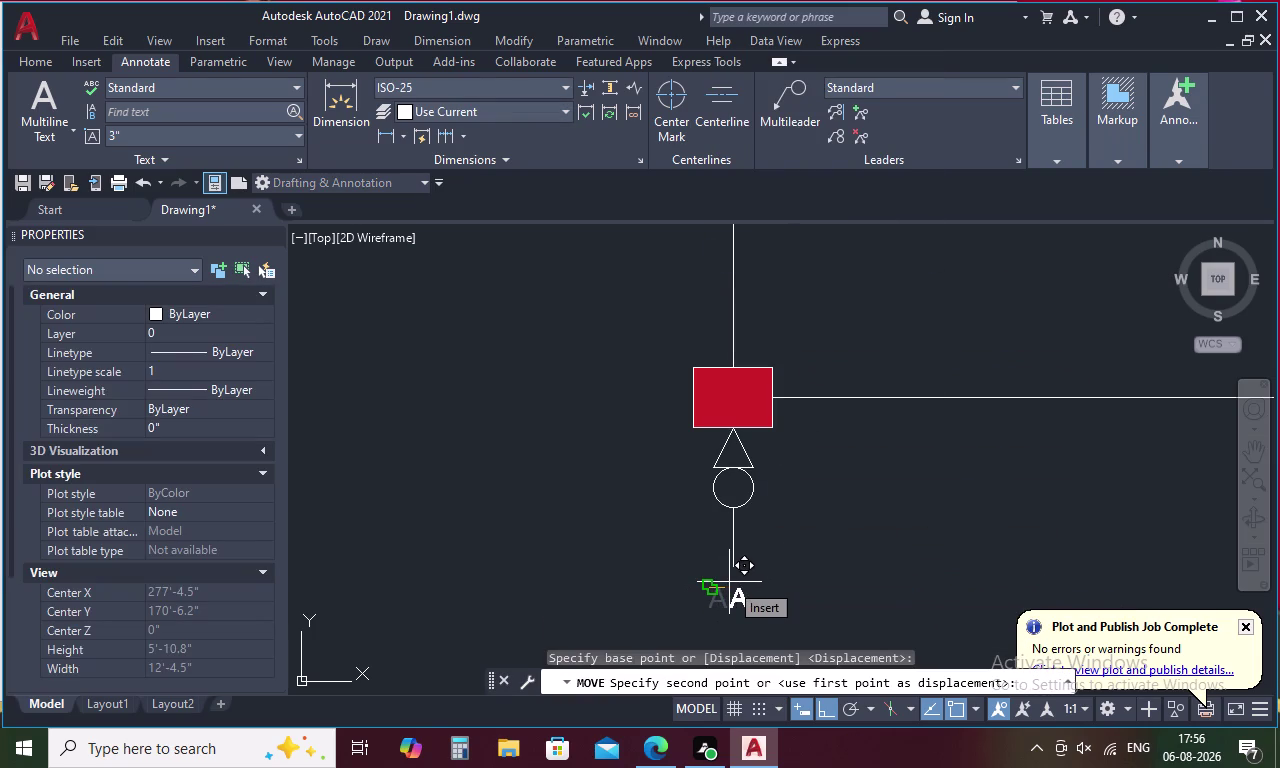
key(F8)
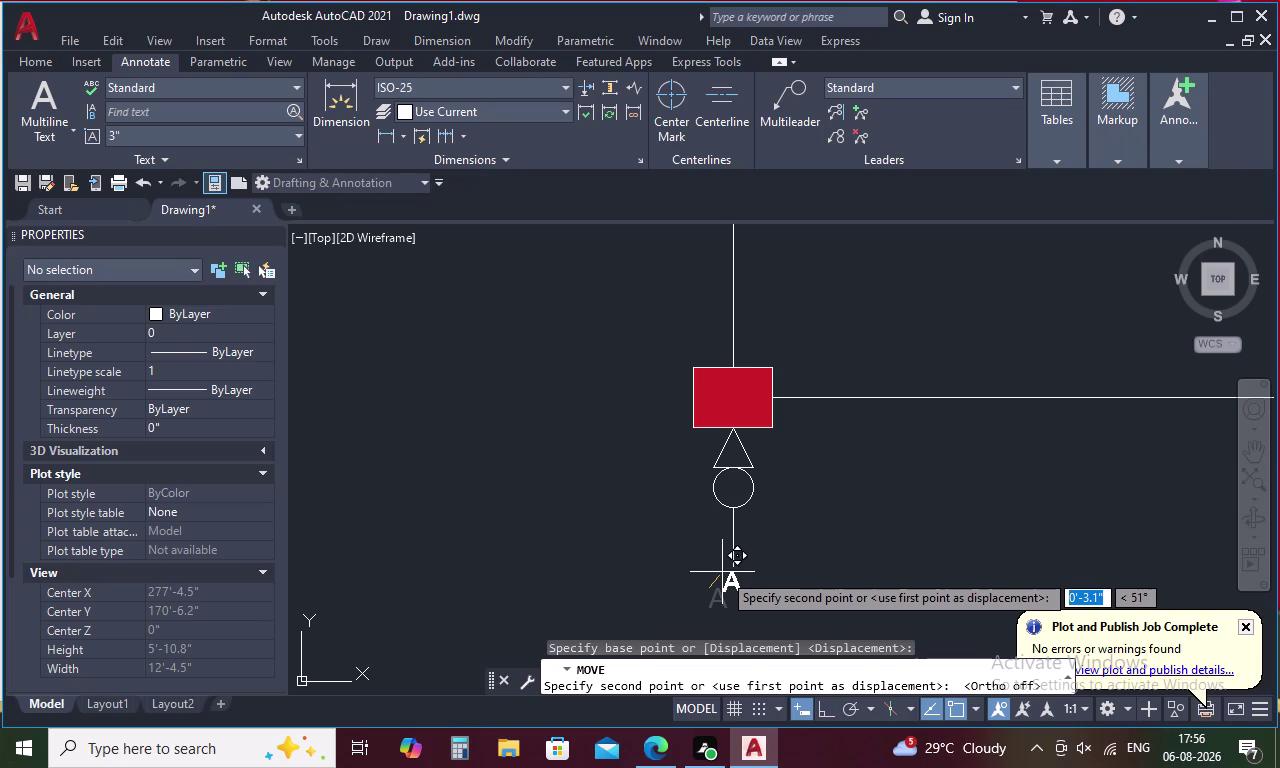
scroll(up, 3)
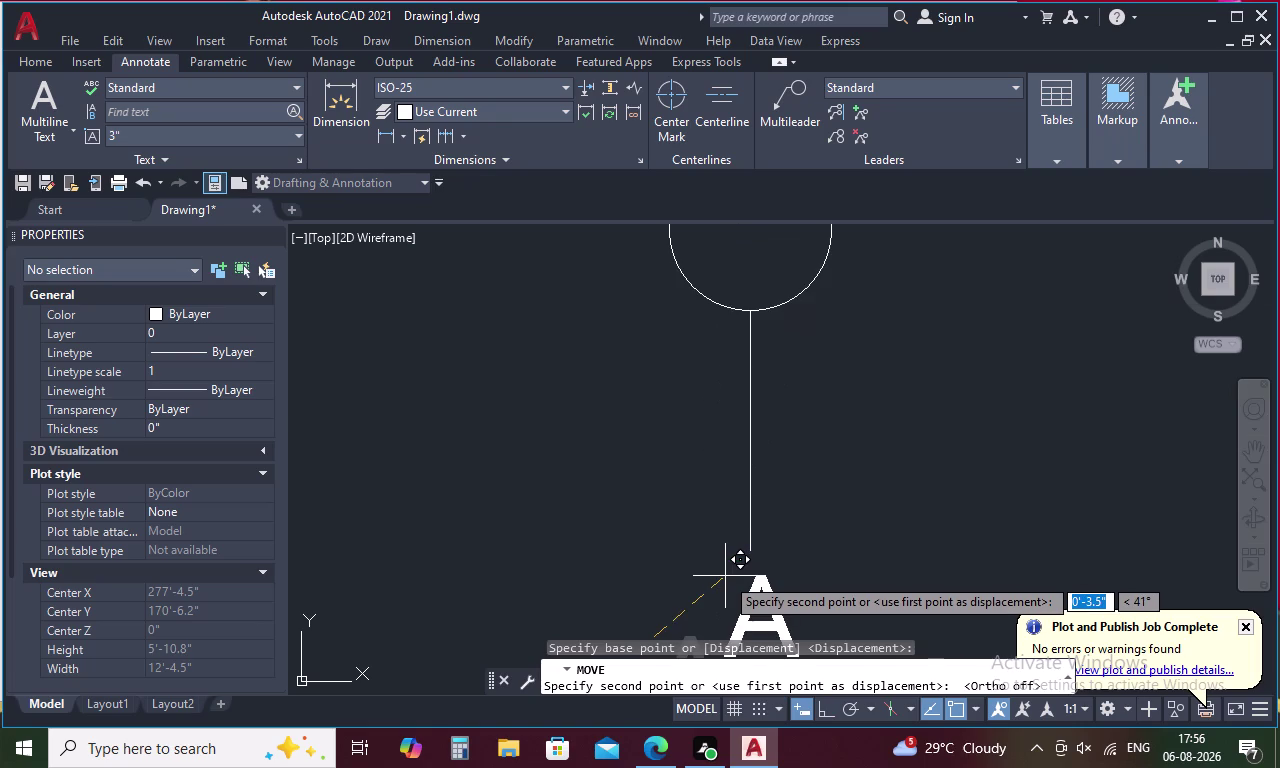
click(715, 577)
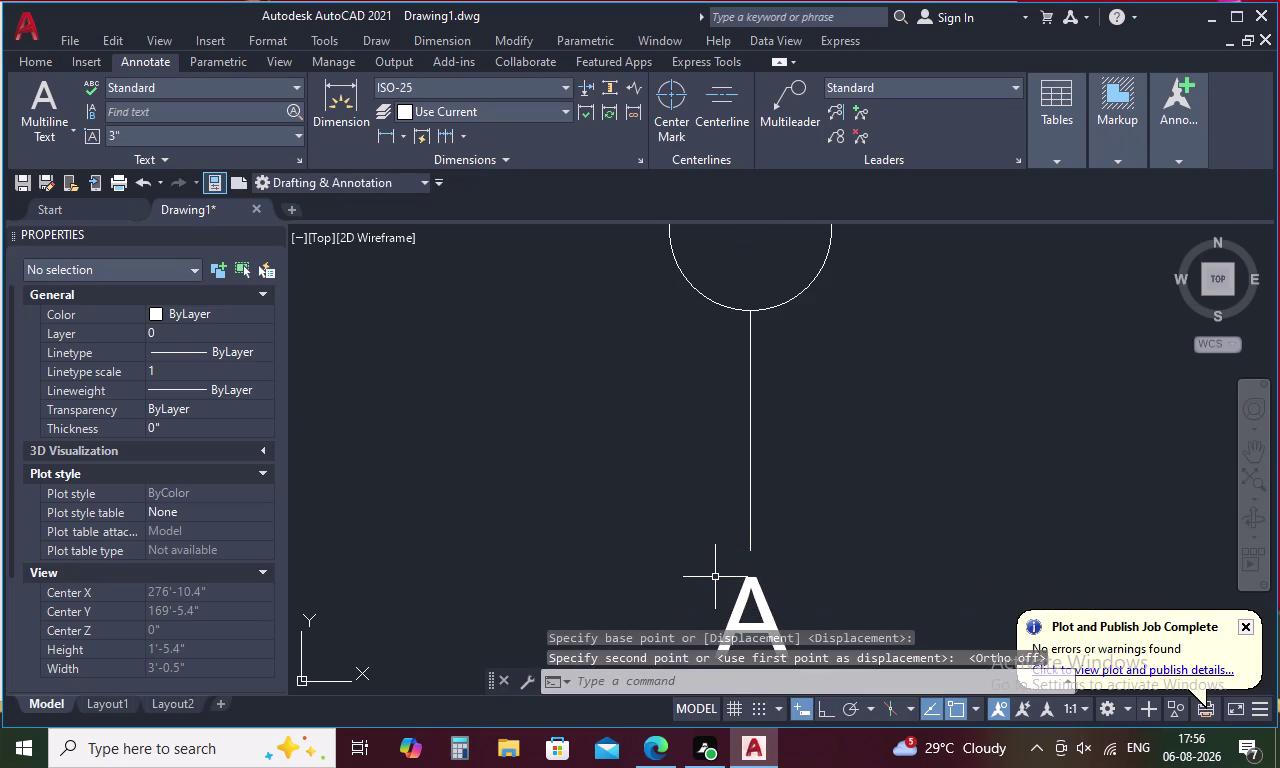
scroll(down, 3)
scroll(down, 3)
middle_drag(963, 548, 865, 548)
scroll(down, 3)
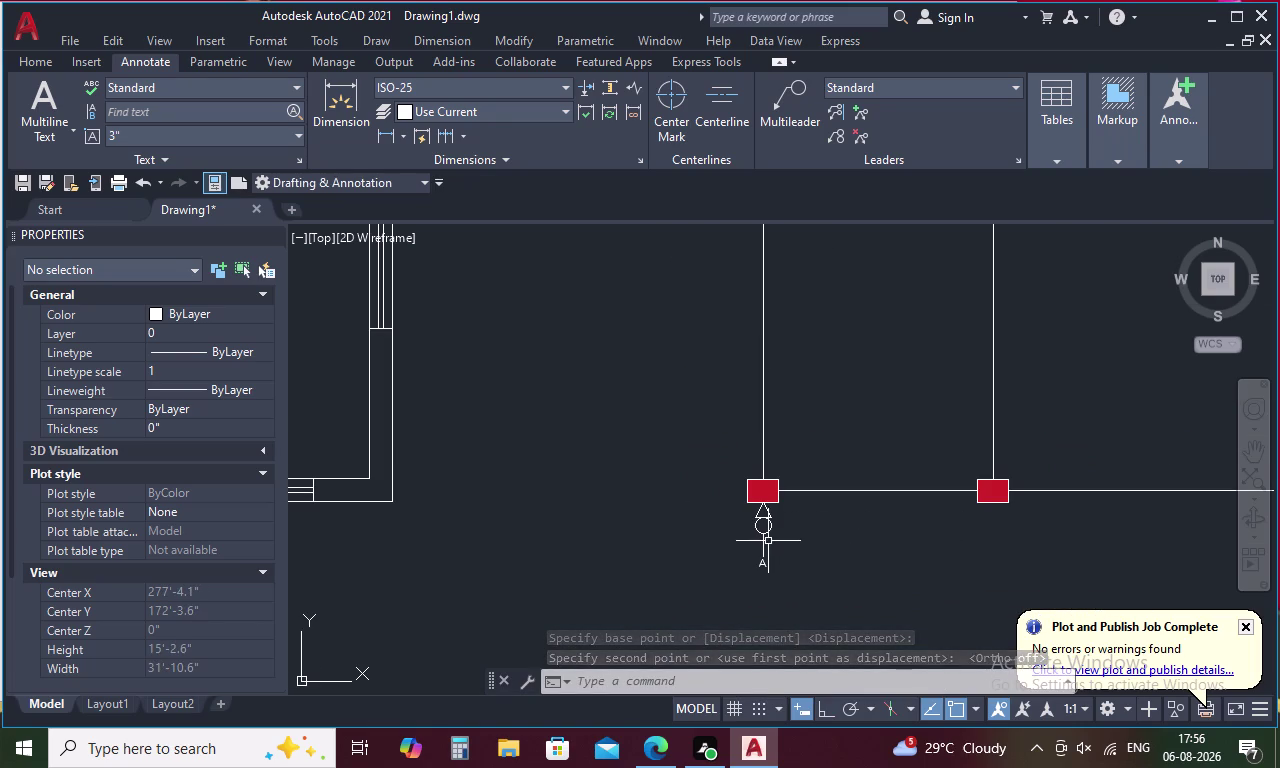
scroll(up, 3)
Copy the marker and its label from the triangle tip to the next bottom column.
drag(793, 493, 748, 488)
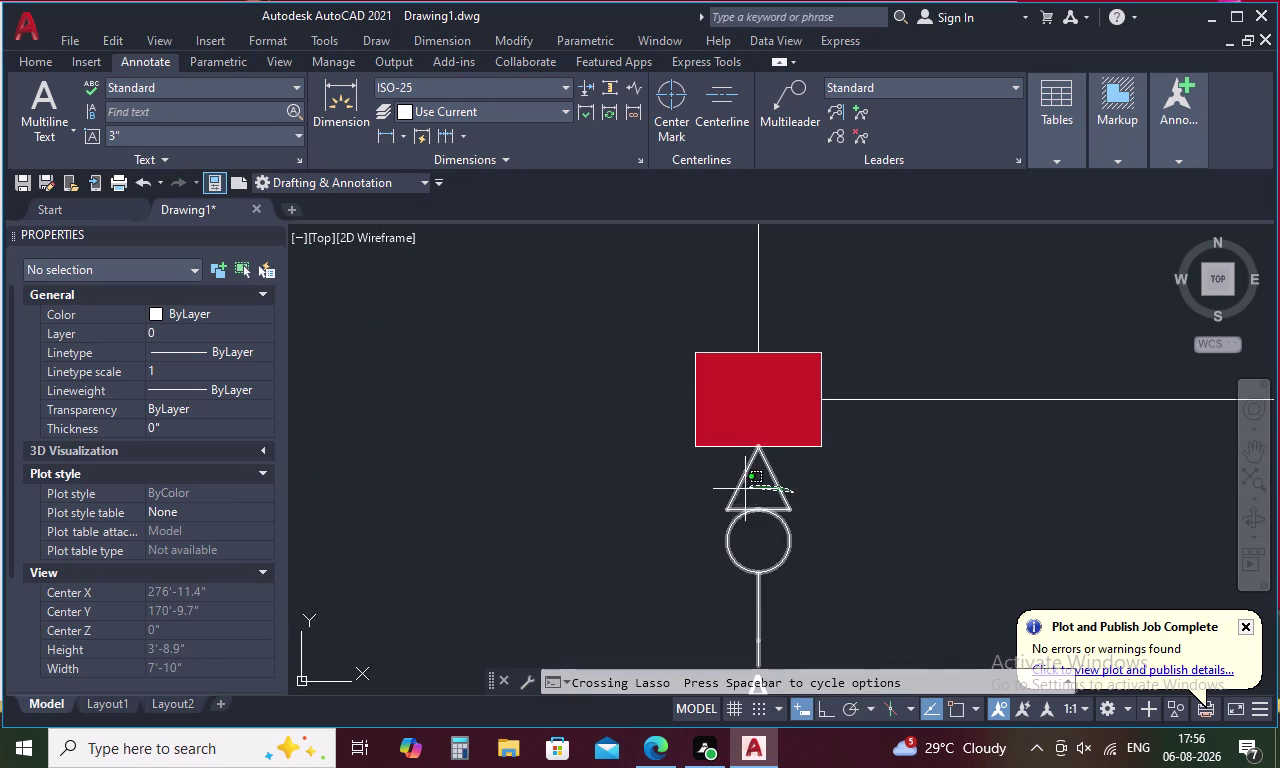
drag(748, 488, 789, 574)
right_click(825, 519)
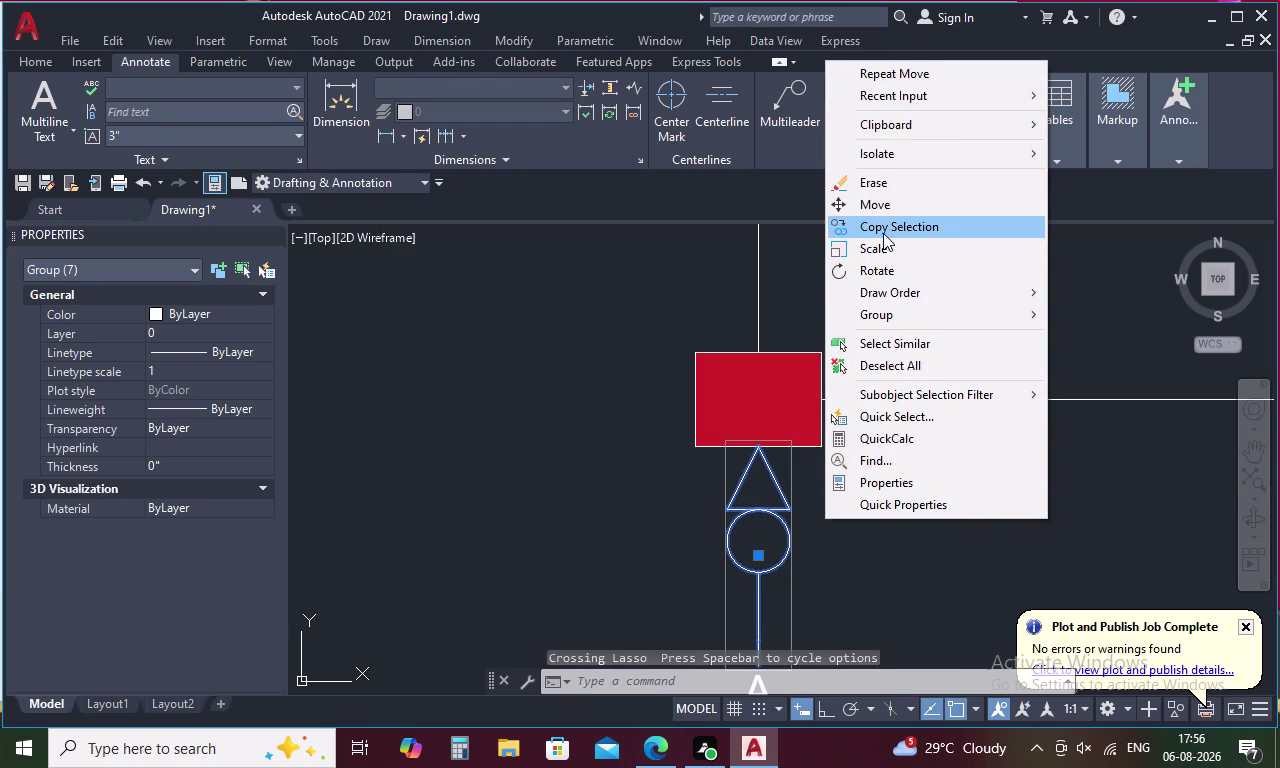
click(888, 229)
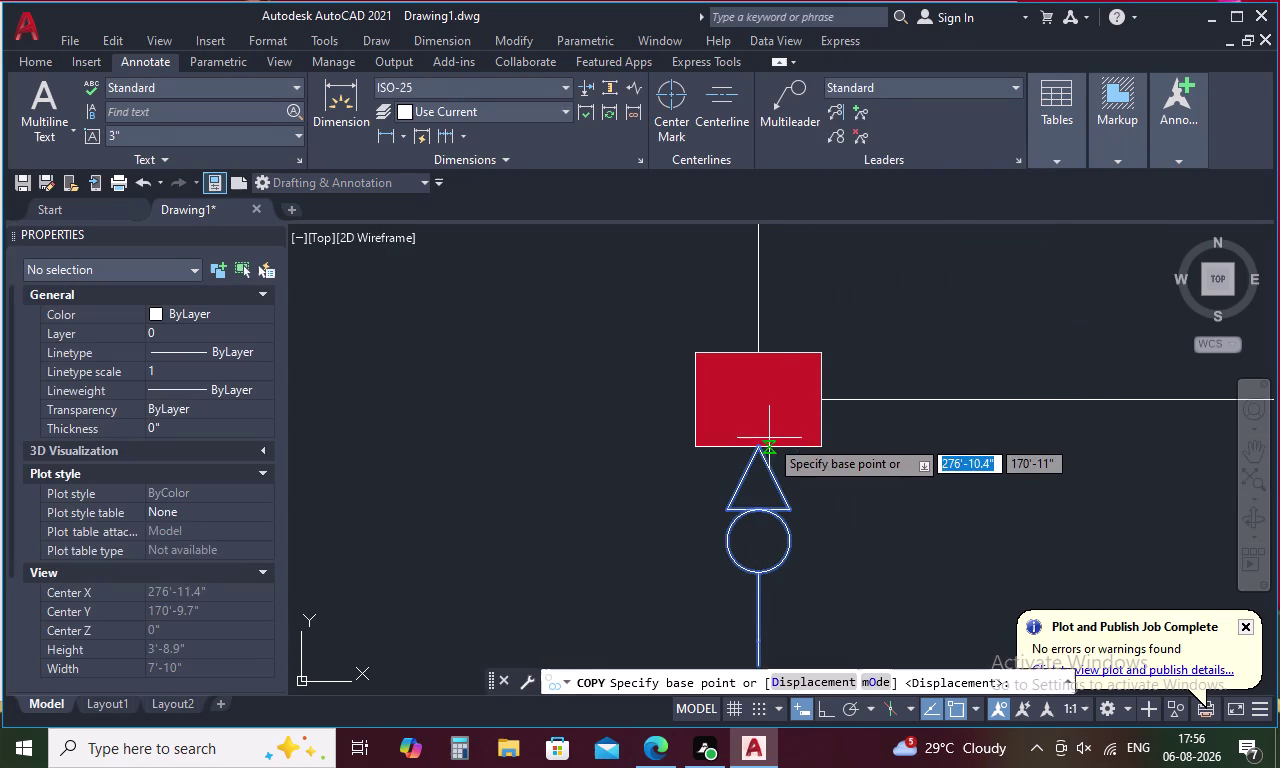
click(762, 443)
scroll(down, 3)
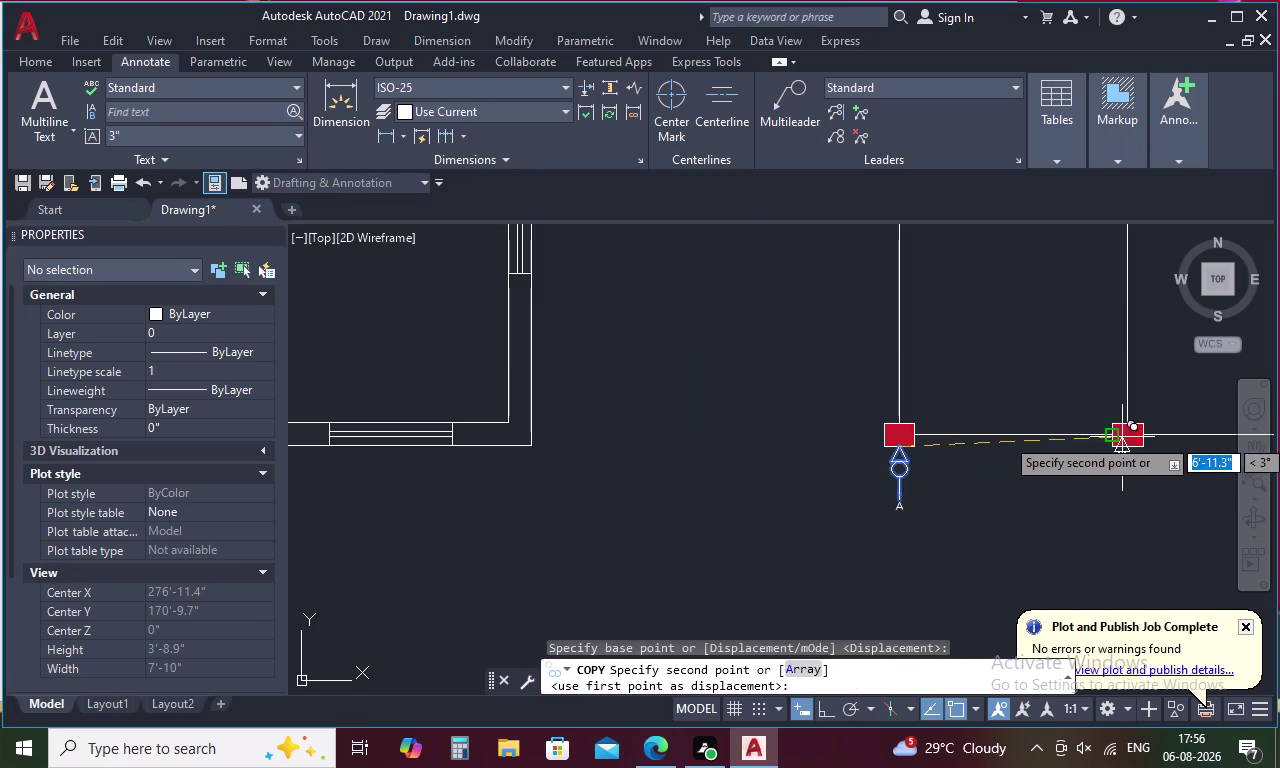
scroll(up, 3)
scroll(up, 3)
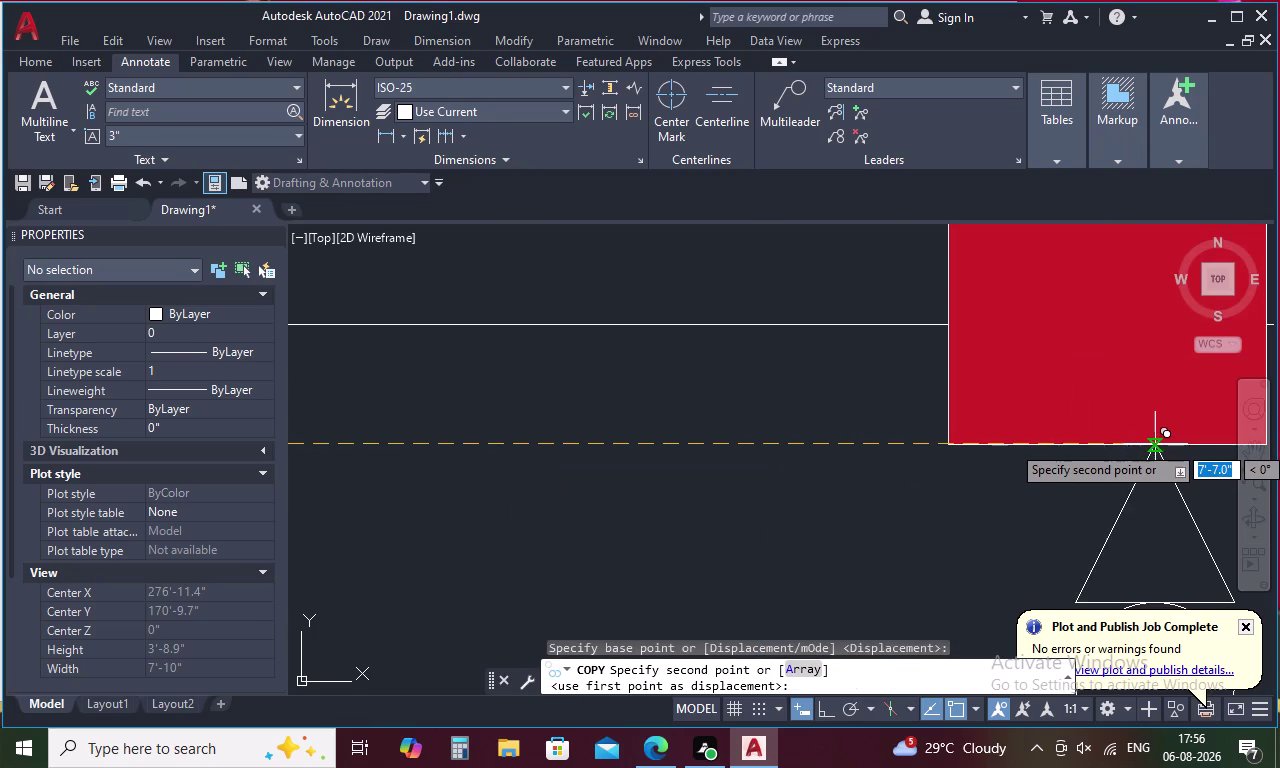
click(1104, 443)
Place marker copies under the remaining bottom-row columns, then reselect the first marker group.
scroll(down, 3)
middle_drag(1160, 443, 622, 447)
middle_drag(938, 458, 936, 458)
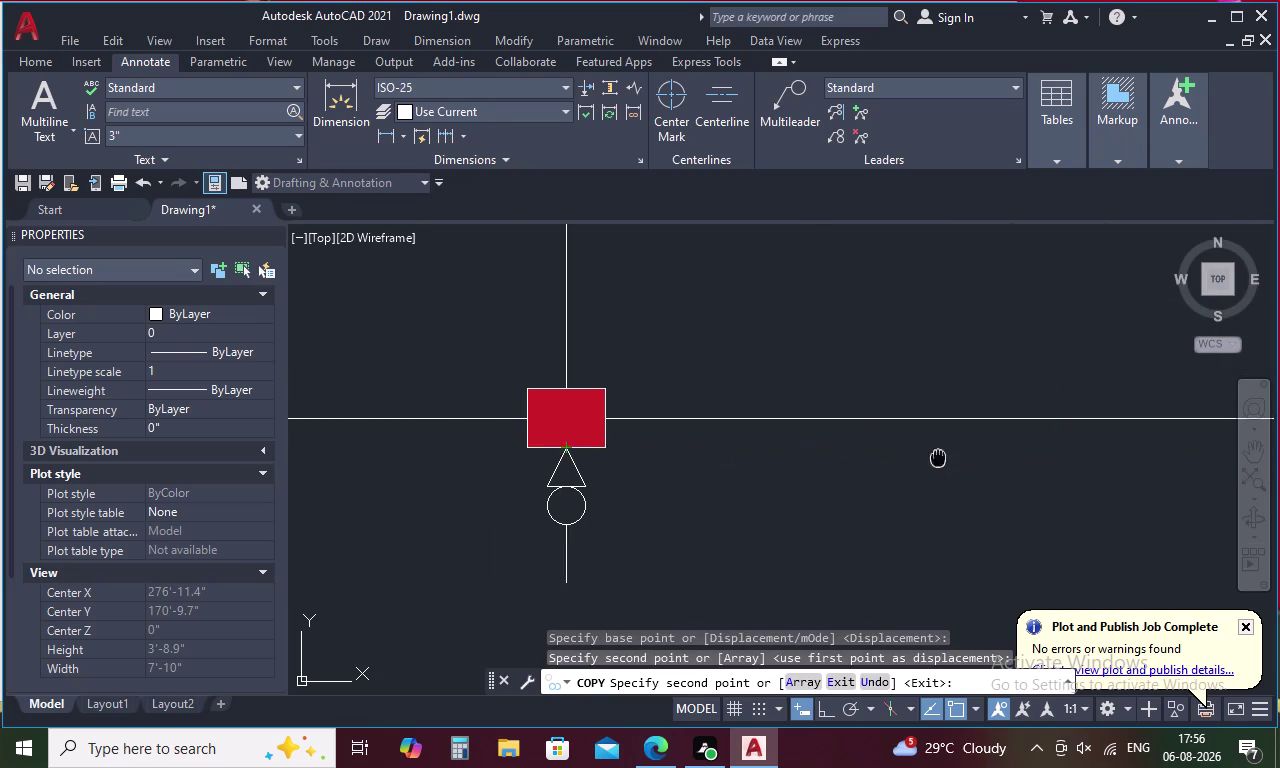
middle_drag(936, 458, 391, 459)
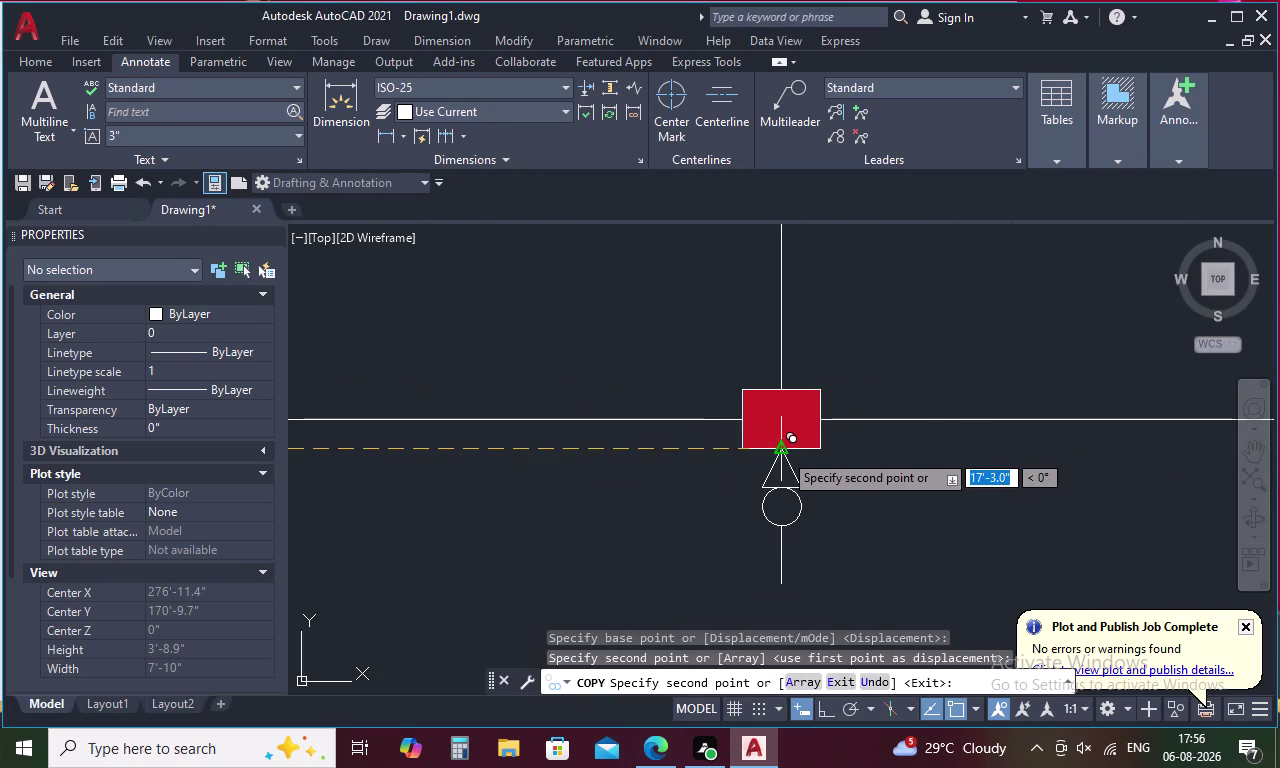
click(783, 452)
middle_drag(975, 446, 490, 446)
middle_drag(1004, 449, 580, 465)
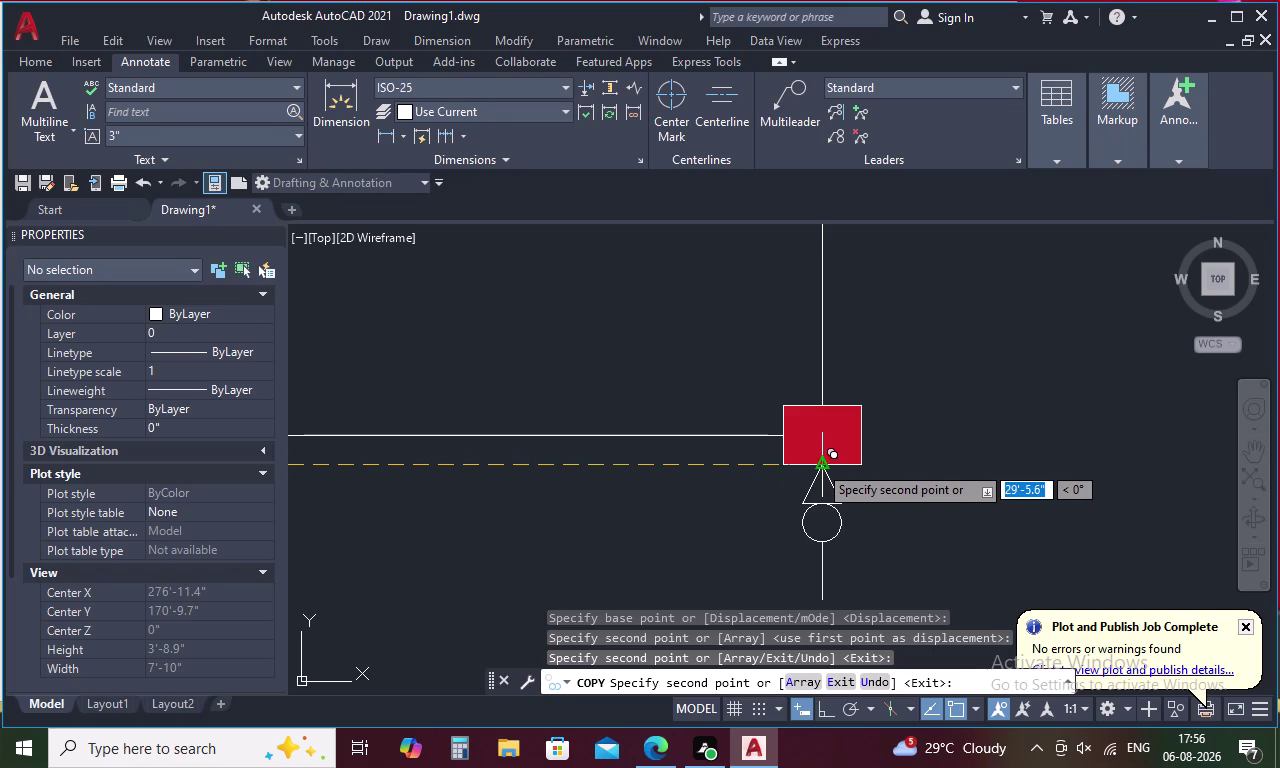
click(818, 464)
key(Escape)
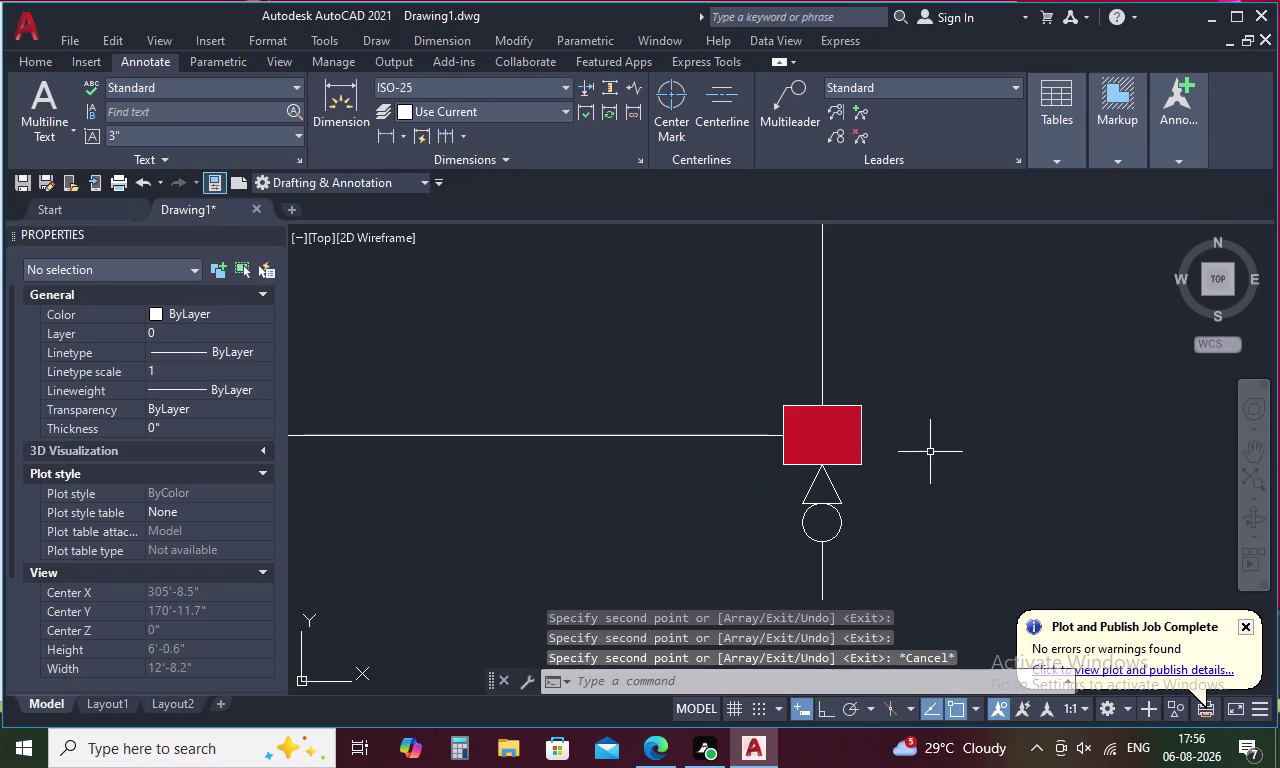
scroll(down, 3)
scroll(down, 3)
middle_drag(576, 514, 595, 514)
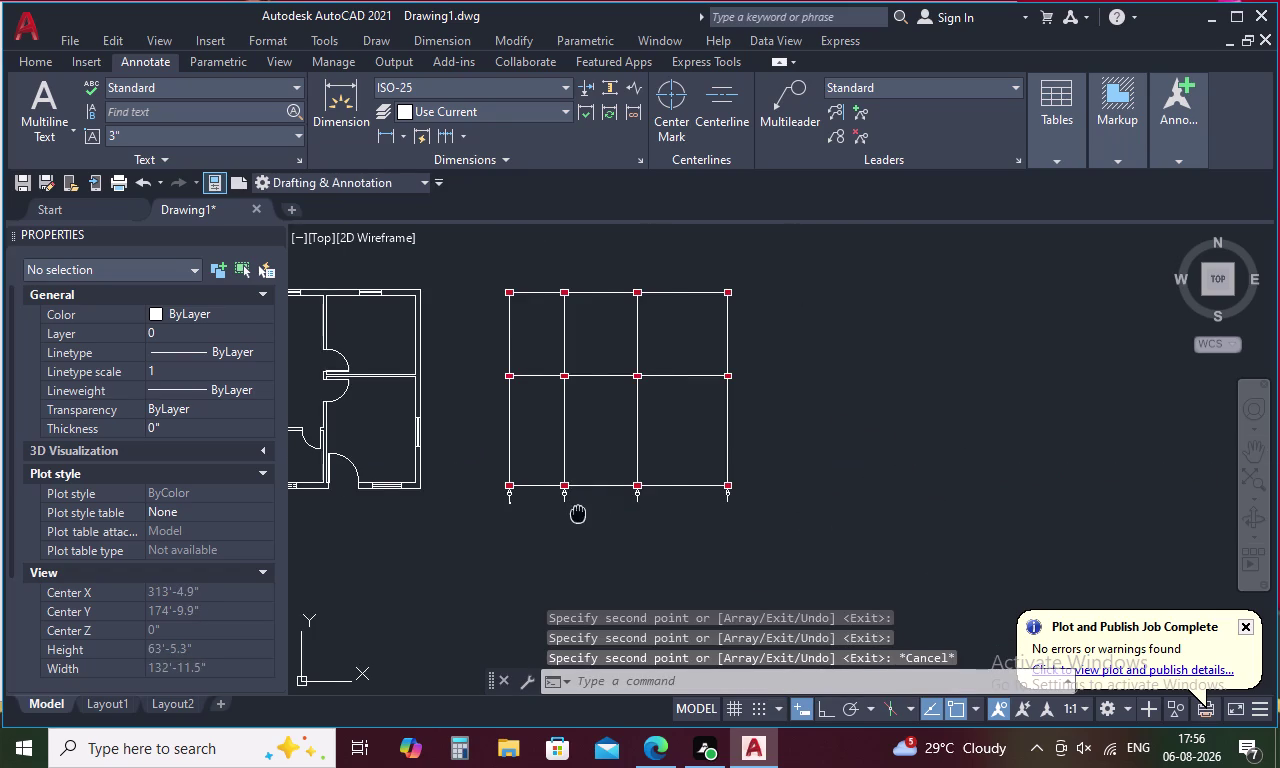
middle_drag(595, 514, 783, 514)
scroll(up, 3)
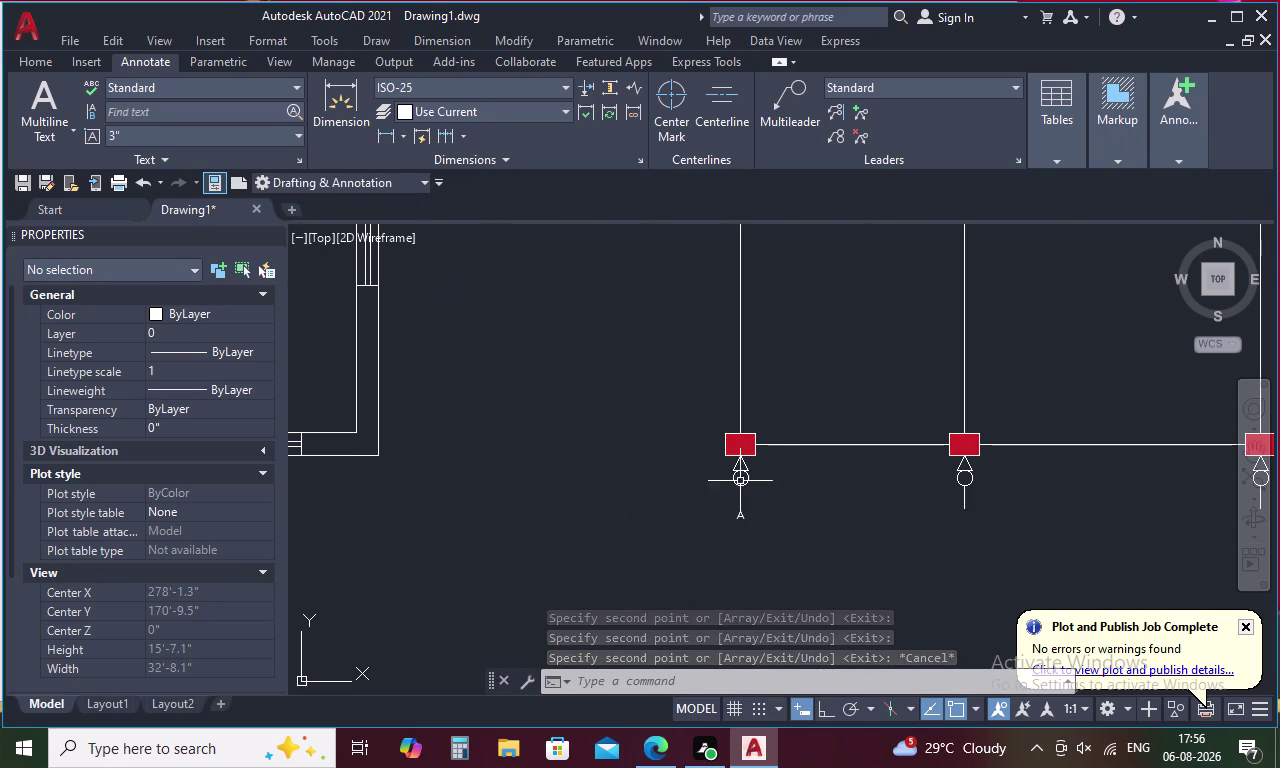
click(733, 476)
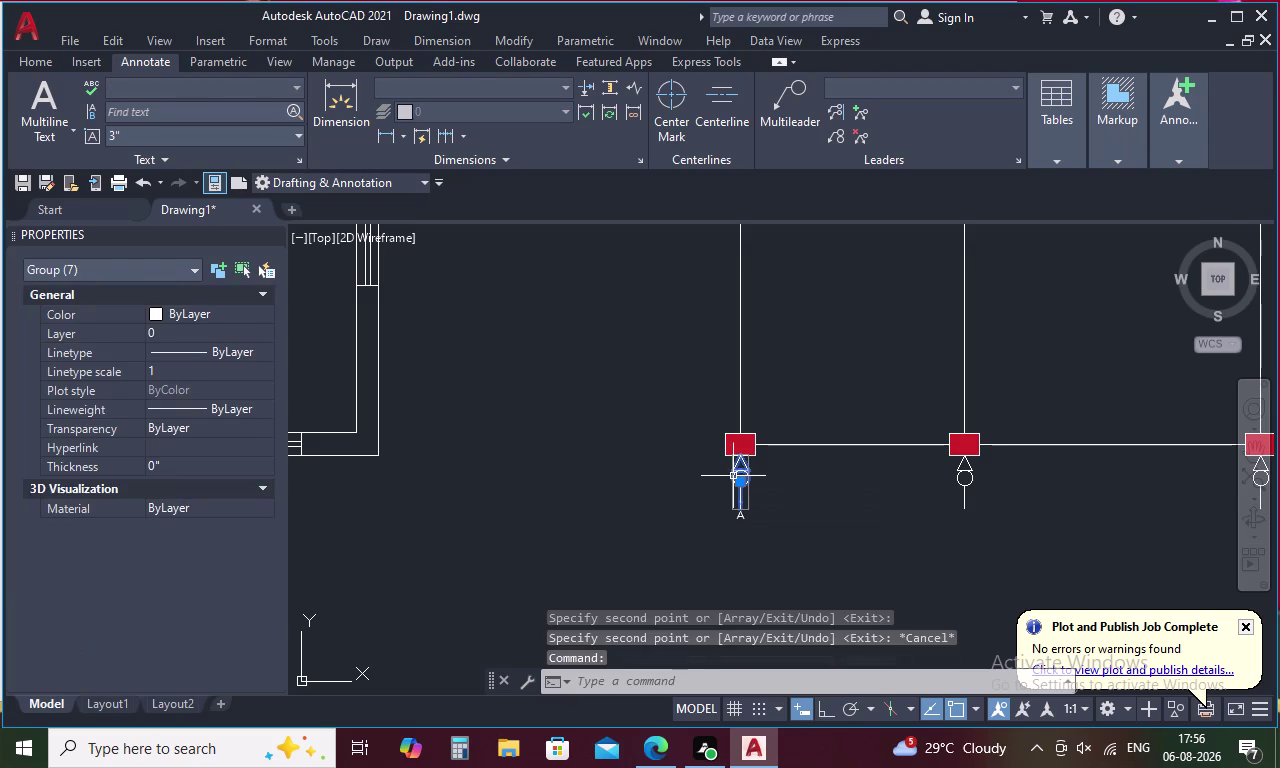
Copy the triangle-and-circle marker from its tip to a left-edge red column's side midpoint.
right_click(854, 473)
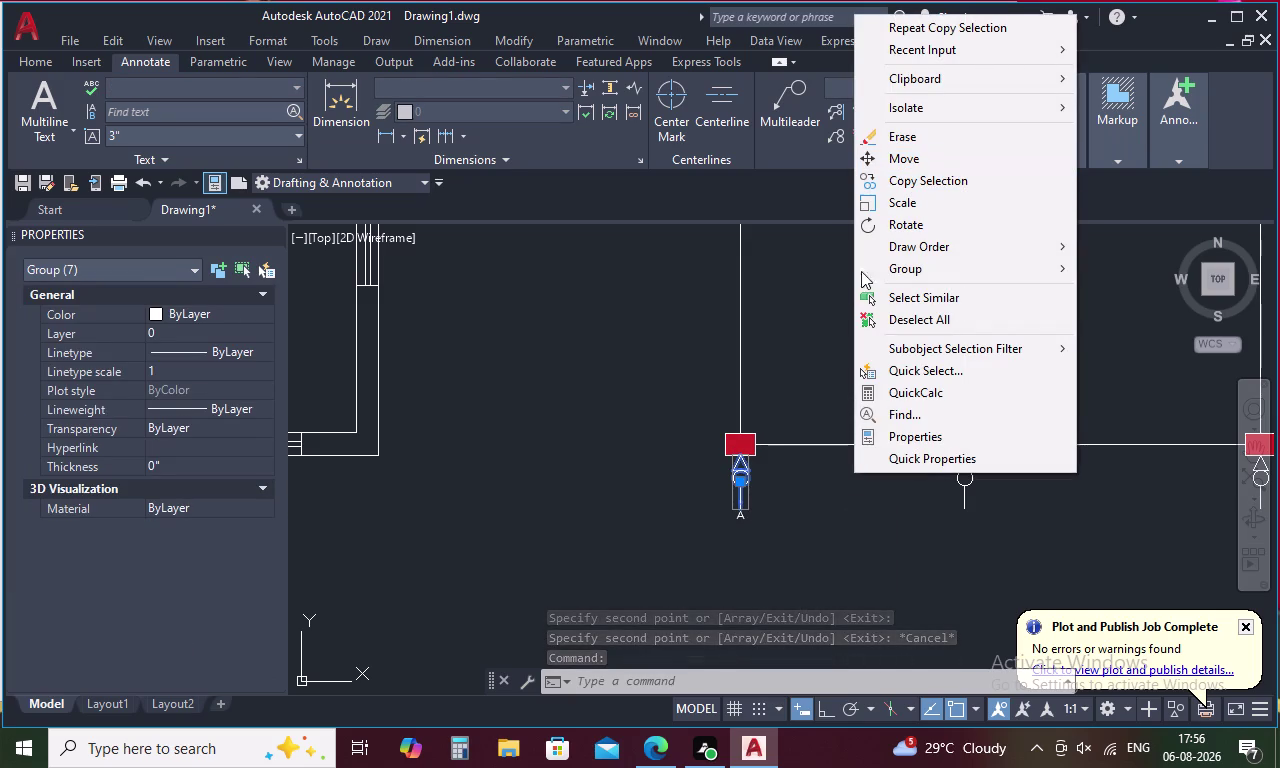
click(925, 180)
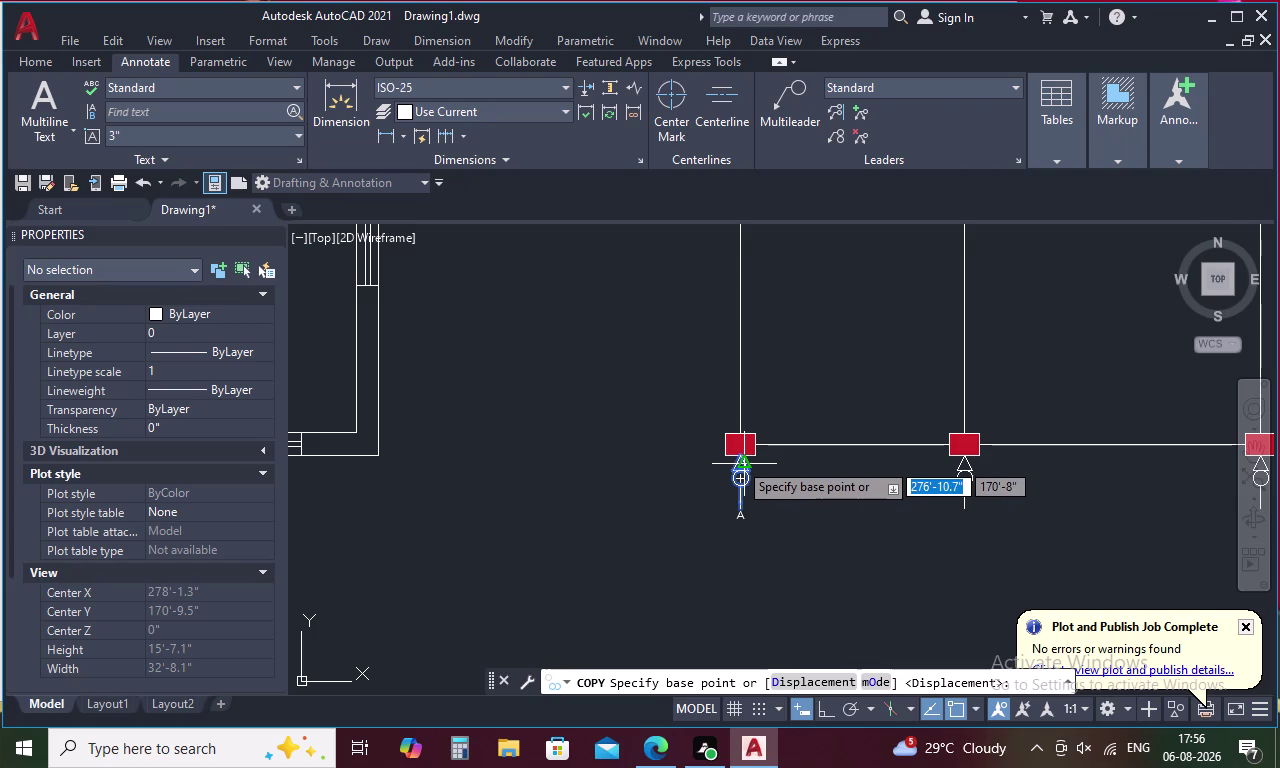
scroll(up, 3)
click(738, 452)
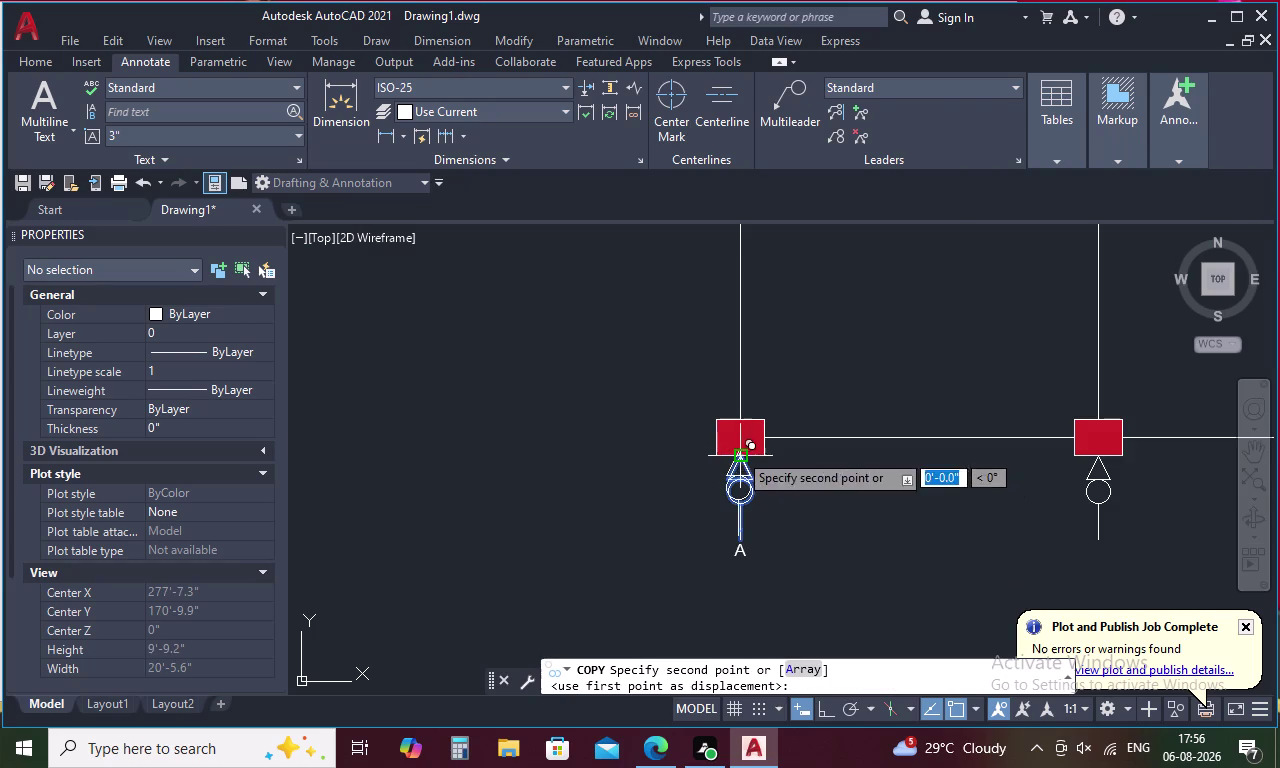
scroll(down, 3)
middle_drag(711, 316, 787, 474)
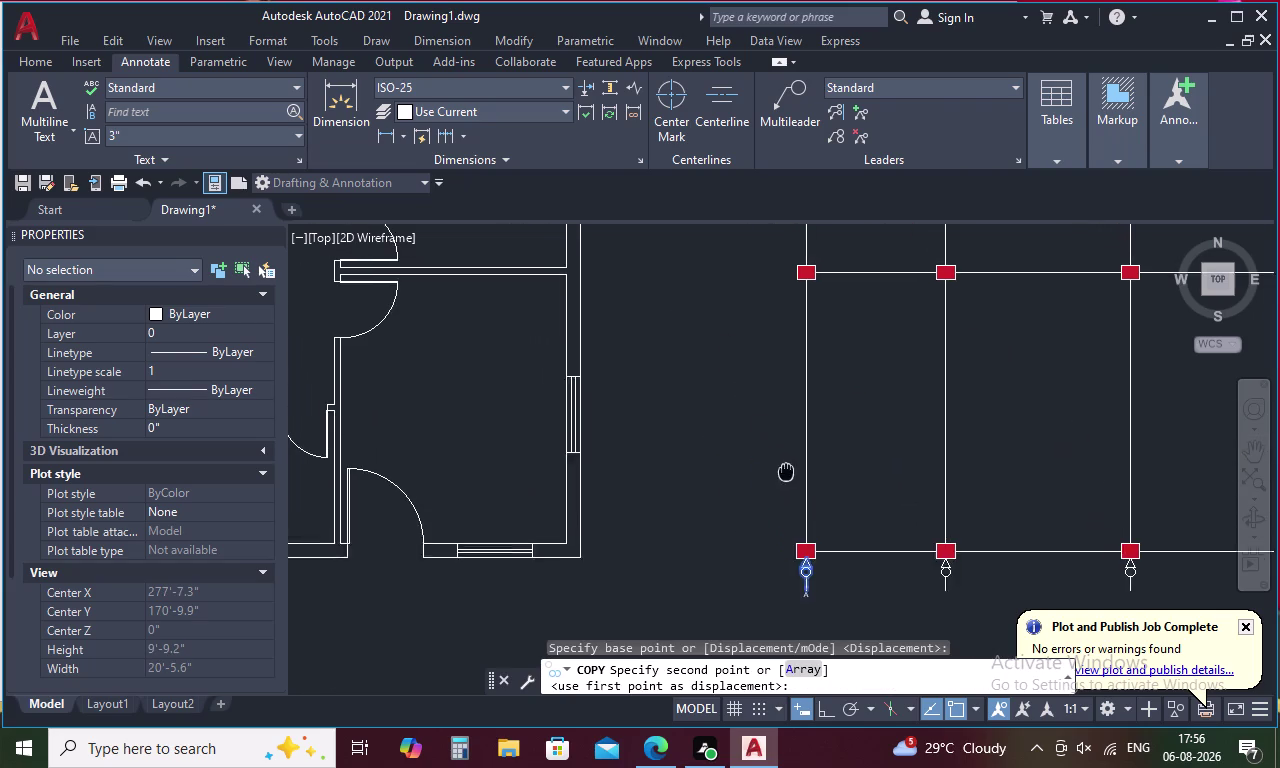
middle_drag(787, 474, 793, 489)
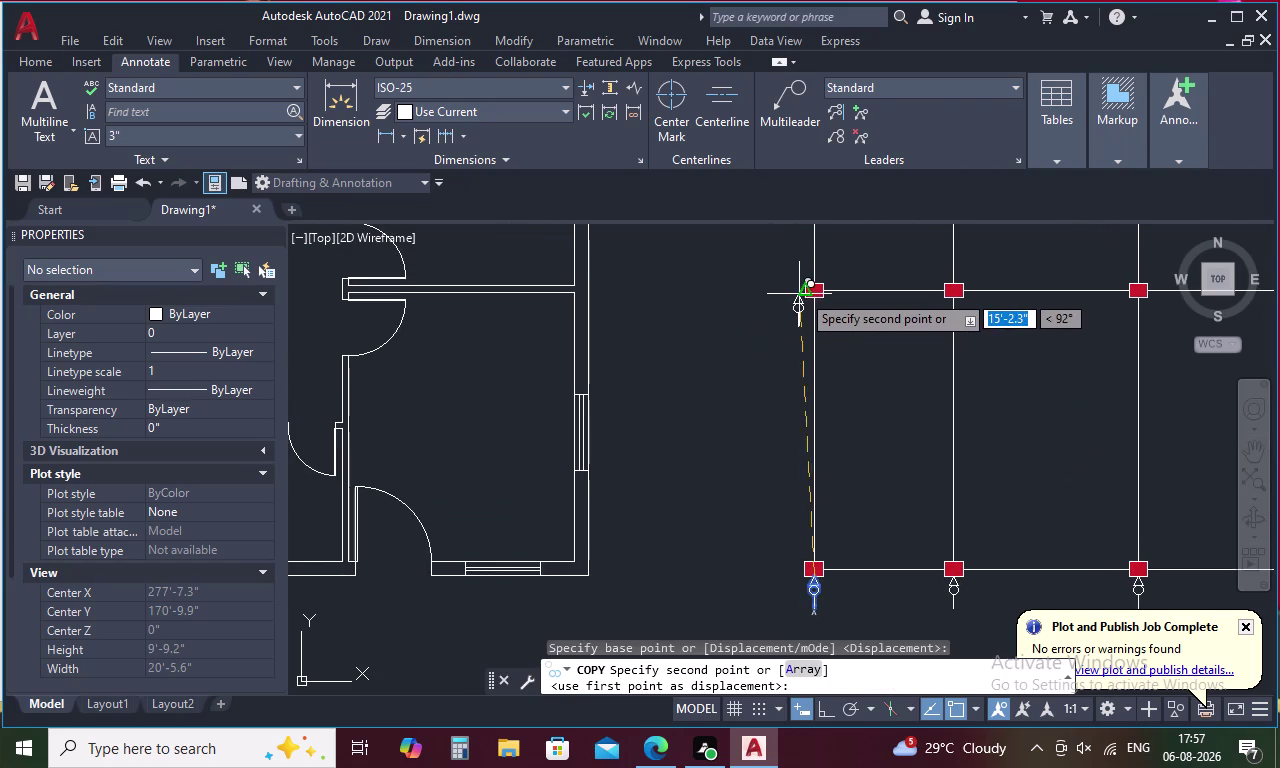
scroll(up, 3)
scroll(up, 3)
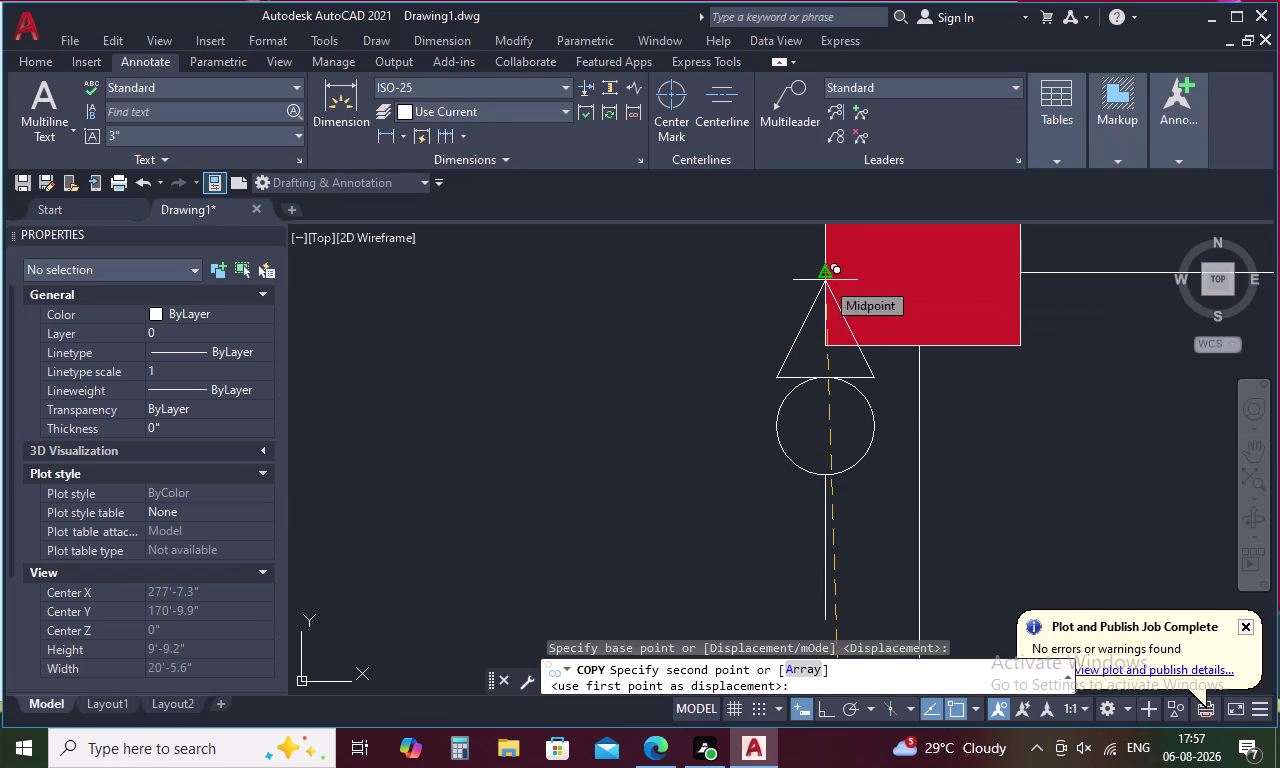
click(825, 280)
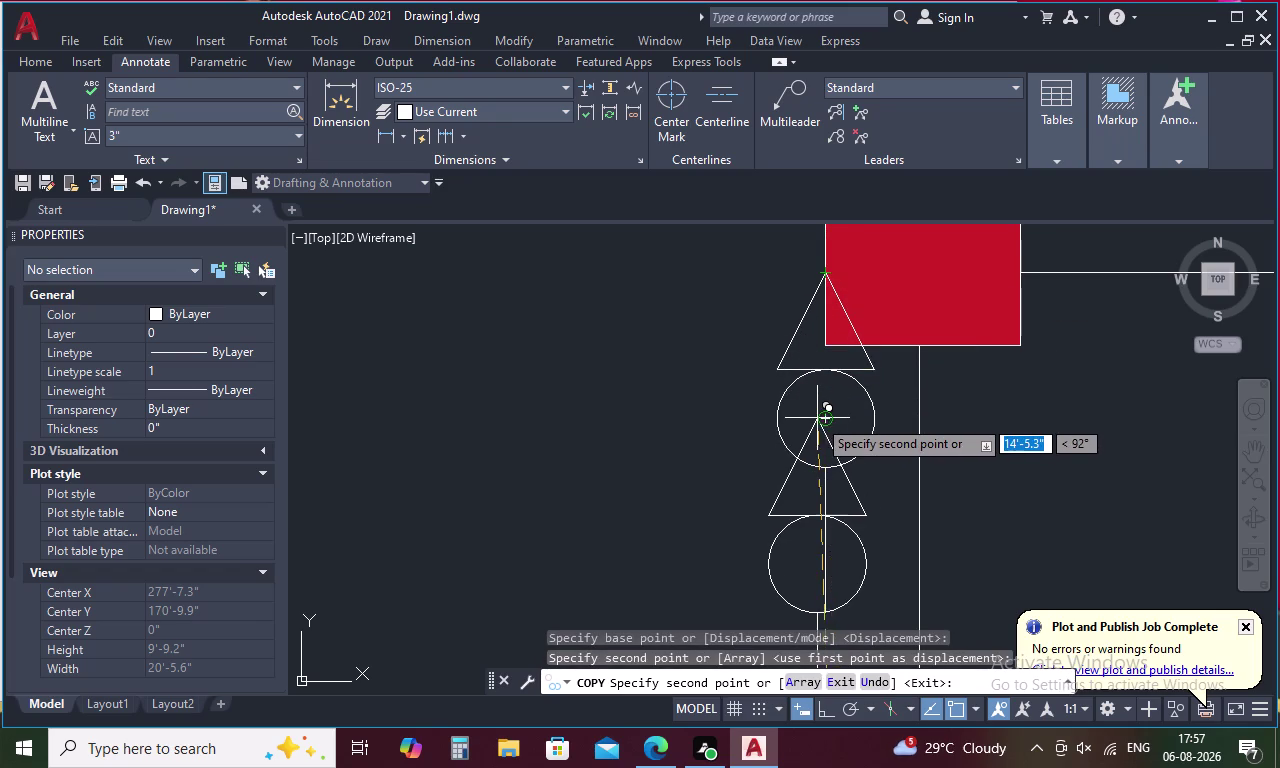
key(Escape)
click(795, 370)
right_click(795, 370)
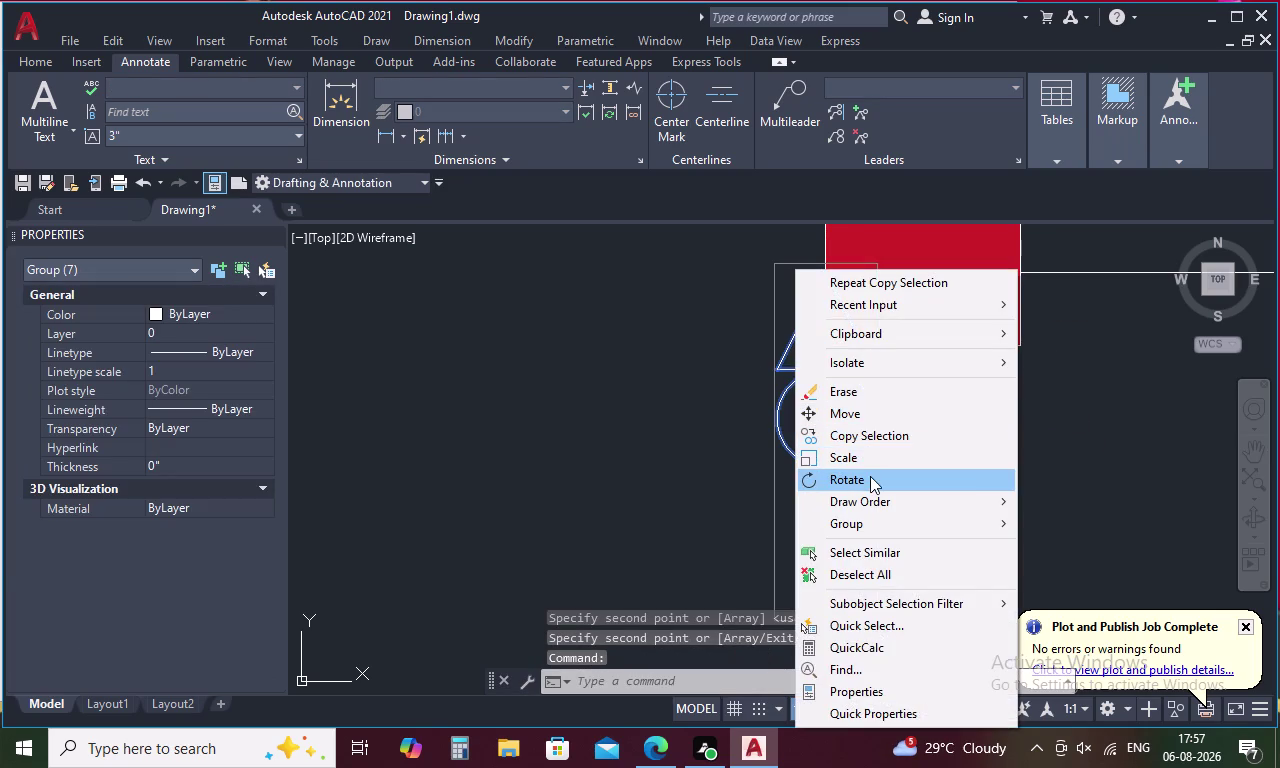
Rotate the copied marker 270° about its triangle tip, with Ortho on, so it points left.
click(870, 476)
click(827, 272)
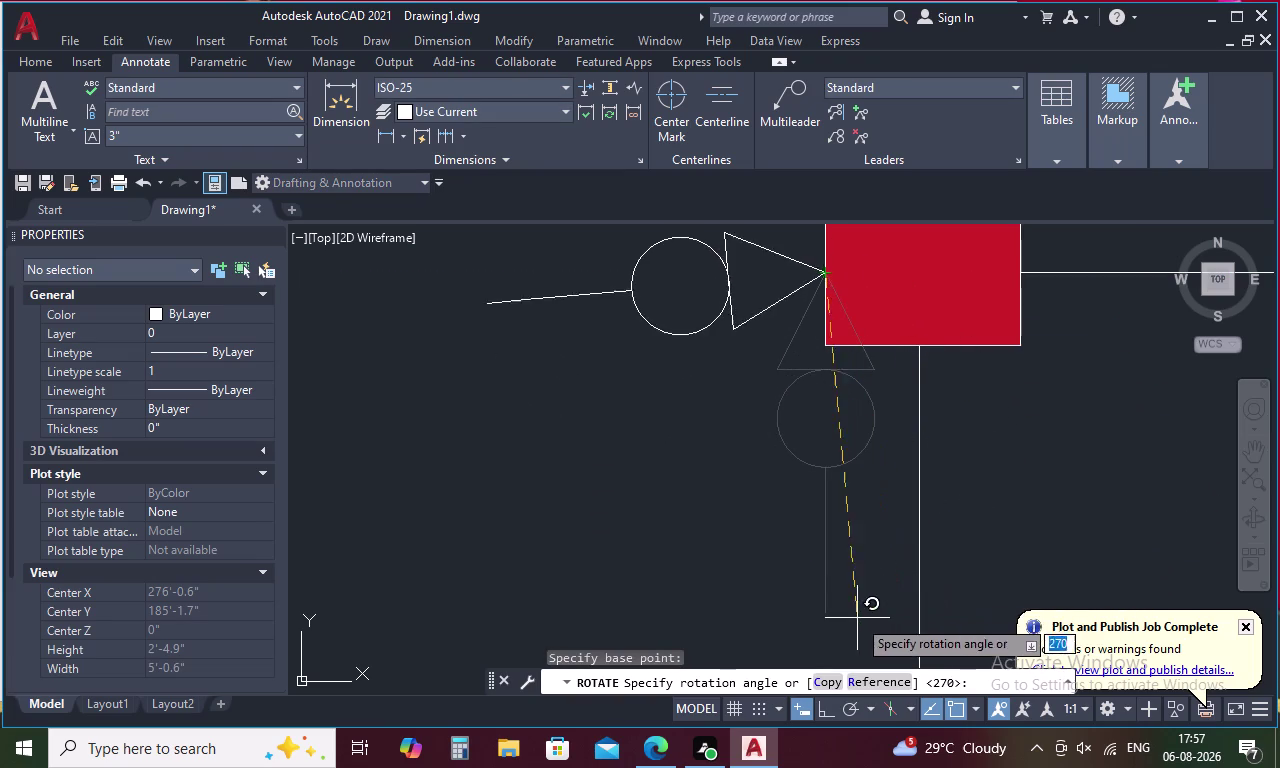
key(F8)
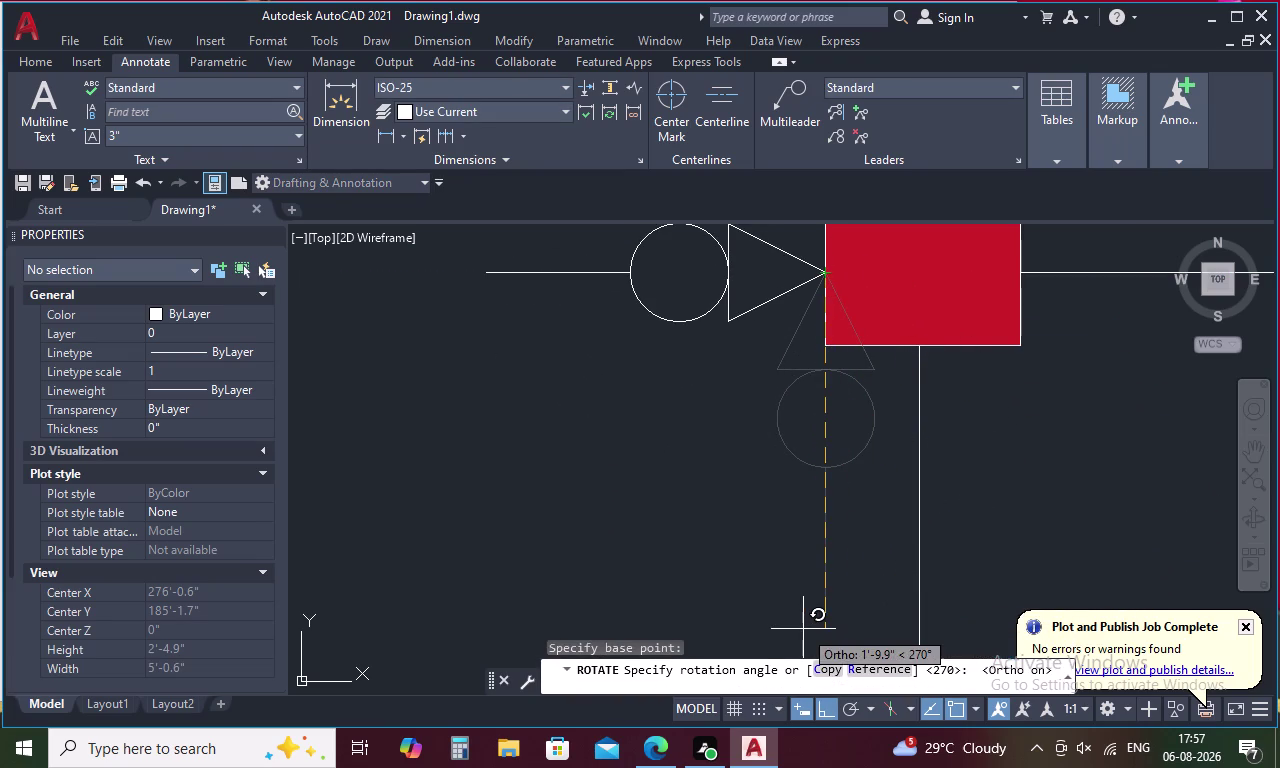
click(803, 629)
middle_drag(797, 562, 909, 626)
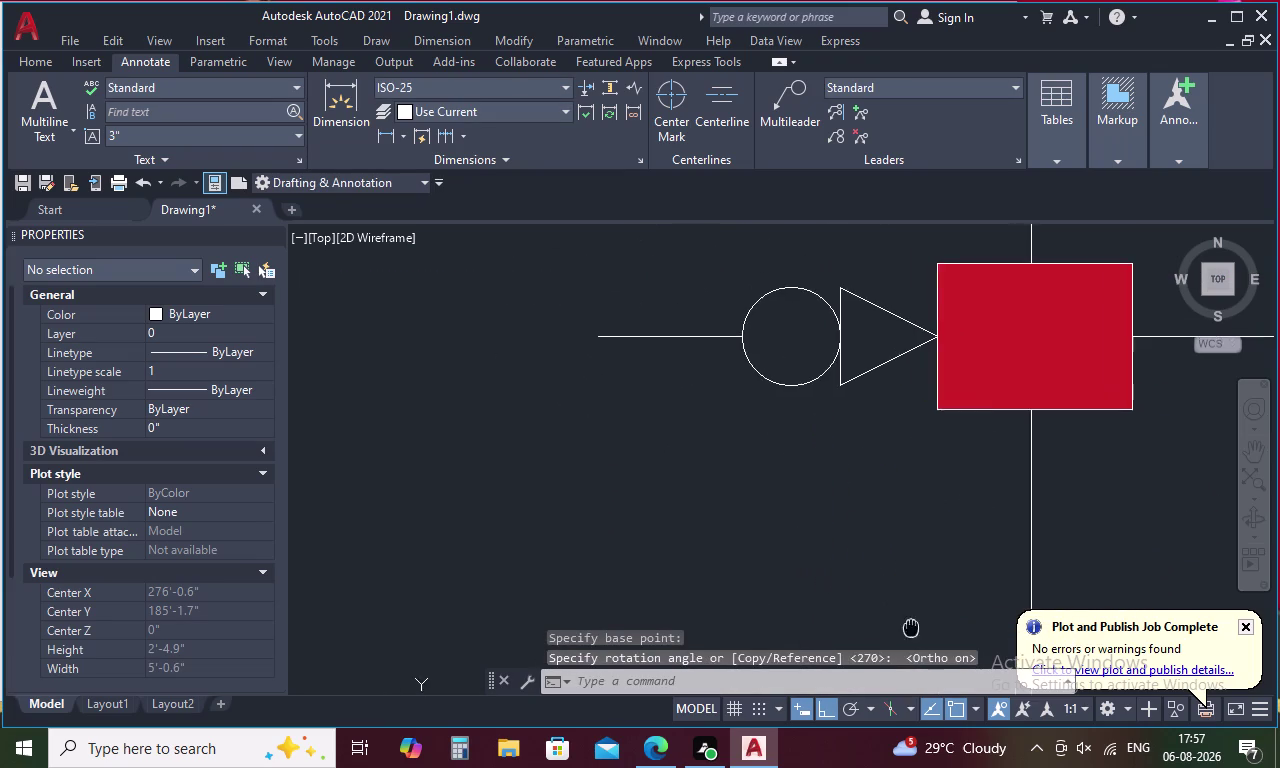
middle_drag(909, 626, 912, 629)
click(843, 339)
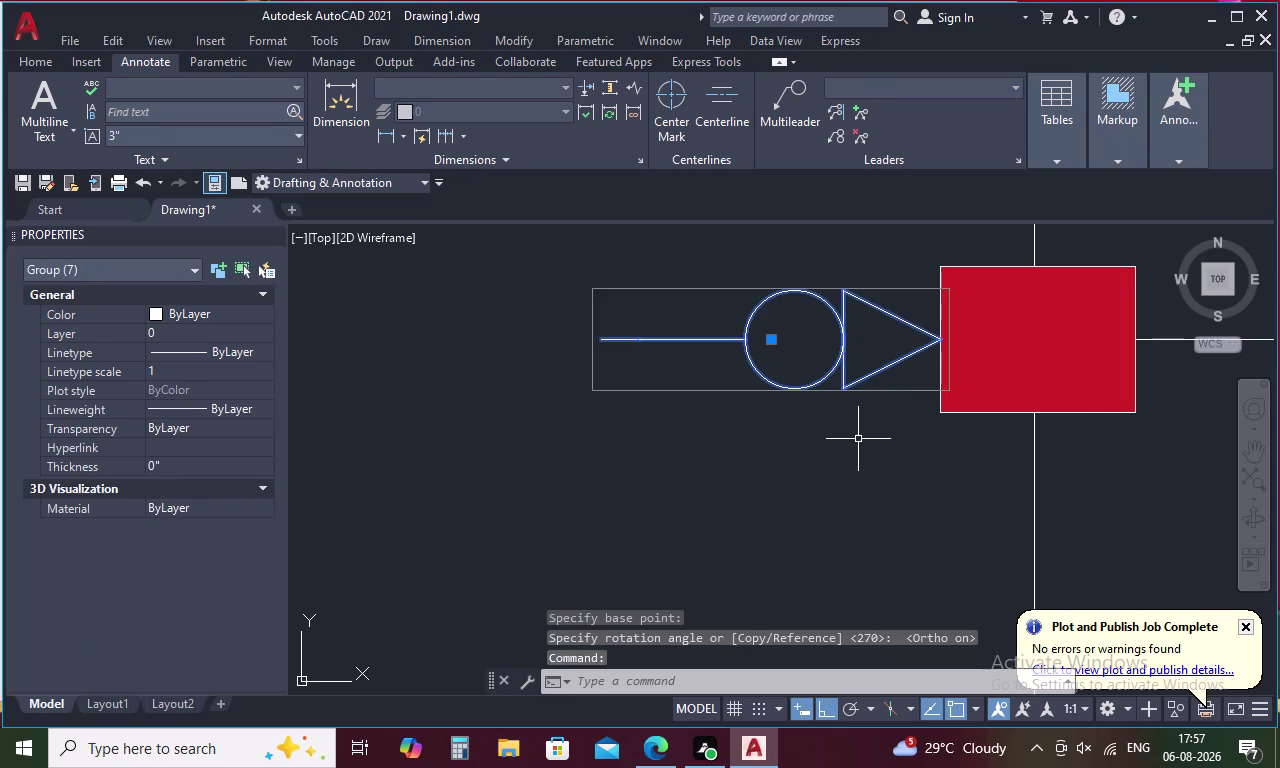
right_click(858, 439)
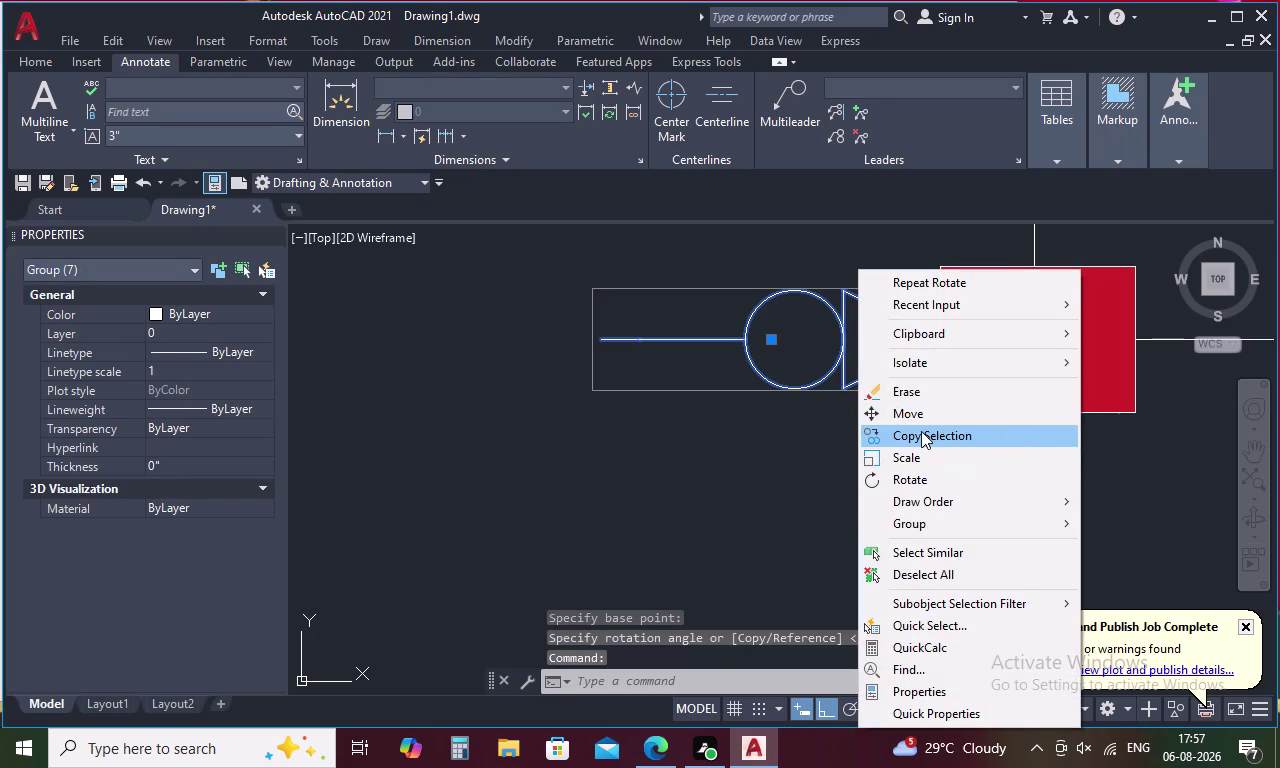
Copy the sideways marker from its tip onto another left-edge red column square.
click(921, 431)
click(936, 340)
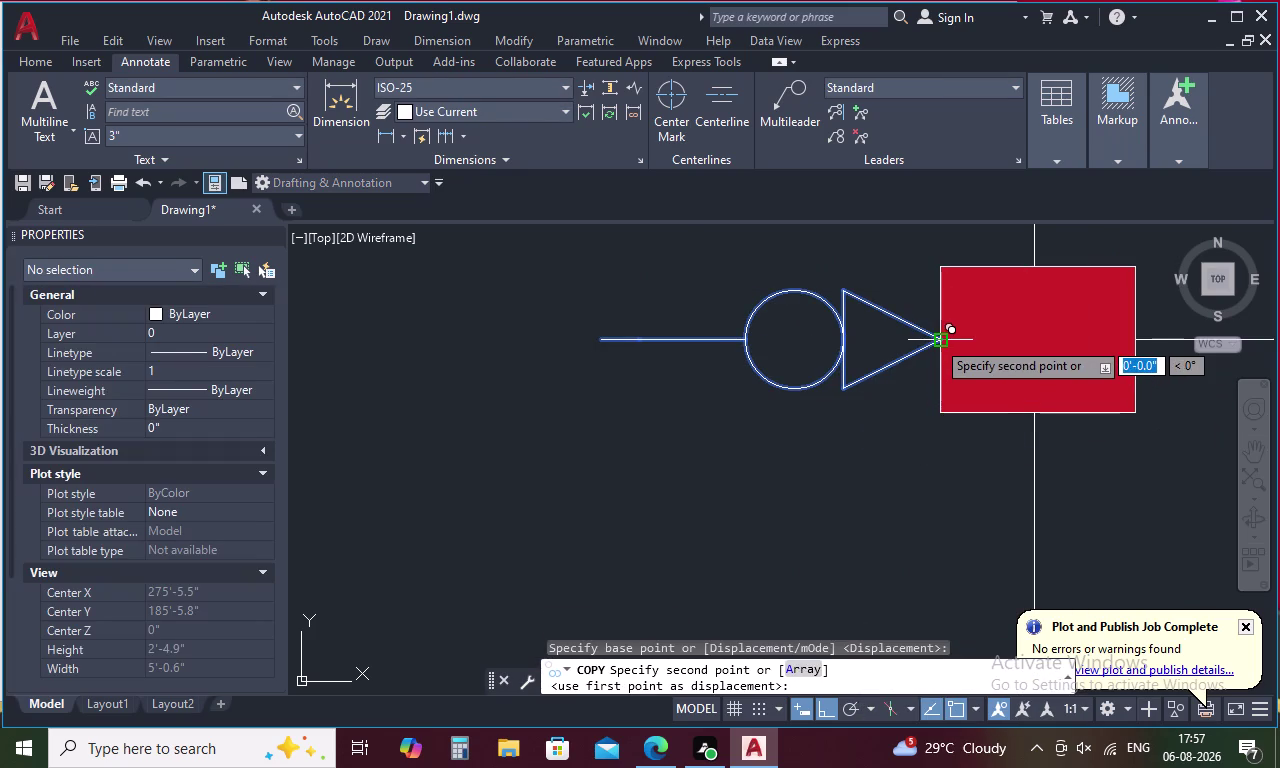
scroll(down, 3)
middle_drag(928, 317, 928, 620)
scroll(down, 3)
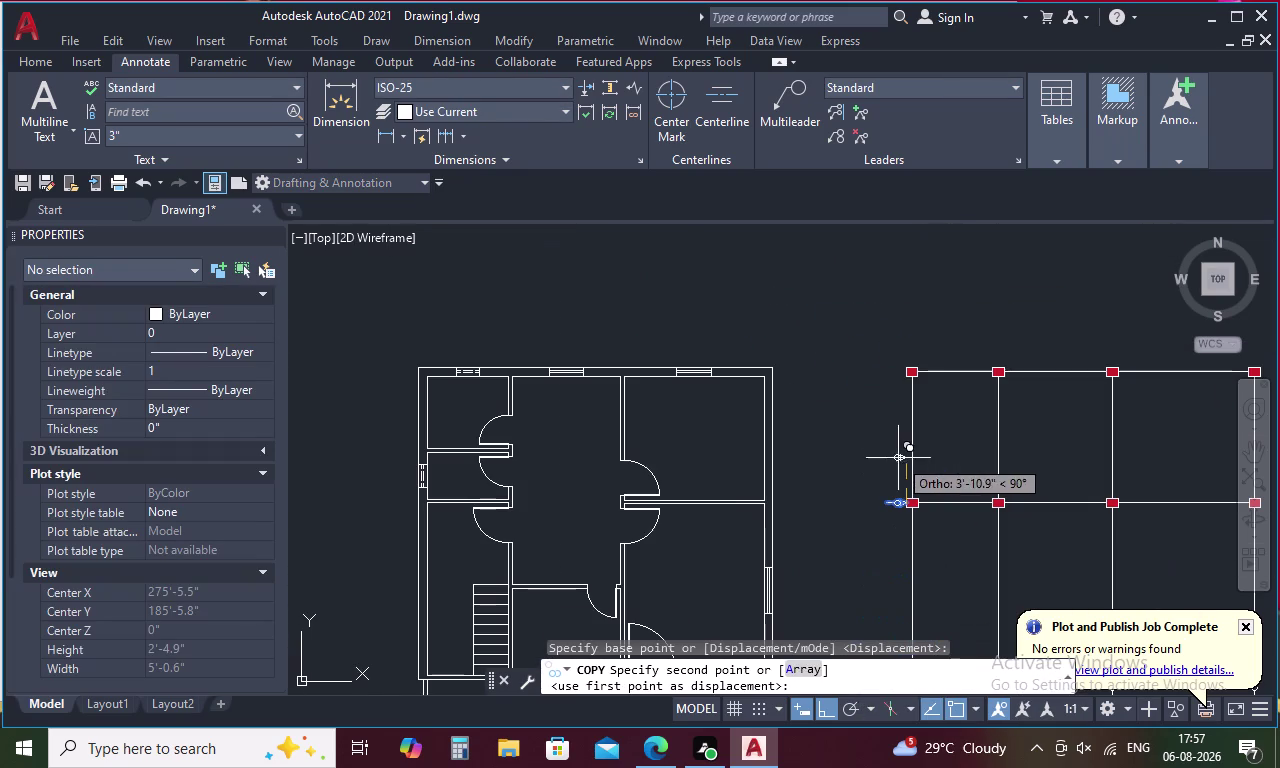
scroll(up, 3)
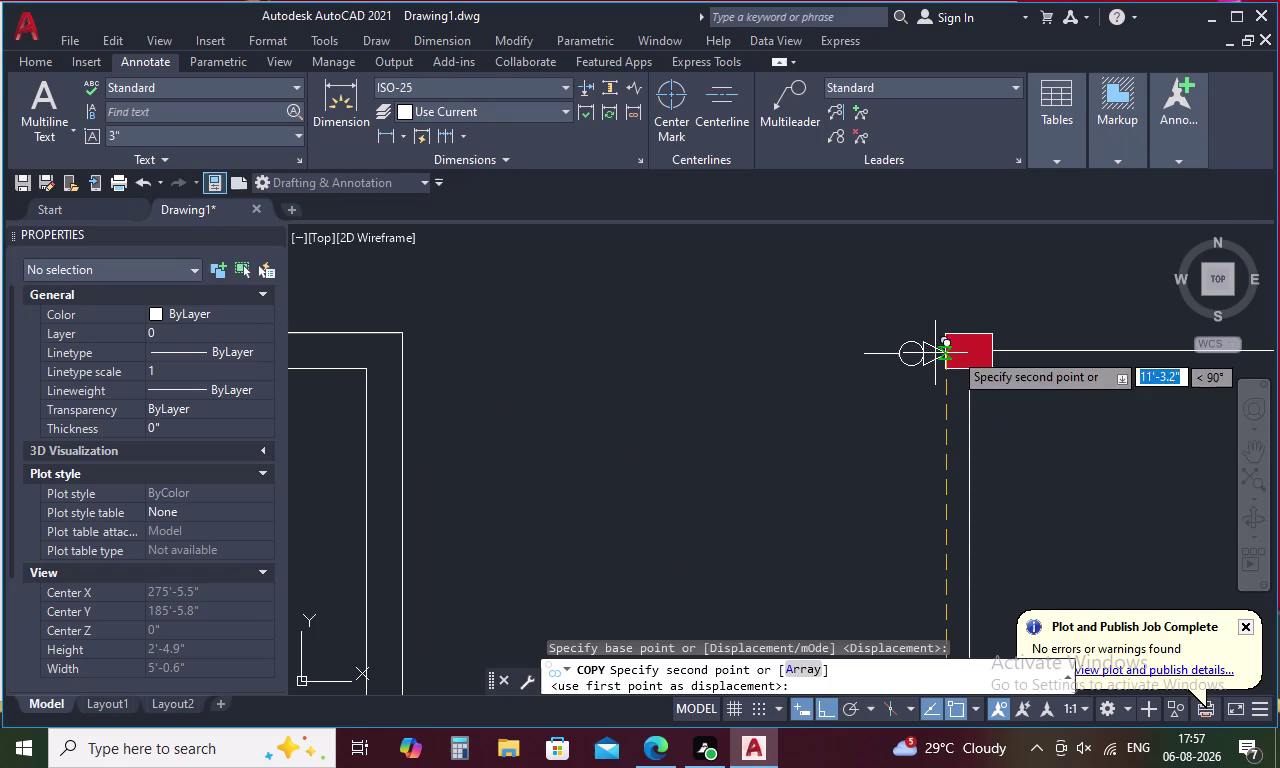
scroll(up, 3)
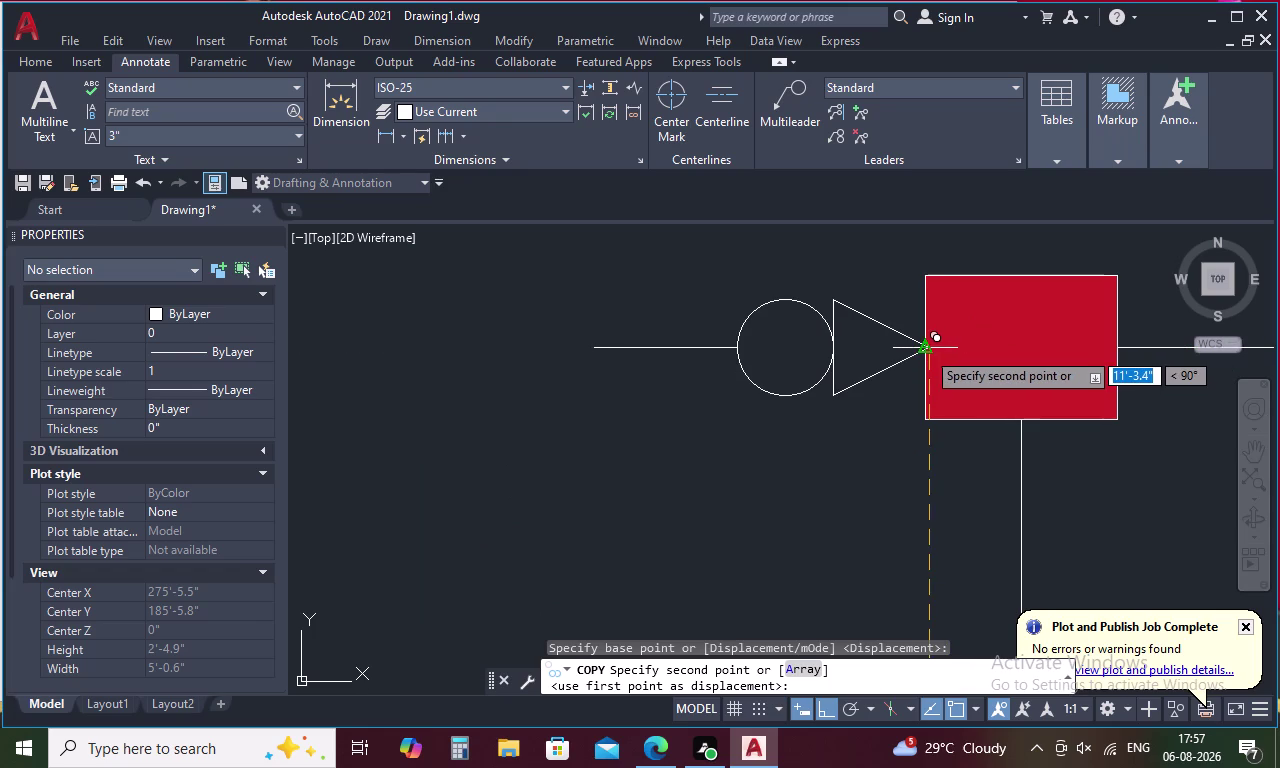
scroll(up, 3)
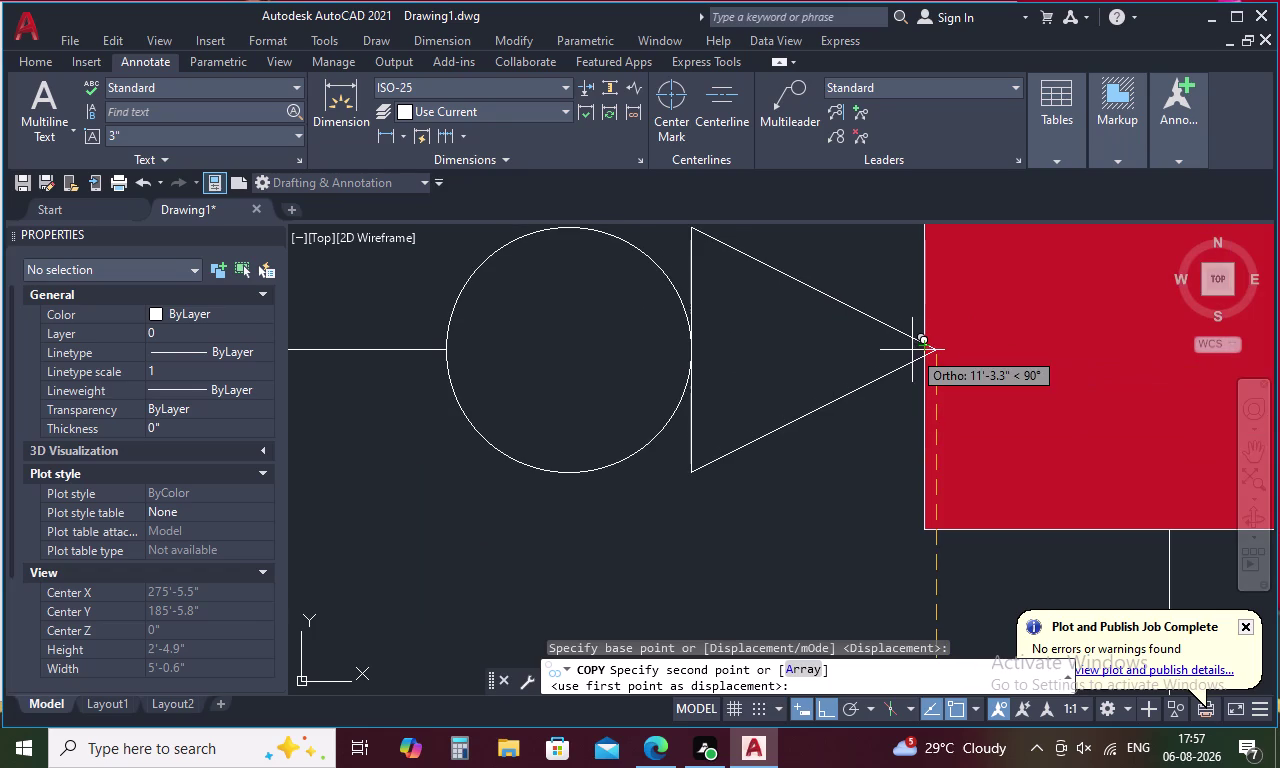
click(924, 350)
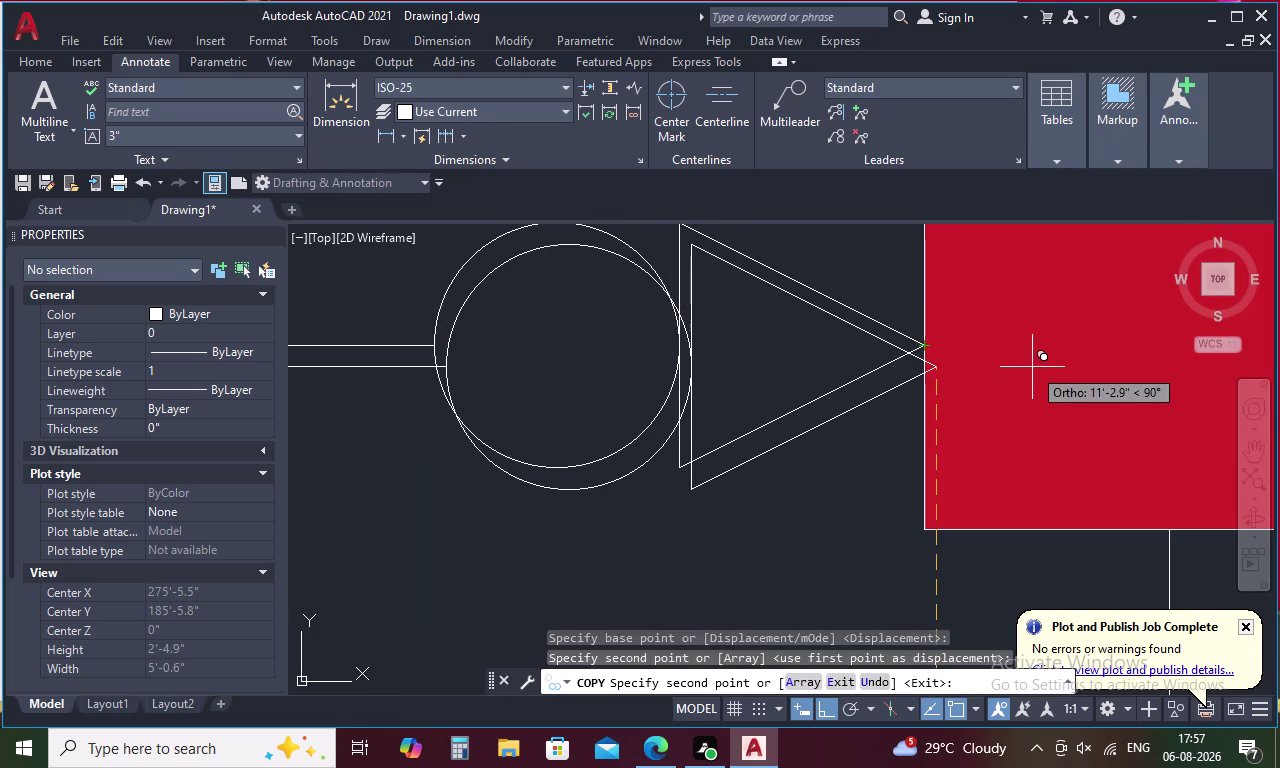
key(Escape)
scroll(down, 3)
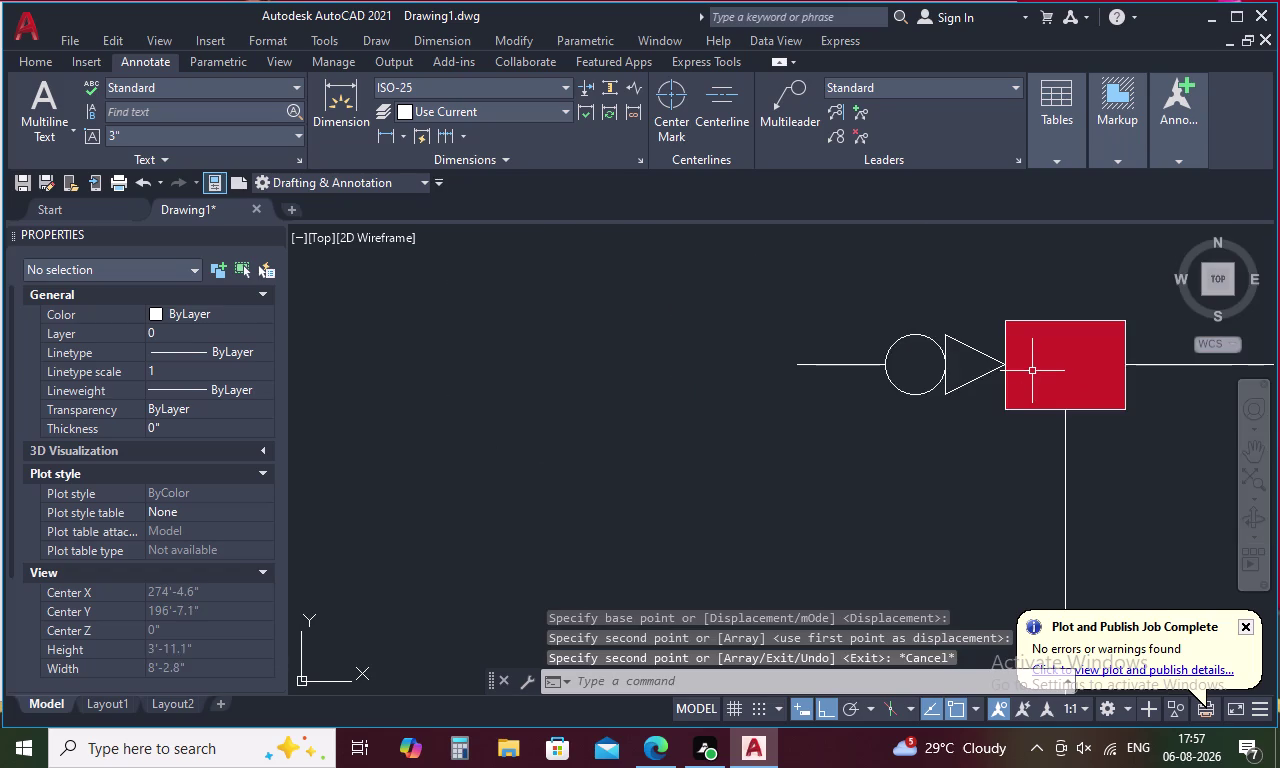
scroll(down, 3)
scroll(down, 3)
middle_drag(1017, 424, 721, 281)
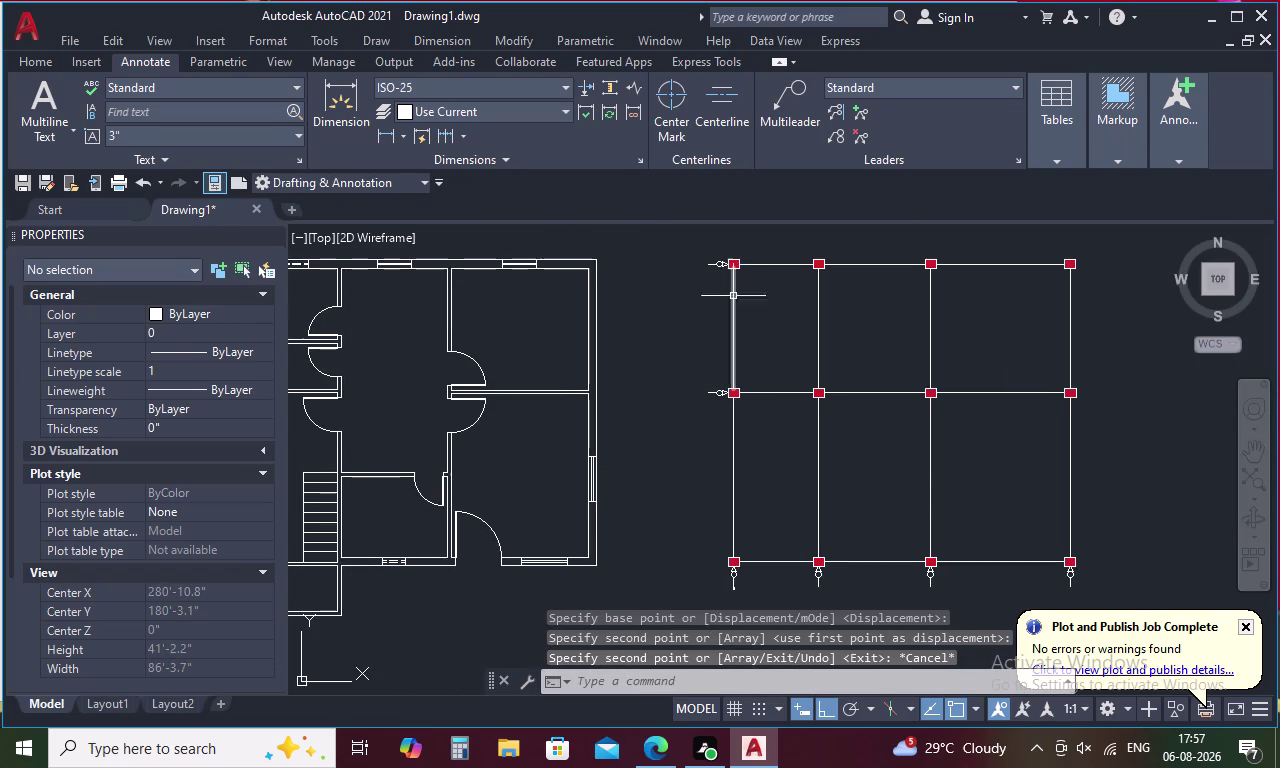
middle_drag(787, 415, 737, 312)
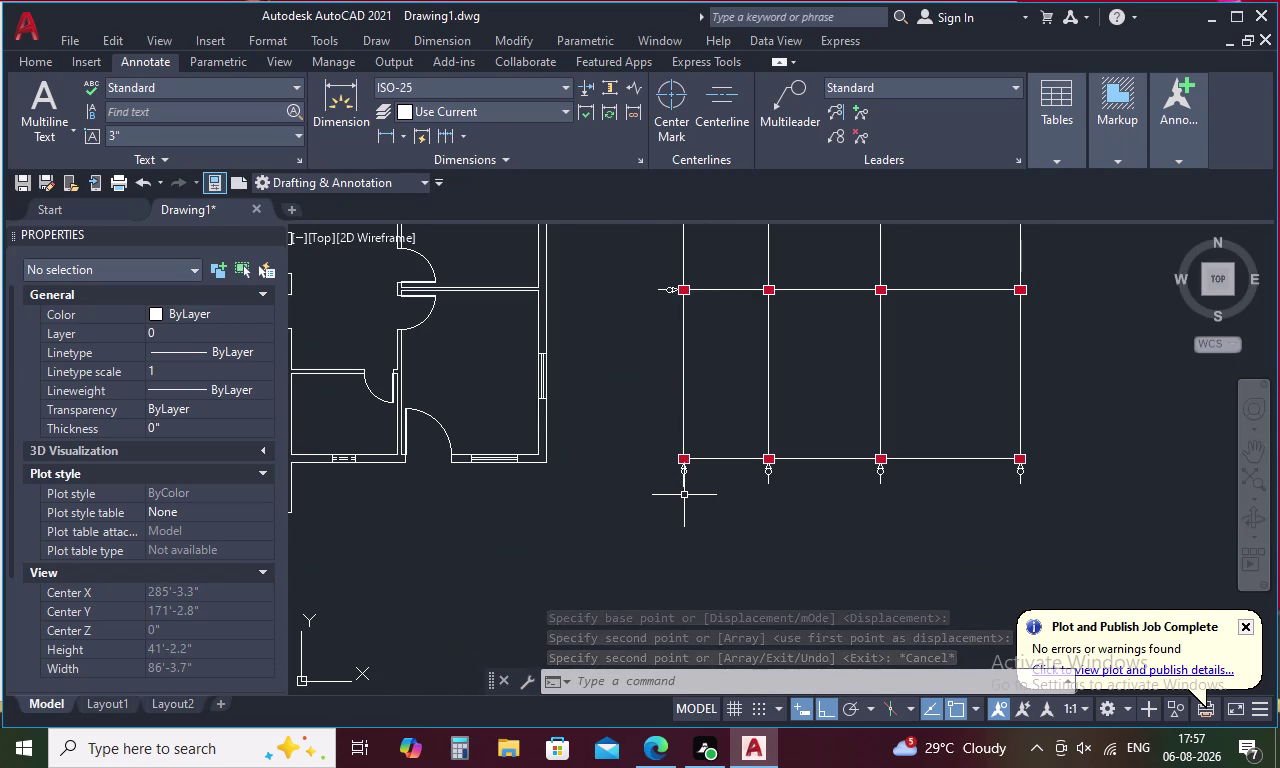
scroll(up, 3)
scroll(up, 3)
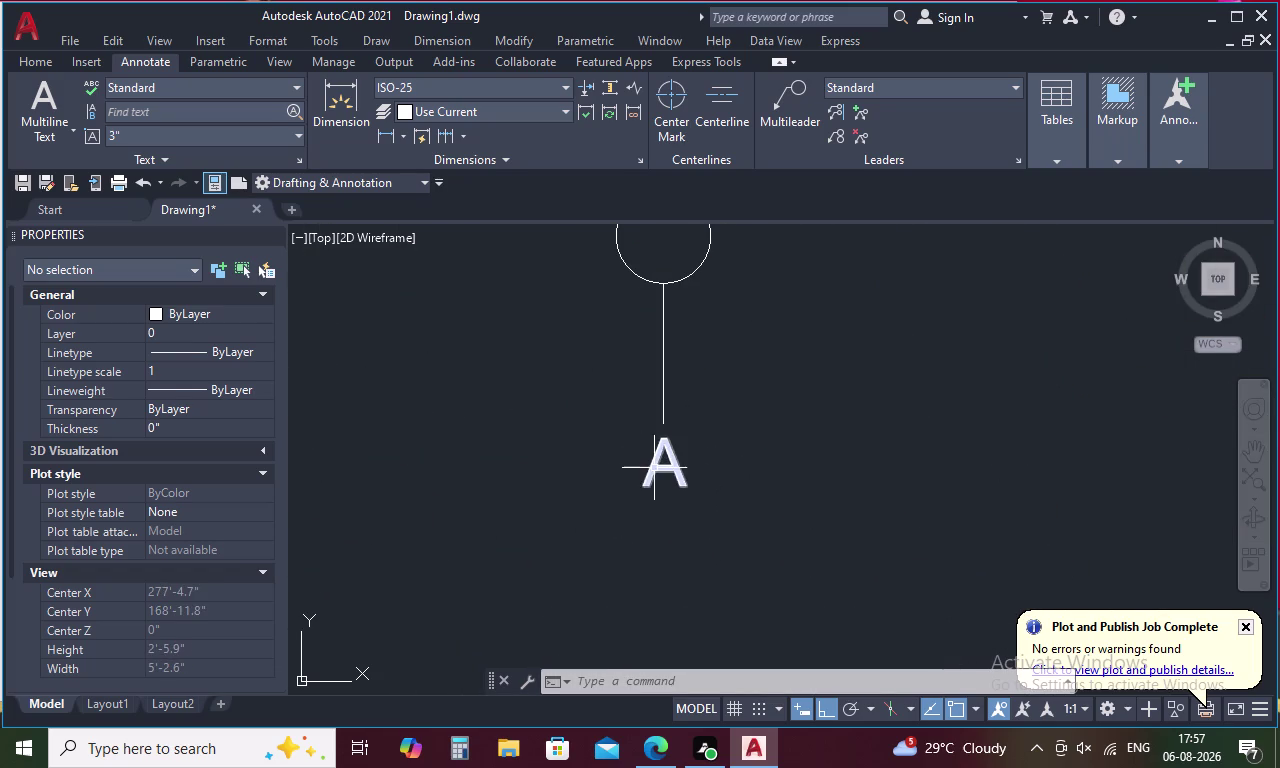
Change the letter A label's text height to 5 inches.
double_click(655, 468)
drag(716, 469, 588, 480)
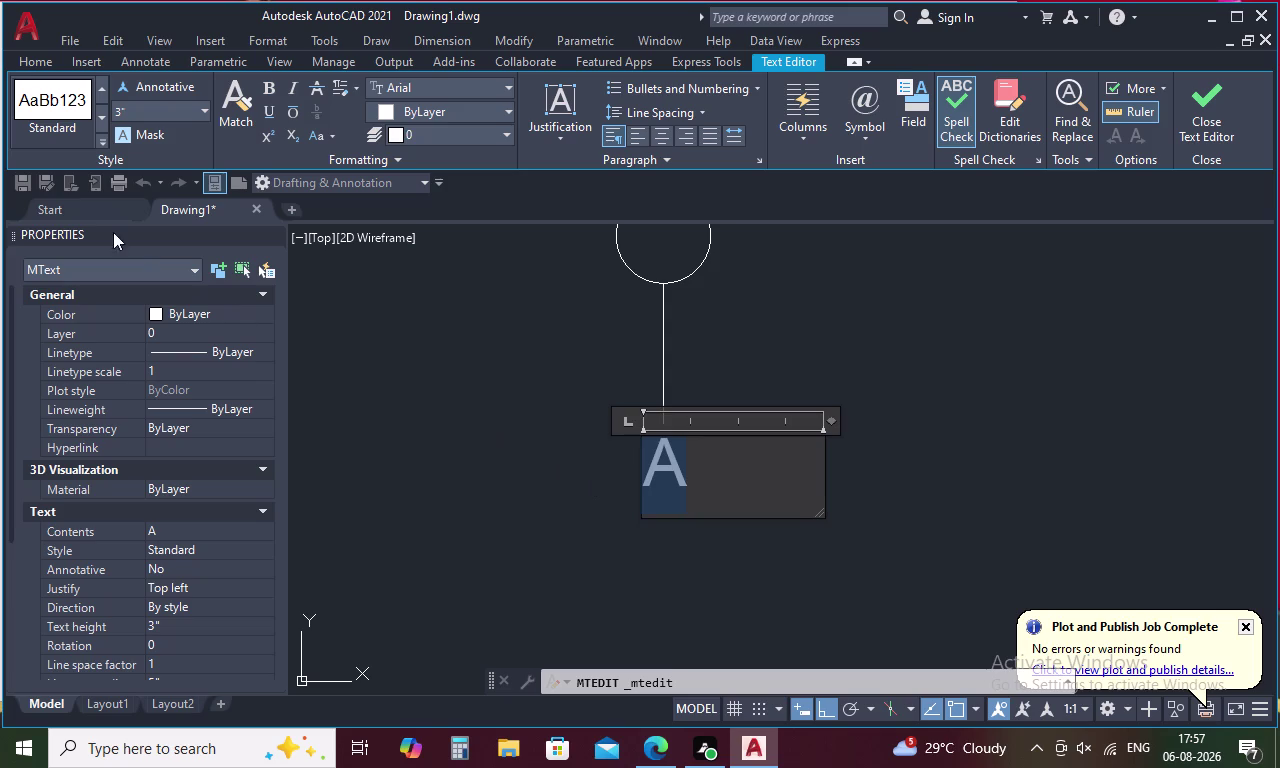
click(155, 104)
key(BackSpace)
key(5)
key(Return)
click(557, 448)
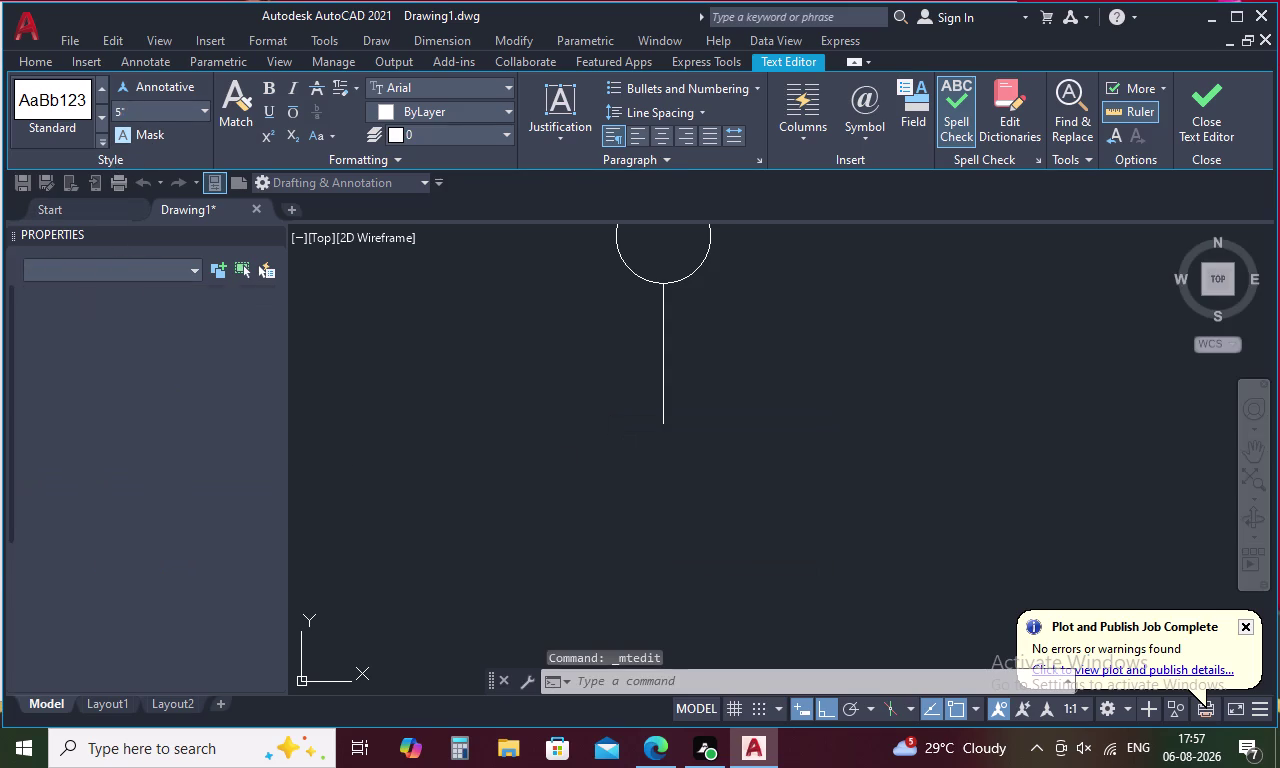
Move the letter A so it is centred beneath the marker line.
click(681, 493)
right_click(680, 492)
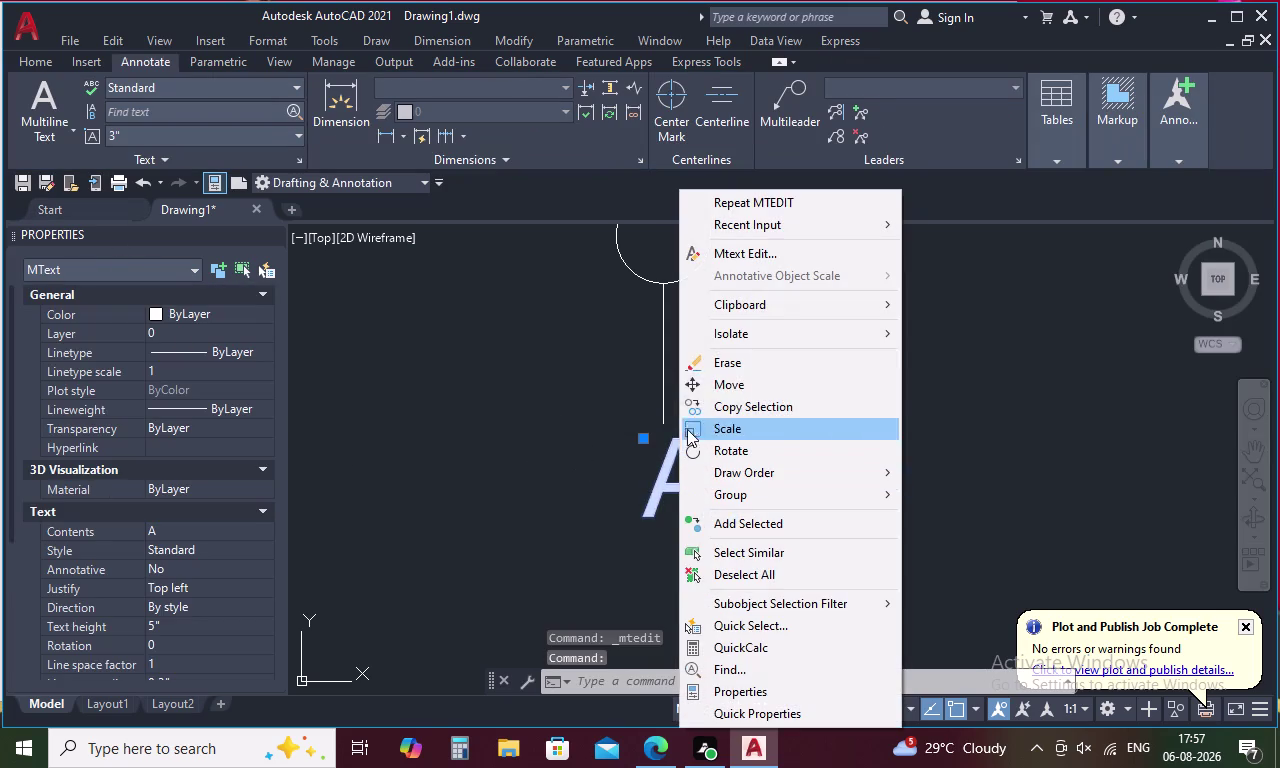
click(708, 392)
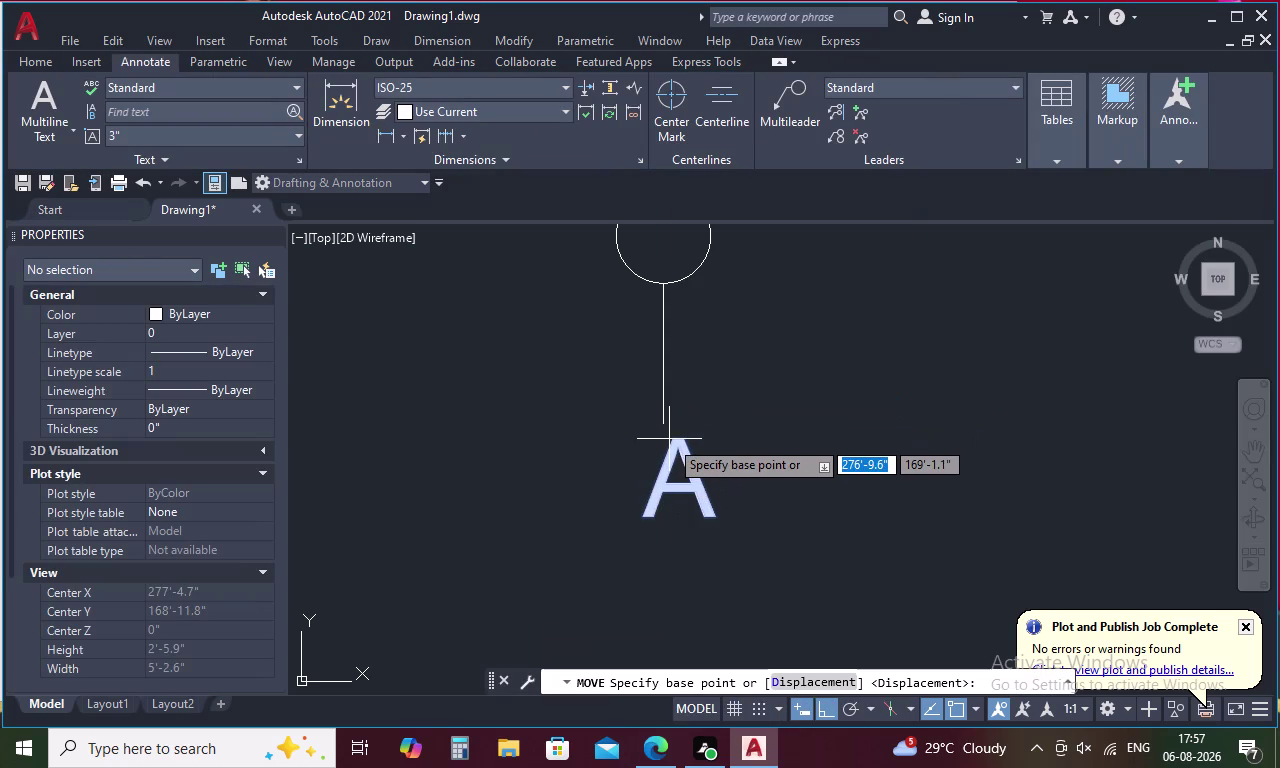
click(671, 439)
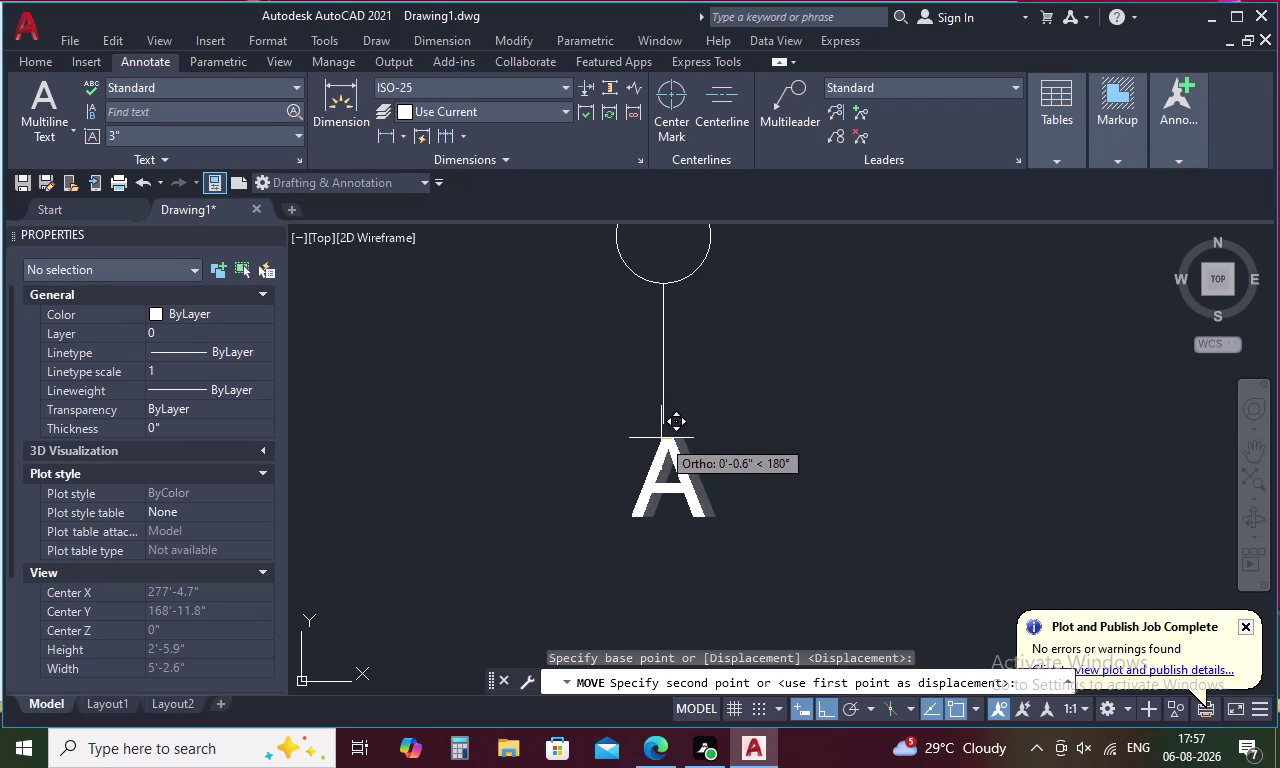
click(657, 437)
Copy the letter A to the clipboard and start pasting a copy.
click(663, 461)
right_click(663, 461)
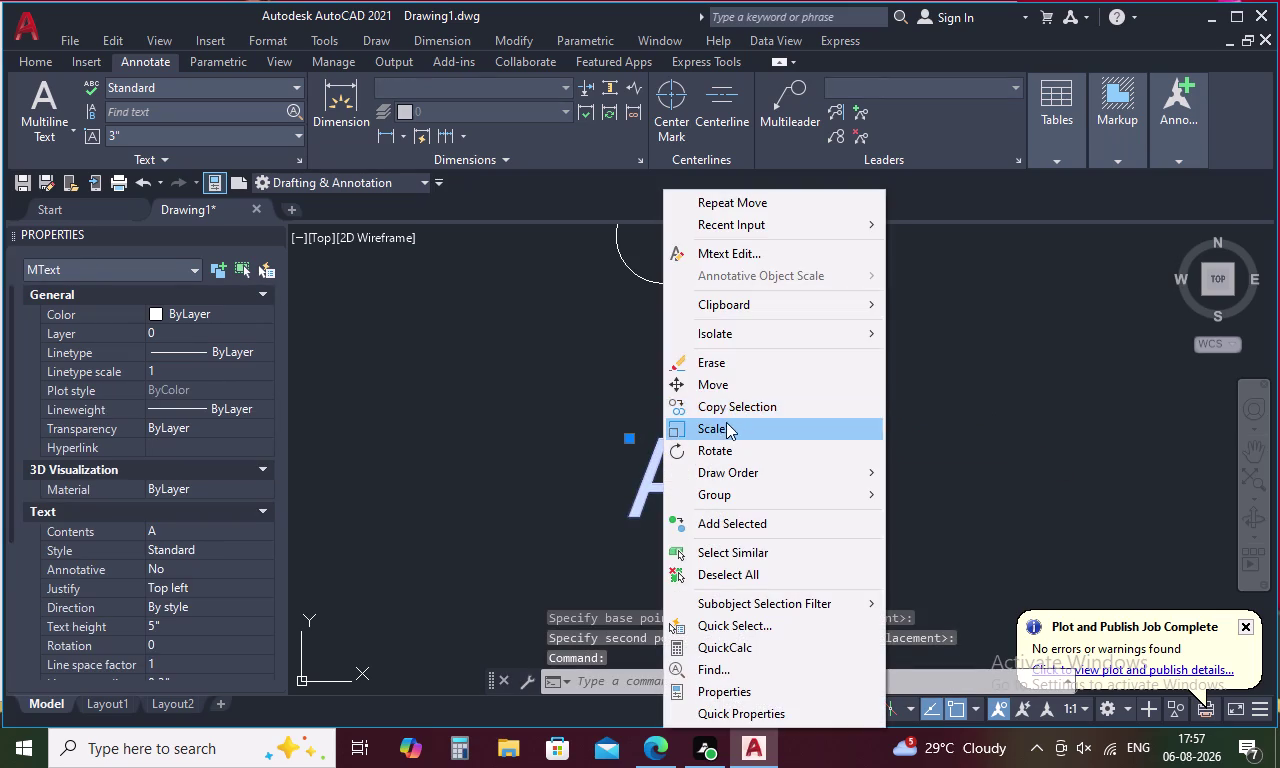
key(Escape)
key(ctrl+c)
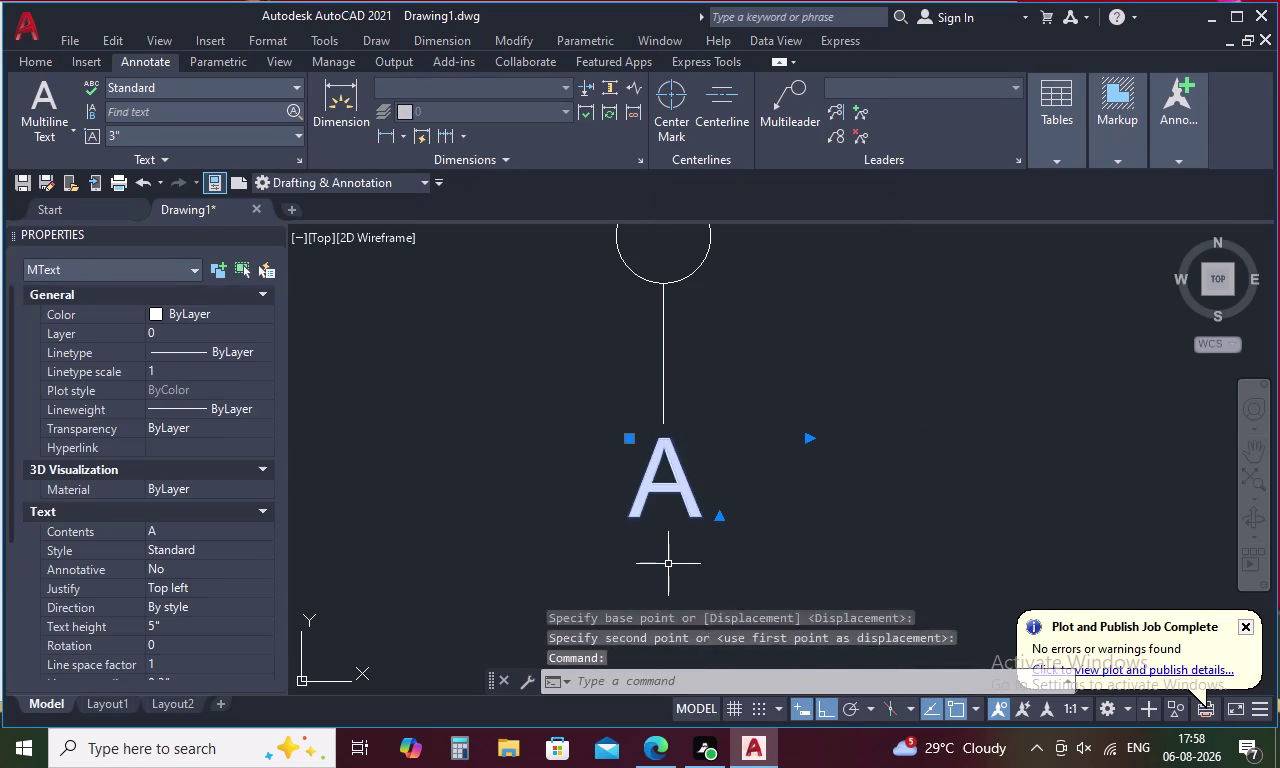
key(ctrl+v)
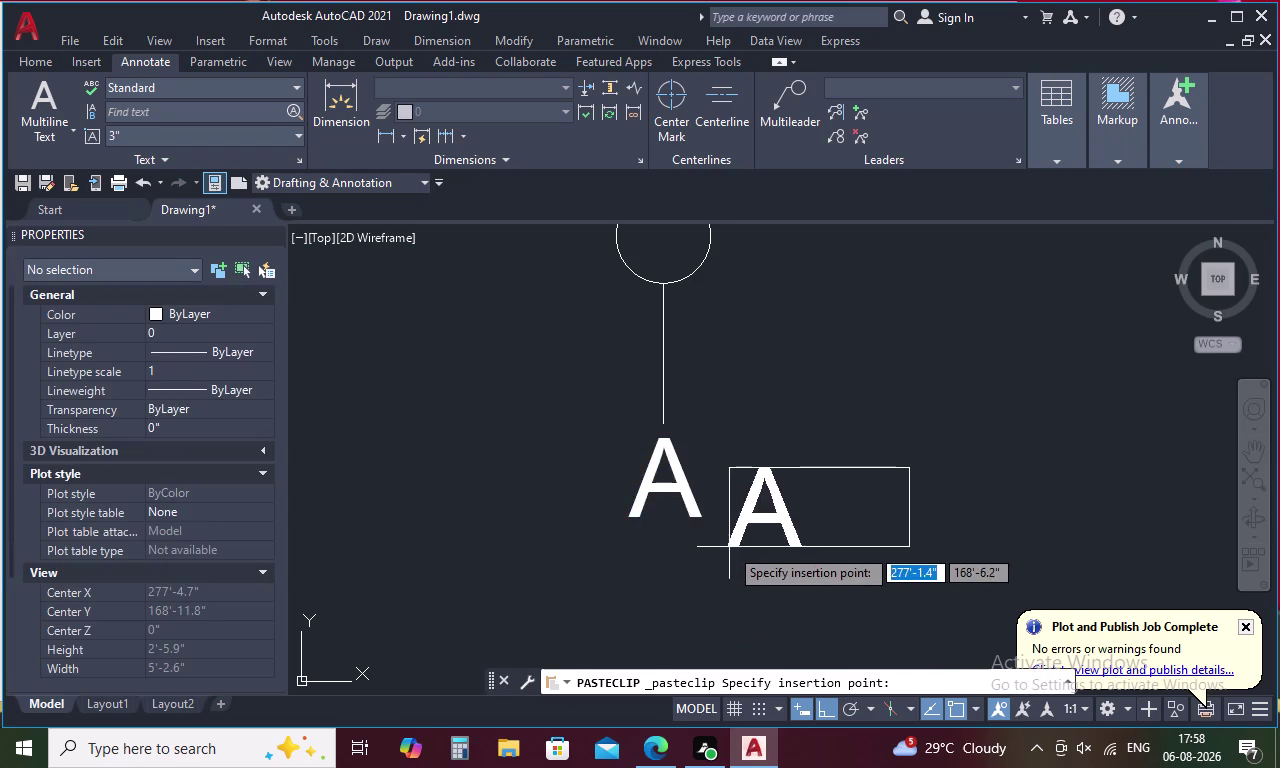
Paste letter A labels beneath the second and third bottom column markers.
scroll(down, 3)
middle_drag(775, 523, 581, 524)
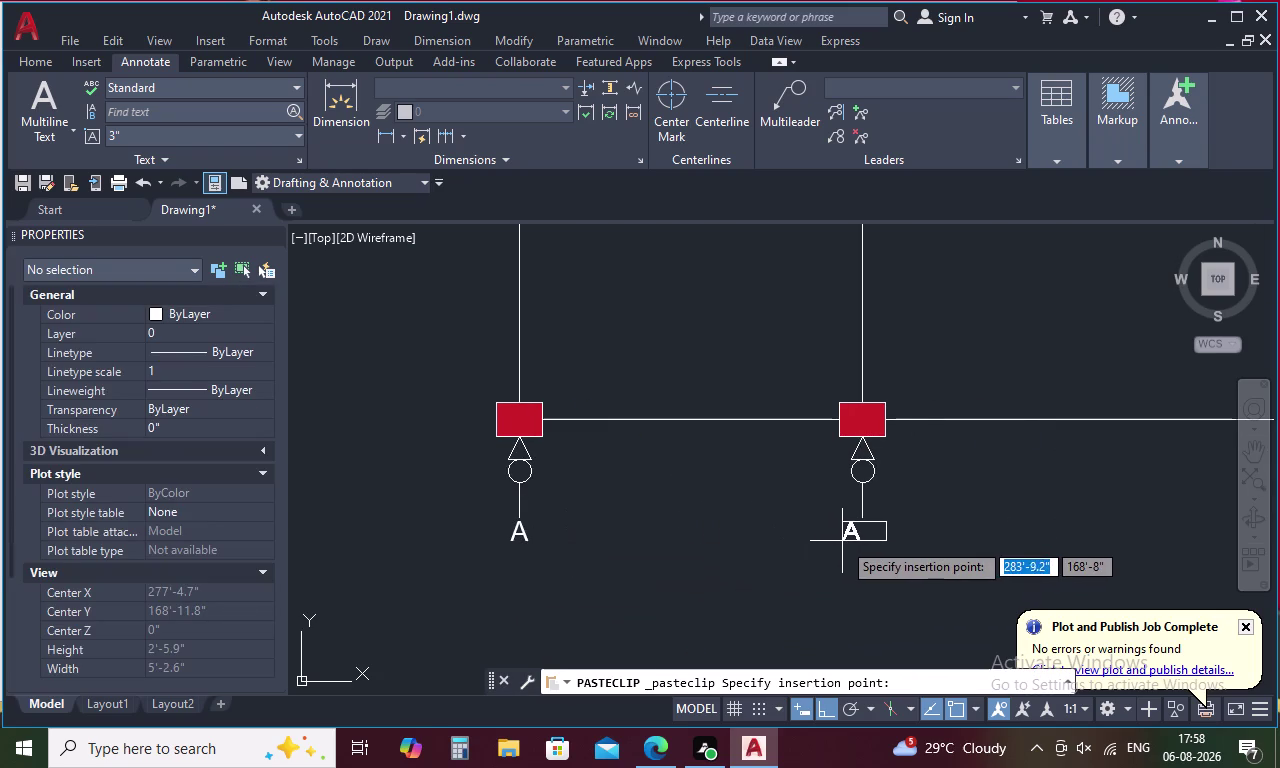
scroll(up, 3)
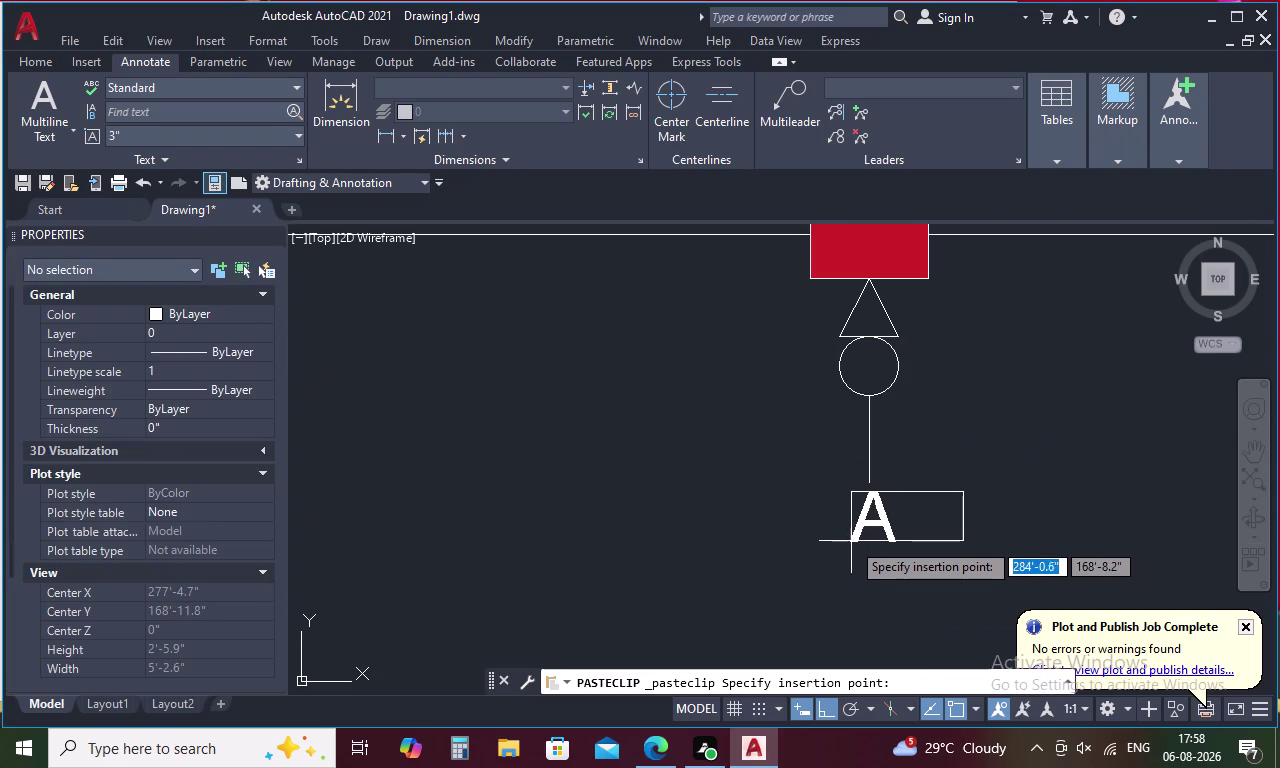
click(847, 541)
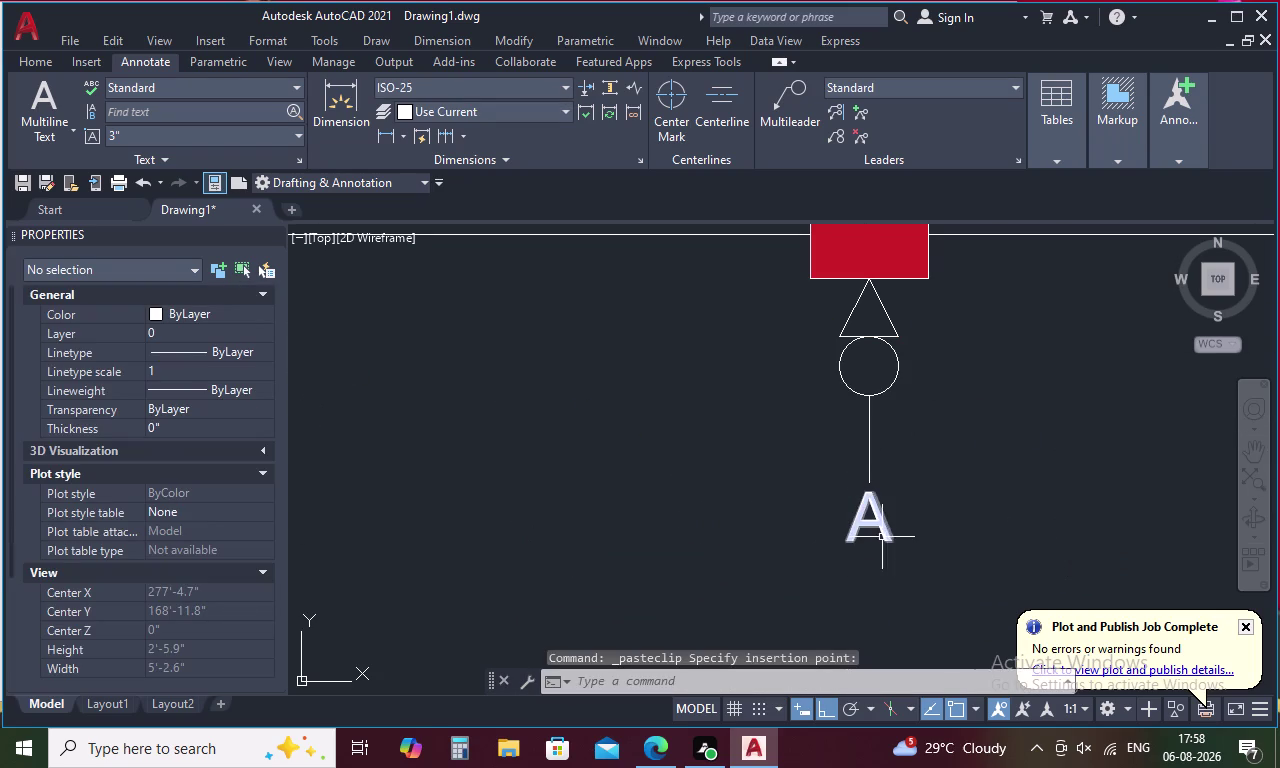
key(space)
middle_drag(936, 501, 329, 501)
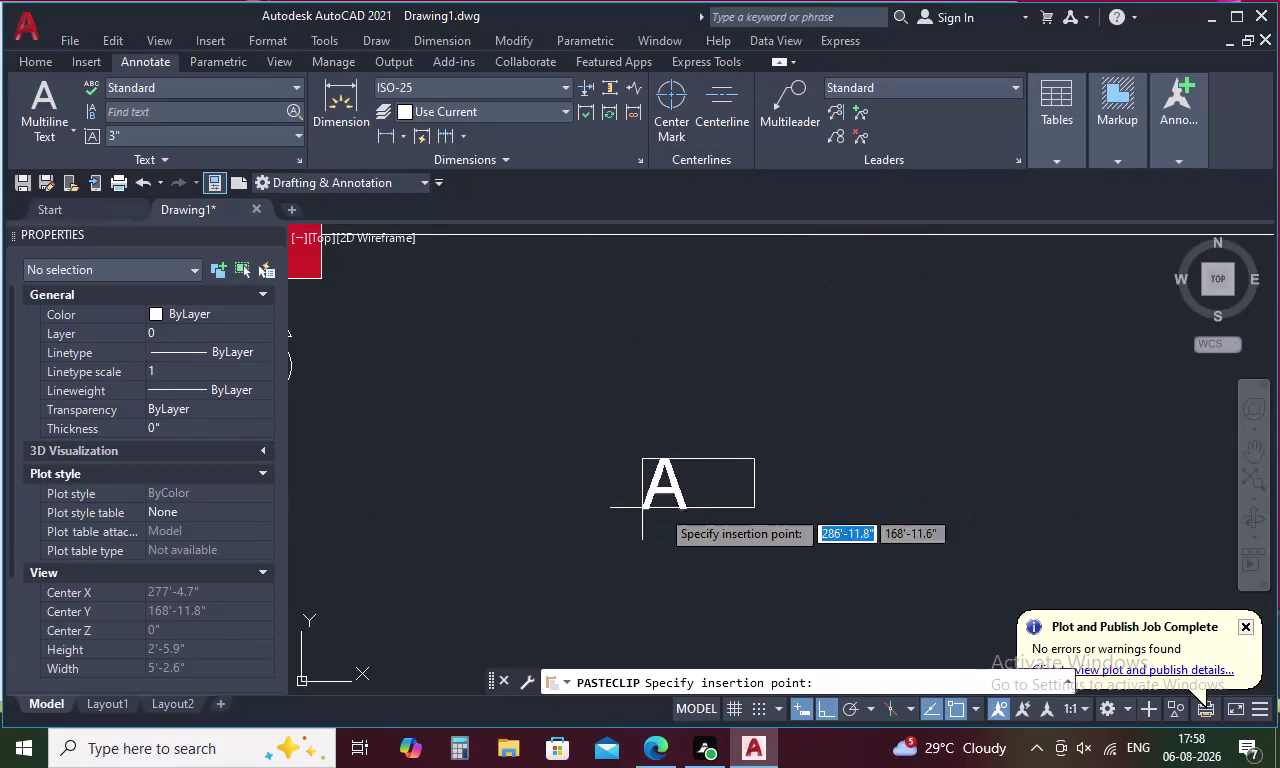
middle_drag(718, 508, 483, 508)
scroll(down, 3)
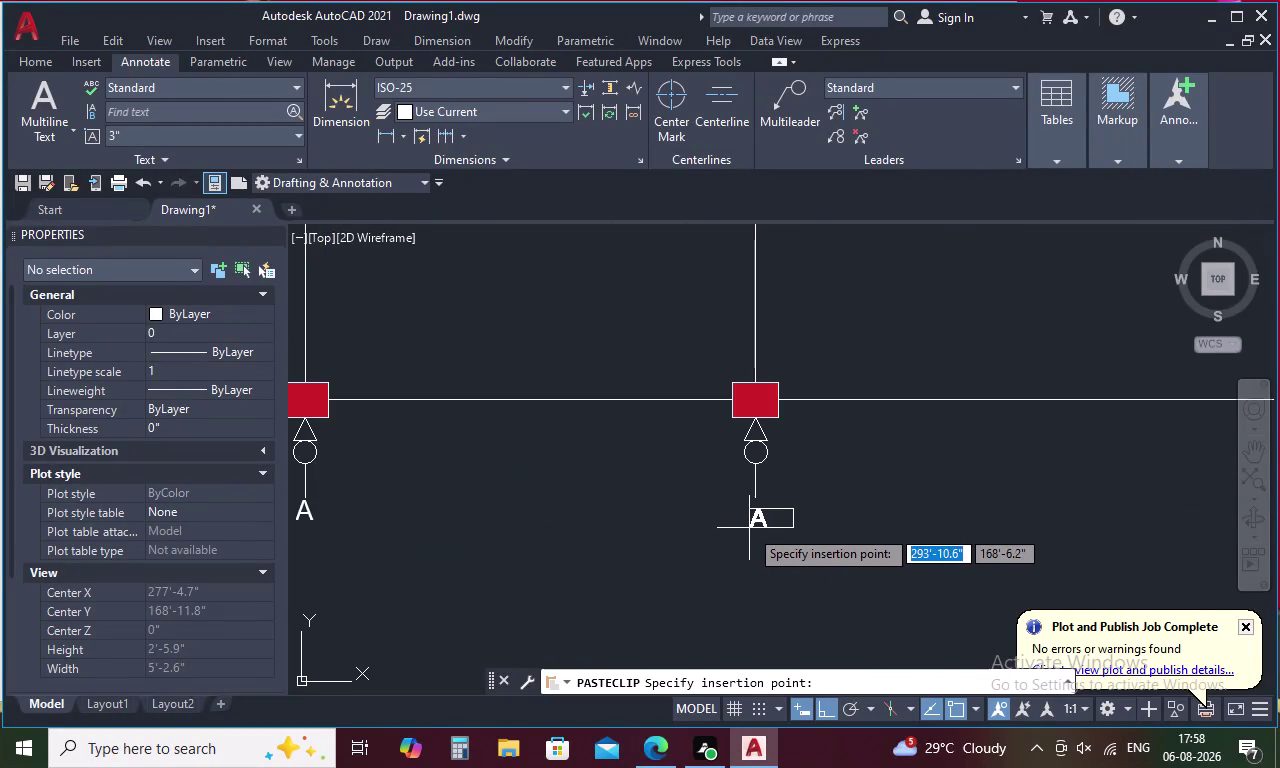
scroll(up, 3)
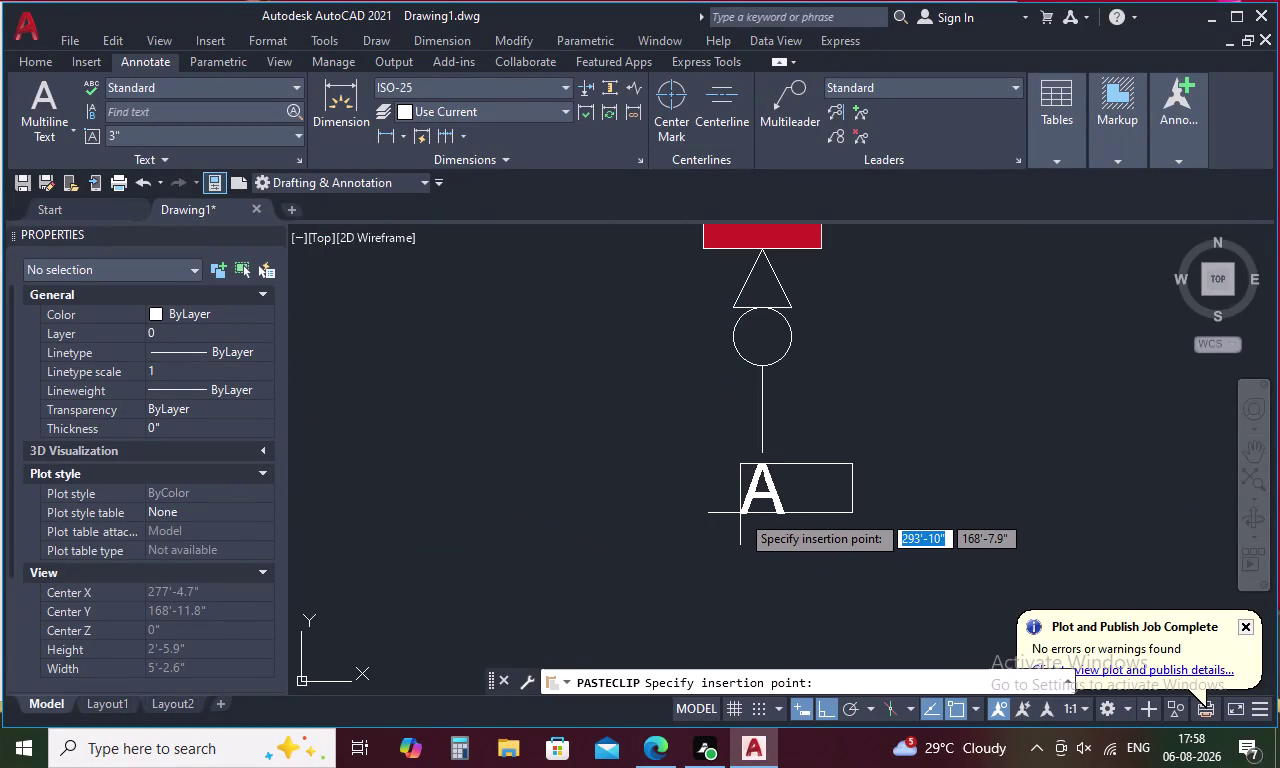
click(740, 513)
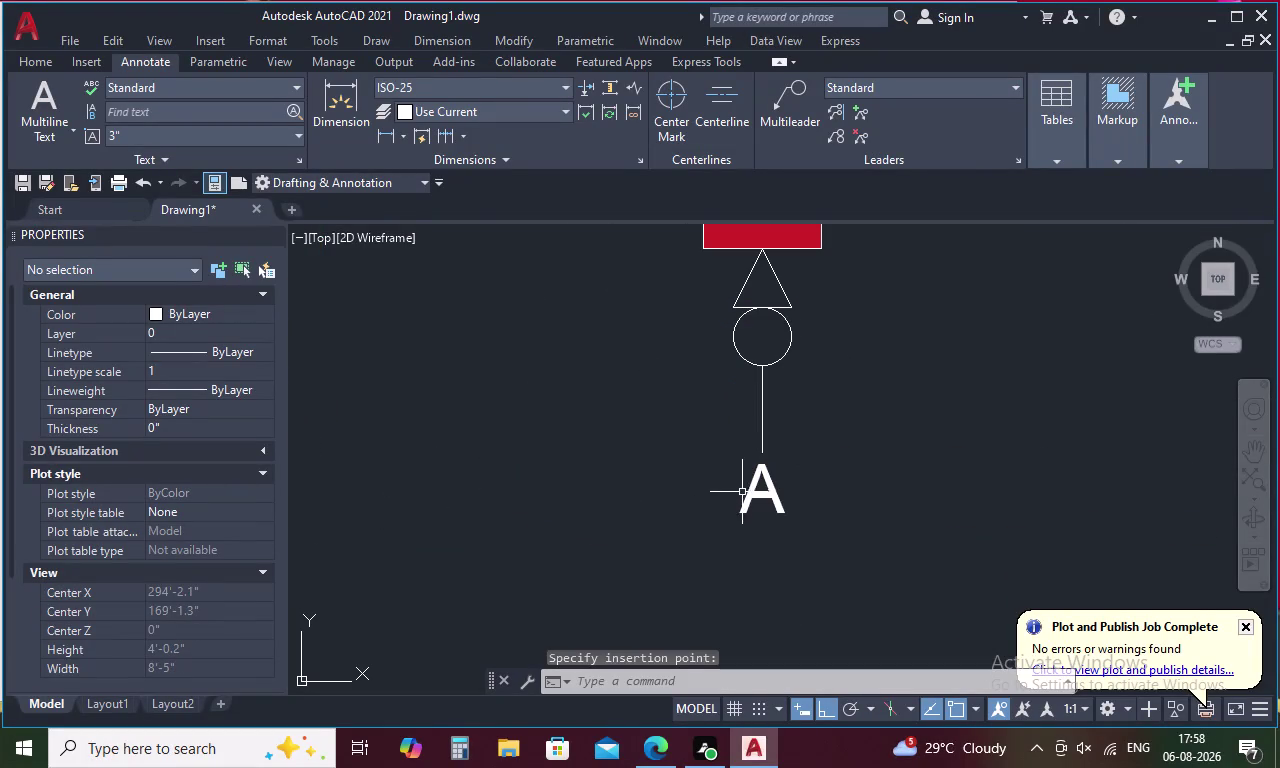
Paste another letter A beneath the last bottom column marker.
click(752, 488)
right_click(752, 488)
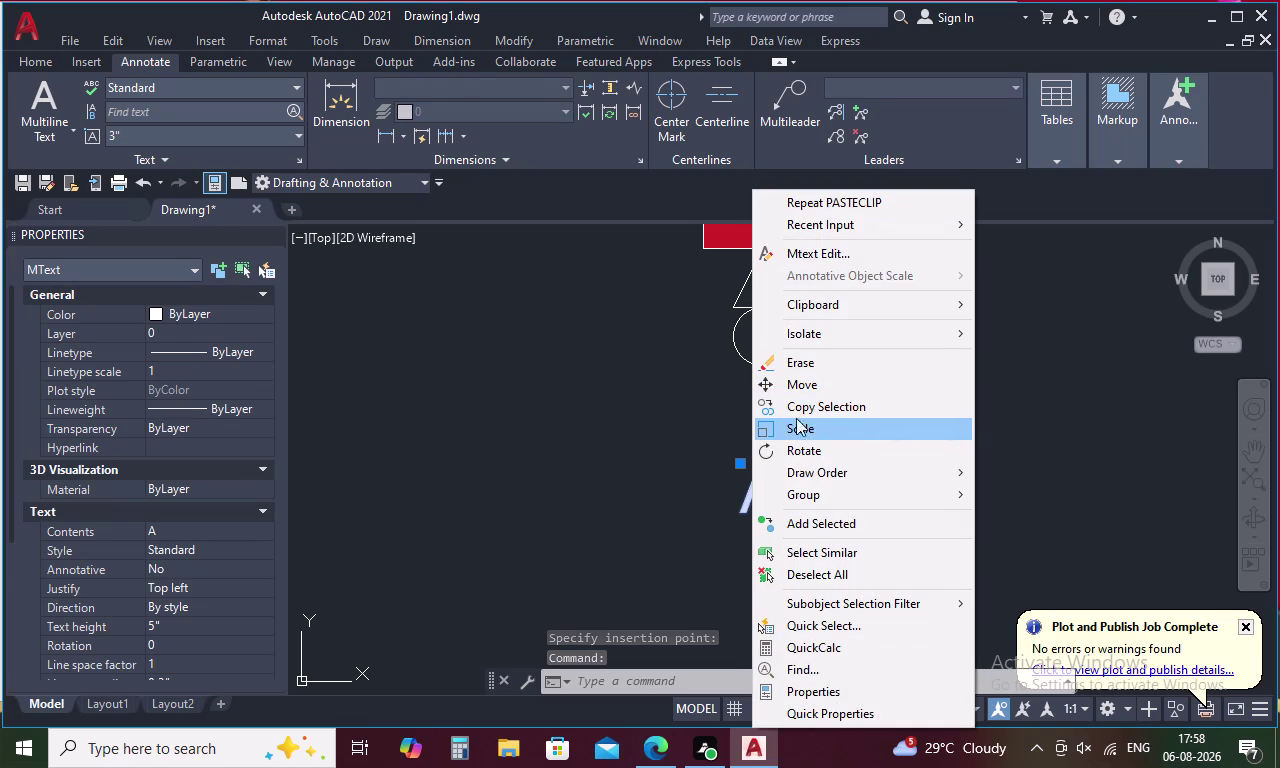
key(Escape)
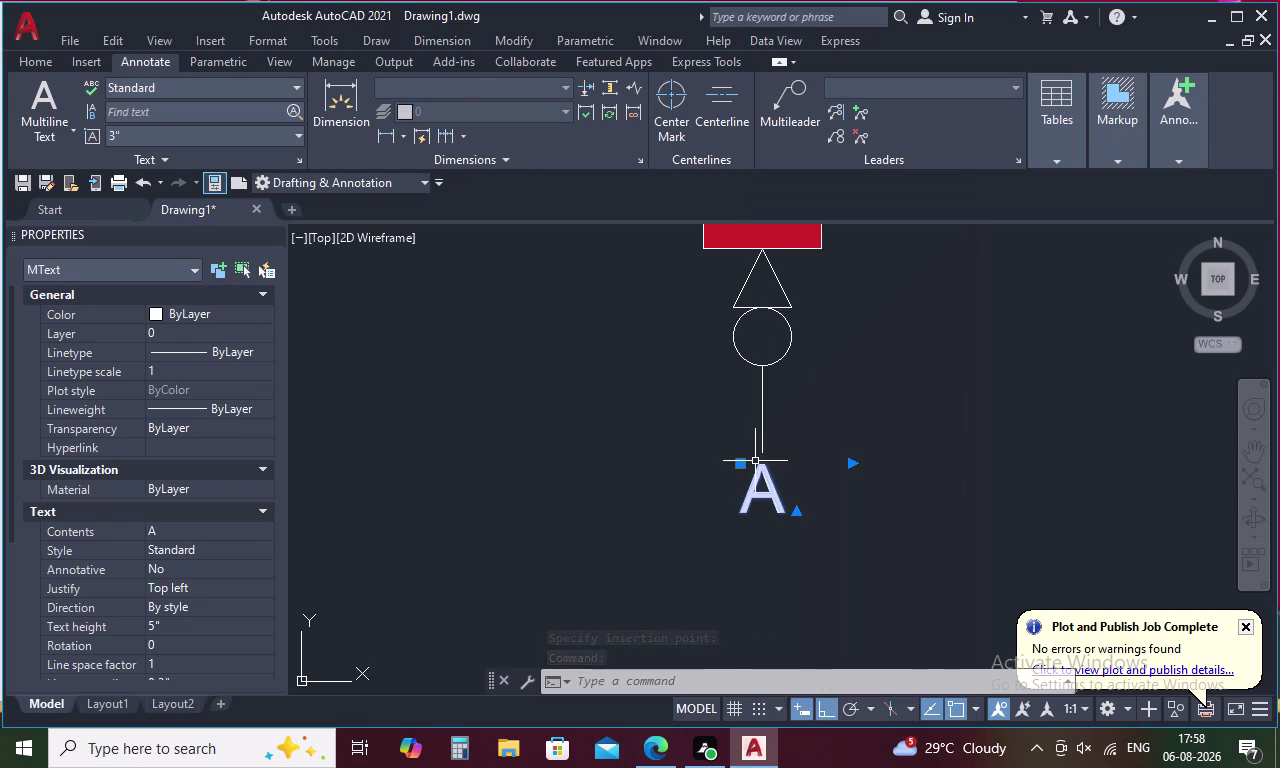
key(space)
scroll(down, 3)
middle_drag(990, 471, 694, 513)
scroll(up, 3)
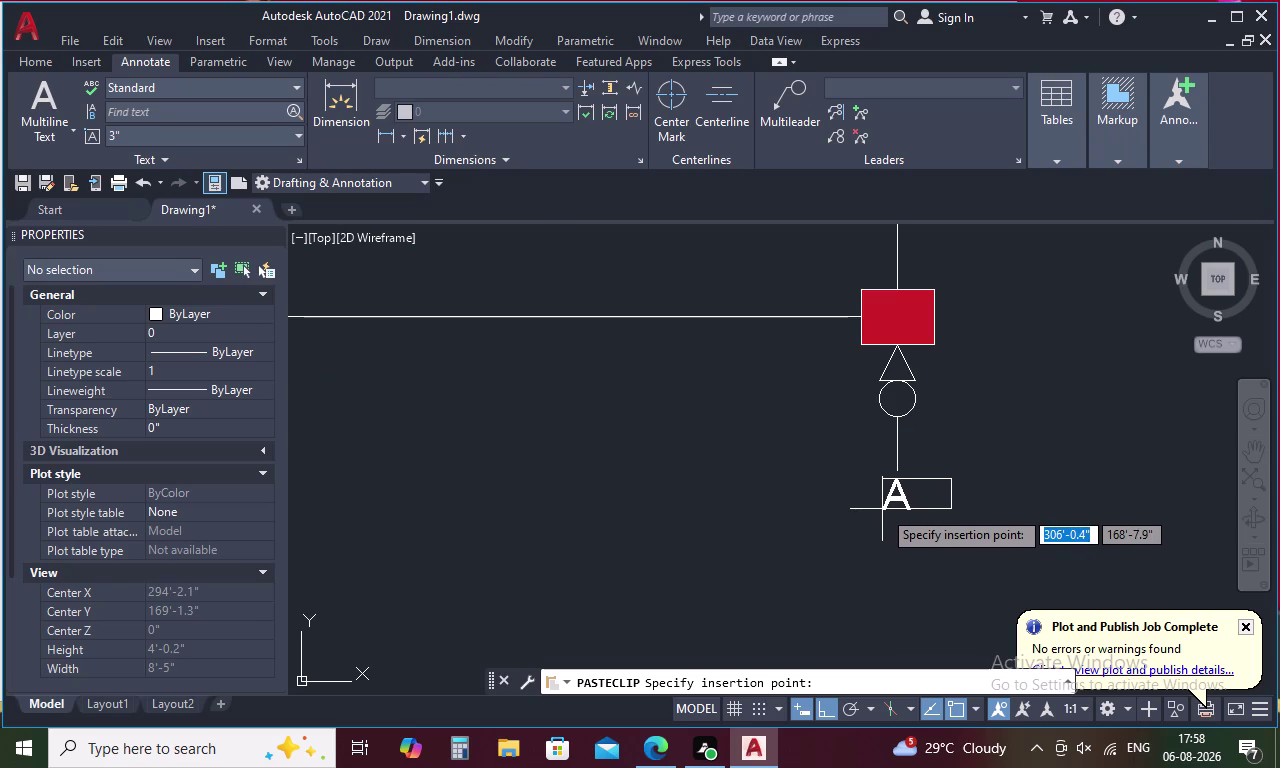
click(883, 509)
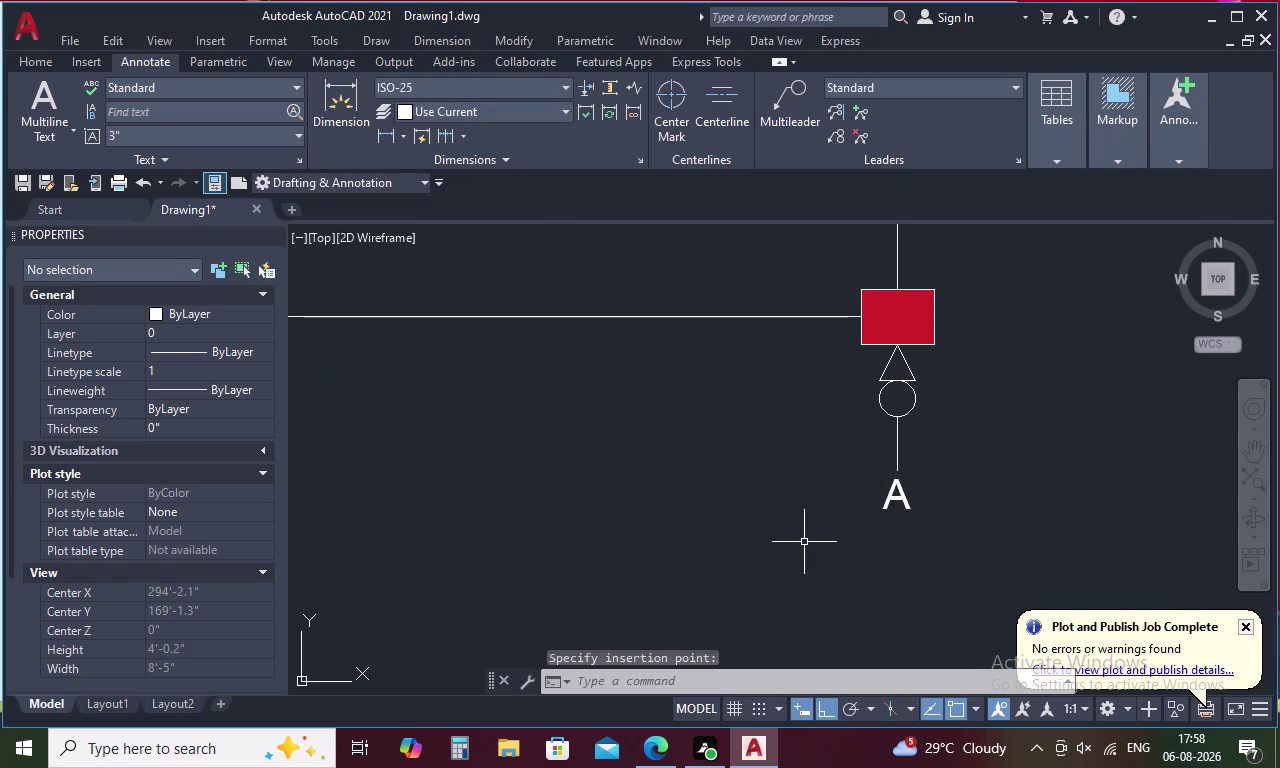
scroll(down, 3)
middle_drag(696, 556, 1106, 439)
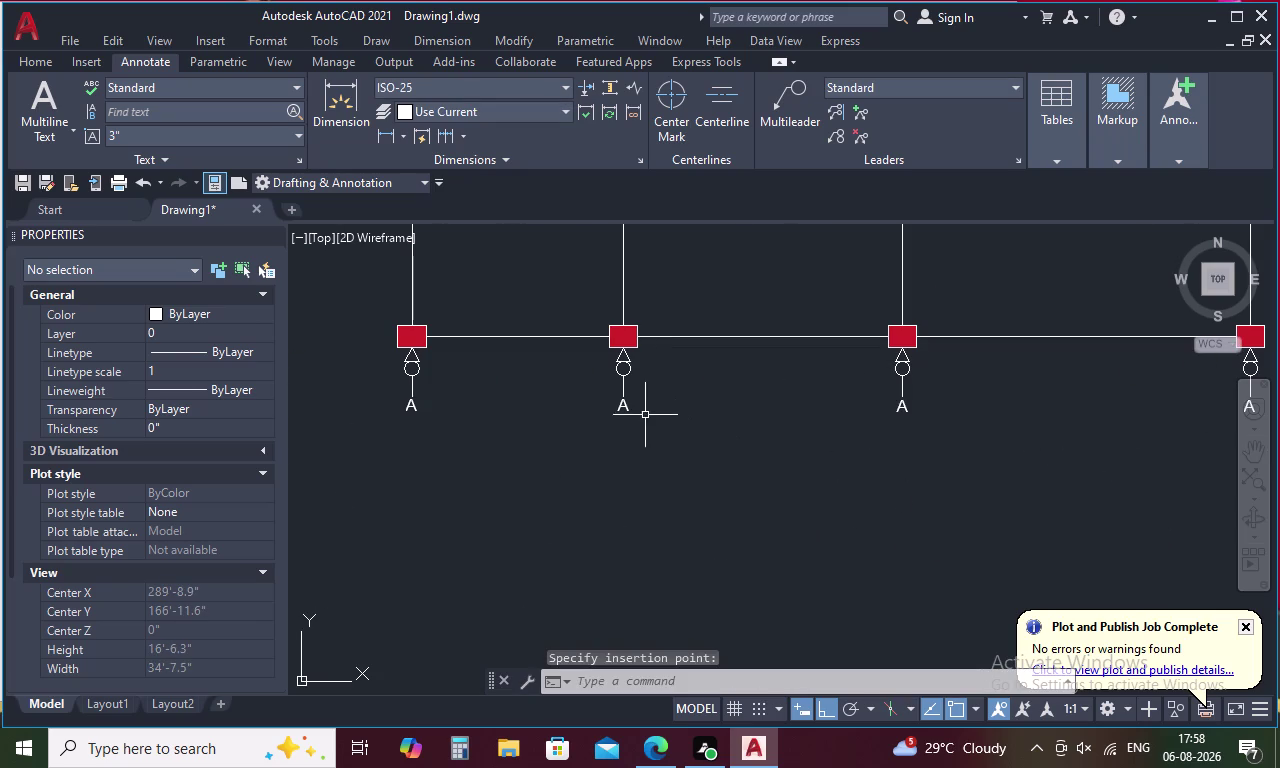
Retype the second and third column labels as B and C.
double_click(621, 410)
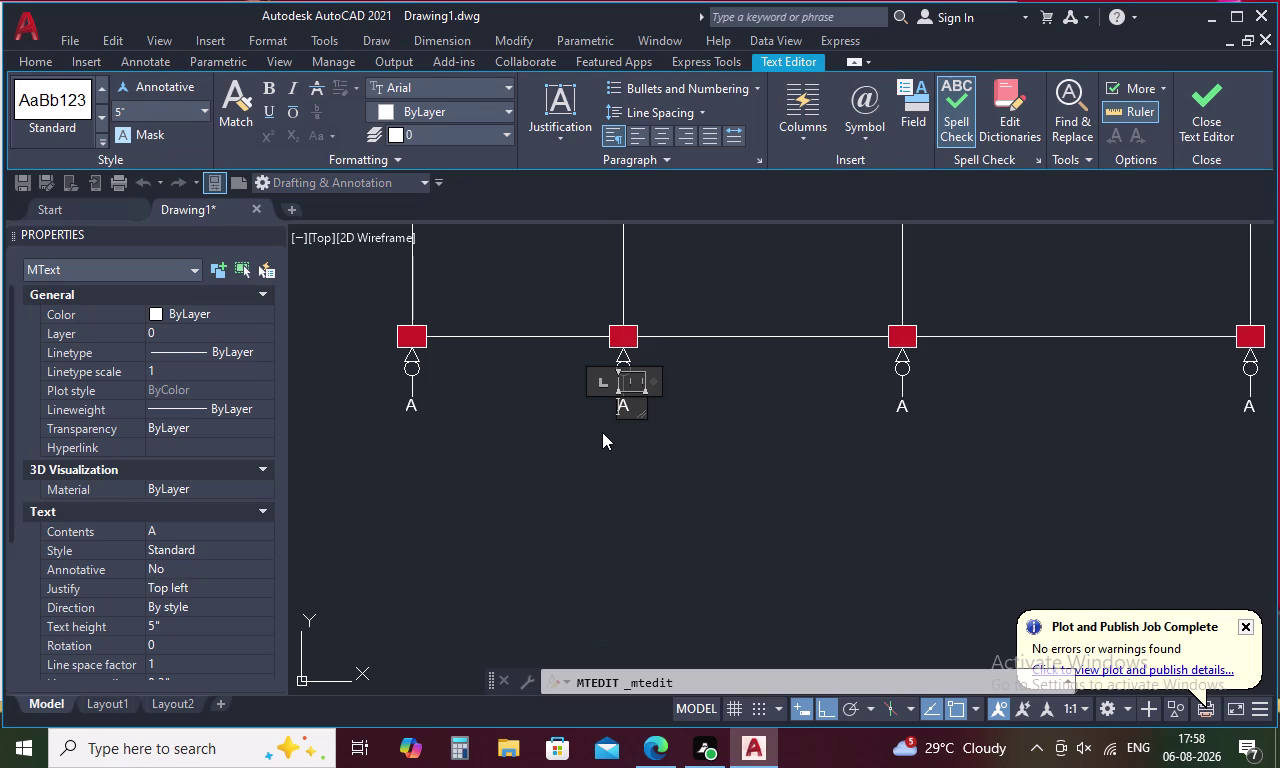
key(Right)
key(BackSpace)
key(b)
click(556, 482)
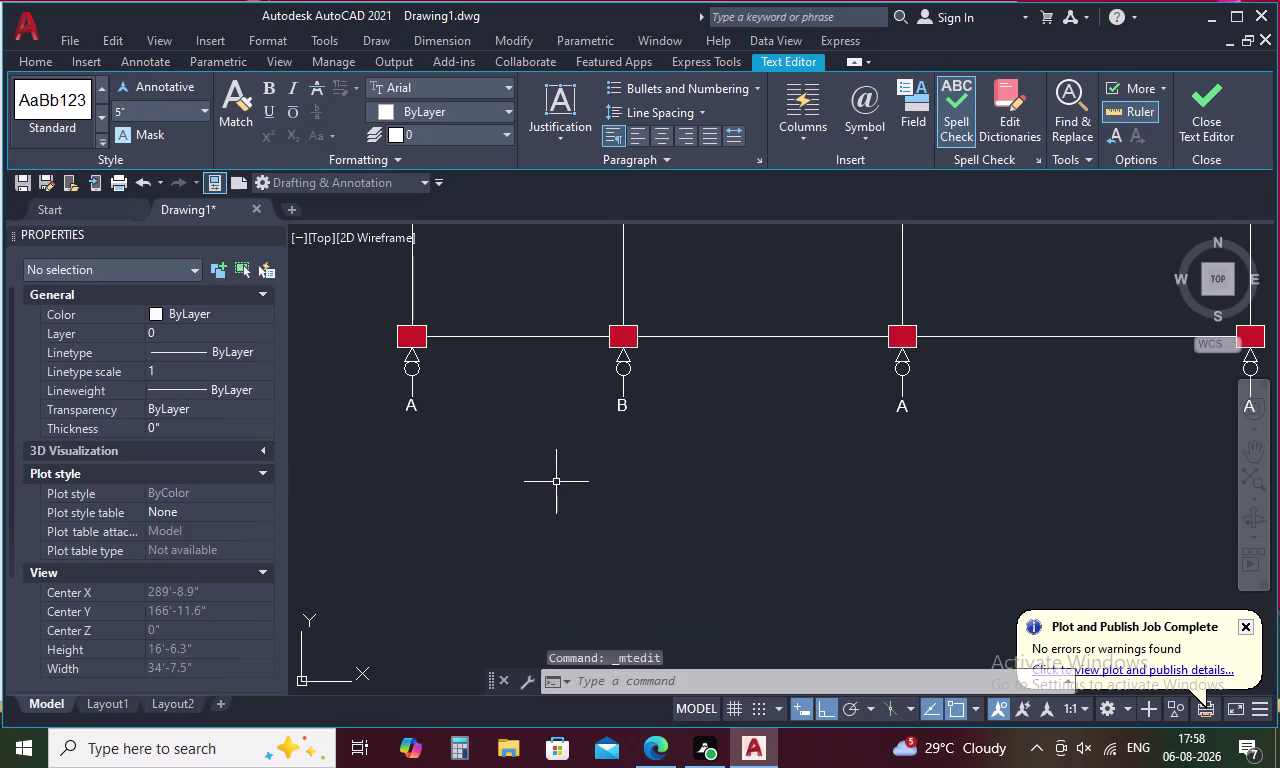
double_click(904, 409)
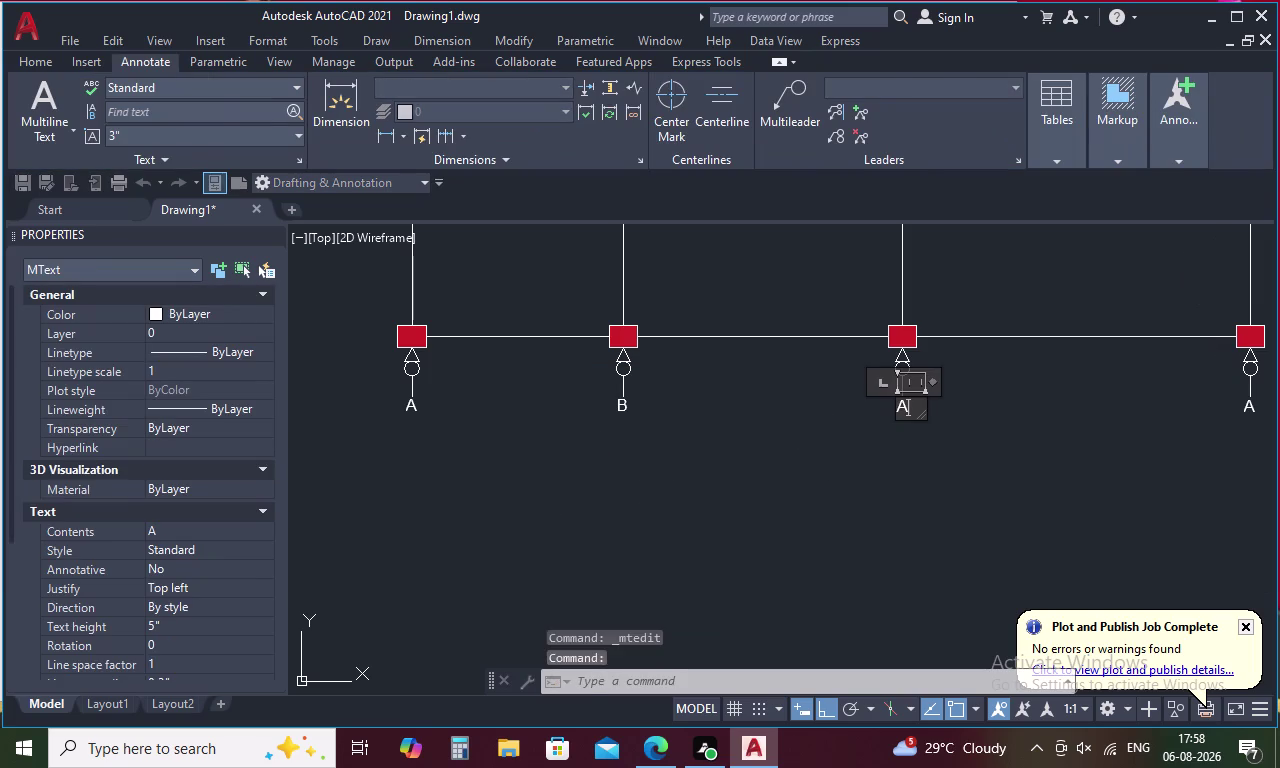
key(BackSpace)
key(c)
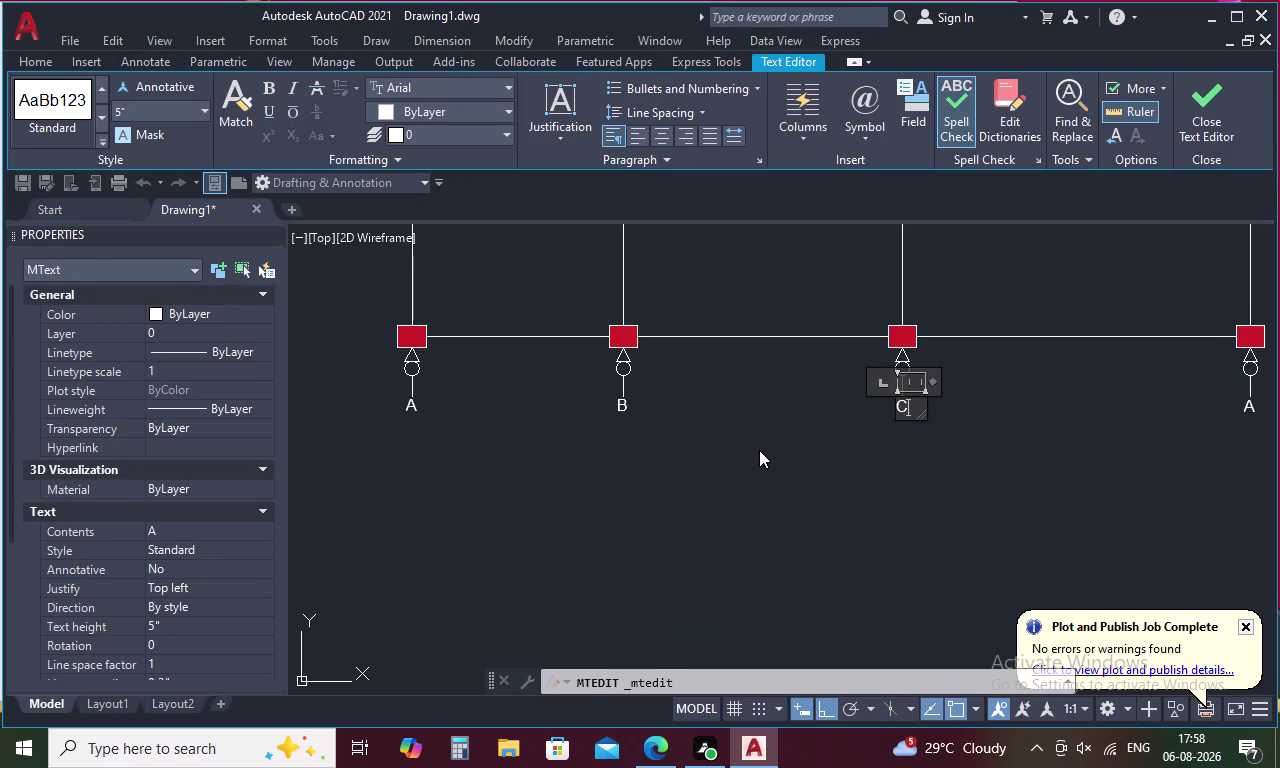
click(759, 450)
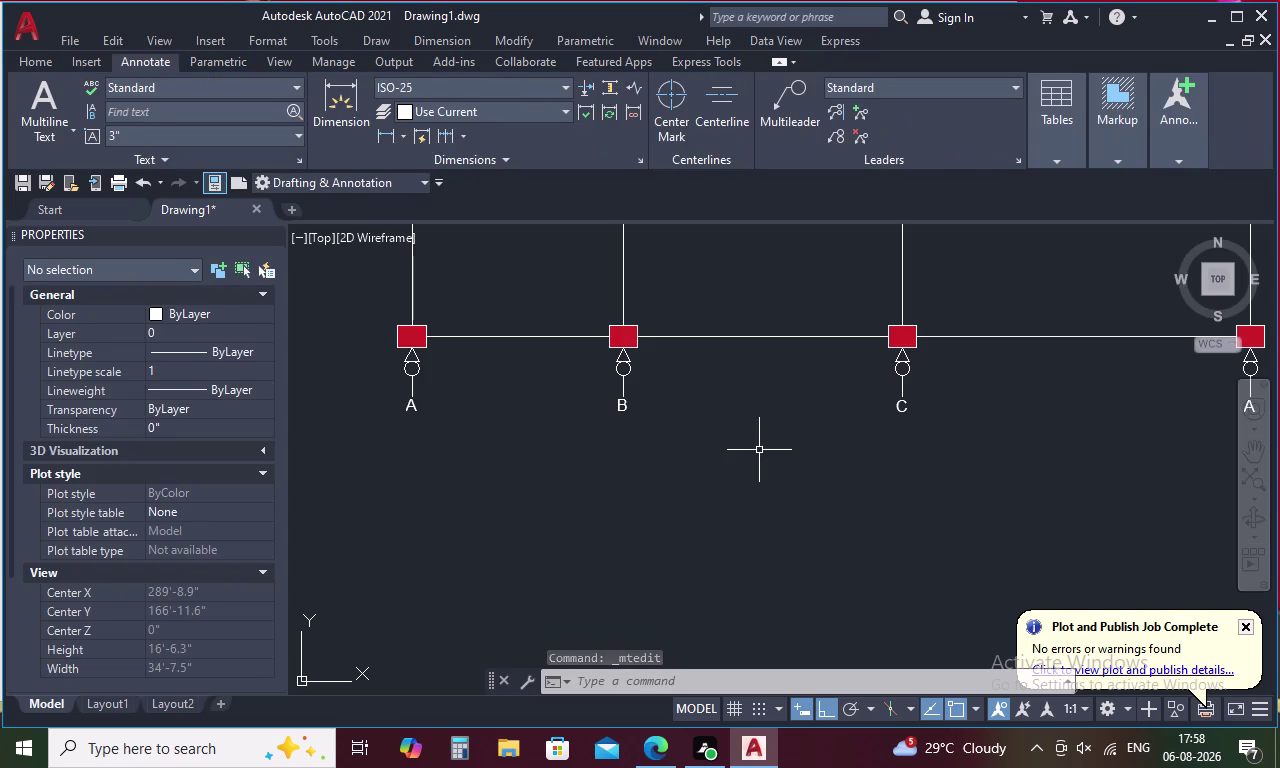
Retype the fourth column label as D.
middle_drag(843, 467, 662, 482)
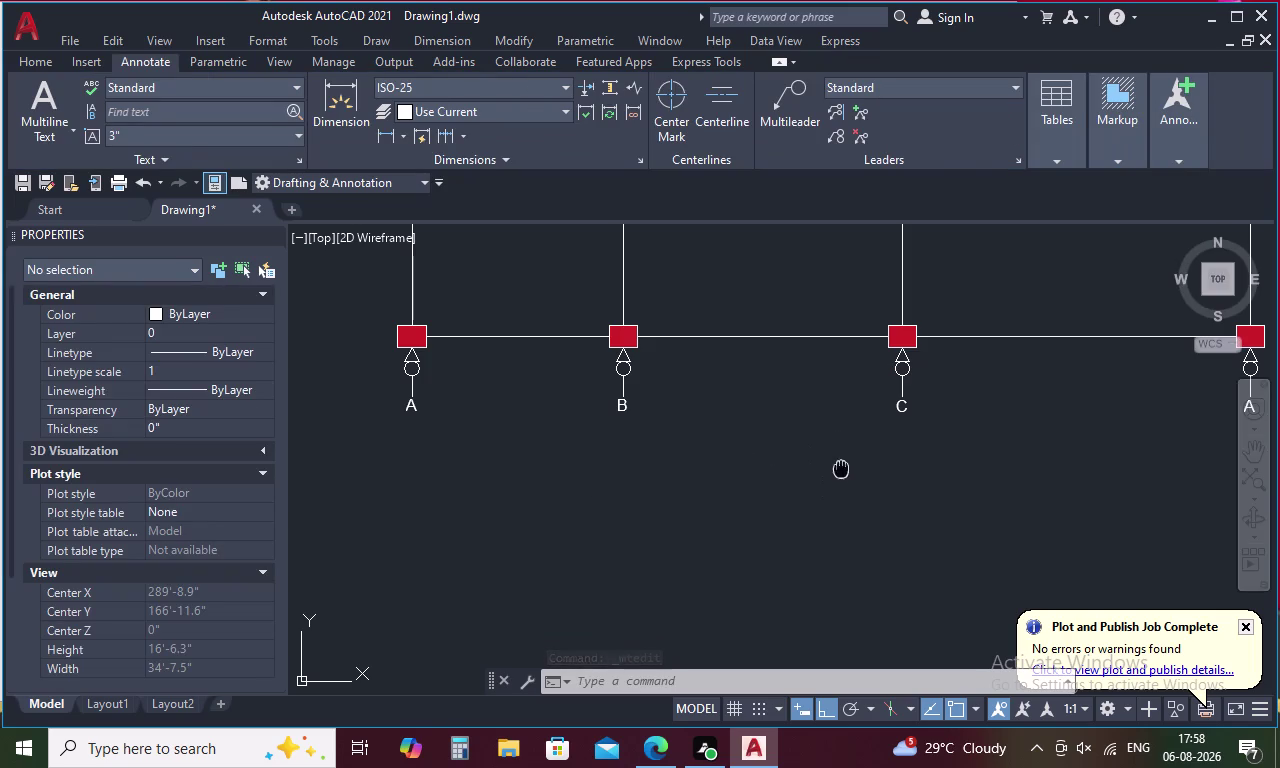
middle_drag(662, 482, 388, 487)
double_click(796, 430)
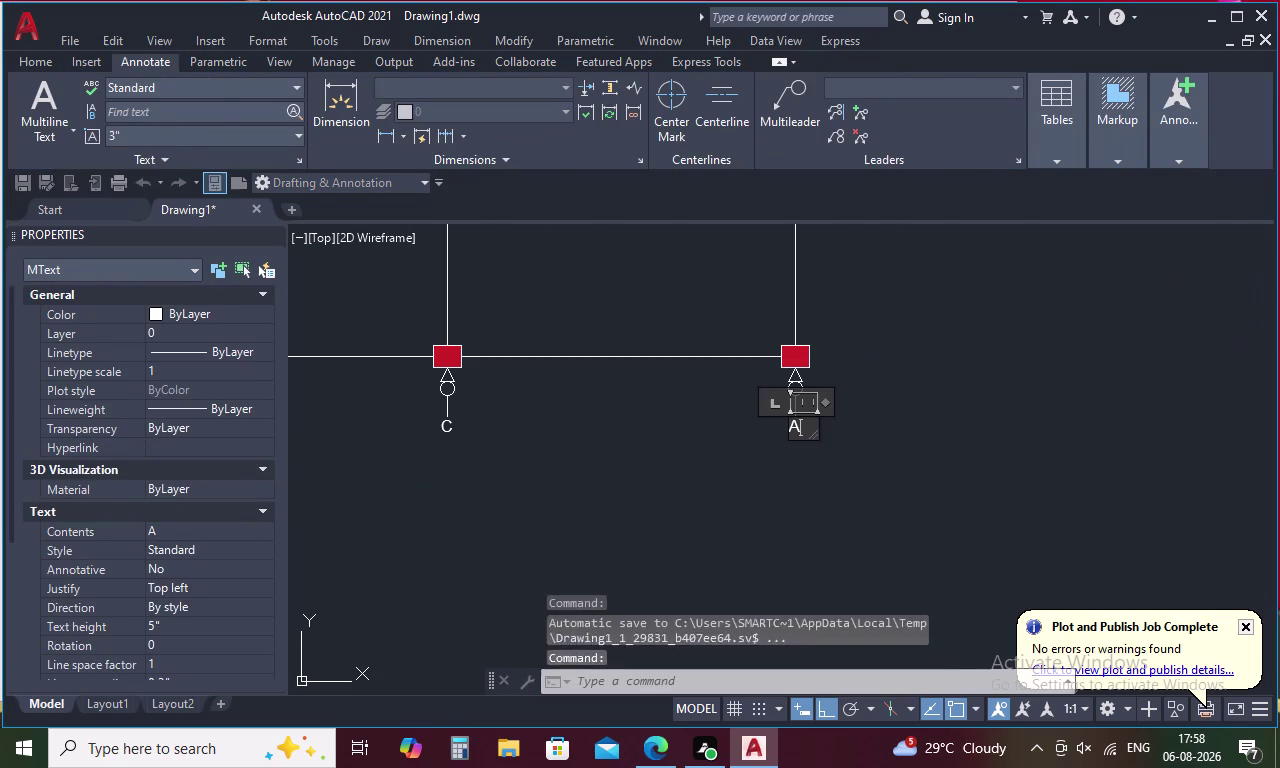
key(BackSpace)
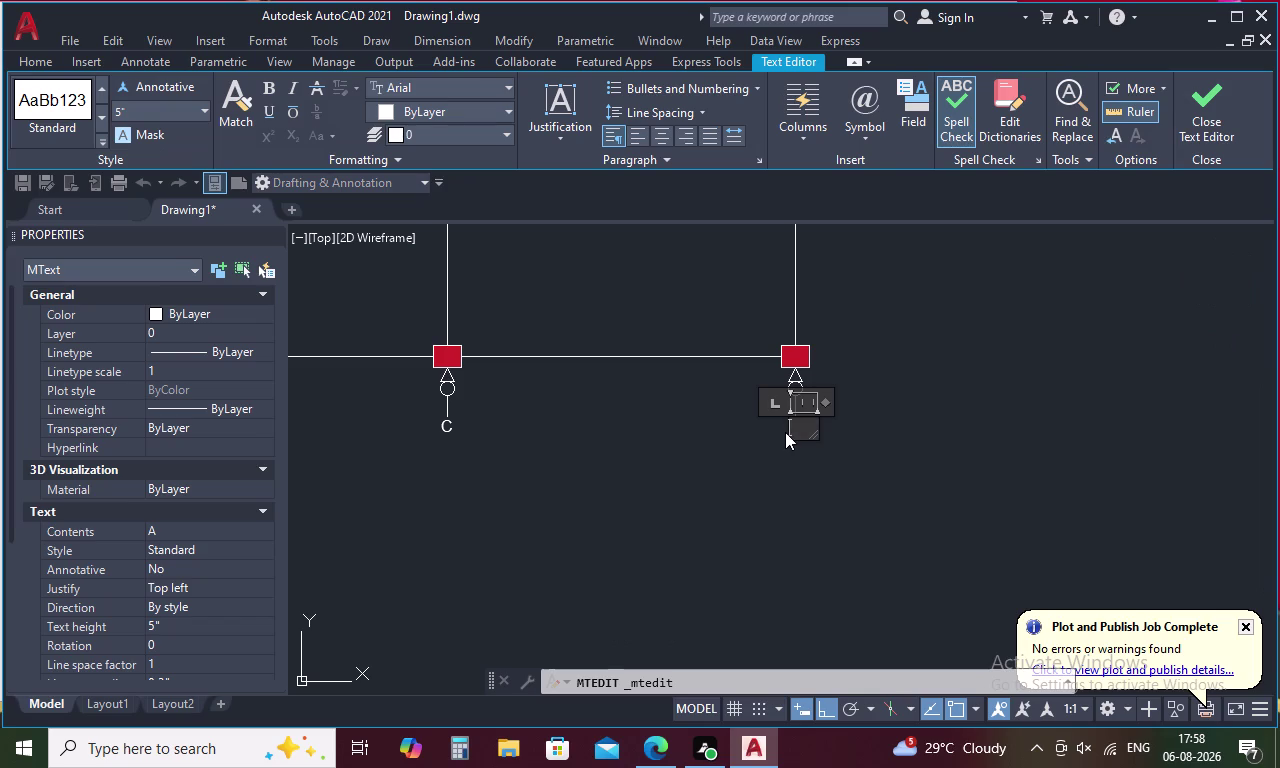
key(d)
click(734, 483)
Pan to the grid's left end and select the middle-row marker.
scroll(down, 3)
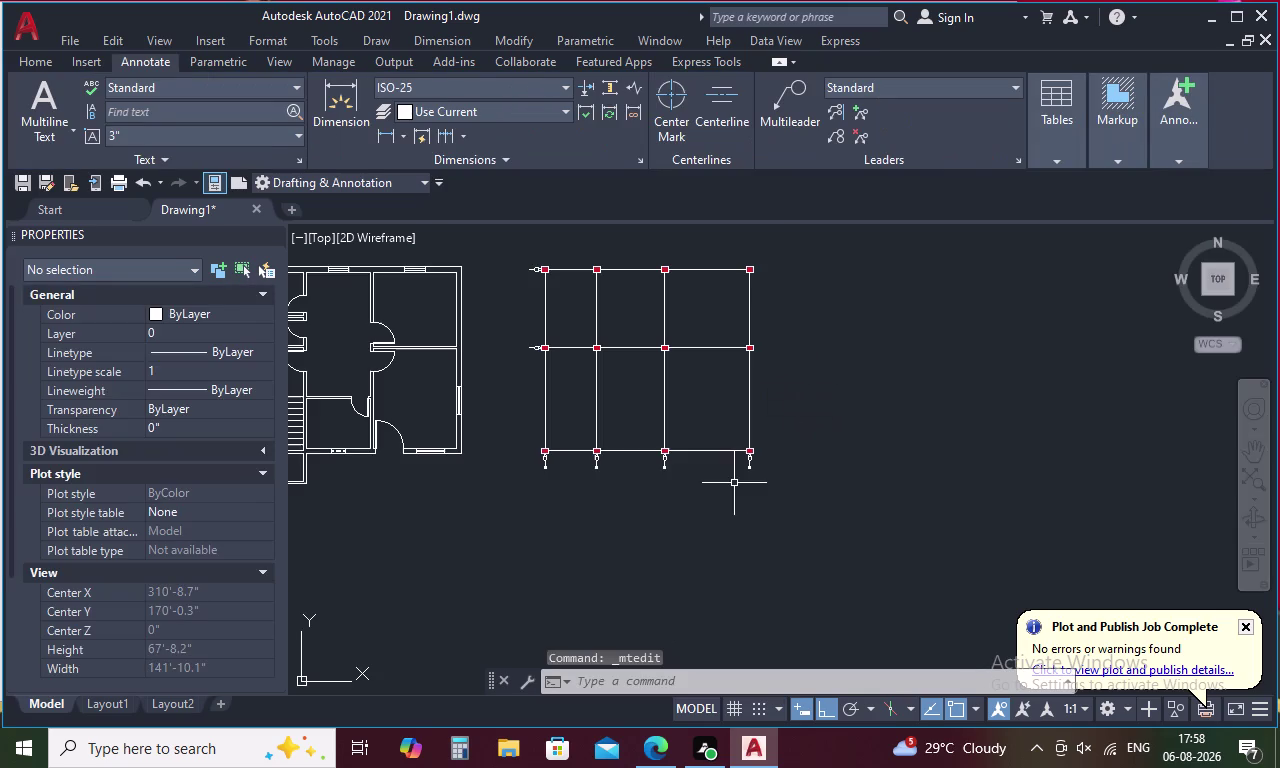
scroll(up, 3)
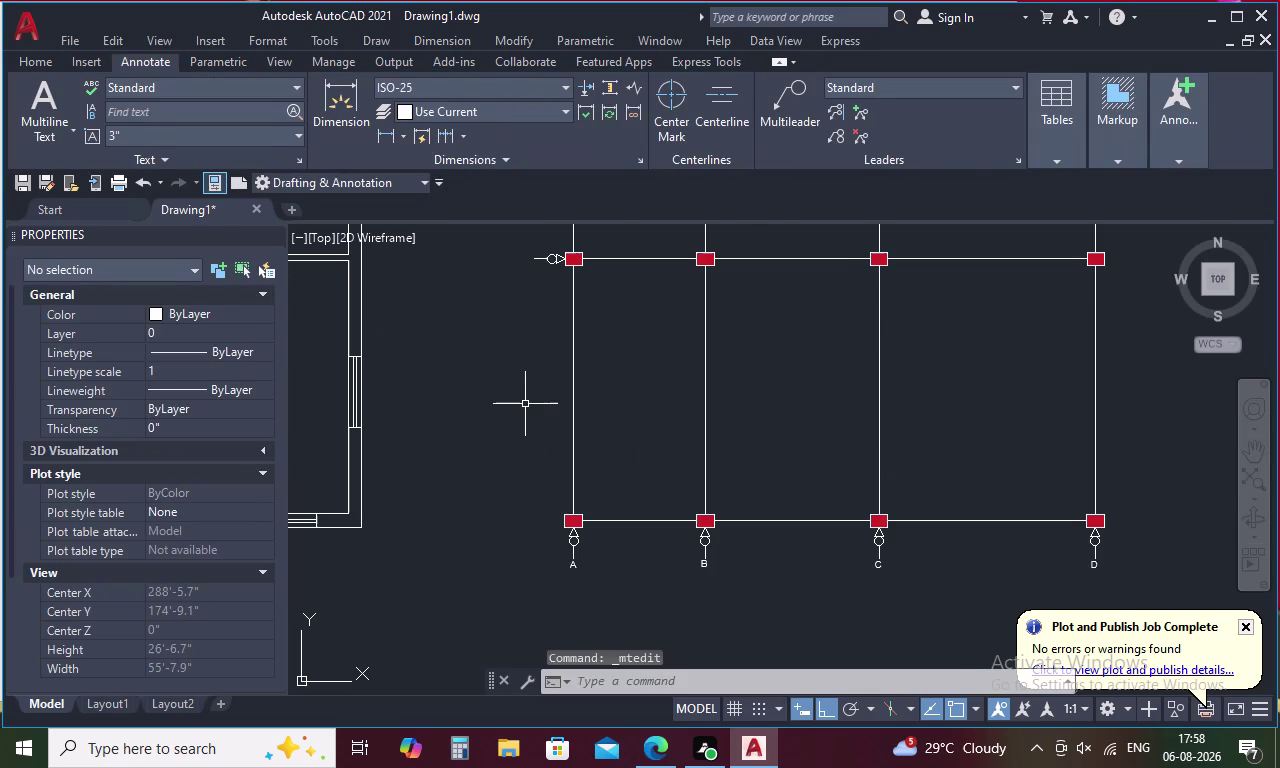
middle_drag(526, 389, 570, 455)
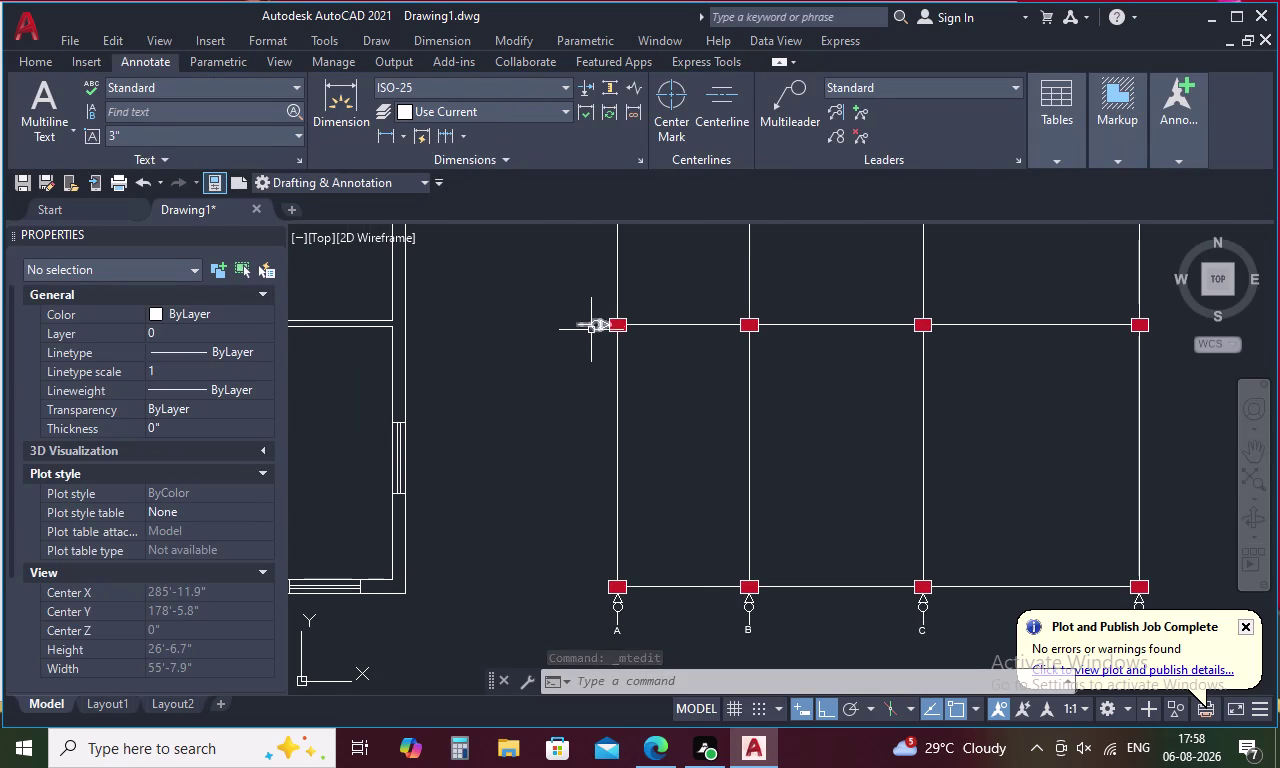
click(592, 324)
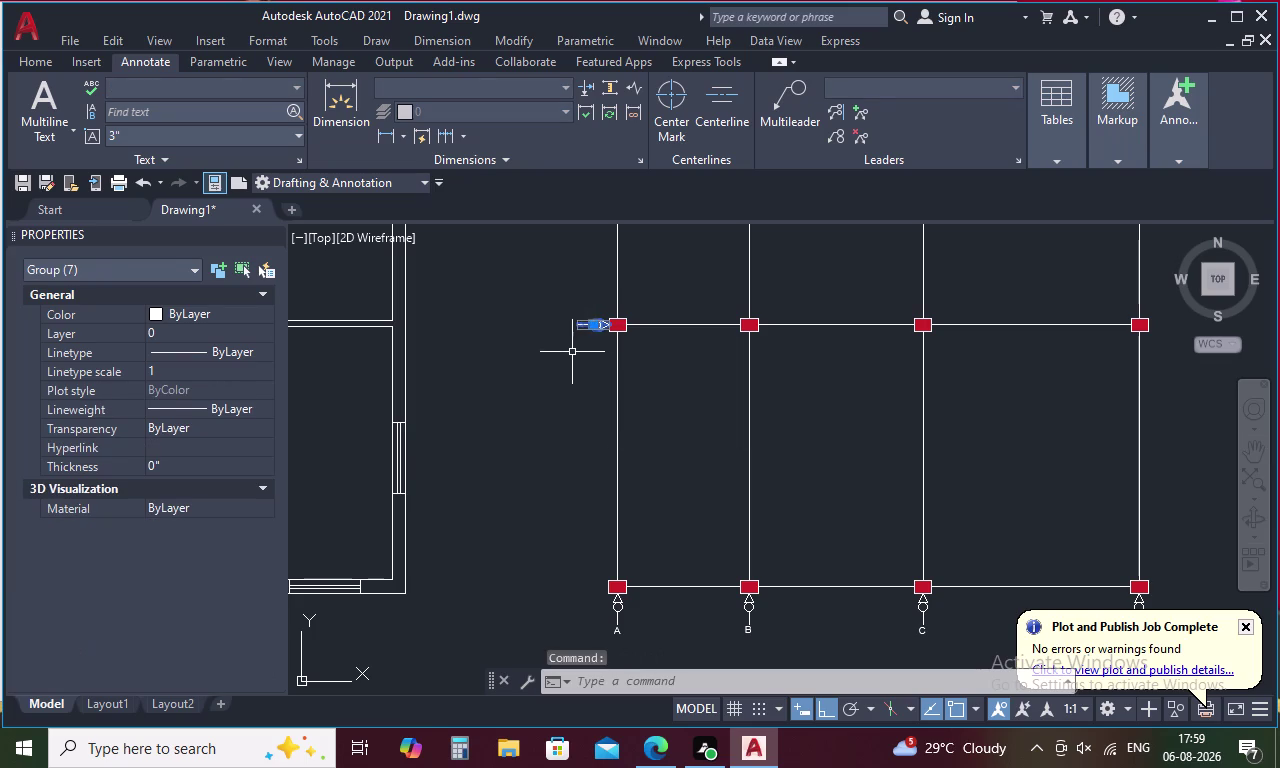
Copy the middle-row sideways marker from its tip to the bottom-left red column.
right_click(570, 356)
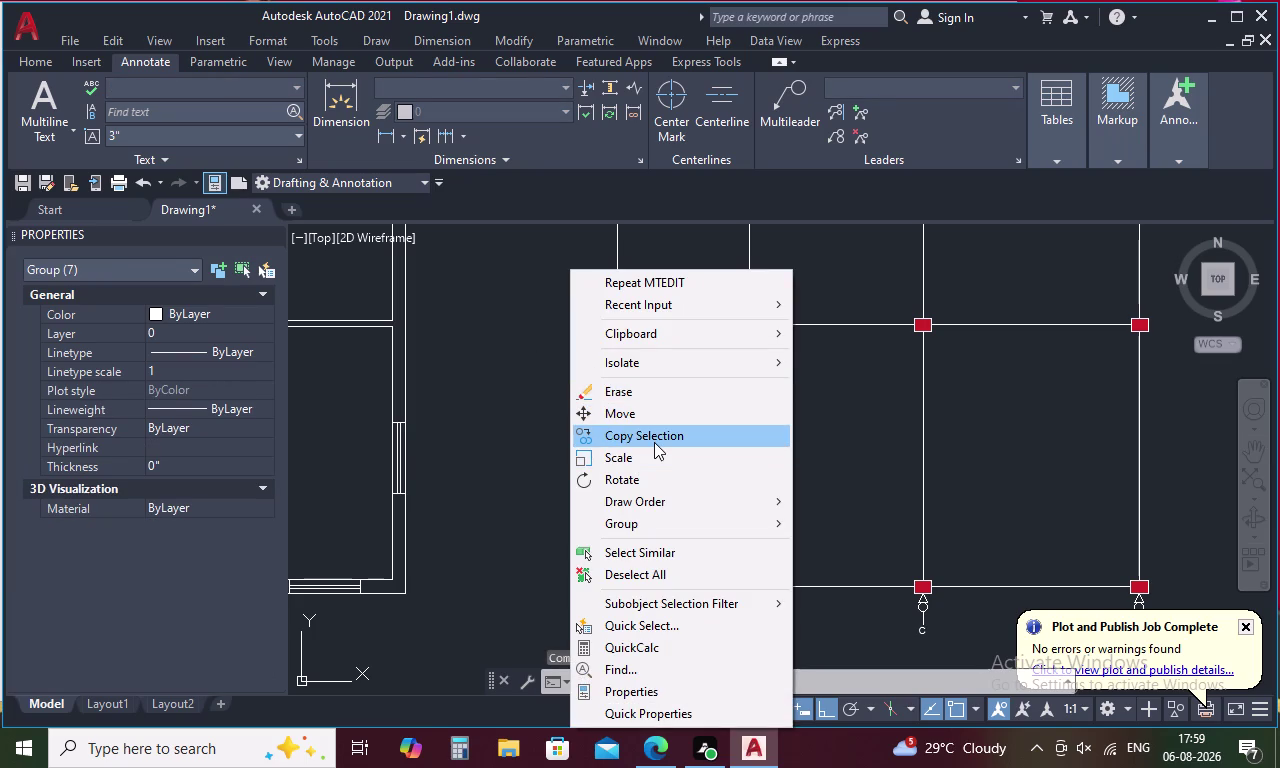
click(659, 434)
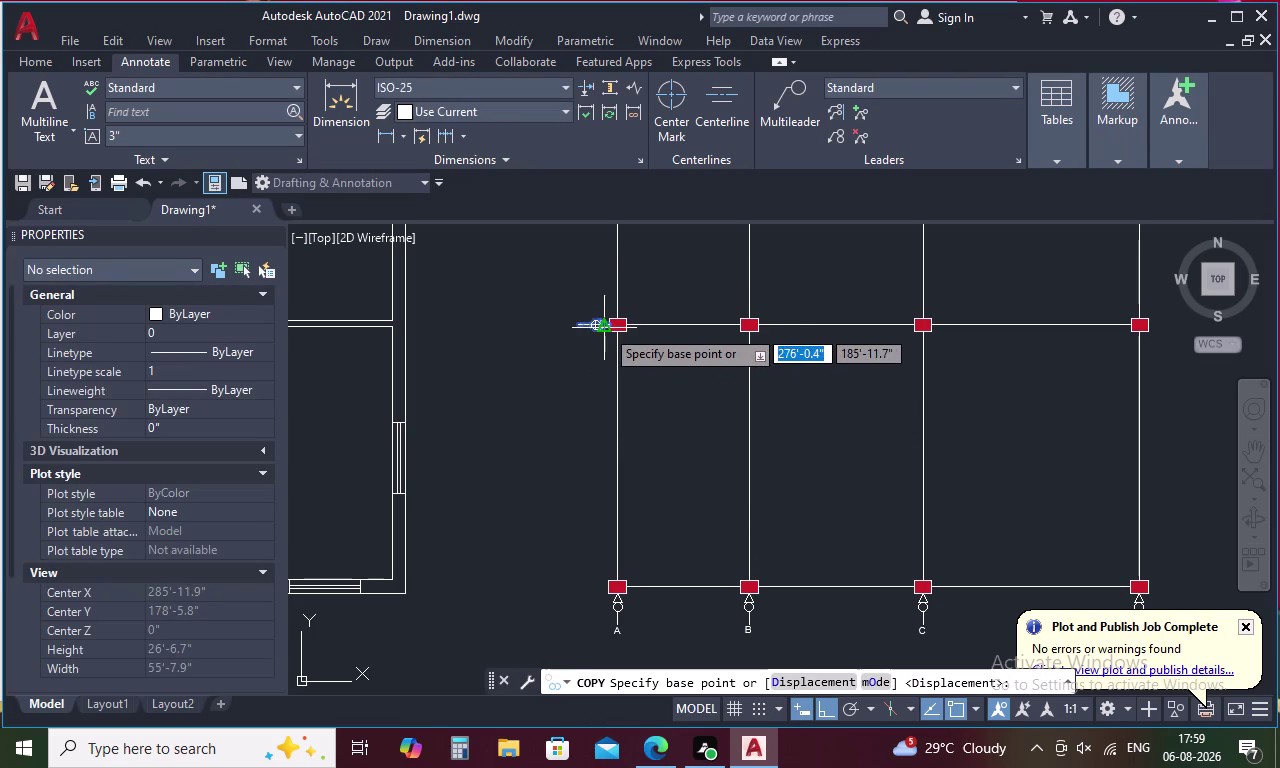
scroll(up, 3)
click(618, 310)
scroll(down, 3)
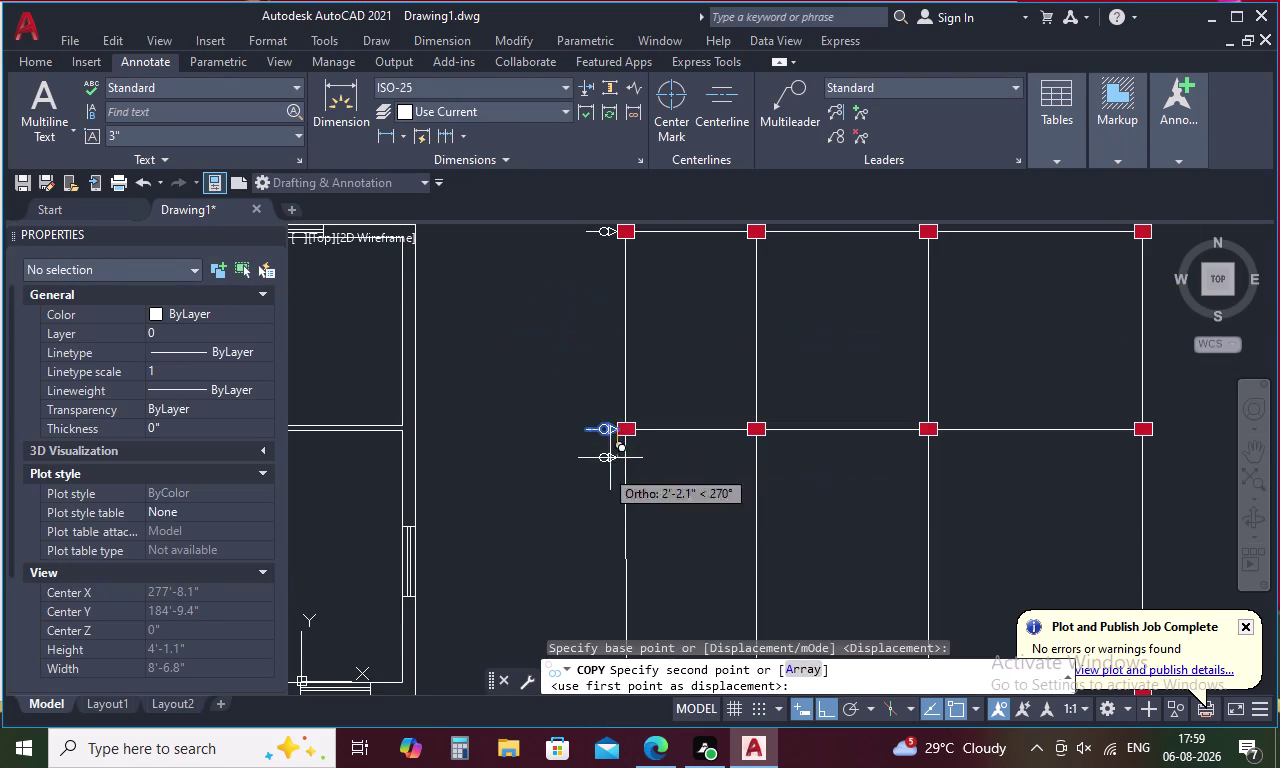
middle_drag(590, 491, 590, 351)
scroll(up, 3)
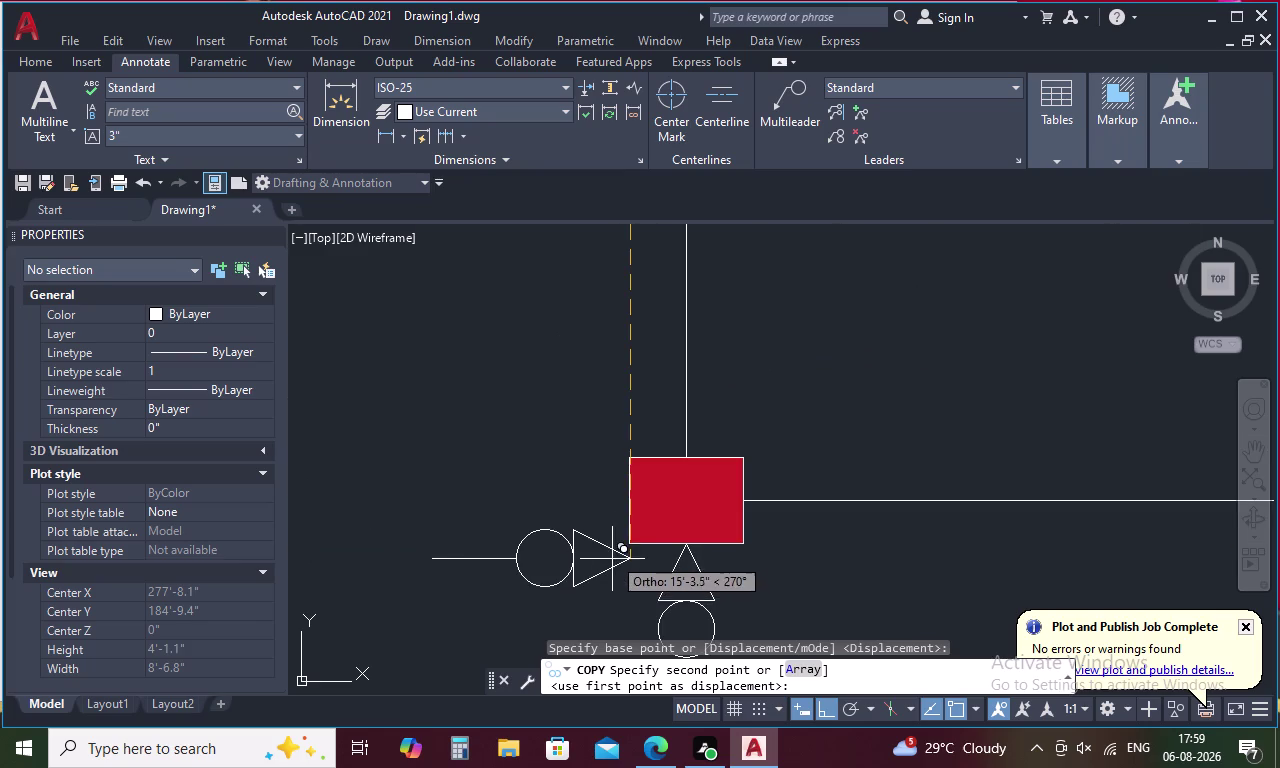
scroll(up, 3)
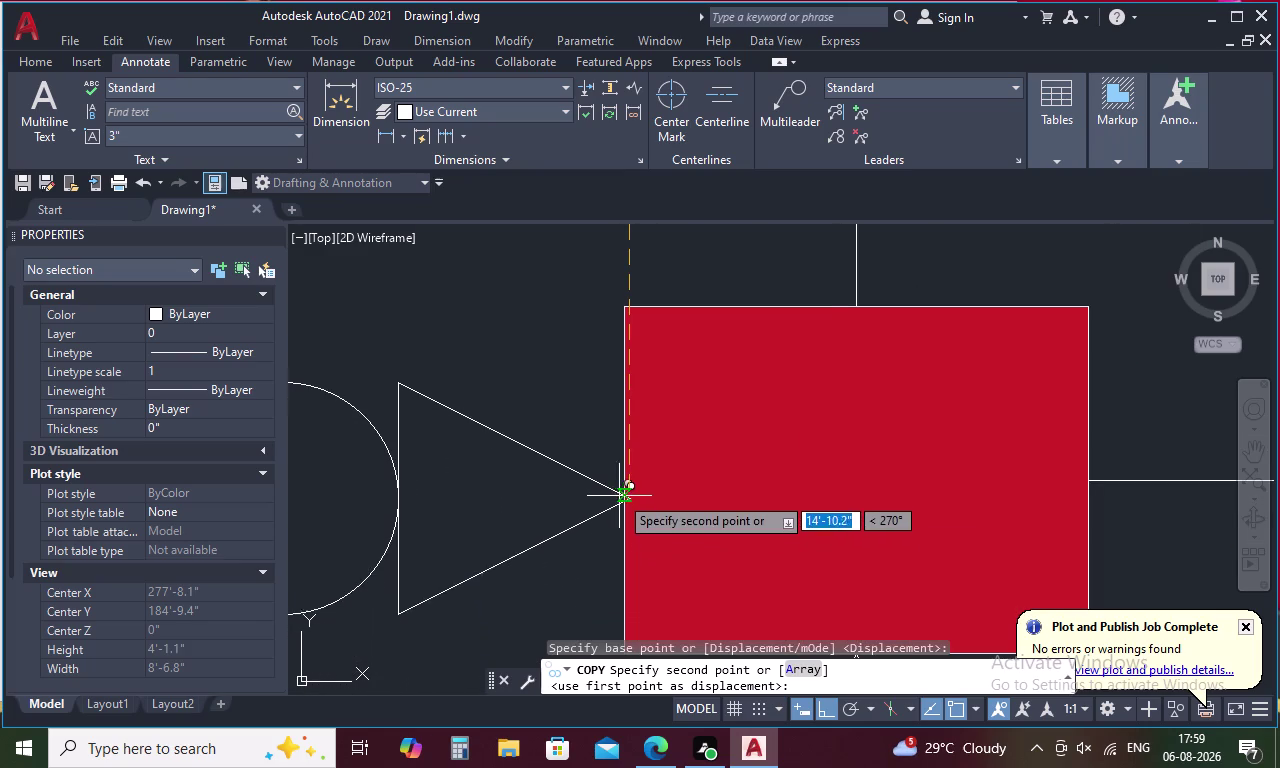
click(626, 482)
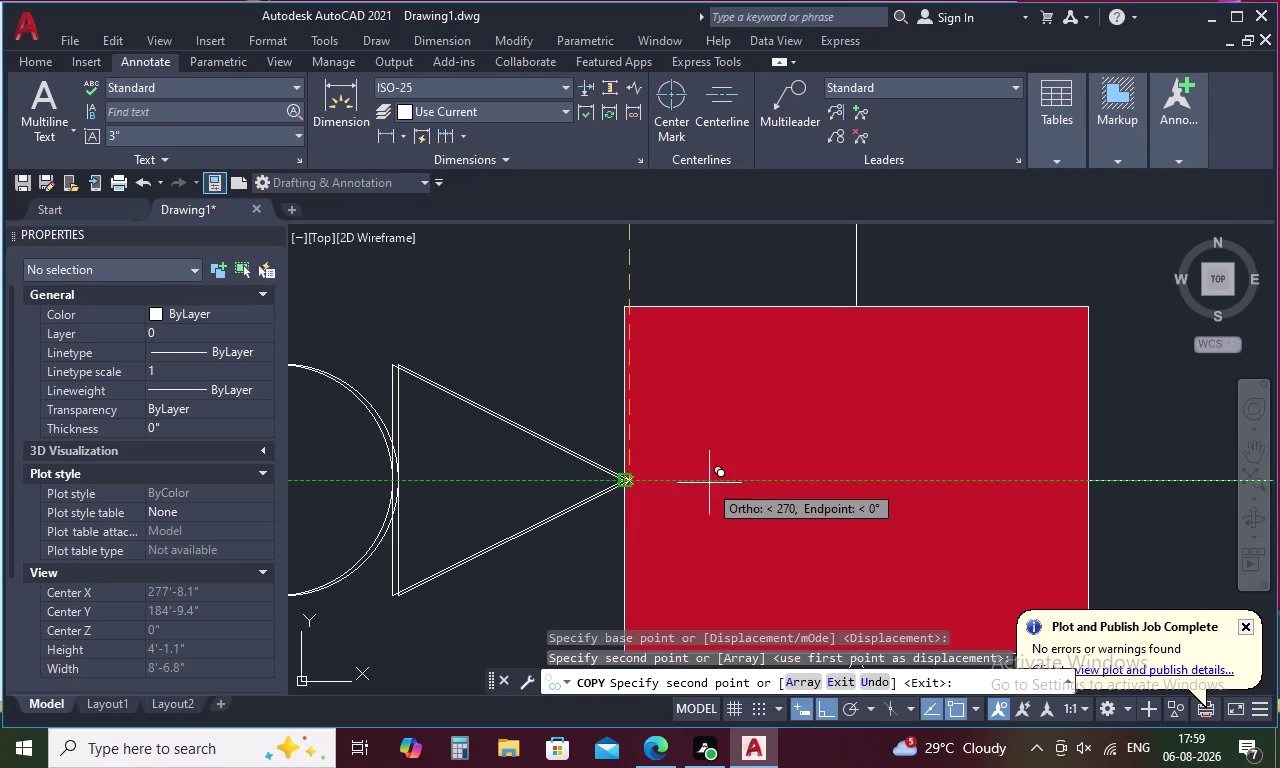
scroll(down, 3)
key(Escape)
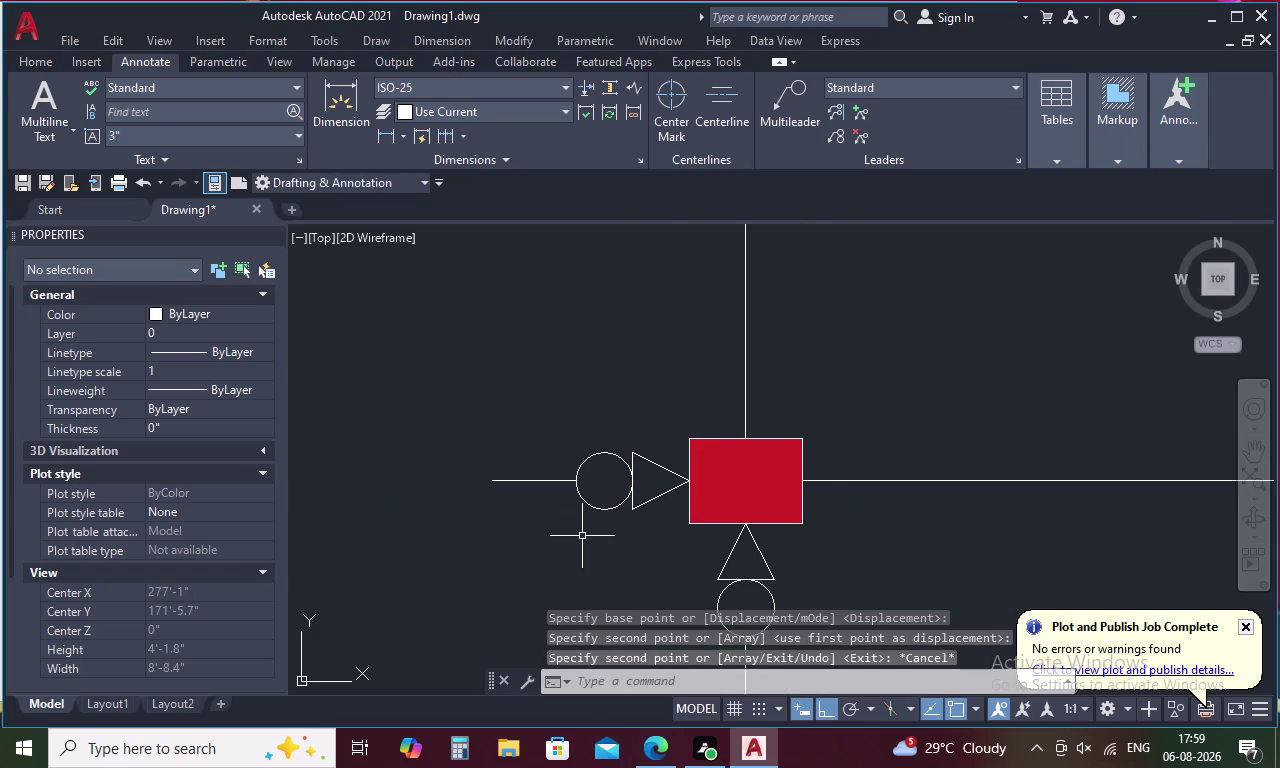
Write a multiline text label '1' left of the bottom-row marker.
key(t)
key(space)
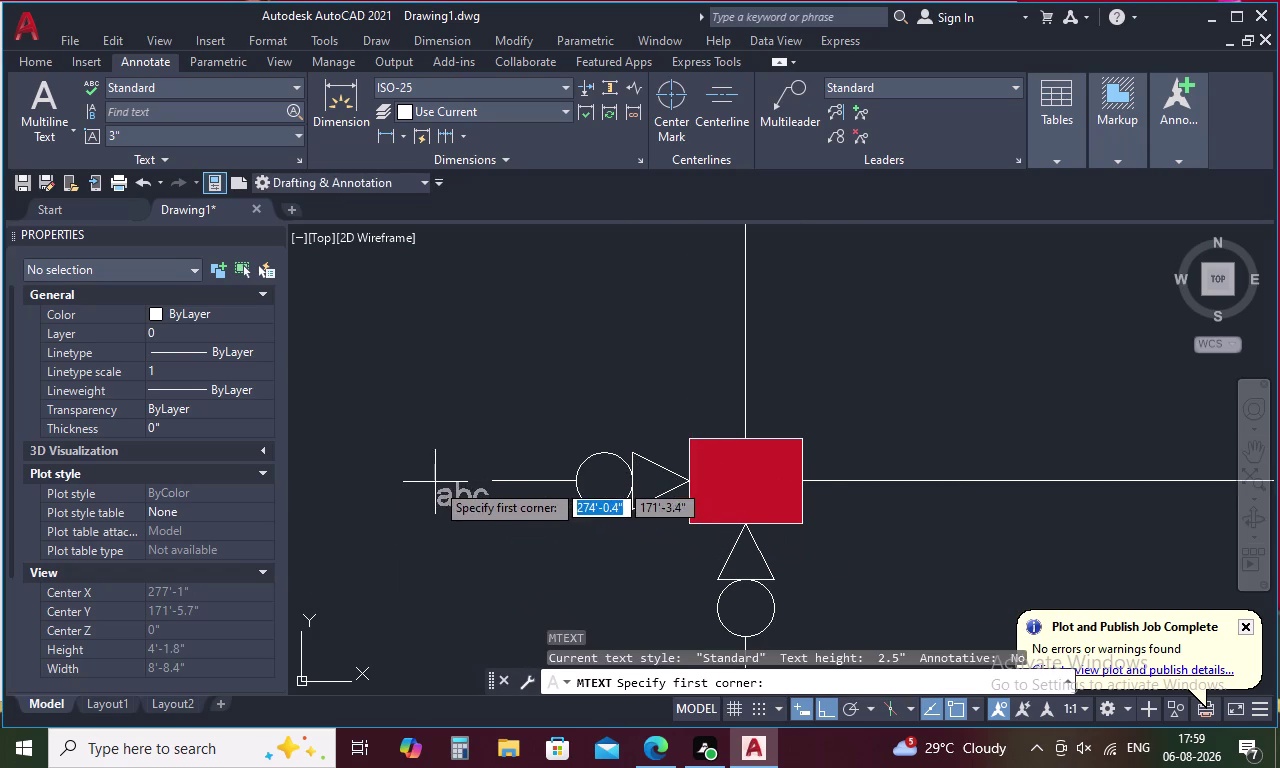
drag(432, 478, 495, 508)
click(495, 508)
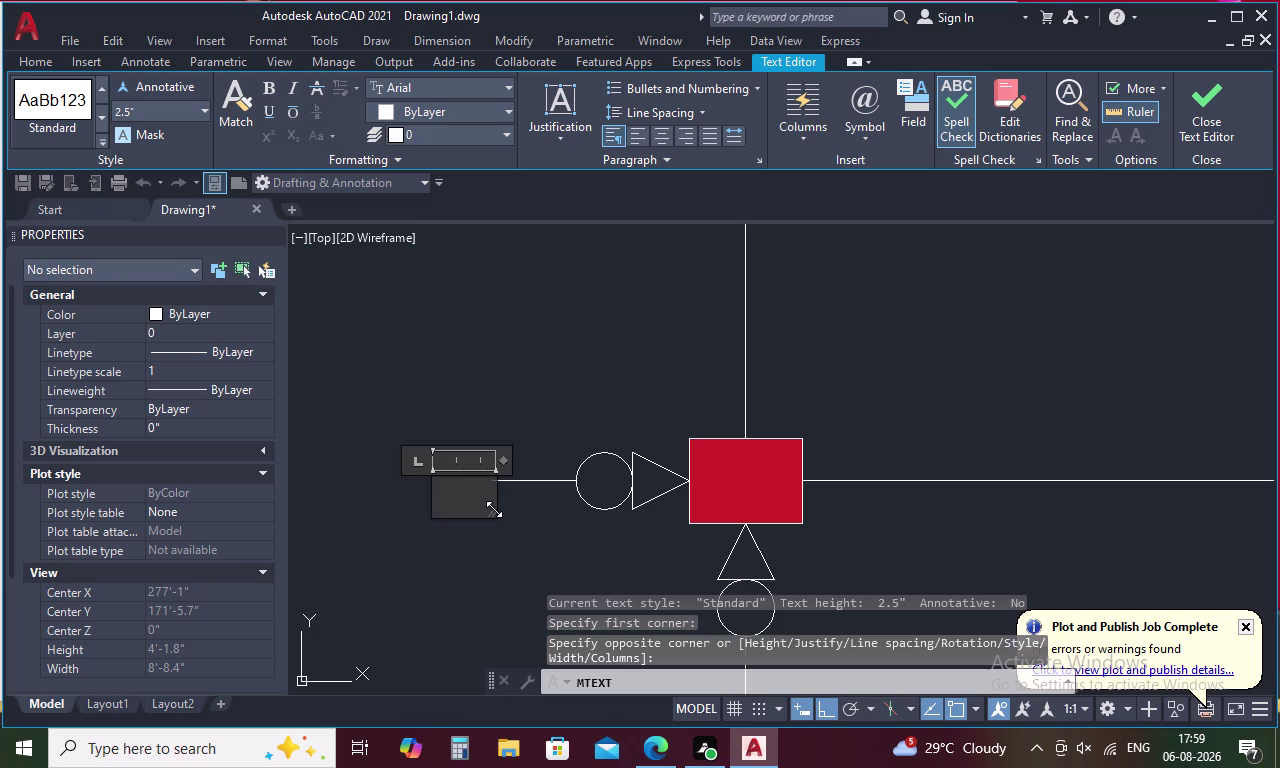
key(1)
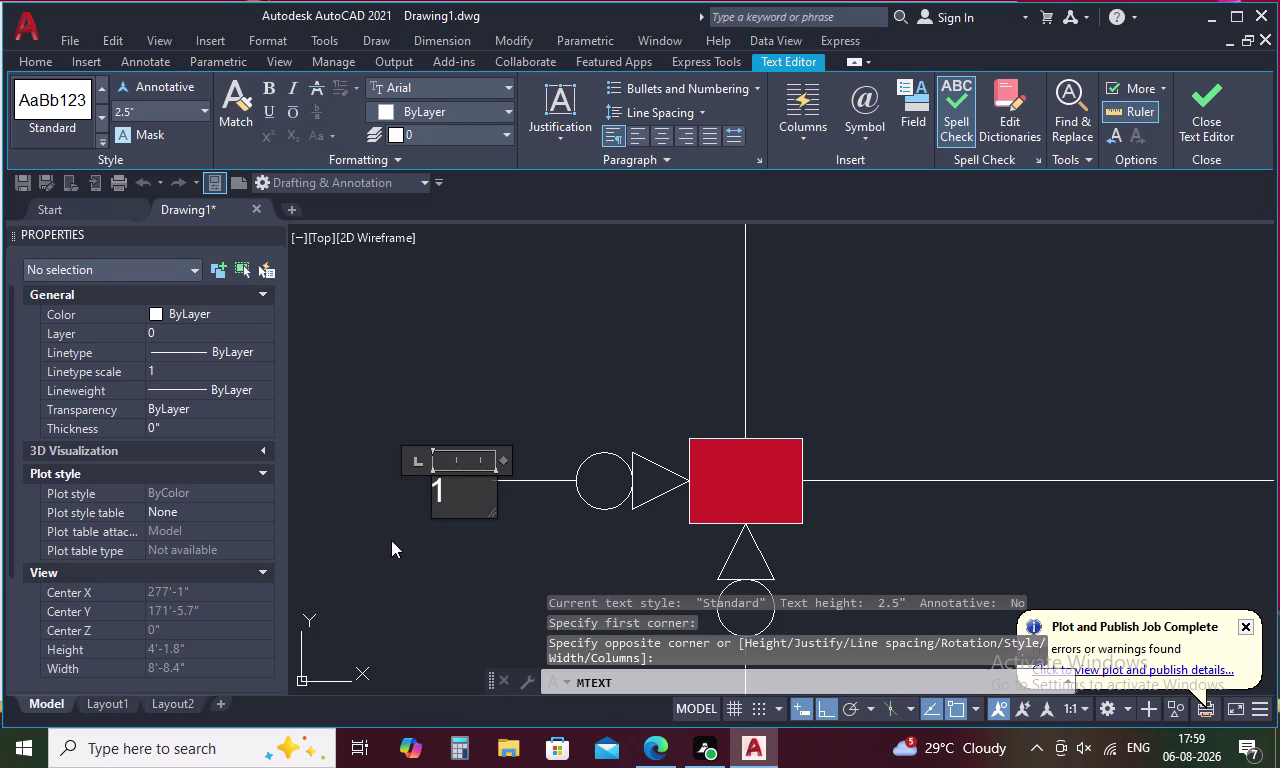
click(391, 540)
Change the label 1 text height to 5.
double_click(441, 500)
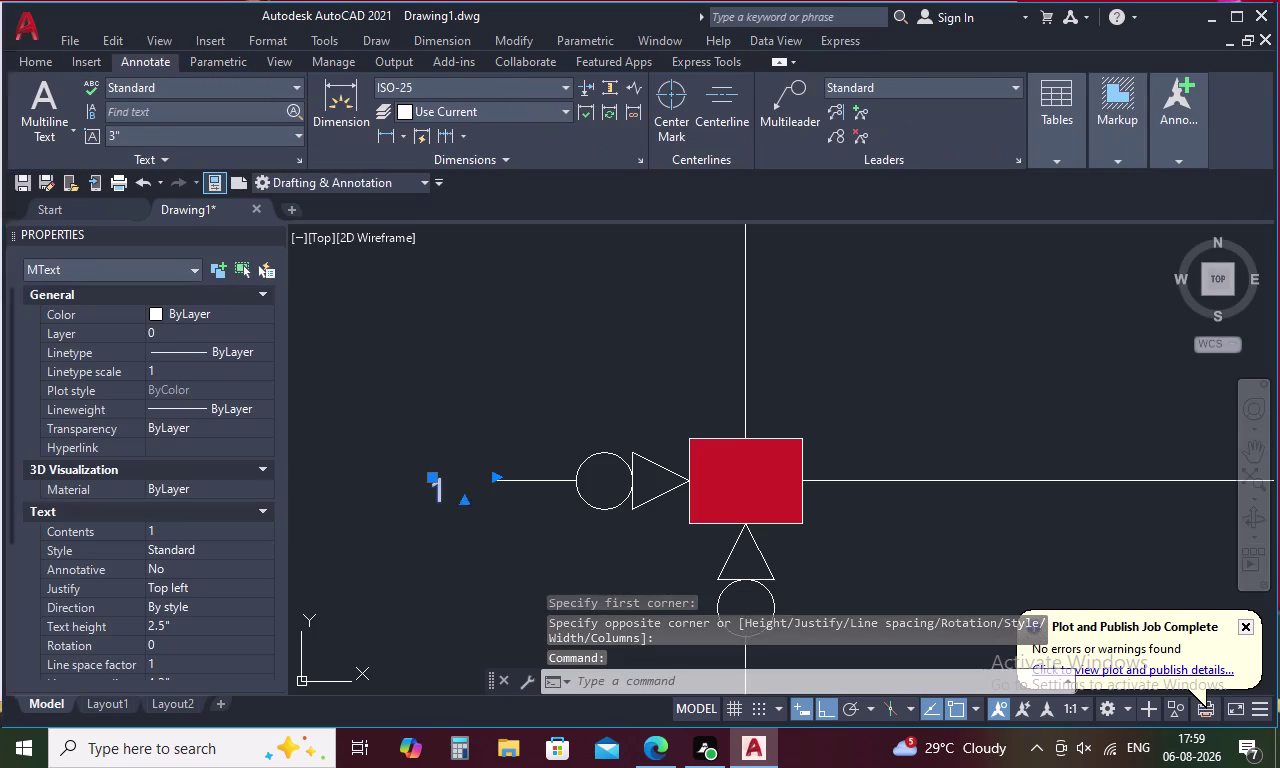
drag(463, 496, 407, 499)
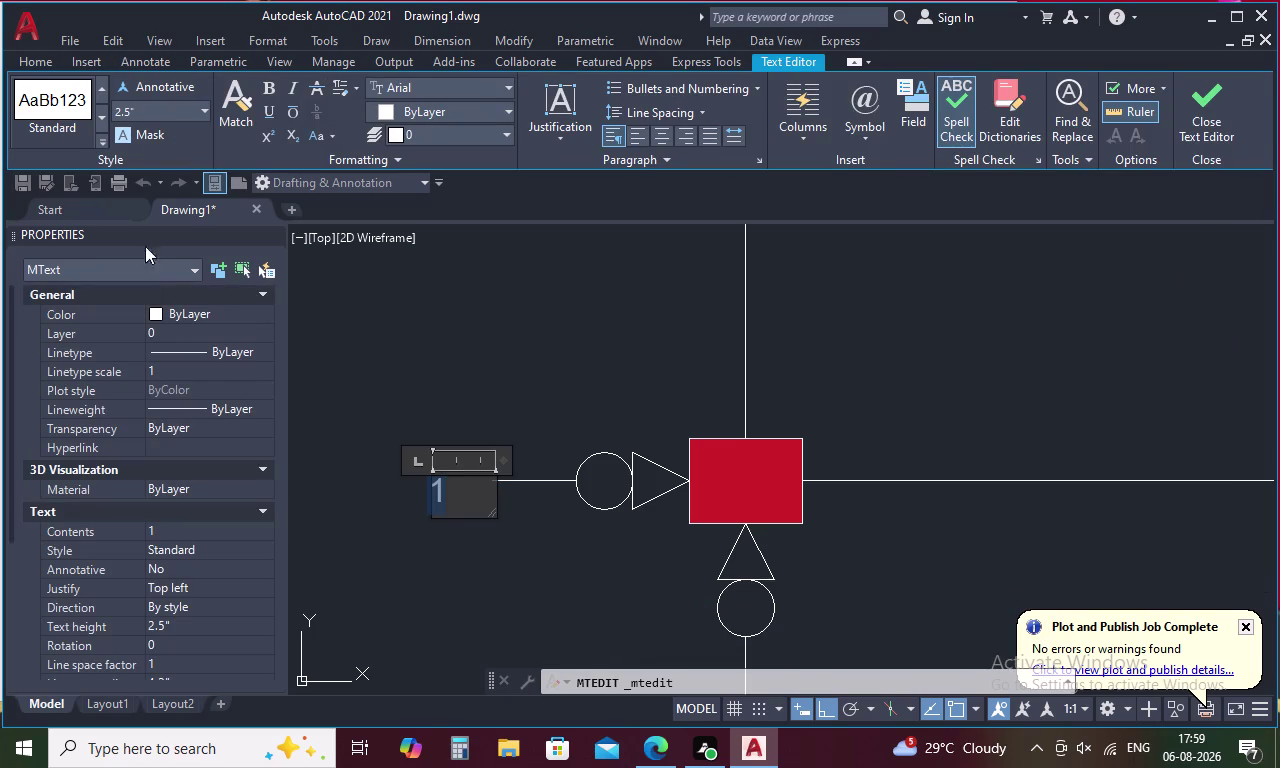
click(143, 105)
key(BackSpace)
key(5)
key(Return)
click(428, 343)
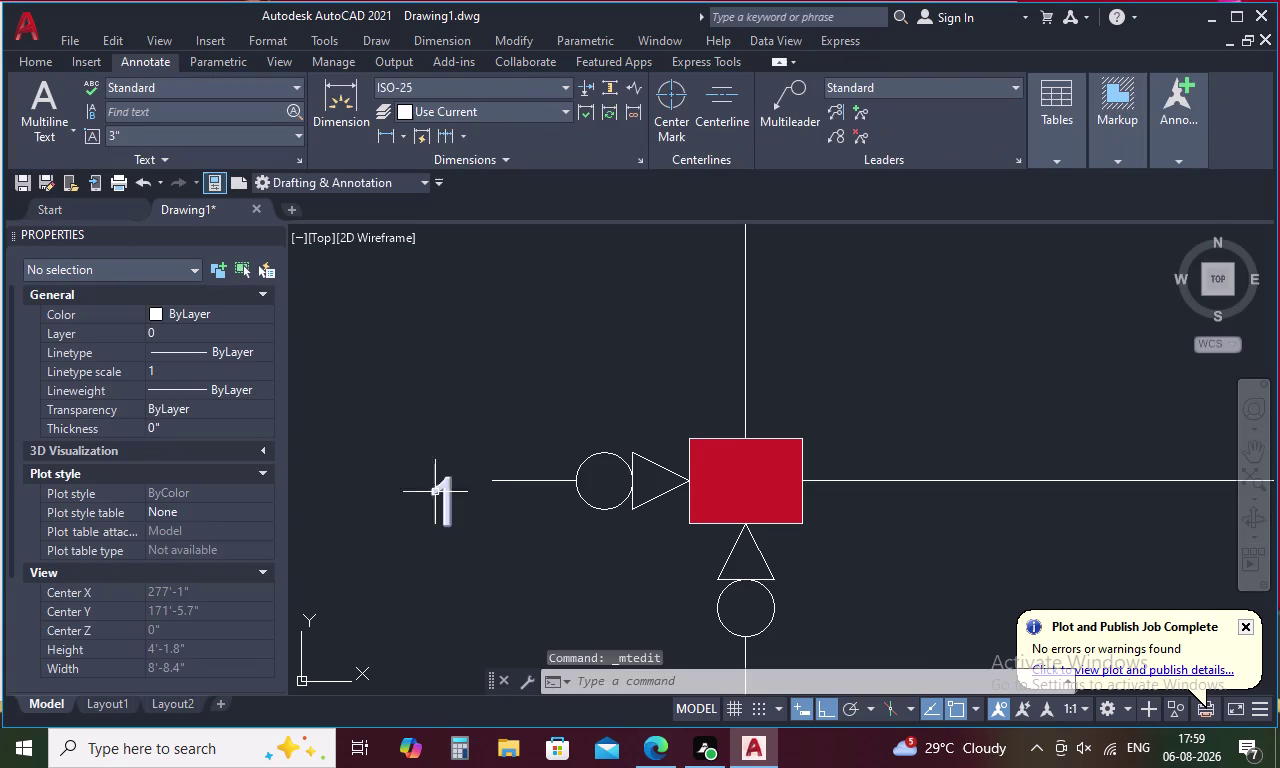
Move label 1 toward the bottom row line's left end with Ortho off.
click(443, 509)
right_click(444, 505)
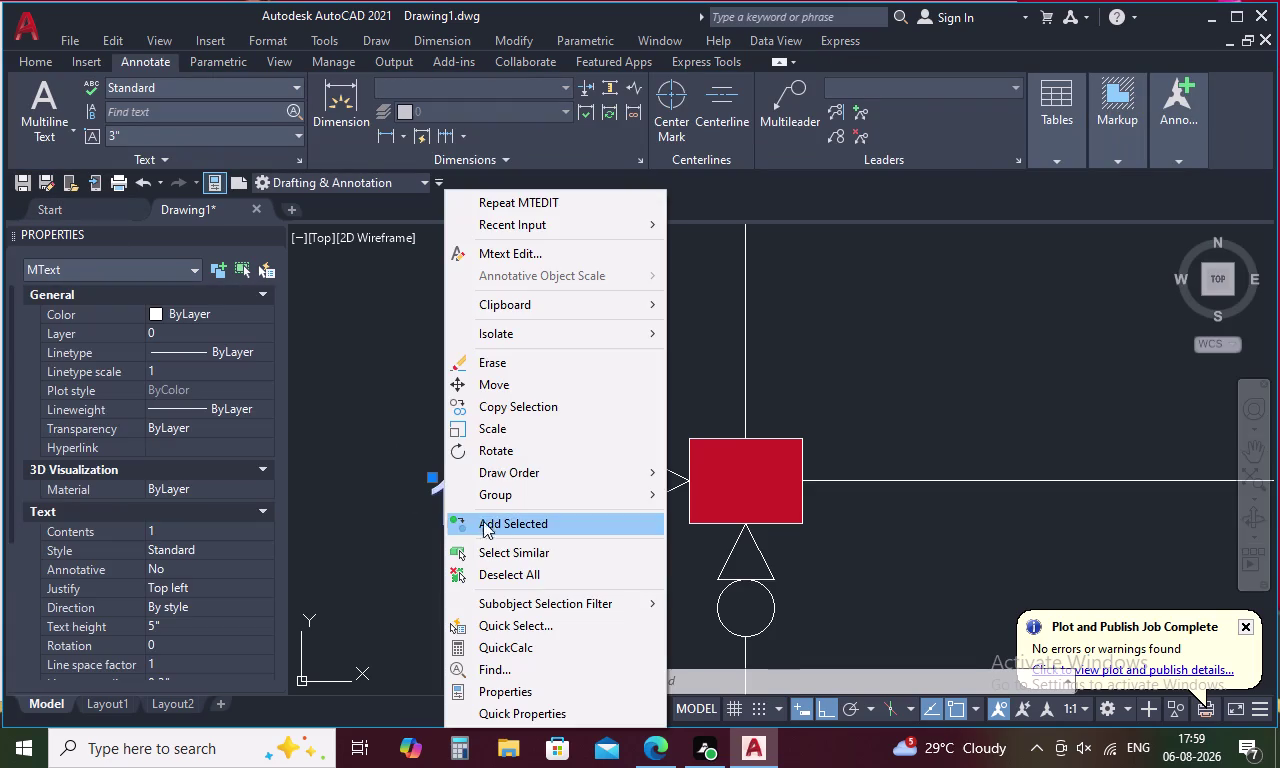
click(505, 390)
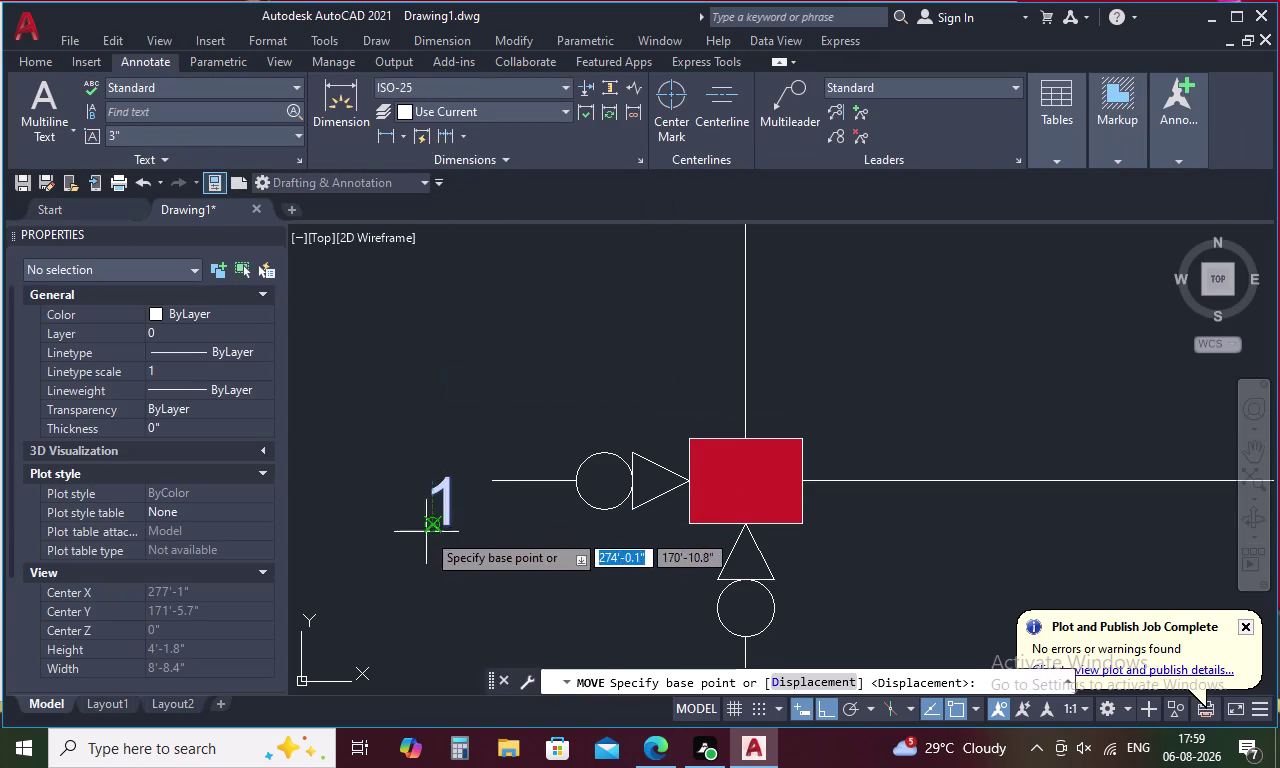
click(434, 491)
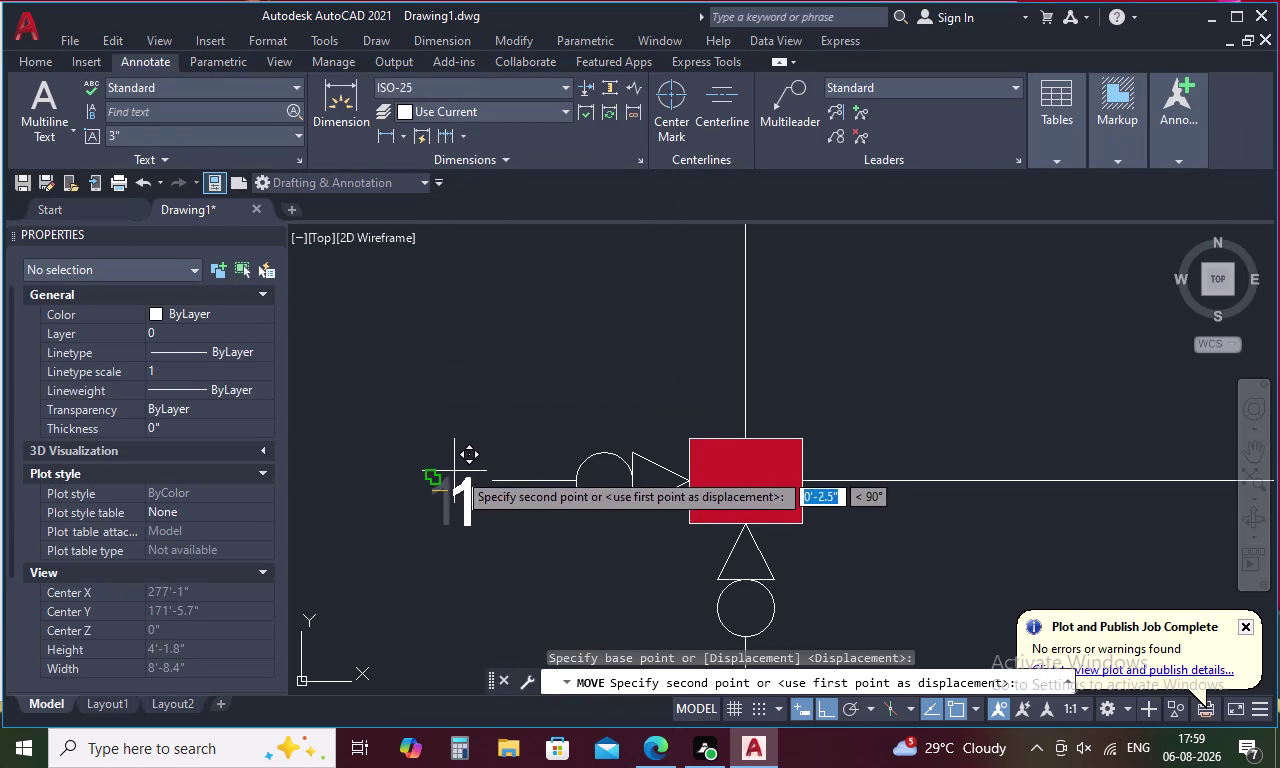
key(F8)
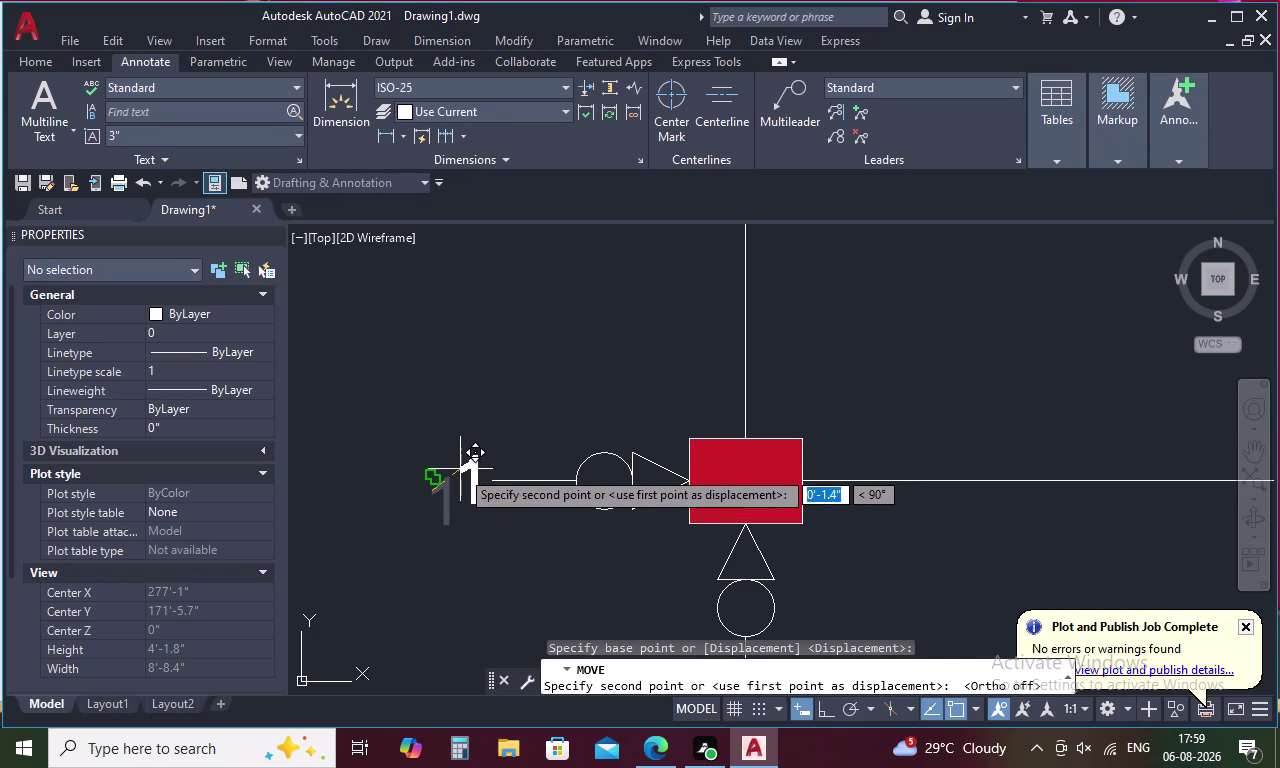
scroll(up, 3)
scroll(up, 3)
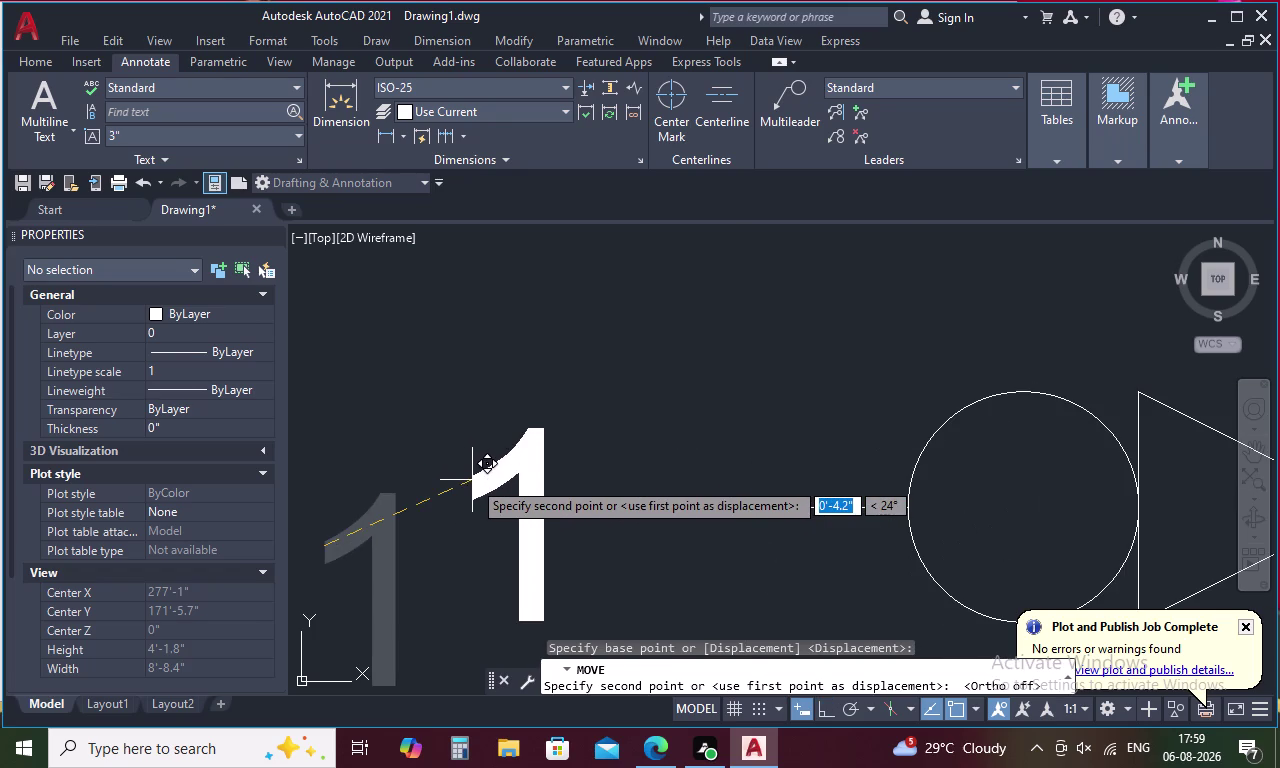
scroll(down, 3)
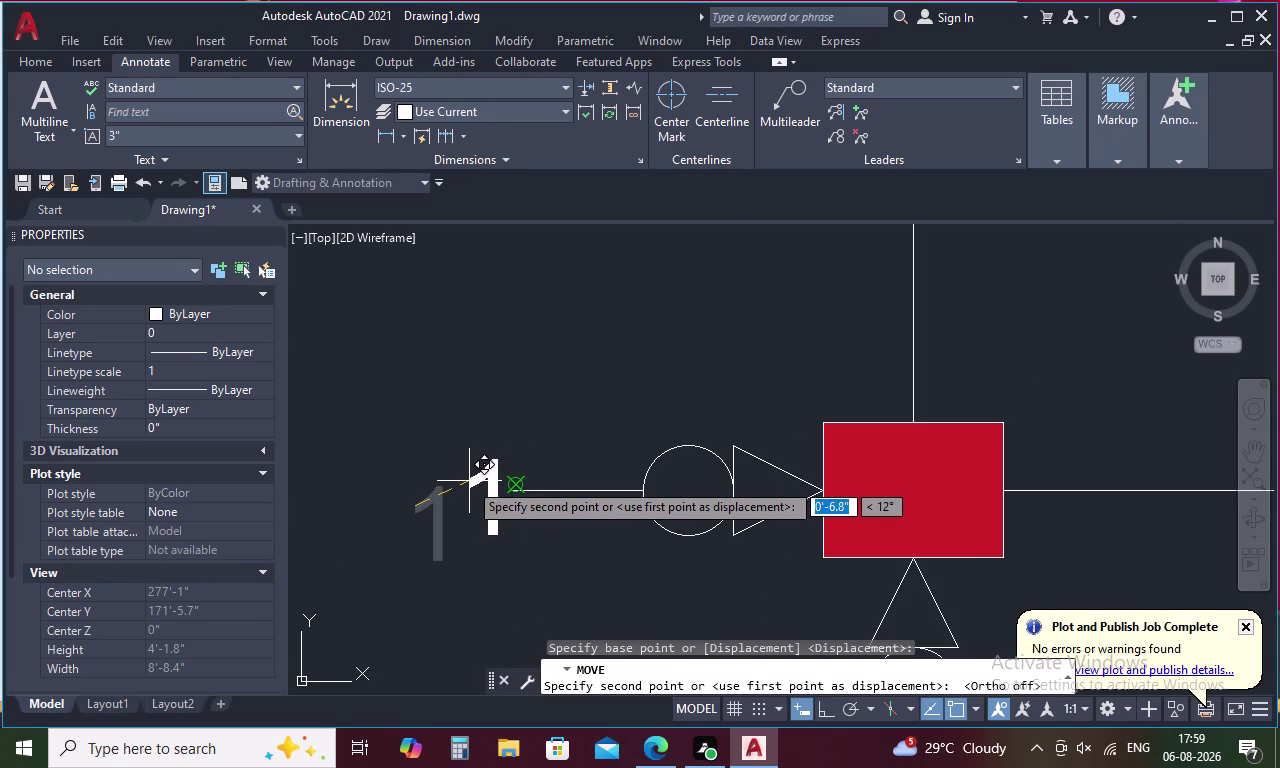
click(467, 480)
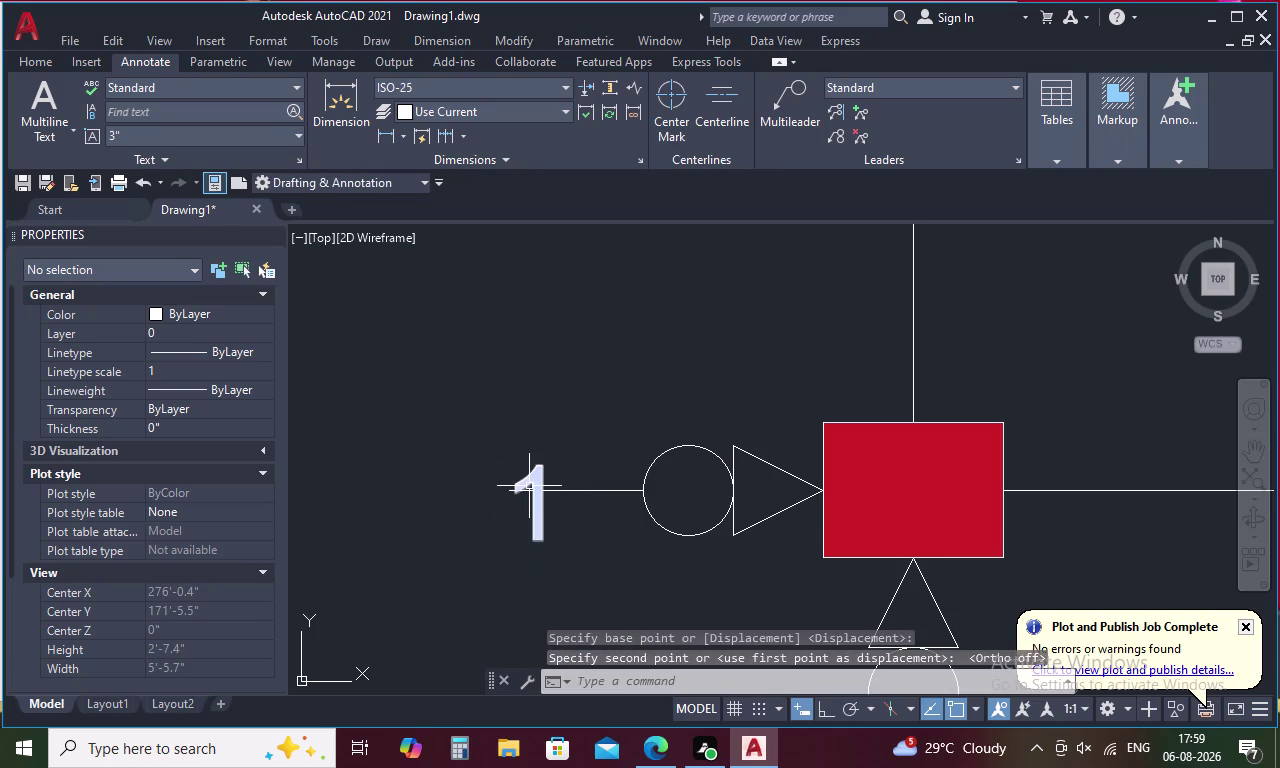
Reposition label 1 at the outer end of the bottom-left marker.
click(529, 487)
right_click(529, 487)
click(582, 384)
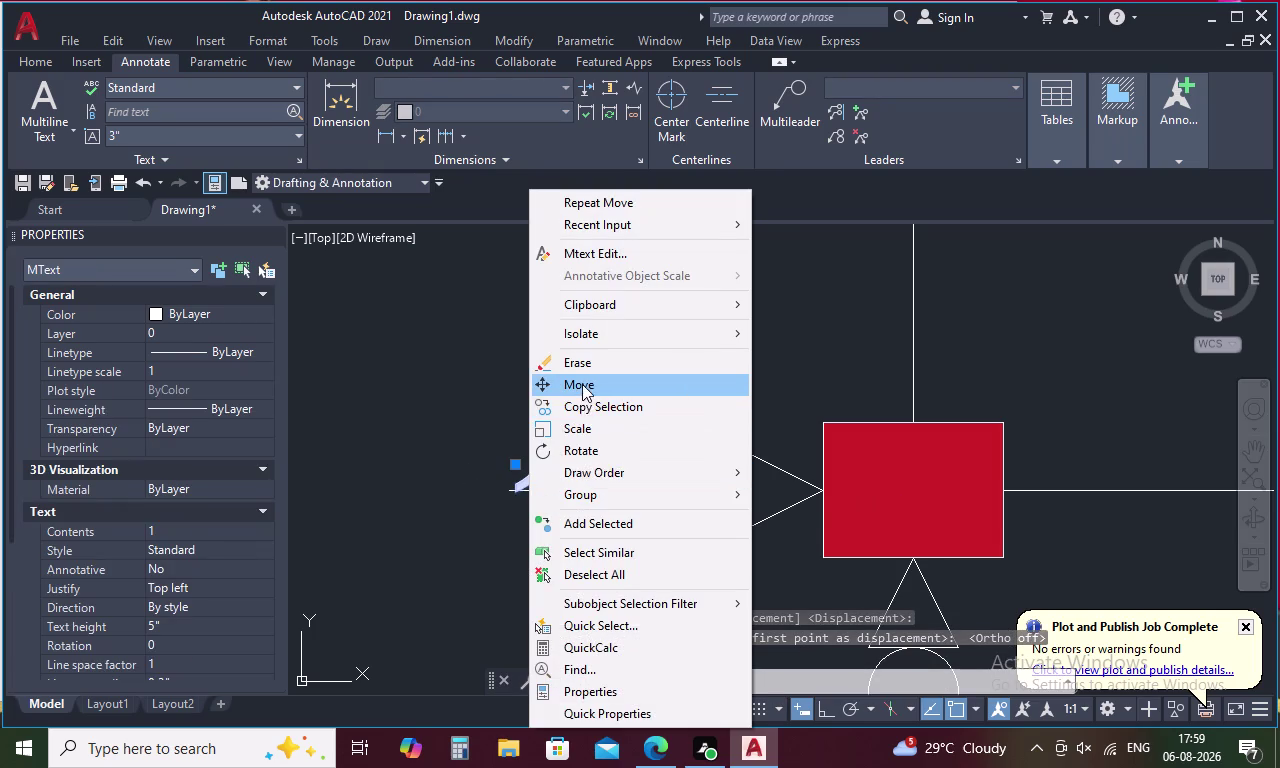
click(515, 482)
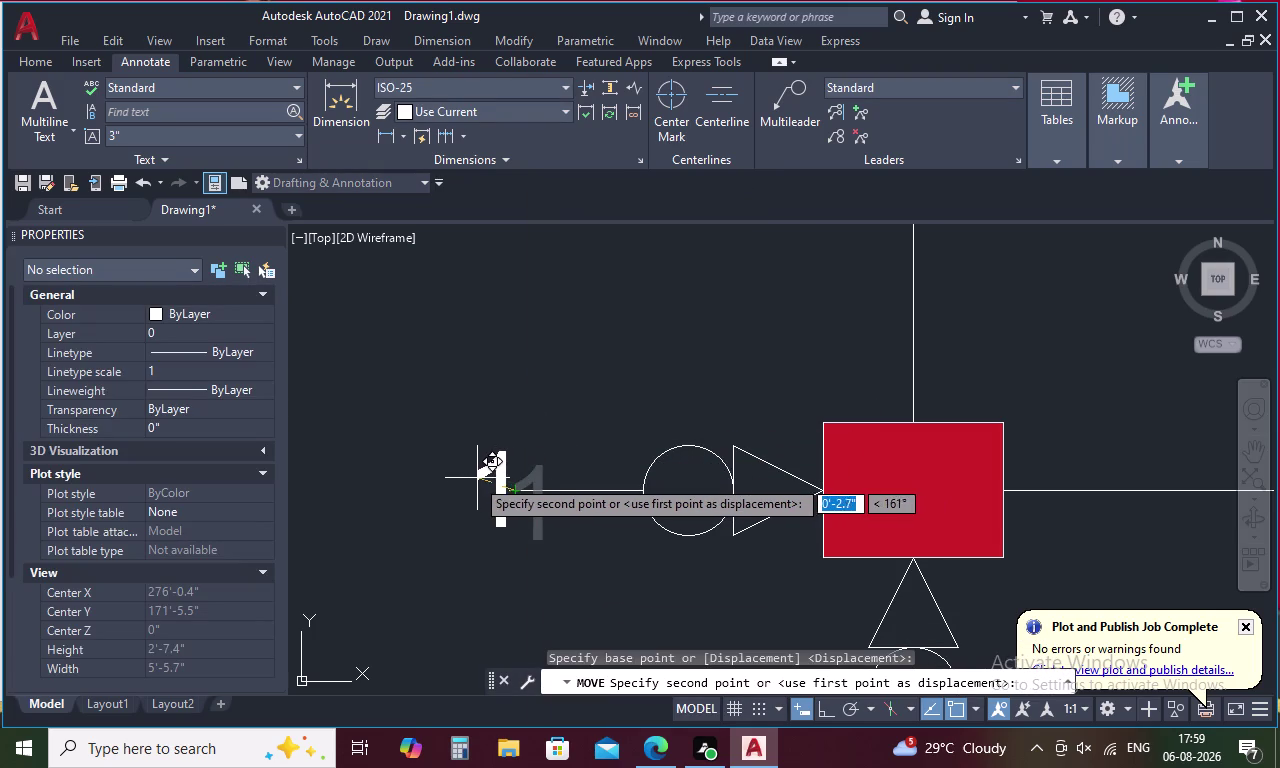
click(466, 476)
scroll(down, 3)
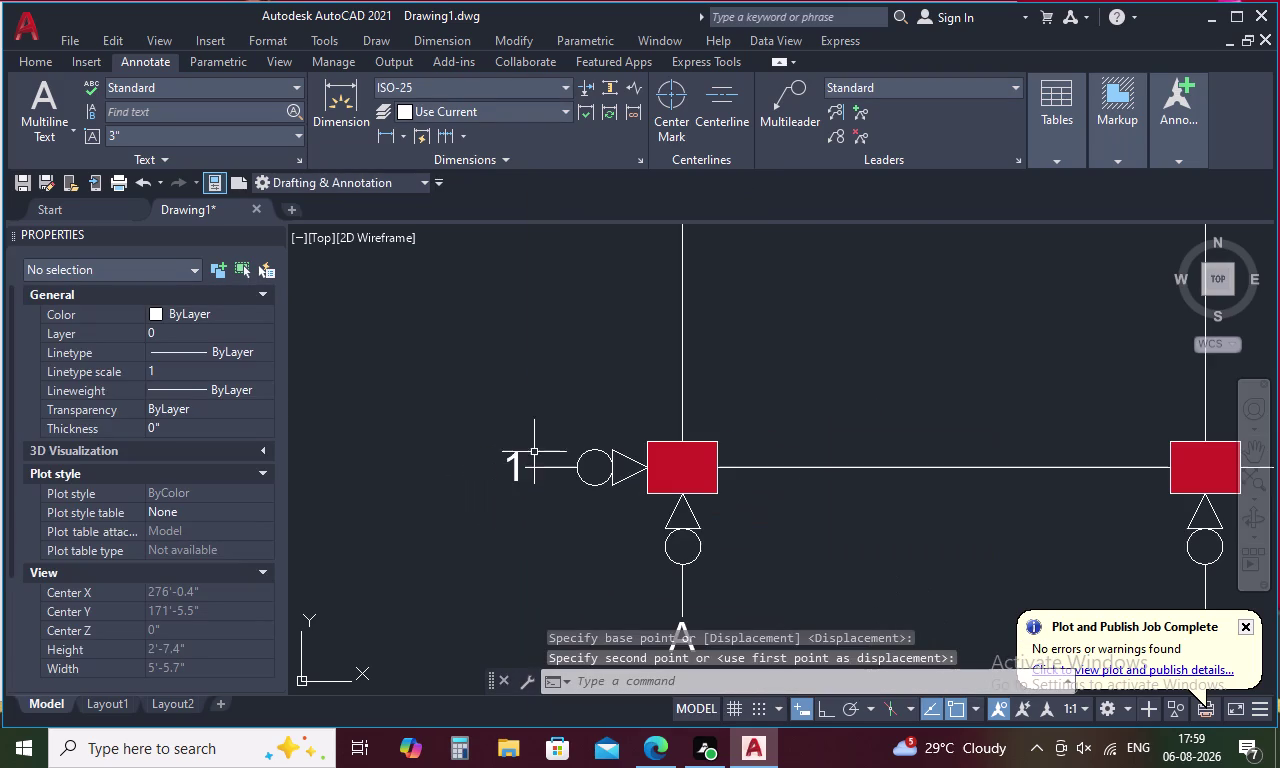
click(512, 467)
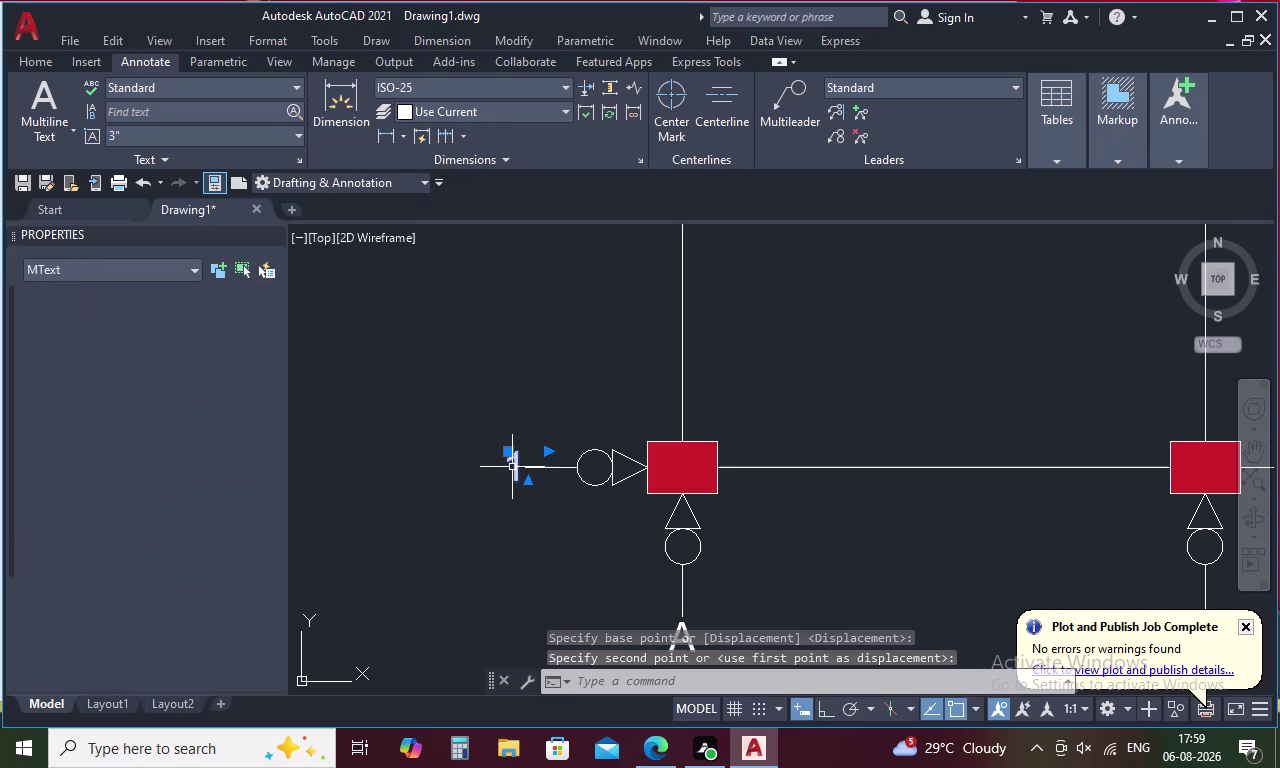
Start copying label 1 from a base point with Ortho turned on.
right_click(512, 467)
click(599, 405)
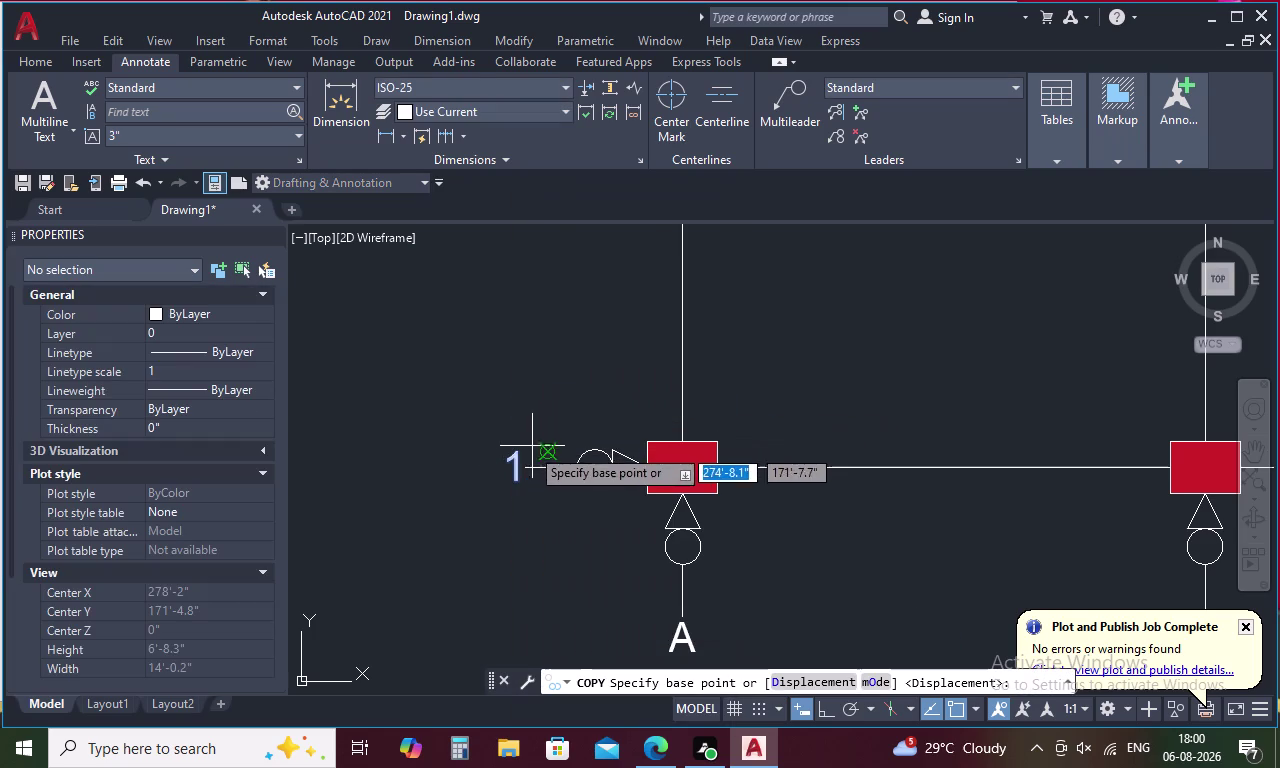
click(518, 453)
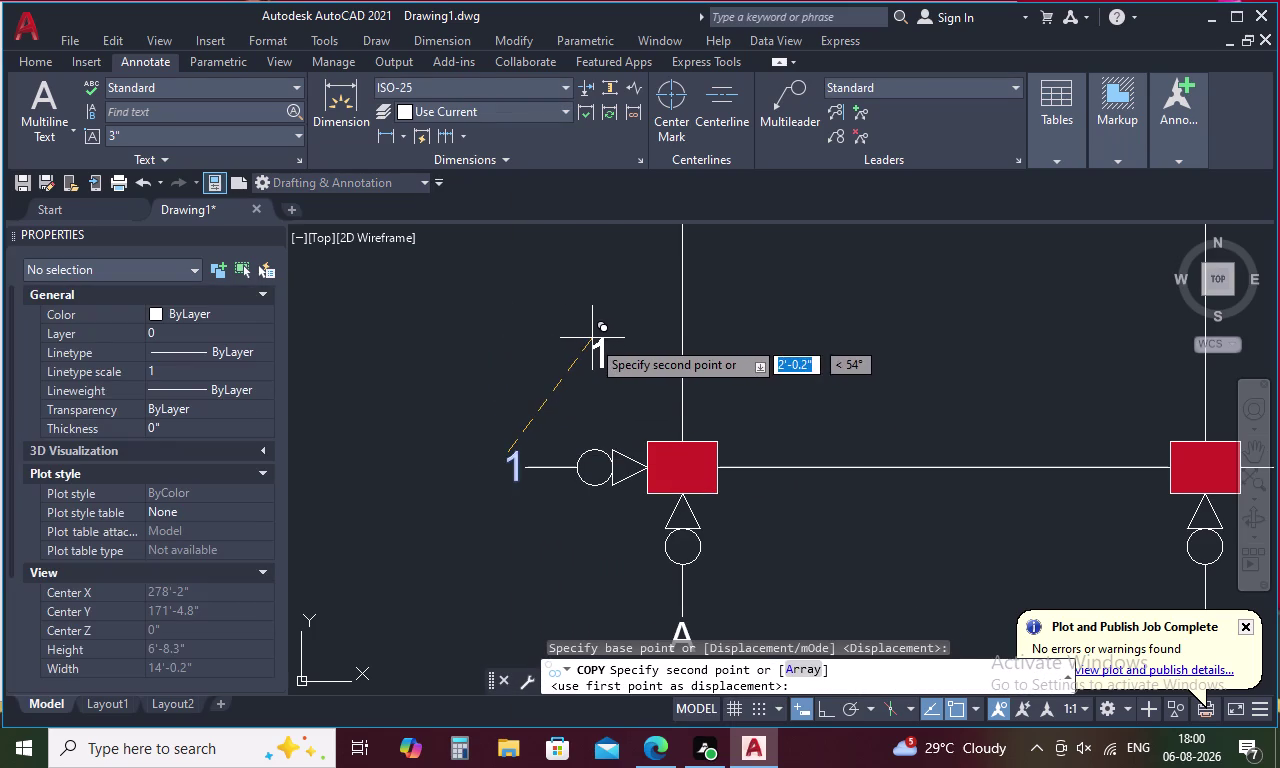
key(F8)
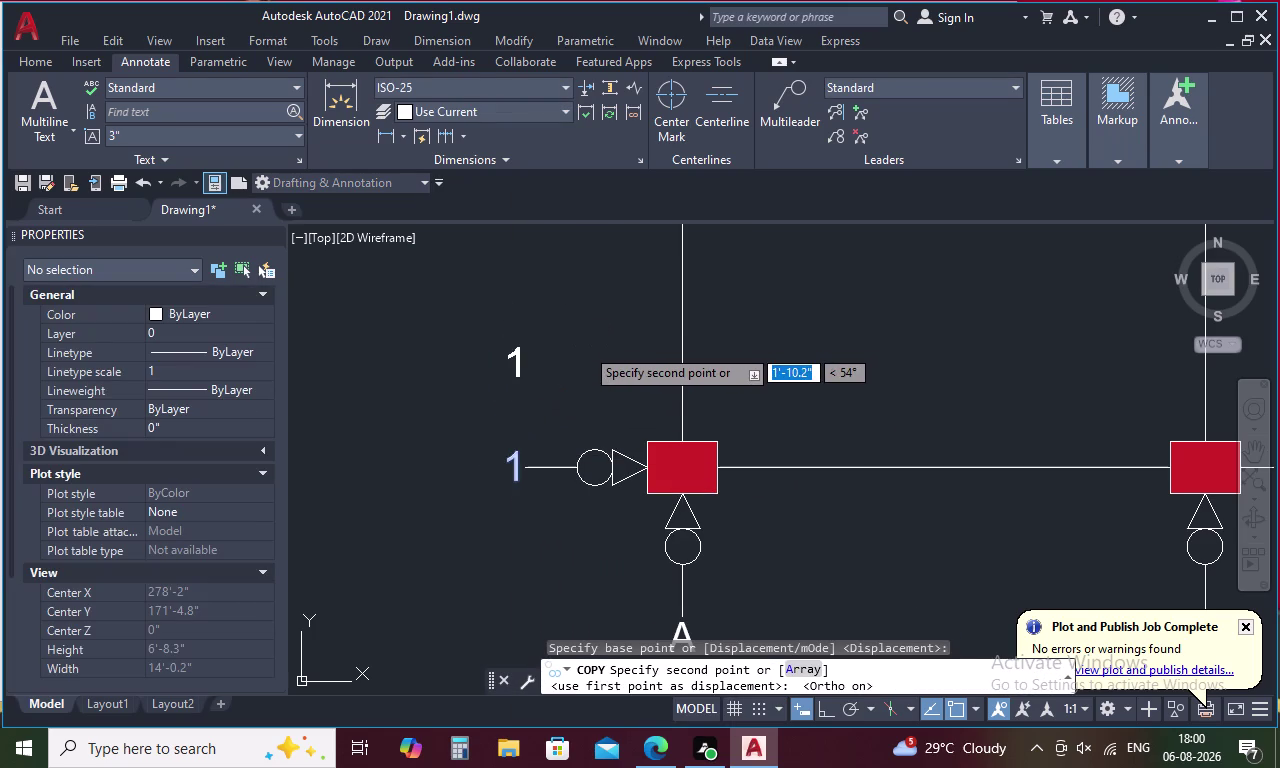
Place copies of label 1 at the left ends of the middle and top rows.
scroll(down, 3)
middle_drag(595, 373, 628, 614)
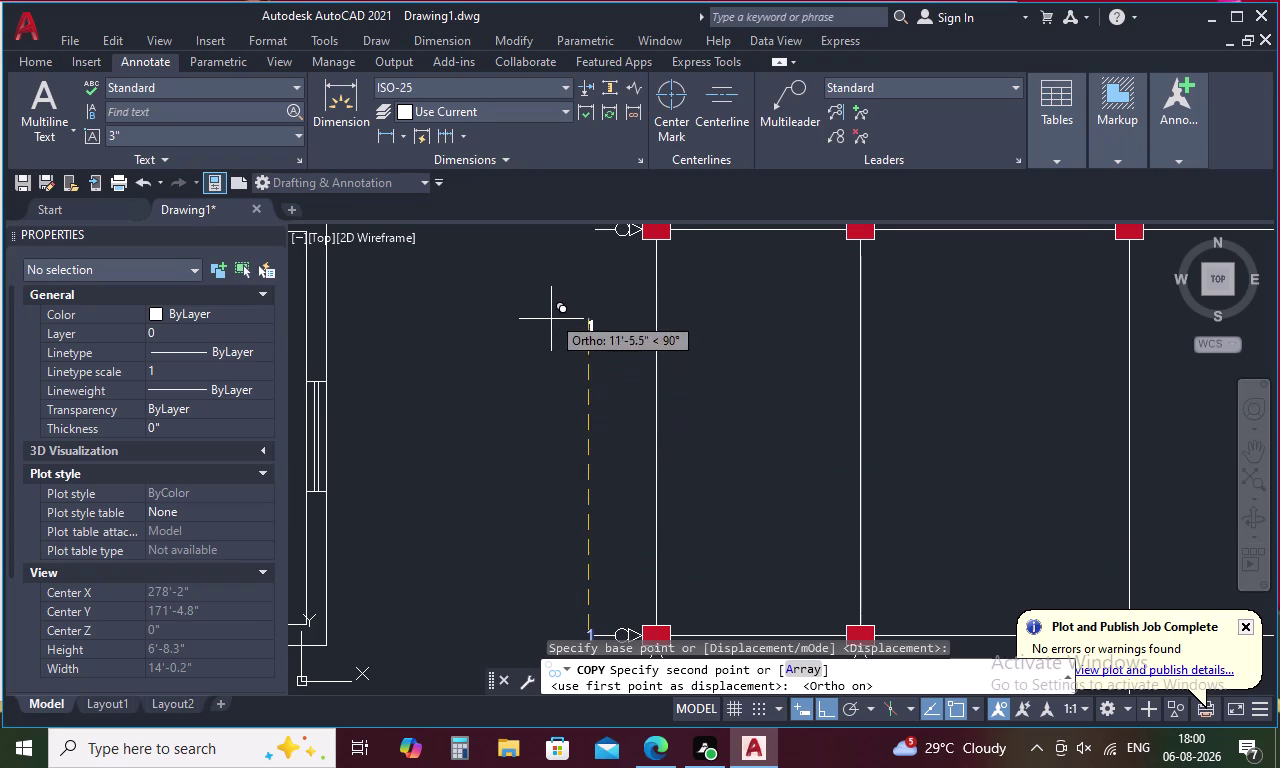
middle_drag(551, 312, 578, 515)
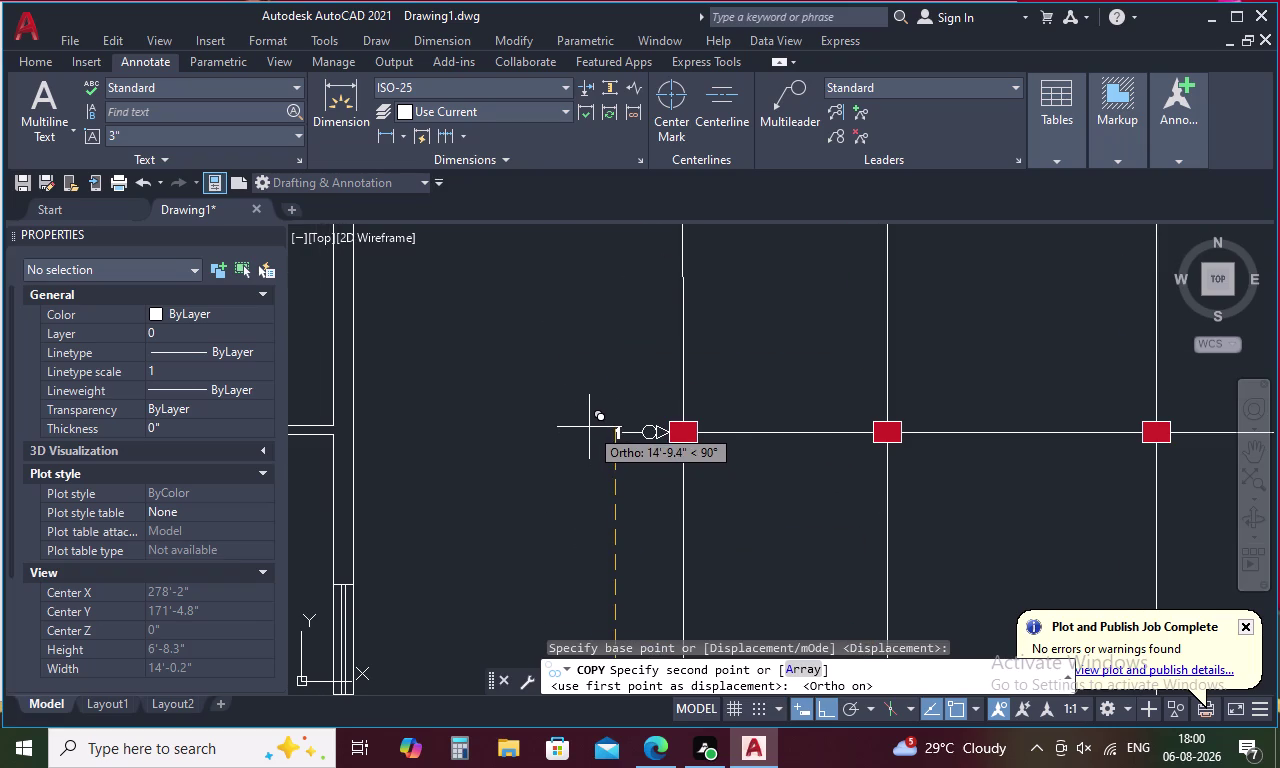
scroll(up, 3)
click(589, 422)
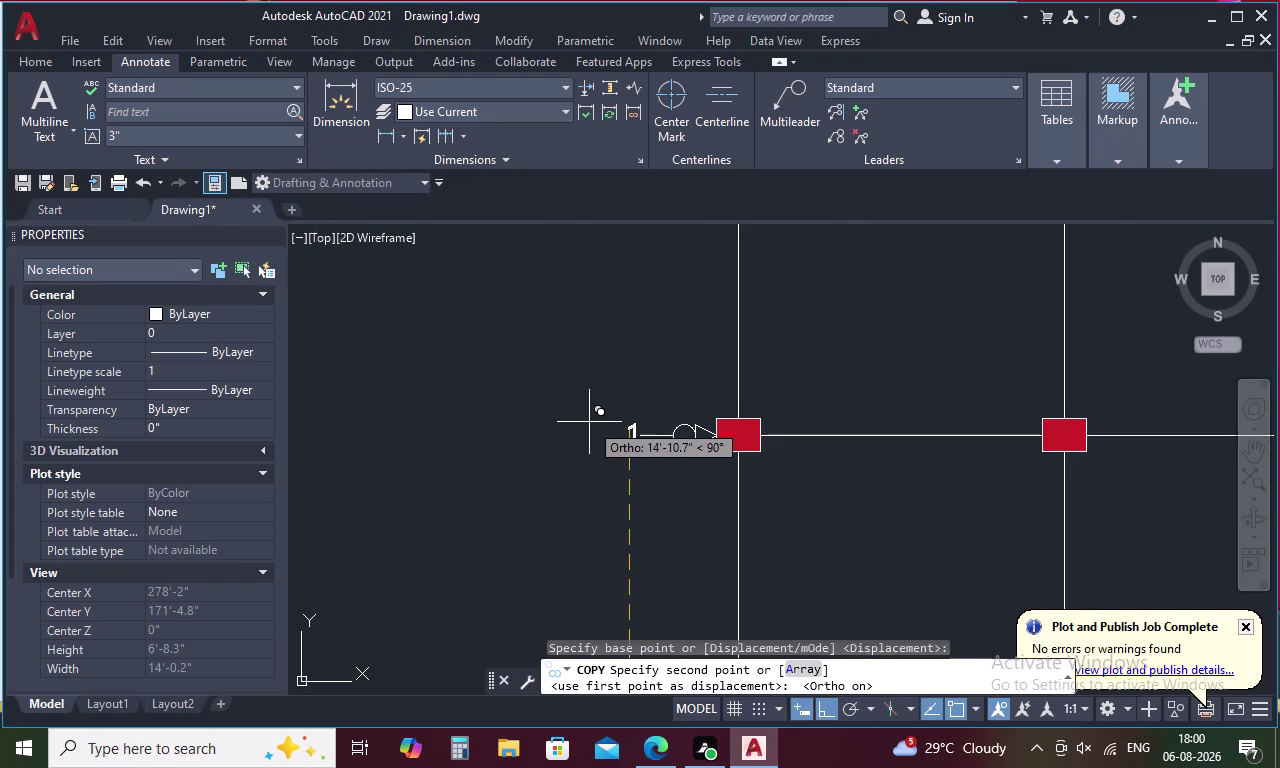
middle_drag(589, 342, 628, 588)
scroll(down, 3)
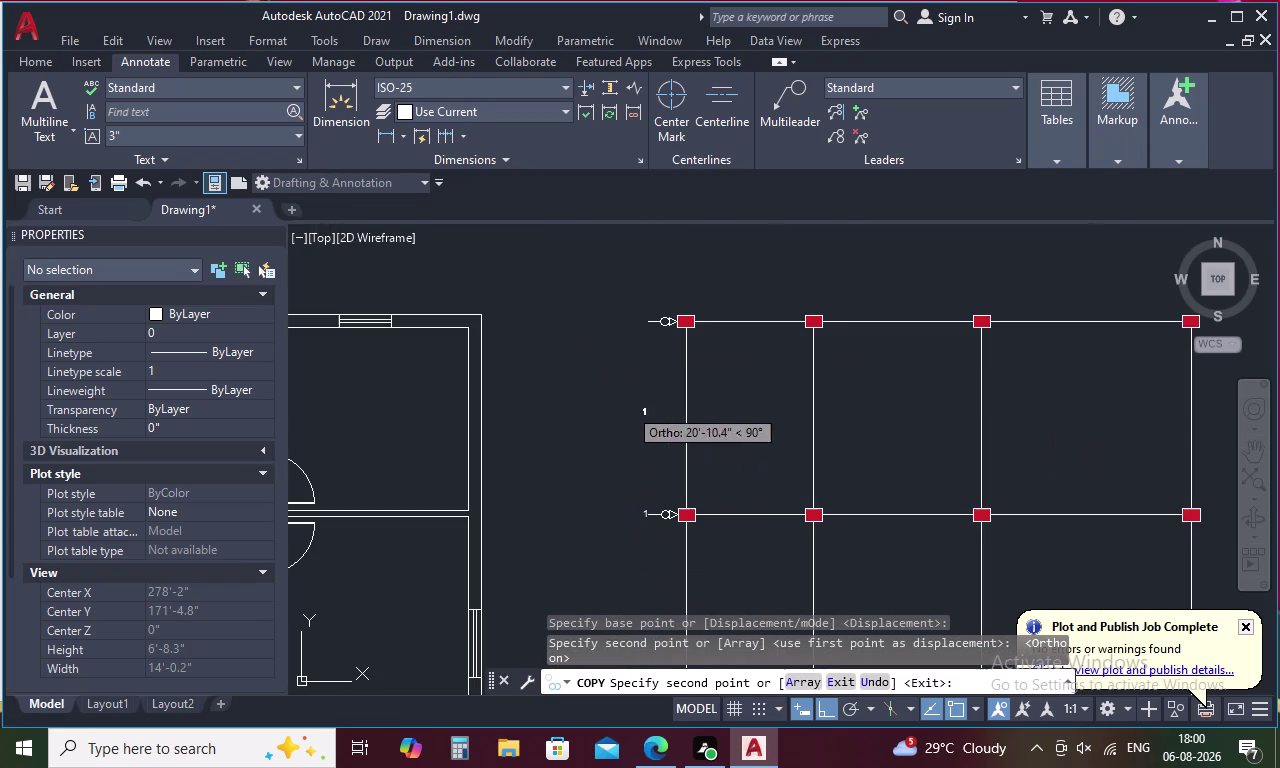
scroll(up, 3)
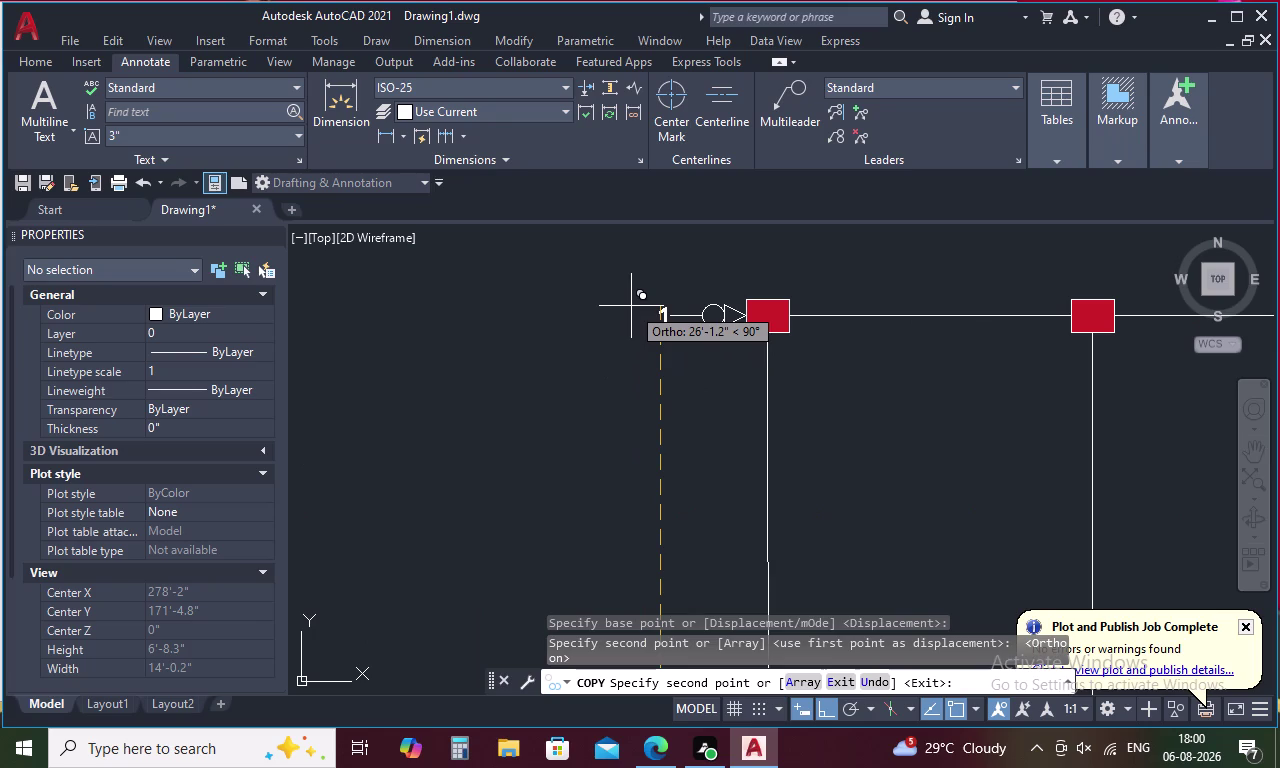
click(631, 301)
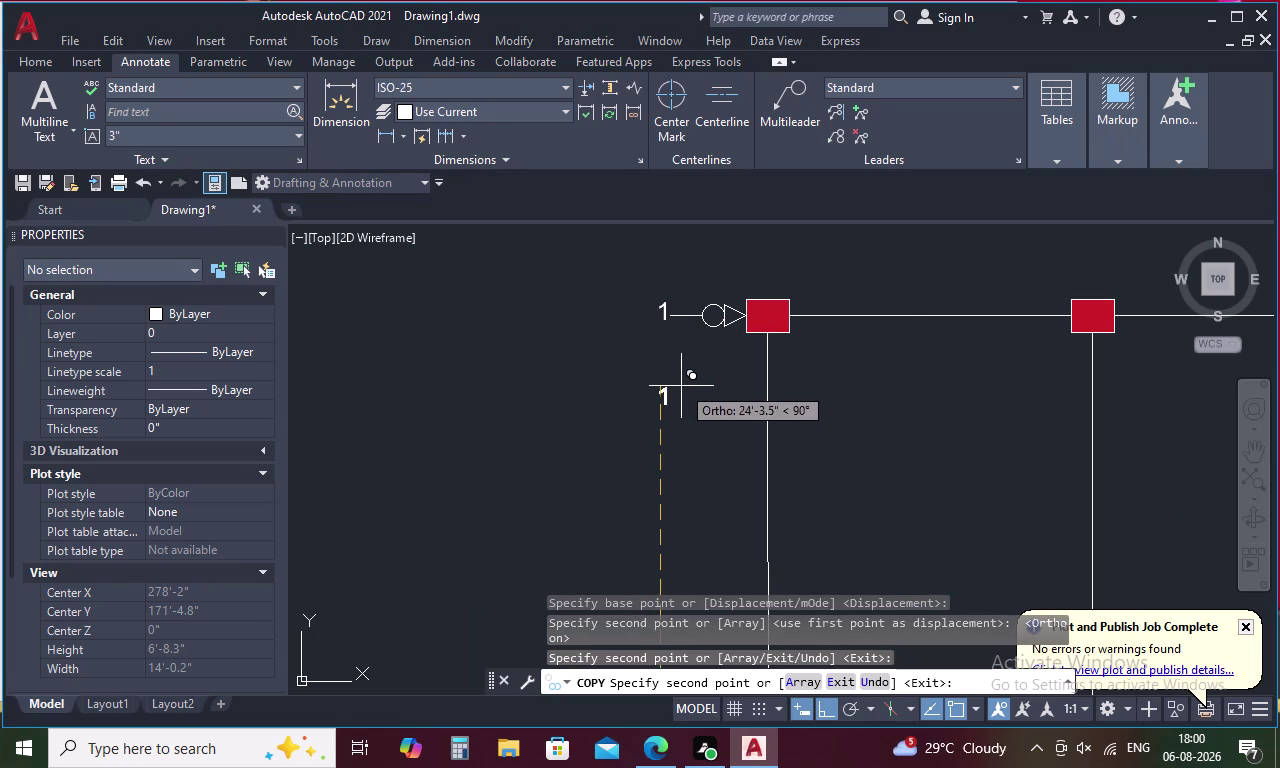
key(Escape)
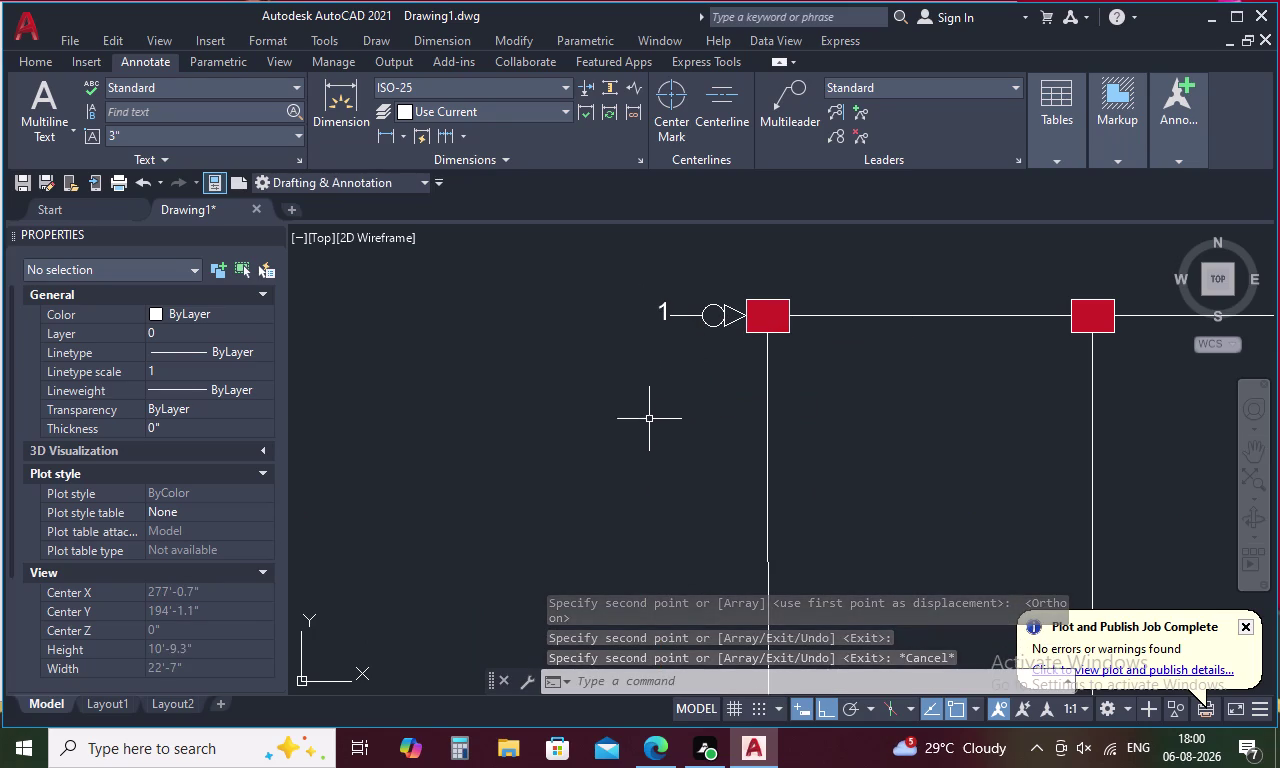
scroll(down, 3)
Edit column label A in the Text Editor and close it, keeping labels A, B, C.
scroll(down, 3)
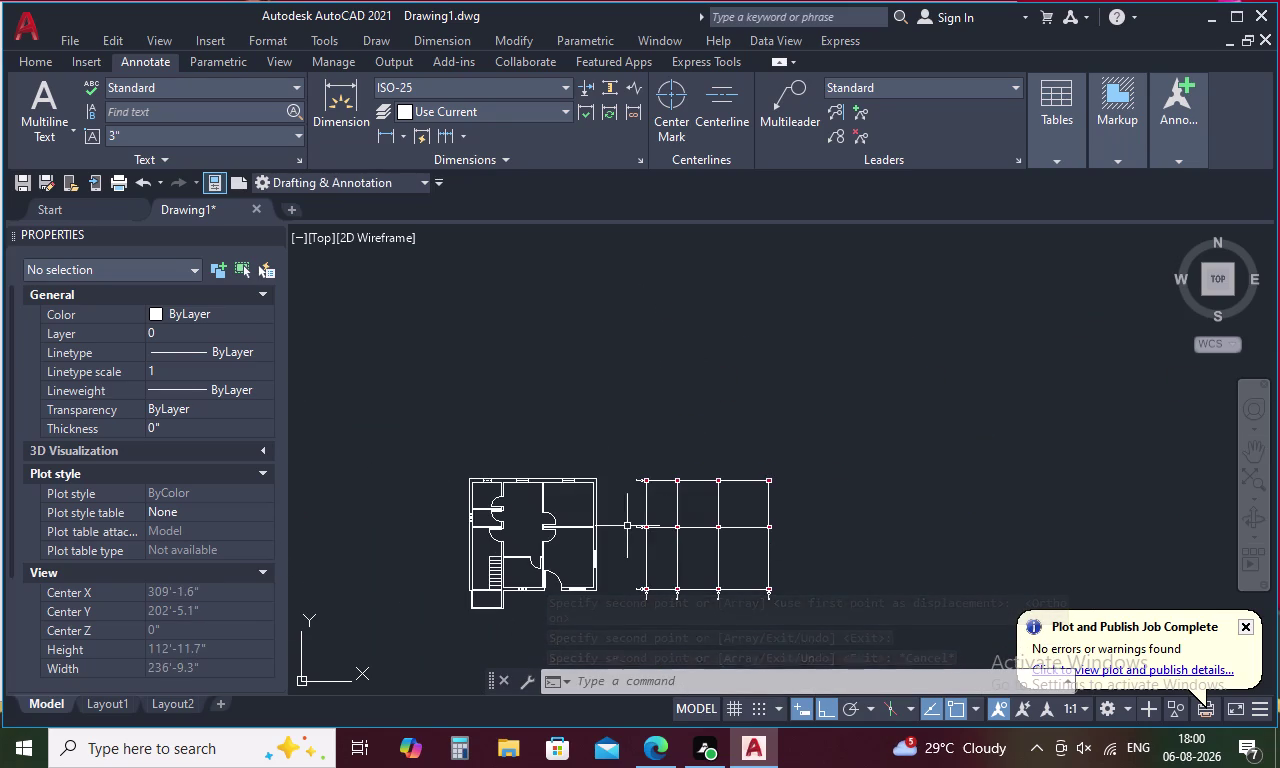
middle_drag(627, 526, 612, 457)
scroll(up, 3)
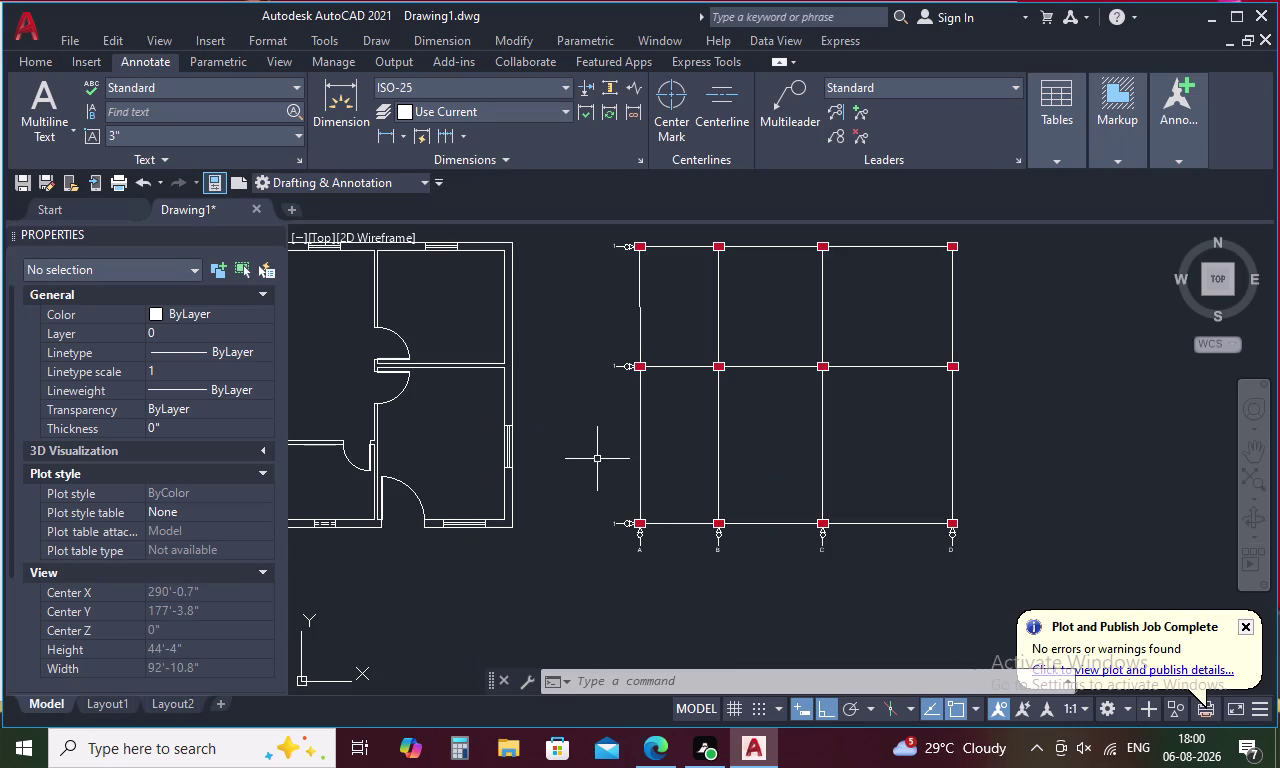
double_click(637, 552)
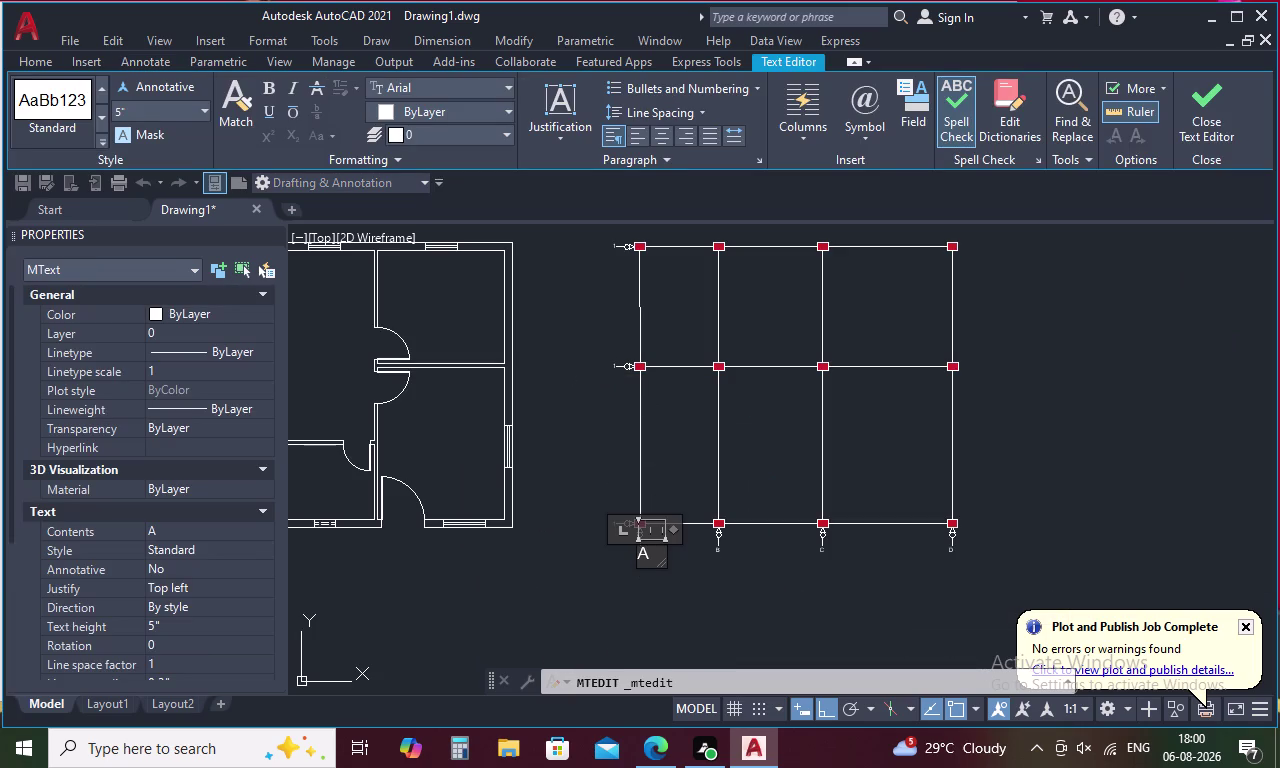
drag(652, 553, 630, 553)
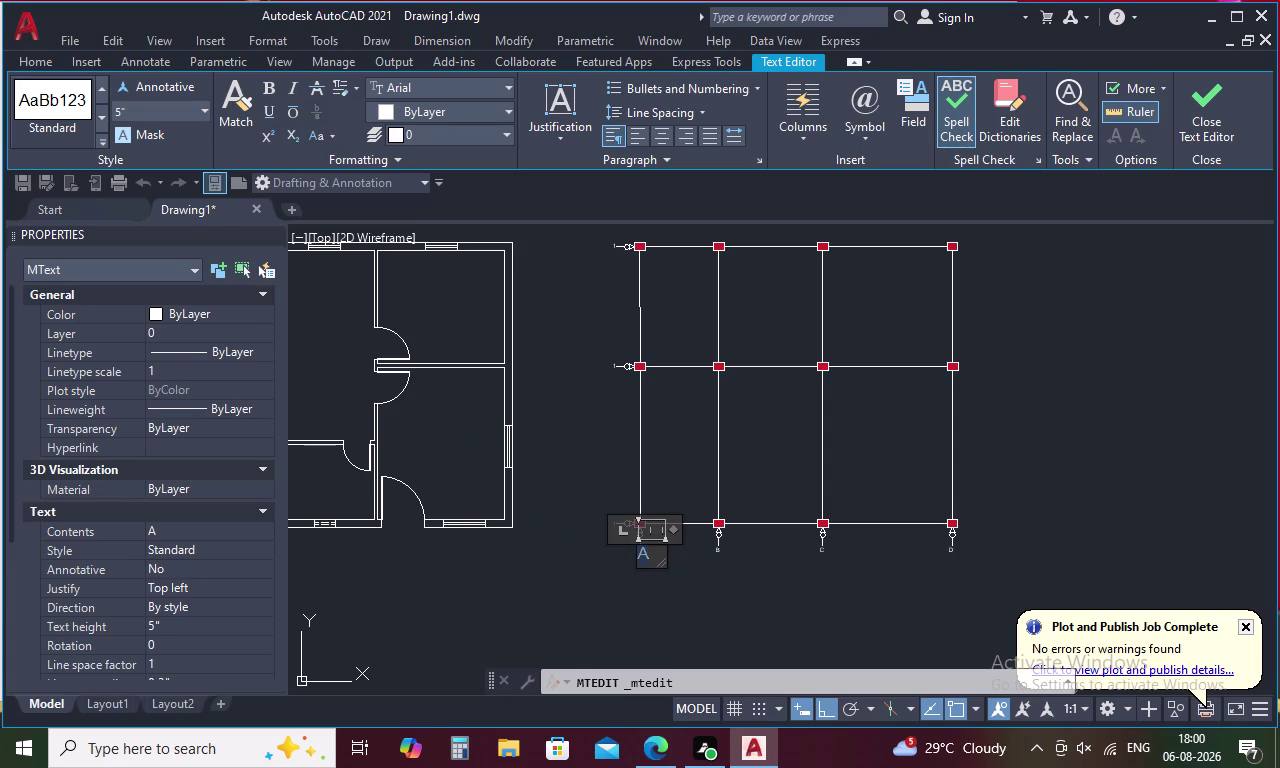
click(171, 115)
key(BackSpace)
key(8)
key(Return)
click(554, 410)
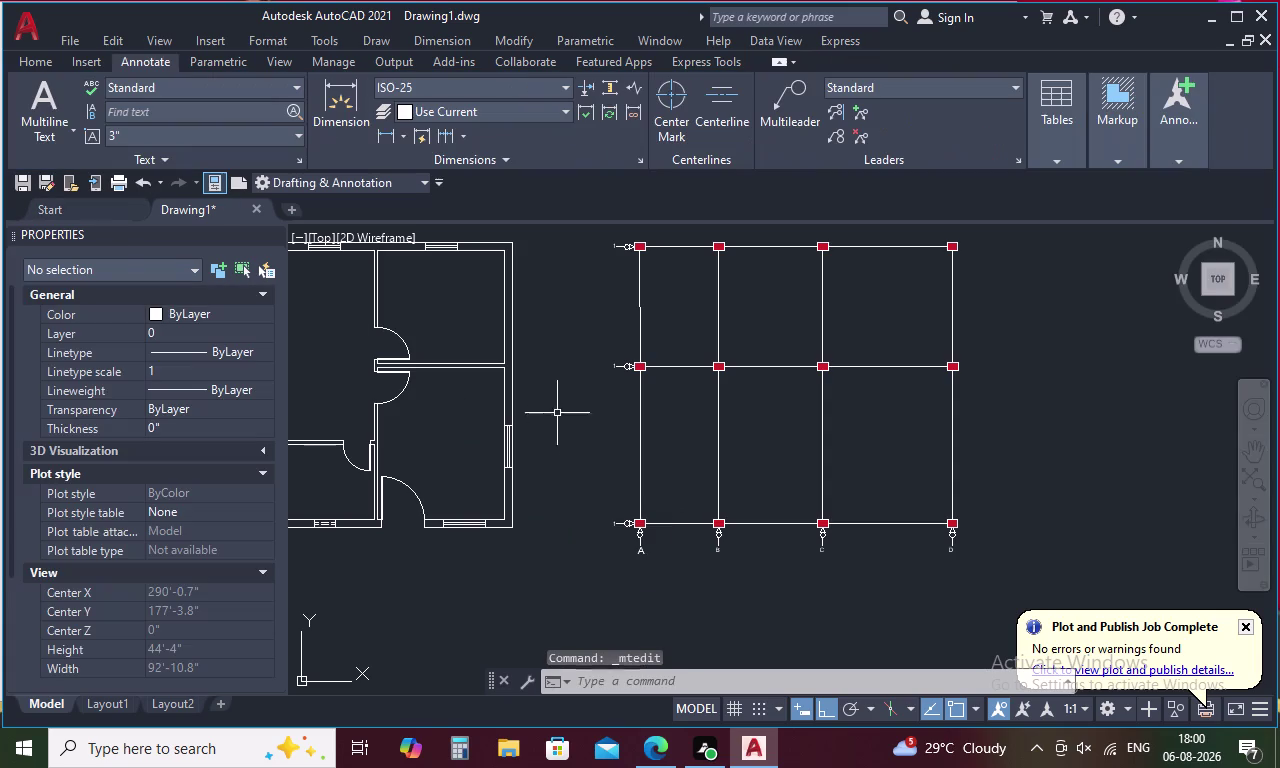
scroll(up, 3)
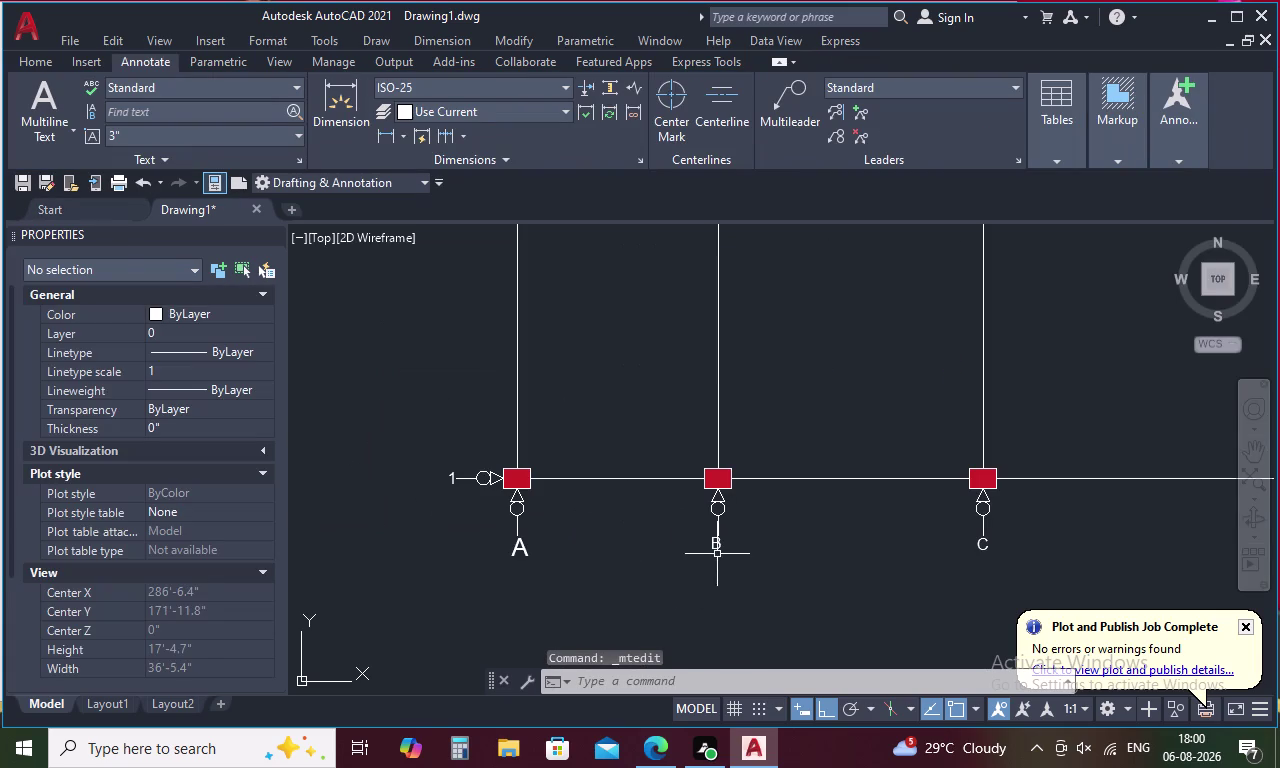
Start MATCHPROP (MA) and pick column label A as the property source.
key(m)
key(a)
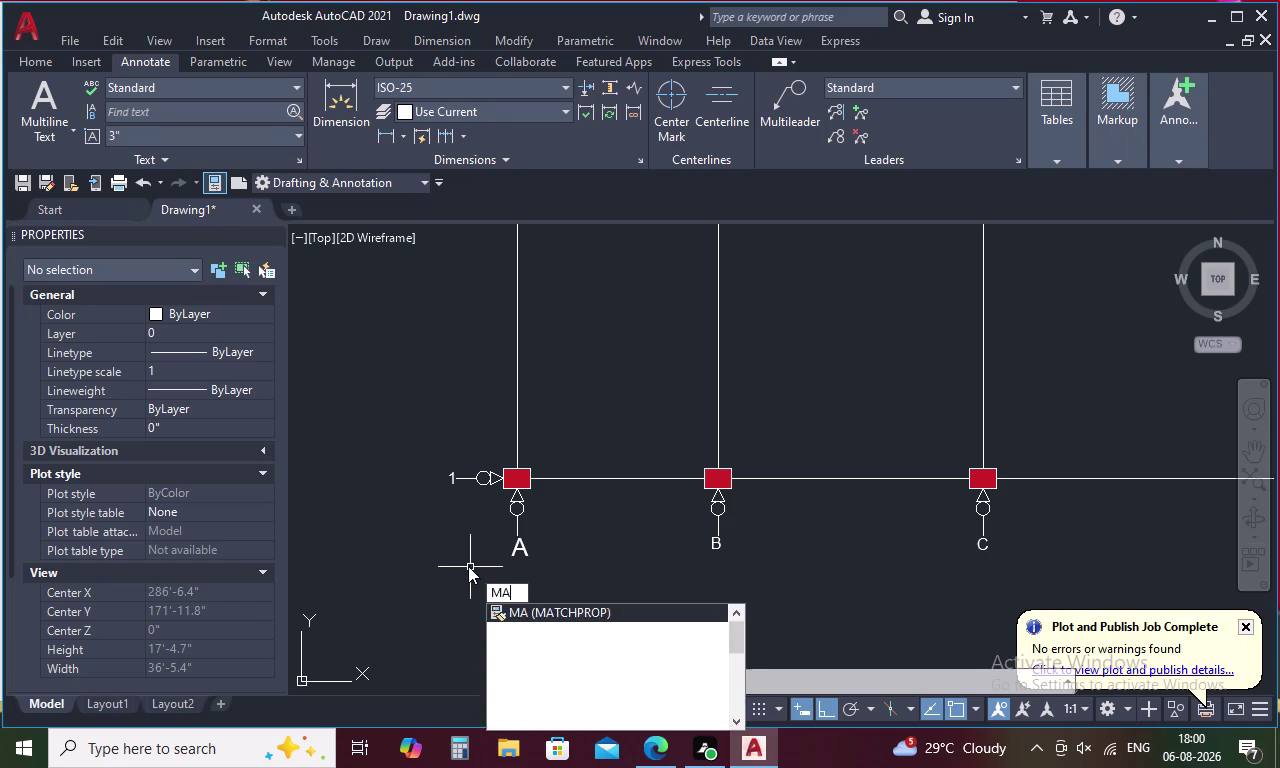
key(space)
click(514, 544)
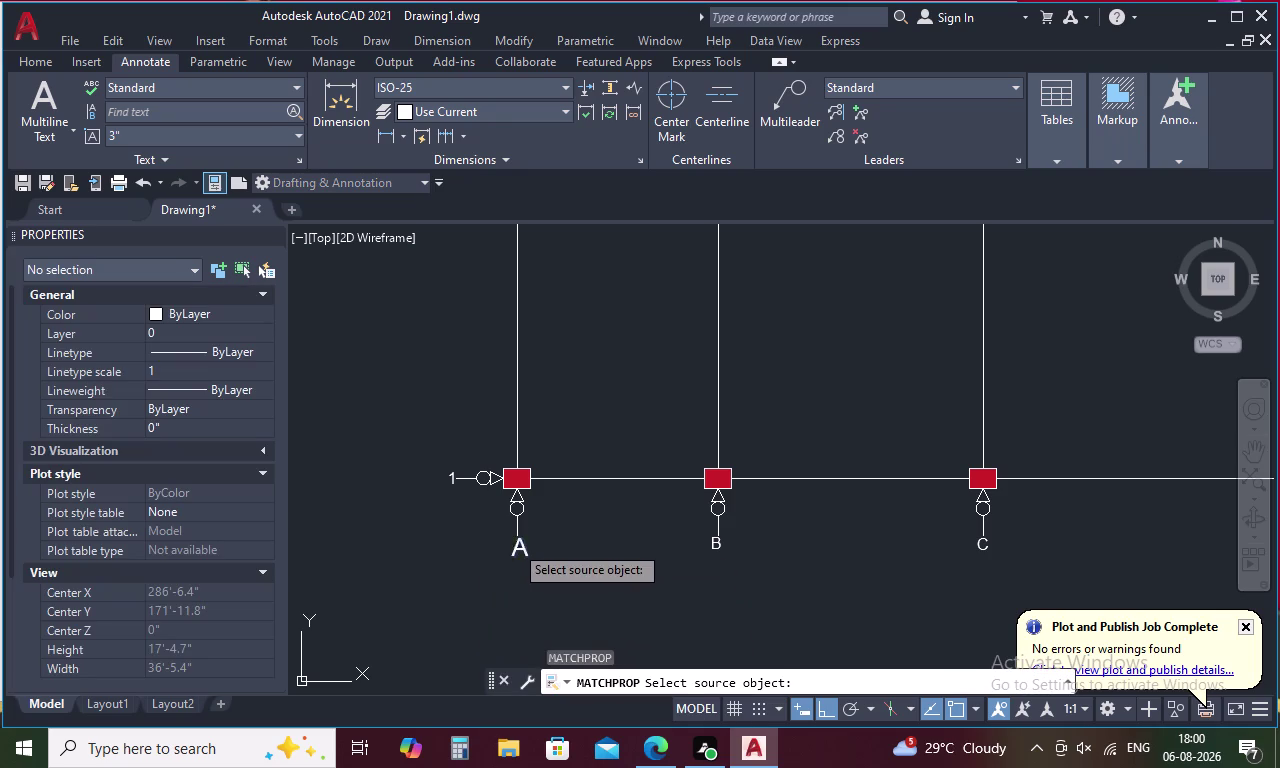
click(722, 546)
click(981, 546)
middle_drag(911, 538, 495, 473)
click(898, 485)
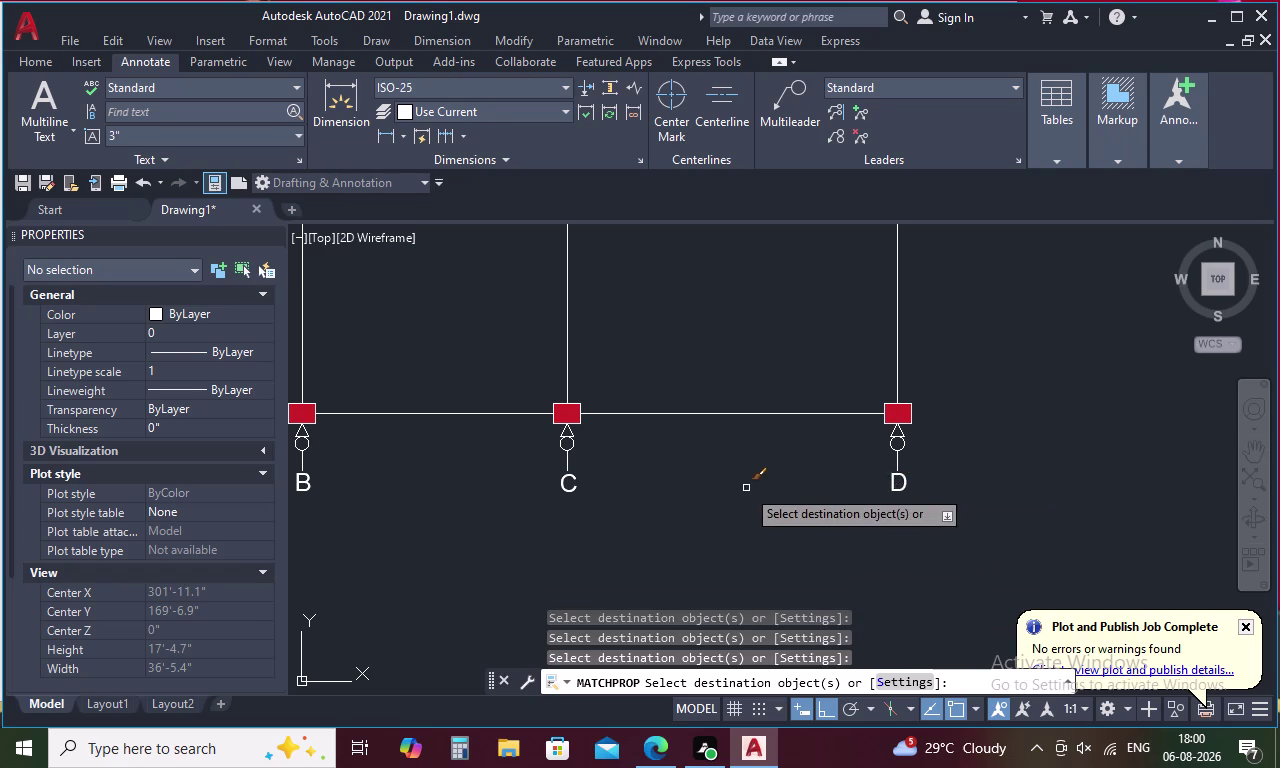
Apply label A's properties to the bottom, middle and top row labels, then end matching.
scroll(down, 3)
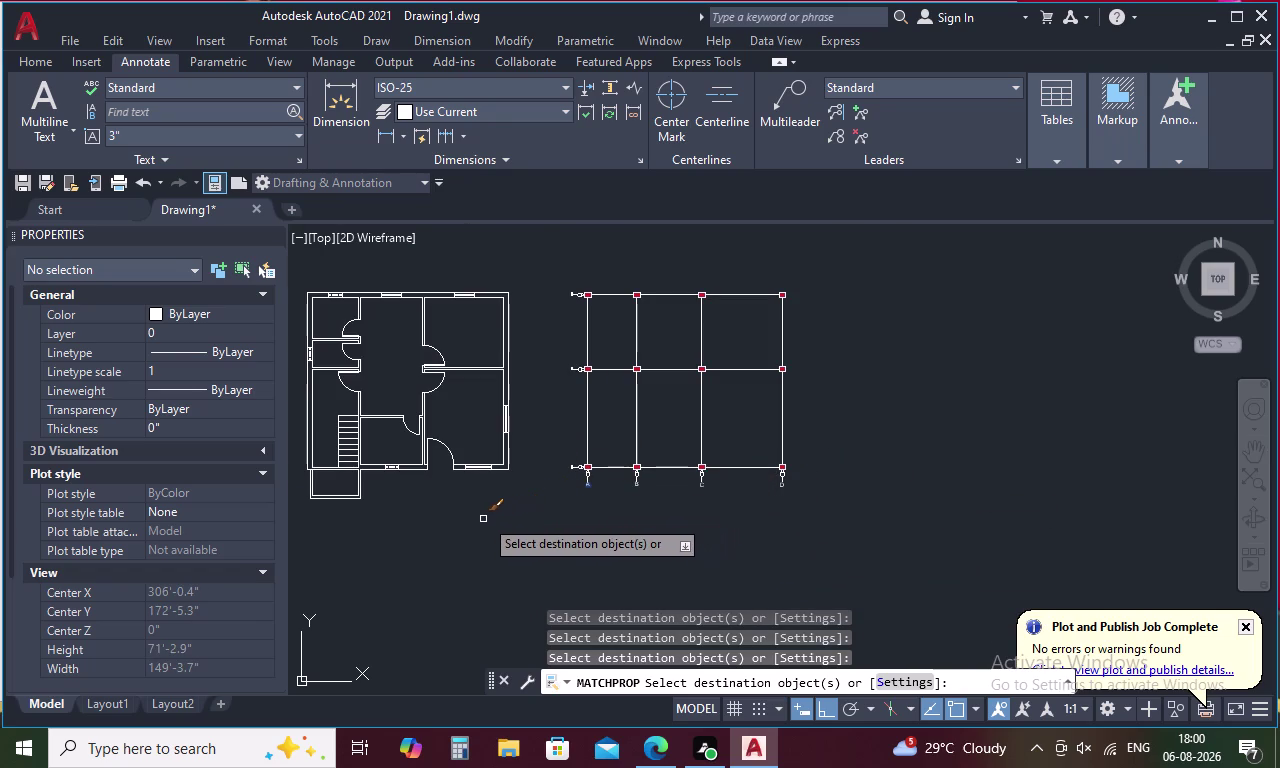
scroll(up, 3)
click(577, 449)
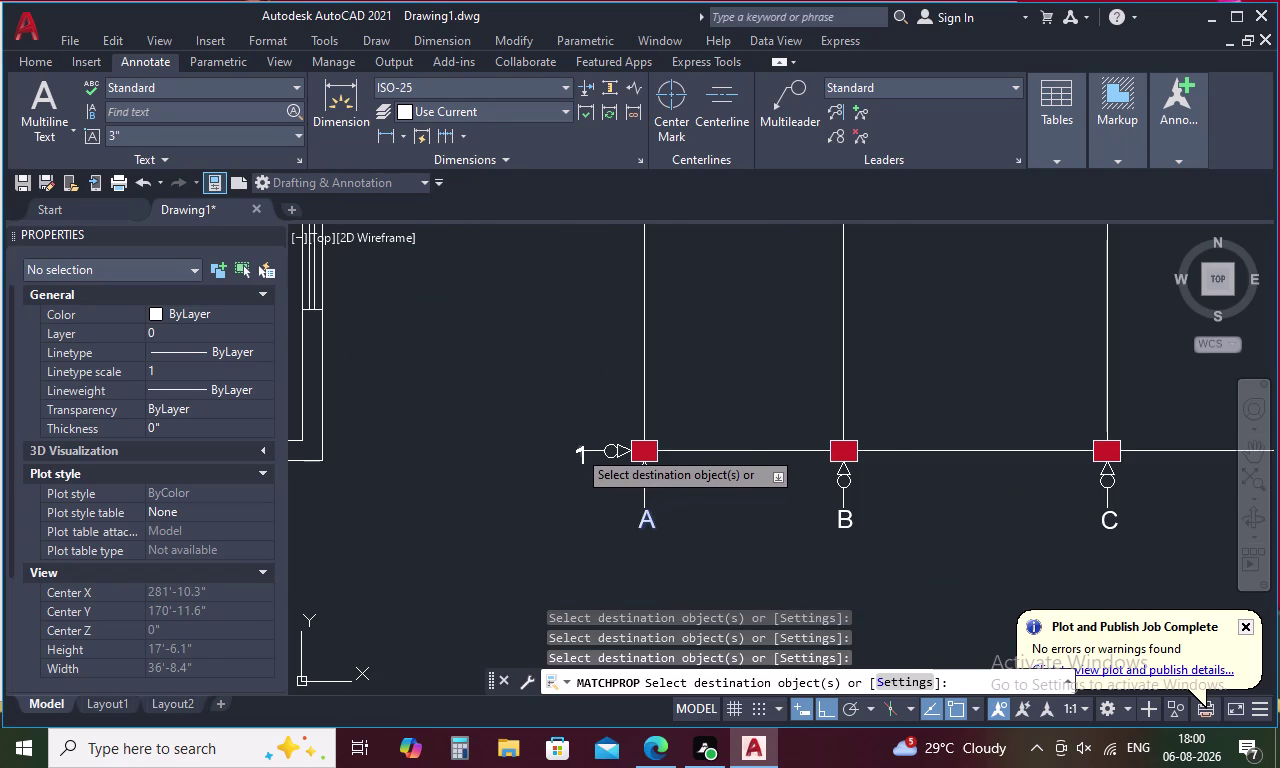
scroll(down, 3)
middle_drag(577, 373, 643, 491)
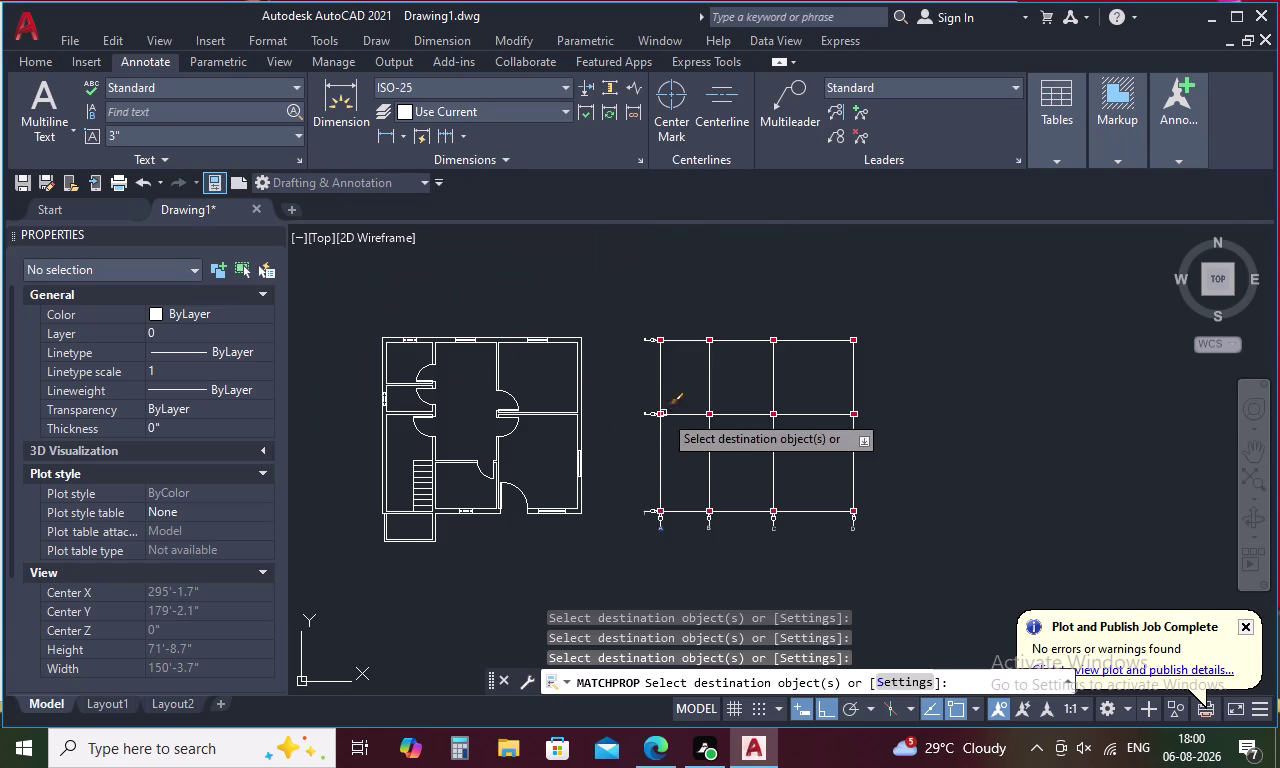
scroll(up, 3)
click(636, 427)
scroll(down, 3)
middle_drag(641, 365, 662, 443)
scroll(up, 3)
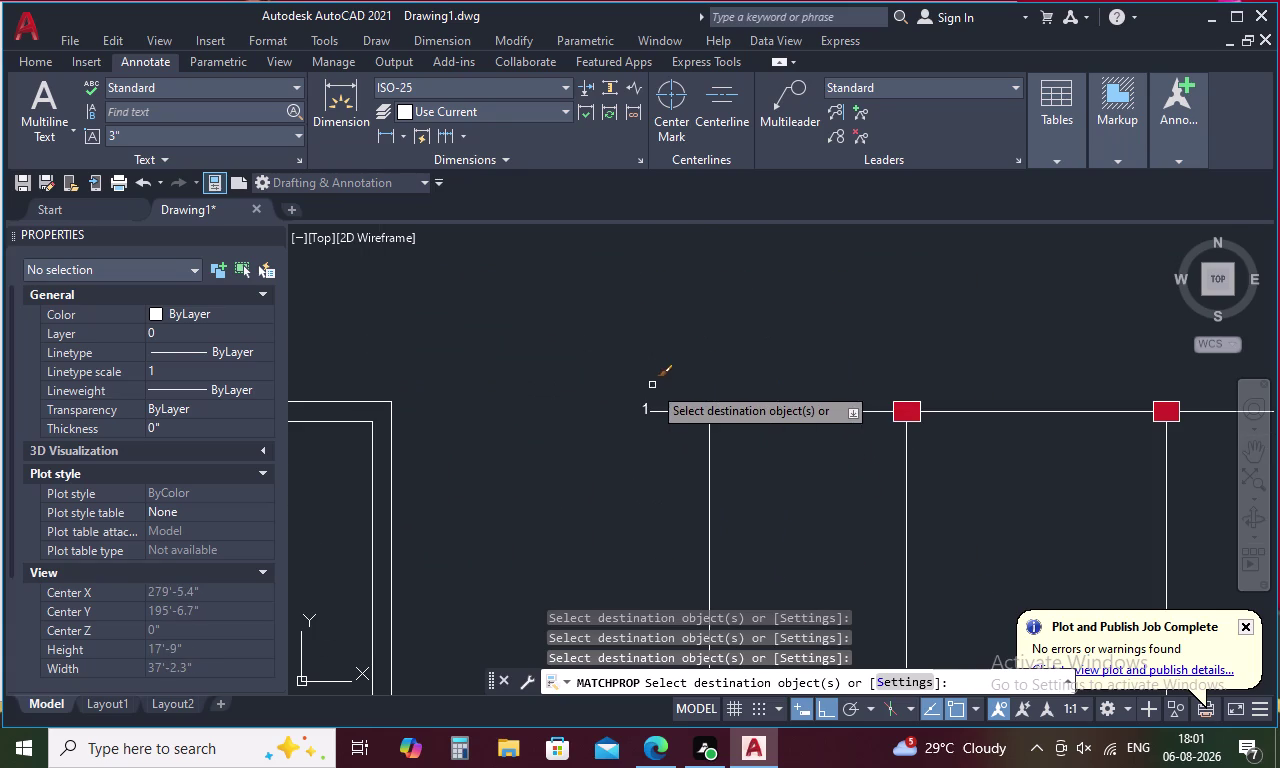
click(644, 403)
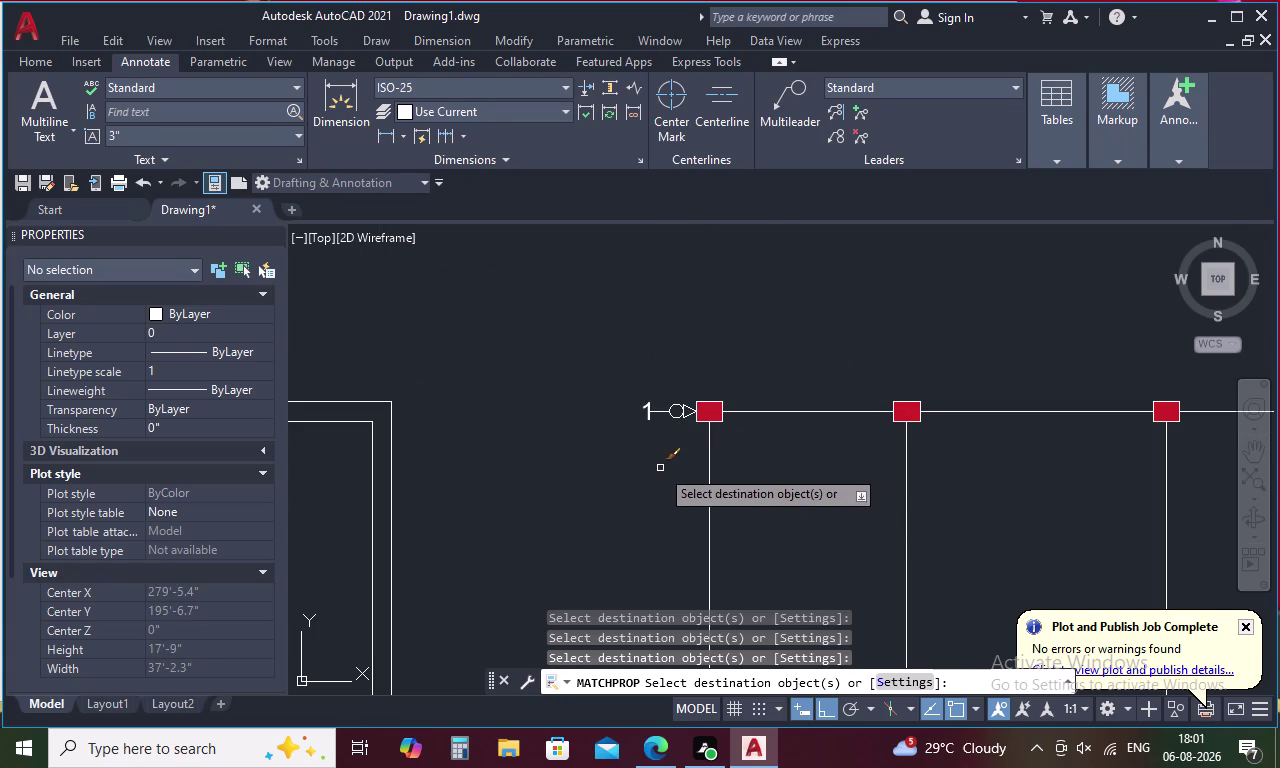
key(Escape)
scroll(down, 3)
middle_drag(619, 506, 617, 300)
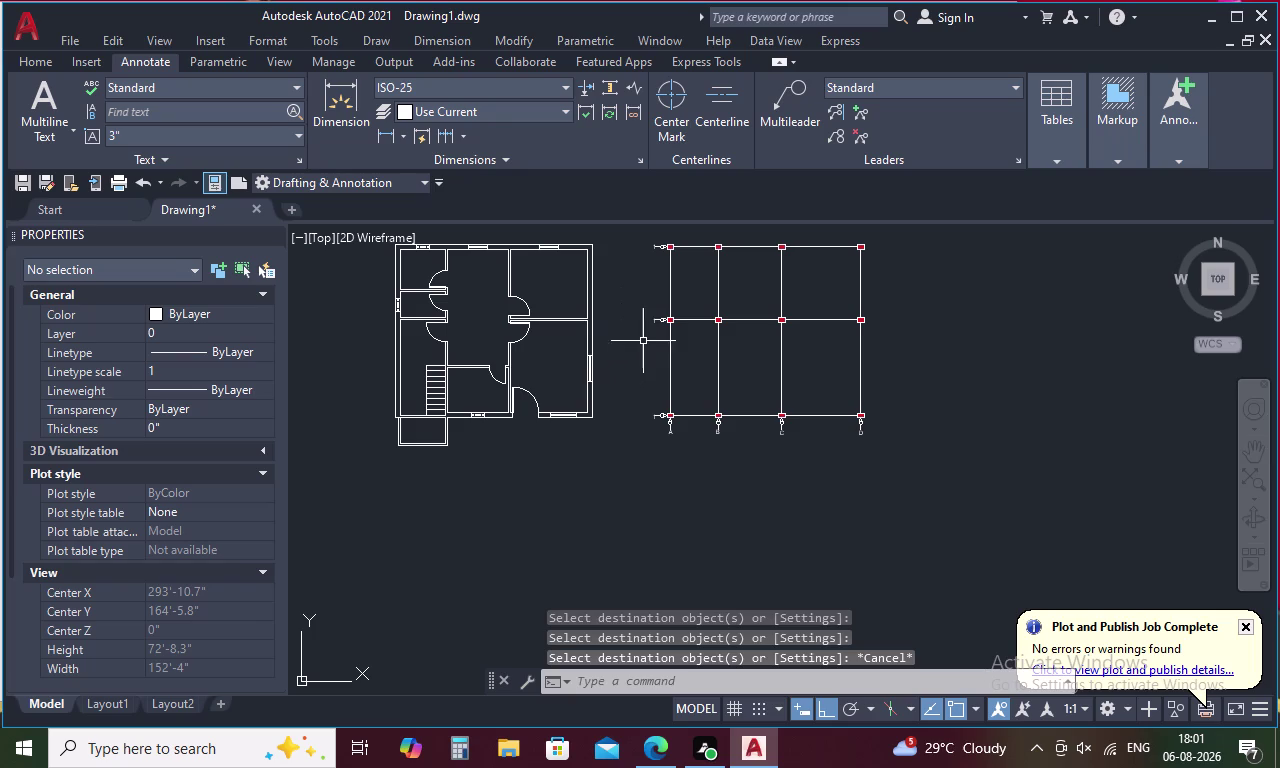
Select the bottom, middle and top row labels and bring up their actions menu.
scroll(up, 3)
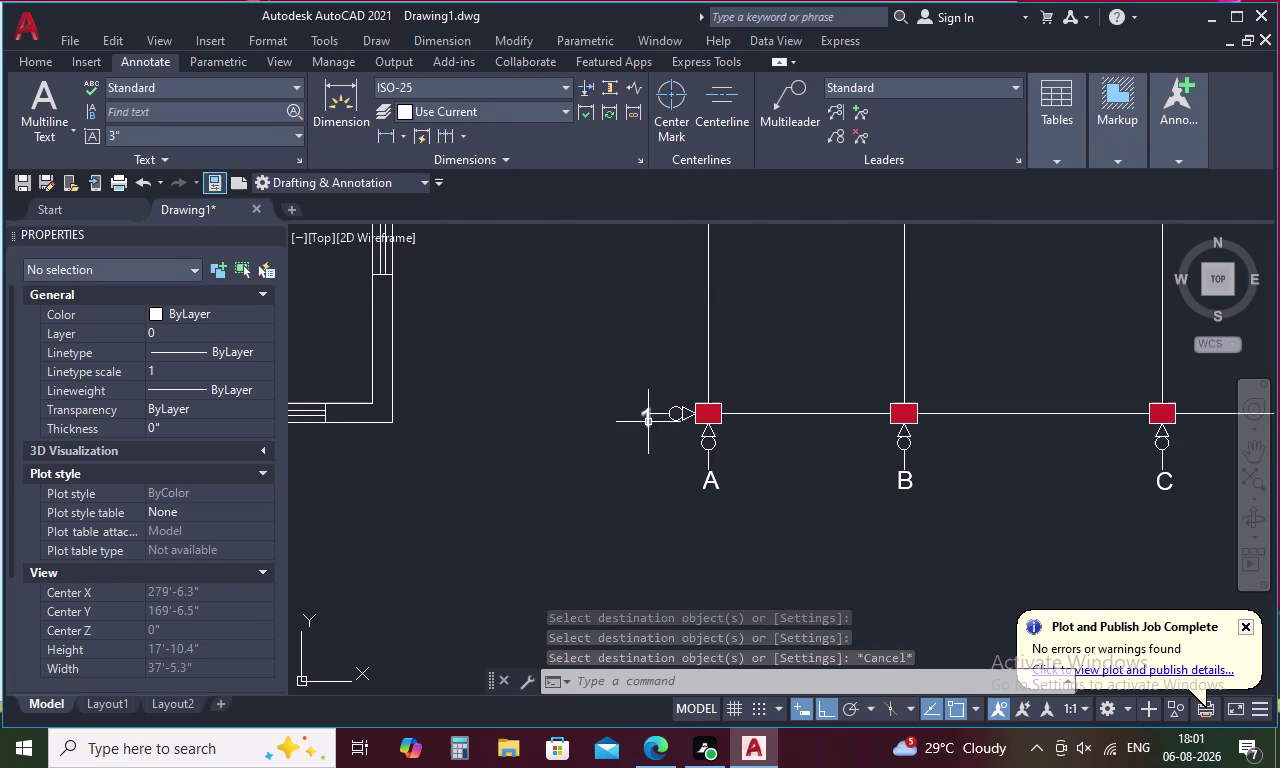
click(646, 424)
scroll(down, 3)
middle_drag(624, 343, 629, 496)
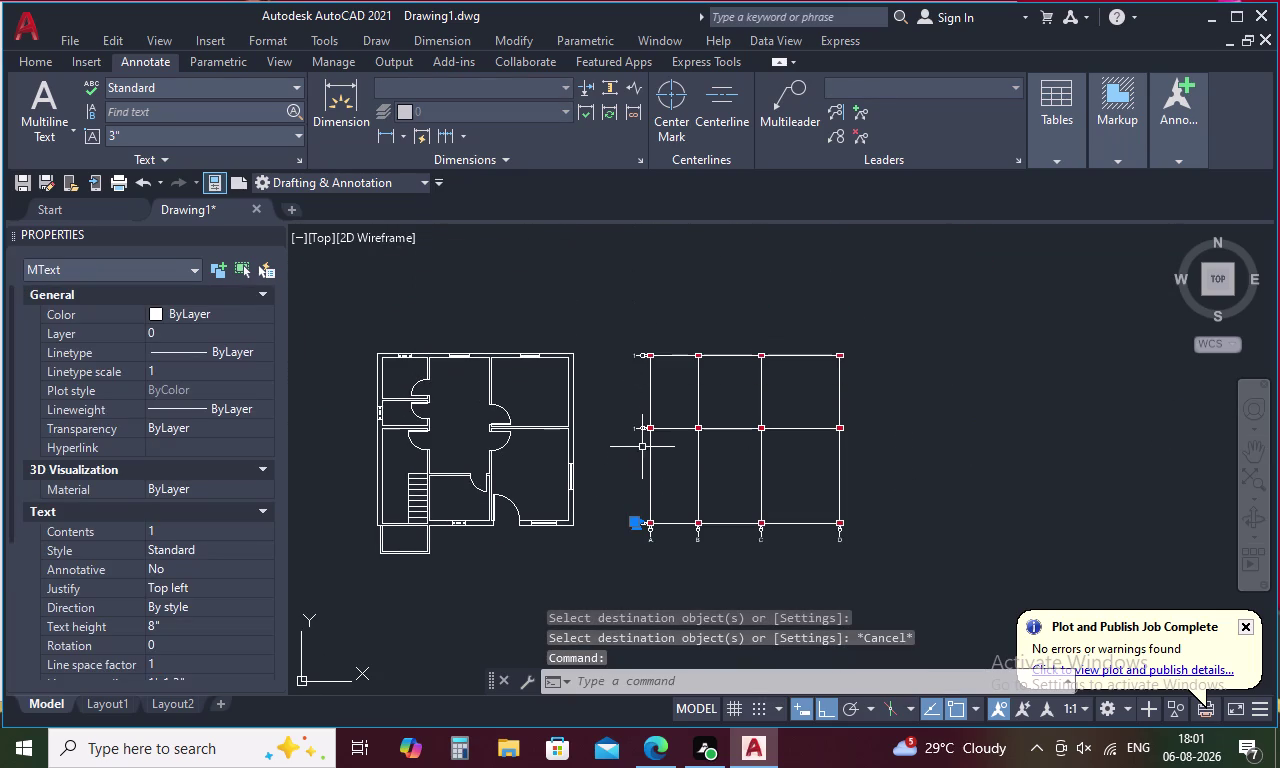
click(632, 426)
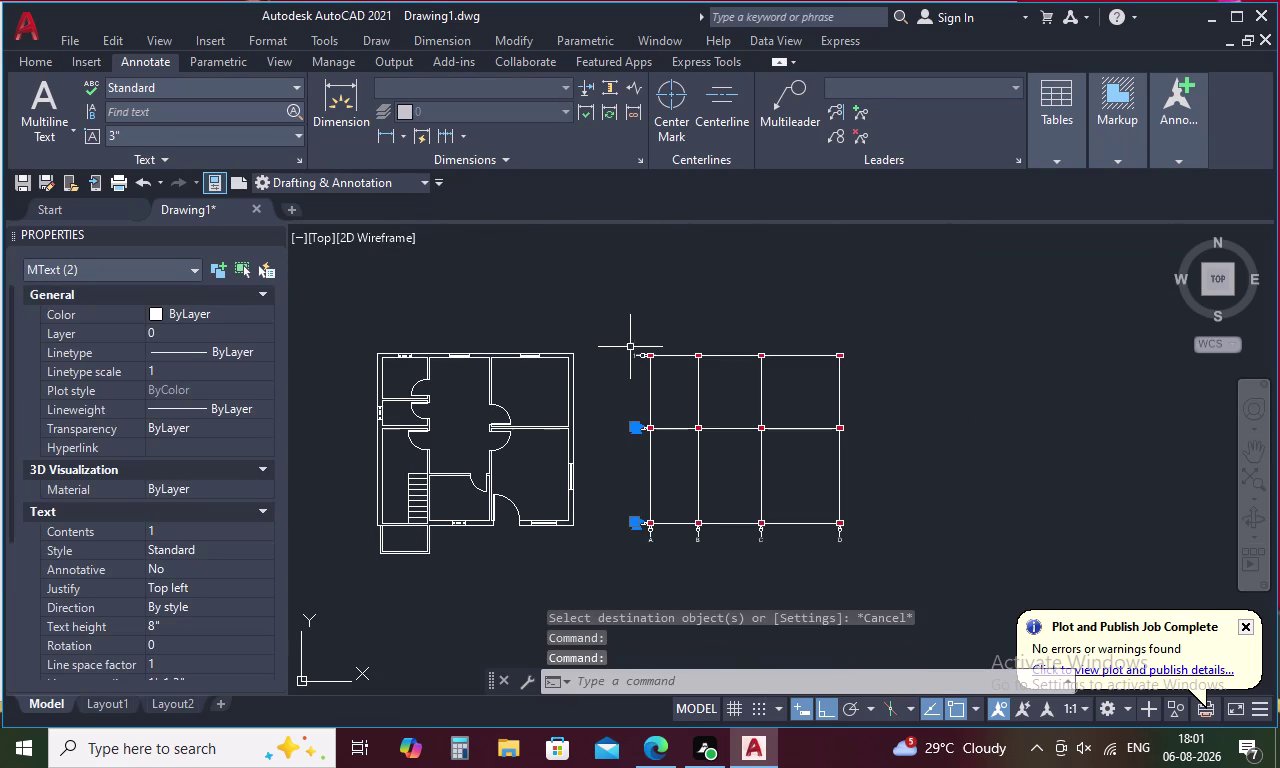
click(631, 356)
right_click(636, 338)
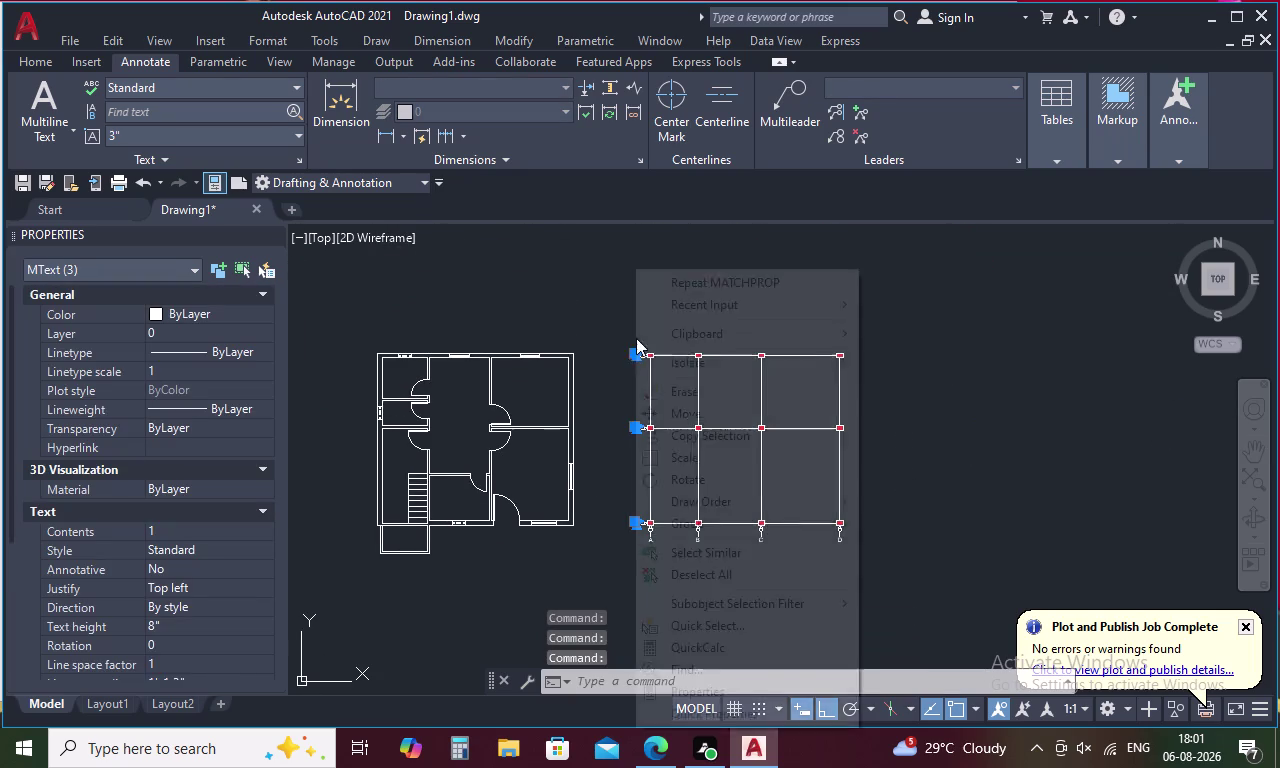
Move the copied row marker from its end onto the middle row's left endpoint.
click(685, 408)
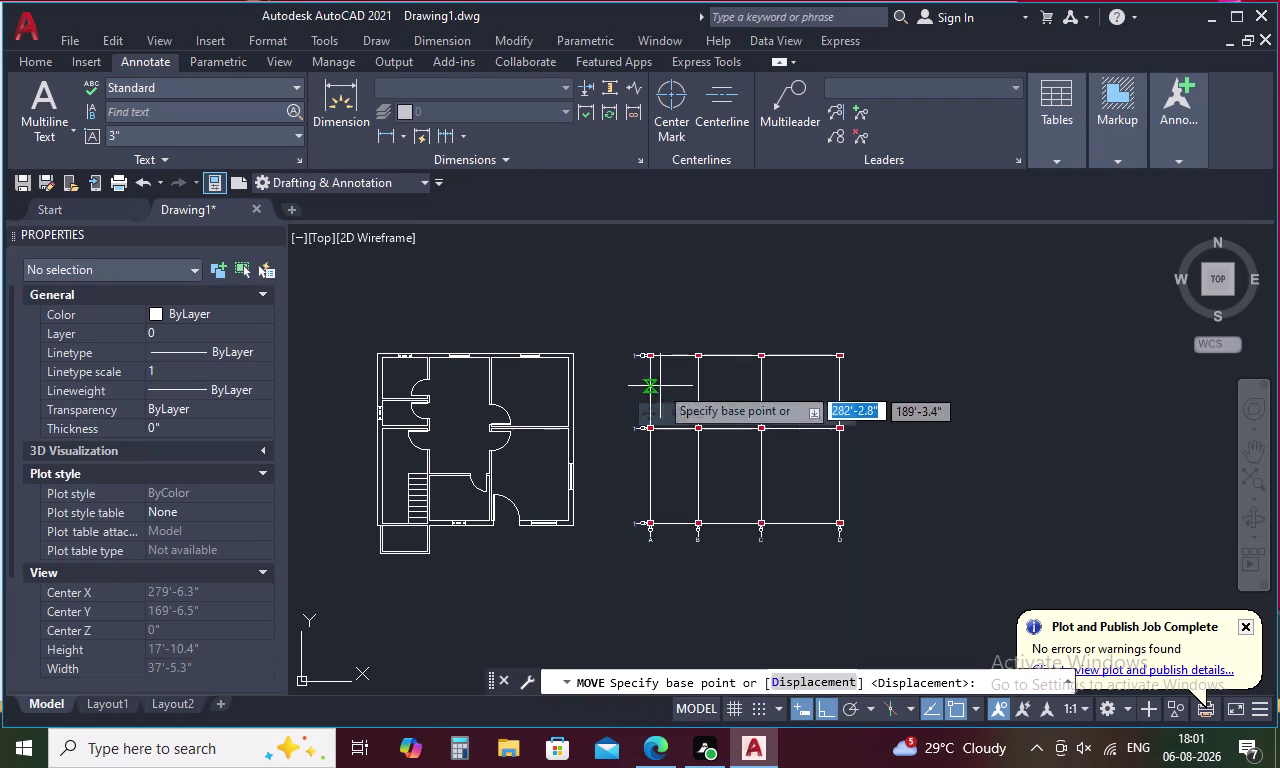
scroll(up, 3)
scroll(up, 3)
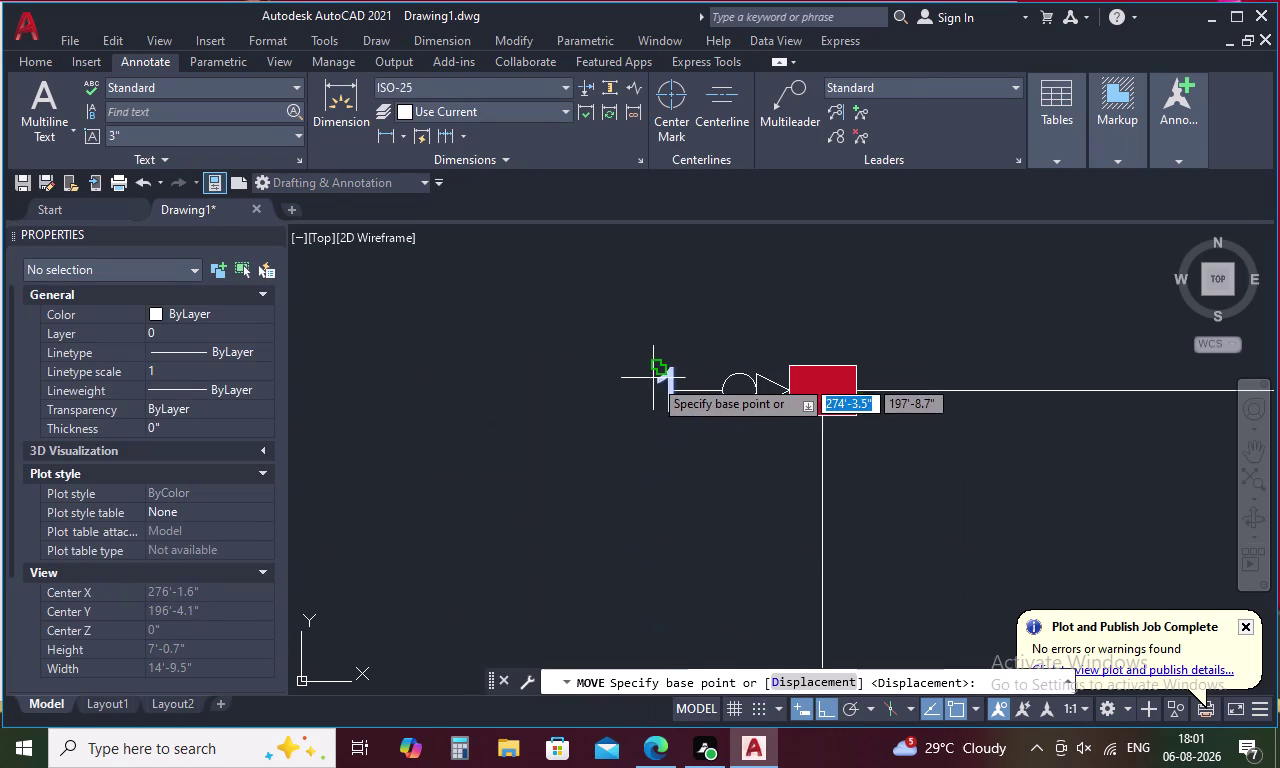
click(669, 368)
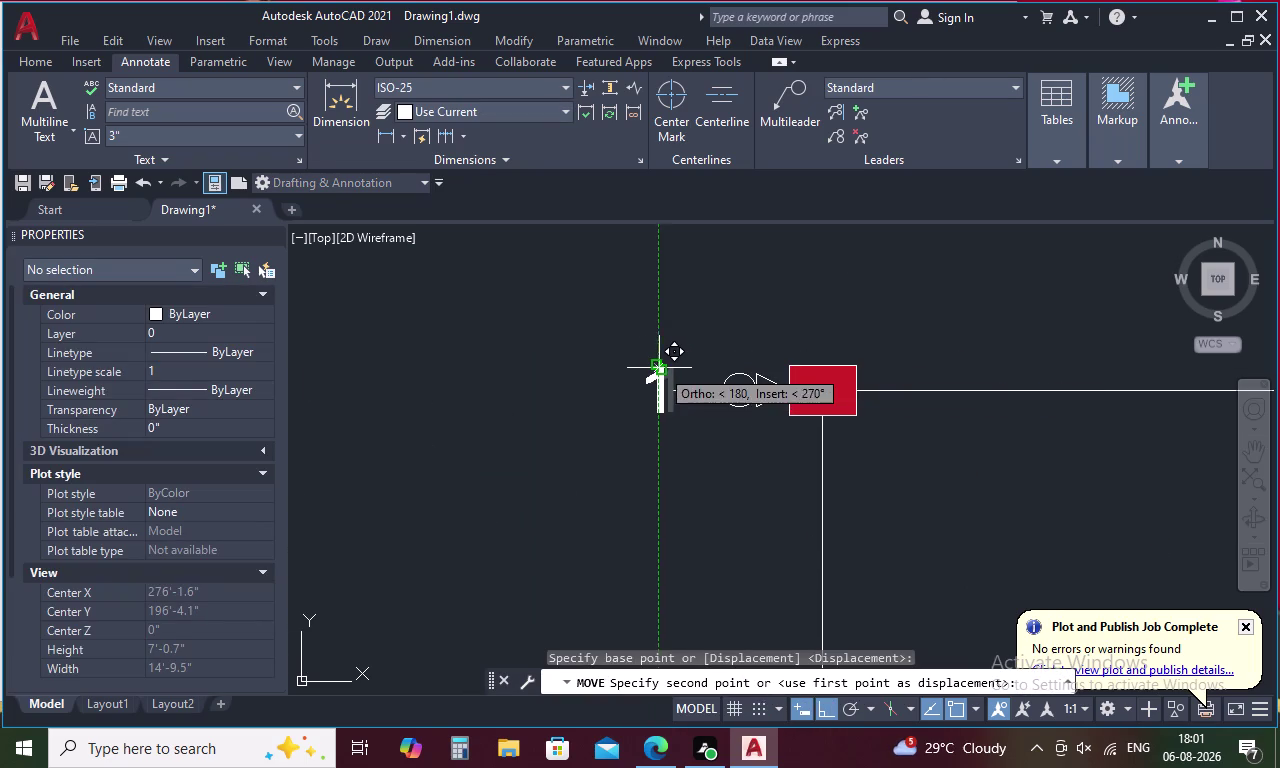
click(658, 368)
scroll(down, 3)
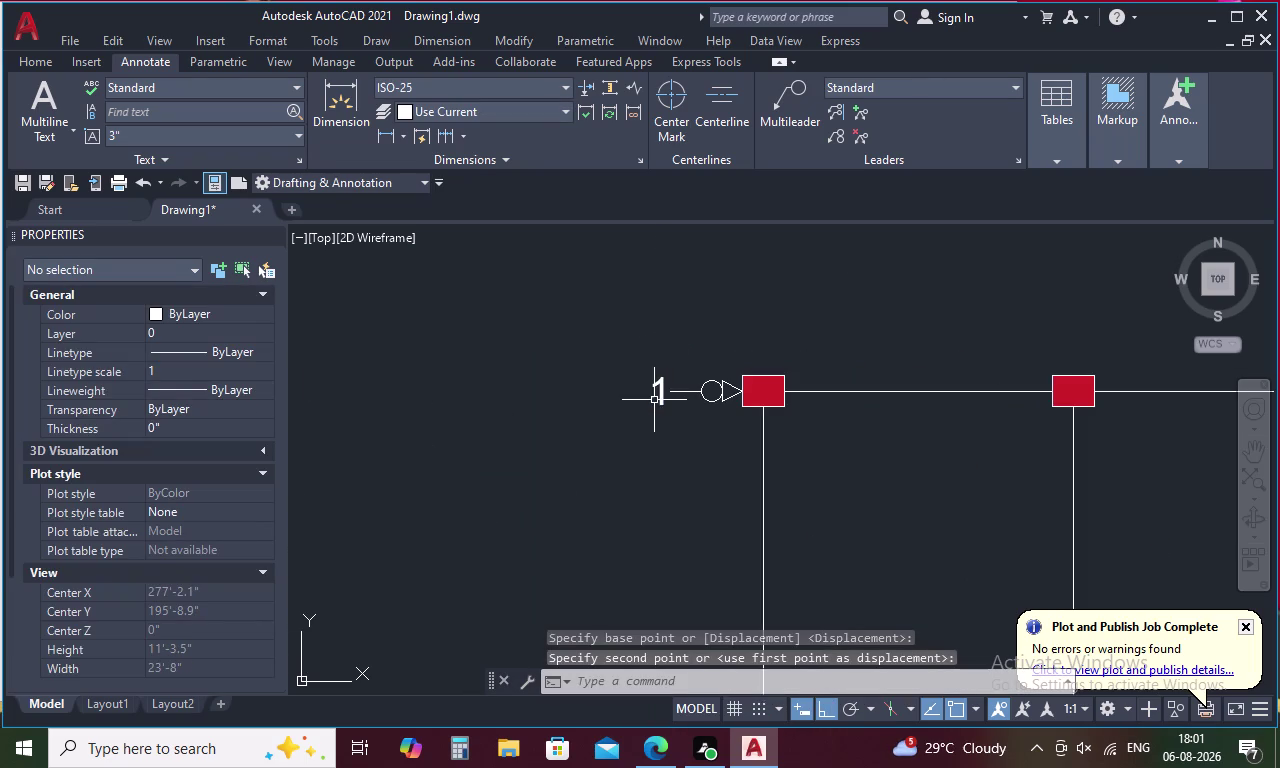
scroll(down, 3)
middle_drag(639, 452, 625, 284)
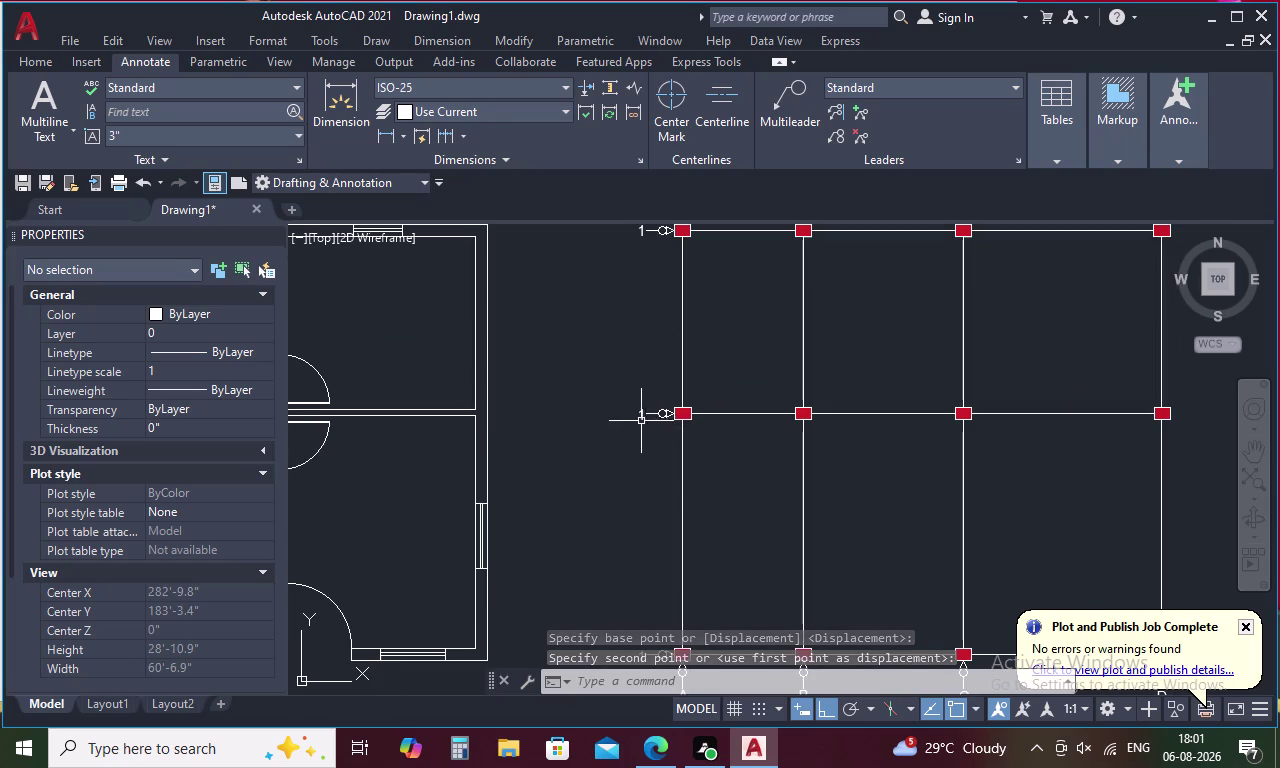
double_click(640, 420)
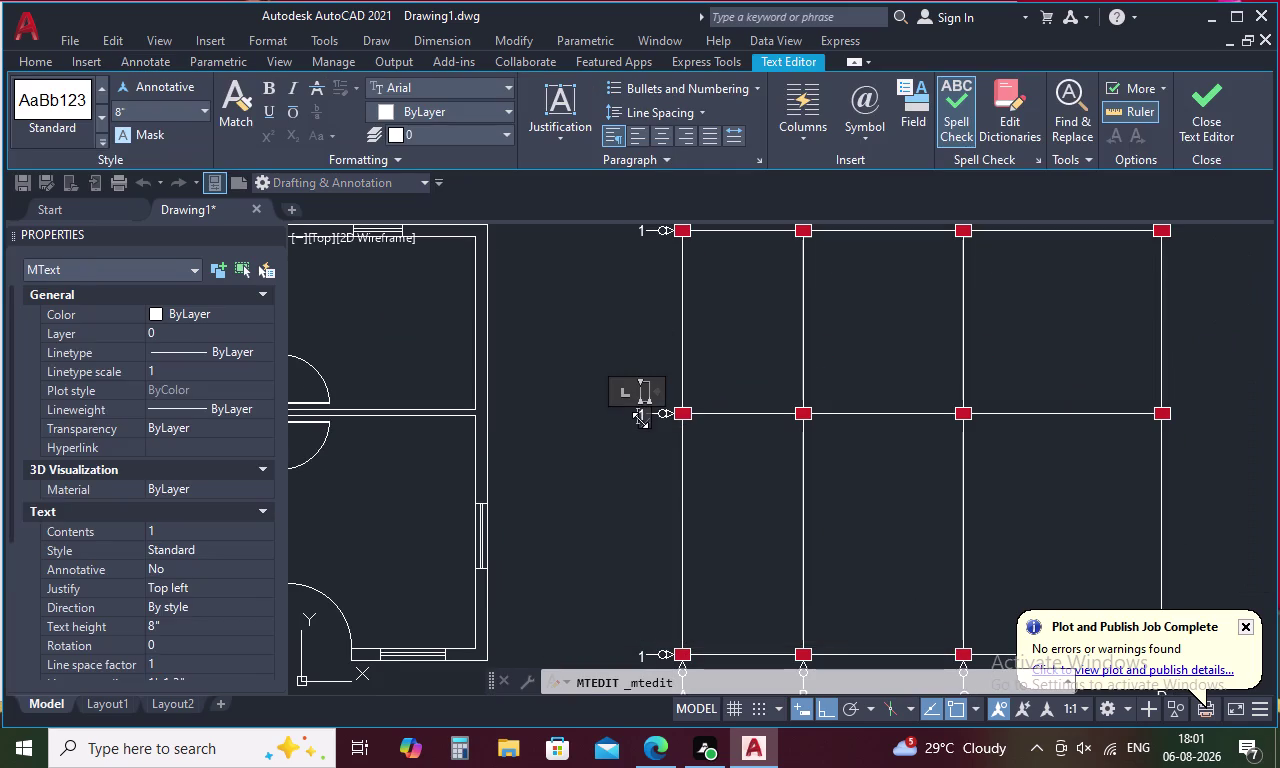
Change the middle row label's number, accidentally entering '\2'.
key(Right)
key(BackSpace)
key(backslash)
key(2)
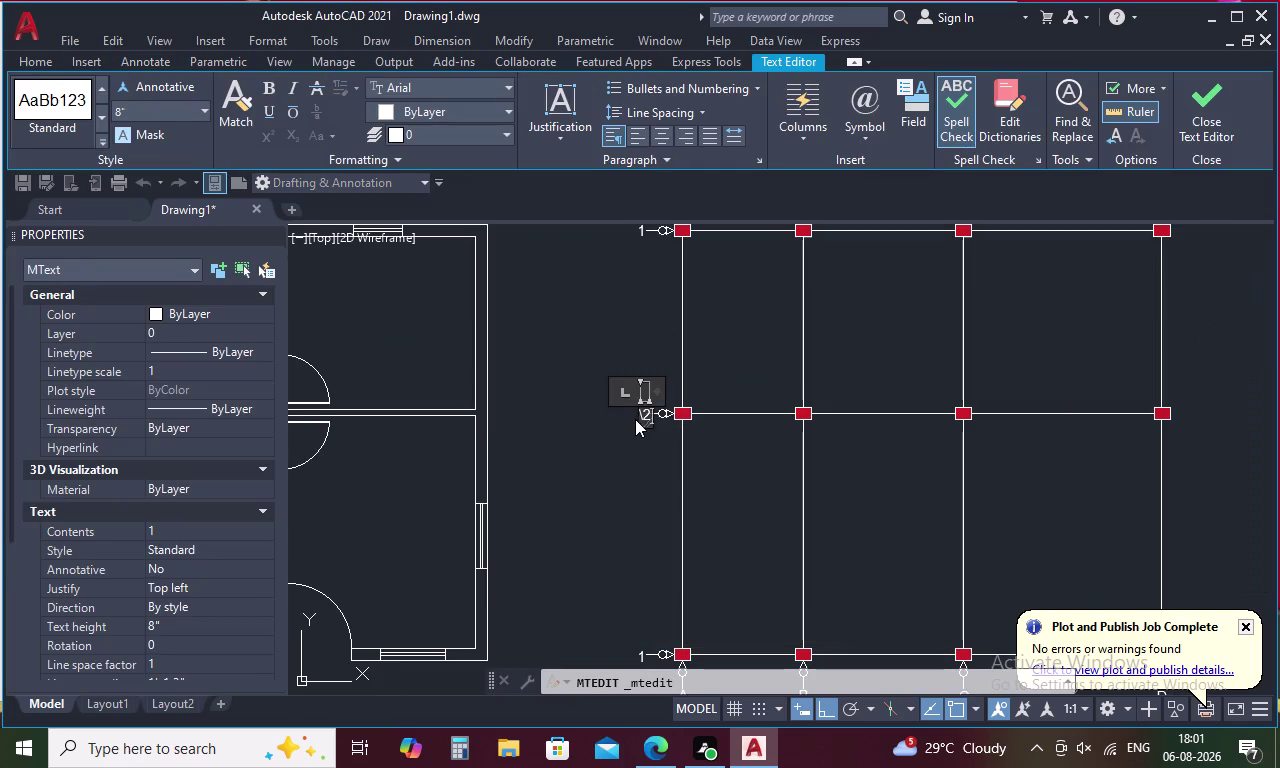
click(612, 421)
Reopen the mistyped middle row label and correct it to read 2.
scroll(up, 3)
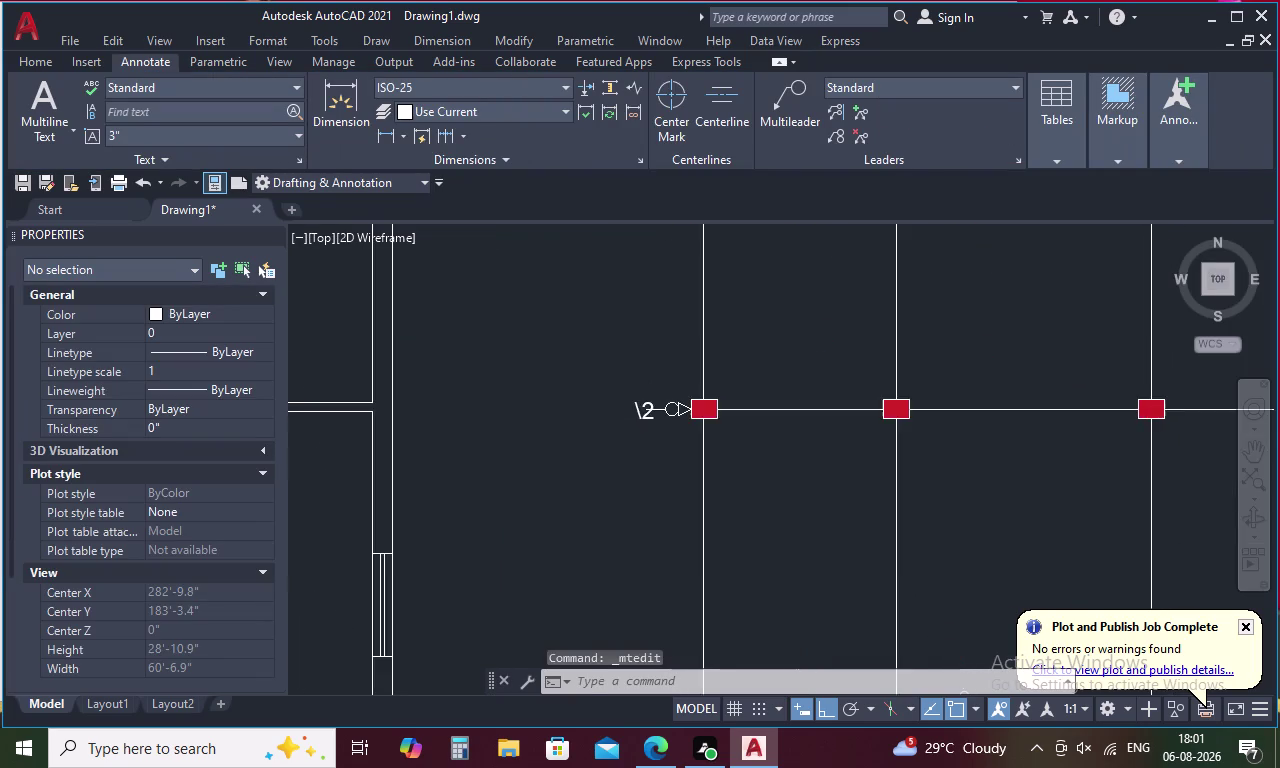
scroll(up, 3)
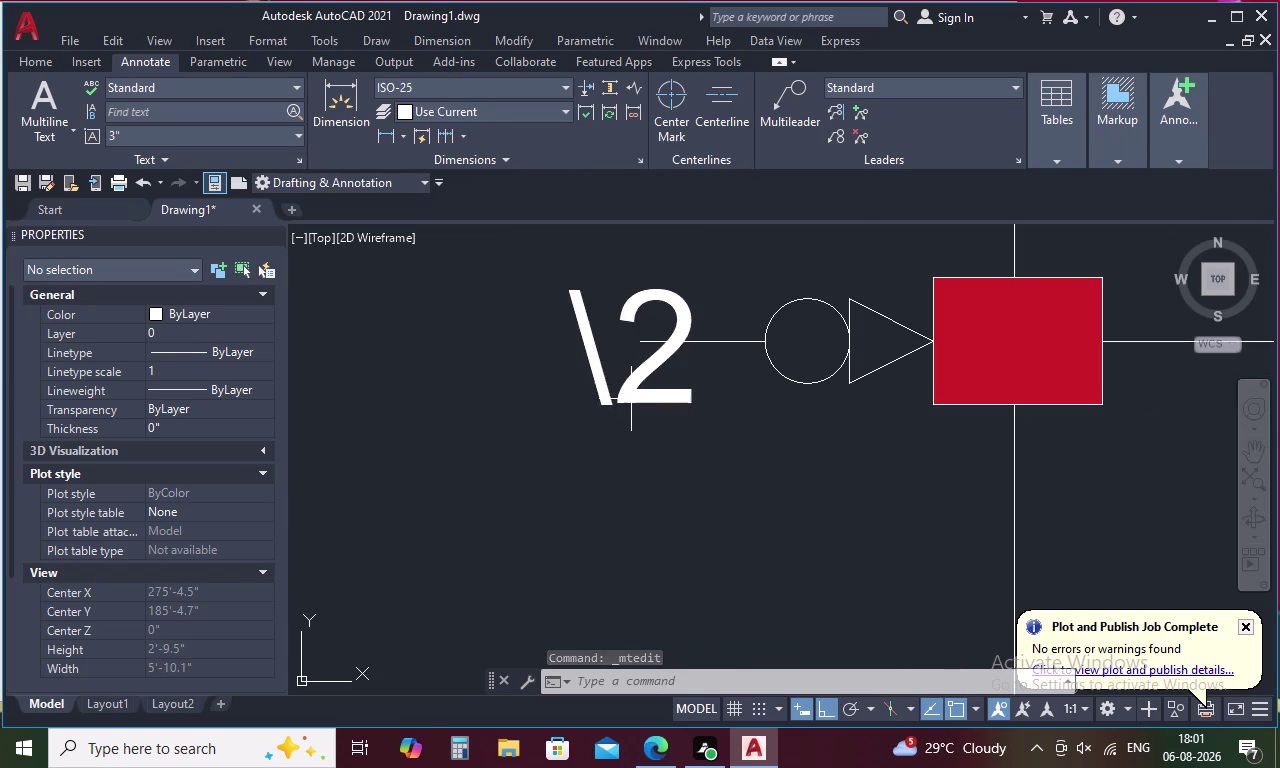
double_click(630, 393)
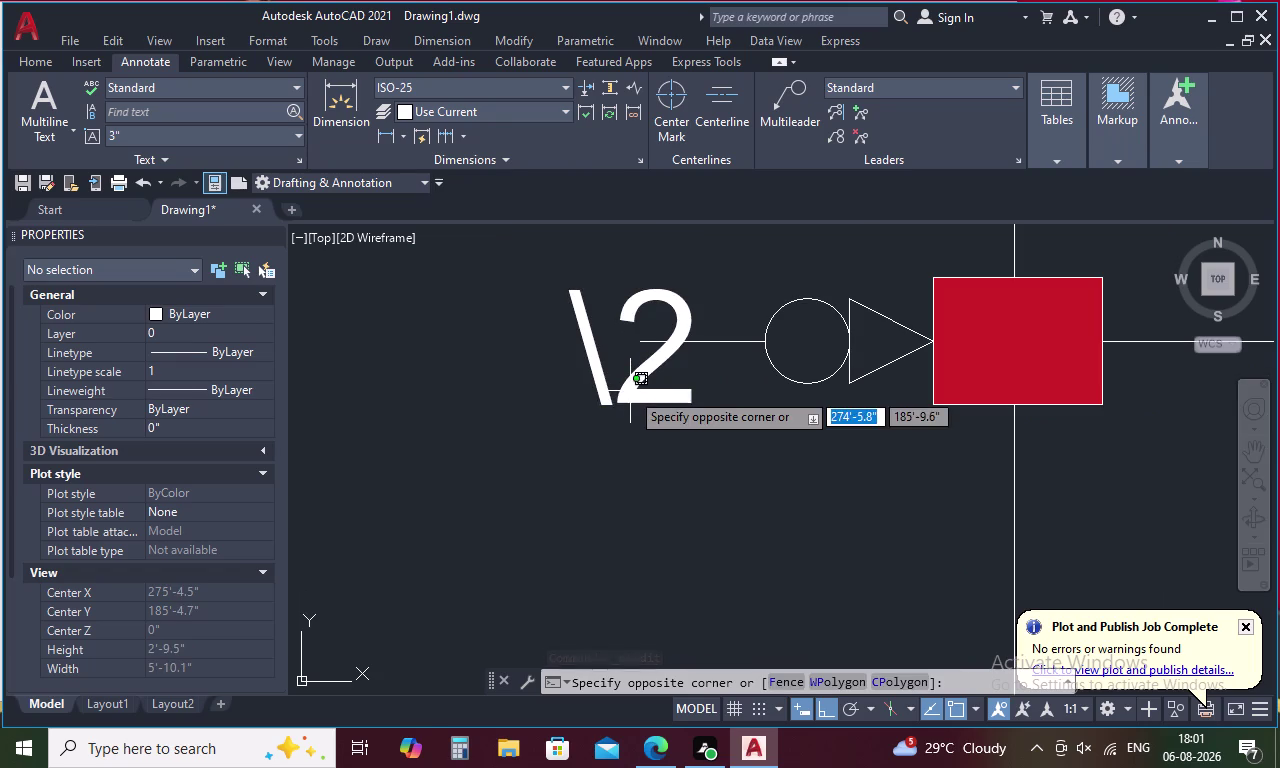
double_click(630, 391)
double_click(627, 391)
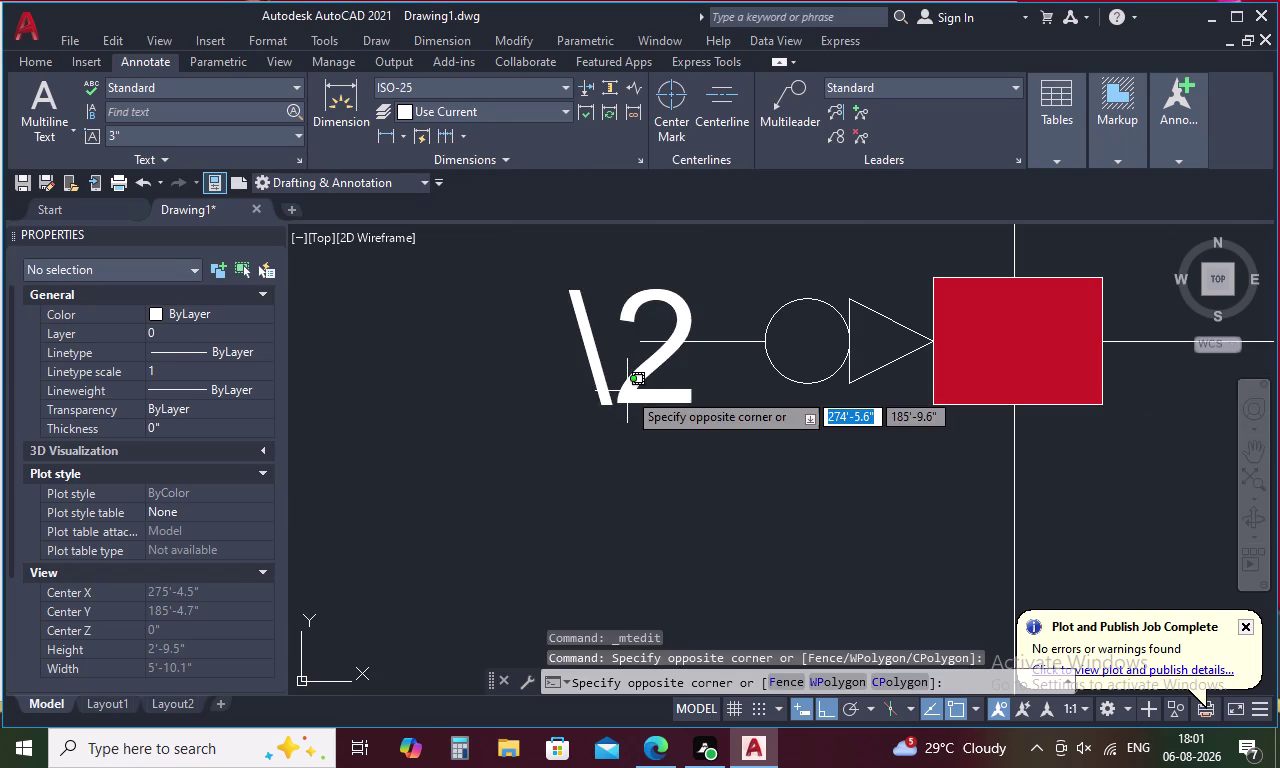
key(Escape)
double_click(627, 391)
key(Escape)
key(Escape)
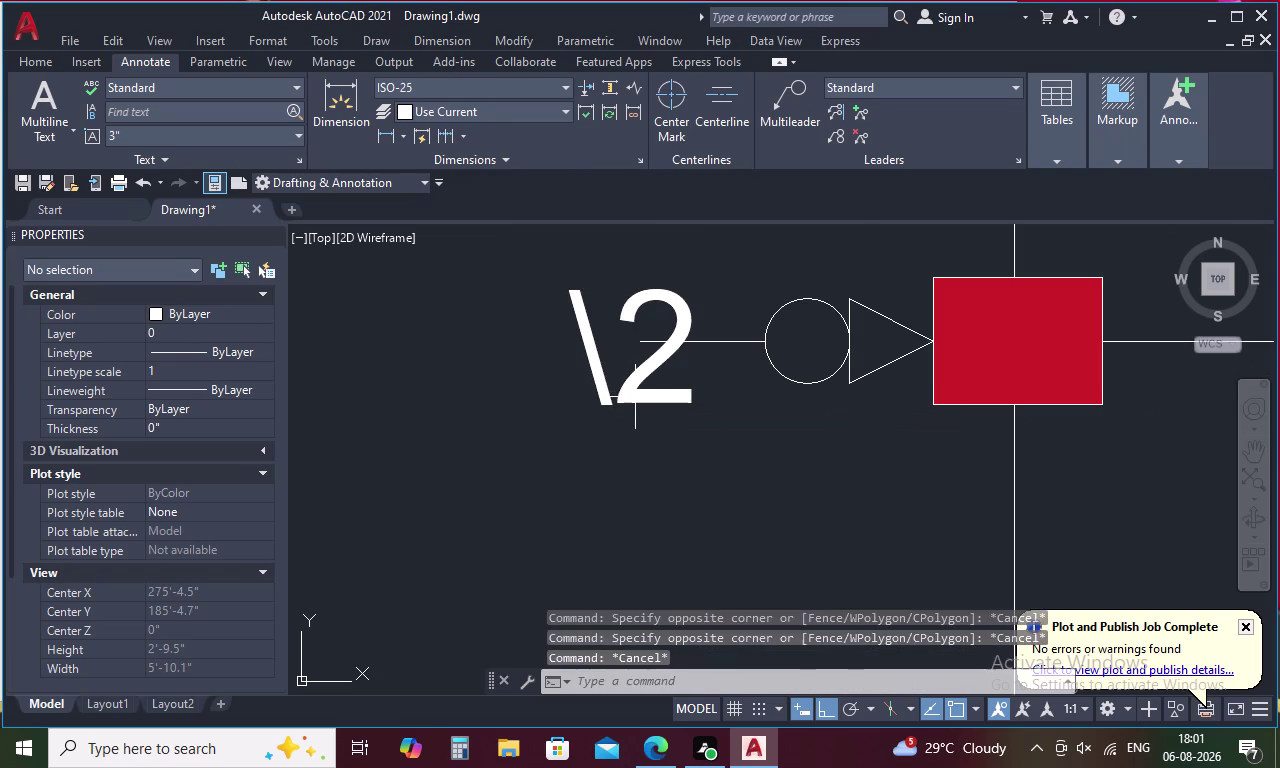
double_click(633, 396)
key(Escape)
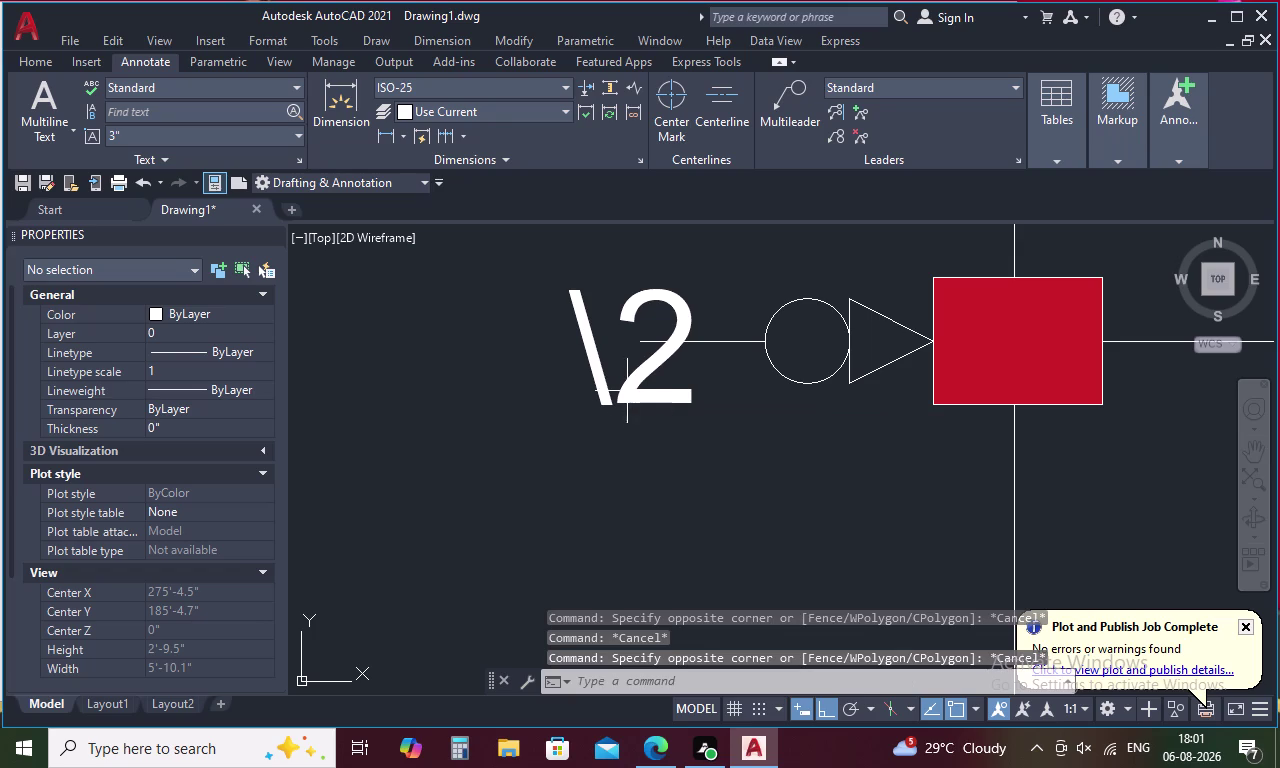
double_click(629, 406)
double_click(631, 399)
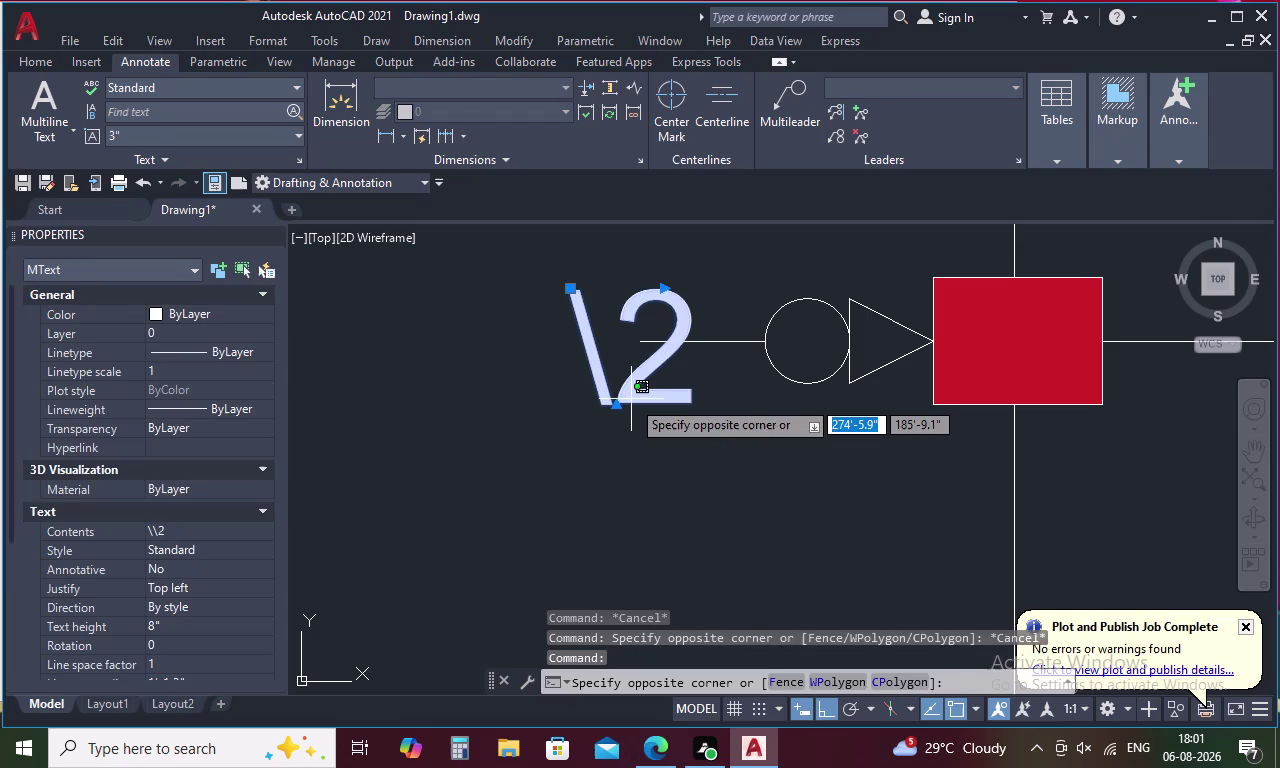
triple_click(631, 399)
click(631, 399)
triple_click(641, 389)
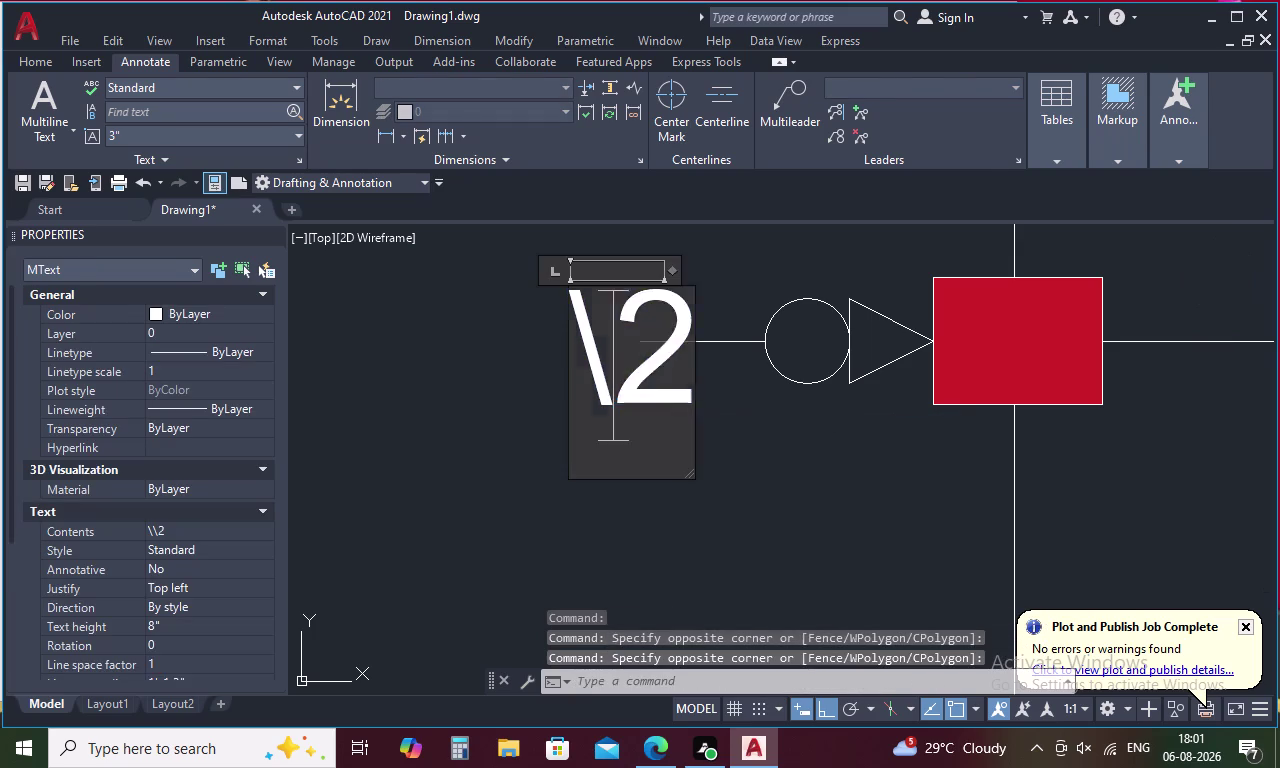
click(641, 389)
key(BackSpace)
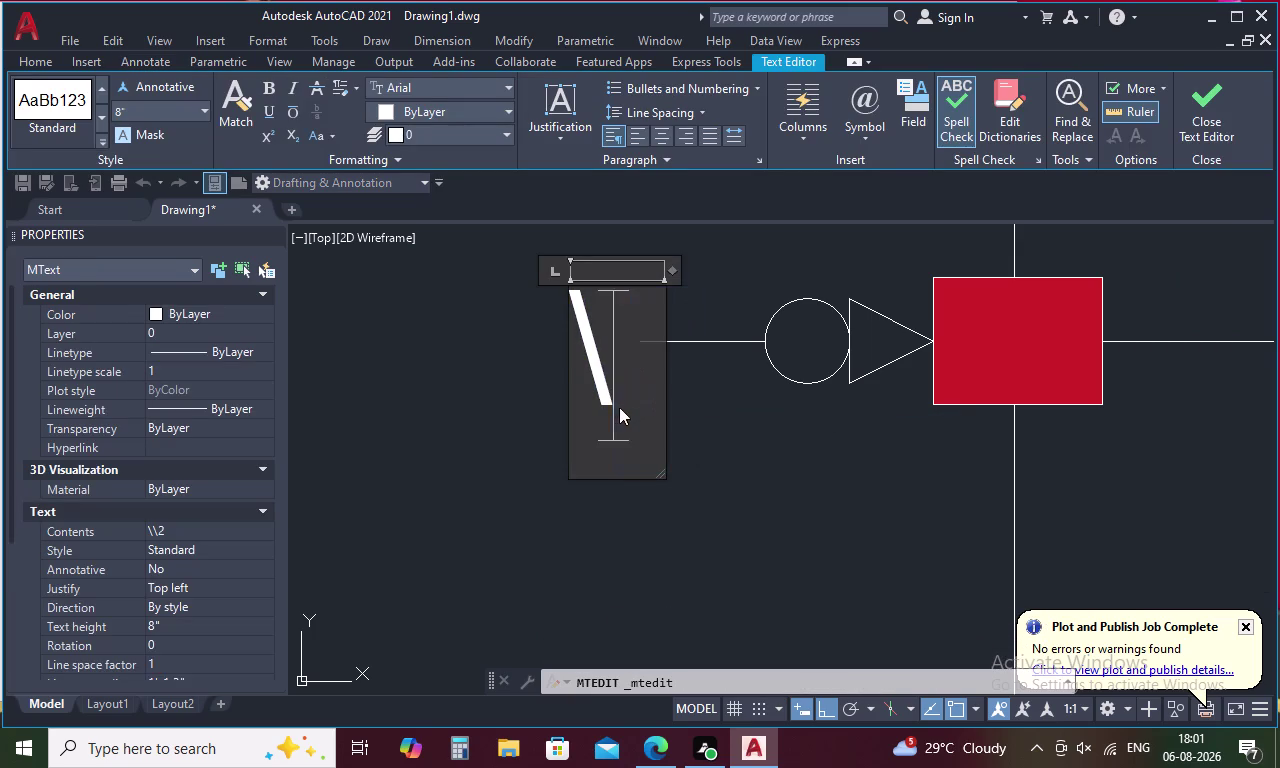
key(BackSpace)
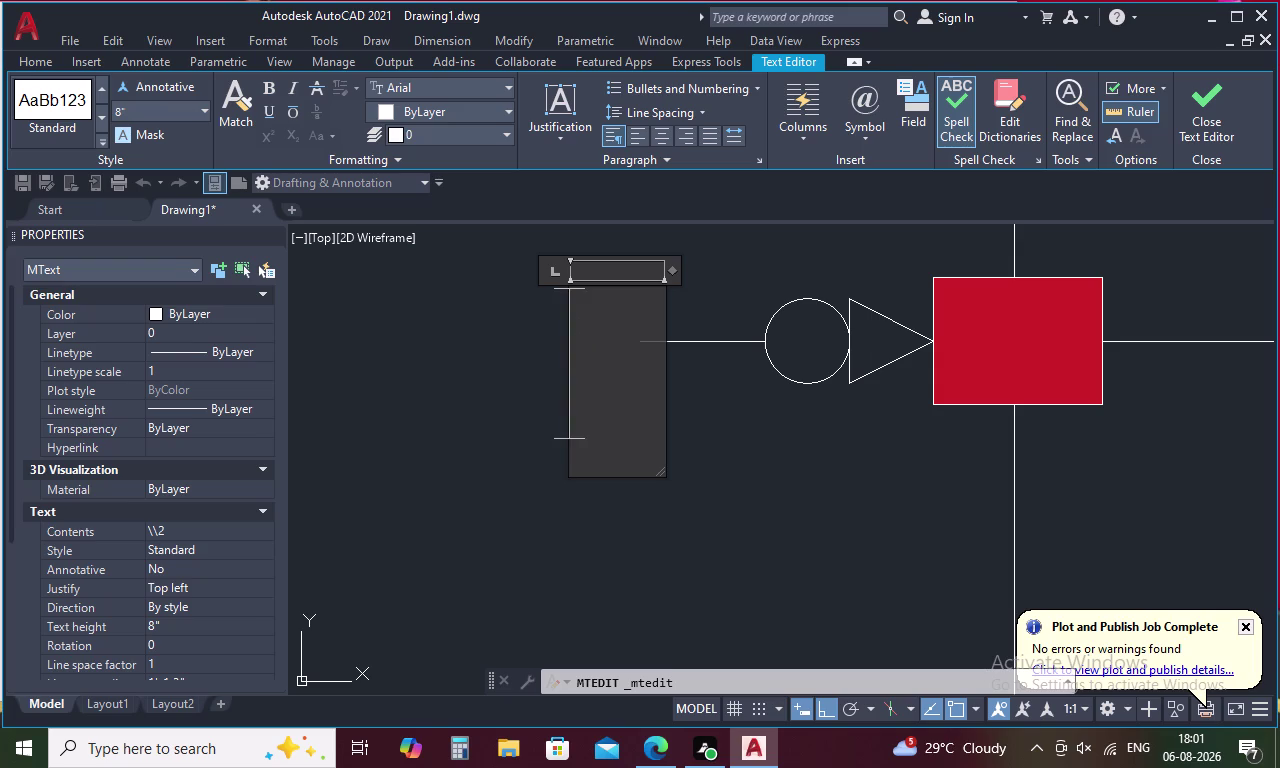
key(2)
click(539, 457)
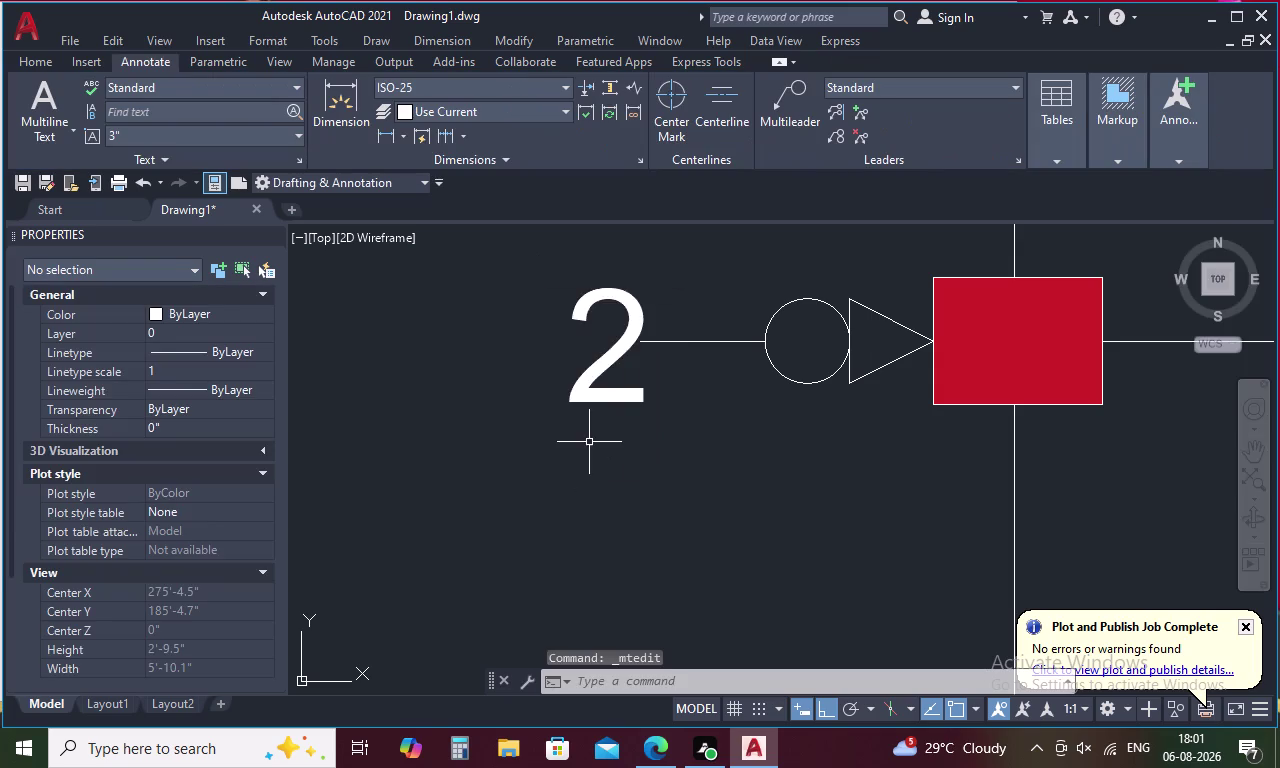
Change the top row label's number from 1 to 3.
scroll(down, 3)
middle_drag(612, 349, 706, 543)
scroll(down, 3)
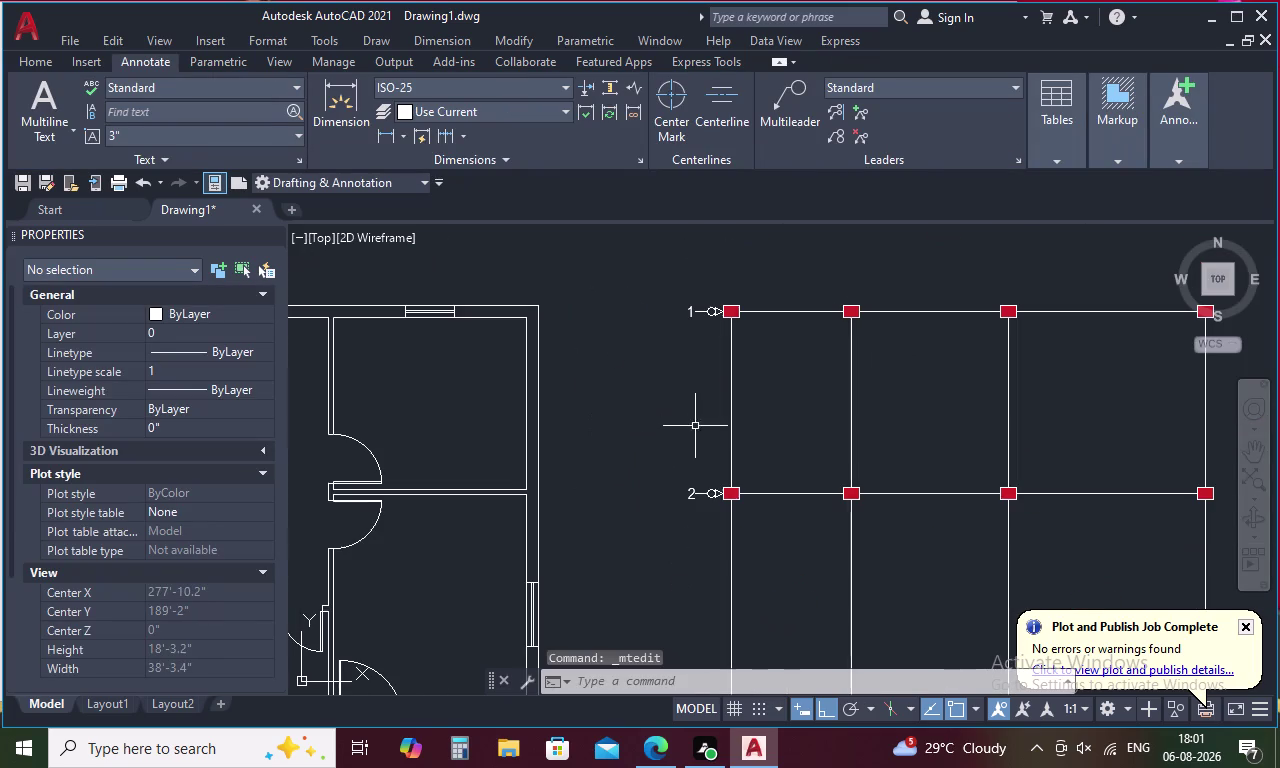
scroll(up, 3)
double_click(668, 341)
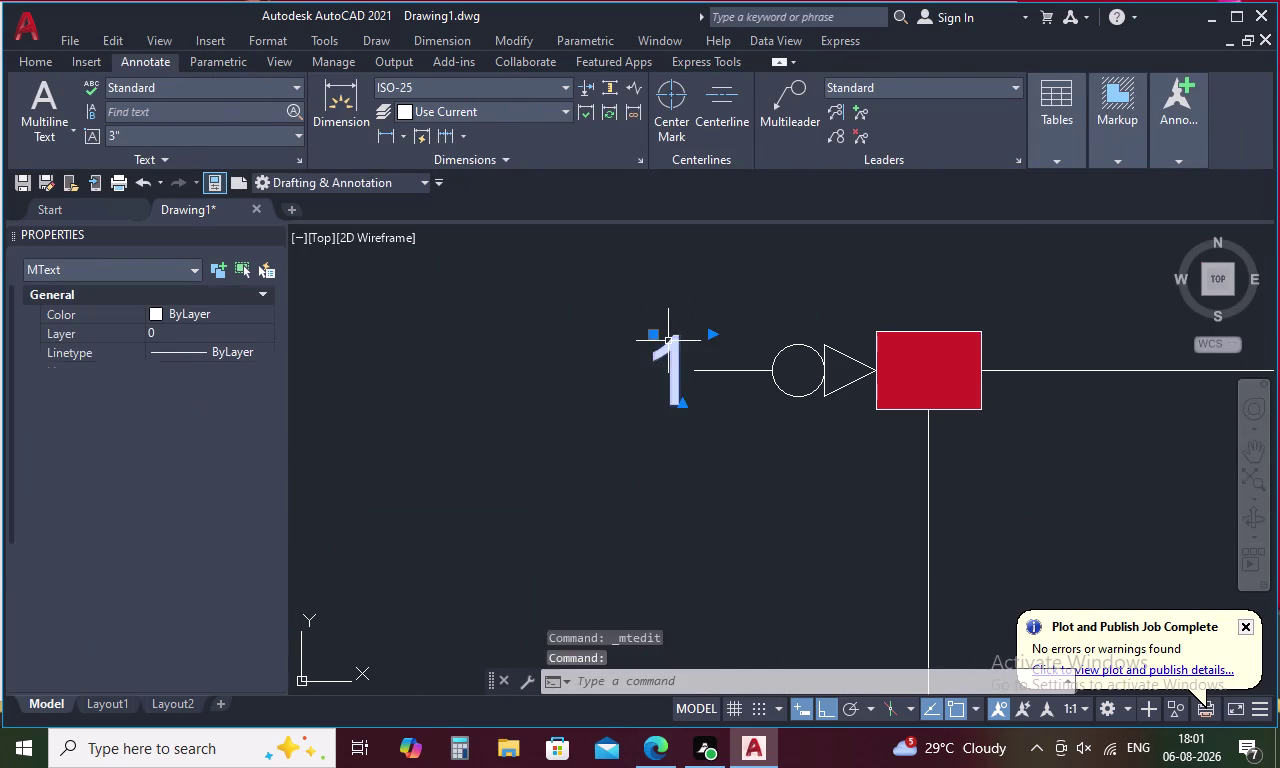
key(Right)
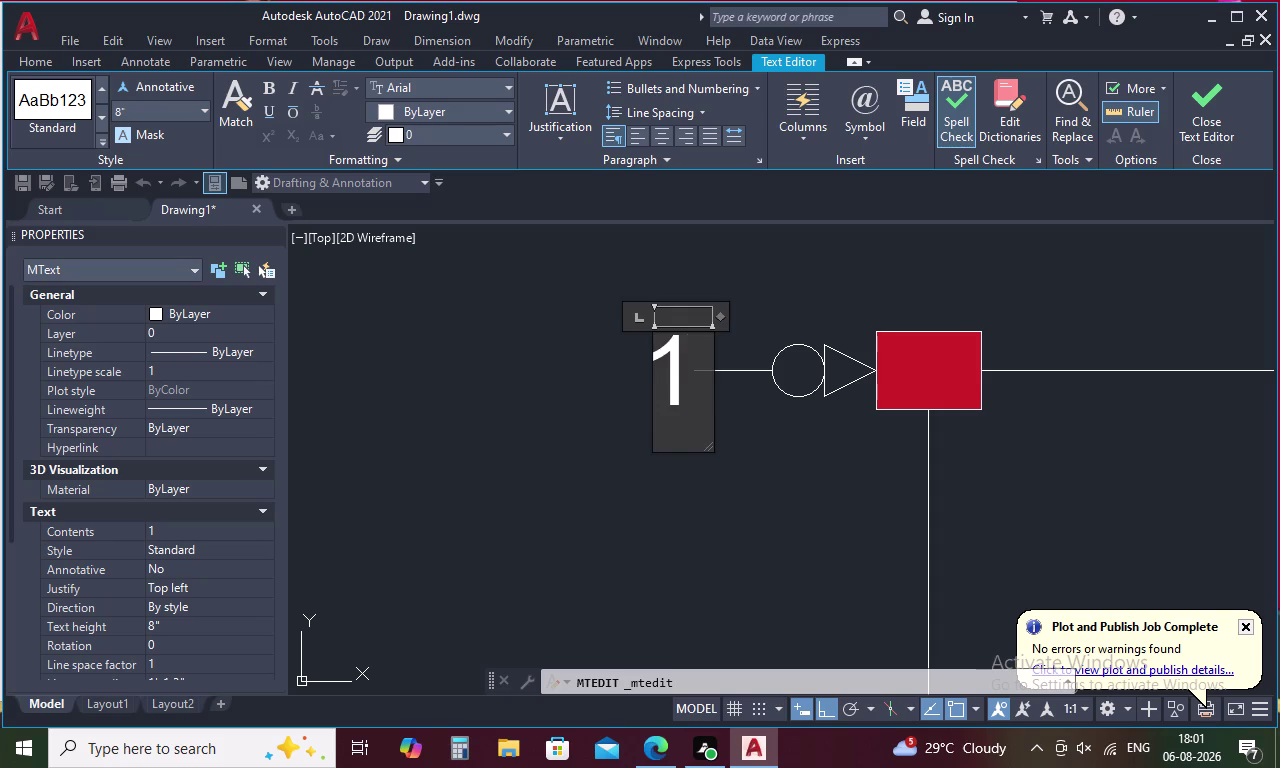
key(BackSpace)
key(3)
click(627, 469)
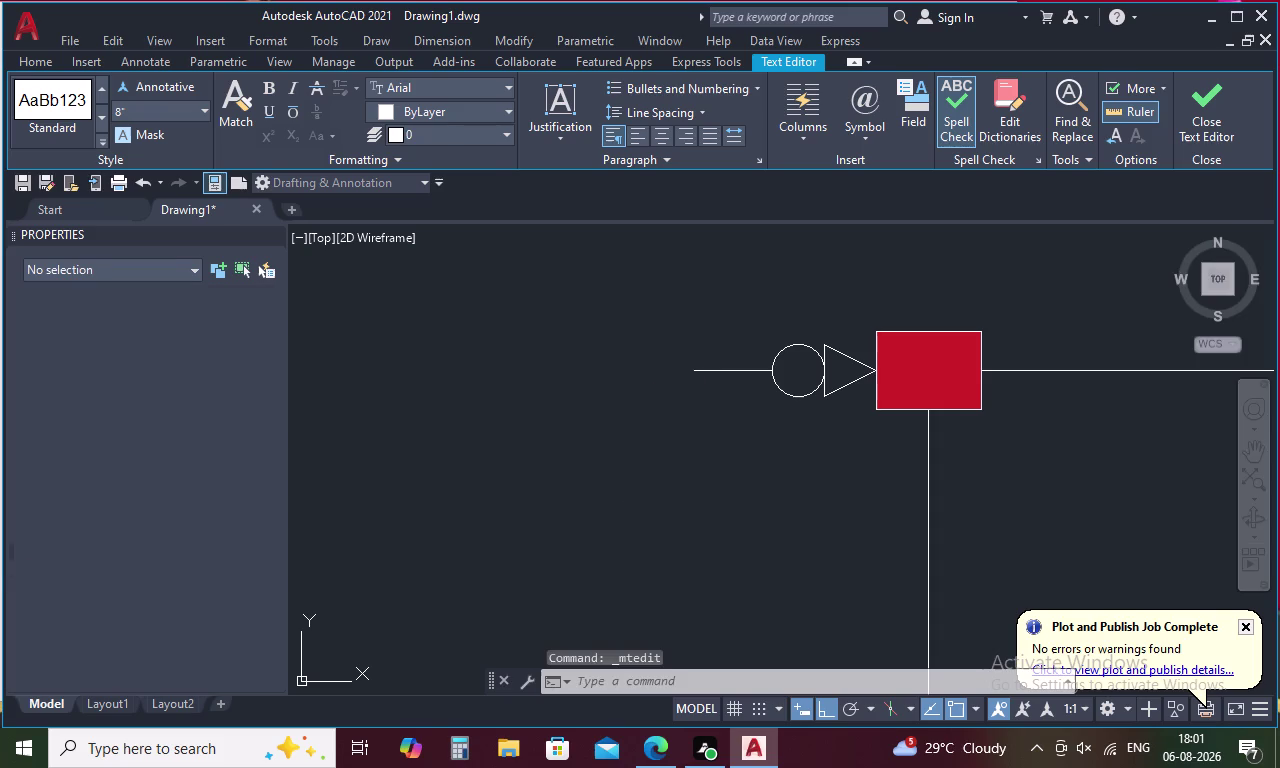
scroll(down, 3)
scroll(down, 3)
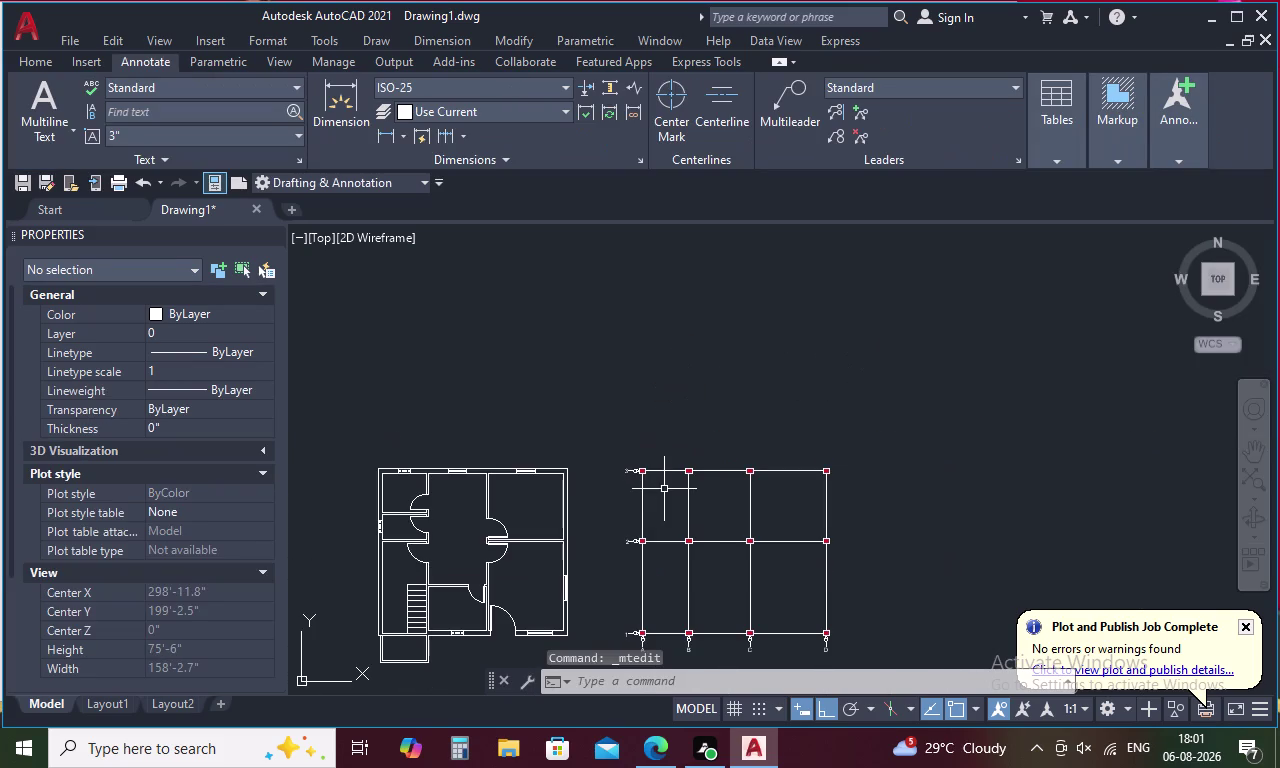
Pan the floor plan into view and cancel a started TEXT command.
middle_drag(664, 489, 664, 330)
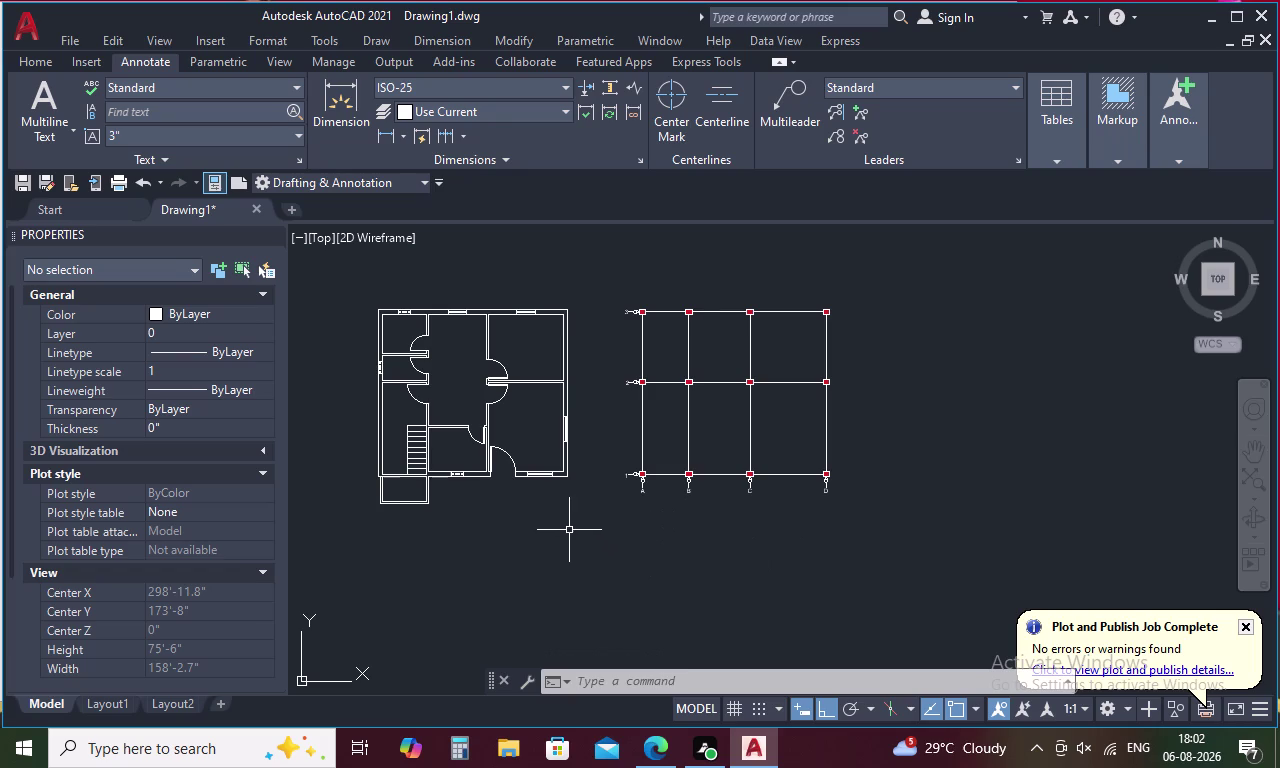
middle_drag(569, 530, 868, 530)
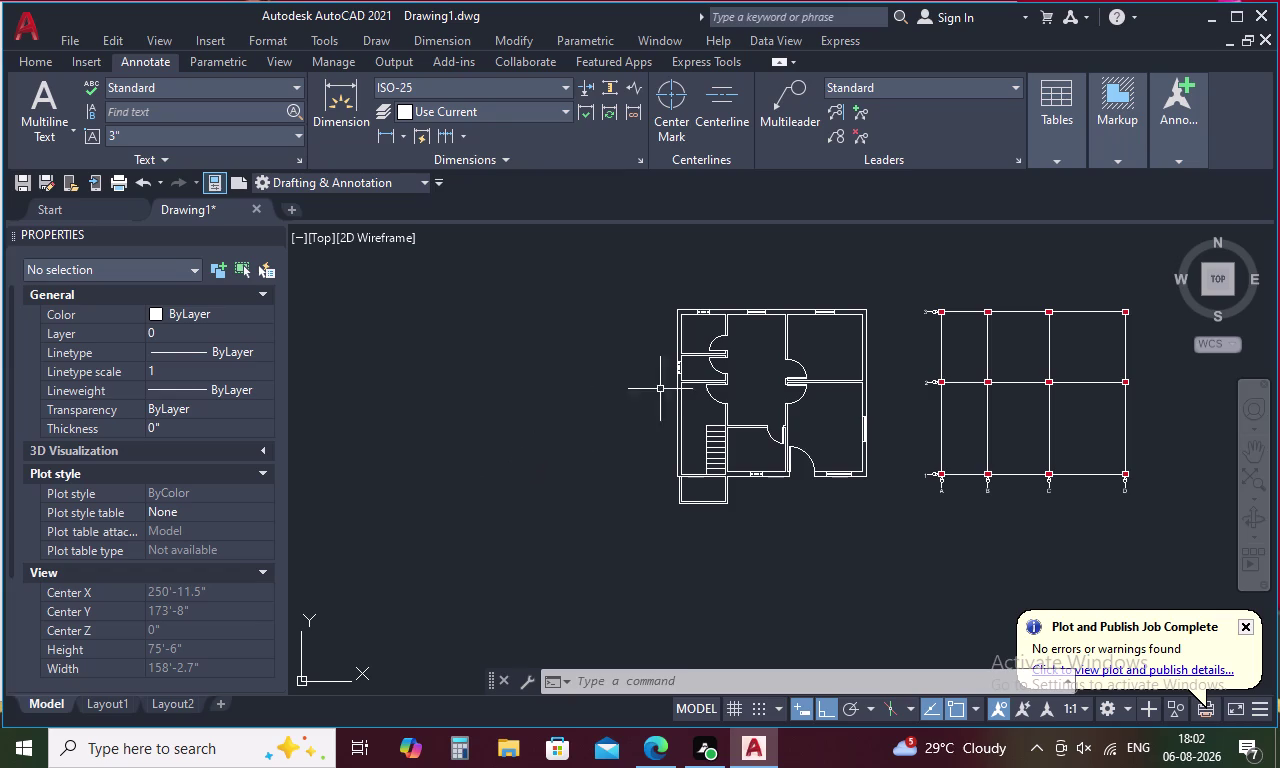
scroll(up, 3)
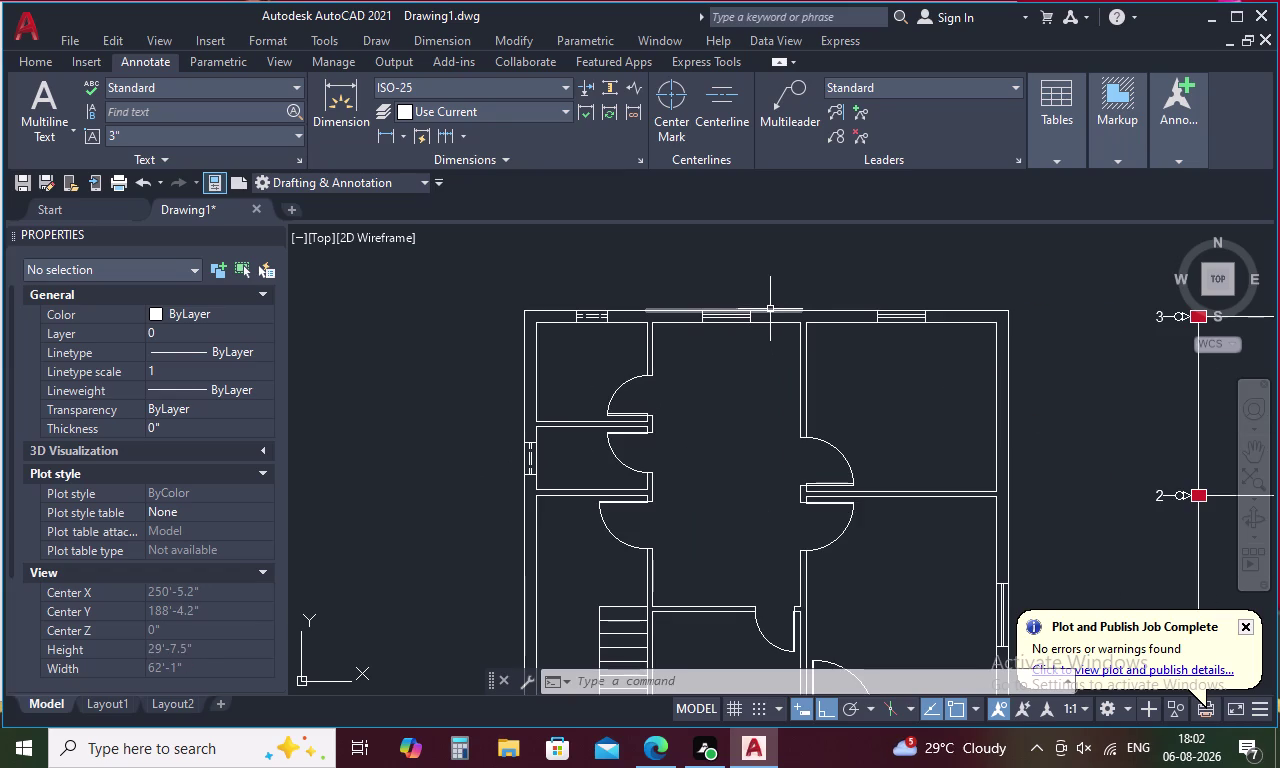
key(t)
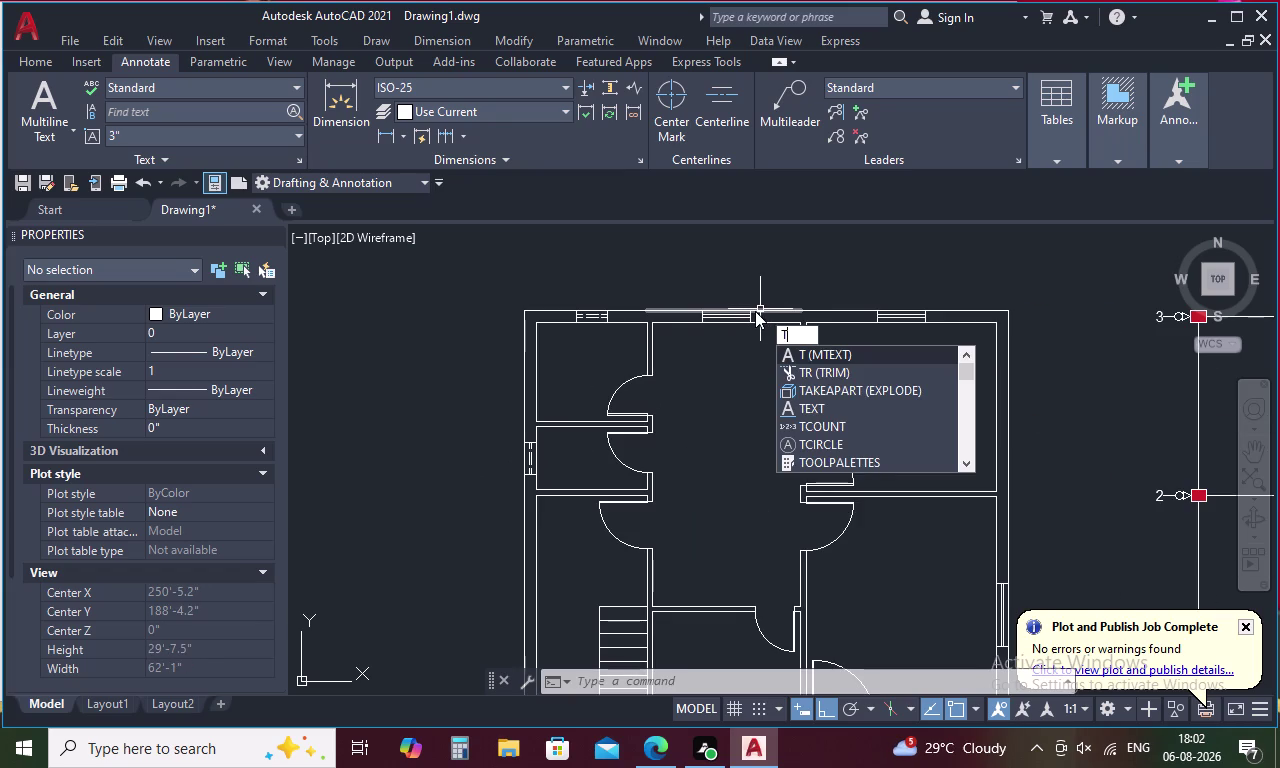
key(space)
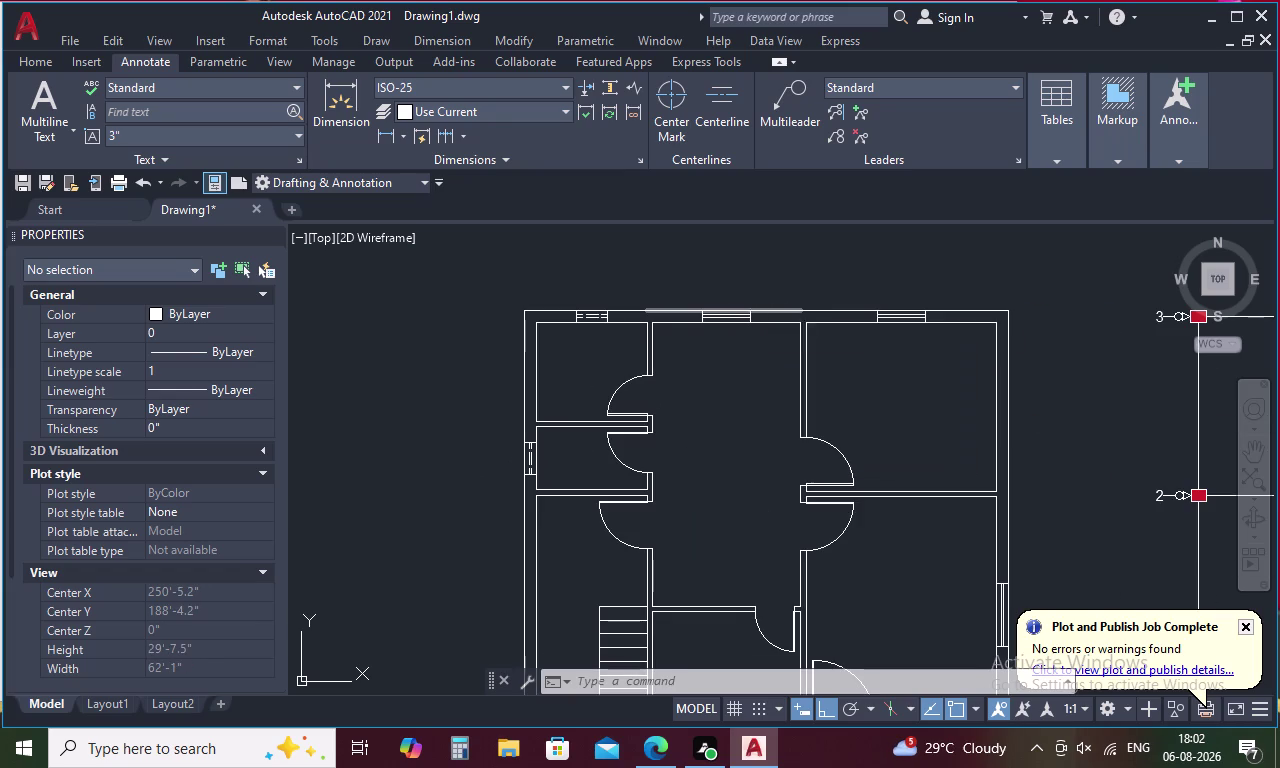
key(Escape)
key(Escape)
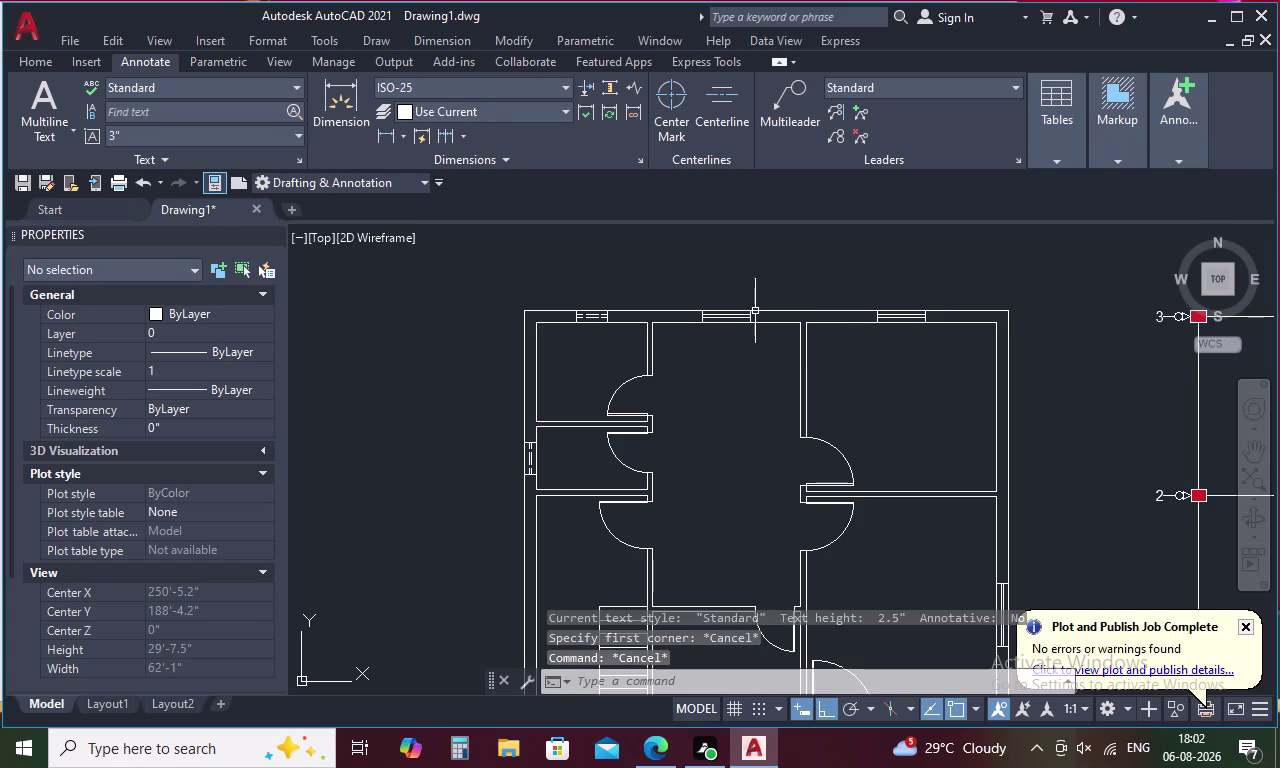
Close the Properties palette (Ctrl+1) and open DesignCenter (Ctrl+2).
key(ctrl+1)
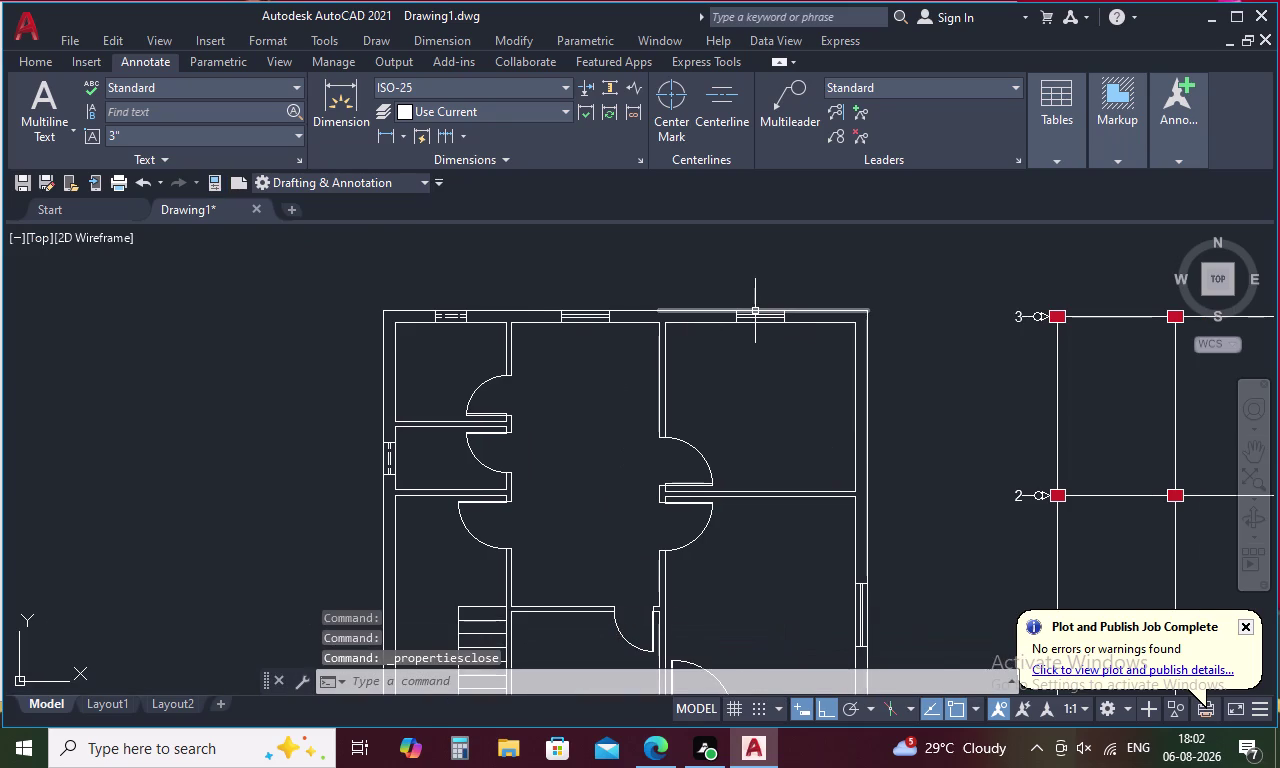
key(Escape)
key(ctrl+2)
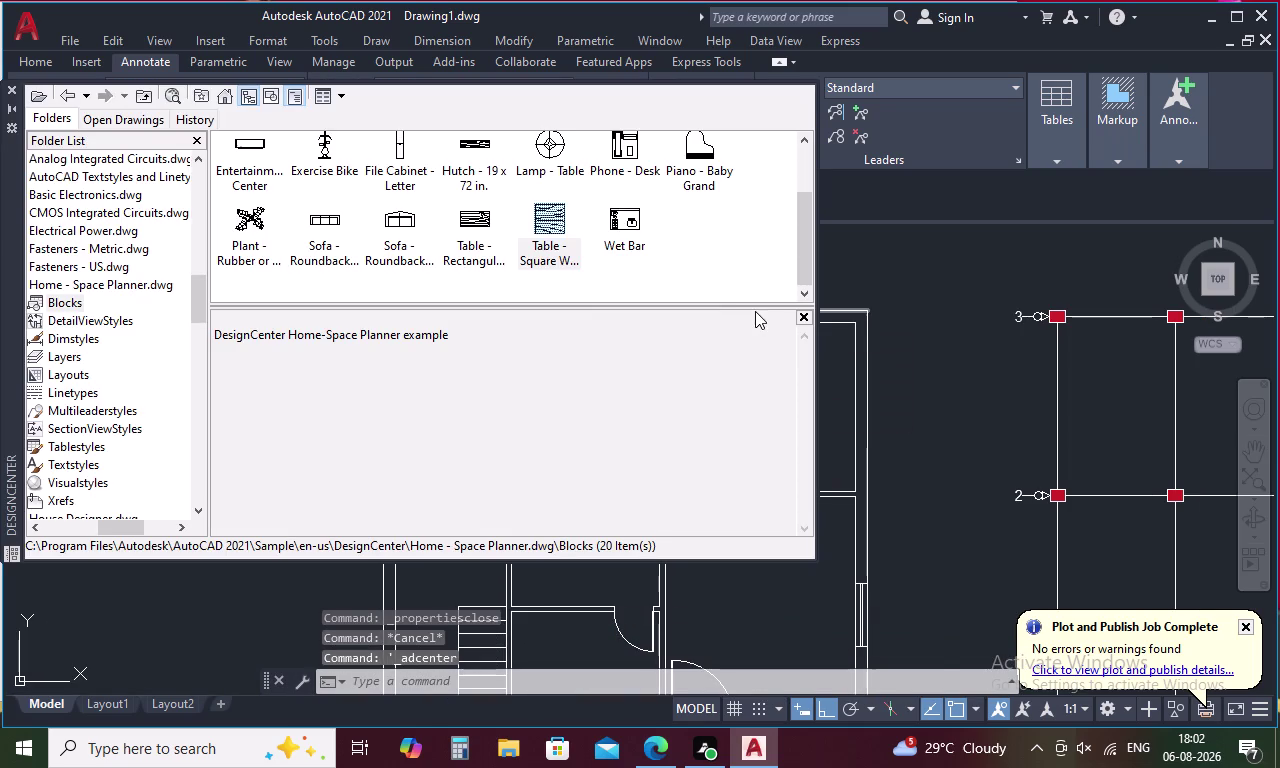